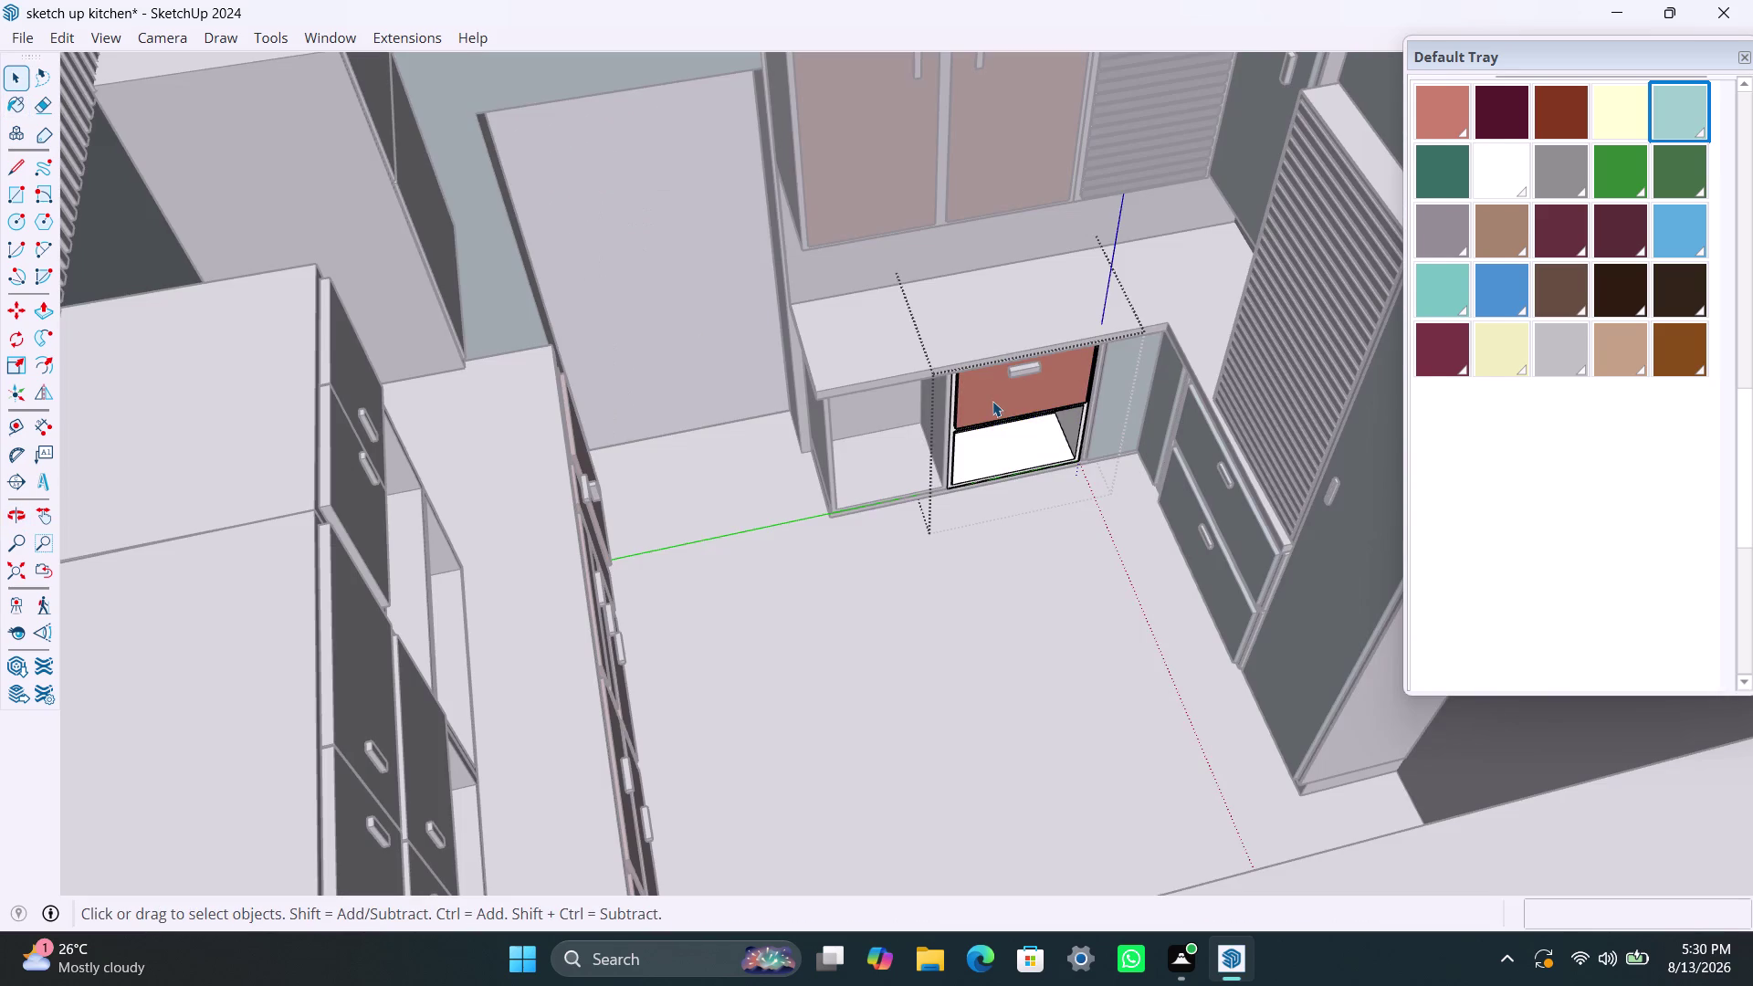
Paint the reddish drawer front below the counter light teal.
triple_click(992, 401)
click(992, 401)
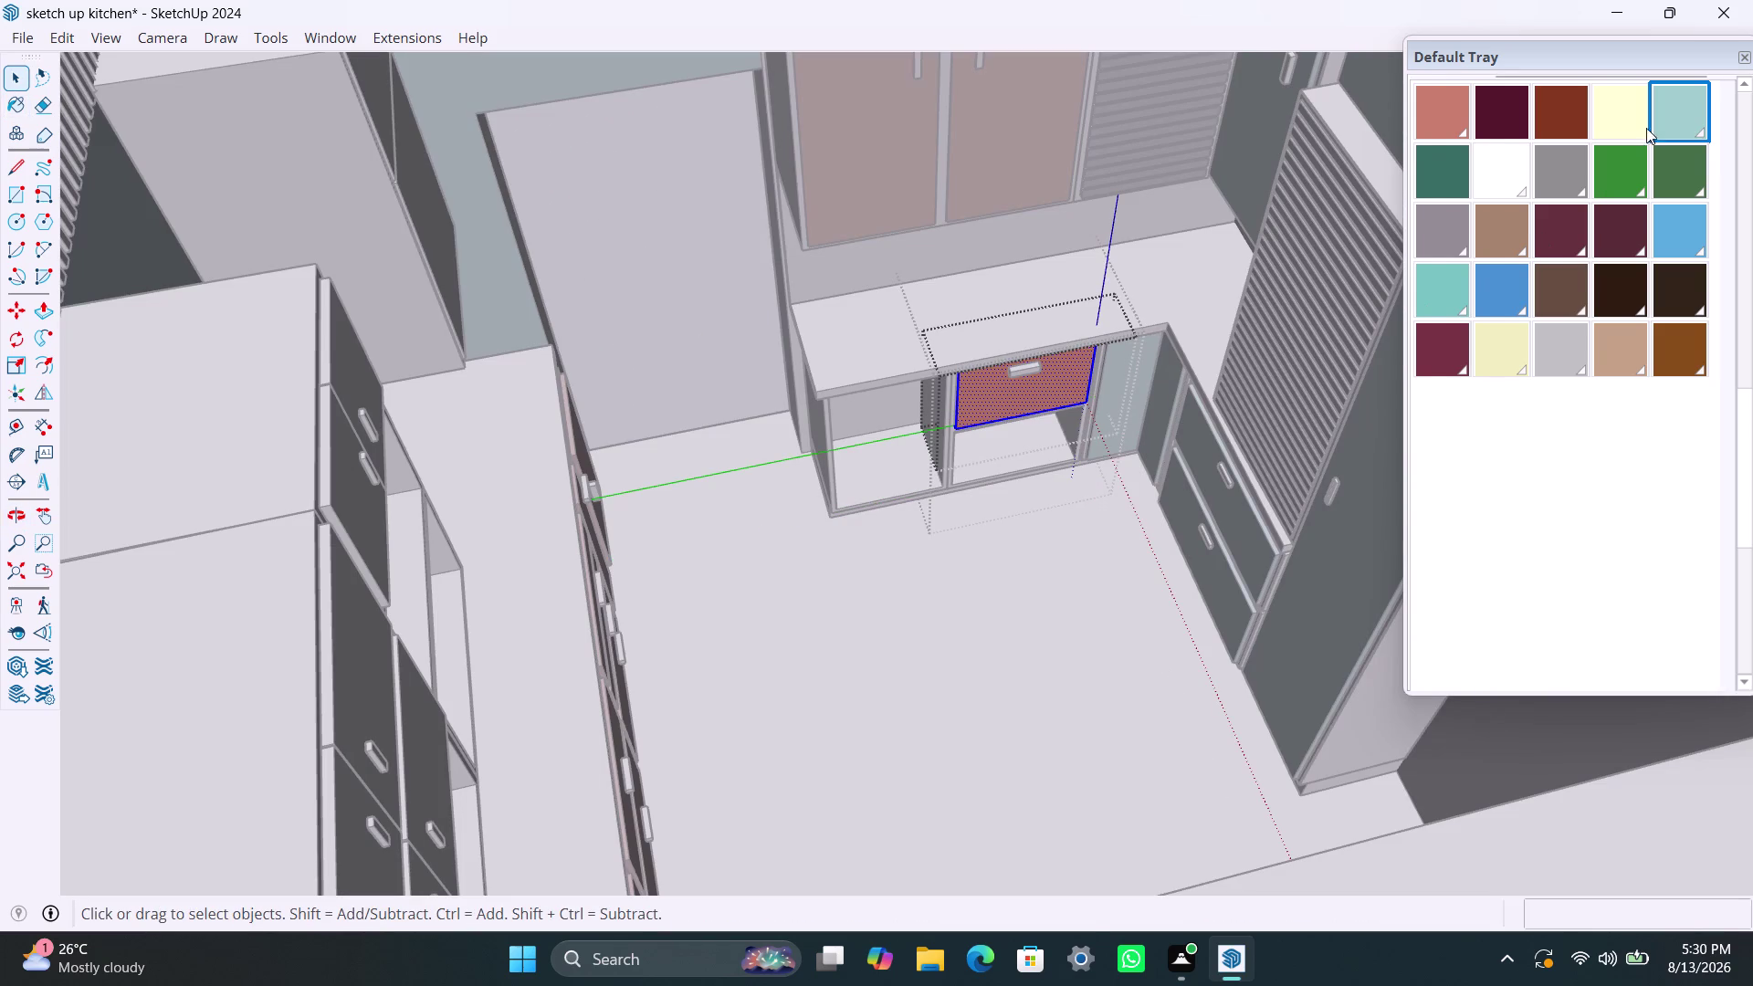
click(1673, 114)
click(1029, 395)
key(space)
scroll(down, 3)
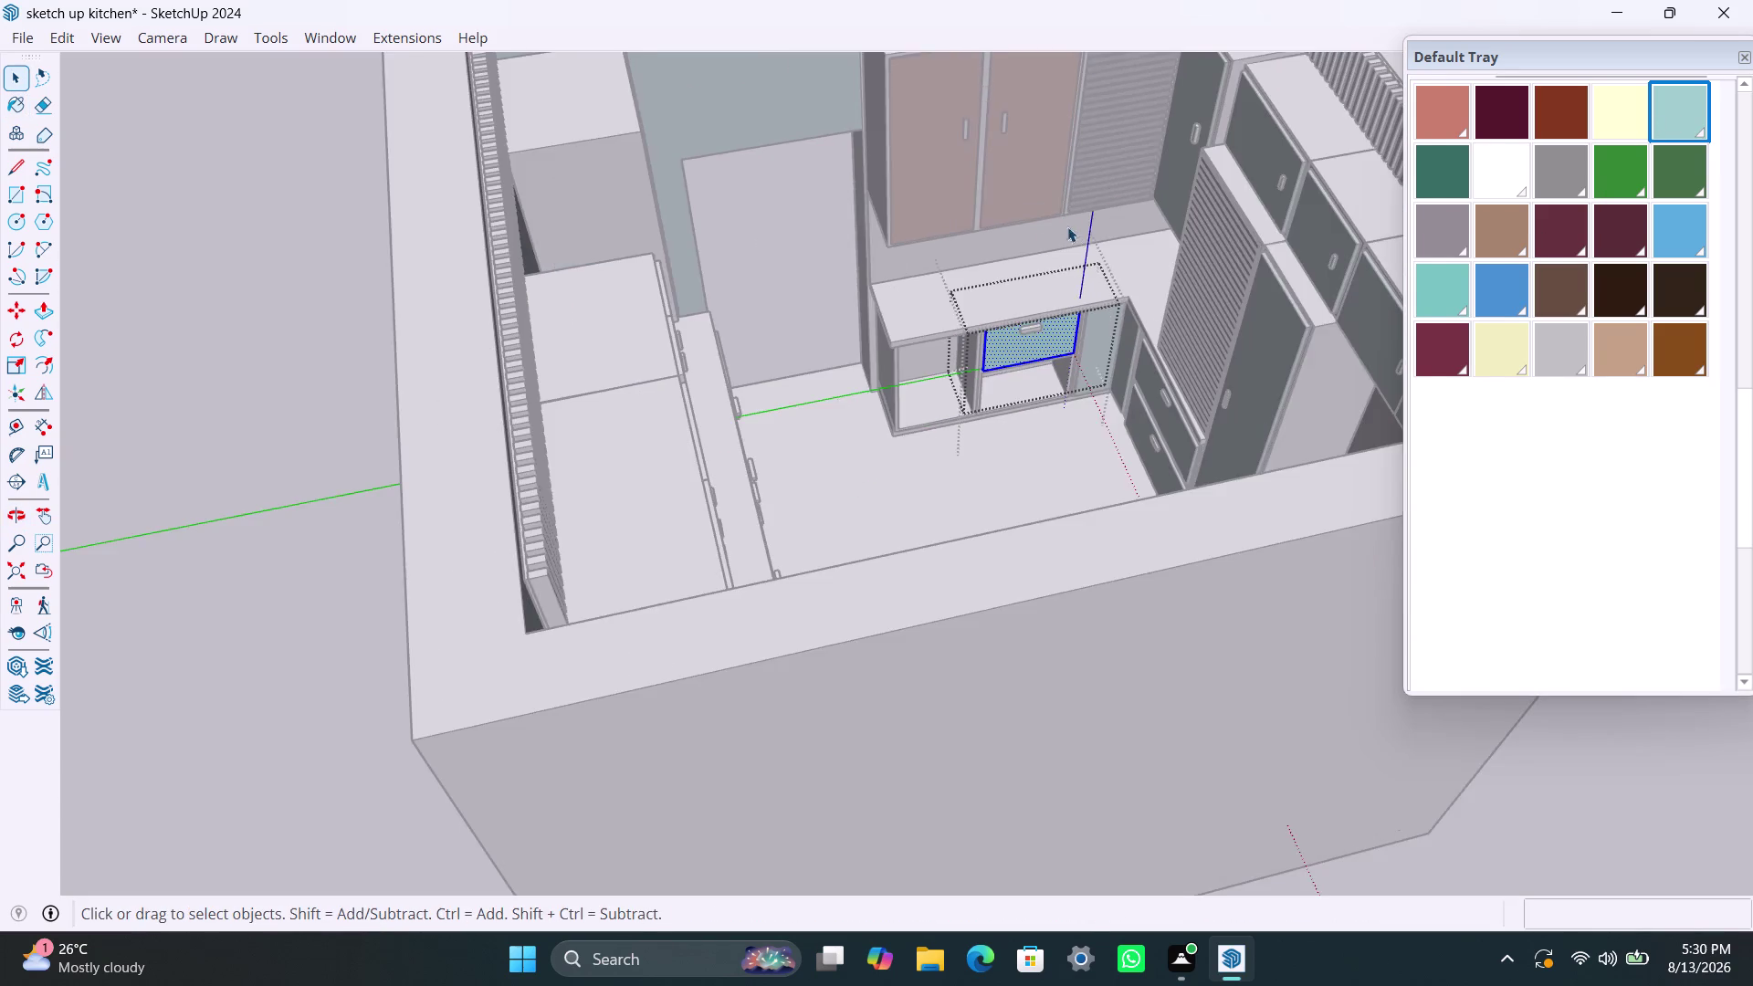
Paint the tall reddish cabinet door teal.
middle_drag(1072, 234, 939, 278)
triple_click(1137, 187)
click(1139, 187)
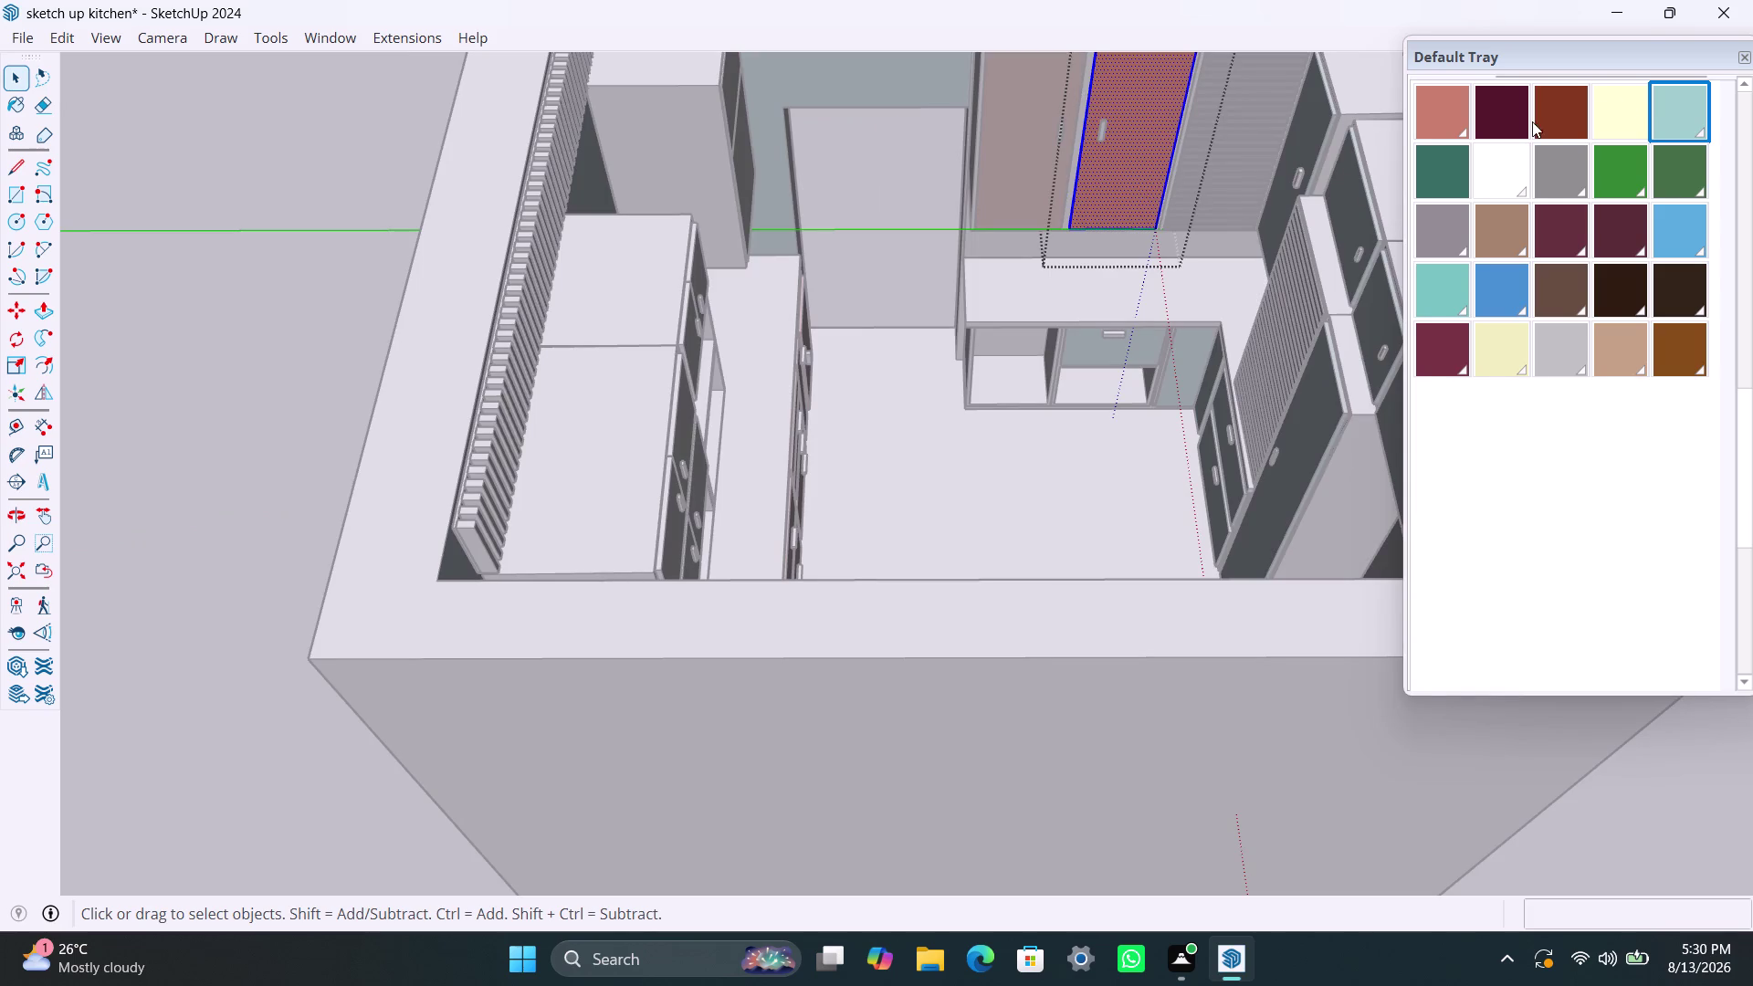
click(1657, 112)
click(1130, 215)
key(space)
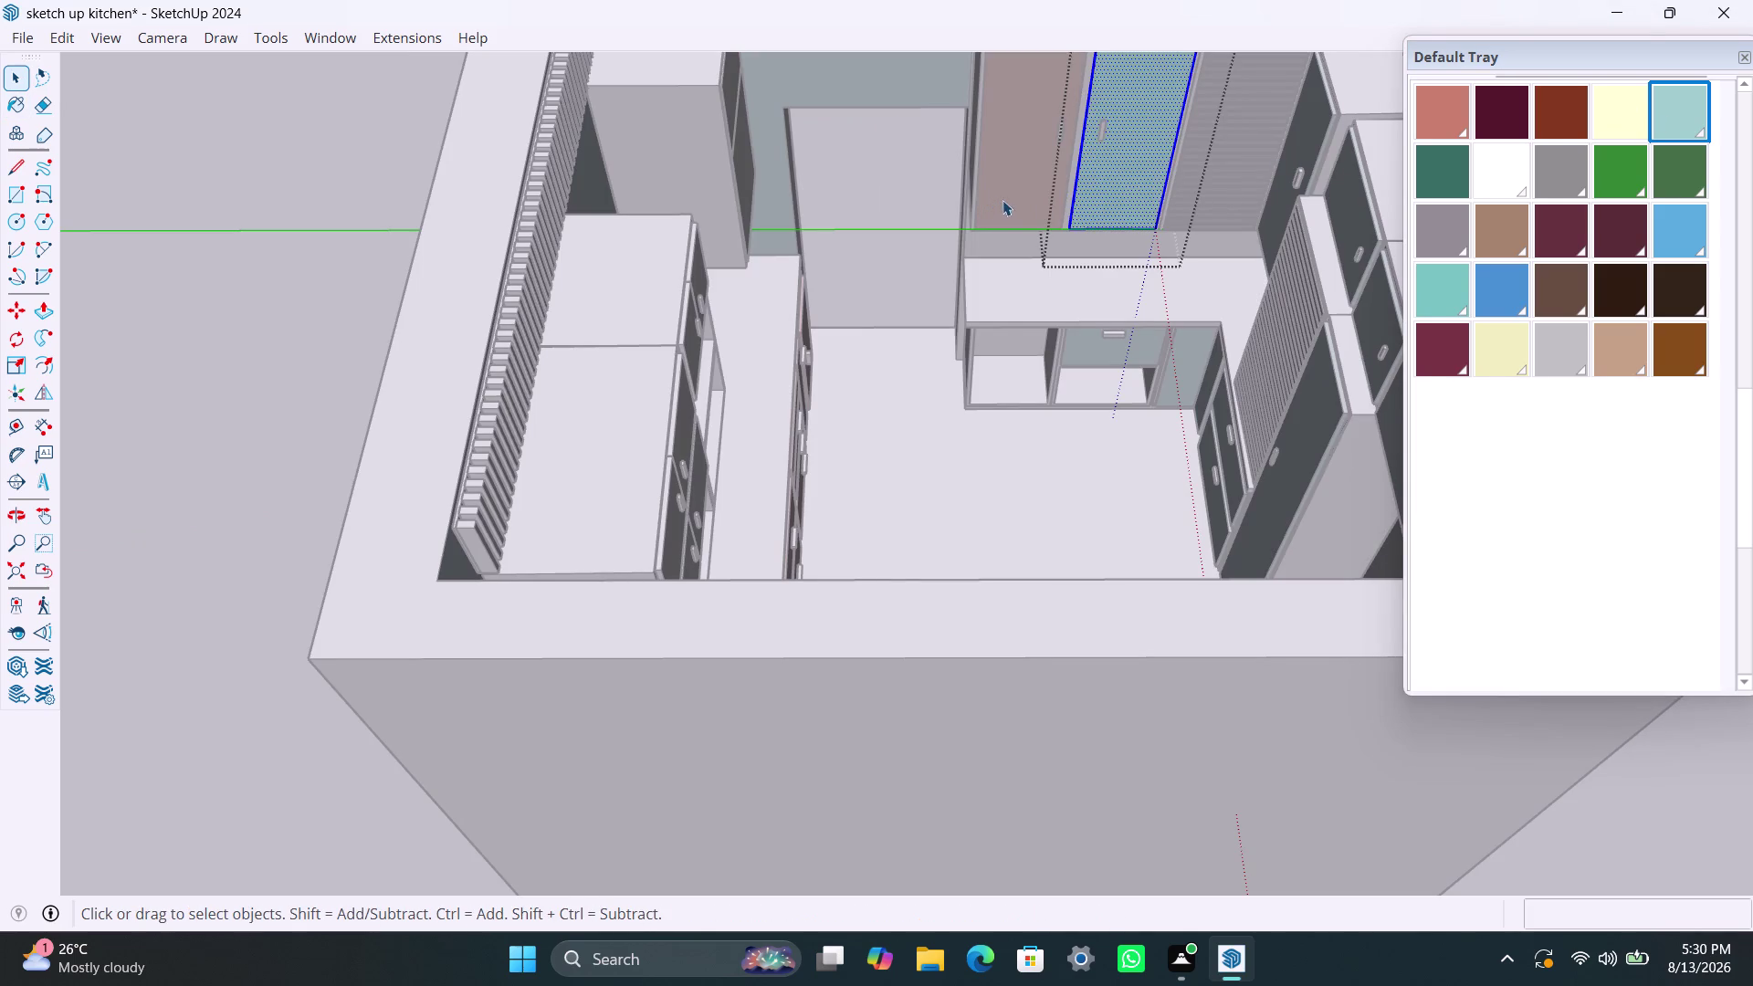
Undo two actions on the neighbouring tall door and leave the cabinet's editing context.
triple_click(1002, 200)
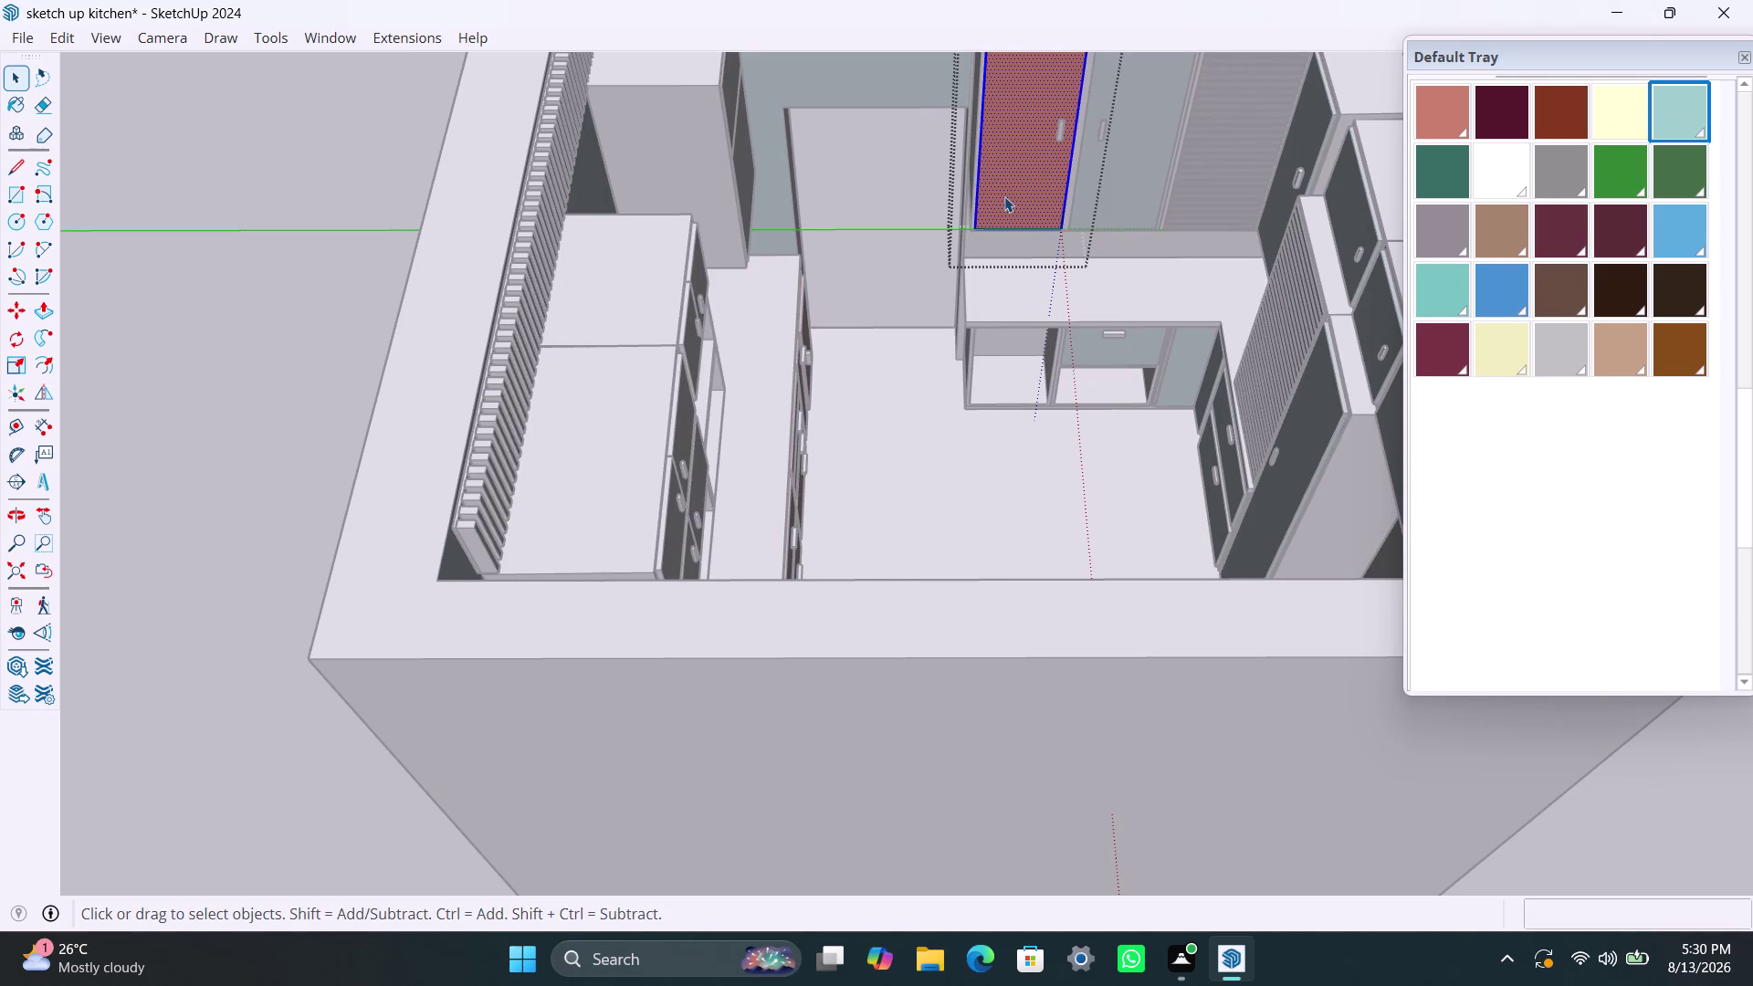
key(ctrl+z)
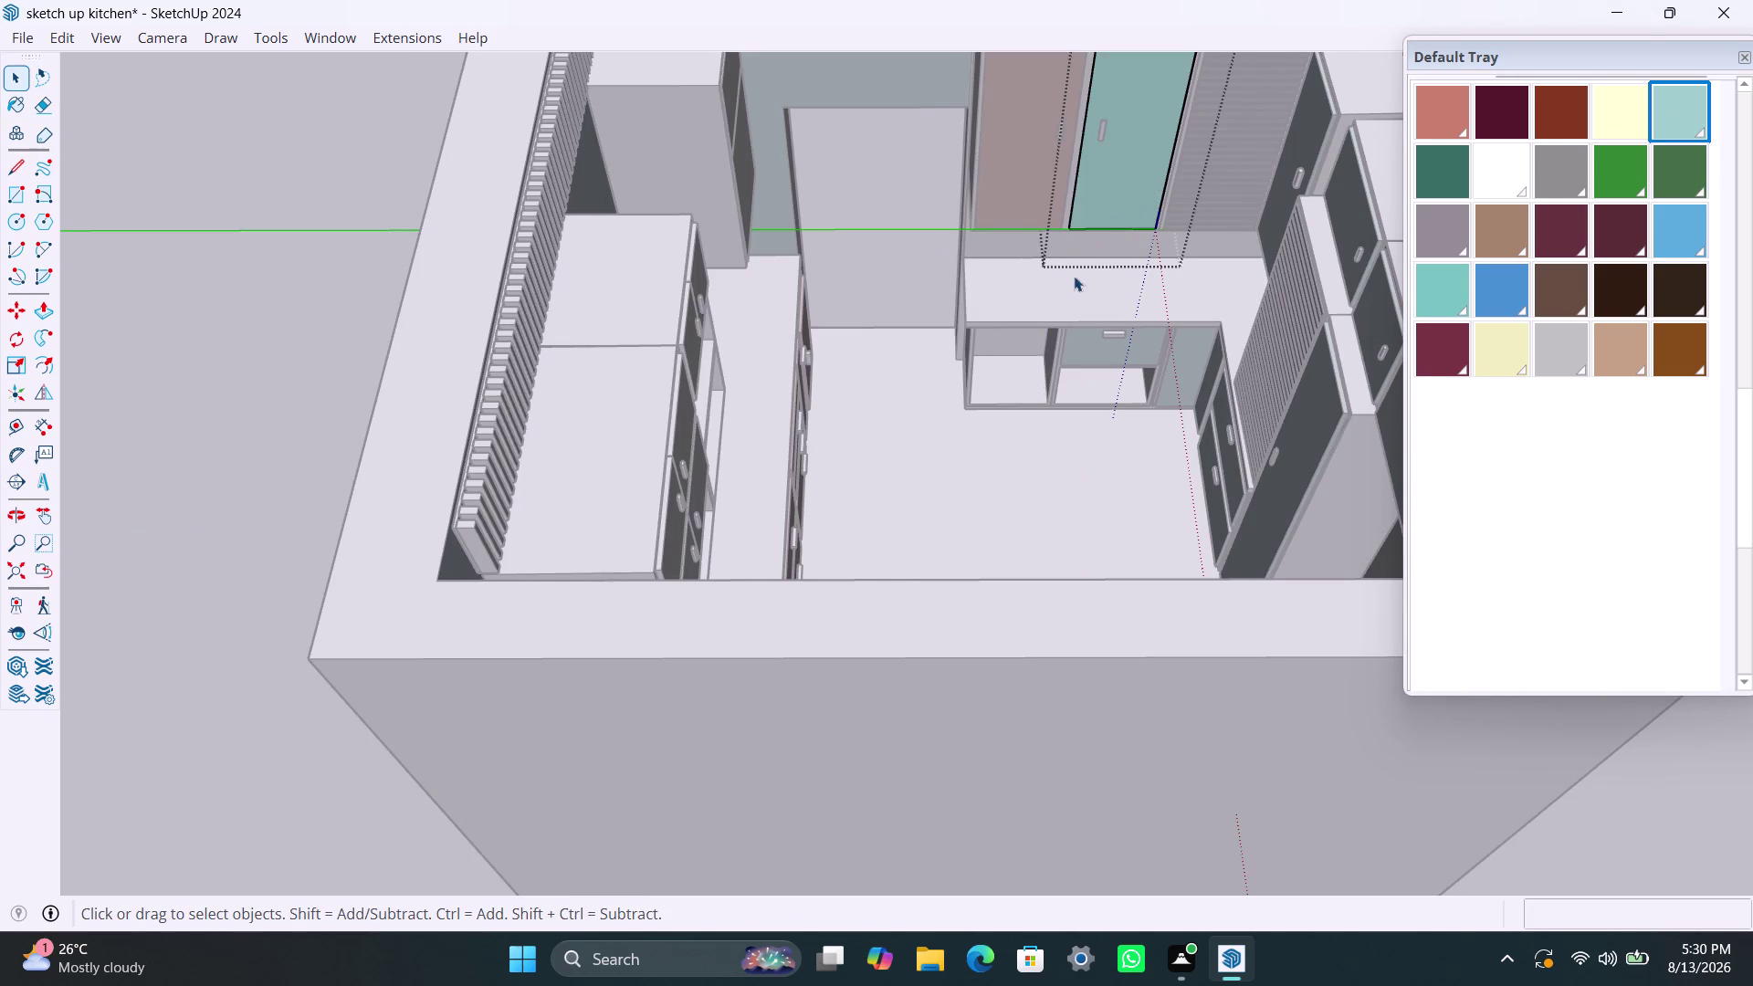
key(ctrl+z)
click(964, 474)
key(space)
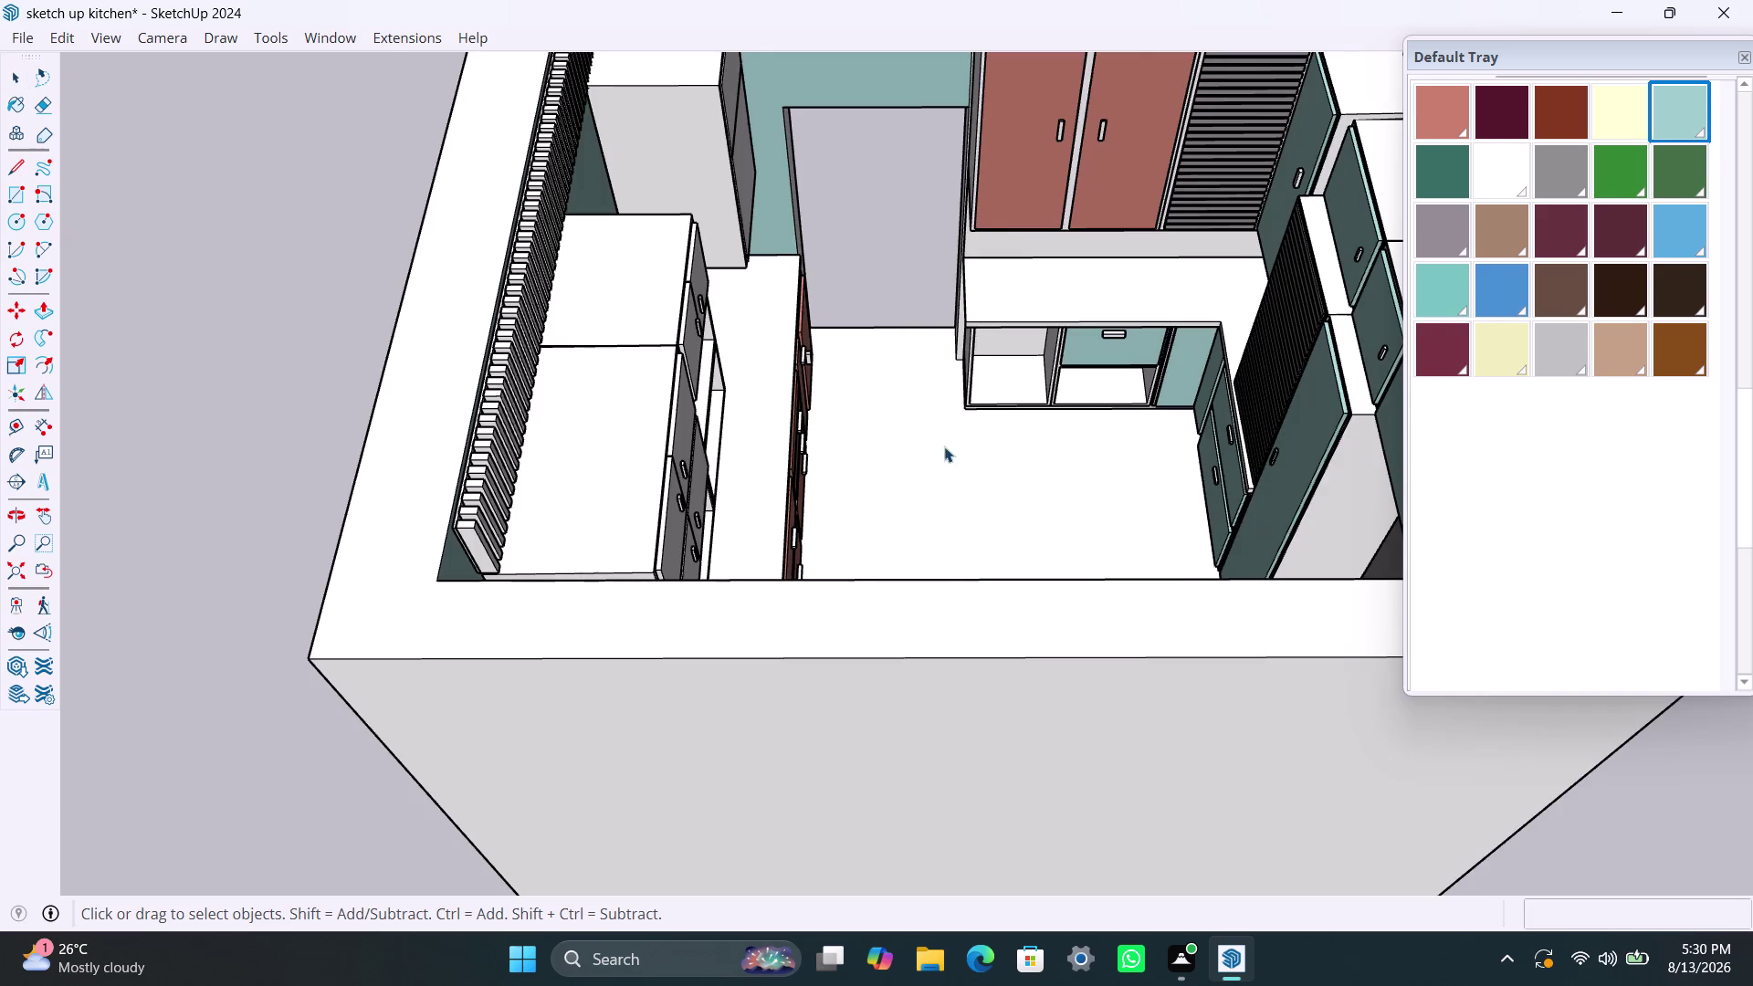
Orbit around the kitchen to view it from above and toward the back walls.
scroll(down, 3)
middle_drag(1048, 413, 1546, 410)
scroll(up, 3)
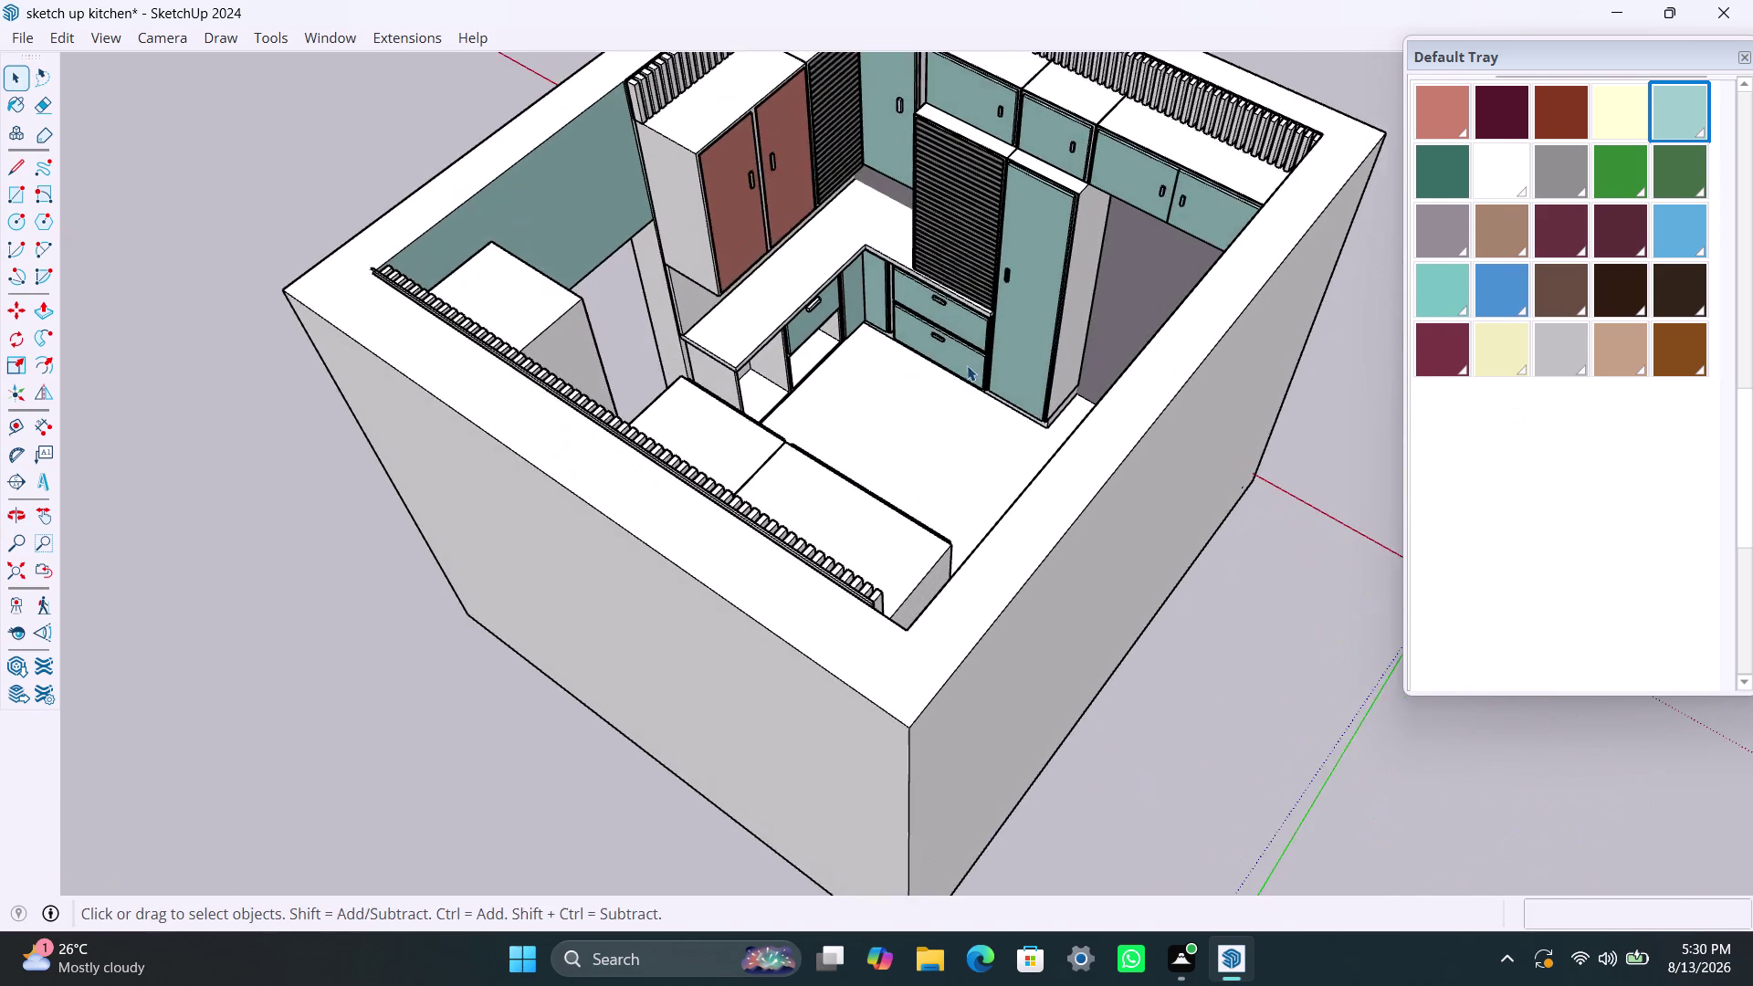
middle_drag(981, 417, 1365, 372)
scroll(up, 3)
middle_drag(970, 363, 944, 367)
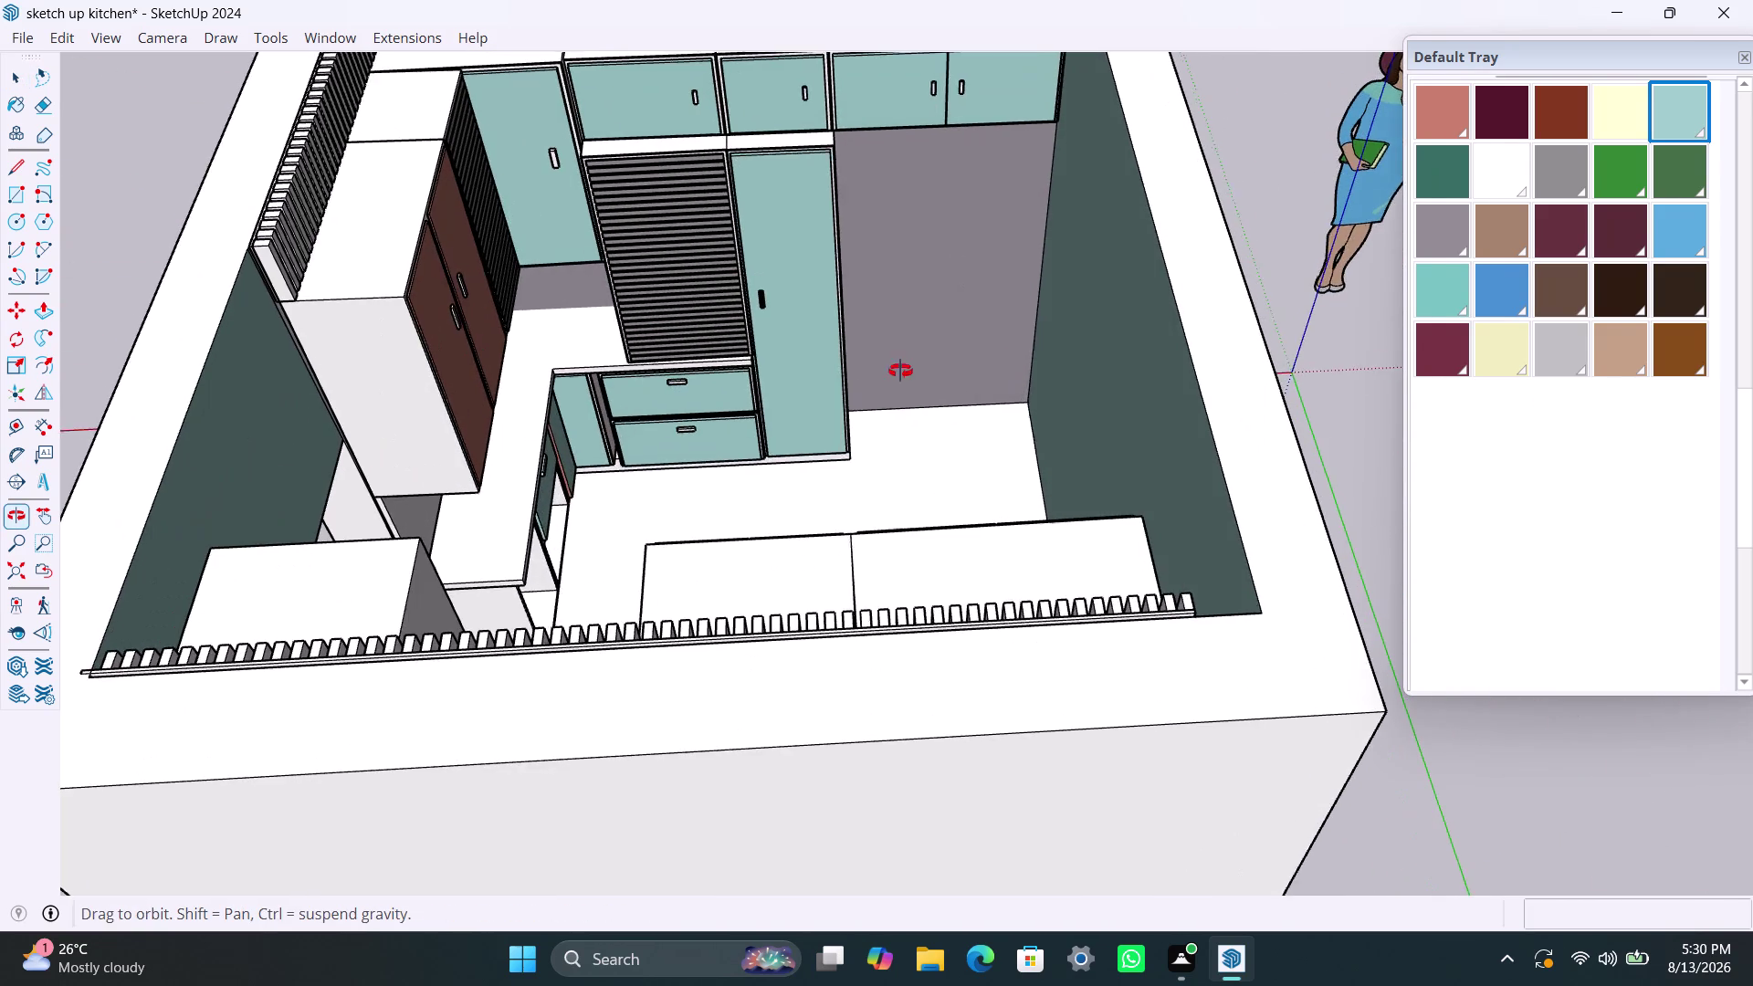
middle_drag(944, 367, 869, 373)
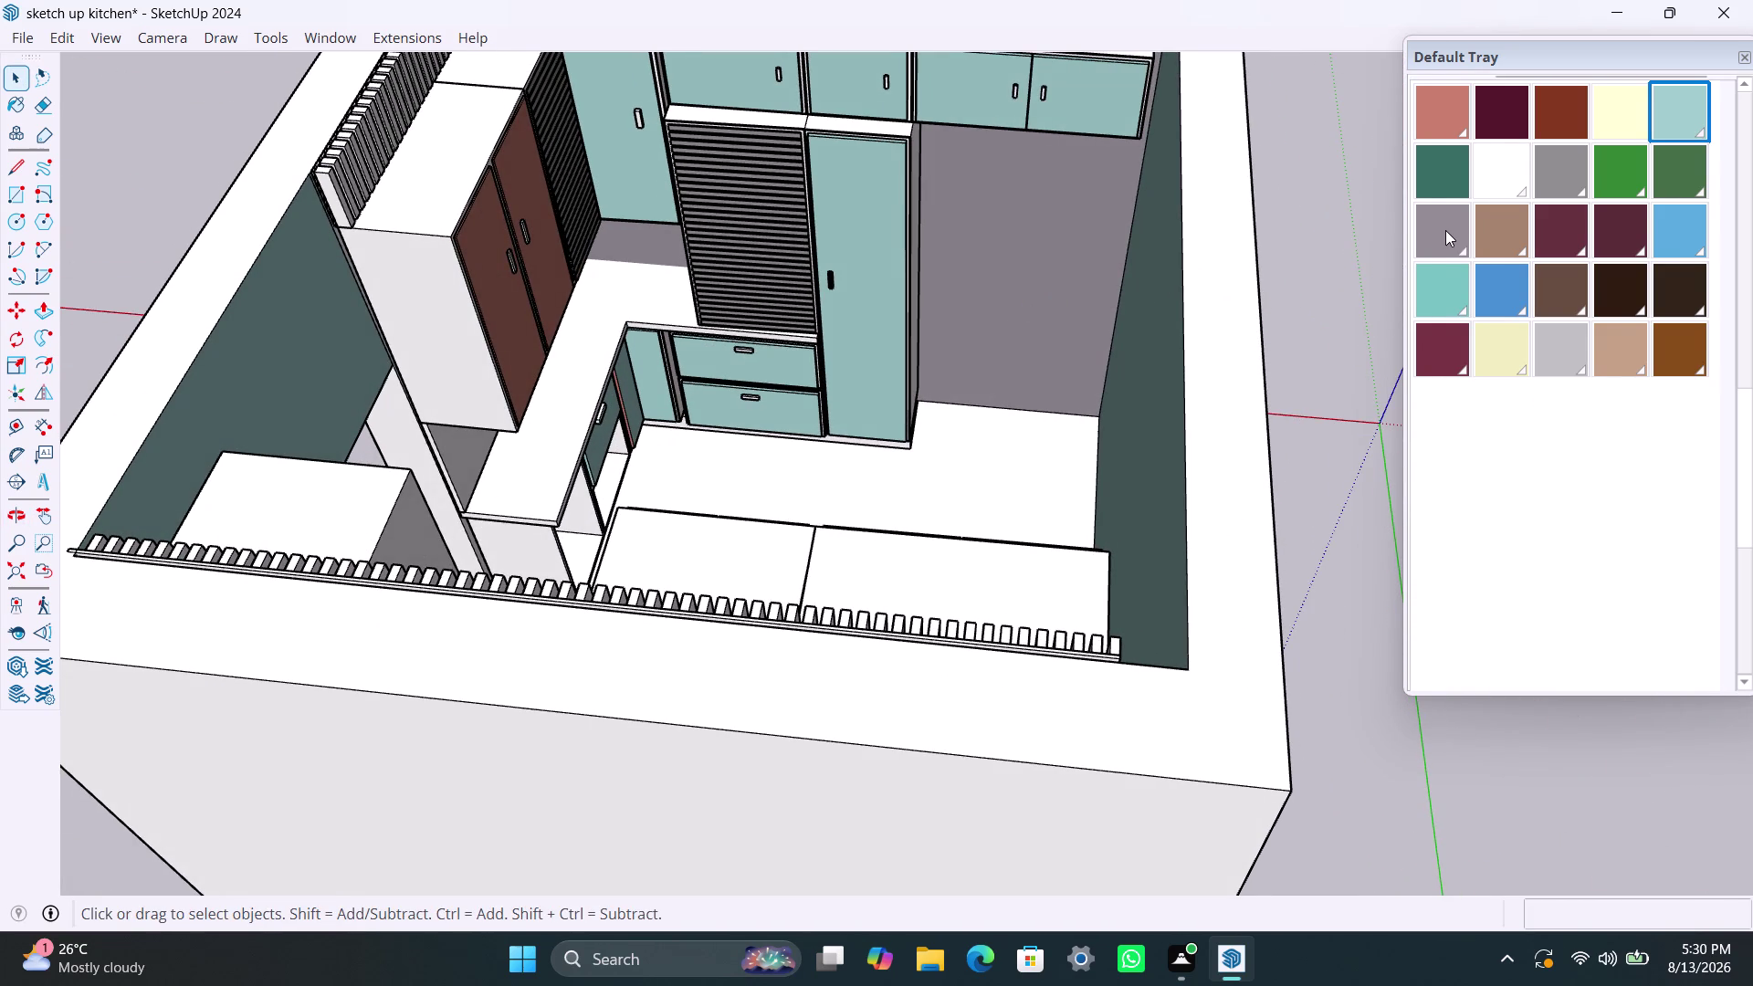
scroll(down, 3)
middle_drag(870, 424, 427, 498)
middle_drag(705, 351, 544, 370)
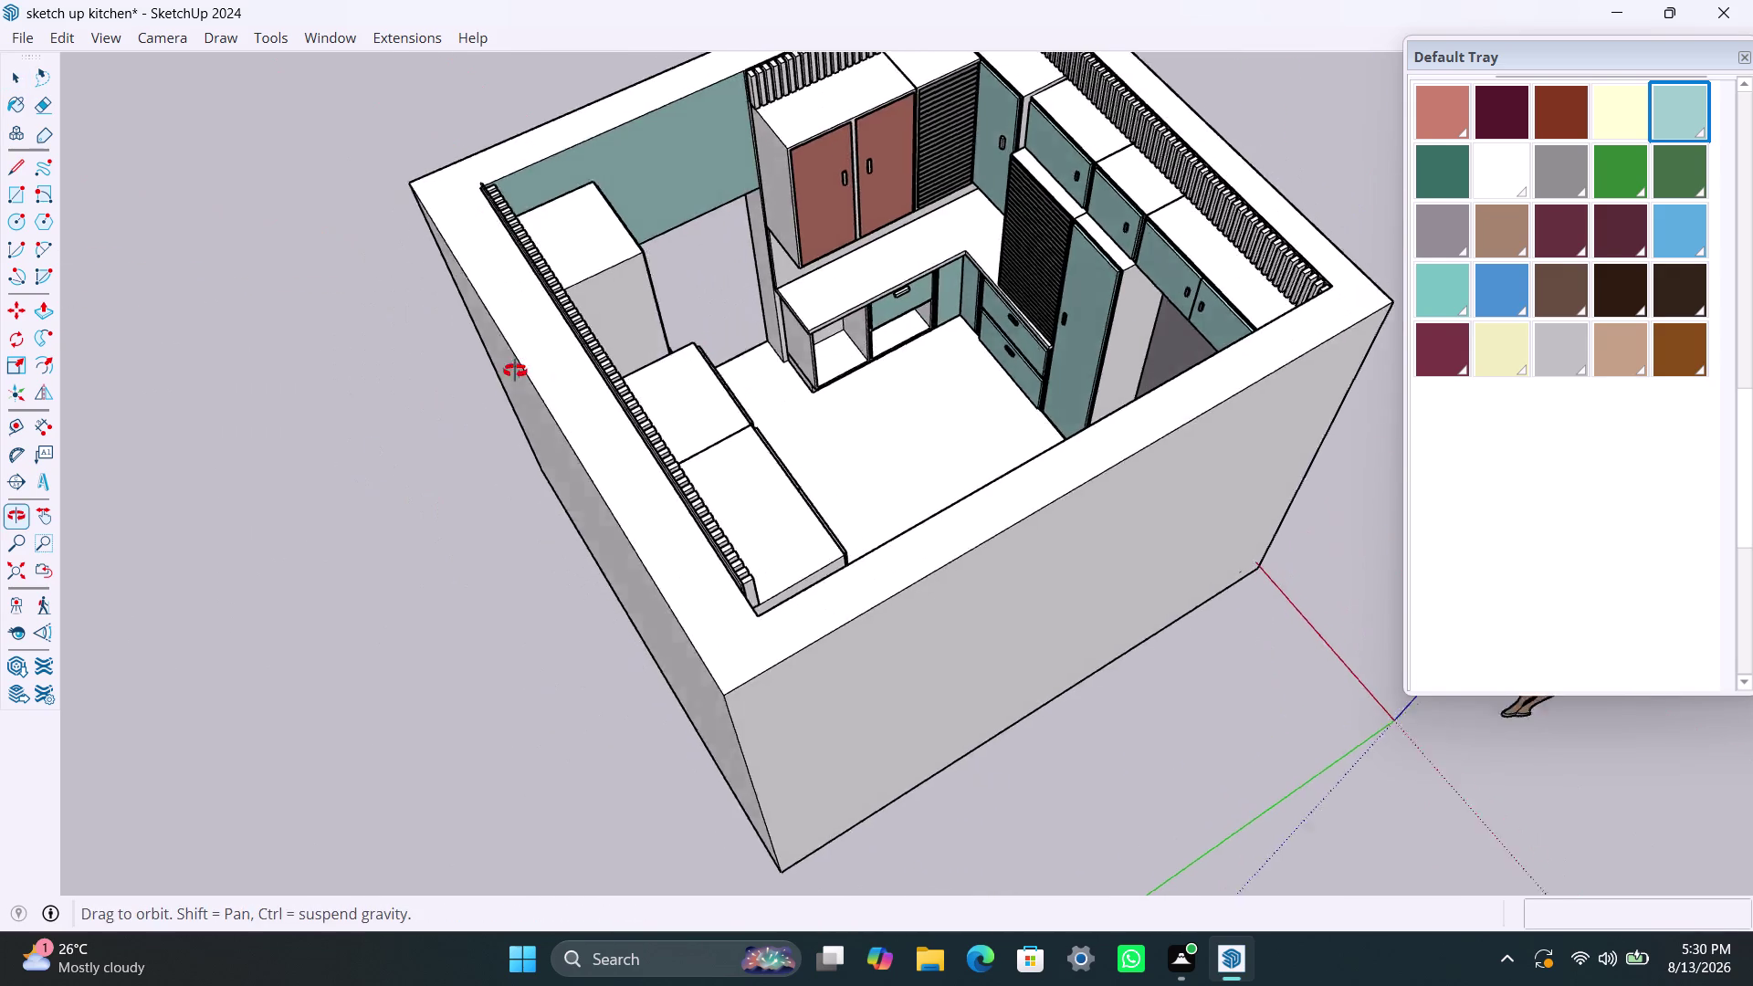
Enter the room and wall groups and select the teal back wall.
middle_drag(544, 370, 464, 369)
double_click(794, 102)
triple_click(801, 106)
triple_click(800, 107)
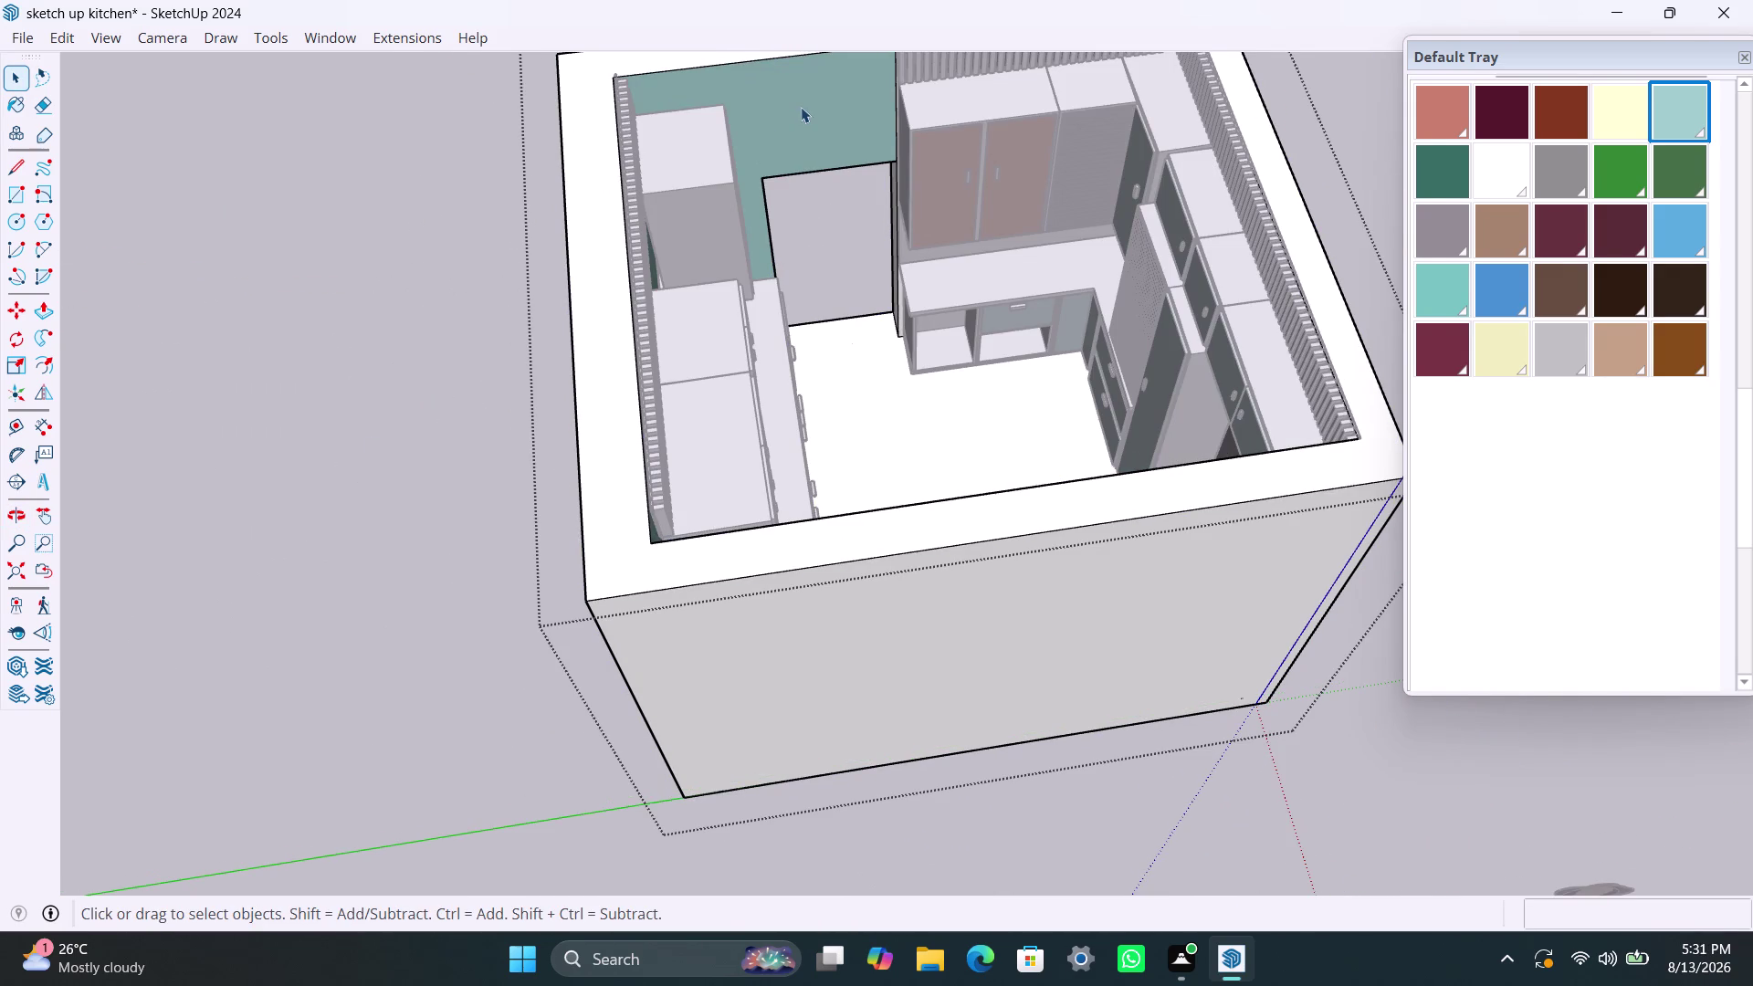
double_click(801, 107)
click(800, 106)
click(811, 125)
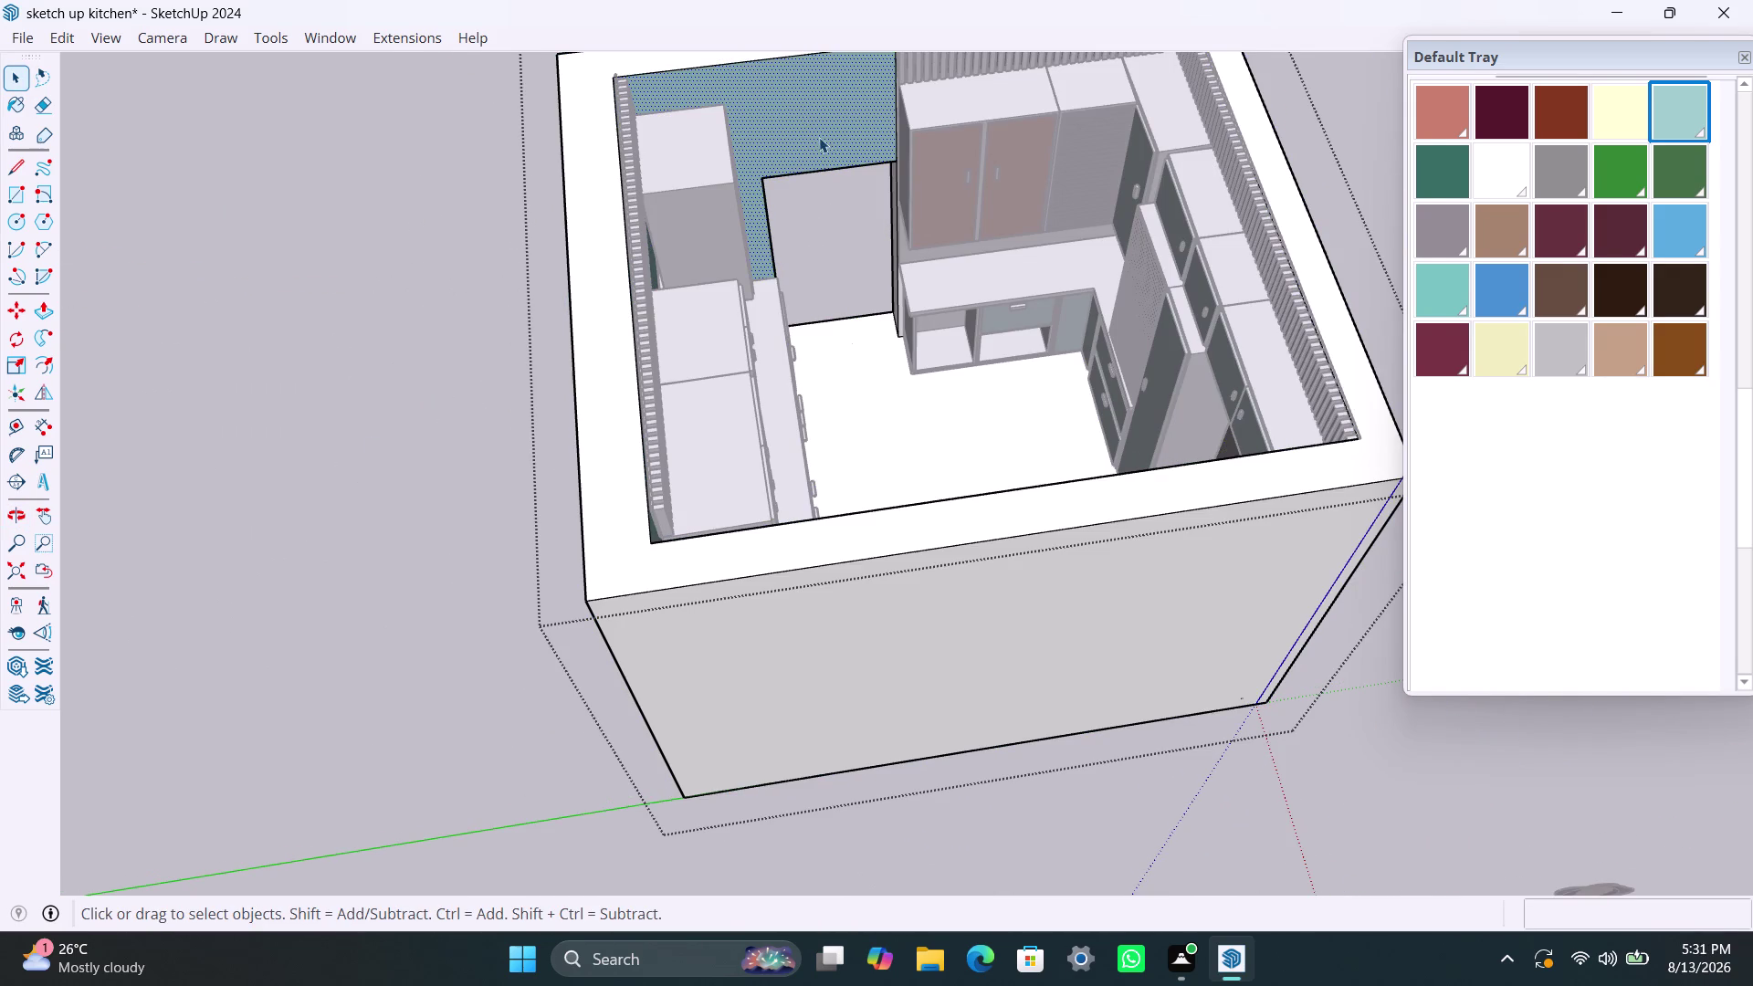
Paint the back wall greyish purple and exit editing.
click(1444, 230)
click(787, 139)
scroll(down, 3)
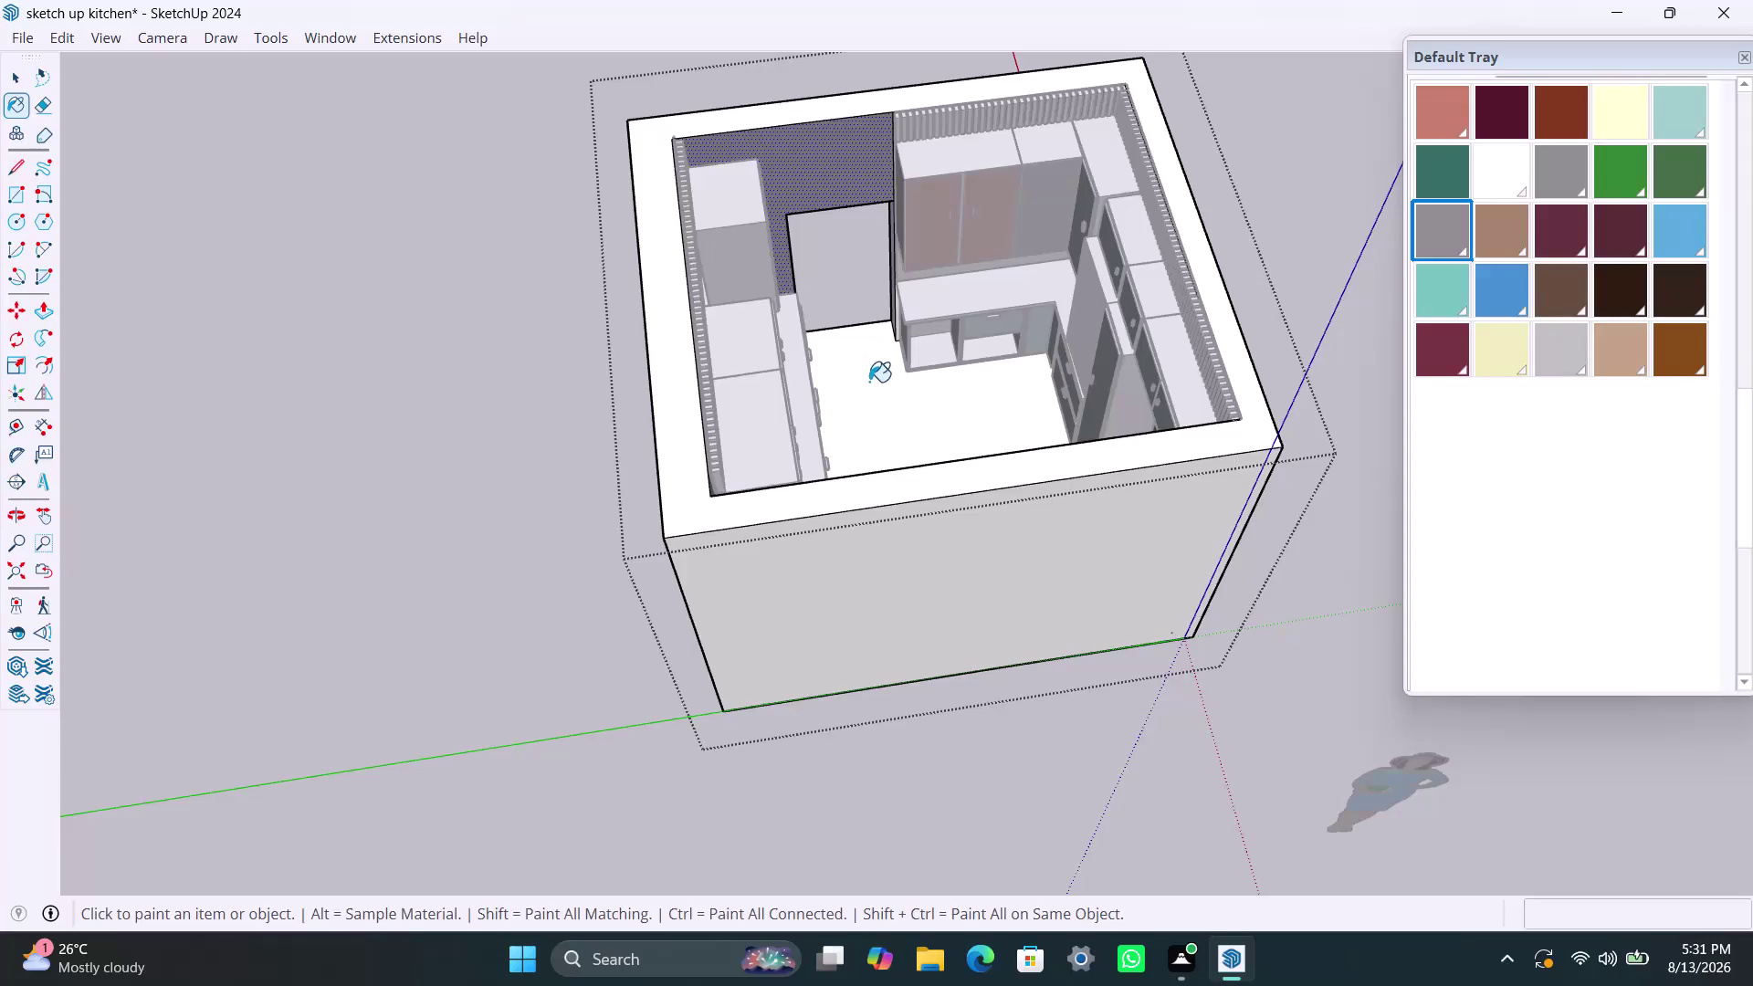
key(space)
double_click(1241, 186)
triple_click(1297, 180)
click(1298, 181)
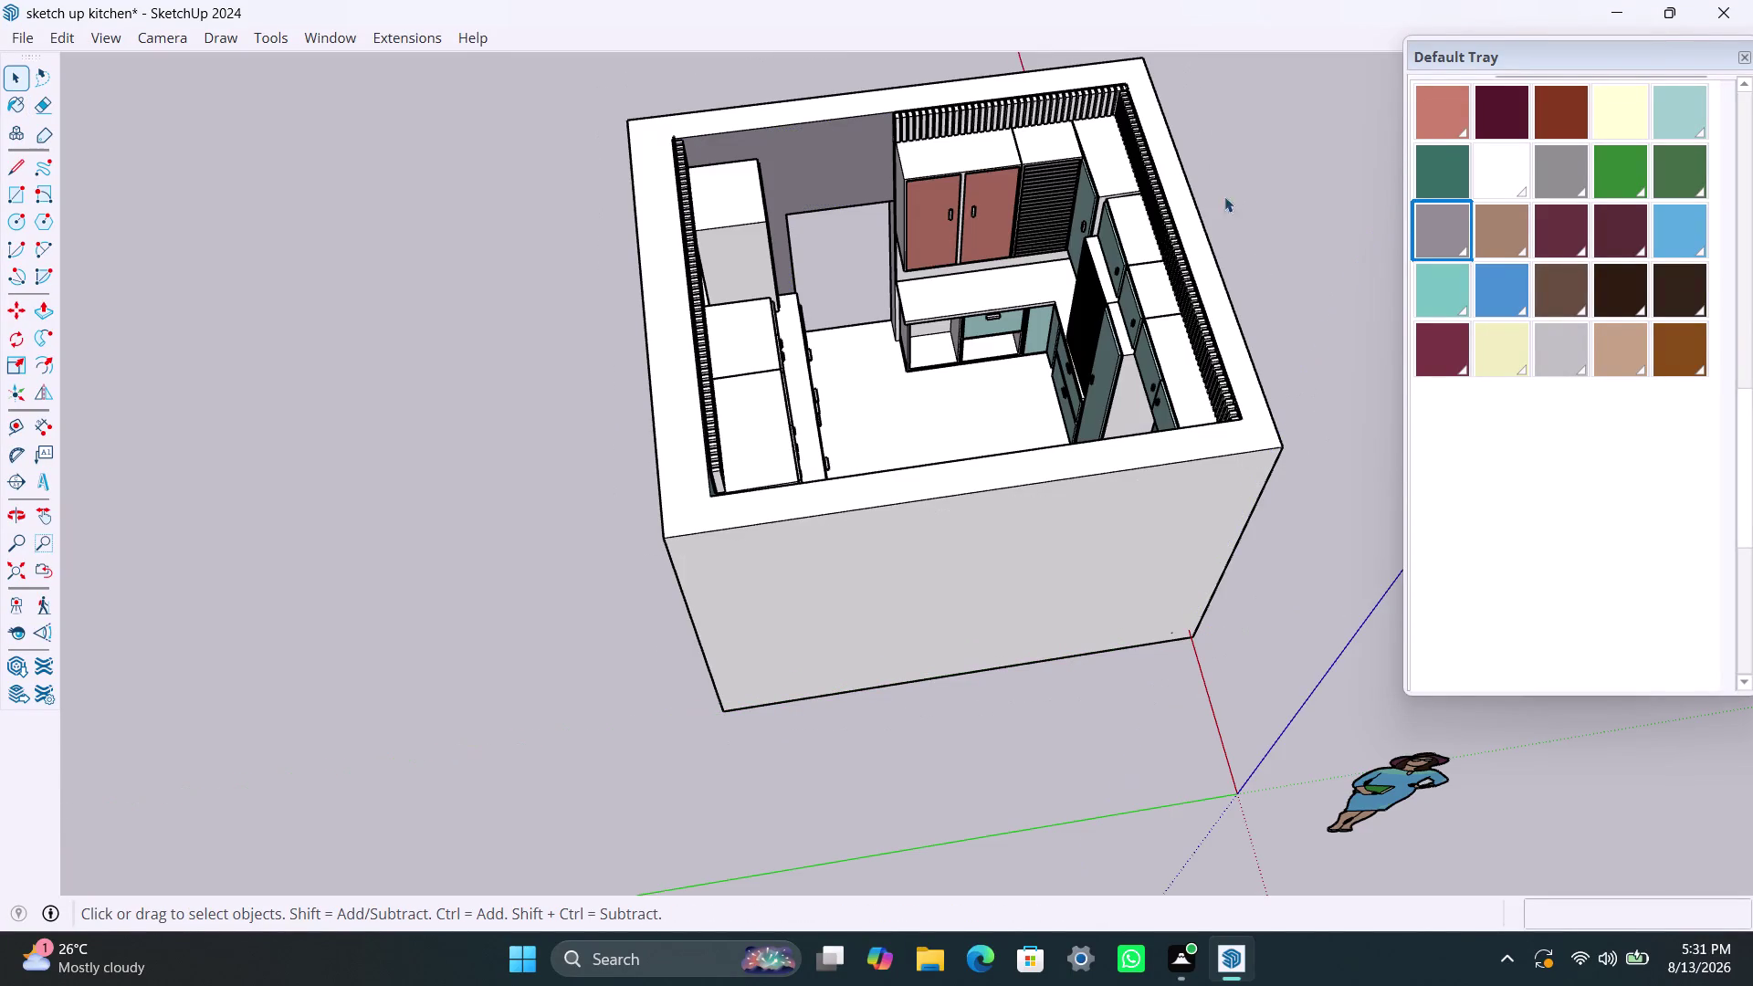
Orbit over the kitchen to bring the second teal wall into view.
scroll(down, 3)
middle_drag(863, 323, 1559, 390)
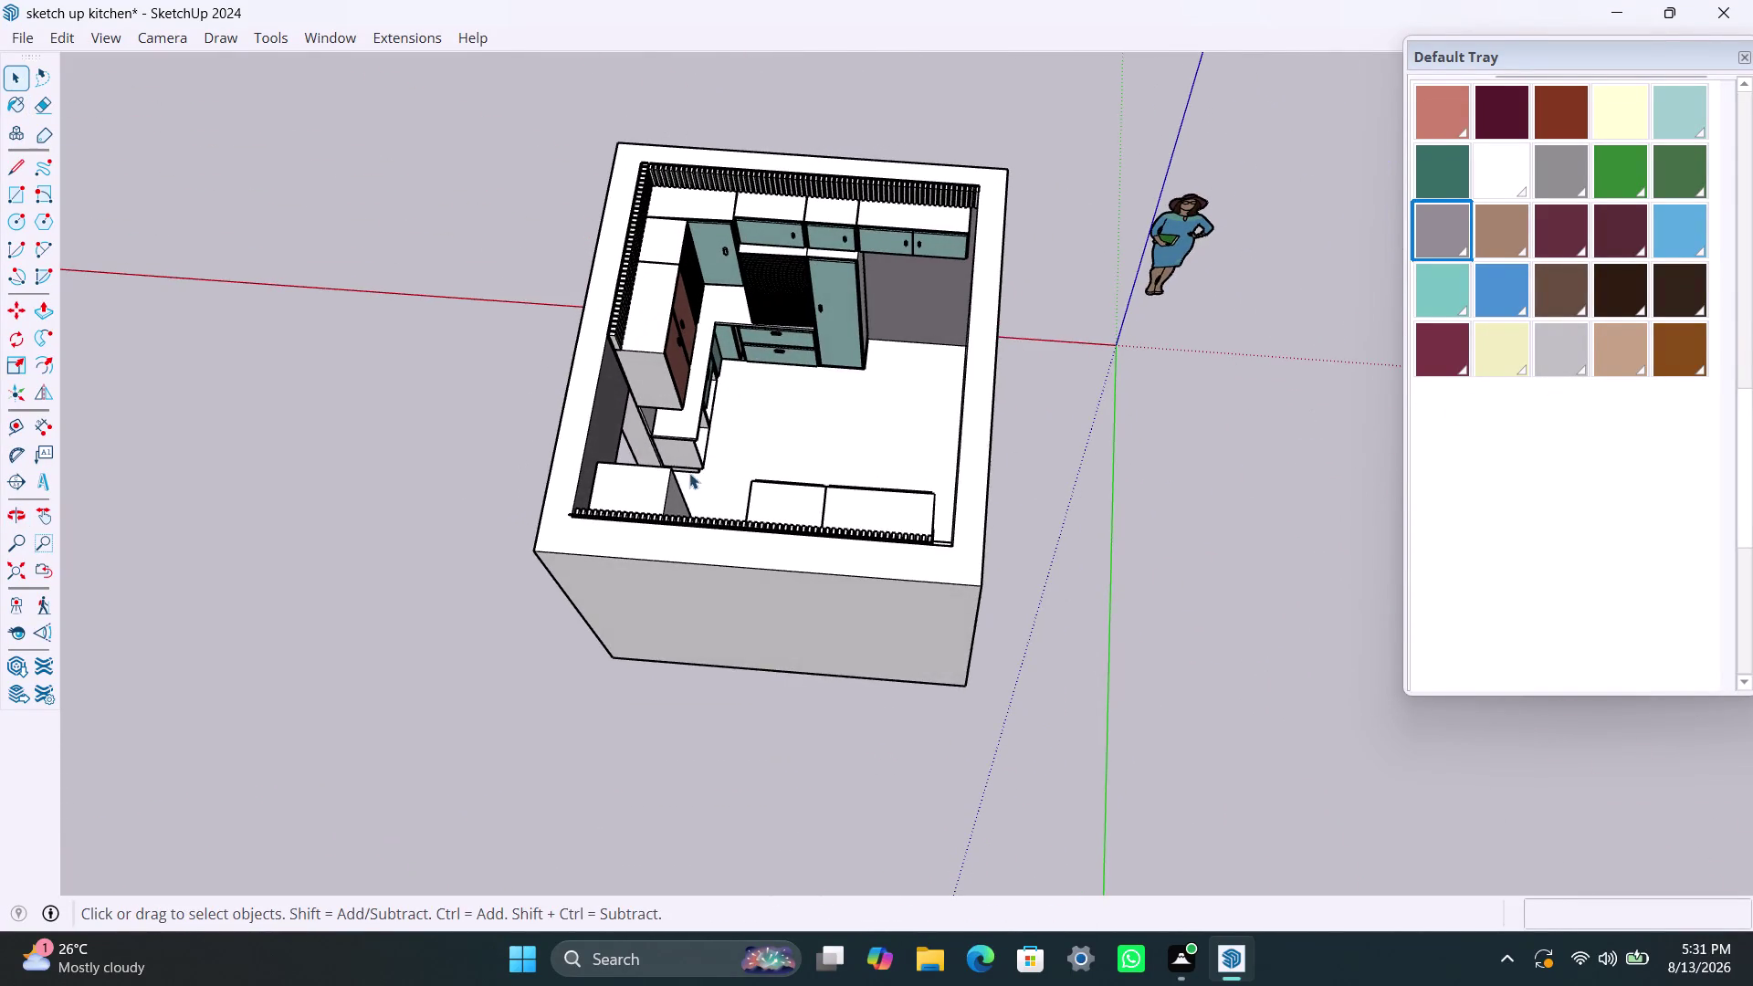
scroll(up, 3)
middle_drag(716, 461, 1255, 415)
scroll(up, 3)
middle_drag(799, 426, 1025, 409)
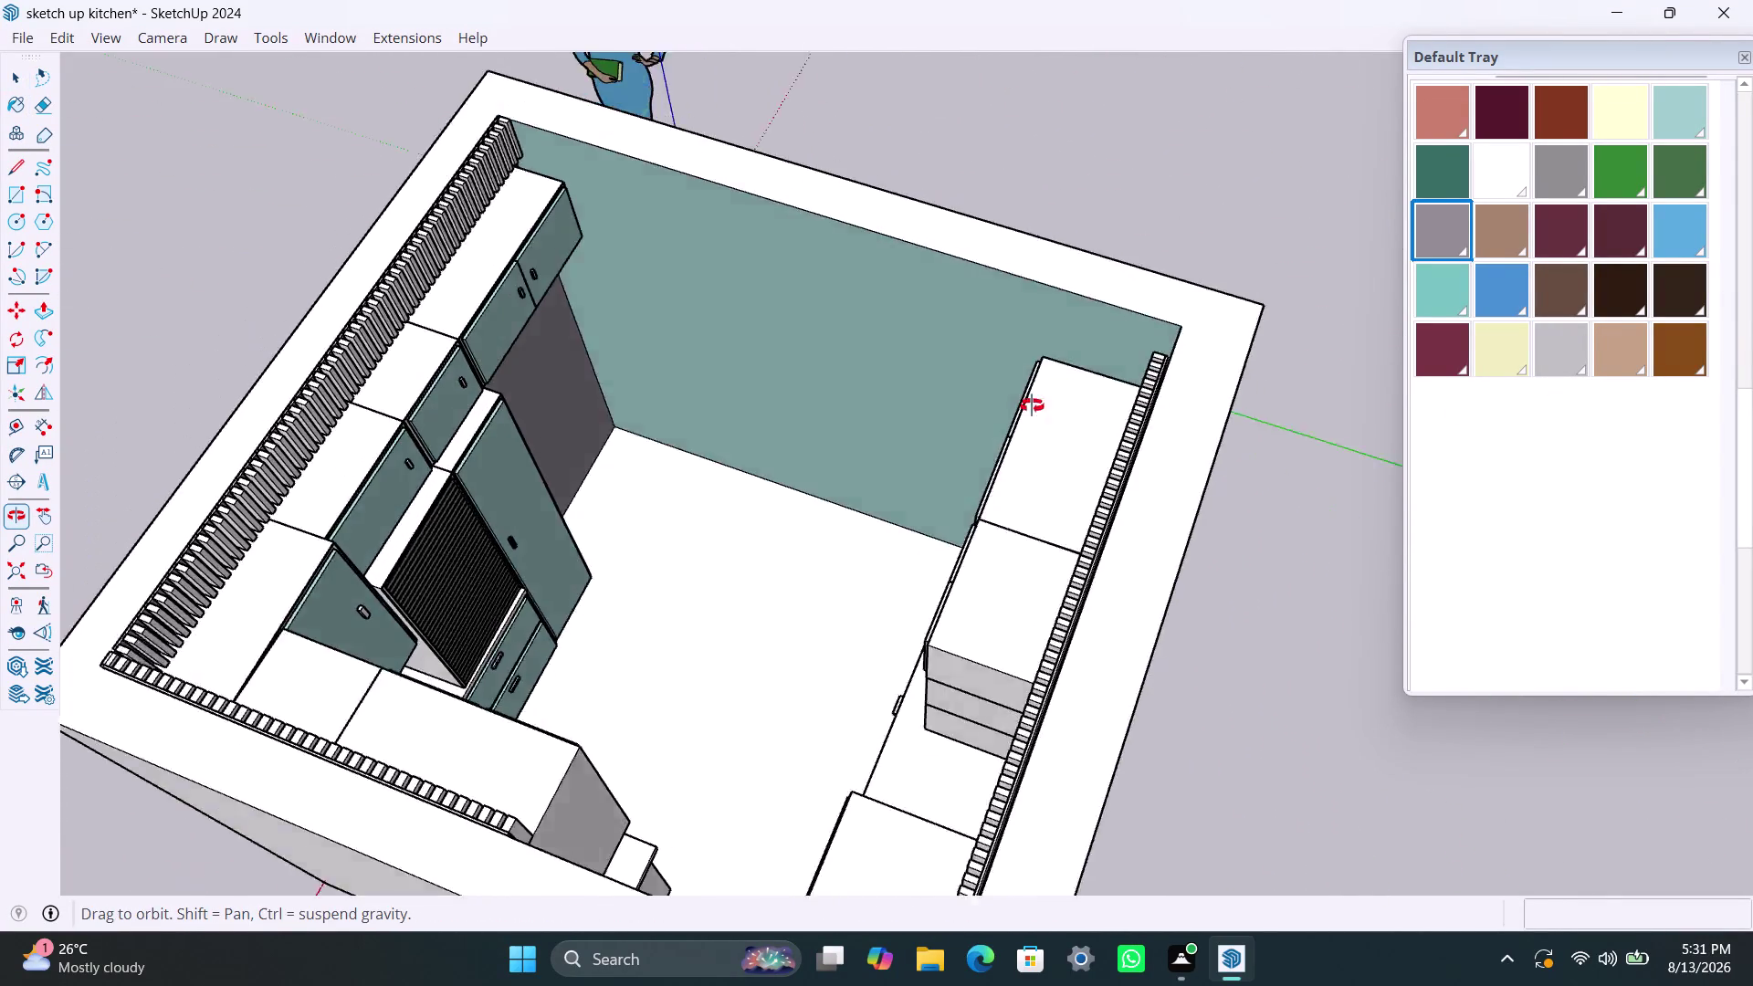
middle_drag(1024, 409, 1087, 363)
scroll(up, 3)
Enter the second wall's group and select the teal wall.
double_click(826, 318)
triple_click(824, 315)
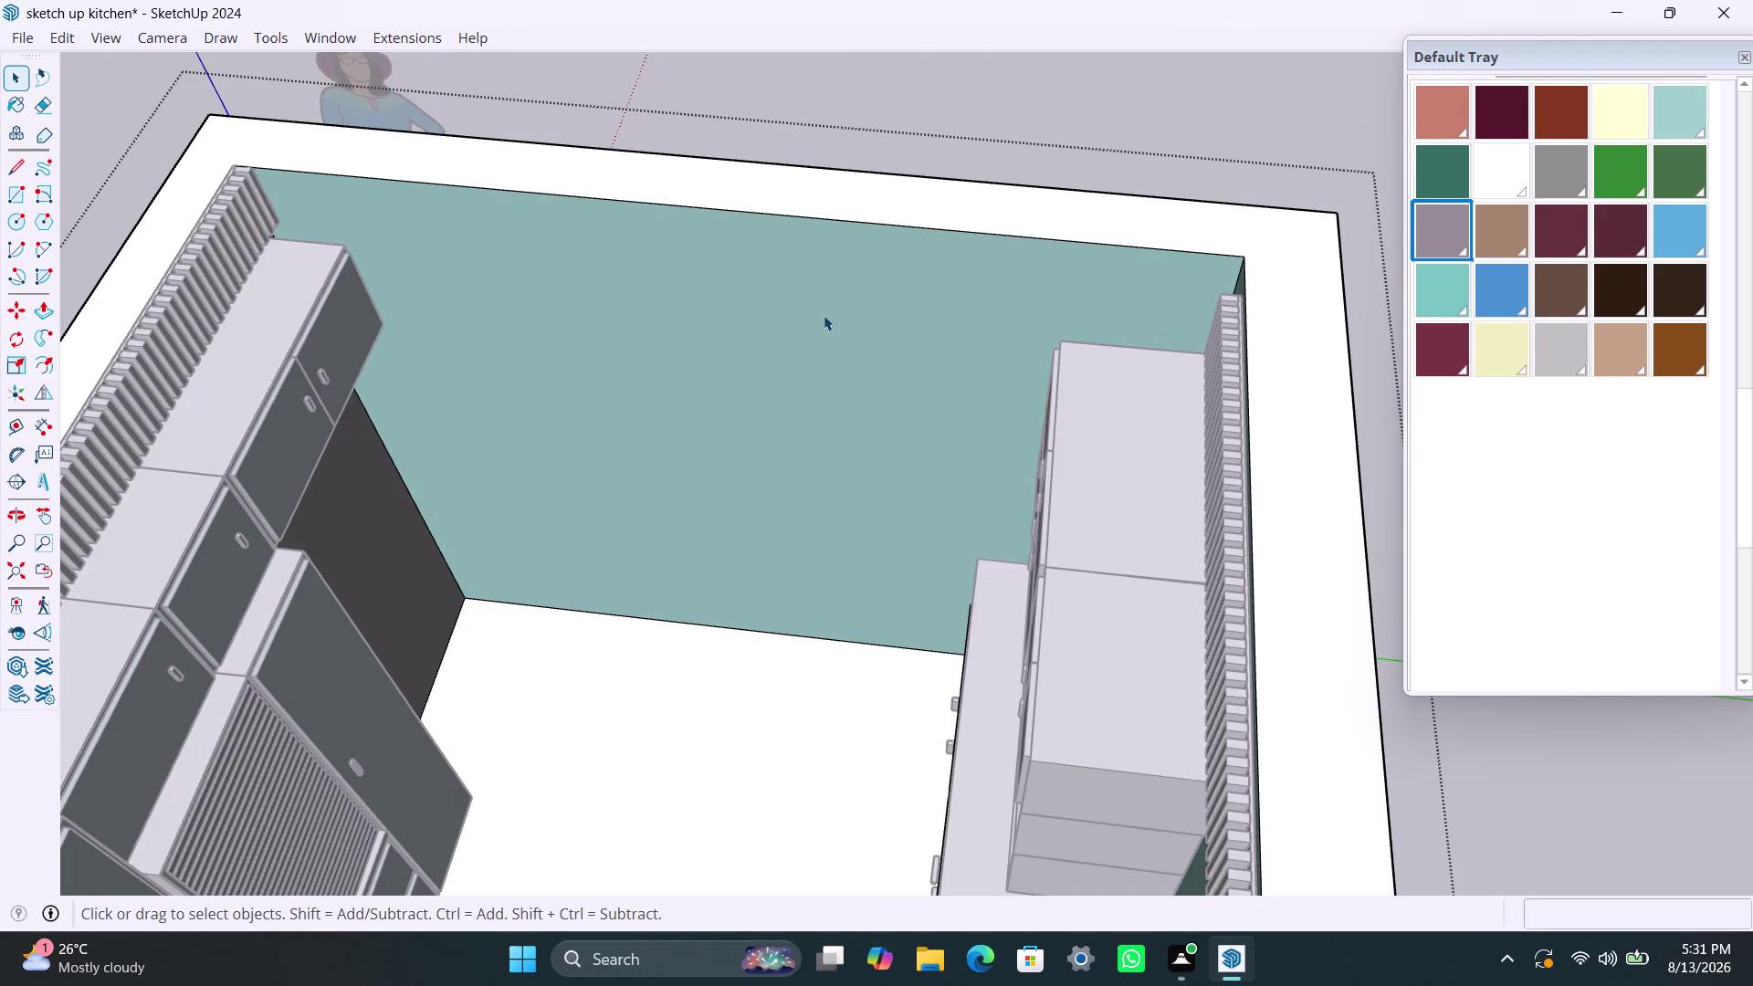
click(824, 315)
click(826, 316)
double_click(826, 316)
click(818, 317)
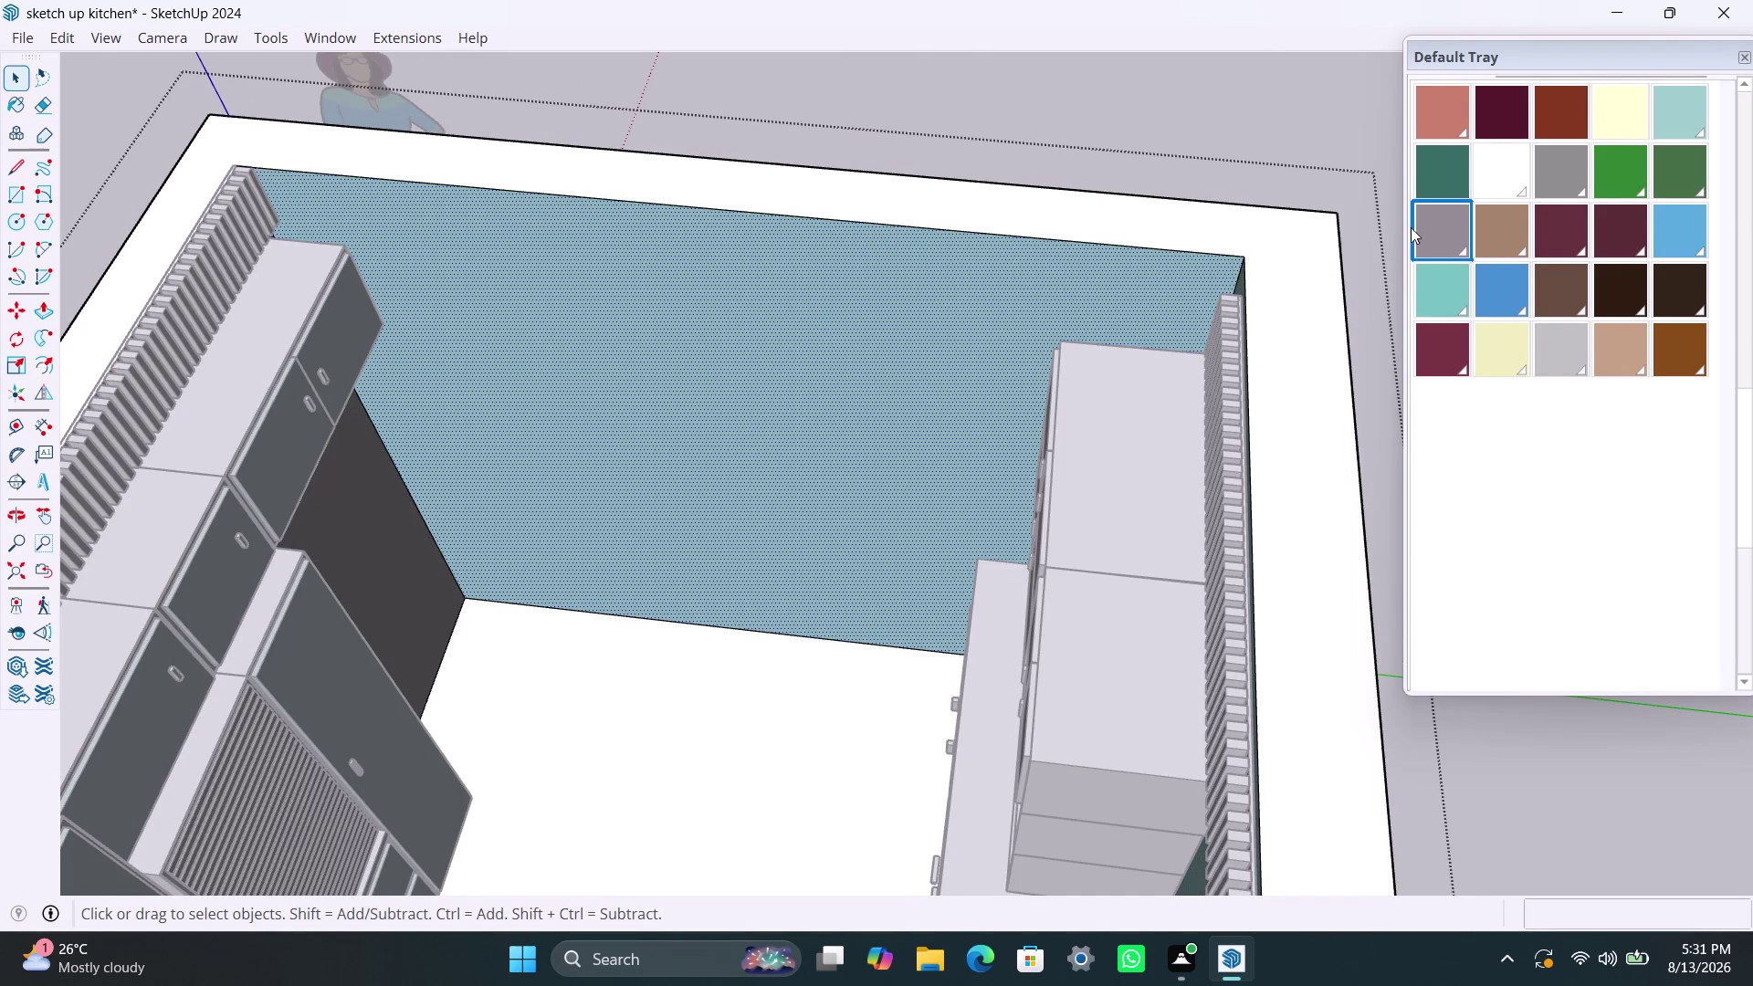
Paint the second teal wall greyish purple and return to the whole model.
click(1446, 222)
click(855, 383)
scroll(down, 3)
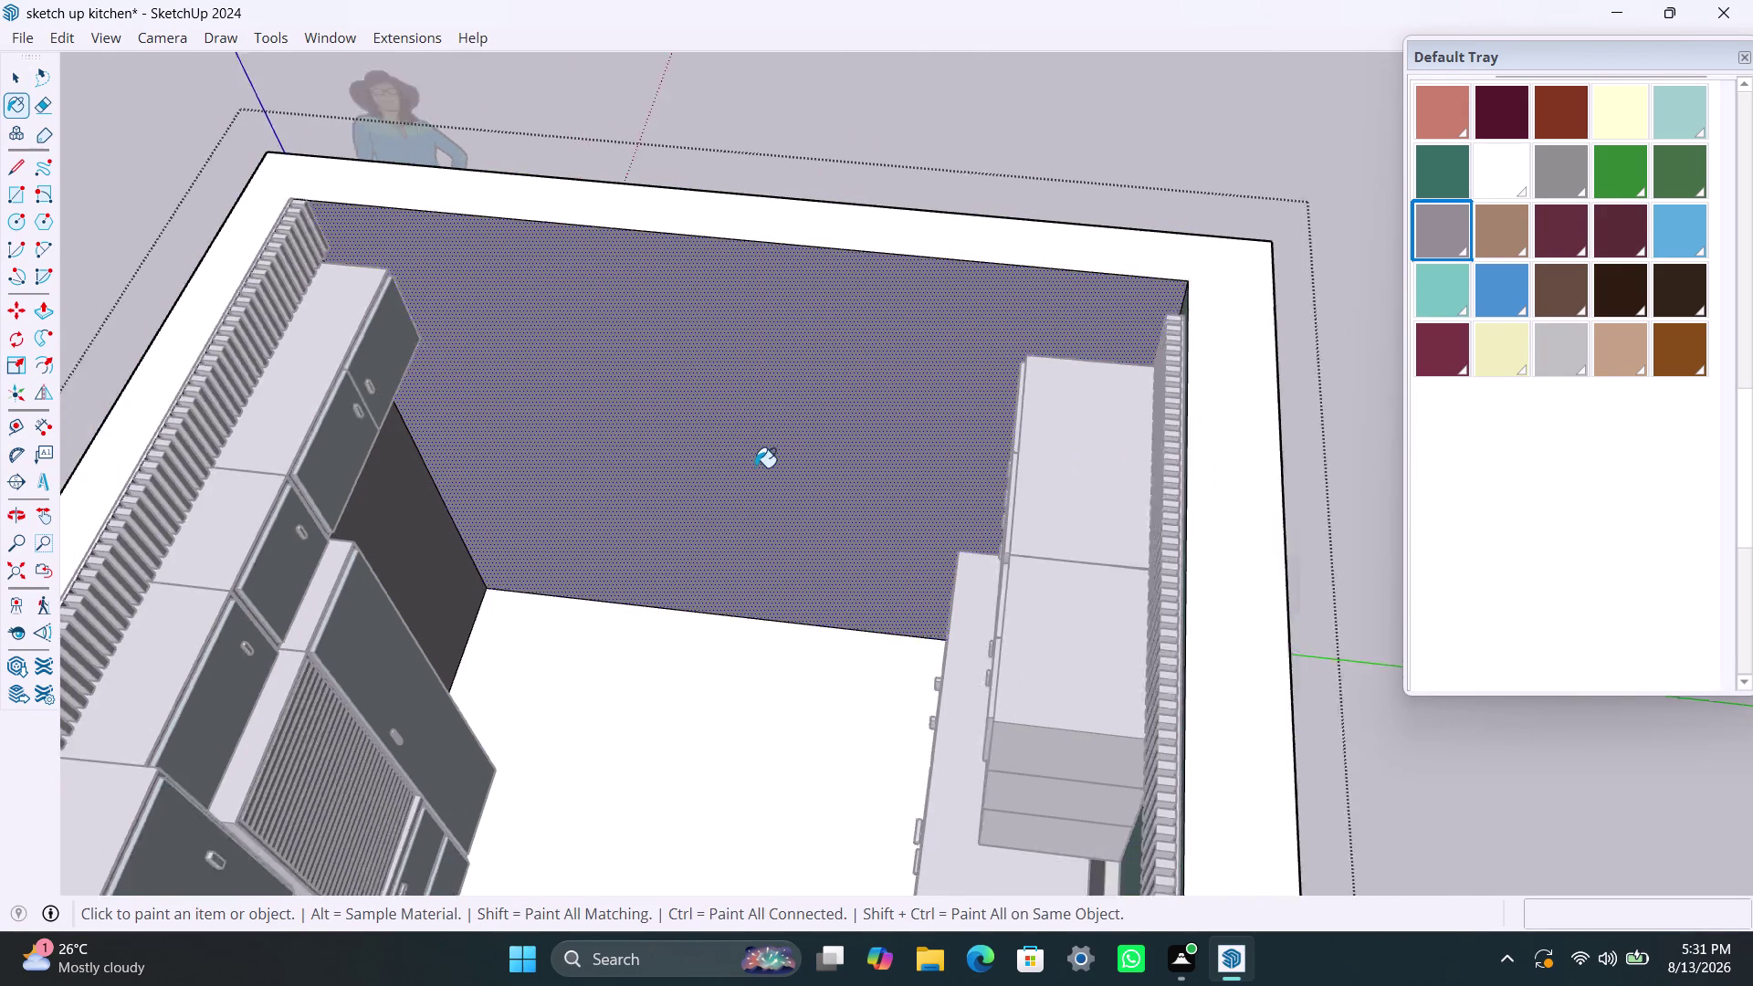
key(space)
double_click(861, 189)
triple_click(871, 194)
double_click(875, 193)
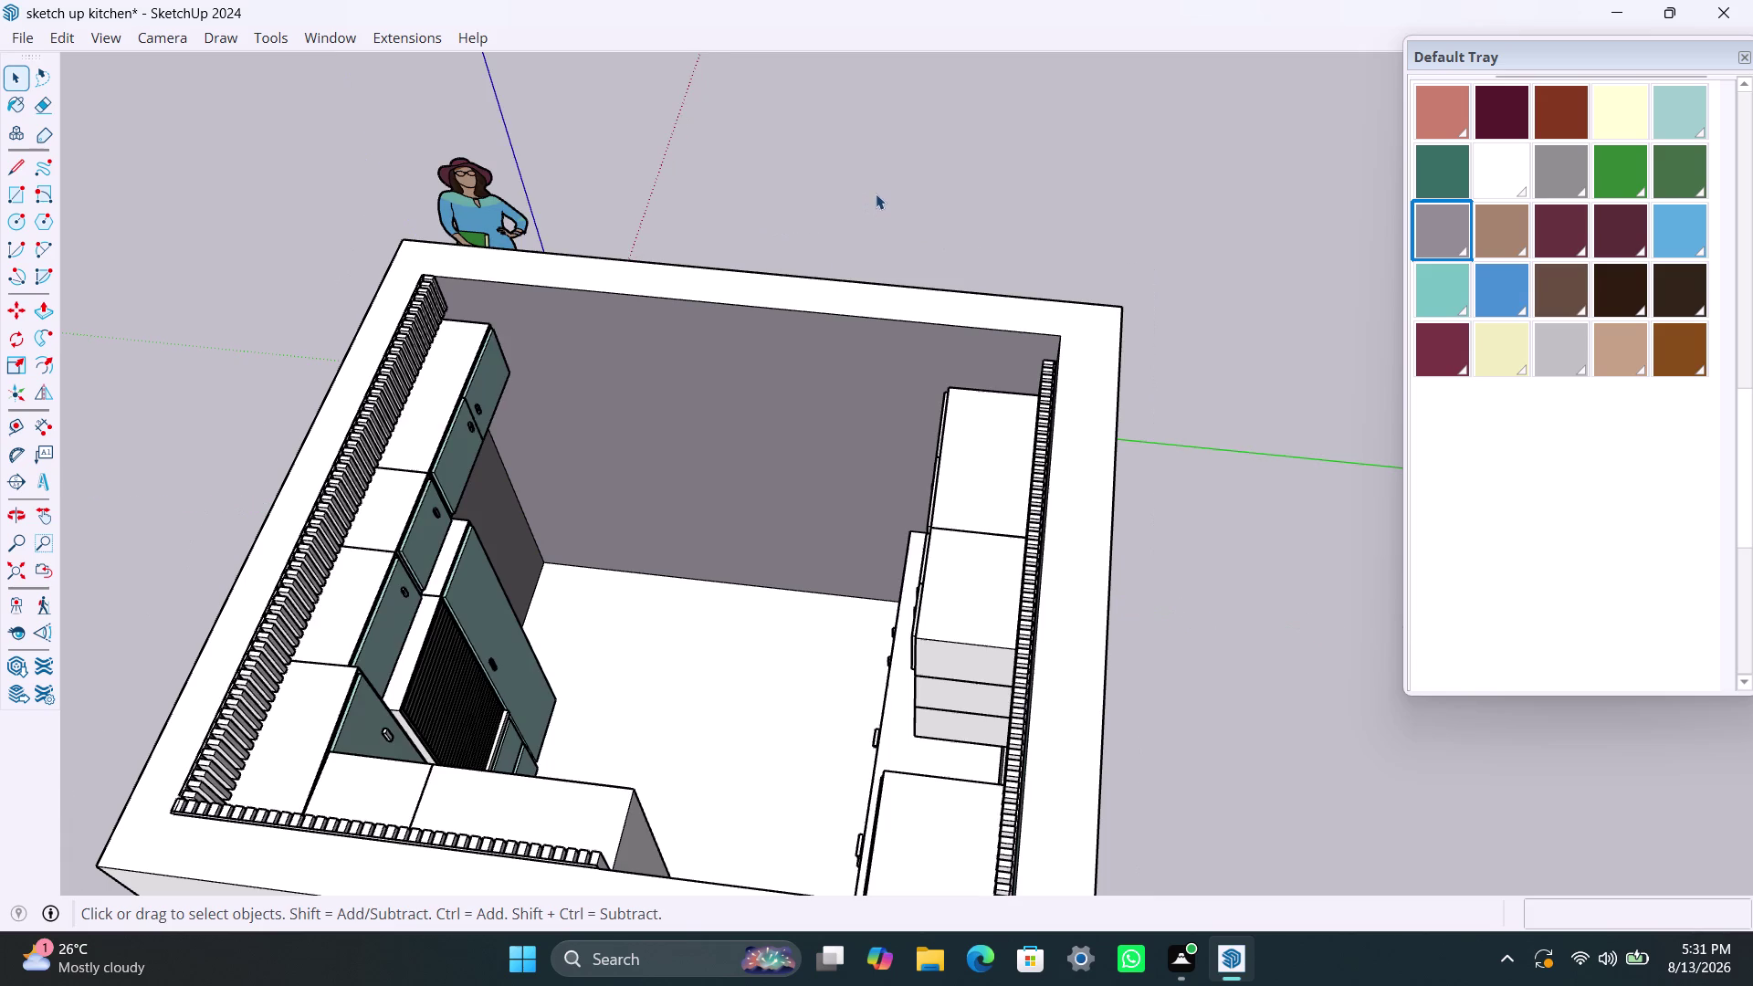
Orbit and zoom toward the repainted grey walls and cabinets.
middle_drag(869, 345, 432, 462)
scroll(down, 3)
scroll(up, 3)
scroll(up, 3)
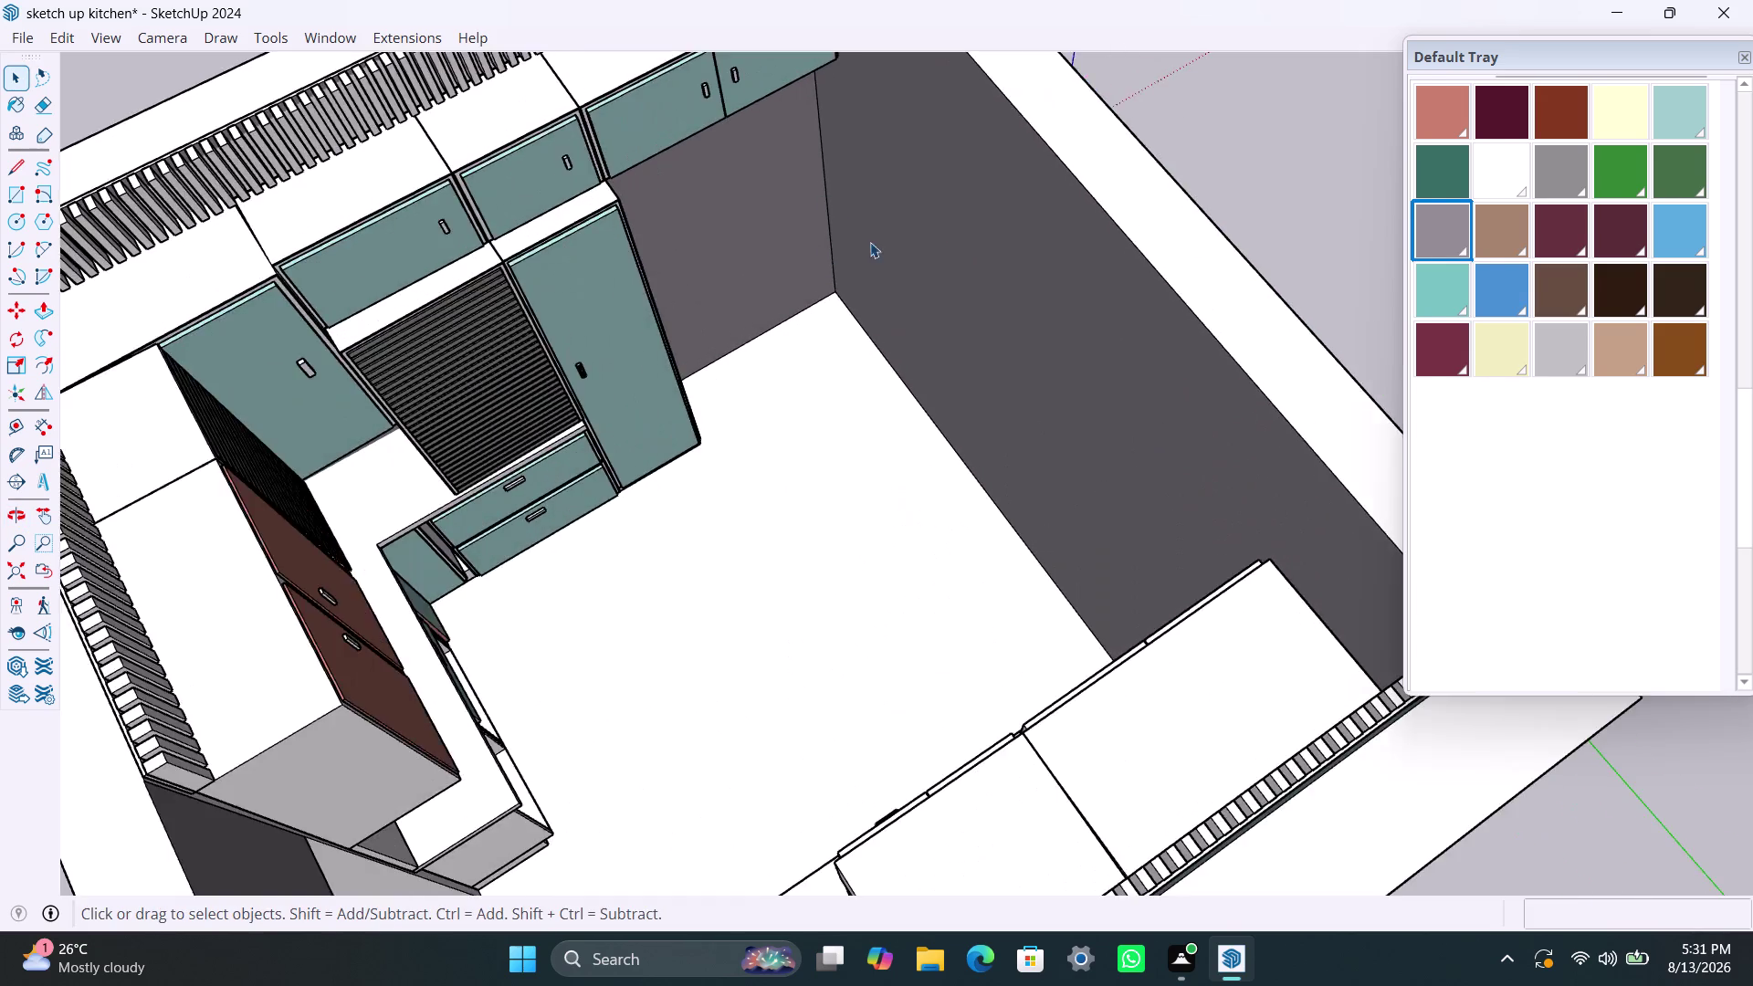
scroll(up, 3)
middle_drag(892, 406, 1019, 308)
scroll(down, 3)
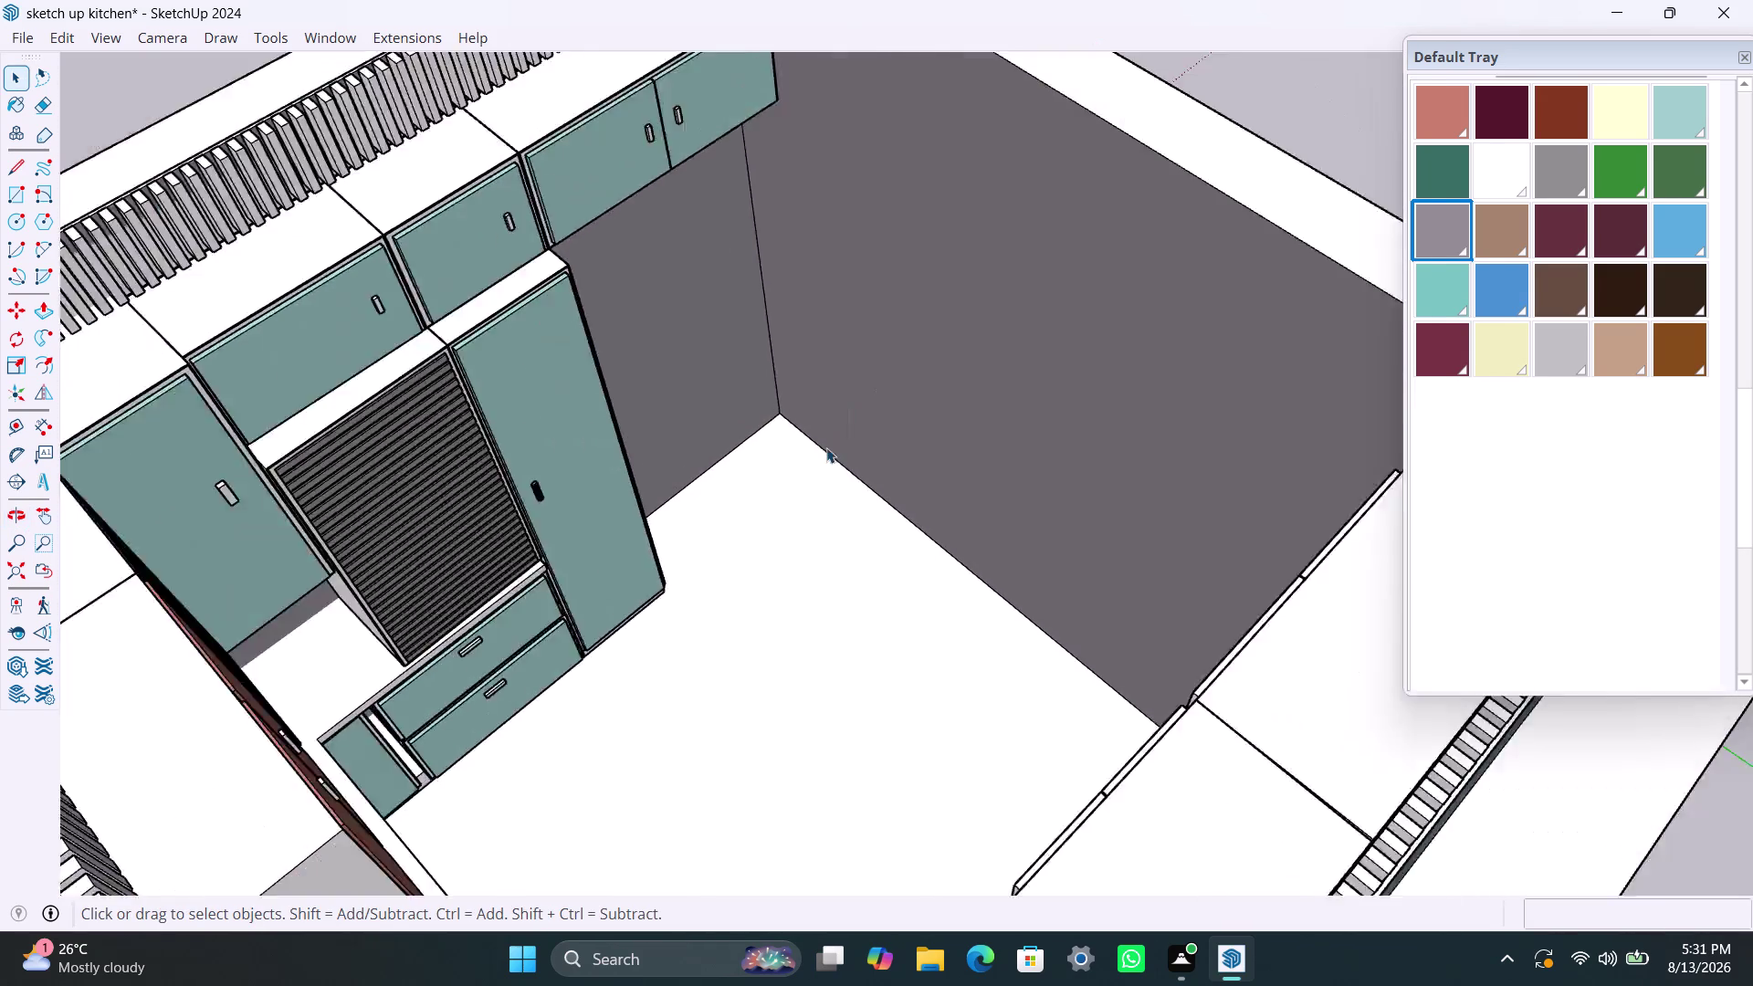
scroll(down, 3)
Orbit around the room to the wall behind the open shelving unit.
middle_drag(742, 521, 1309, 520)
scroll(up, 3)
middle_drag(796, 582, 1249, 580)
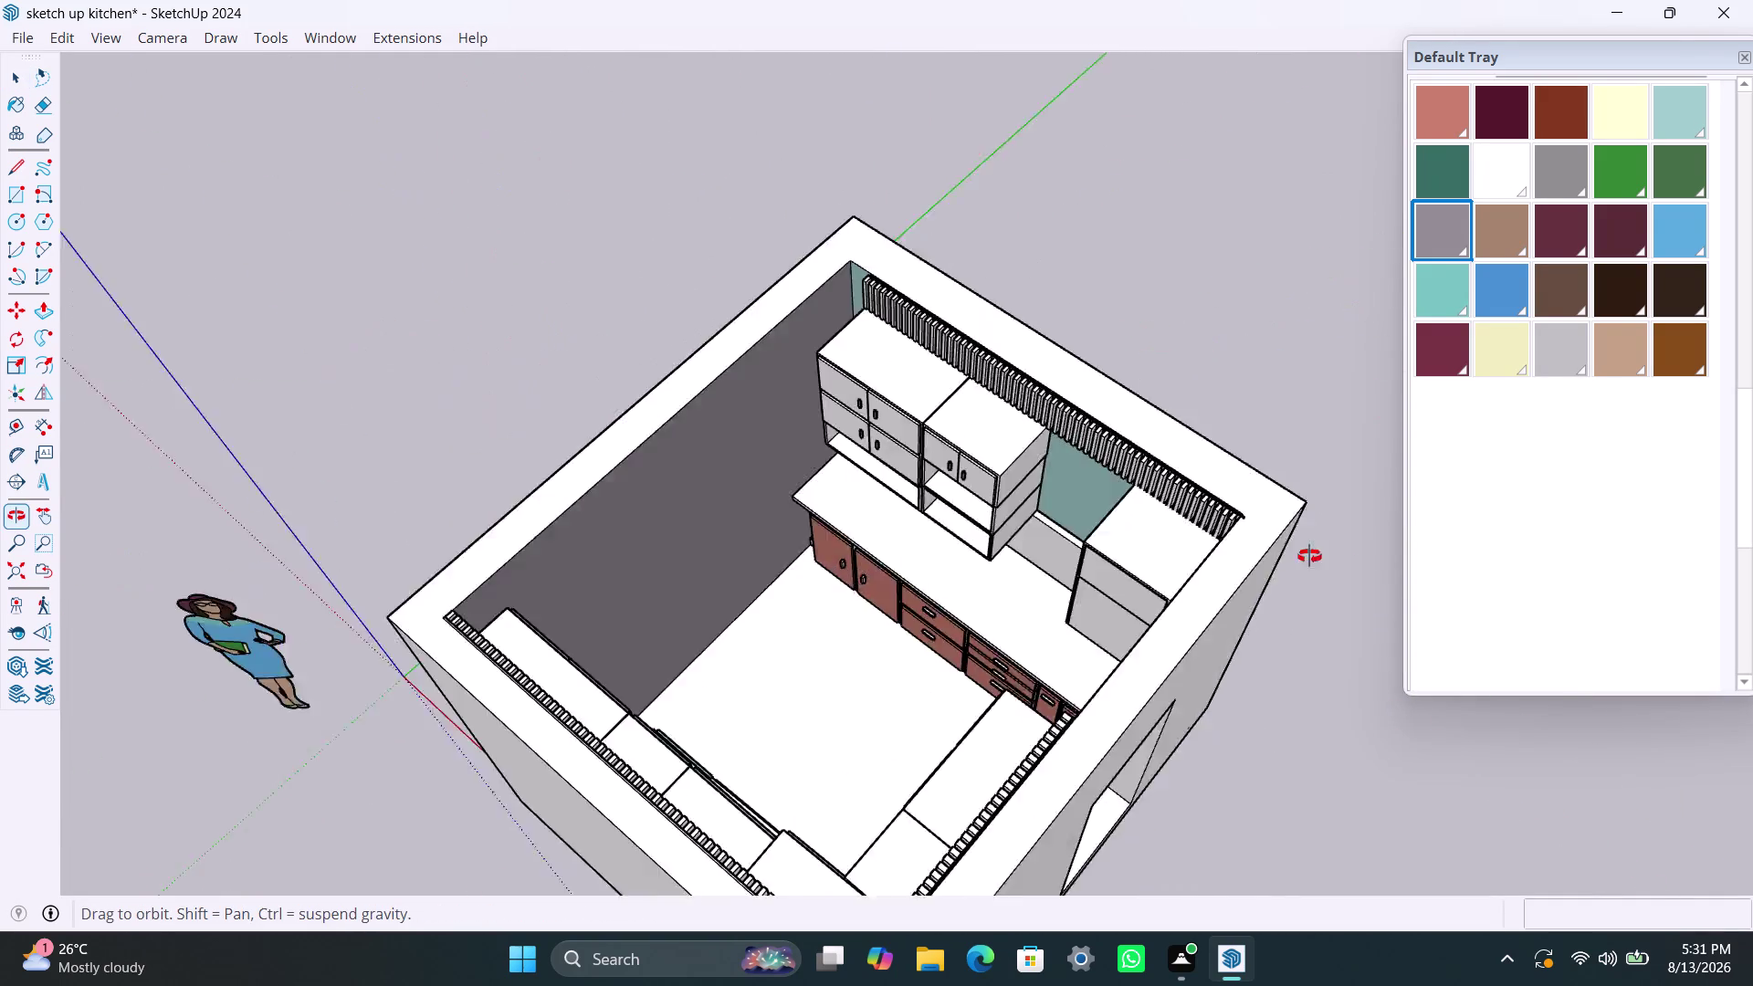
middle_drag(1249, 580, 1330, 536)
scroll(up, 3)
middle_drag(707, 565, 985, 389)
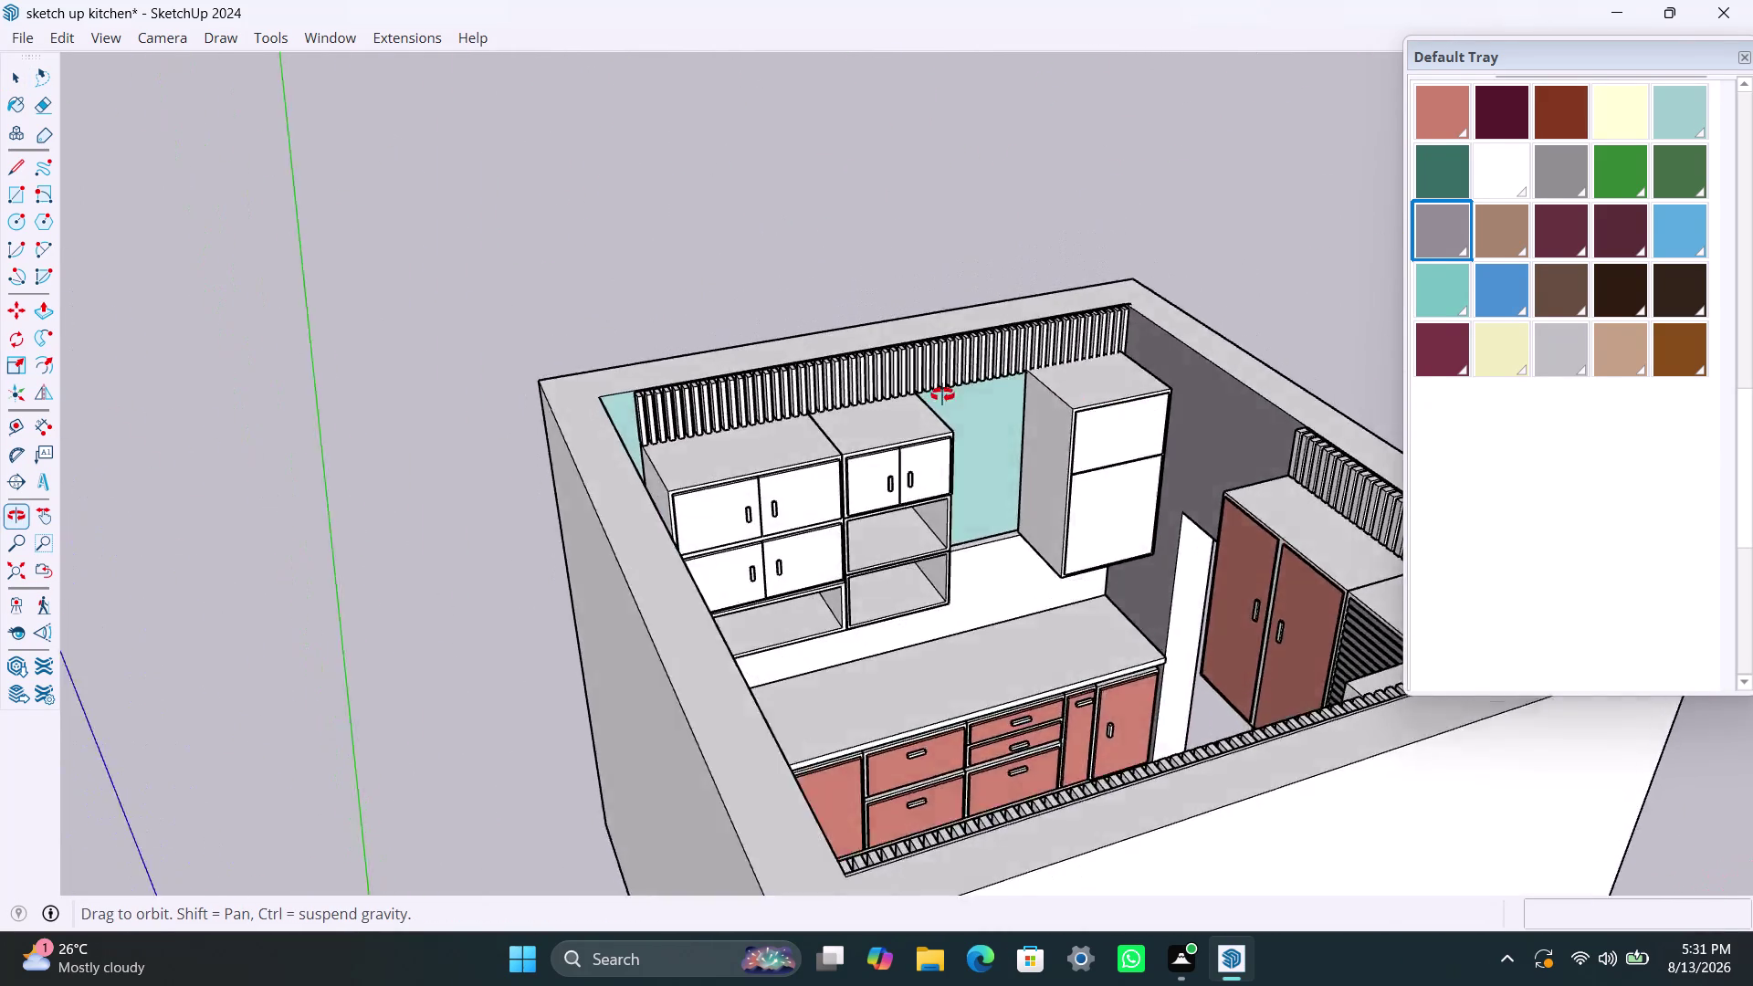
middle_drag(985, 389, 895, 403)
scroll(up, 3)
Paint the teal wall behind the open shelves greyish purple and exit editing.
triple_click(678, 389)
triple_click(678, 388)
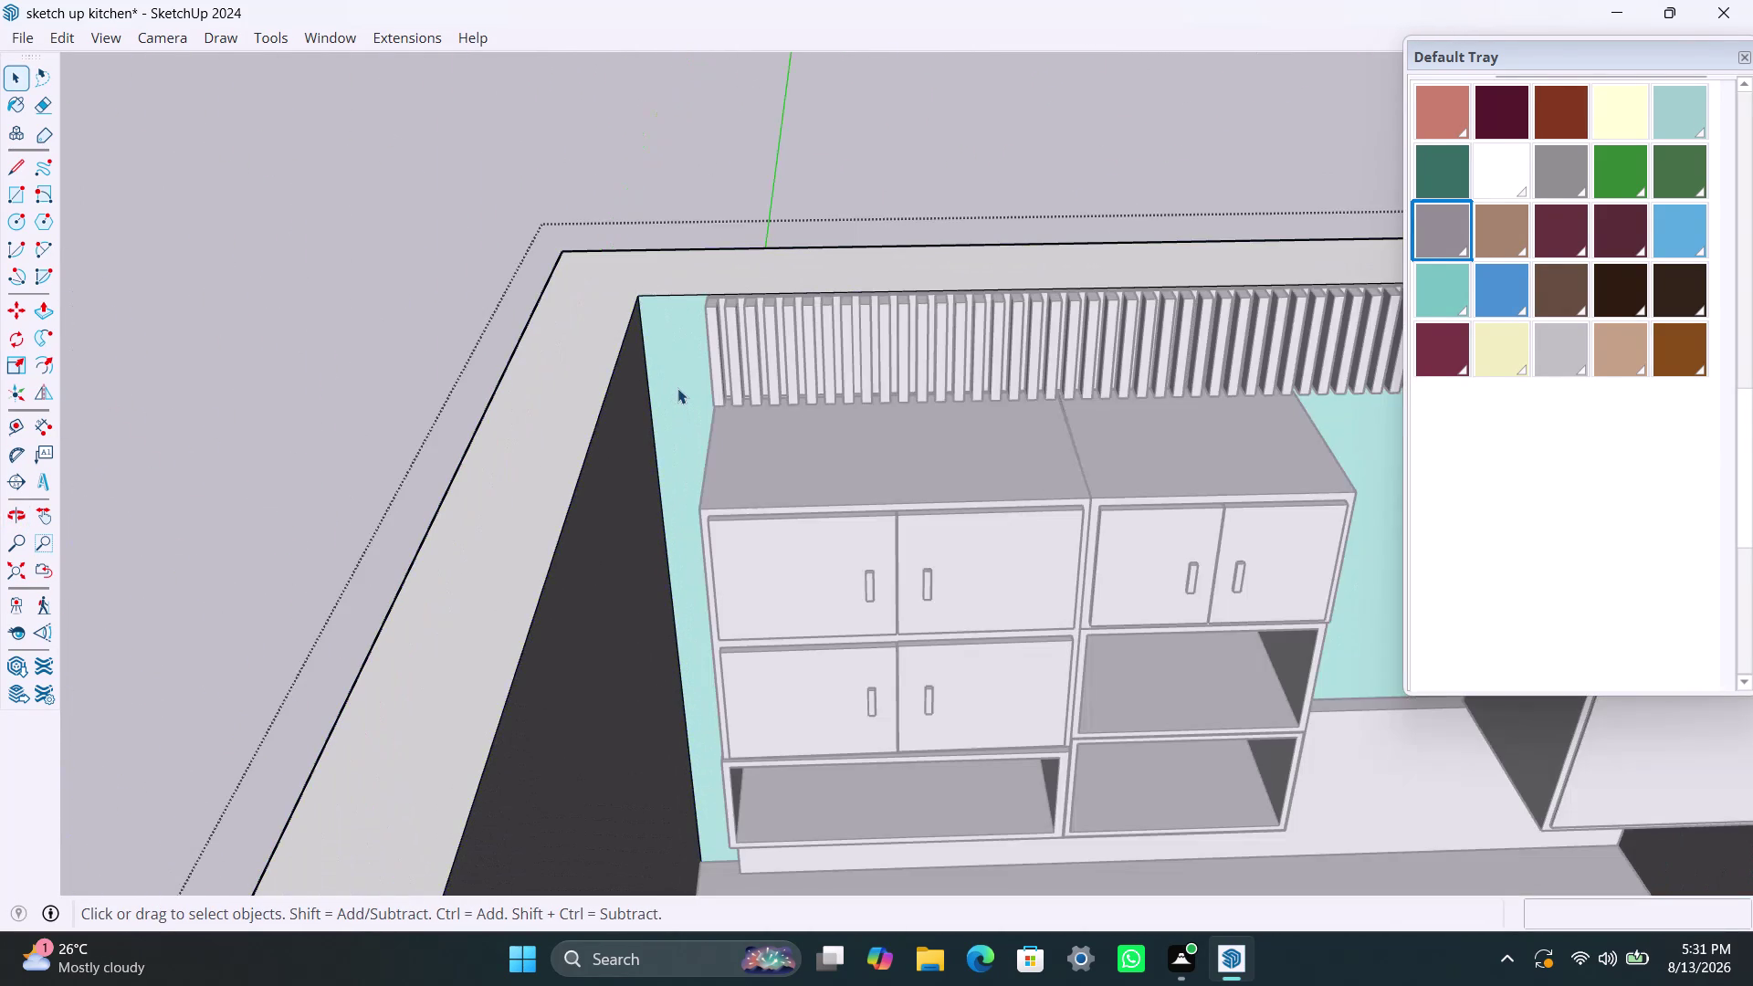
triple_click(676, 388)
click(688, 379)
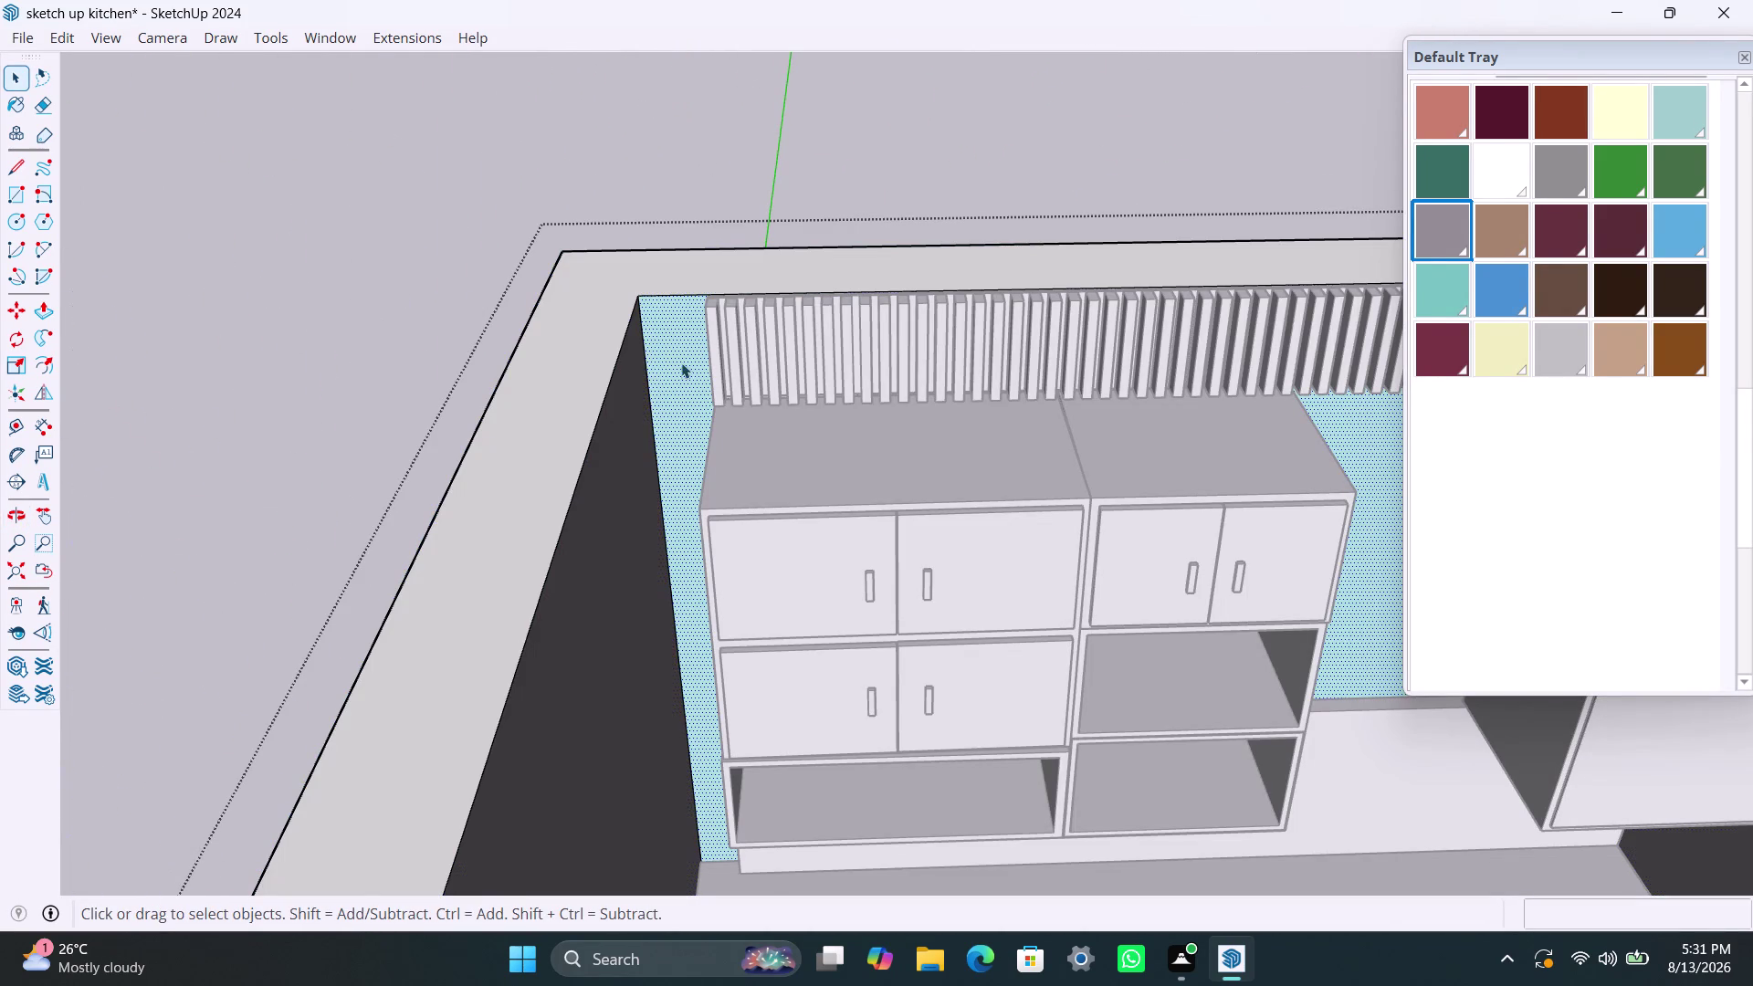
click(1447, 226)
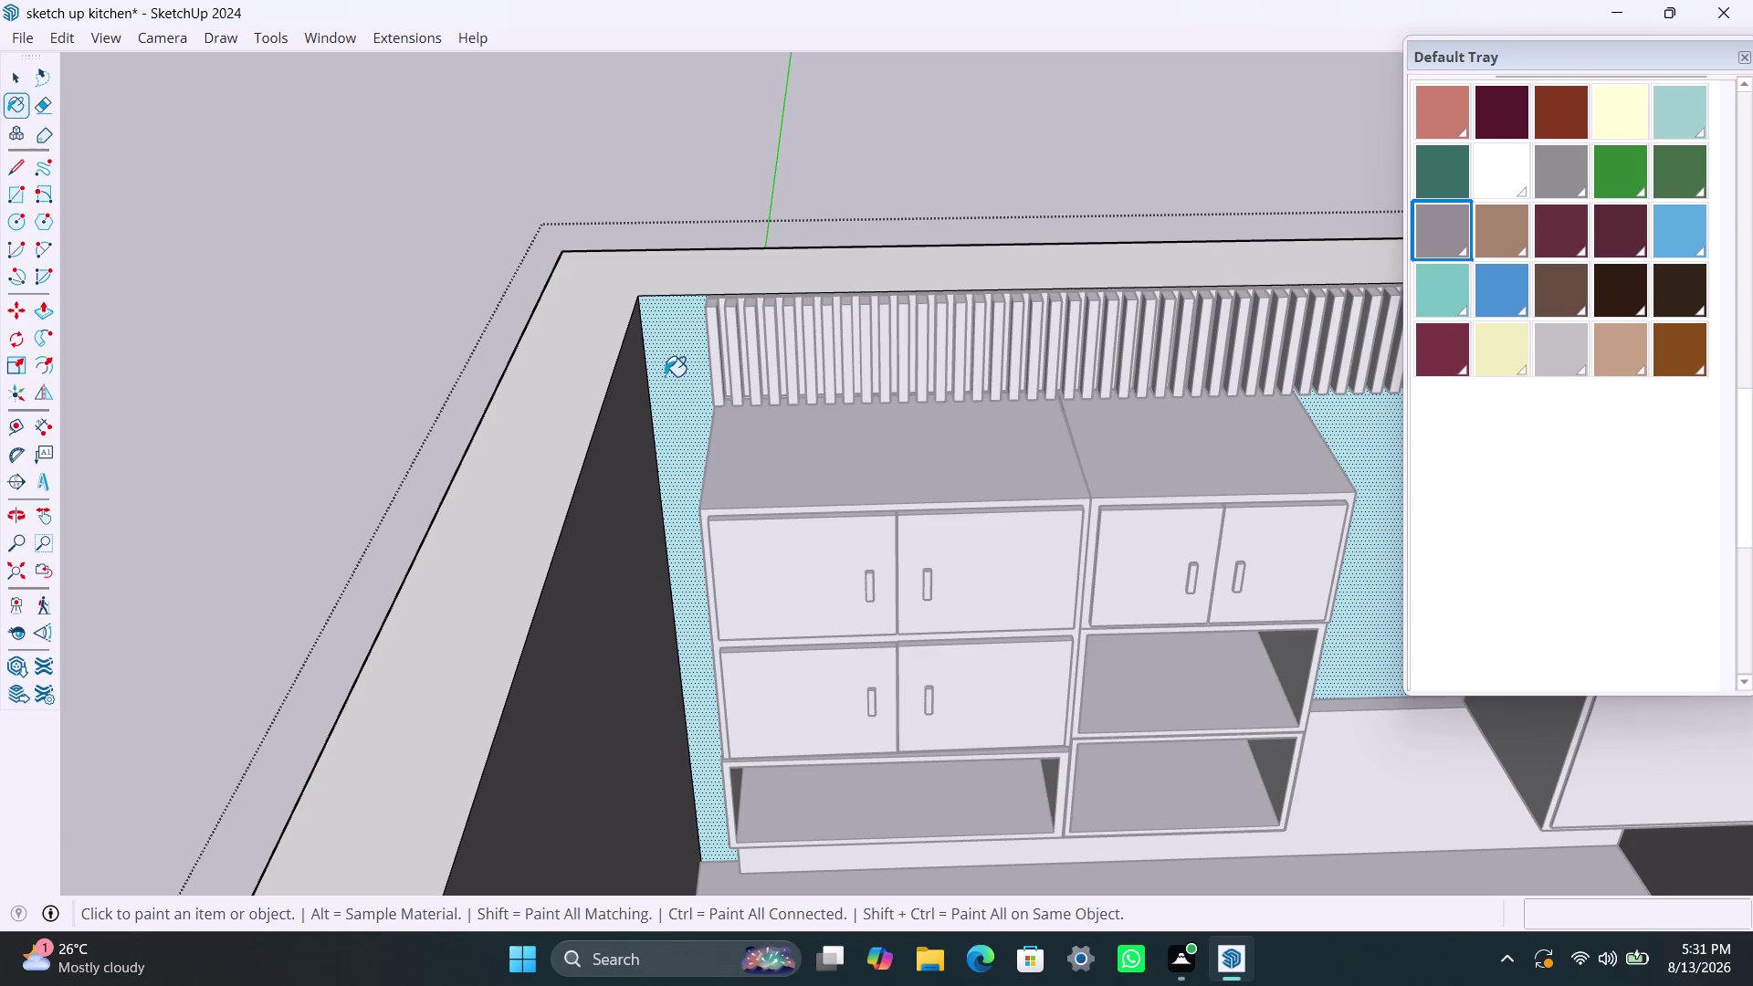
click(671, 372)
key(space)
click(721, 136)
scroll(down, 3)
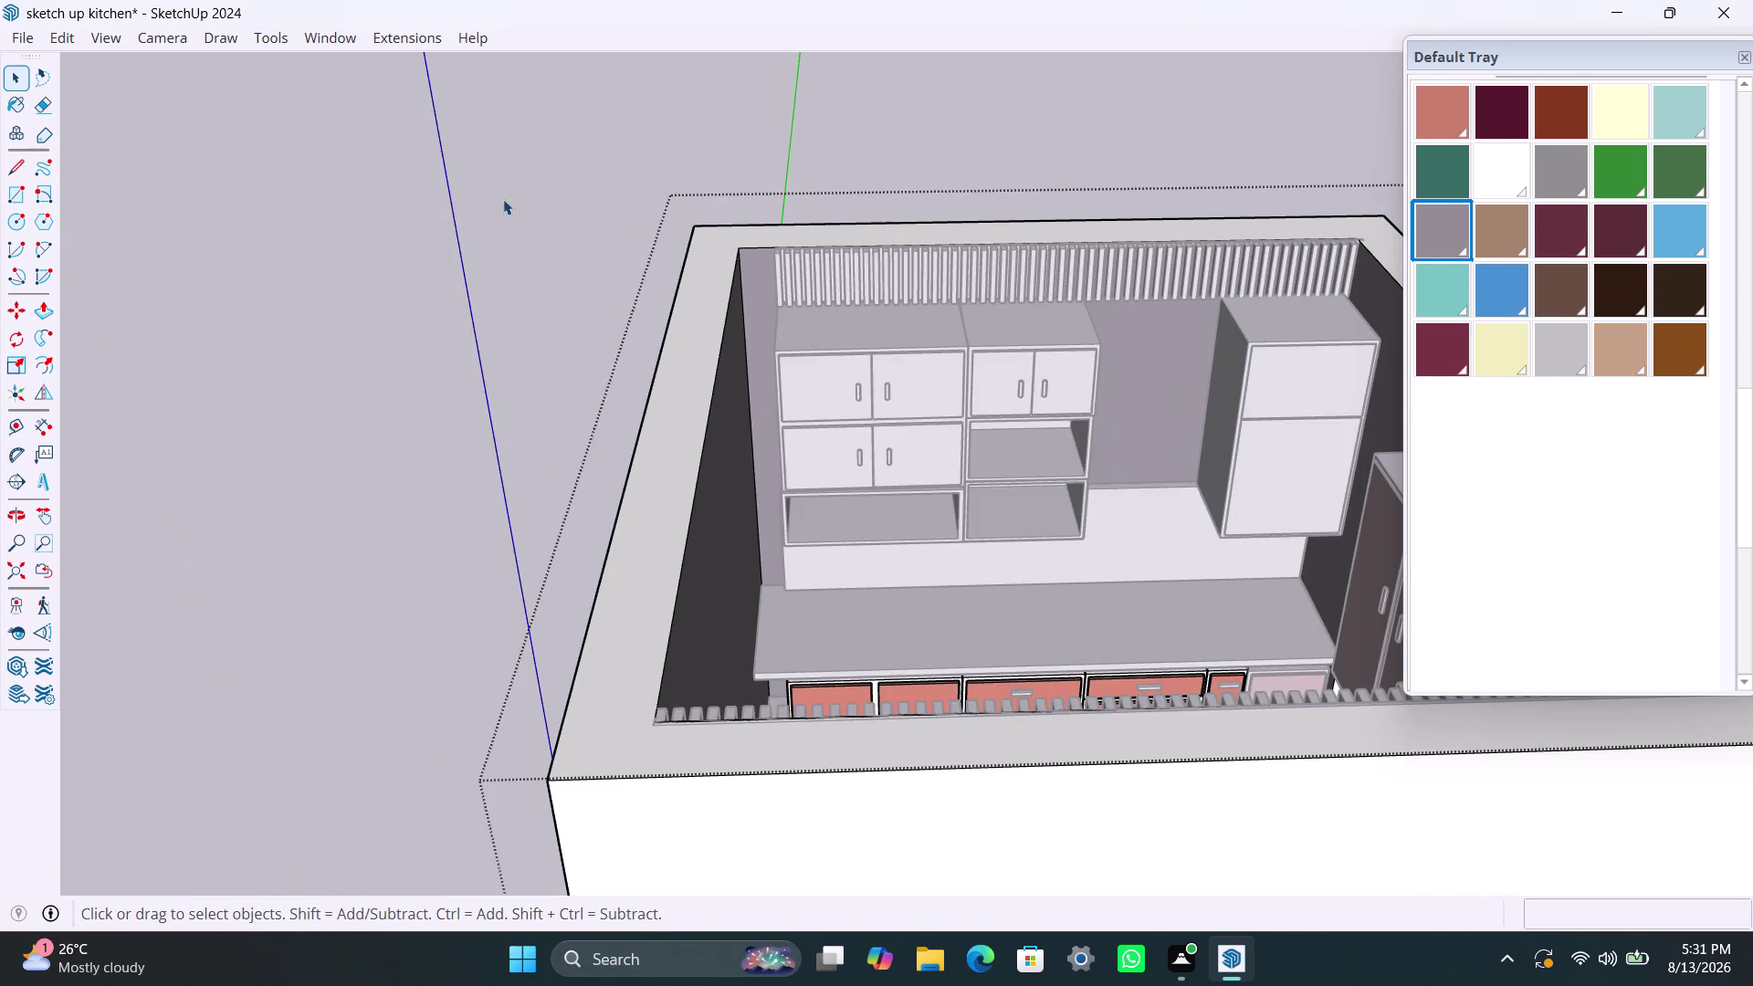
double_click(503, 199)
Orbit and zoom over the kitchen to view the room from above.
scroll(down, 3)
middle_drag(1047, 400, 562, 635)
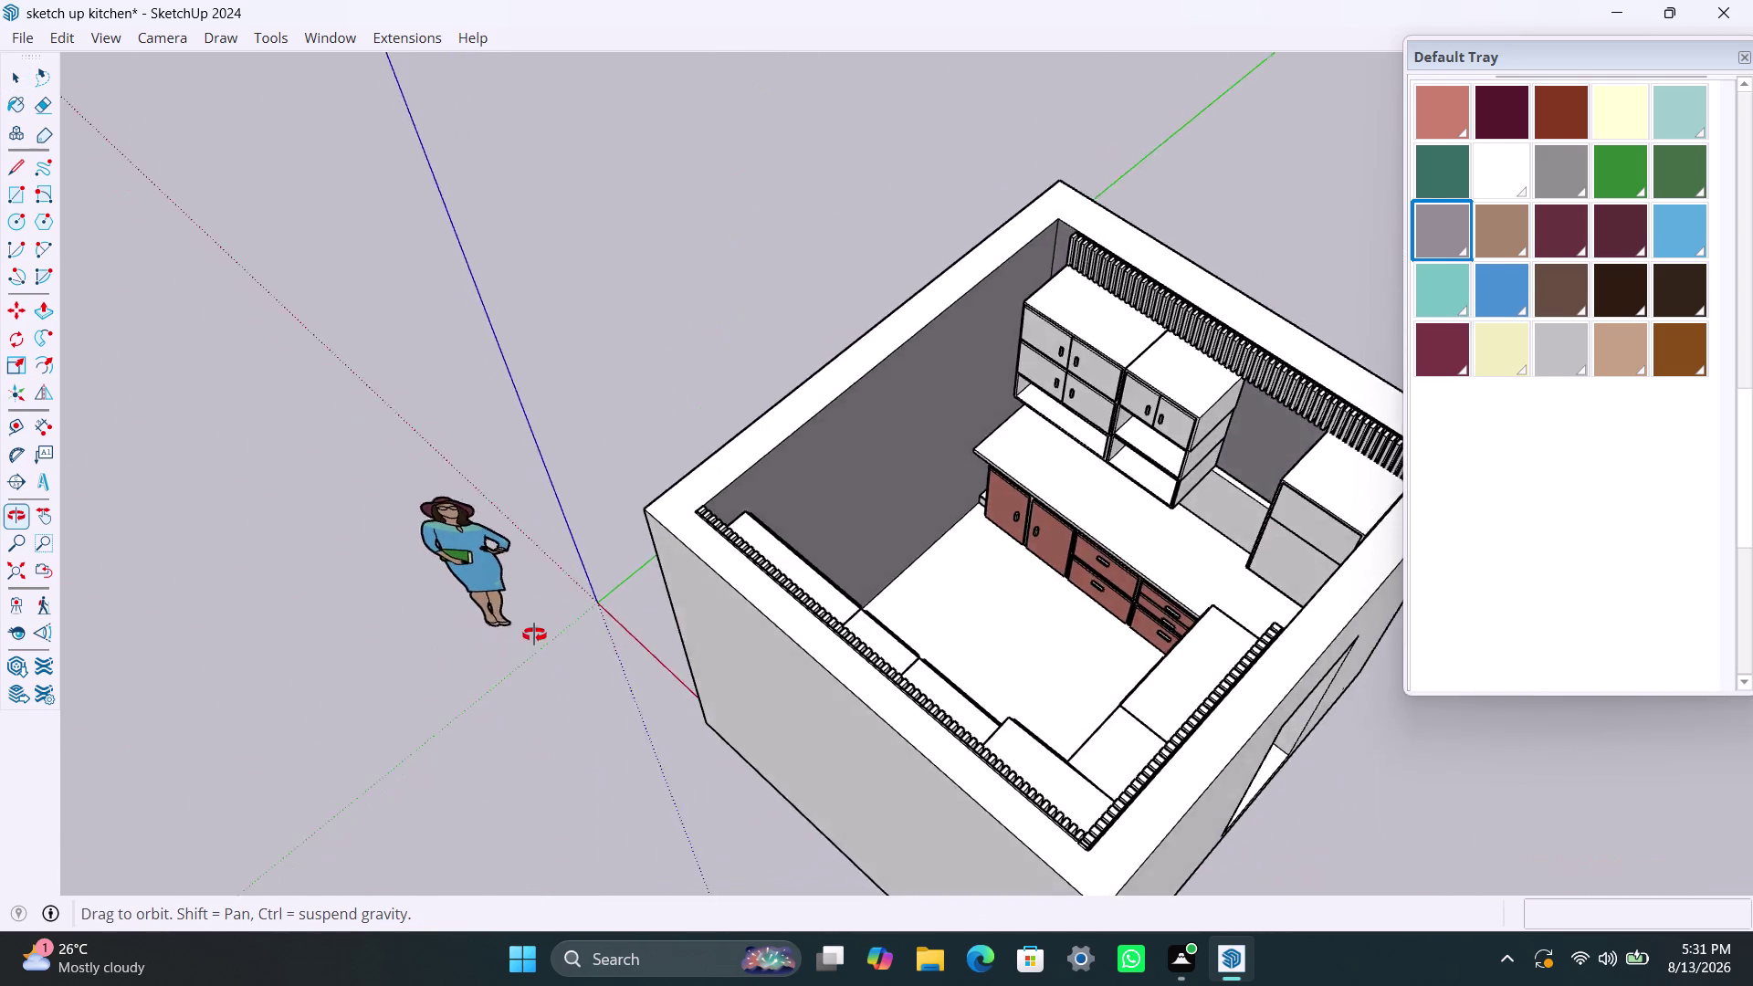
middle_drag(562, 635, 46, 568)
scroll(down, 3)
middle_drag(849, 554, 299, 541)
scroll(up, 3)
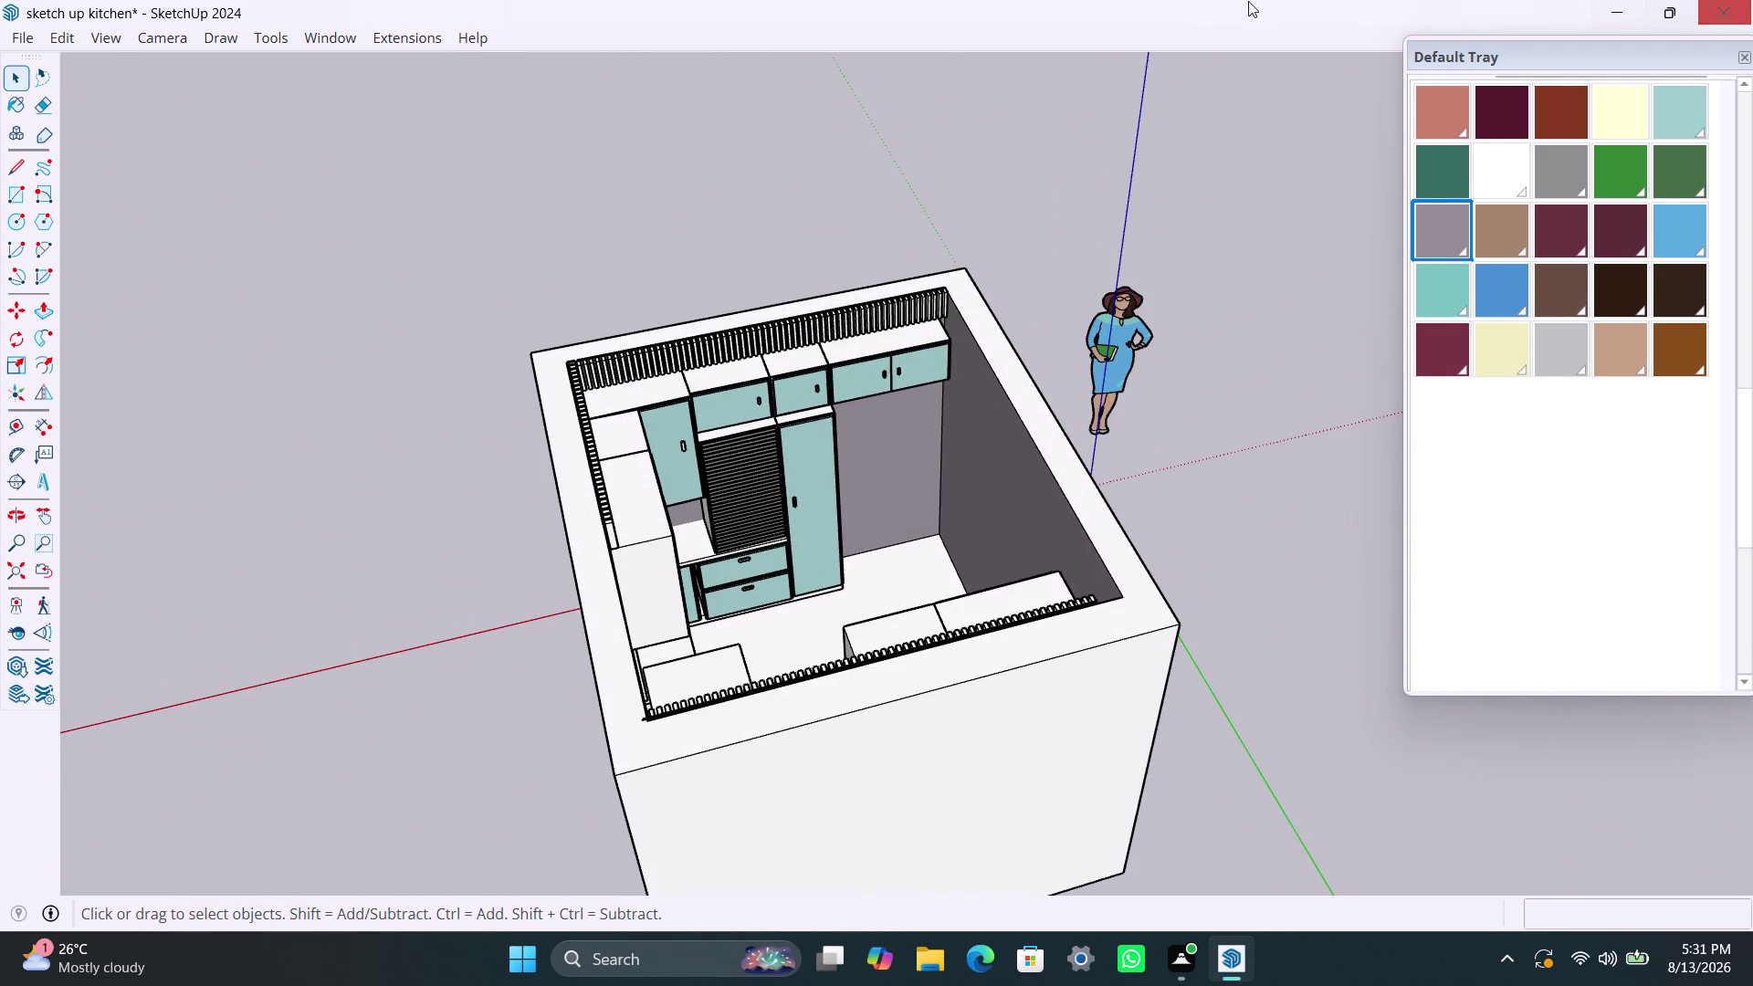
middle_drag(971, 564, 396, 657)
scroll(up, 3)
scroll(up, 3)
middle_drag(855, 578, 539, 608)
scroll(up, 3)
middle_drag(946, 613, 458, 628)
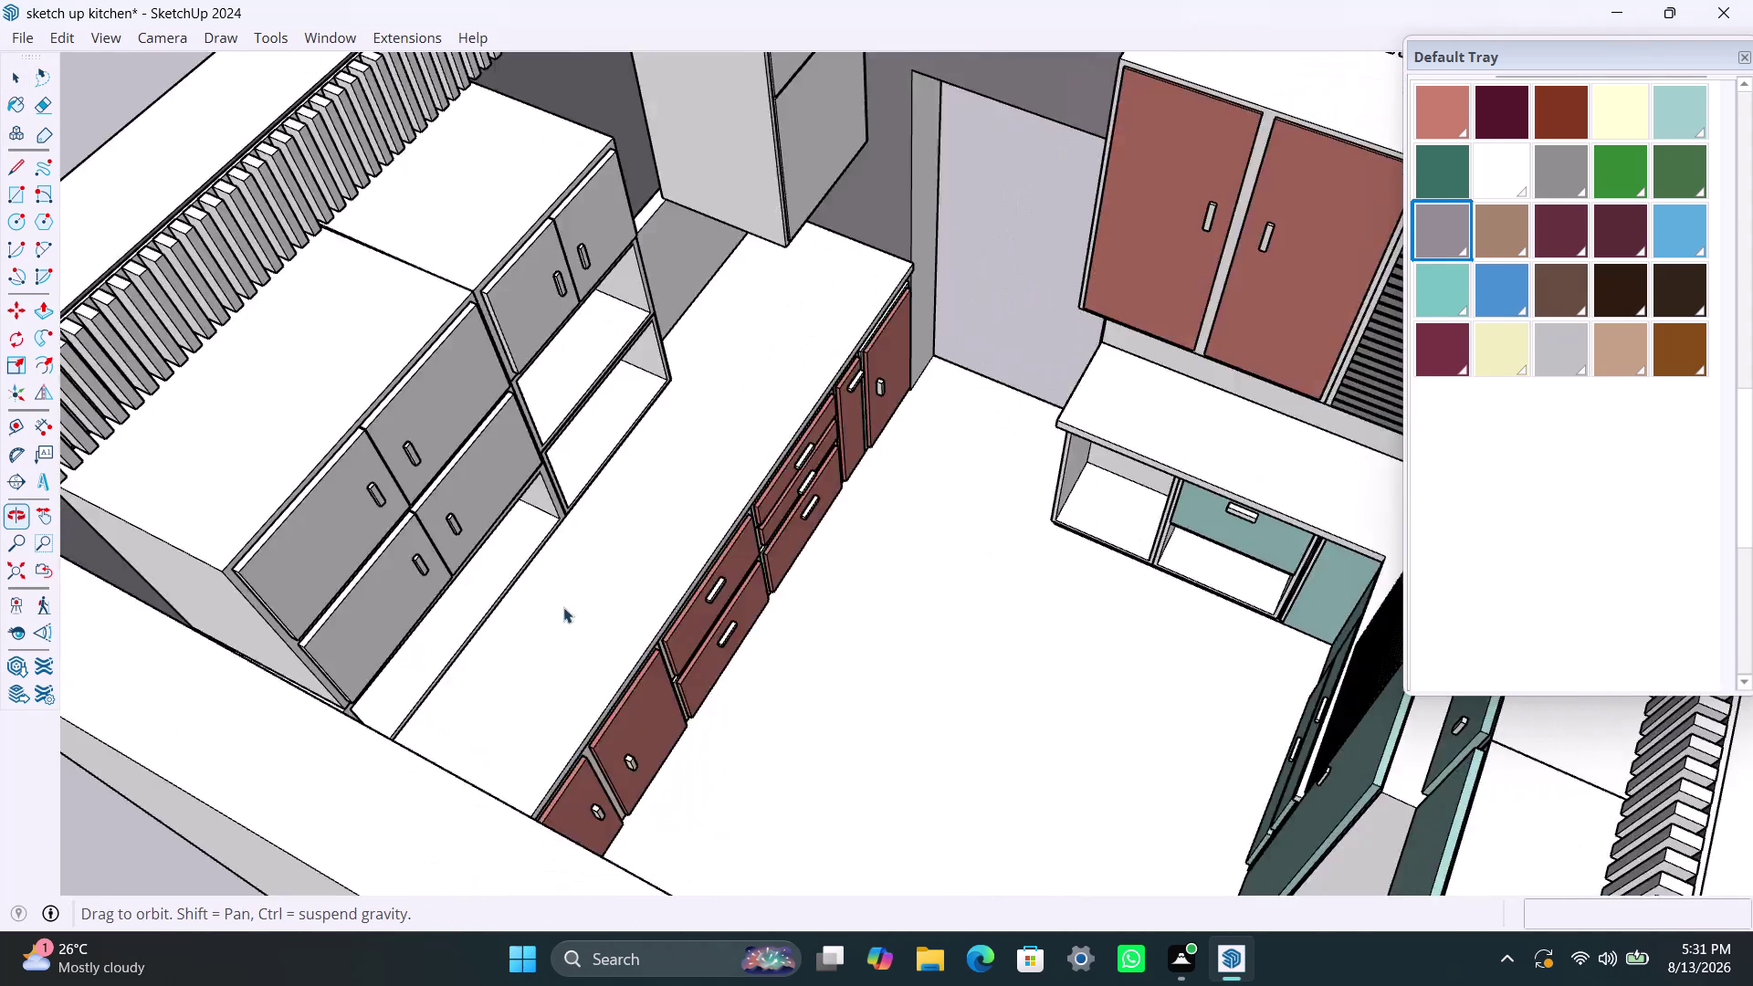
scroll(up, 3)
Face the lower cabinets and paint the leftmost cabinet door pale teal.
middle_drag(1007, 669, 559, 638)
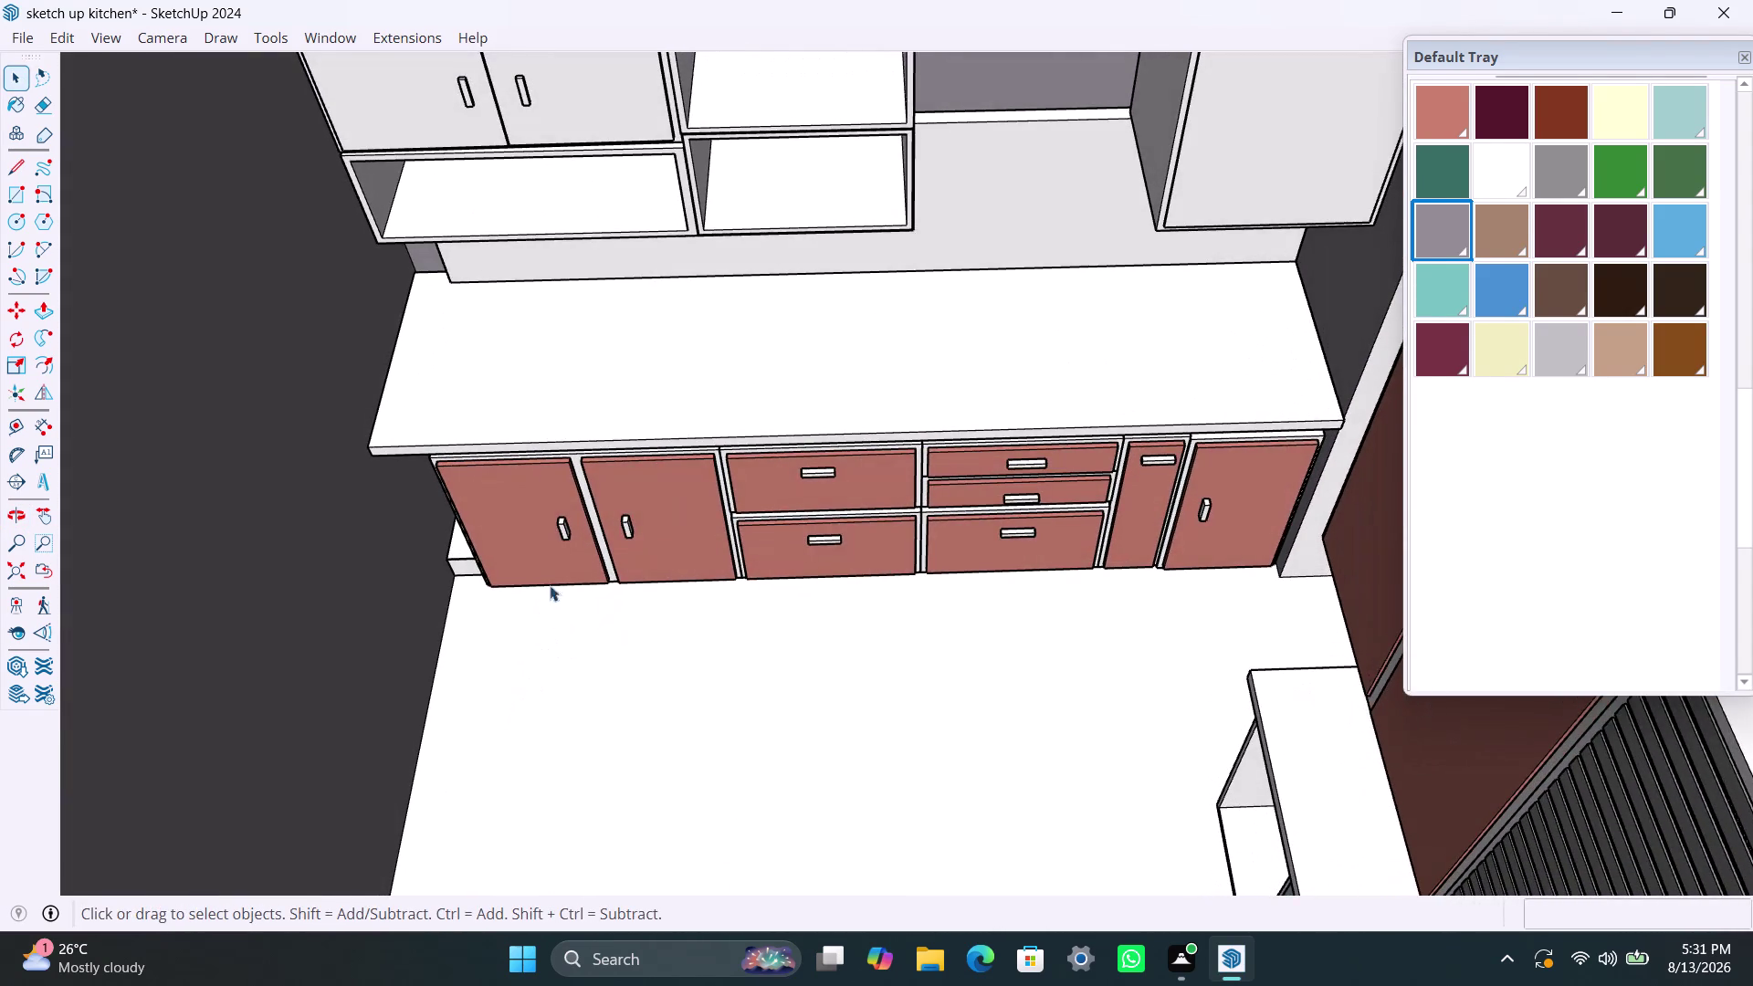
triple_click(528, 529)
triple_click(527, 528)
double_click(527, 528)
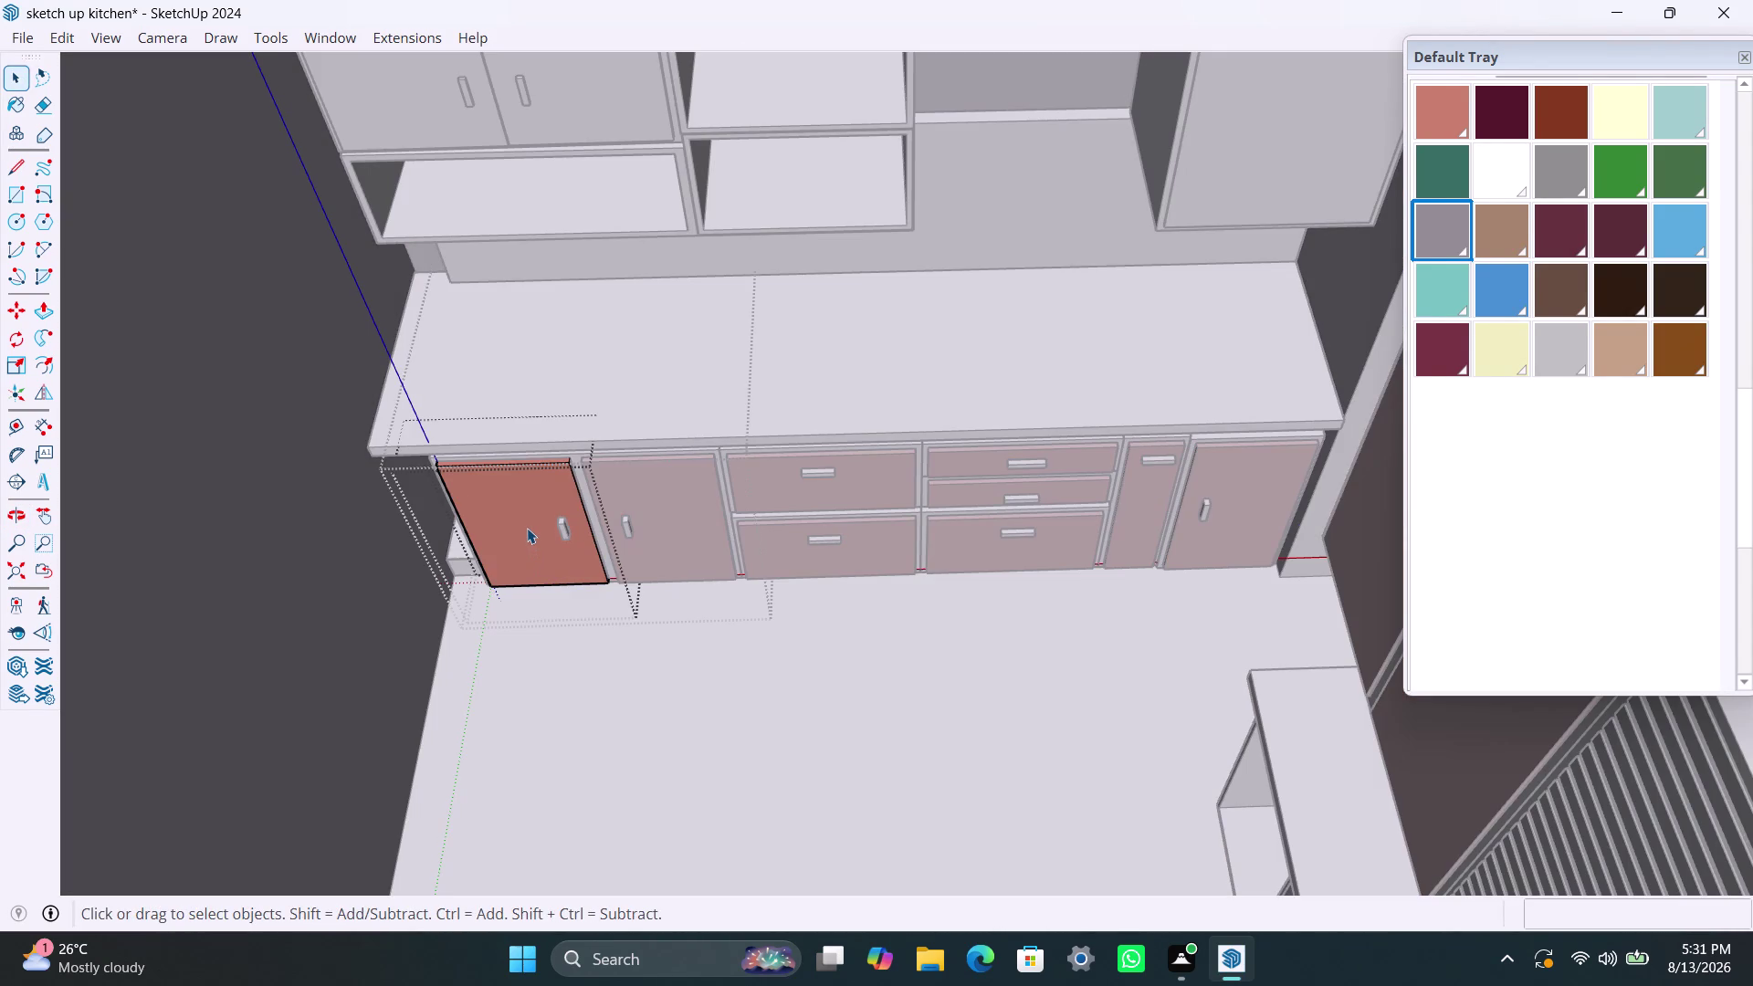
triple_click(526, 528)
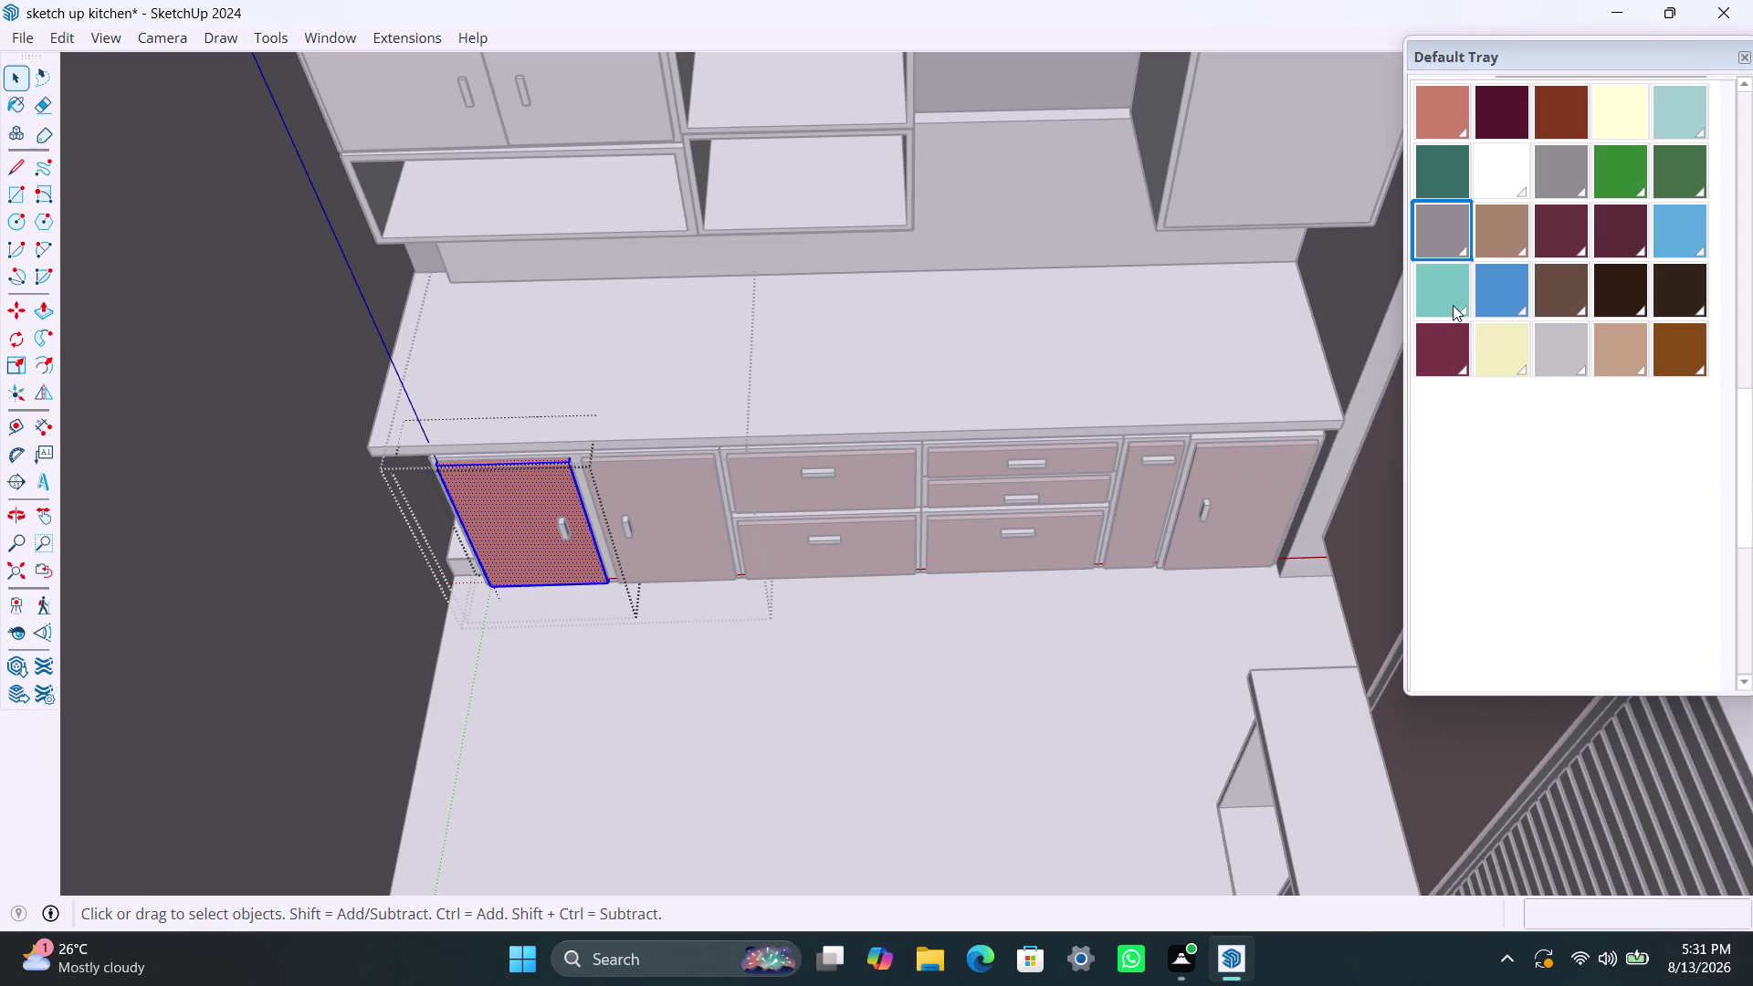
click(1675, 110)
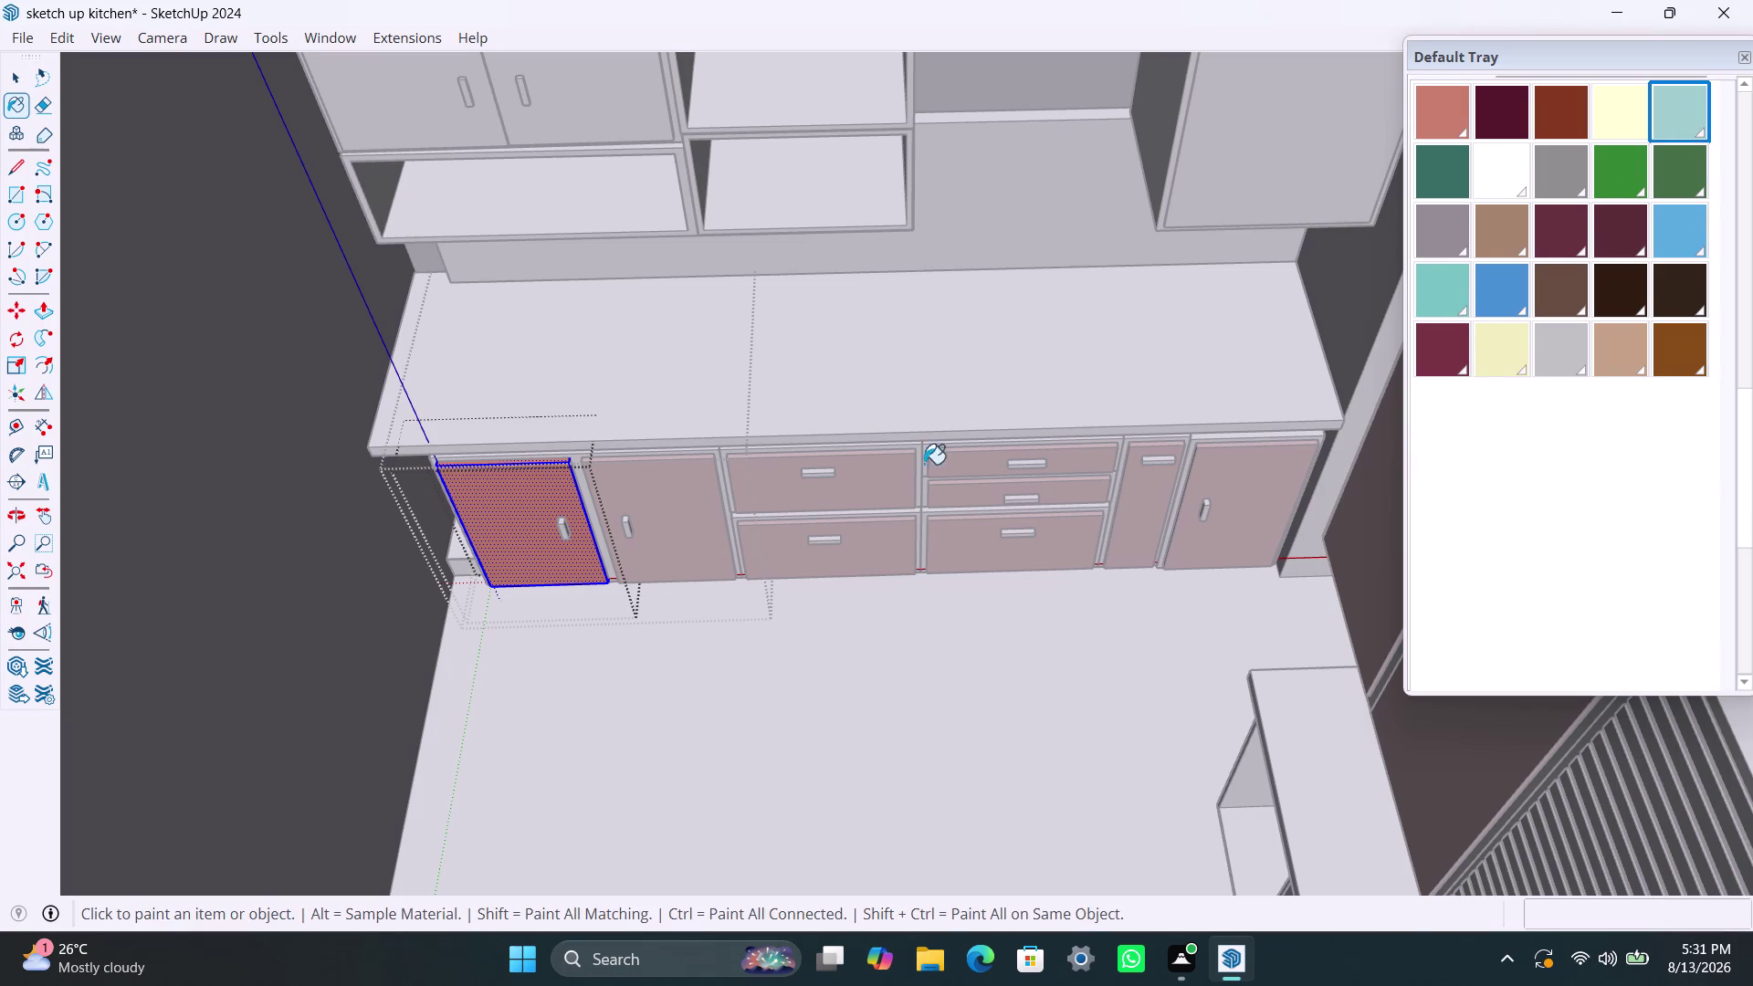
click(496, 525)
click(667, 494)
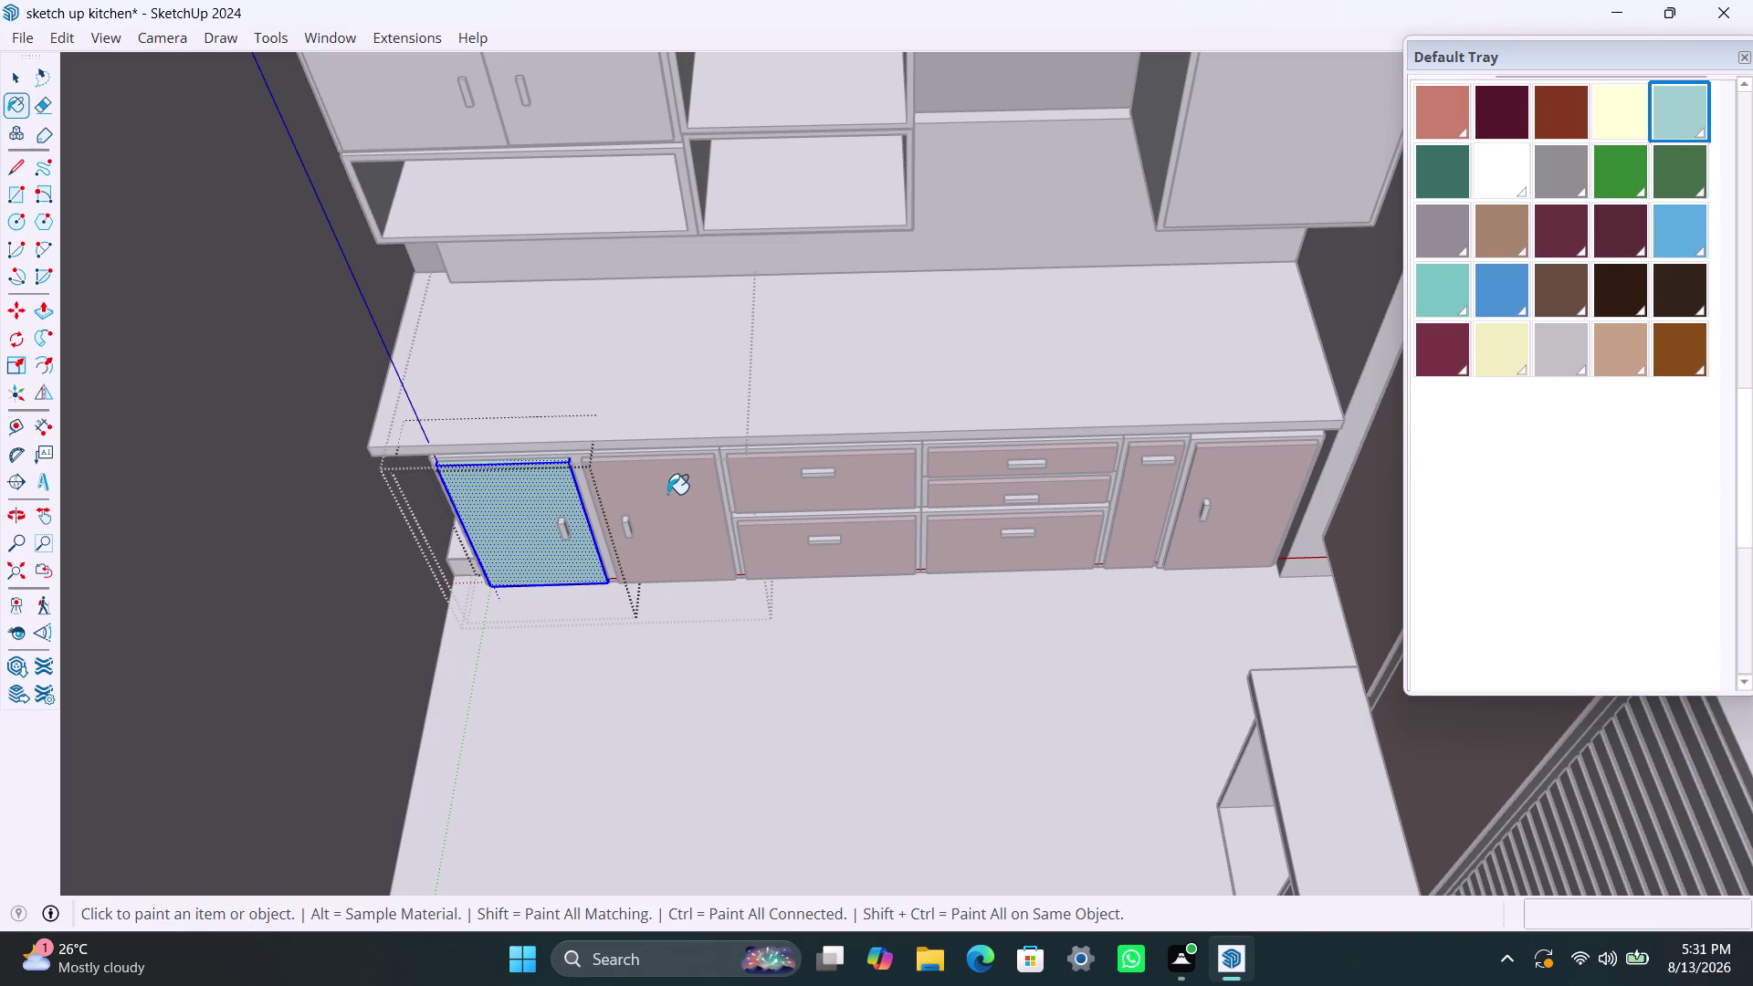
key(space)
Paint the second cabinet door pale teal.
triple_click(671, 494)
click(672, 494)
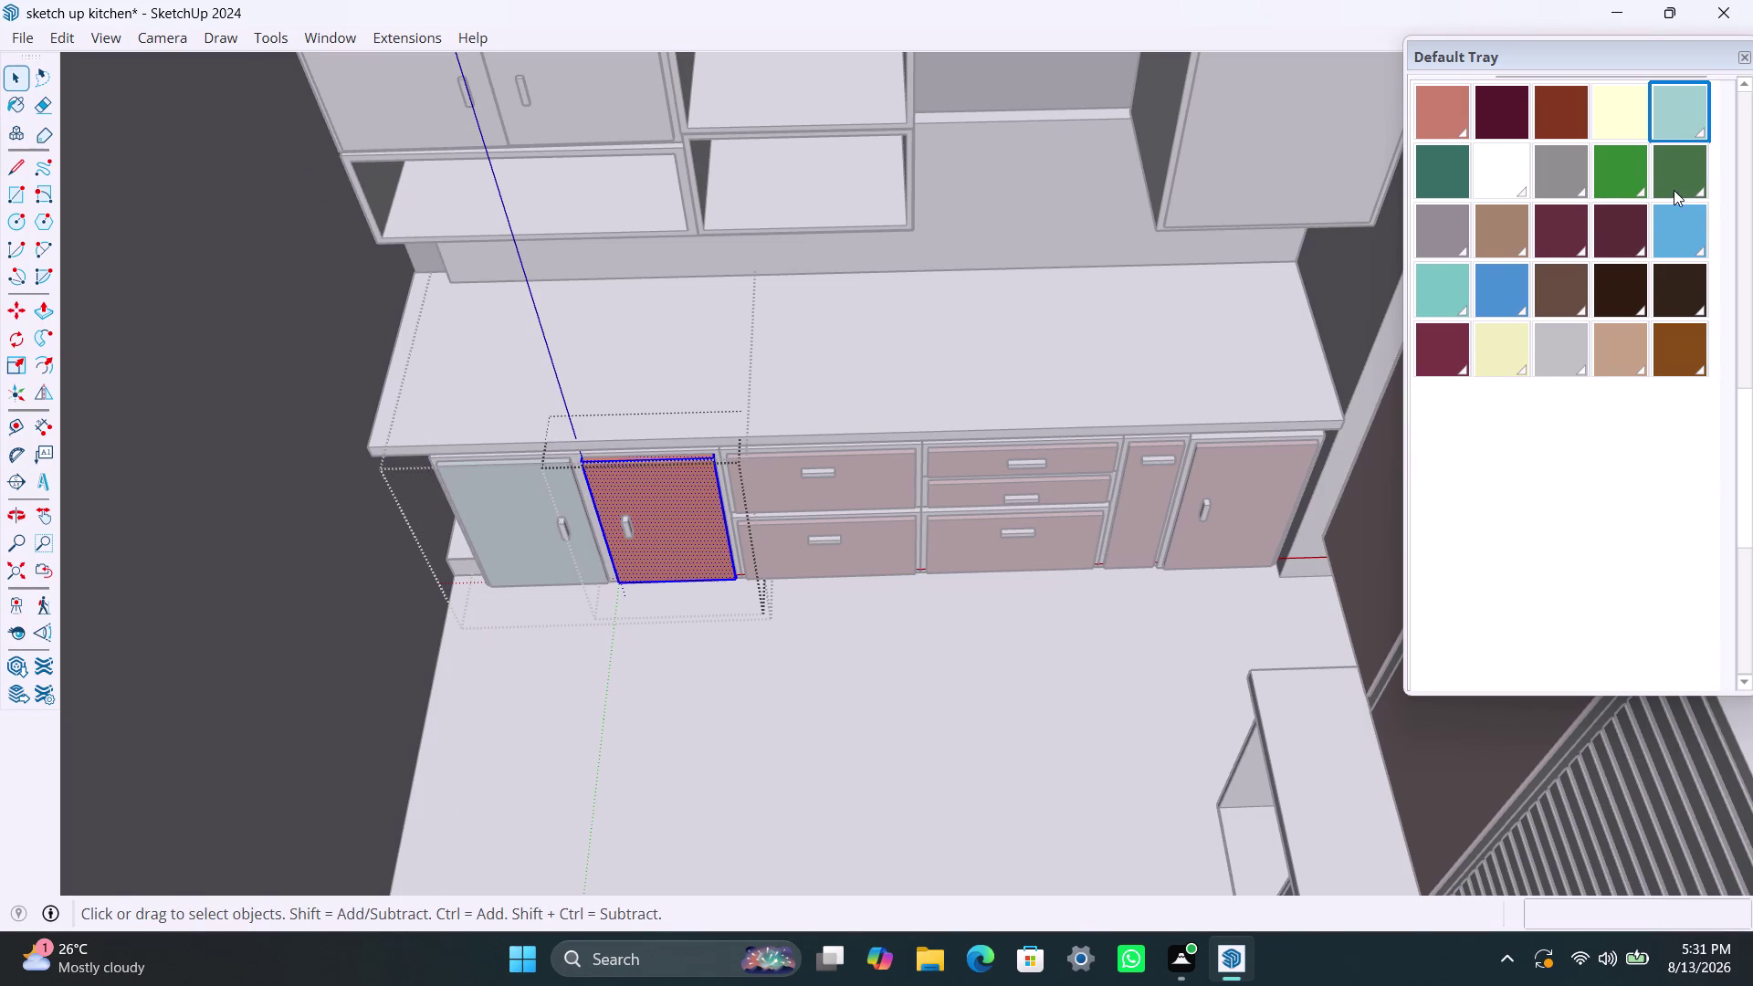
click(1682, 120)
click(659, 505)
key(space)
Paint the upper left drawer front pale teal.
triple_click(894, 483)
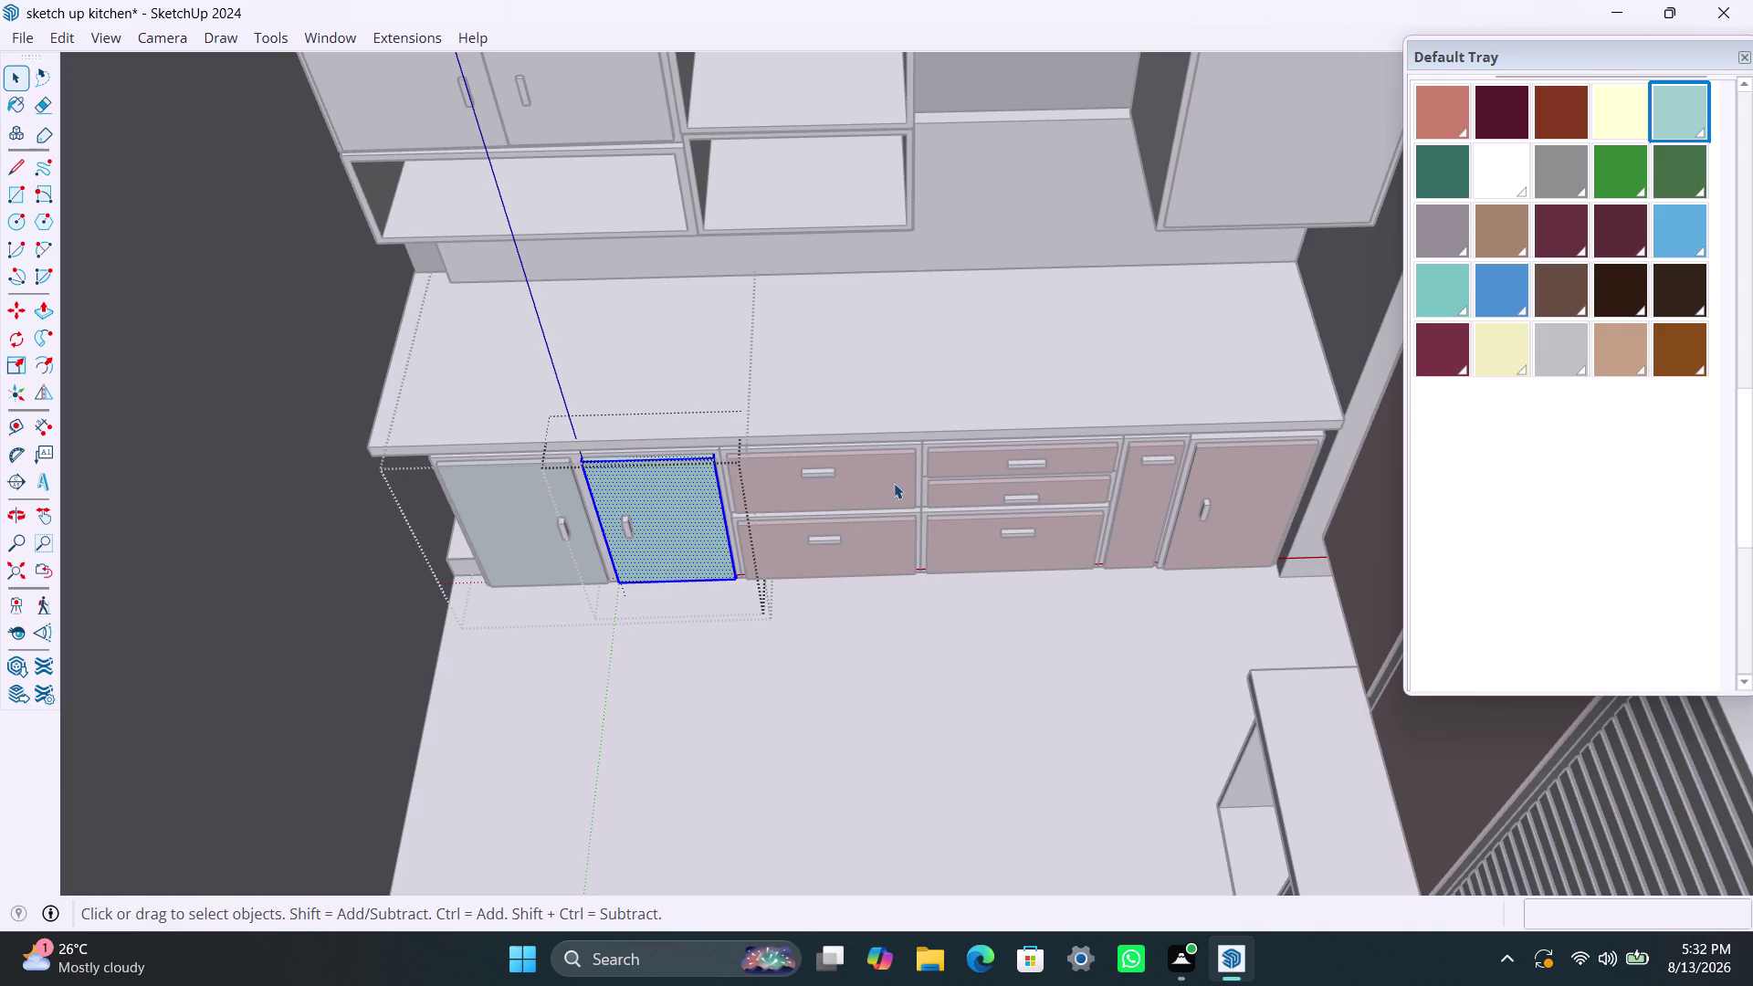
click(894, 483)
double_click(894, 483)
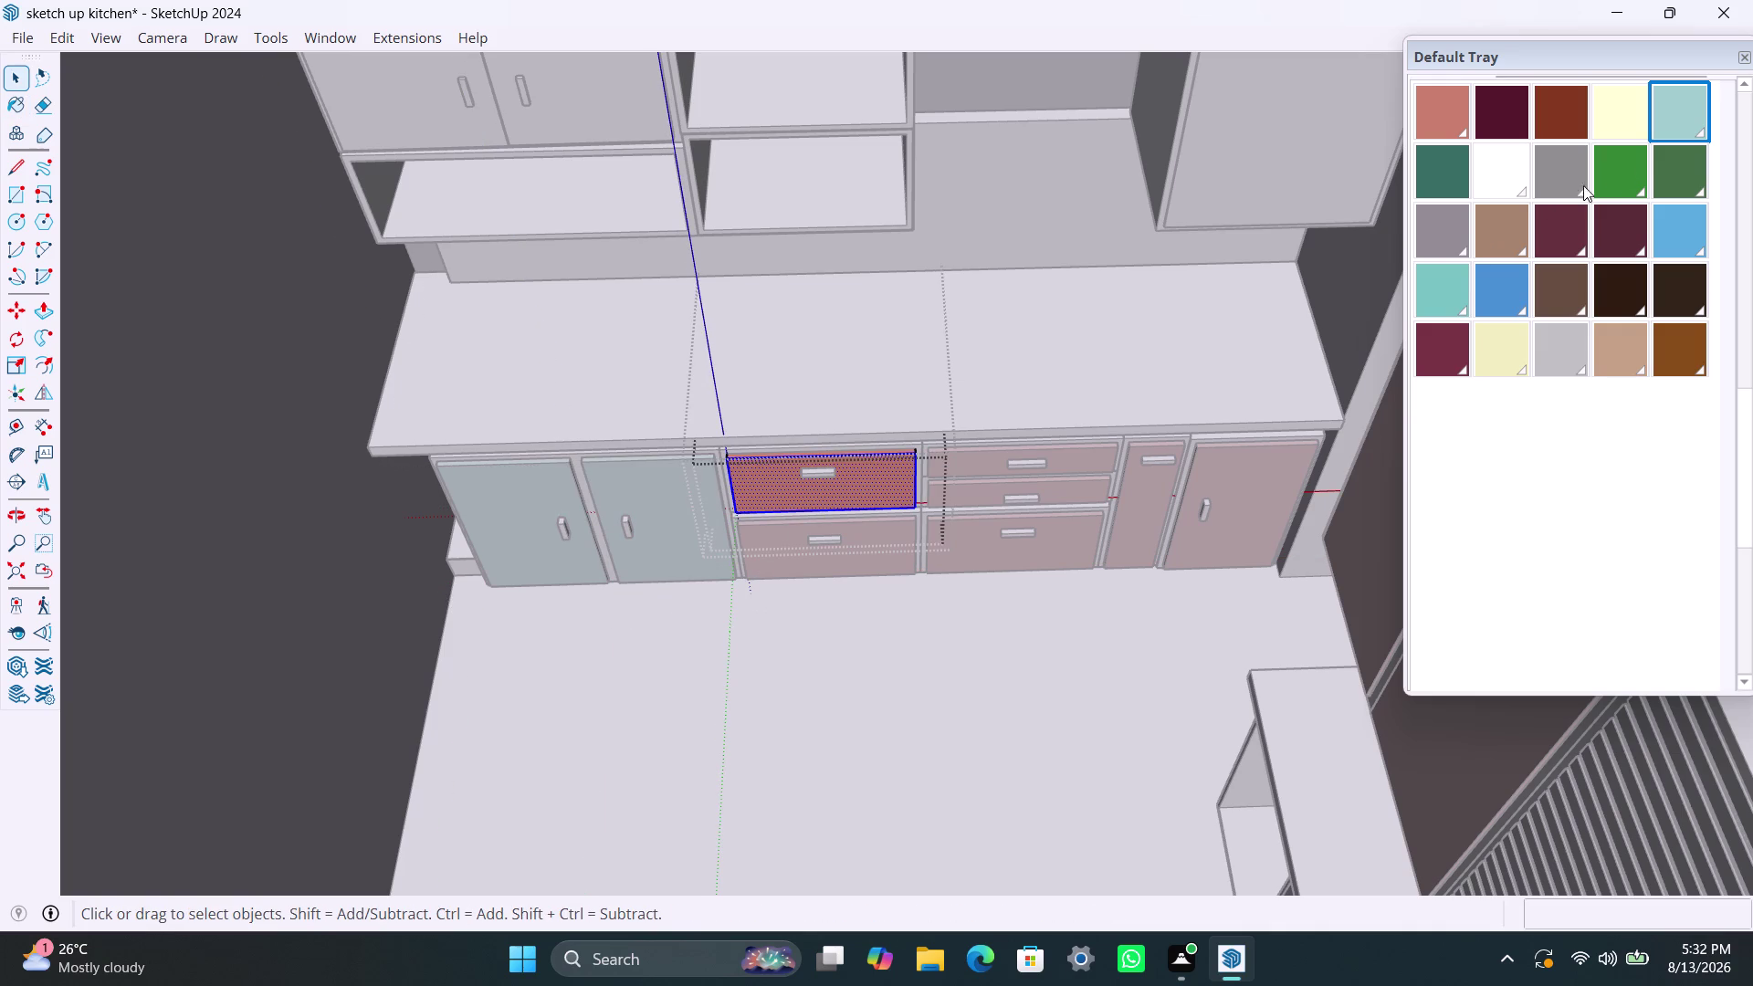
click(1677, 121)
click(865, 503)
key(space)
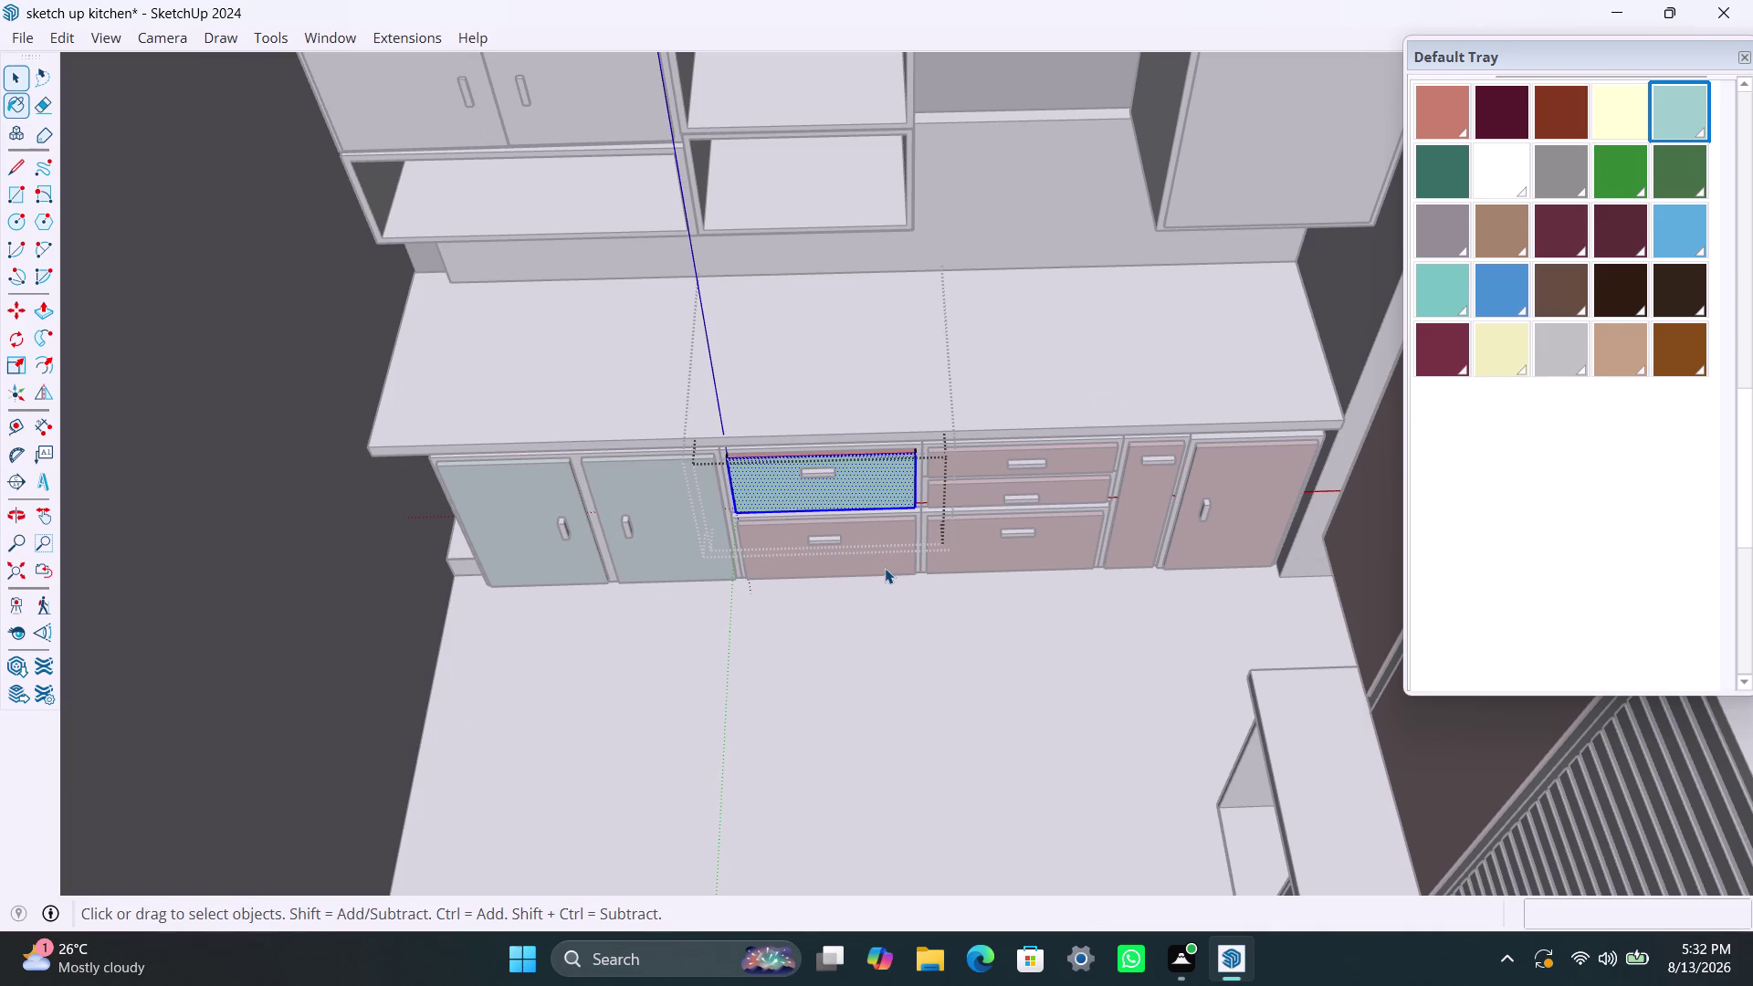
Paint the lower left drawer front pale teal, applying the colour twice.
triple_click(885, 569)
click(885, 569)
double_click(884, 568)
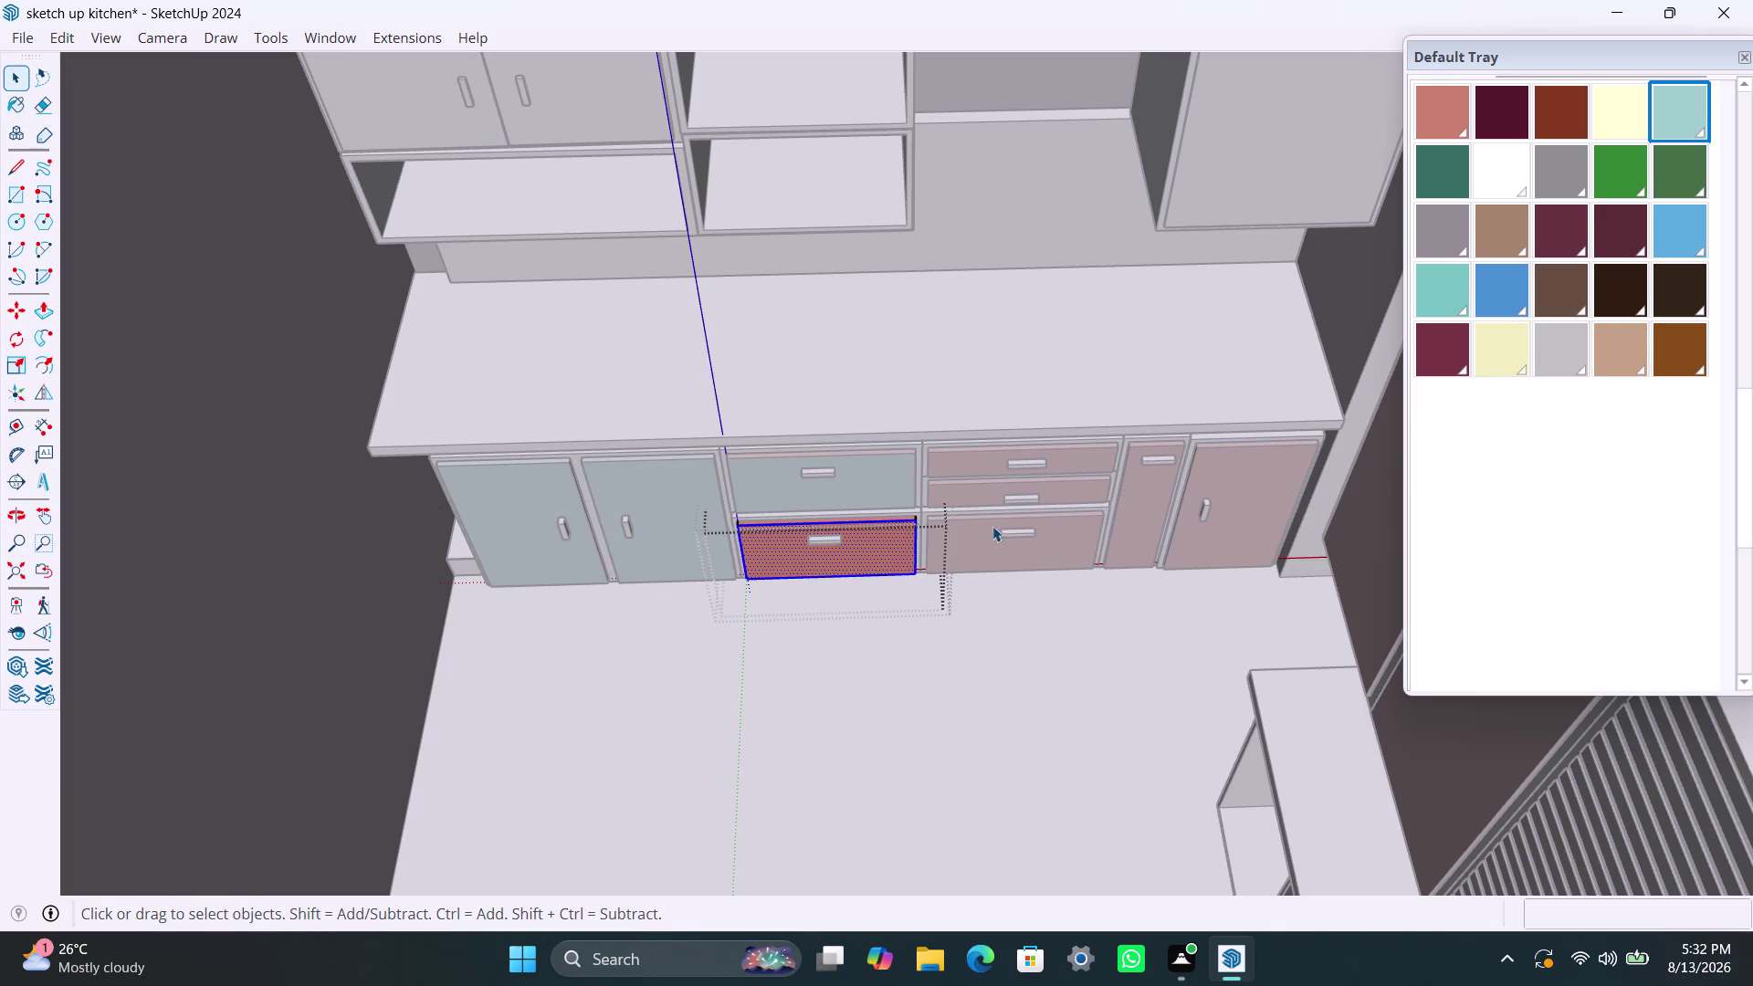
click(1676, 108)
click(879, 554)
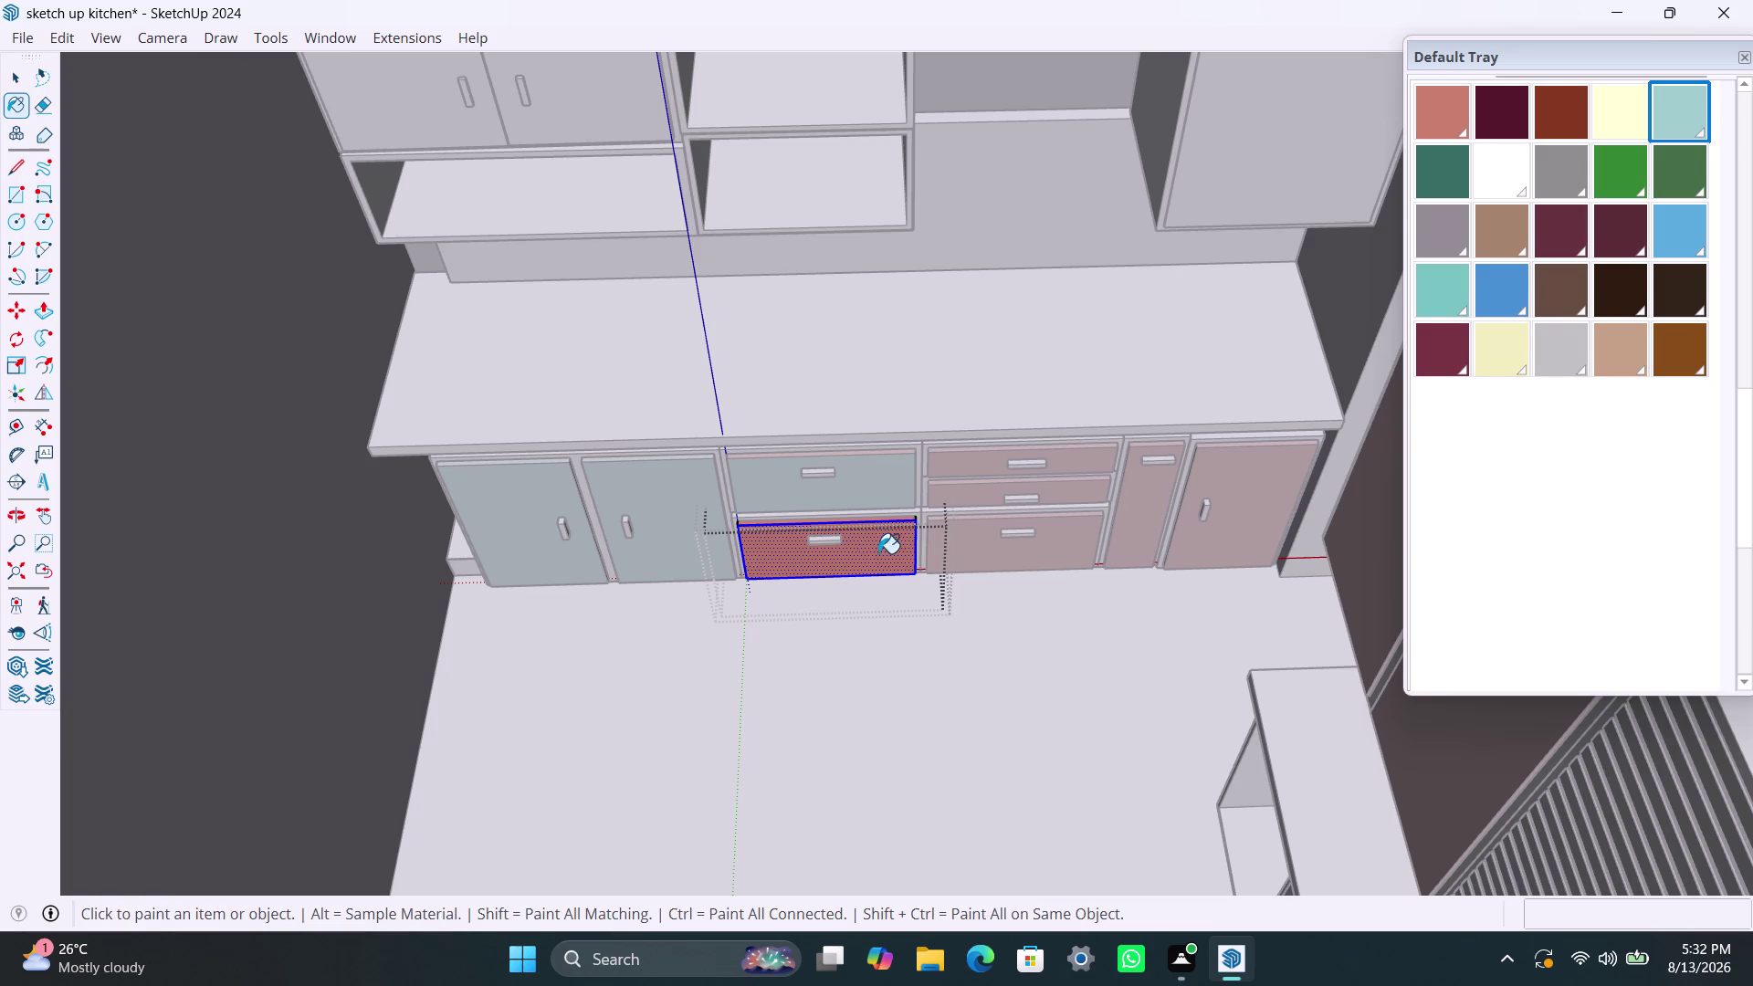
key(space)
triple_click(895, 546)
click(896, 546)
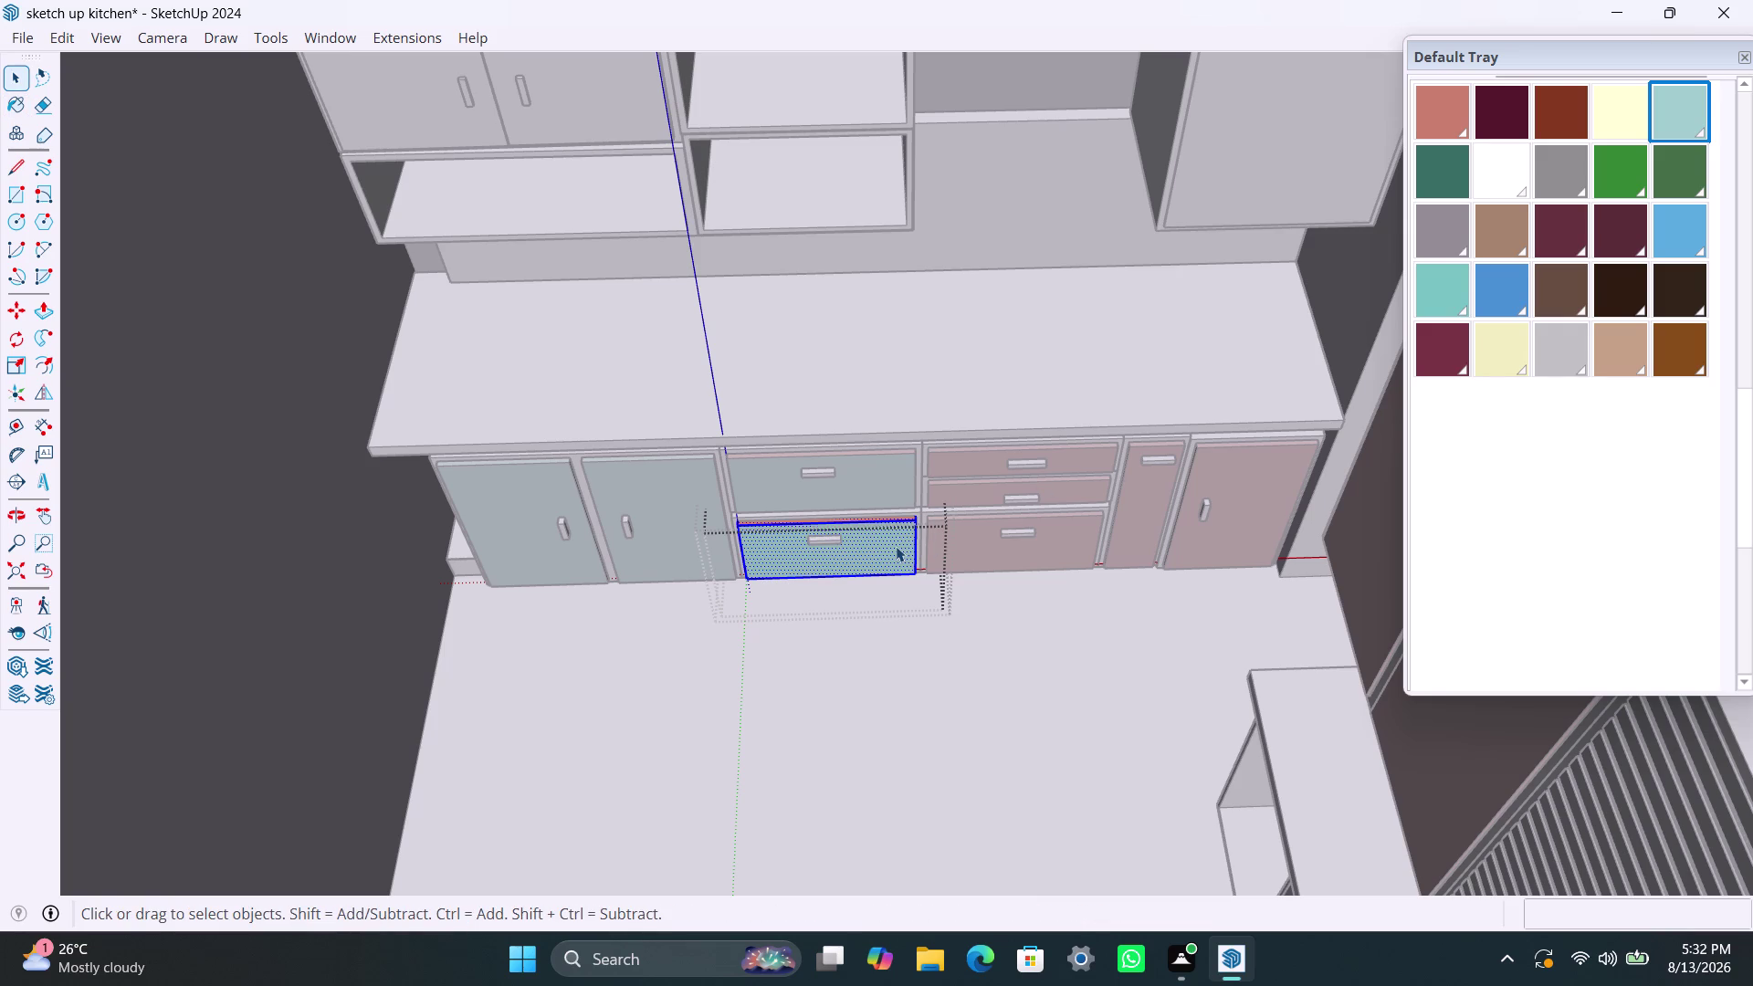
click(1672, 99)
click(882, 544)
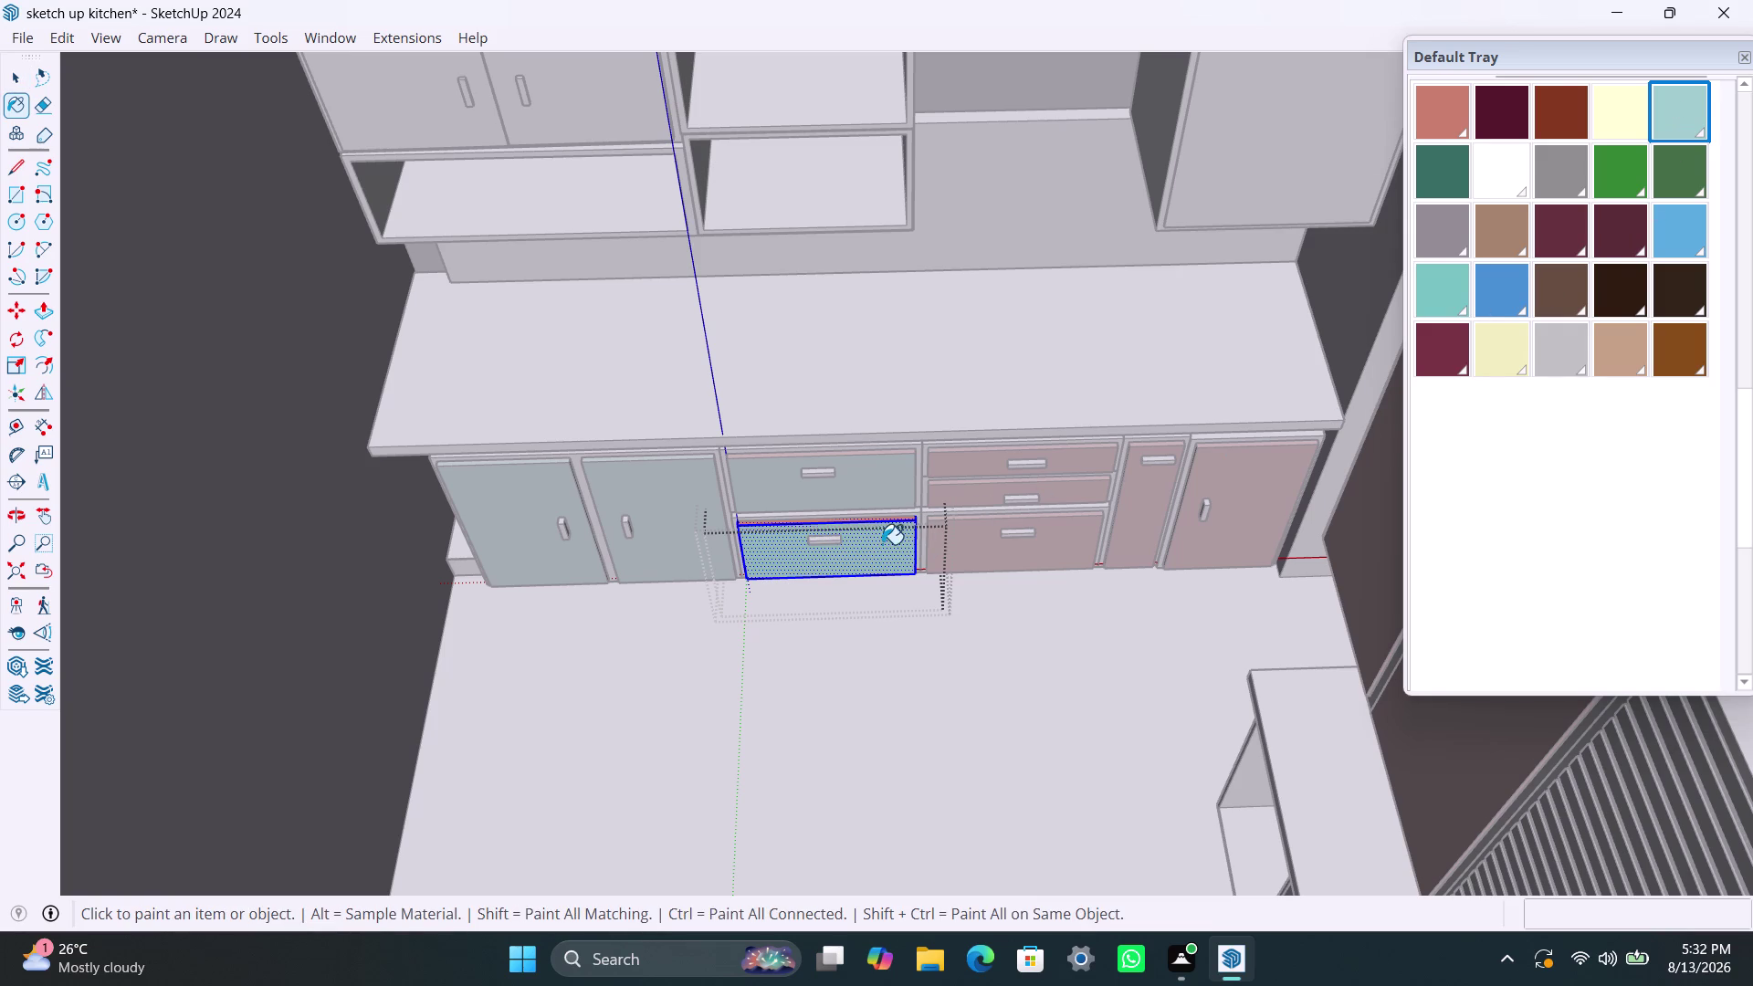
key(space)
Paint the top right and middle right drawer fronts pale teal.
triple_click(1070, 465)
click(1072, 464)
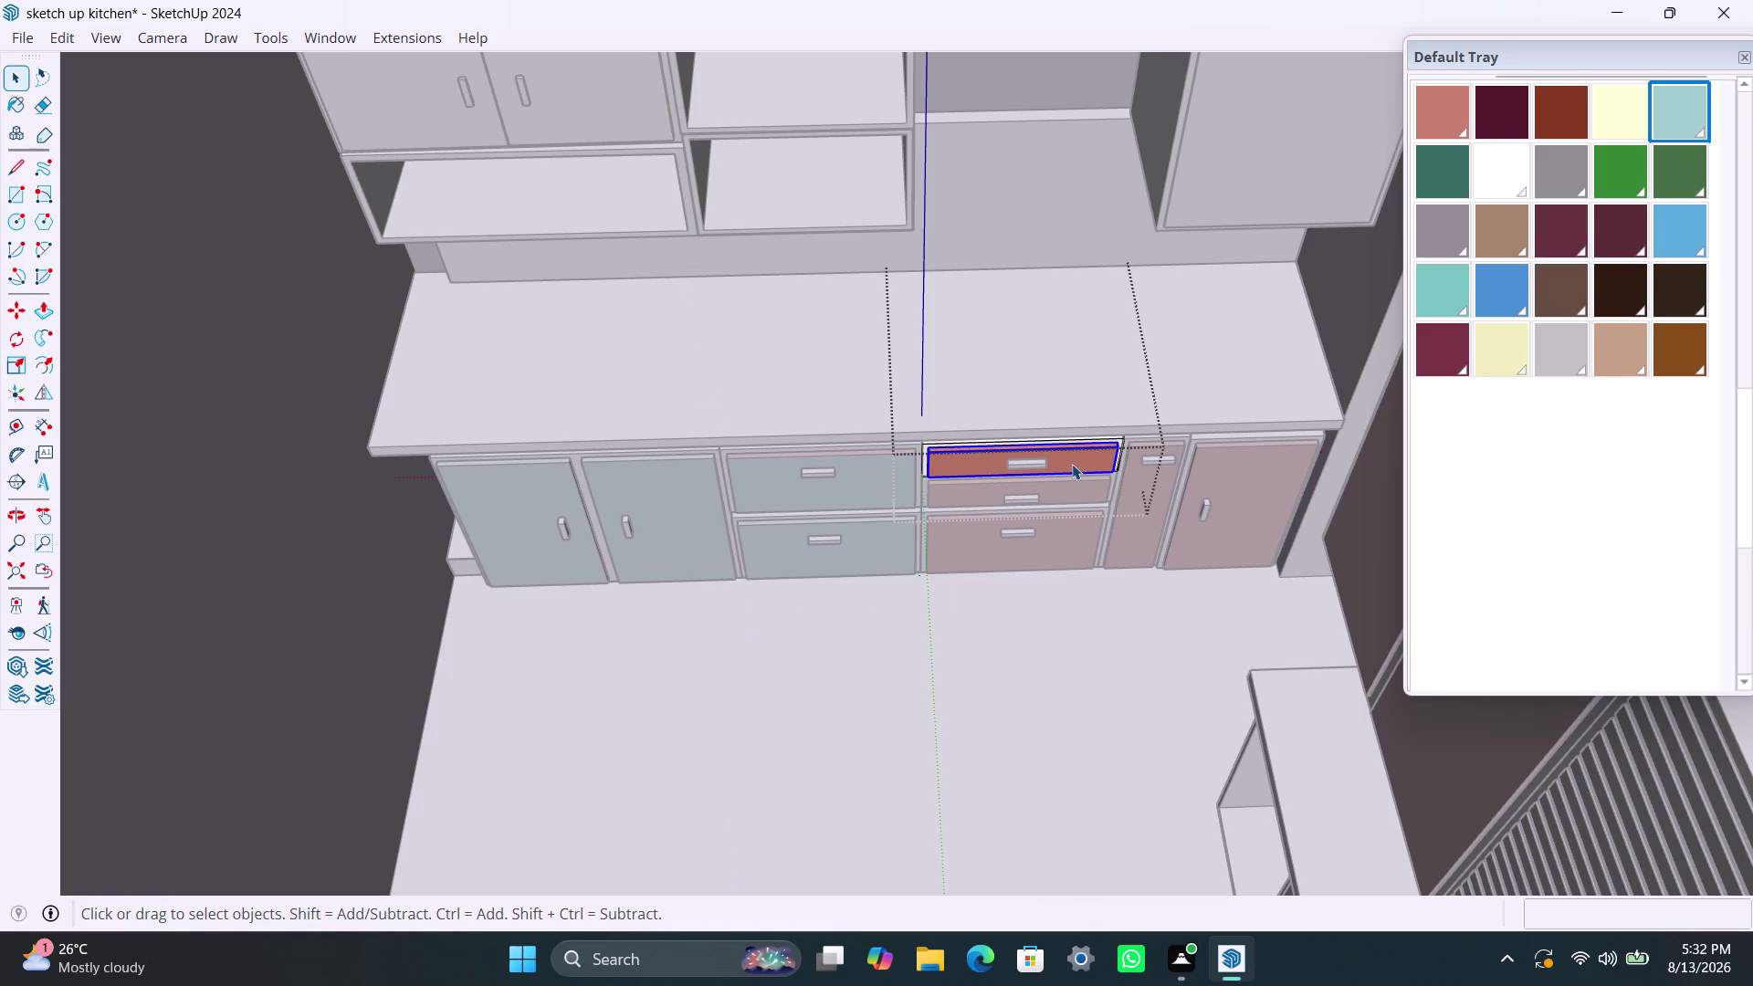
click(1667, 119)
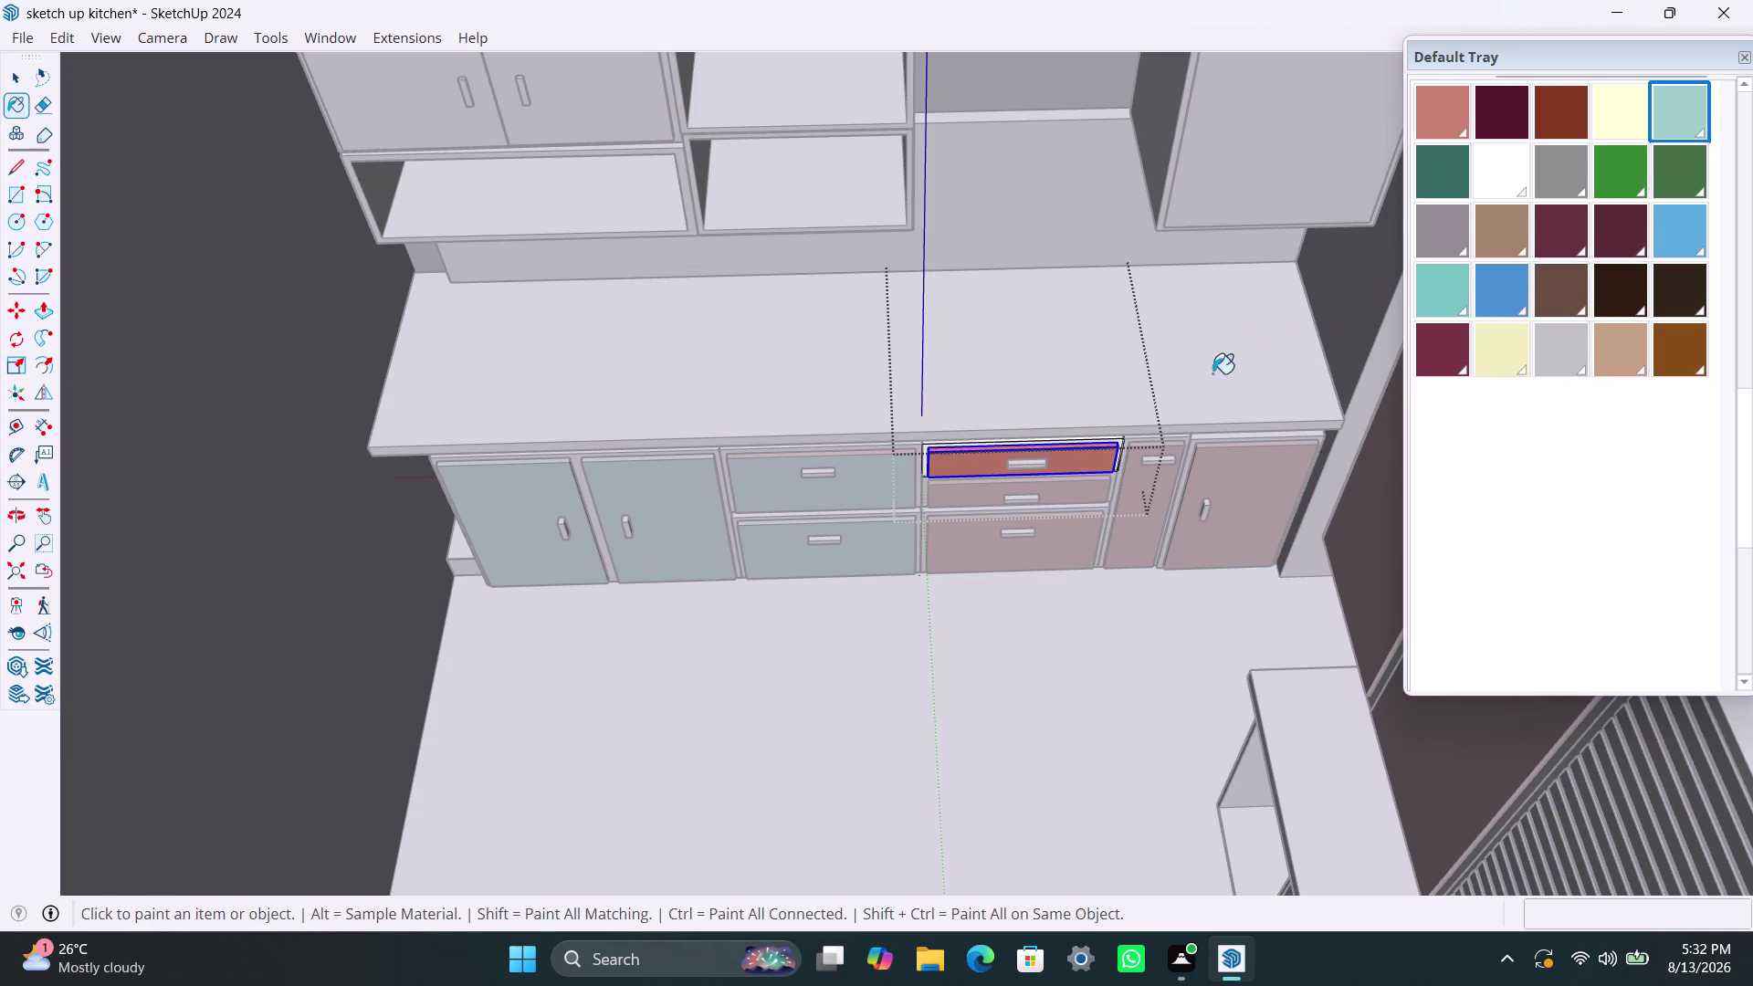
click(1095, 470)
key(space)
triple_click(1065, 499)
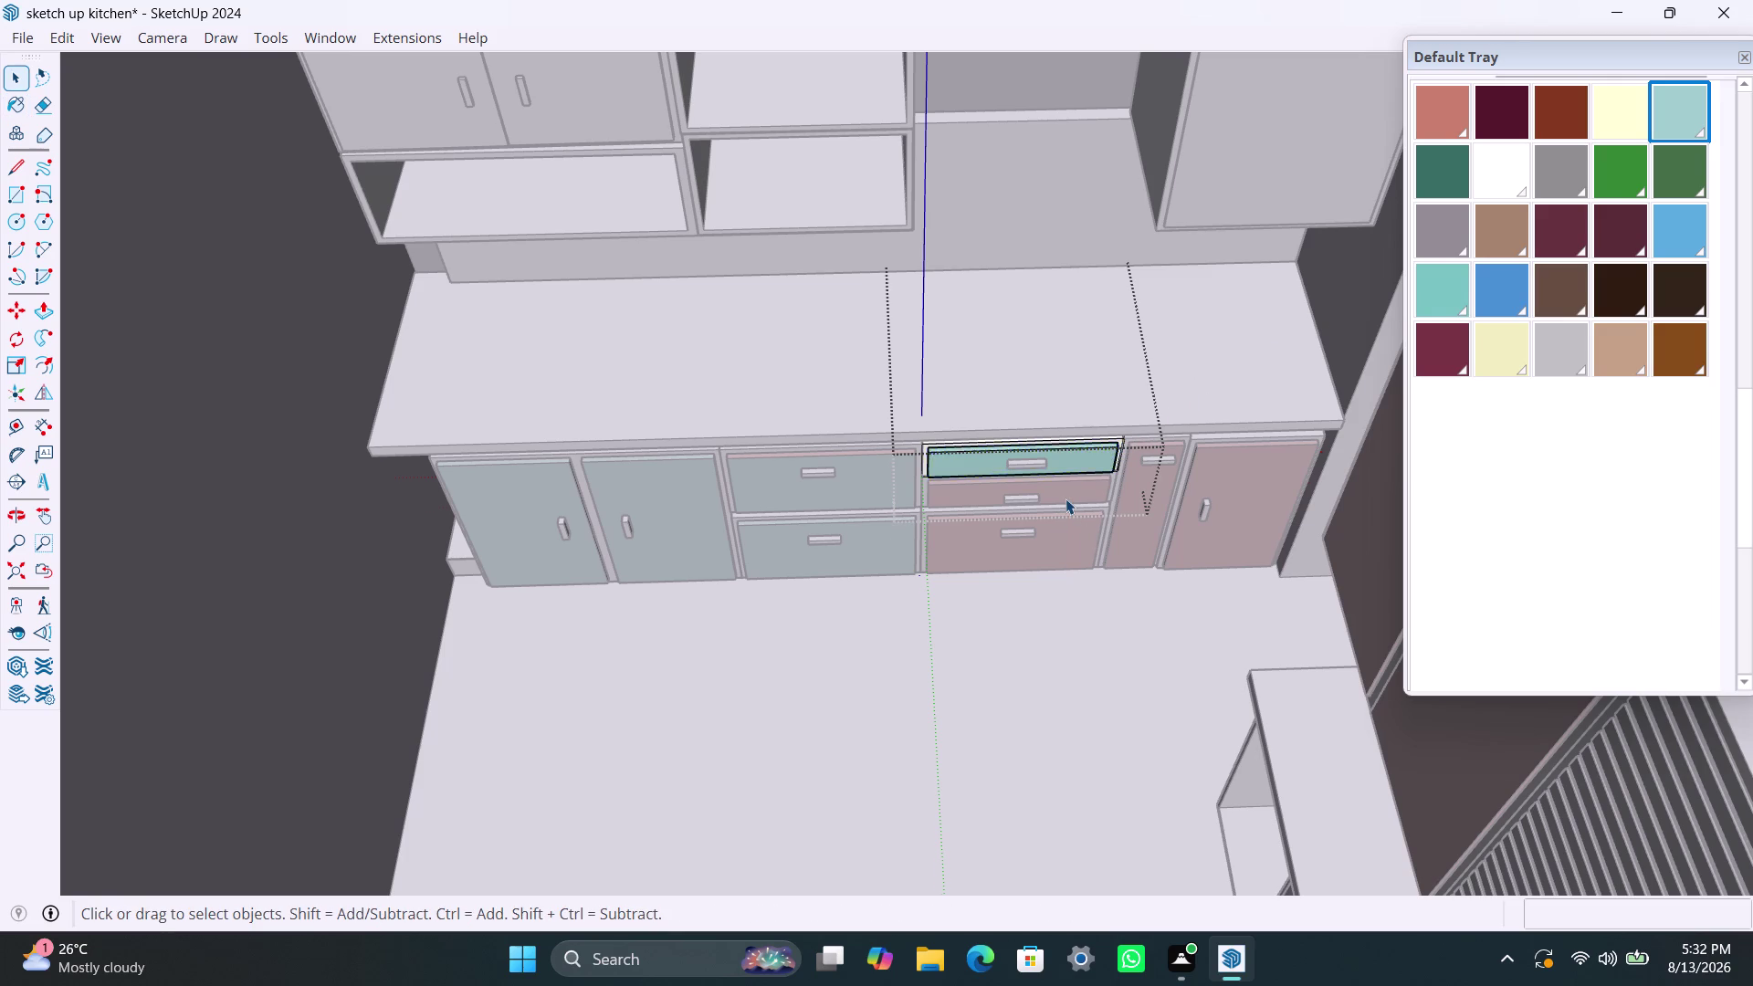
click(1065, 499)
double_click(1065, 498)
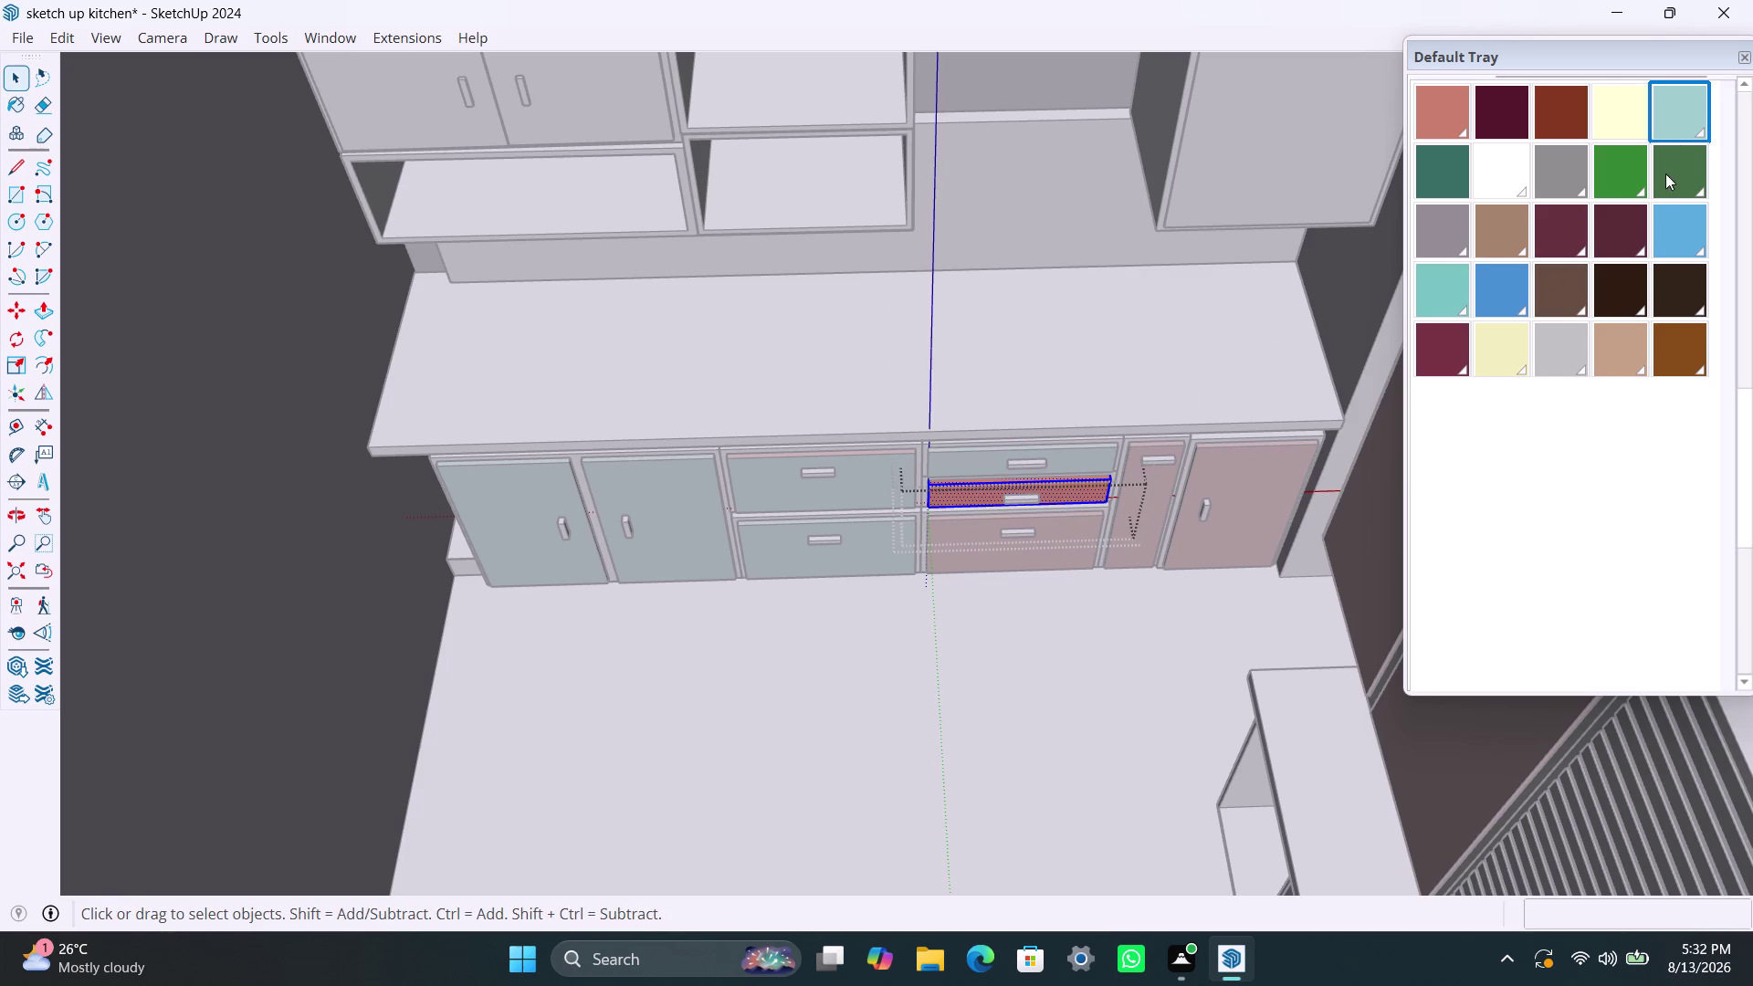
click(1677, 118)
click(1081, 512)
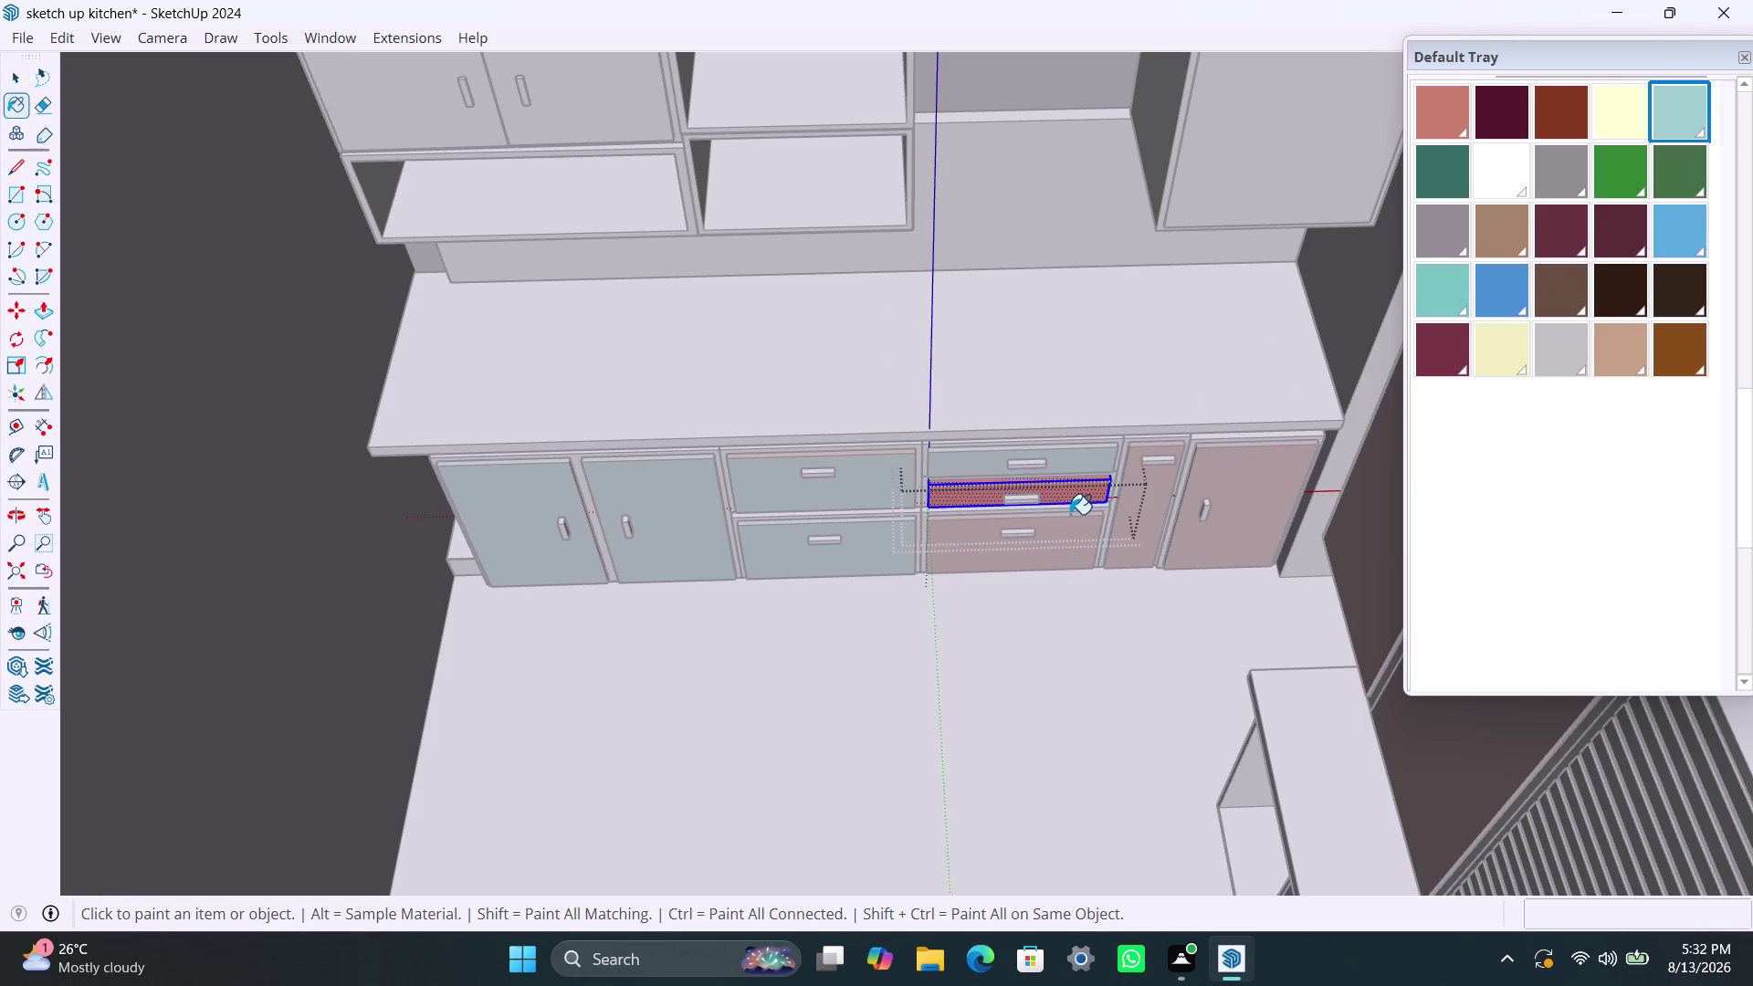
click(1070, 511)
double_click(1070, 510)
key(space)
click(1070, 511)
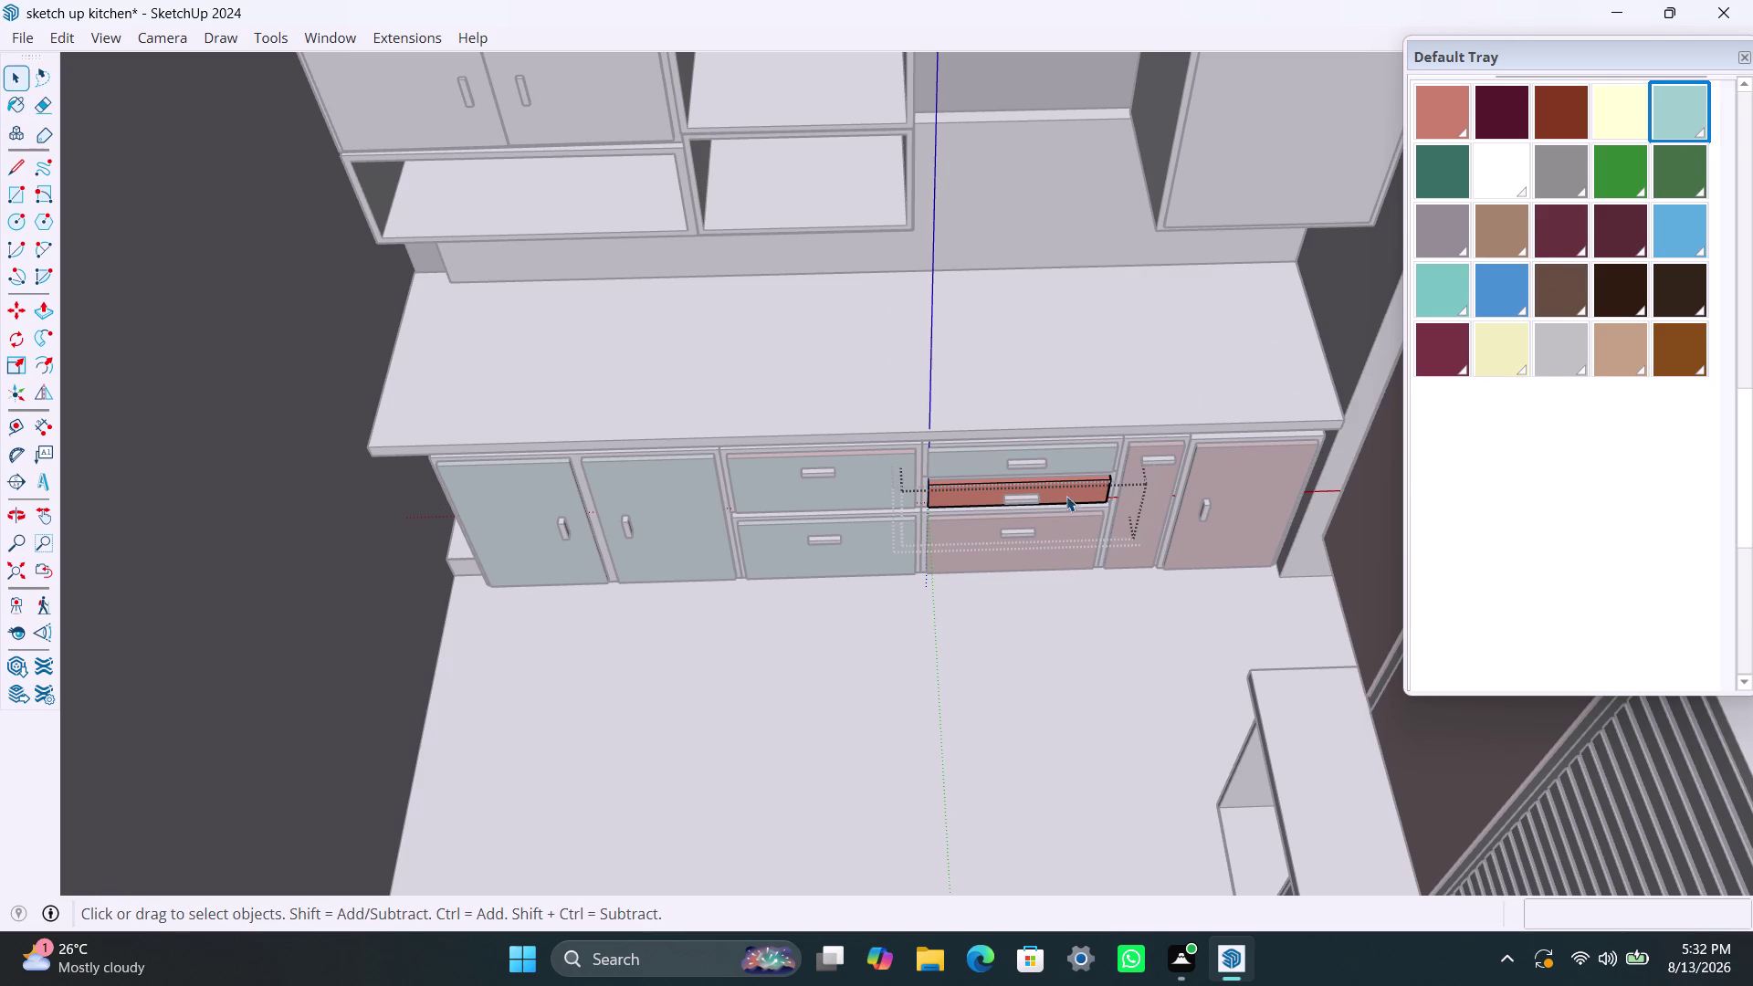
Reapply pale teal to the middle right drawer front.
triple_click(1066, 491)
click(1066, 489)
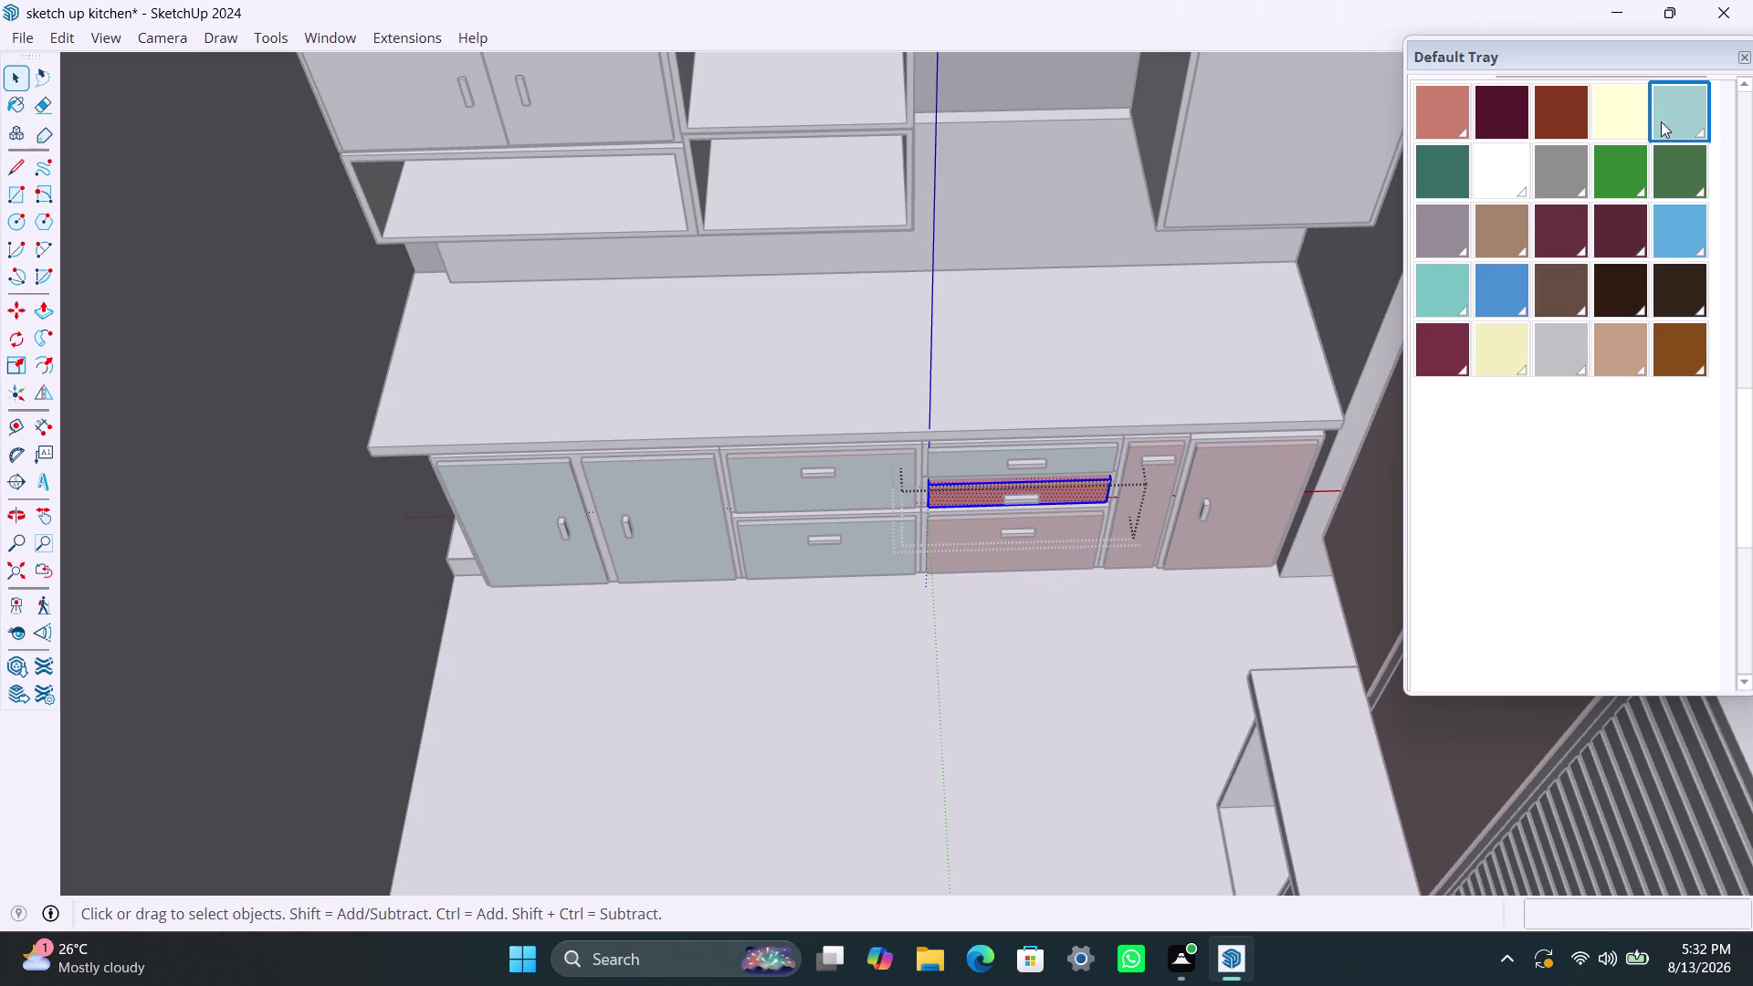
click(1675, 110)
click(1070, 508)
click(1066, 497)
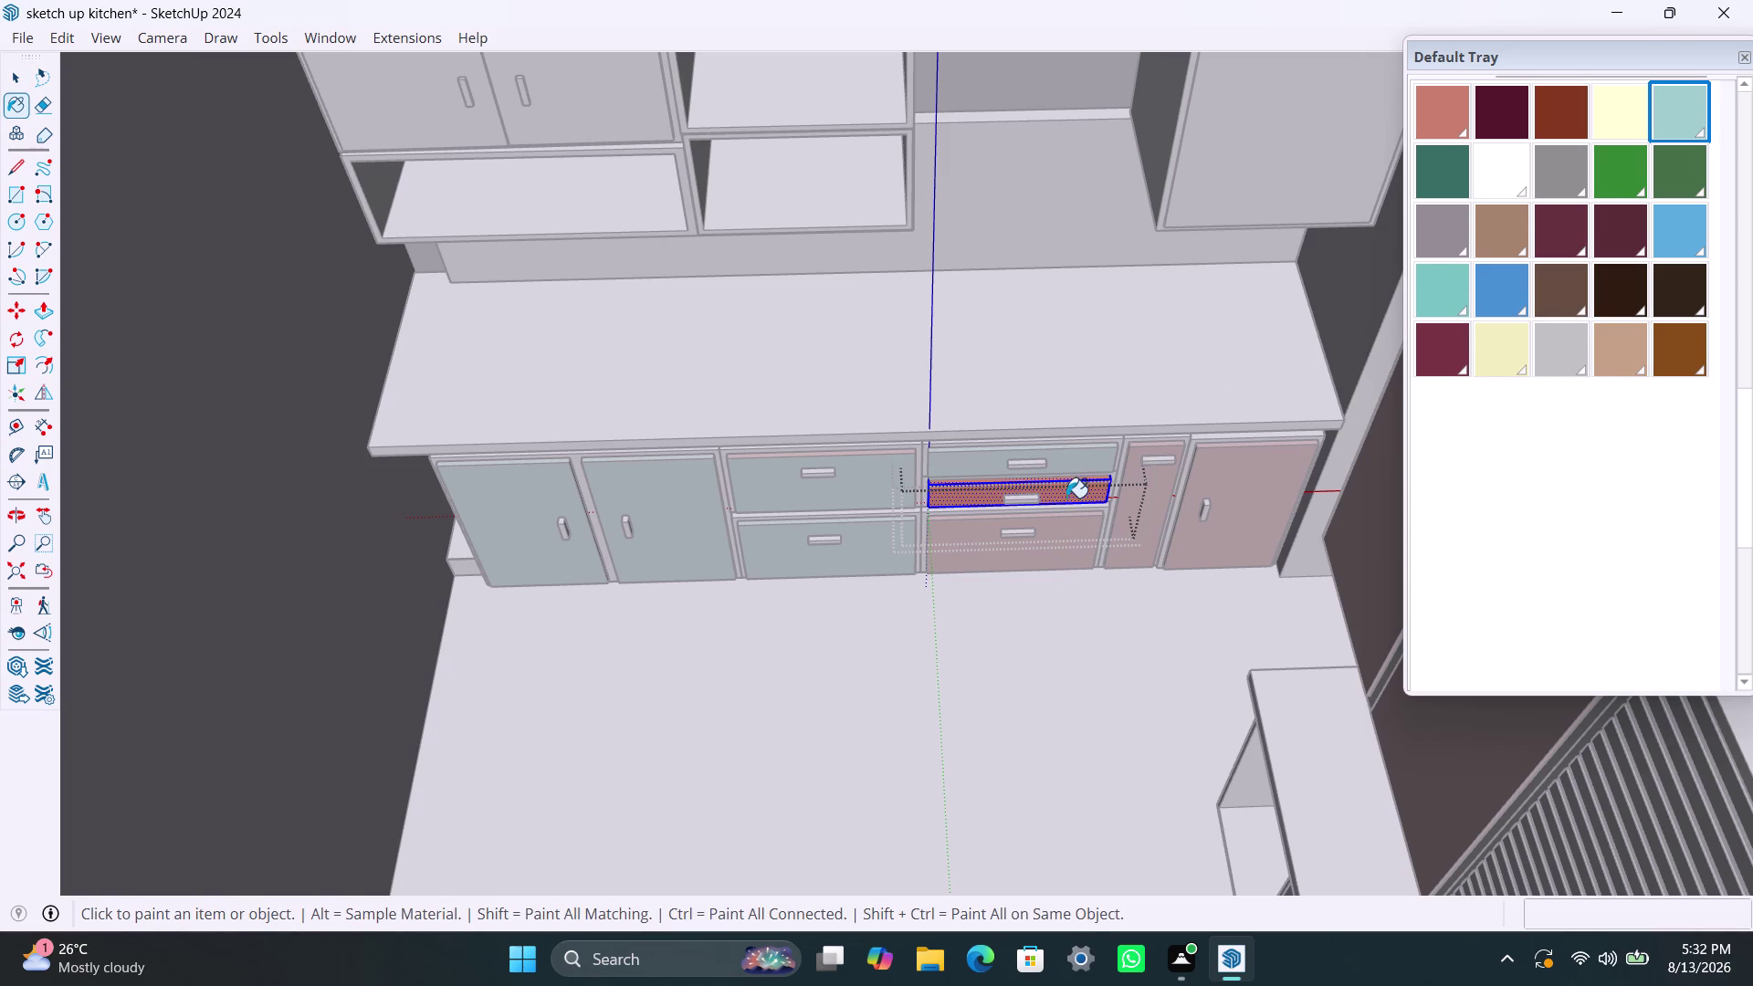
key(space)
Paint the bottom right drawer front pale teal.
double_click(1069, 528)
double_click(1069, 527)
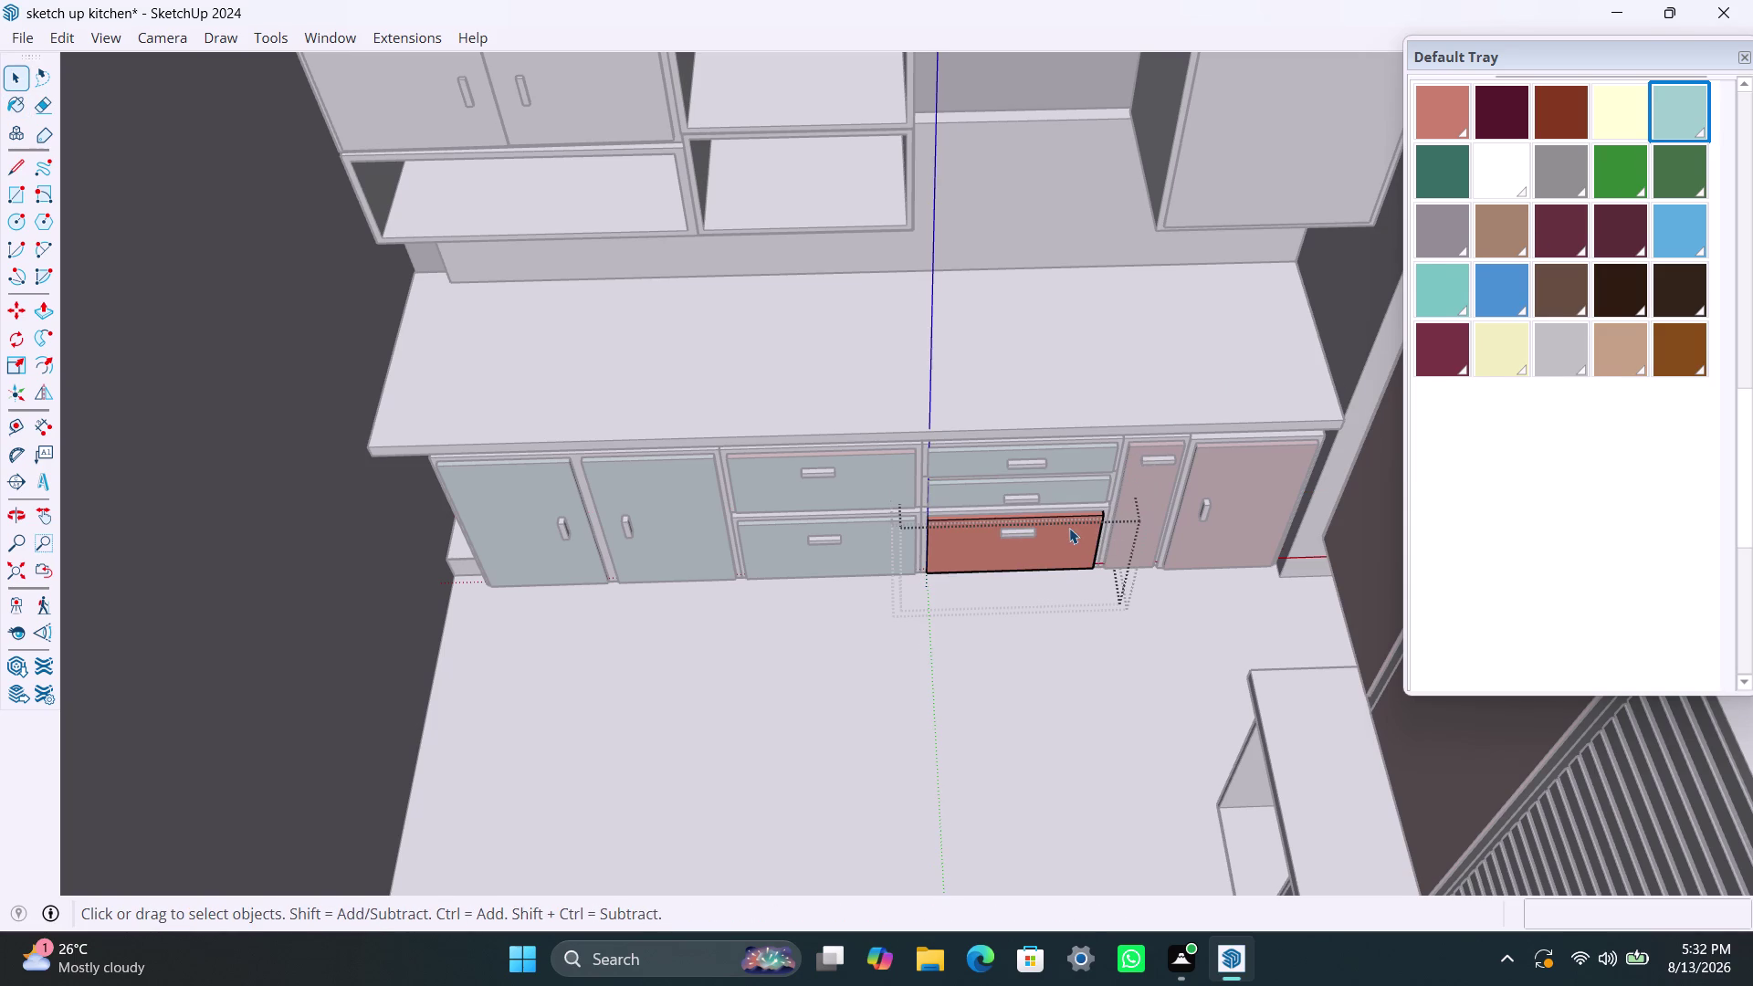
double_click(1069, 528)
click(1677, 109)
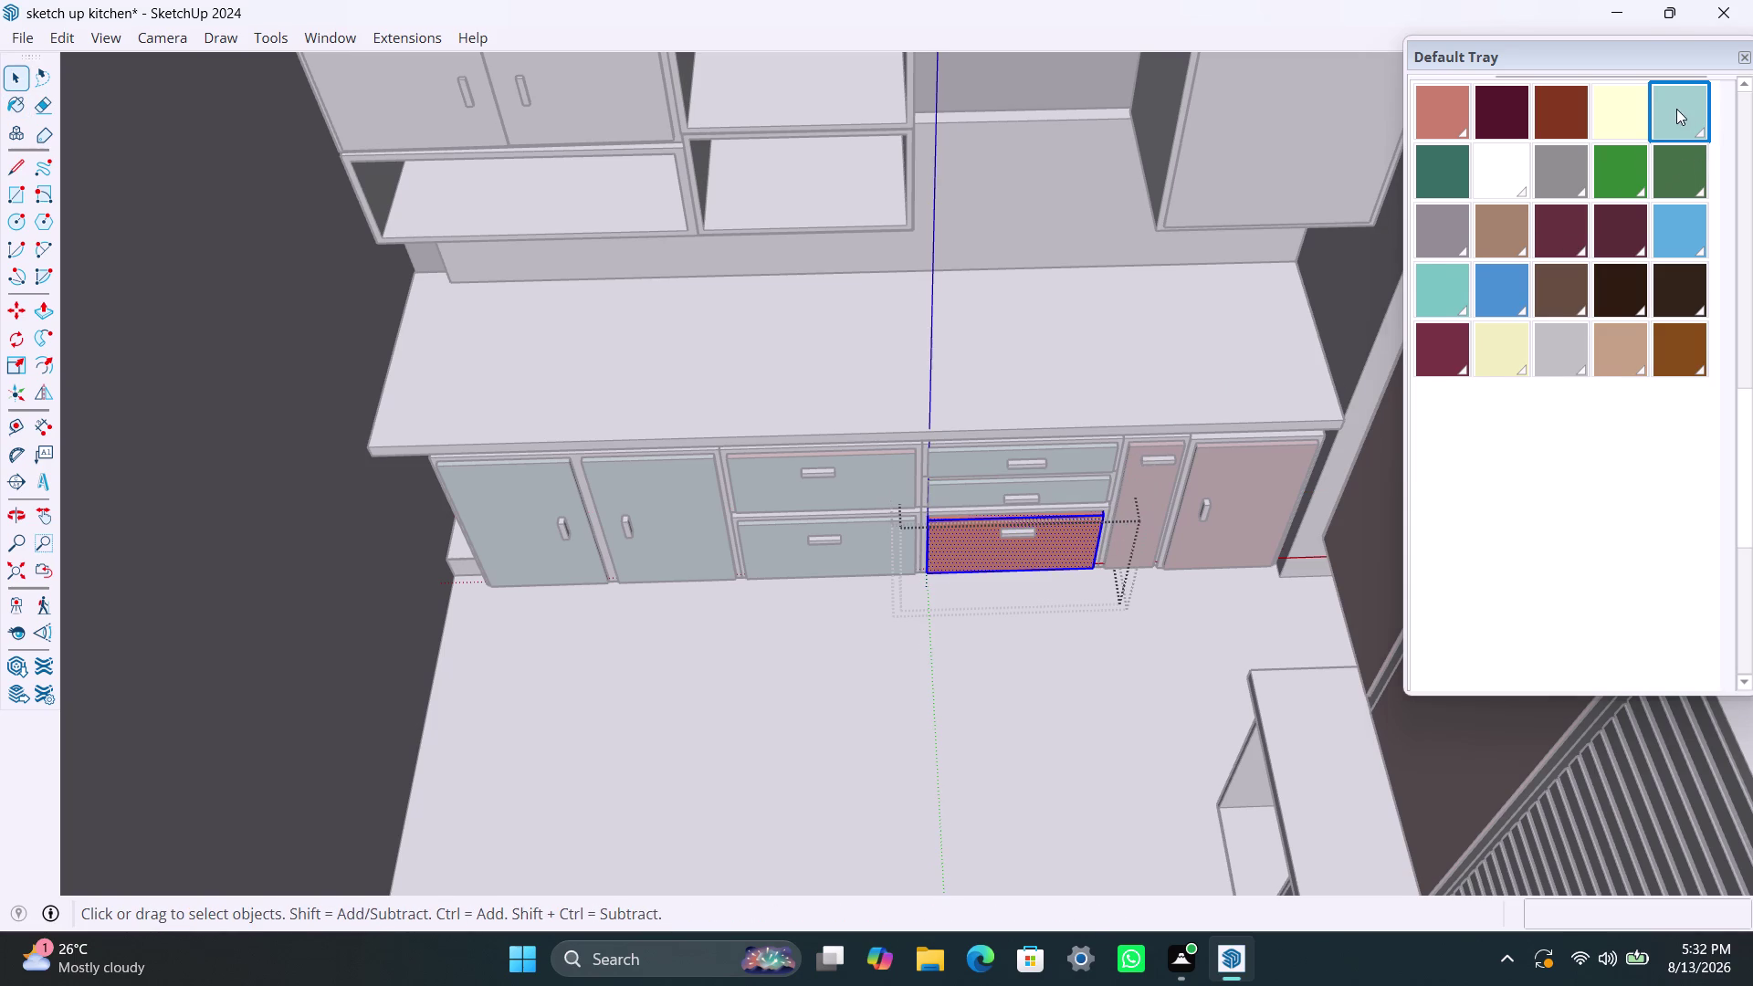
click(1083, 532)
key(space)
triple_click(1166, 482)
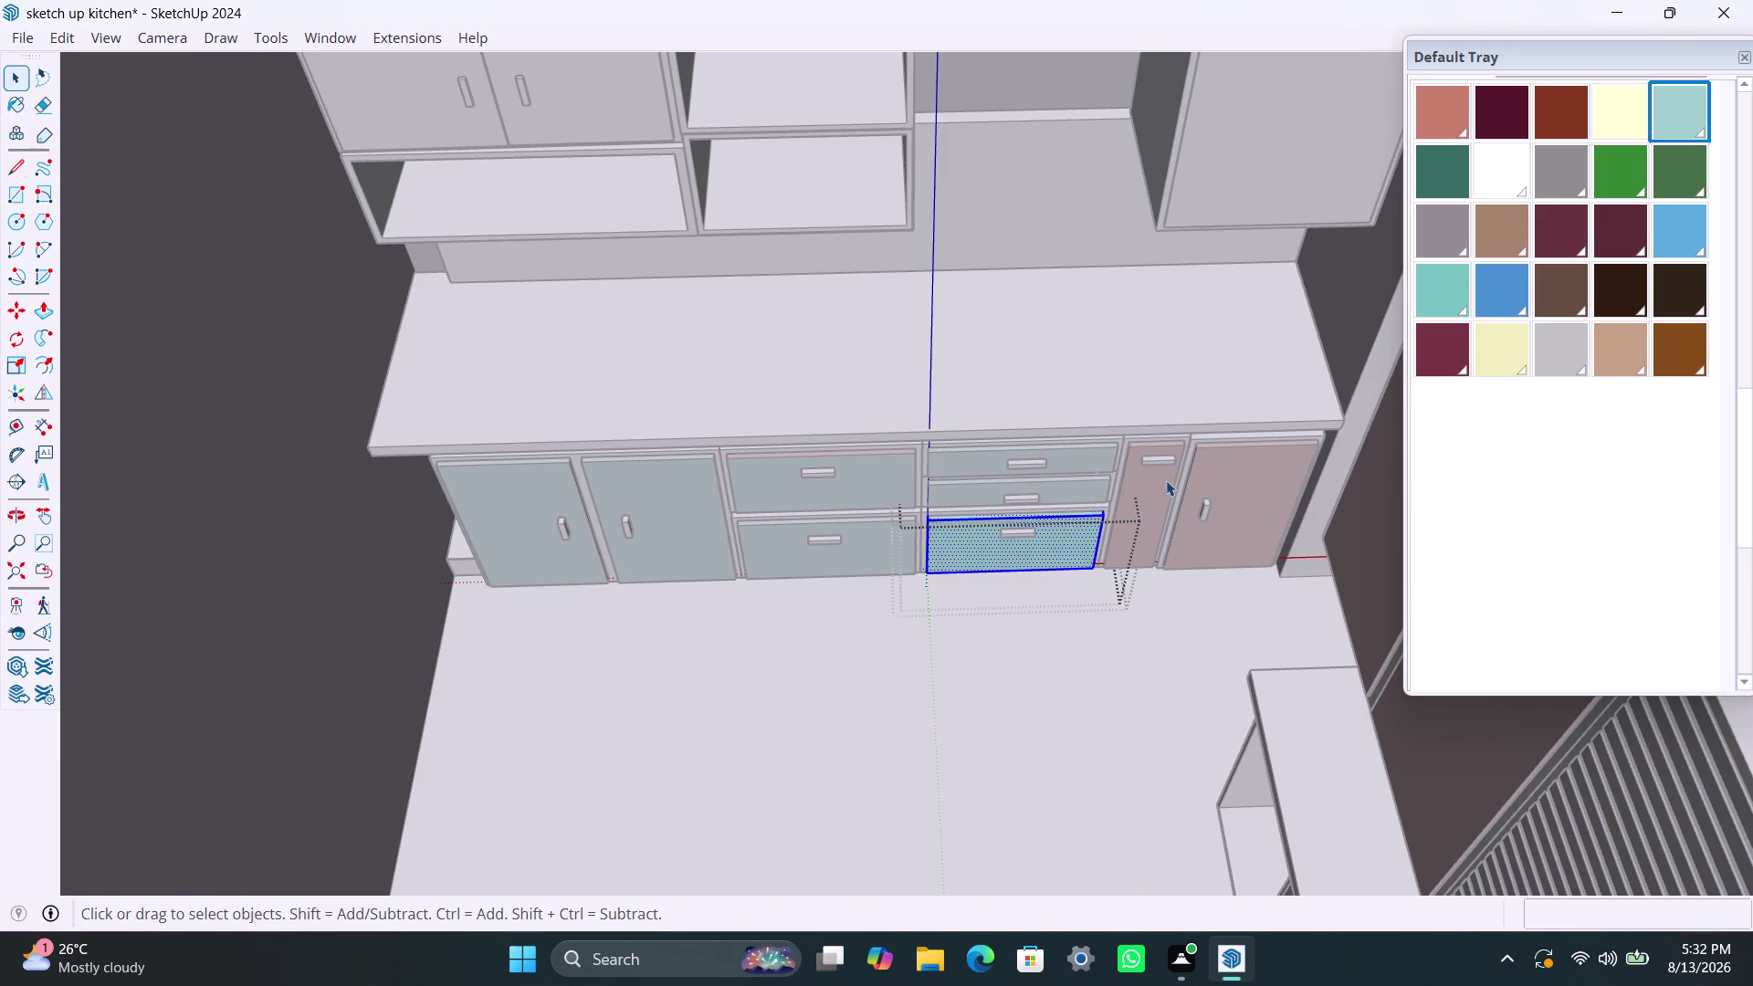
Paint the narrow door pale teal.
double_click(1165, 479)
triple_click(1165, 479)
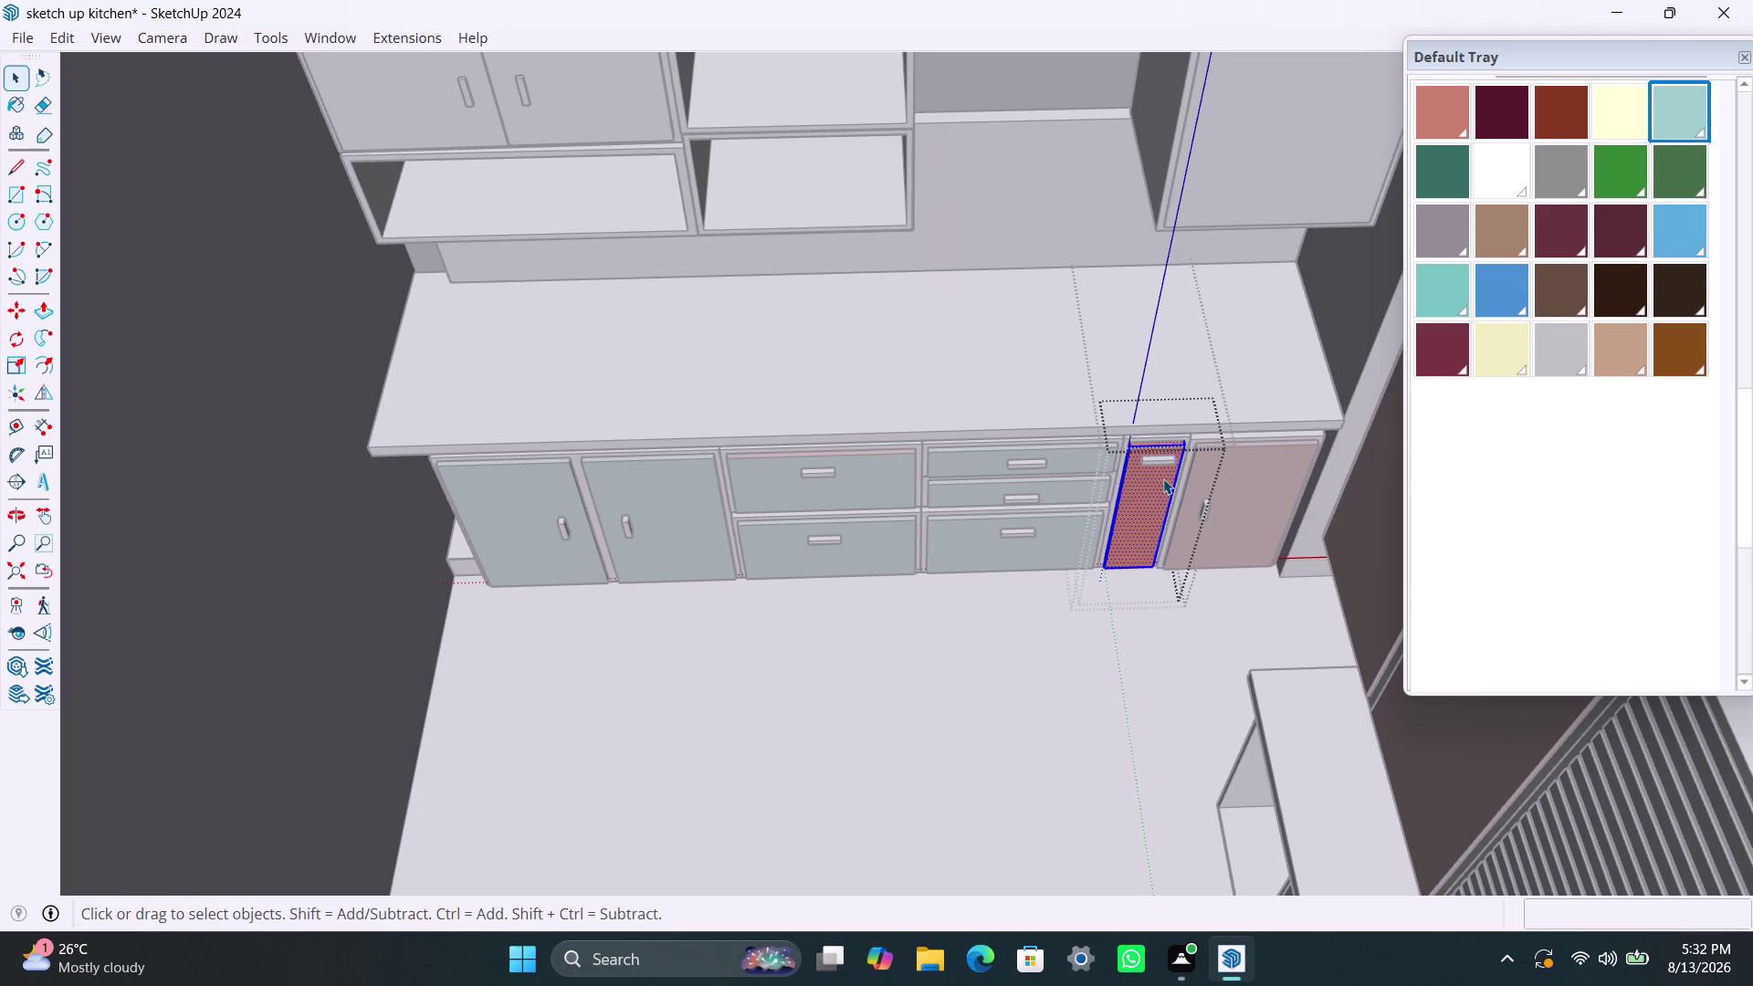
click(1672, 108)
click(1130, 529)
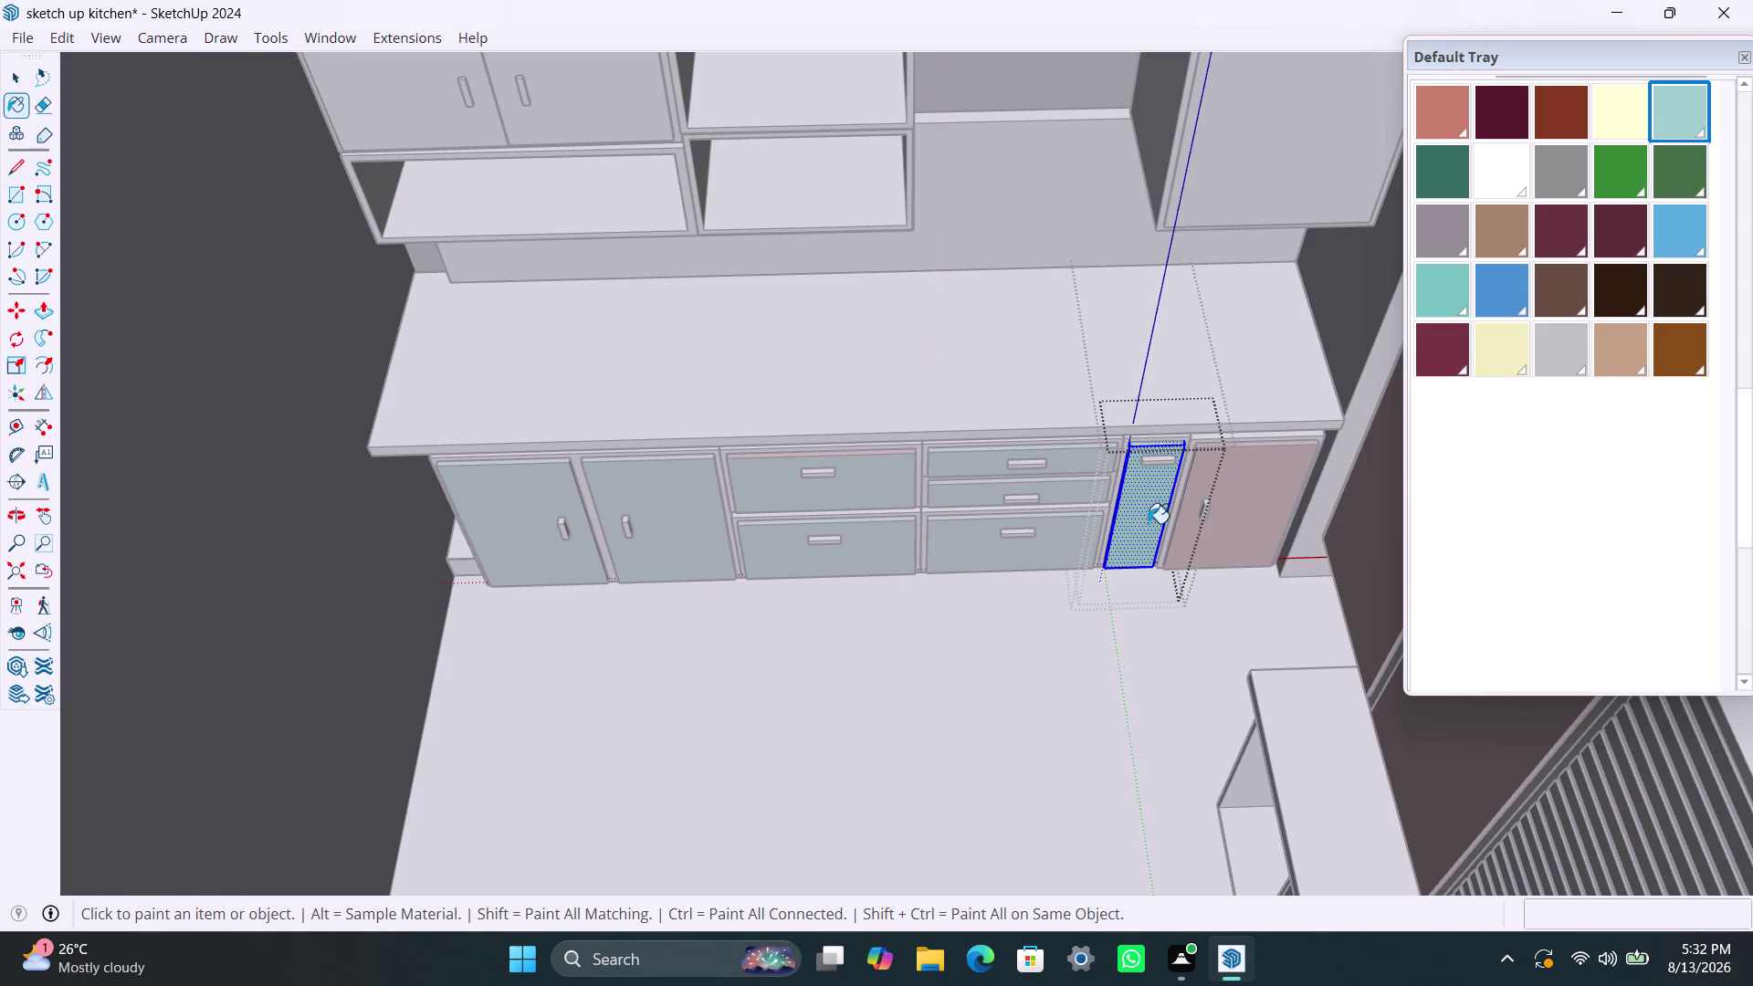
key(space)
Paint the rightmost end cabinet door pale teal.
triple_click(1261, 503)
triple_click(1261, 503)
click(1261, 500)
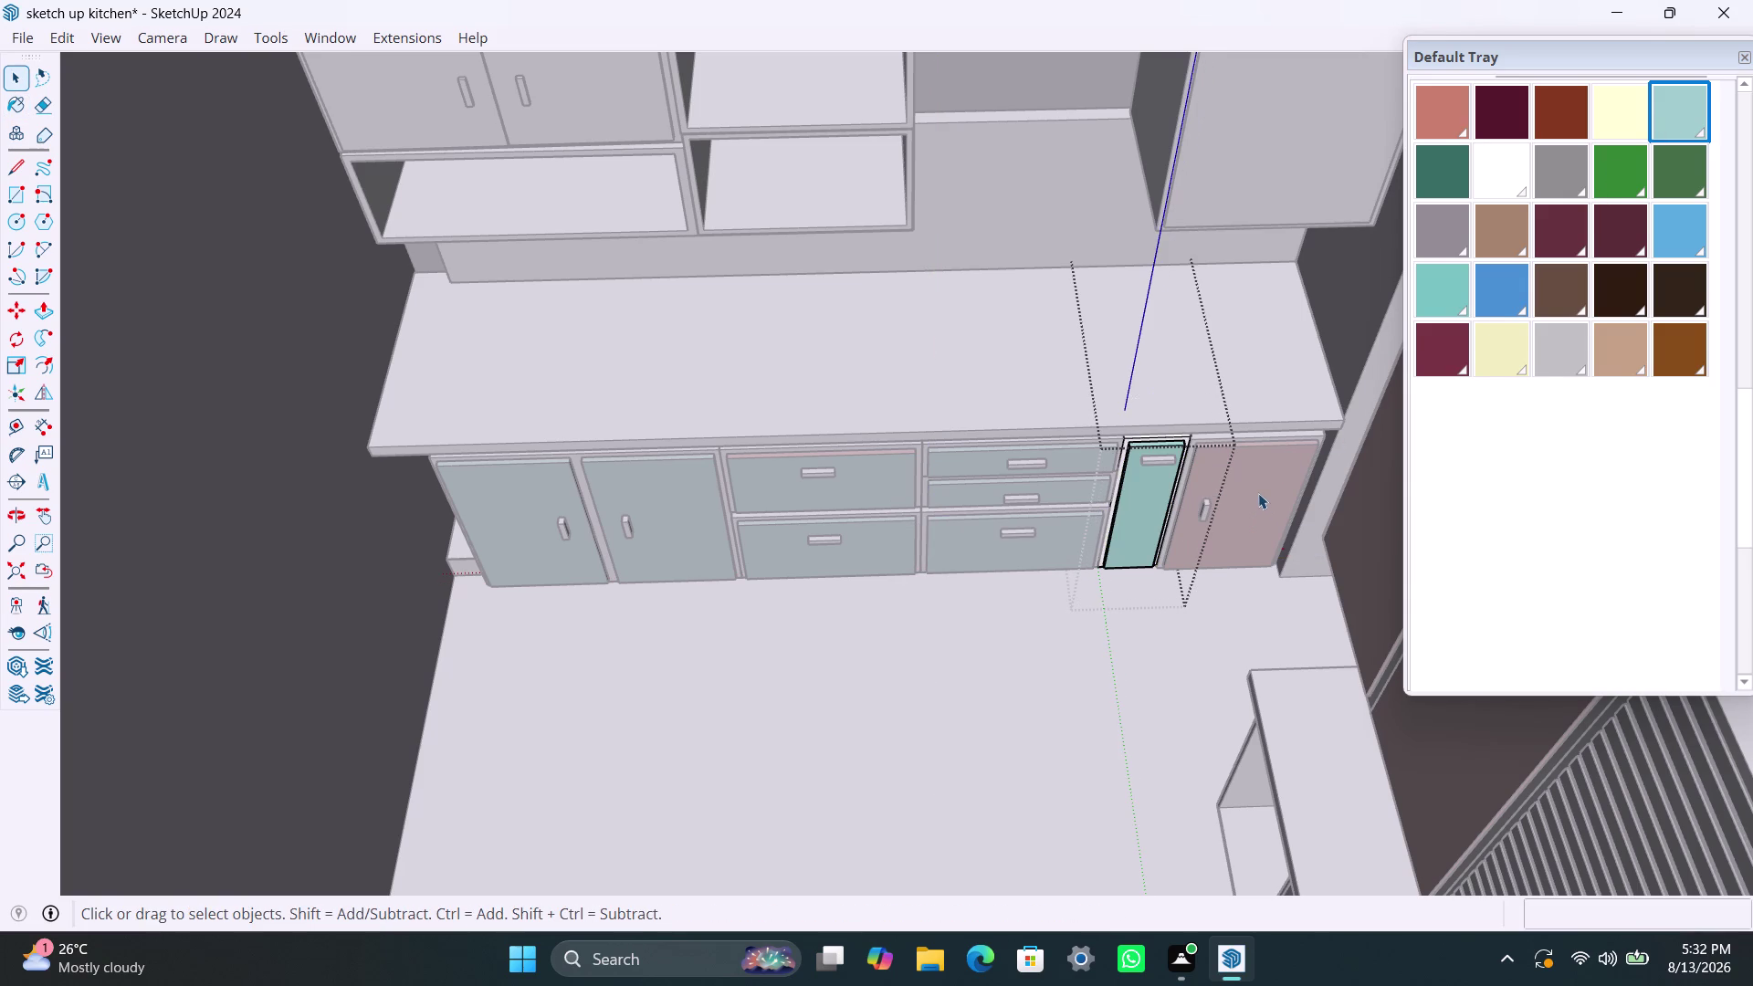
triple_click(1258, 493)
double_click(1258, 493)
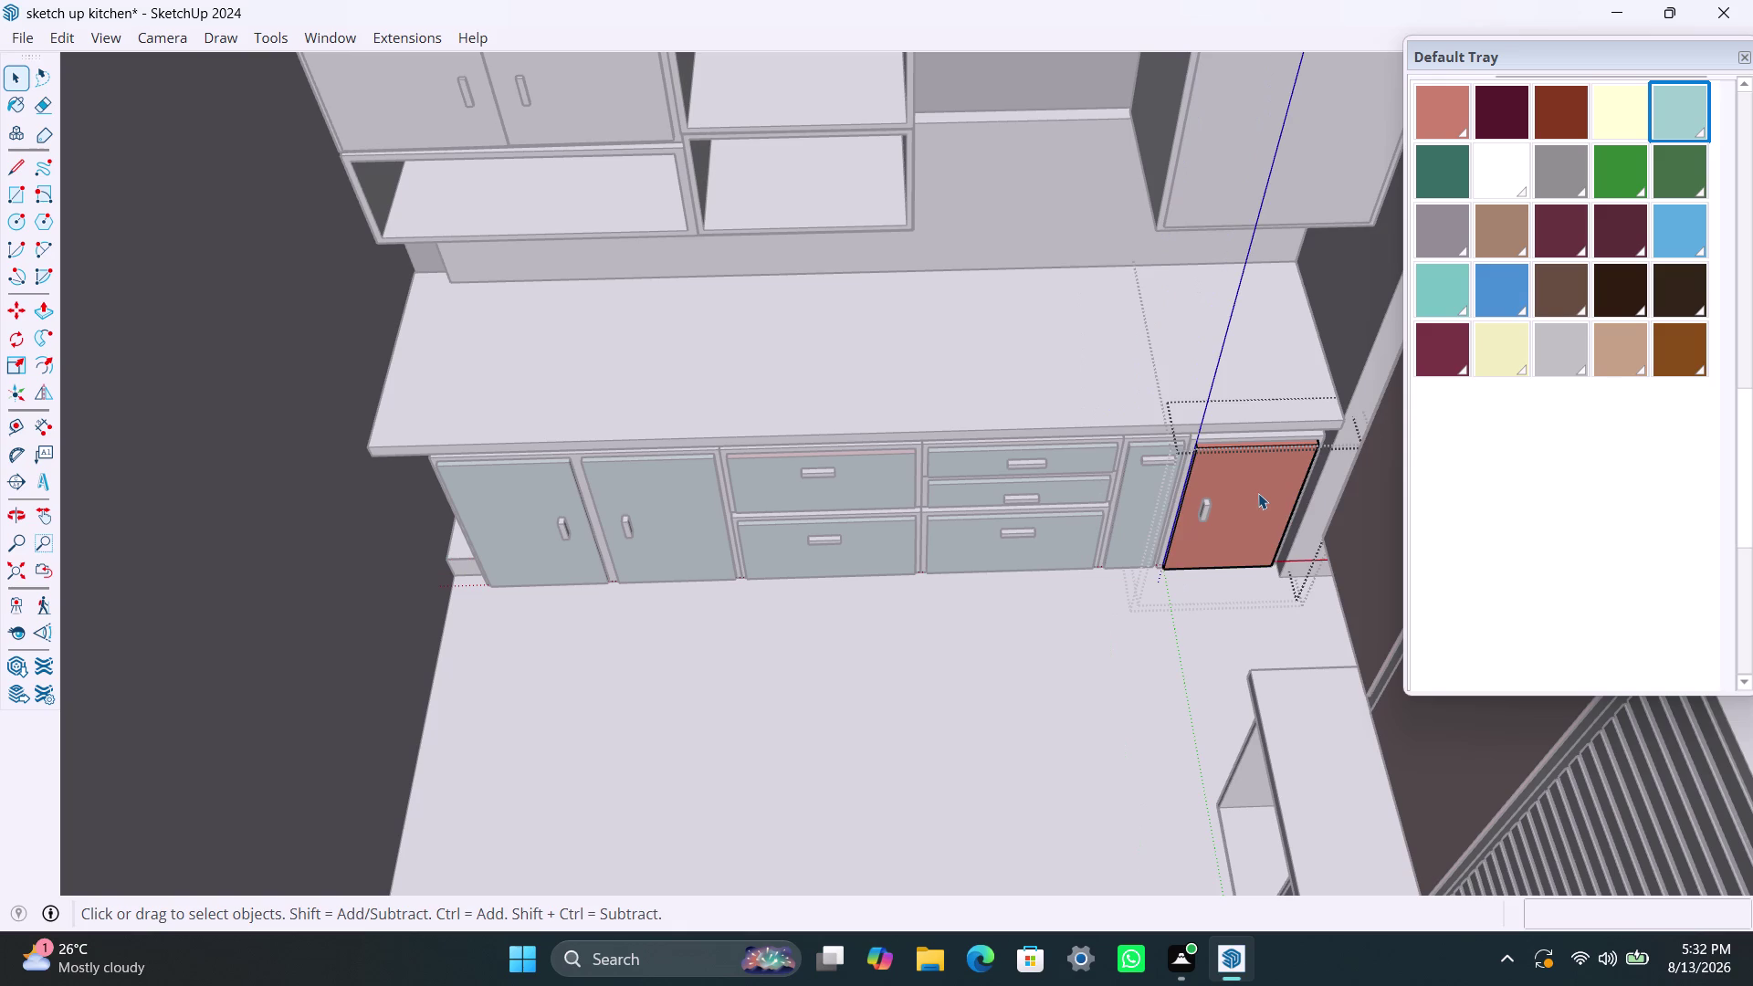
triple_click(1258, 493)
click(1258, 493)
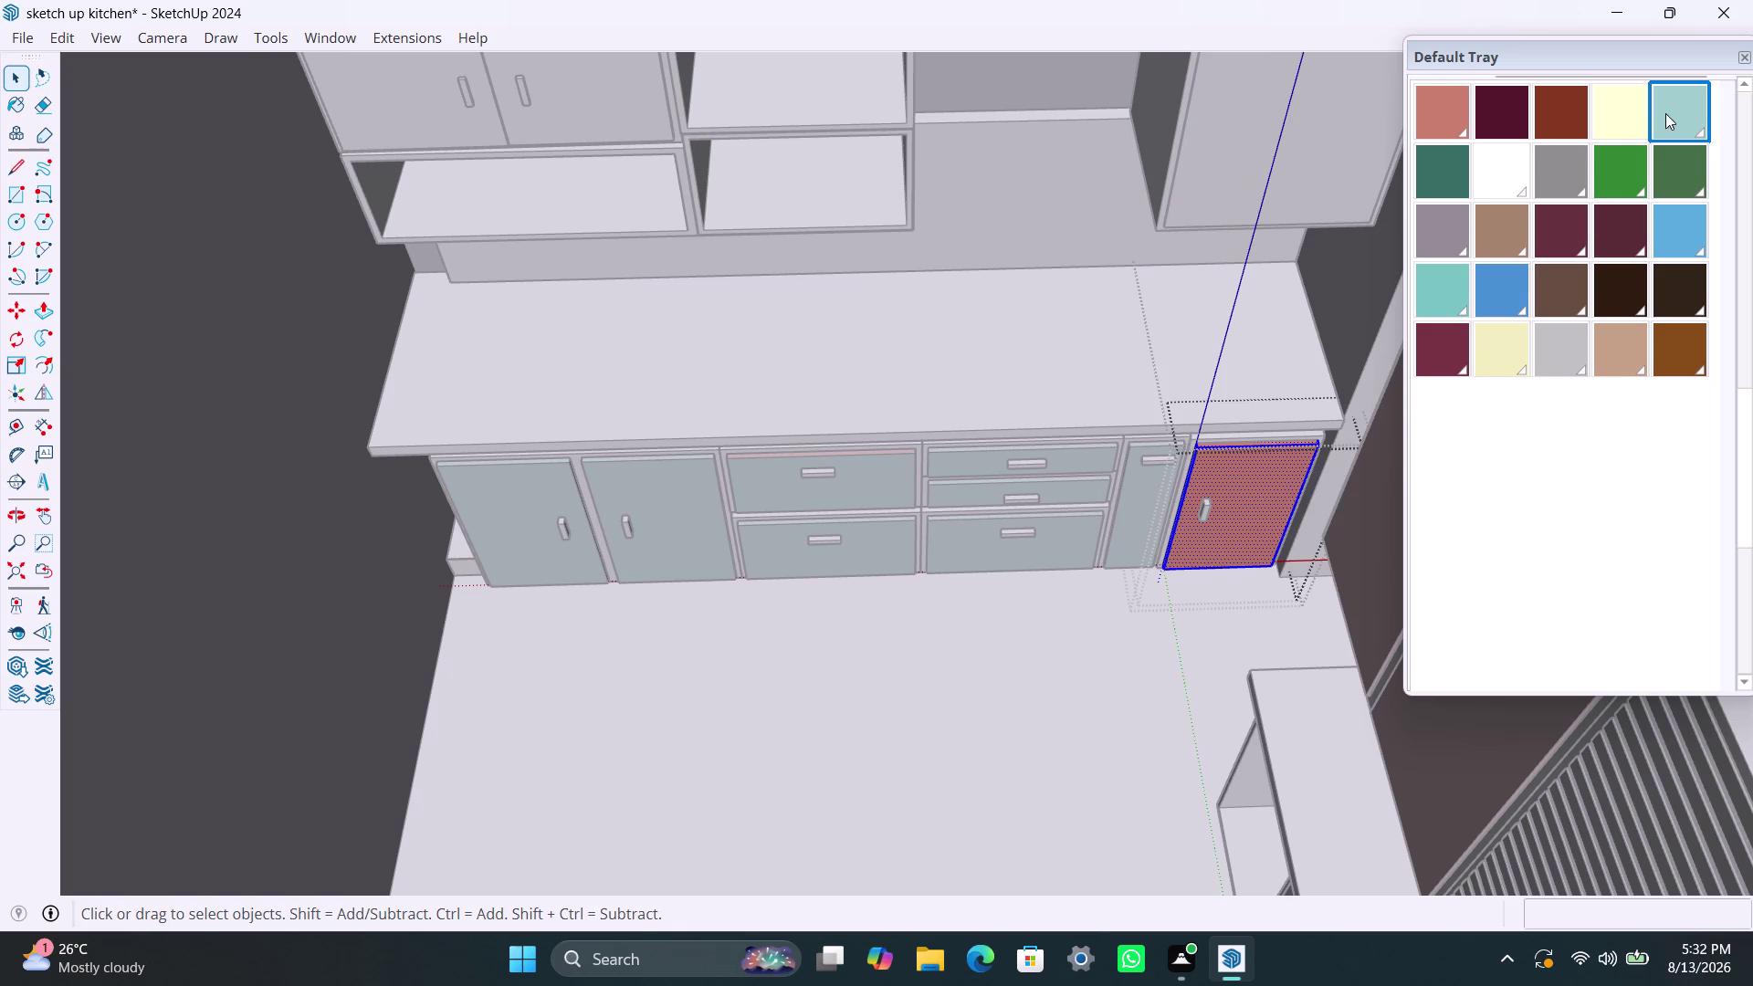
click(1666, 113)
click(1284, 518)
key(space)
click(1051, 705)
click(941, 674)
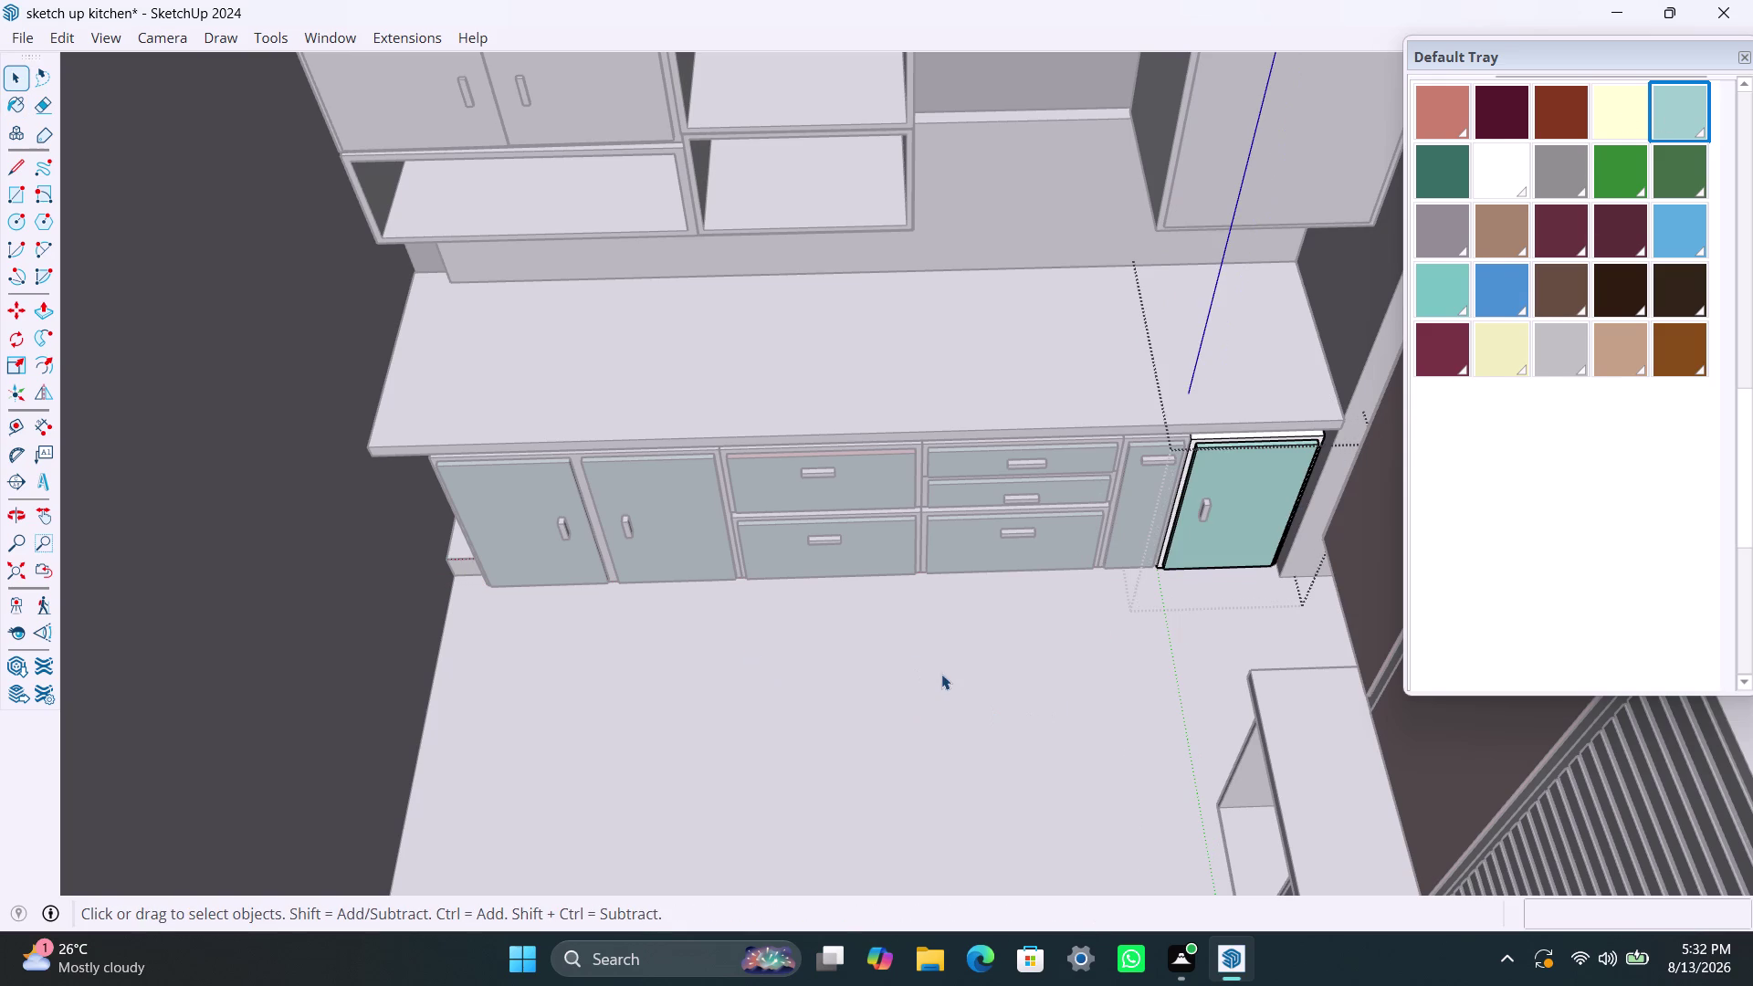
Paint the base cabinet's top drawer front pale teal.
scroll(down, 3)
scroll(up, 3)
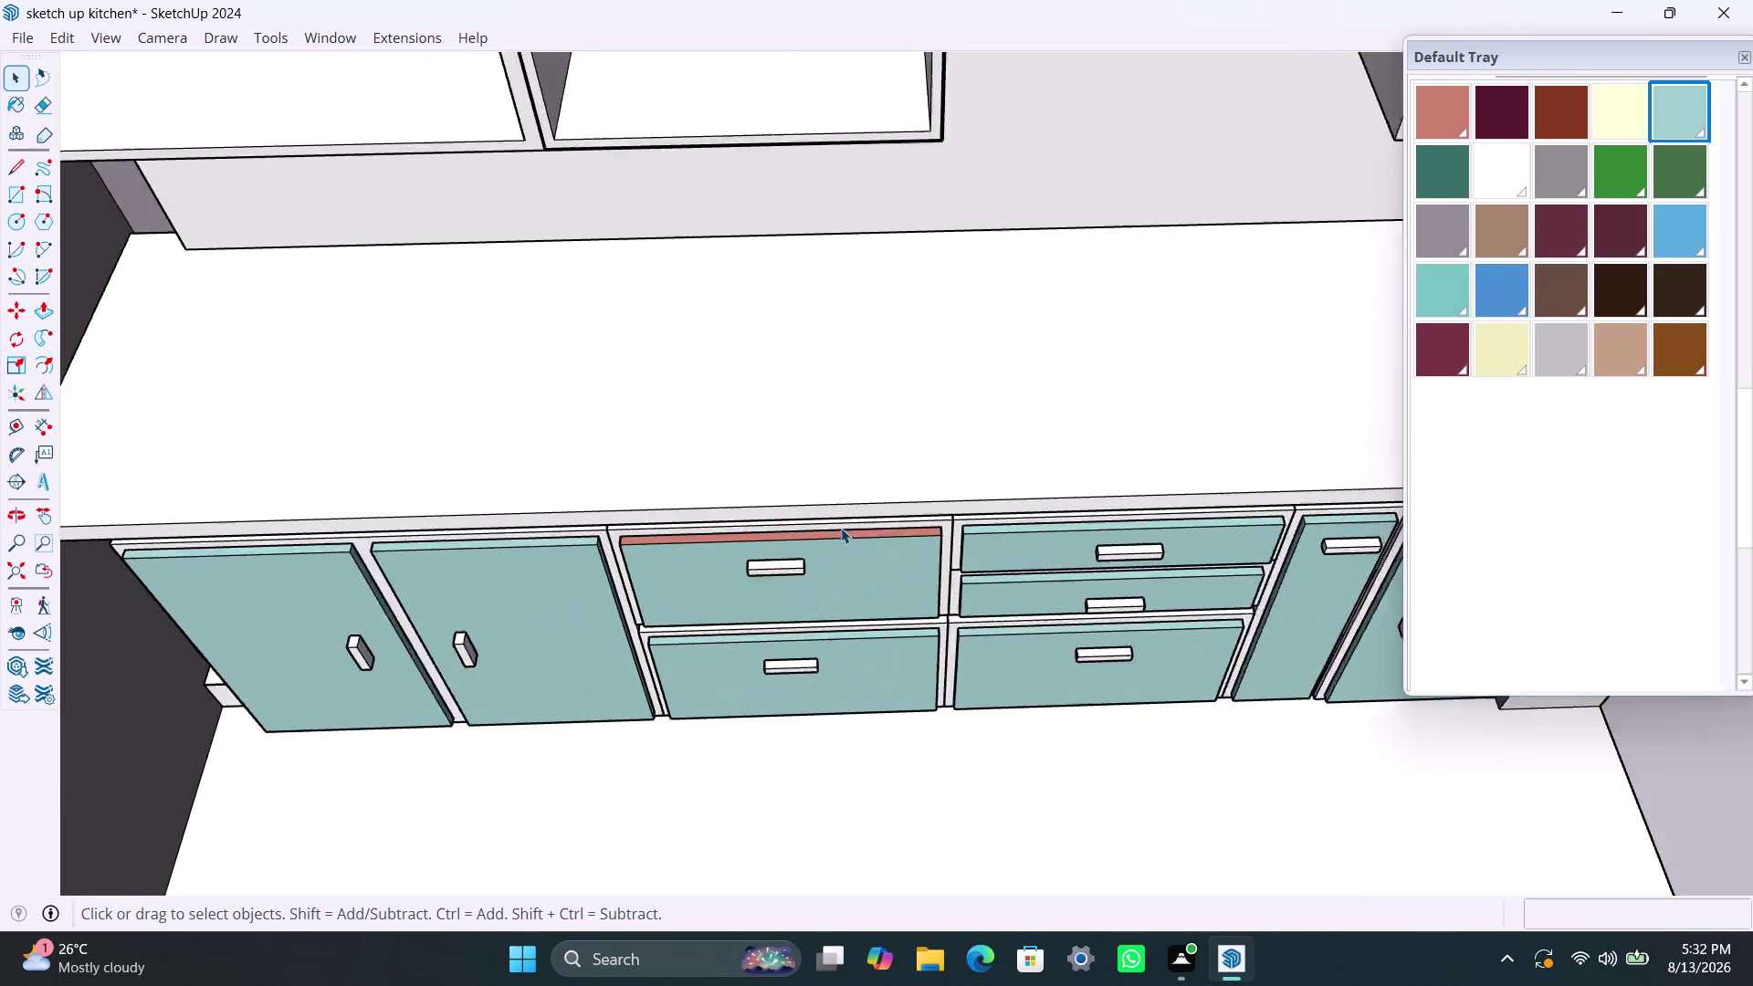
triple_click(856, 556)
triple_click(855, 556)
triple_click(855, 556)
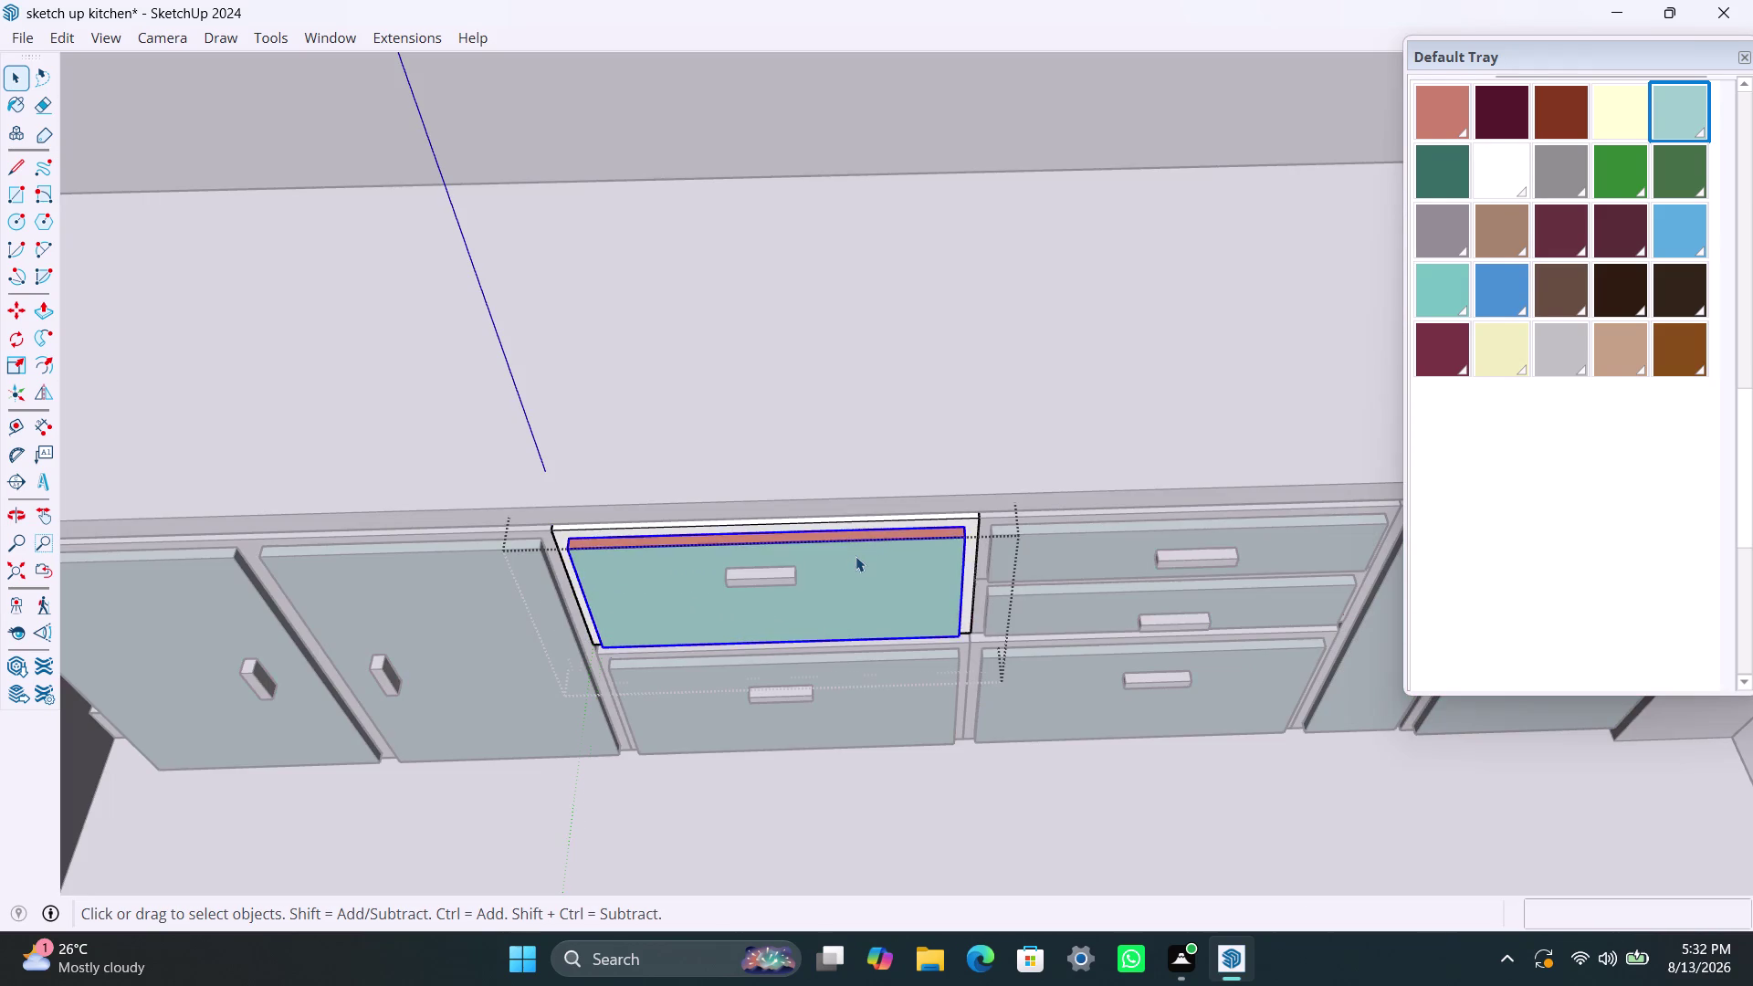
click(856, 556)
double_click(856, 556)
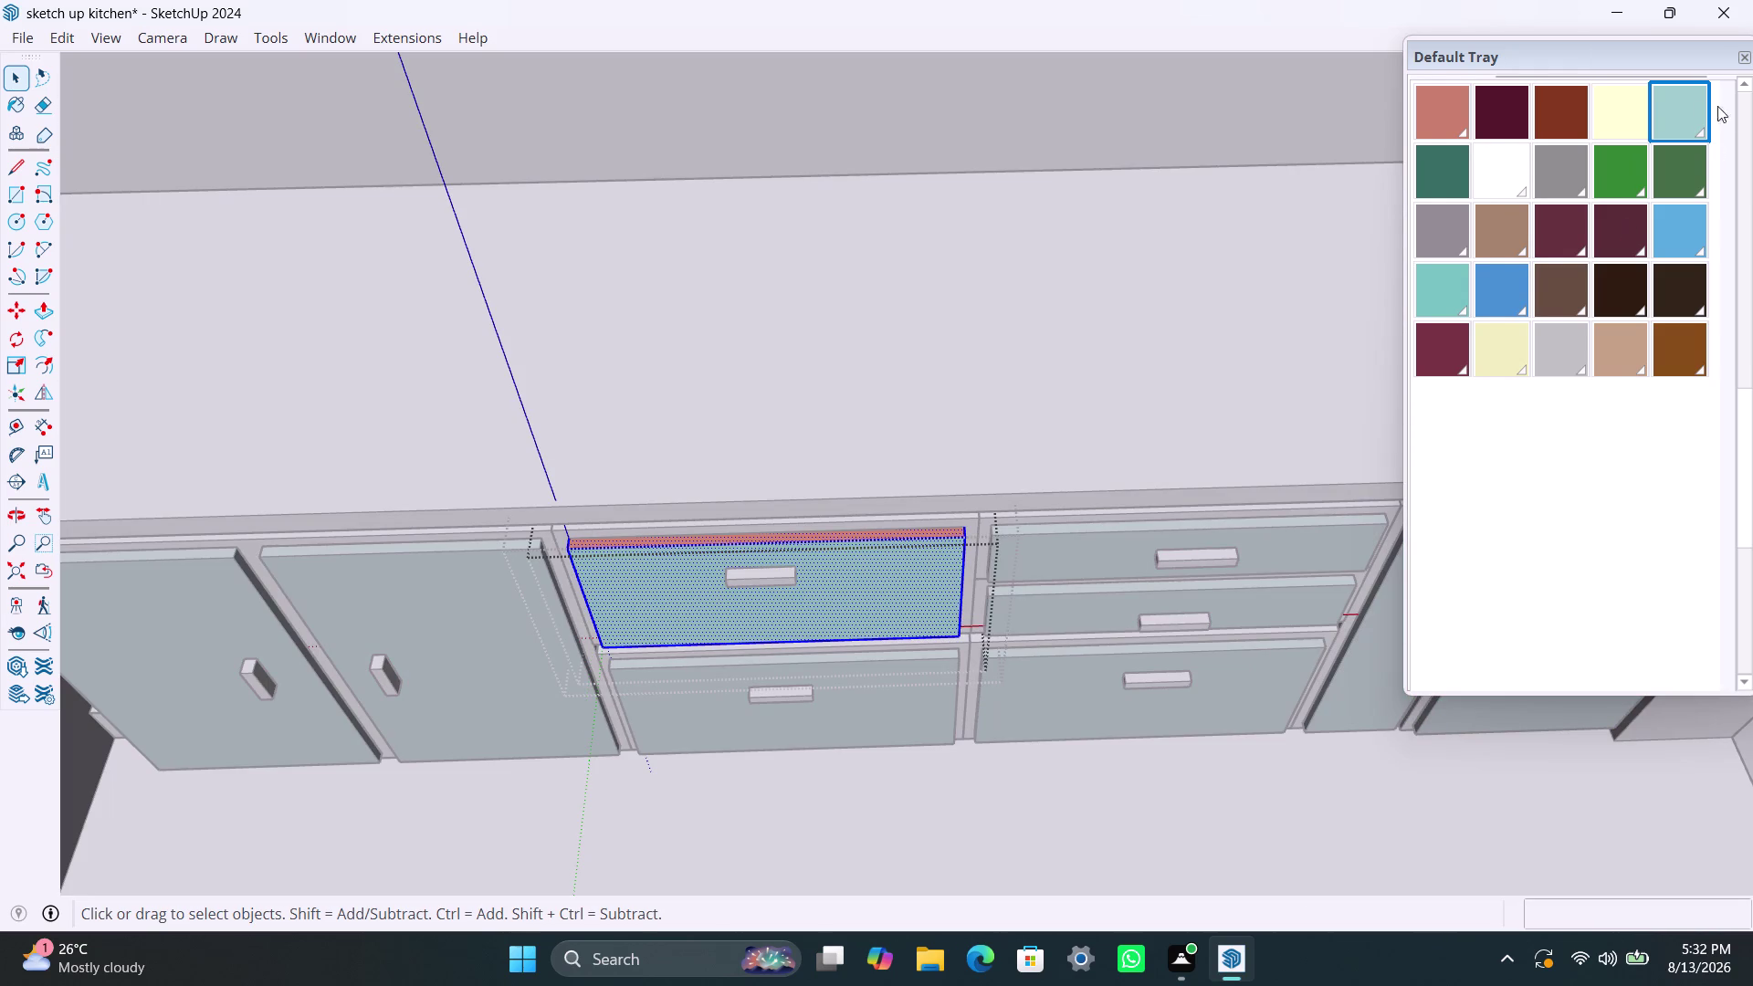
click(1681, 105)
click(945, 568)
key(space)
click(991, 809)
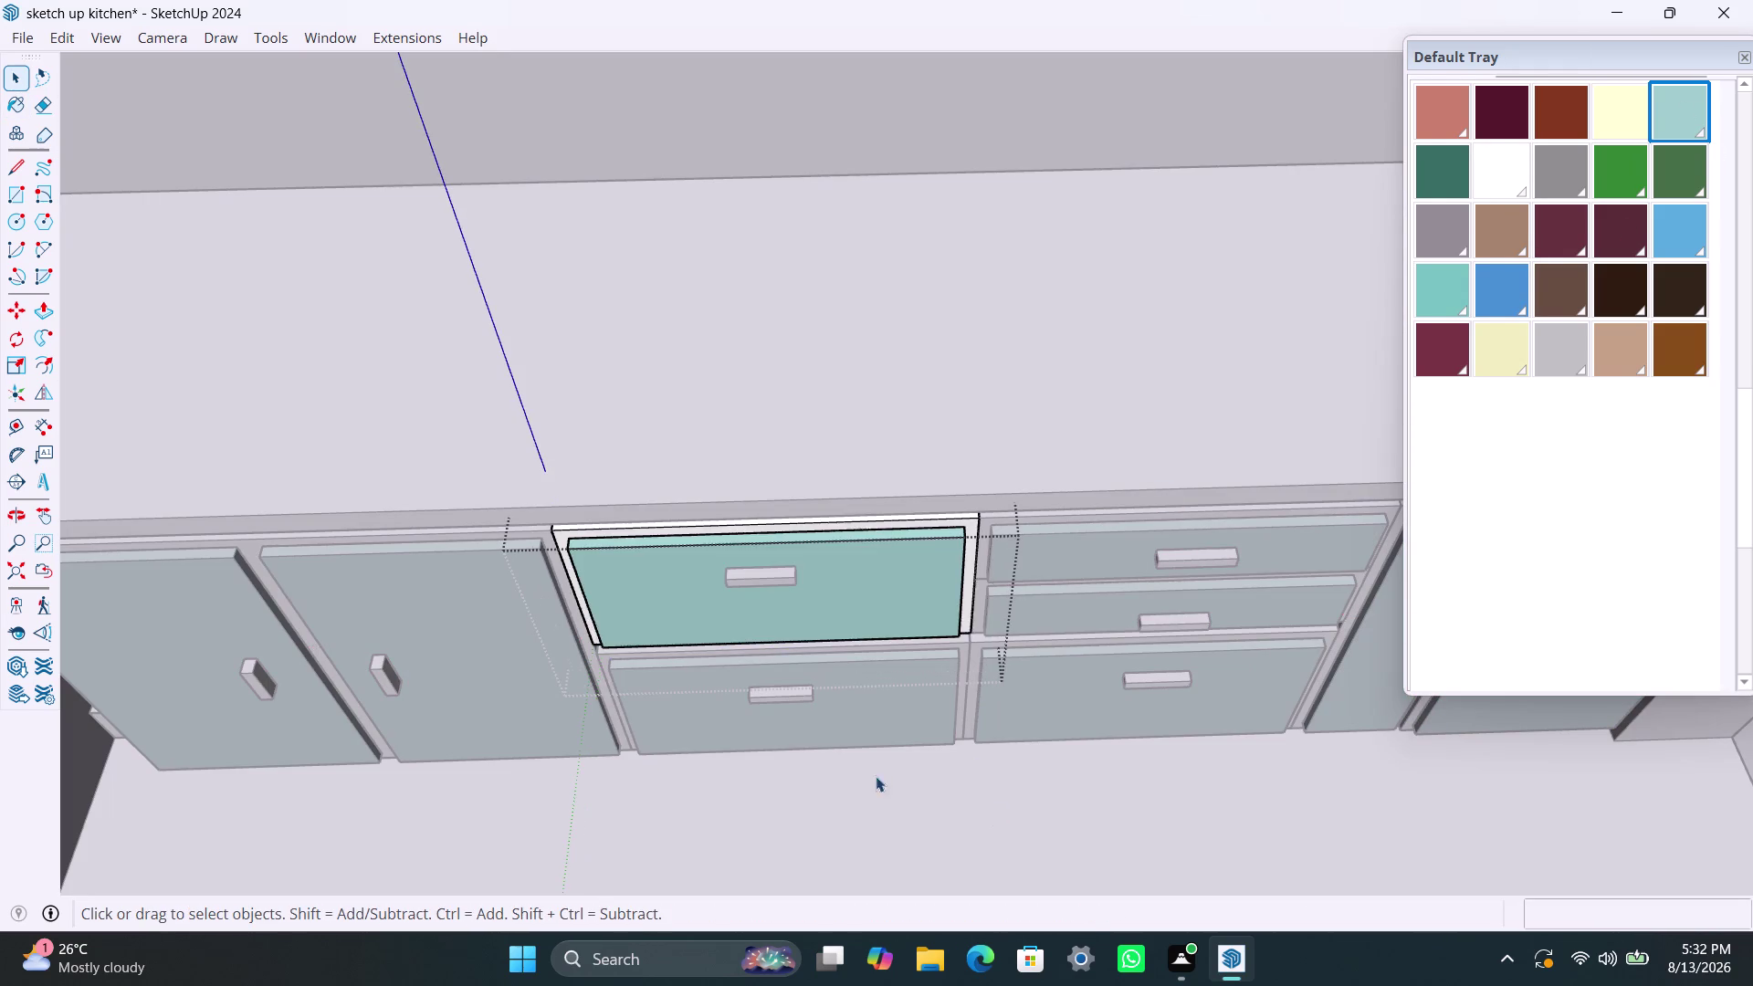
scroll(down, 3)
Exit the drawer's editing context.
click(1304, 412)
double_click(1305, 412)
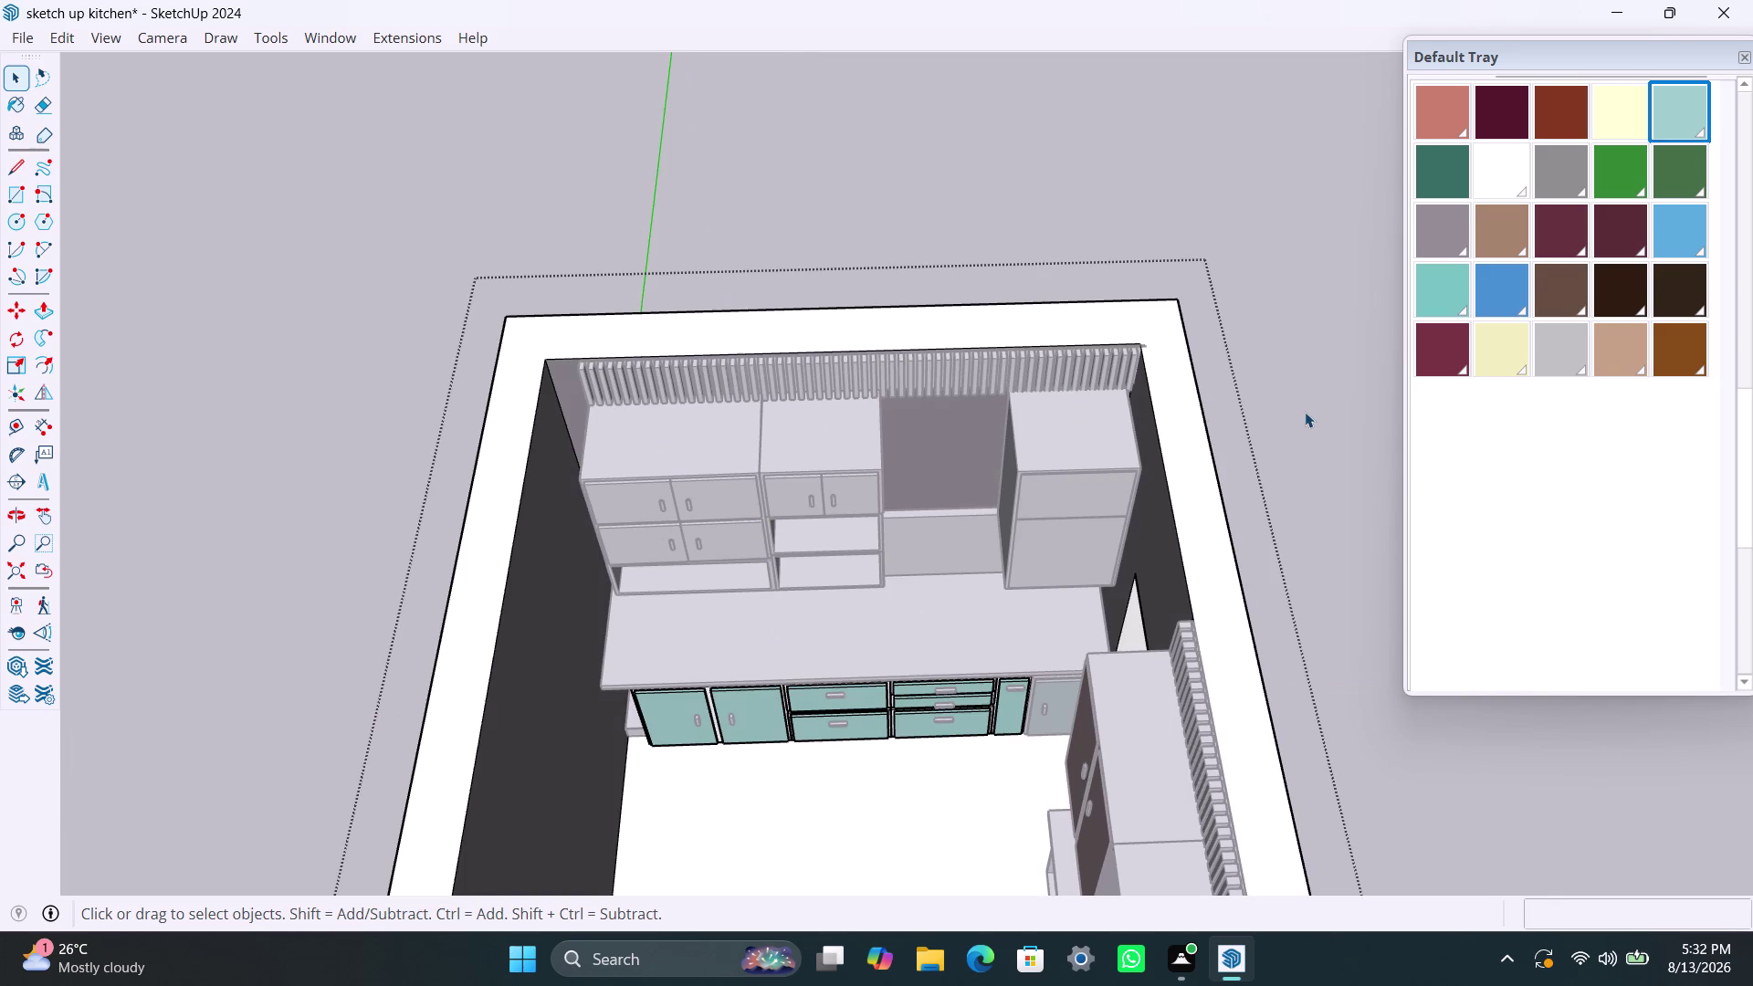
scroll(up, 3)
triple_click(1344, 270)
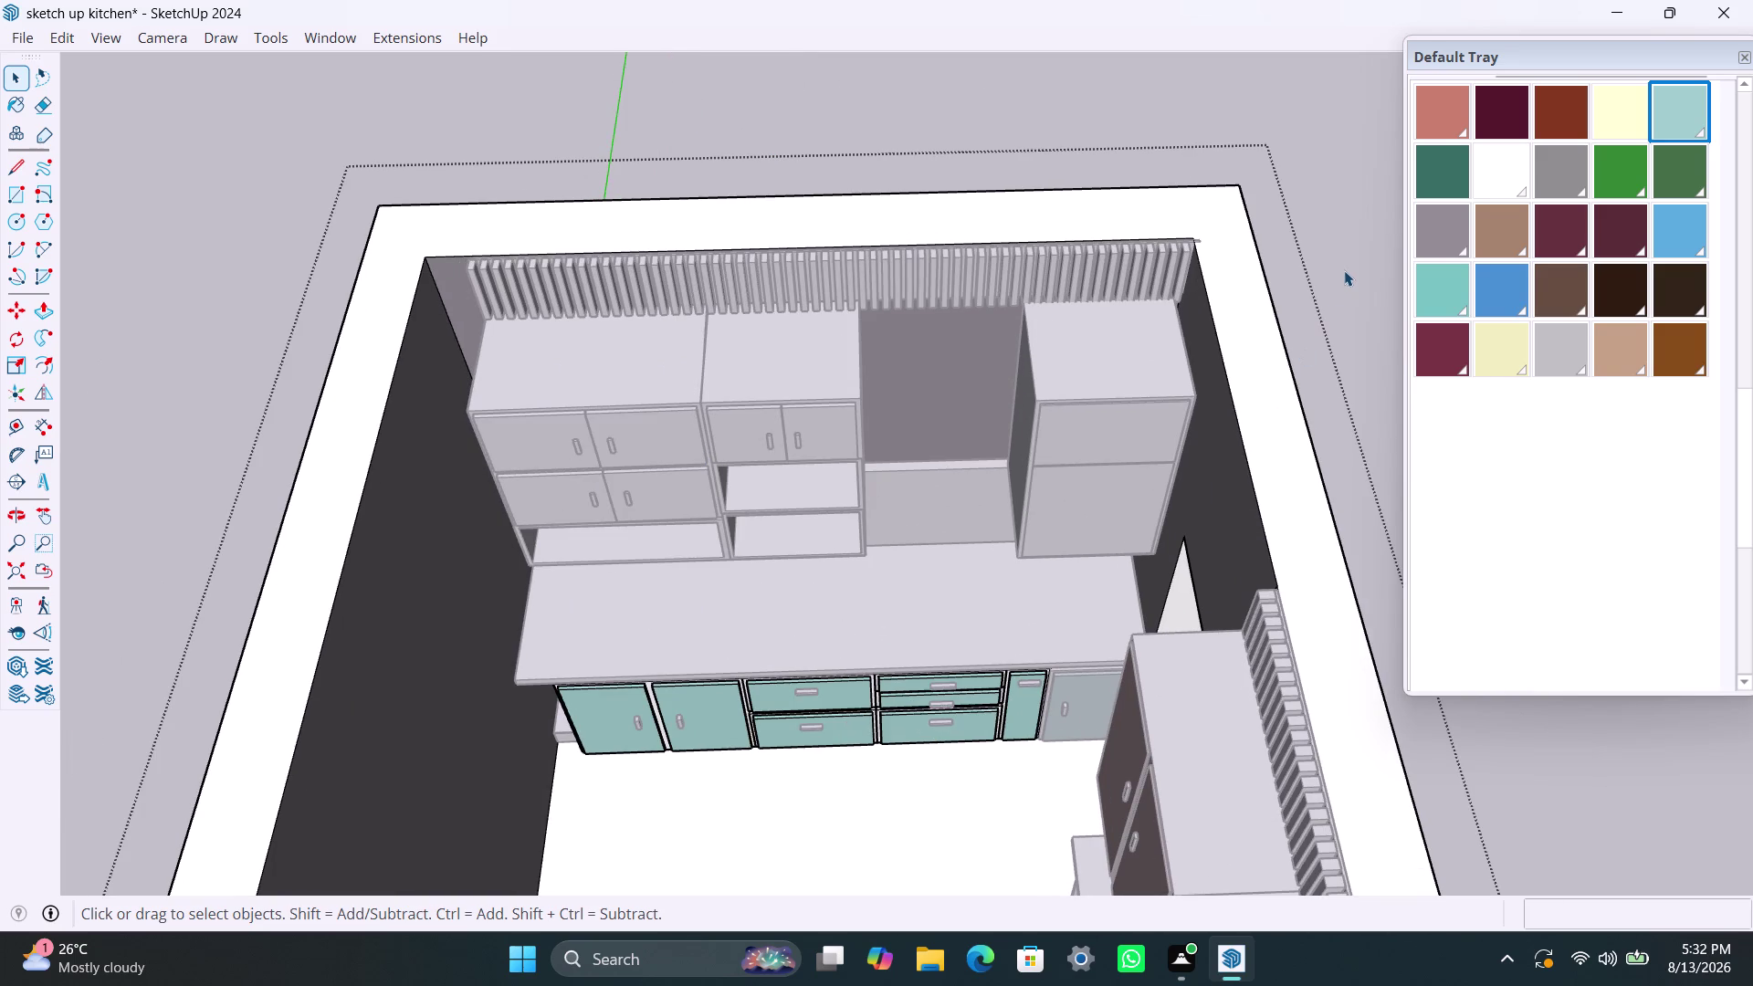
double_click(1344, 270)
scroll(down, 3)
Orbit around the kitchen to face the upper wall cabinets.
middle_drag(876, 760, 968, 777)
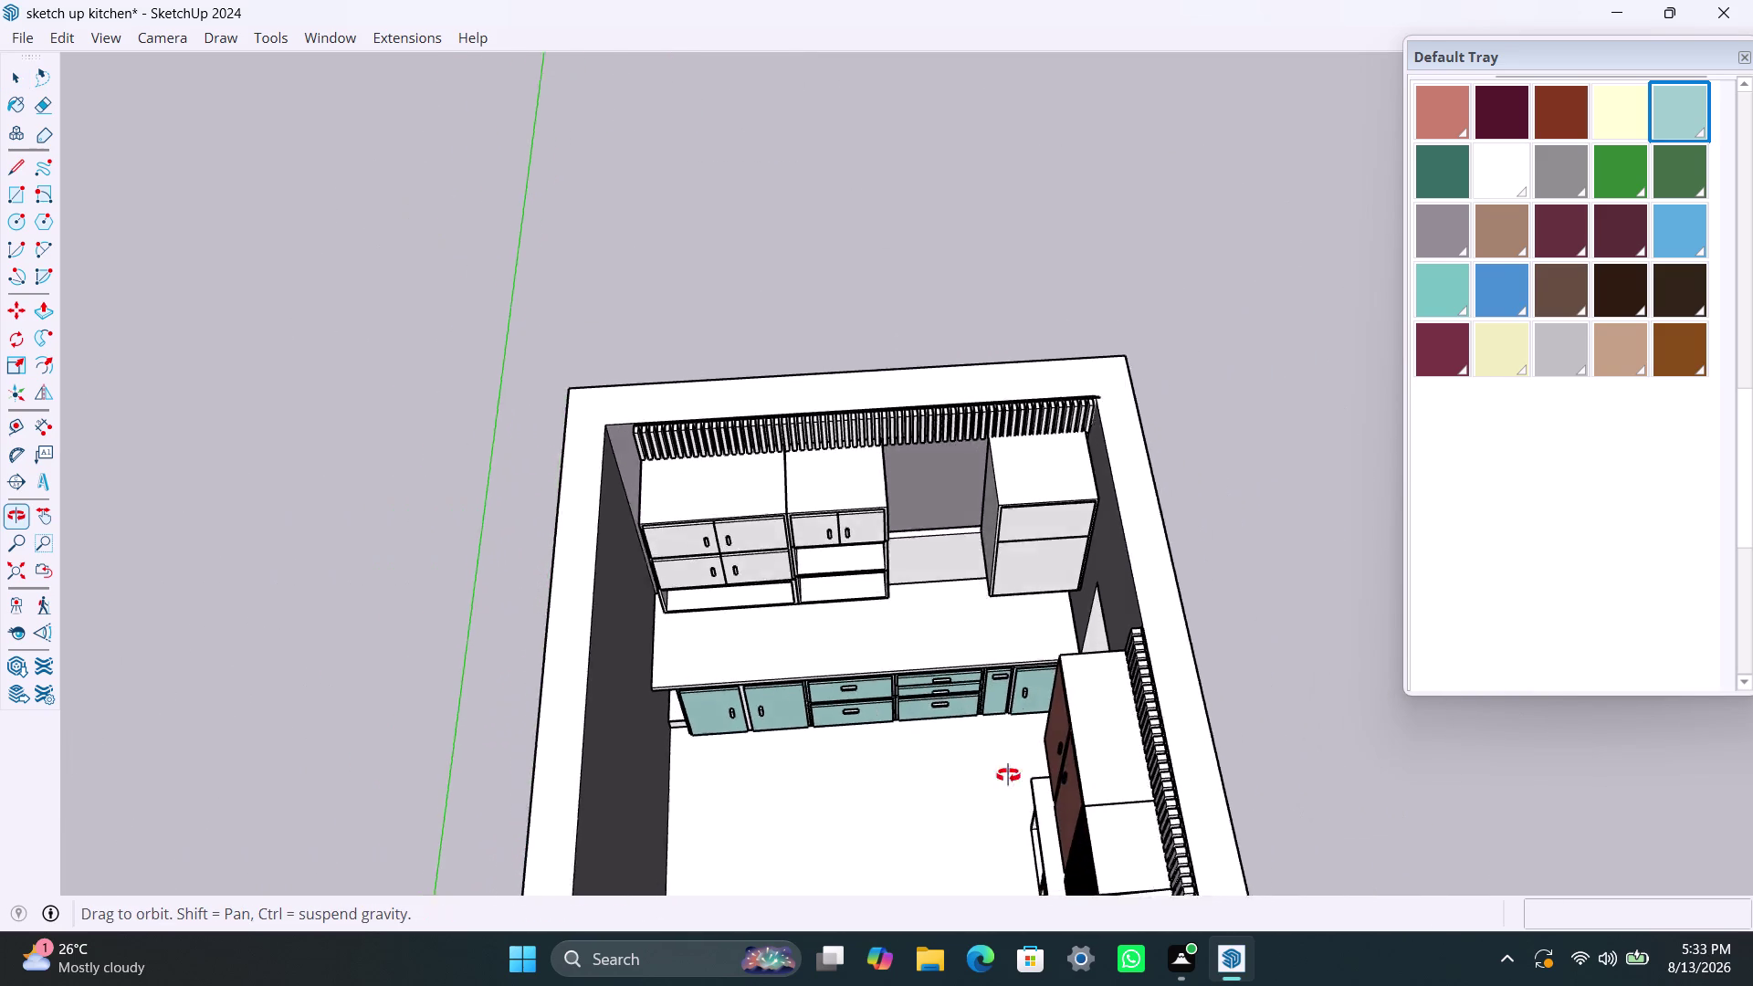
middle_drag(969, 777, 1644, 734)
scroll(up, 3)
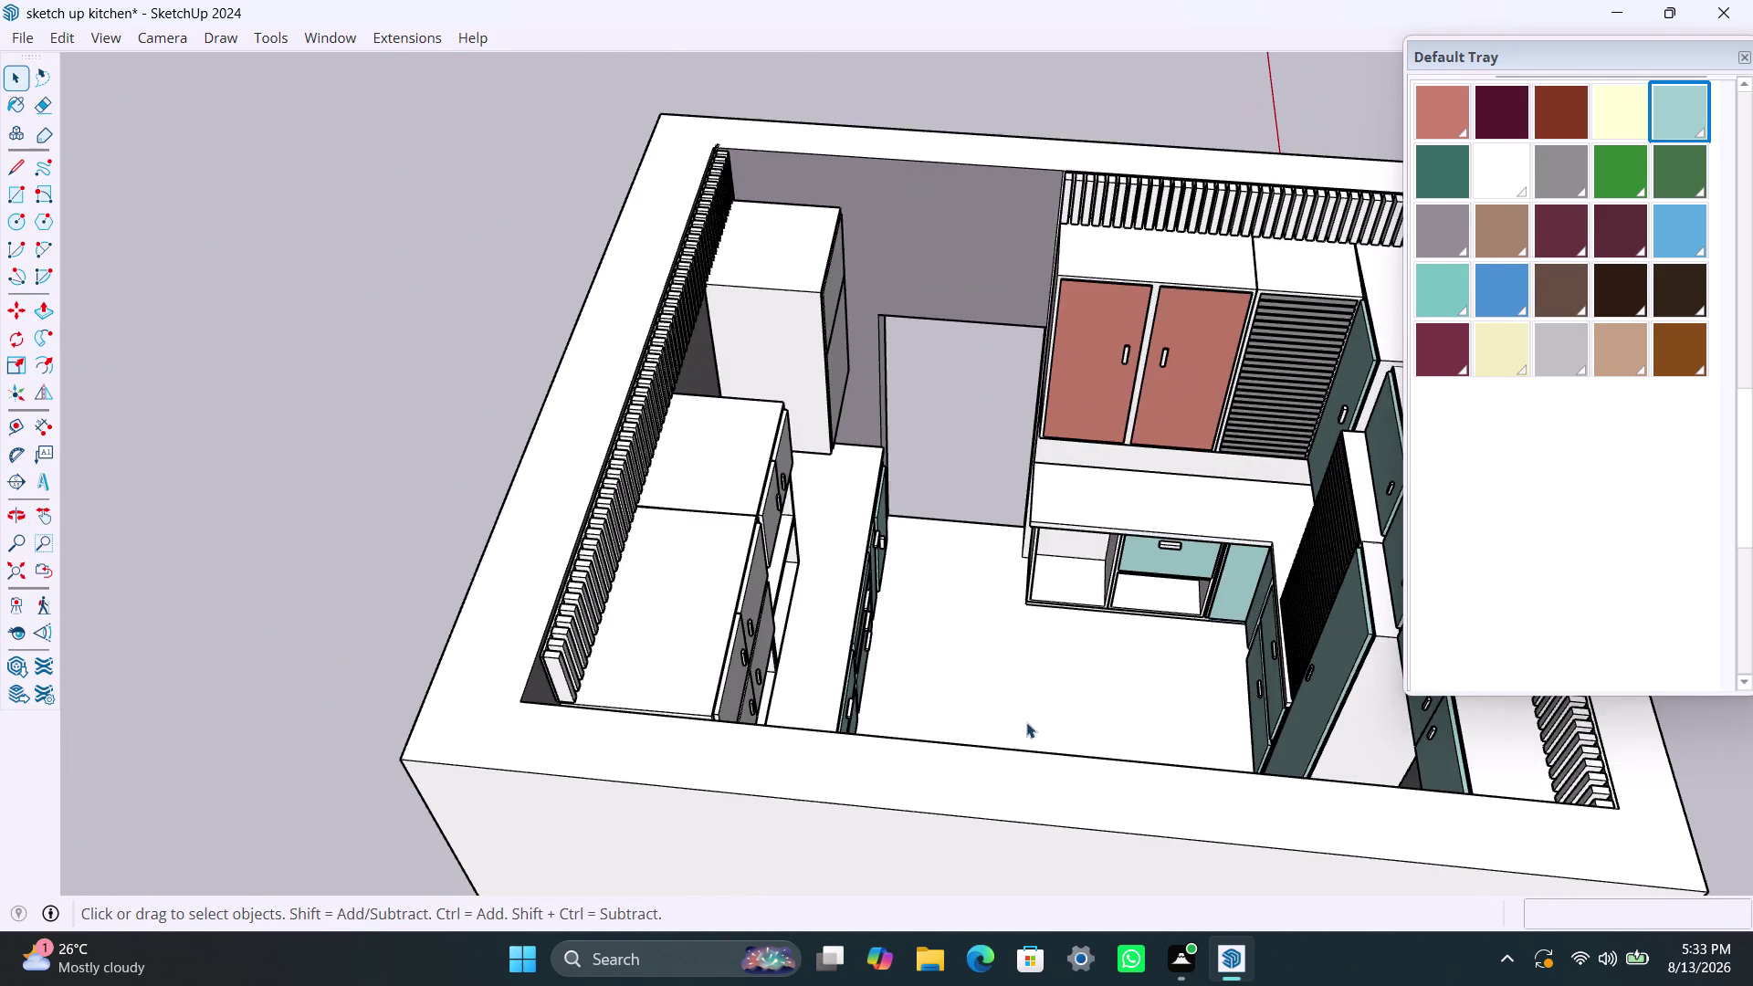
middle_drag(1026, 722, 224, 670)
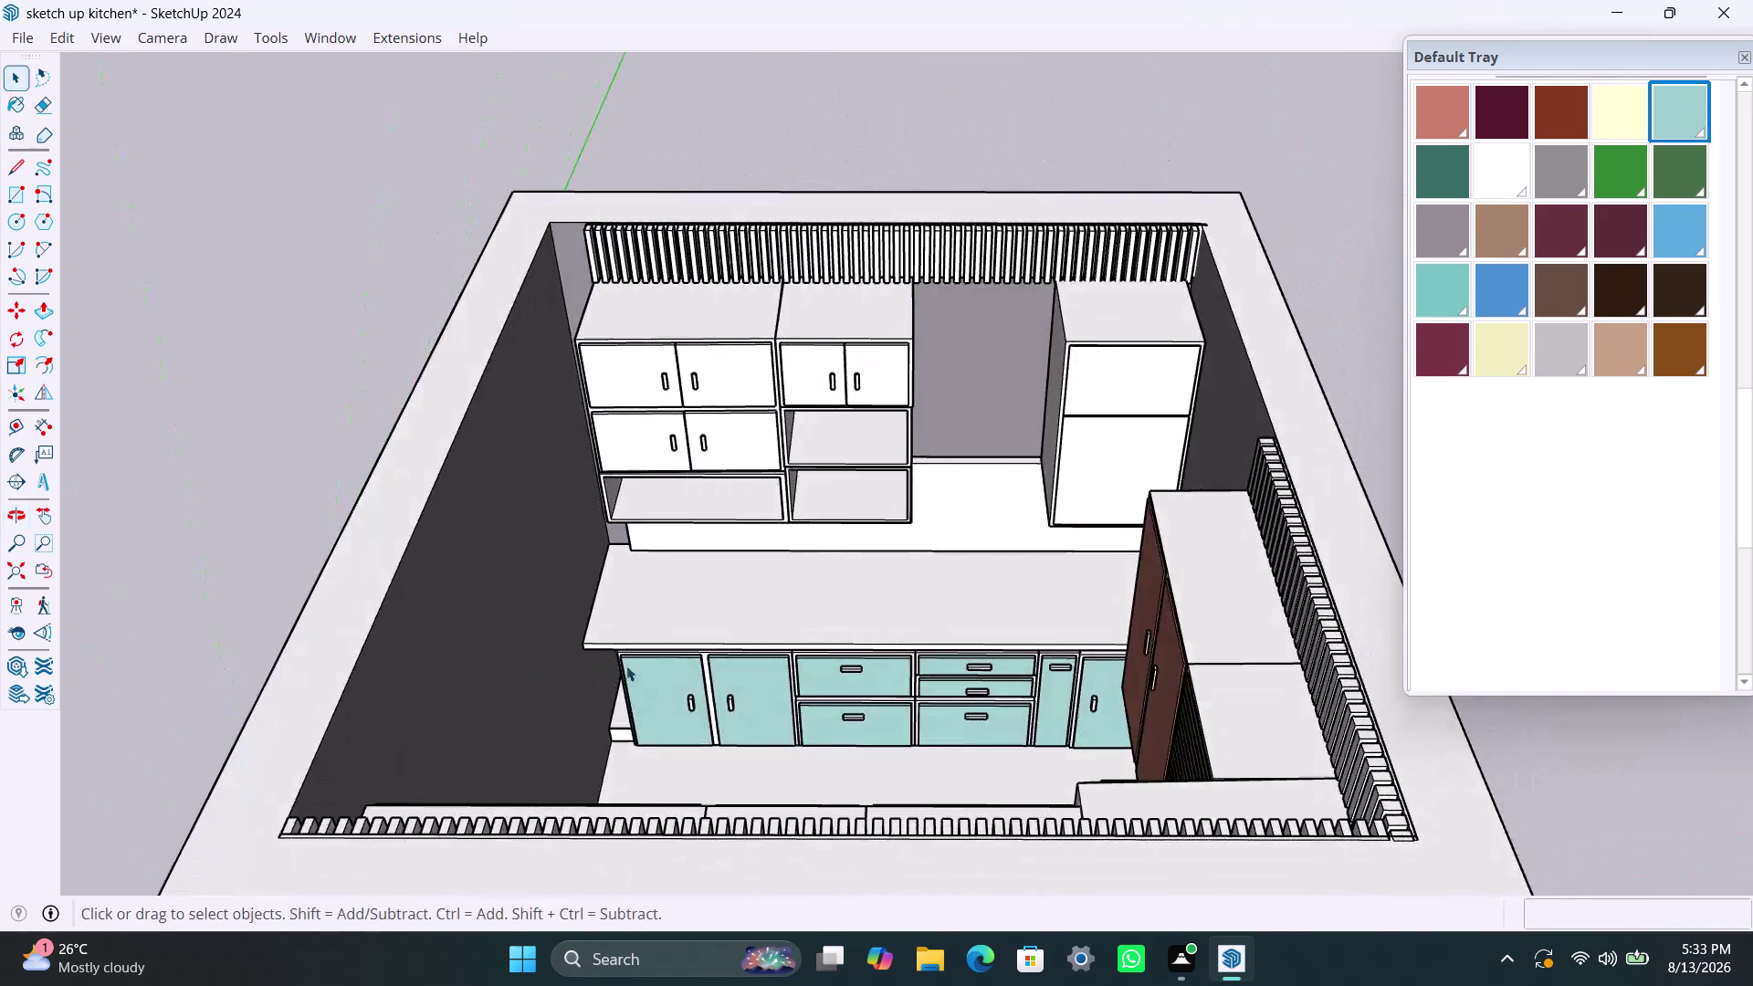
scroll(down, 3)
middle_drag(820, 715, 790, 733)
scroll(up, 3)
scroll(up, 3)
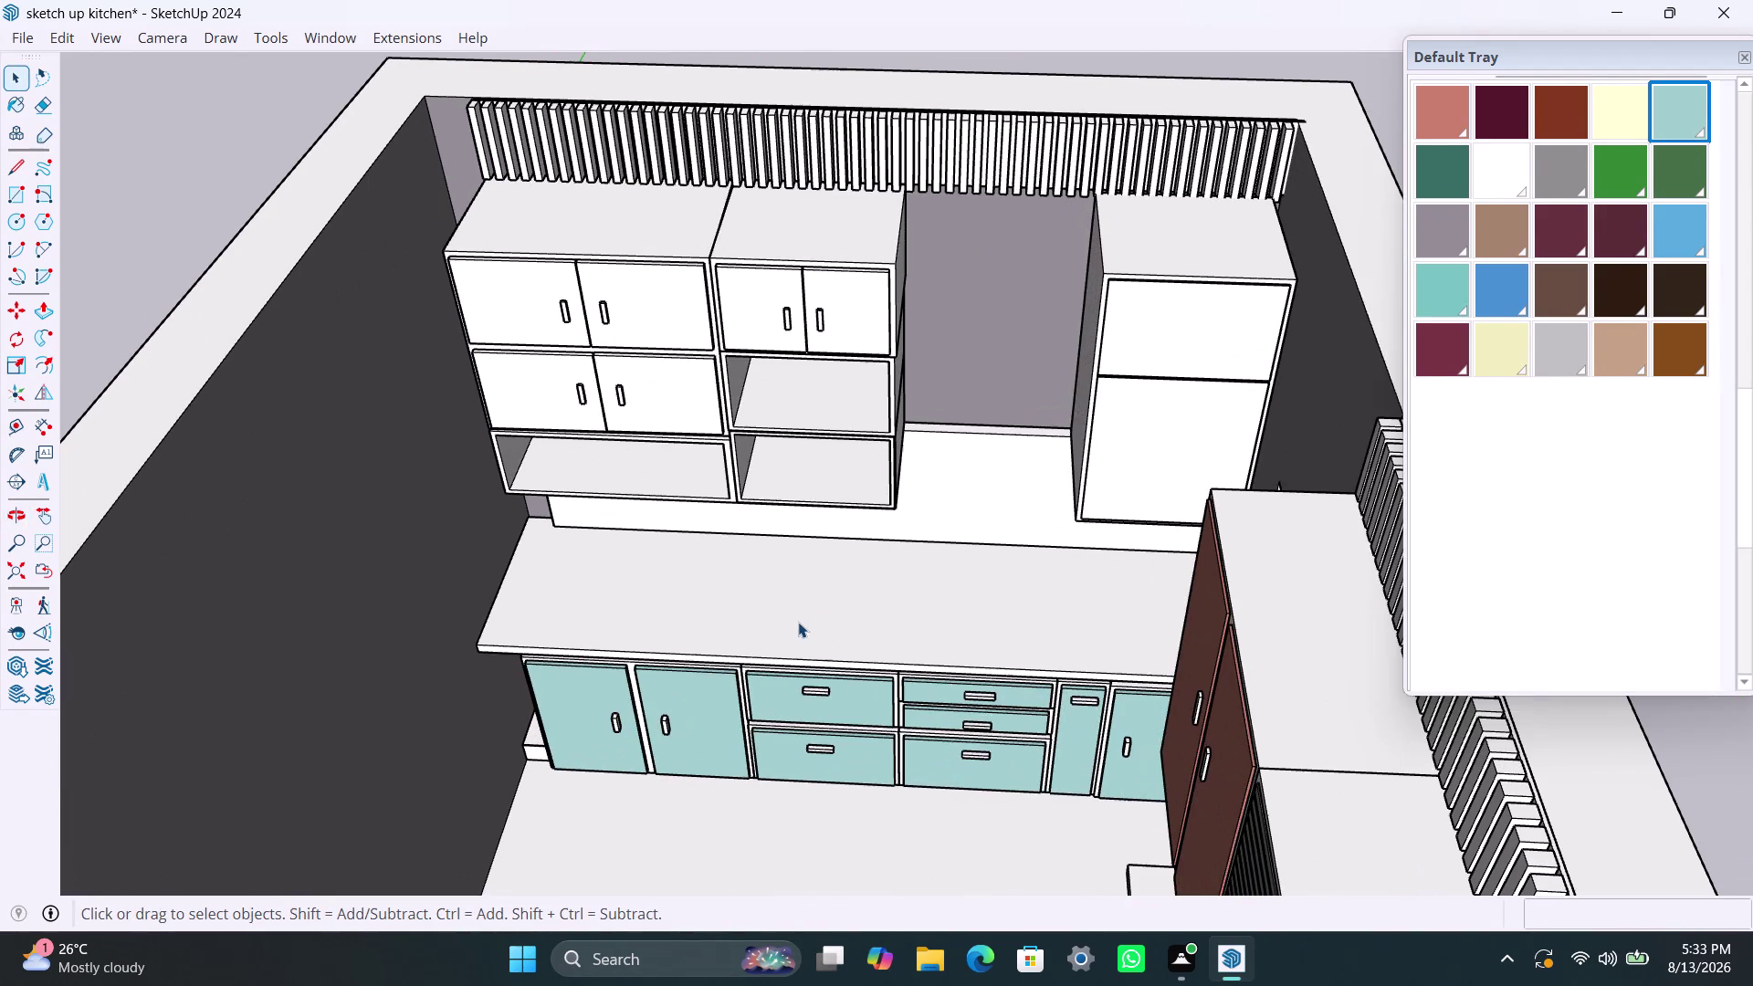
triple_click(541, 286)
Paint the top-left upper cabinet door pale teal.
double_click(540, 286)
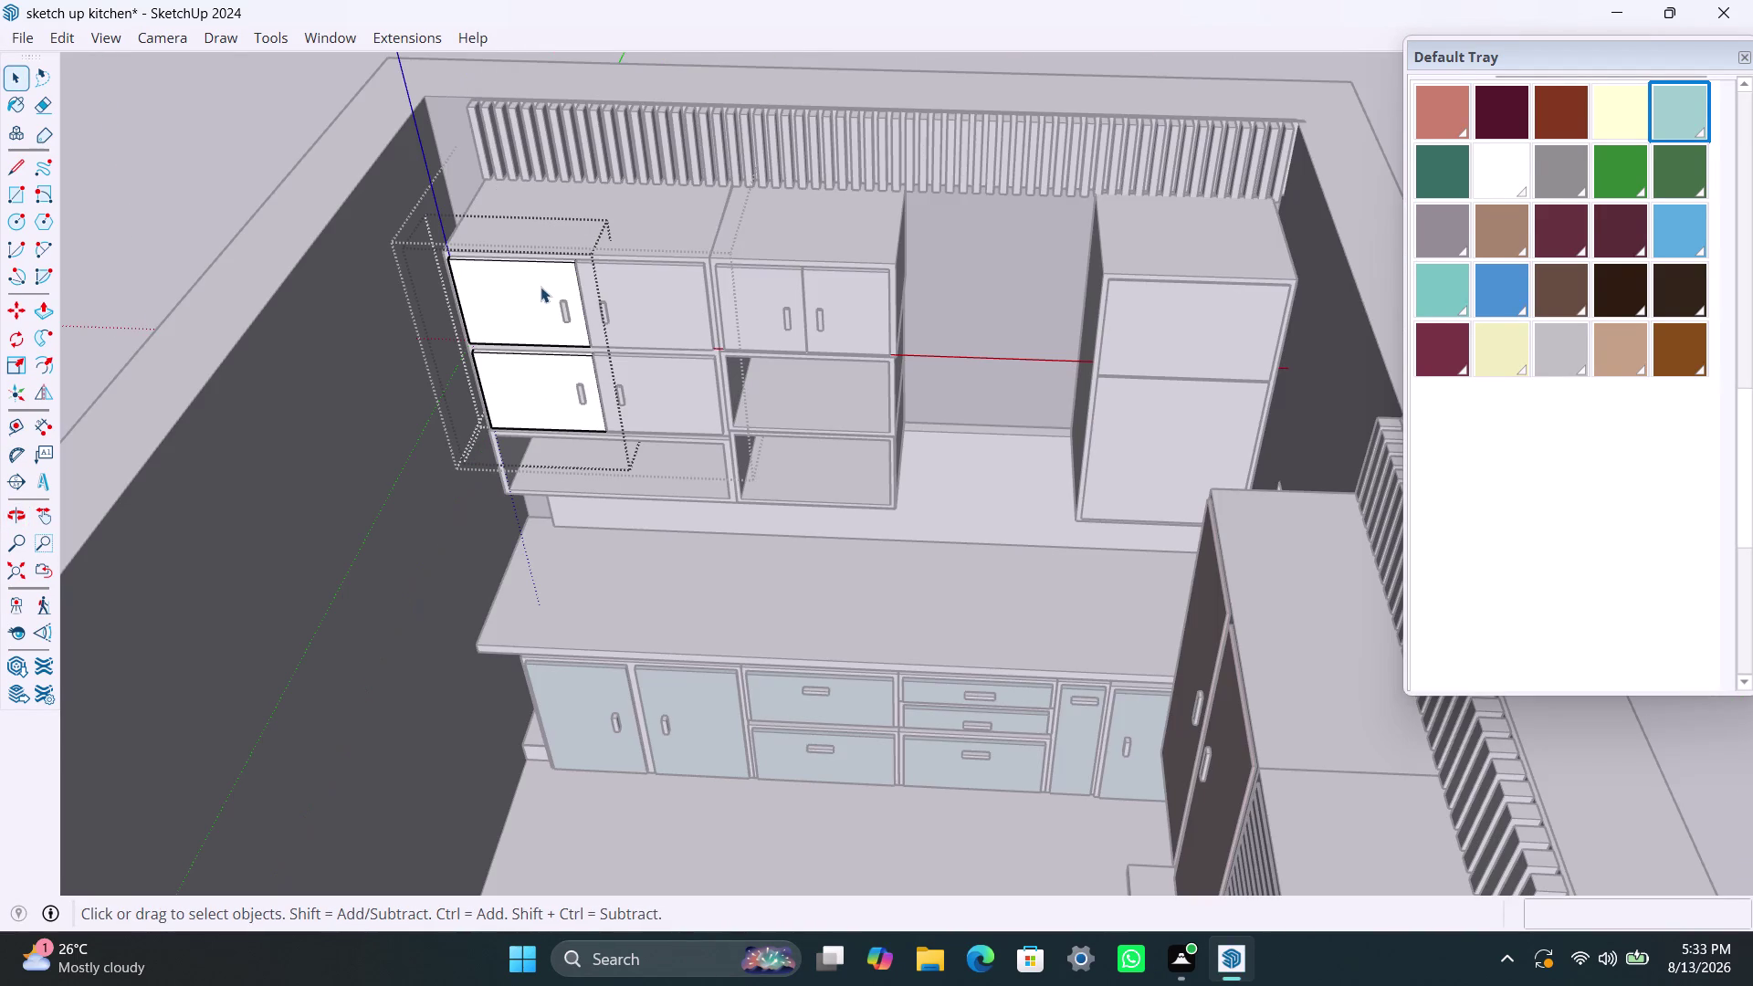
double_click(541, 287)
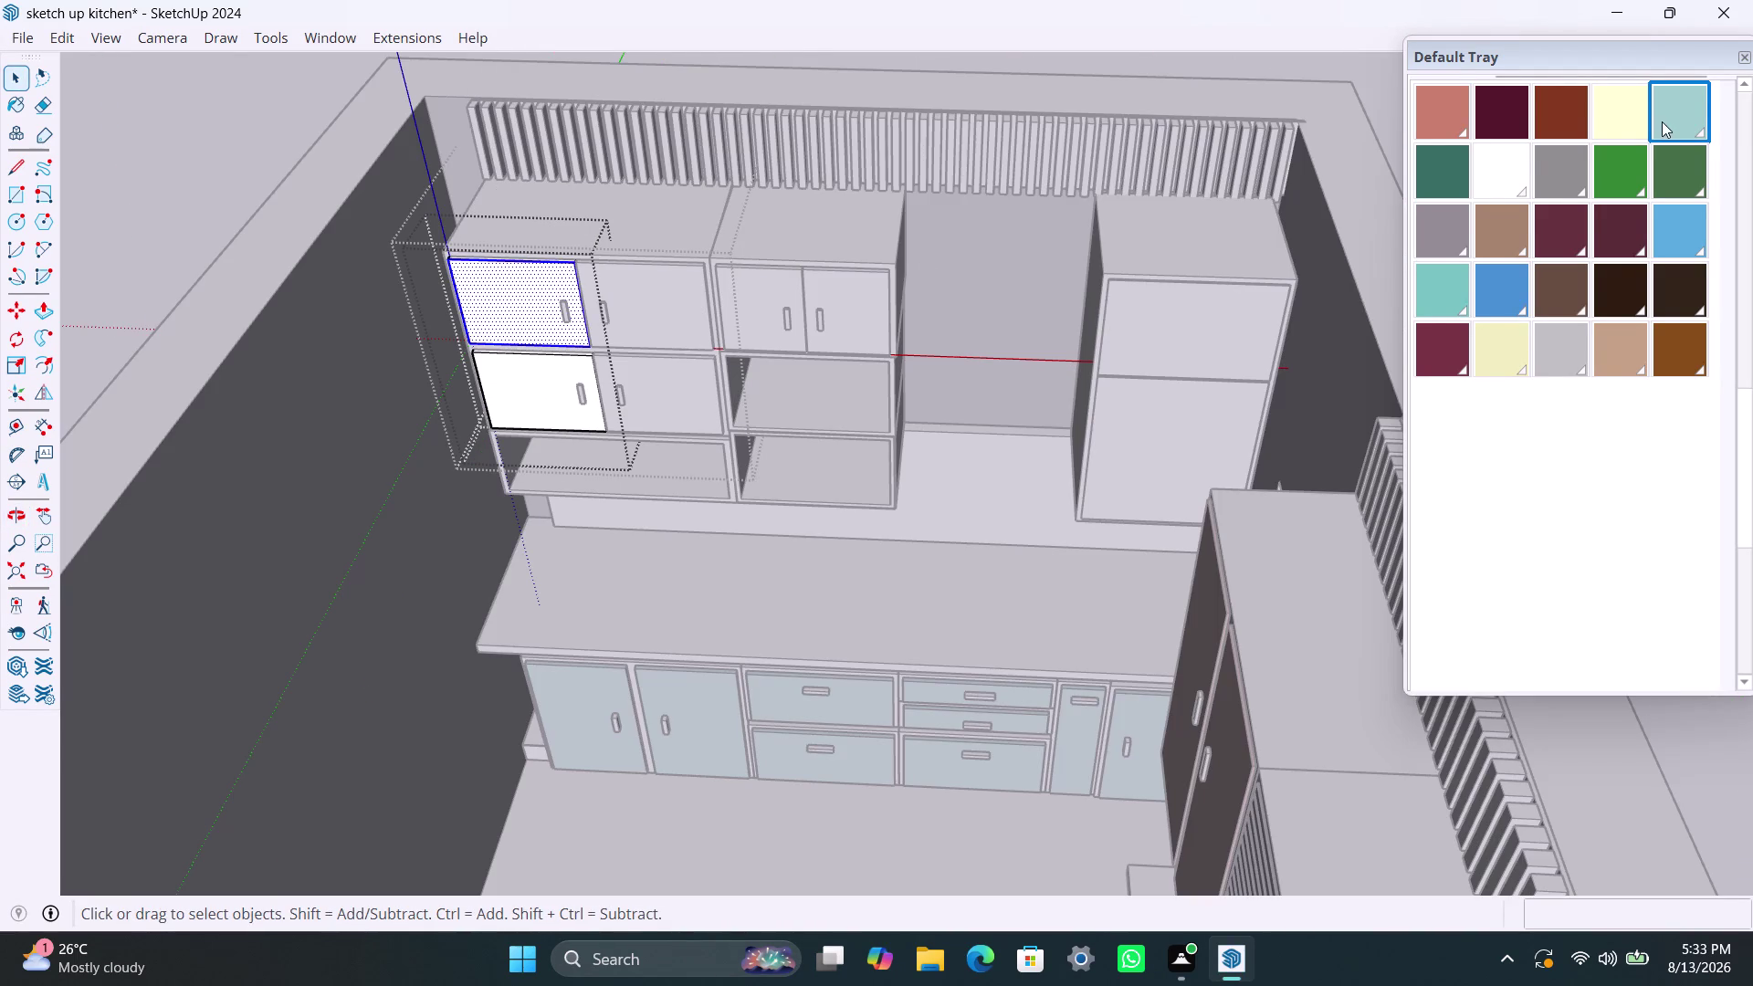
click(1663, 120)
click(523, 315)
key(space)
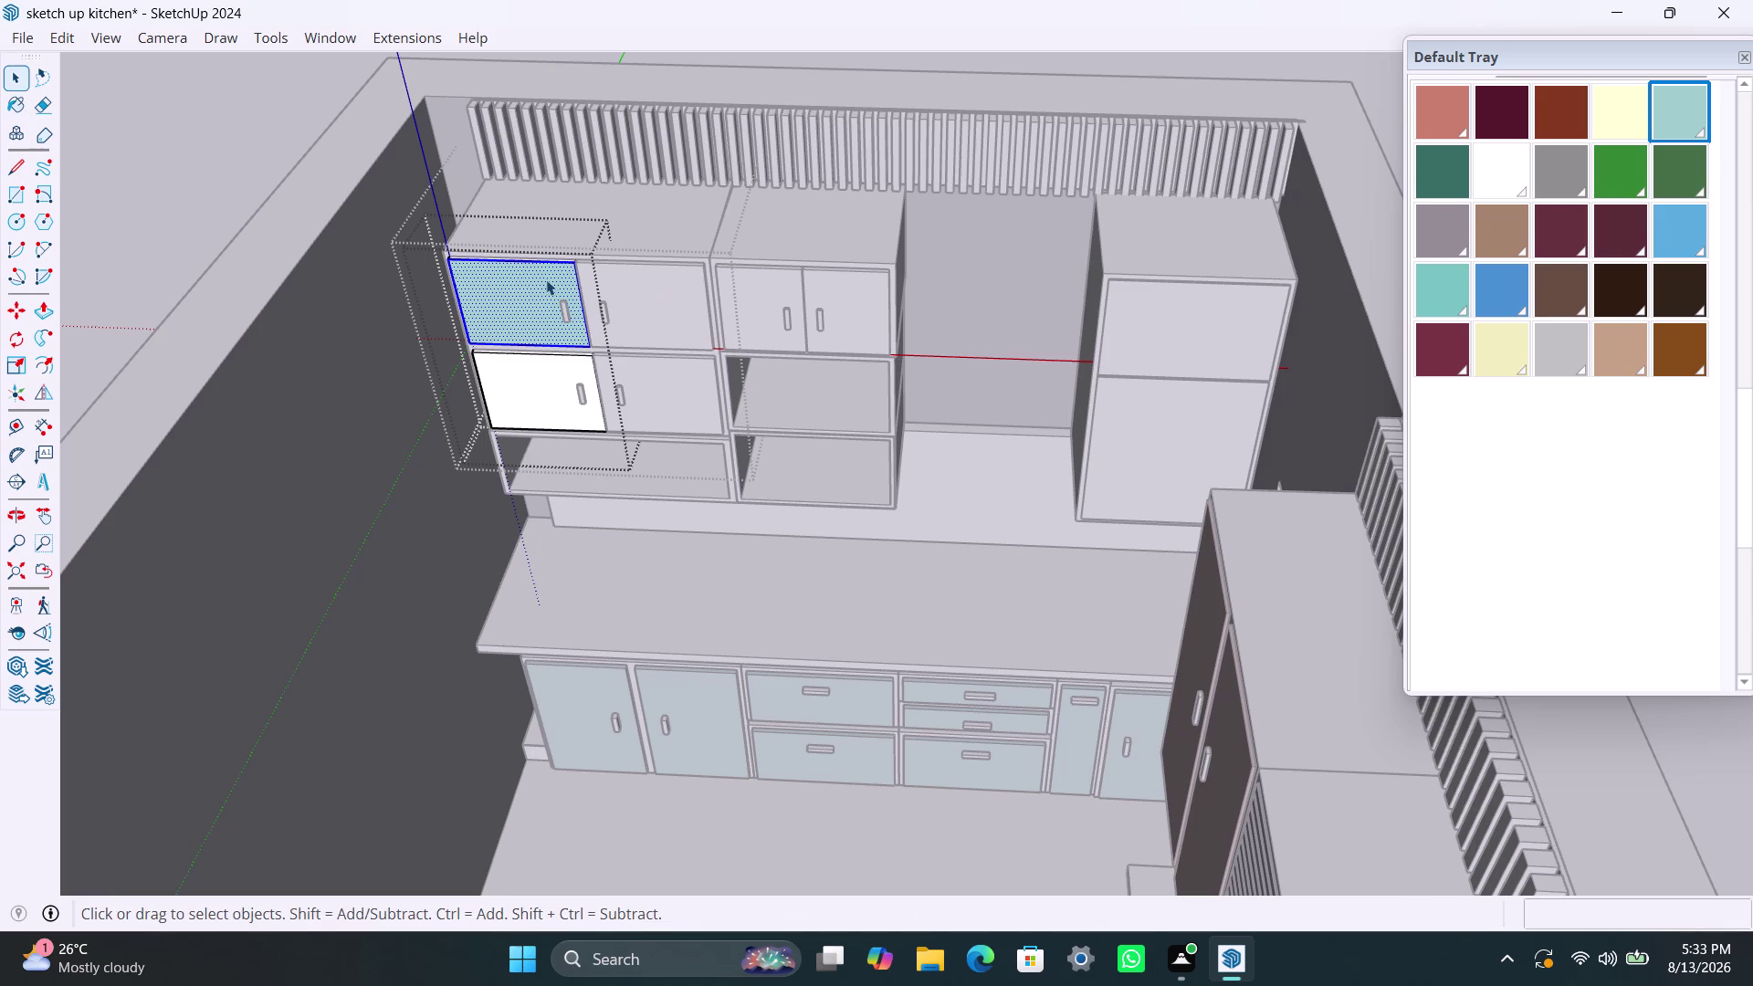
scroll(up, 3)
middle_drag(526, 276, 524, 321)
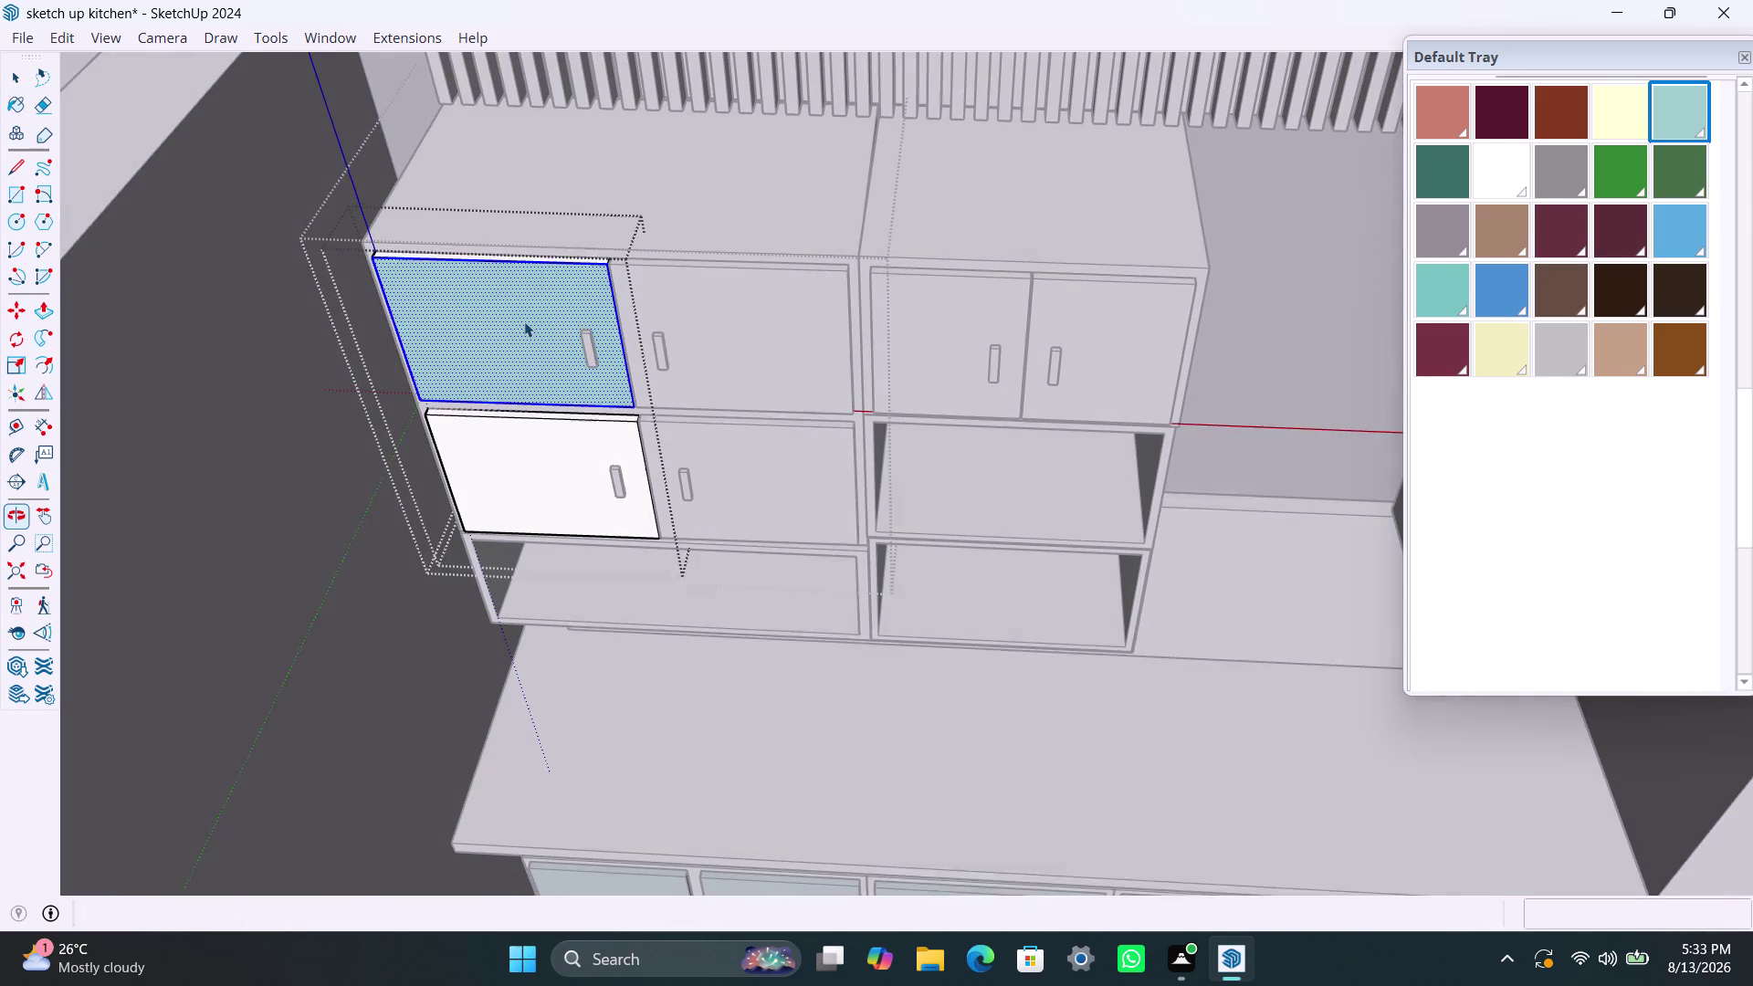
double_click(524, 321)
double_click(524, 321)
double_click(524, 321)
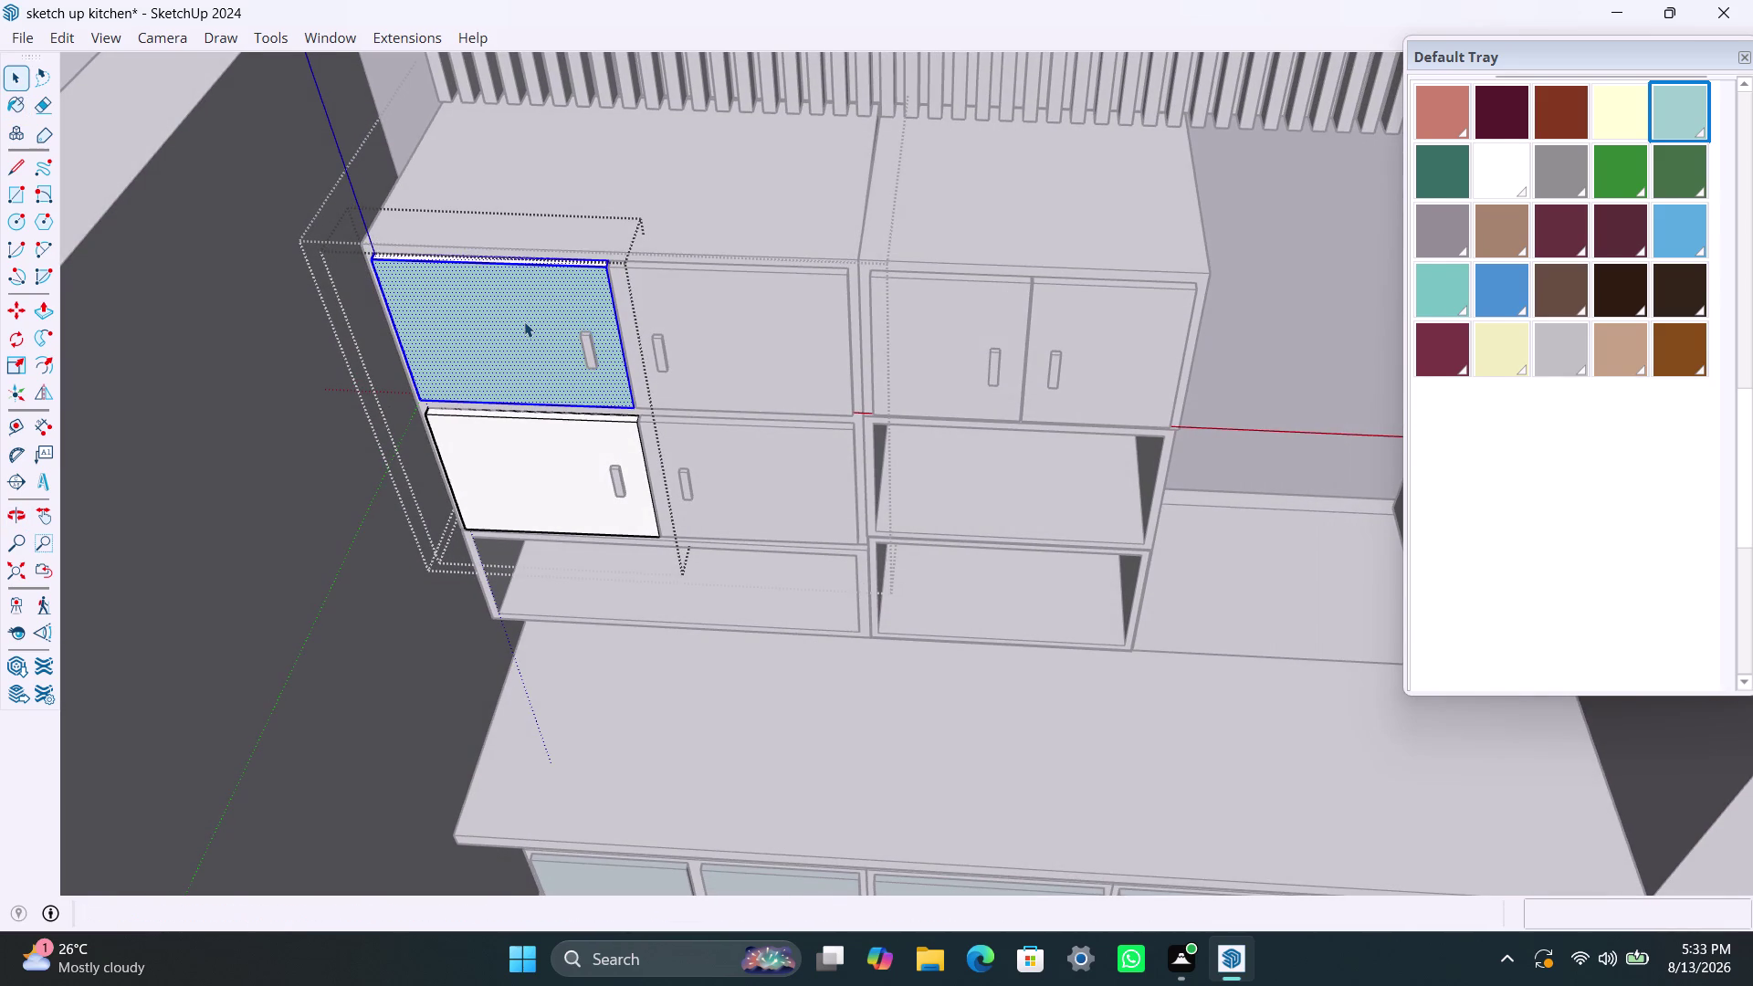
click(1697, 107)
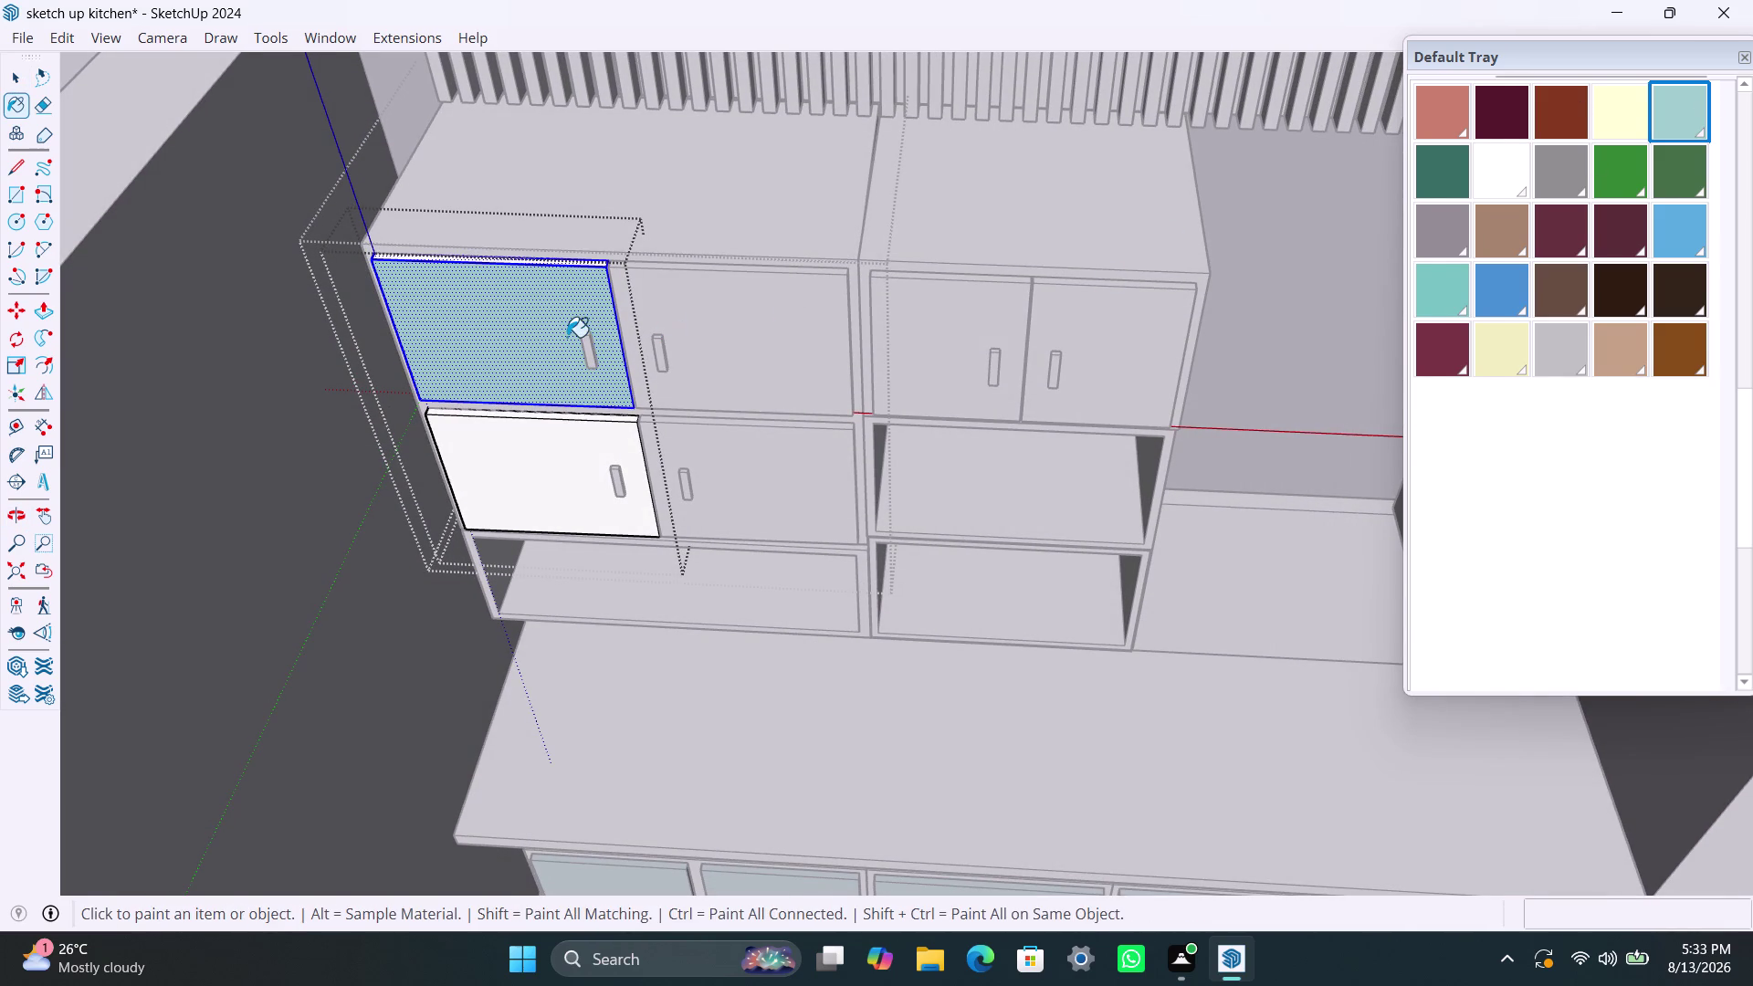
click(567, 337)
key(space)
Paint the second and third upper cabinet doors pale teal.
triple_click(736, 327)
click(734, 327)
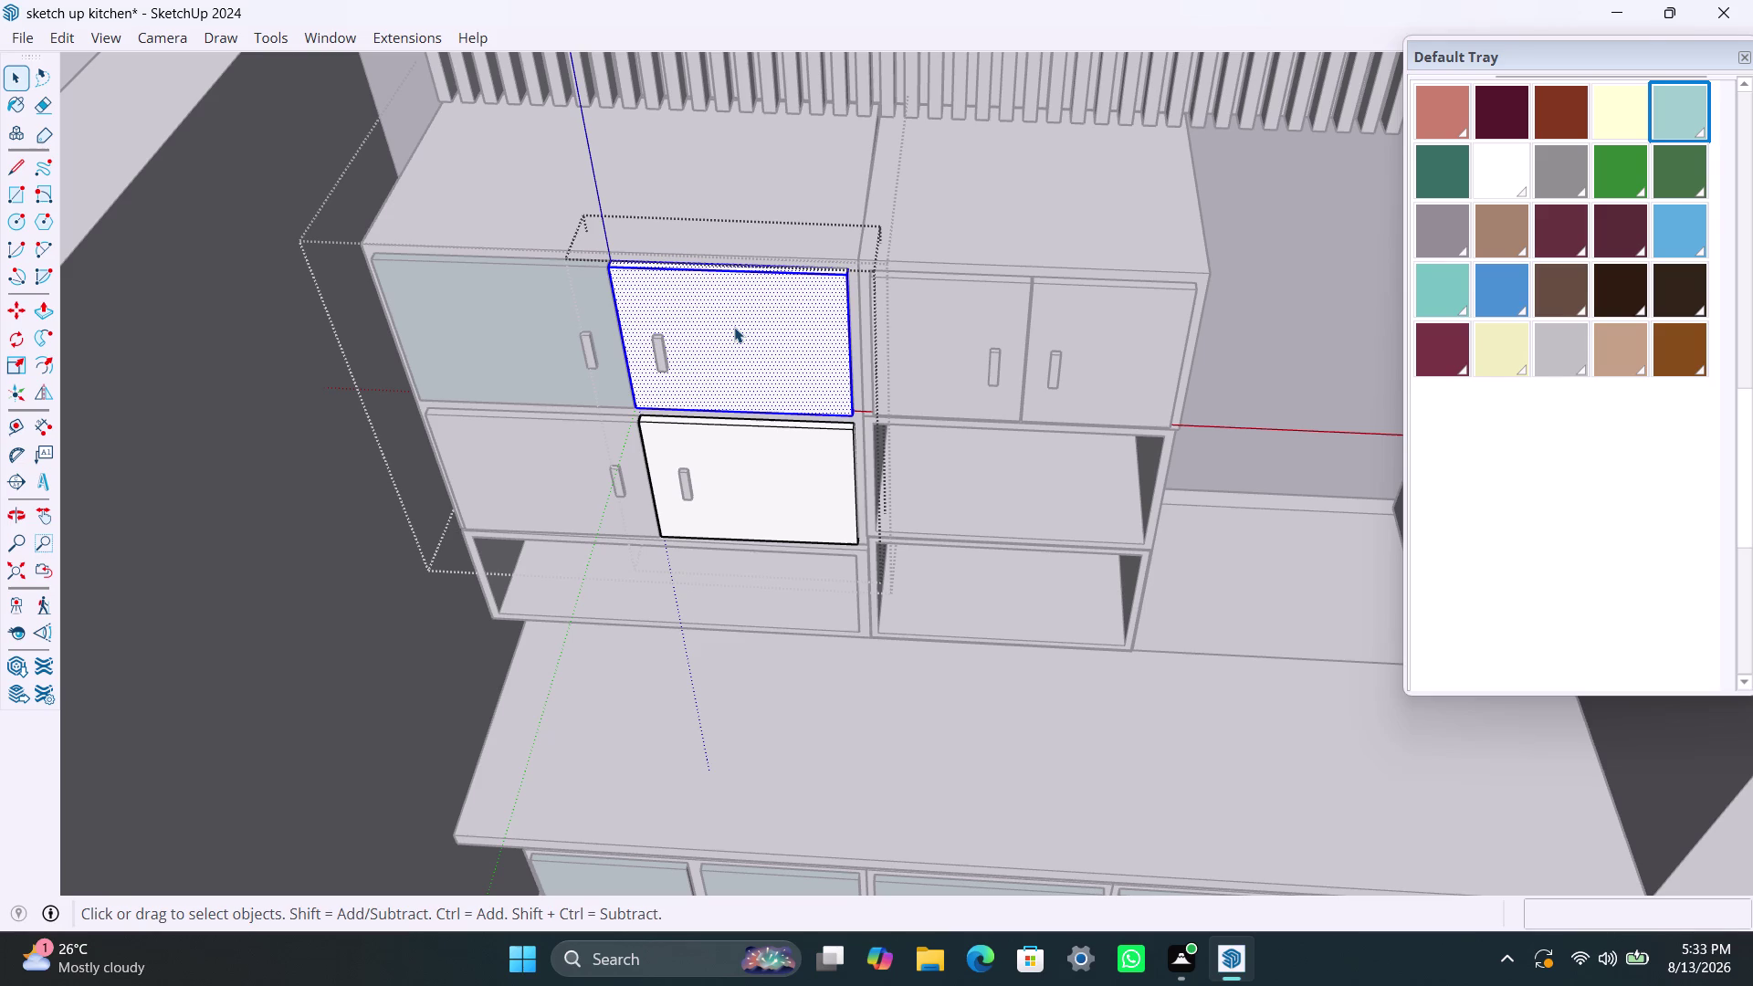
click(1663, 109)
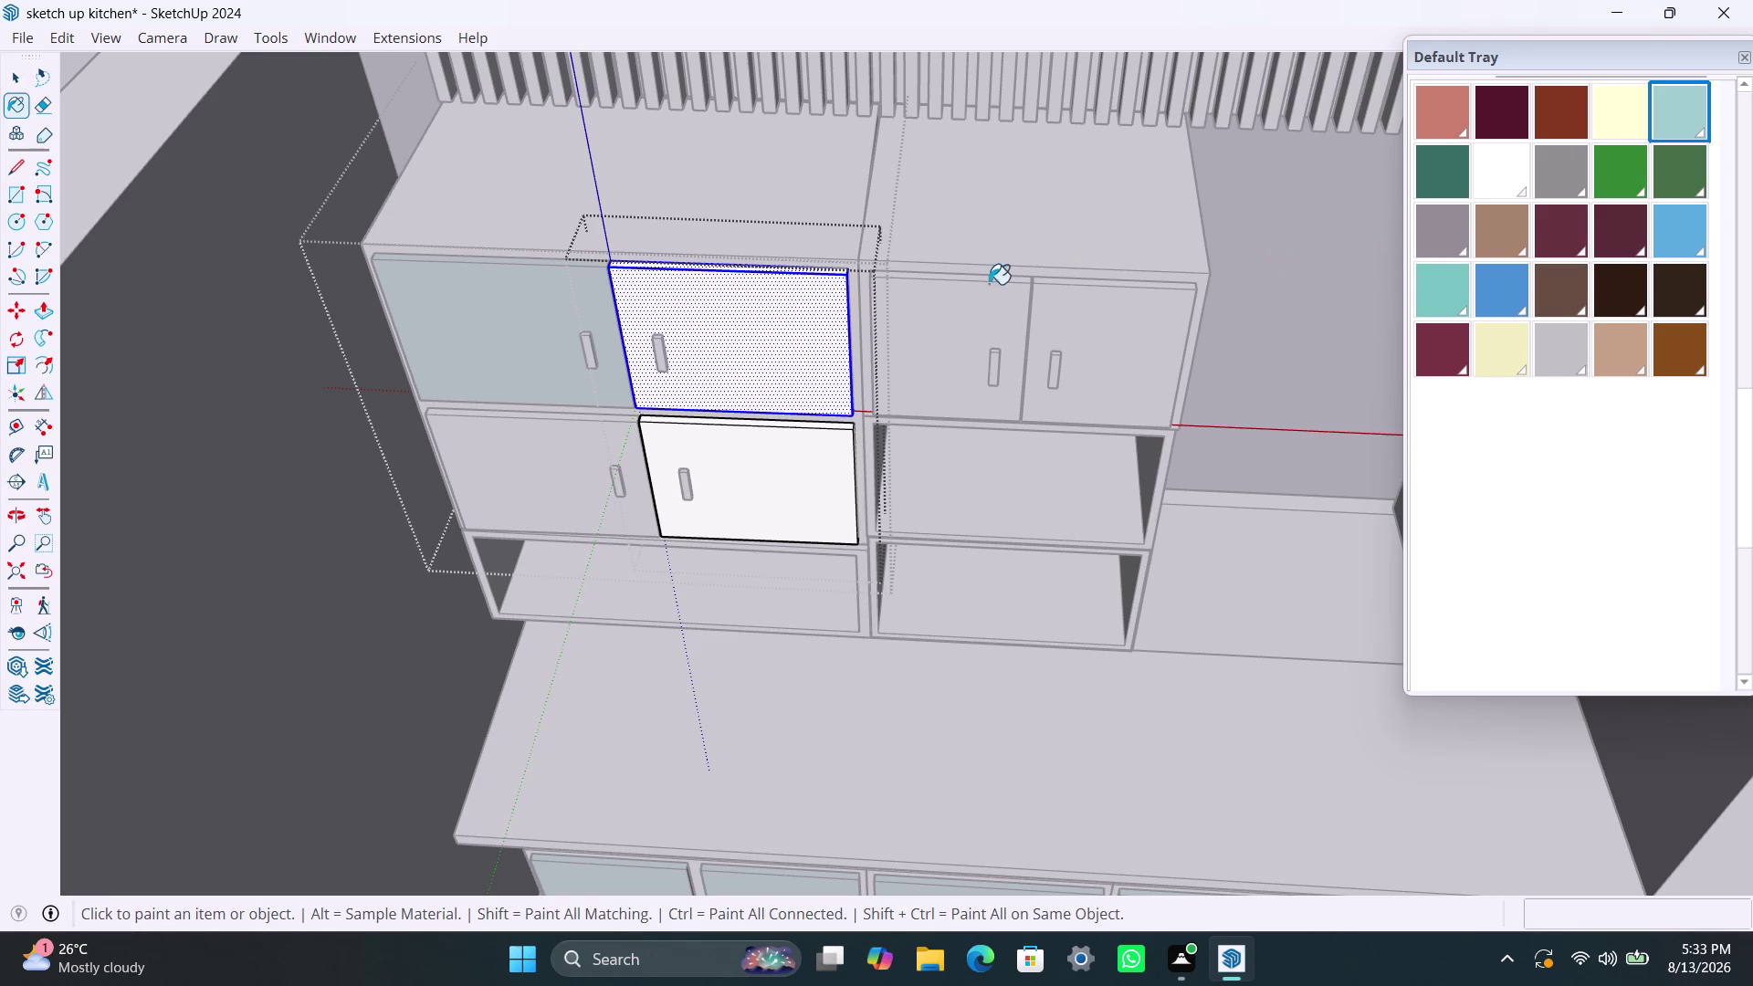
click(789, 337)
key(space)
double_click(952, 333)
double_click(953, 332)
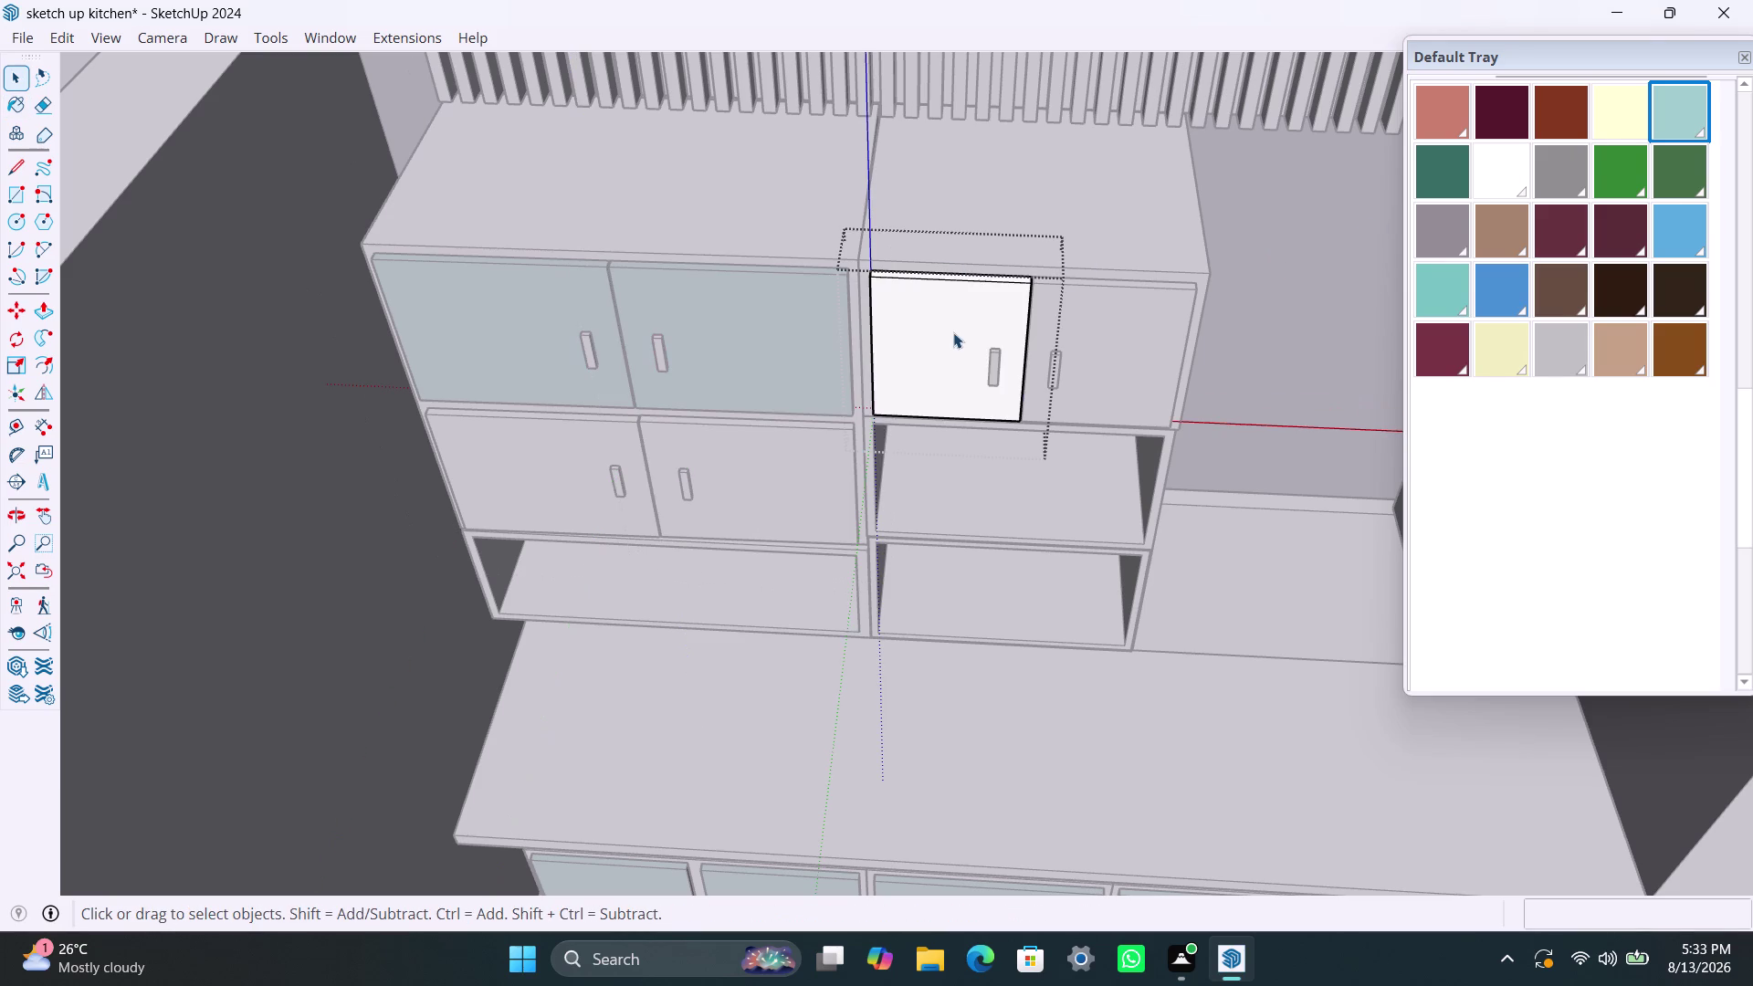
click(1694, 100)
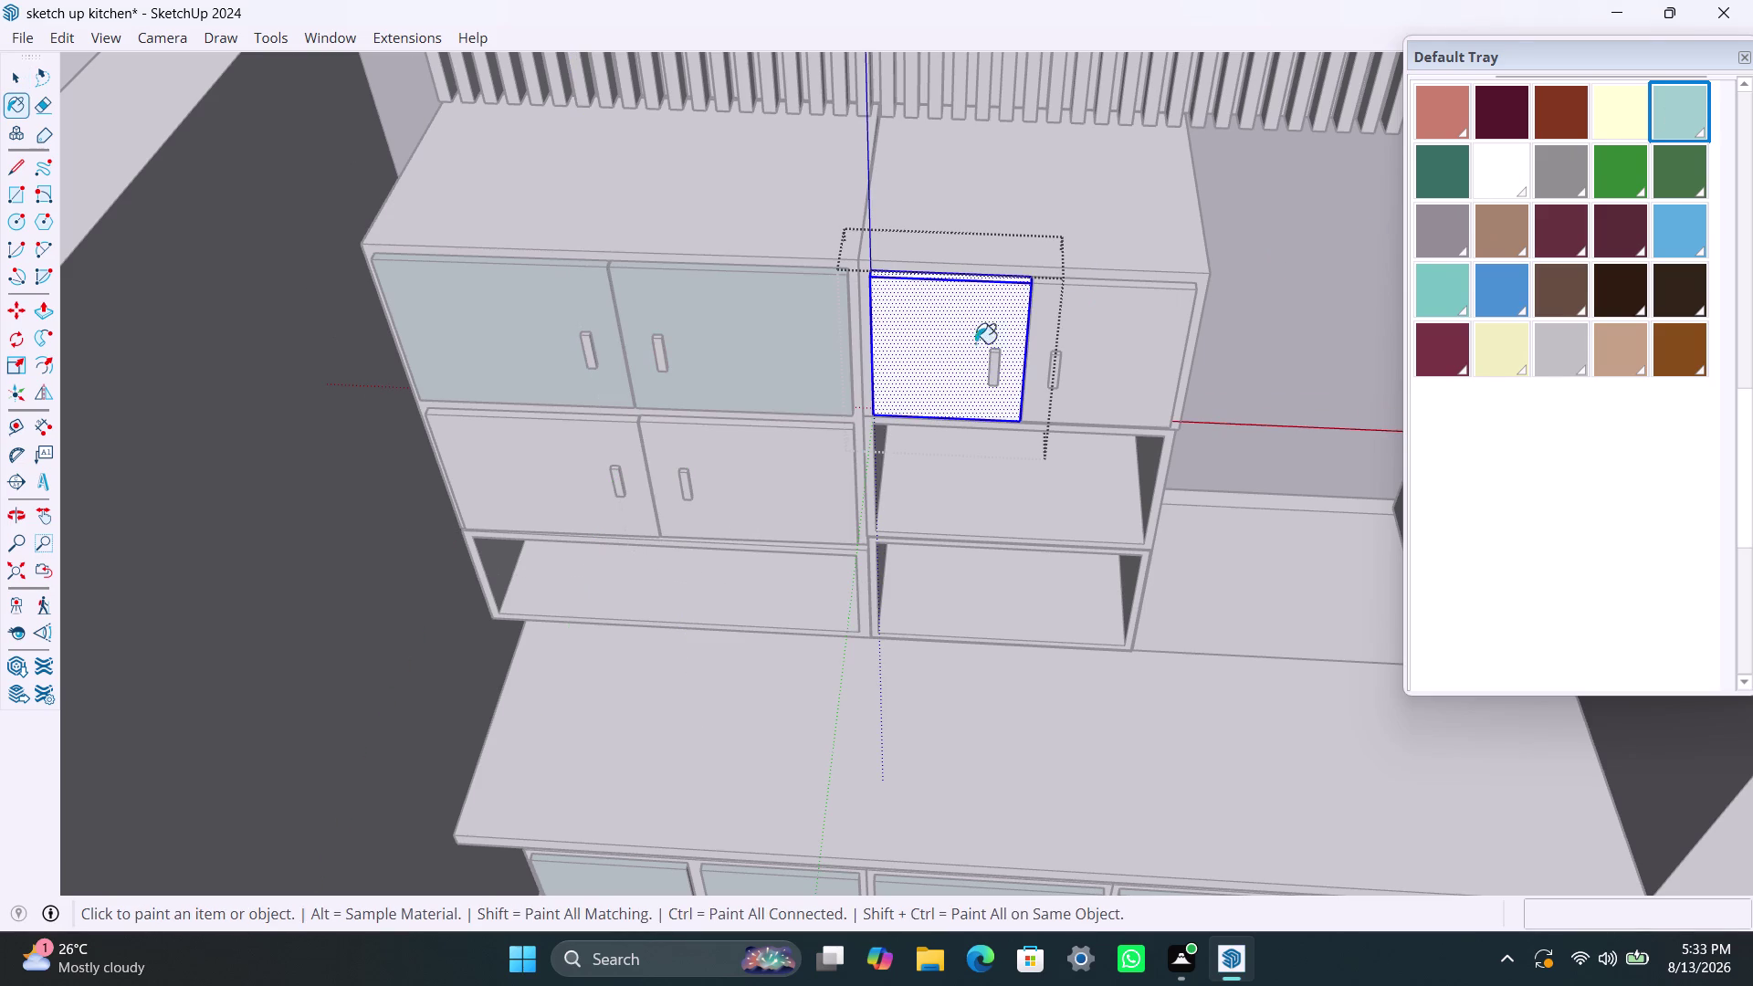
click(965, 345)
key(space)
Paint the fourth upper door and the lower-left upper door pale teal.
triple_click(1097, 325)
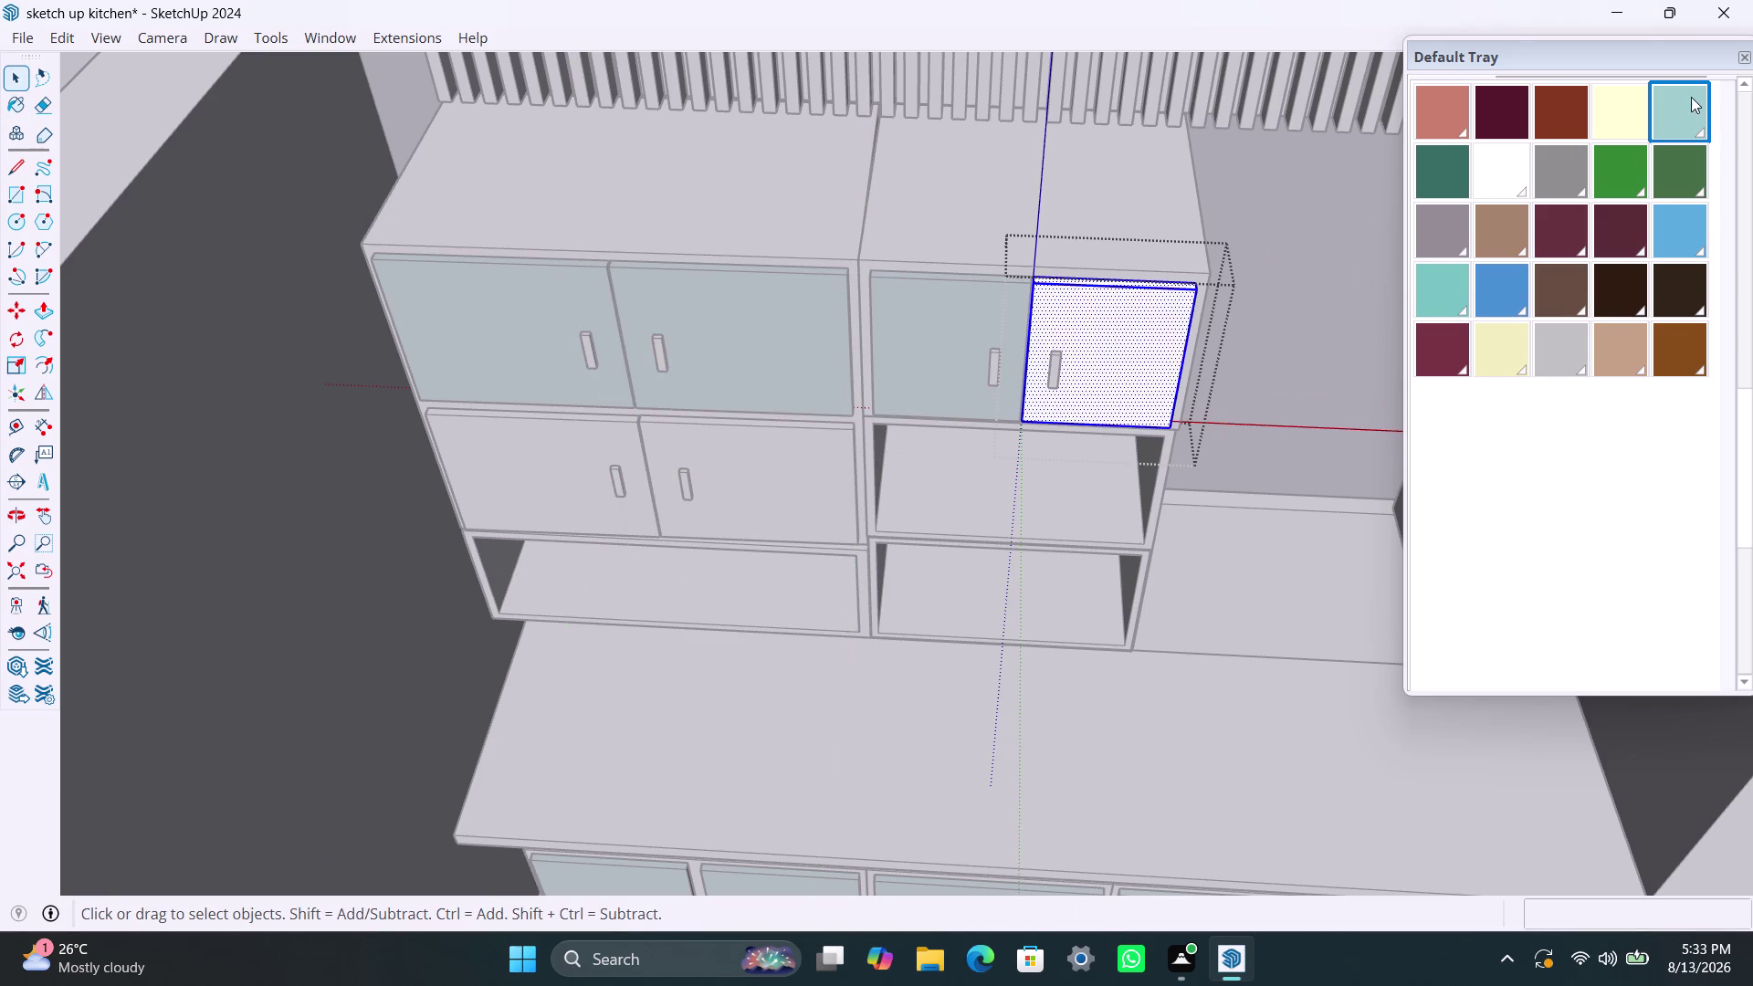
click(1686, 112)
click(1158, 331)
key(space)
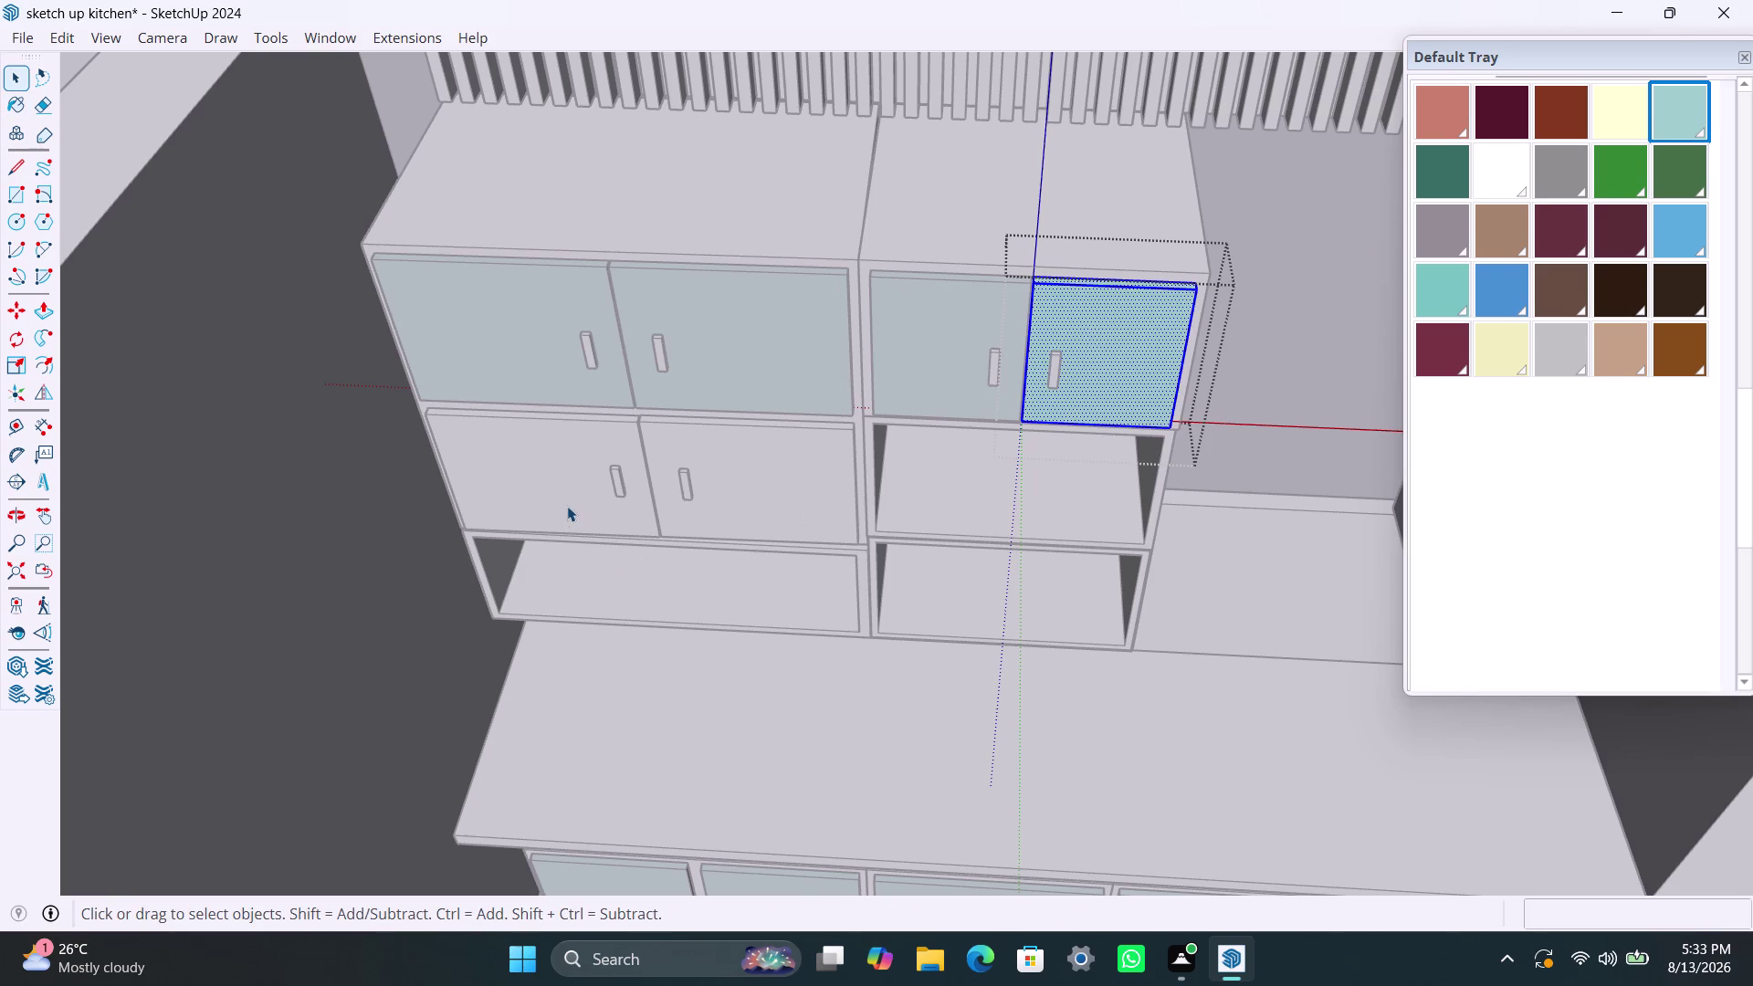
triple_click(567, 505)
triple_click(555, 500)
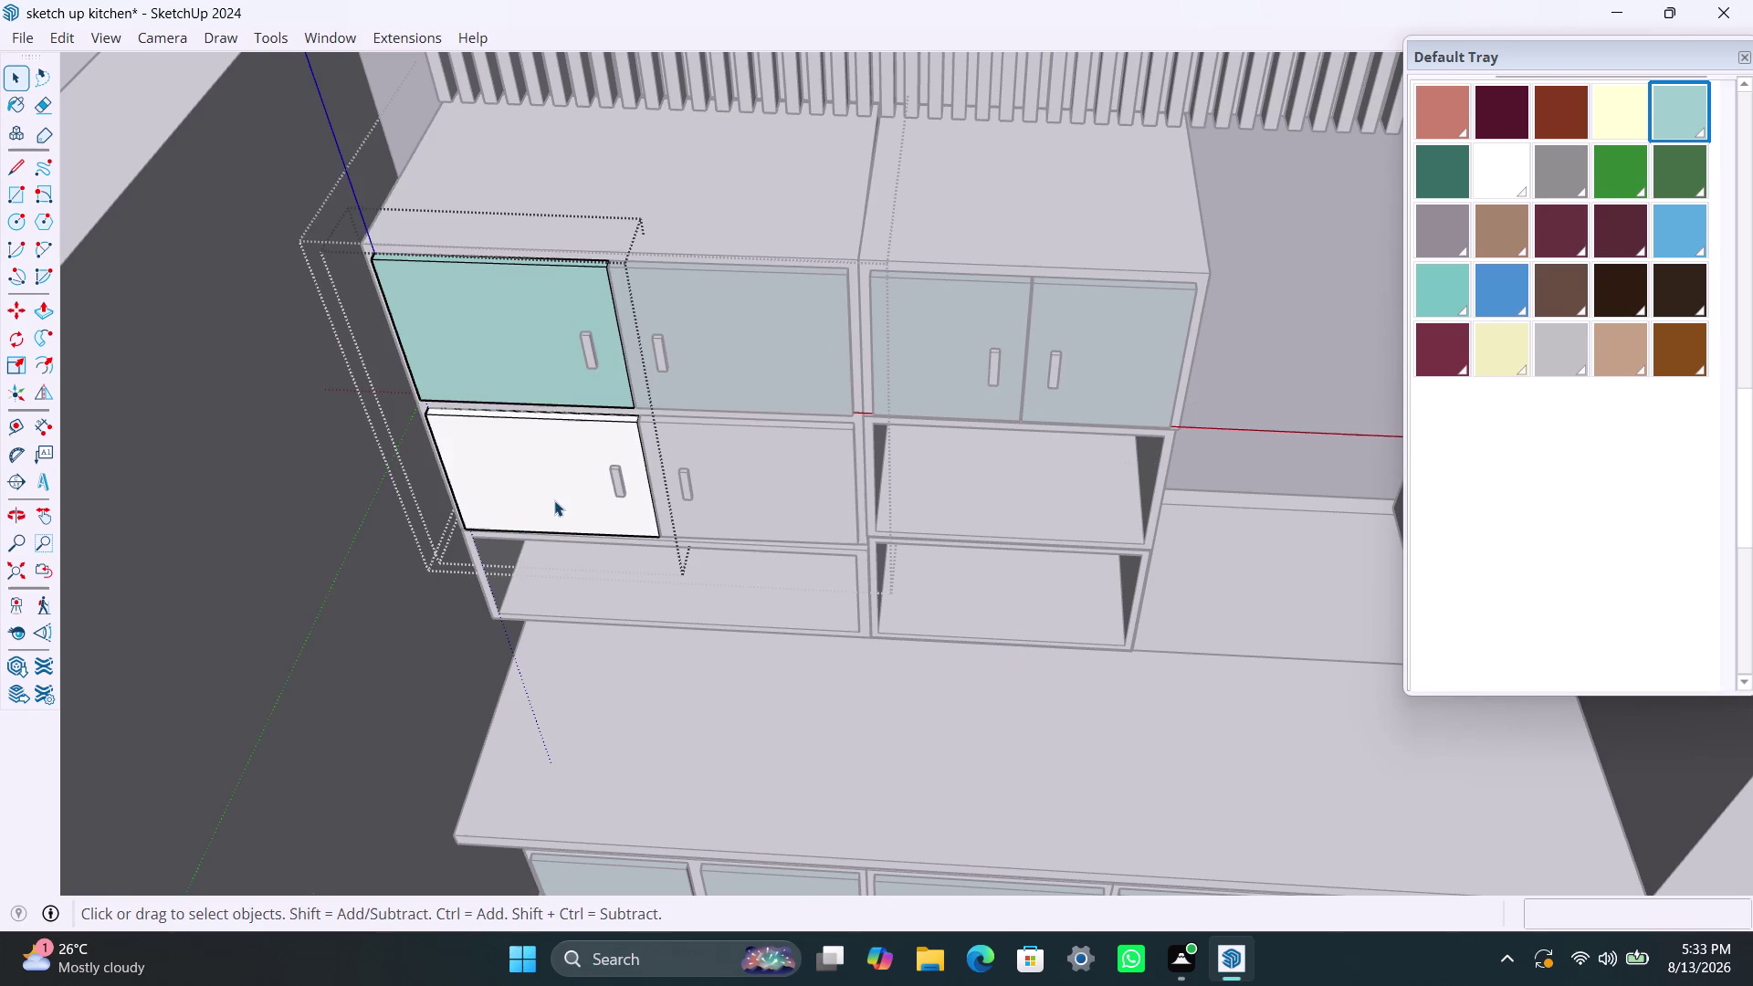
click(554, 501)
click(1663, 123)
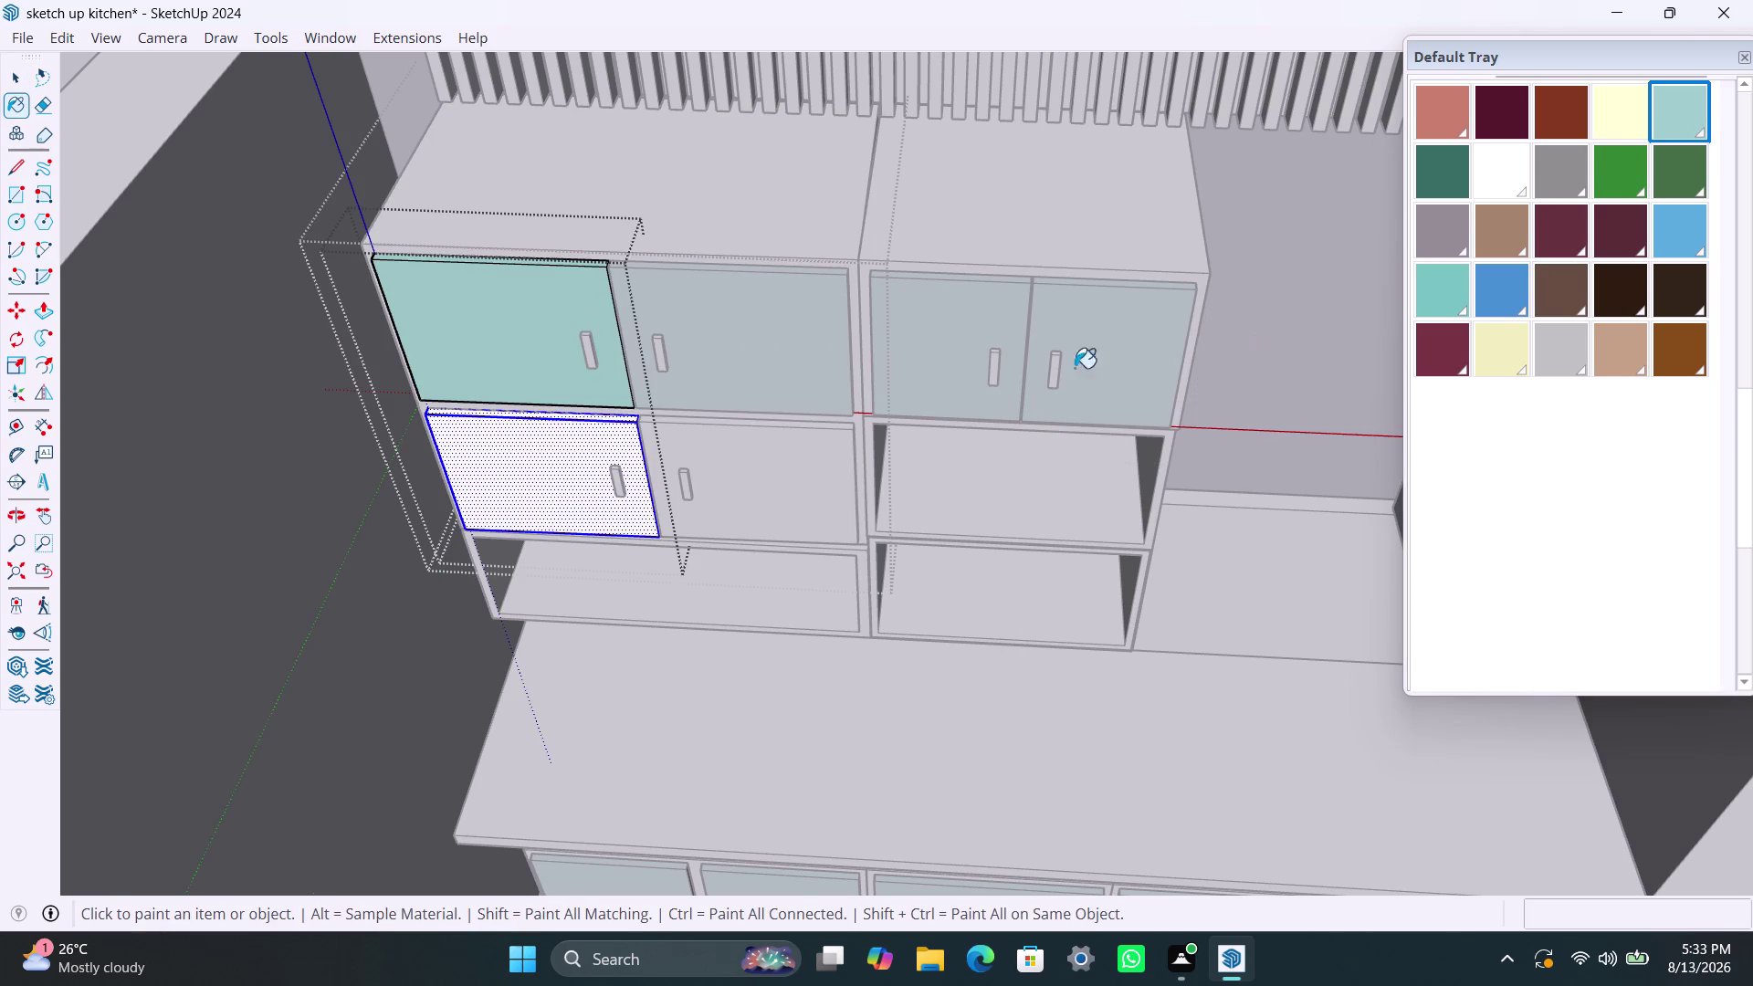
click(530, 440)
key(space)
Paint the lower-right upper door pale teal and leave the cabinet's editing context.
triple_click(766, 458)
click(766, 457)
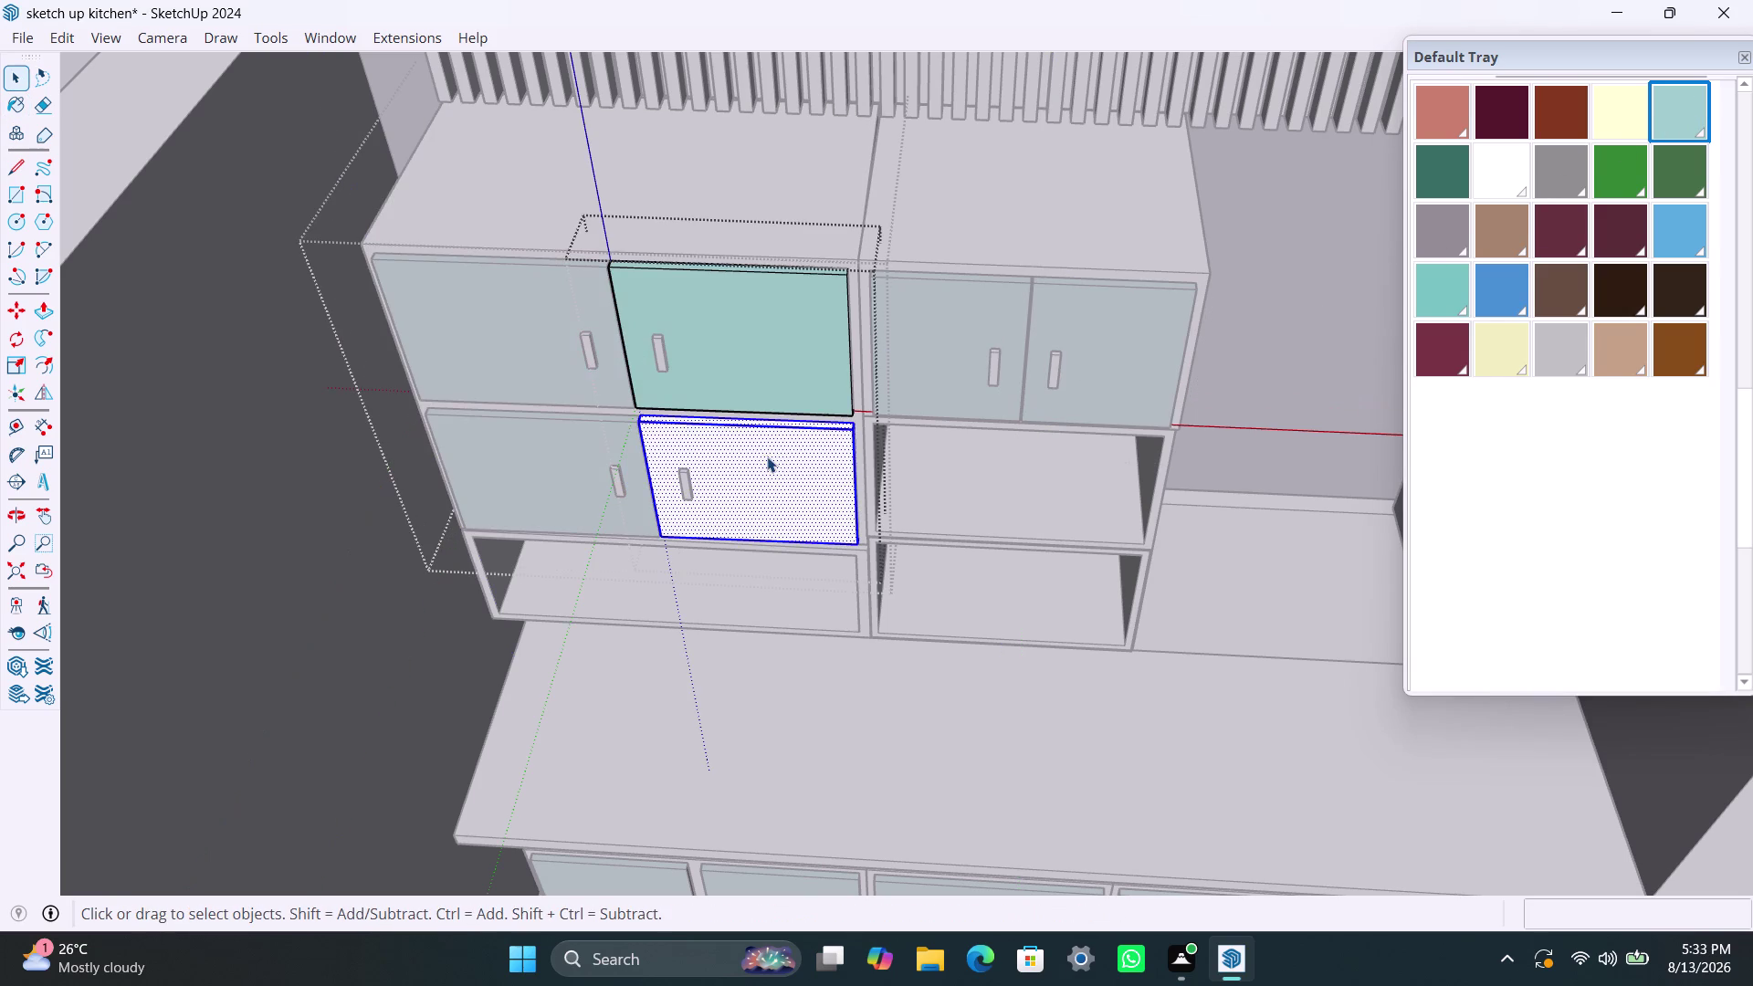
click(1677, 108)
click(788, 483)
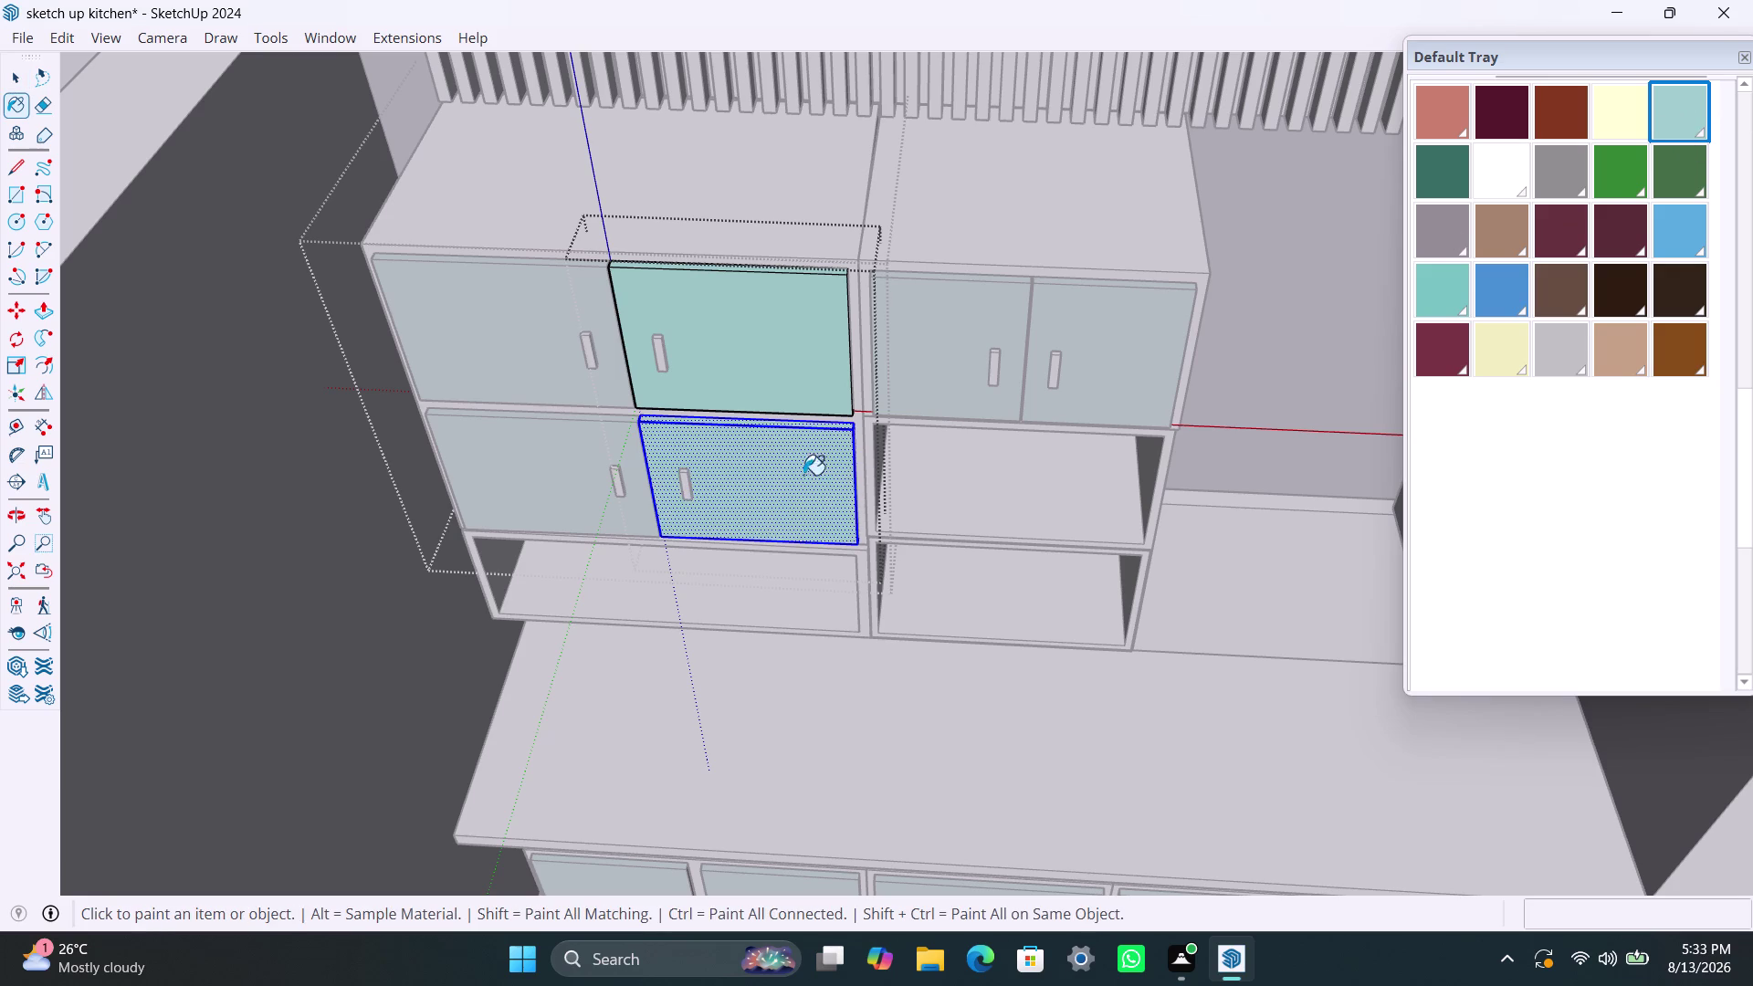
key(space)
scroll(down, 3)
scroll(down, 3)
double_click(289, 292)
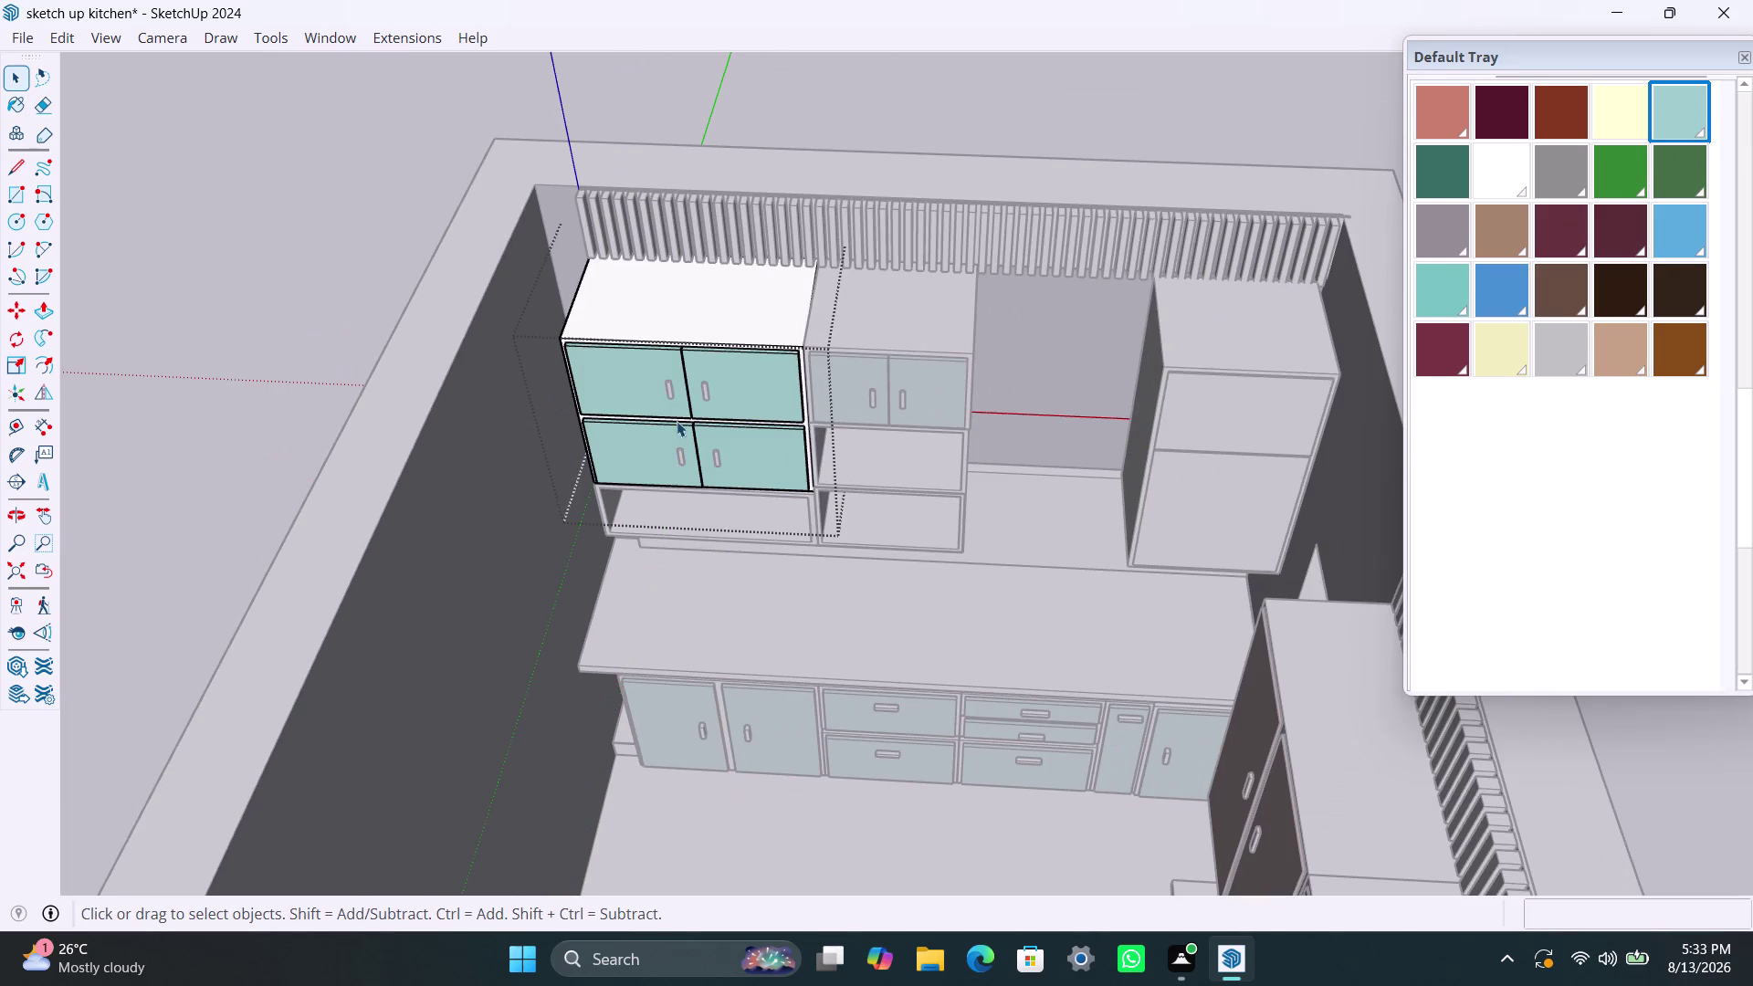
scroll(down, 3)
double_click(1050, 145)
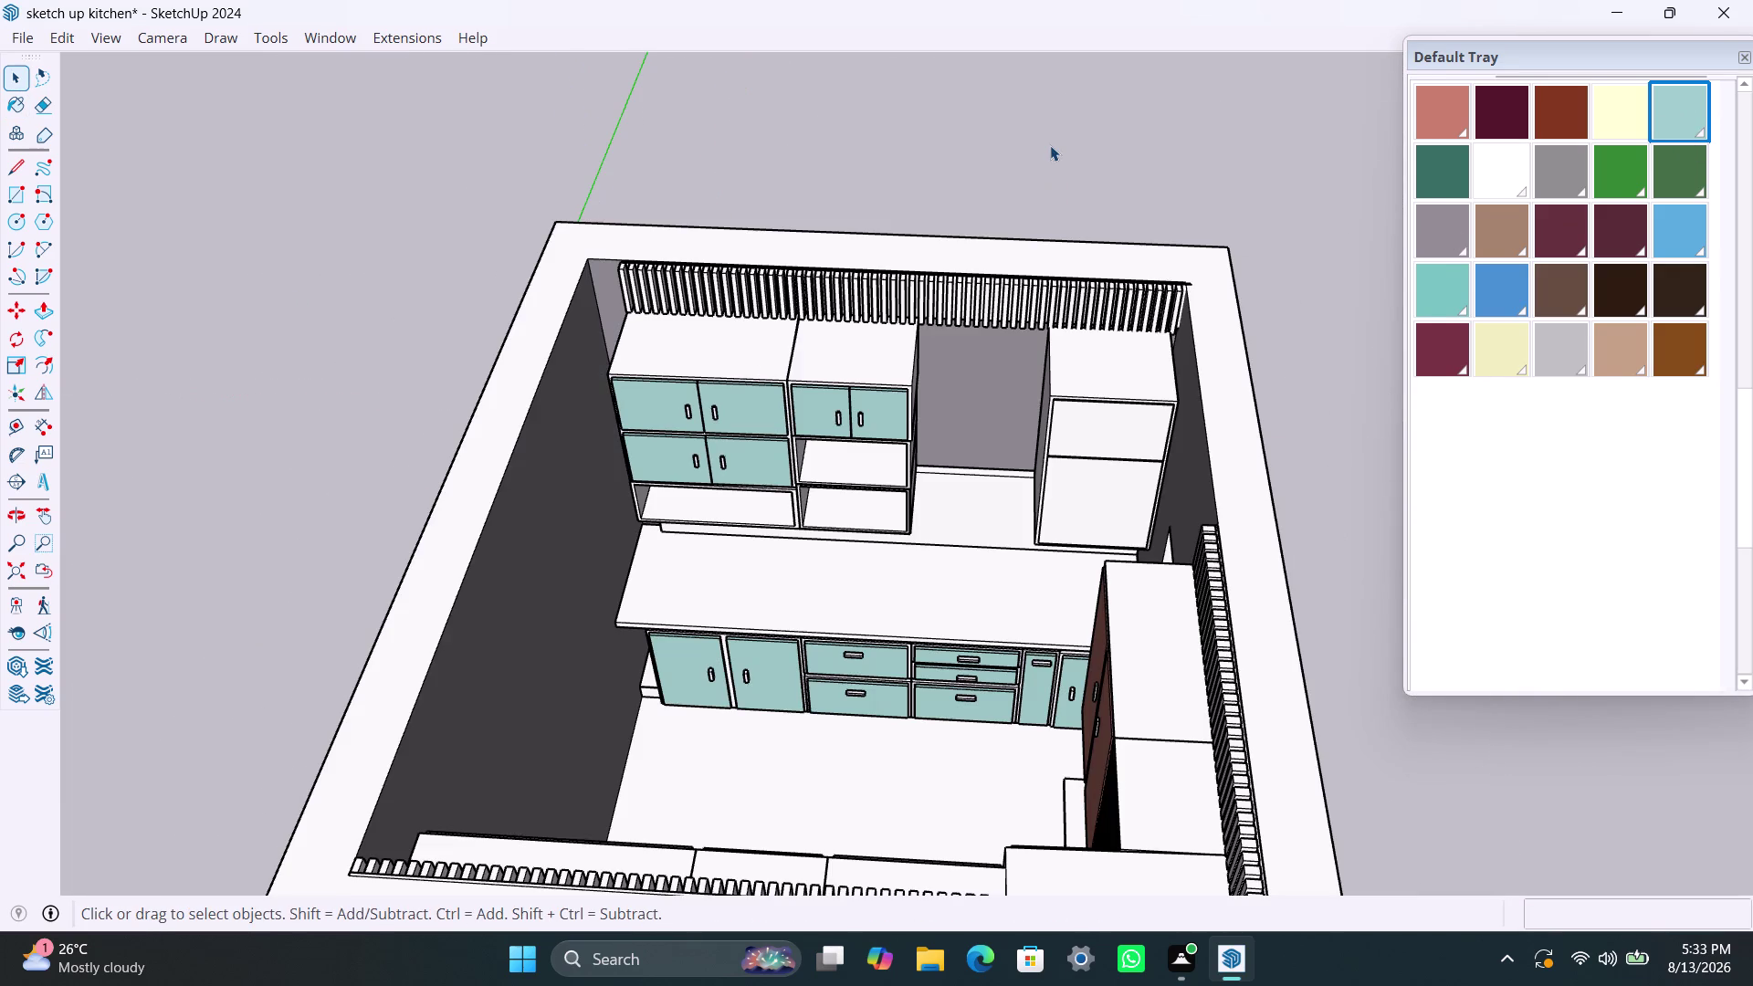
scroll(down, 3)
middle_drag(875, 573, 1319, 545)
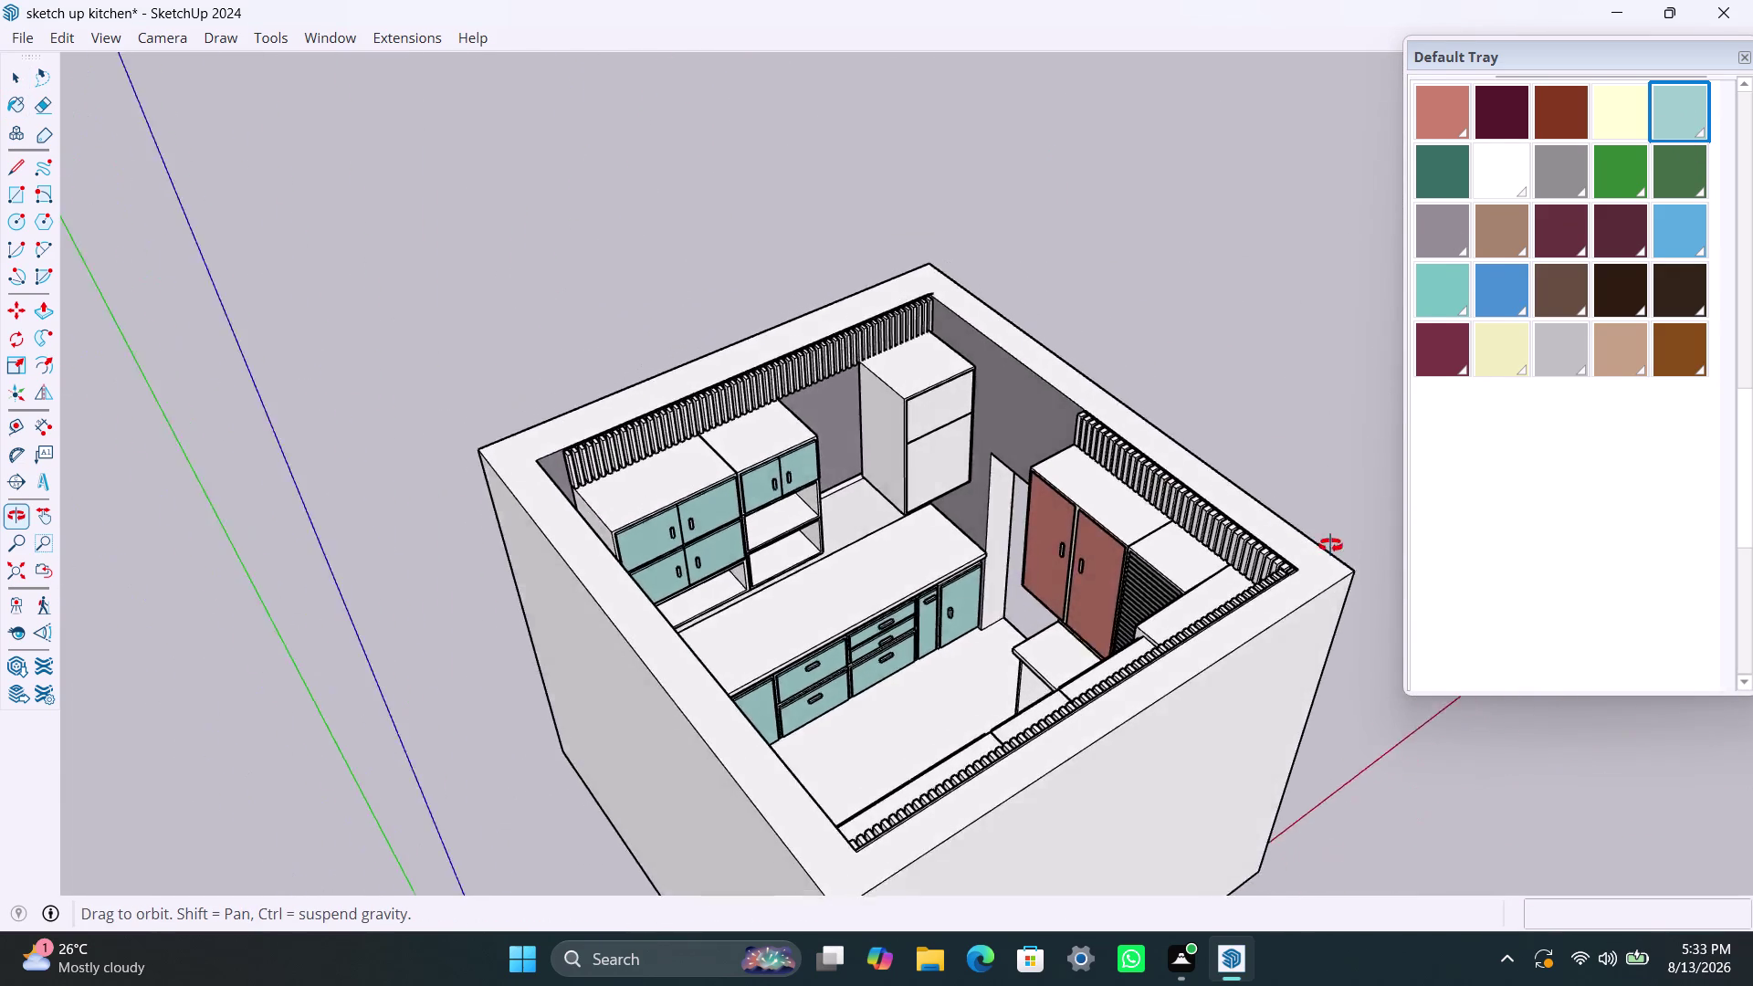
middle_drag(1318, 544, 870, 565)
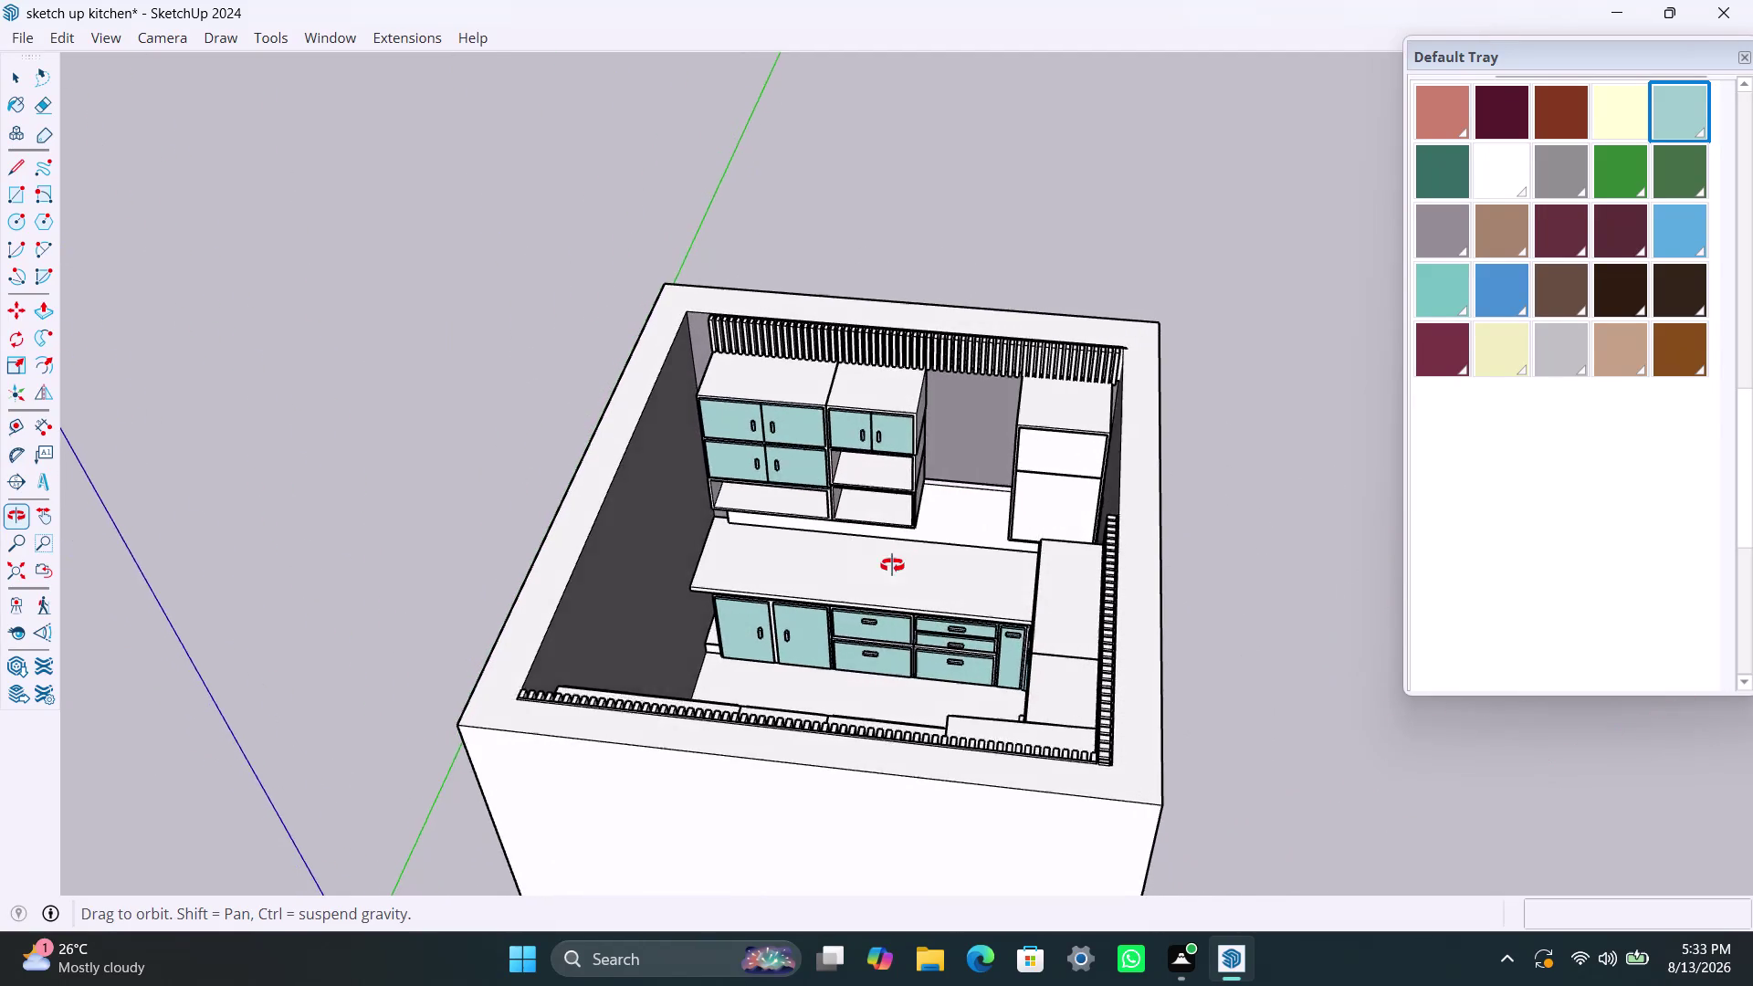
middle_drag(869, 565, 1033, 380)
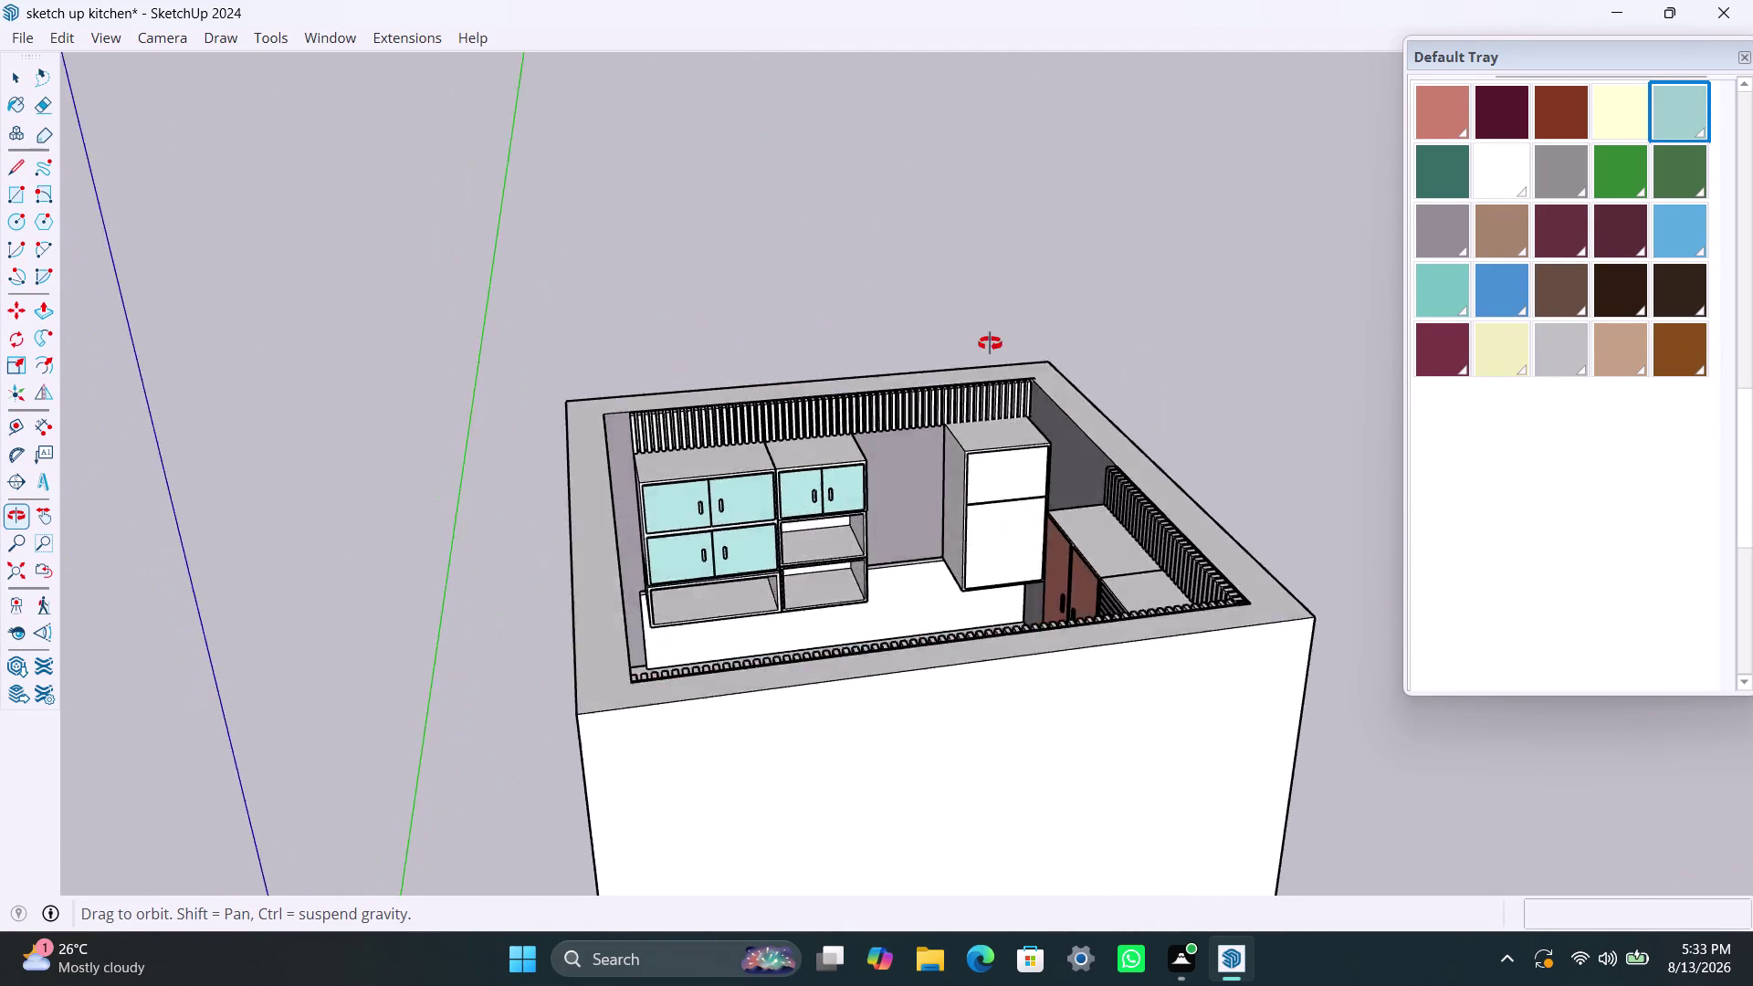
middle_drag(1033, 380, 877, 389)
scroll(up, 3)
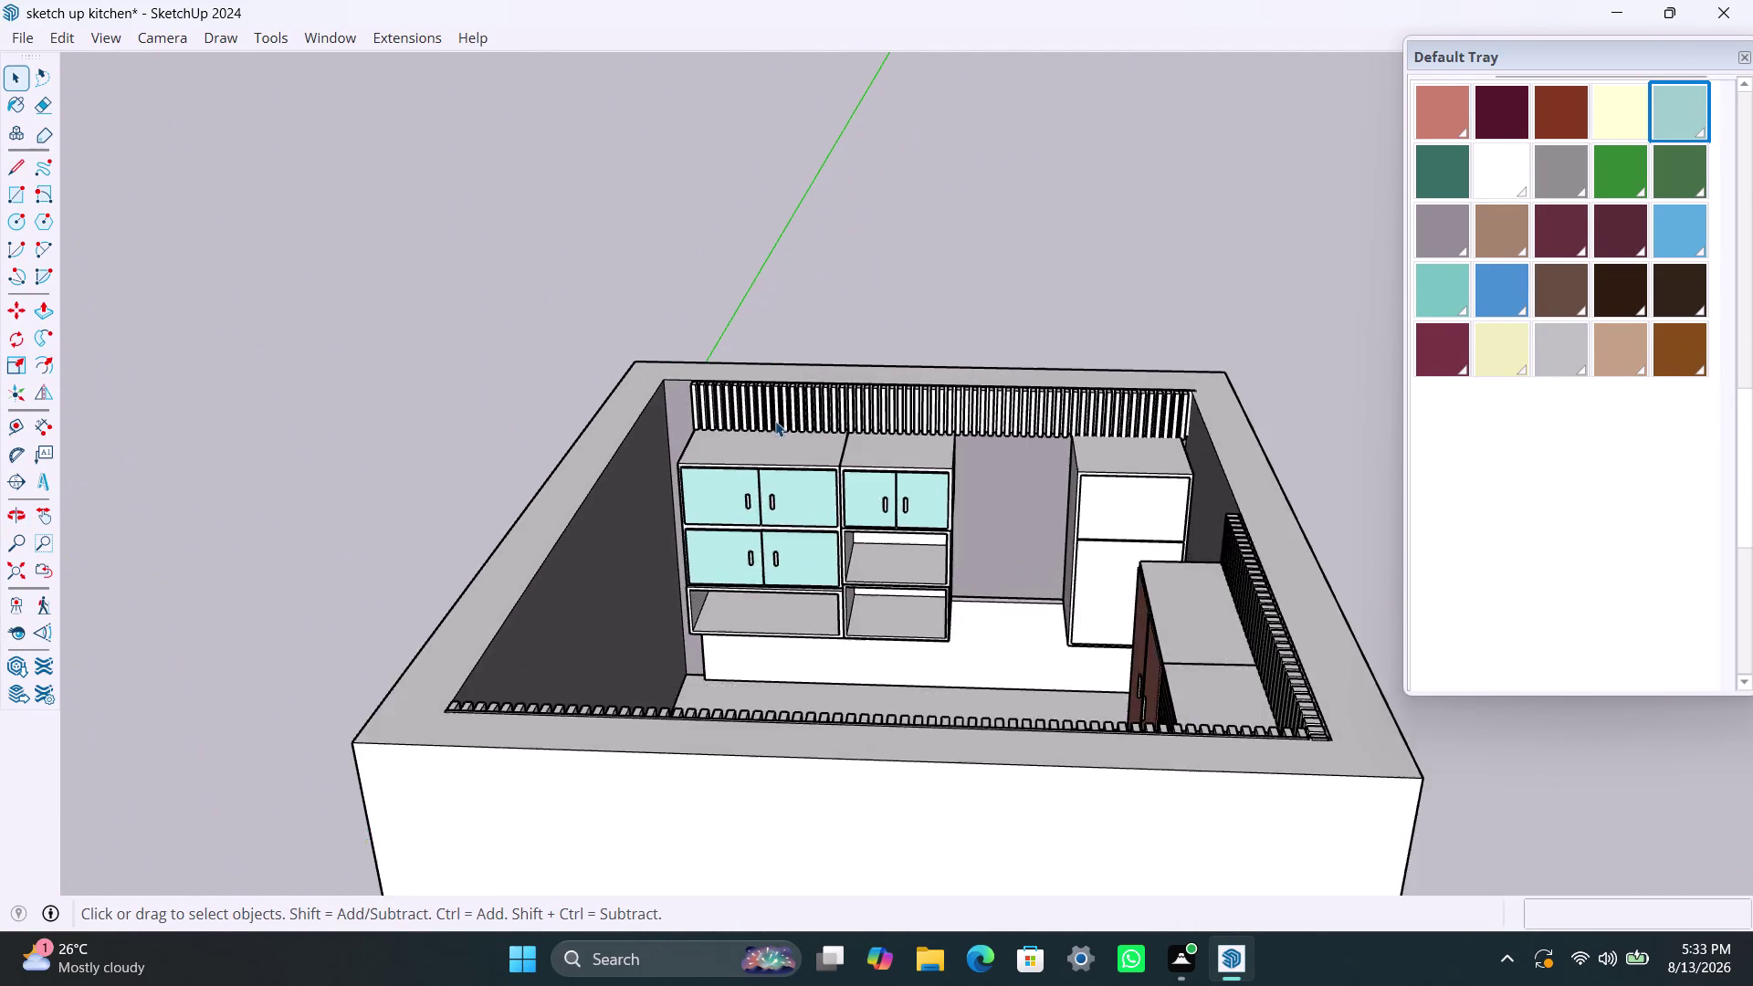
scroll(up, 3)
scroll(up, 3)
scroll(up, 3)
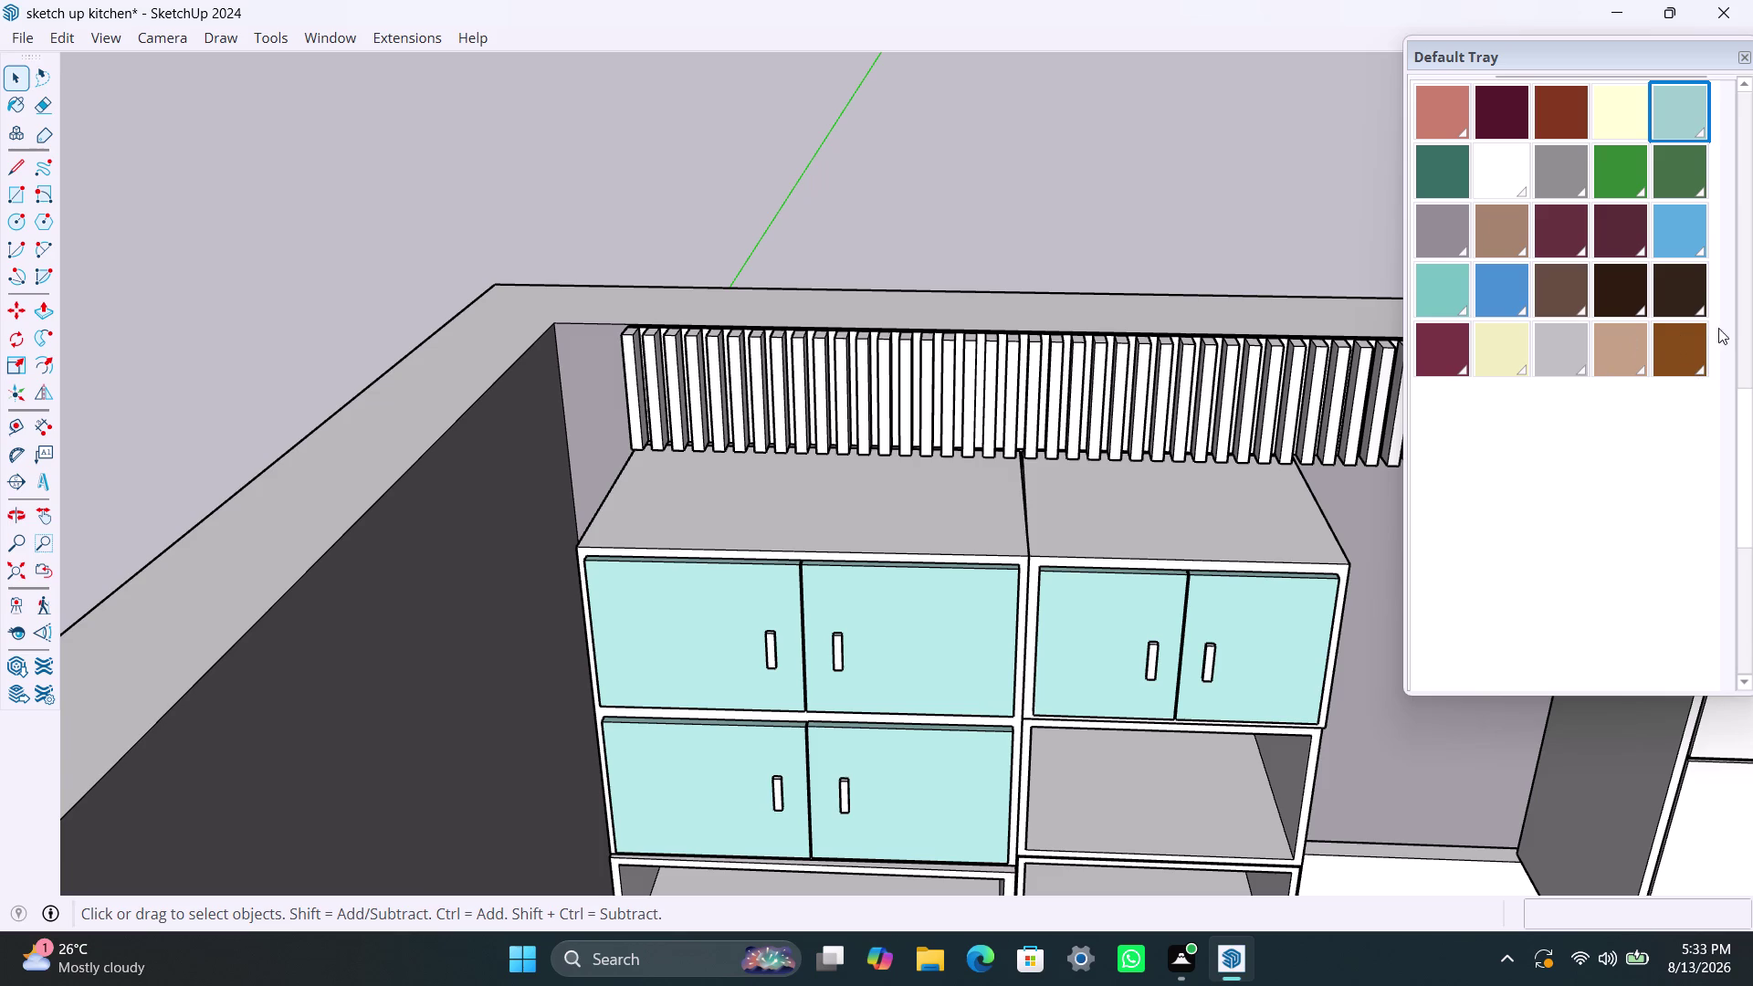
scroll(up, 3)
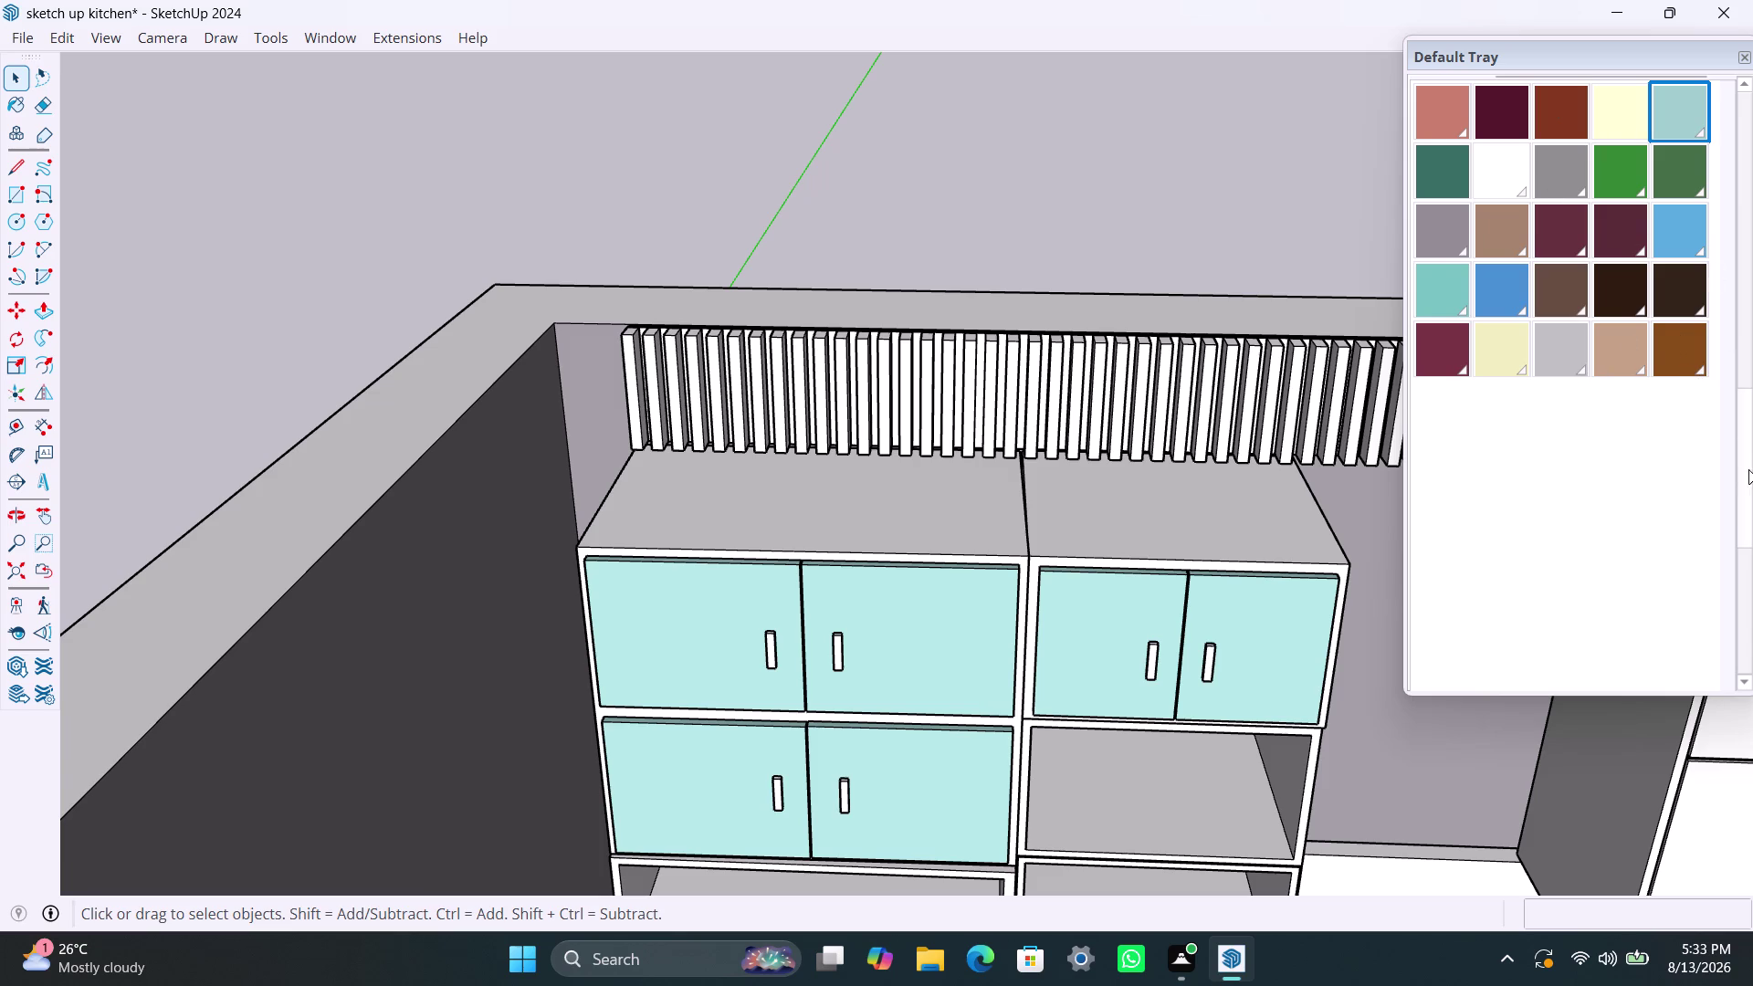
Switch the Materials browser to the Glass and Mirrors library and pick a glass swatch.
click(1736, 472)
drag(1742, 465, 1723, 282)
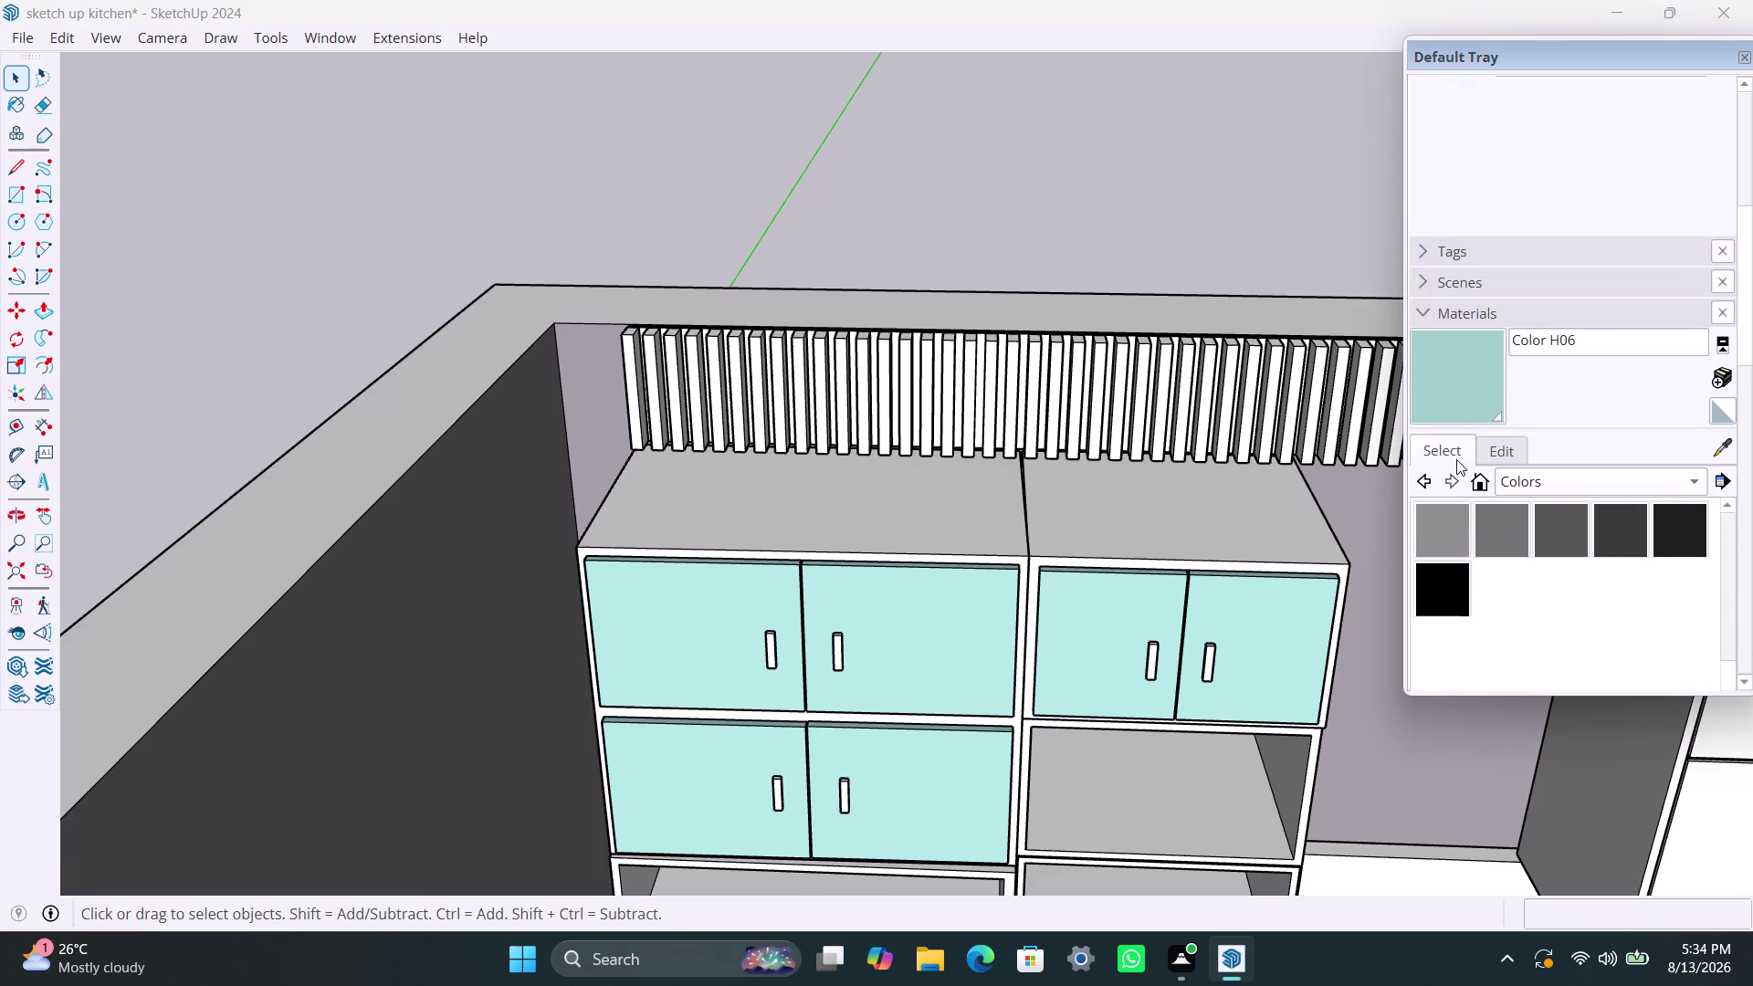
click(1452, 460)
click(1439, 442)
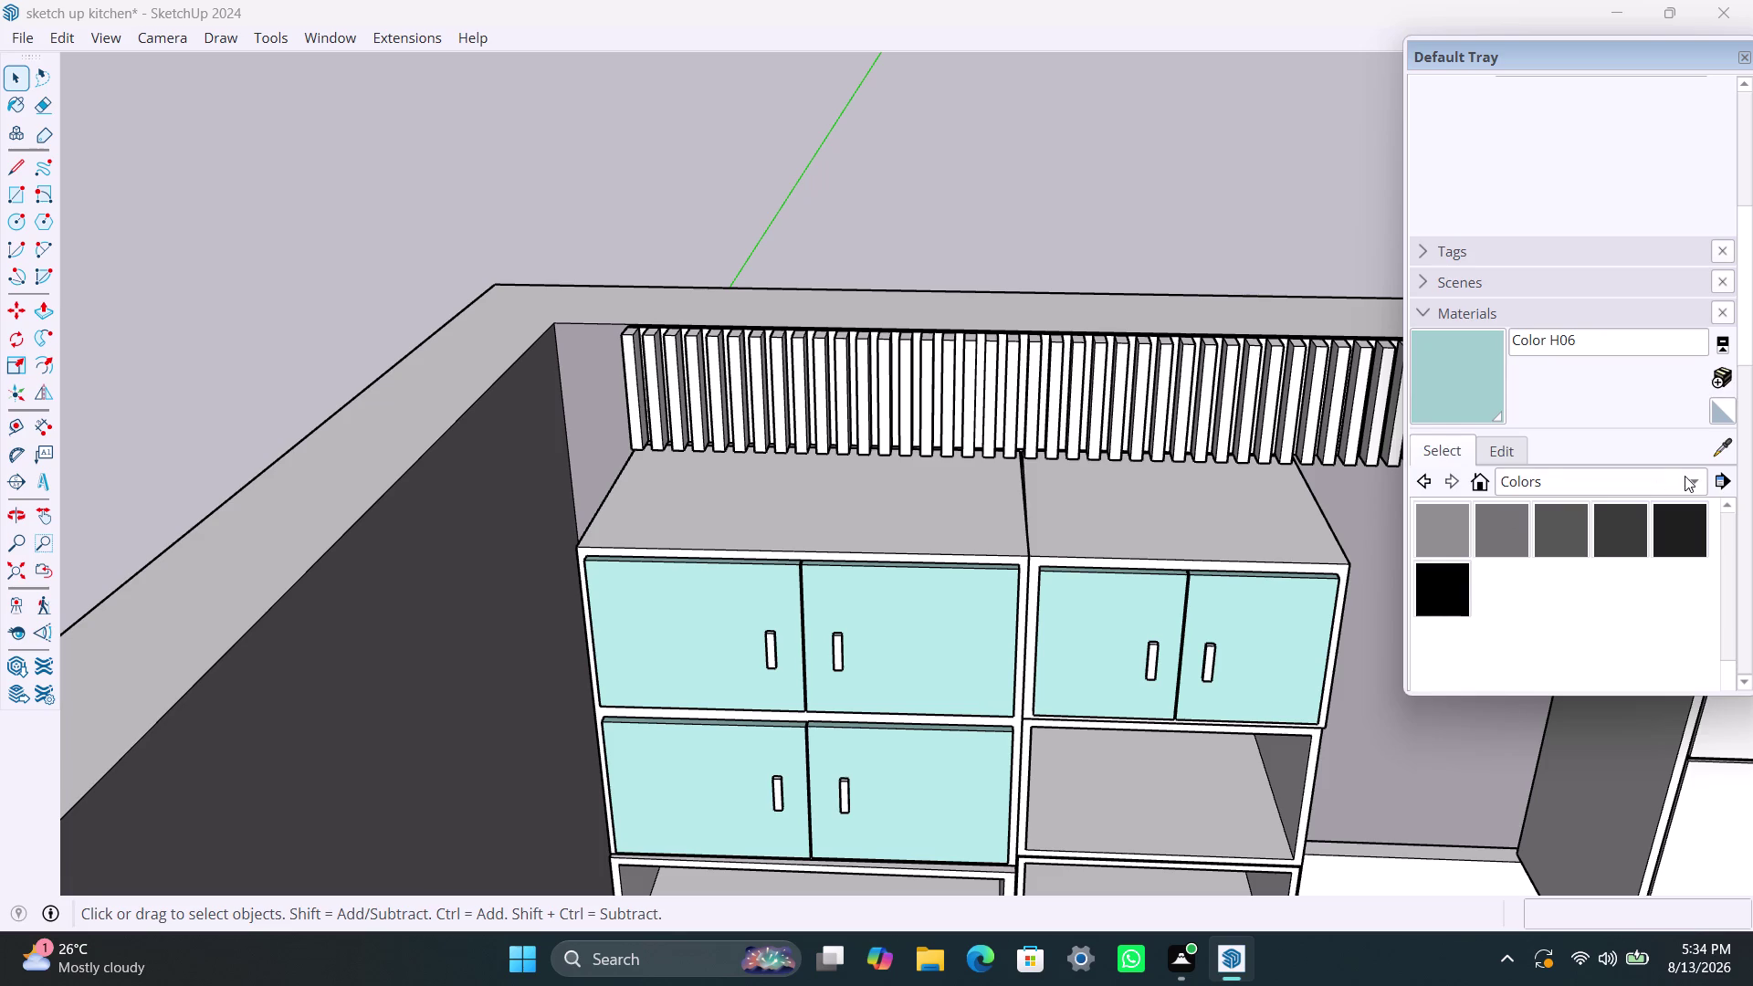
click(1685, 476)
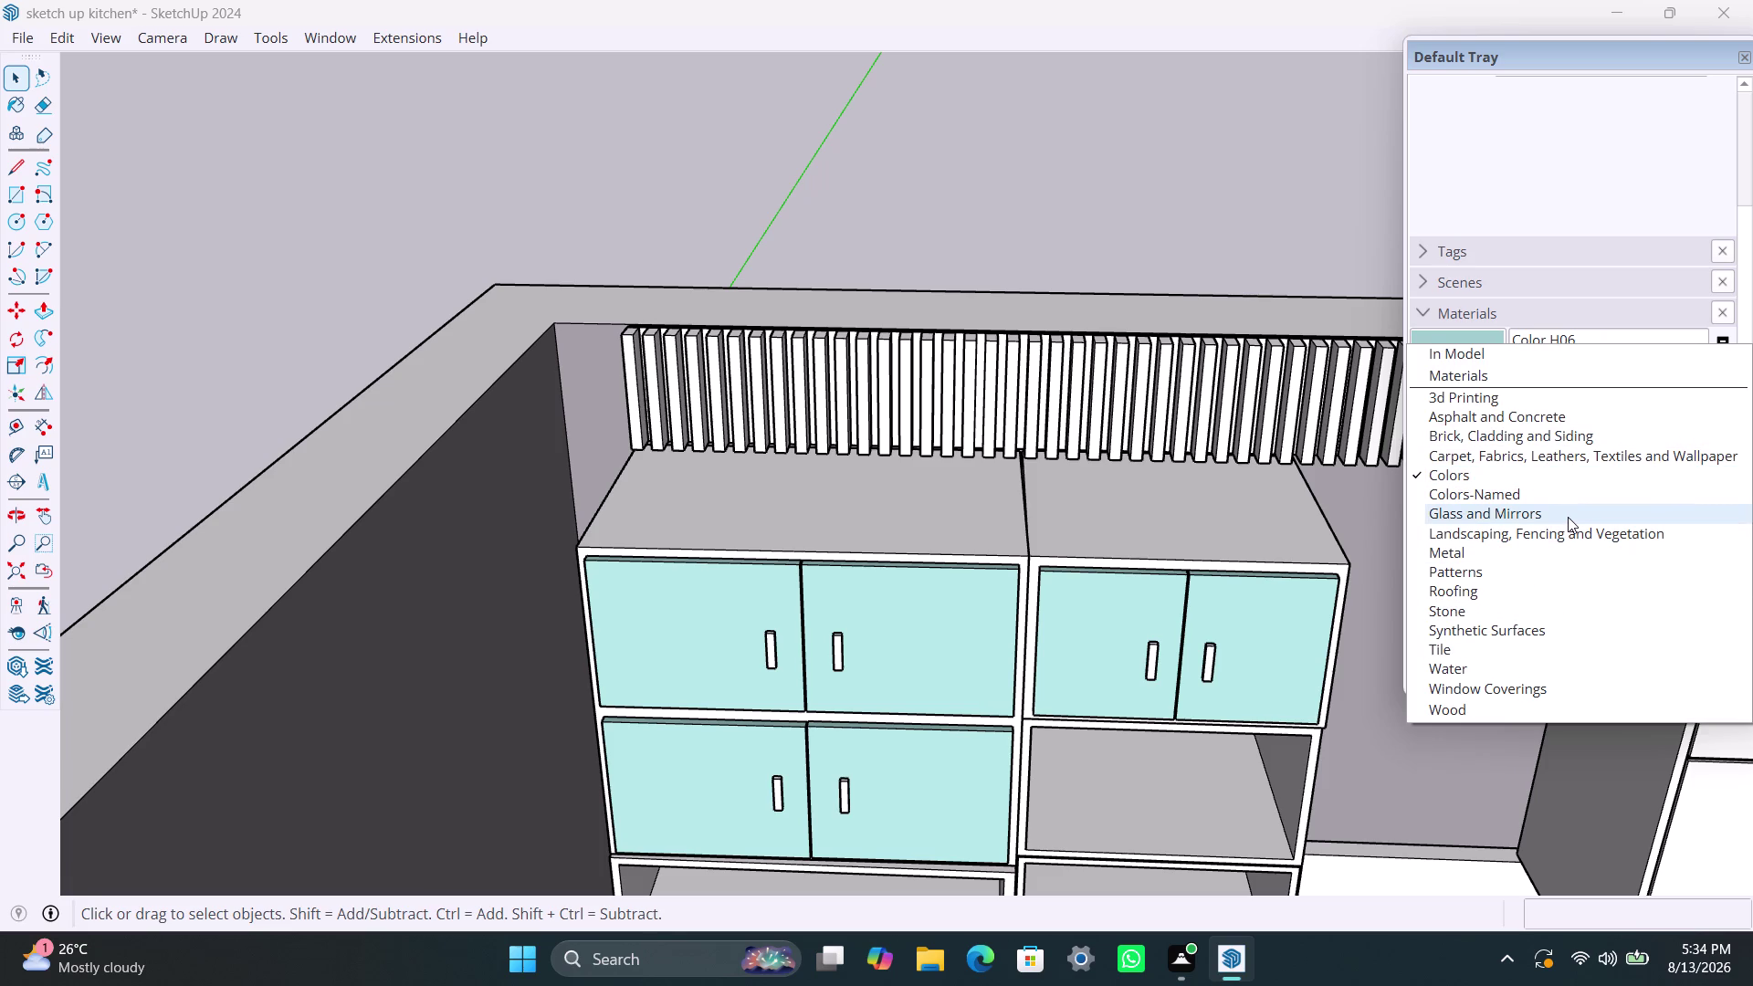
scroll(up, 3)
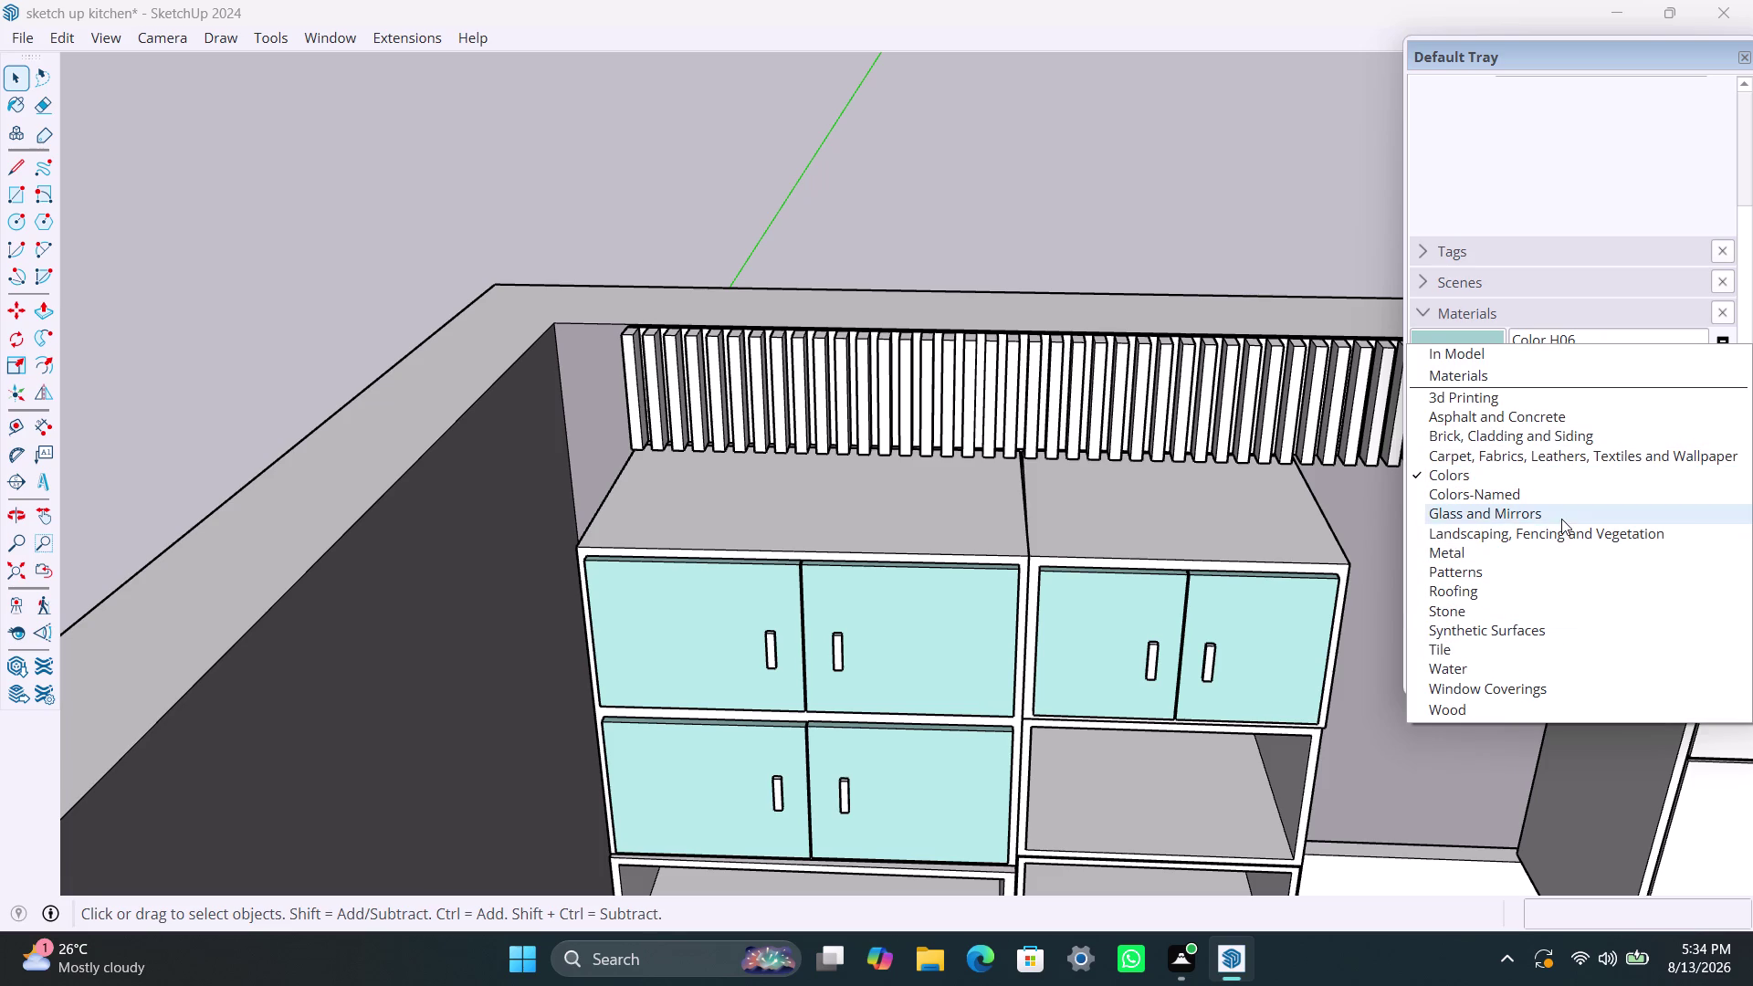
click(1561, 512)
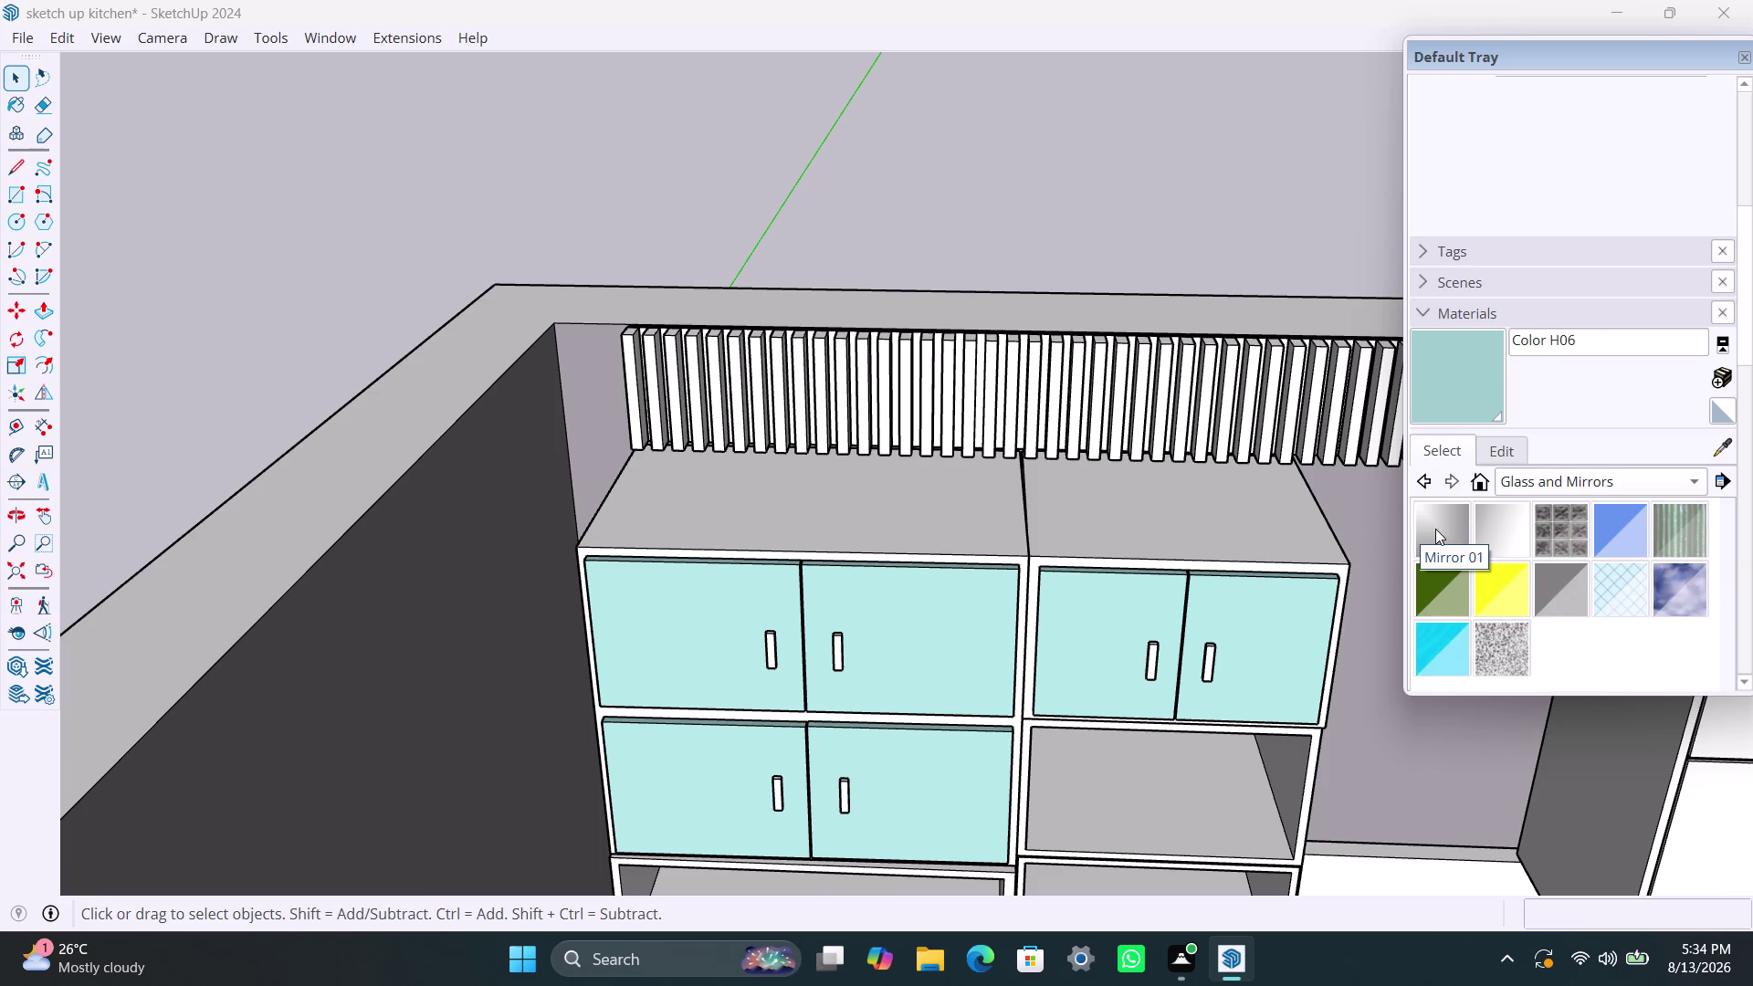
click(1561, 584)
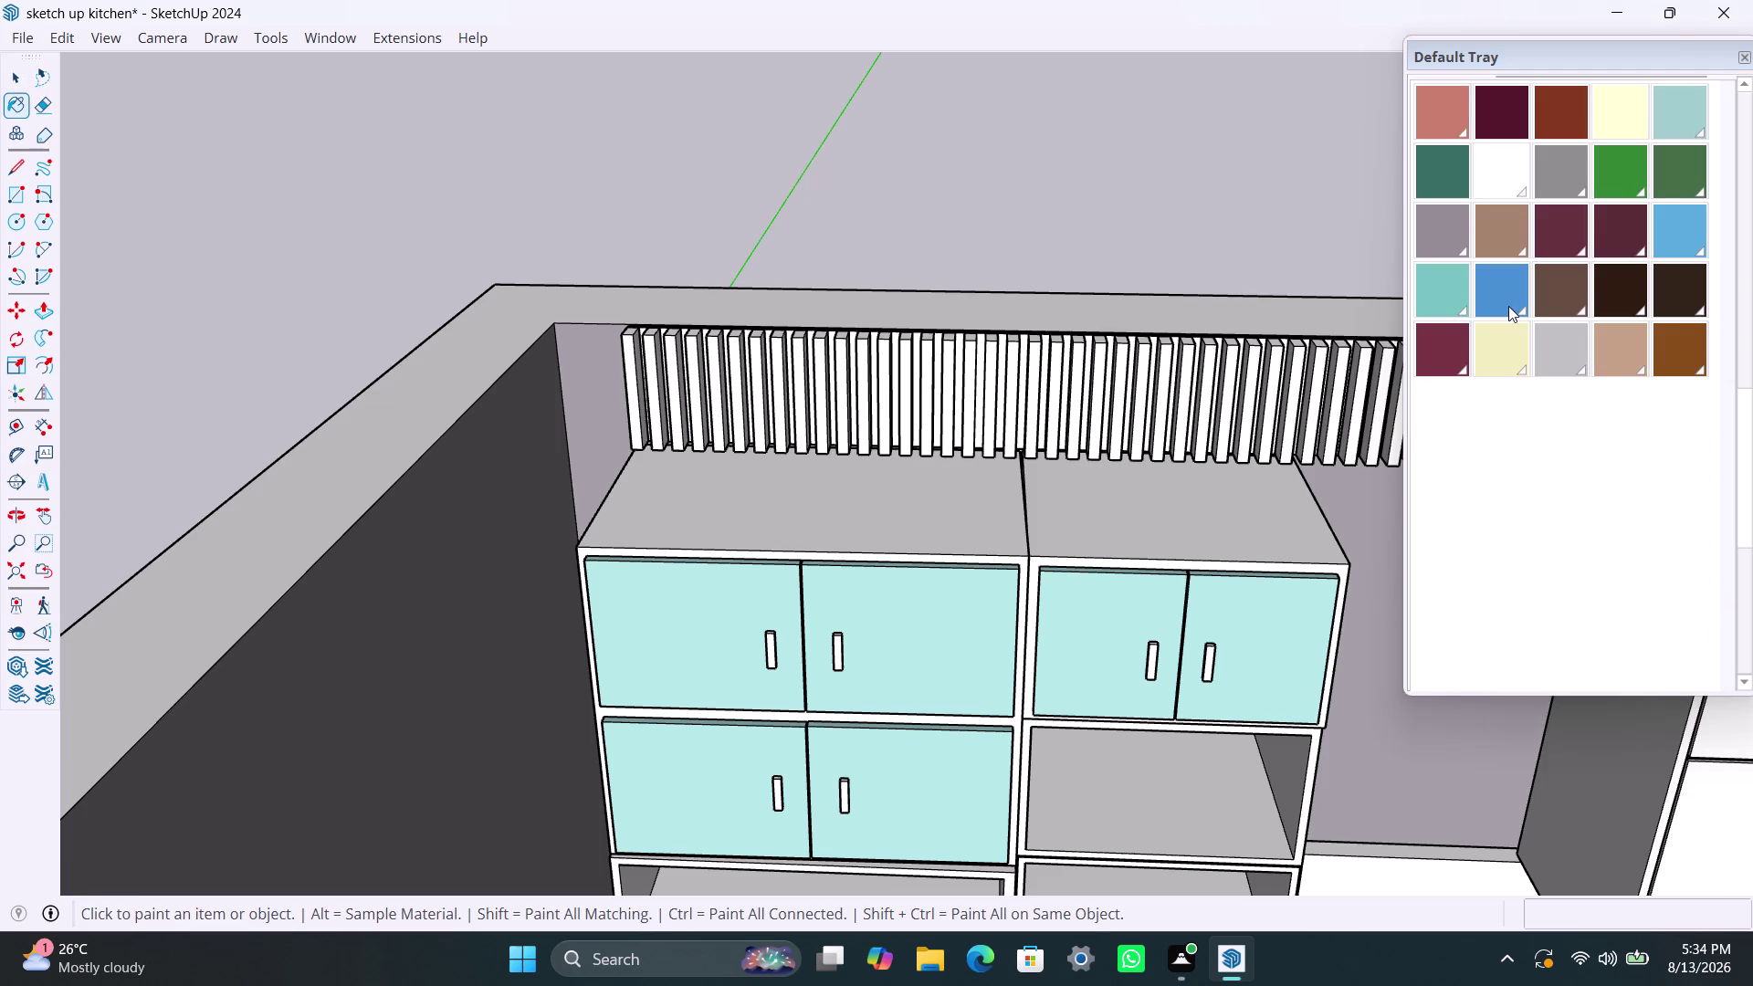
Scroll through the Glass and Mirrors swatches in the Materials panel.
scroll(up, 3)
click(1752, 497)
drag(1747, 497, 1731, 348)
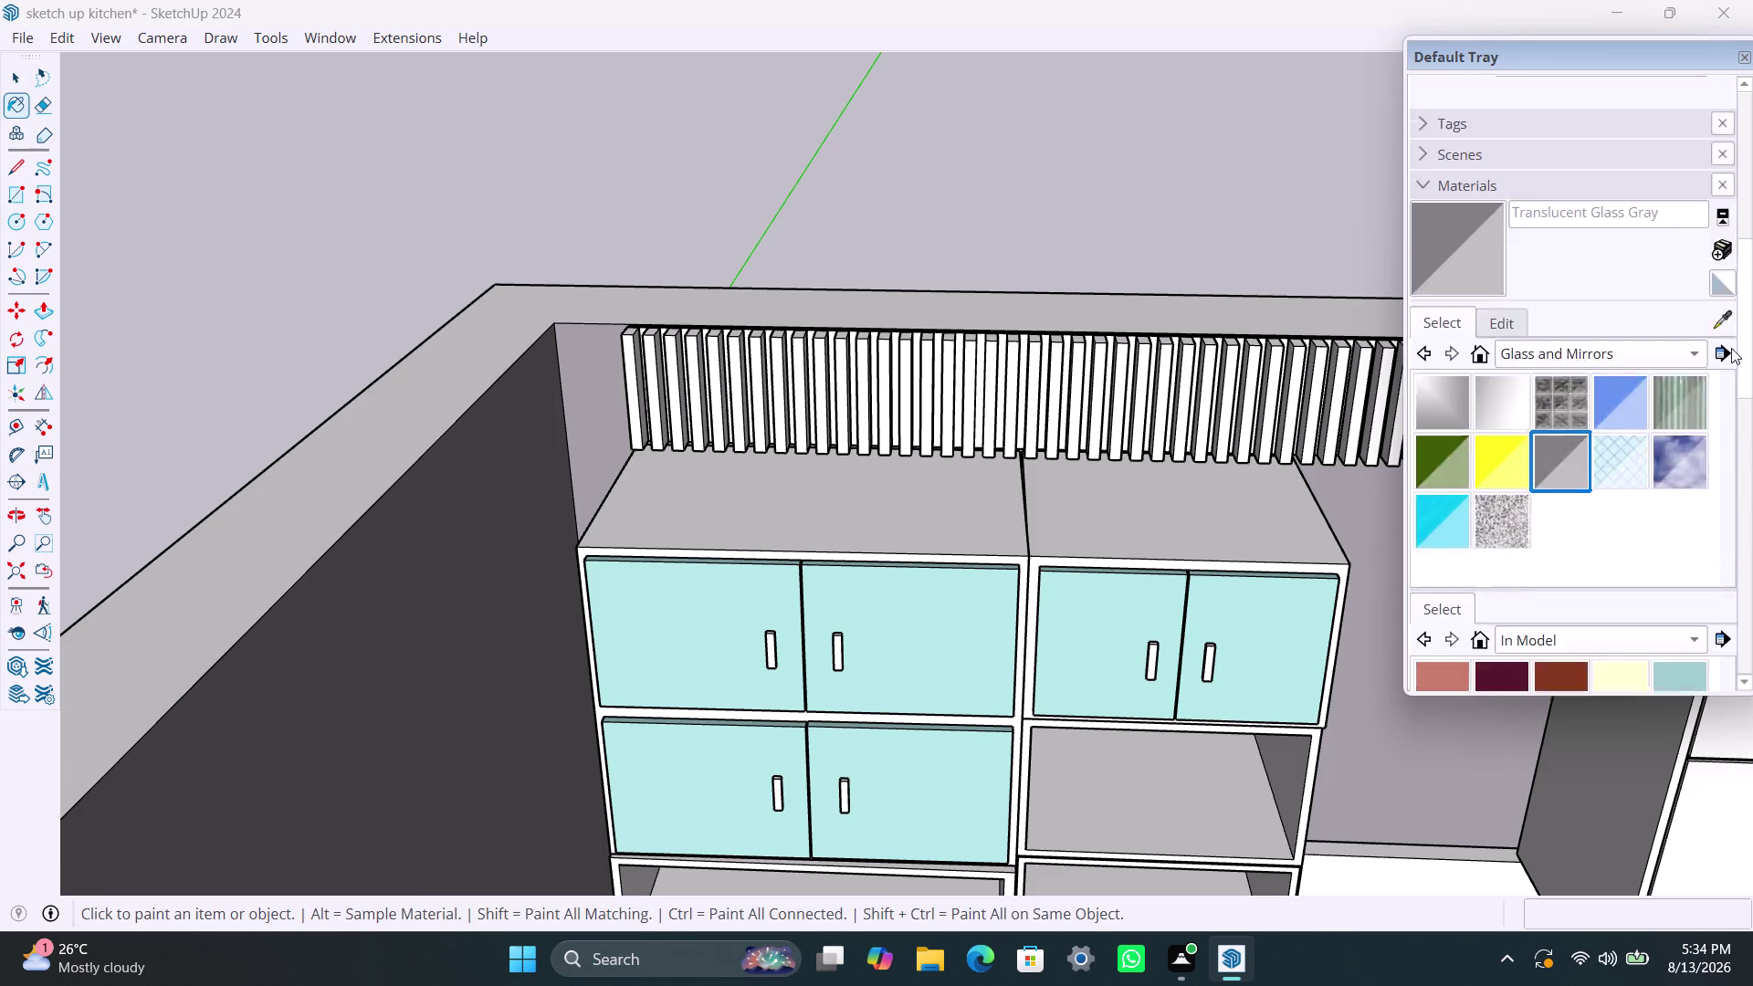
drag(1731, 347, 1732, 266)
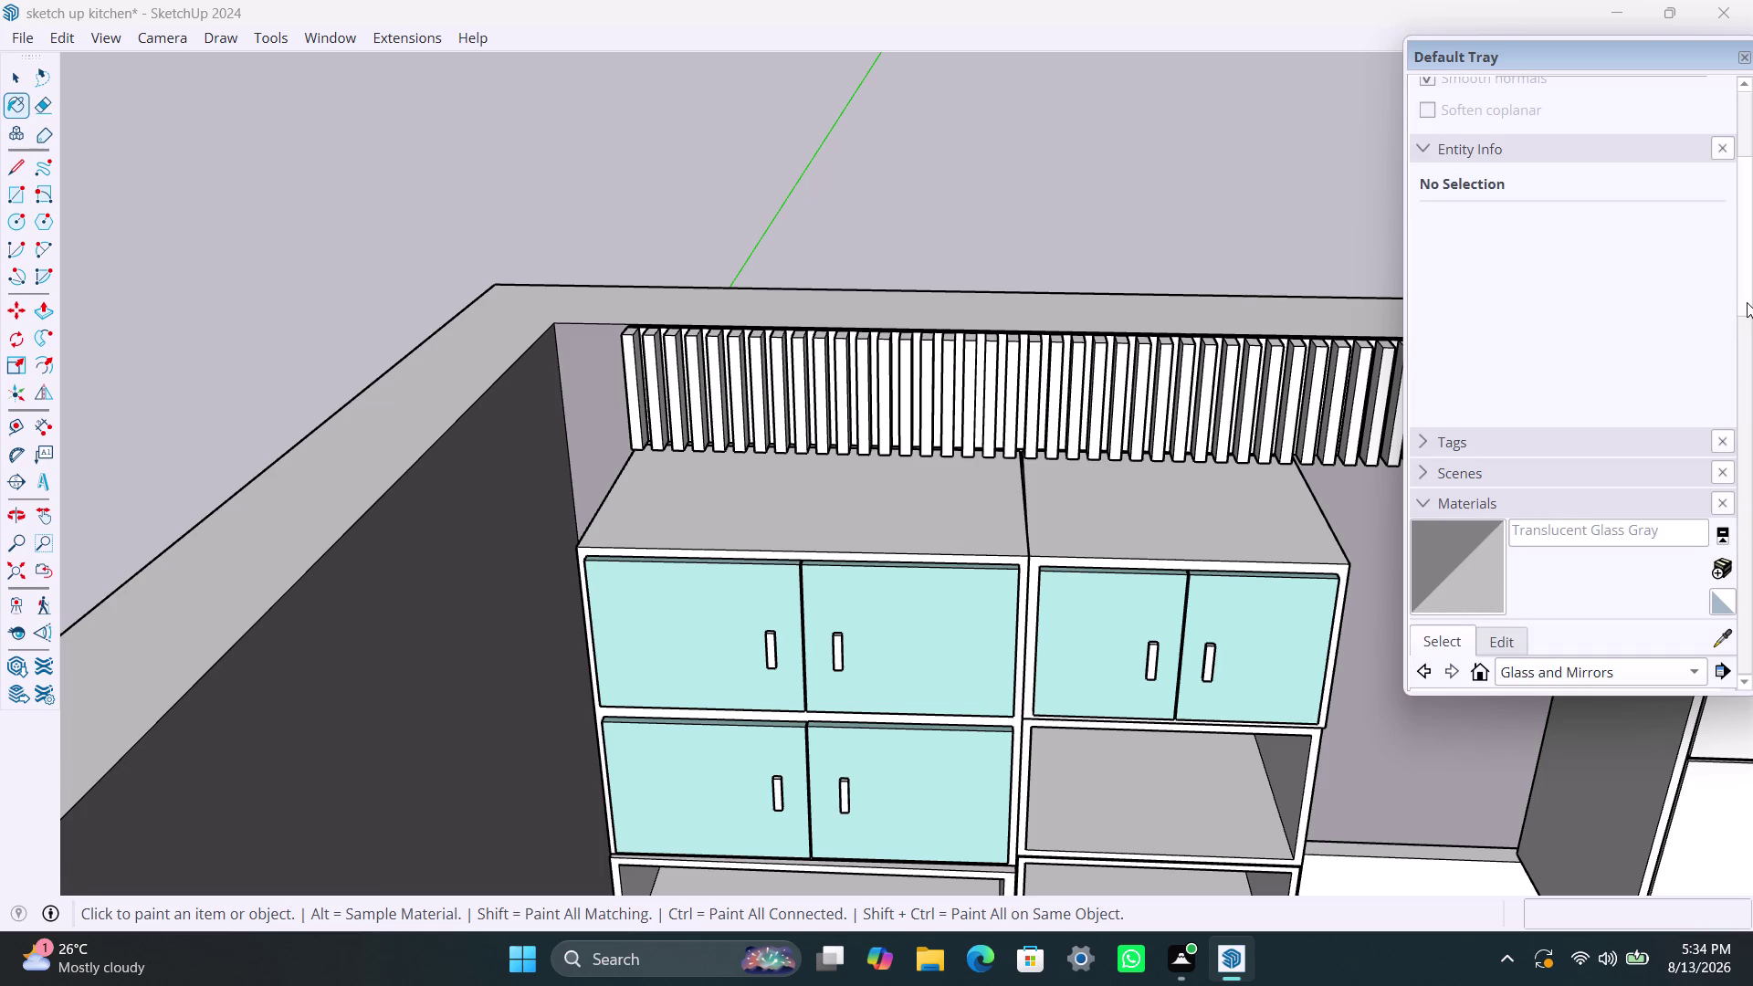
drag(1746, 302, 1752, 399)
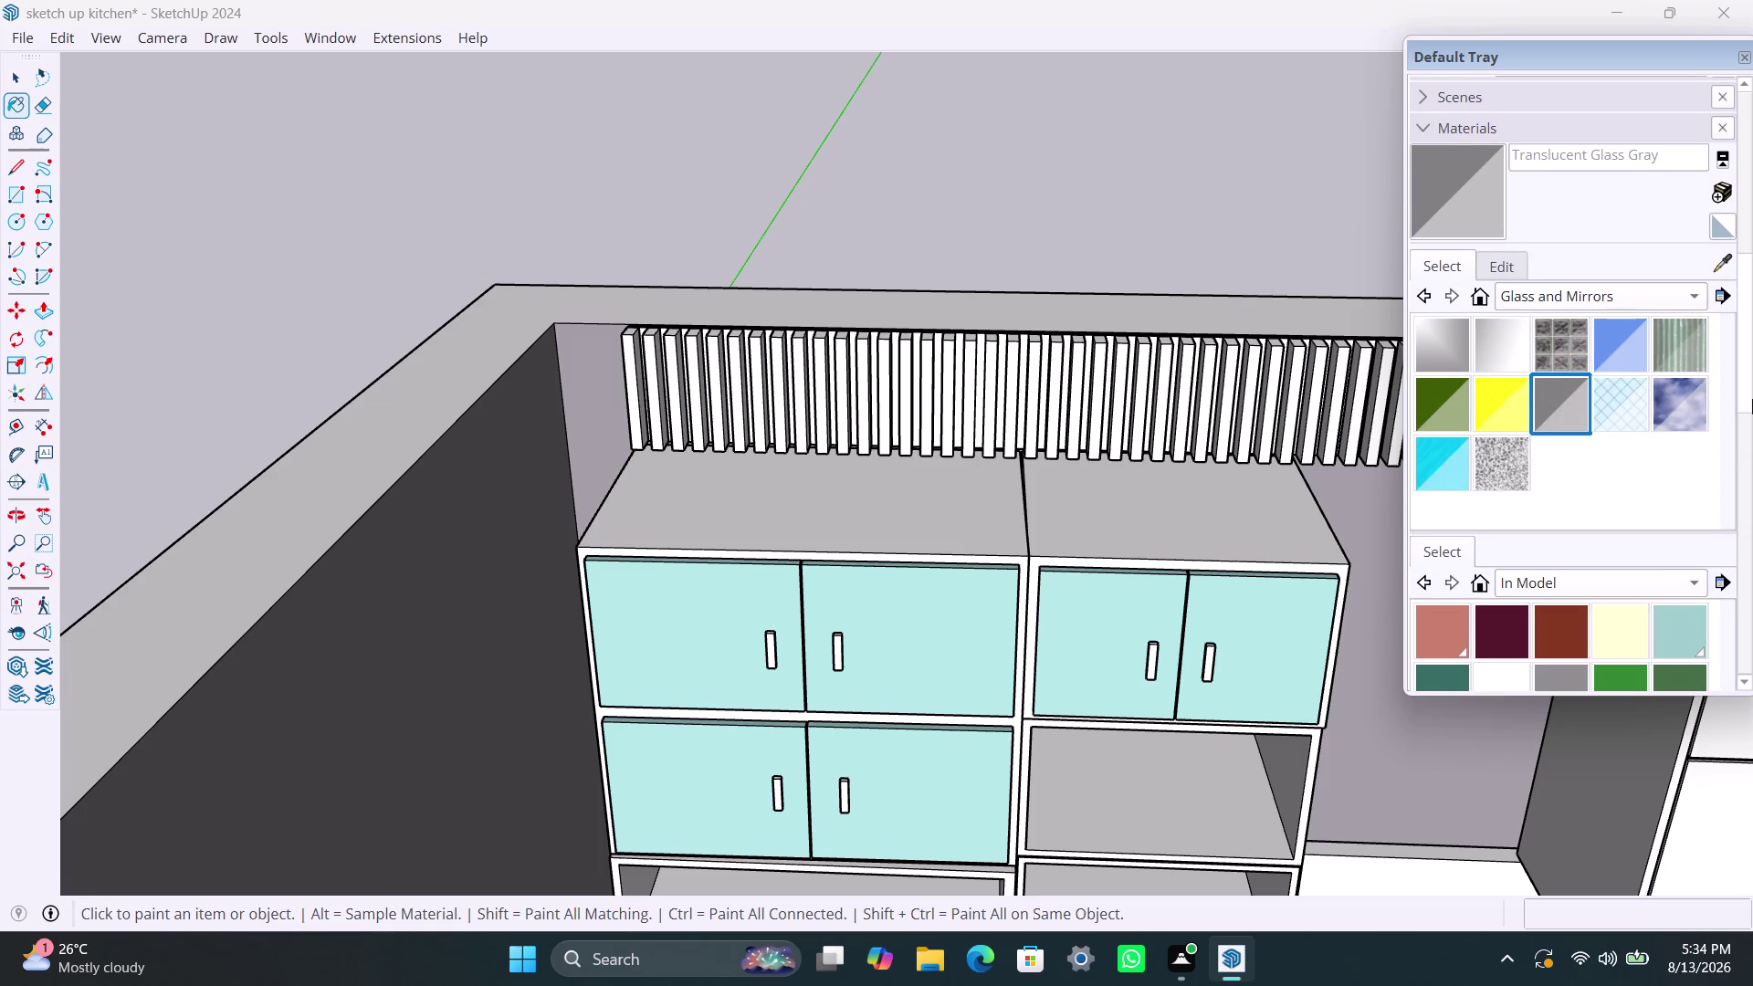
drag(1752, 399, 1752, 431)
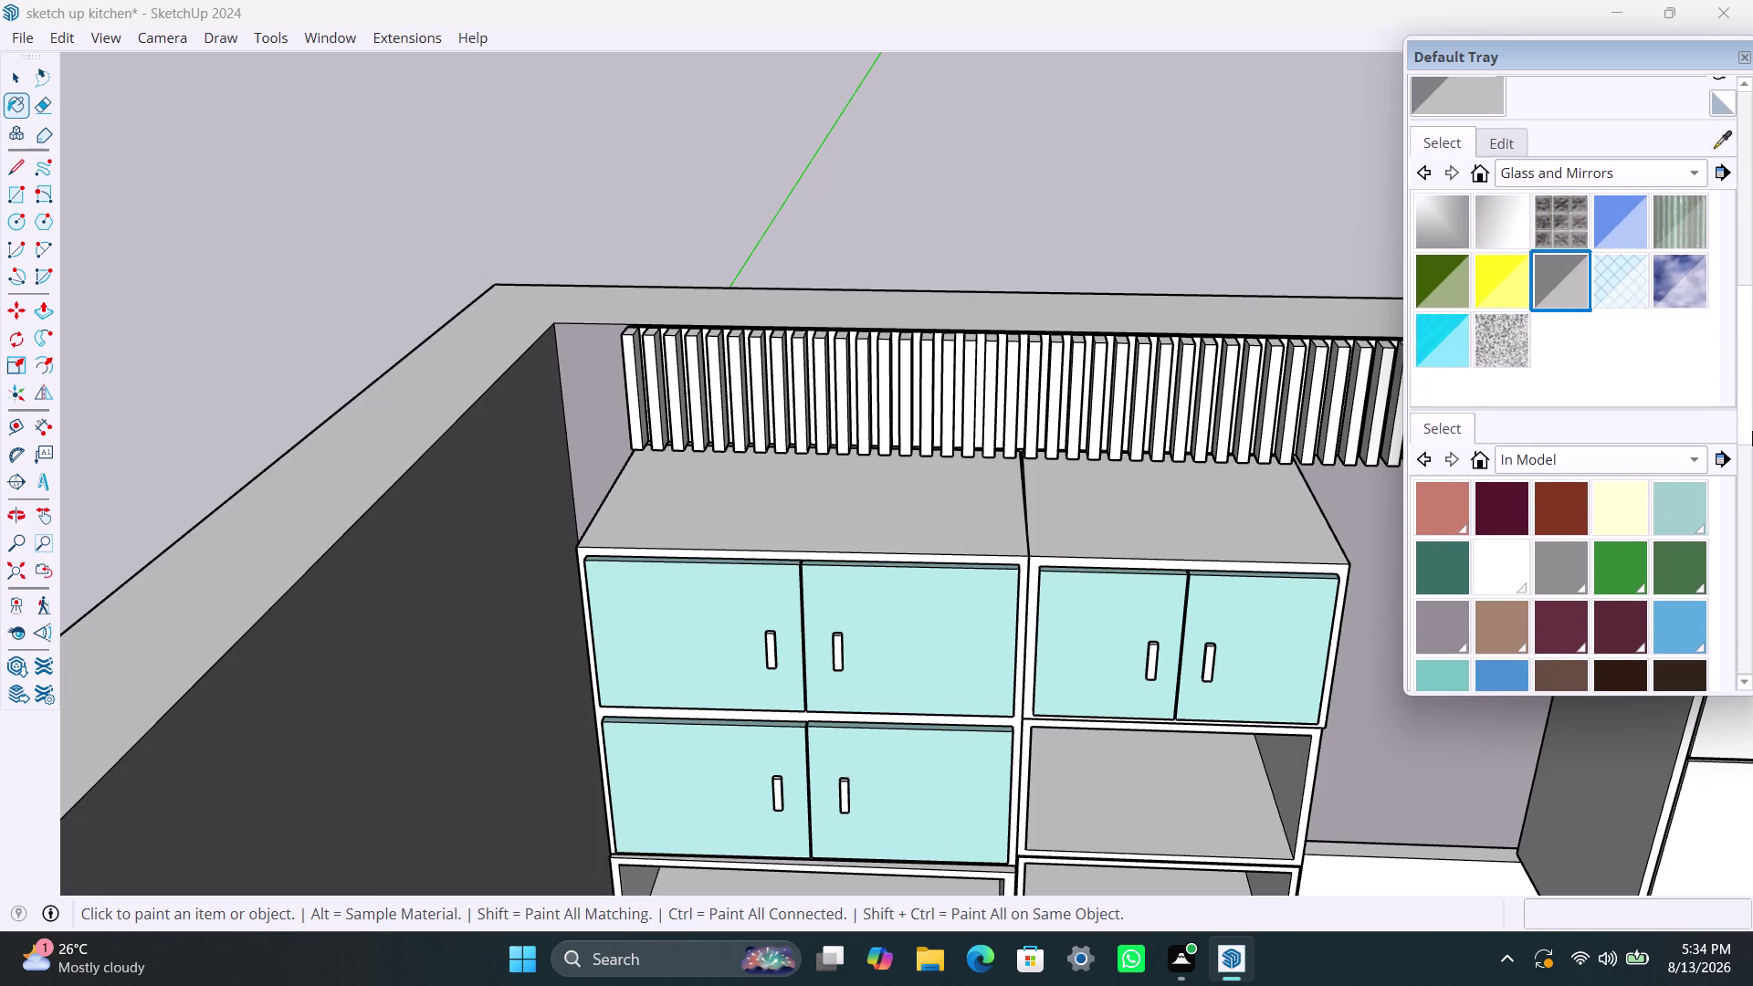
drag(1752, 431, 1752, 485)
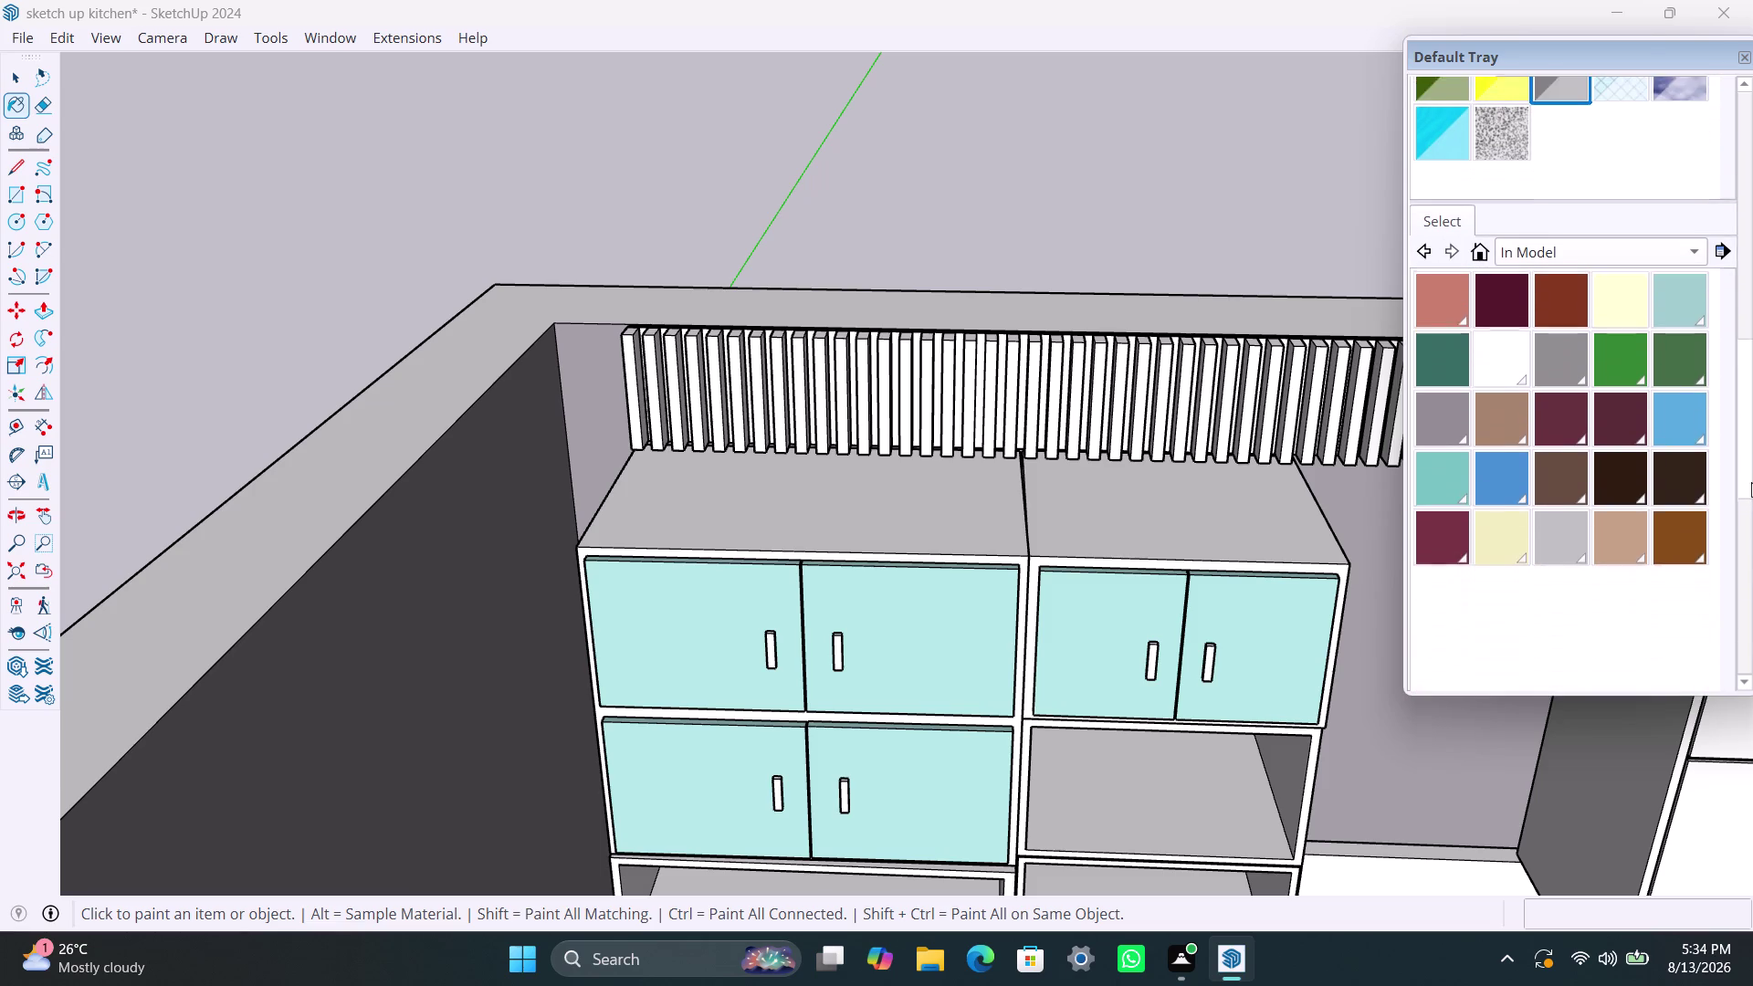
drag(1752, 485, 1738, 412)
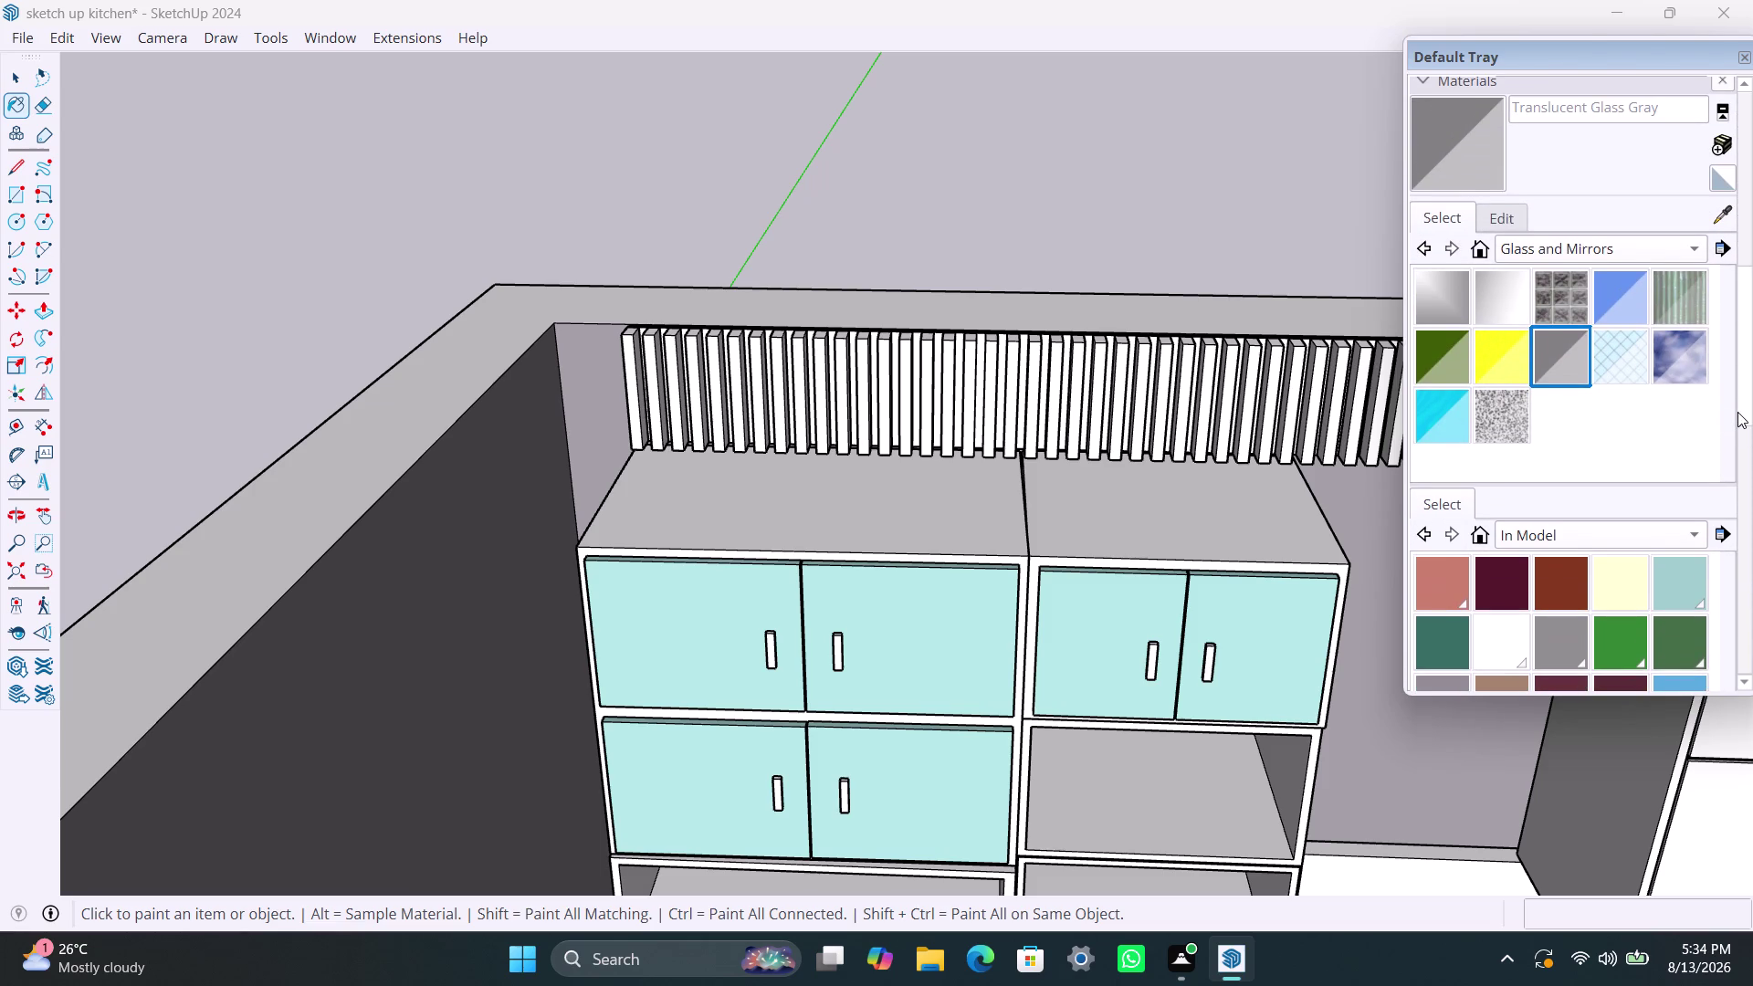
drag(1737, 411, 1752, 528)
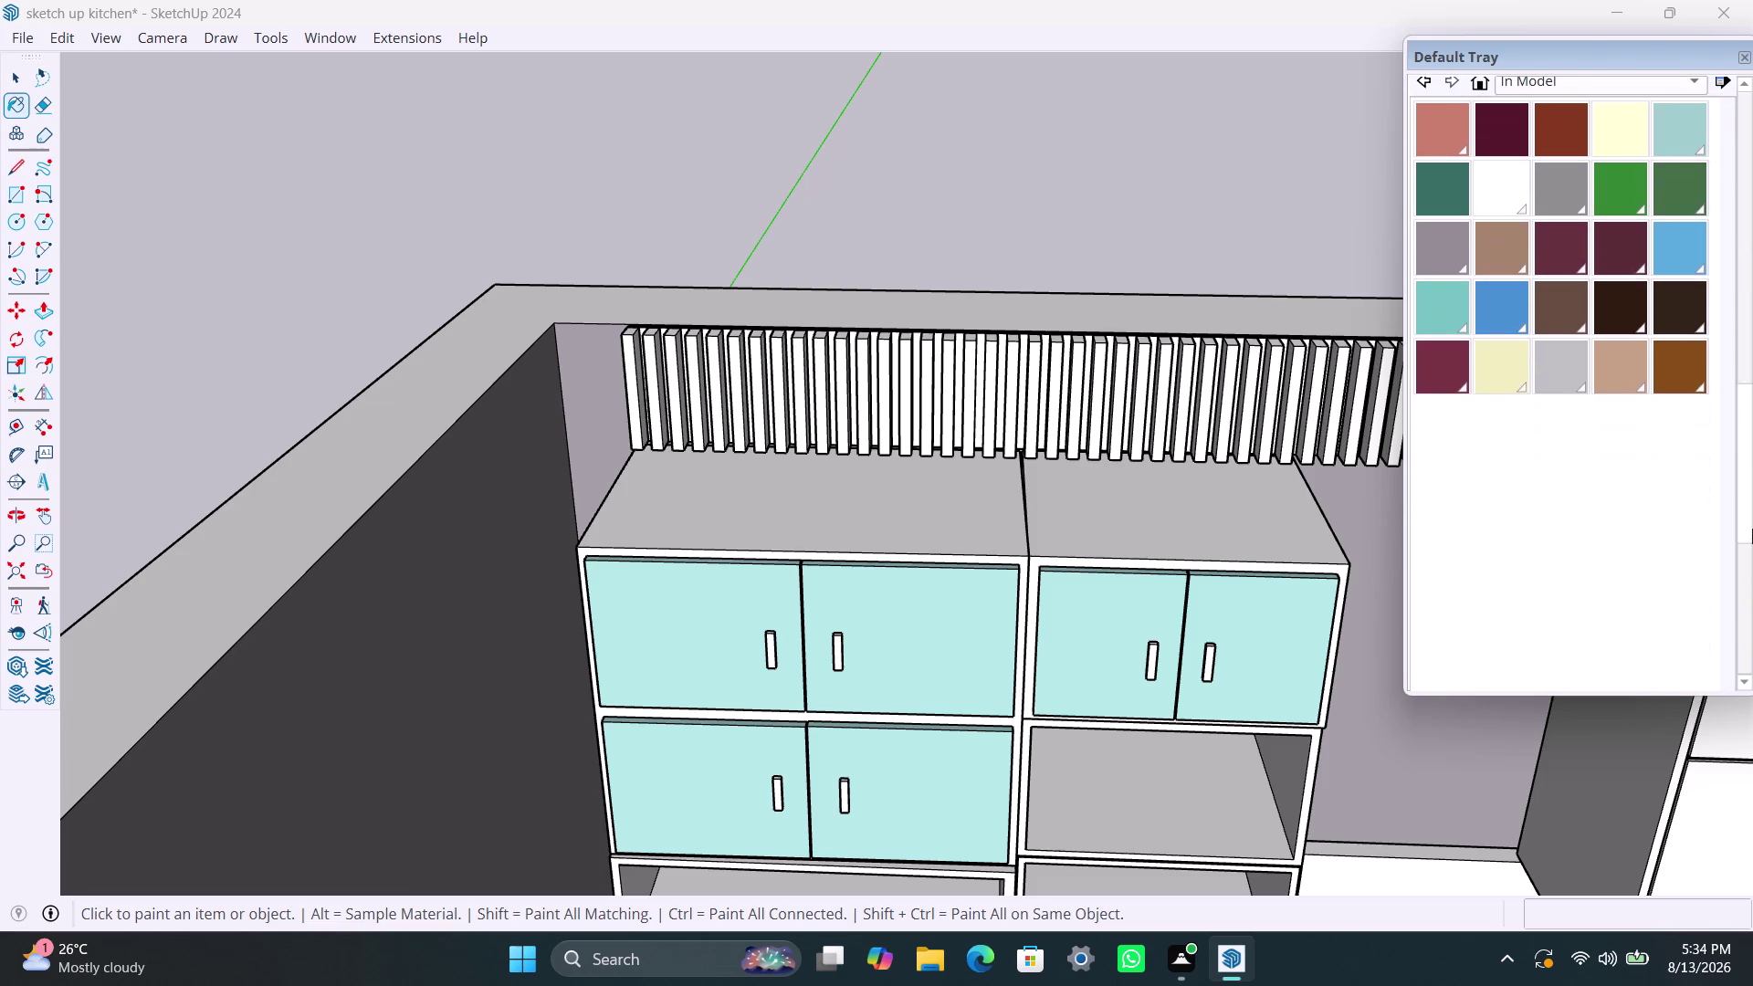
drag(1752, 528, 1721, 387)
Select the Translucent Glass Sky Reflection material.
click(1553, 444)
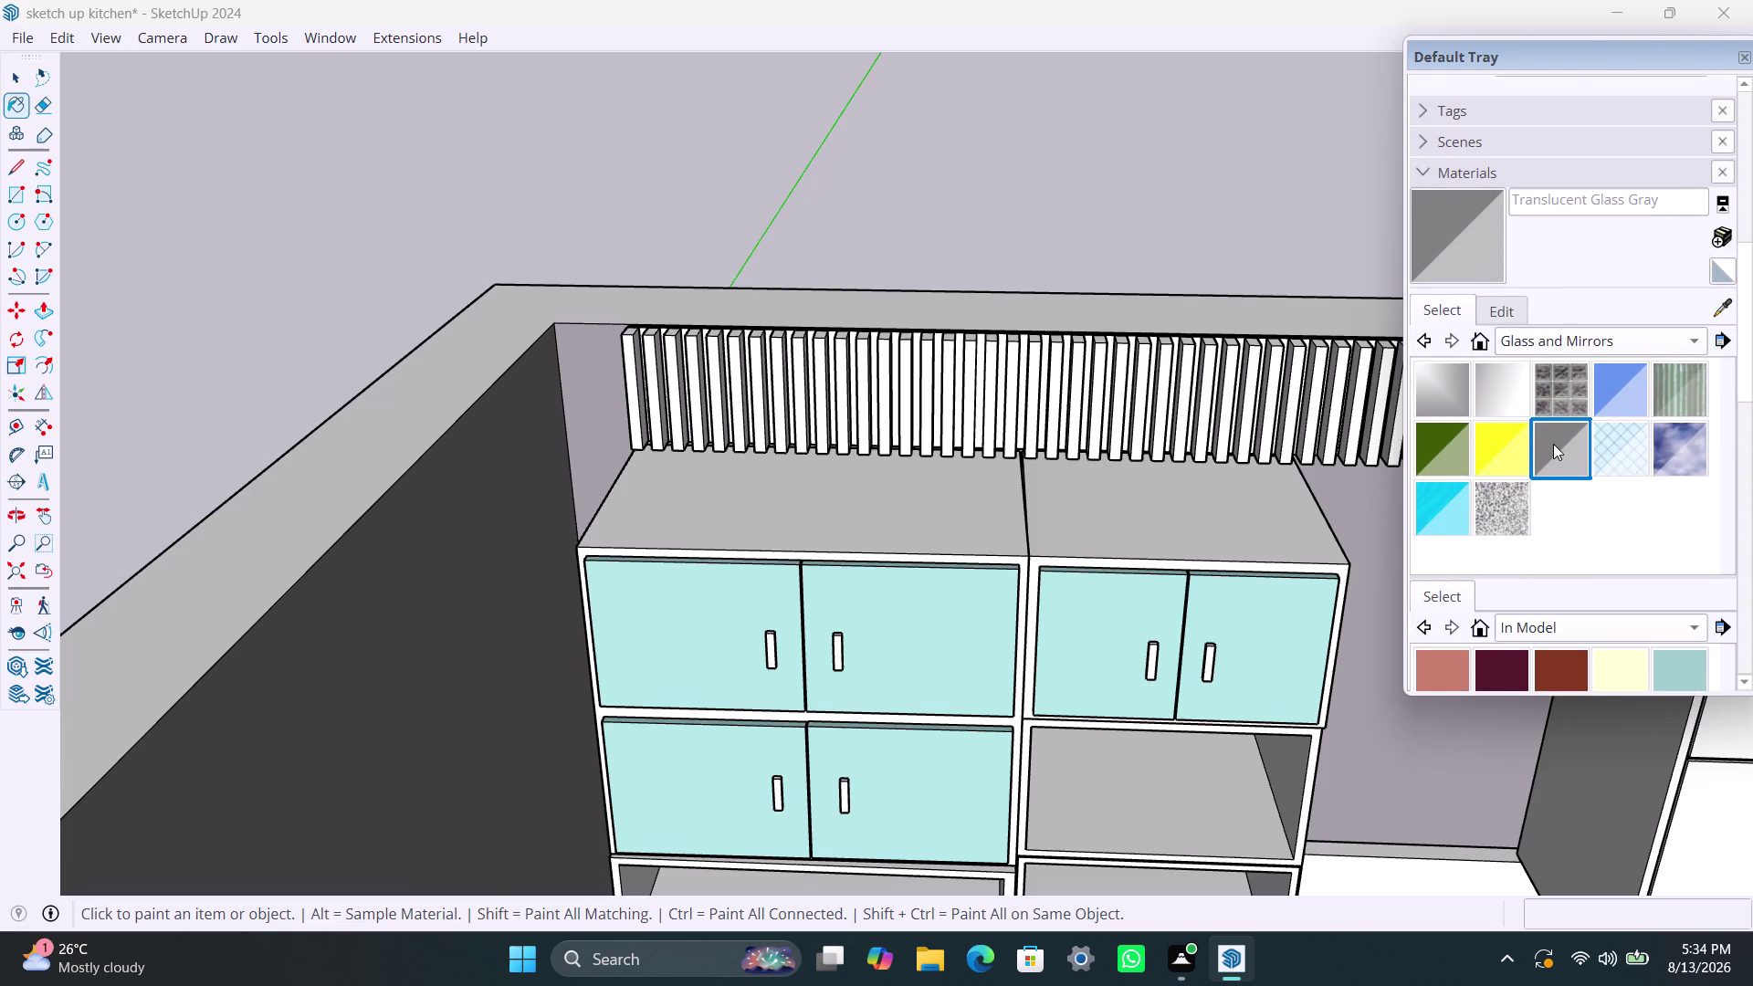
double_click(1553, 443)
click(1427, 243)
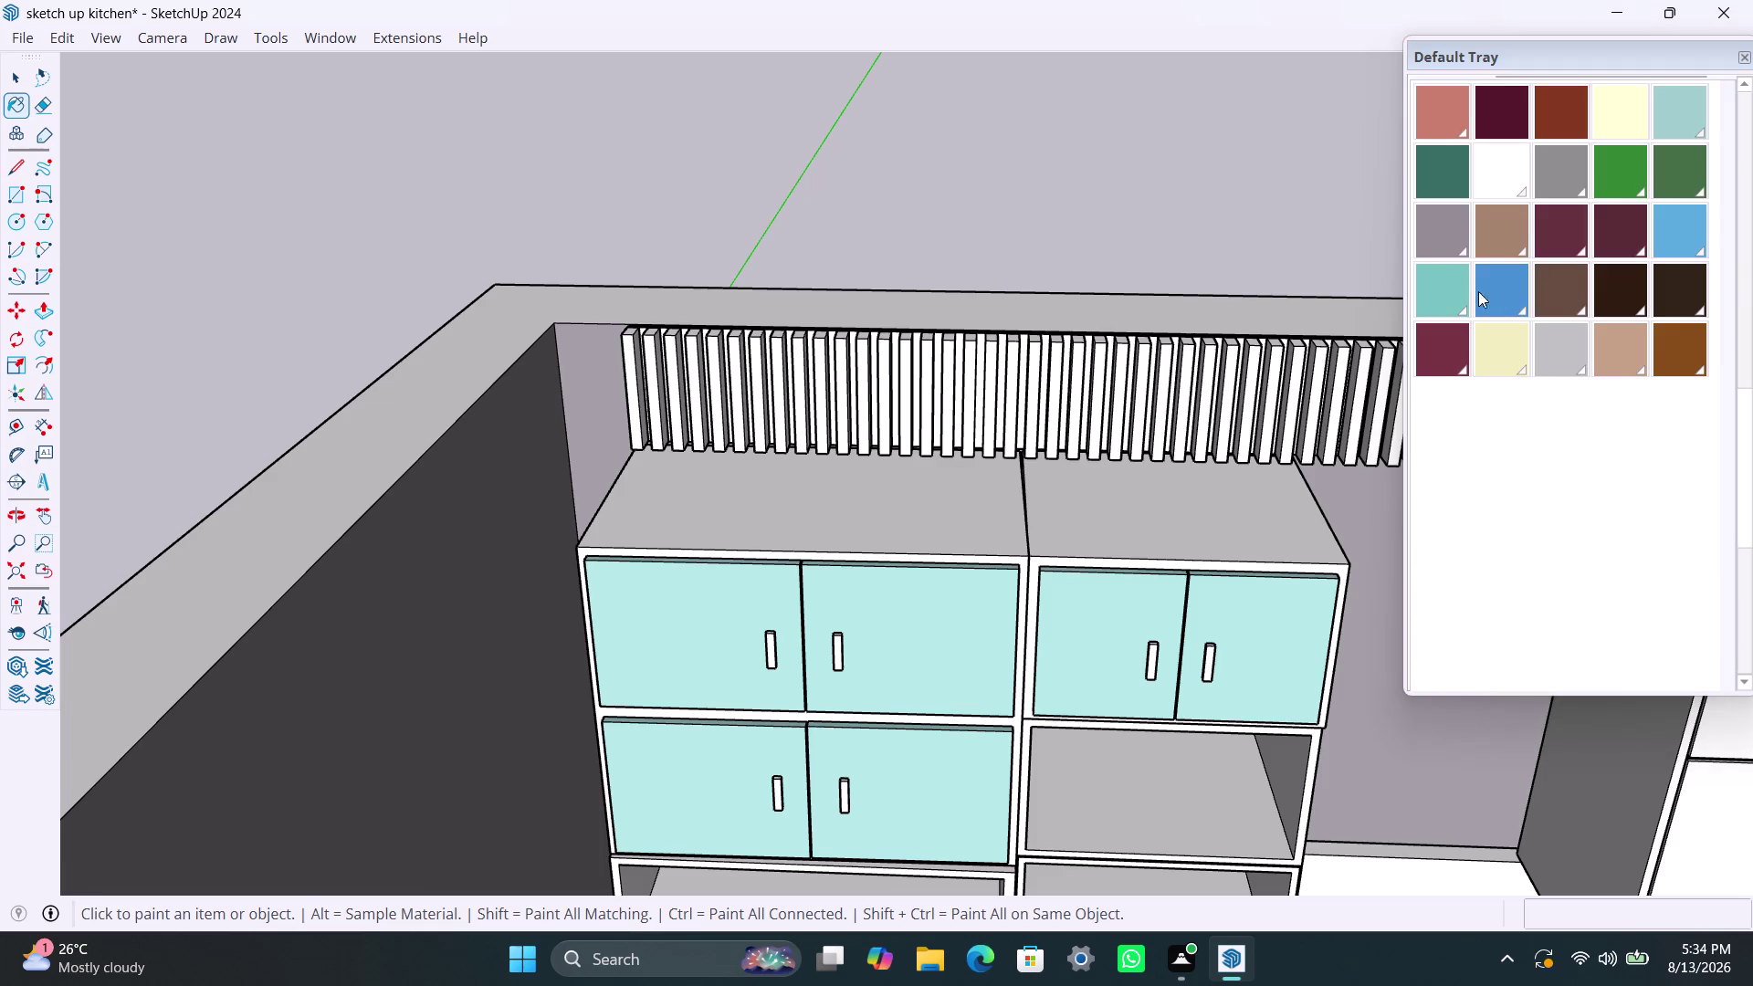
drag(1751, 496, 1728, 323)
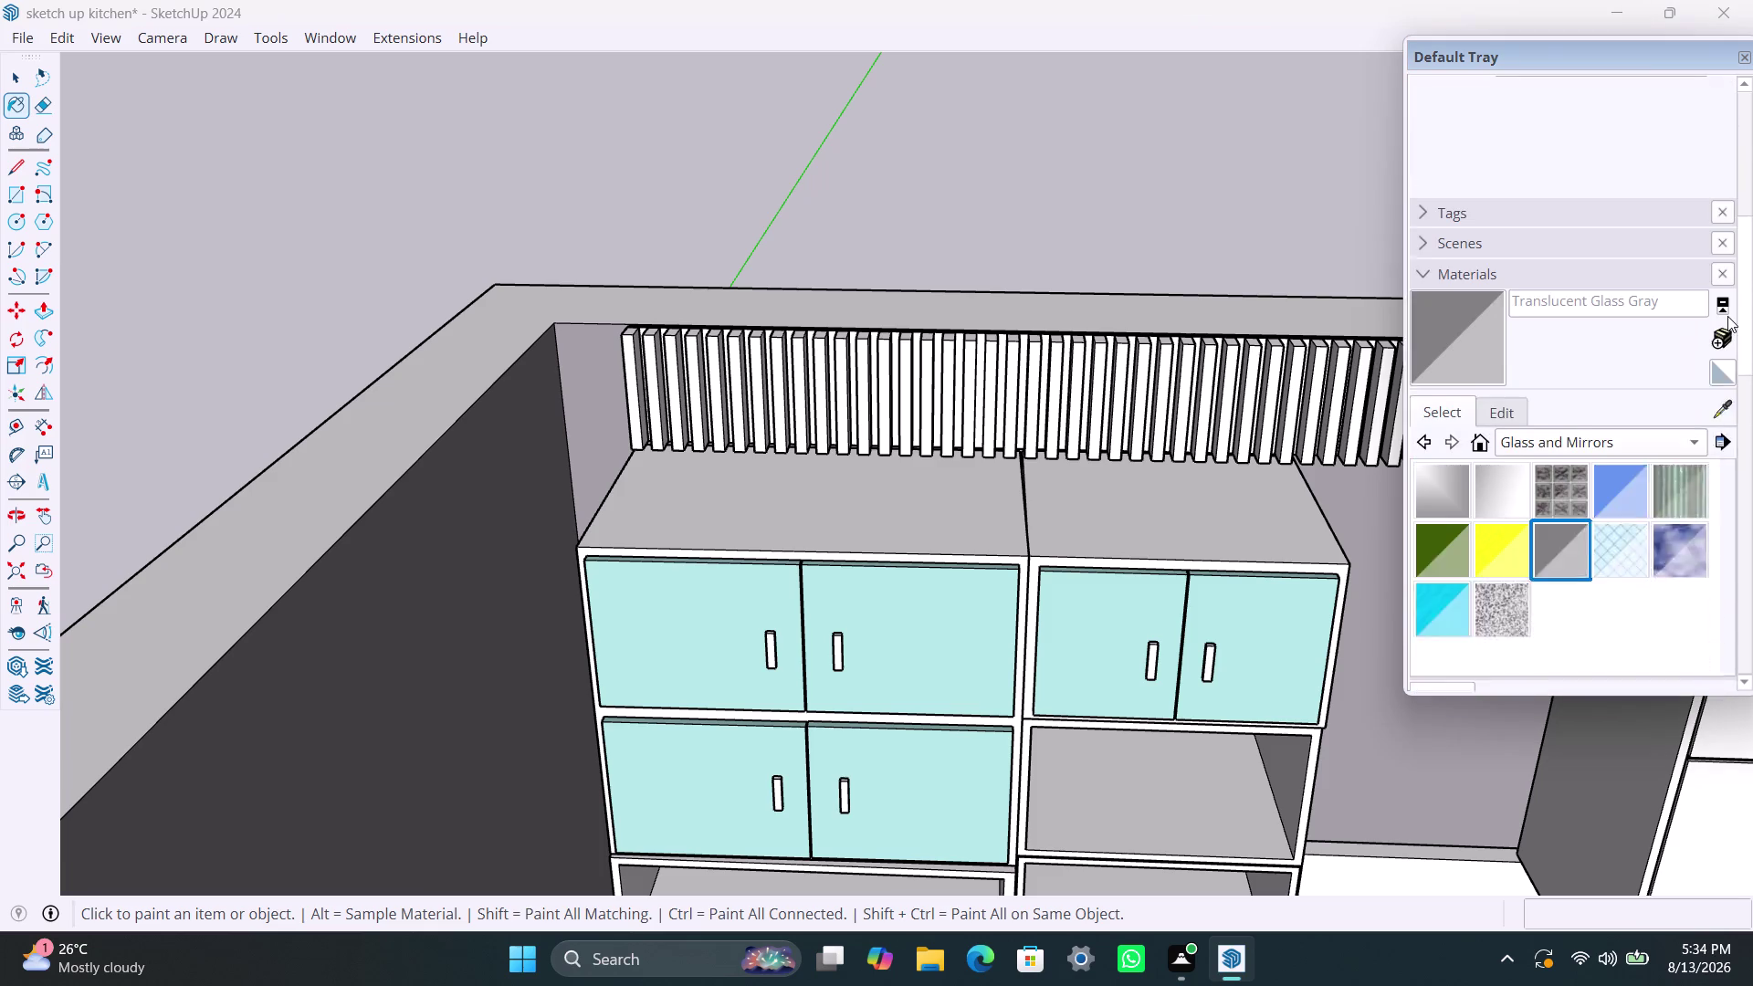
drag(1727, 323, 1726, 305)
click(1458, 424)
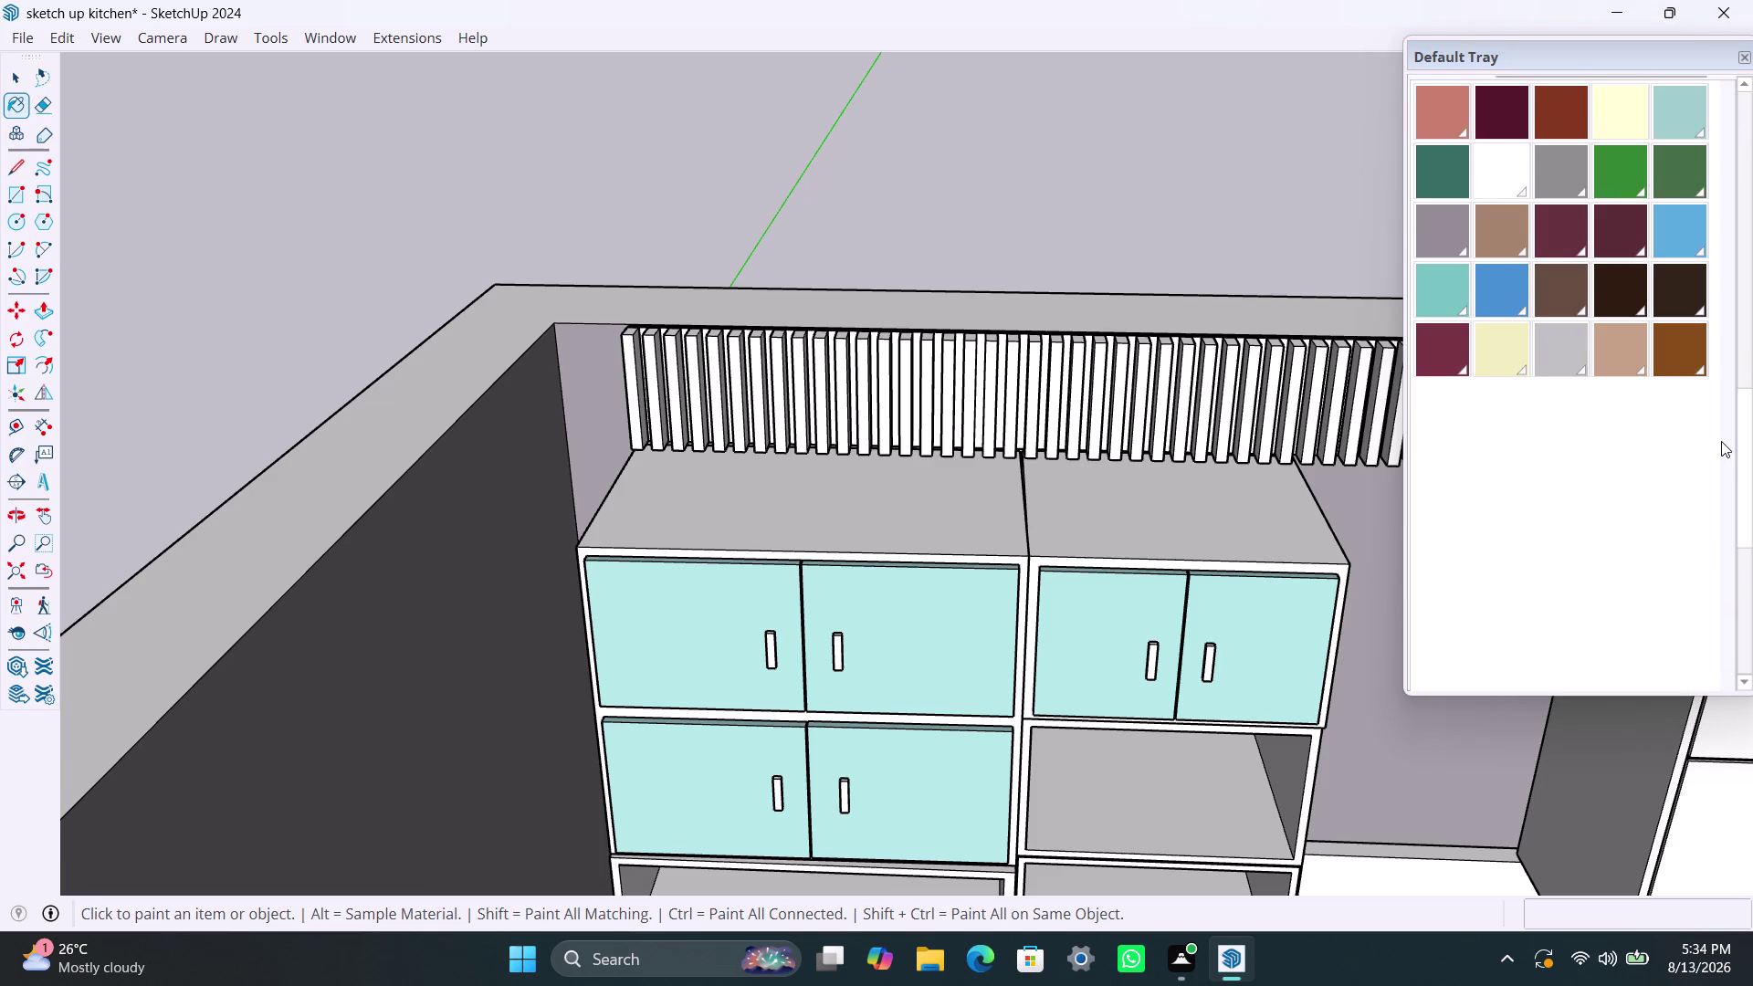
drag(1746, 462, 1726, 284)
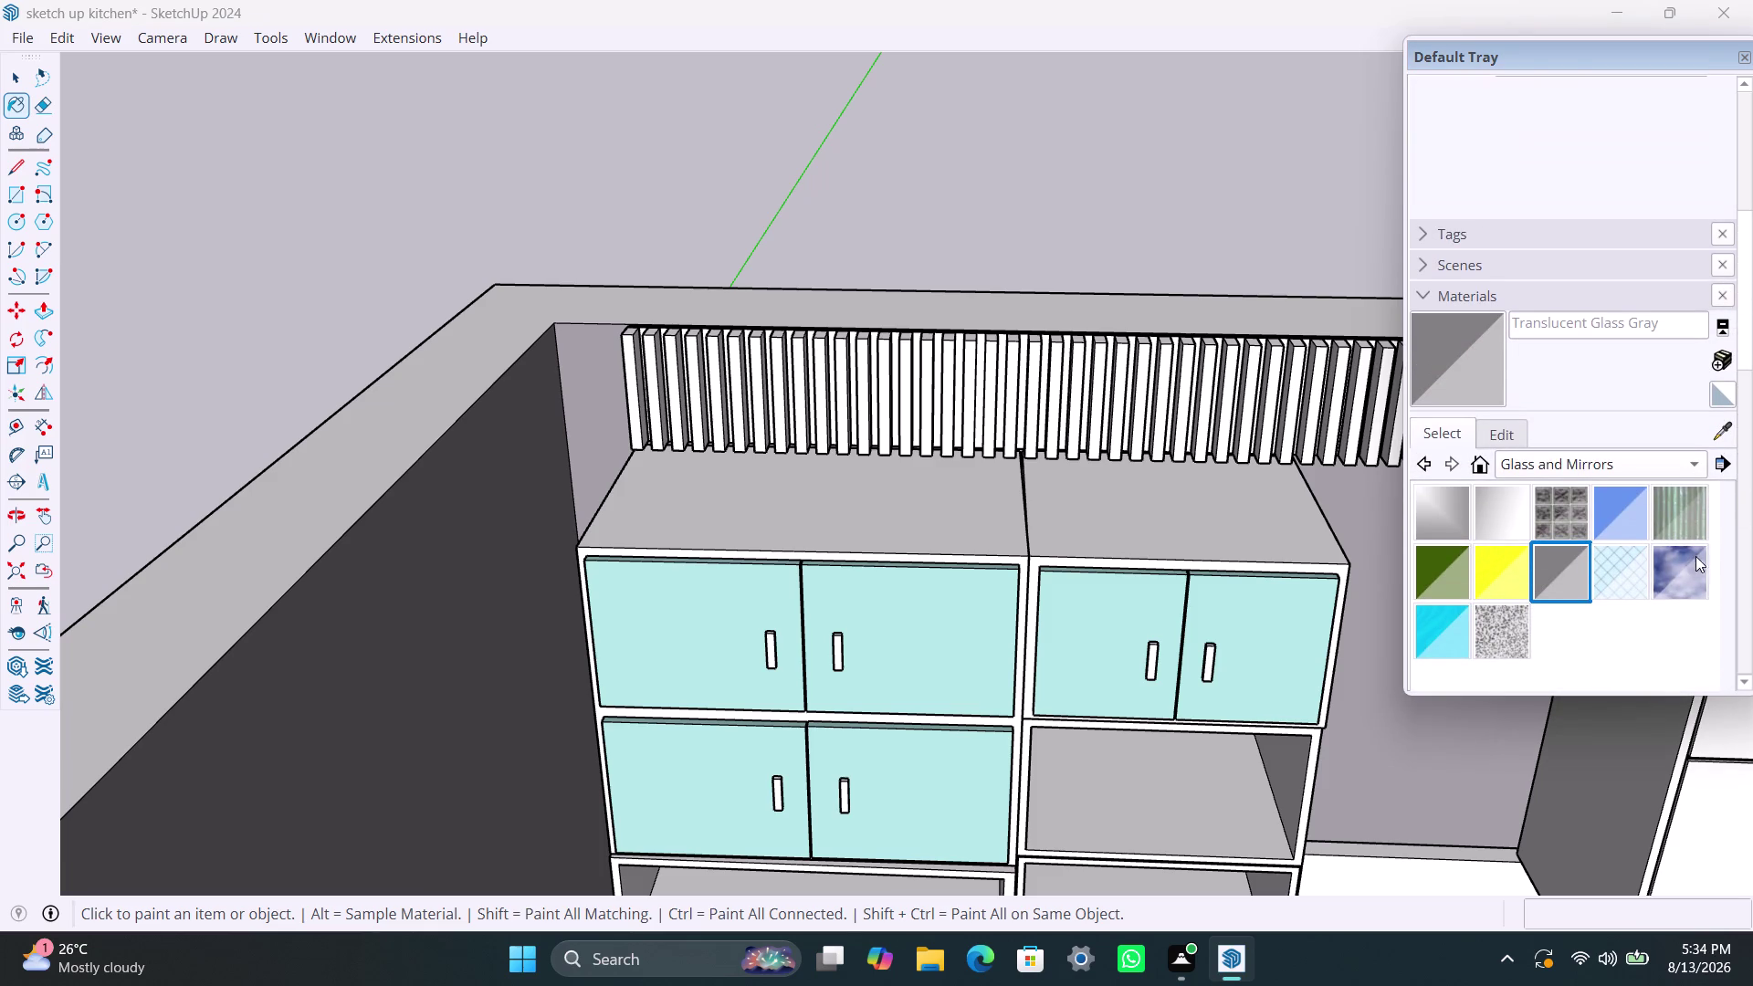
click(1694, 572)
scroll(down, 3)
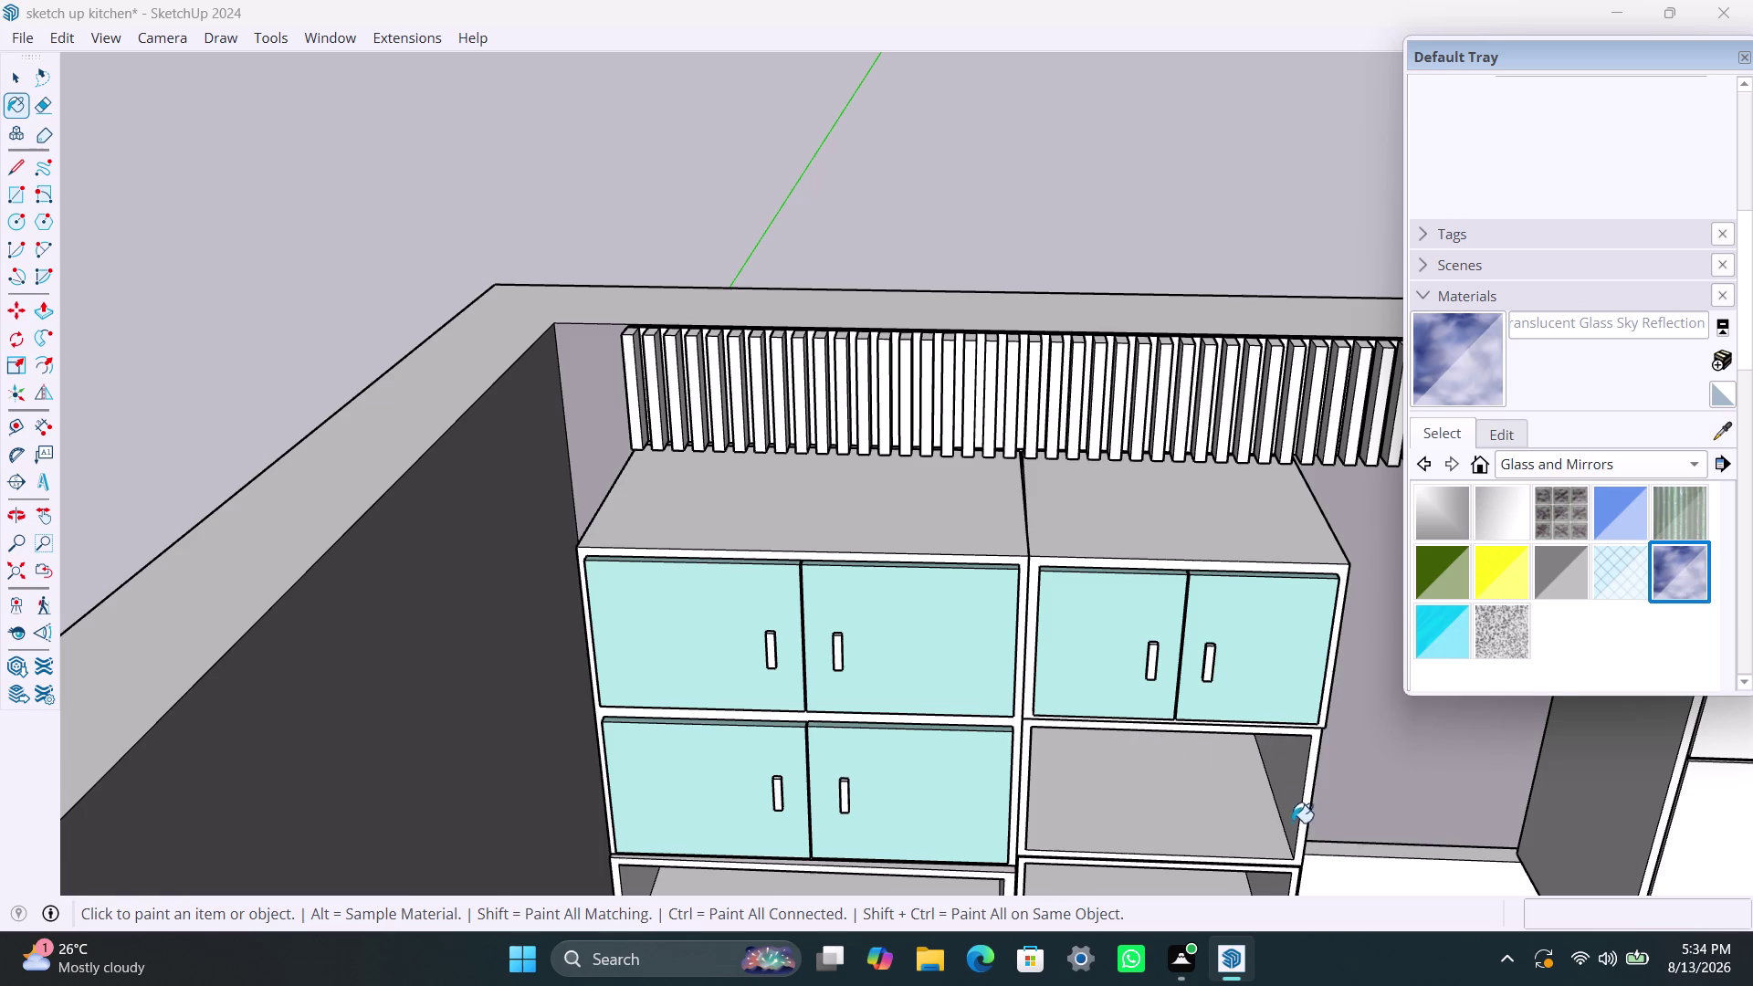
scroll(down, 3)
Apply sky-reflection glass to the tall unit's upper door.
middle_drag(1306, 800, 695, 721)
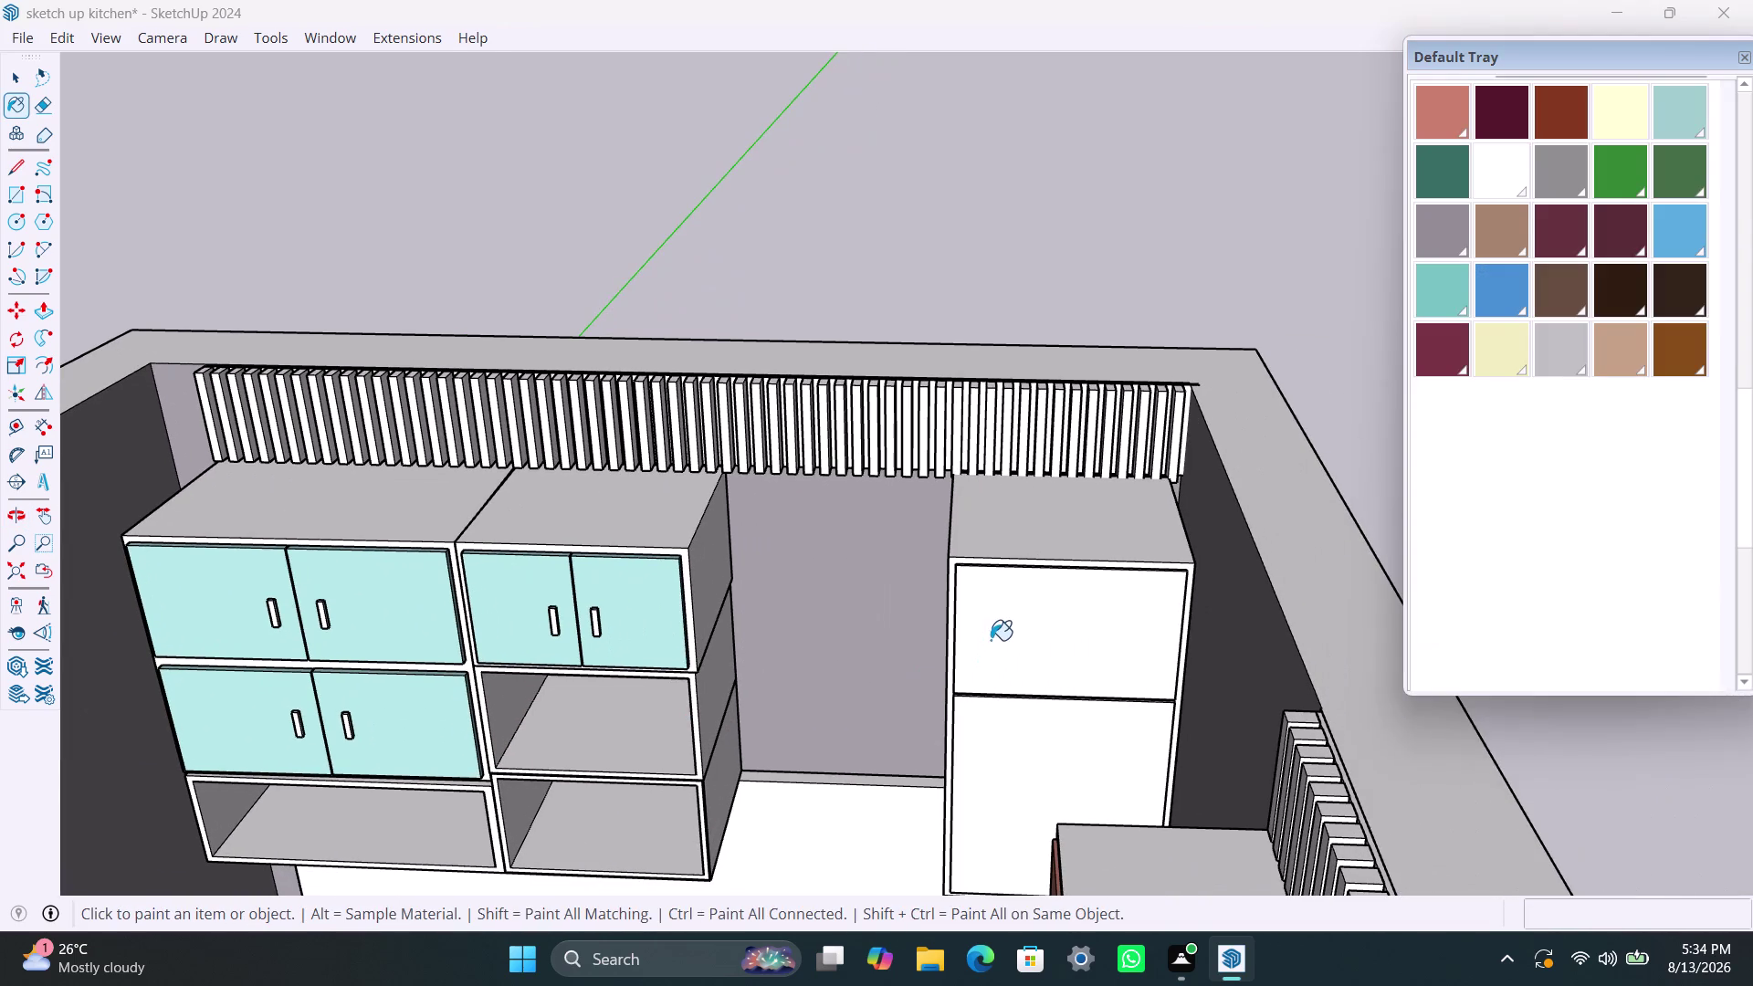
key(space)
triple_click(1006, 634)
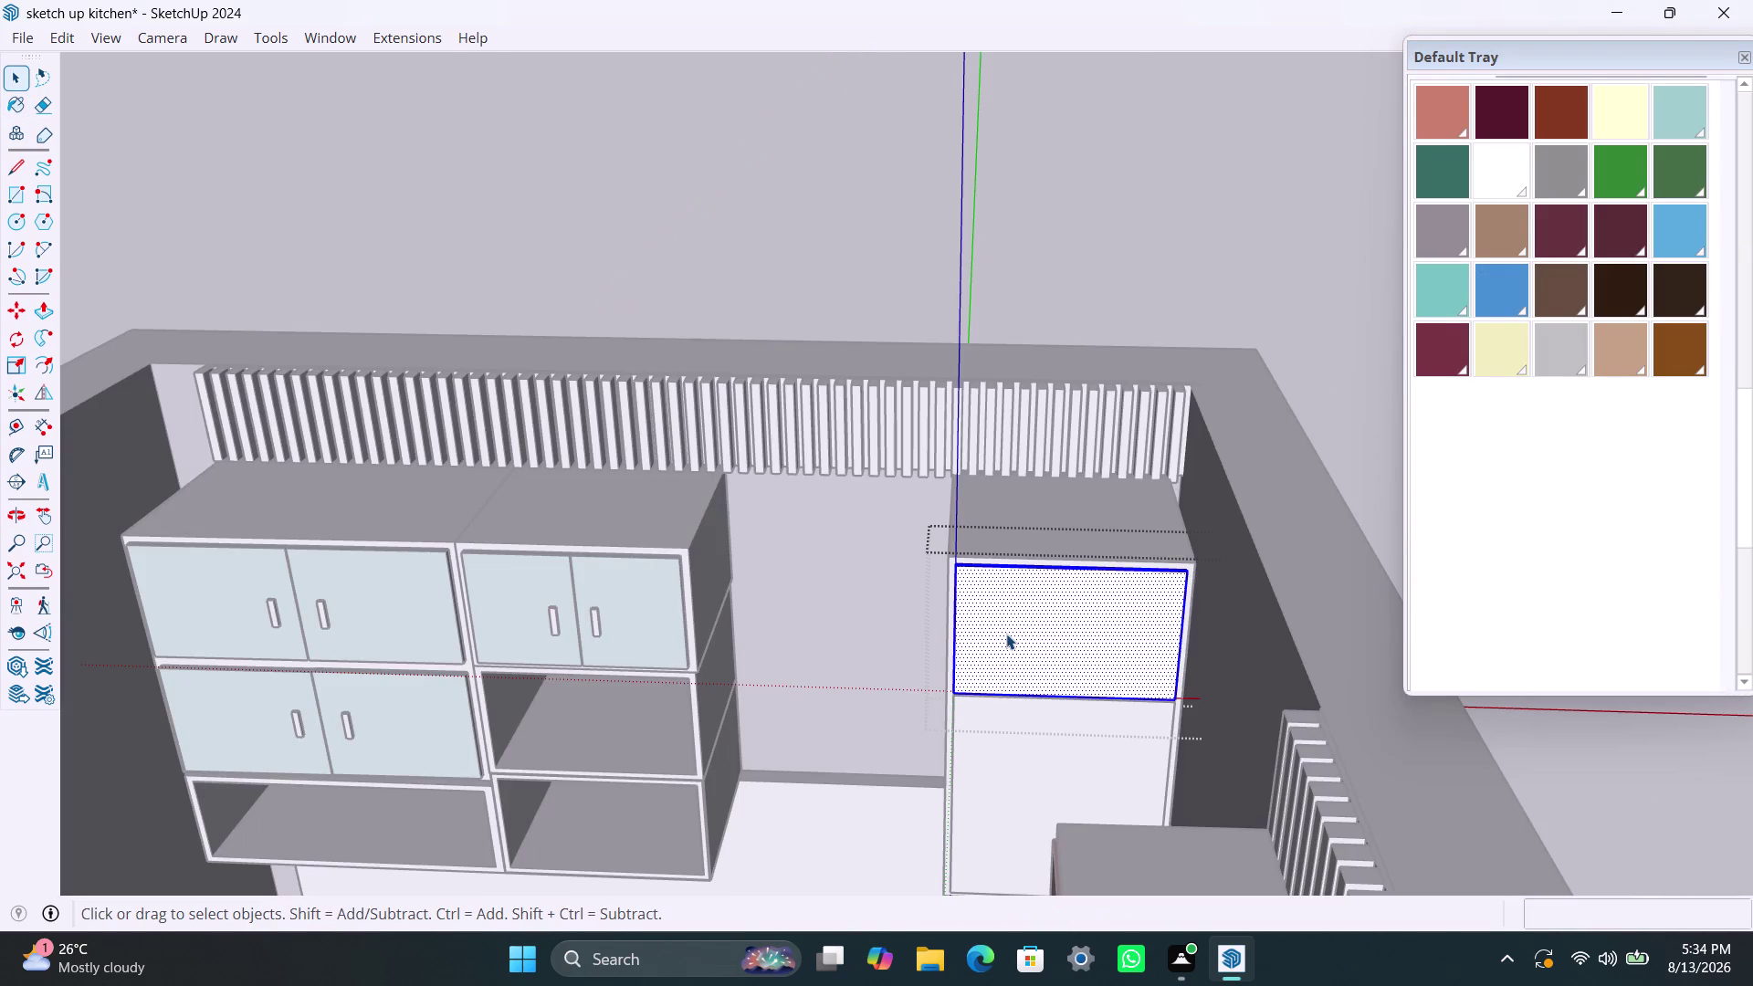
click(1006, 633)
double_click(1006, 633)
drag(1746, 489, 1724, 383)
click(1659, 296)
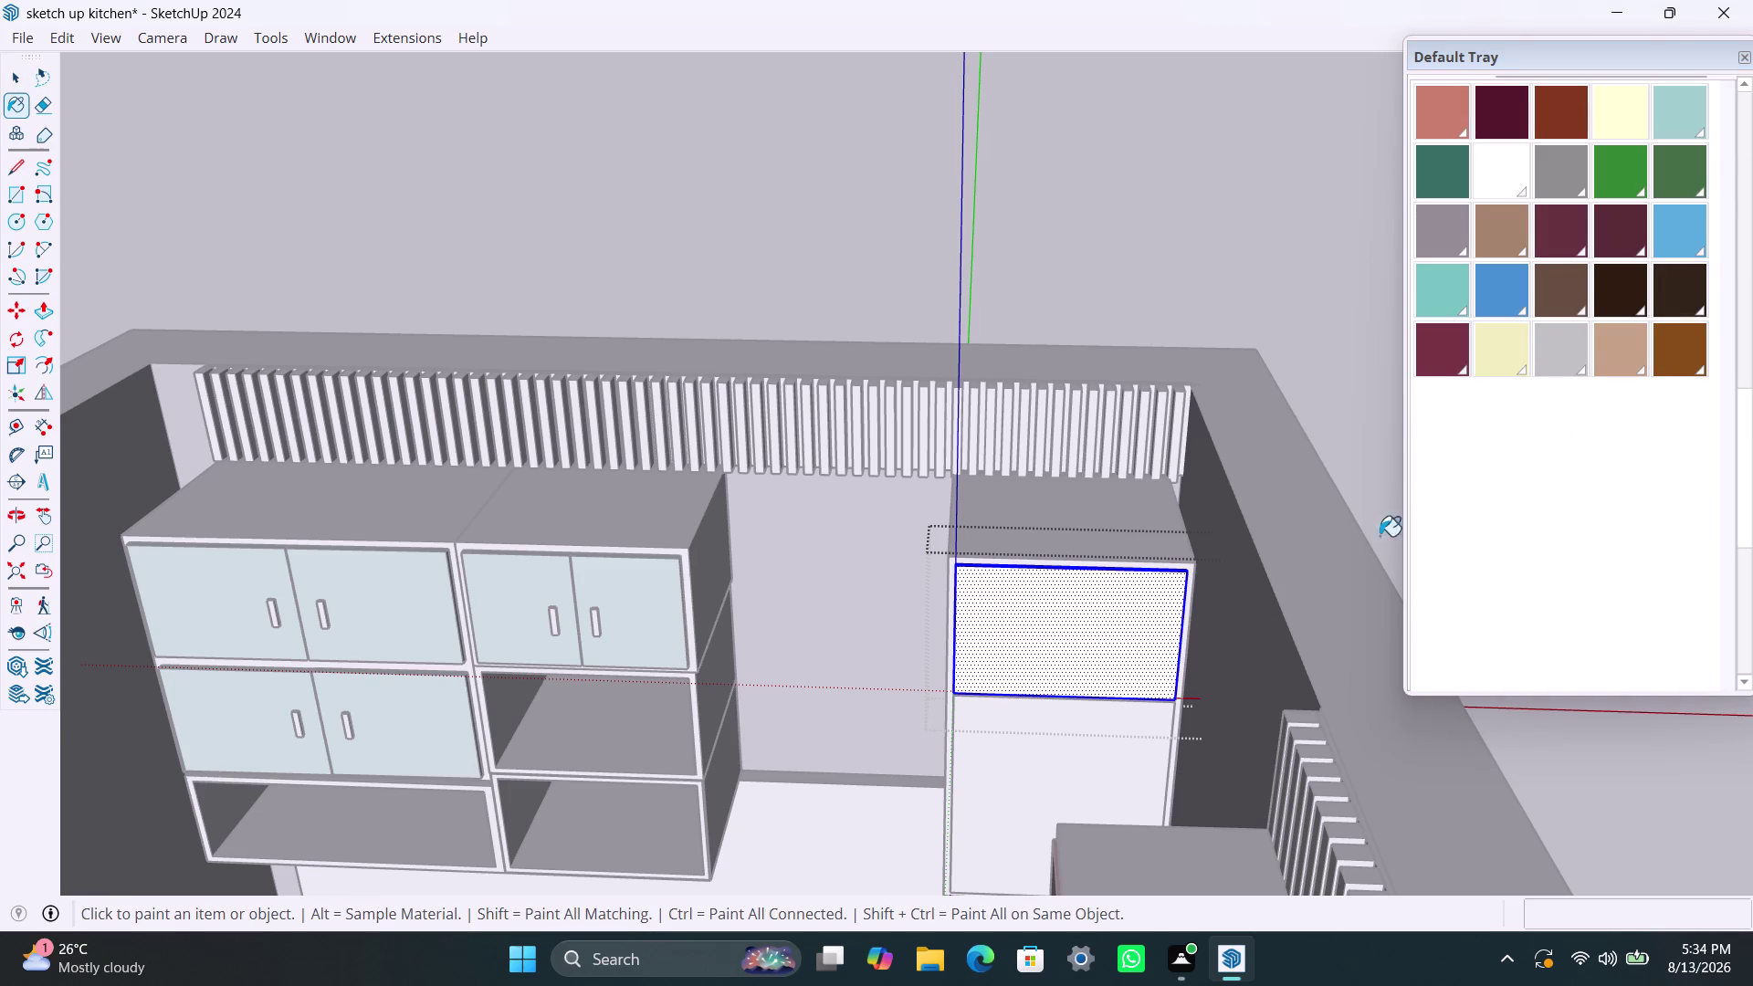
click(1114, 650)
key(space)
Apply sky-reflection glass to the tall unit's lower door and clear the selection.
double_click(1037, 749)
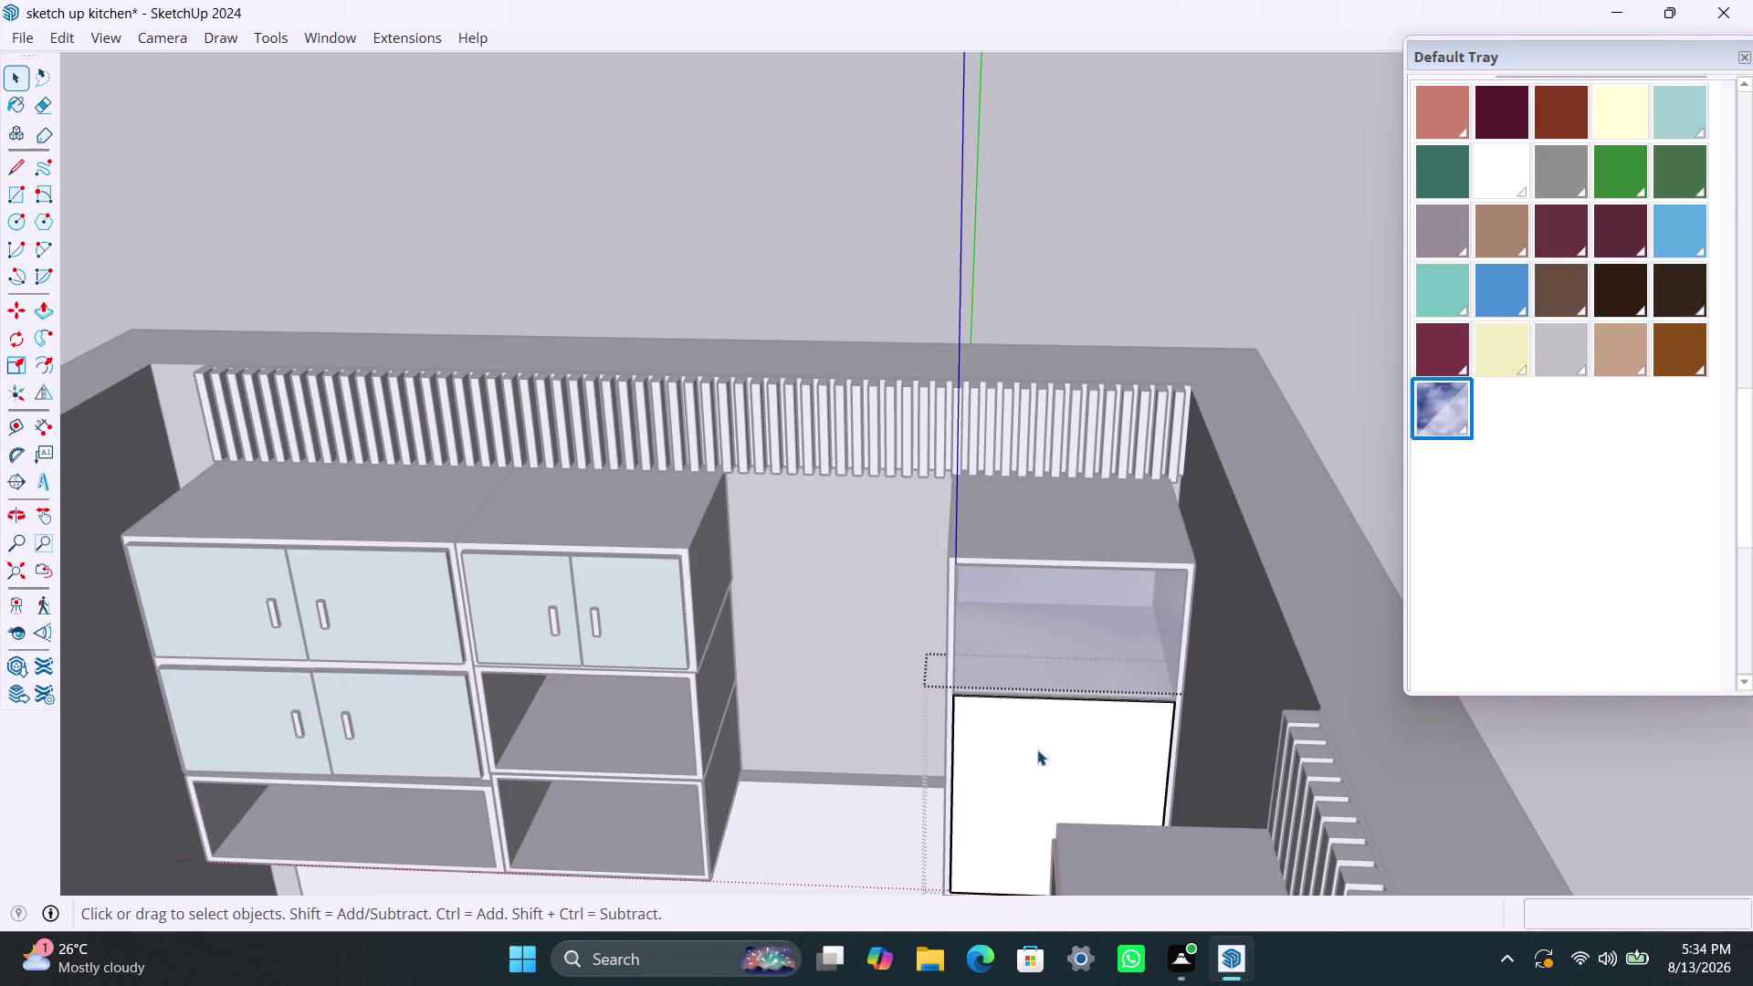
double_click(1037, 749)
triple_click(1037, 750)
click(1038, 749)
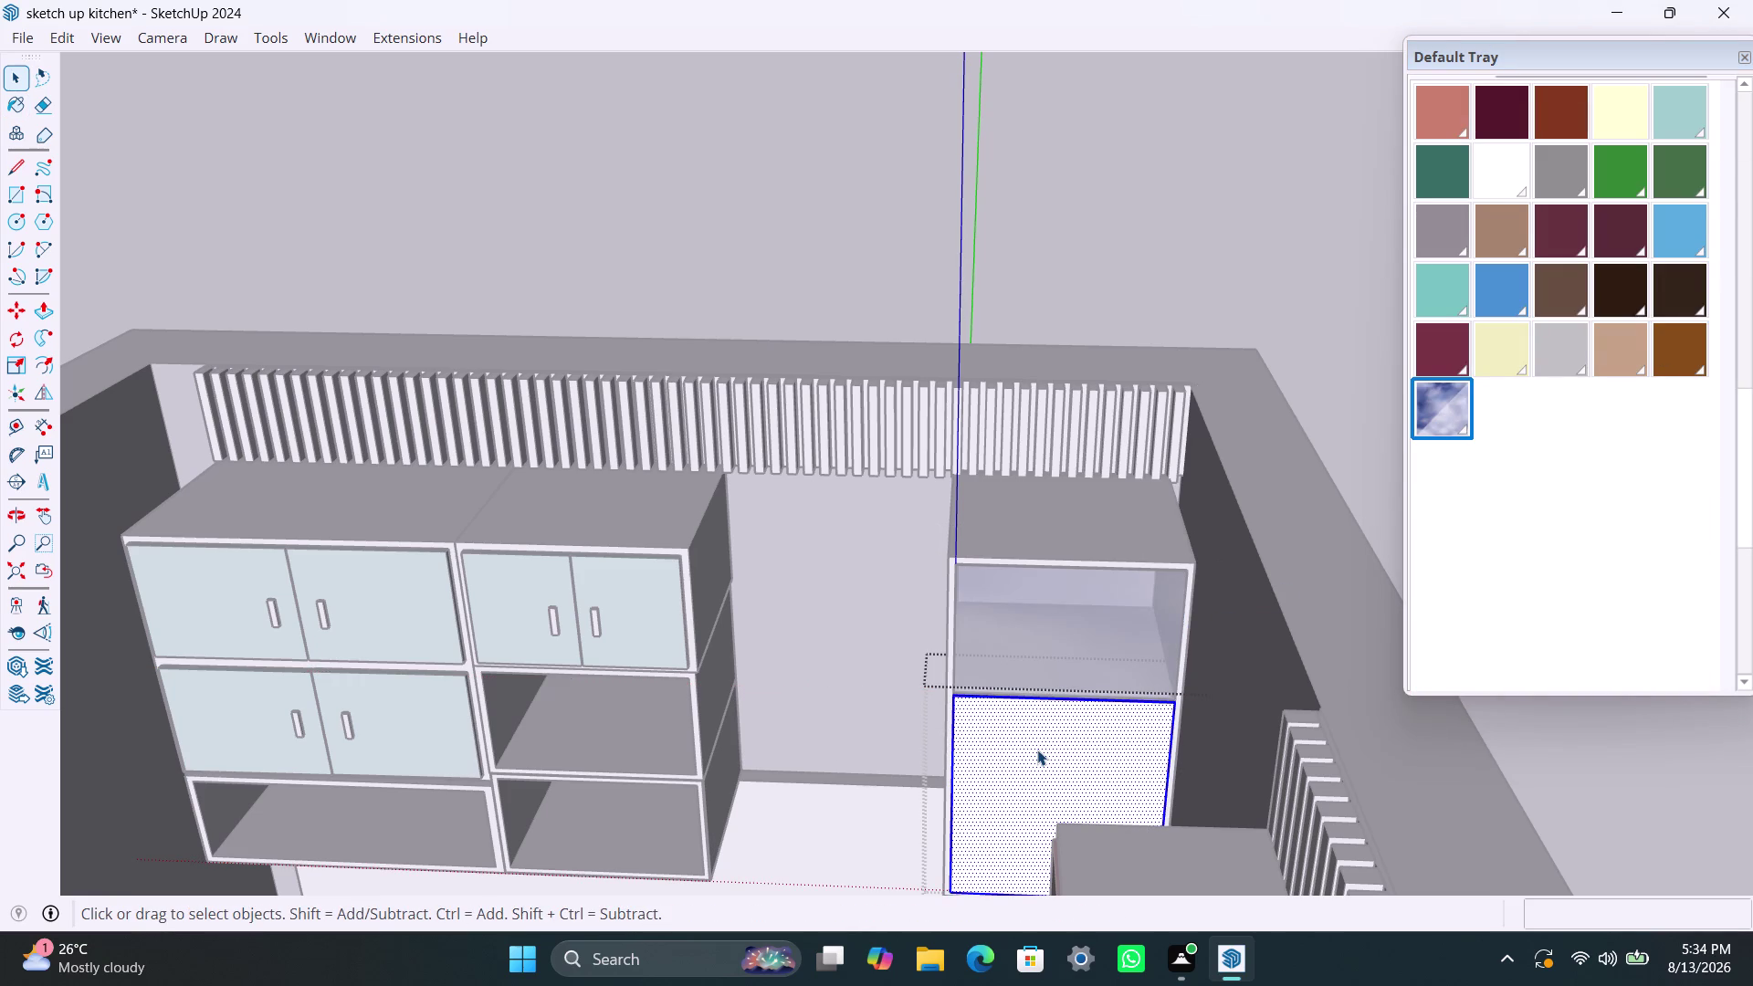
click(1434, 400)
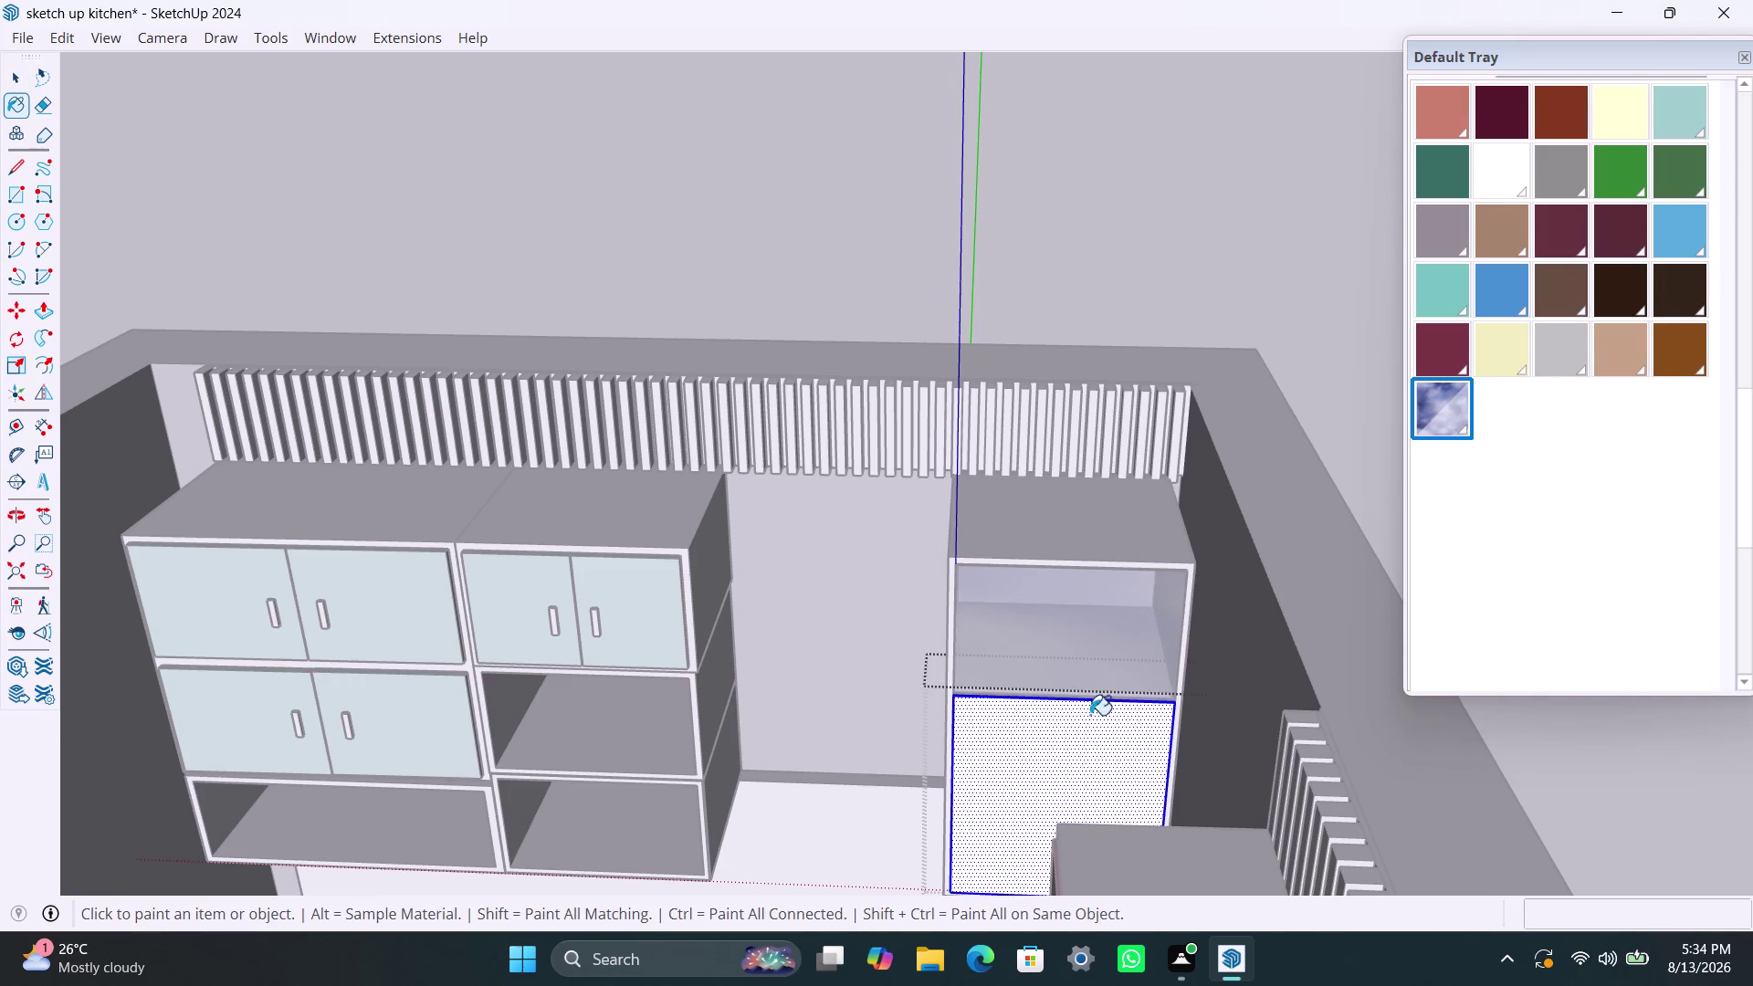
click(1051, 755)
key(space)
click(869, 261)
scroll(down, 3)
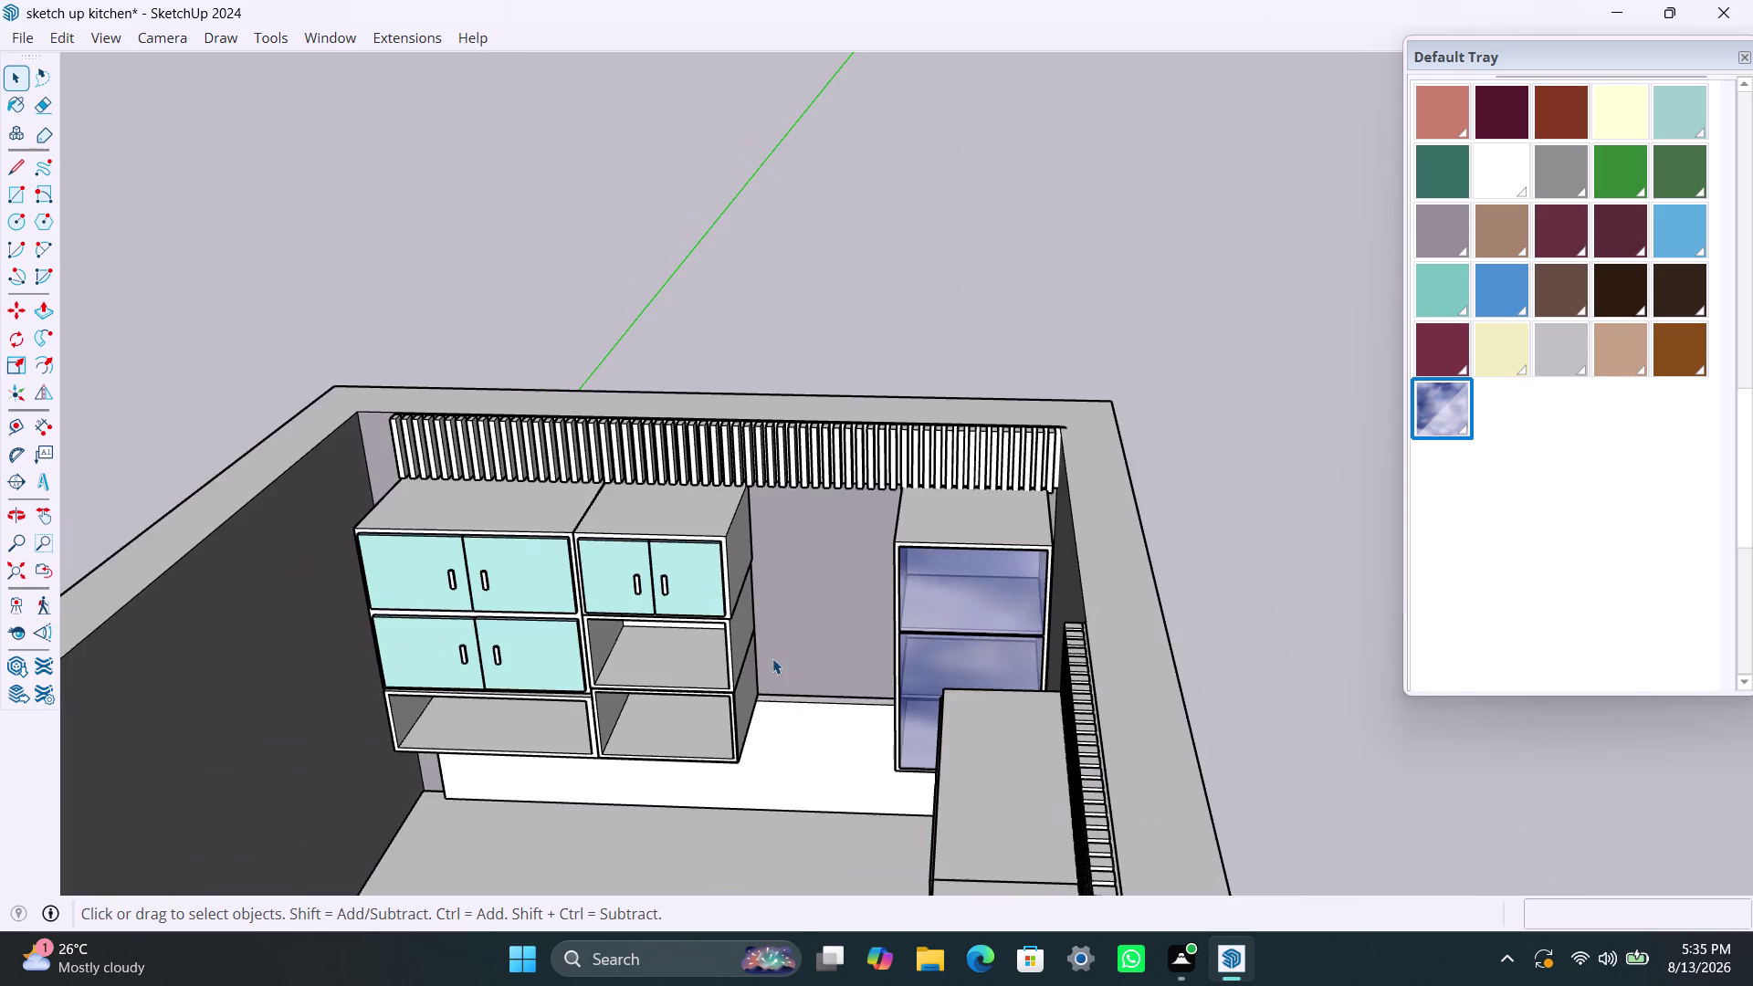
Apply sky-reflection glass to the left and right pink cabinet doors.
middle_drag(774, 673, 1387, 724)
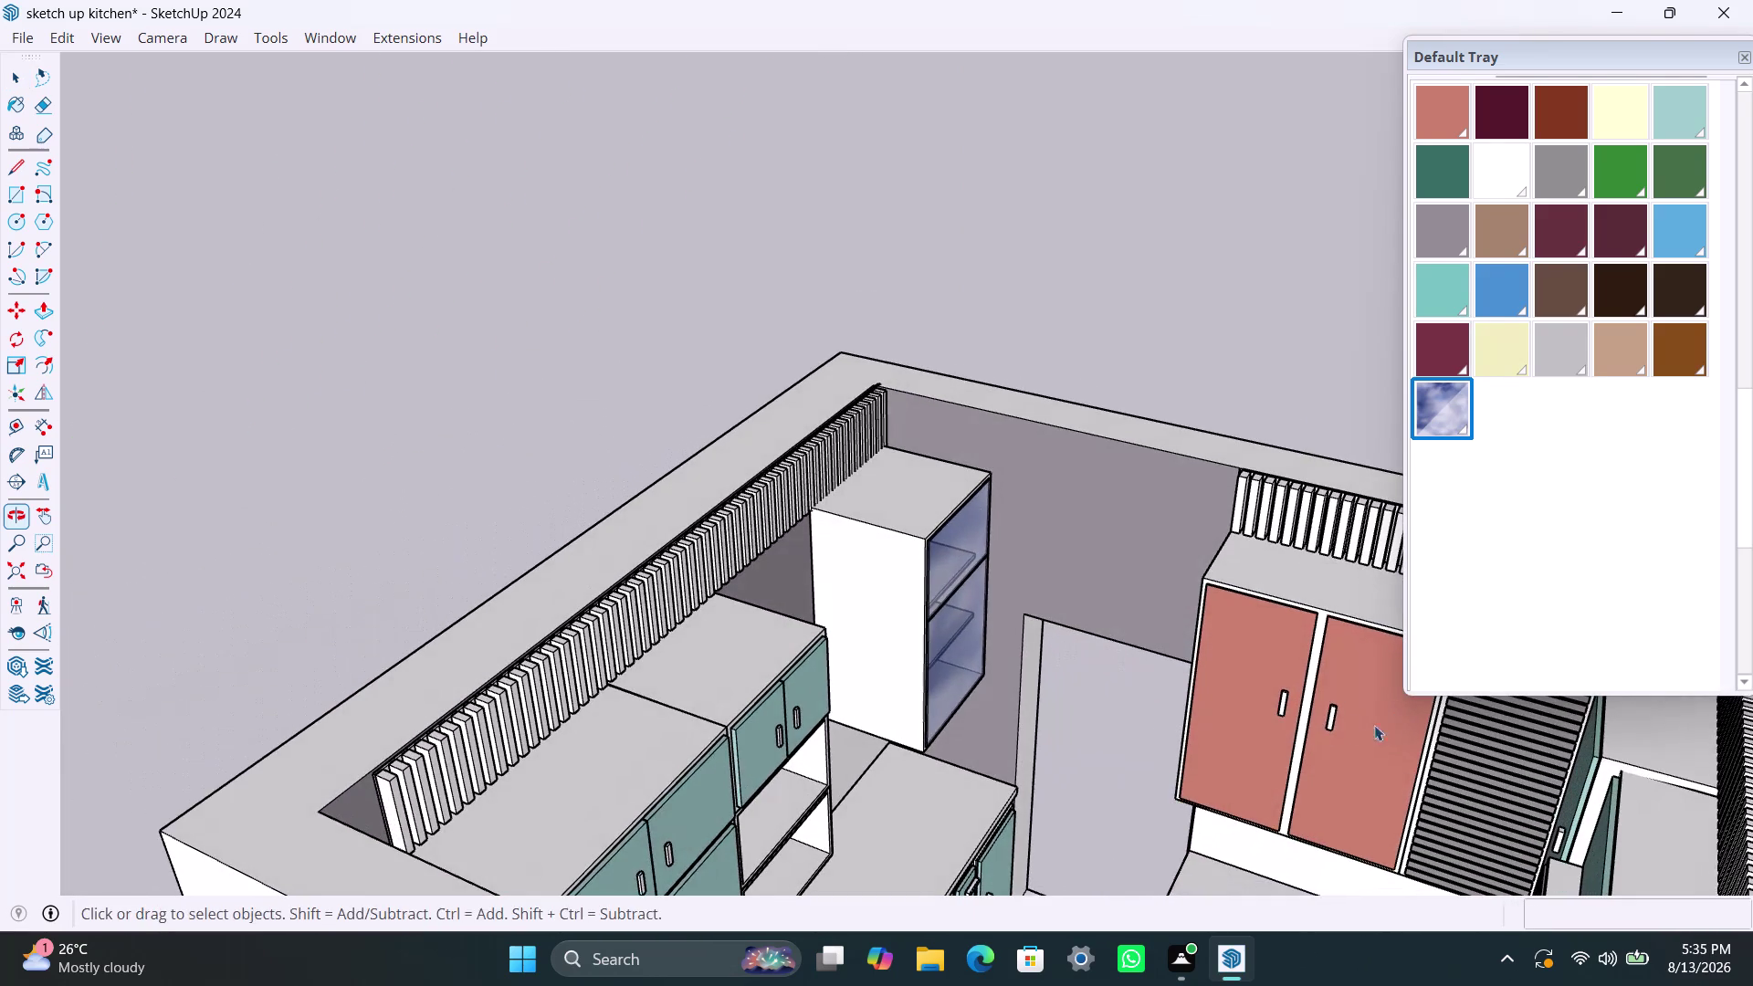
triple_click(1268, 651)
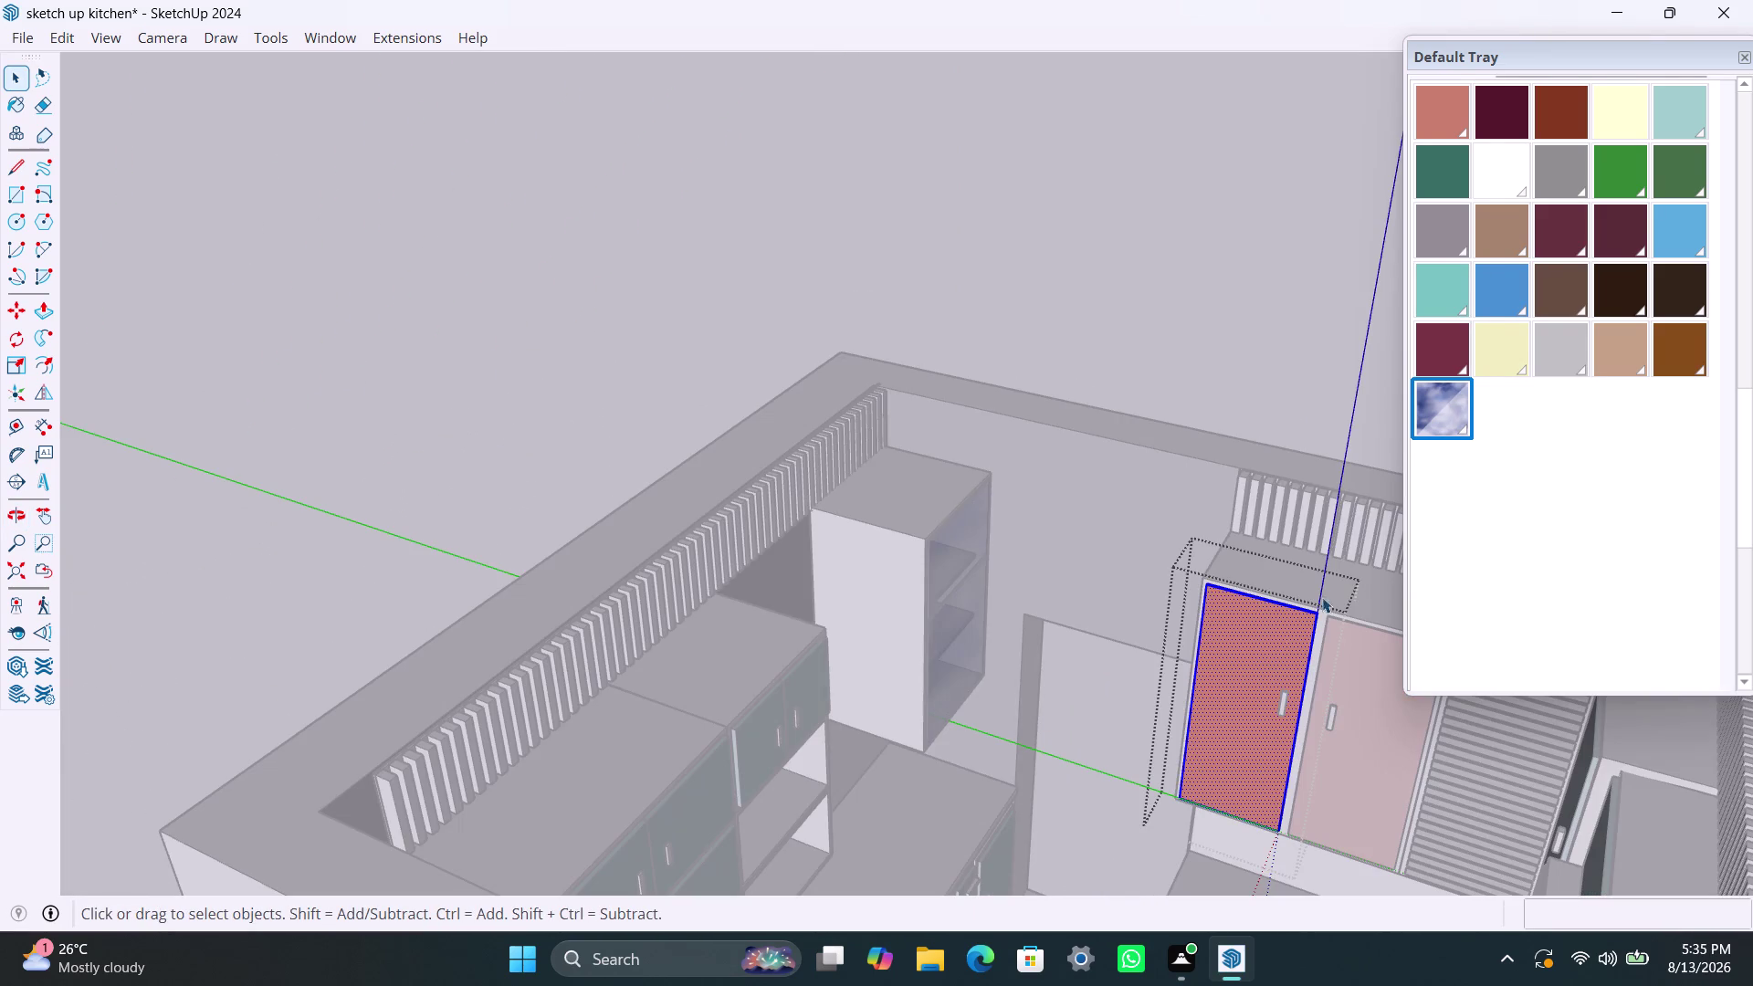
click(1441, 398)
click(1243, 689)
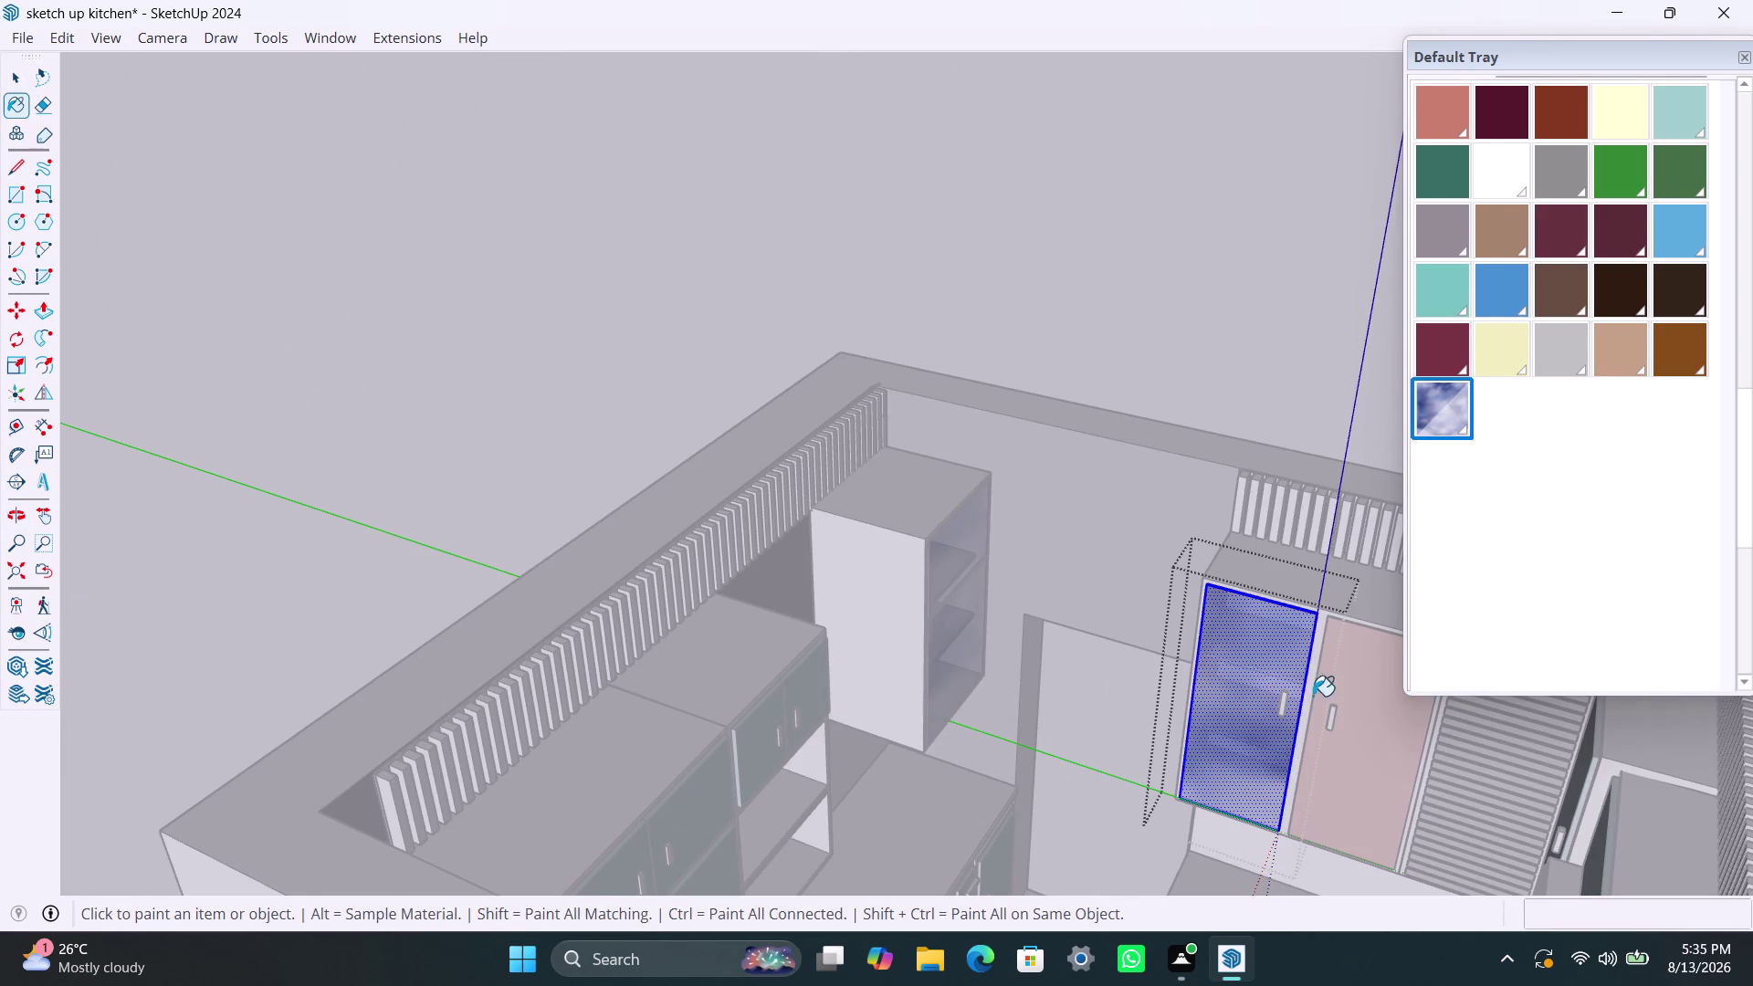
key(space)
triple_click(1355, 681)
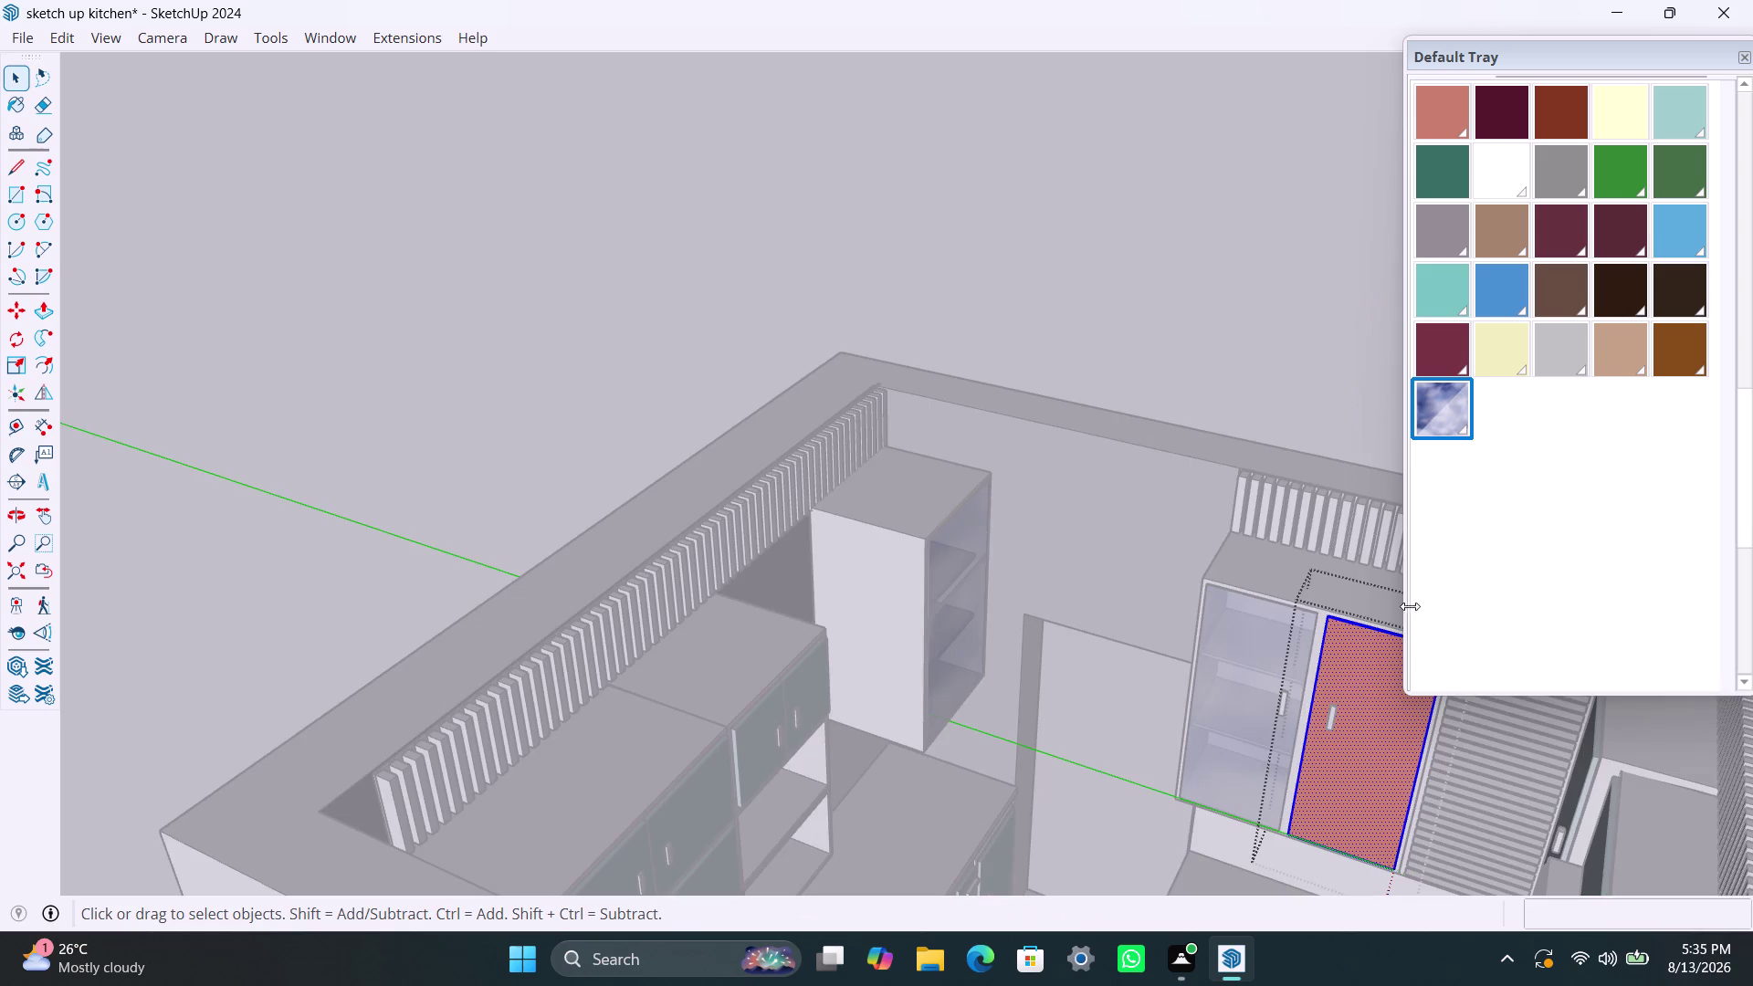
click(1426, 402)
click(1371, 708)
key(space)
click(1193, 319)
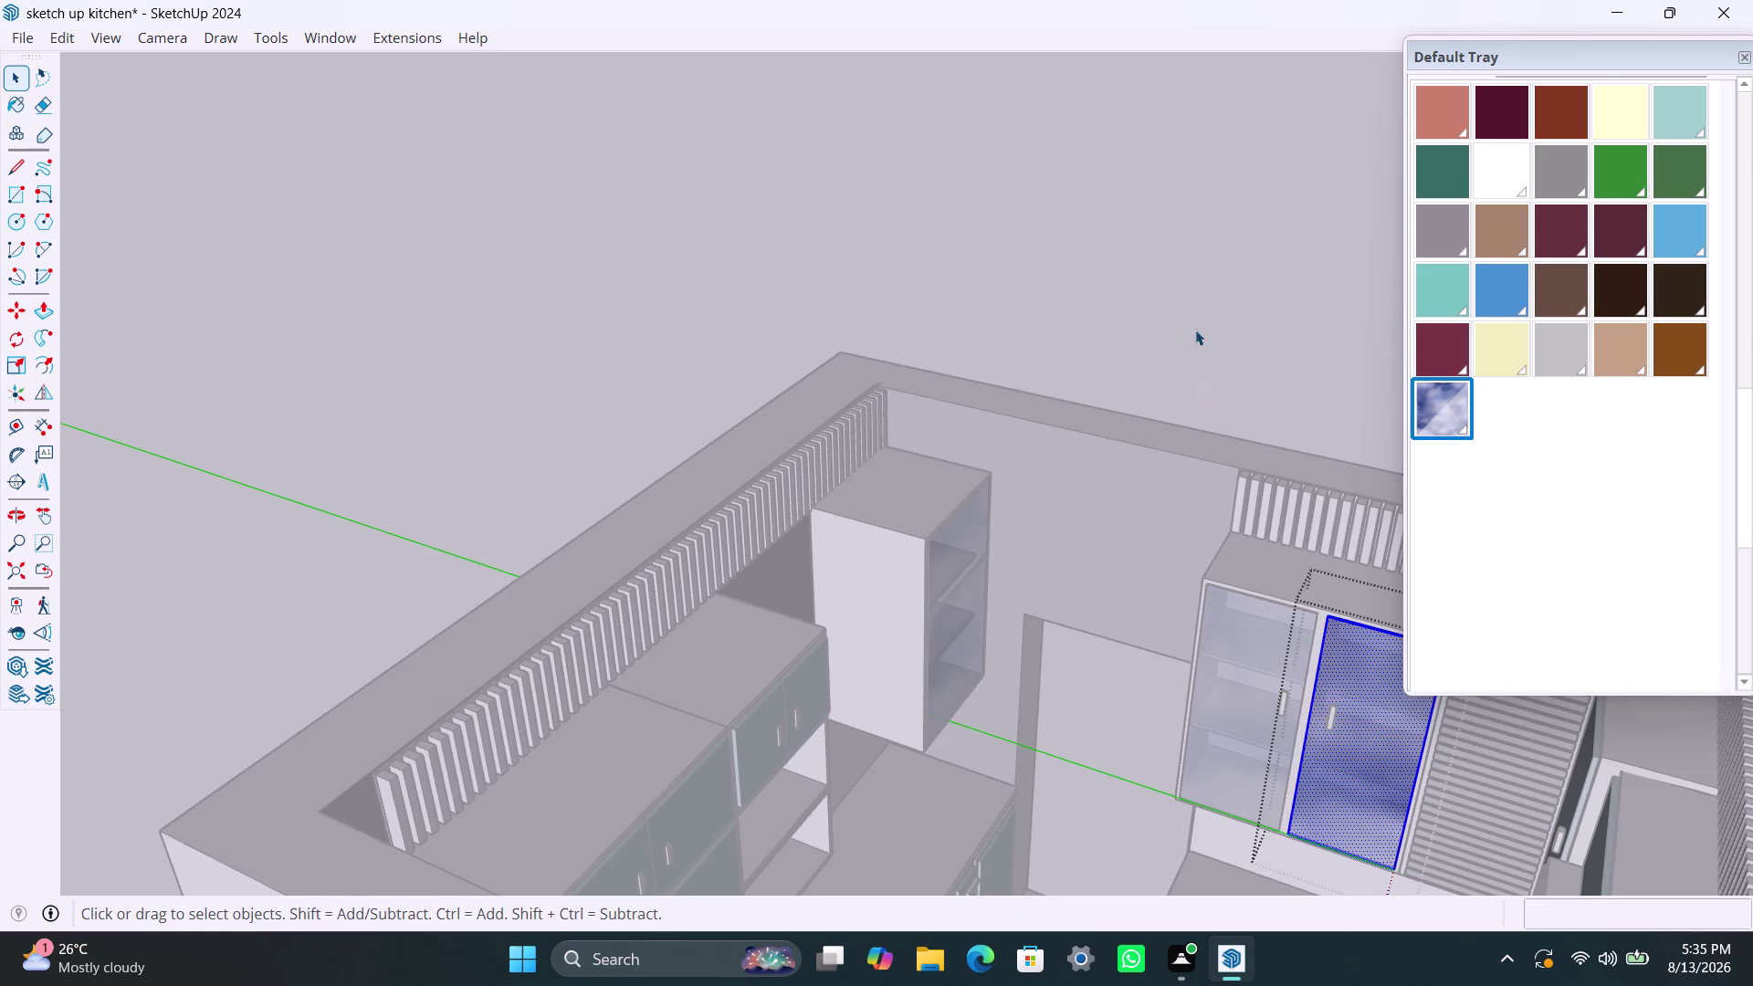
scroll(down, 3)
Orbit the kitchen to review the glass-door cabinets and far wall.
middle_drag(1206, 605, 1004, 631)
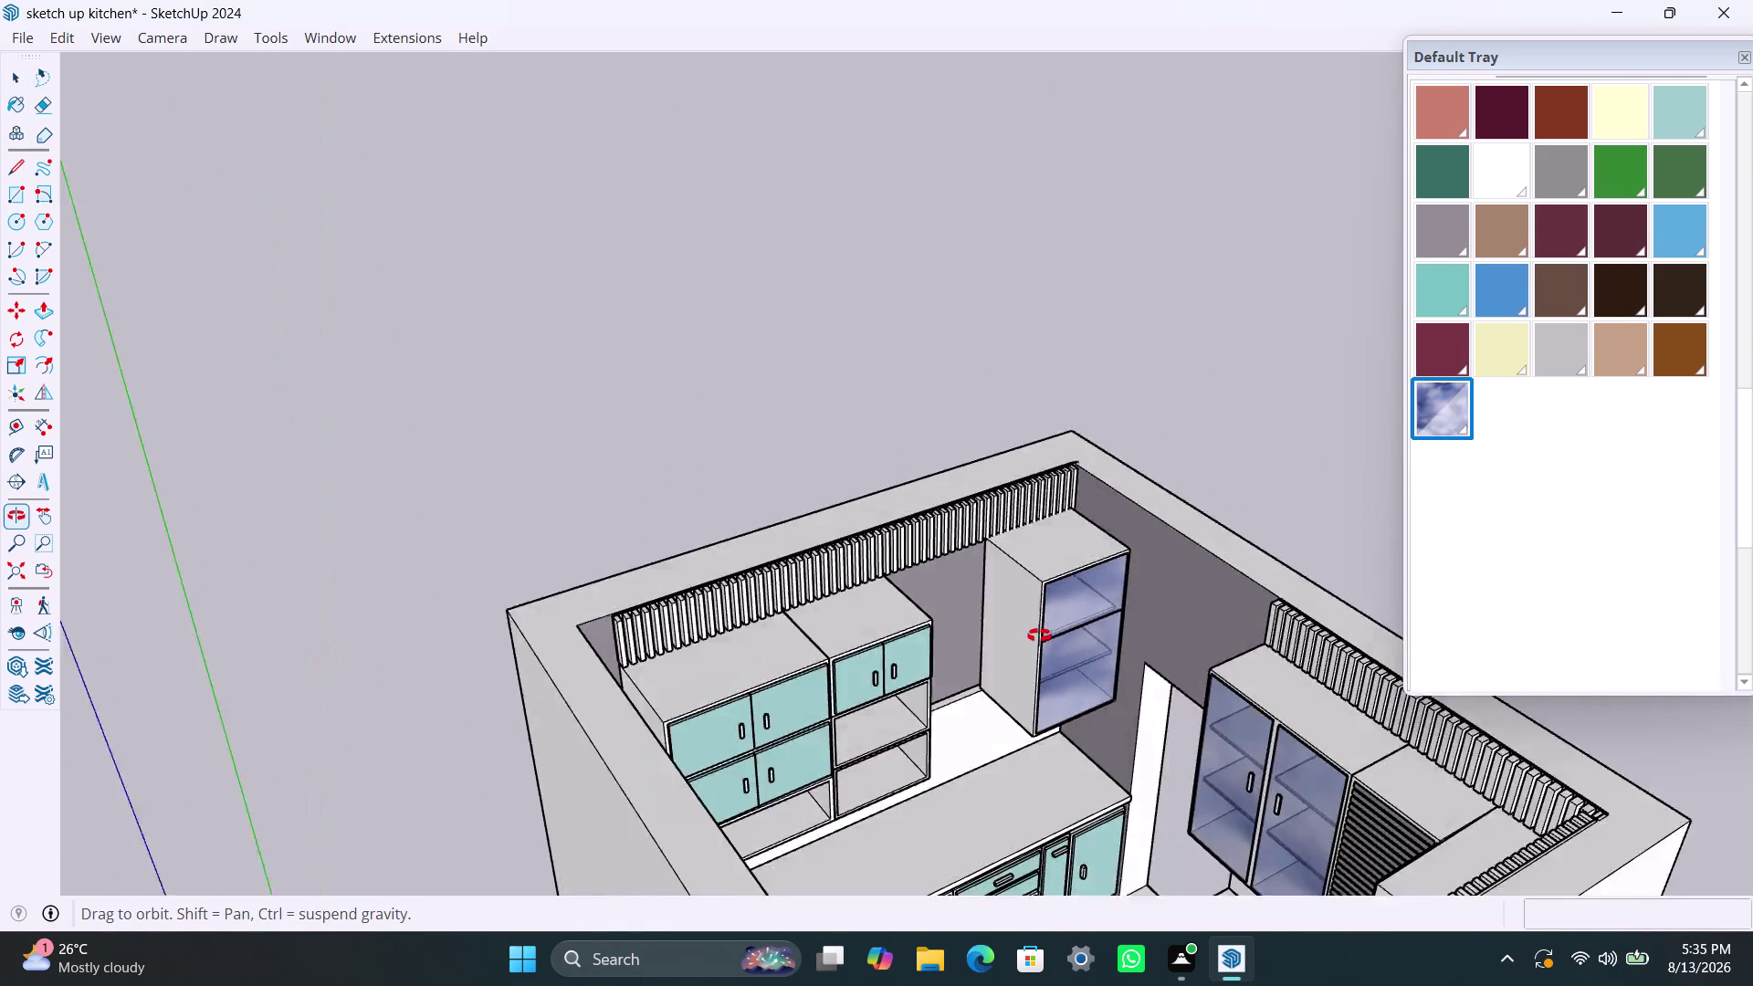
middle_drag(1003, 631, 1752, 729)
scroll(up, 3)
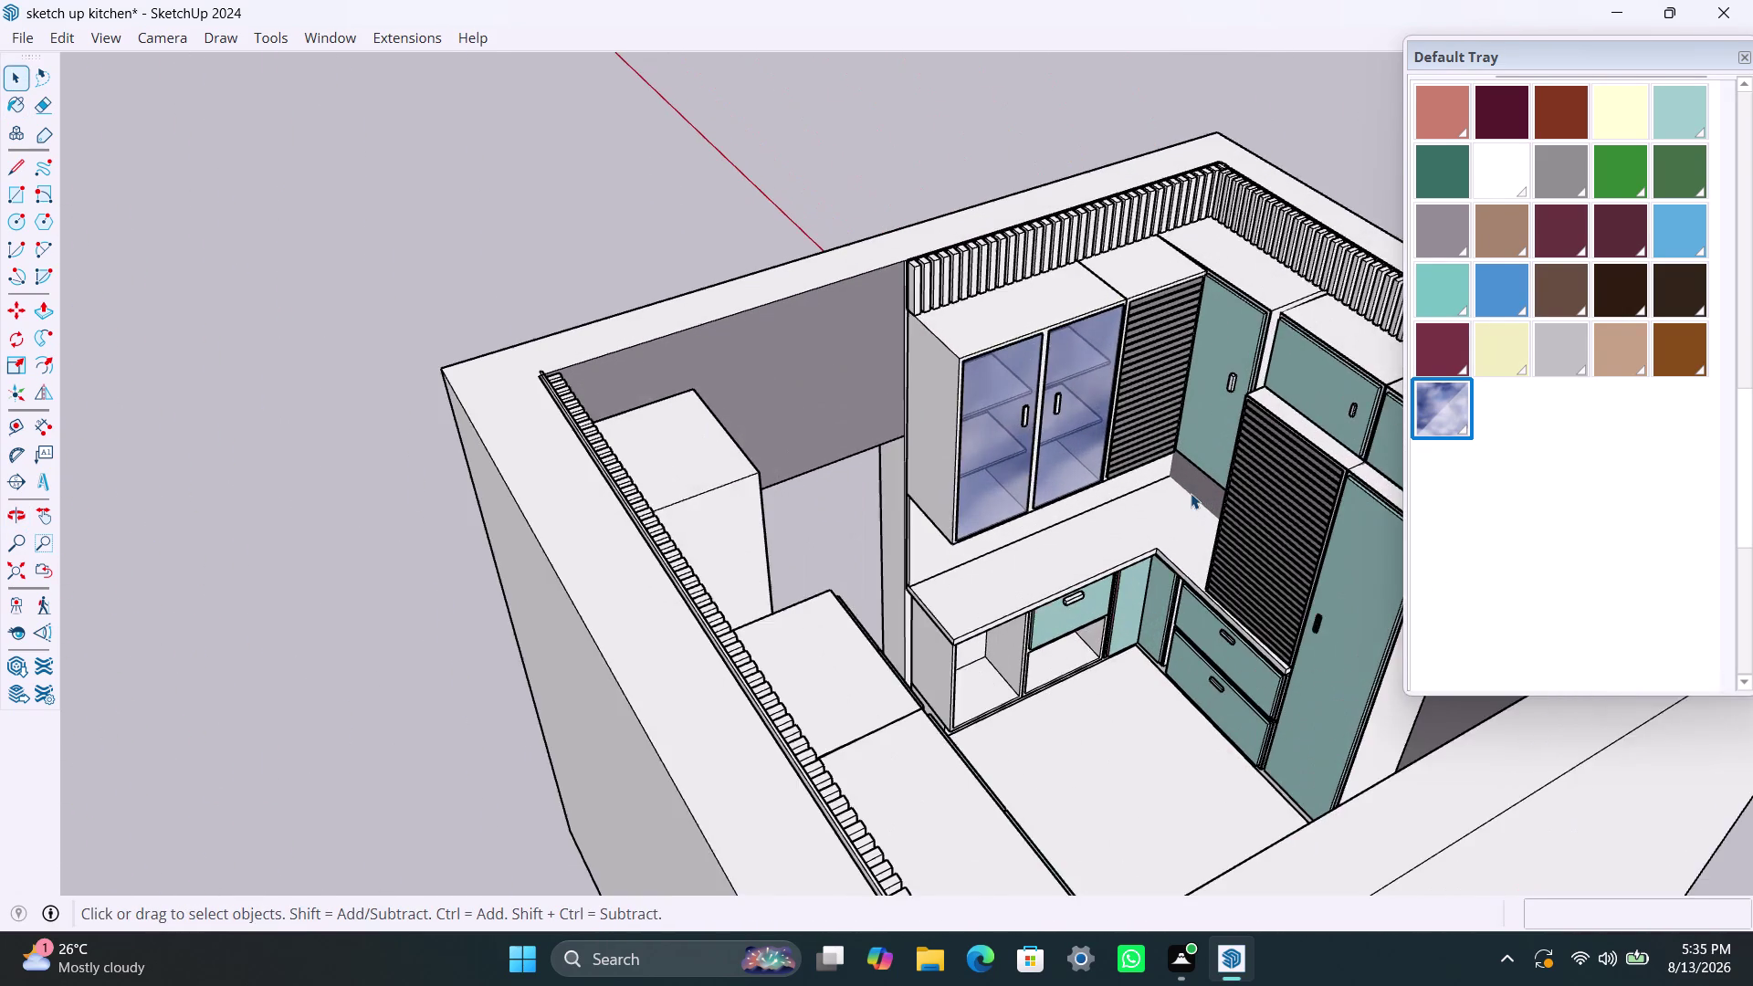
scroll(up, 3)
middle_drag(1163, 409, 996, 418)
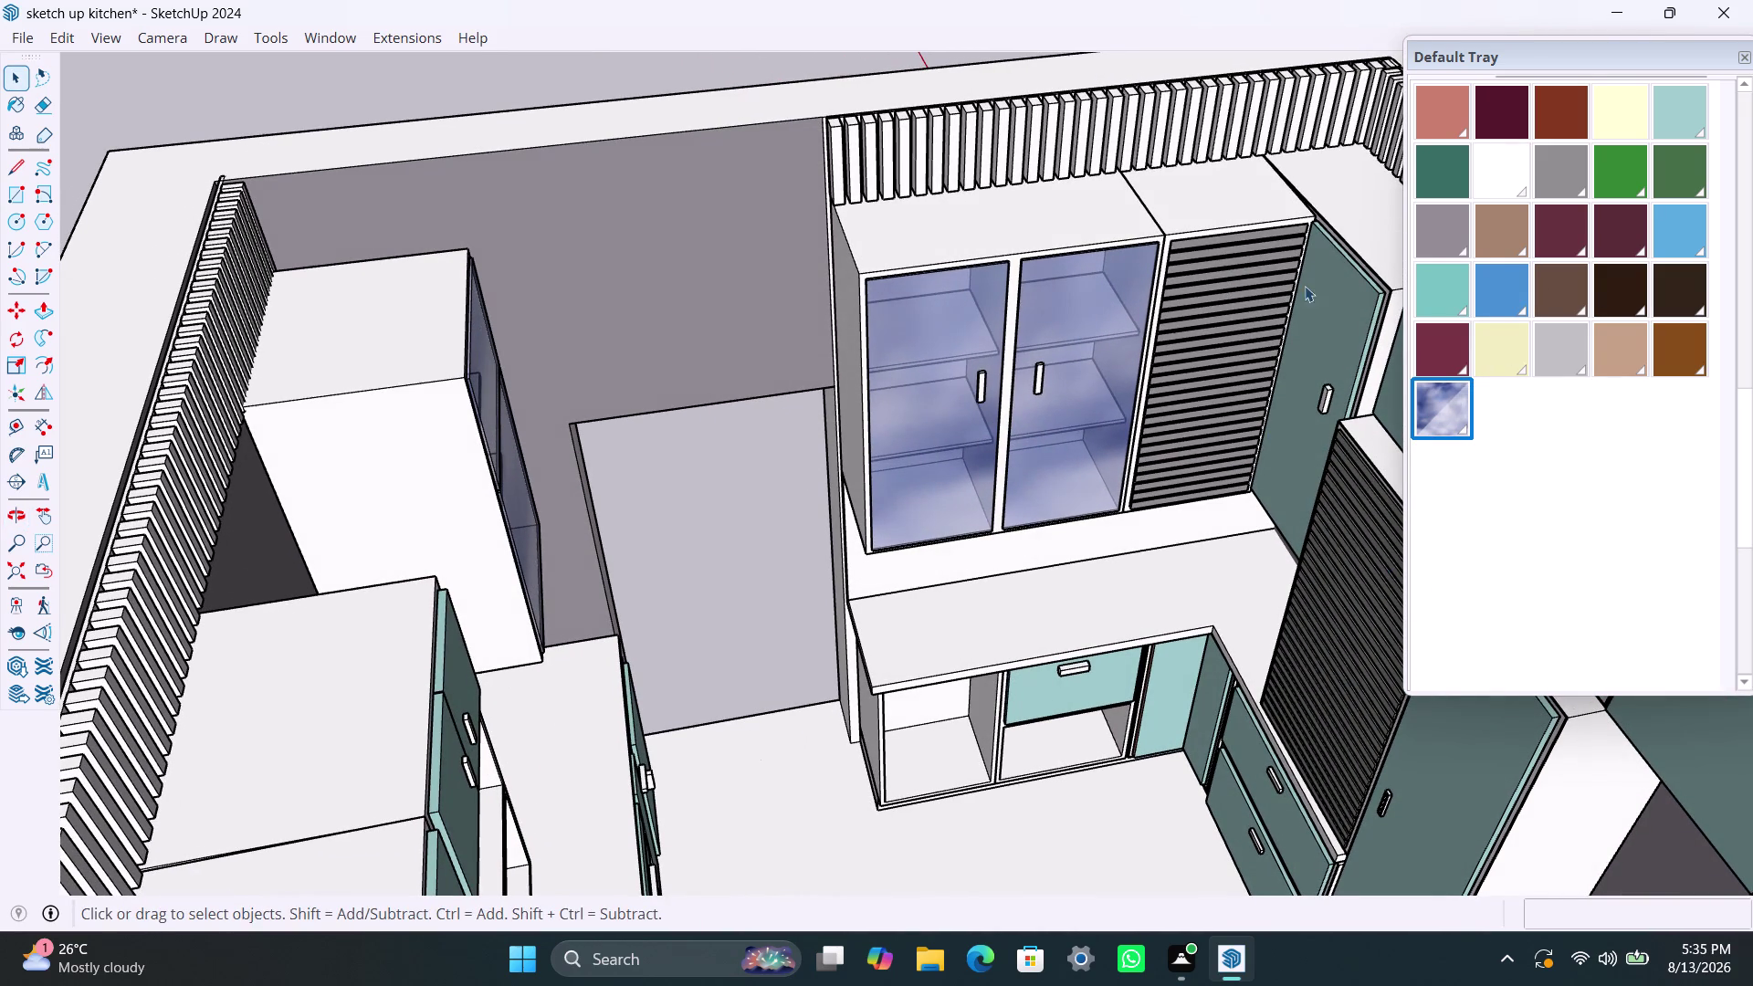
scroll(down, 3)
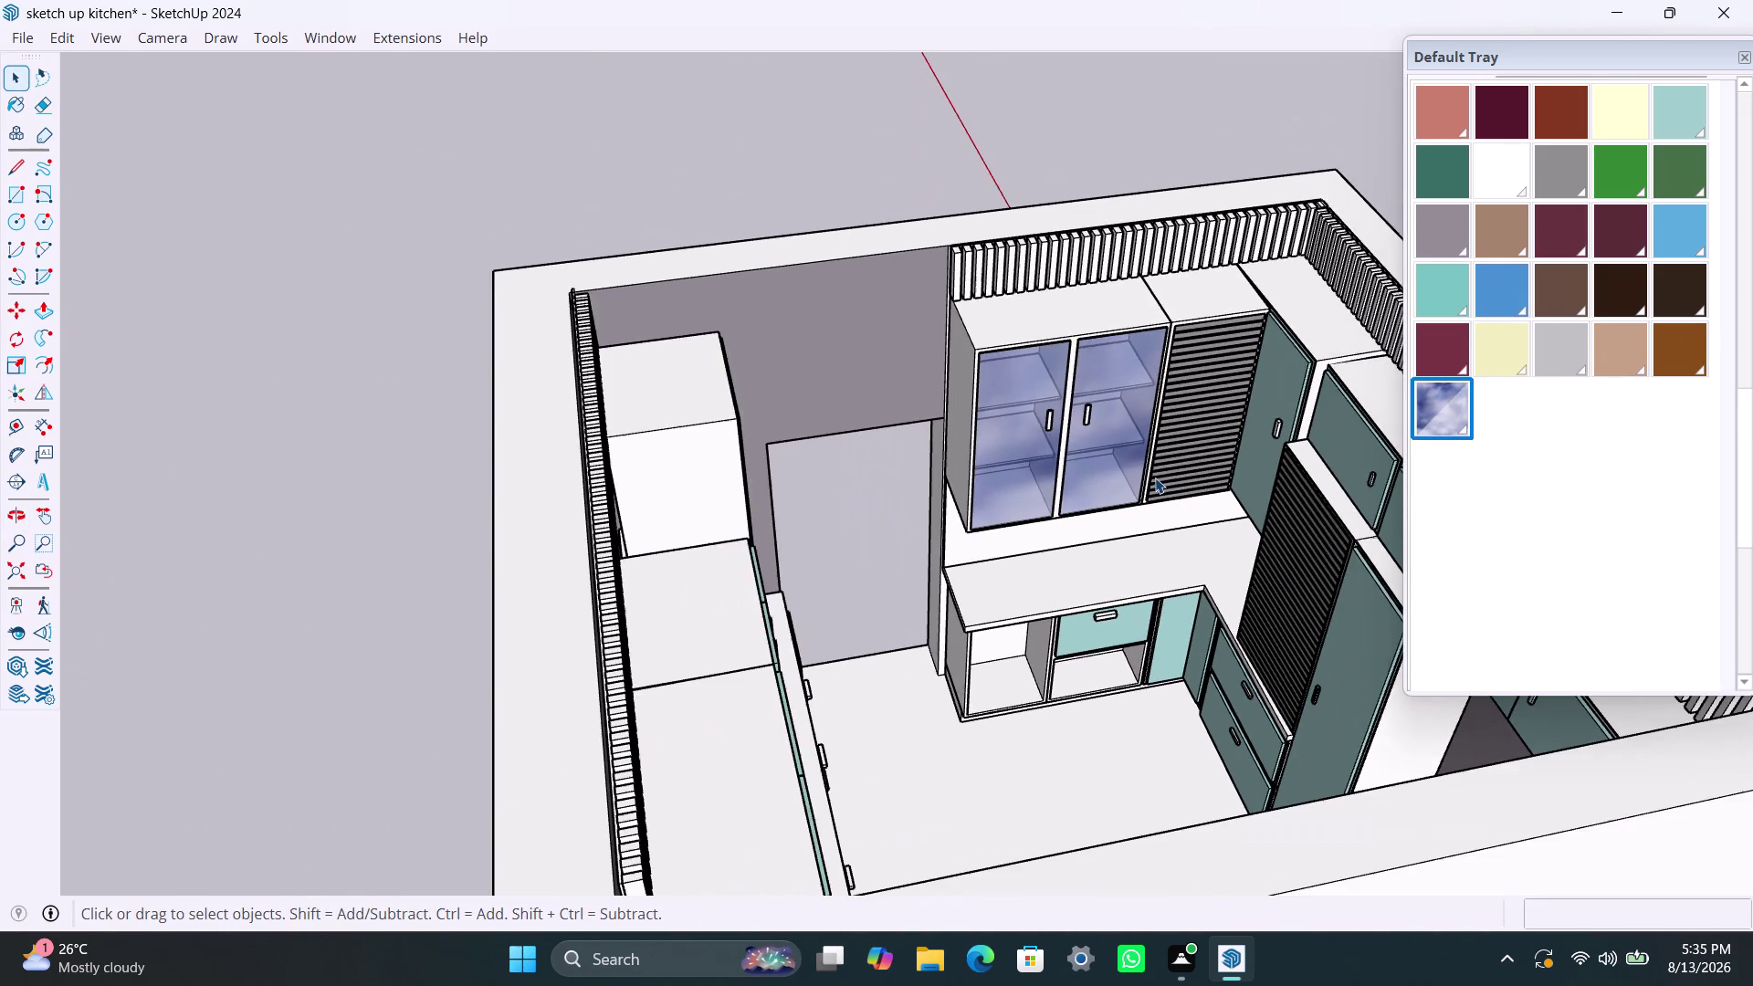
middle_drag(1142, 471, 1288, 457)
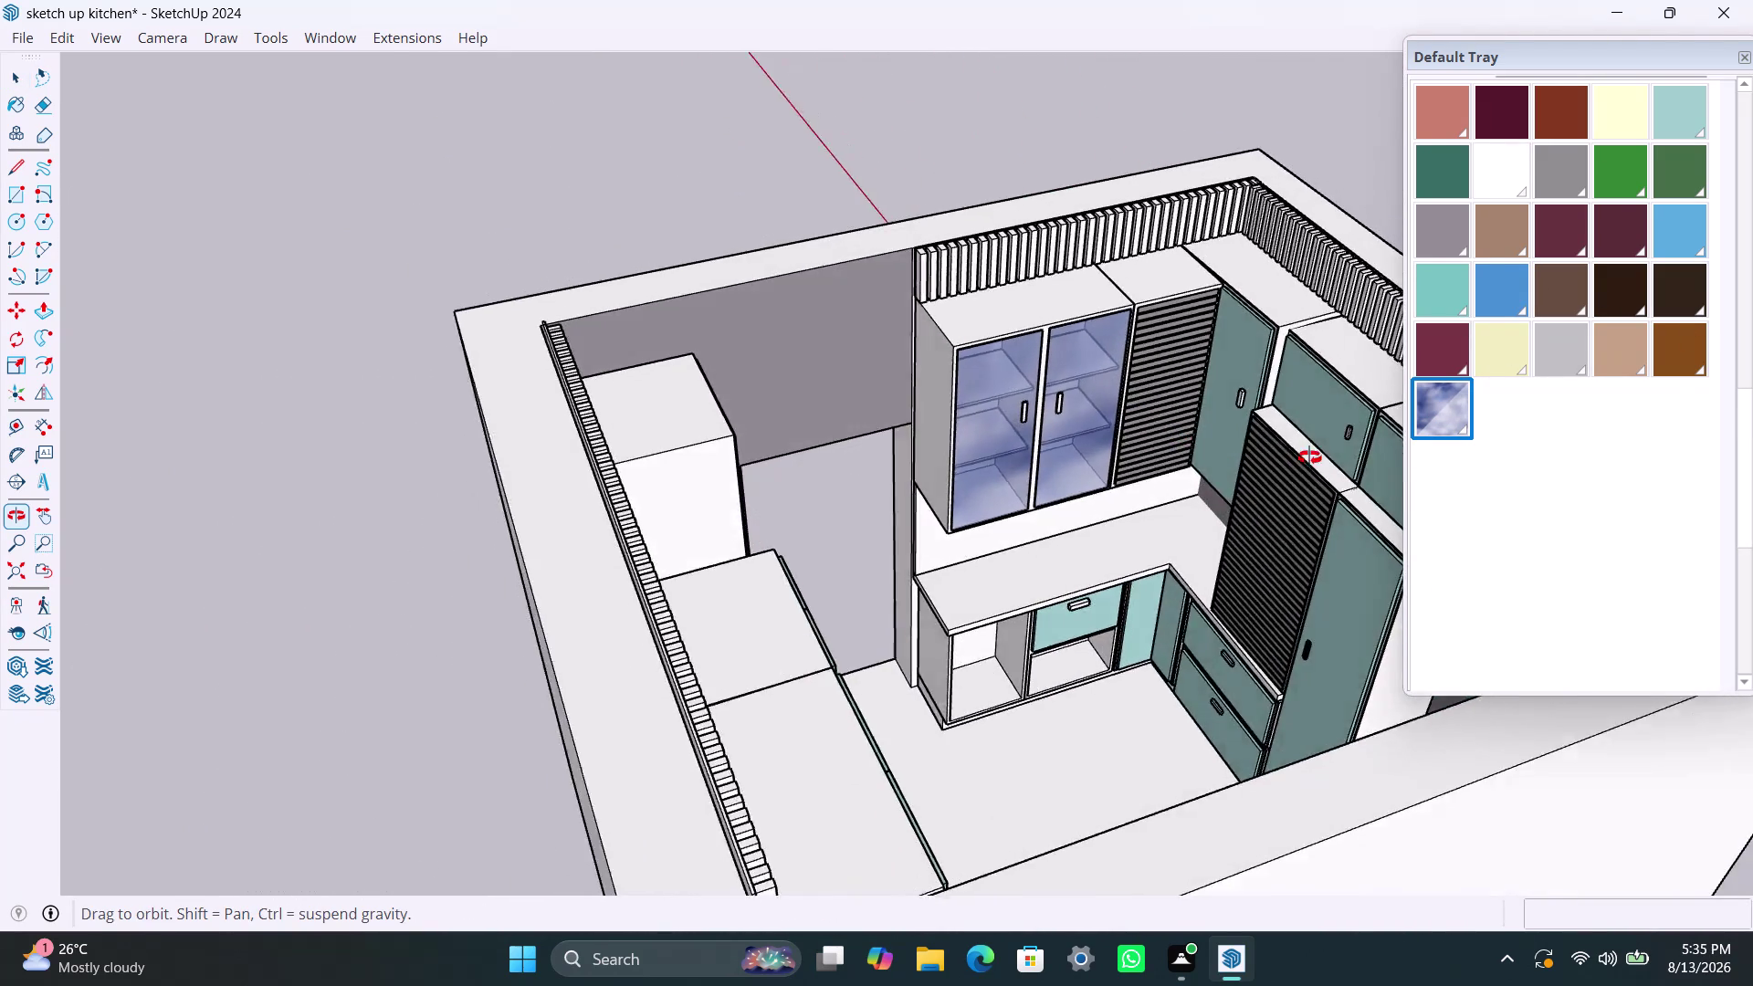
middle_drag(1287, 458, 905, 420)
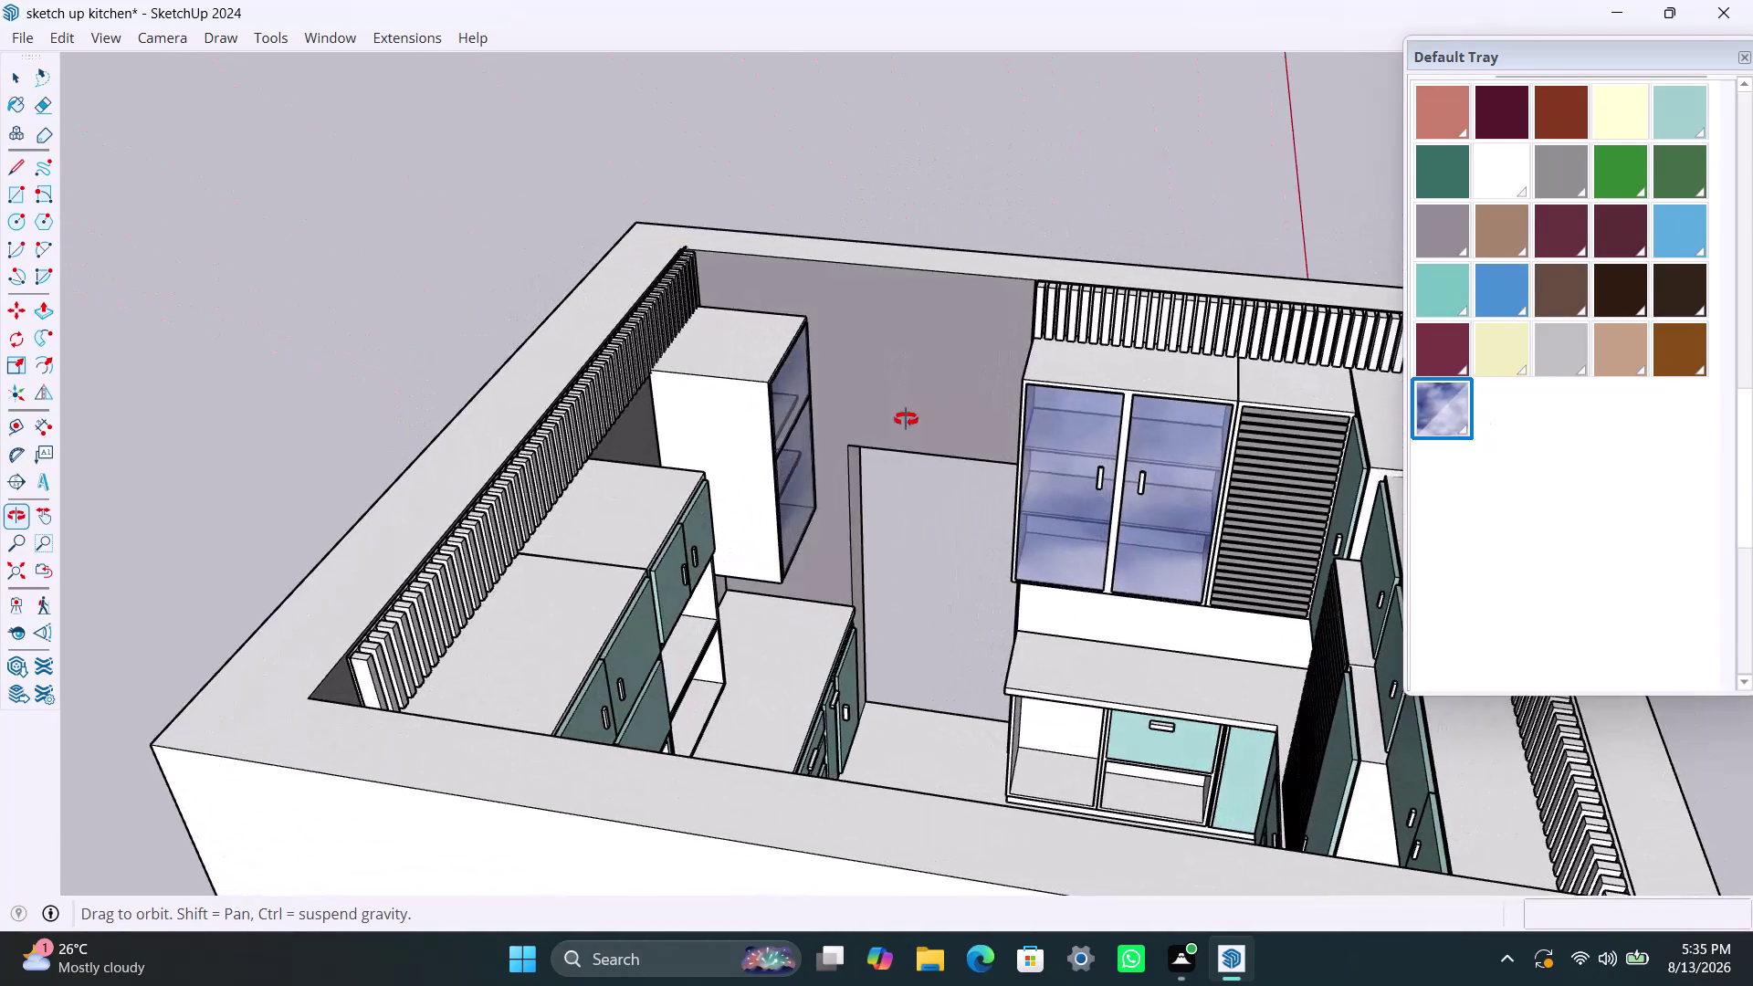
middle_drag(906, 419, 753, 422)
click(1135, 194)
scroll(down, 3)
Paint two open shelf compartments under the upper cabinets pale cream.
middle_drag(986, 496, 594, 519)
scroll(up, 3)
middle_drag(950, 590, 887, 592)
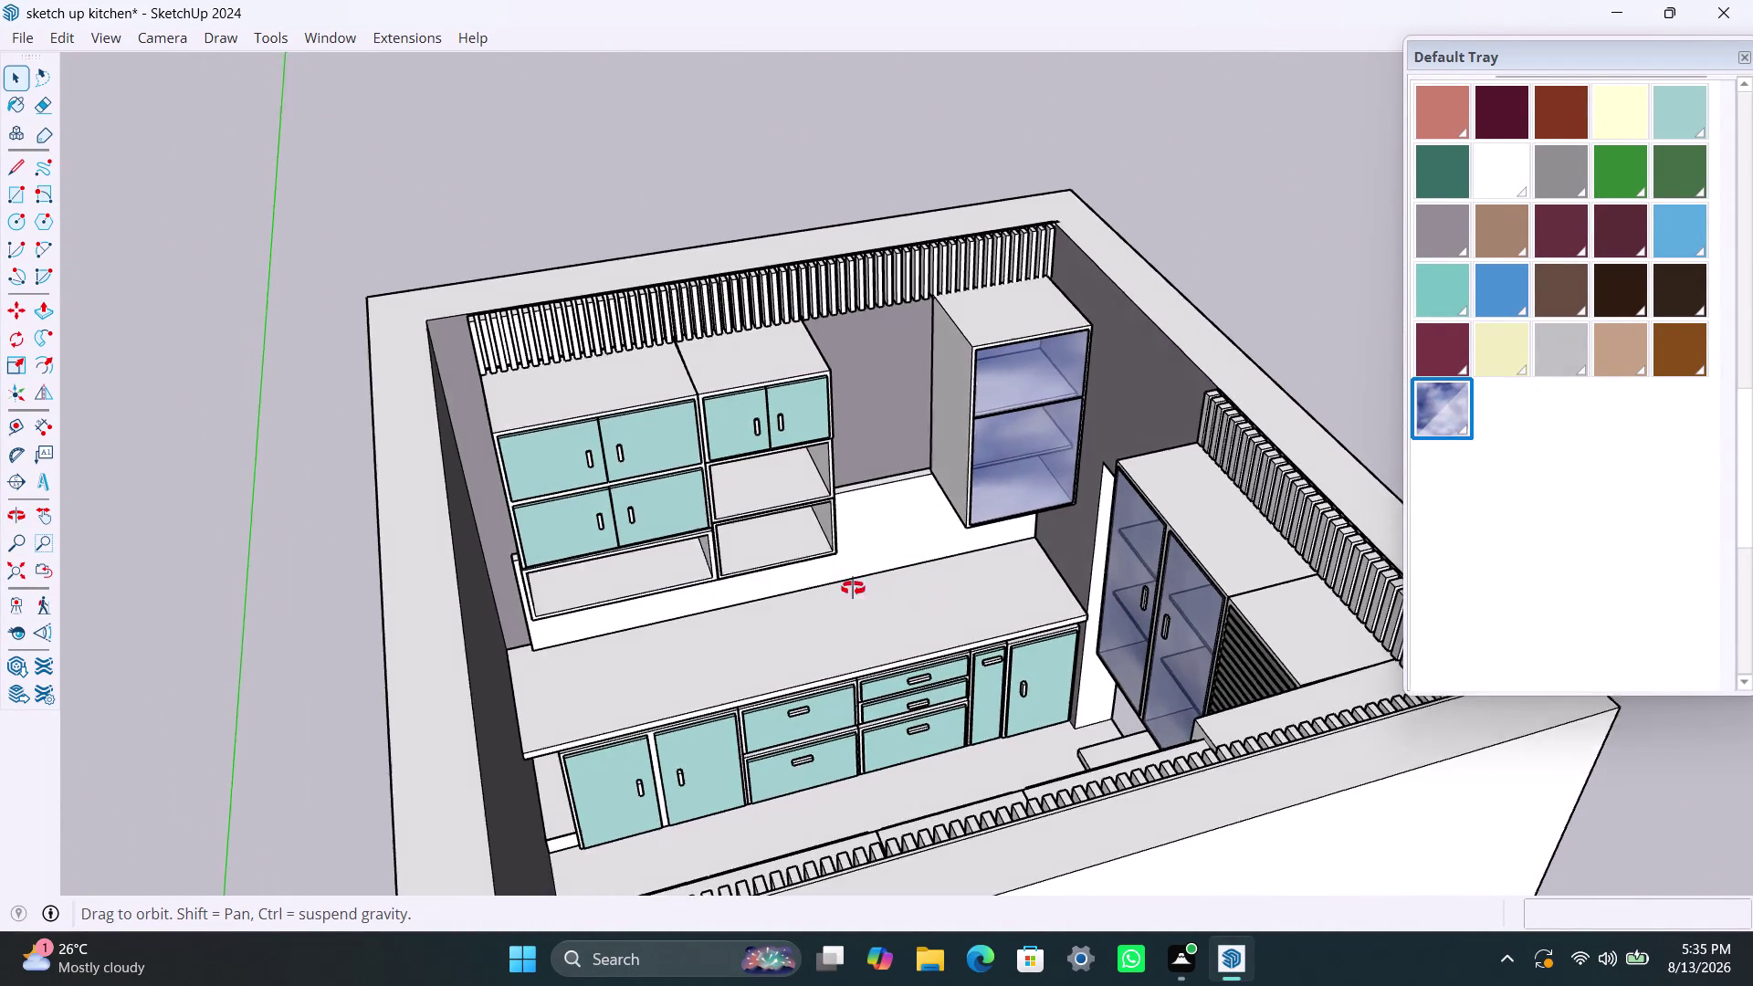
middle_drag(886, 592, 773, 436)
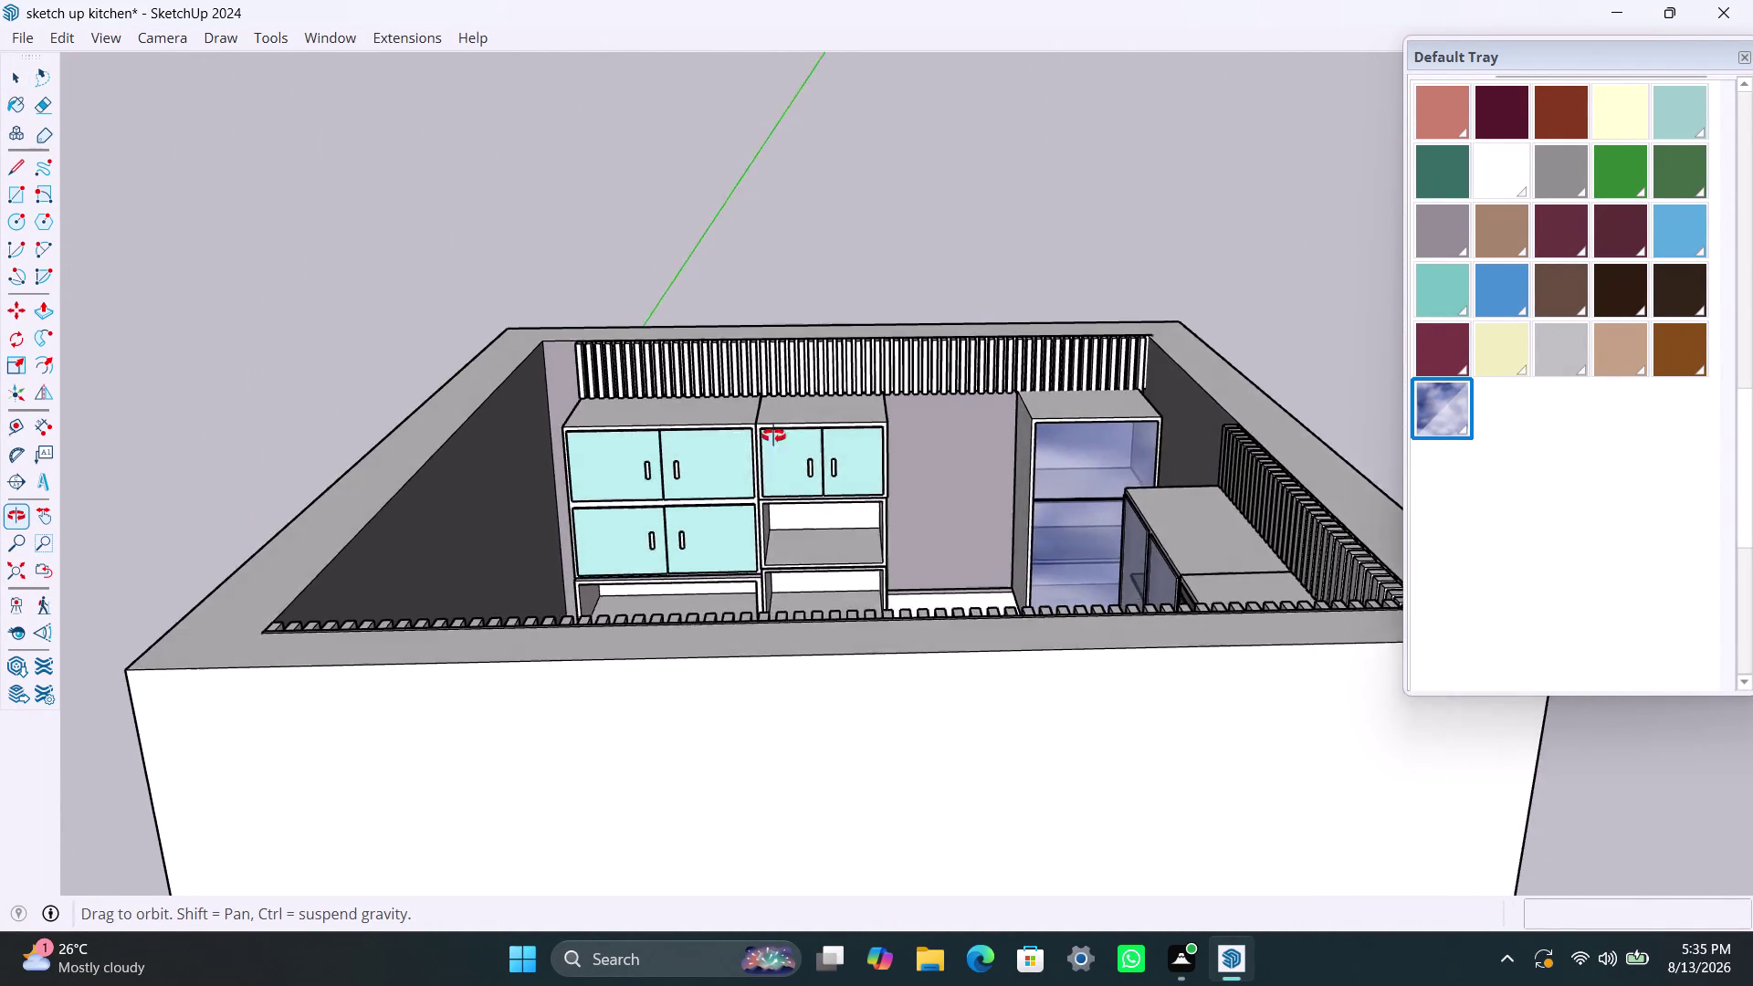
middle_drag(773, 435, 704, 599)
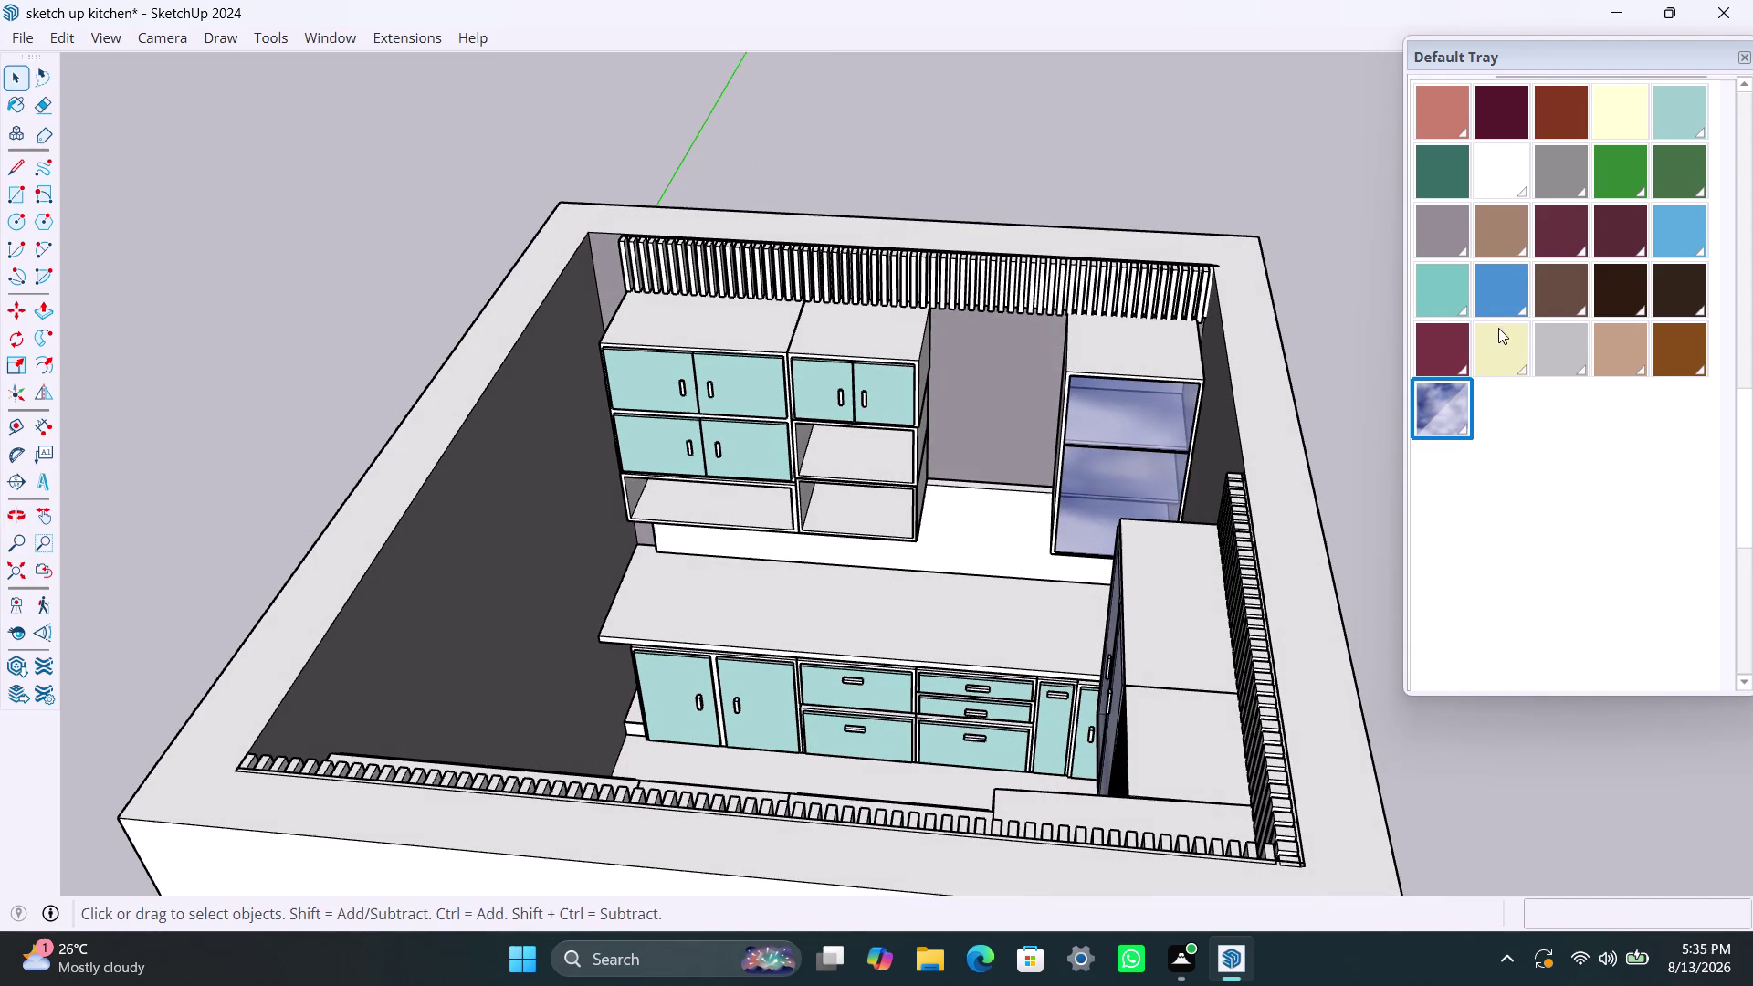
click(1632, 111)
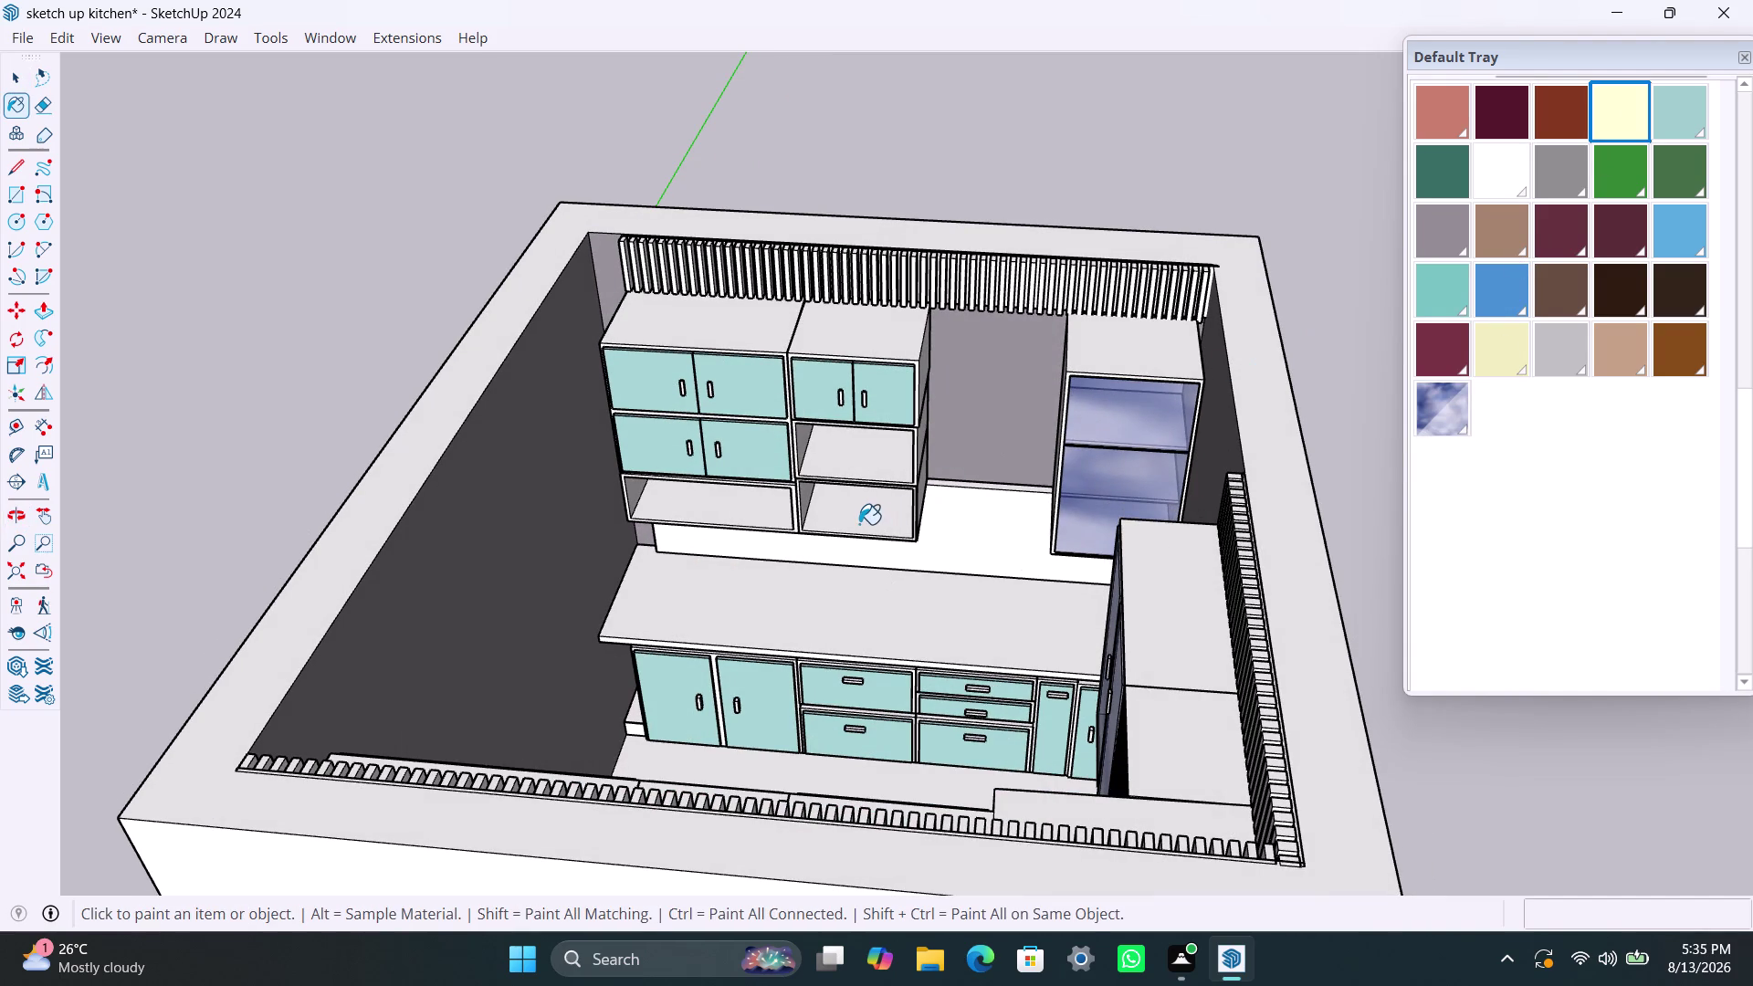
click(859, 524)
click(861, 471)
Paint three more shelf and cabinet-top faces cream, then undo all the cream paint.
click(735, 517)
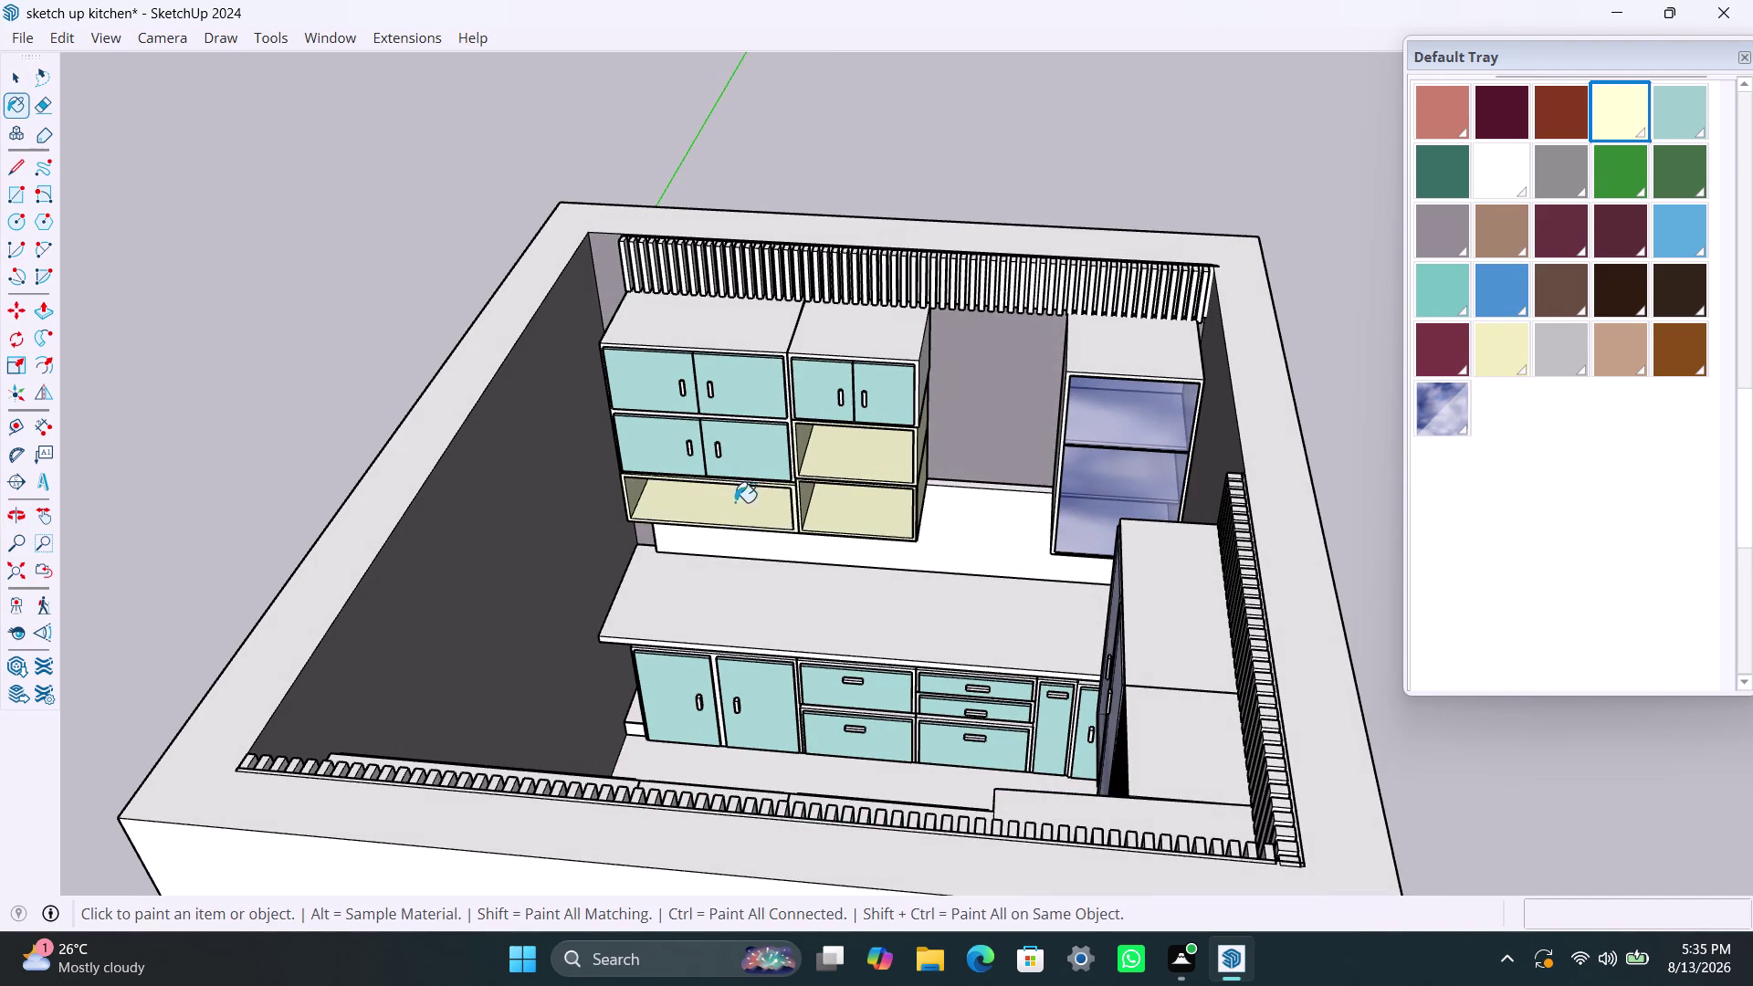
click(728, 347)
click(838, 352)
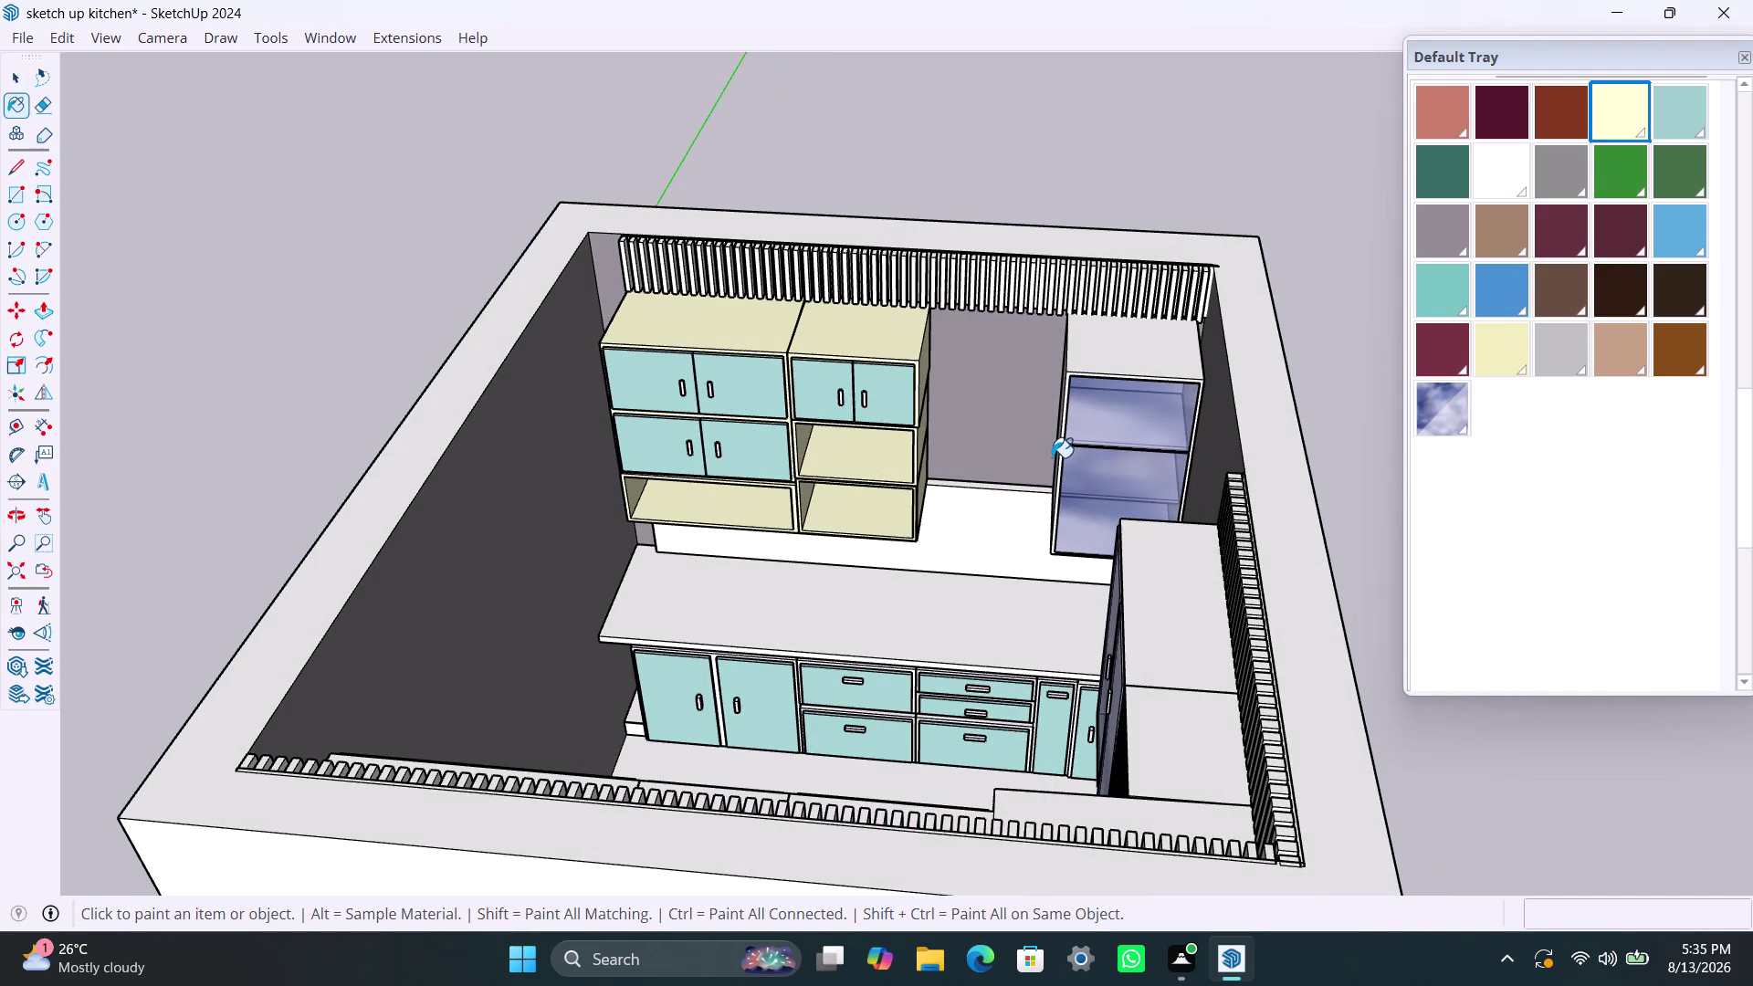
key(ctrl+z)
key(ctrl+z)
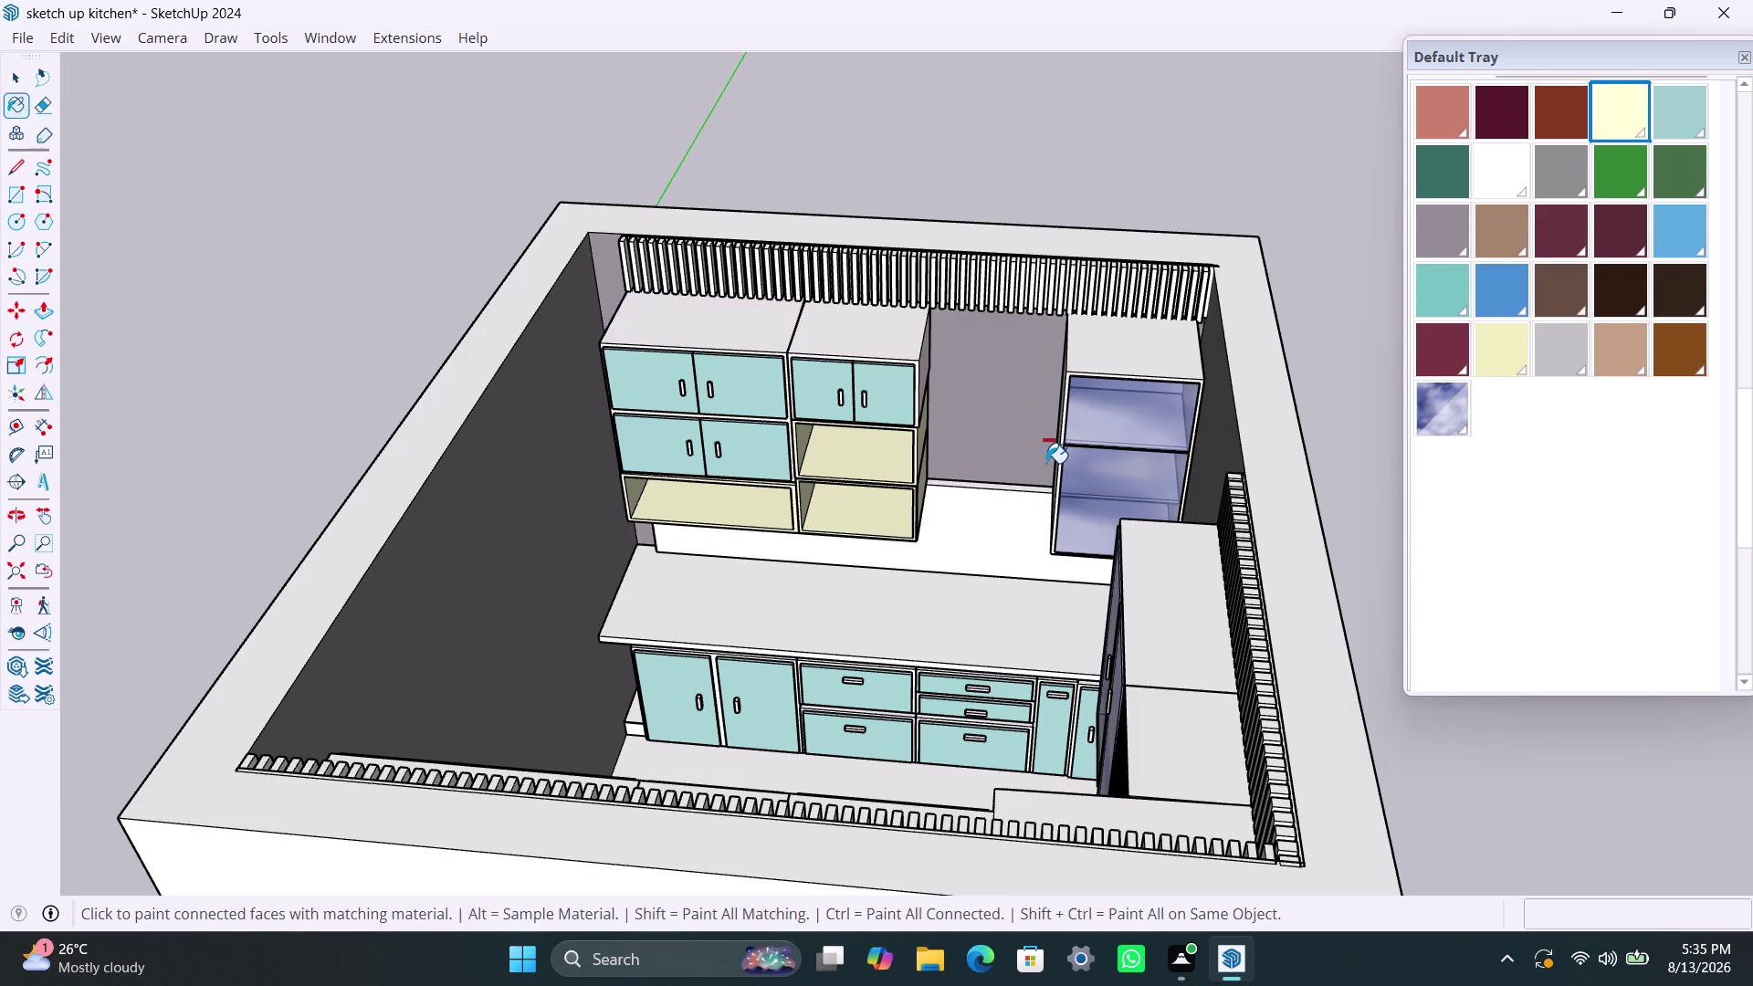
key(ctrl+z)
key(ctrl+z)
key(ctrl+z)
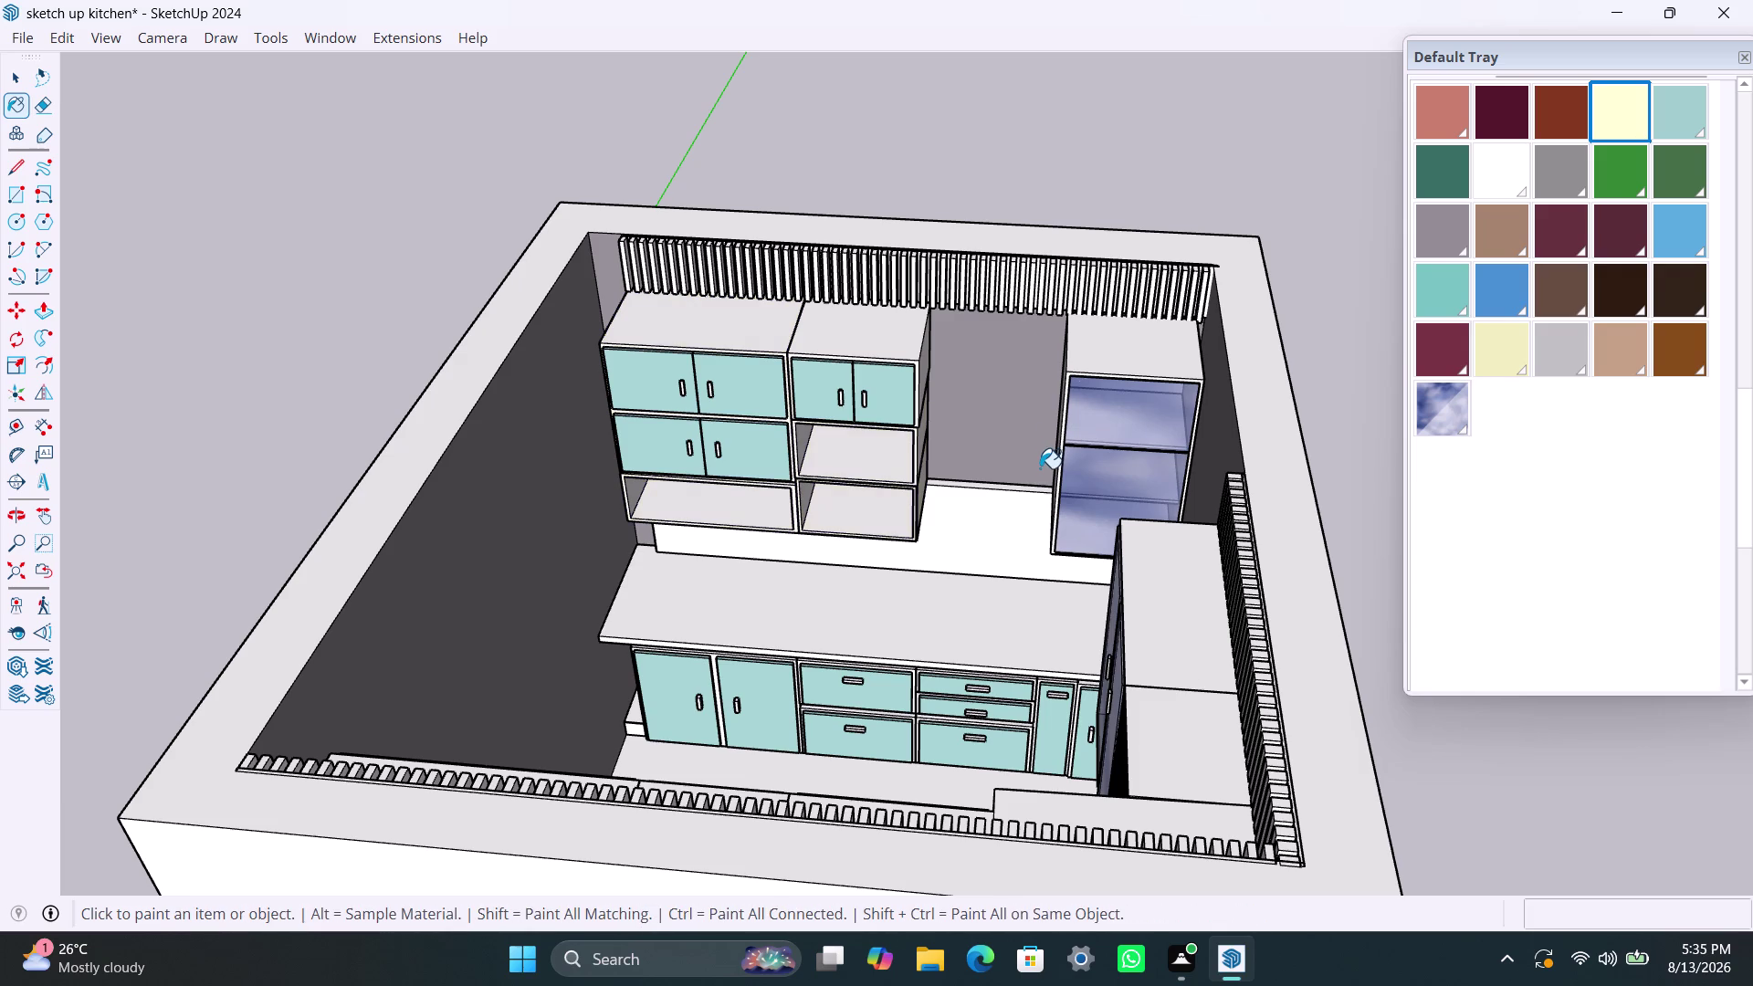
key(space)
Orbit and zoom the view toward the base cabinets.
scroll(down, 3)
middle_drag(772, 556, 925, 960)
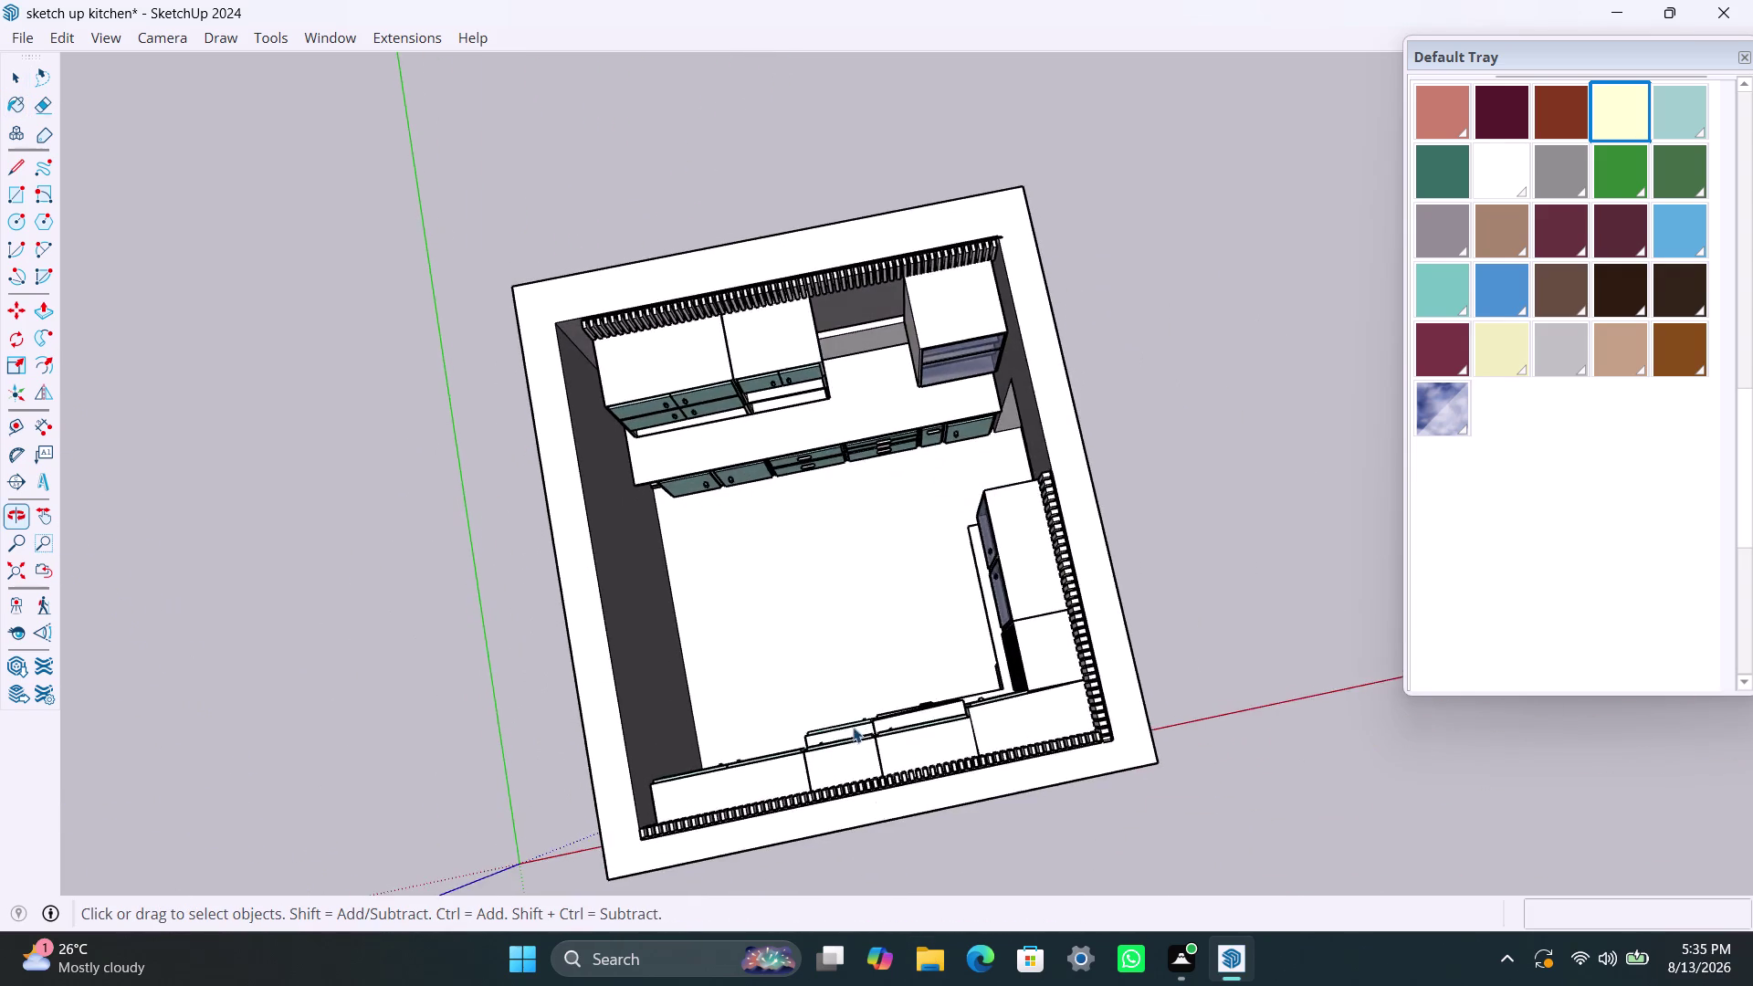
scroll(up, 3)
scroll(up, 3)
middle_drag(857, 545, 736, 373)
scroll(up, 3)
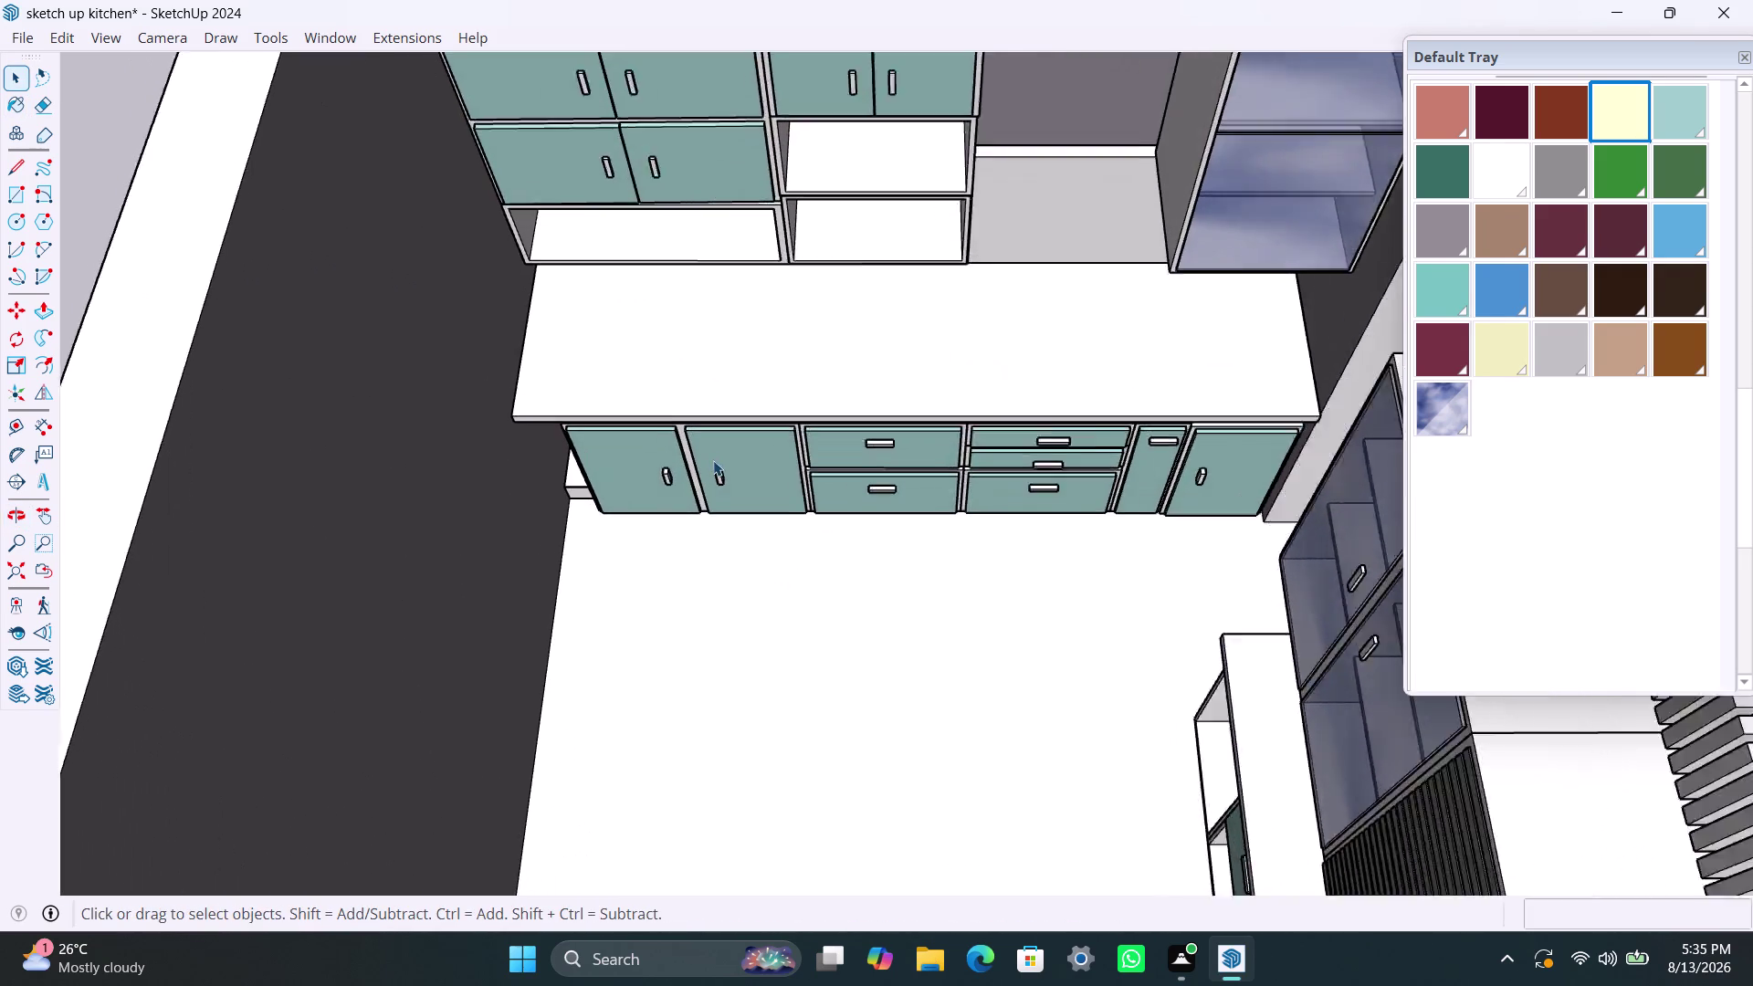
scroll(up, 3)
Paint the two leftmost base door handles and the upper and lower drawer handles dark brown.
click(1629, 286)
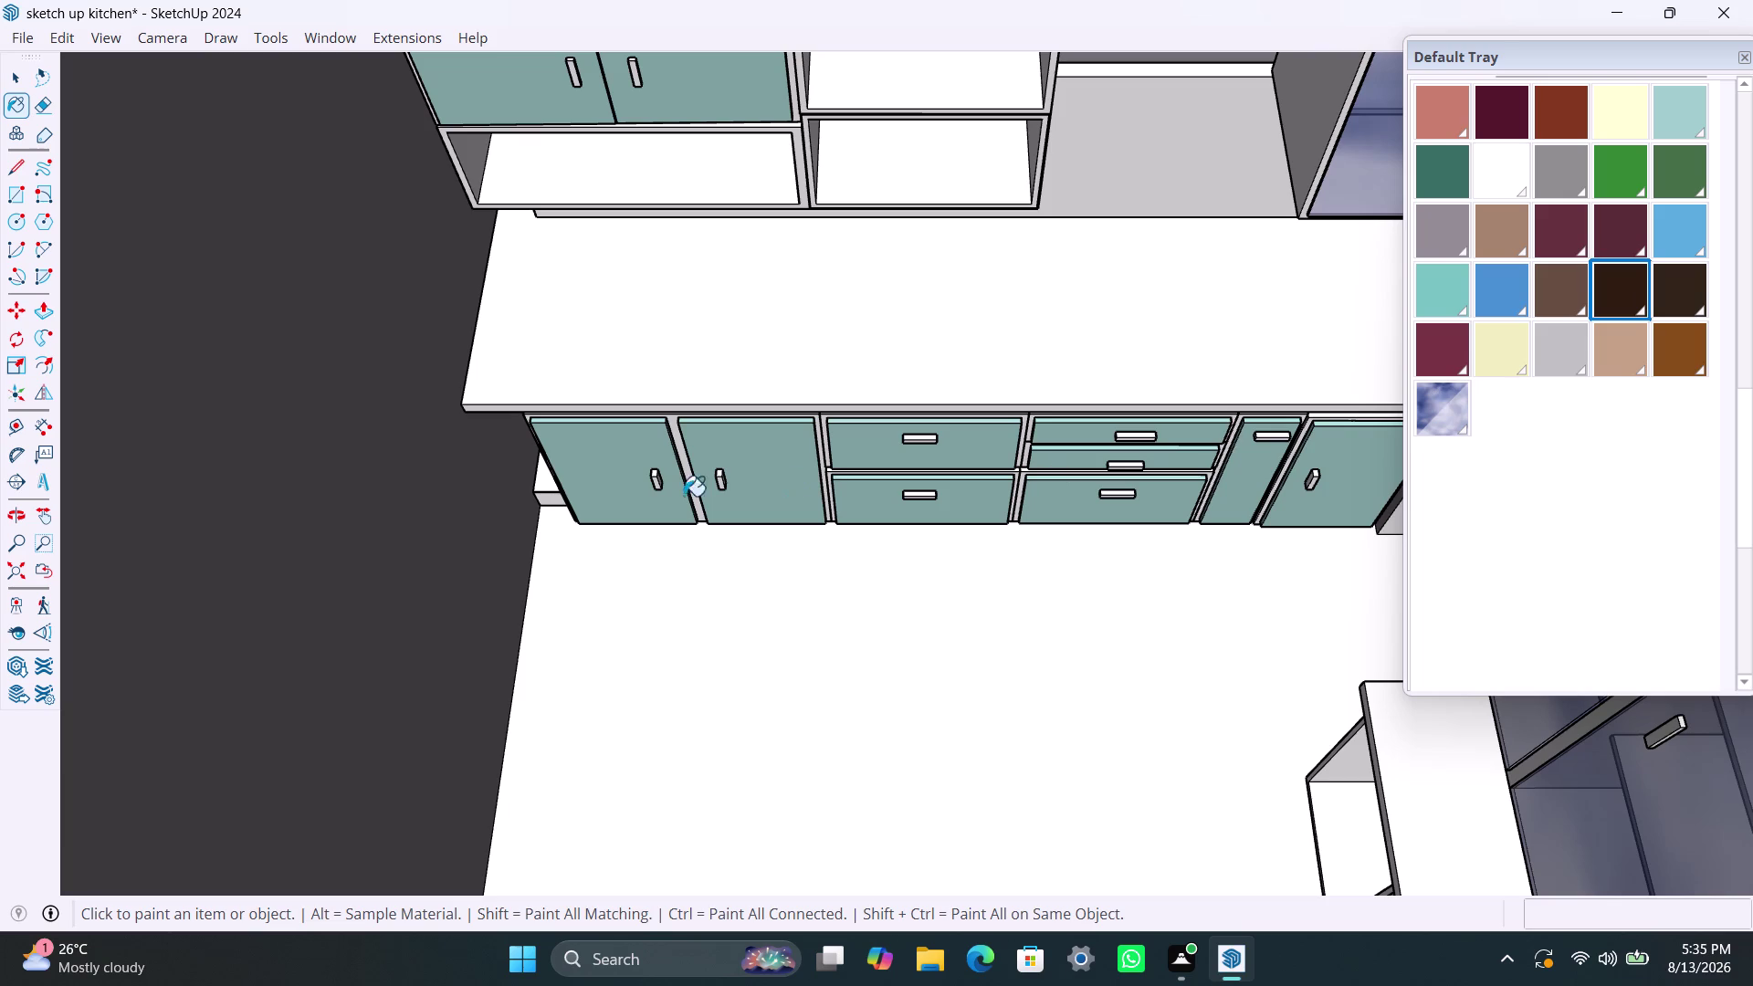
scroll(up, 3)
key(space)
click(664, 470)
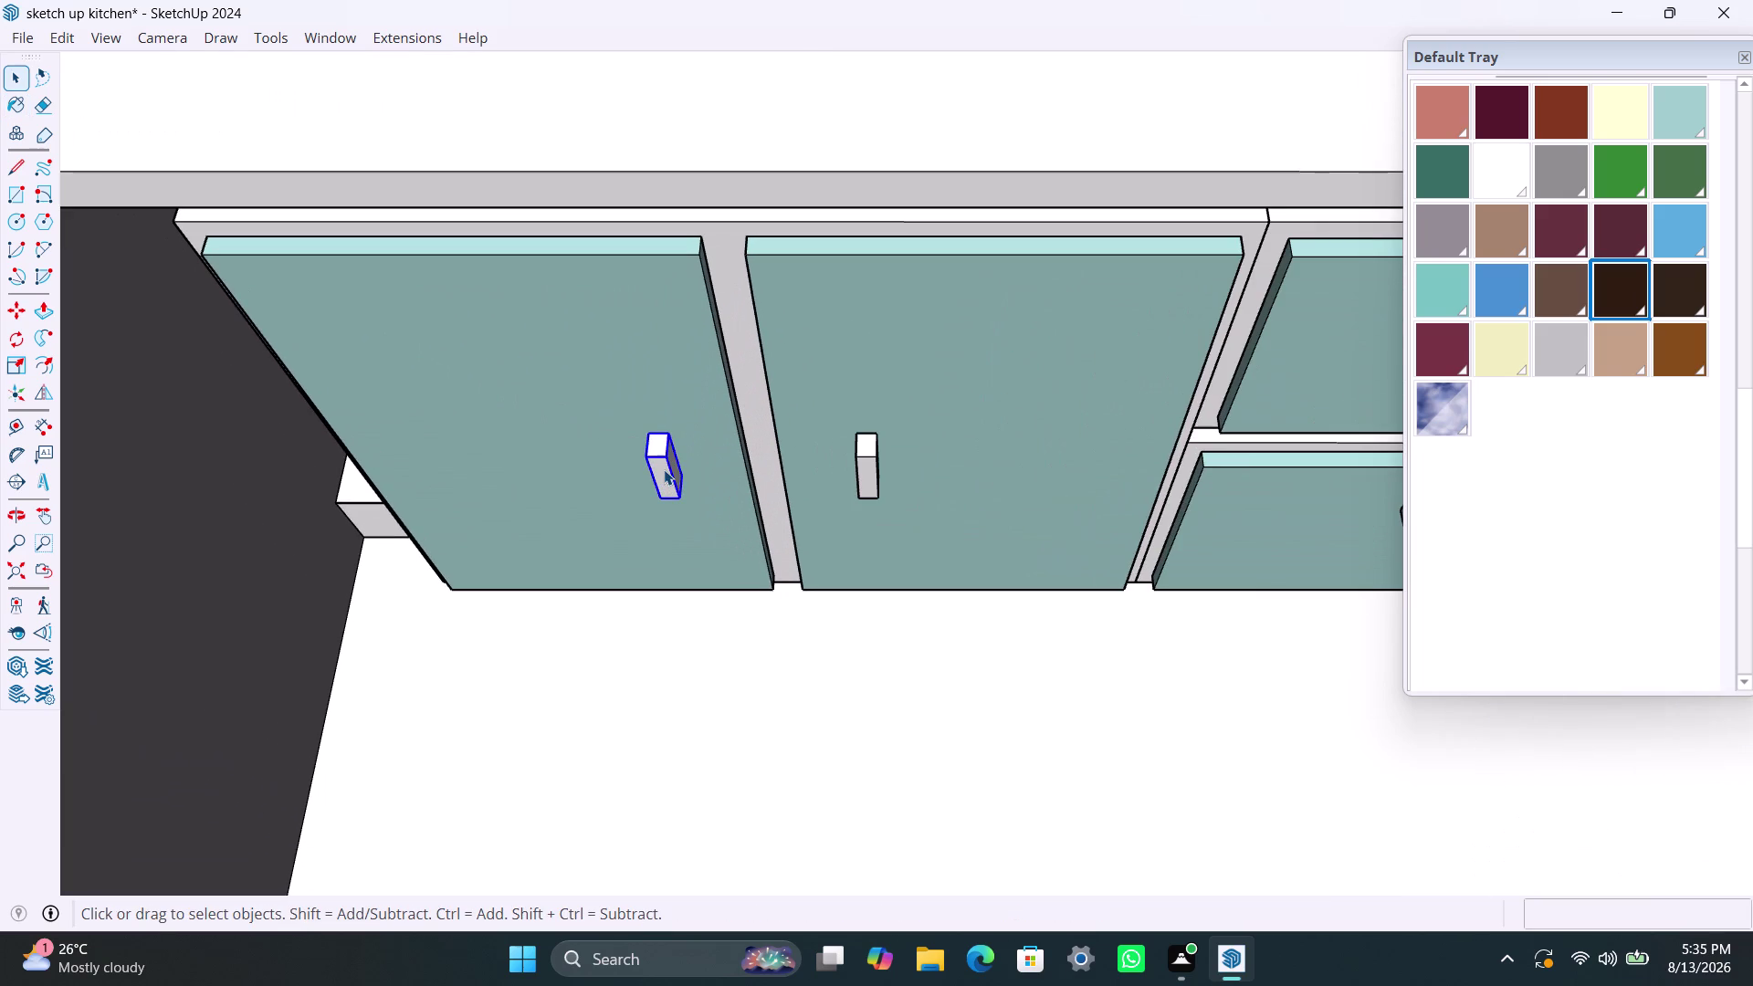
click(1629, 274)
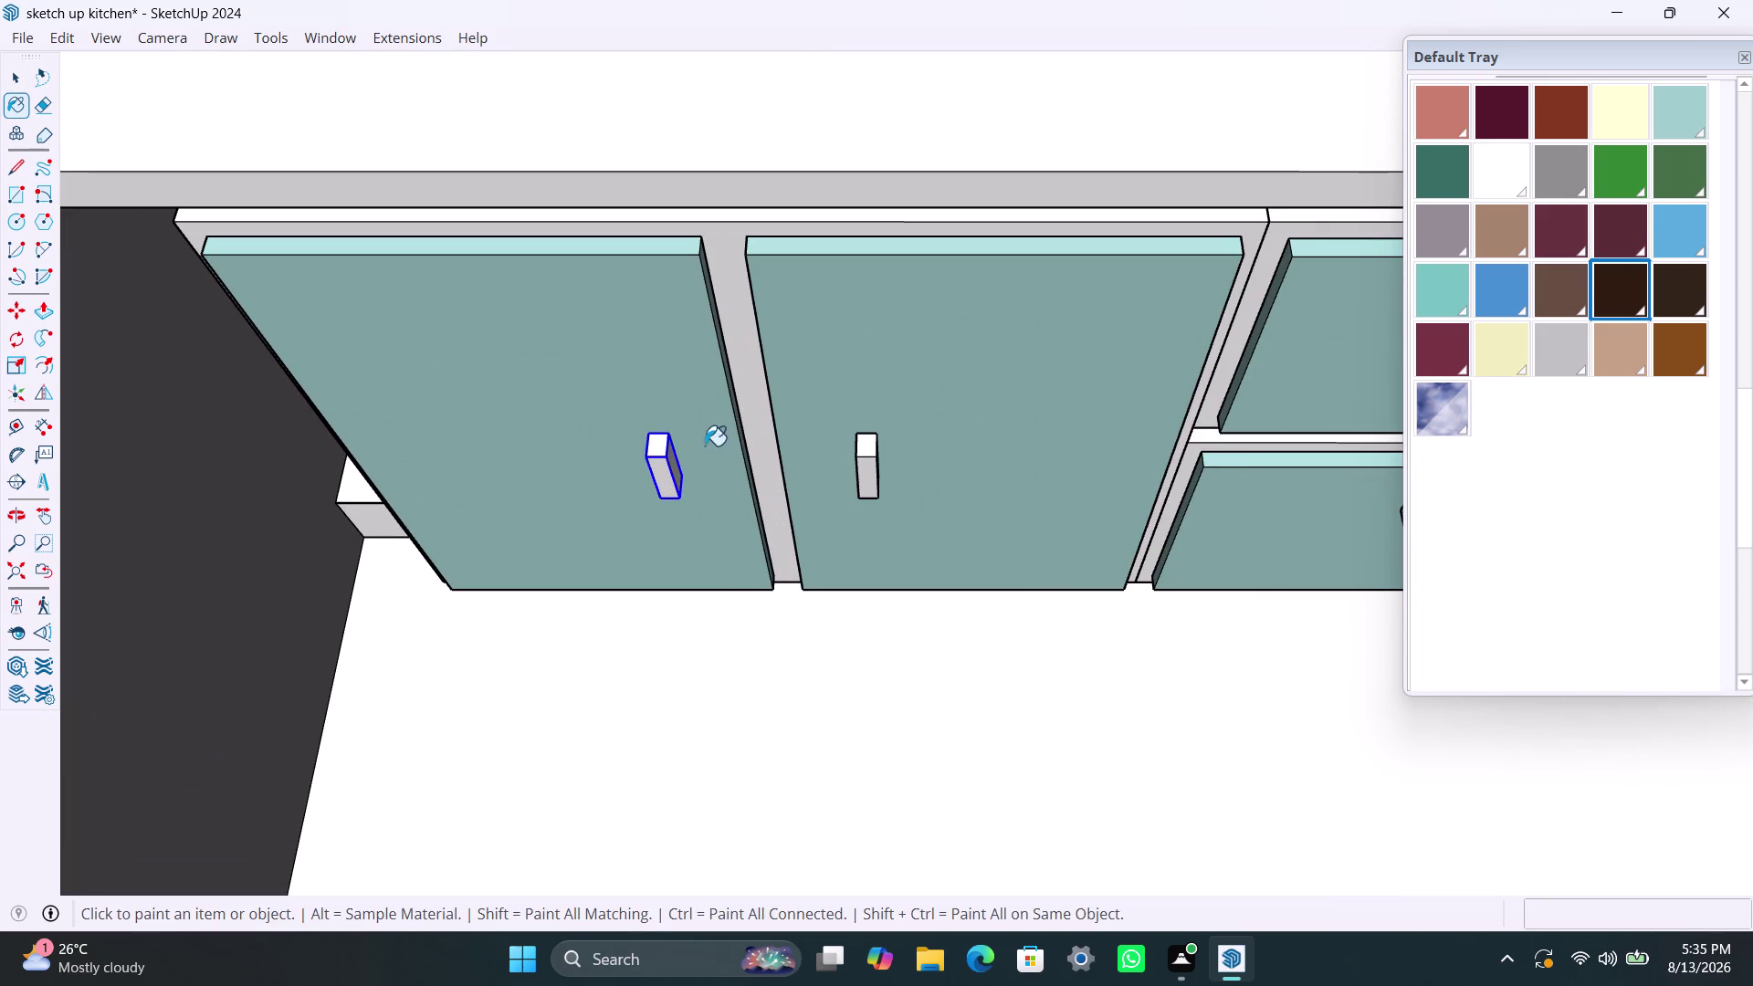
click(650, 466)
click(864, 461)
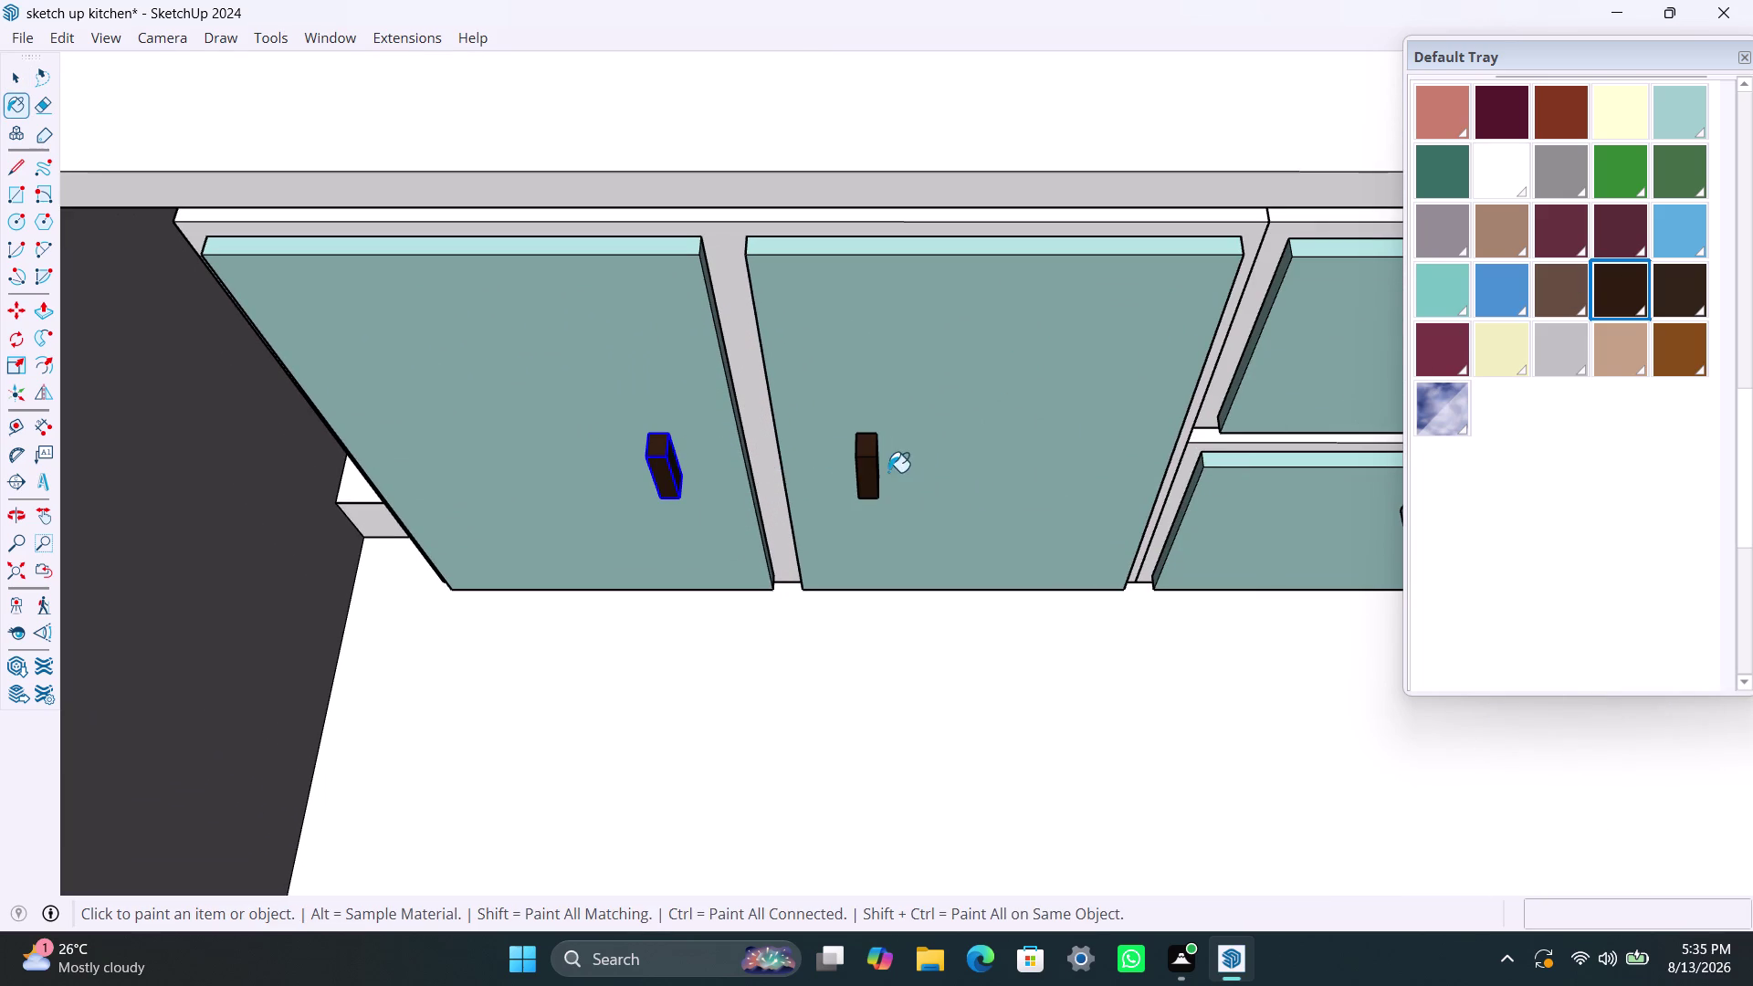
scroll(down, 3)
scroll(up, 3)
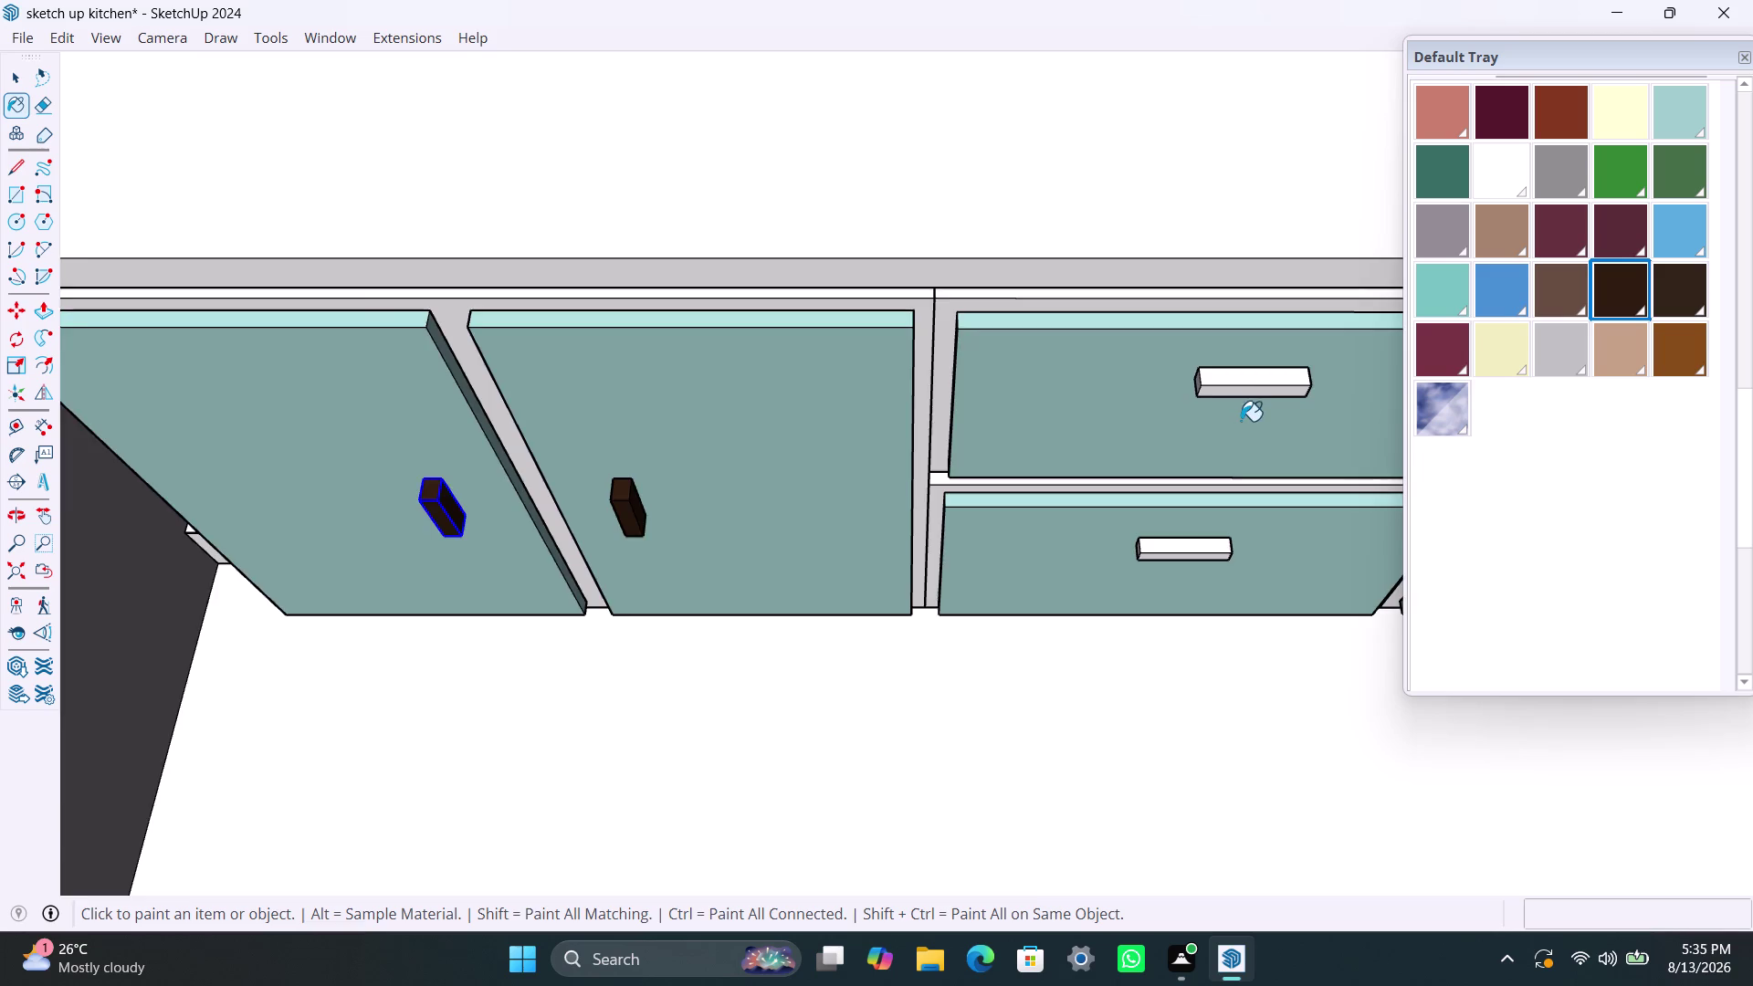
scroll(up, 3)
click(1242, 383)
click(1159, 596)
Paint the small drawer, bottom drawer, narrow cabinet and last base door handles dark brown.
scroll(down, 3)
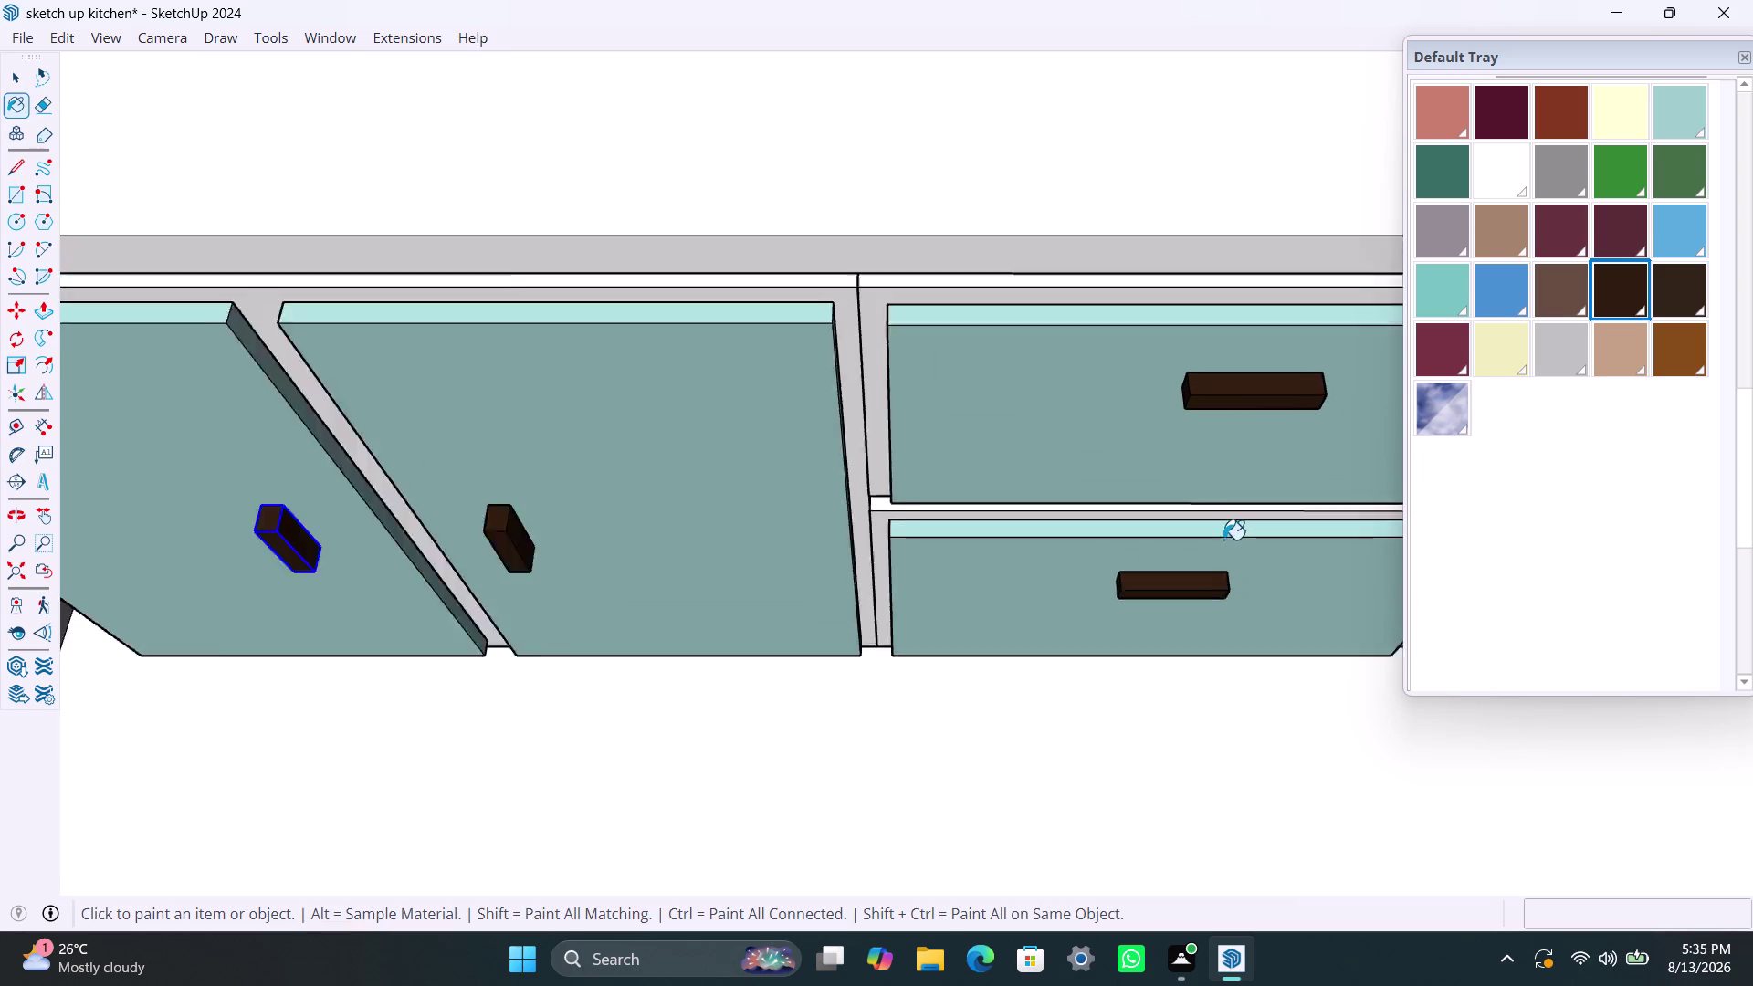
scroll(down, 3)
middle_drag(1225, 573, 682, 568)
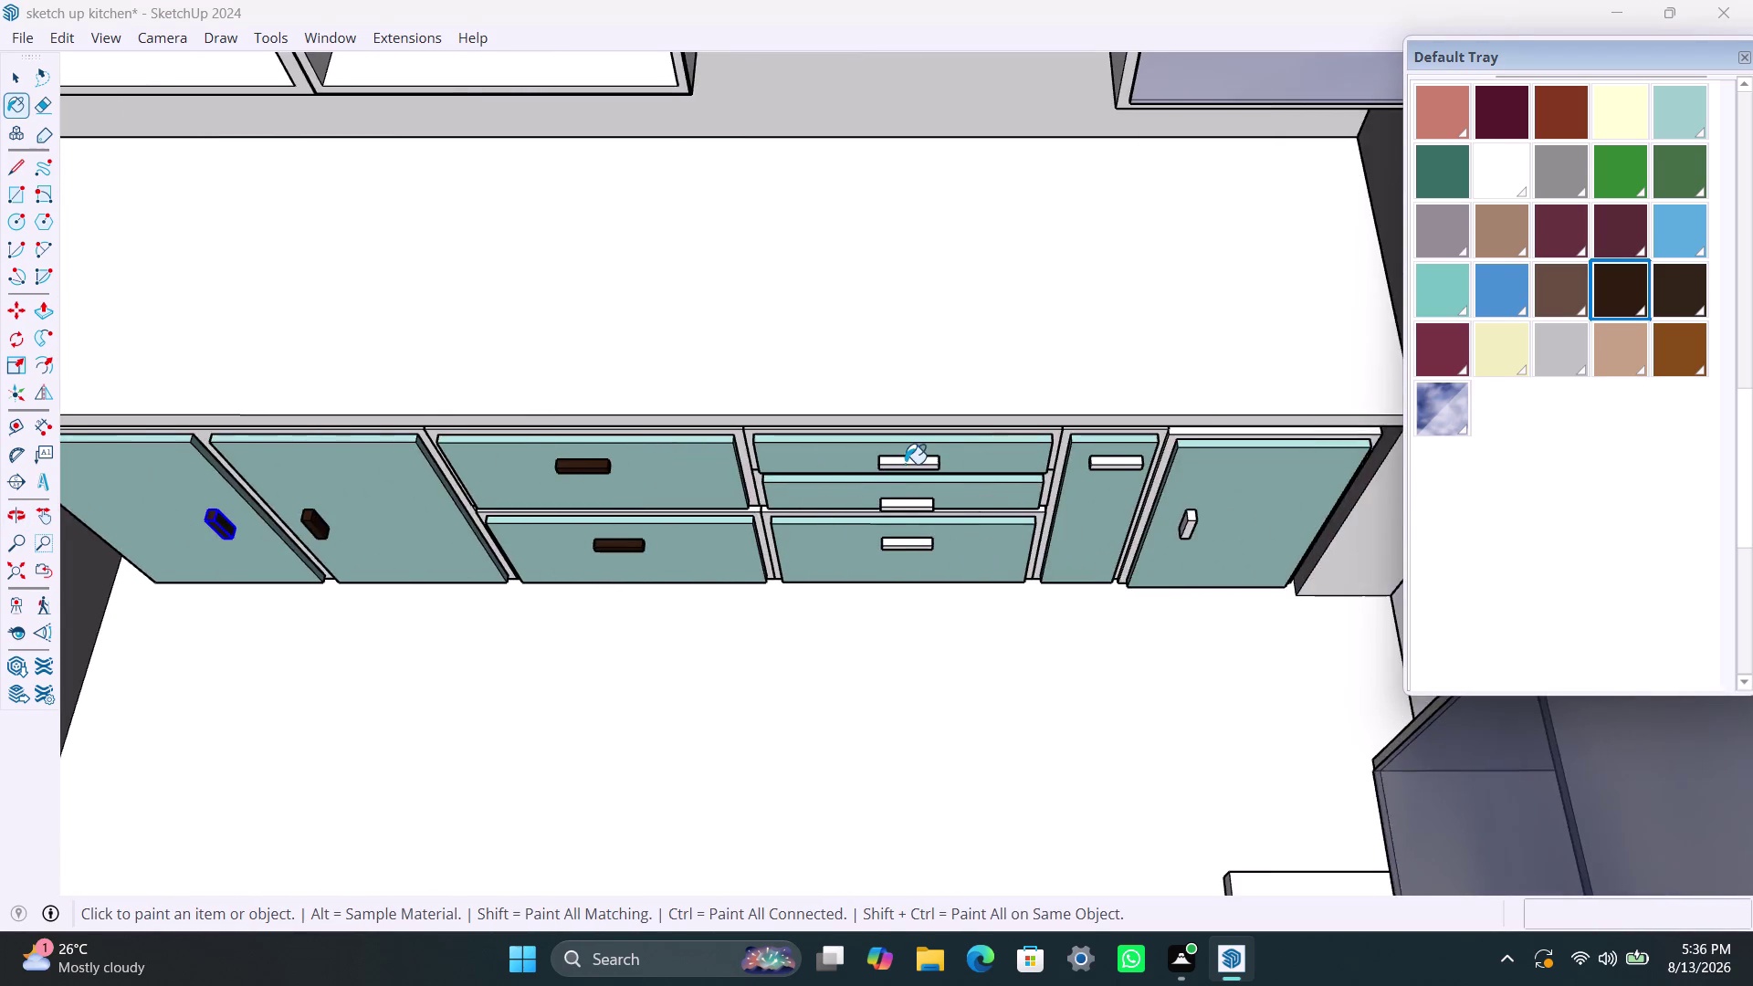
scroll(up, 3)
click(903, 461)
click(913, 546)
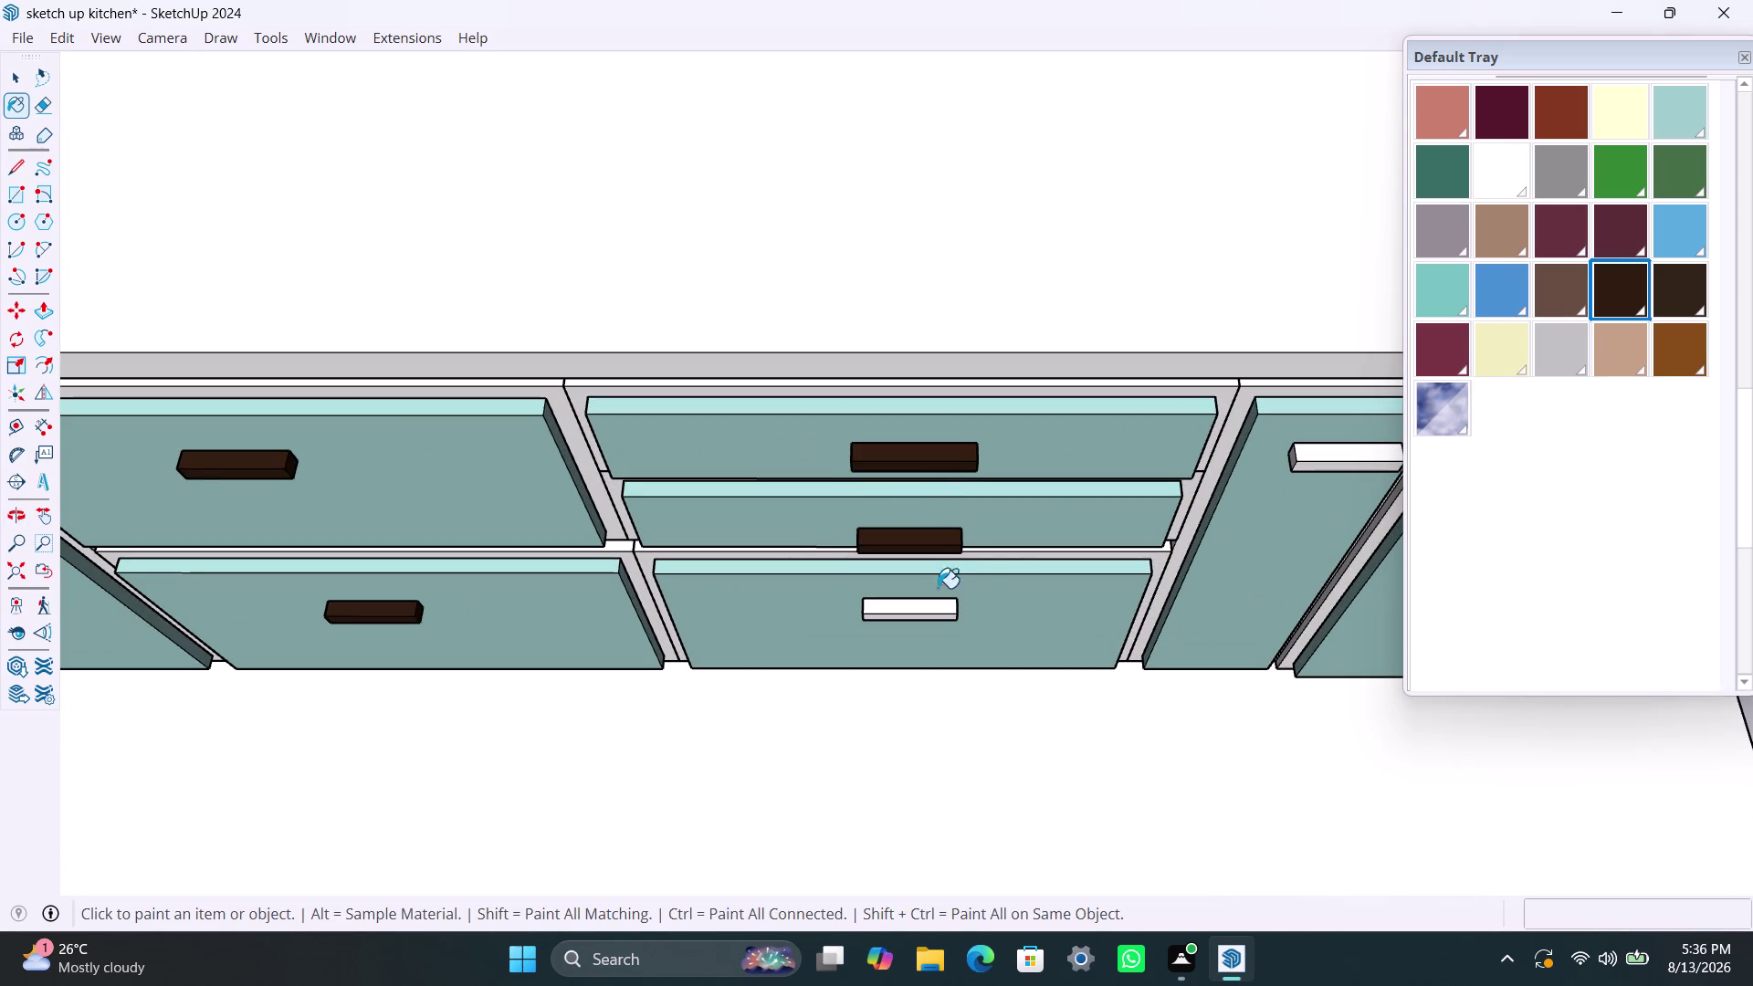
click(933, 613)
scroll(down, 3)
middle_drag(1066, 601, 794, 565)
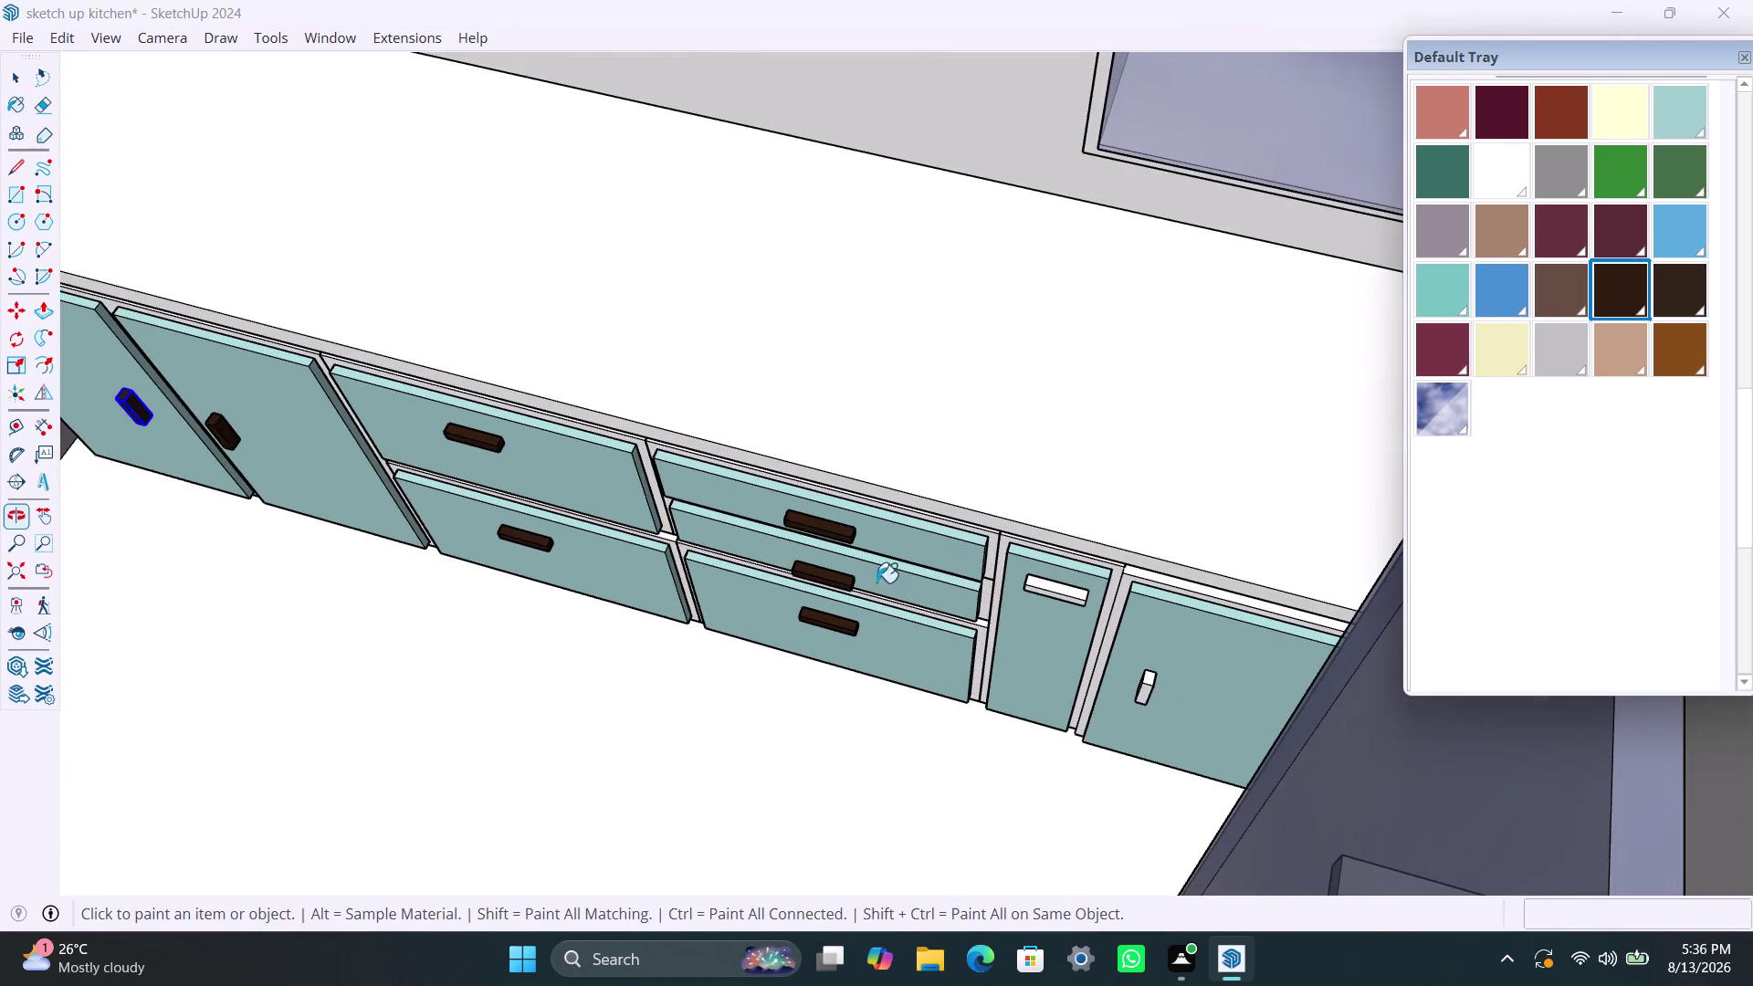
scroll(up, 3)
click(1064, 611)
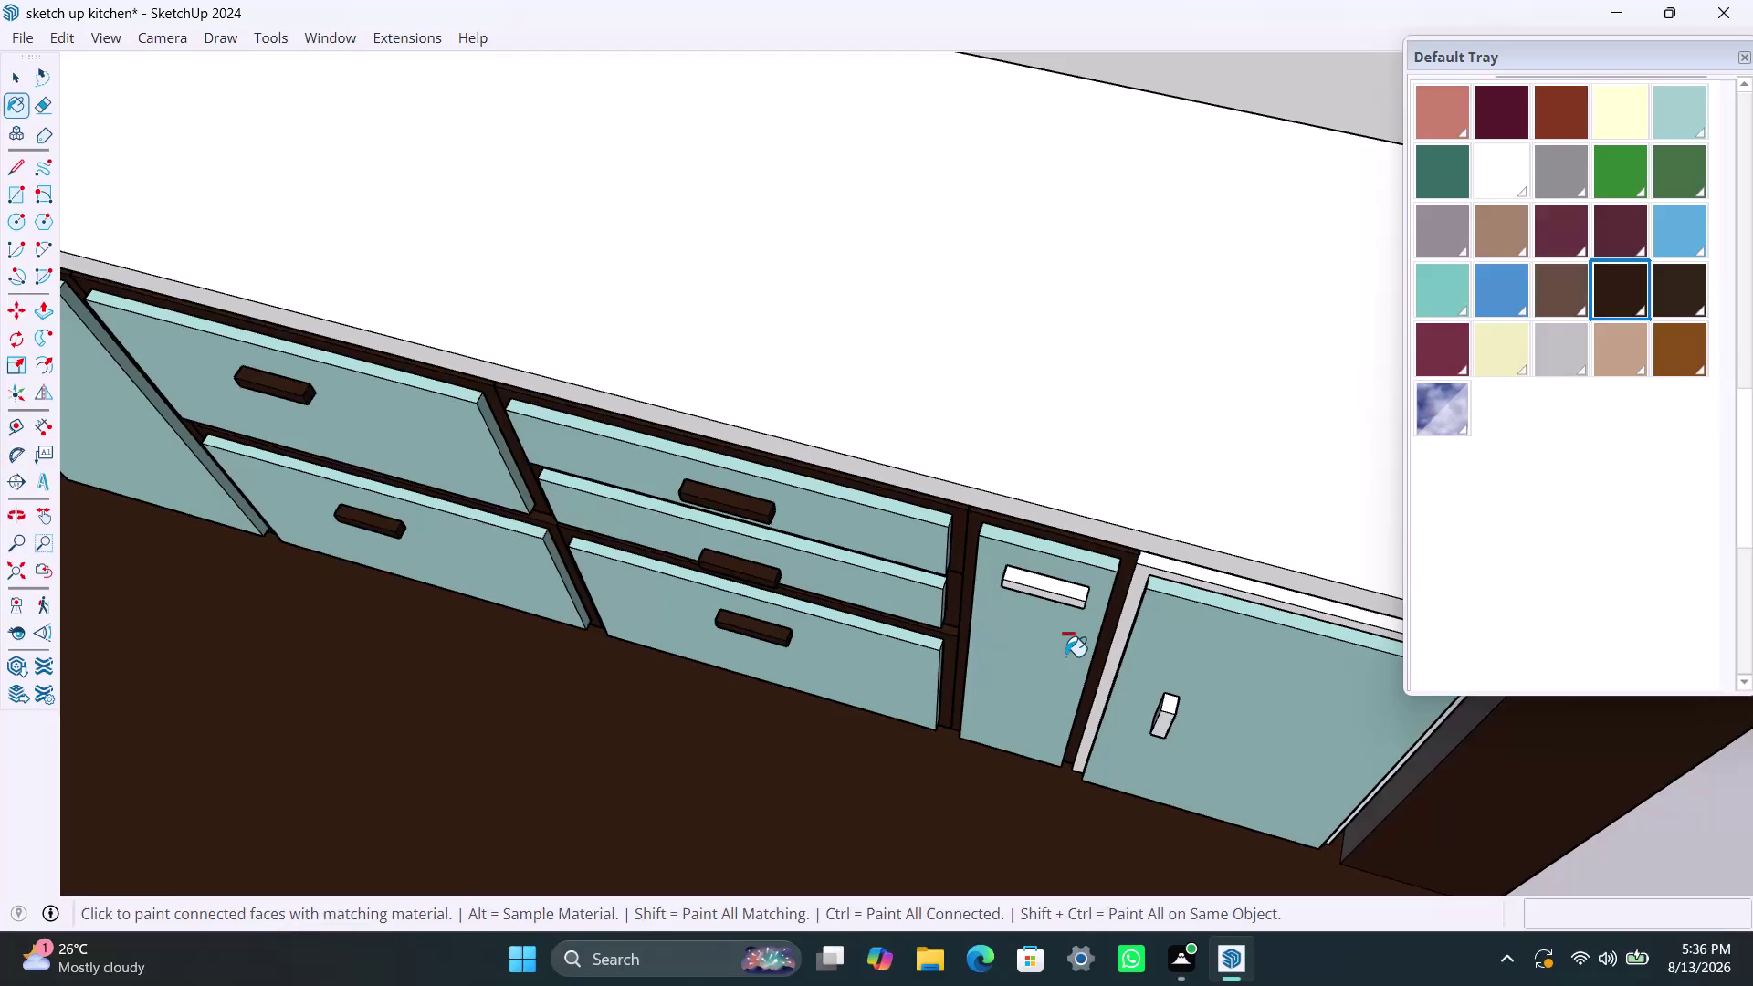
key(ctrl+z)
click(1046, 599)
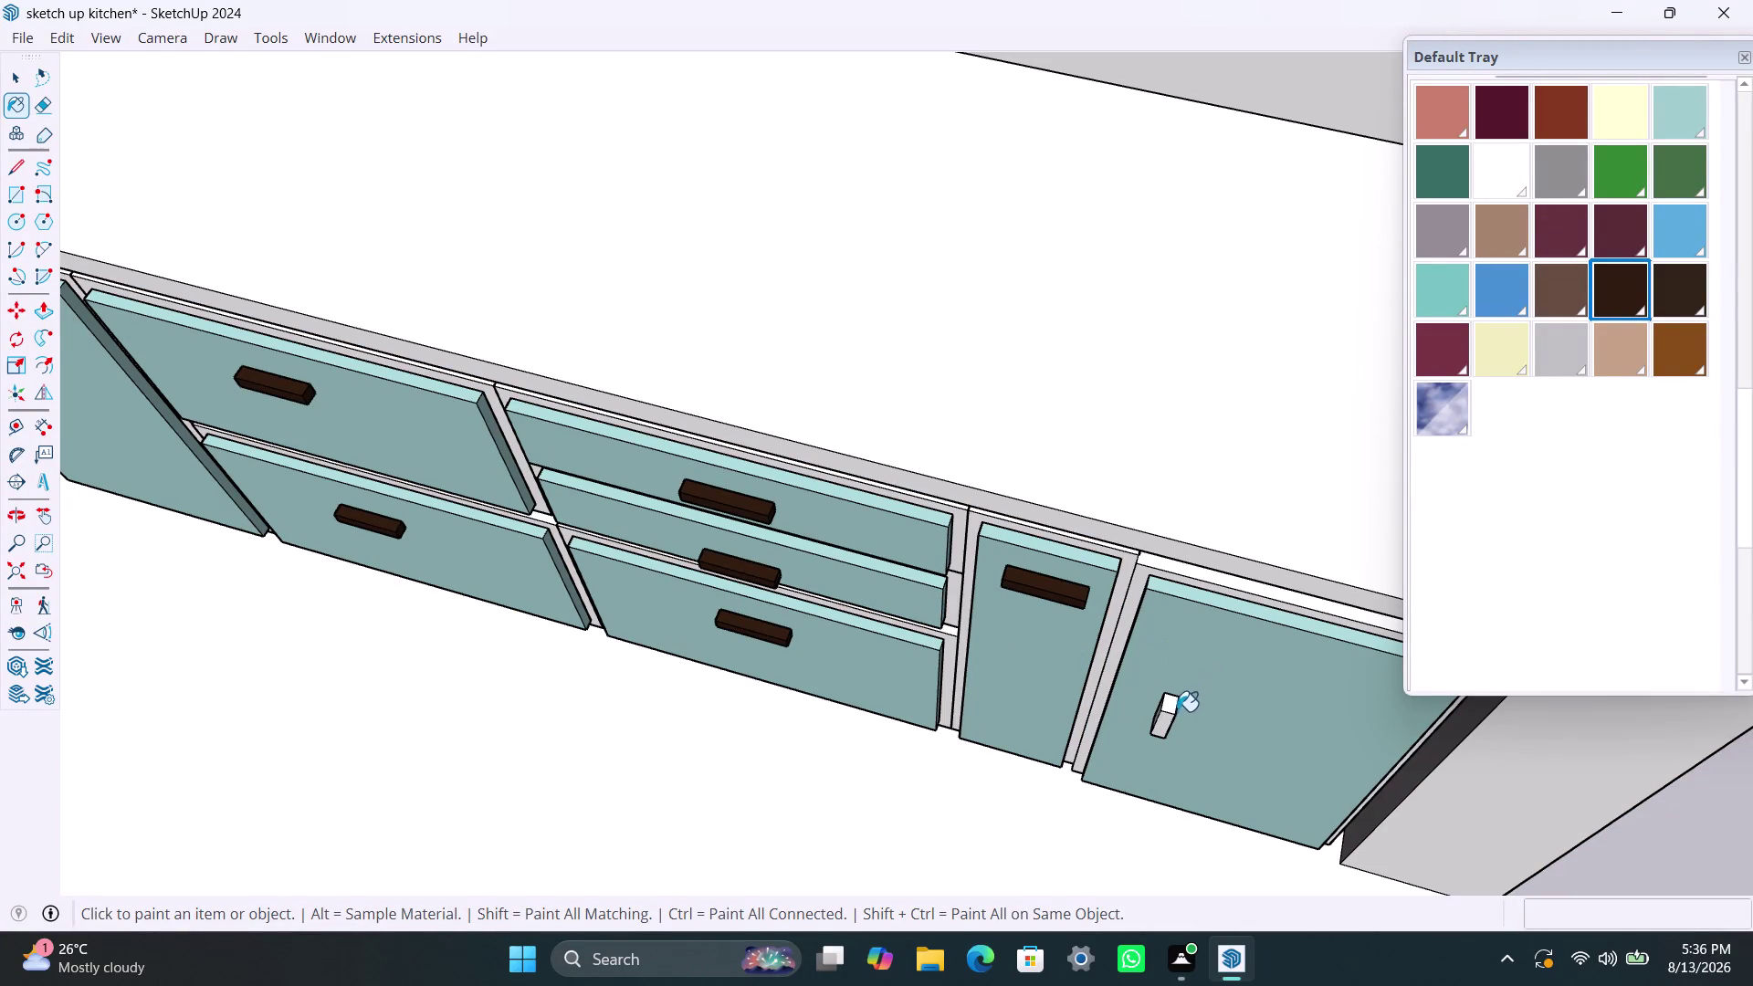
click(1167, 728)
Paint the four upper cabinet door handles and the last remaining cabinet handles dark brown.
scroll(down, 3)
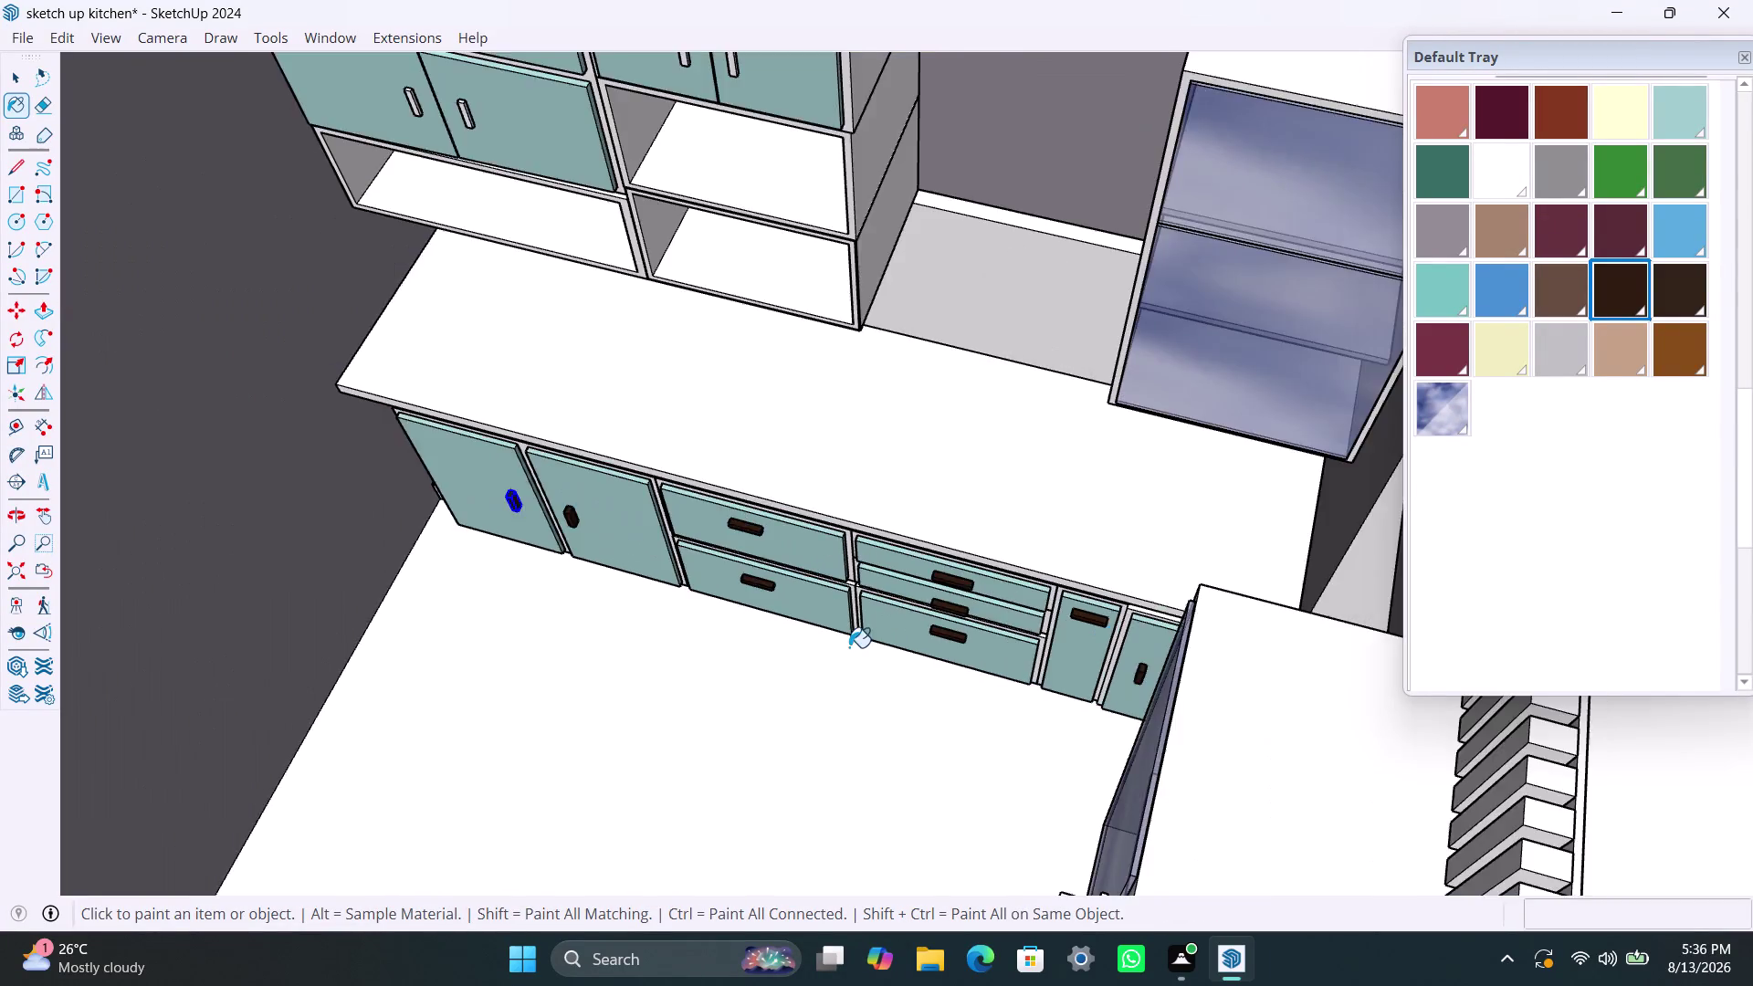
scroll(down, 3)
middle_drag(627, 708, 698, 661)
scroll(up, 3)
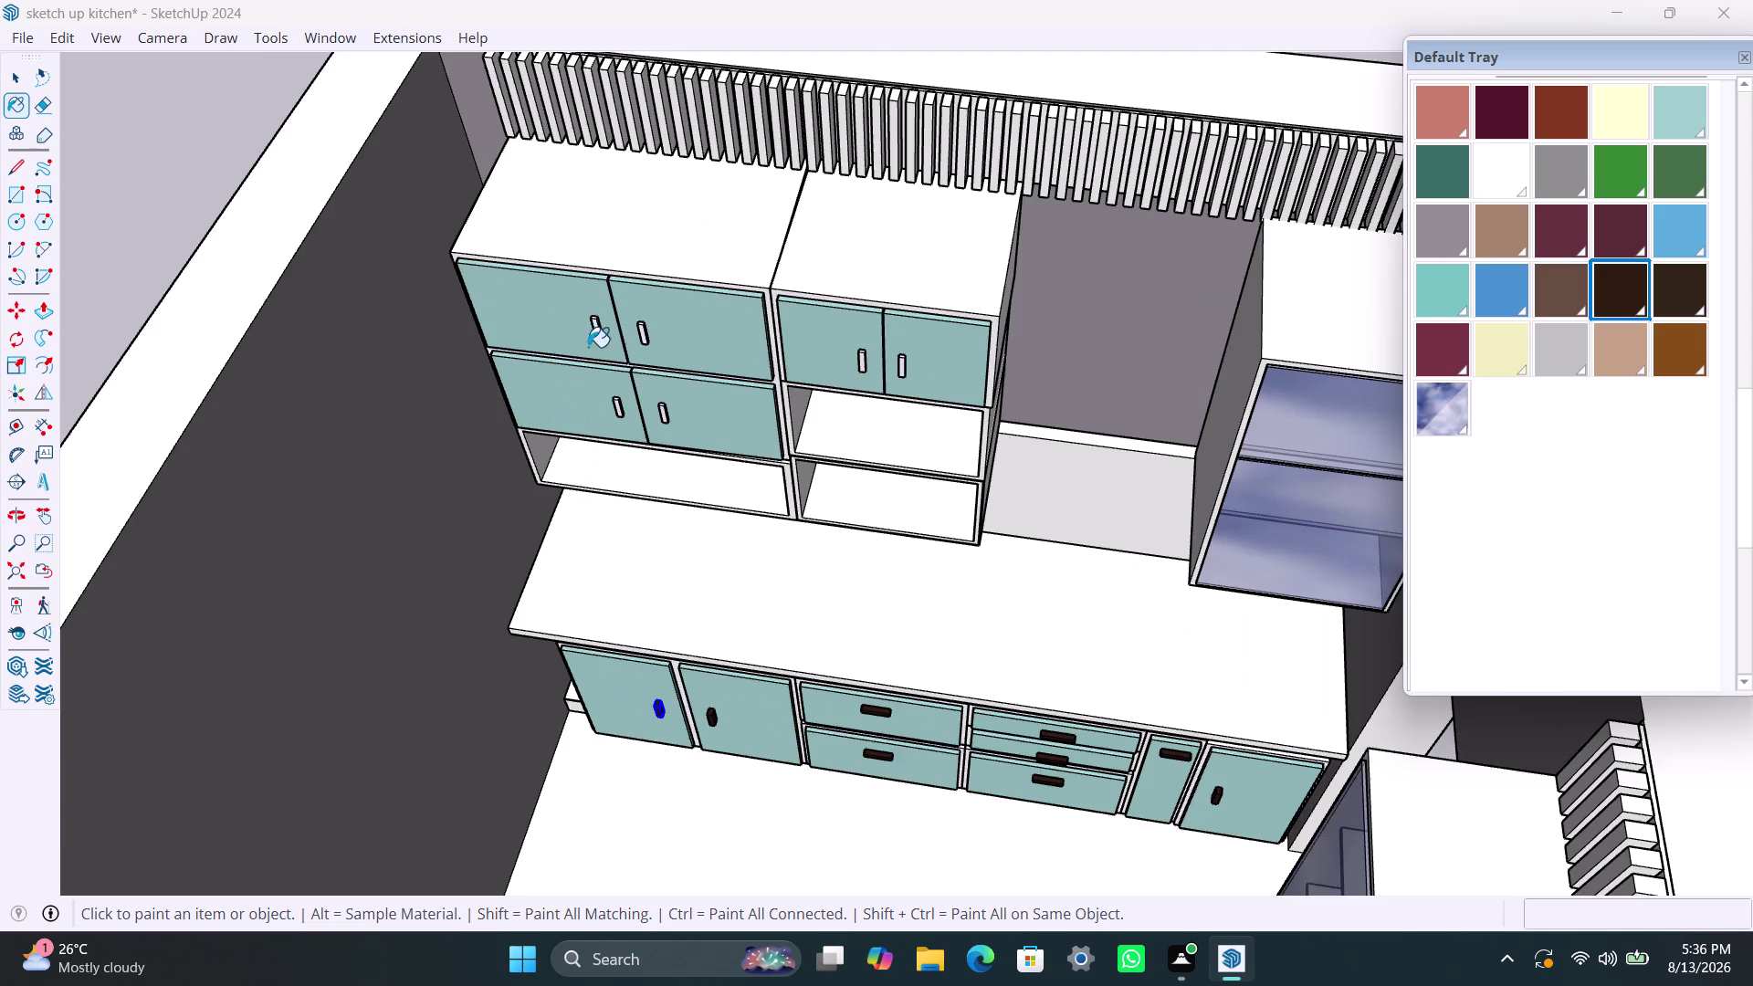
scroll(up, 3)
click(611, 314)
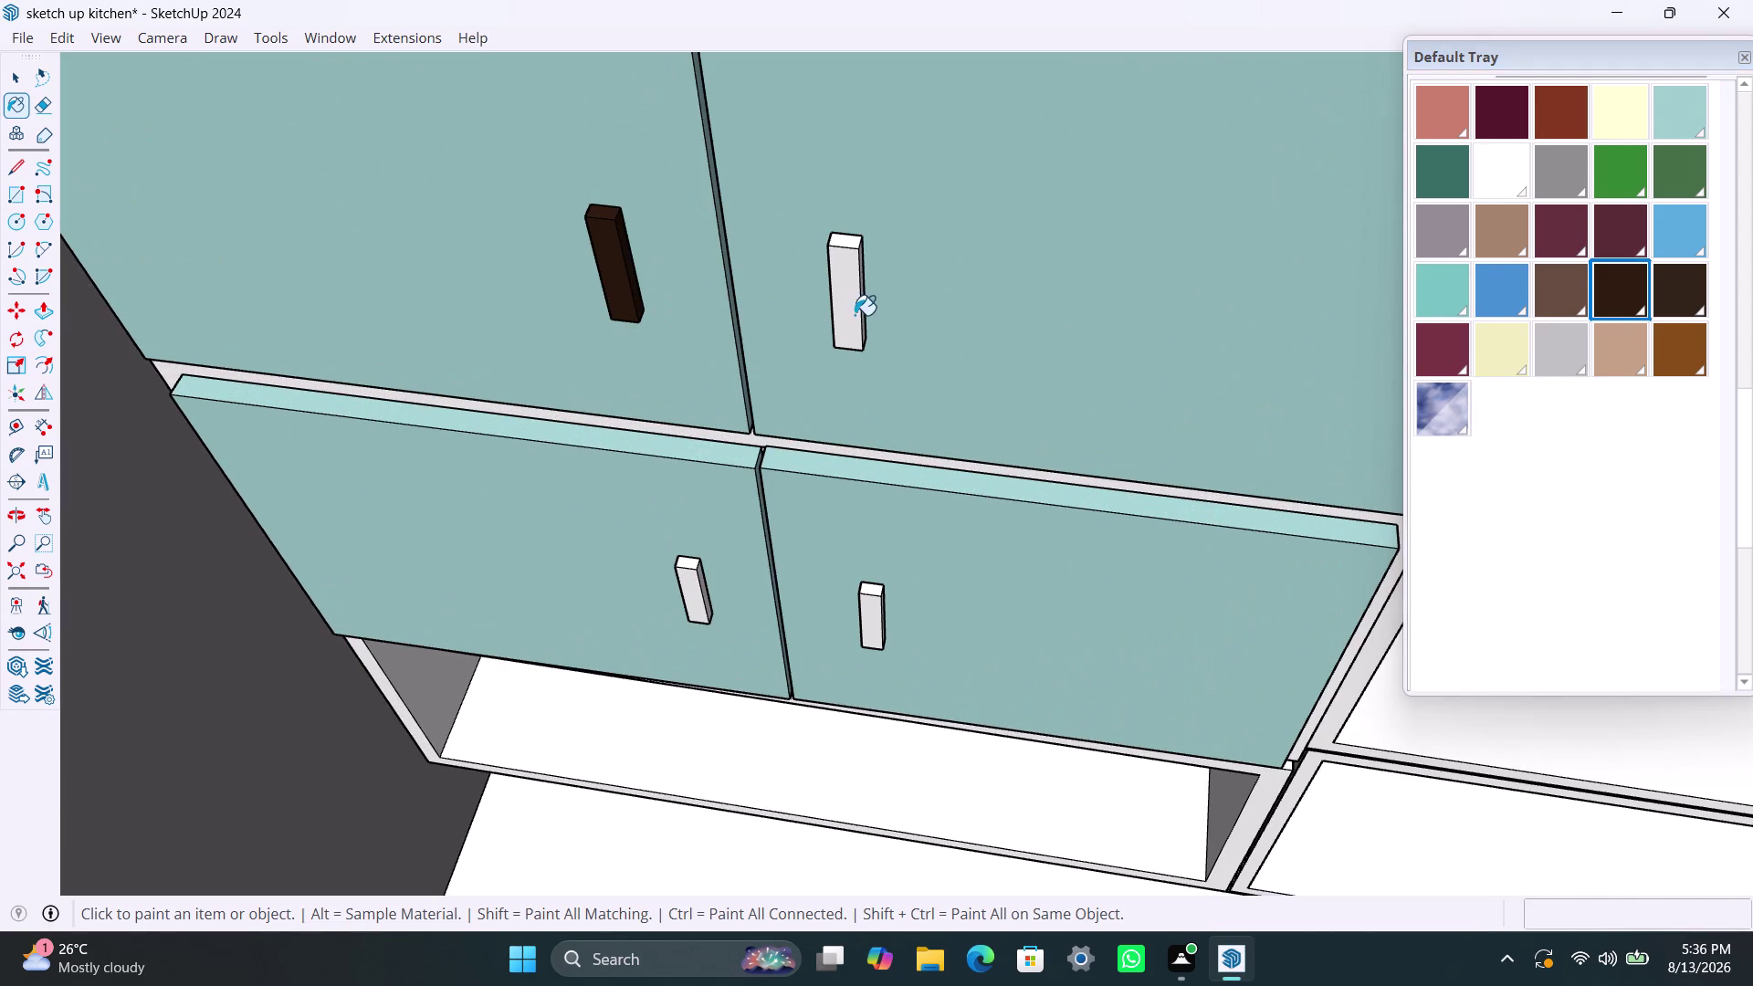
click(853, 315)
click(876, 619)
click(688, 598)
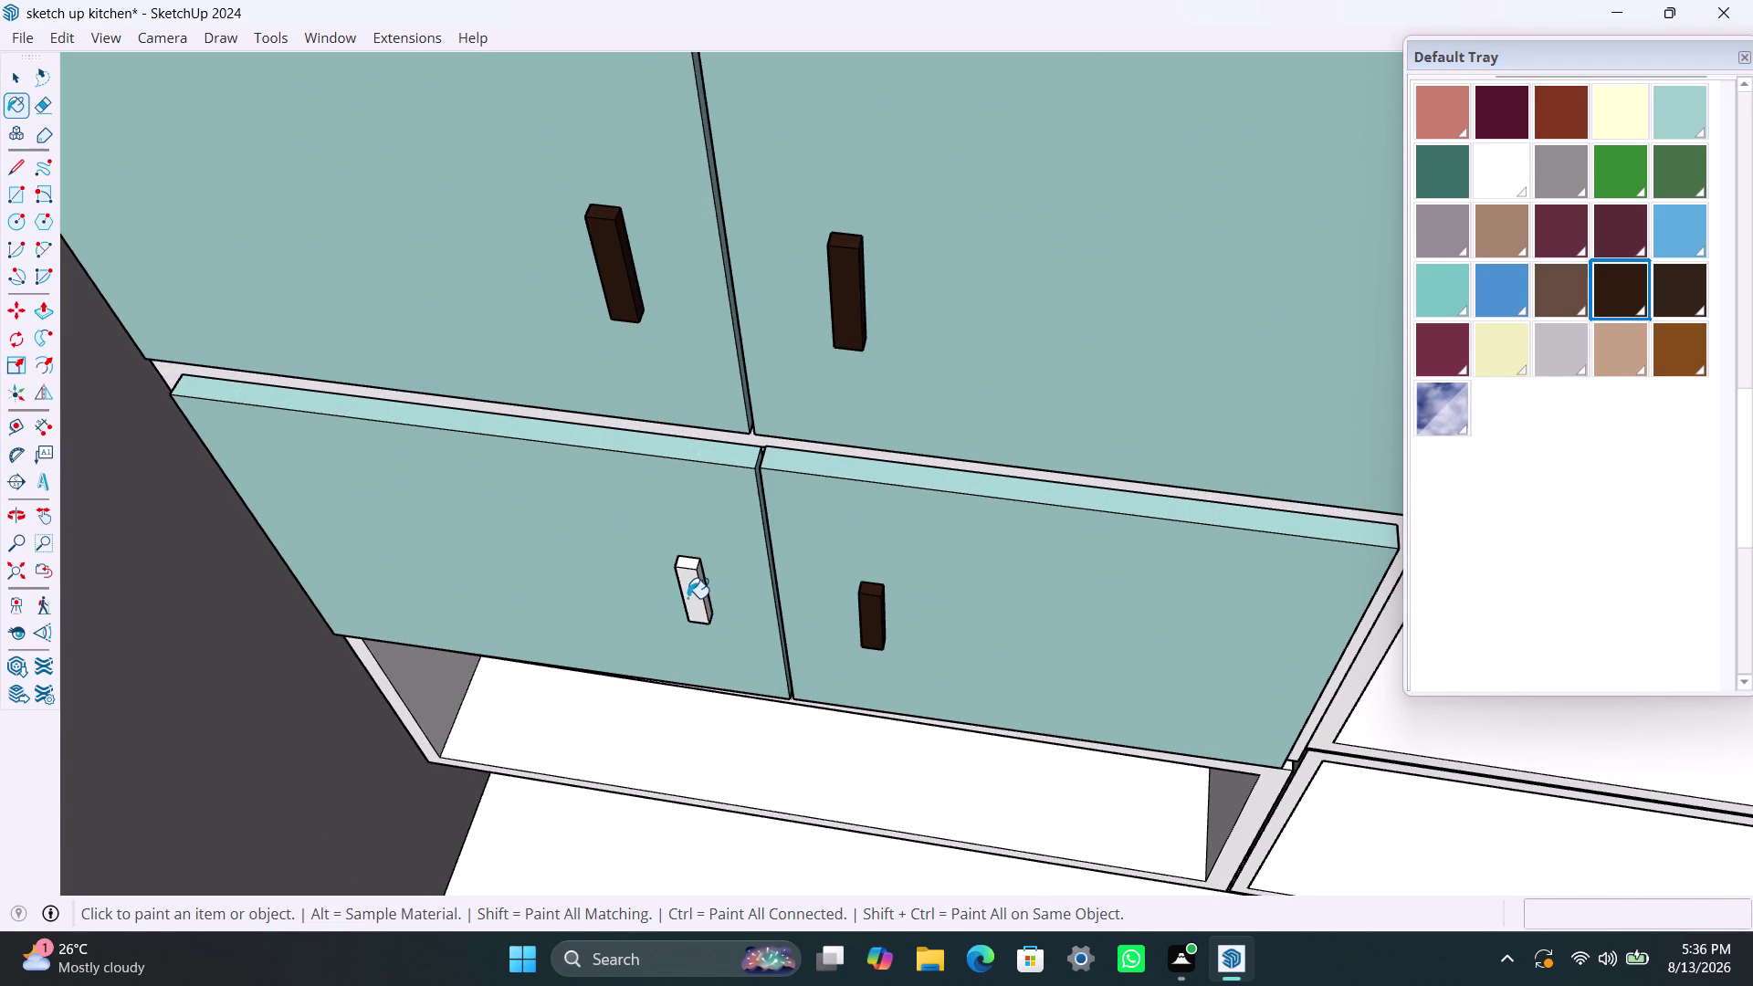
scroll(down, 3)
scroll(down, 3)
scroll(up, 3)
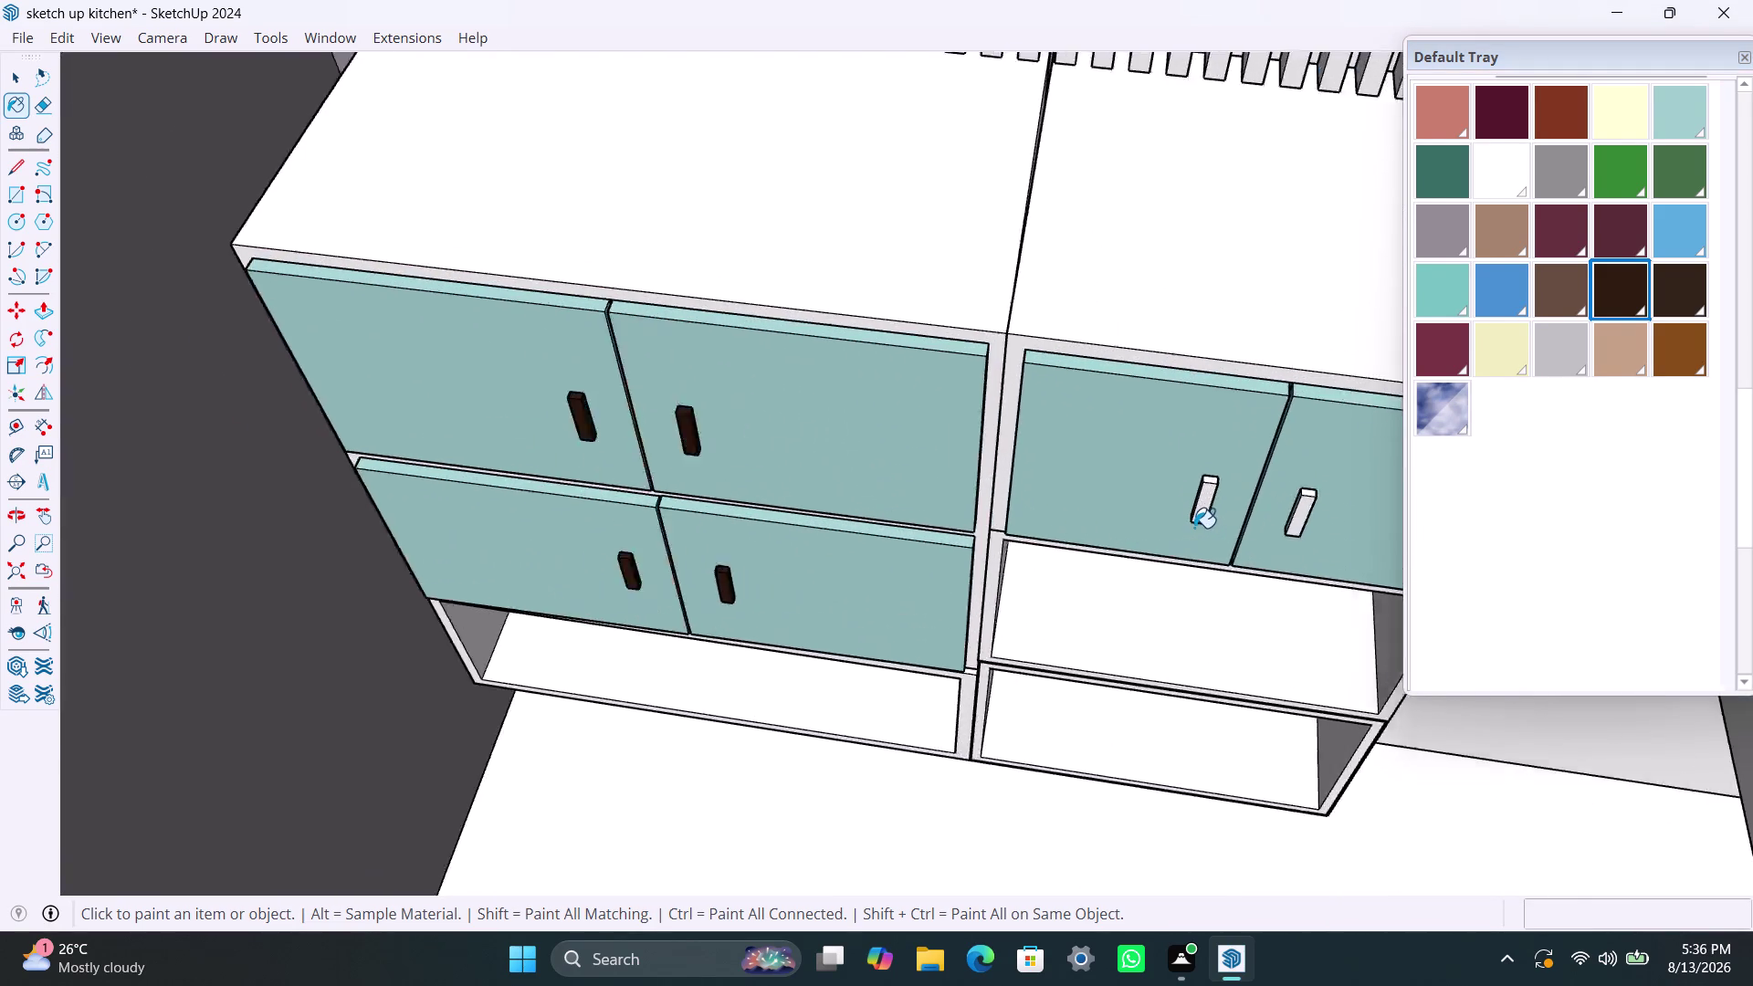
scroll(up, 3)
click(1204, 483)
scroll(down, 3)
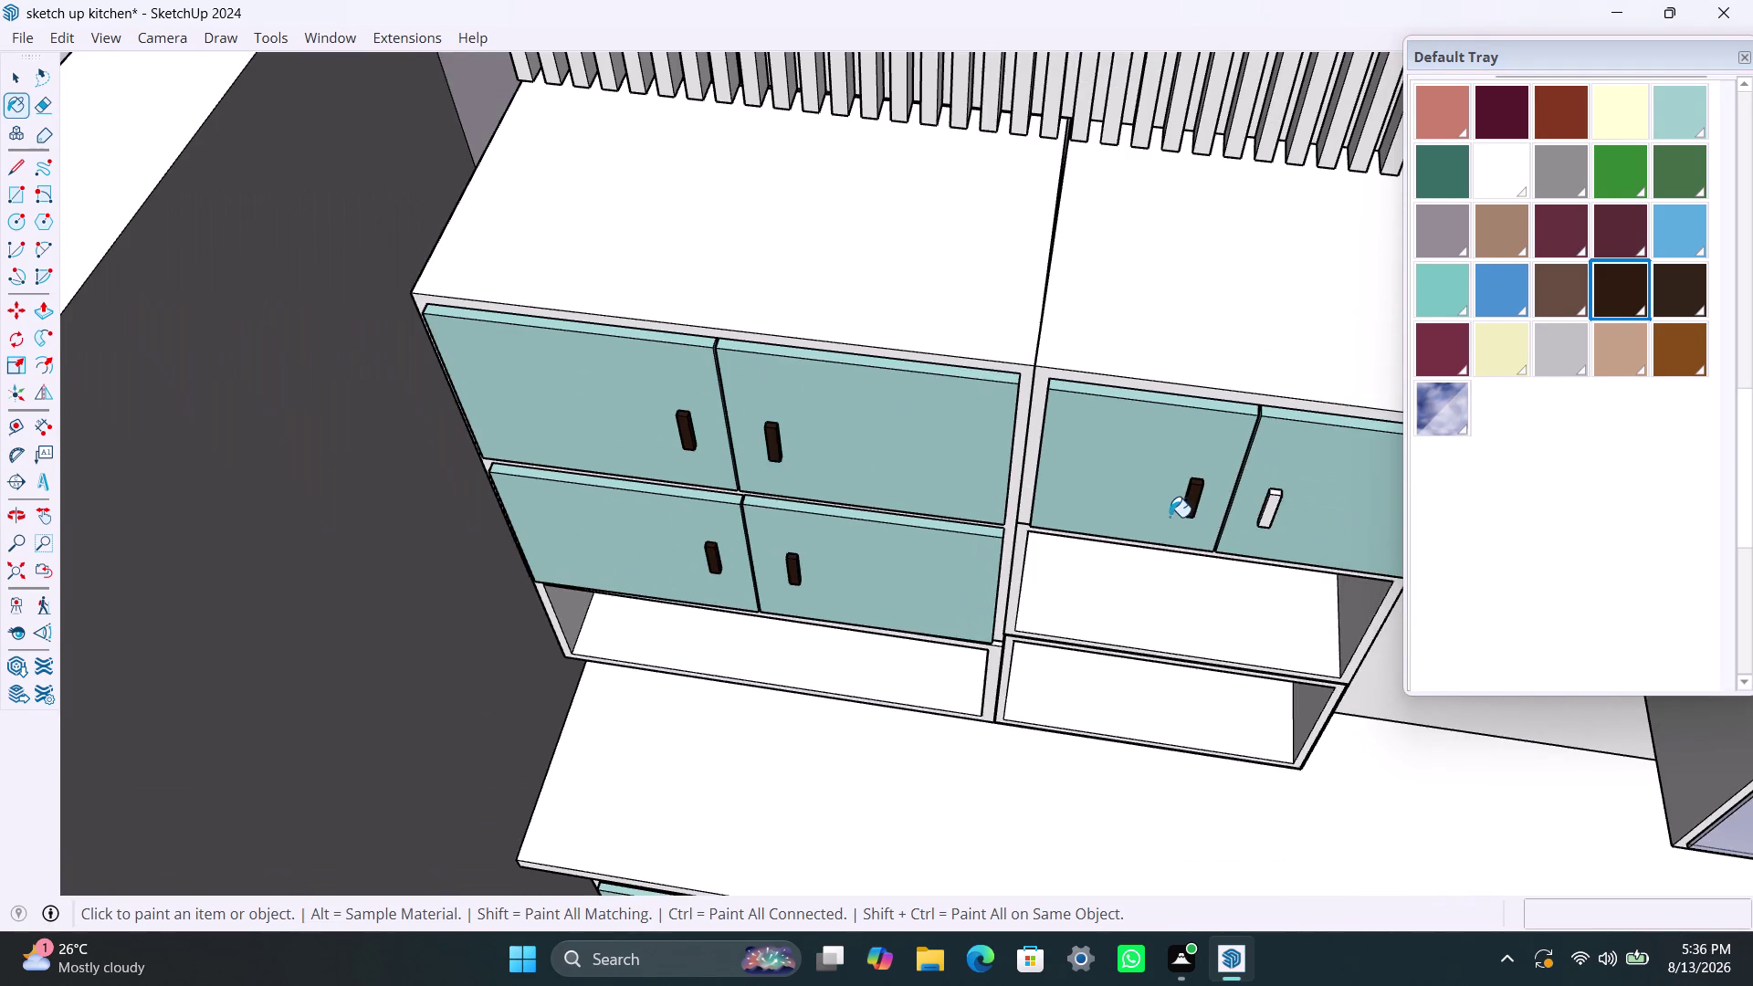
middle_drag(1169, 517, 900, 511)
scroll(up, 3)
click(992, 505)
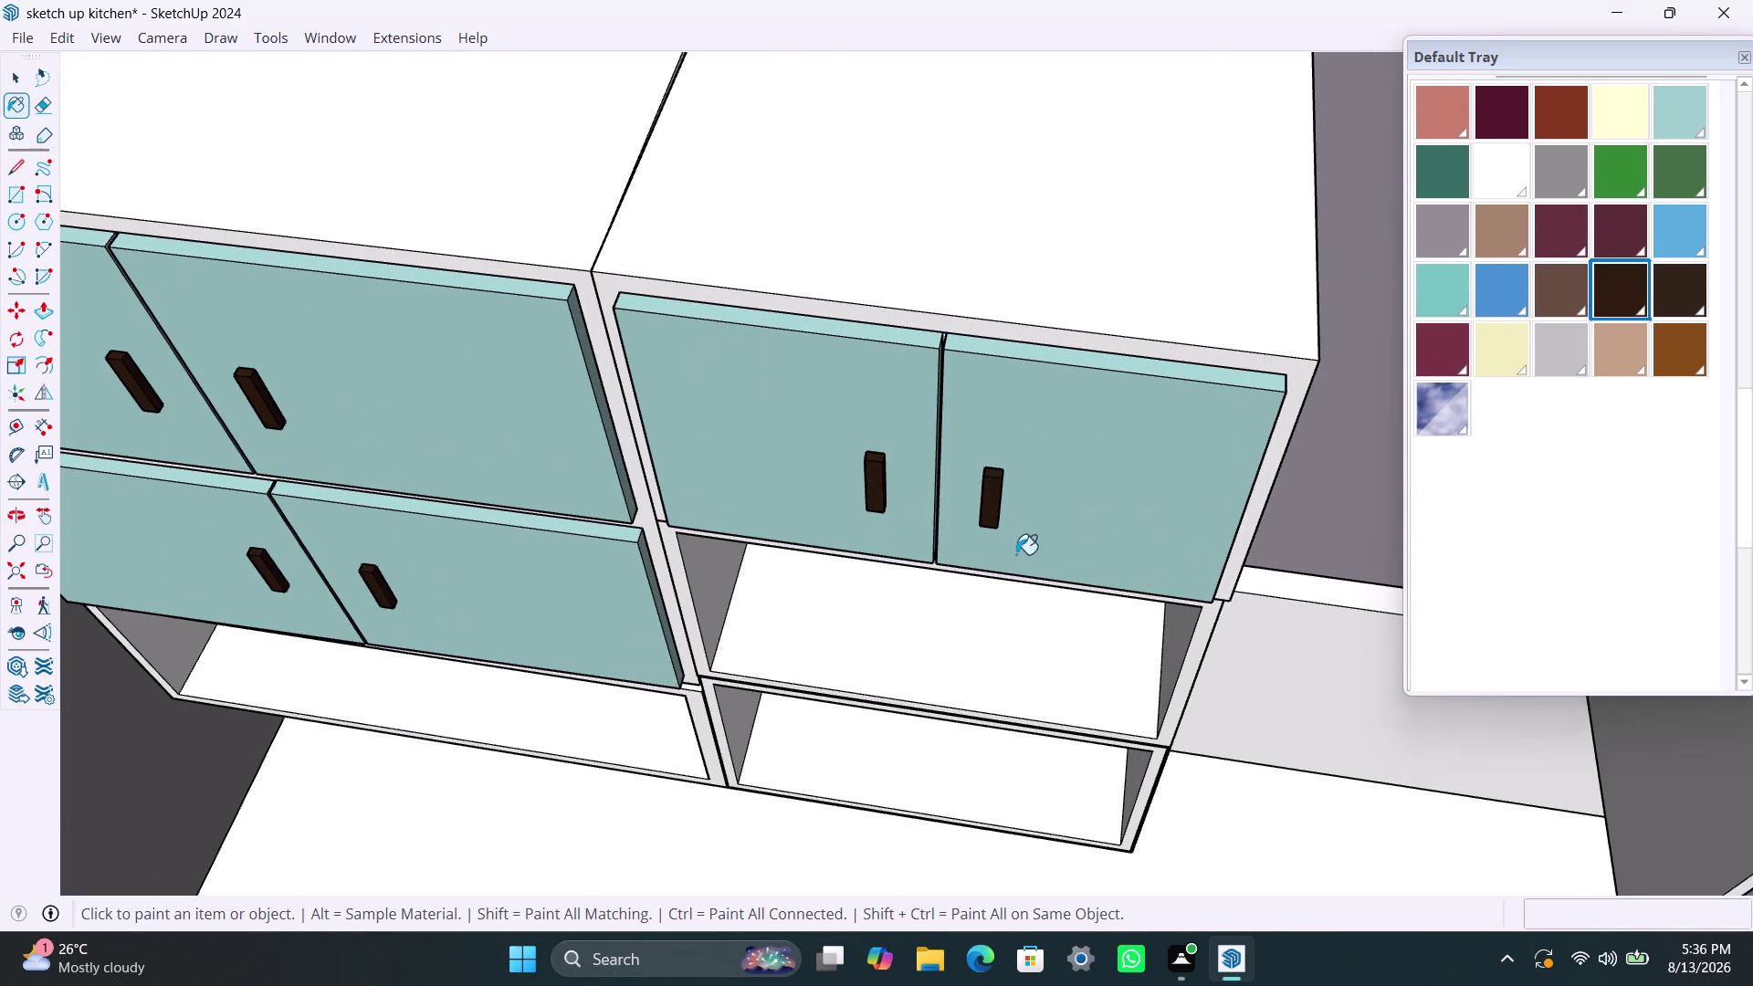
Paint both handles on the glass-door cabinet dark brown.
scroll(down, 3)
scroll(down, 3)
middle_drag(747, 711, 1052, 763)
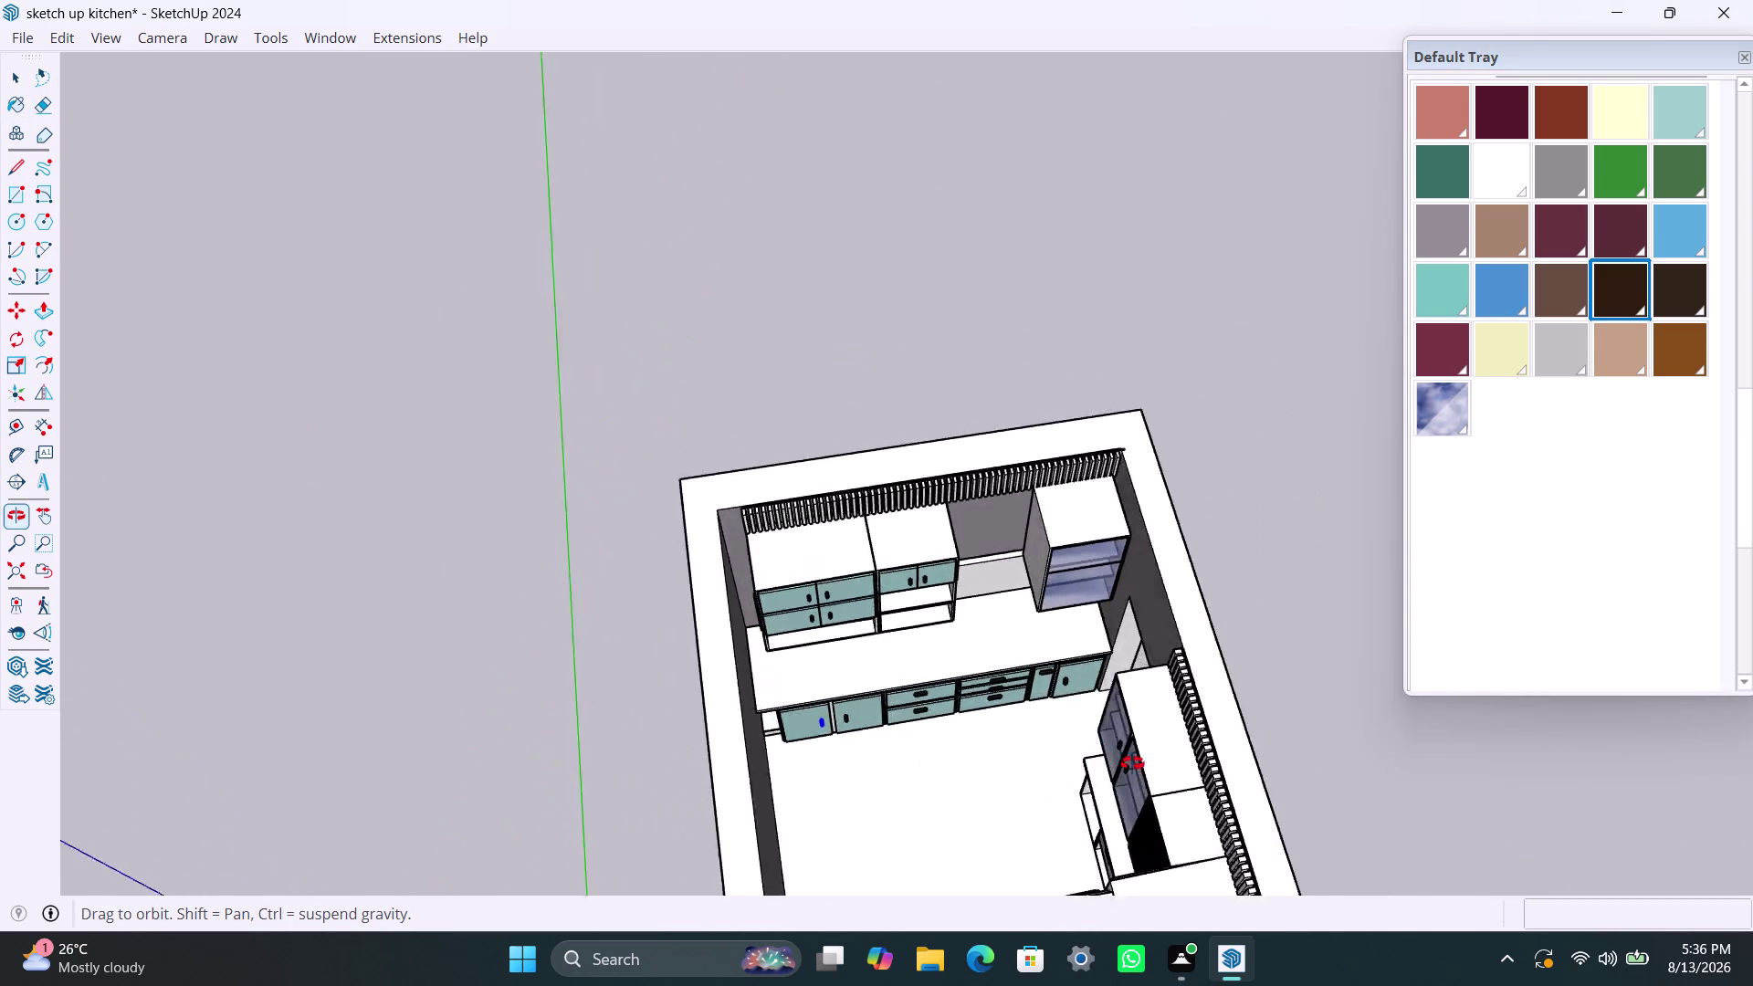
middle_drag(1051, 763, 1550, 675)
scroll(up, 3)
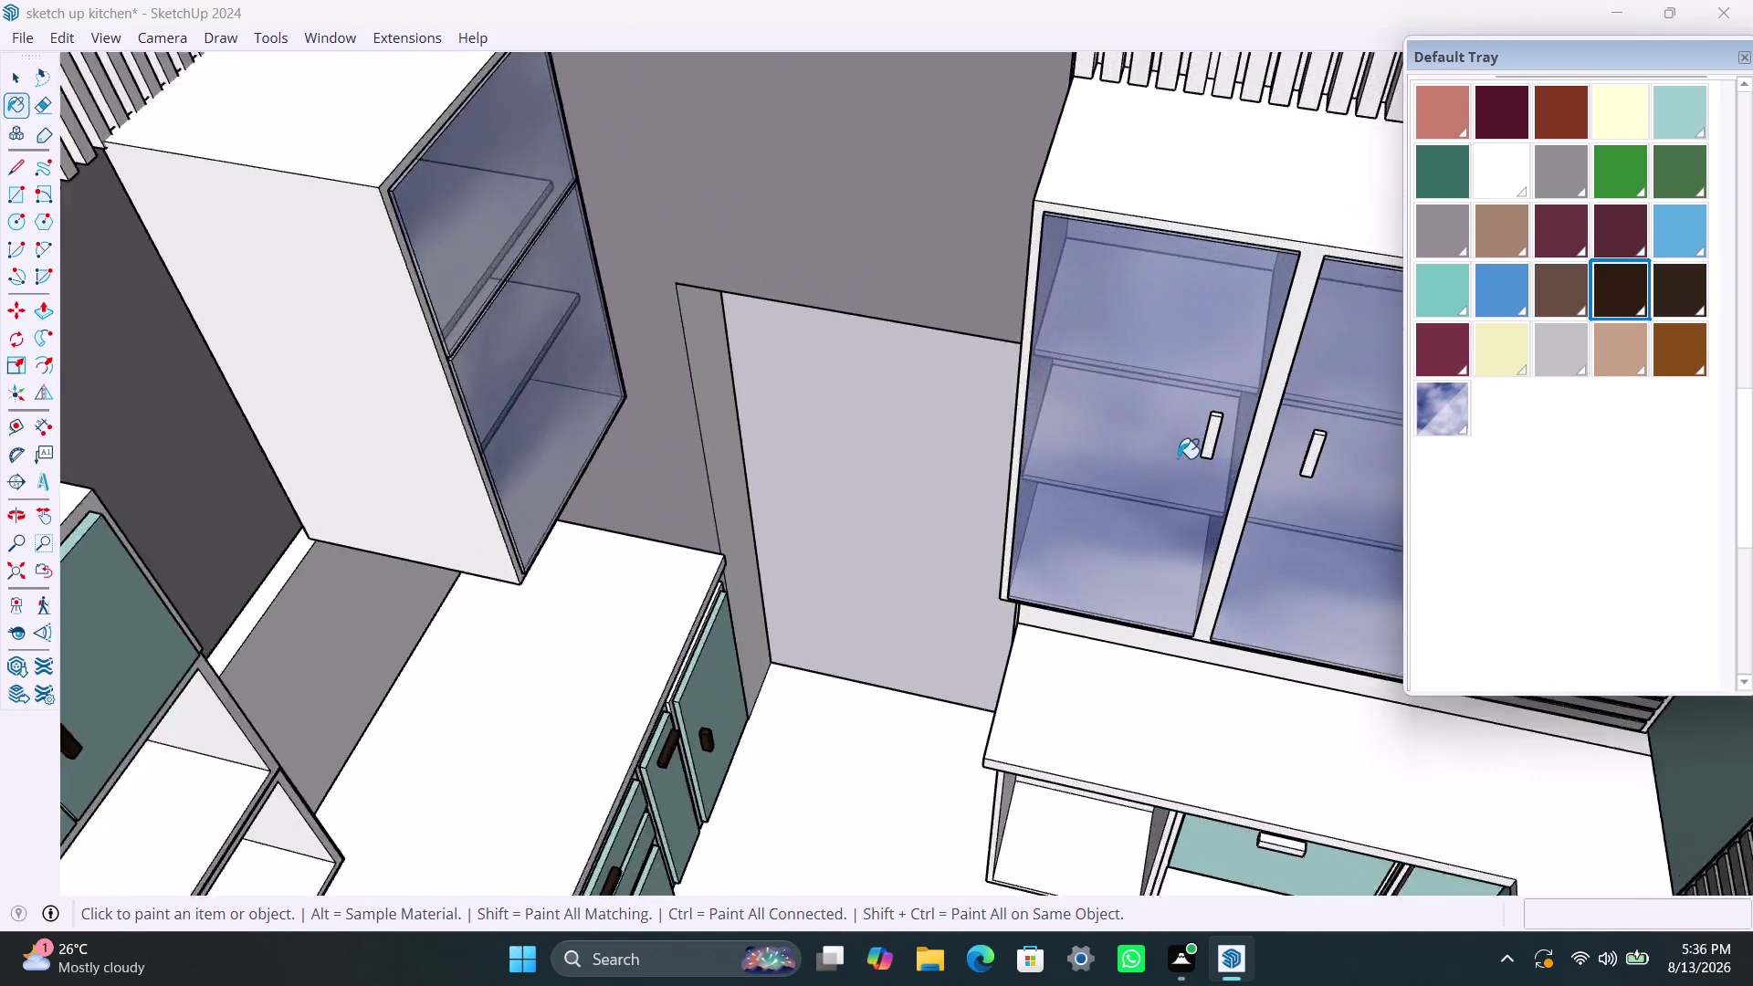
scroll(up, 3)
click(1251, 397)
scroll(down, 3)
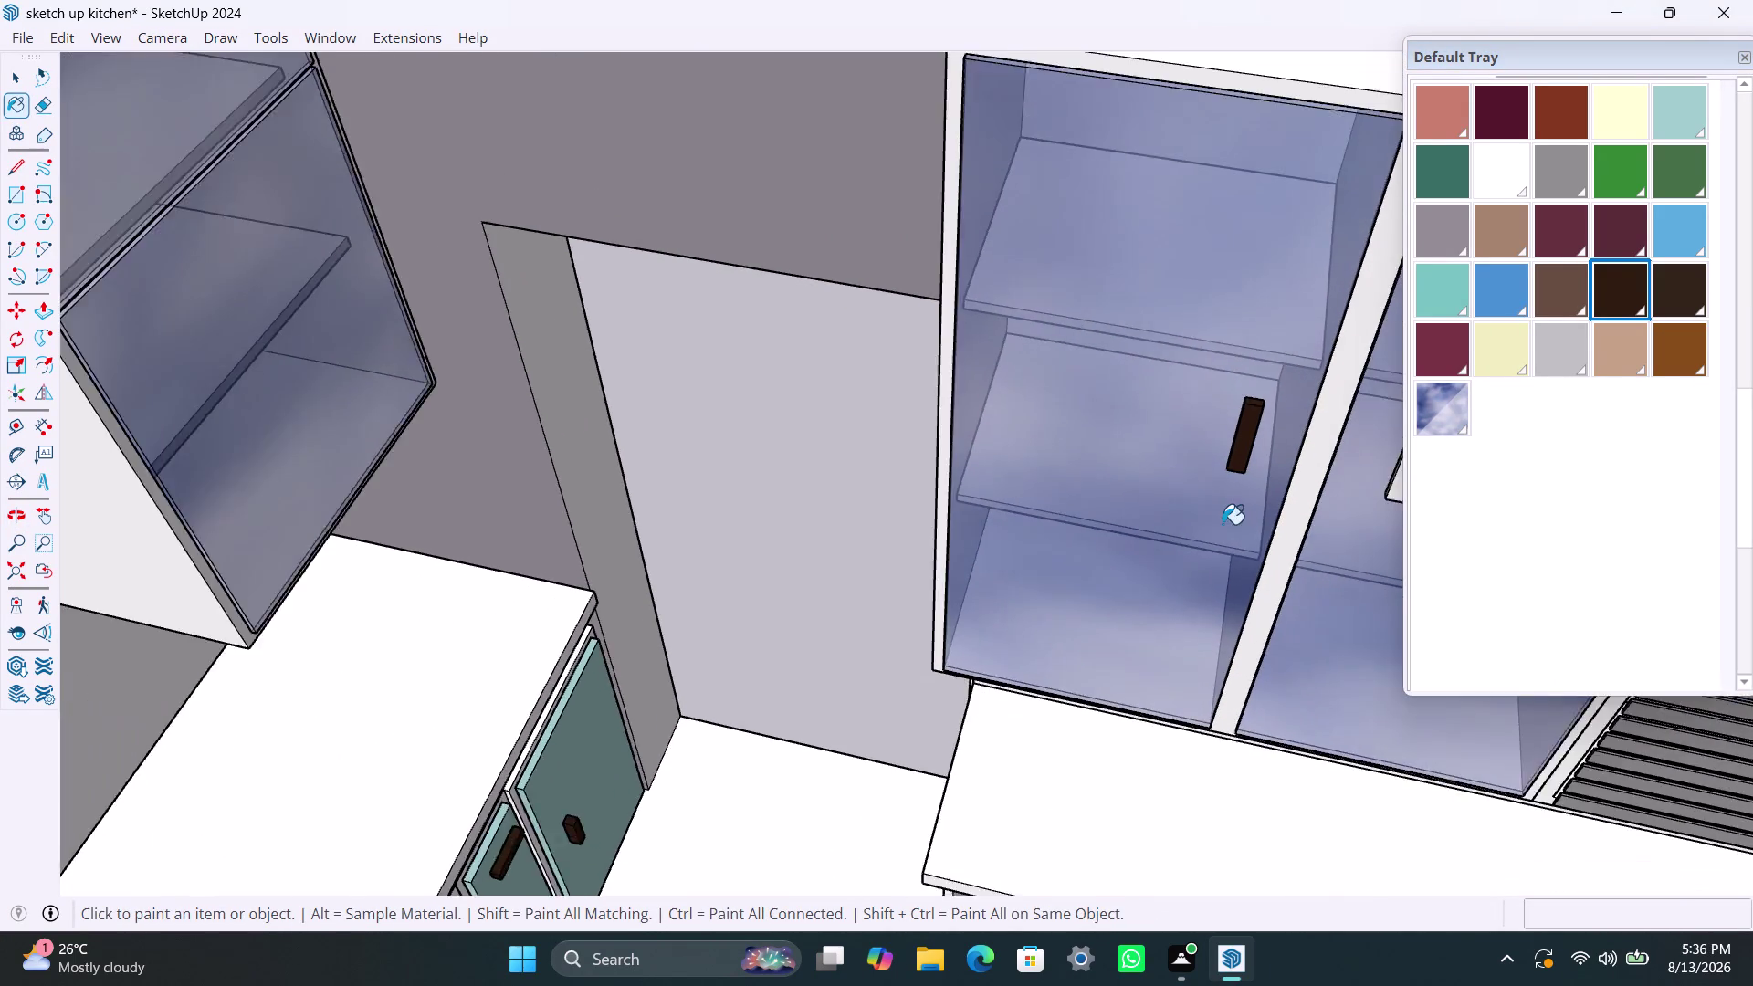
scroll(down, 3)
middle_drag(1260, 519, 987, 506)
scroll(up, 3)
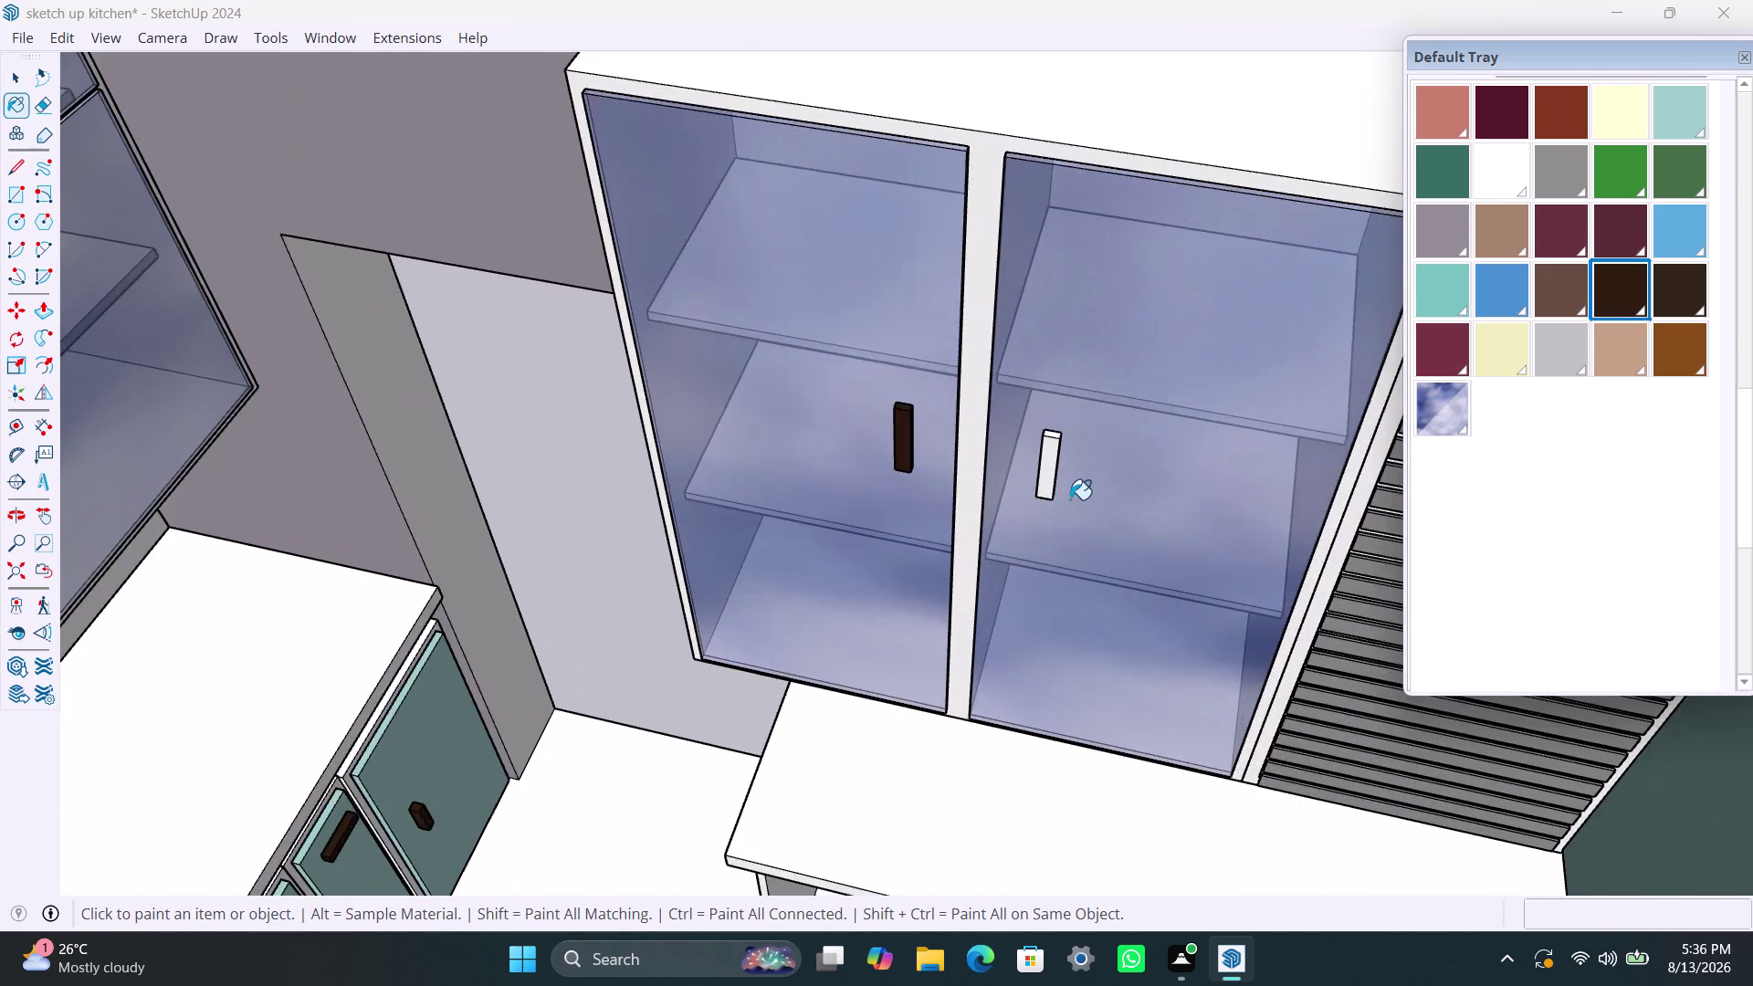
scroll(up, 3)
click(1040, 470)
Select the glass-door cabinet's frame and centre divider.
key(space)
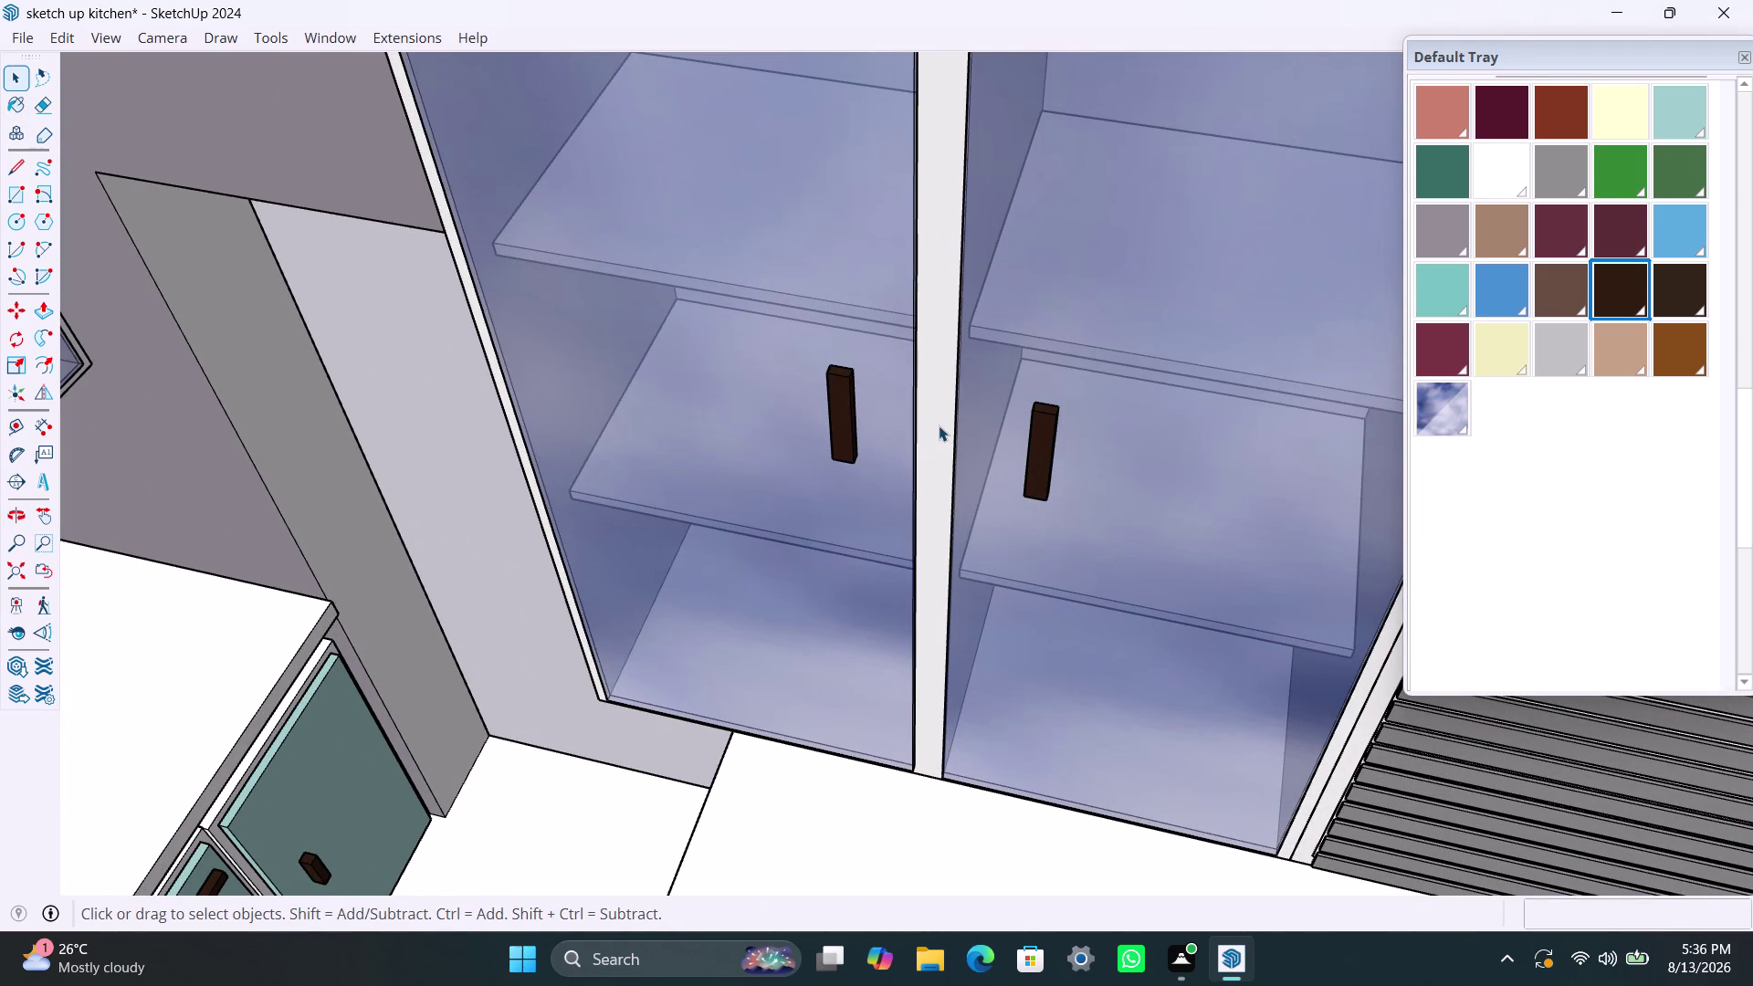
click(939, 426)
triple_click(938, 426)
click(939, 425)
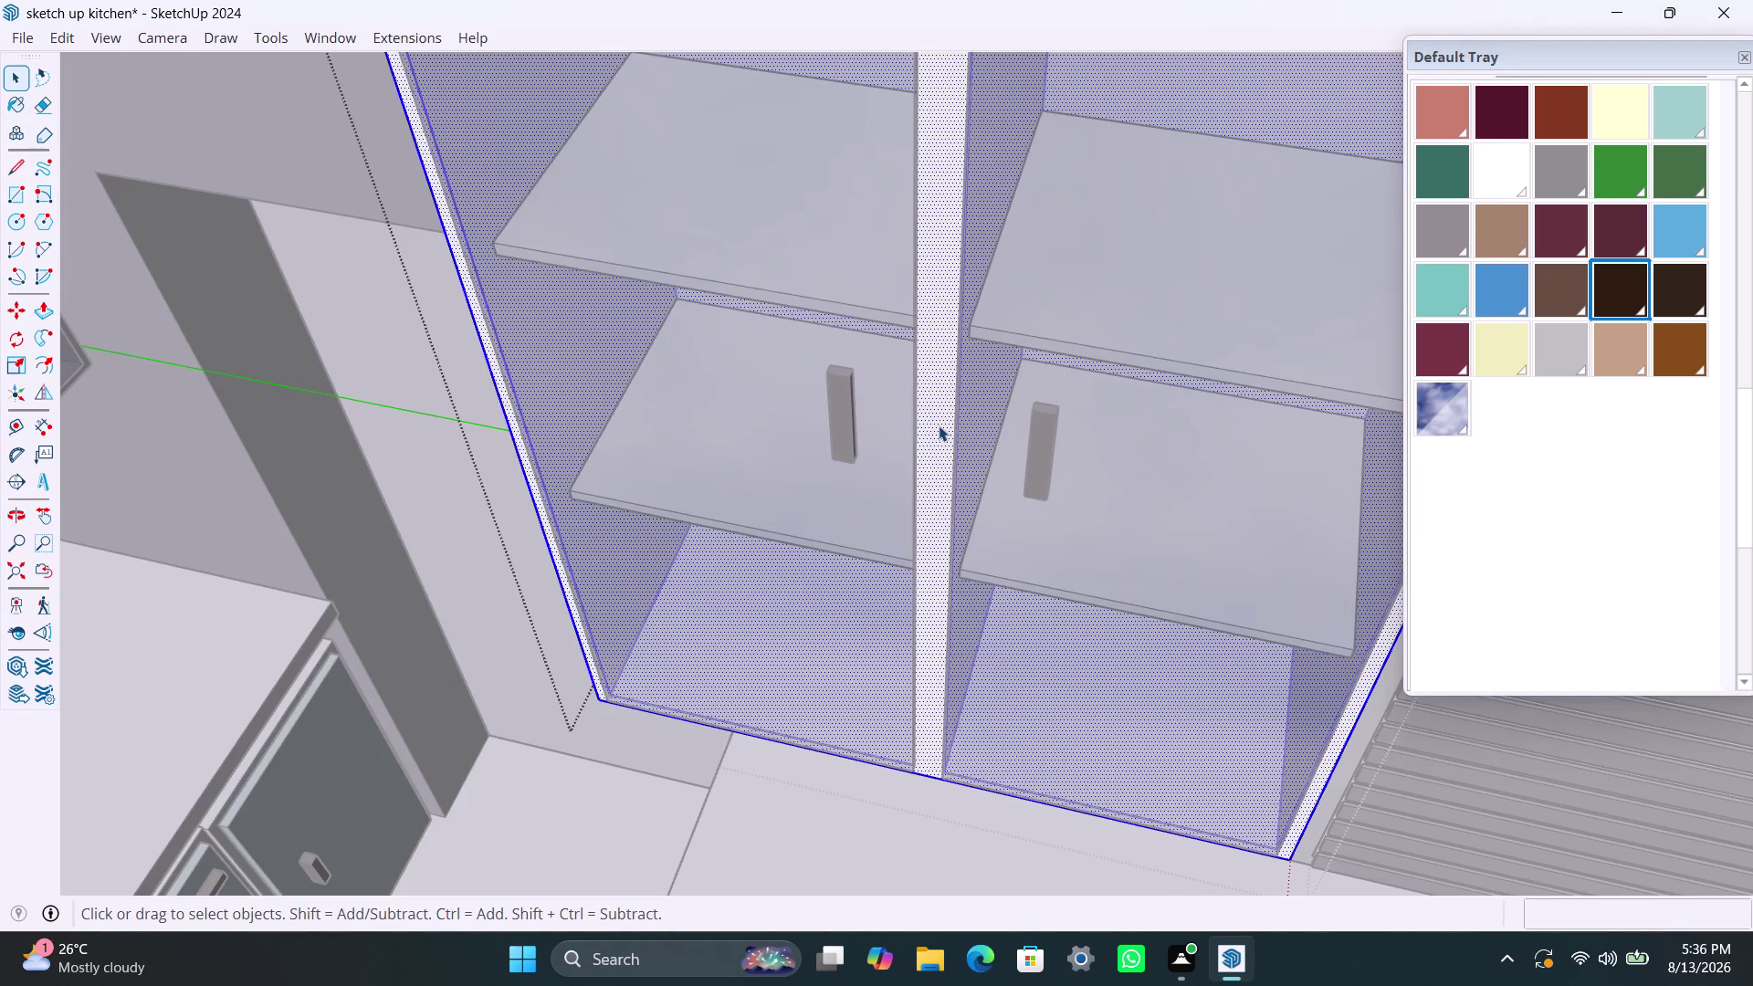
click(938, 425)
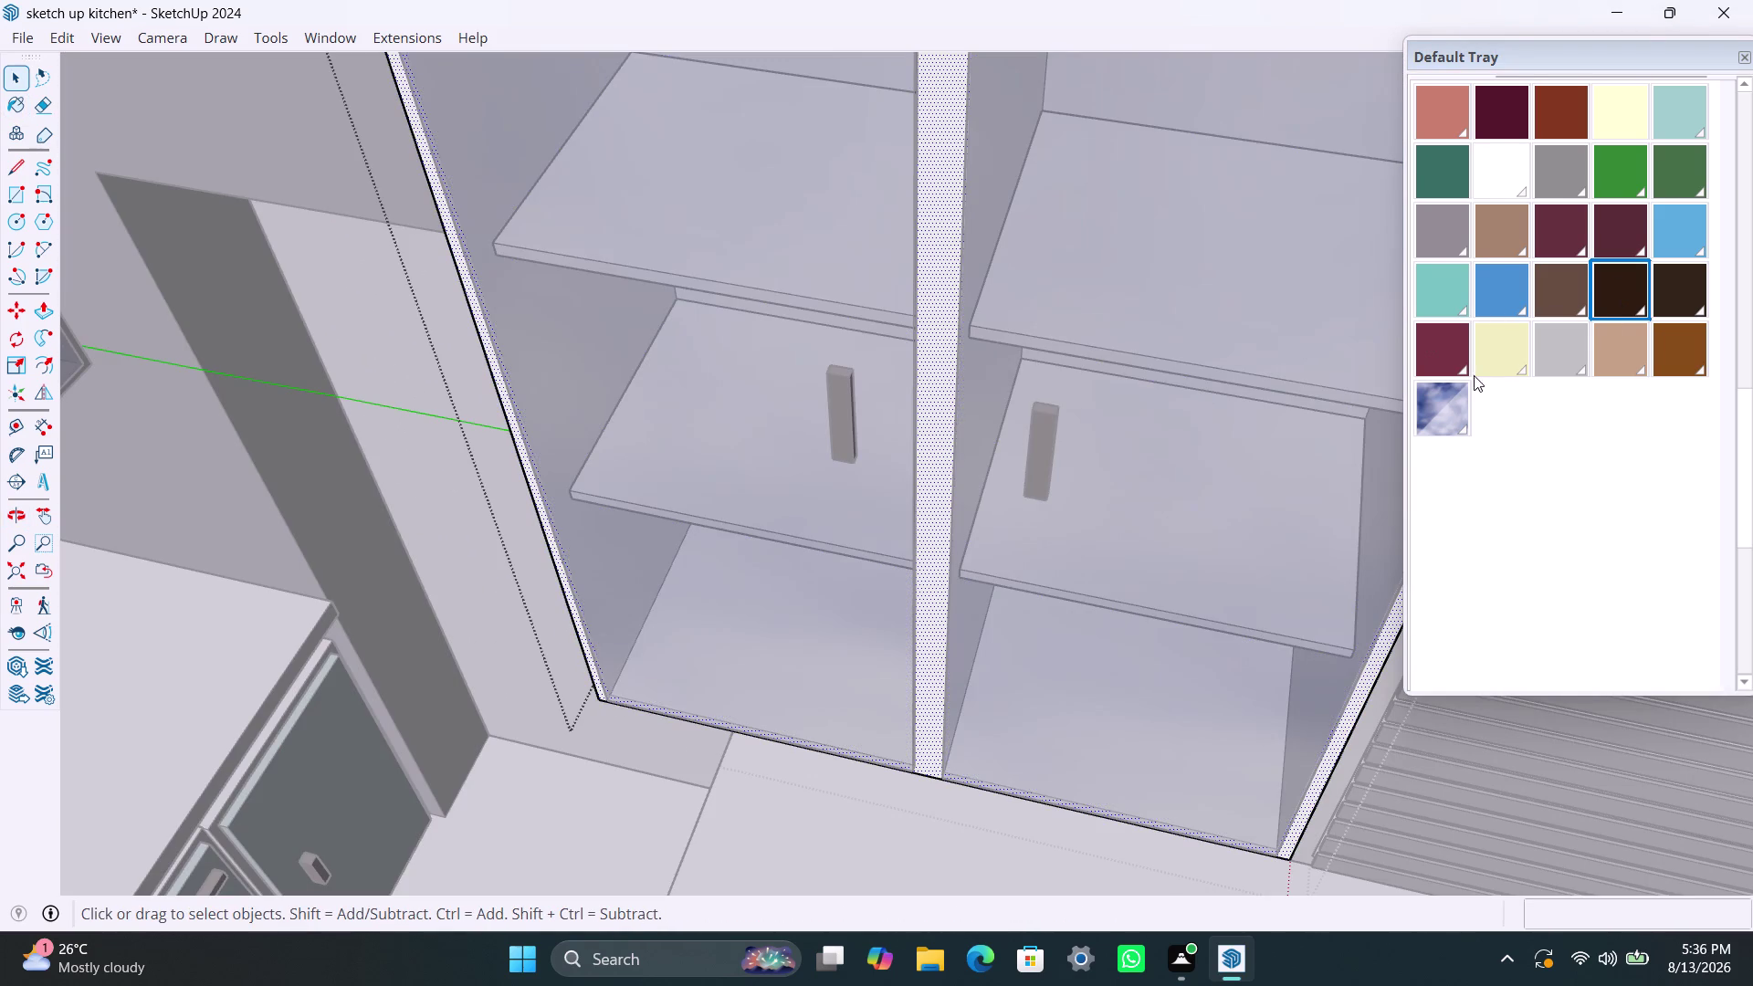
drag(1746, 531, 1745, 370)
Paint the frame and divider with the textured steel material from the Metal collection.
click(1547, 386)
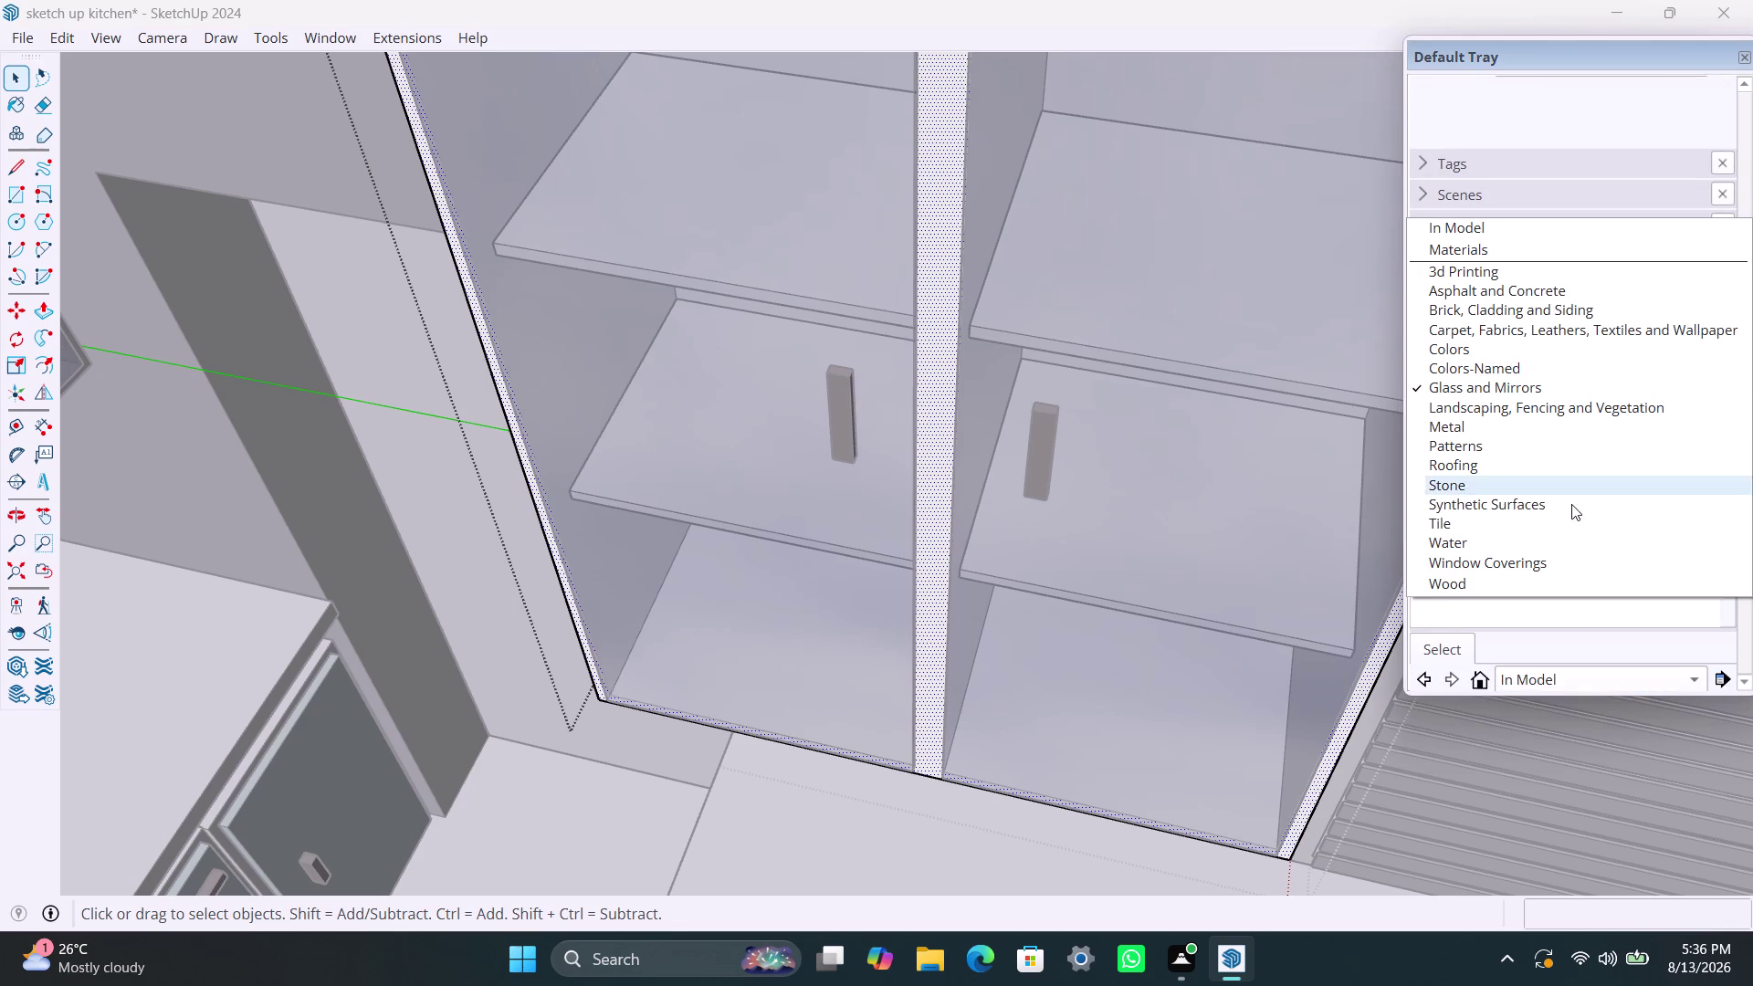
click(1503, 421)
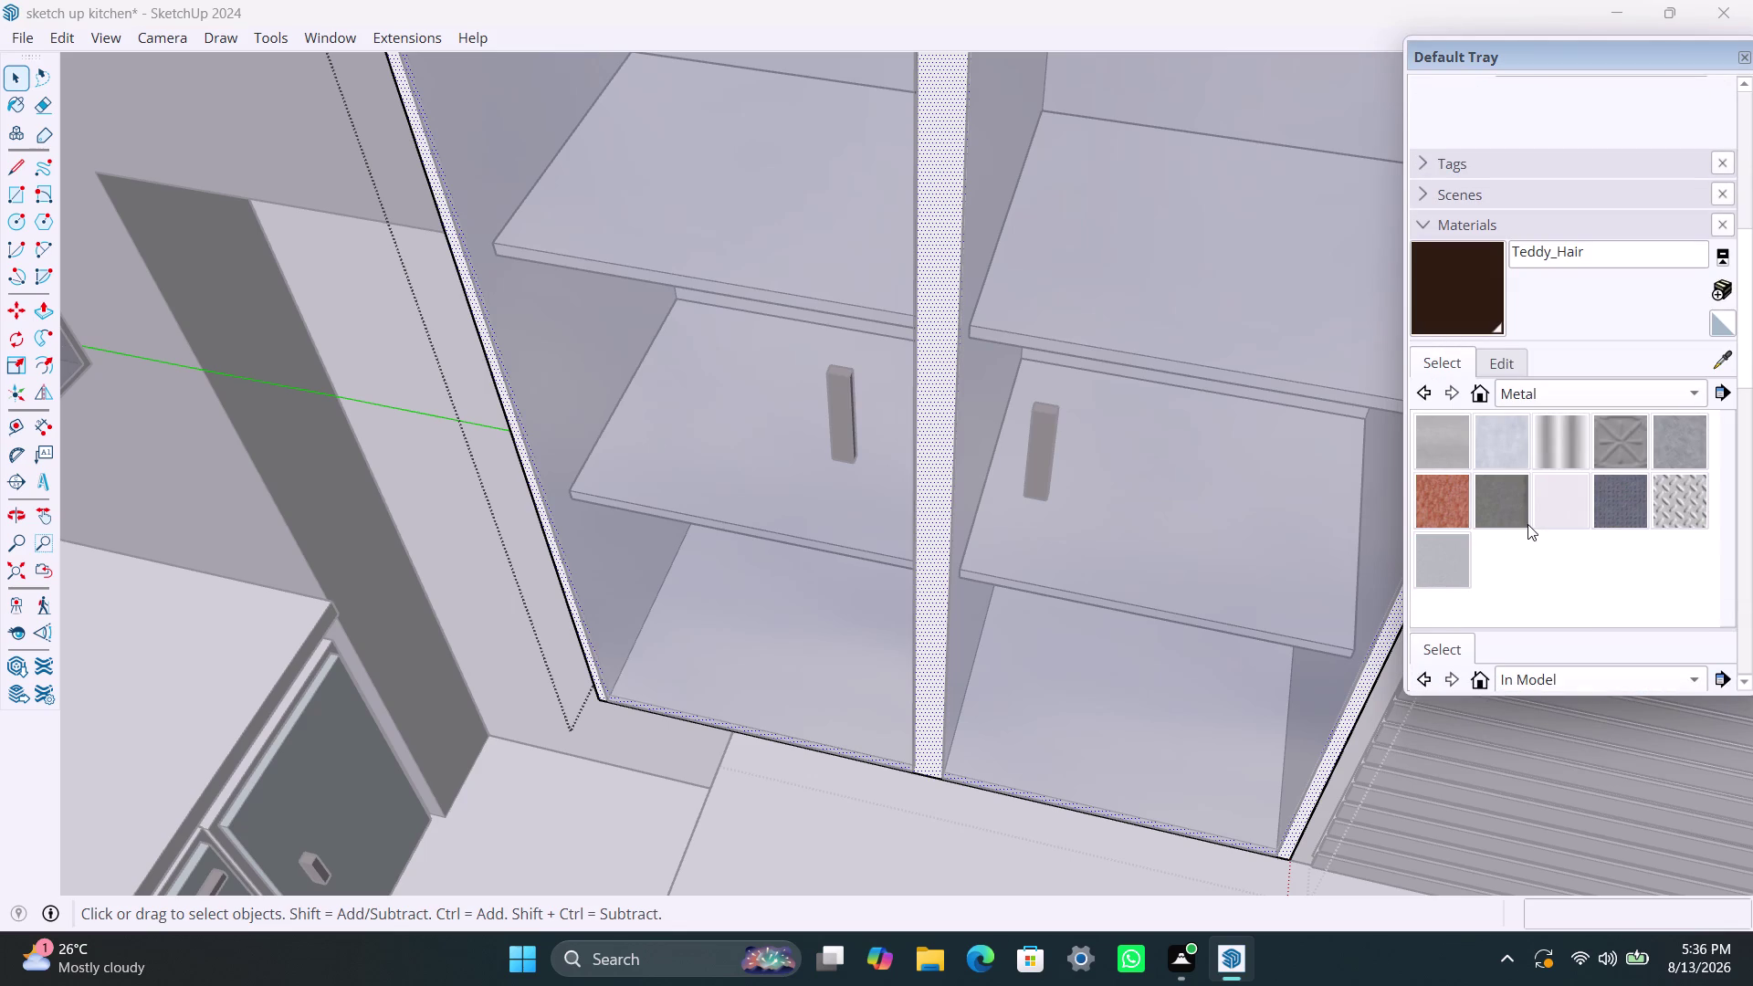
click(1627, 505)
click(932, 476)
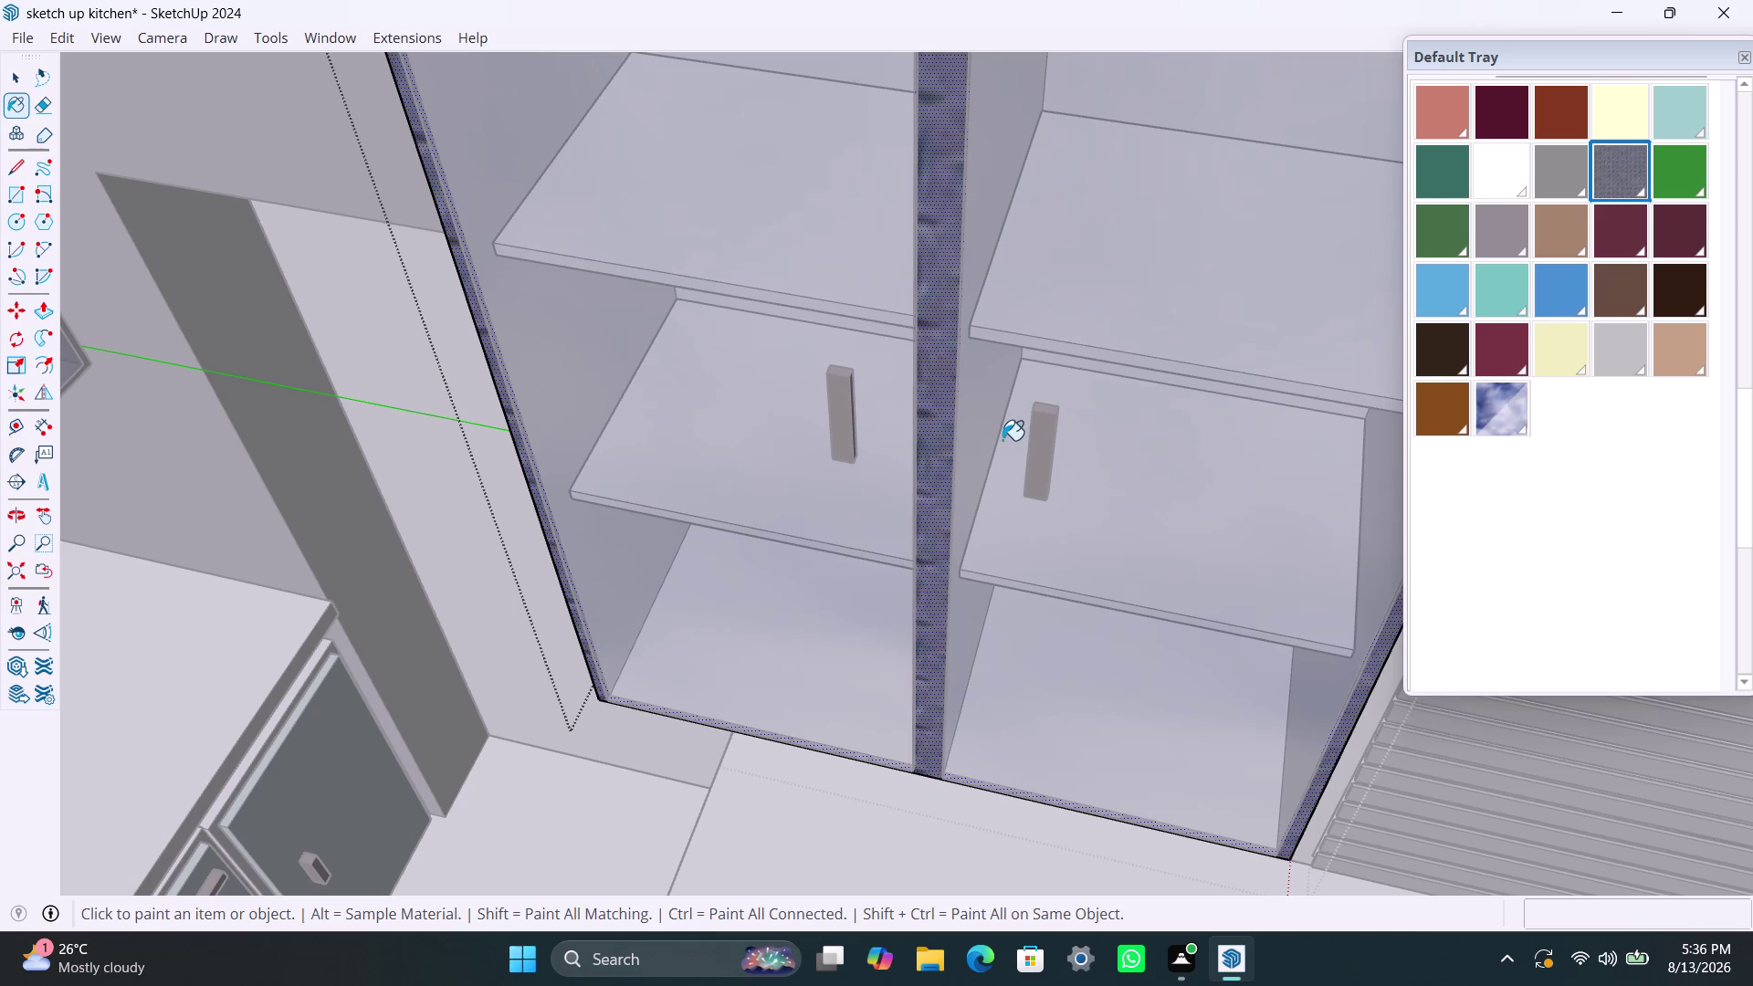
scroll(down, 3)
key(space)
click(648, 520)
click(547, 432)
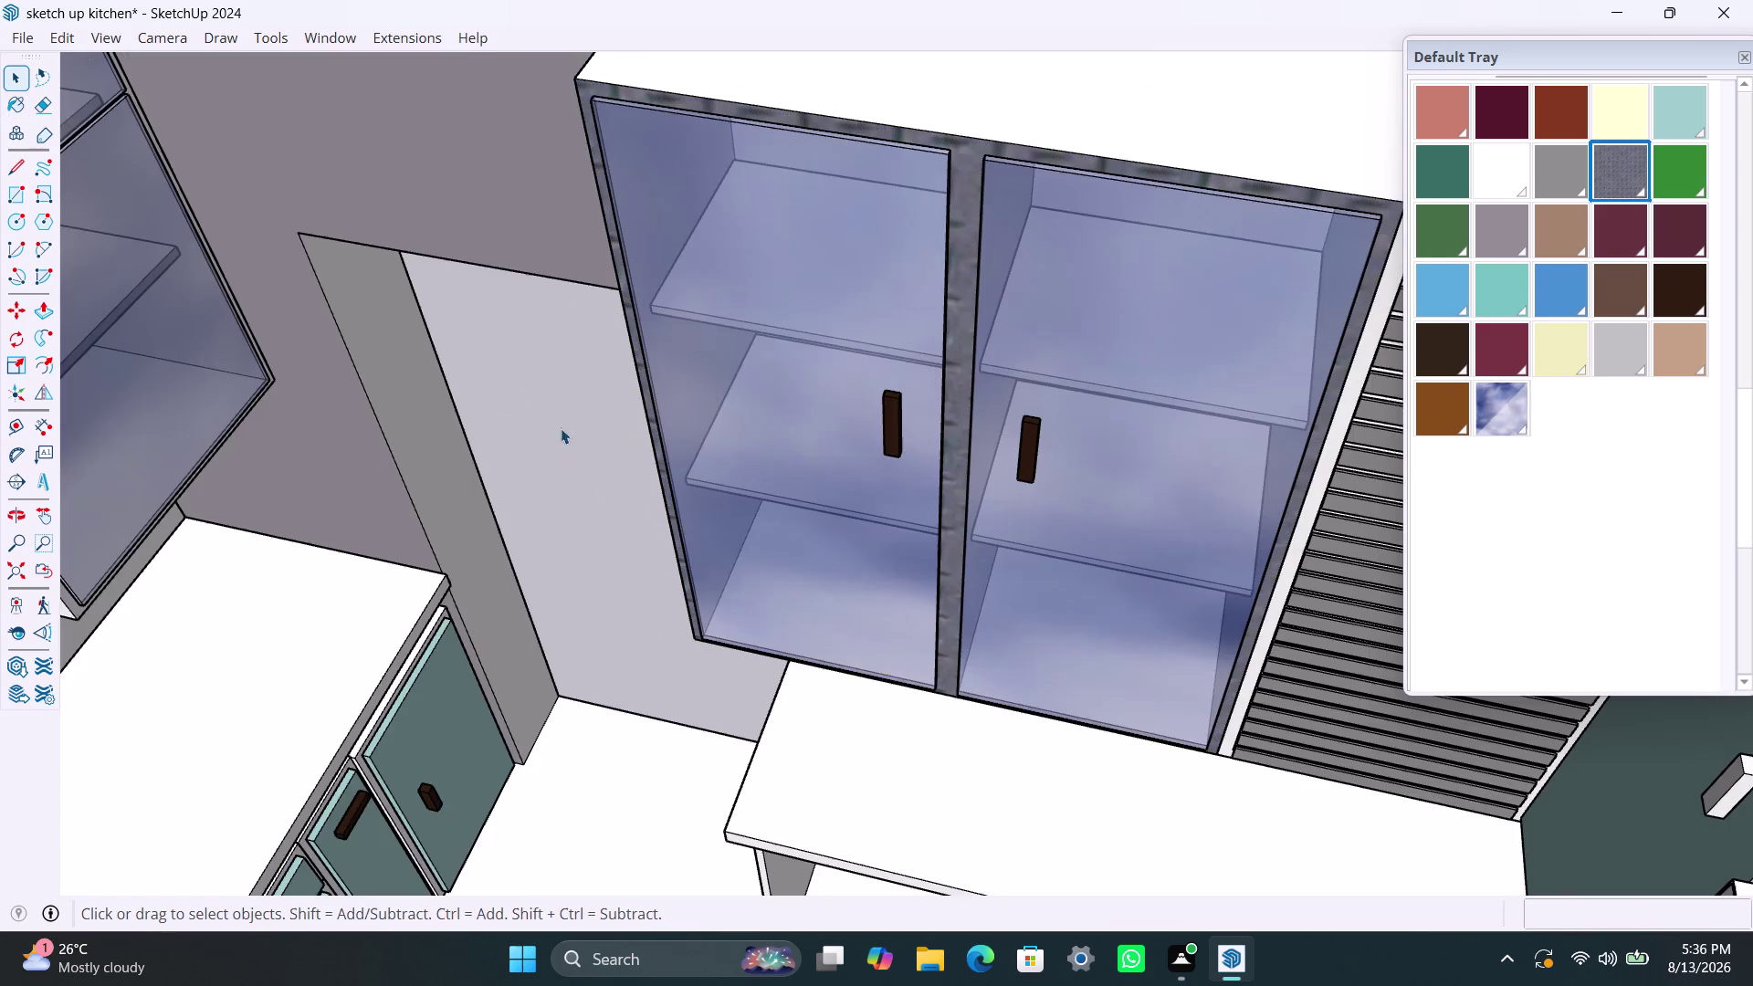
Open the Metal_Steel_Textured edit settings and pick a swatch in the Materials panel.
scroll(down, 3)
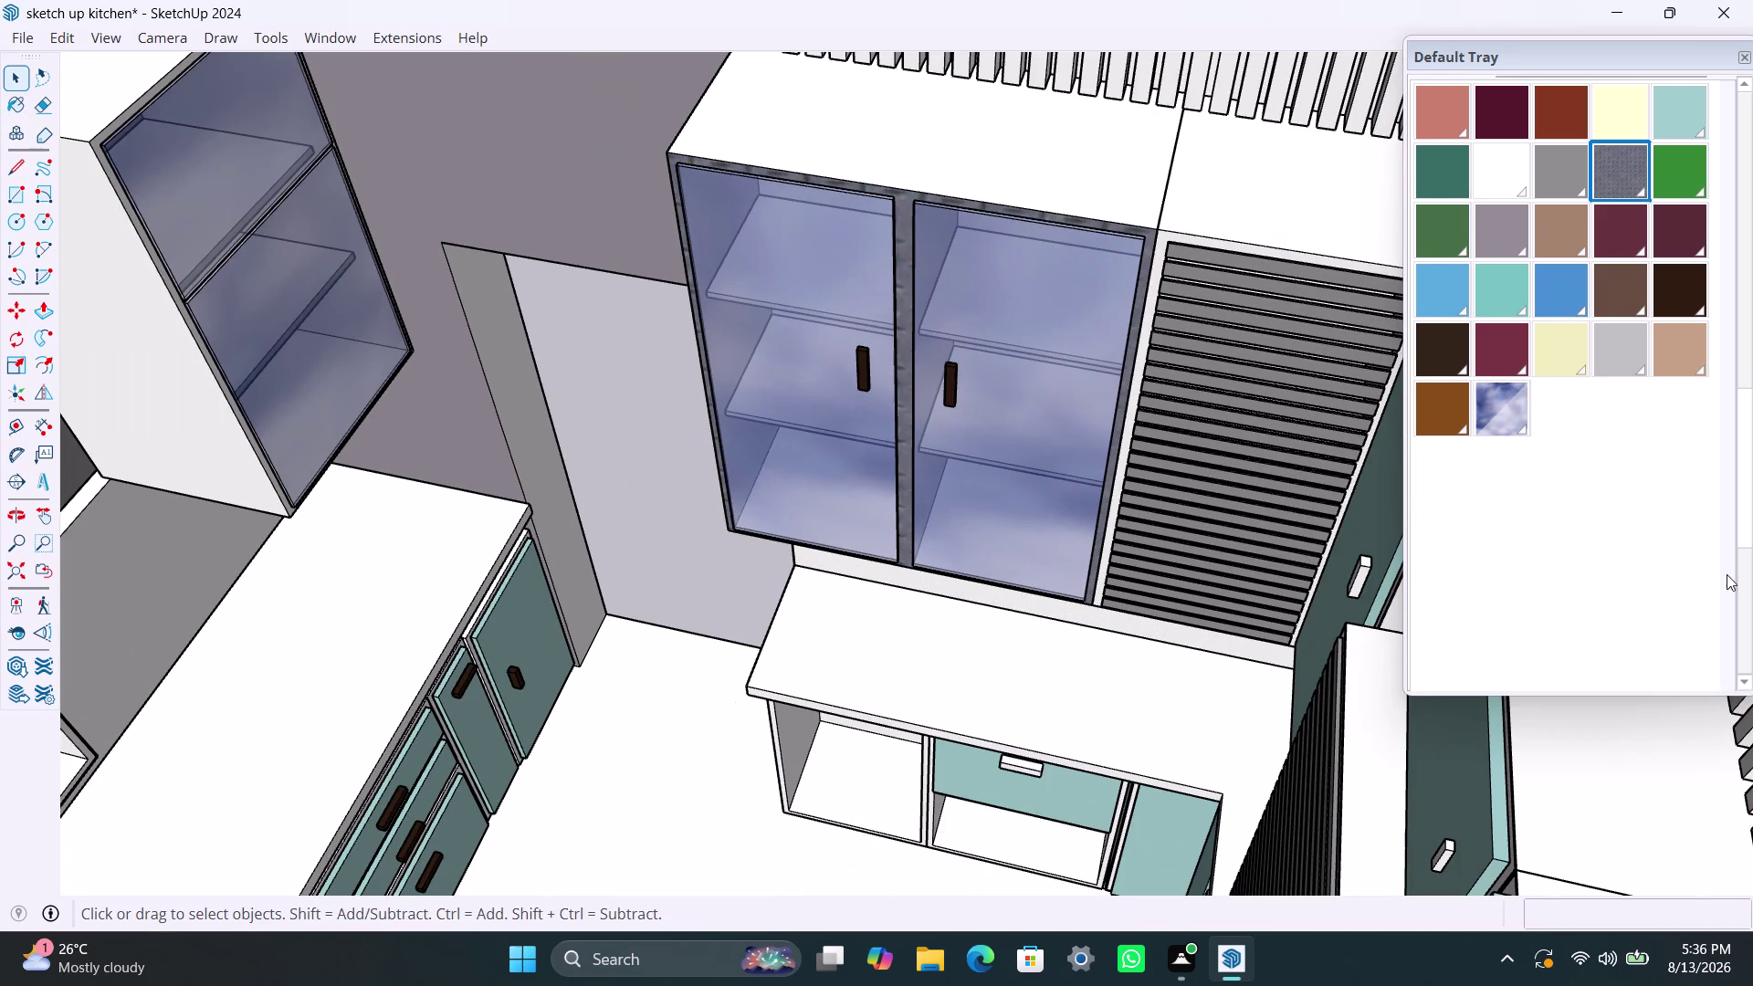
drag(1752, 511, 1751, 380)
drag(1745, 440, 1745, 424)
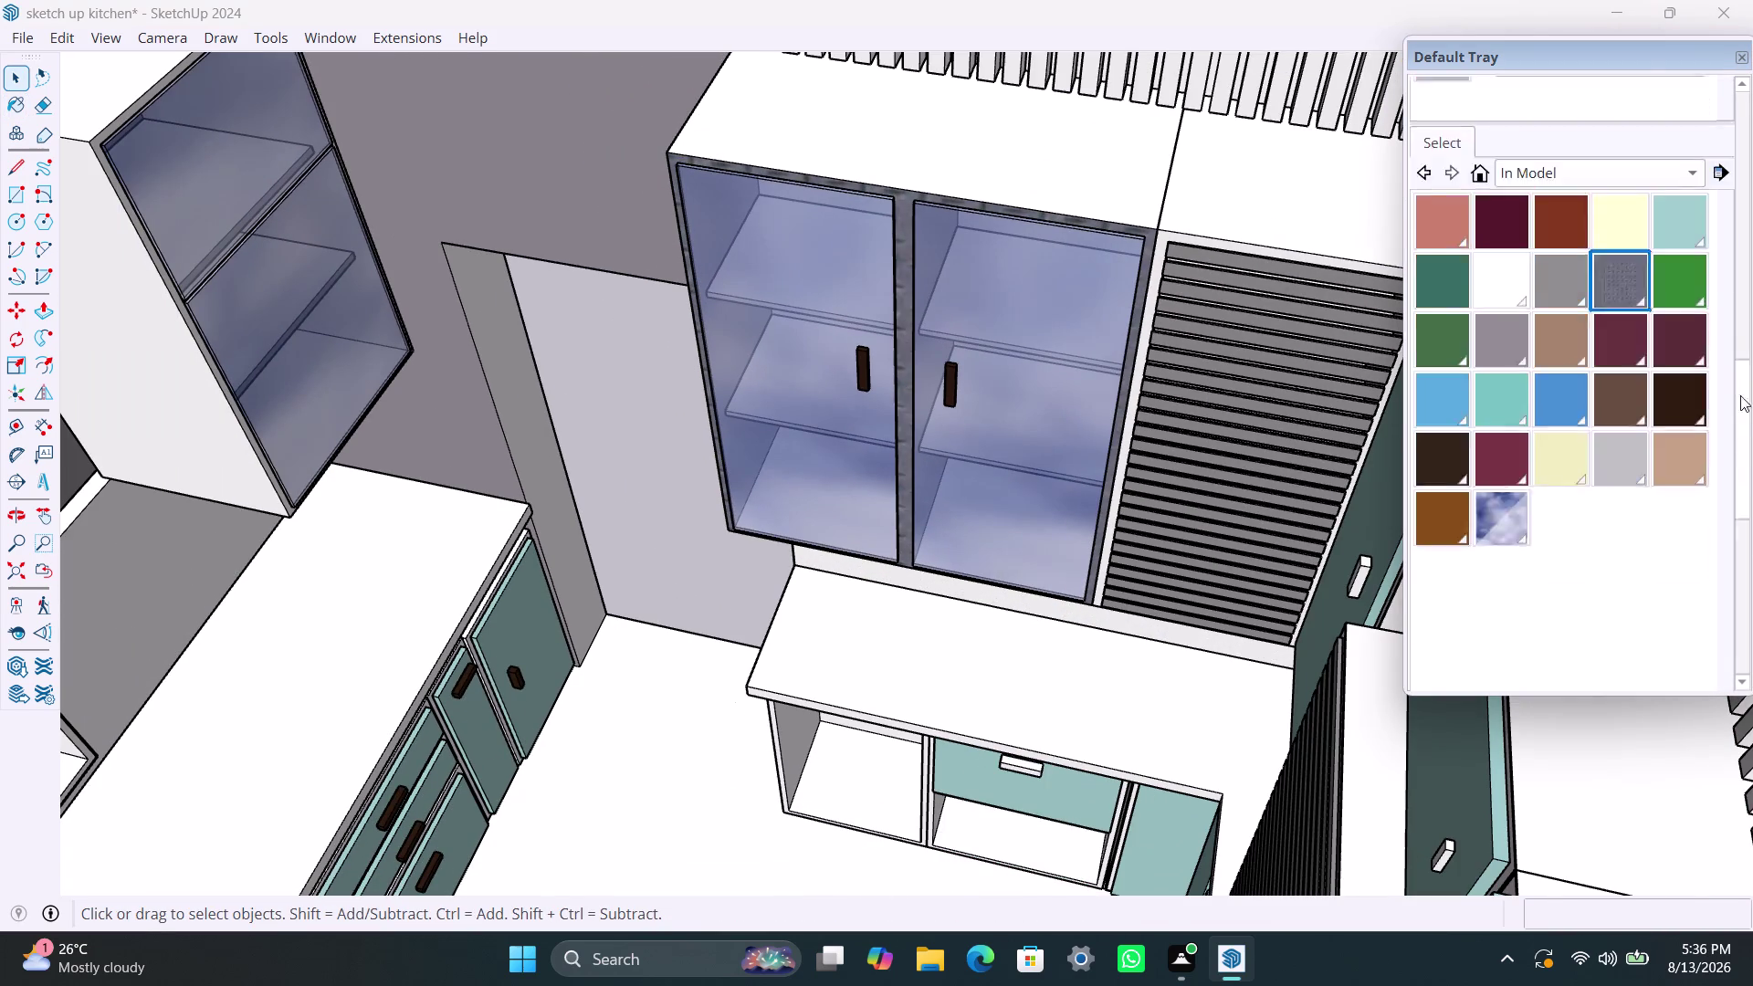
drag(1746, 423, 1723, 282)
click(1510, 360)
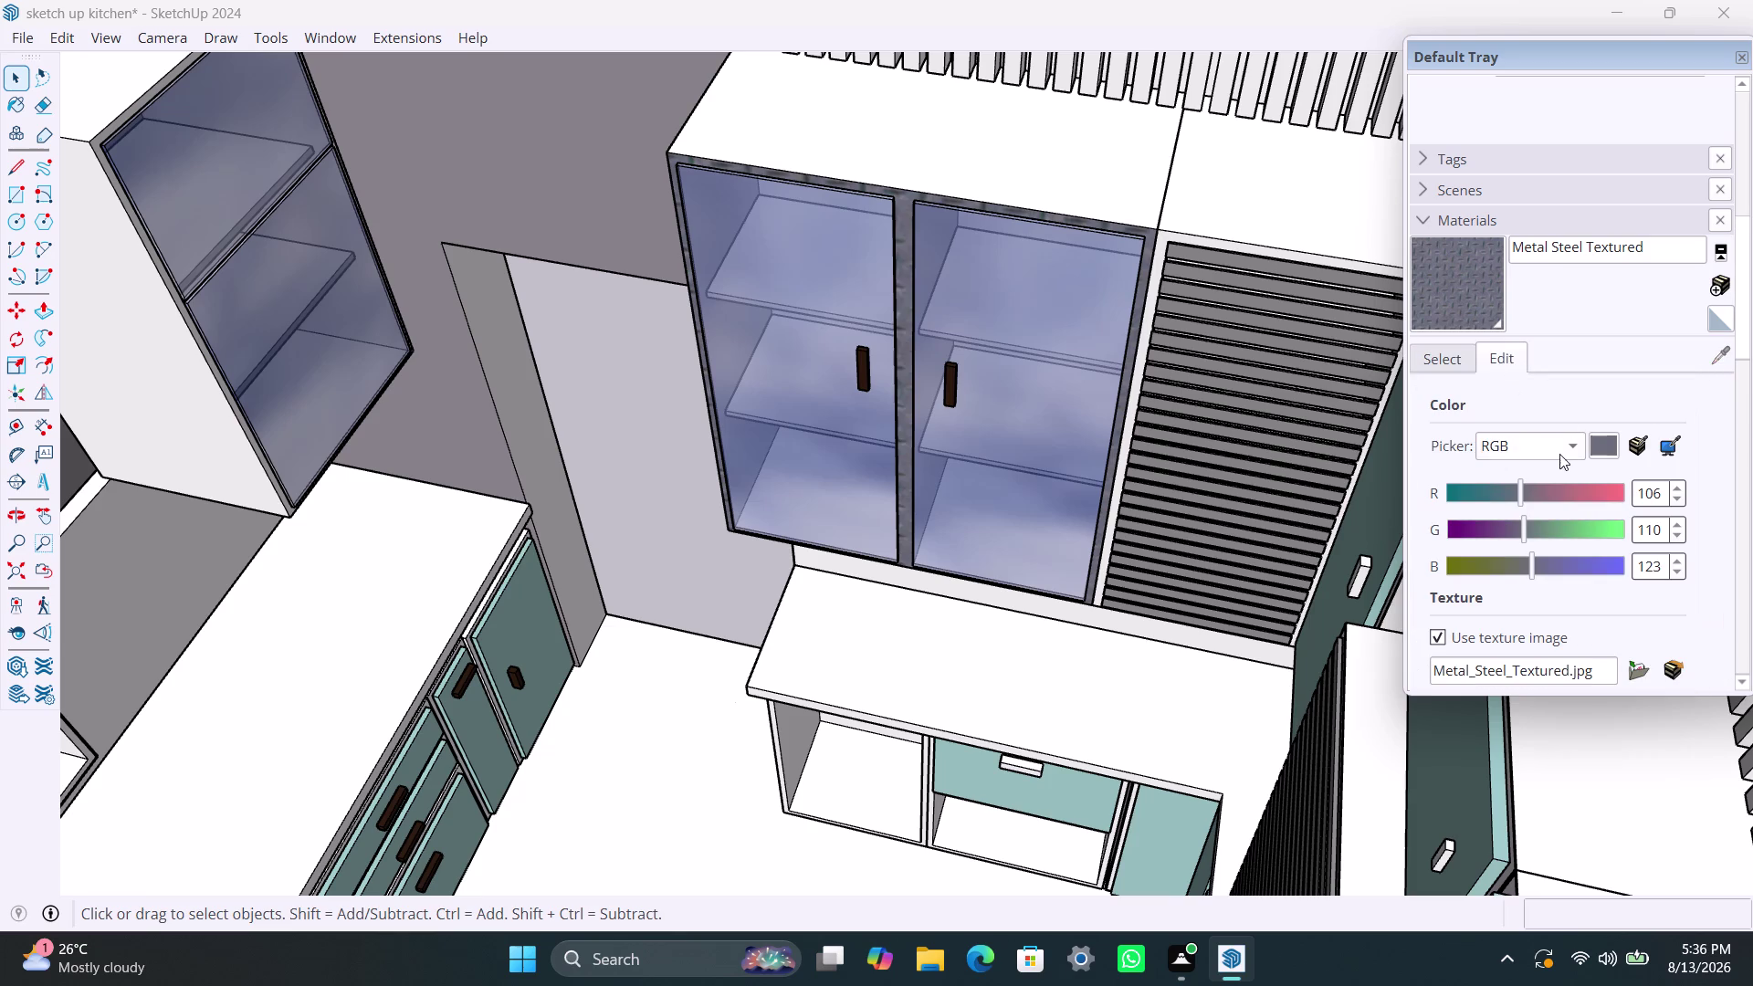
click(1472, 276)
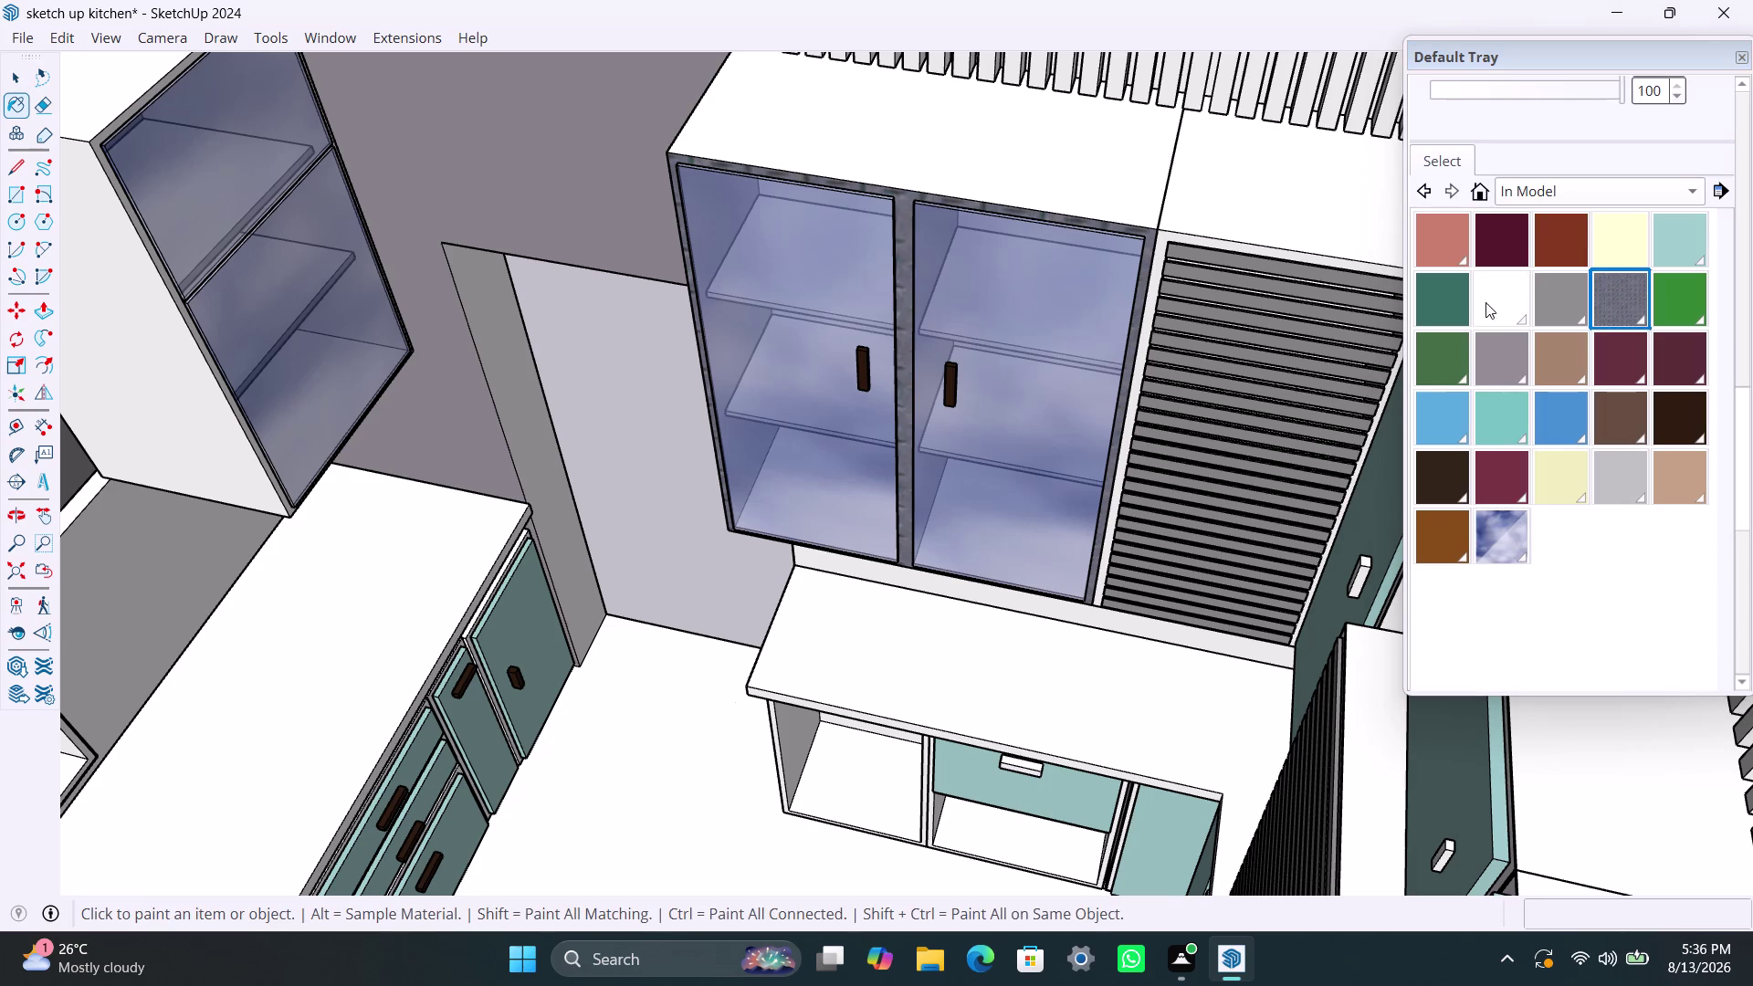
drag(1745, 410, 1736, 259)
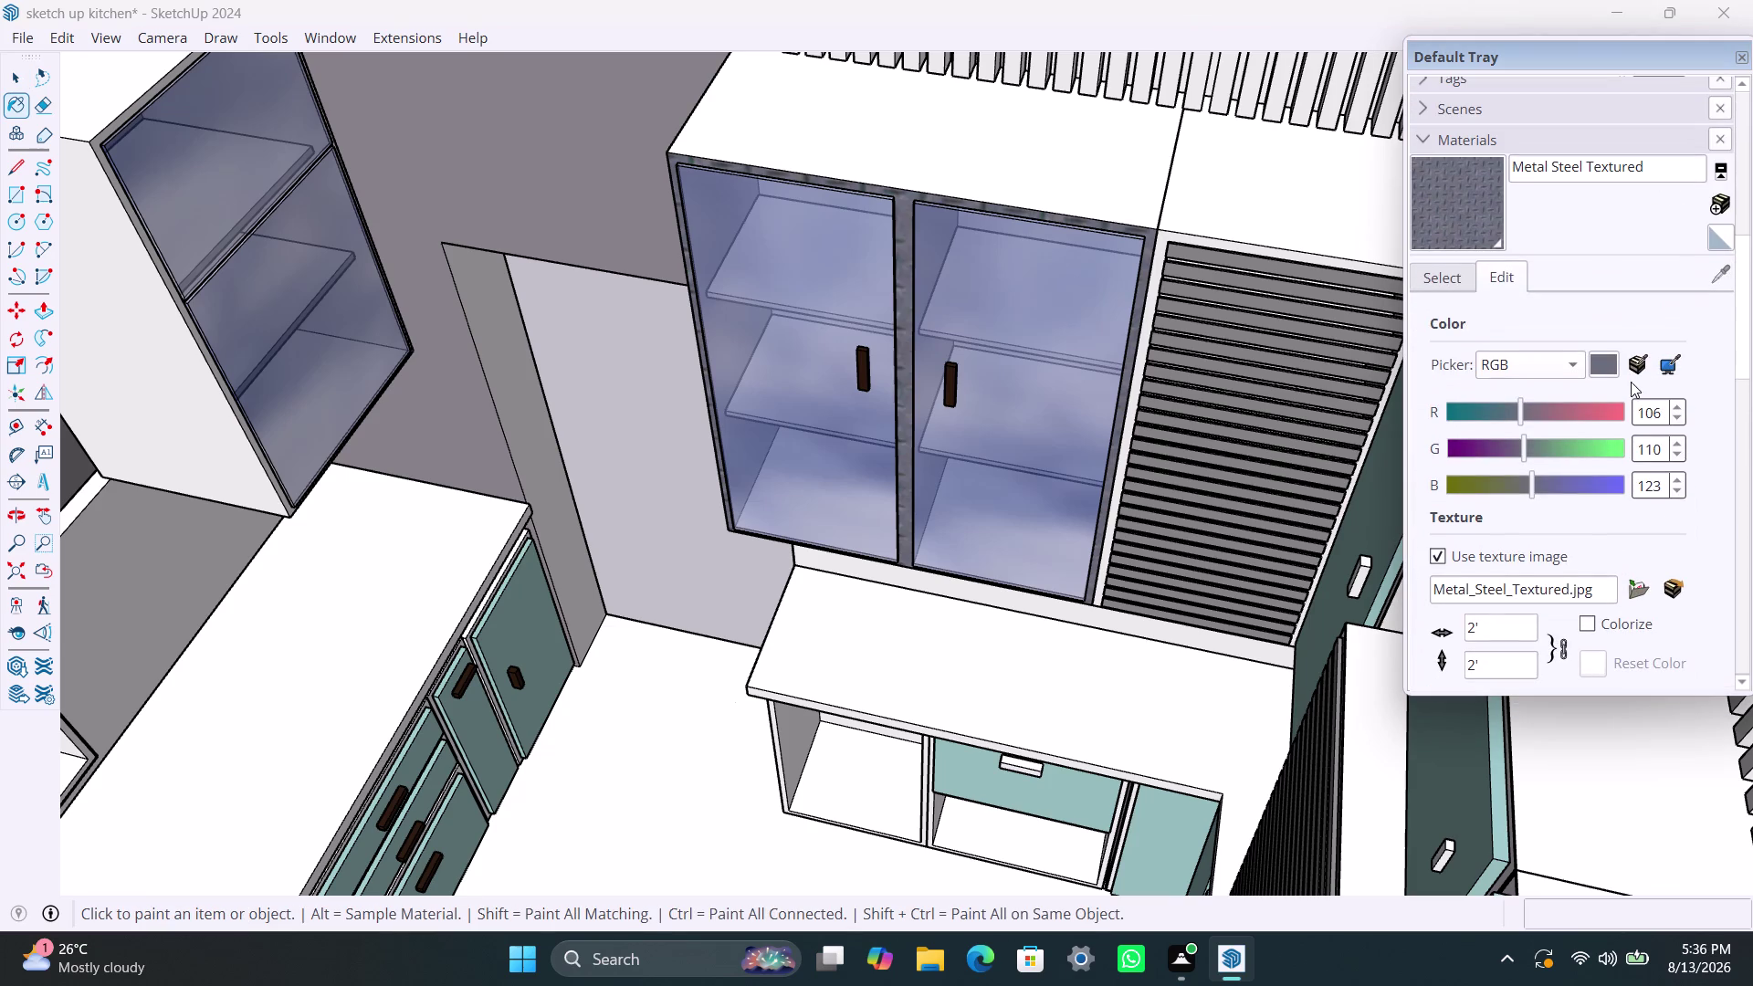
click(1448, 215)
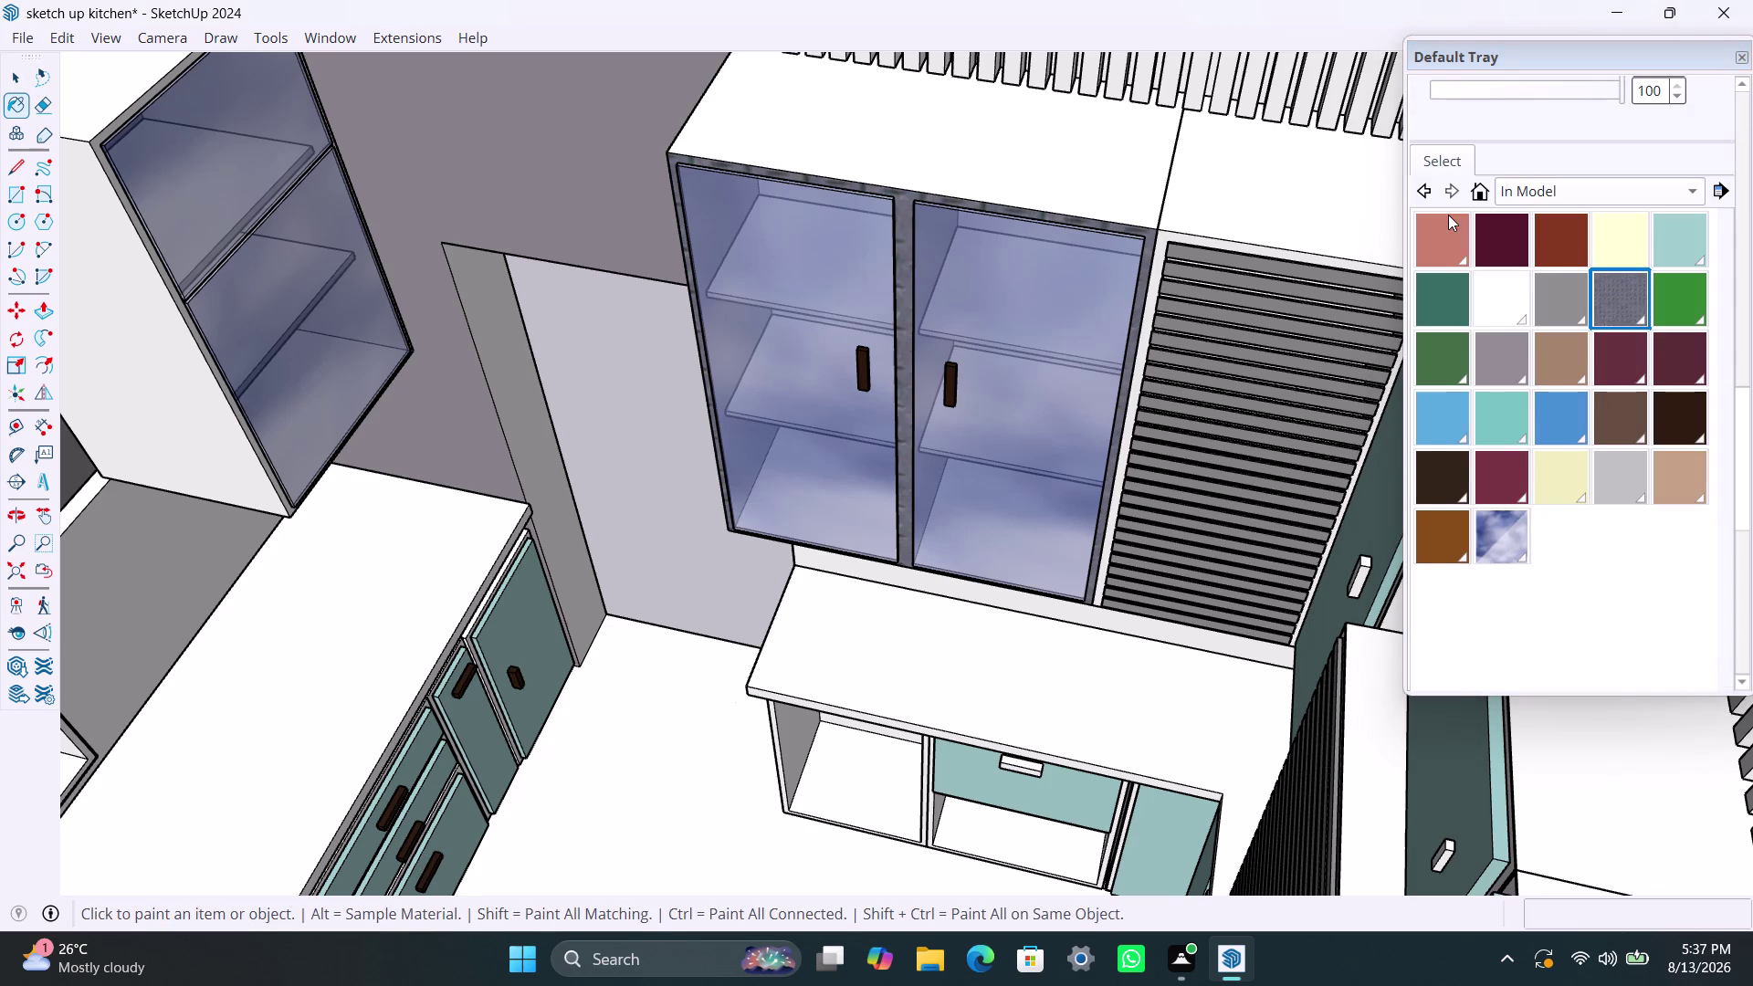
double_click(1448, 215)
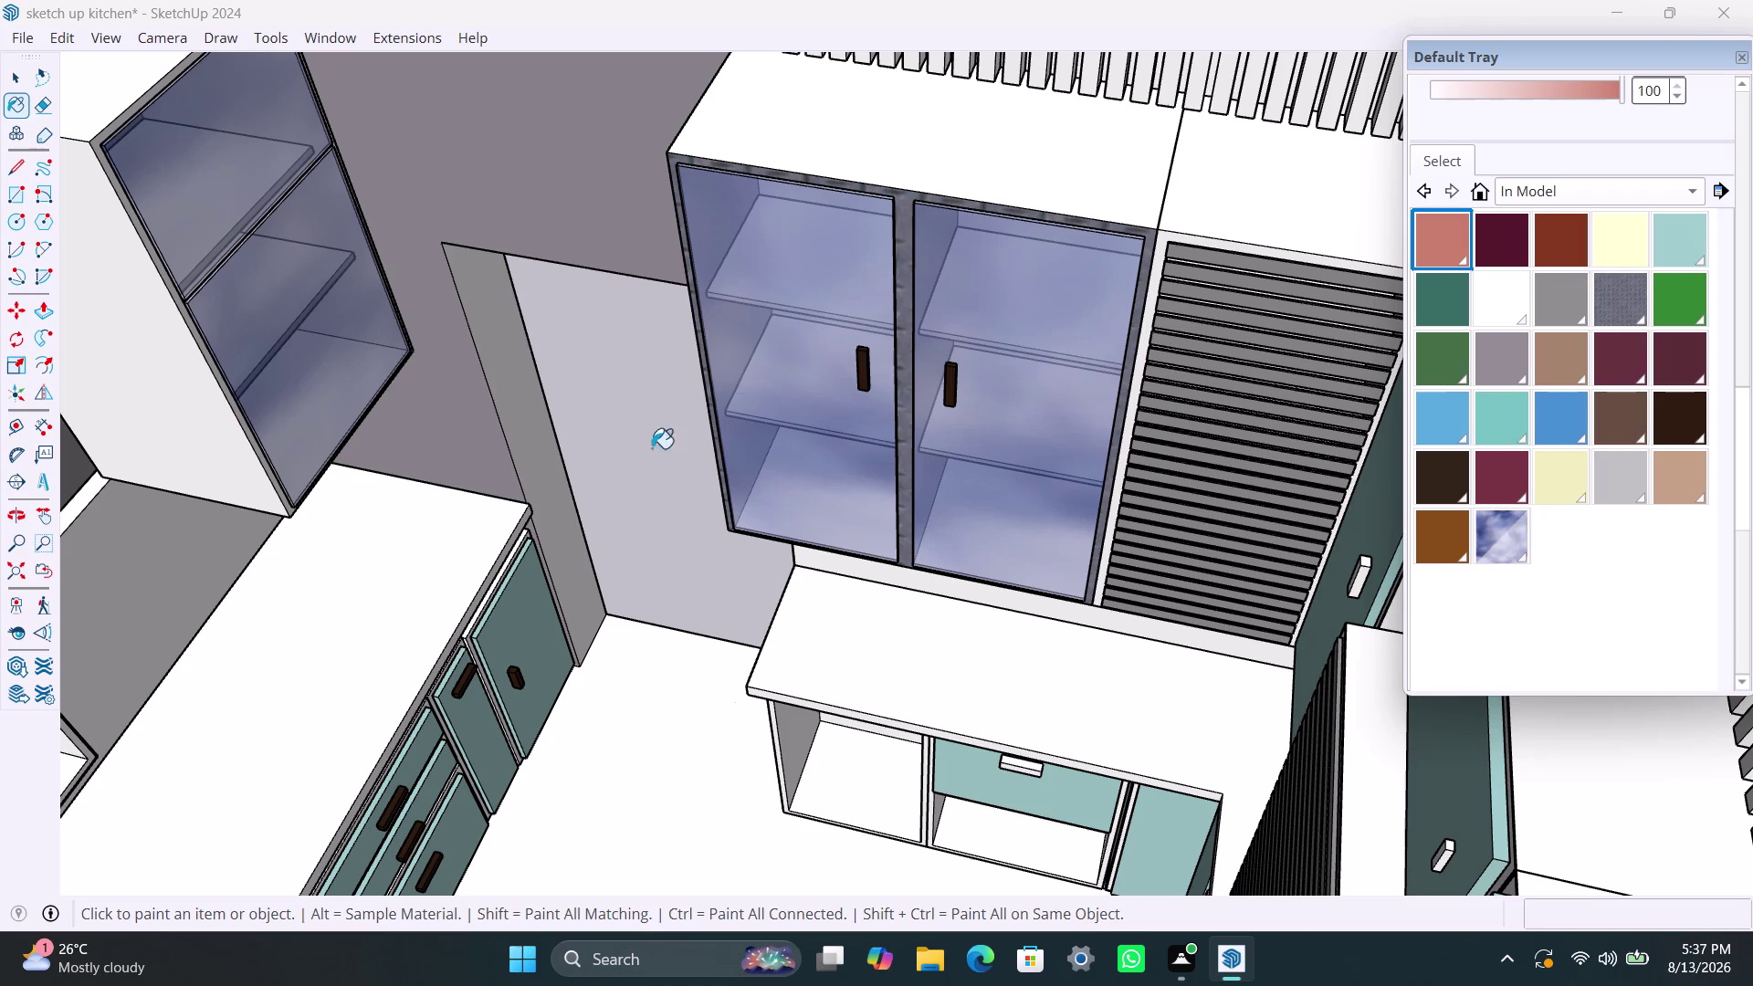
key(space)
Select the shelving unit above the counter.
scroll(down, 3)
middle_drag(504, 440, 506, 441)
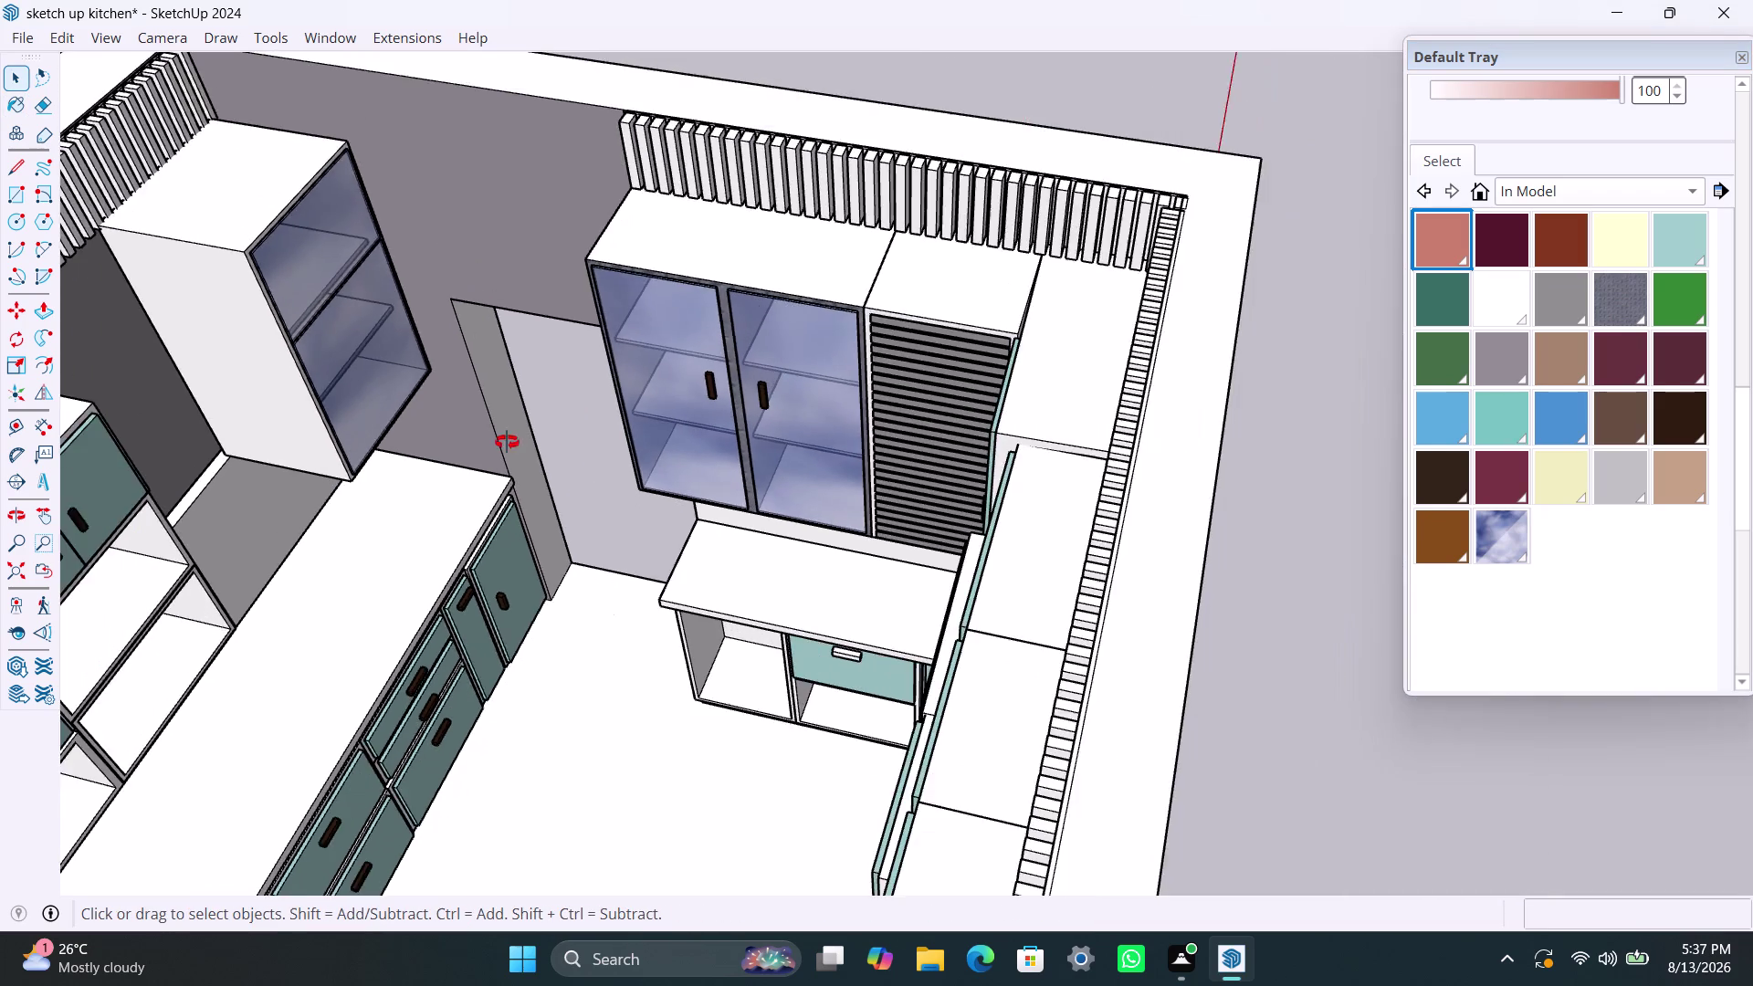
middle_drag(506, 441, 147, 430)
scroll(up, 3)
middle_drag(705, 217, 559, 271)
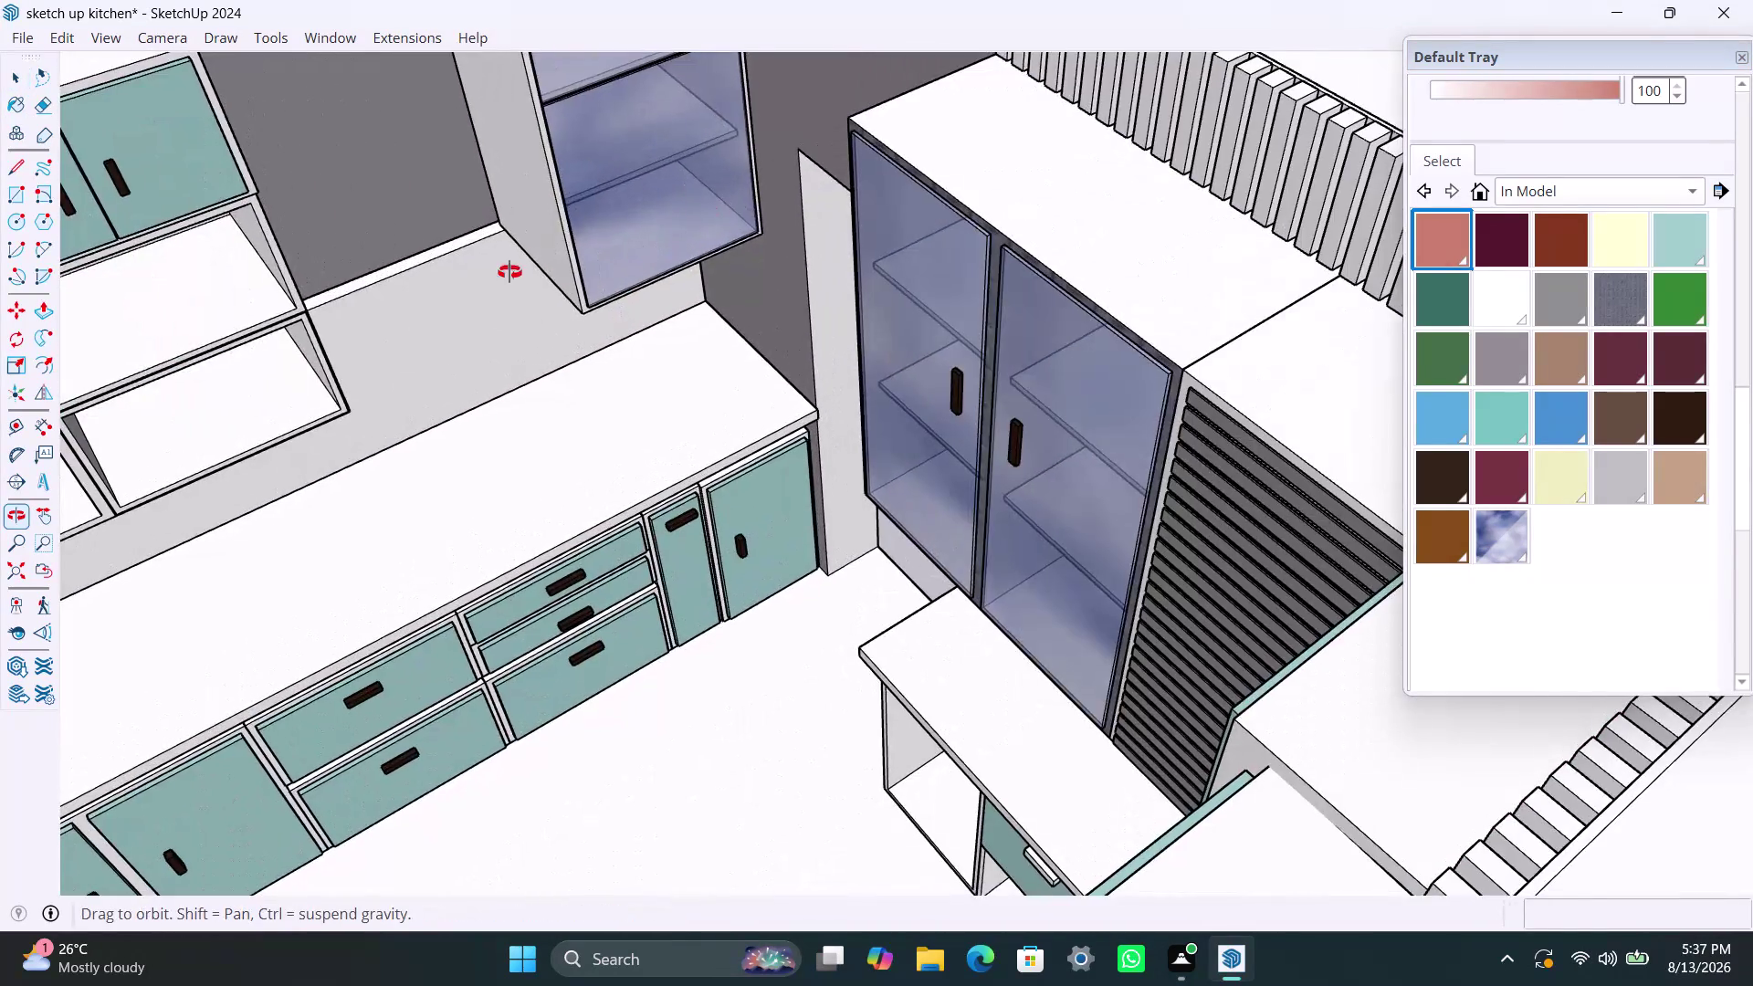
middle_drag(559, 272, 434, 270)
scroll(up, 3)
scroll(up, 3)
scroll(up, 3)
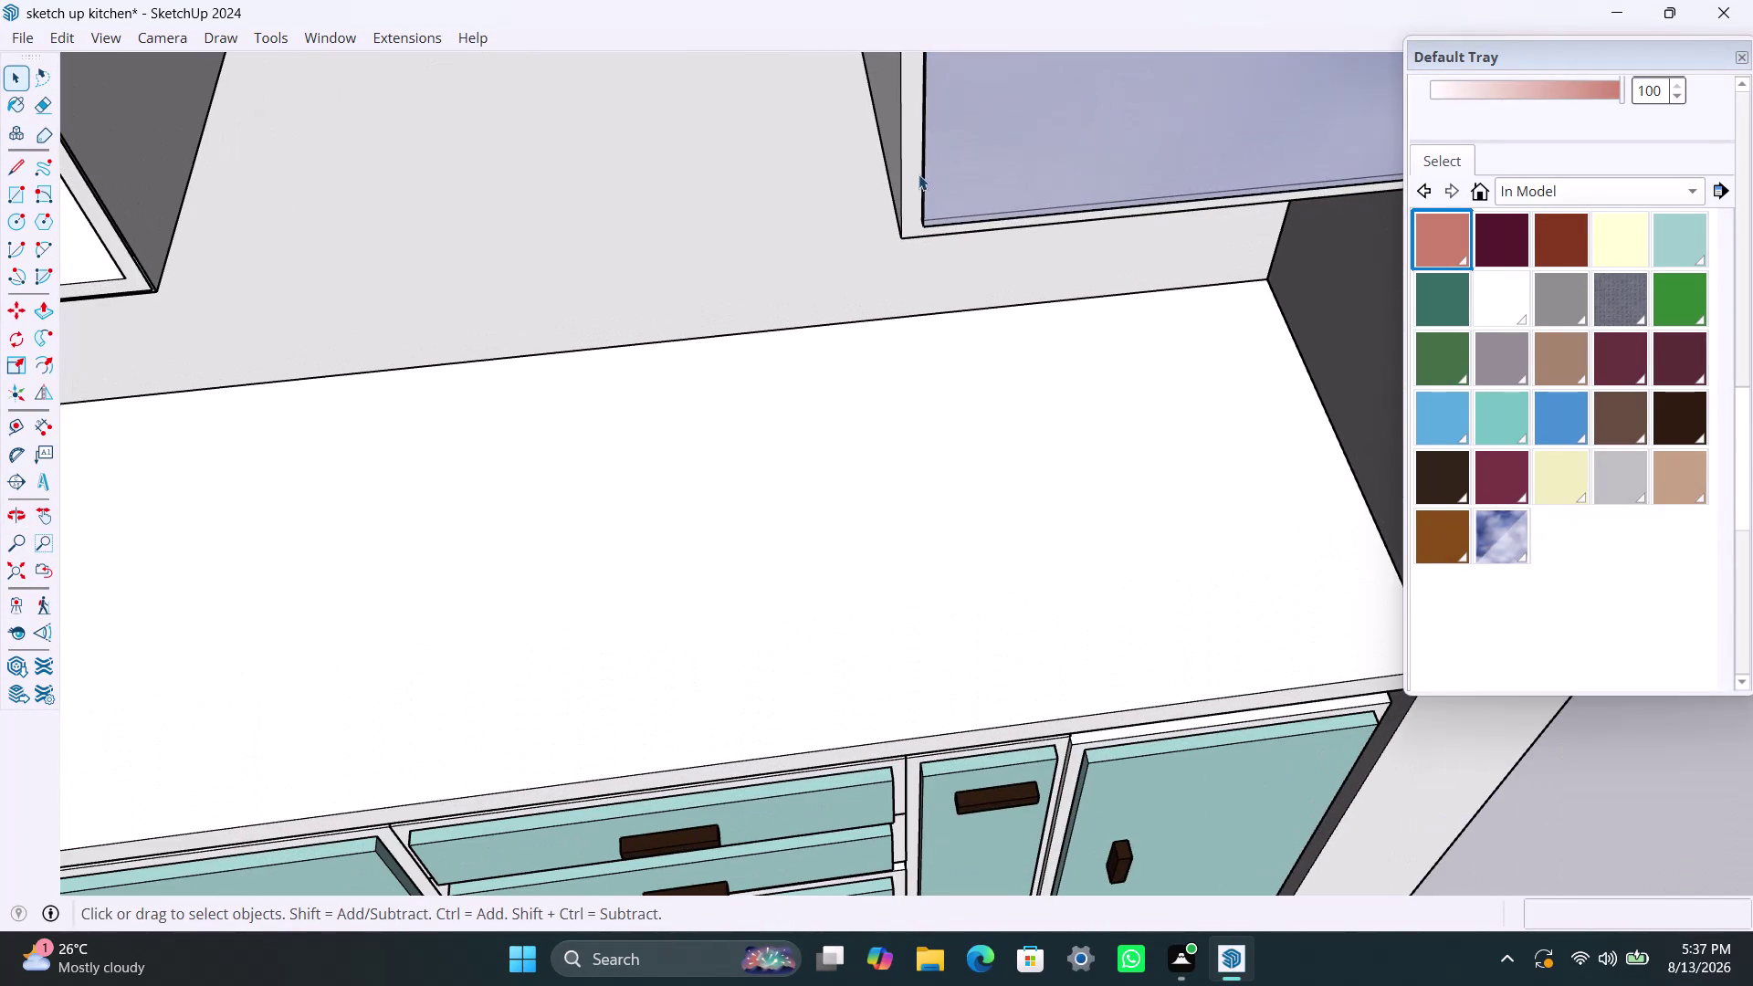
triple_click(912, 160)
click(912, 160)
double_click(913, 172)
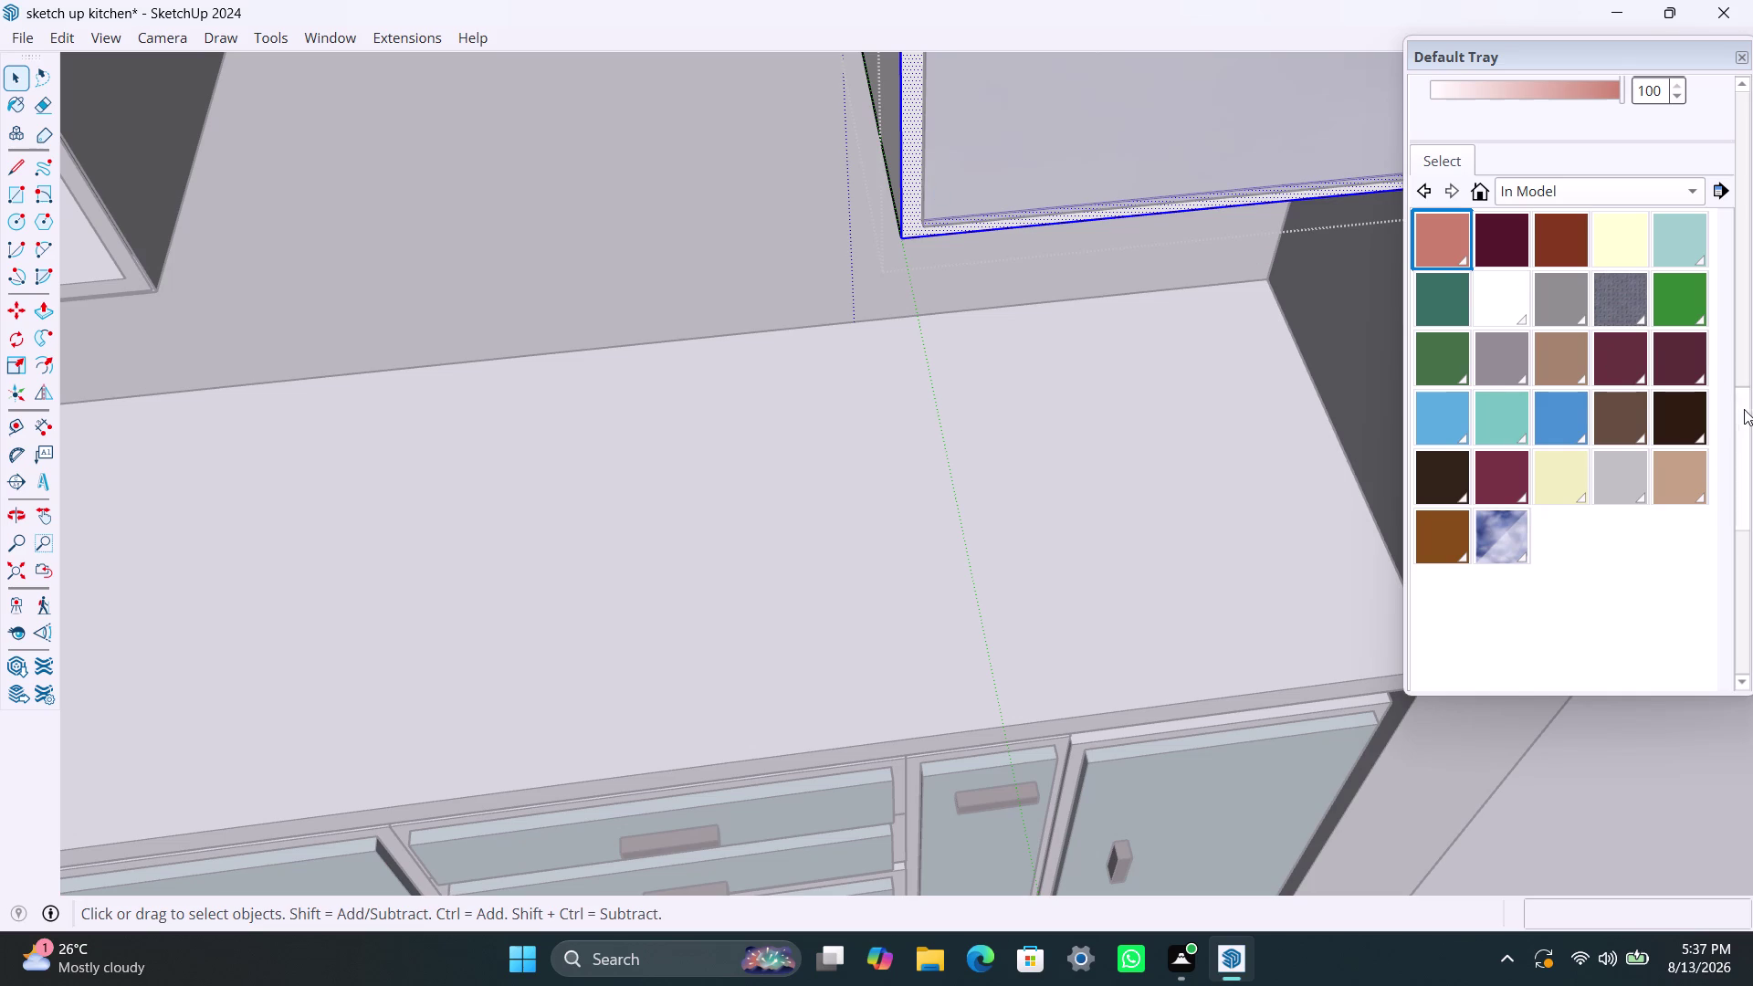
Paint the shelving unit's frame with Metal_Steel_Textured.
drag(1744, 409, 1747, 282)
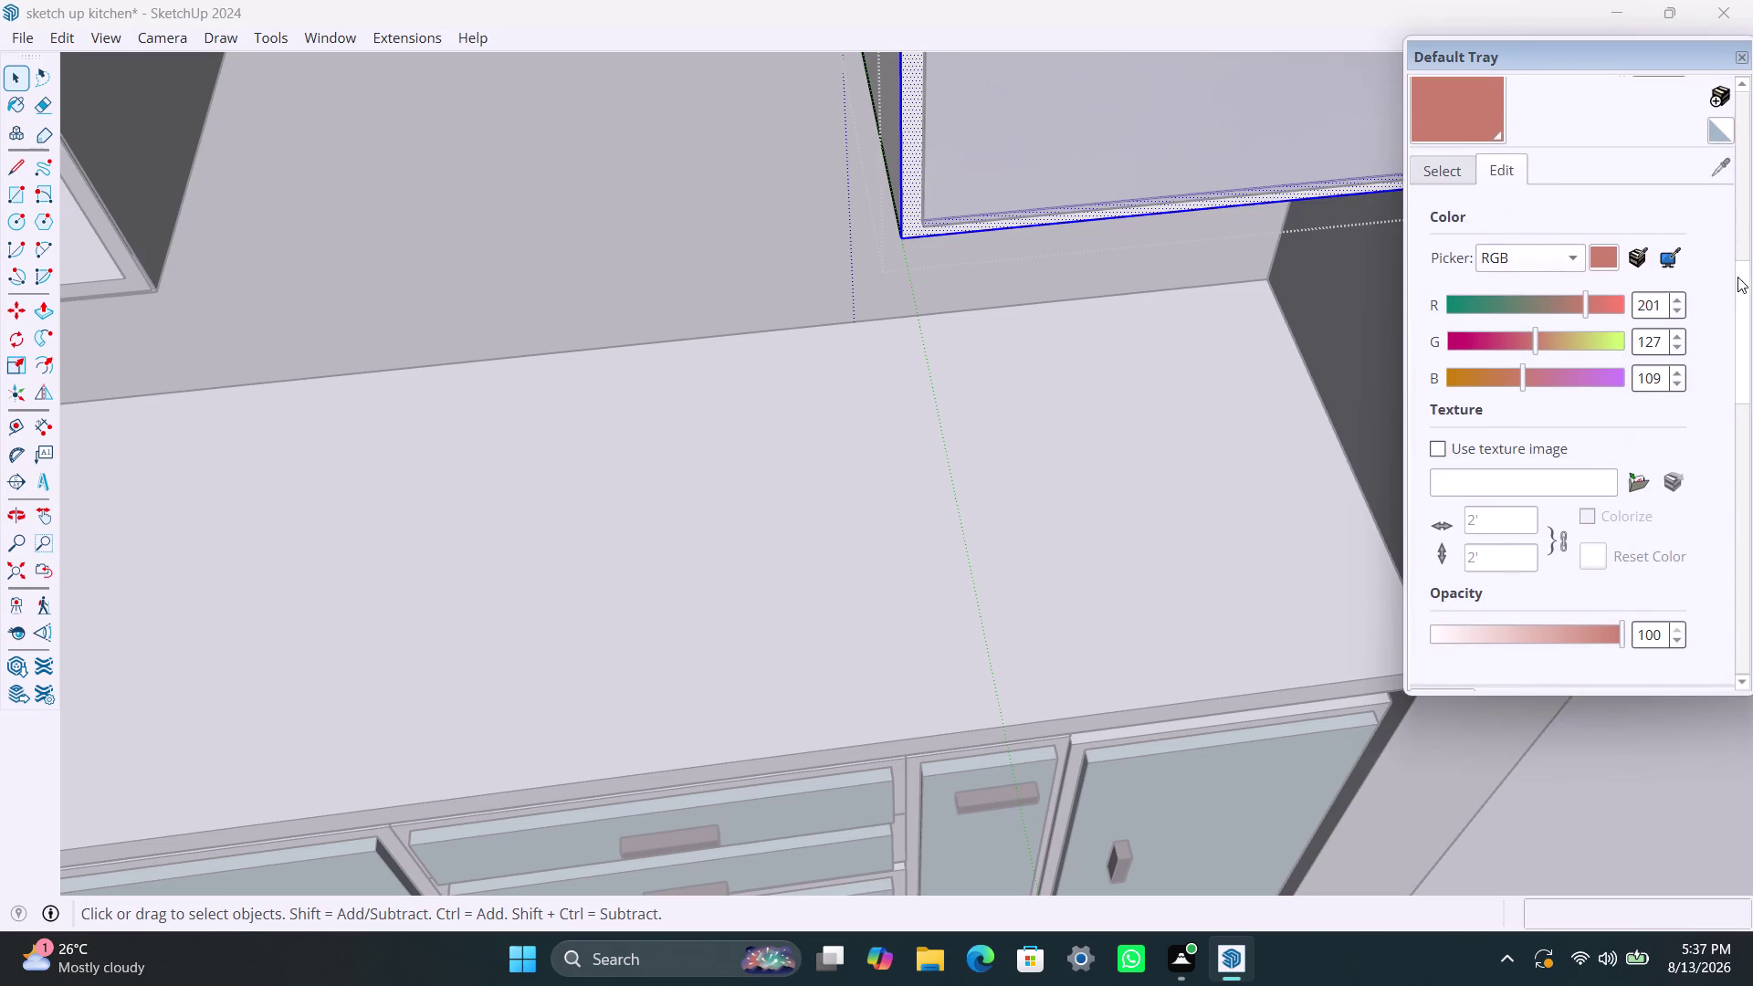
click(1752, 334)
drag(1748, 339, 1736, 250)
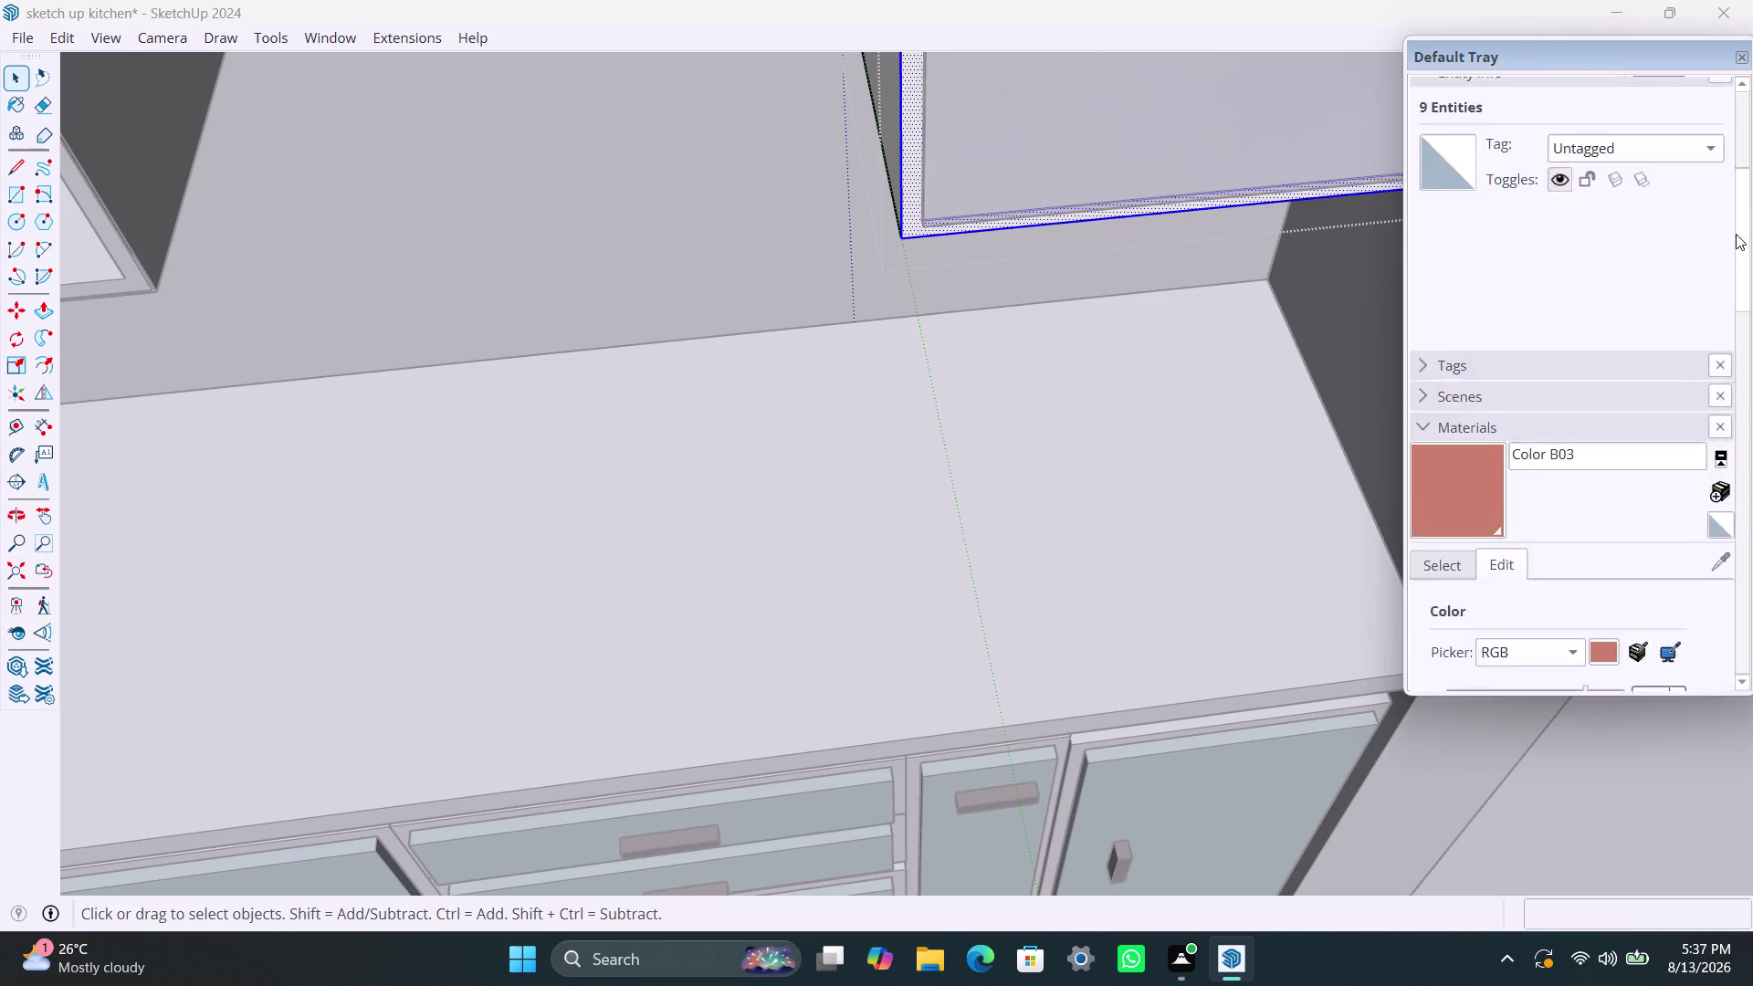
drag(1736, 250, 1732, 182)
drag(1741, 231, 1752, 418)
click(1484, 614)
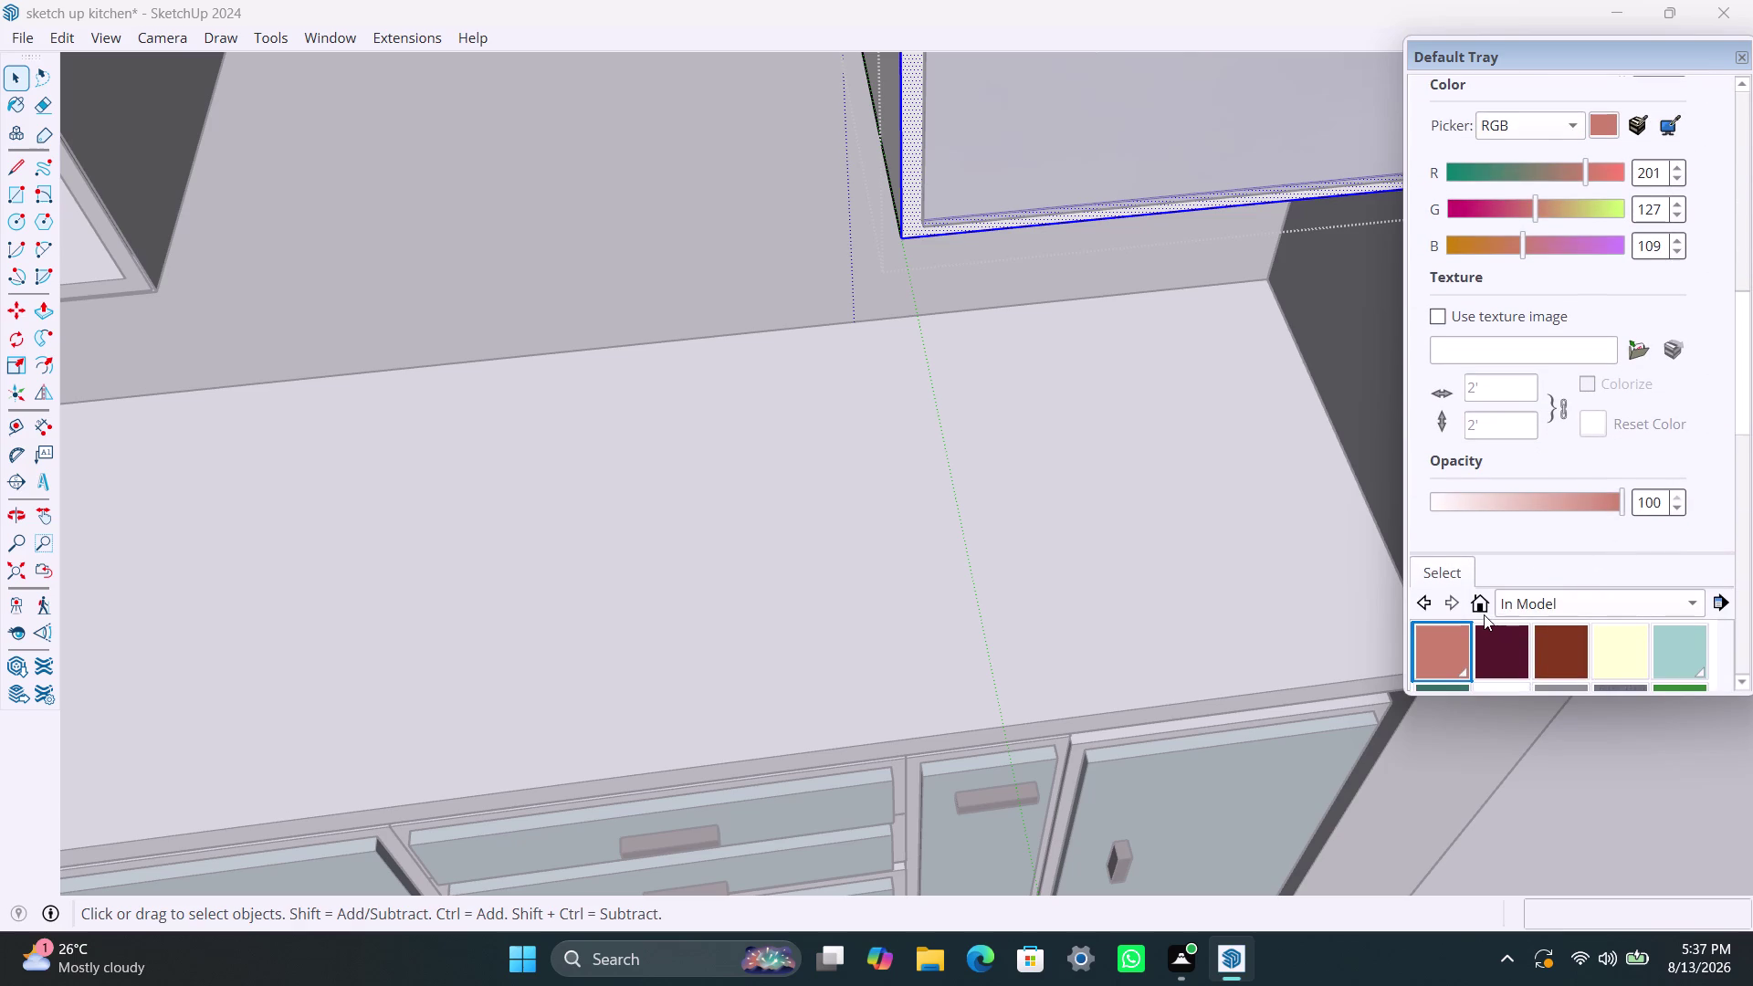
click(1482, 599)
click(1482, 594)
scroll(down, 3)
scroll(down, 3)
click(1614, 518)
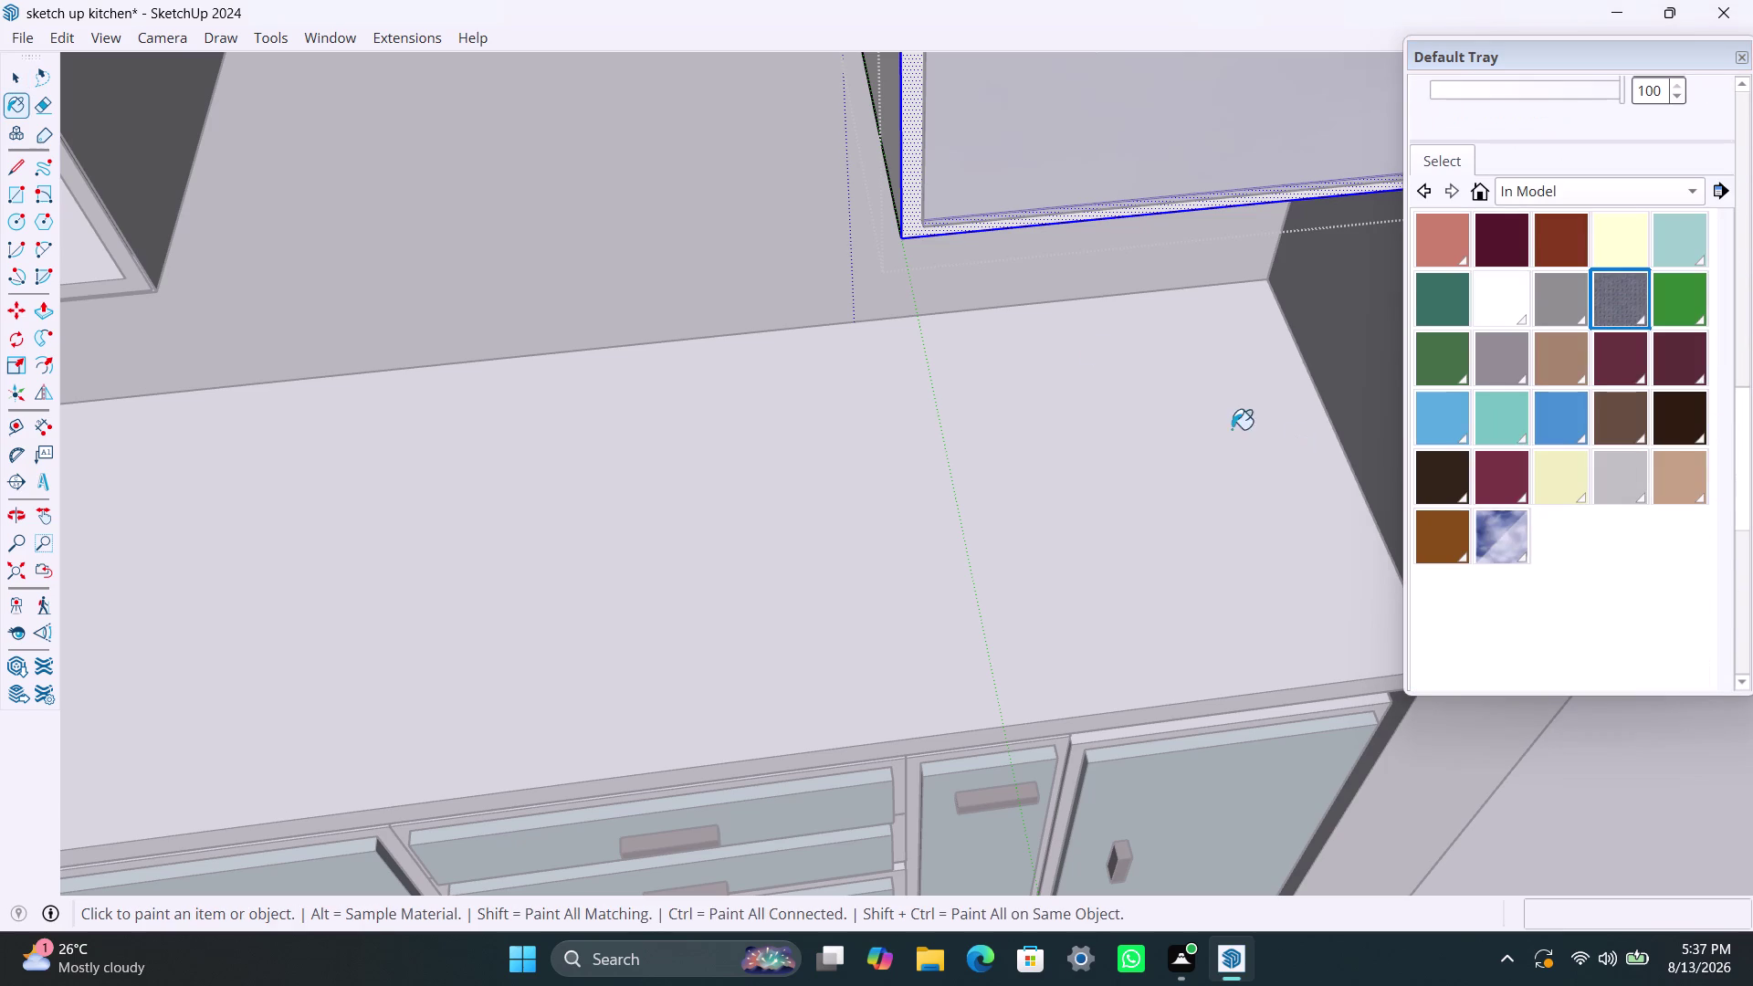
click(915, 227)
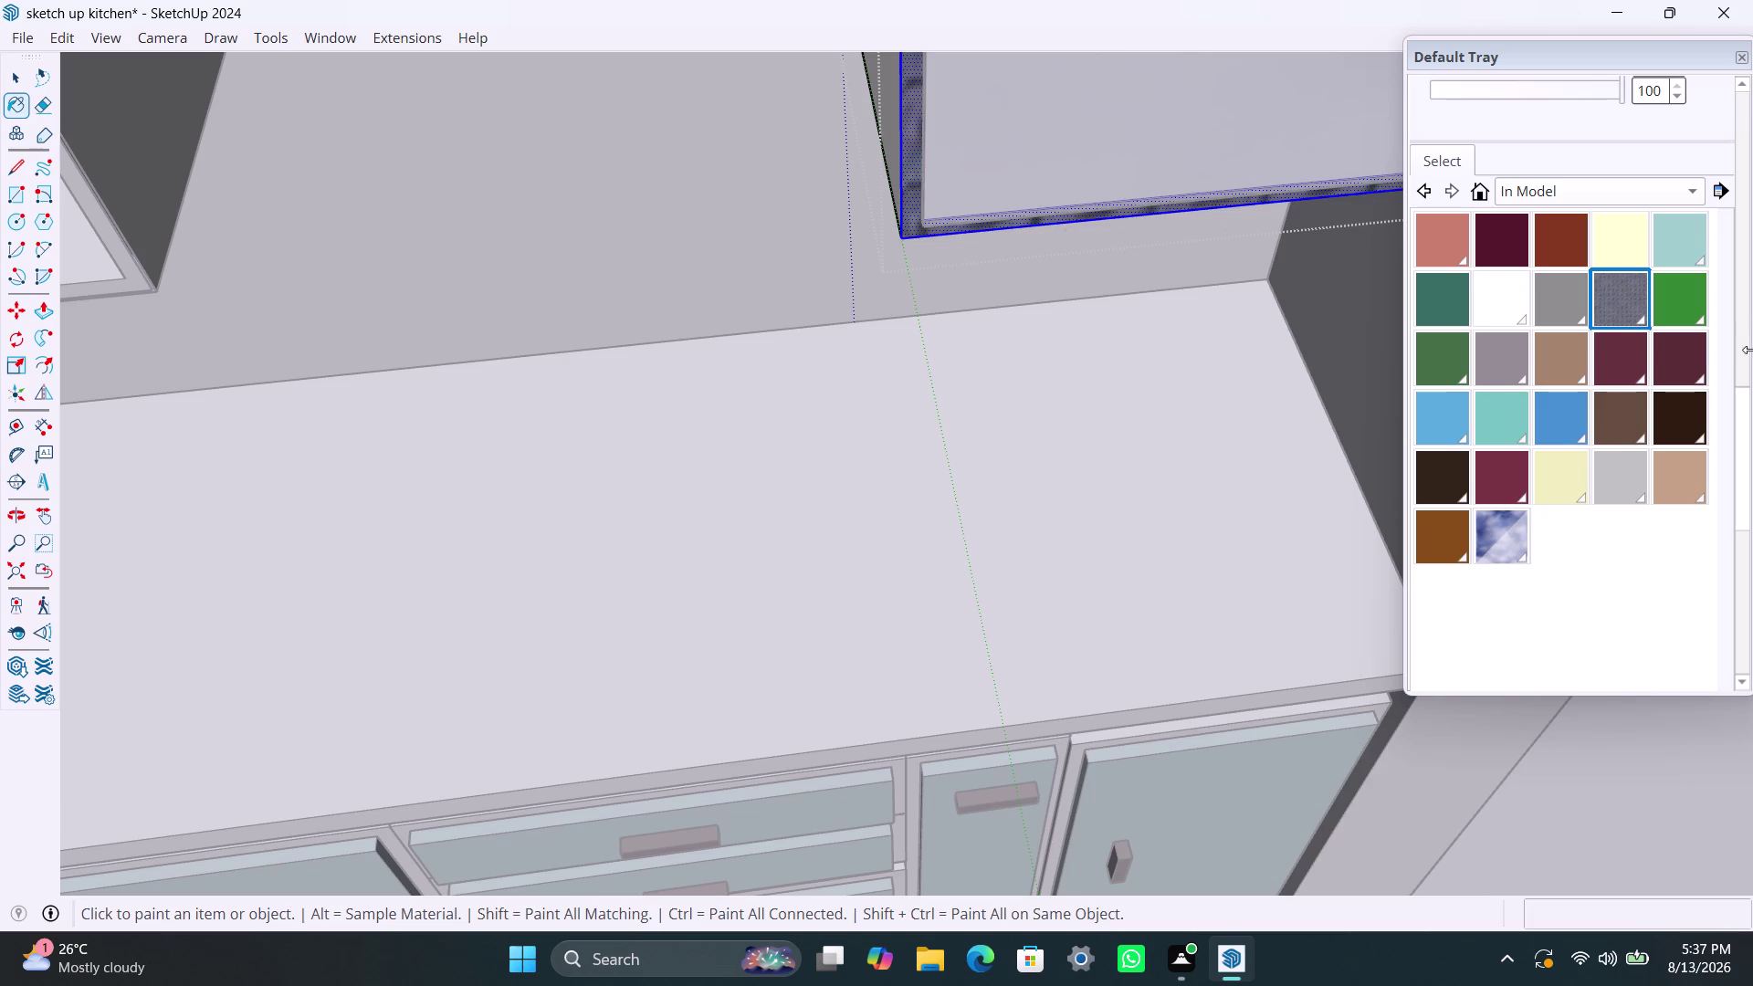
Turn on Colorize for Metal_Steel_Textured and return to selecting objects.
drag(1745, 404, 1731, 295)
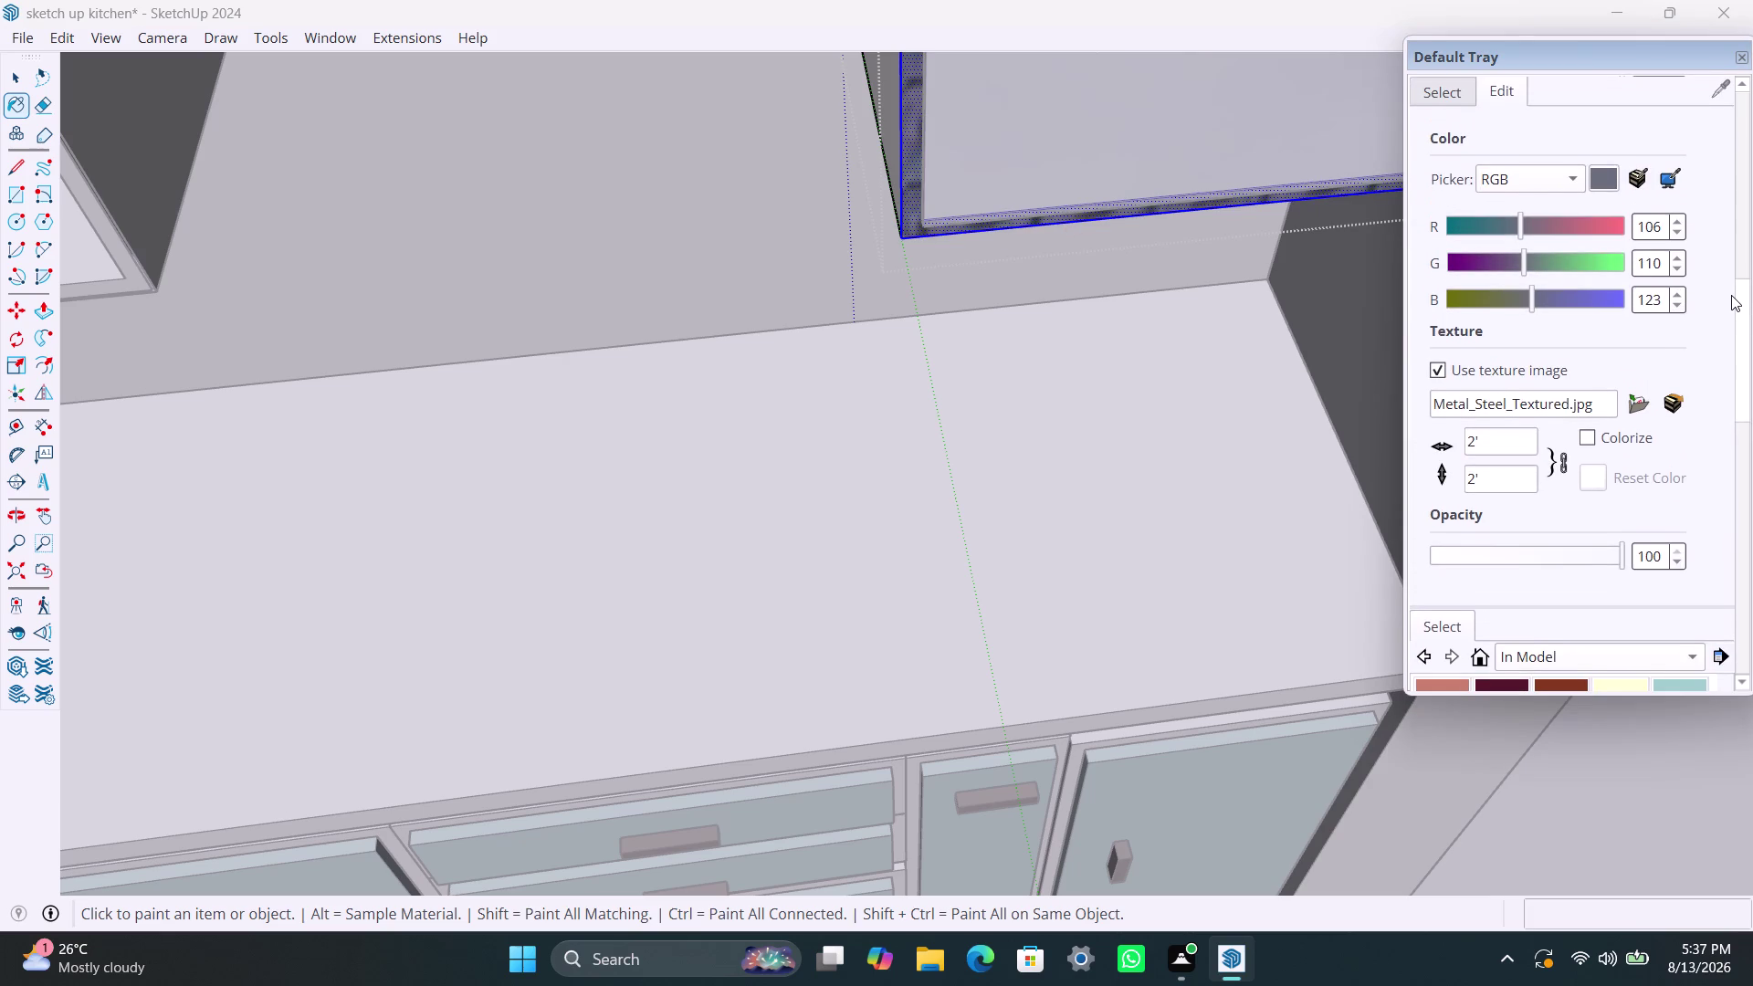
drag(1731, 295, 1727, 257)
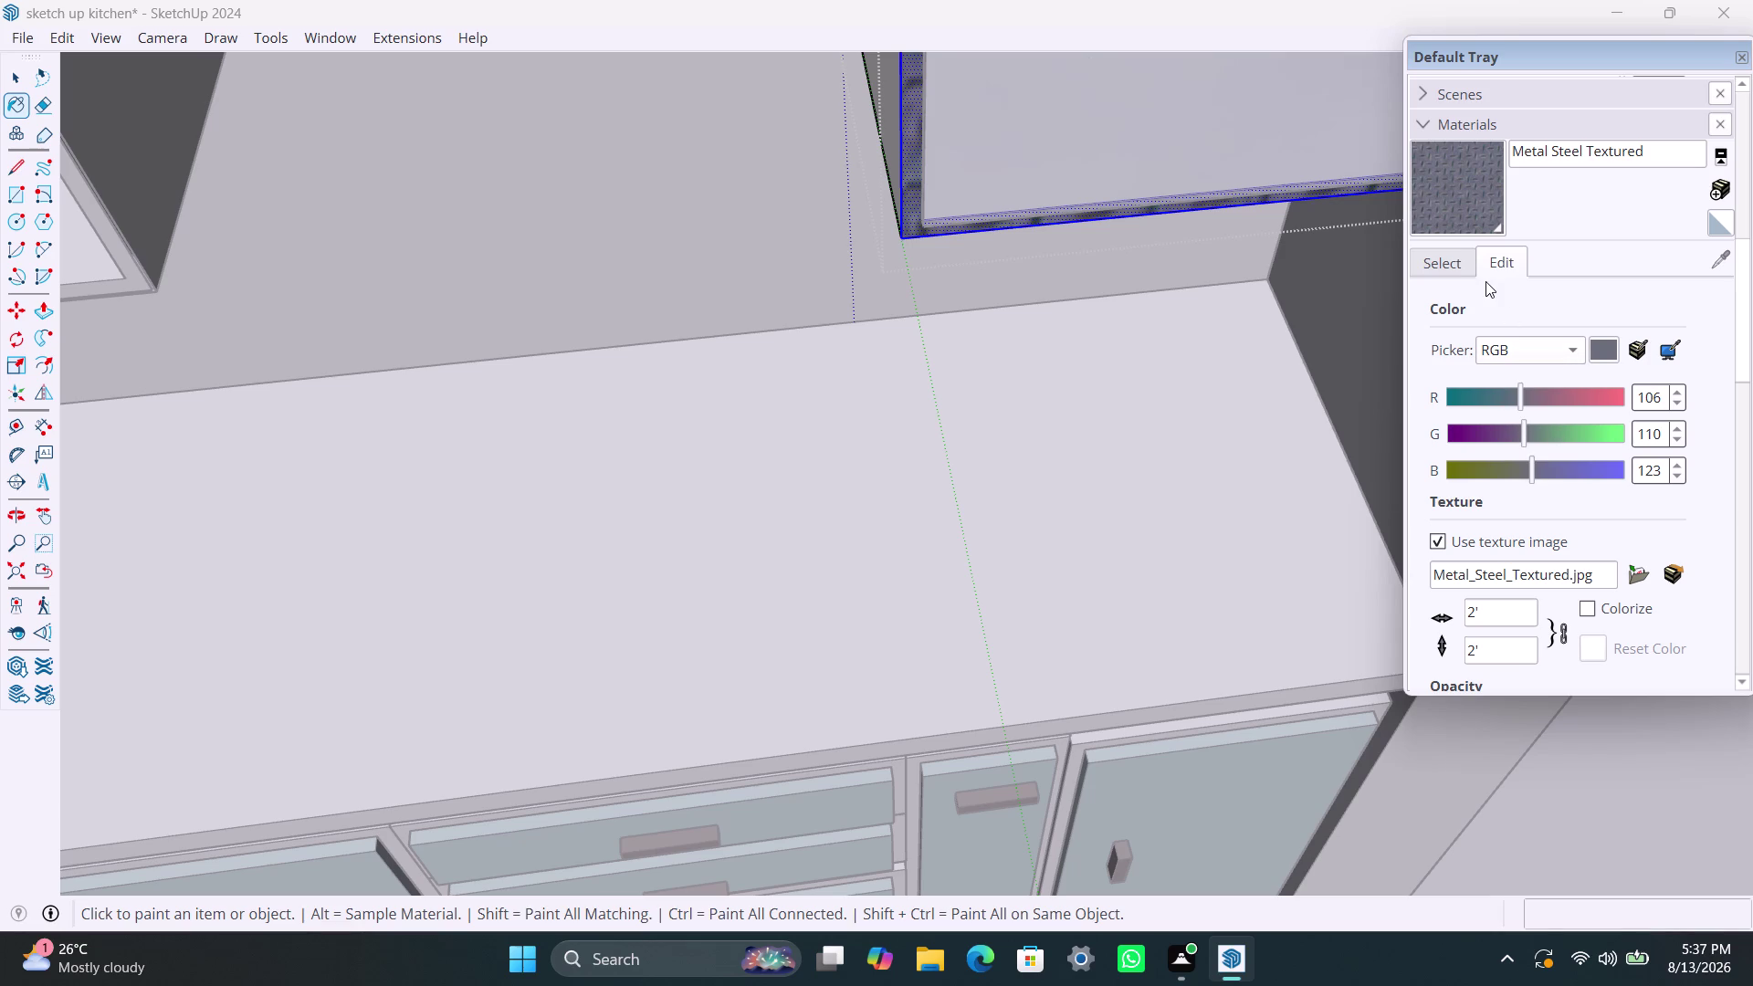
click(1504, 254)
click(1471, 220)
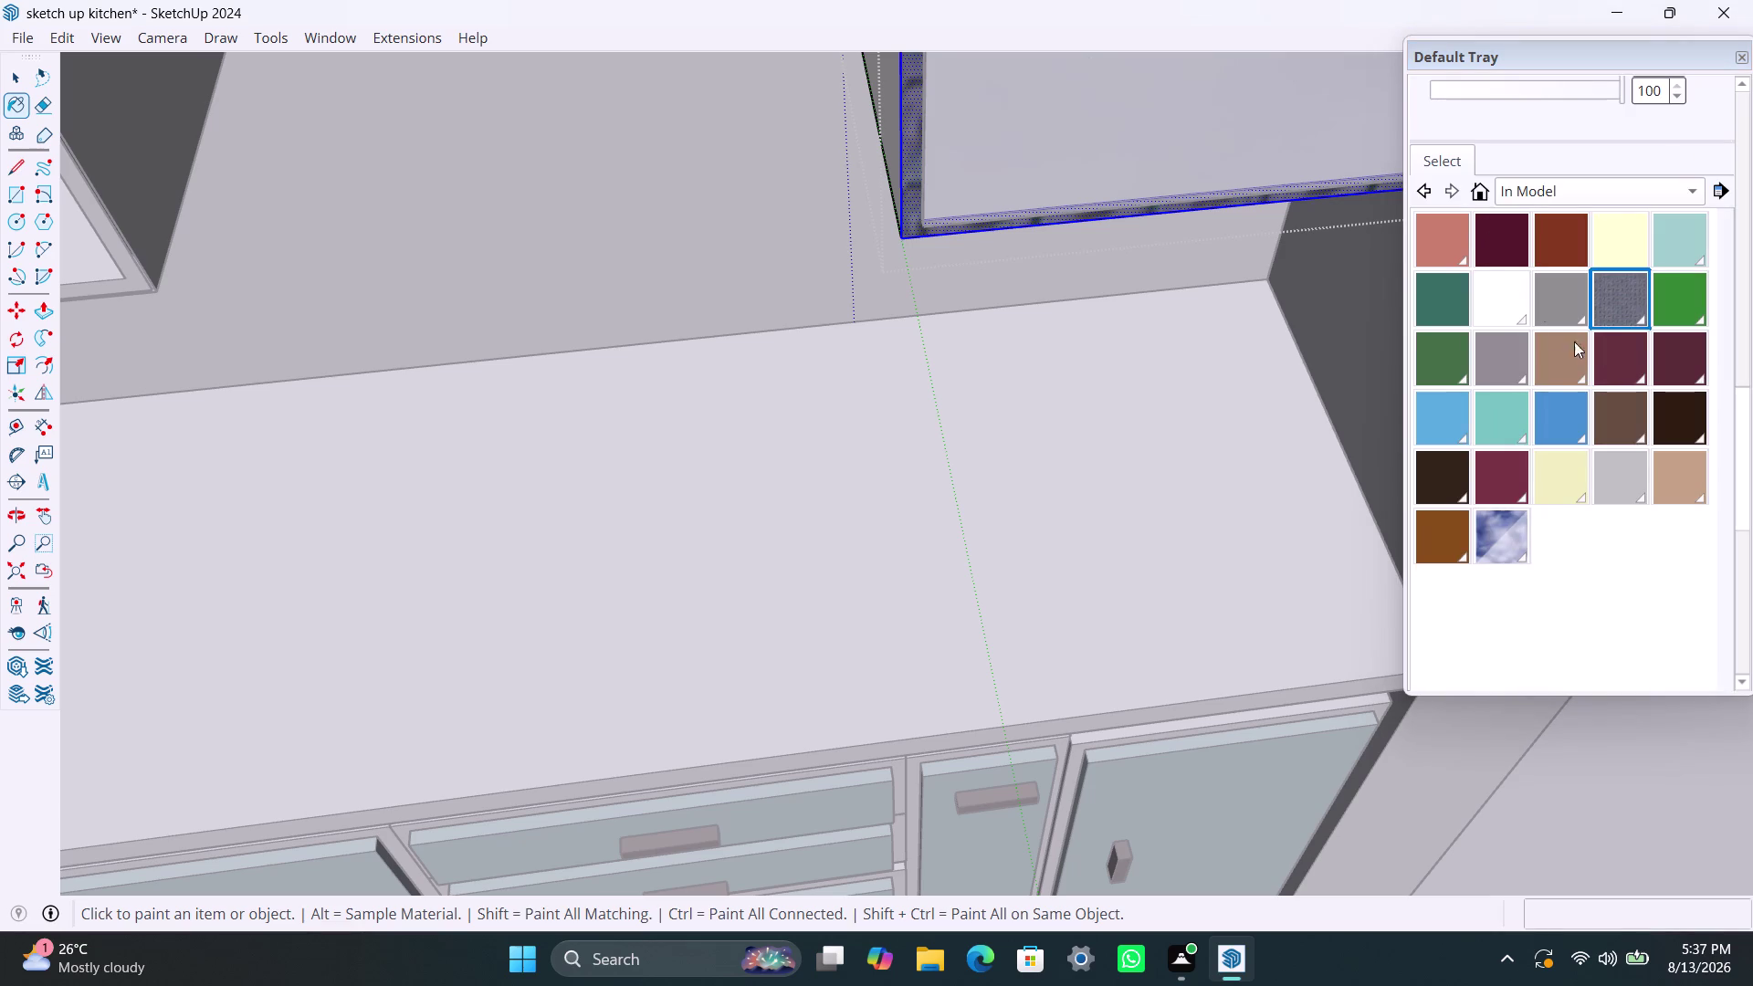
drag(1745, 415, 1730, 324)
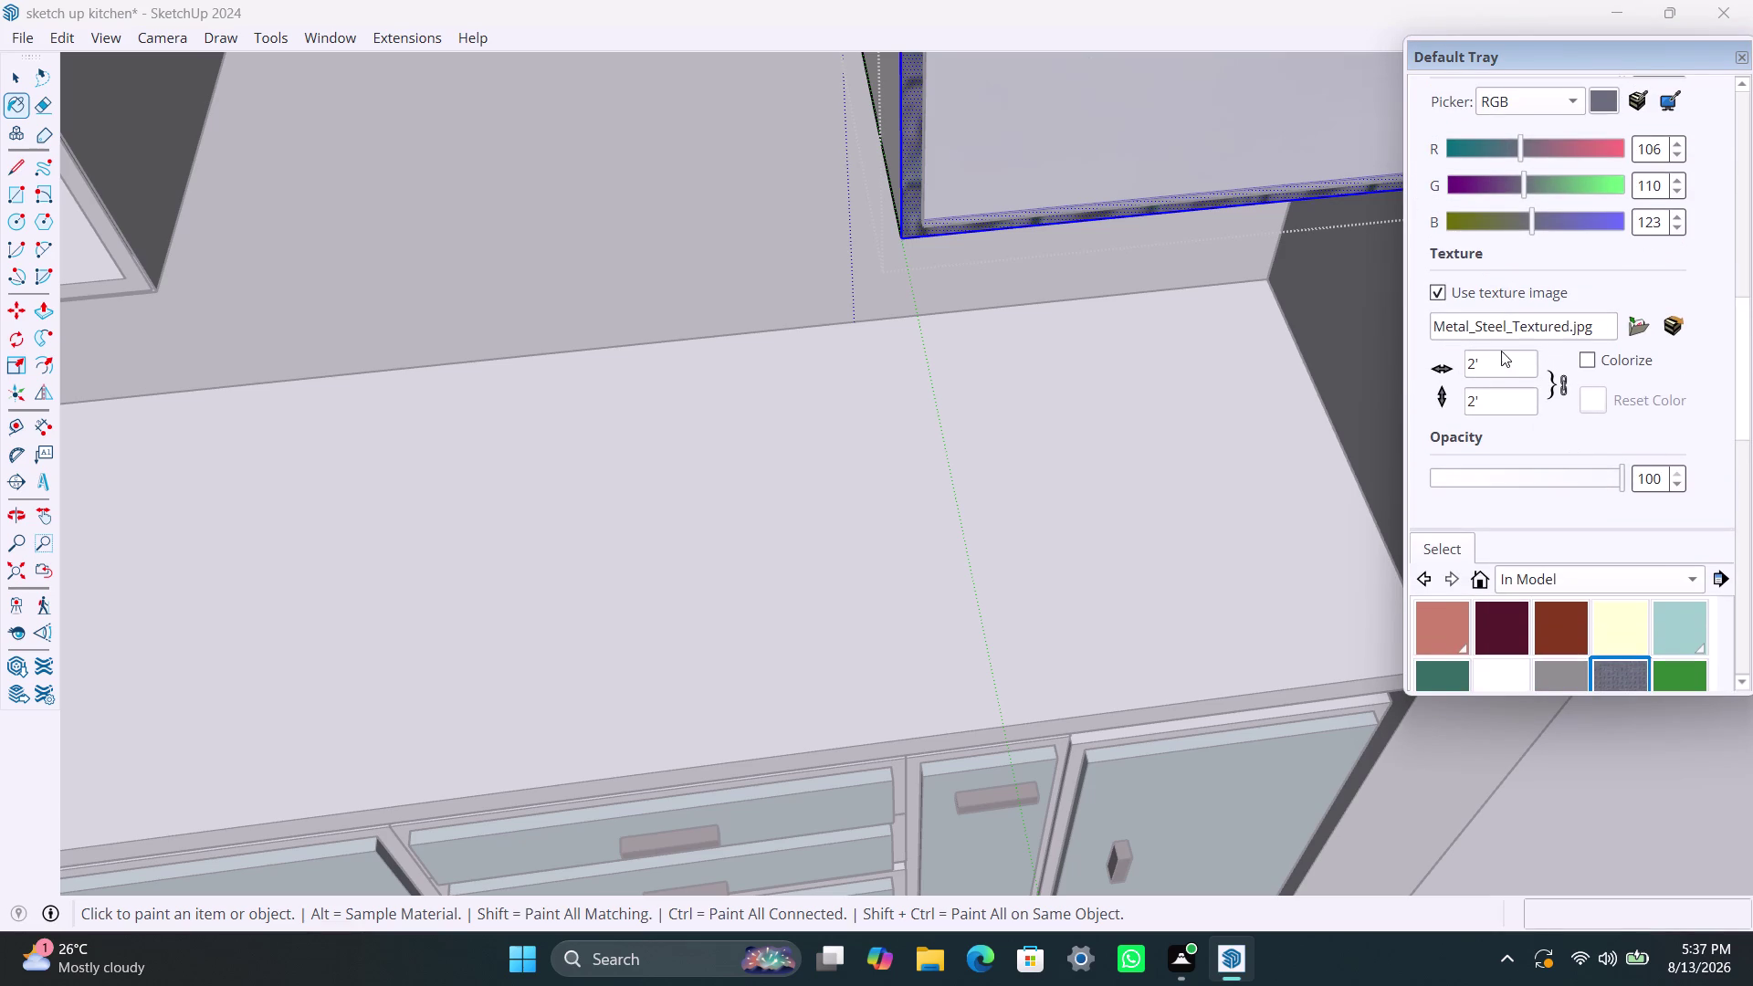
click(1616, 358)
click(1073, 400)
key(Escape)
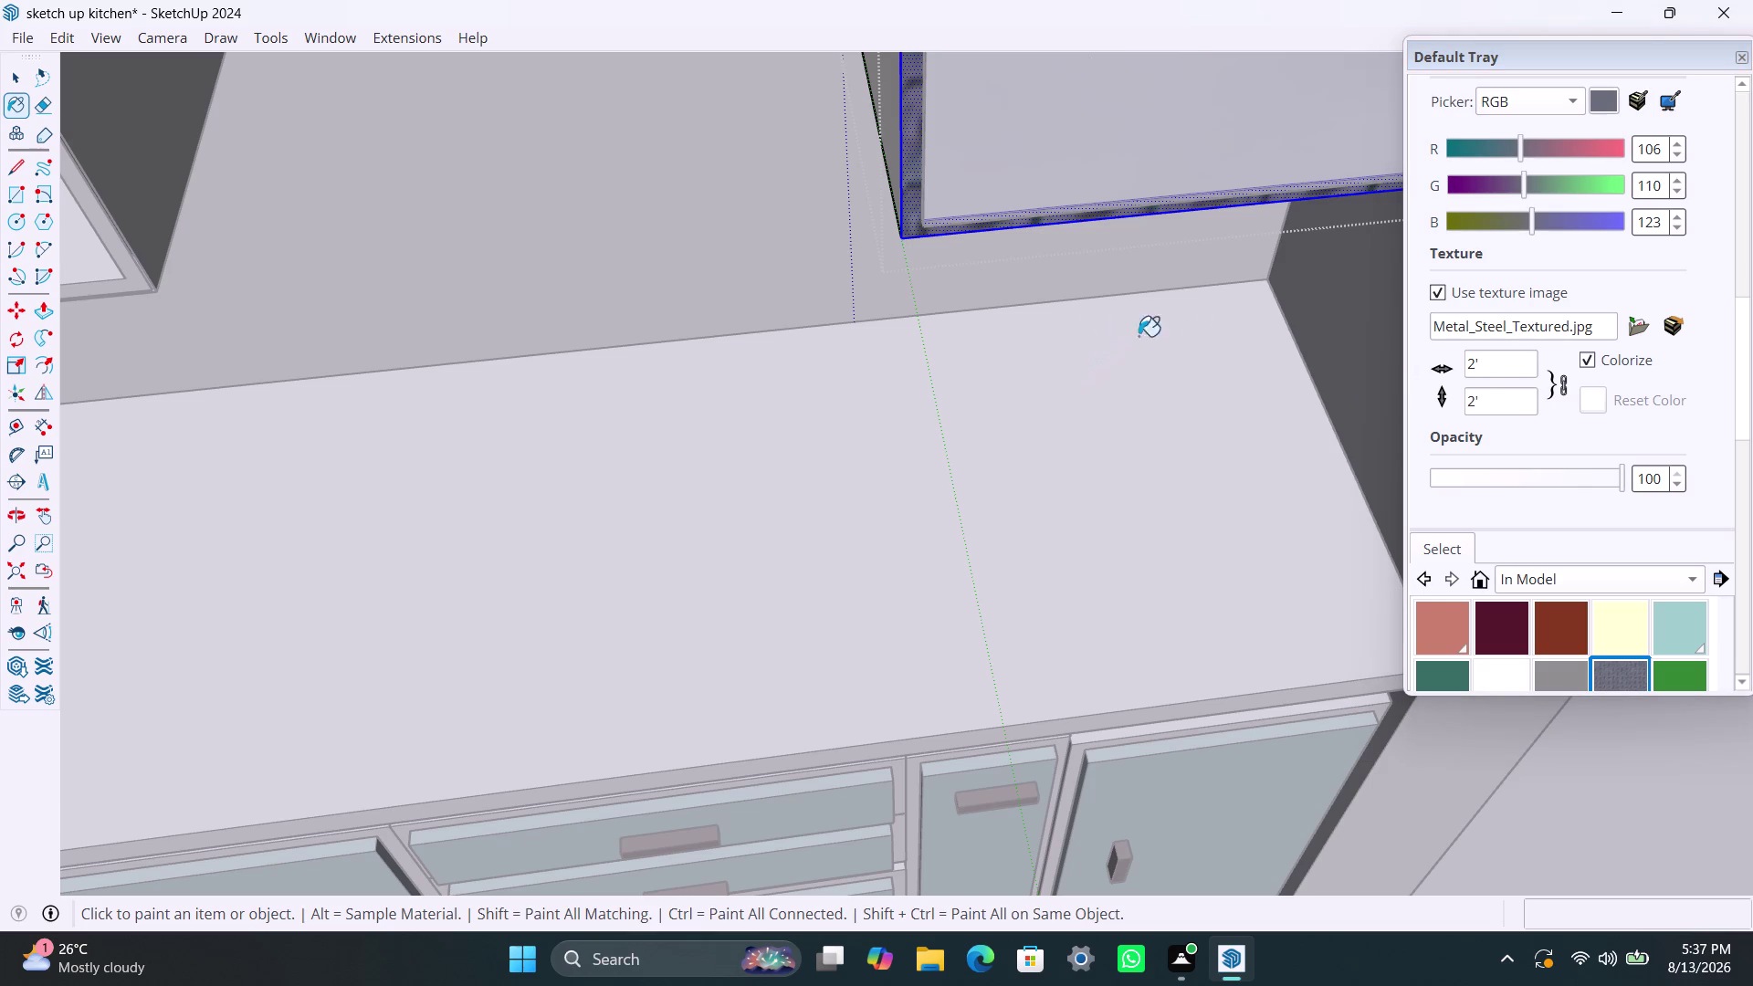
key(Escape)
key(Escape)
key(Escape)
scroll(down, 3)
key(space)
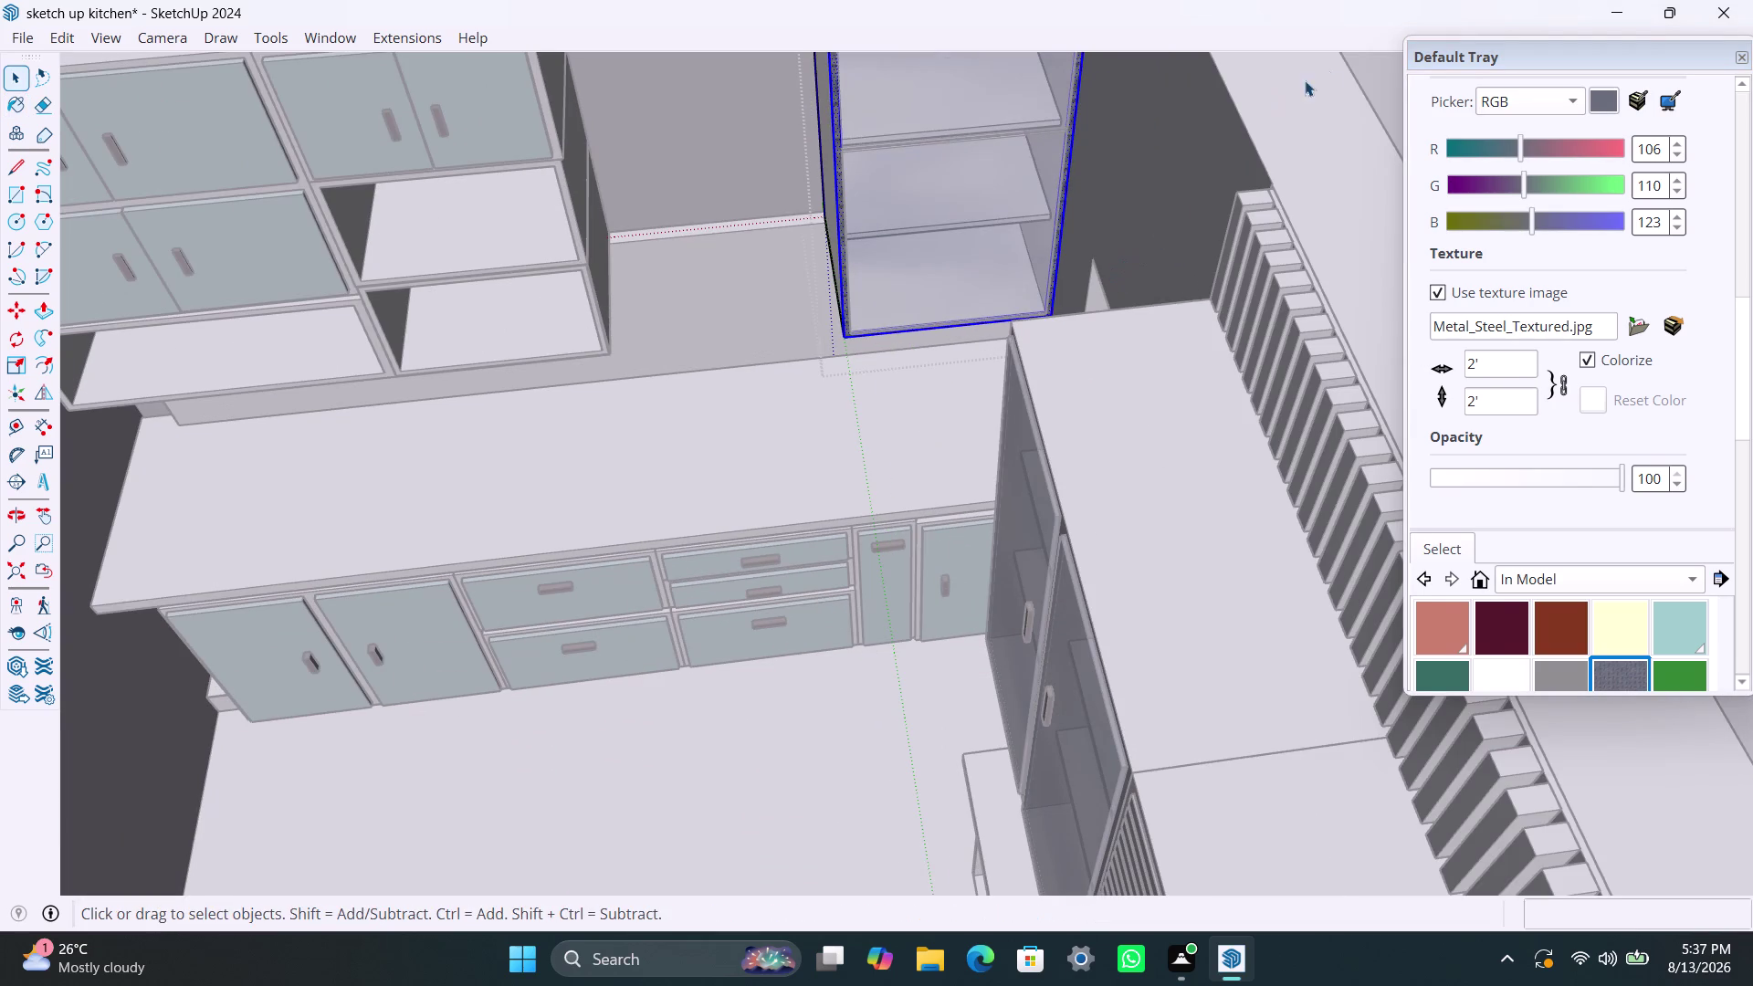
click(1398, 75)
scroll(down, 3)
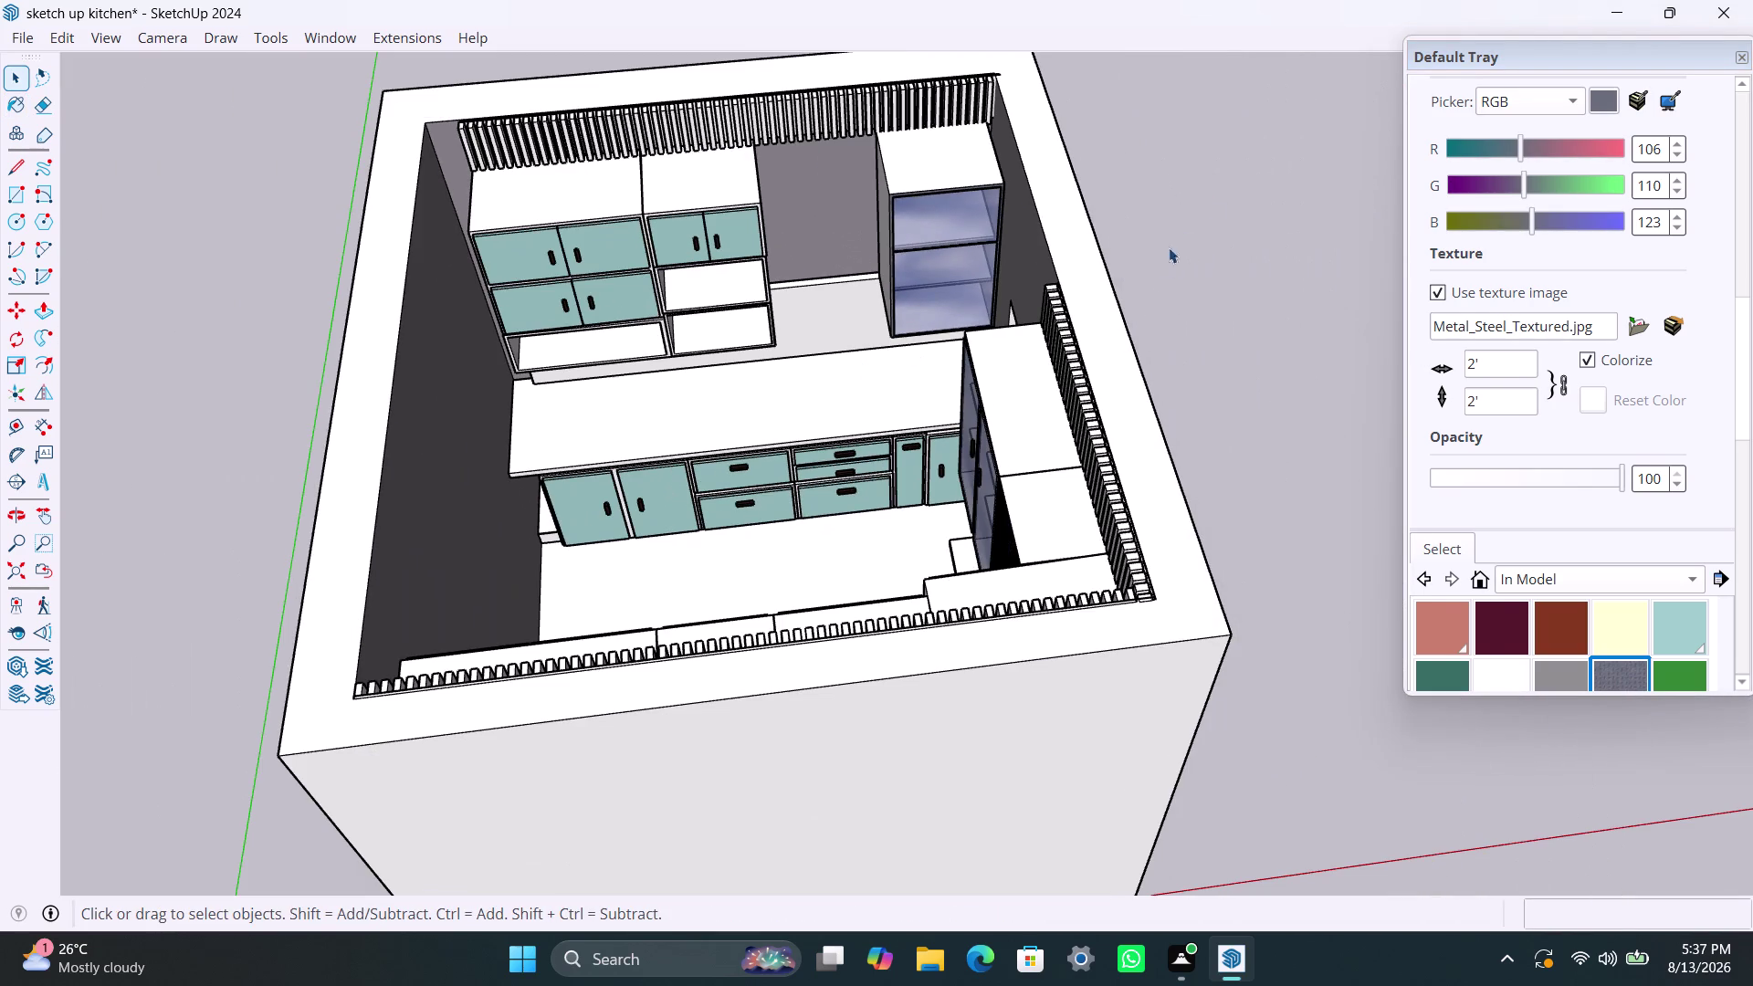
click(1214, 195)
middle_drag(715, 397, 1515, 302)
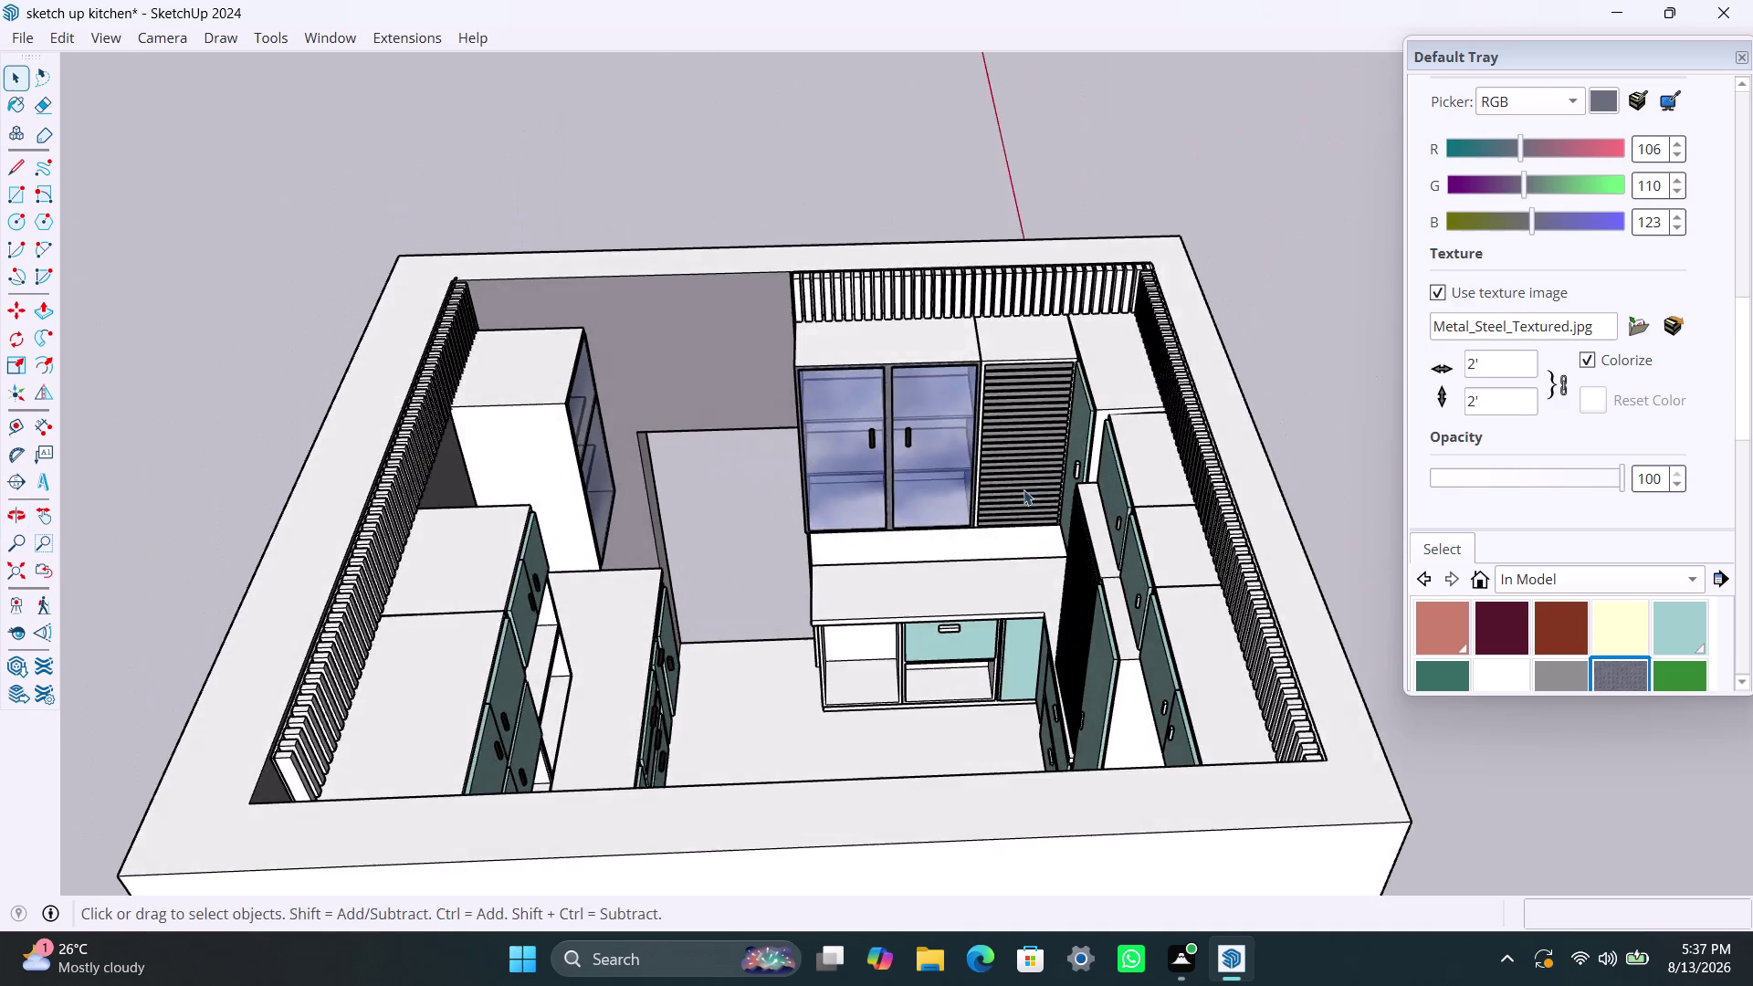
scroll(up, 3)
middle_drag(862, 571, 957, 478)
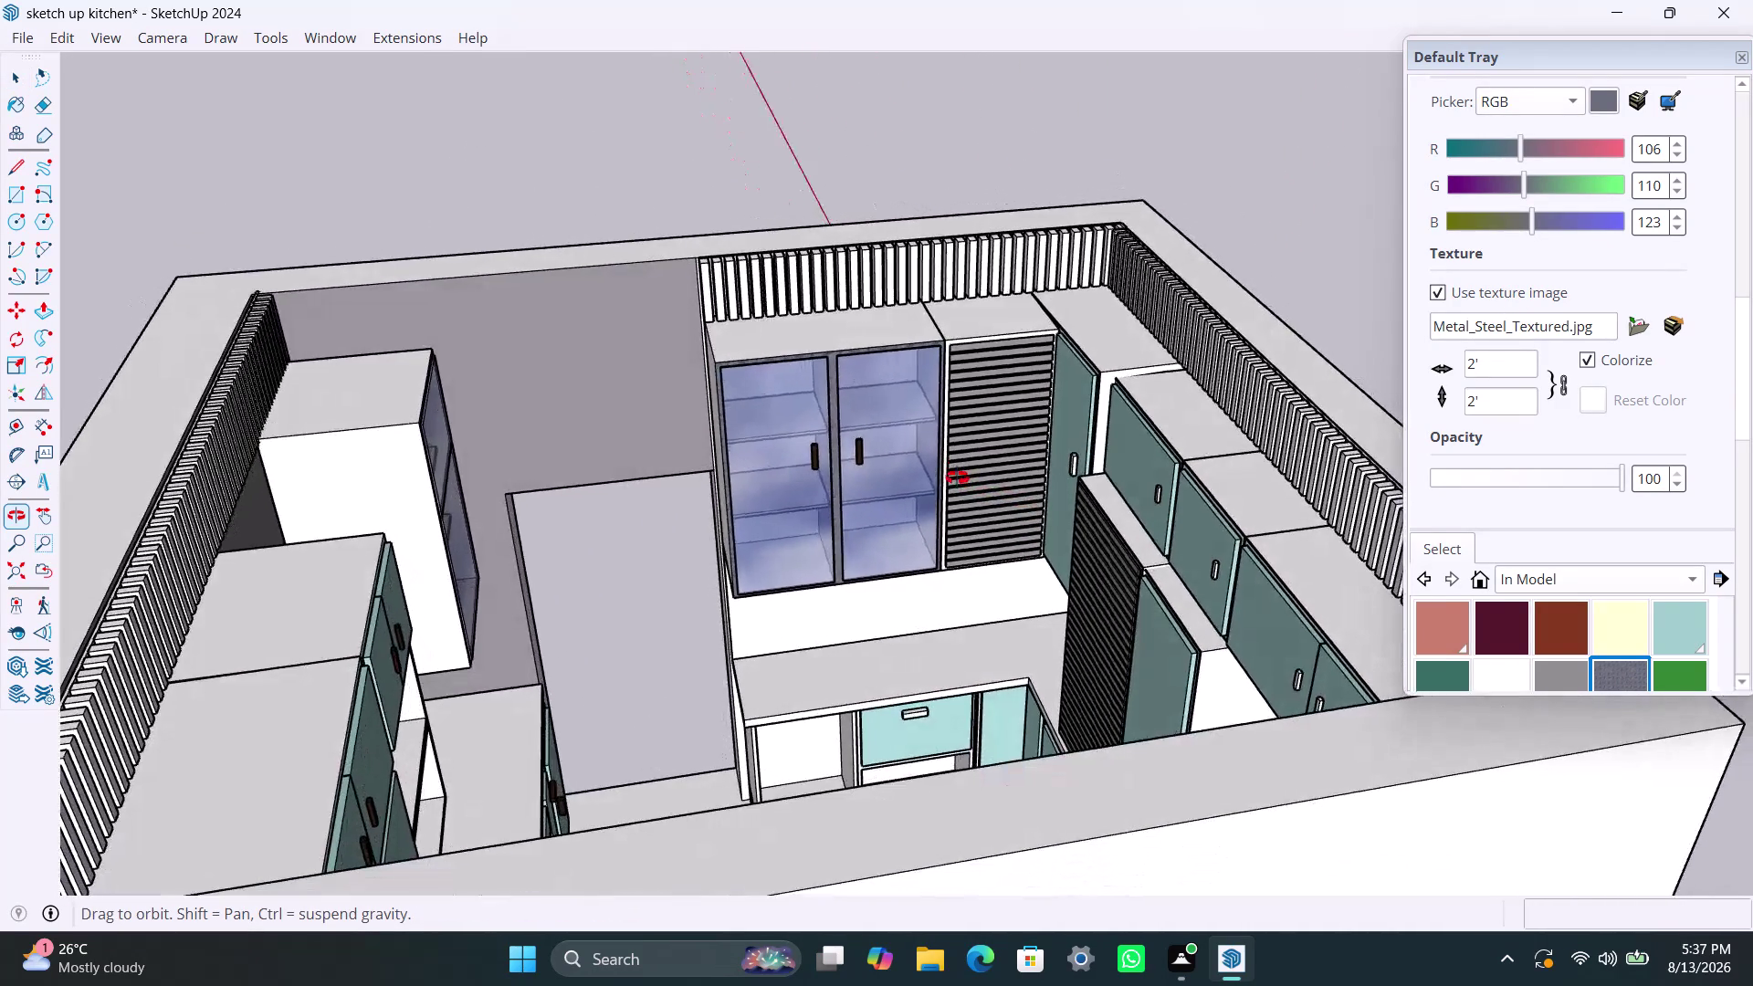
middle_drag(957, 478, 1653, 501)
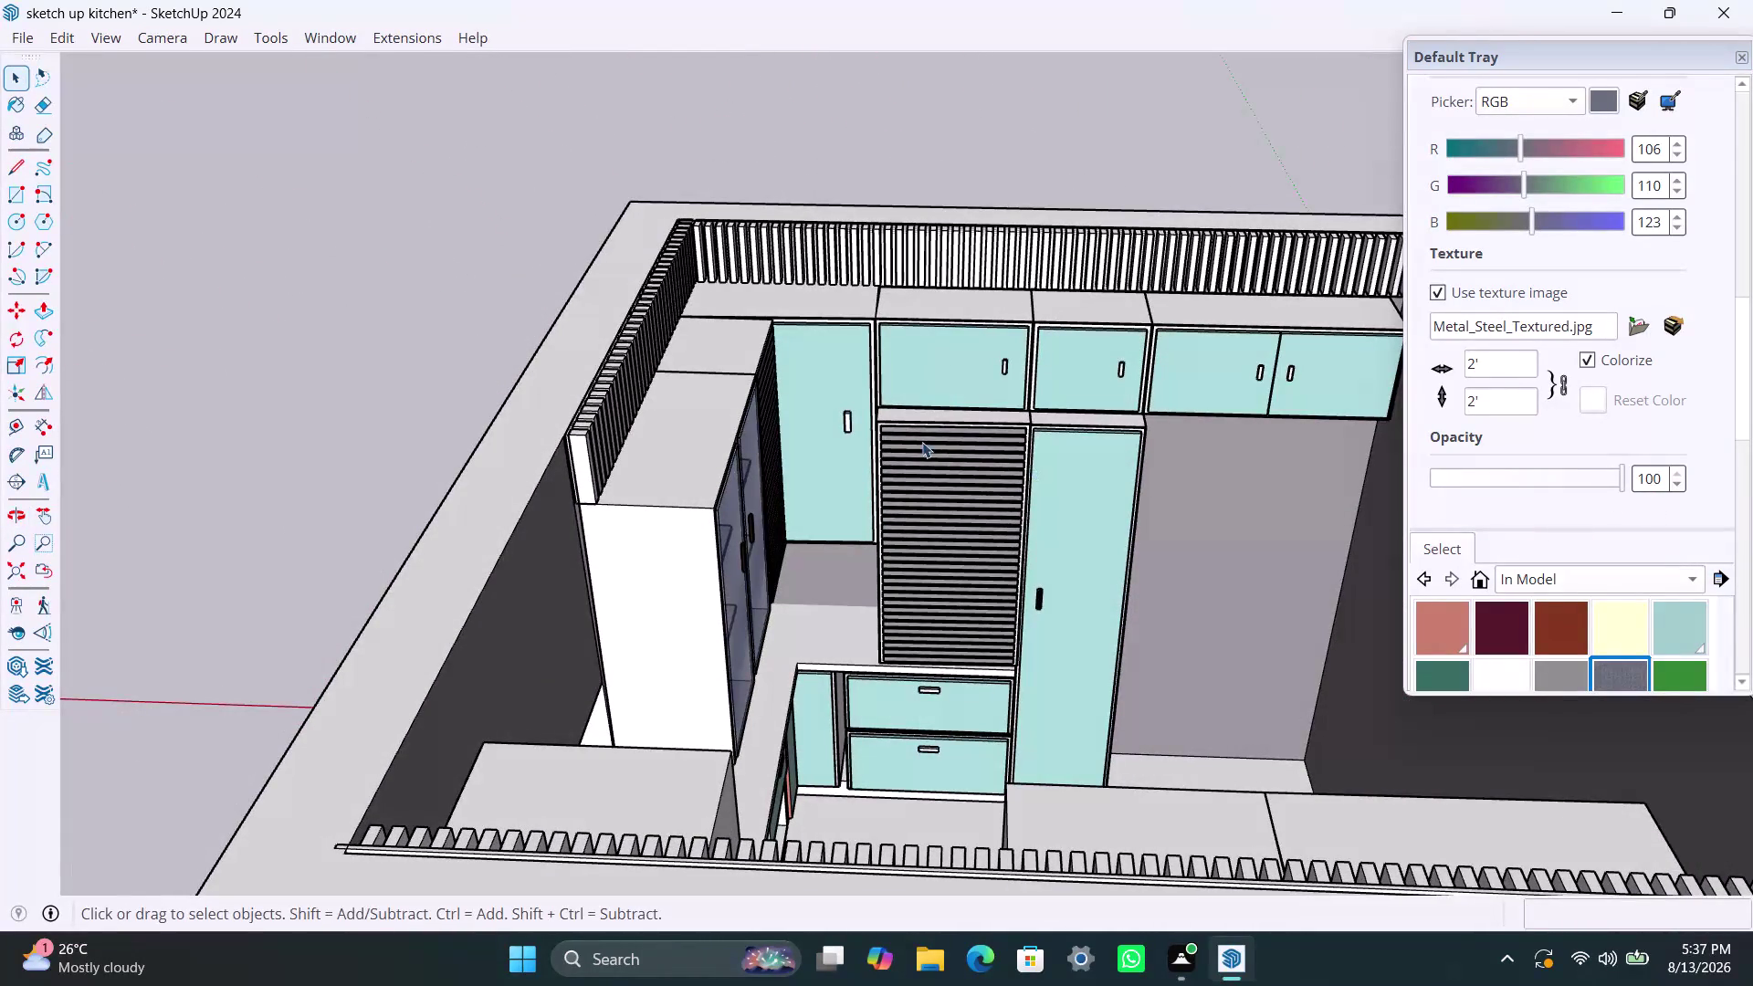
scroll(down, 3)
middle_drag(1085, 577, 362, 525)
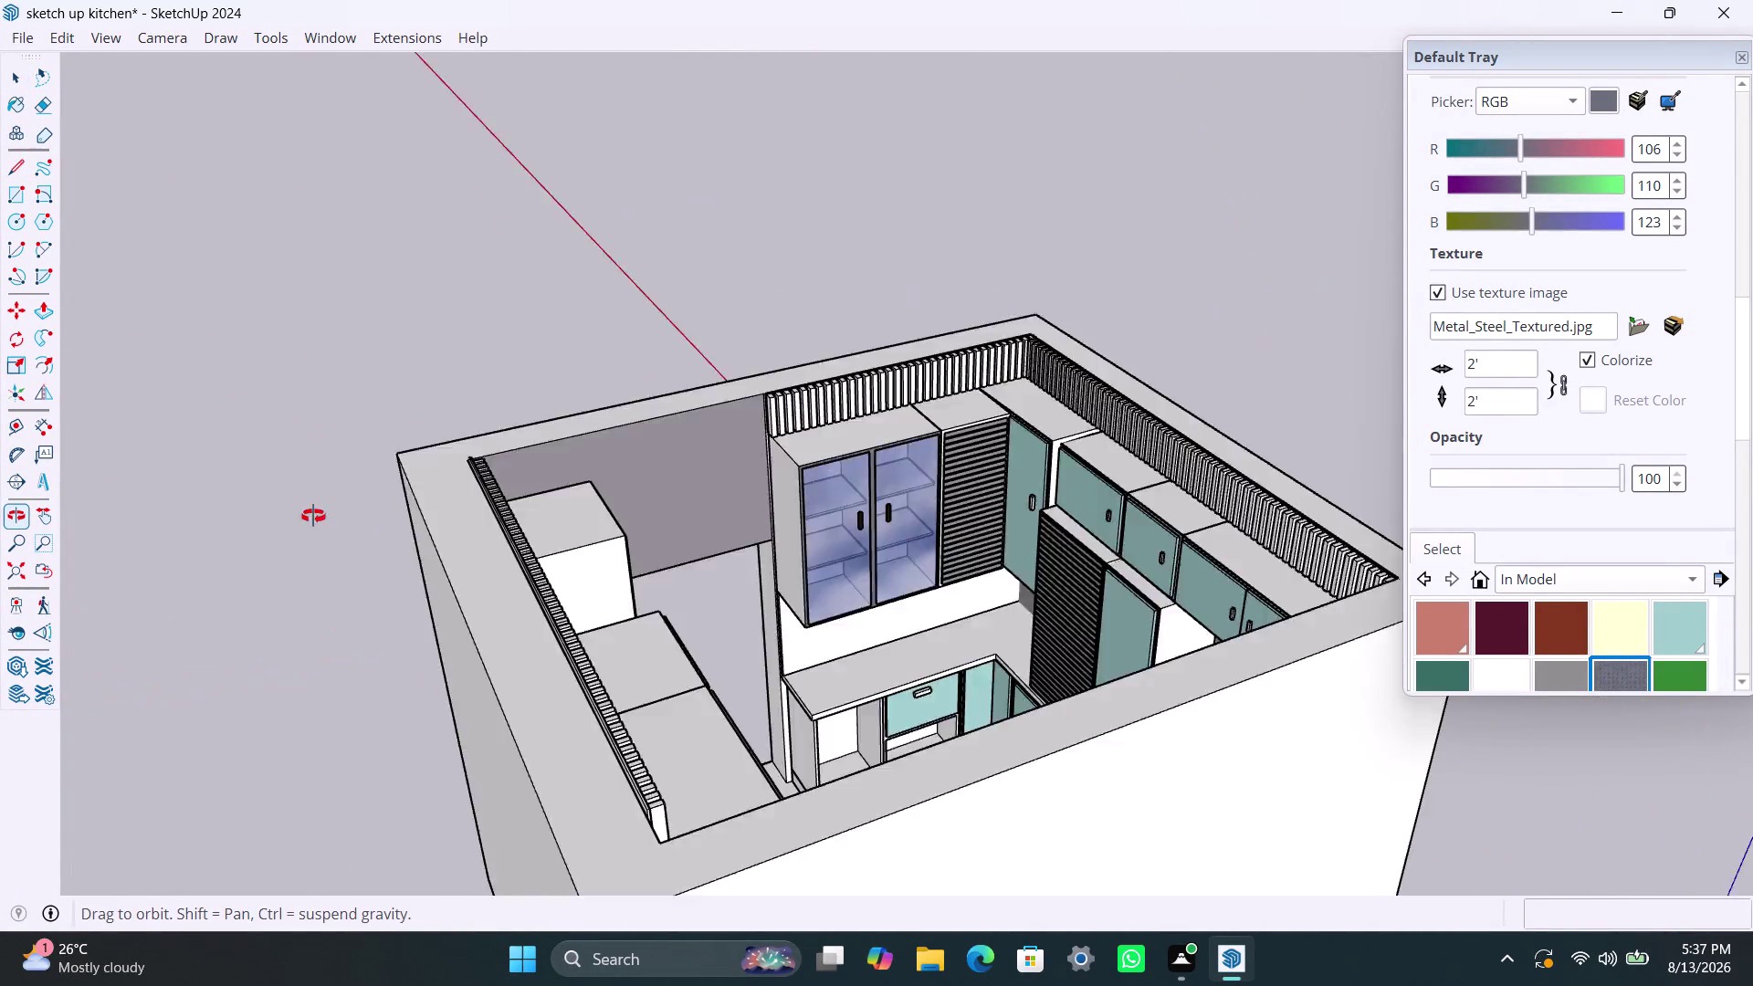
middle_drag(362, 525, 313, 516)
scroll(down, 3)
middle_drag(826, 520, 147, 613)
scroll(up, 3)
middle_drag(851, 493, 617, 533)
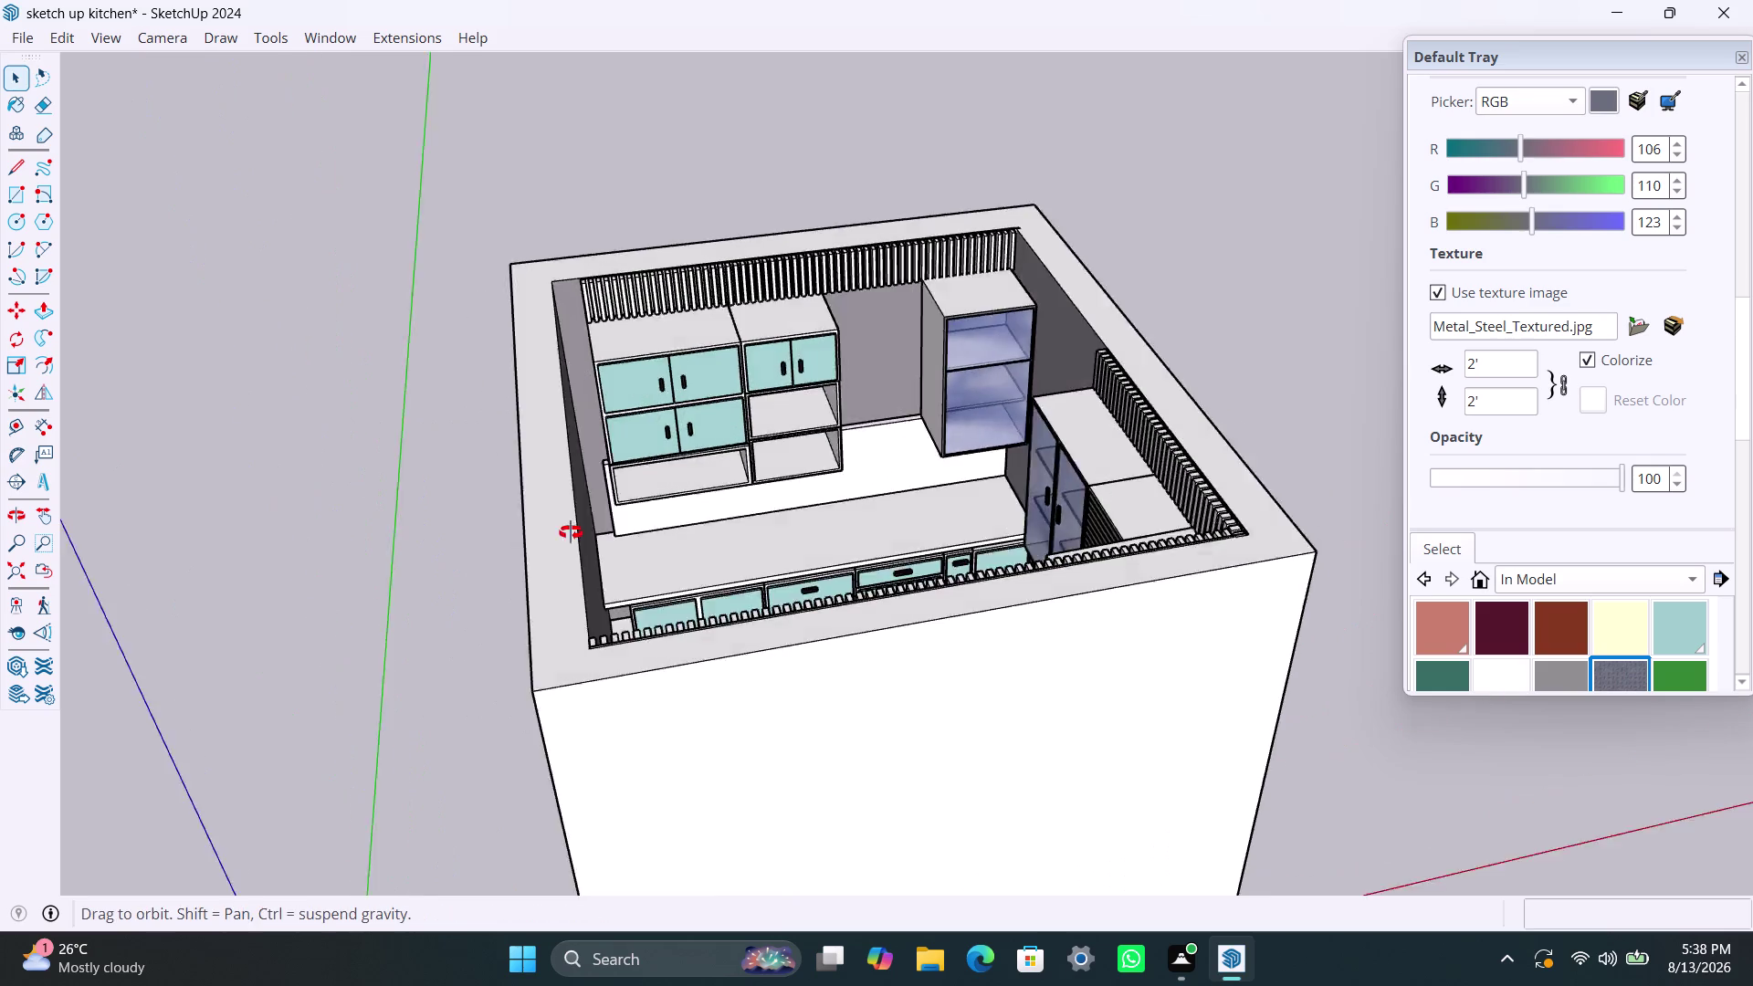
middle_drag(616, 533, 675, 534)
scroll(up, 3)
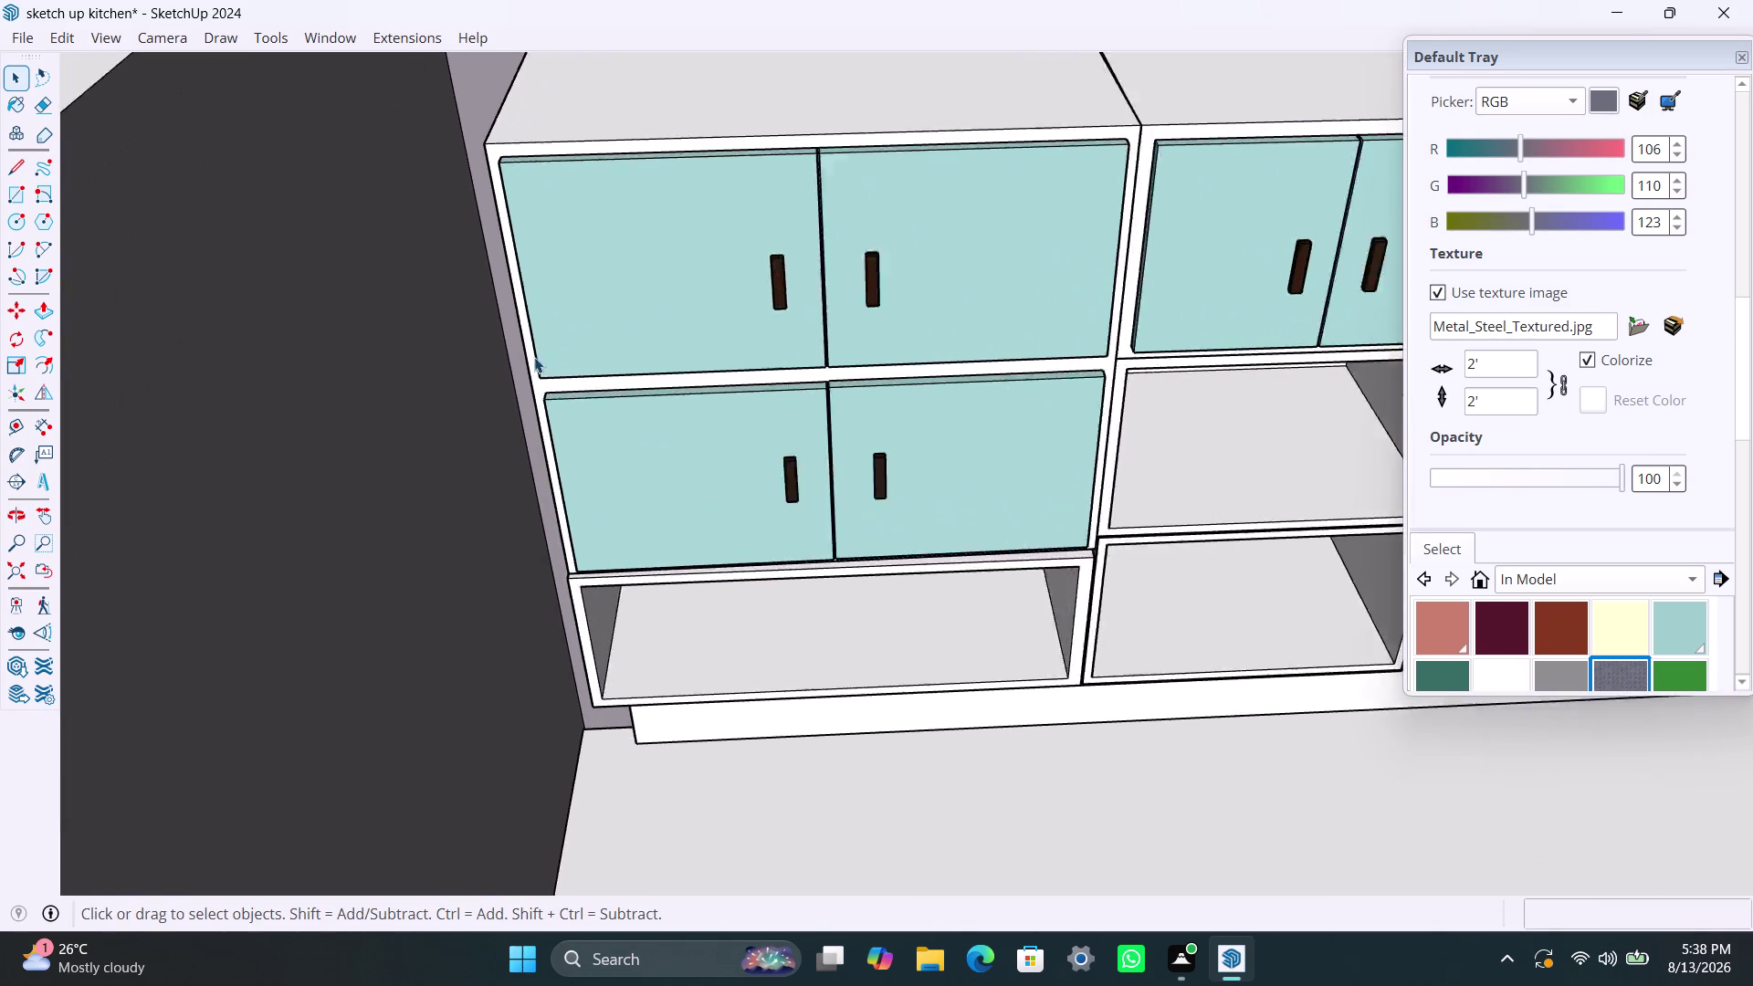
Select the wall cabinet frame and paint it dark brown, which also colours the cabinet top.
scroll(up, 3)
triple_click(524, 351)
click(525, 348)
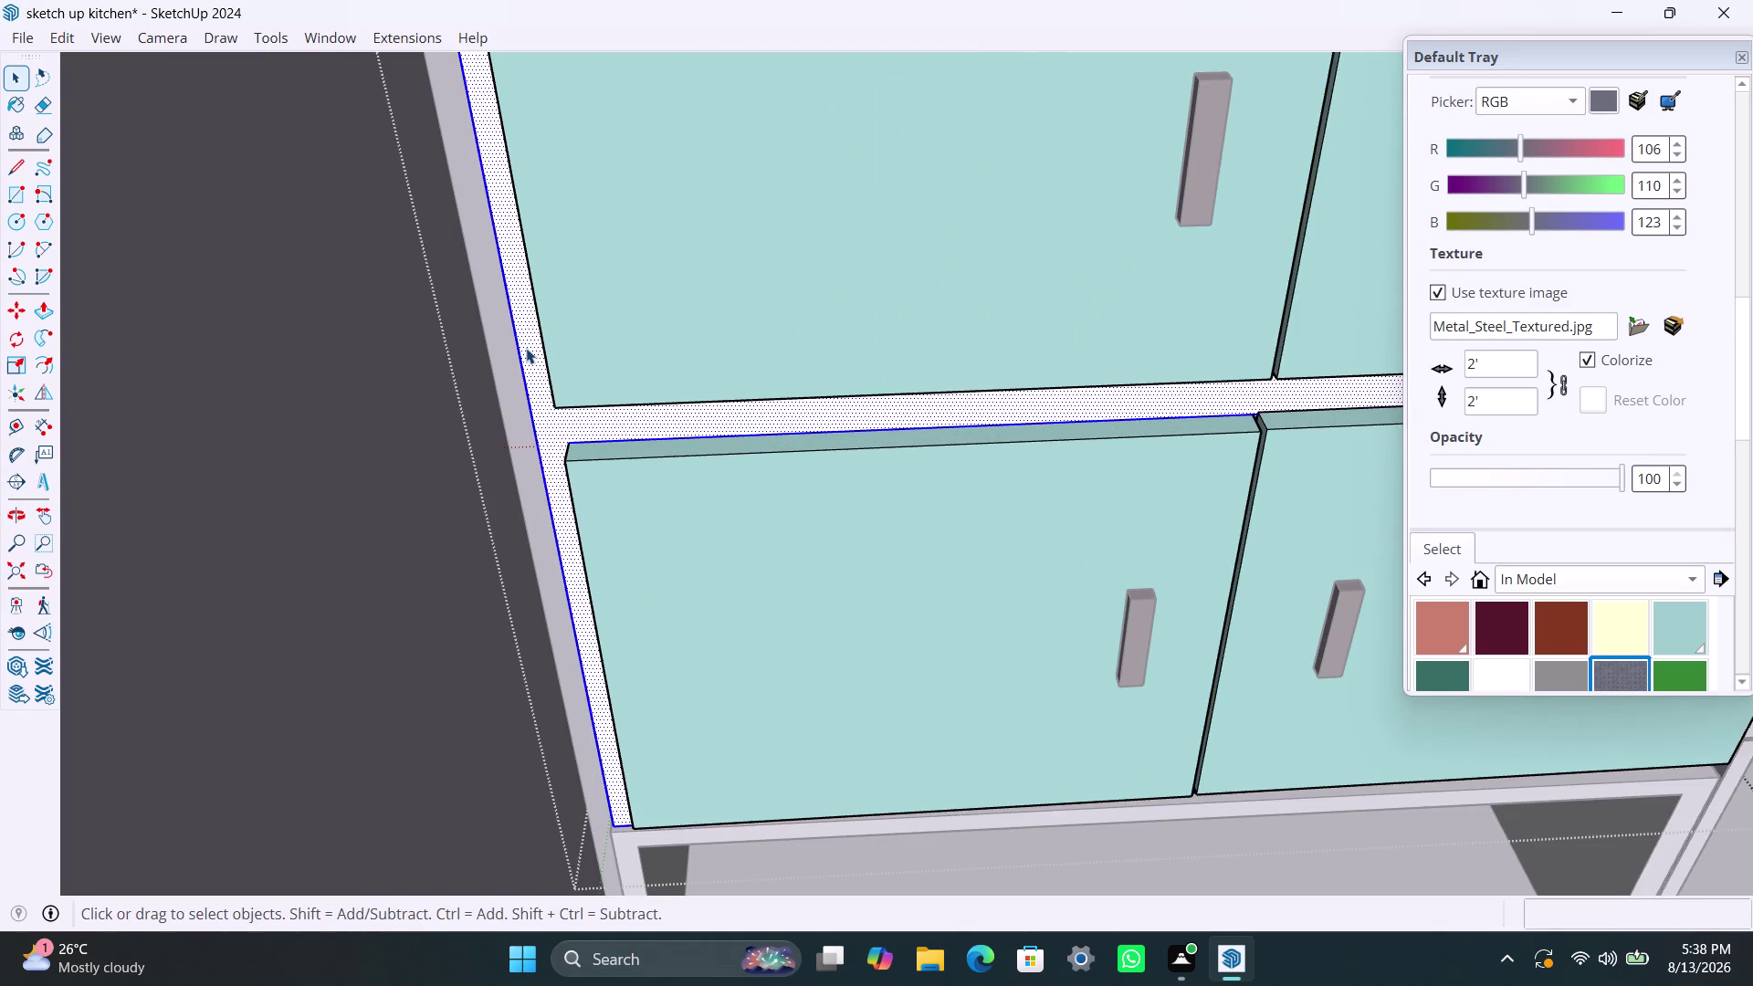
scroll(down, 3)
scroll(down, 3)
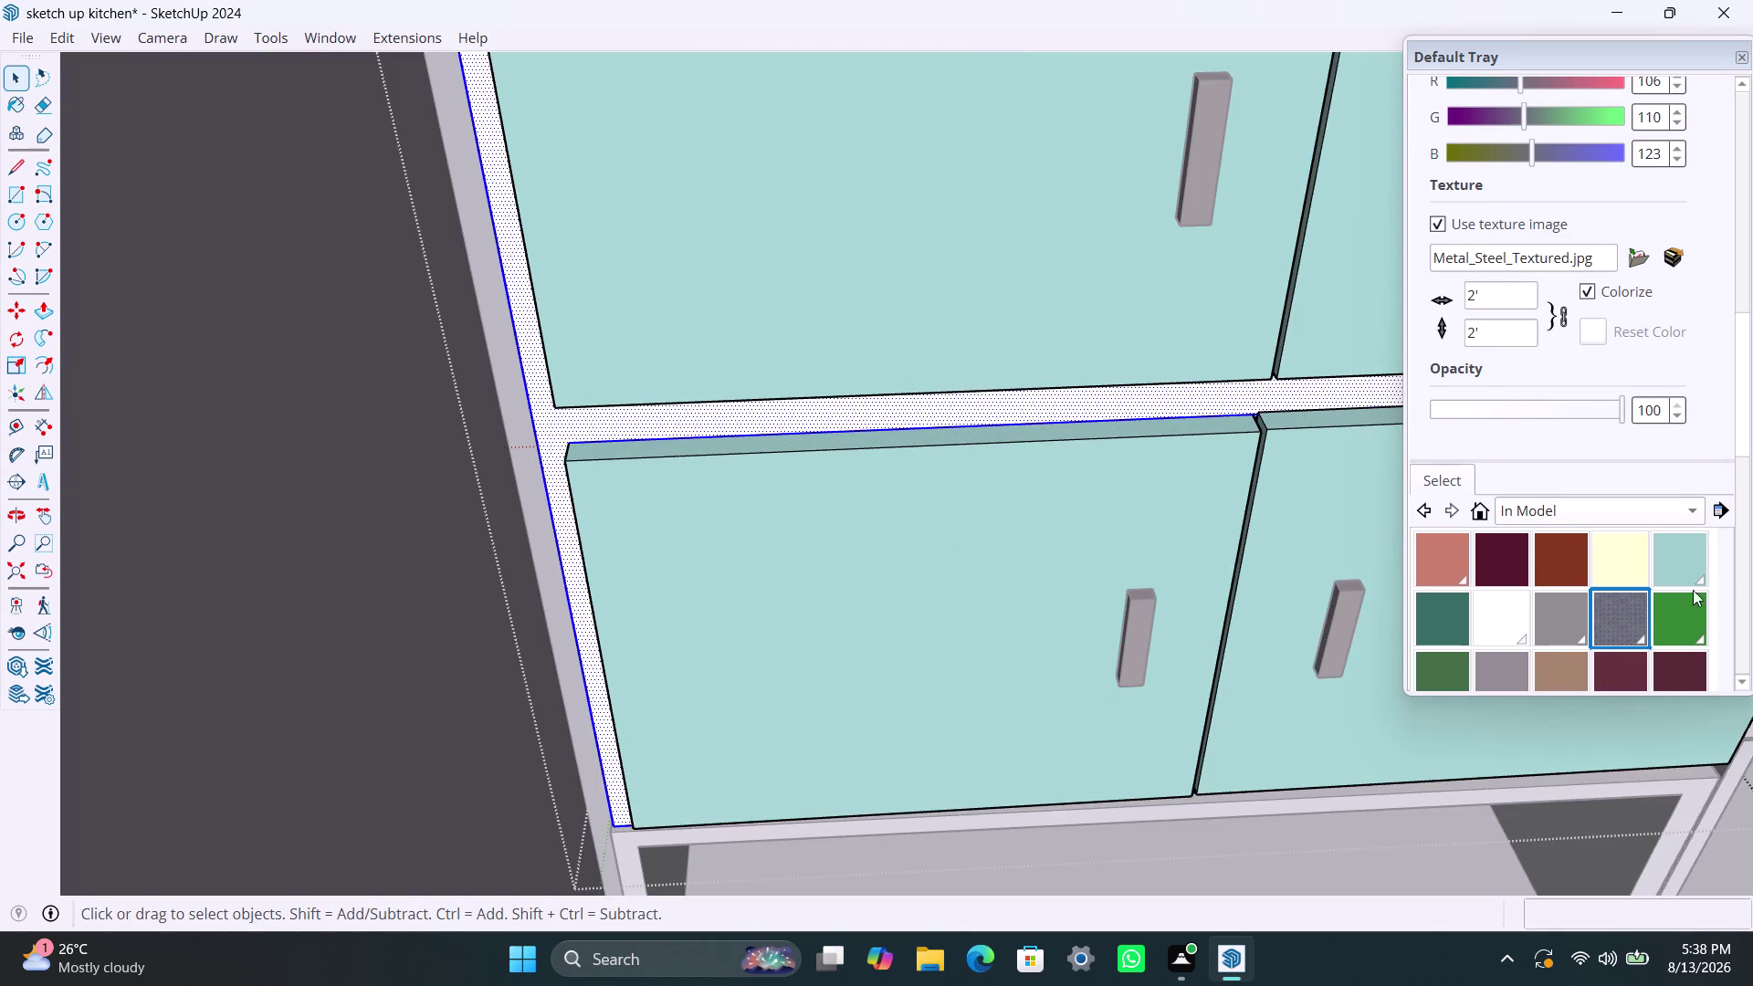
drag(1745, 352, 1752, 466)
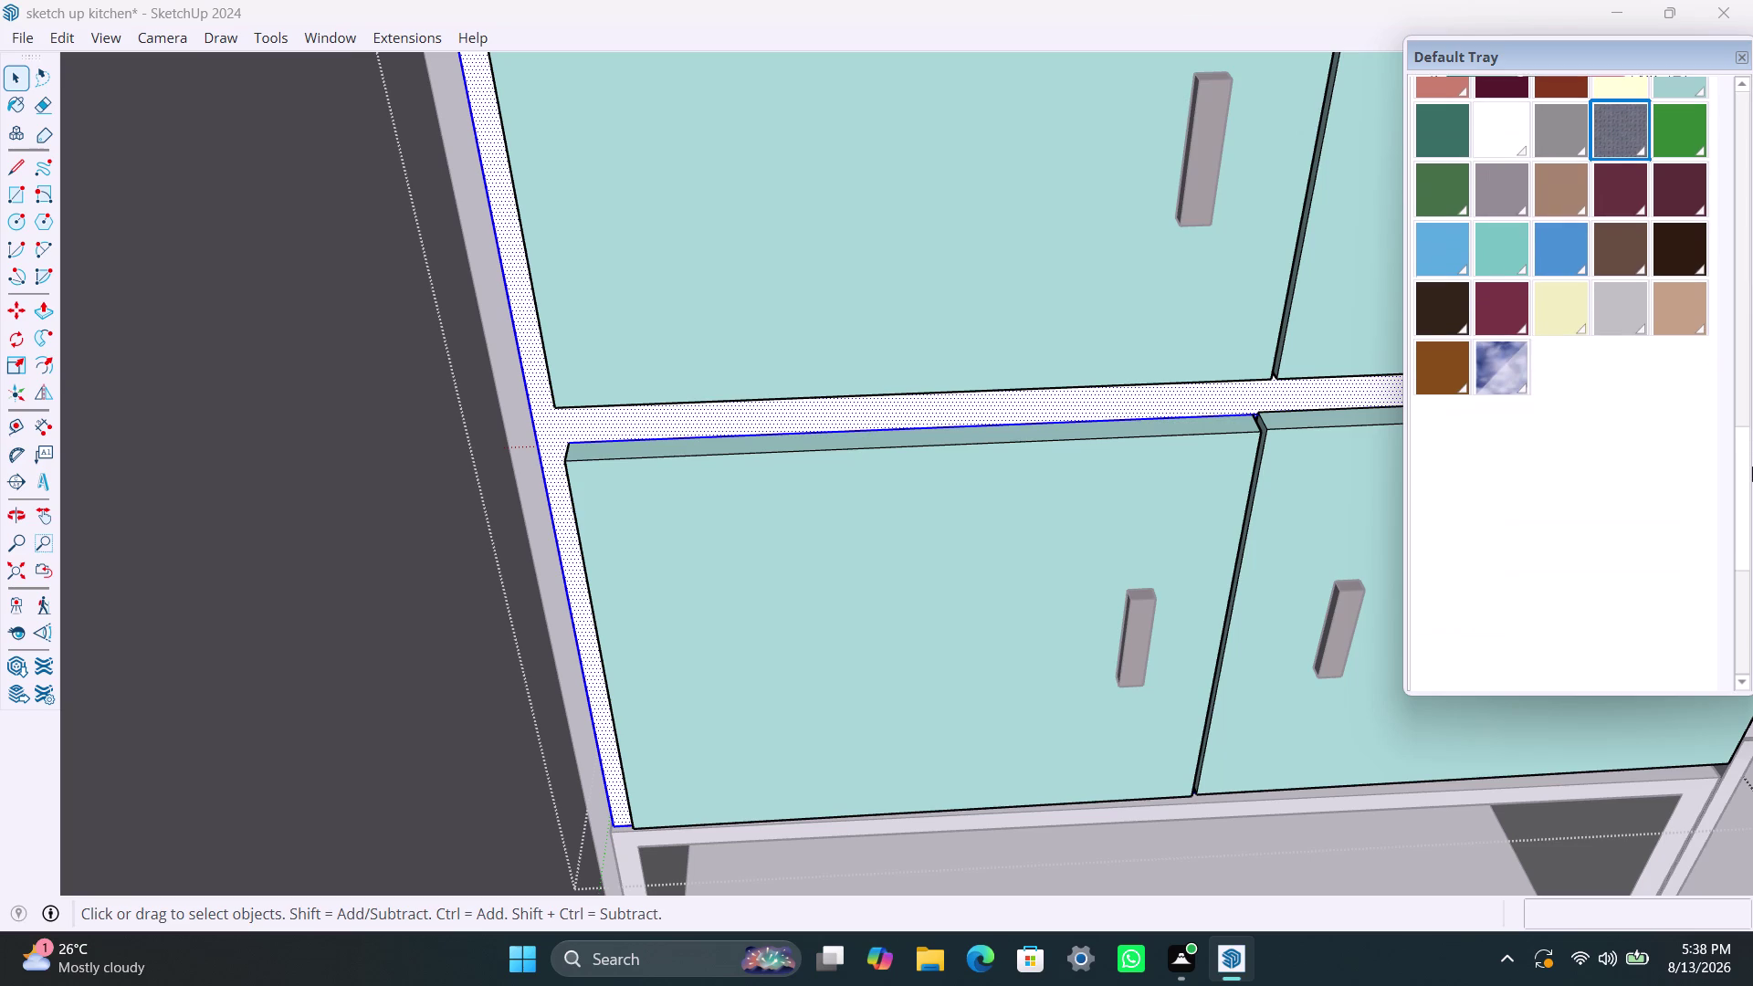
drag(1752, 467, 1750, 467)
click(1446, 311)
click(599, 434)
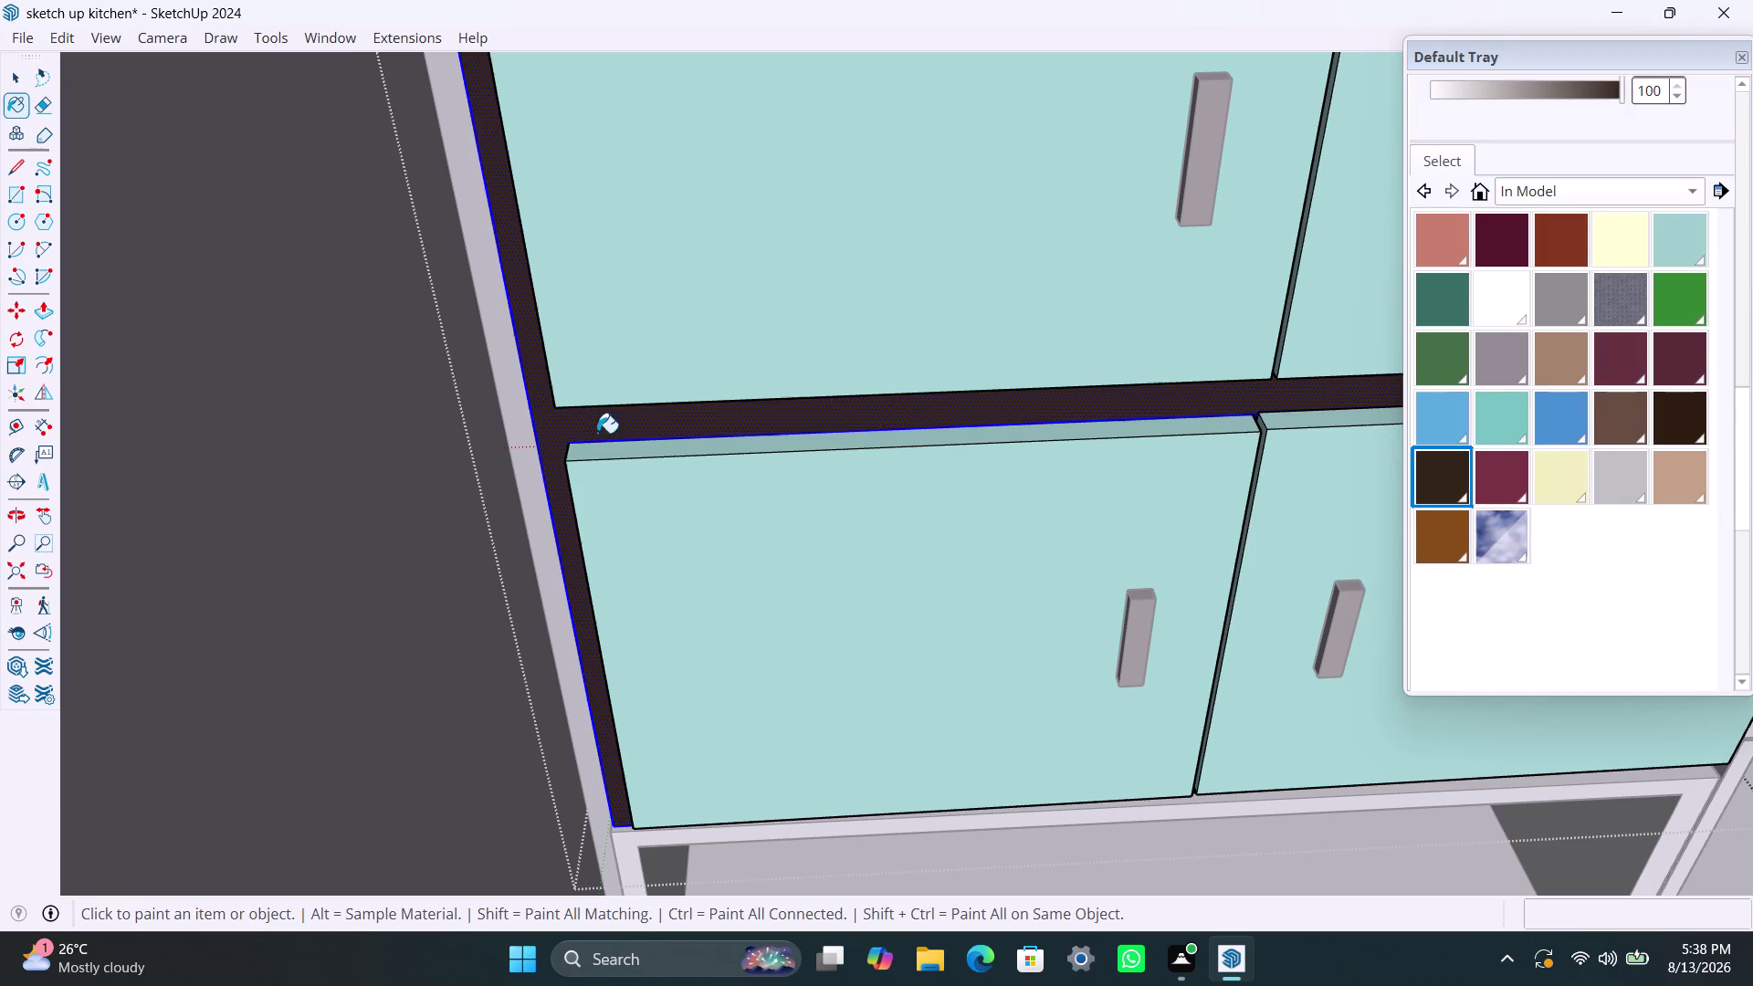
scroll(down, 3)
key(space)
Undo the stray dark brown paint on the cabinet top and frame.
click(270, 277)
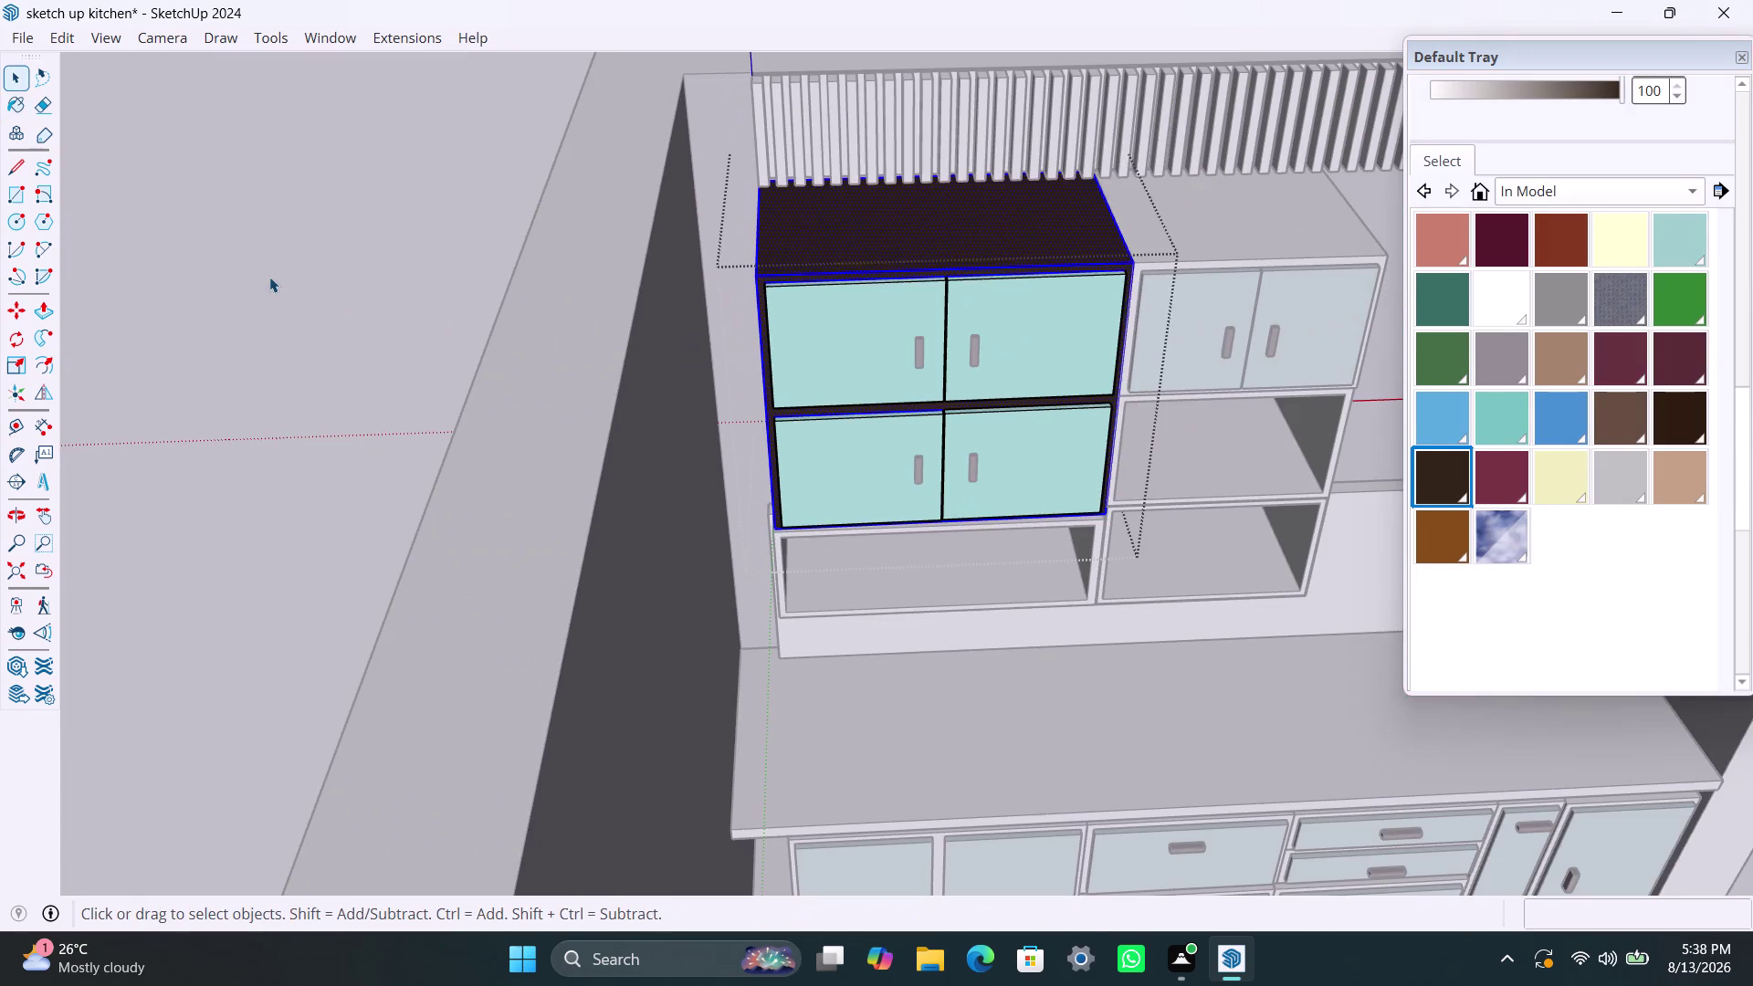
scroll(down, 3)
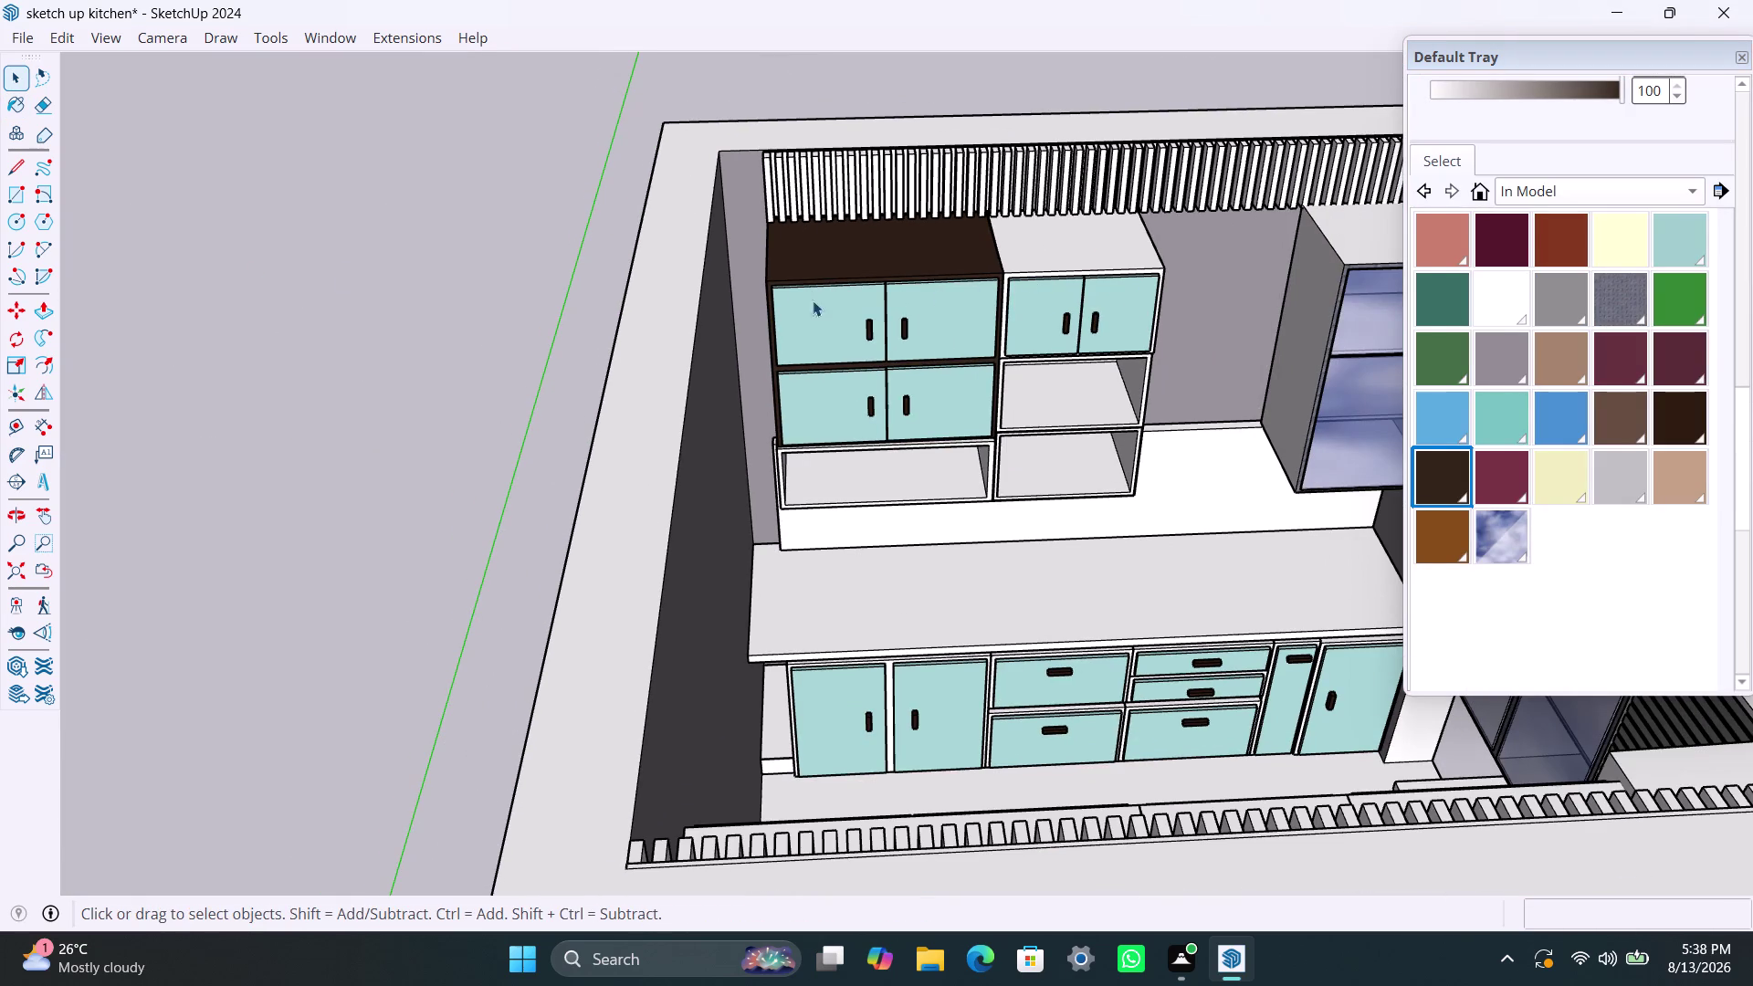
key(ctrl+z)
key(ctrl+z)
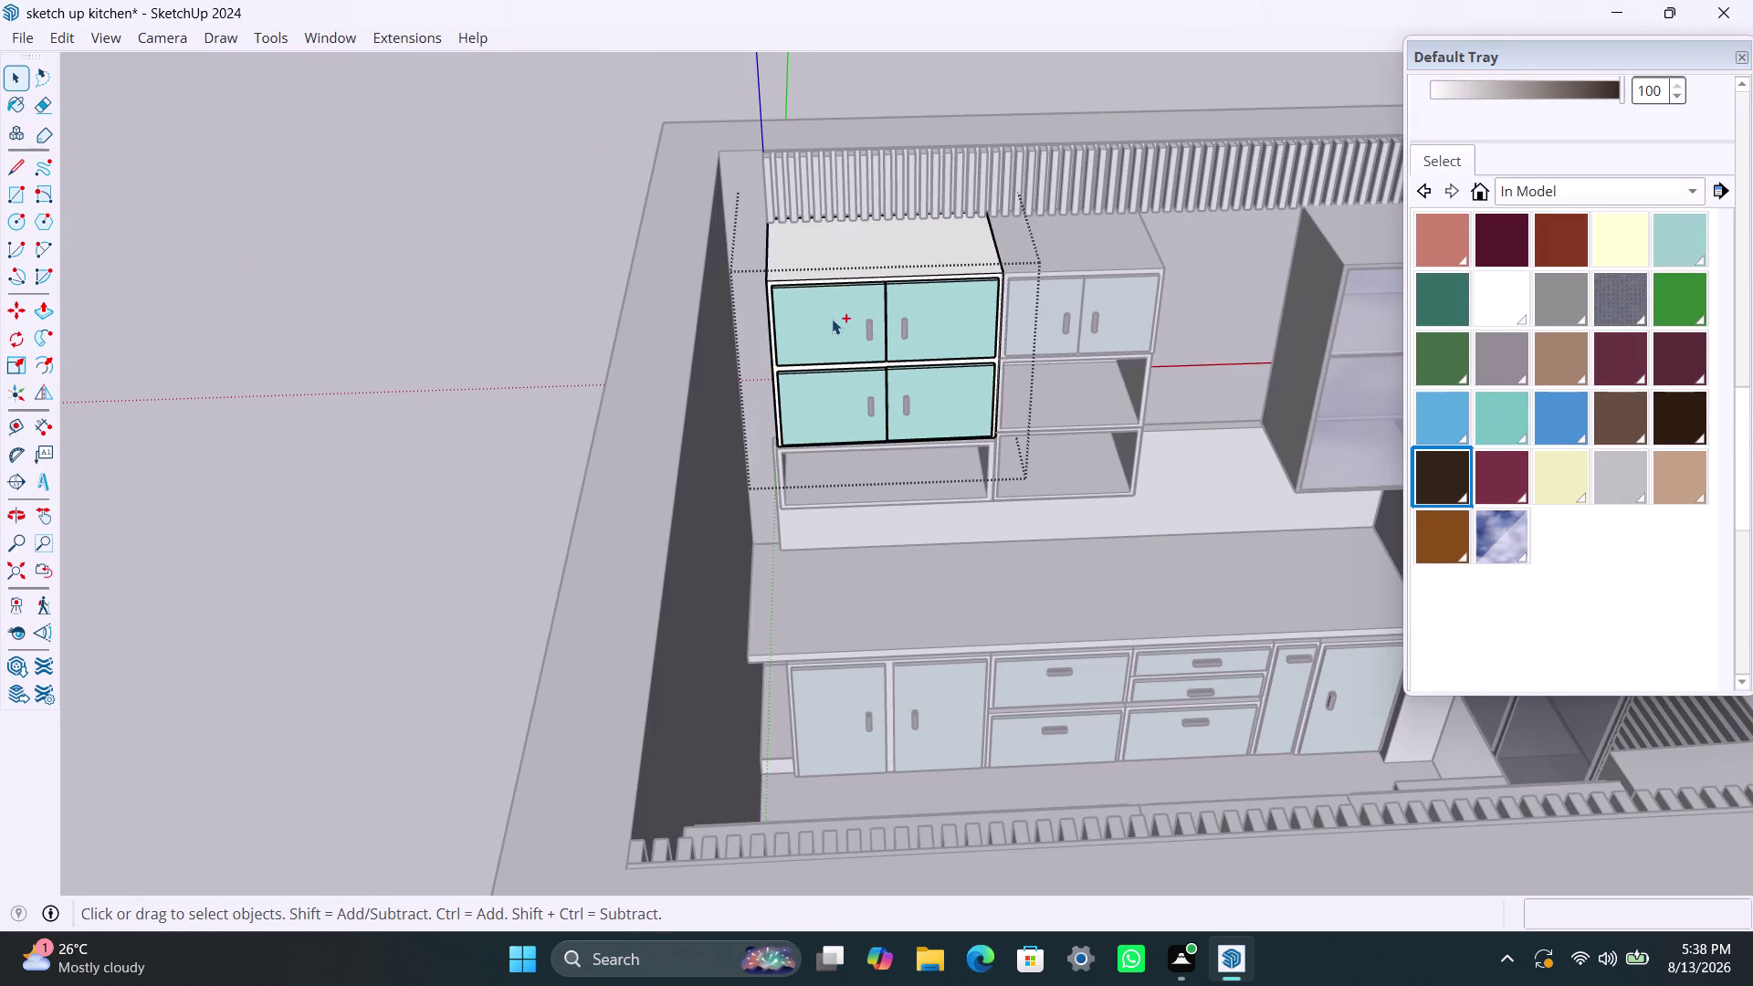
scroll(up, 3)
Reselect the upper left cabinet's frame, repaint it dark brown, and clear the selection.
triple_click(772, 249)
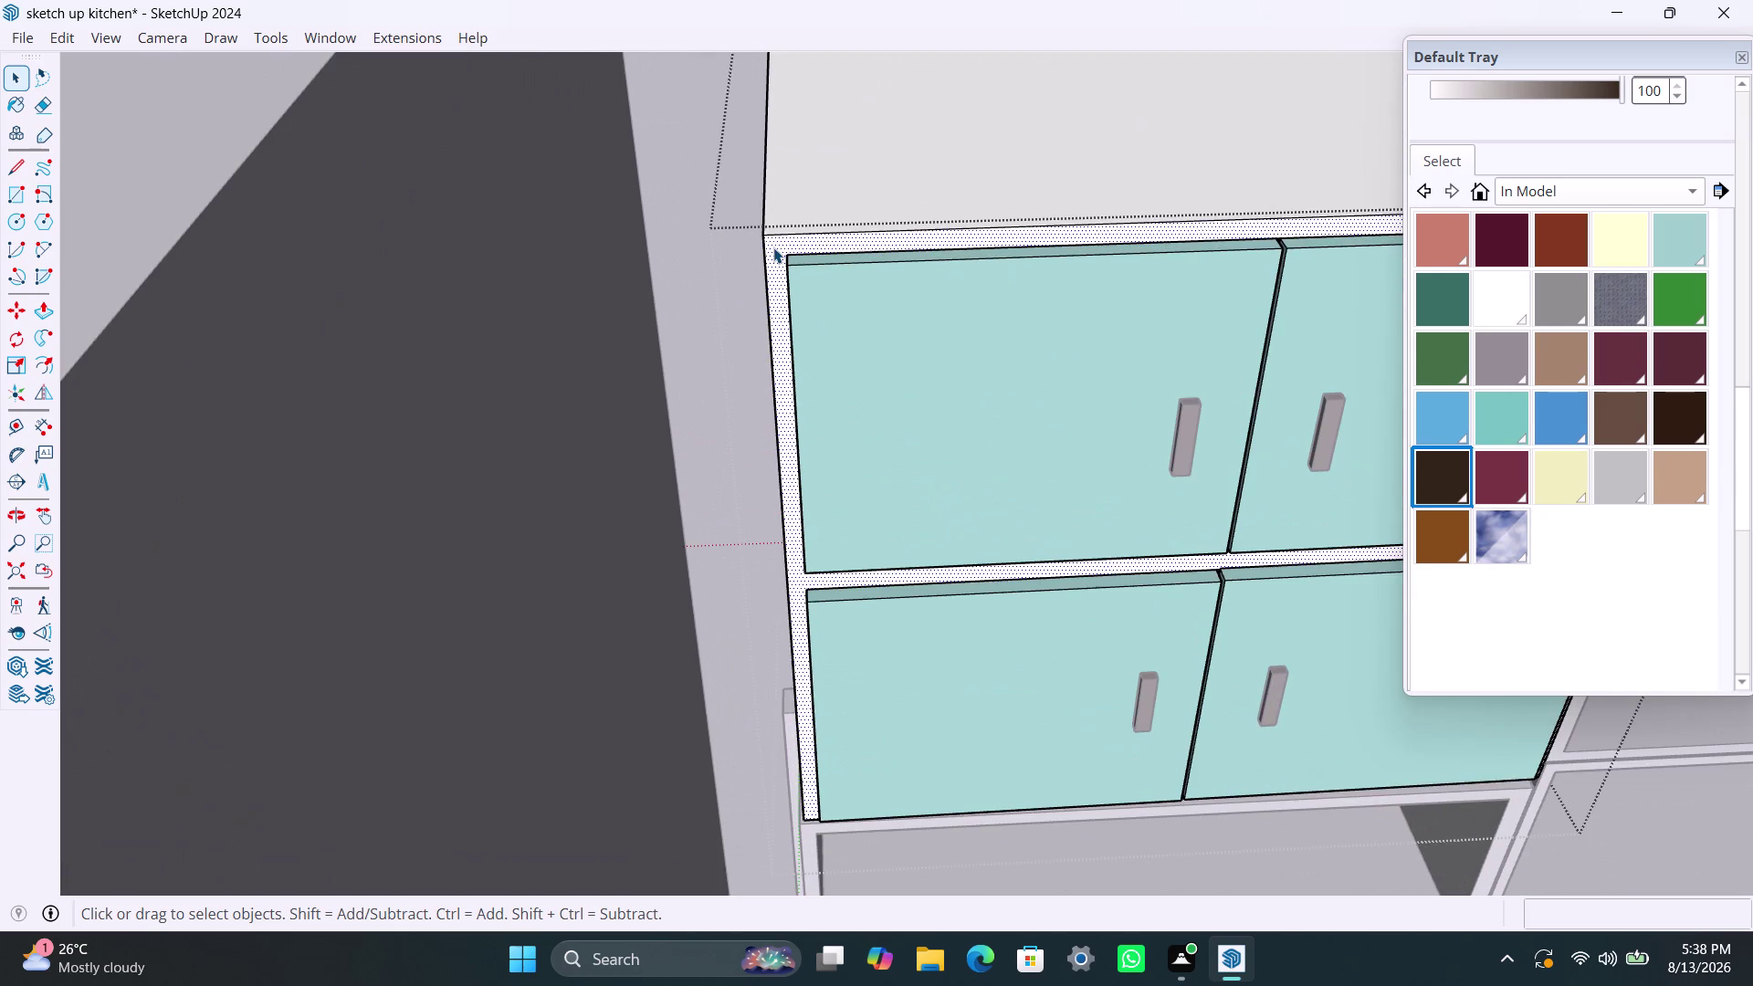
click(773, 248)
triple_click(773, 248)
triple_click(776, 247)
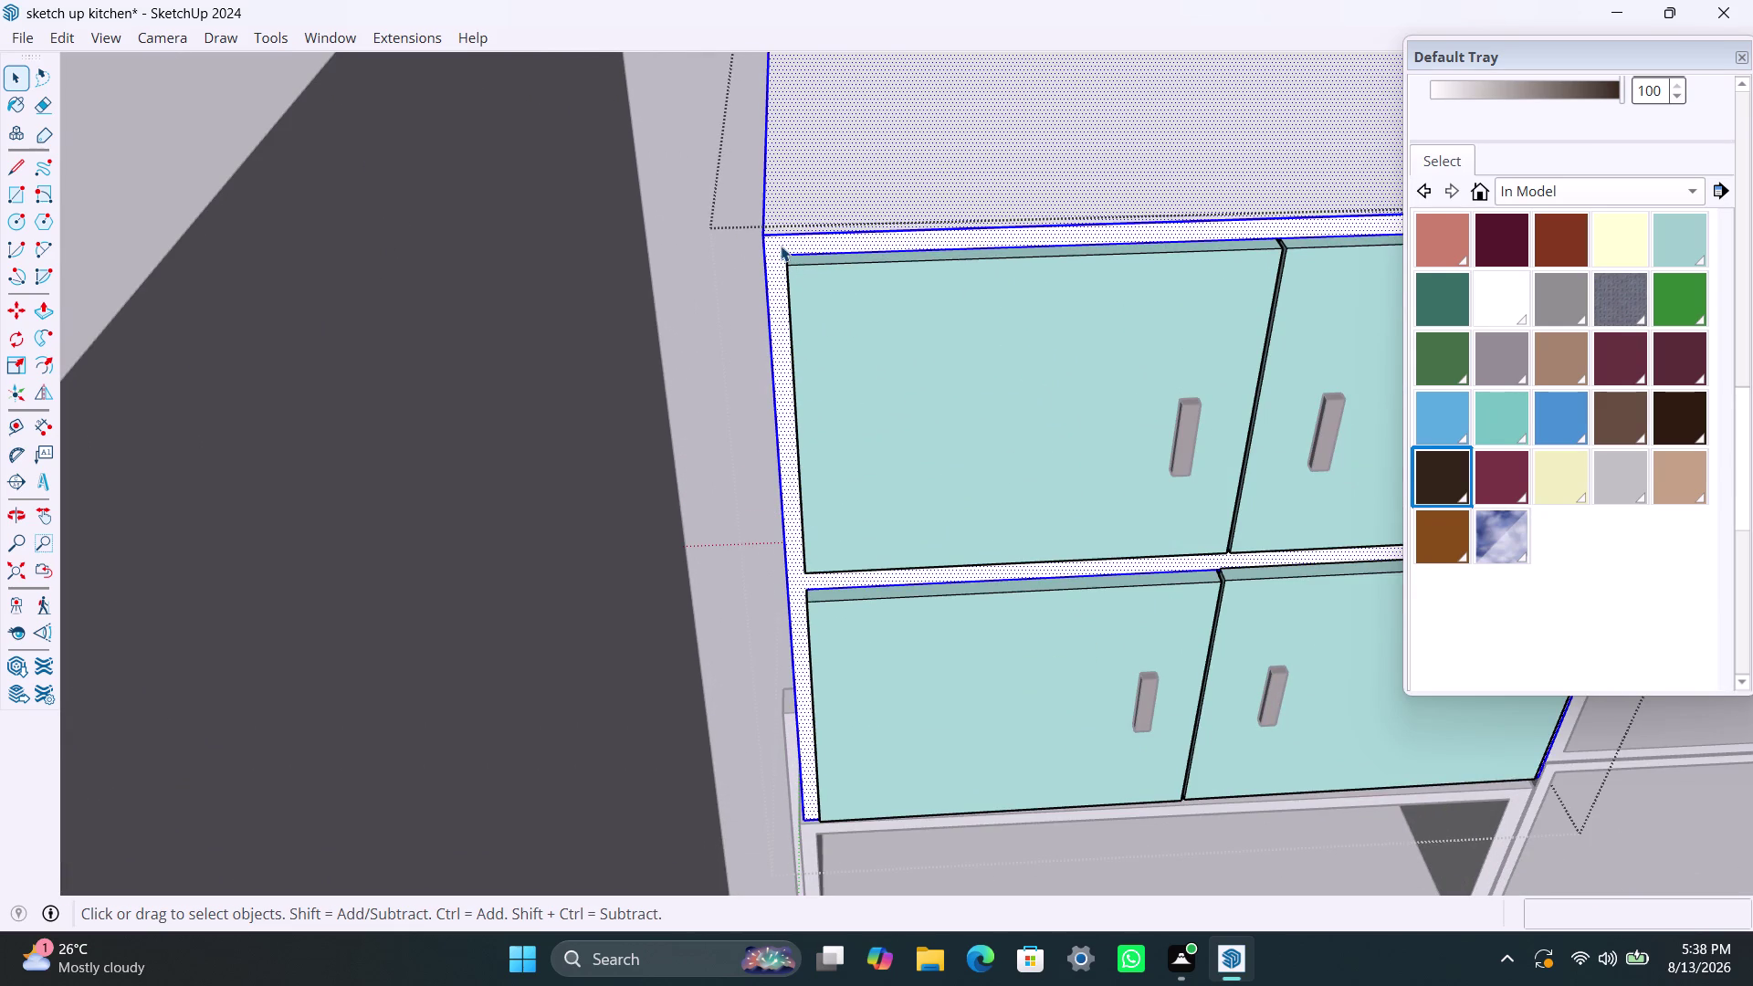
triple_click(783, 246)
double_click(785, 245)
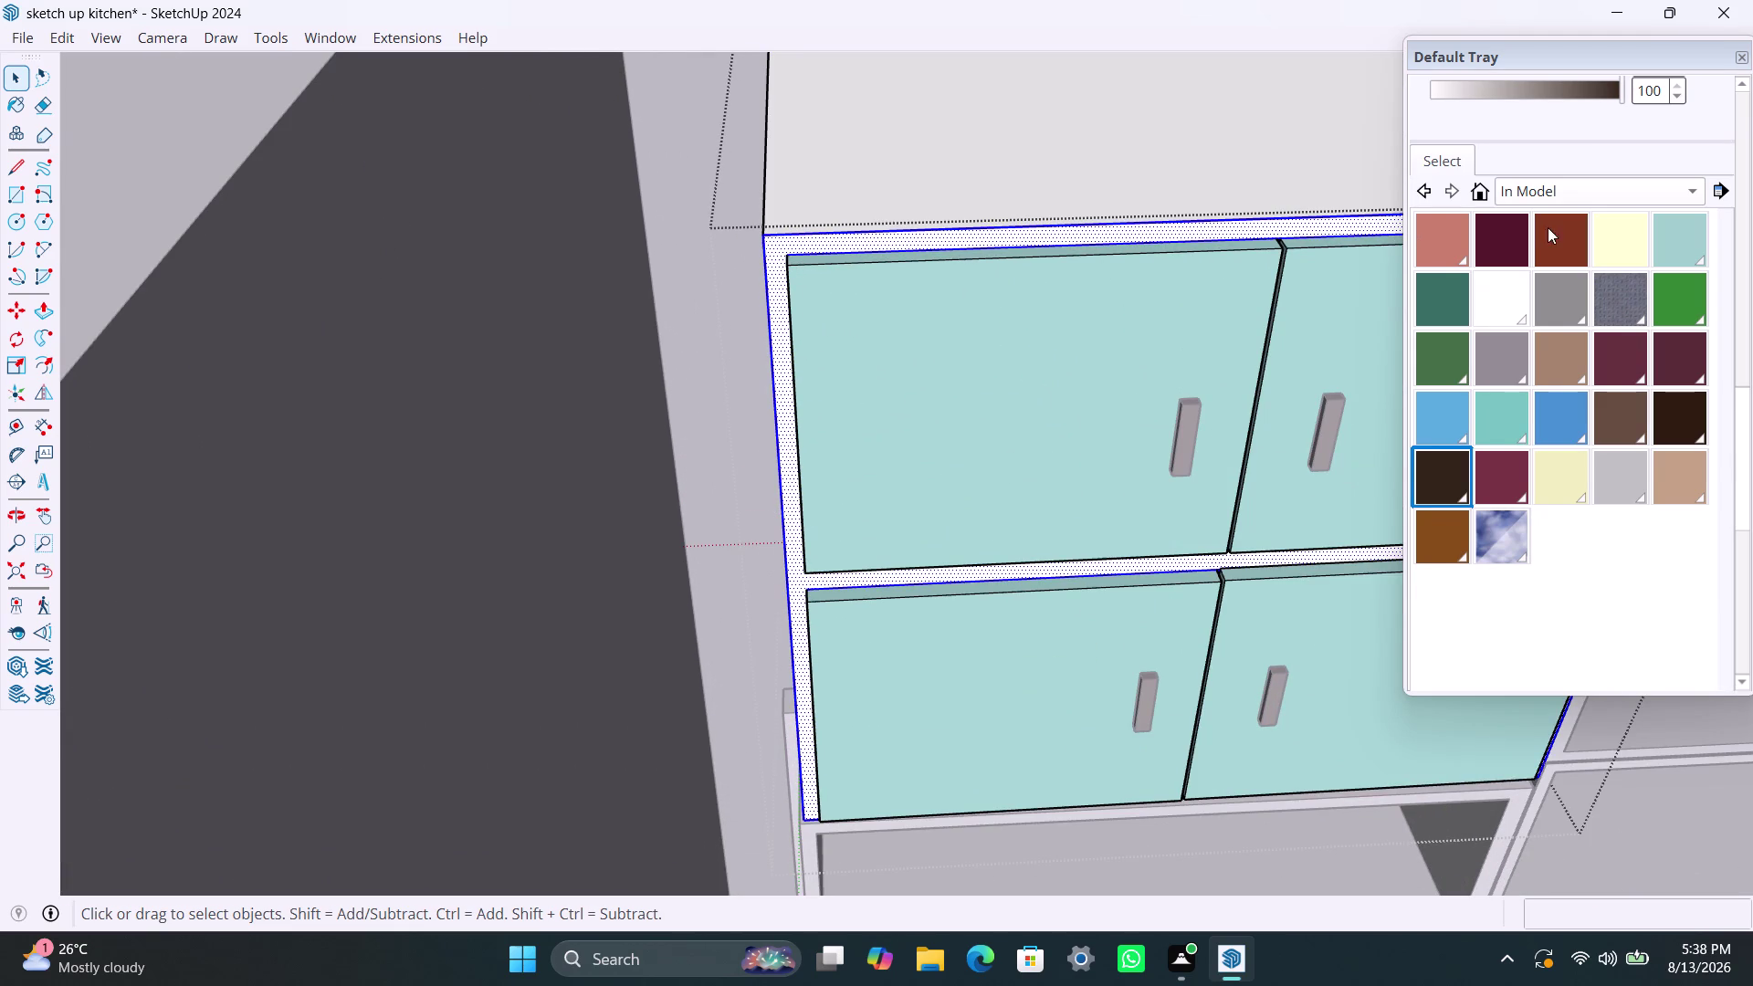
click(1435, 470)
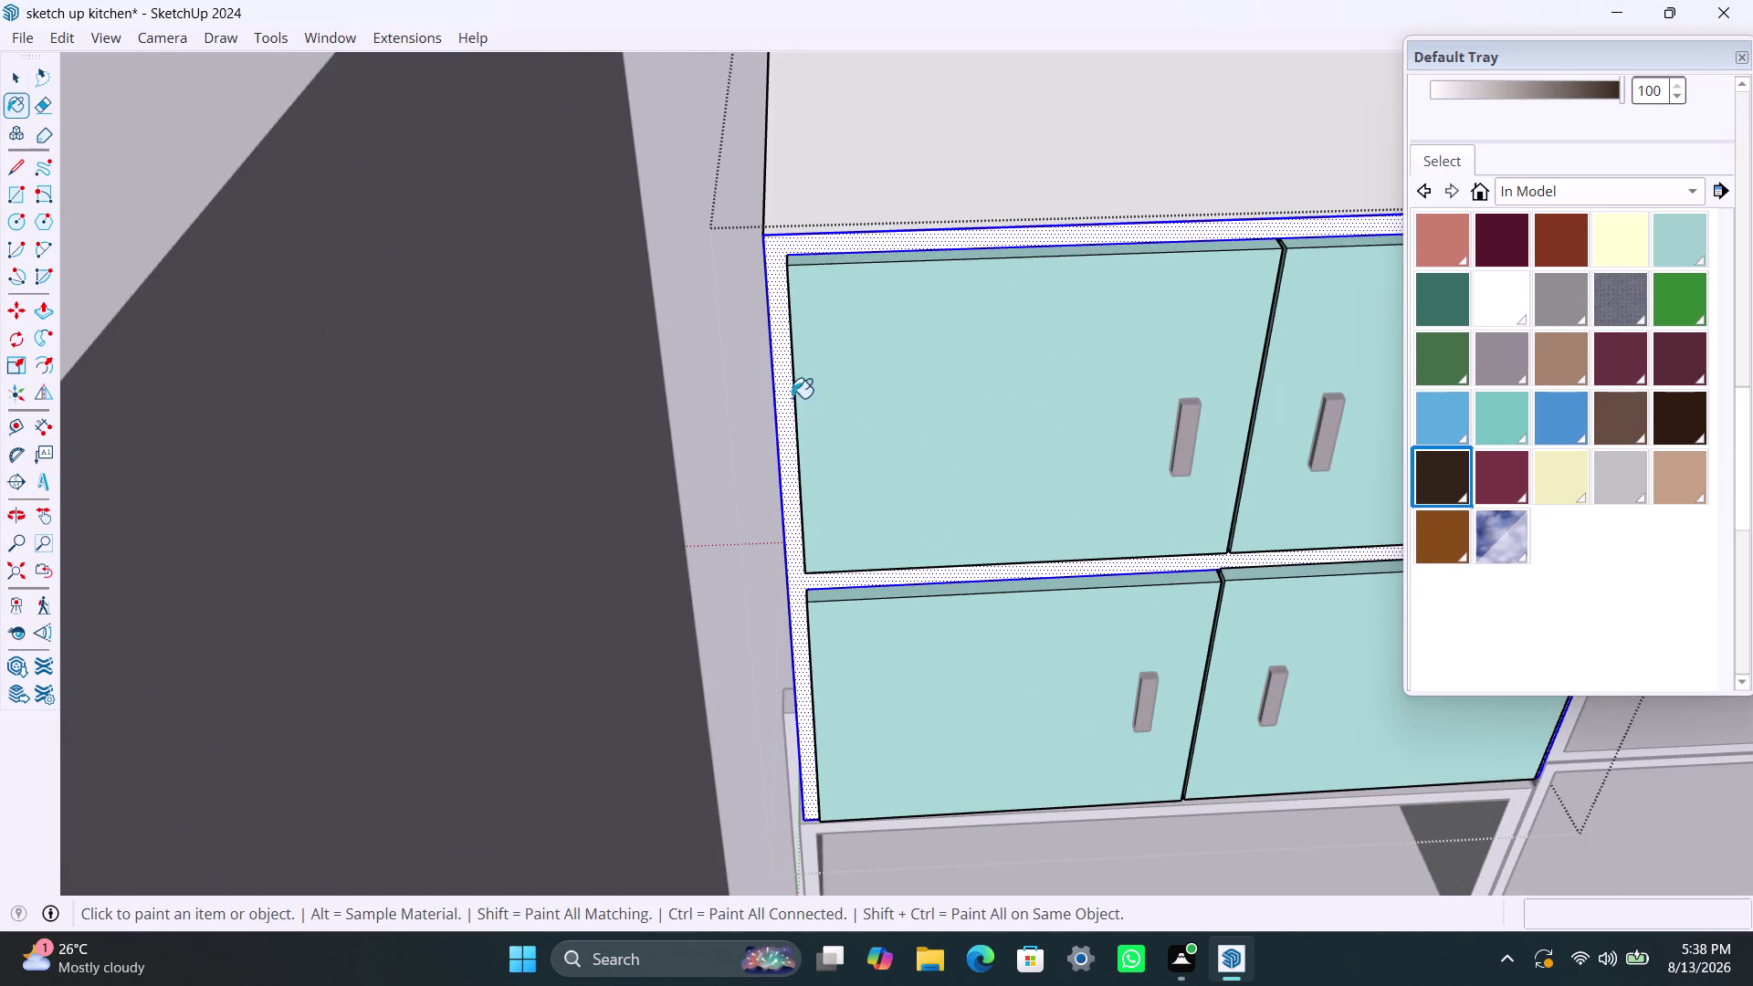
click(787, 375)
key(space)
click(197, 135)
scroll(down, 3)
scroll(down, 3)
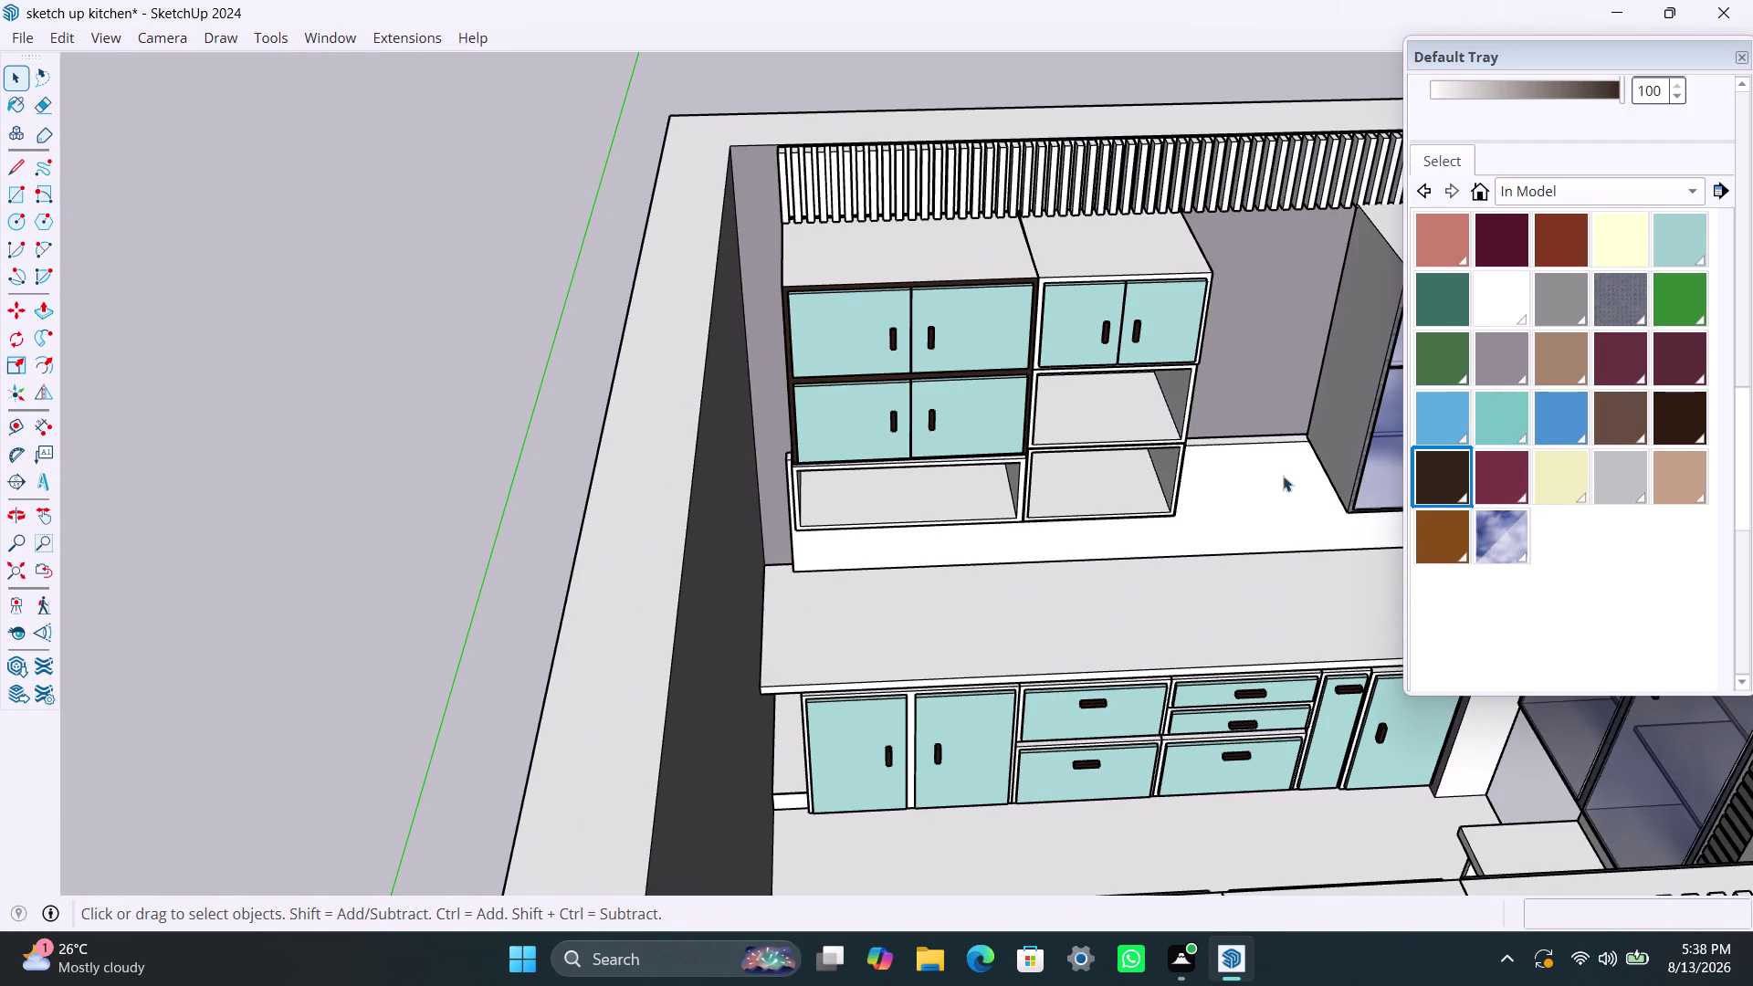
Select the right upper cabinet's frame and check the dark brown material's settings.
scroll(up, 3)
scroll(up, 3)
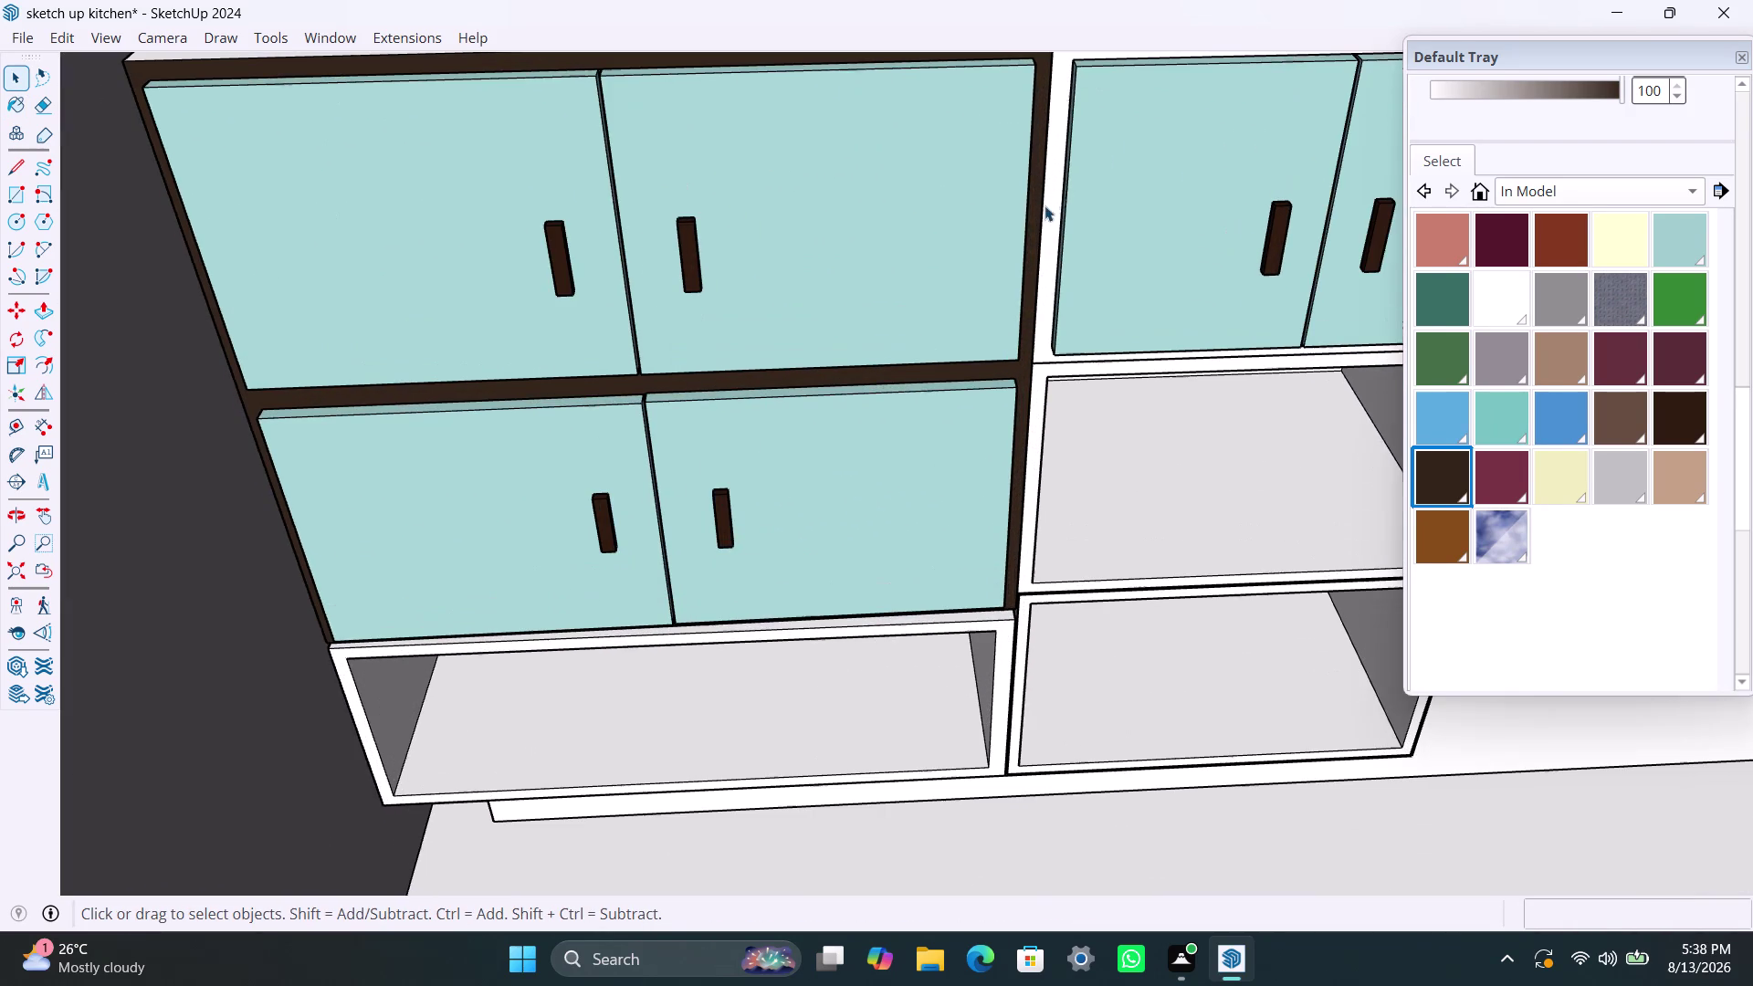
click(1057, 178)
triple_click(1057, 178)
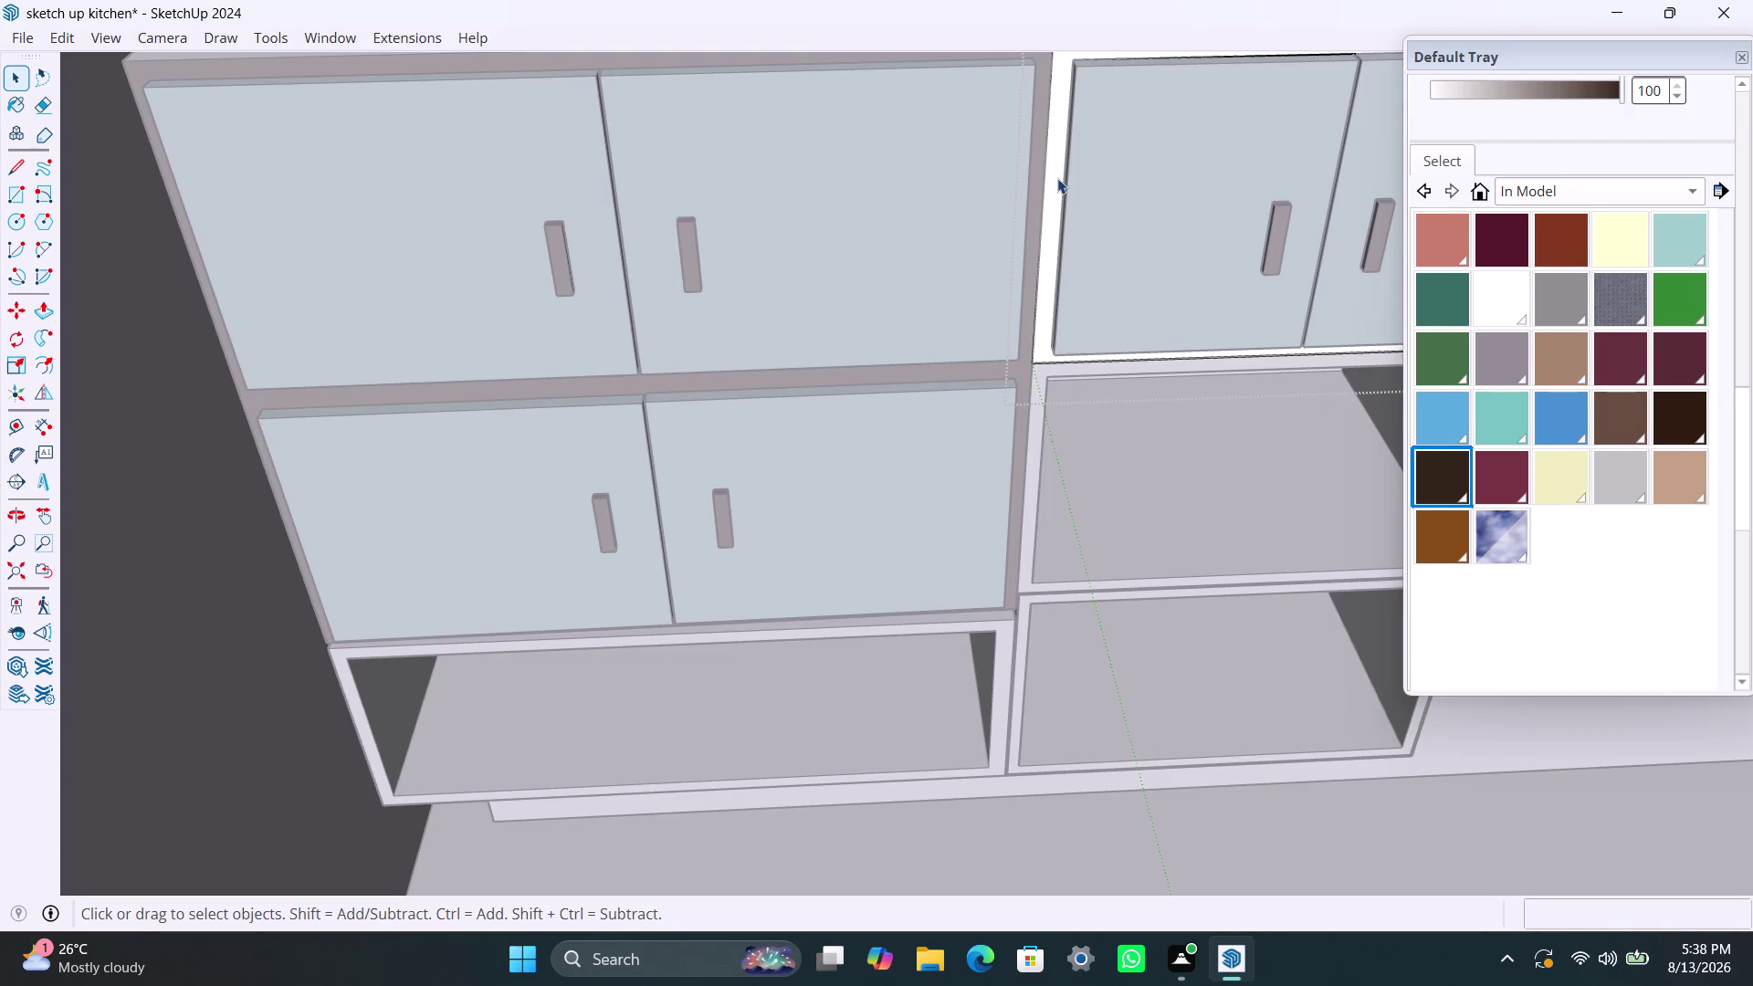
click(1057, 179)
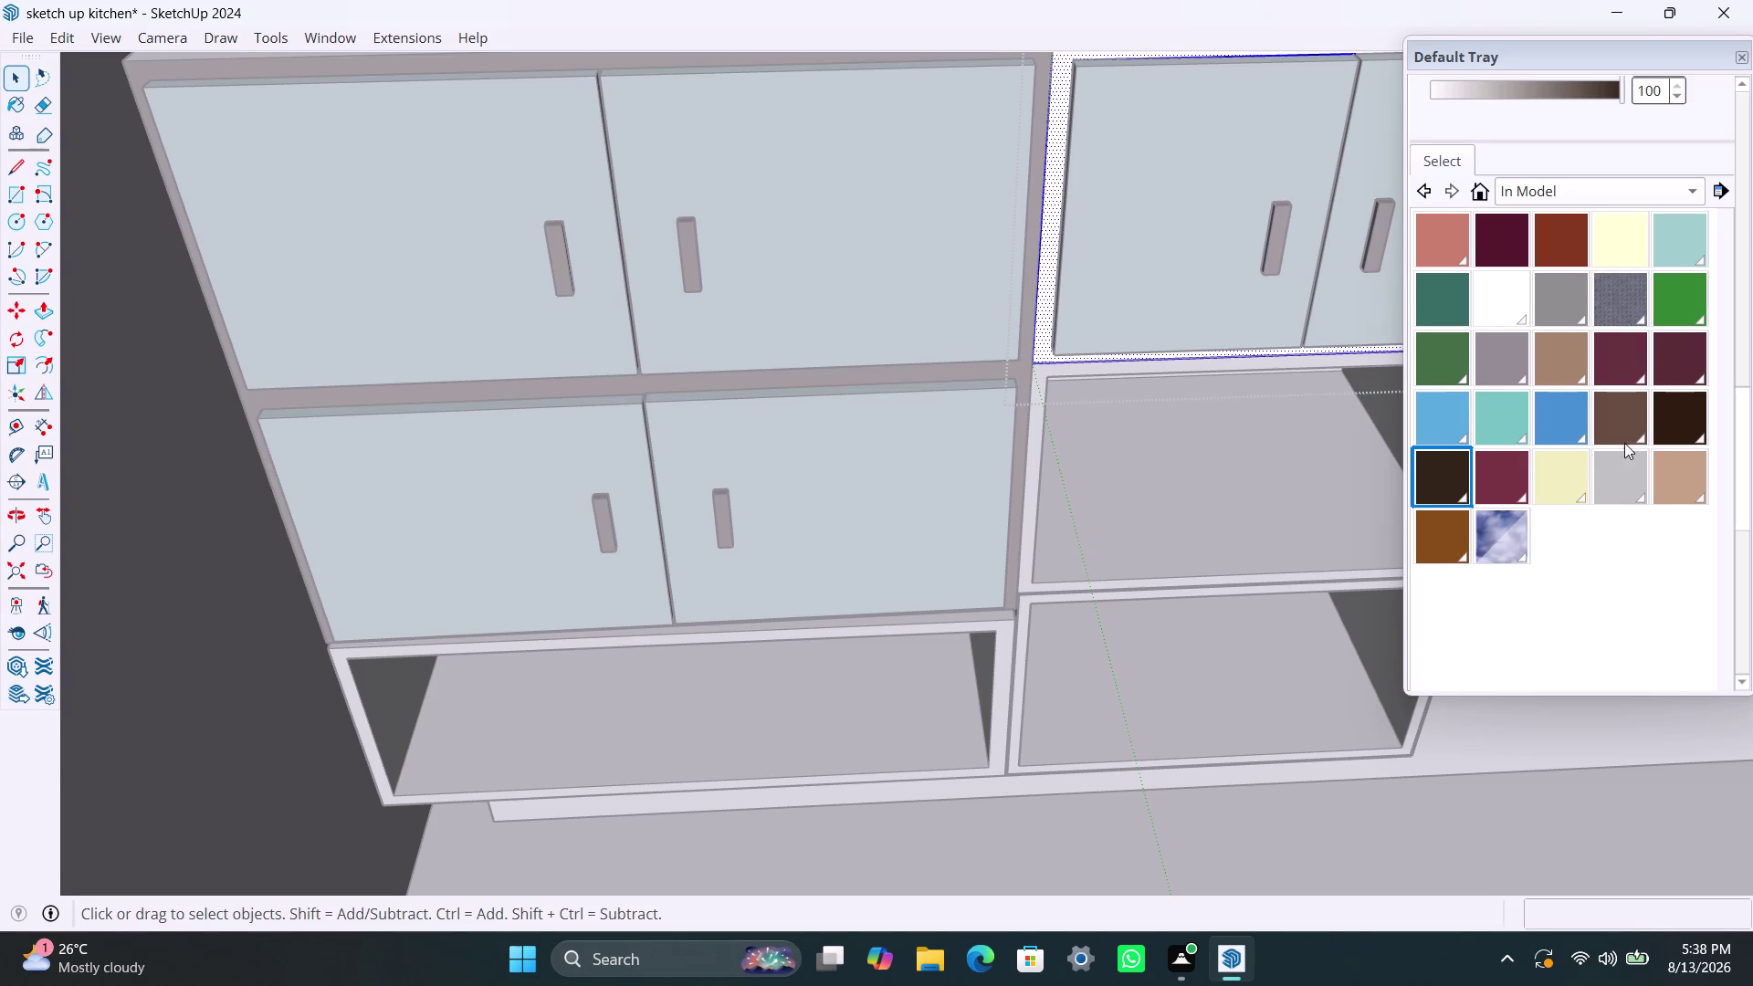
scroll(up, 3)
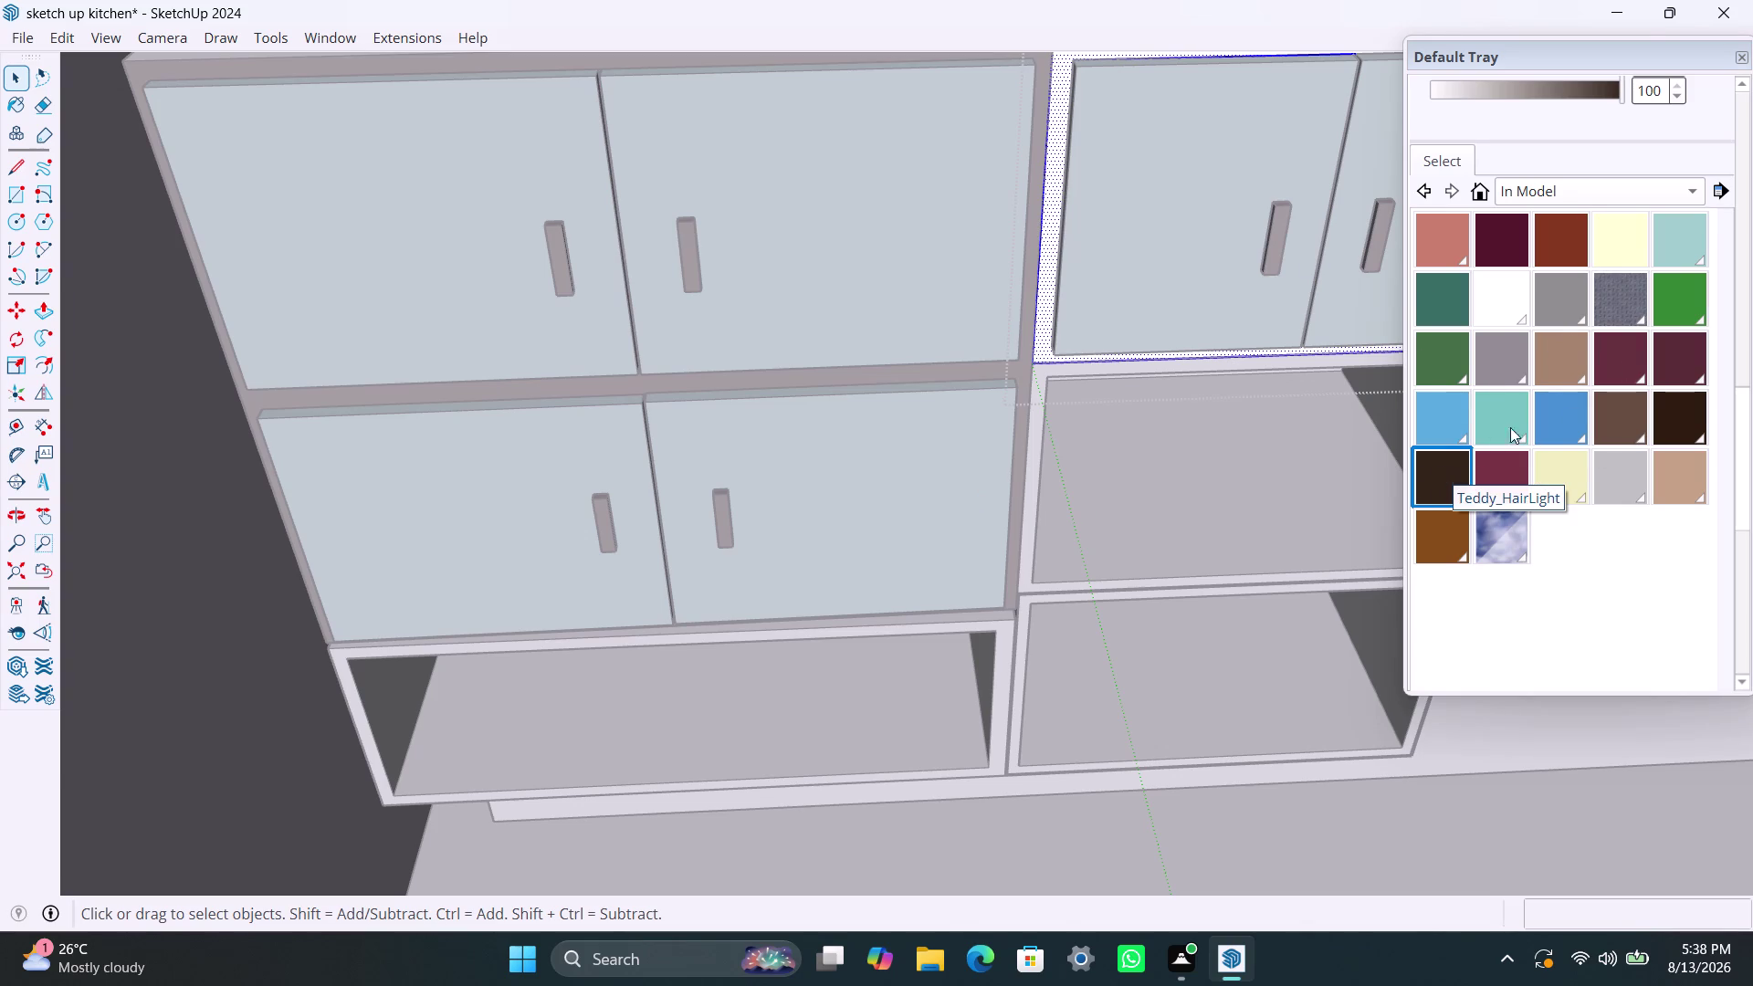
scroll(up, 3)
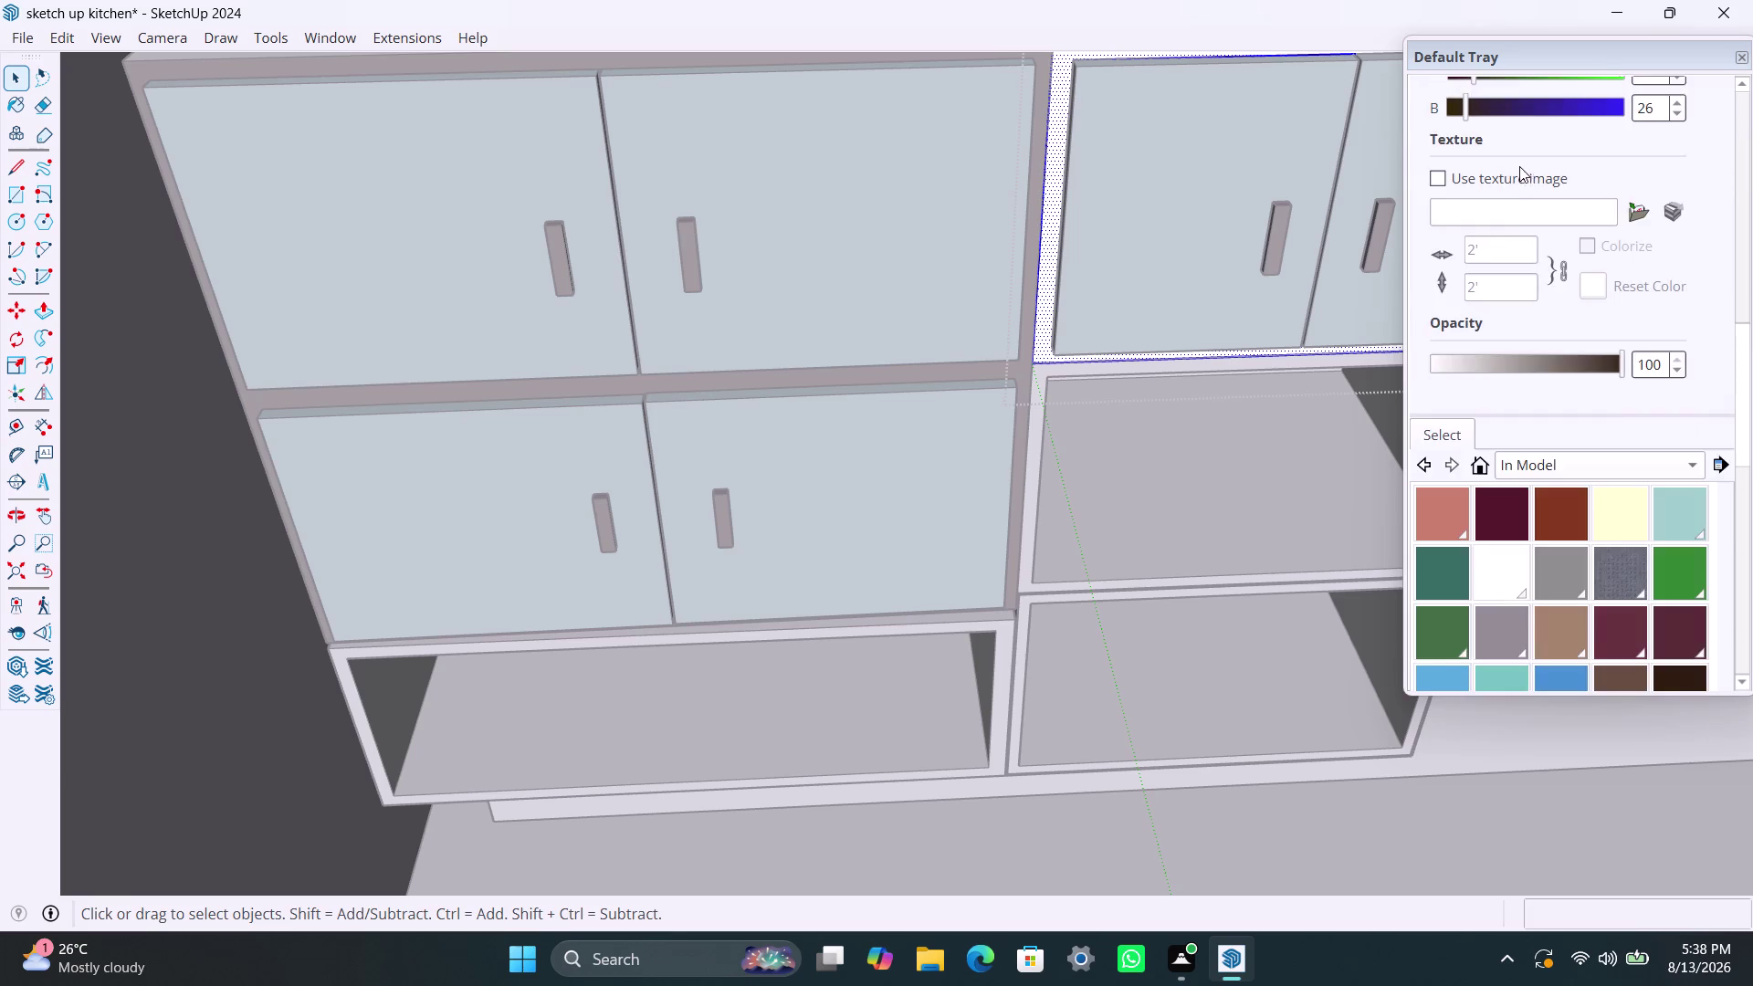
scroll(up, 3)
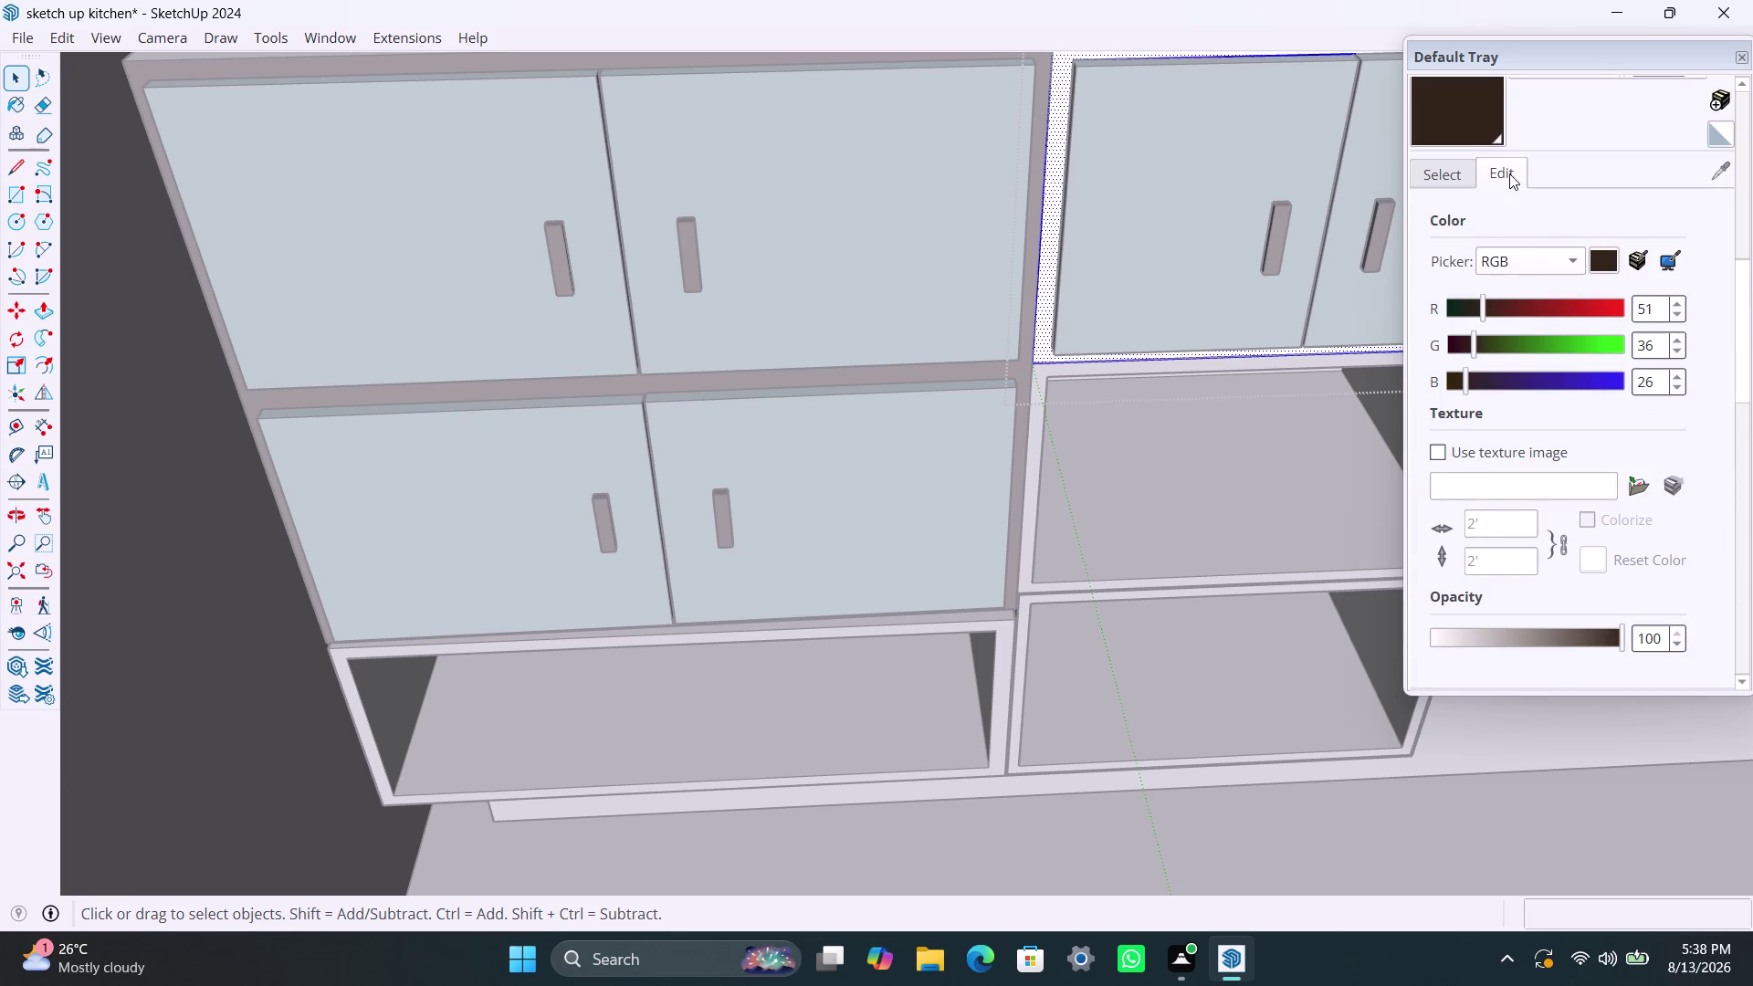
click(1510, 174)
click(1451, 181)
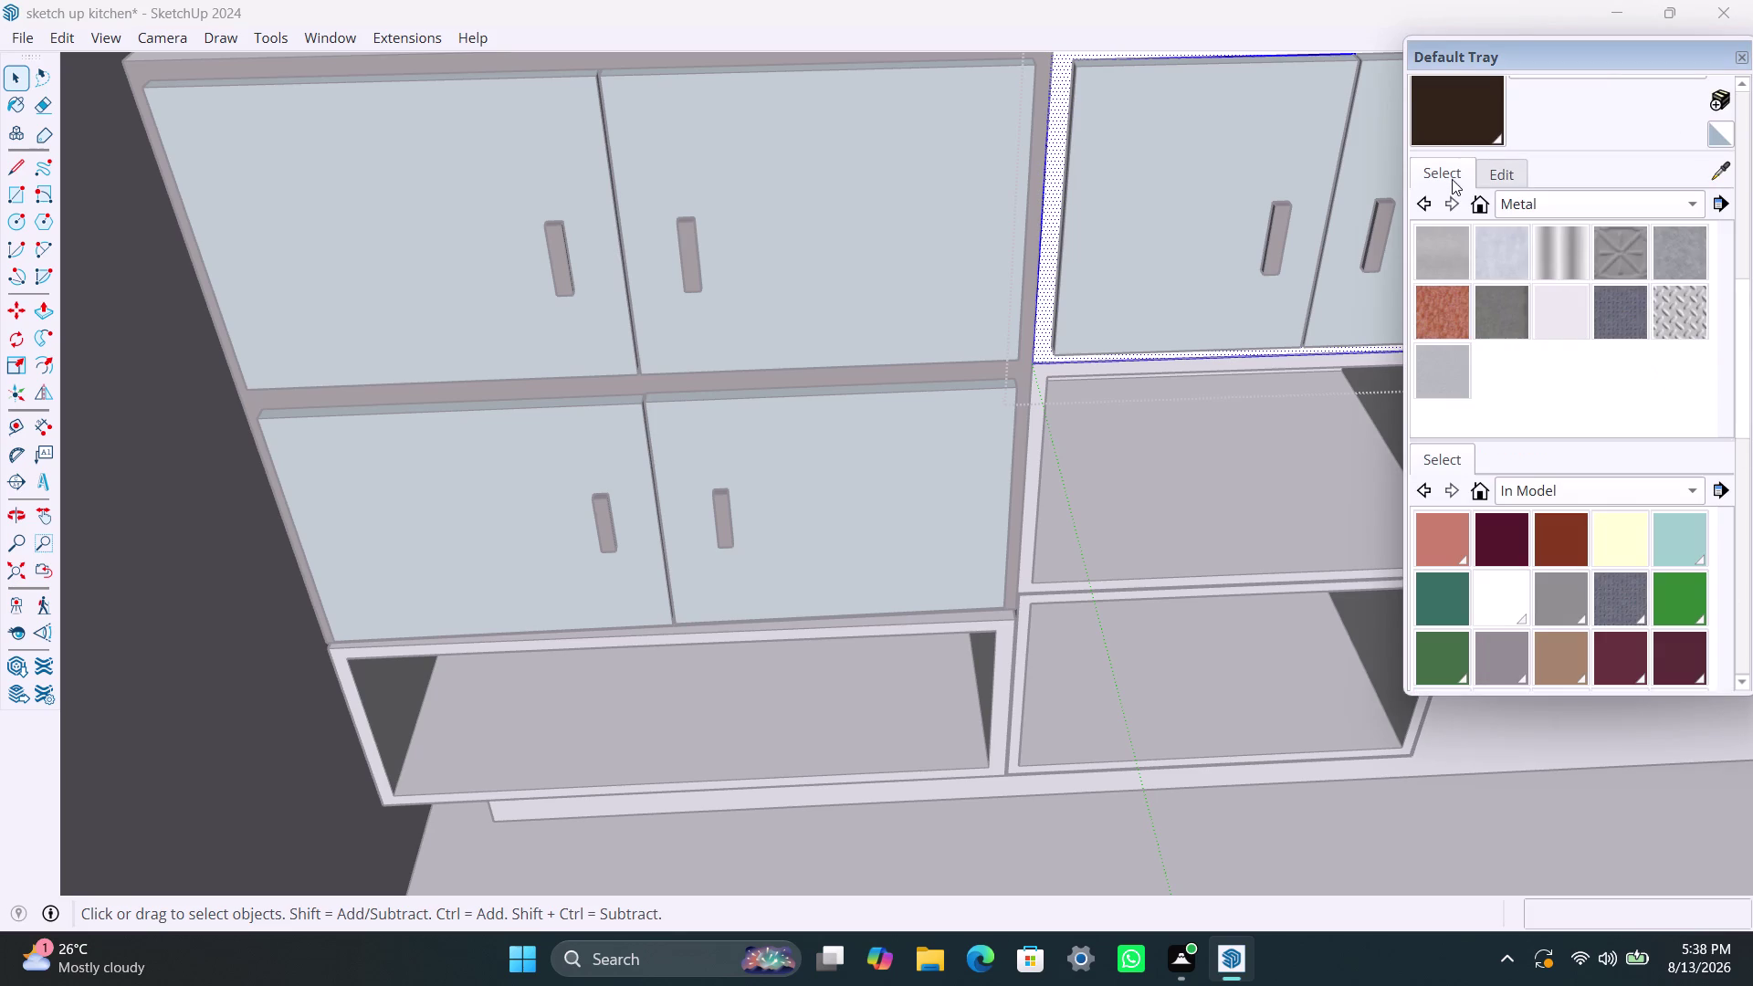
scroll(down, 3)
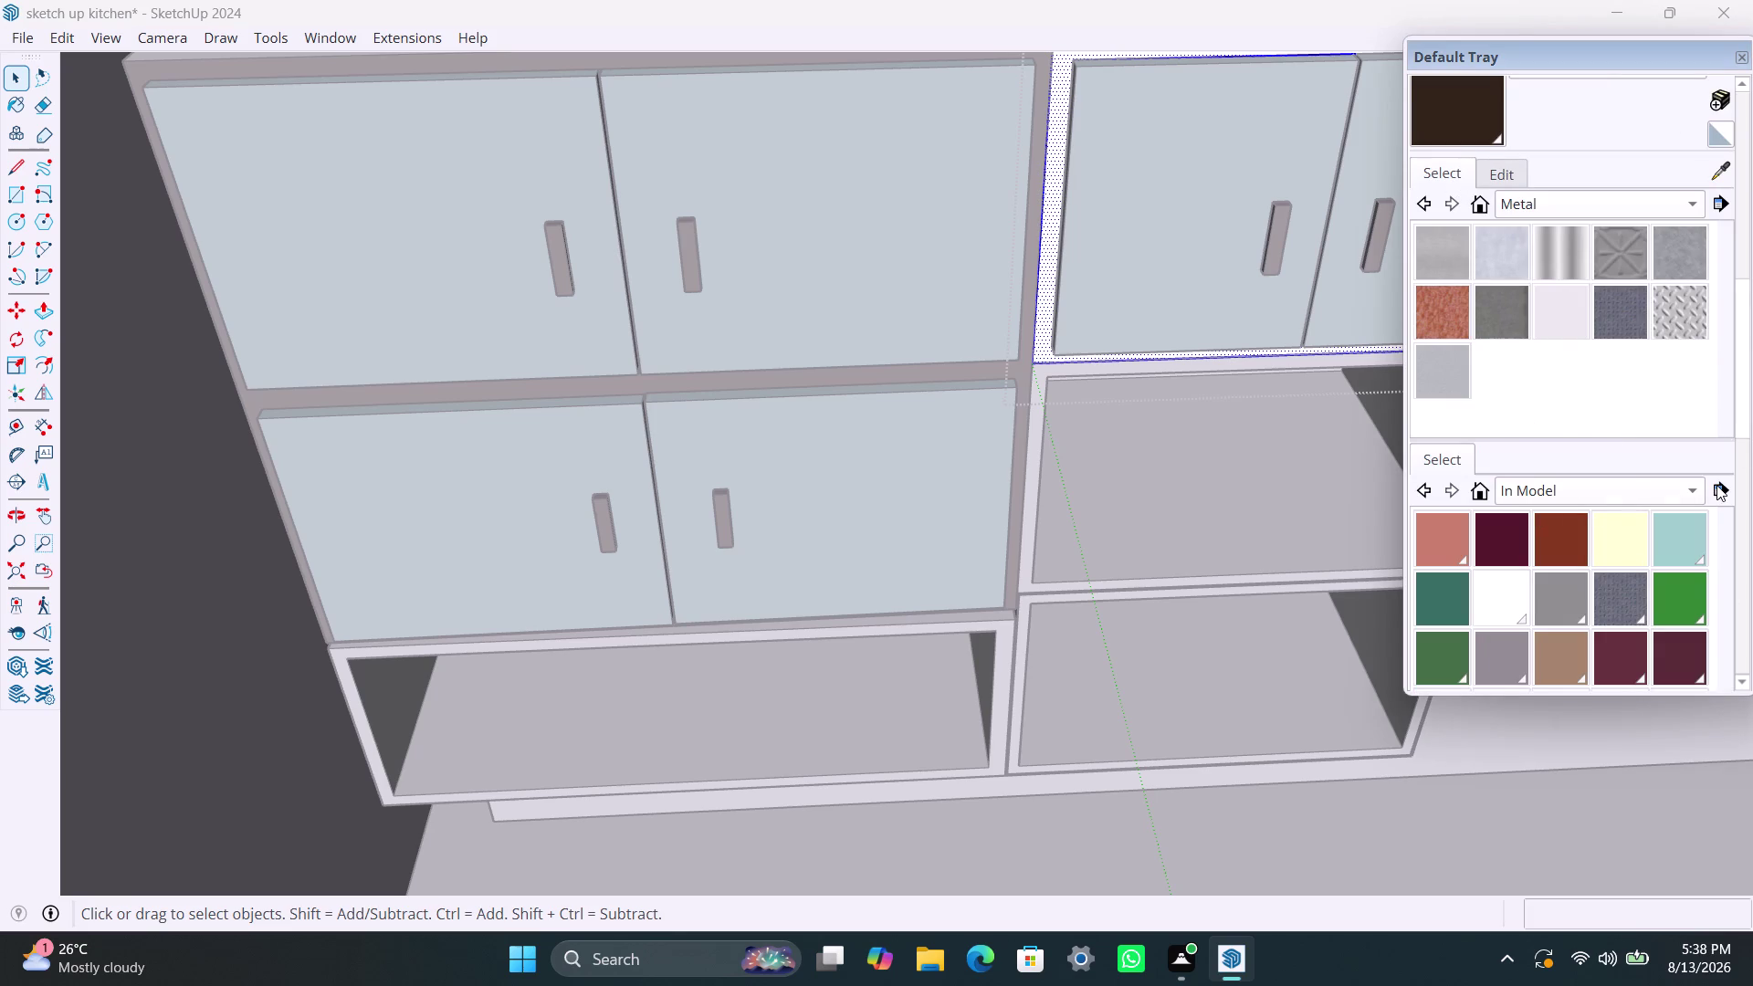
Switch material collections, choose black, and paint the right upper cabinet frame black.
click(1697, 491)
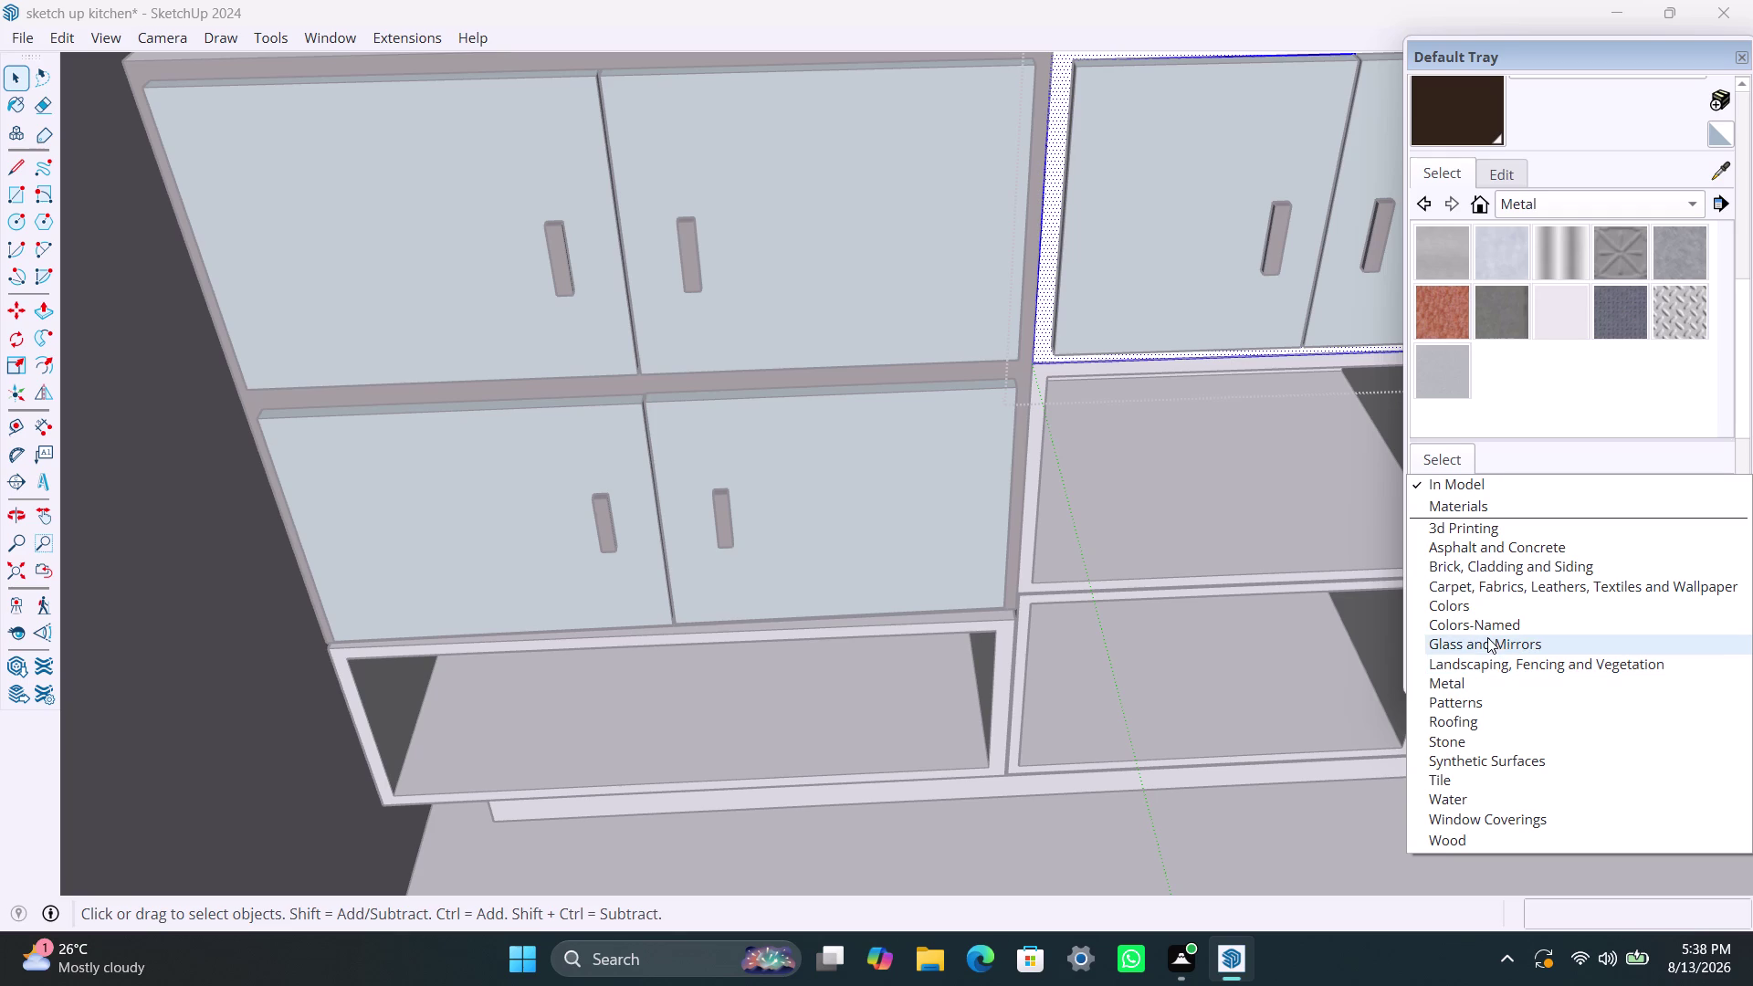
click(1473, 602)
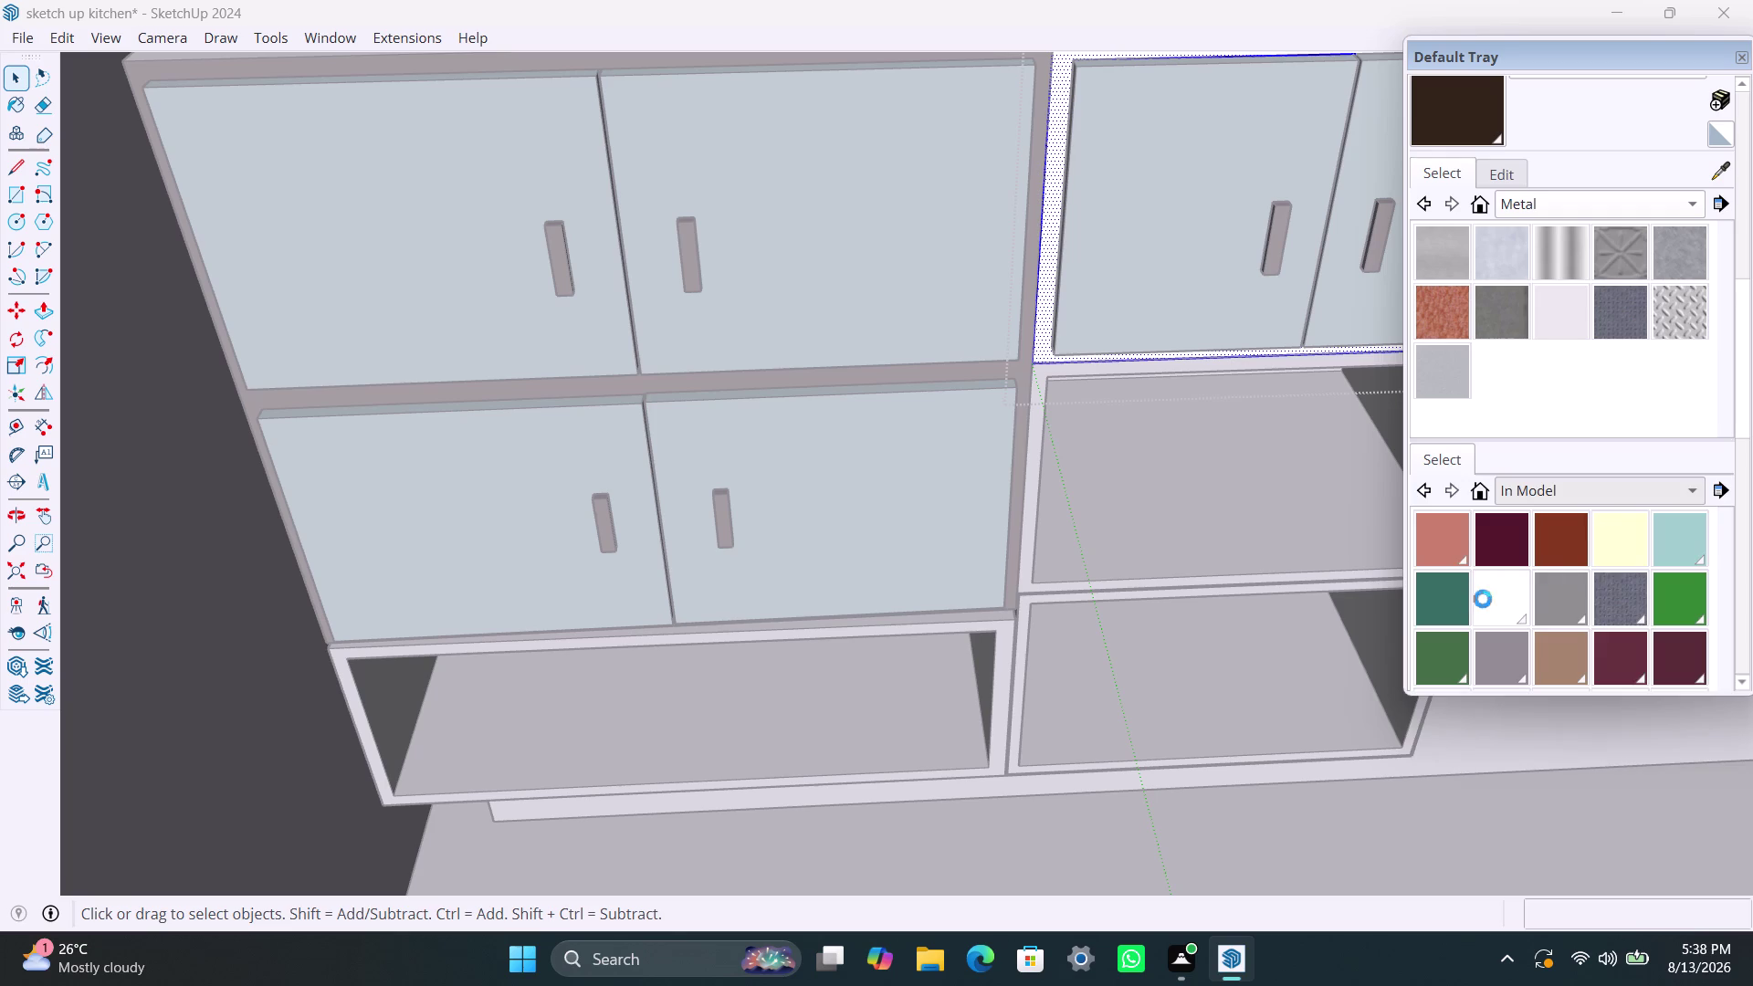
scroll(down, 3)
scroll(down, 3)
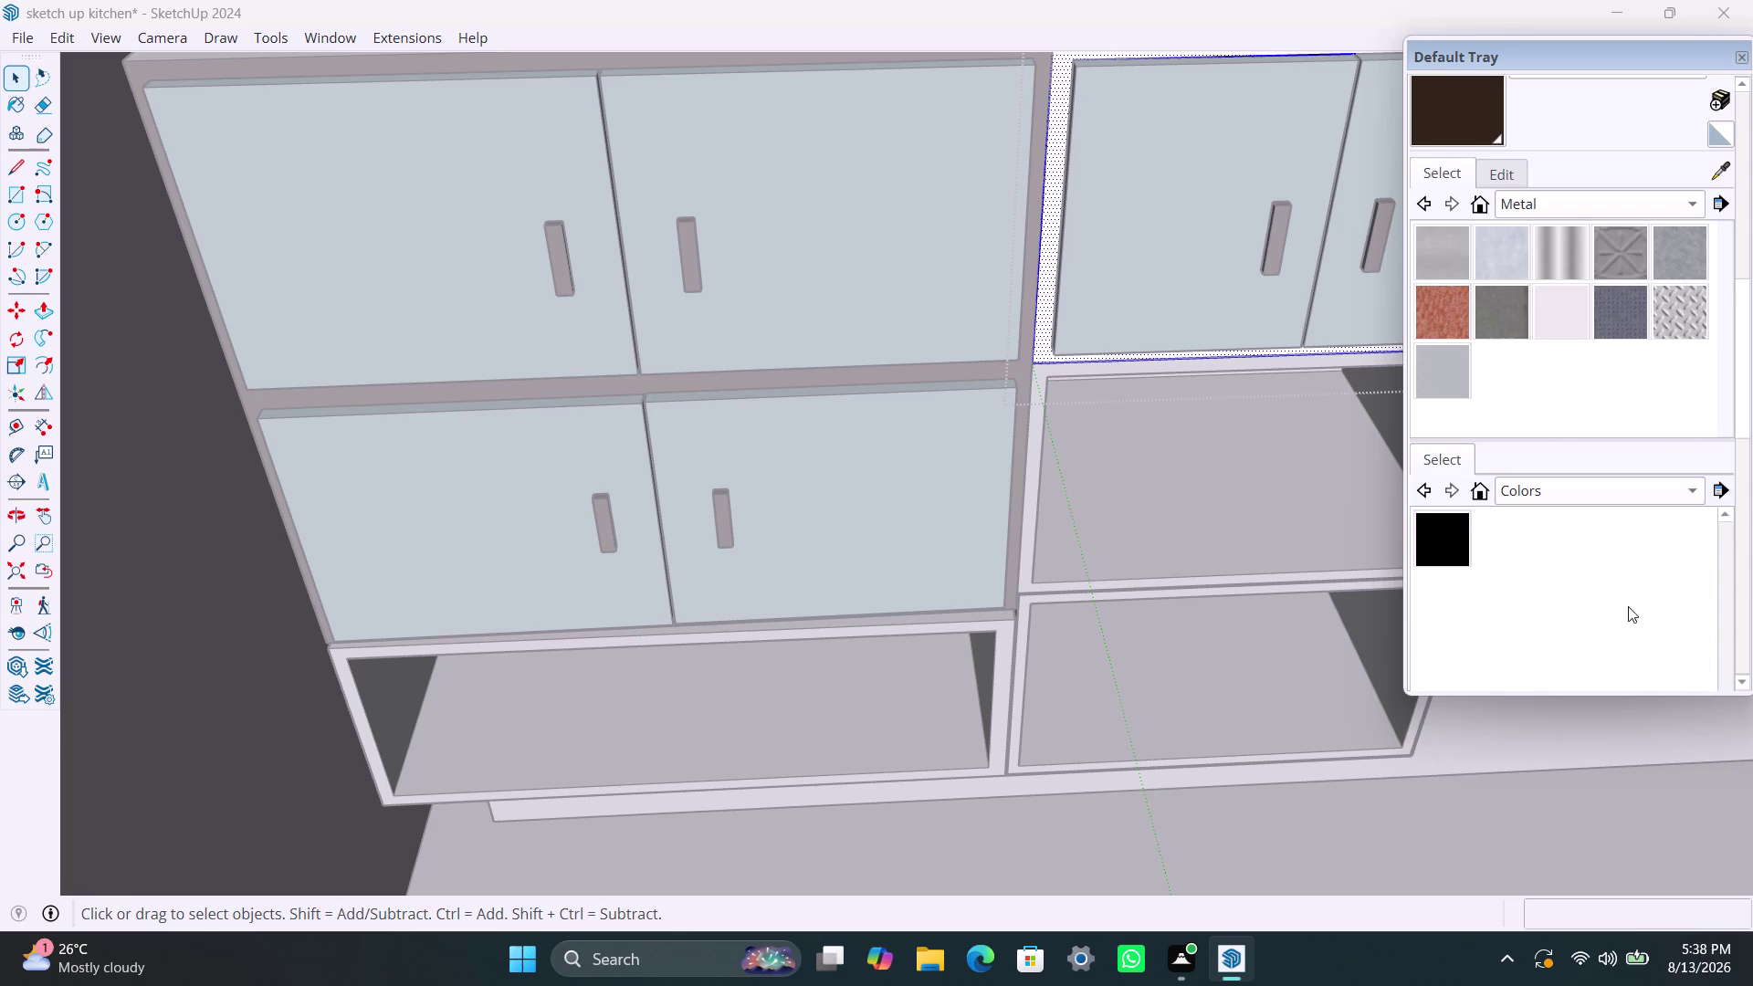
click(1459, 553)
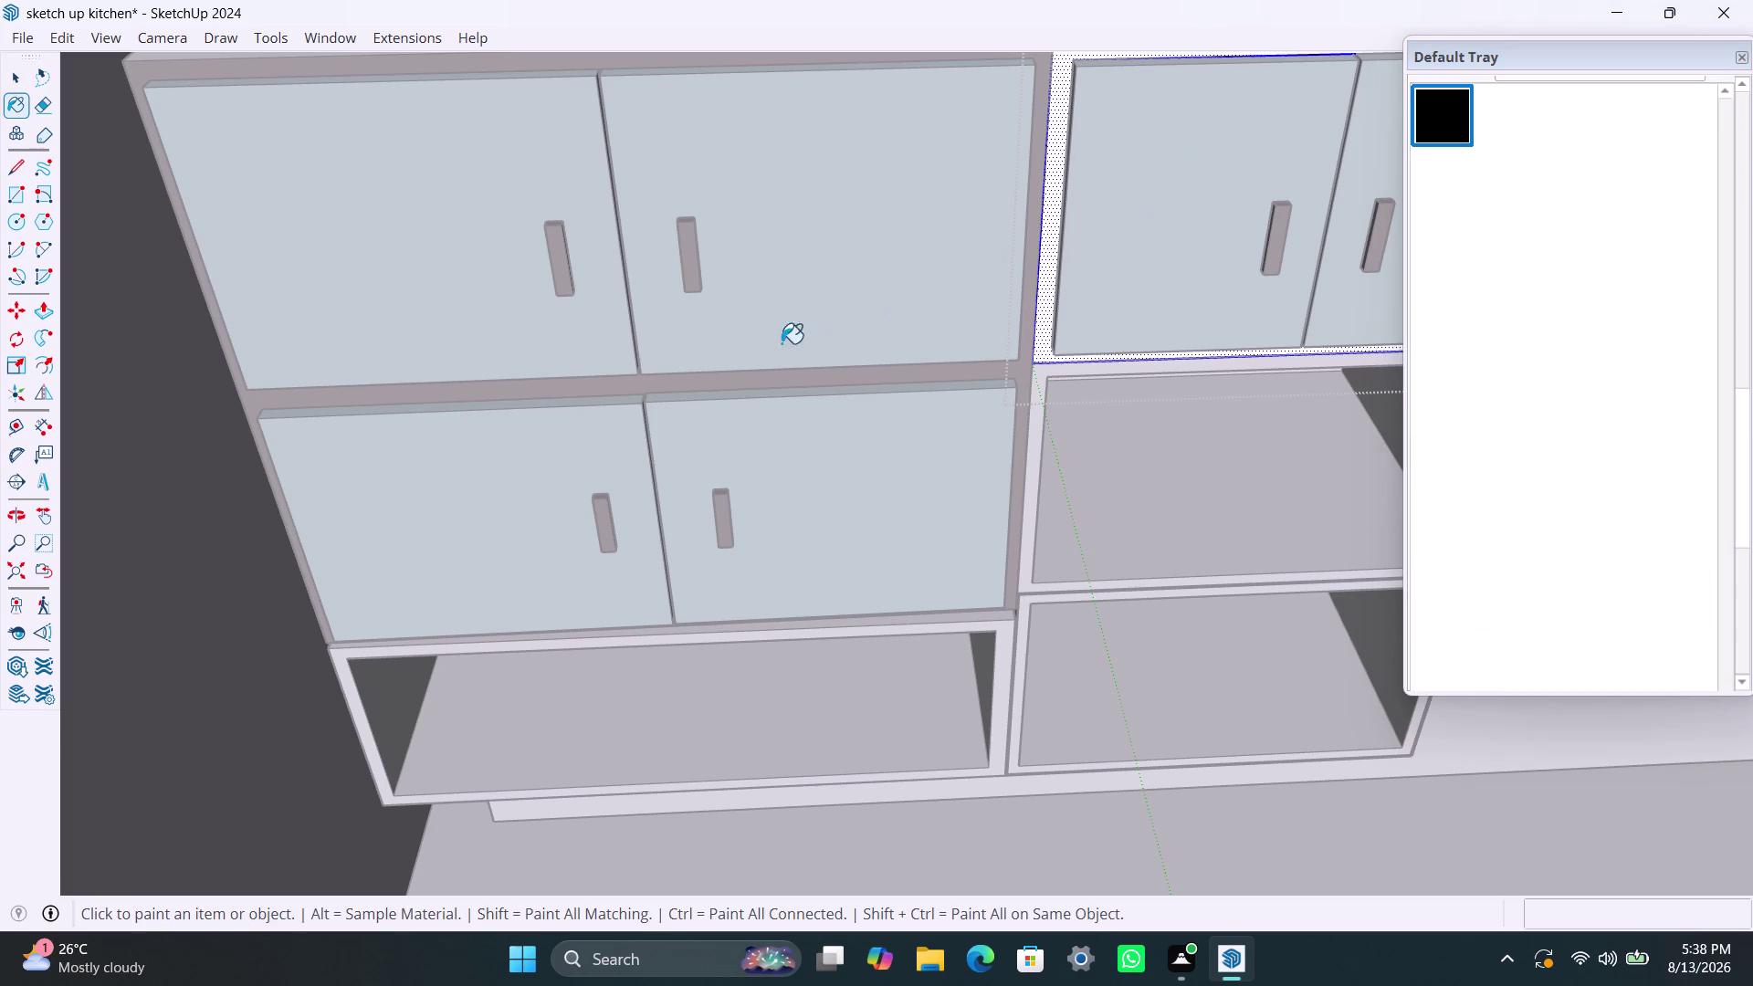
click(1045, 275)
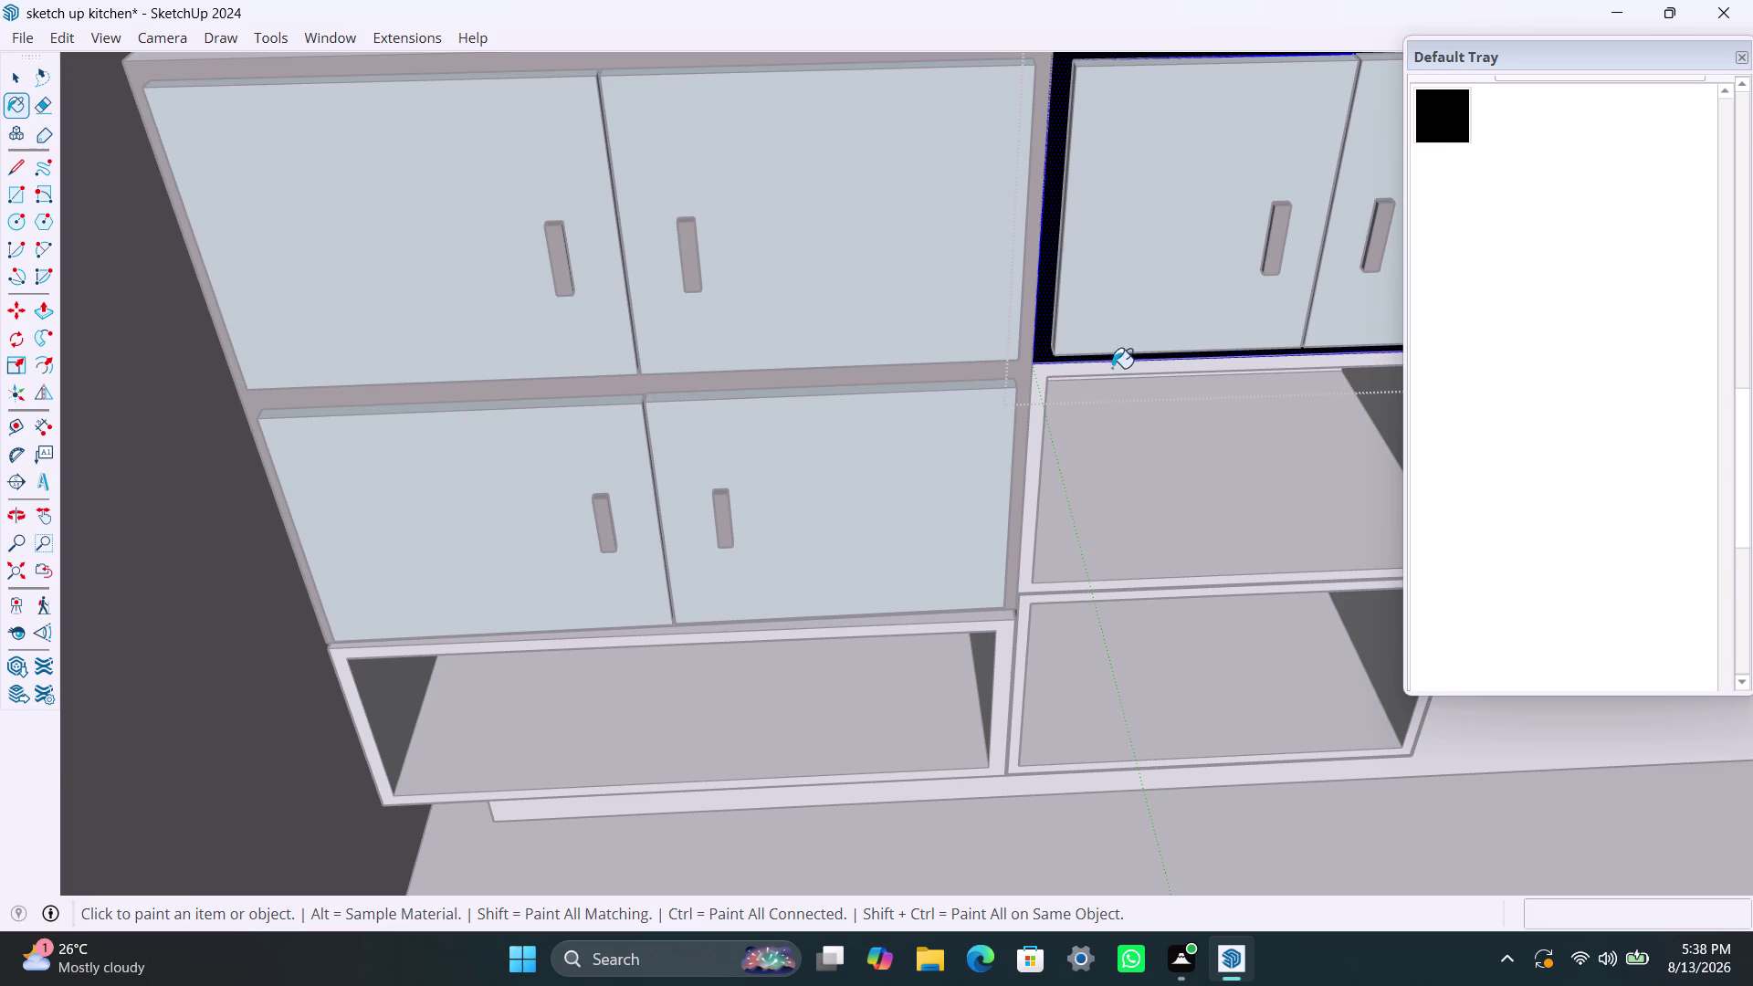
key(Escape)
key(space)
key(space)
key(space)
key(space)
click(1112, 499)
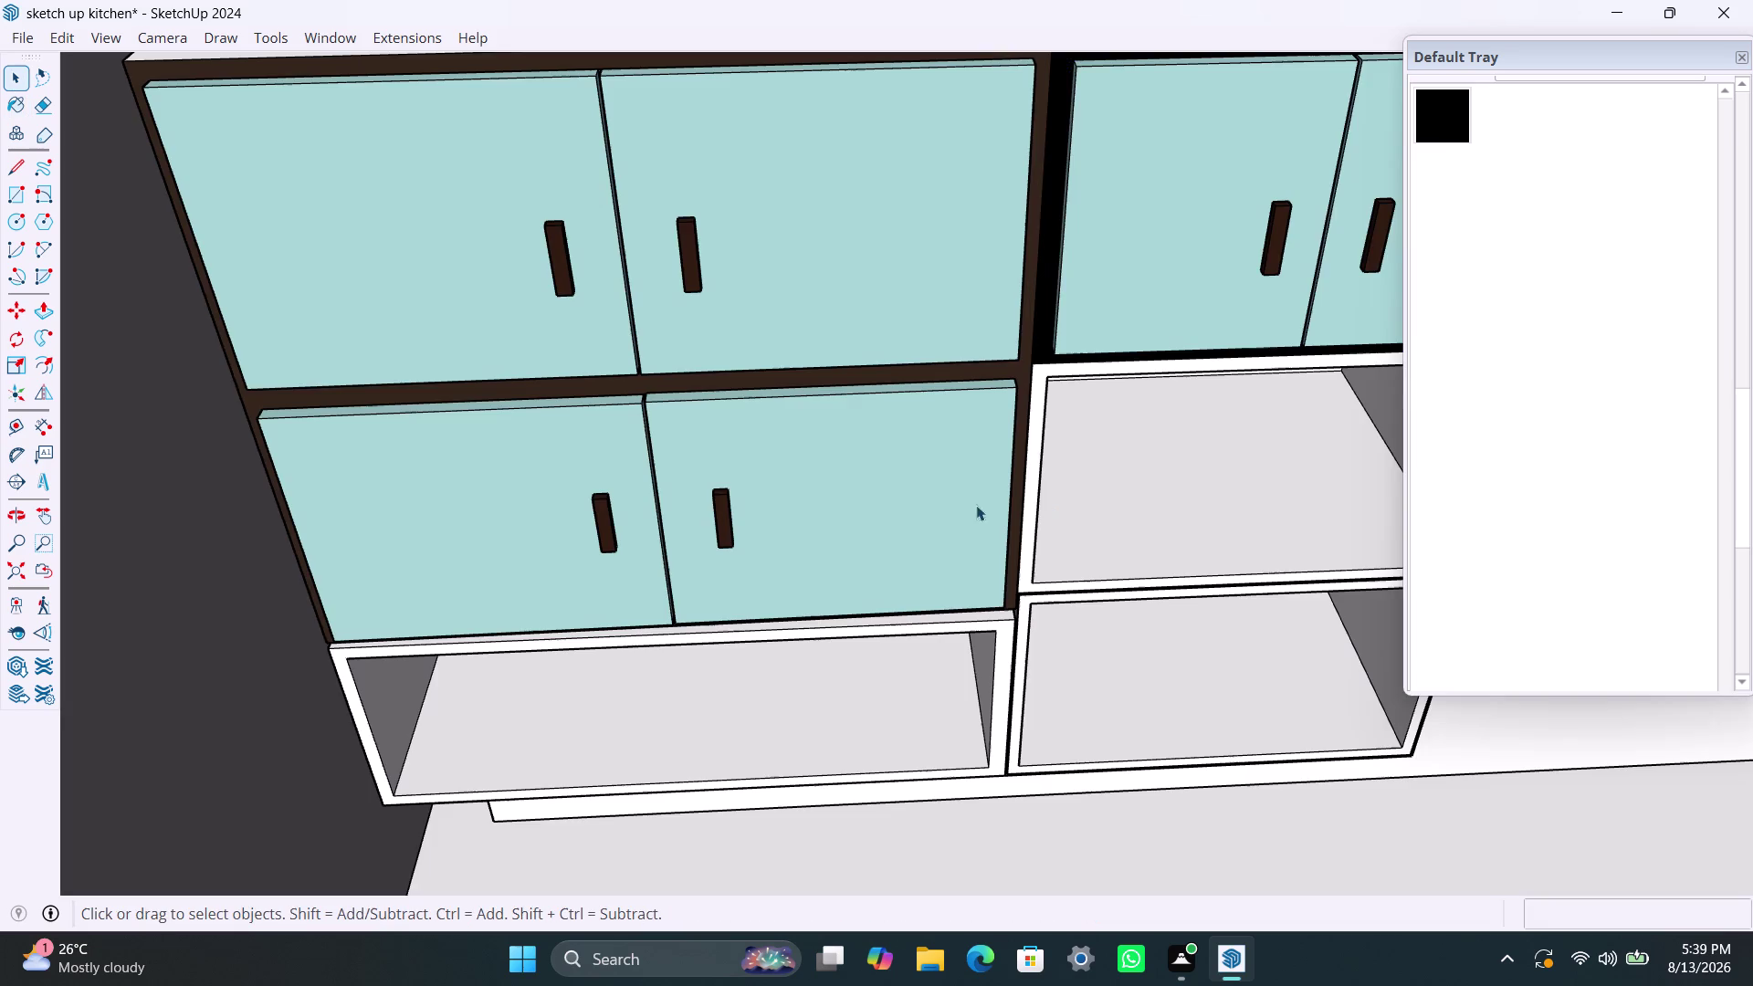
Orbit back to view both upper cabinets and undo the last two changes.
scroll(up, 3)
scroll(up, 3)
scroll(up, 3)
scroll(up, 3)
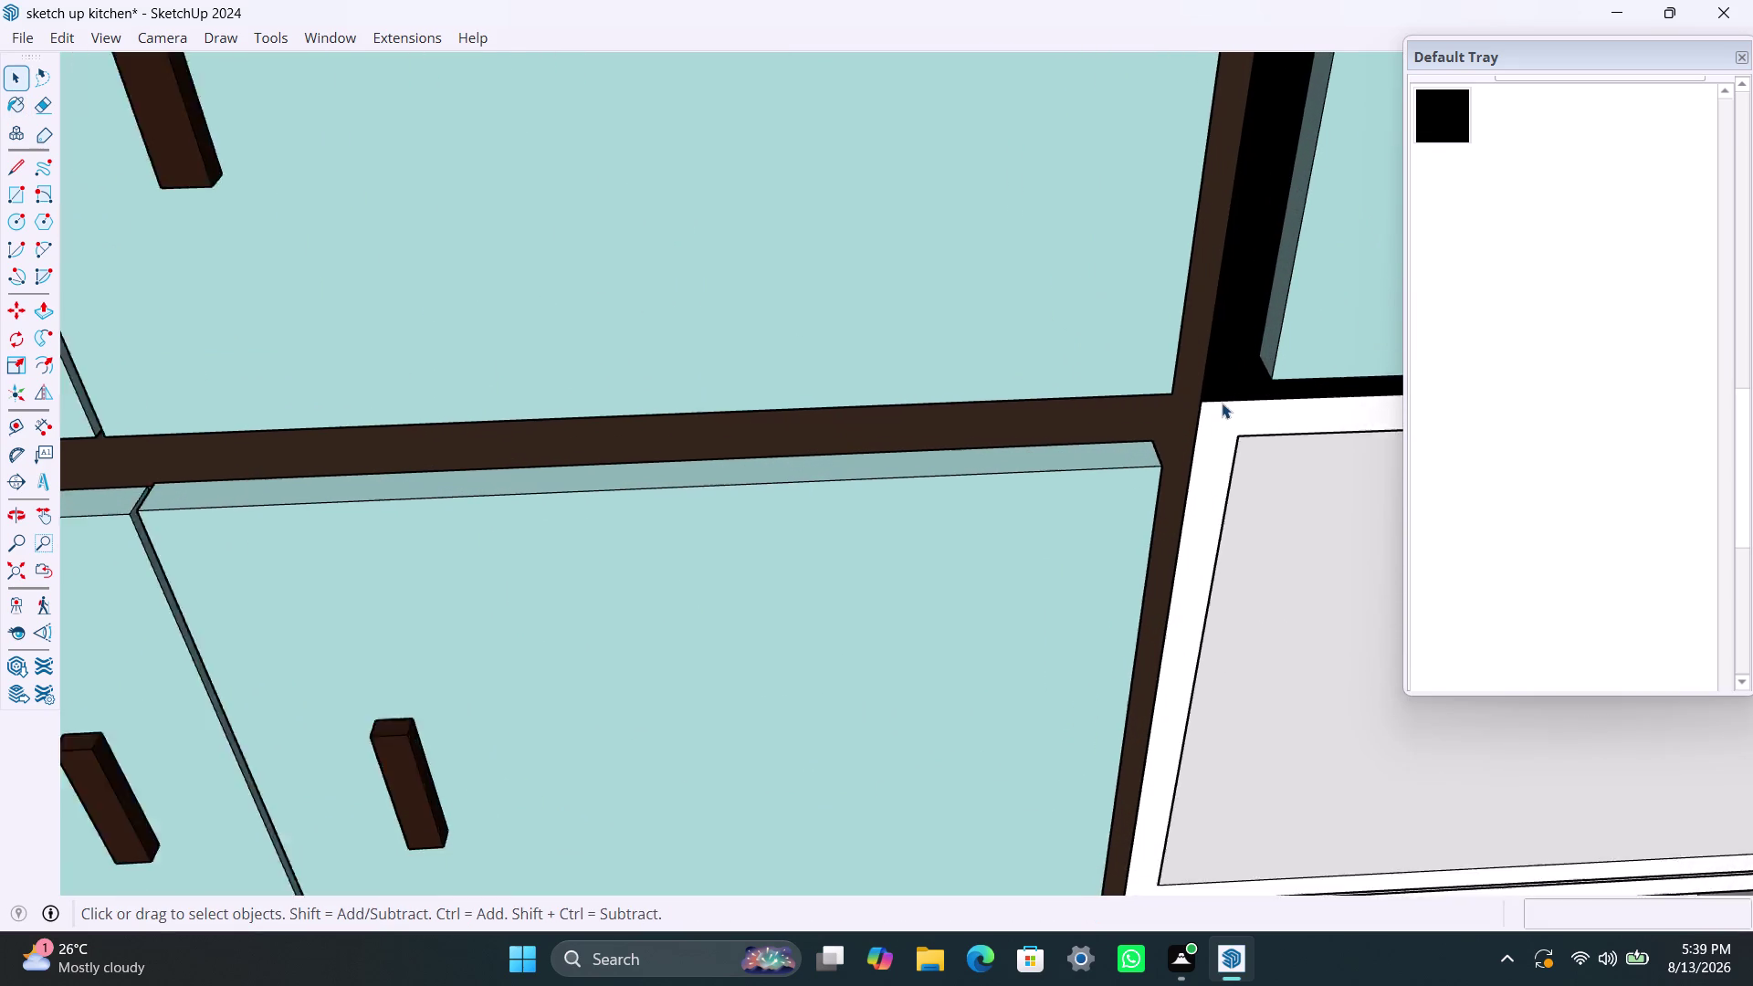
scroll(up, 3)
scroll(up, 3)
scroll(down, 3)
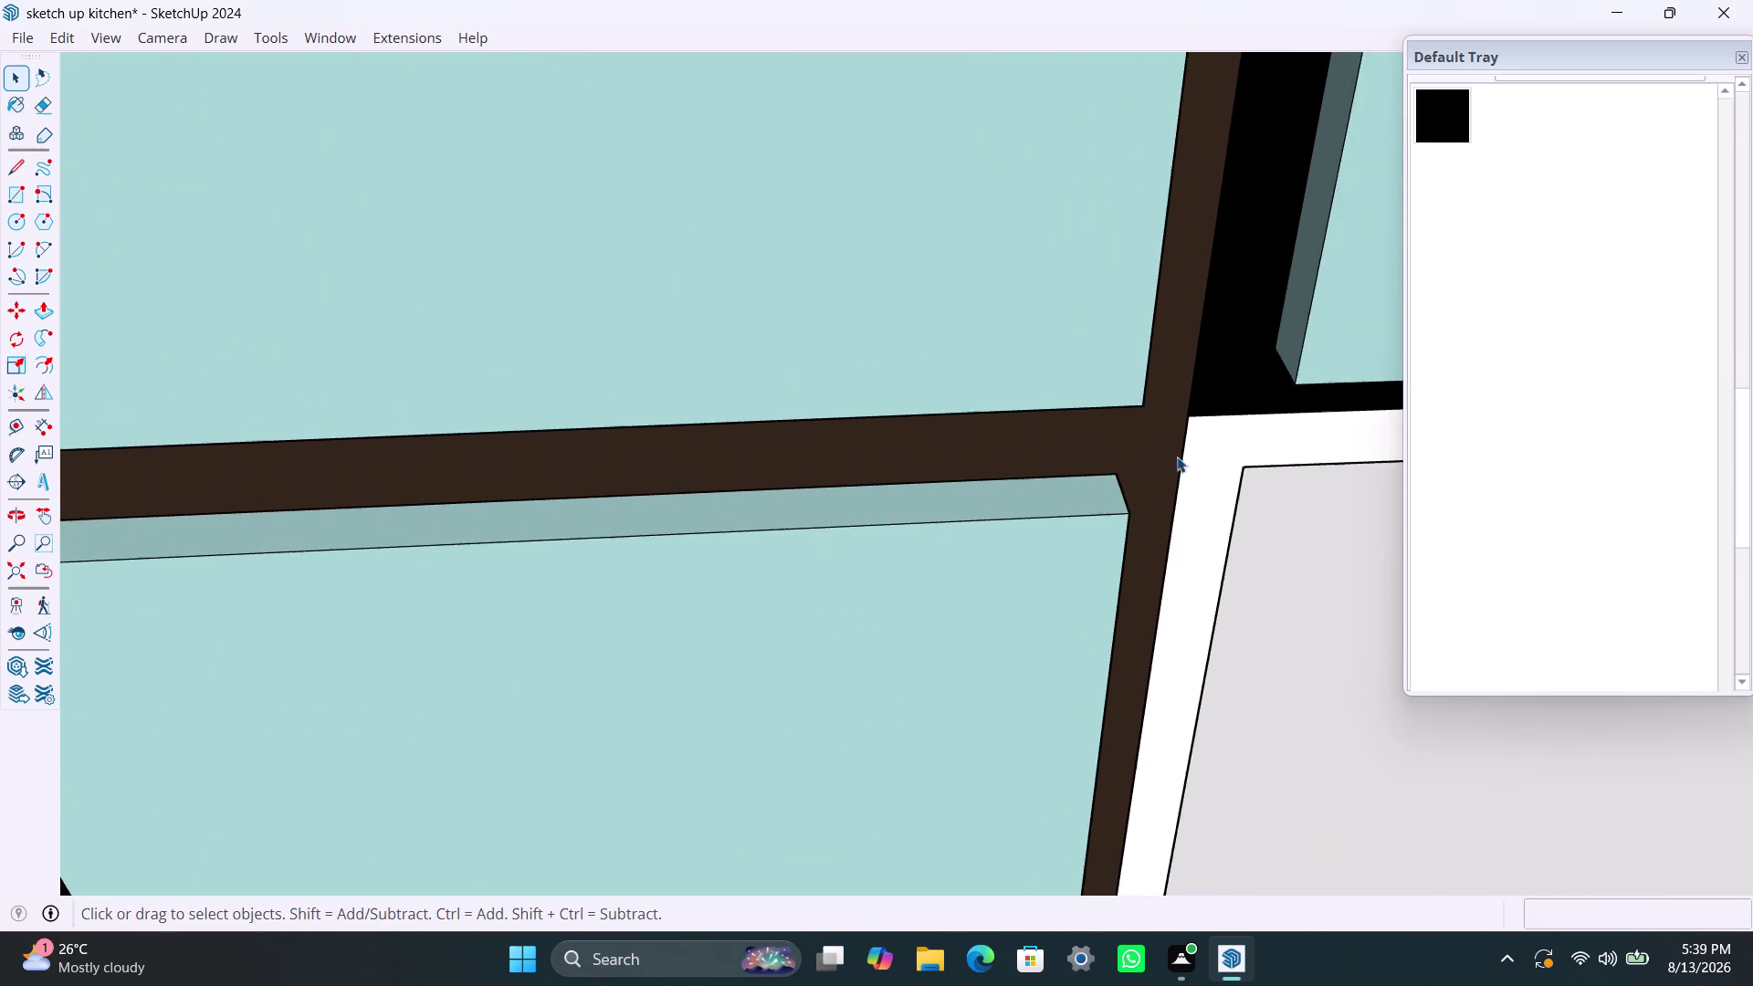
scroll(down, 3)
middle_drag(861, 518, 785, 462)
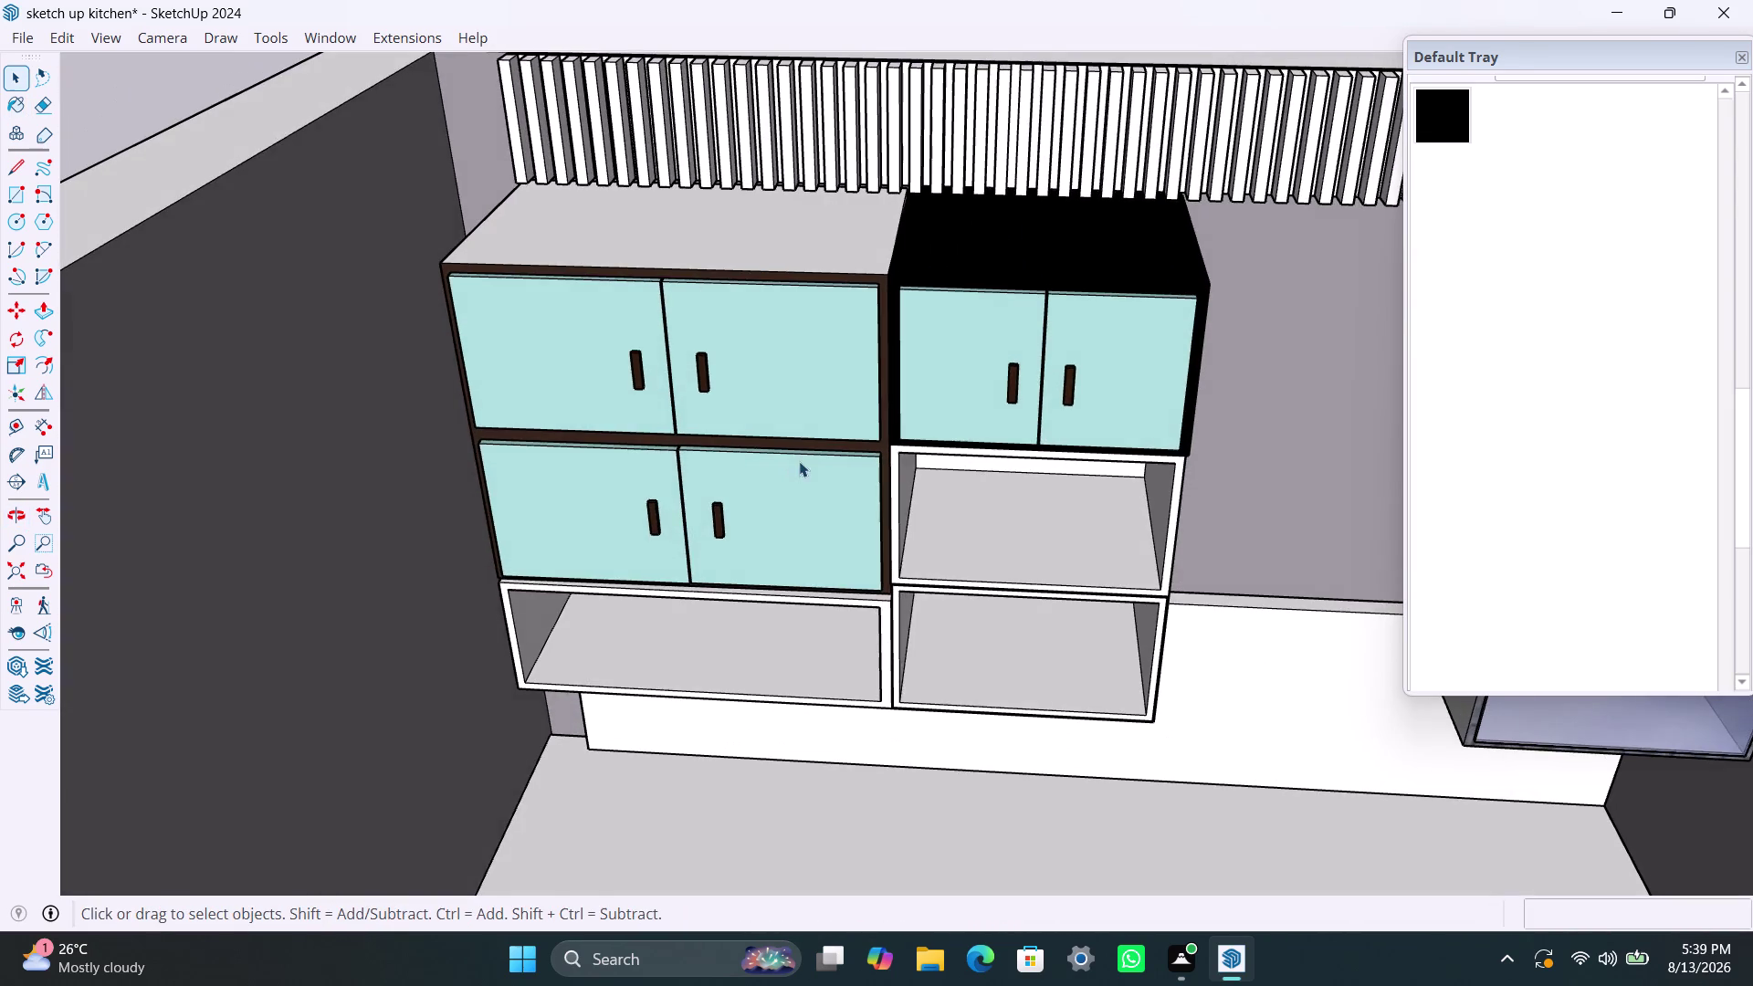
key(ctrl+z)
key(ctrl+z)
scroll(up, 3)
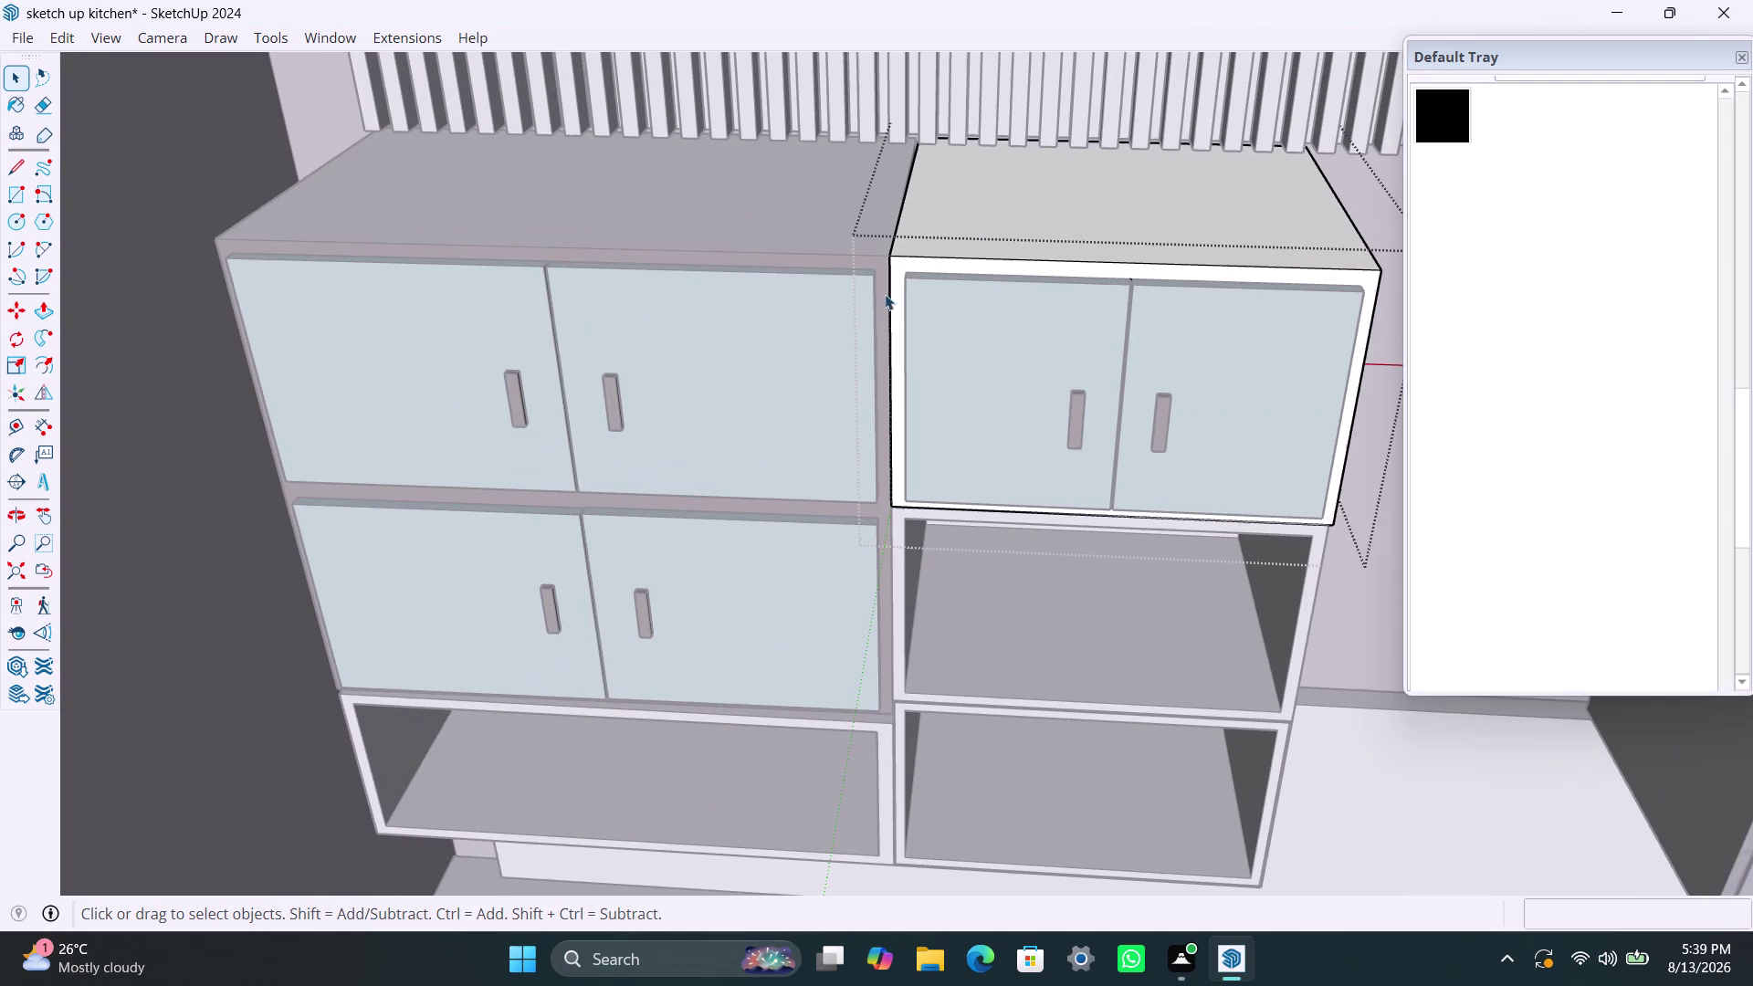
Repaint the right upper cabinet's frame black inside its group.
double_click(899, 275)
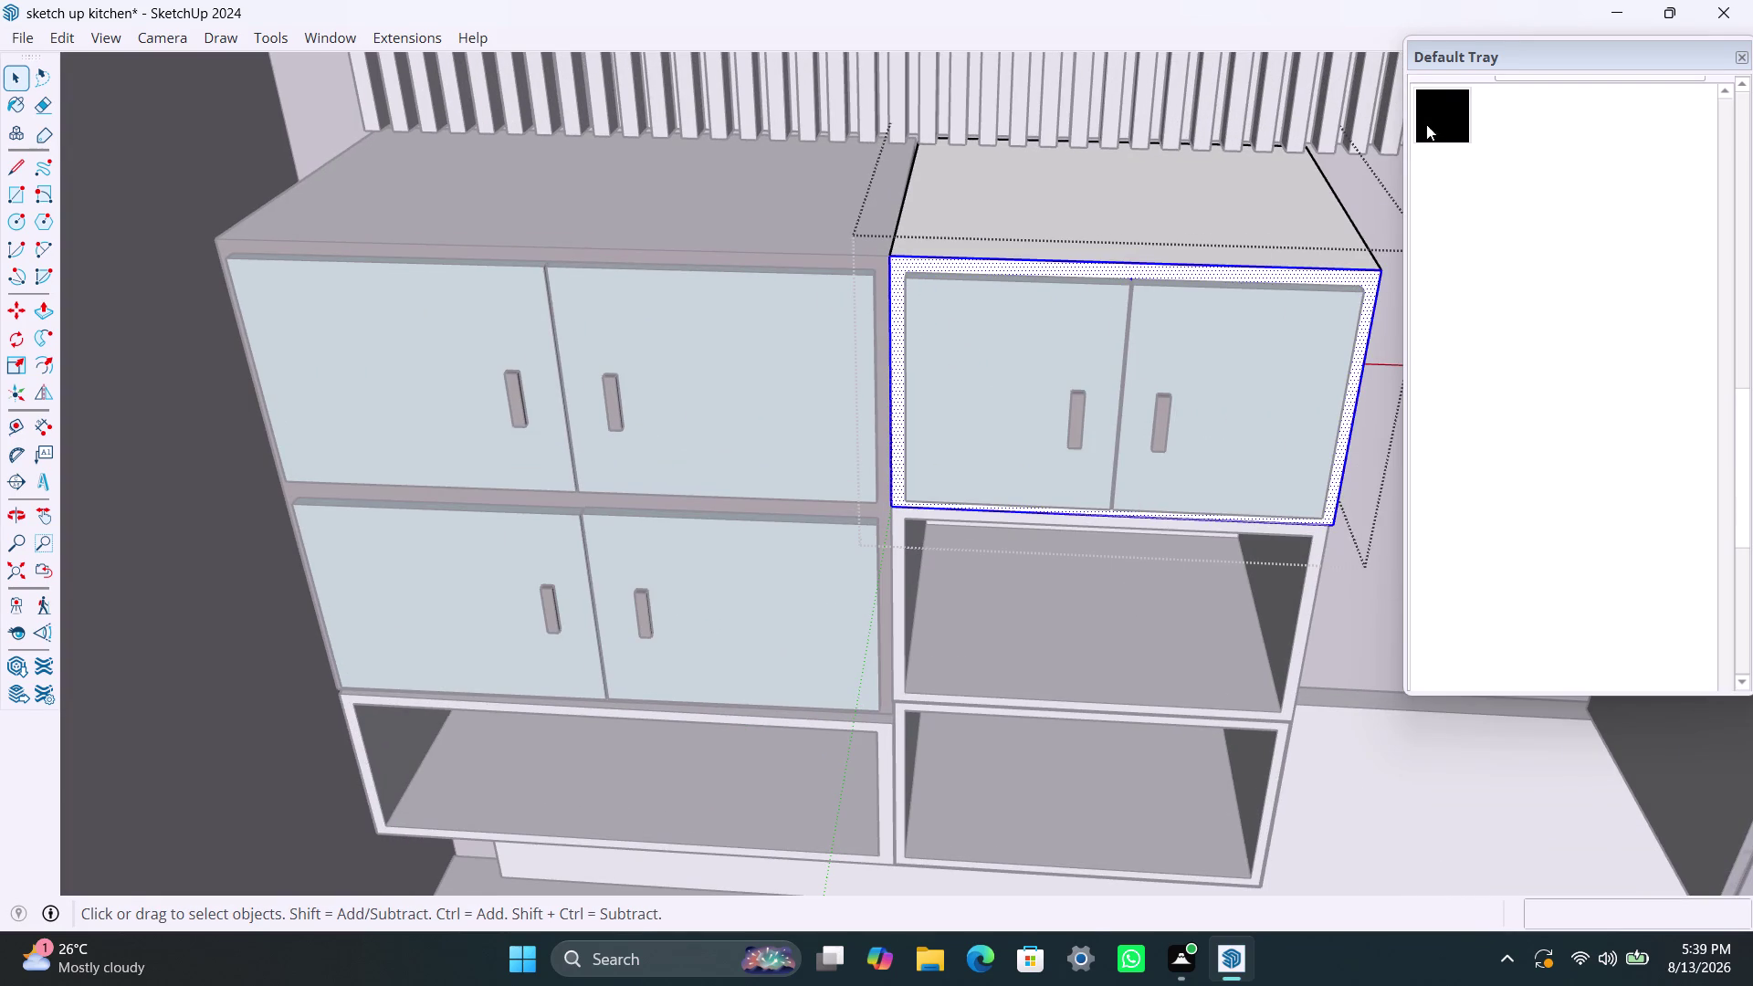
click(1427, 122)
click(898, 276)
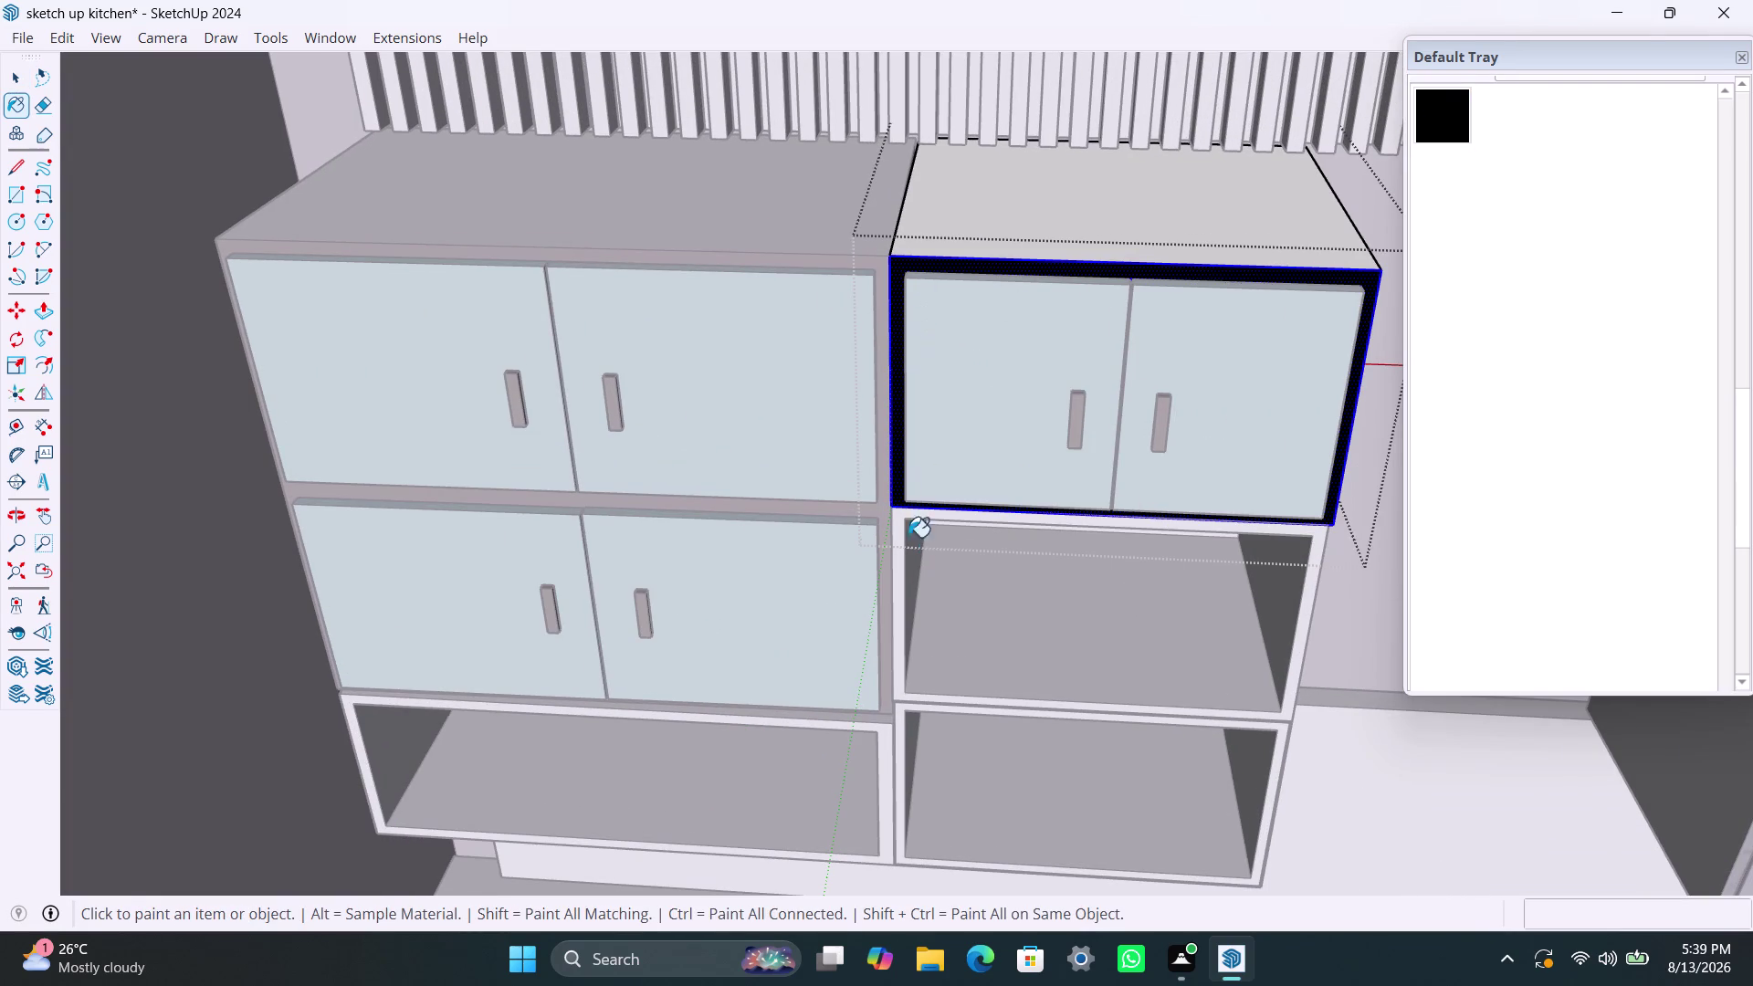
key(space)
click(916, 553)
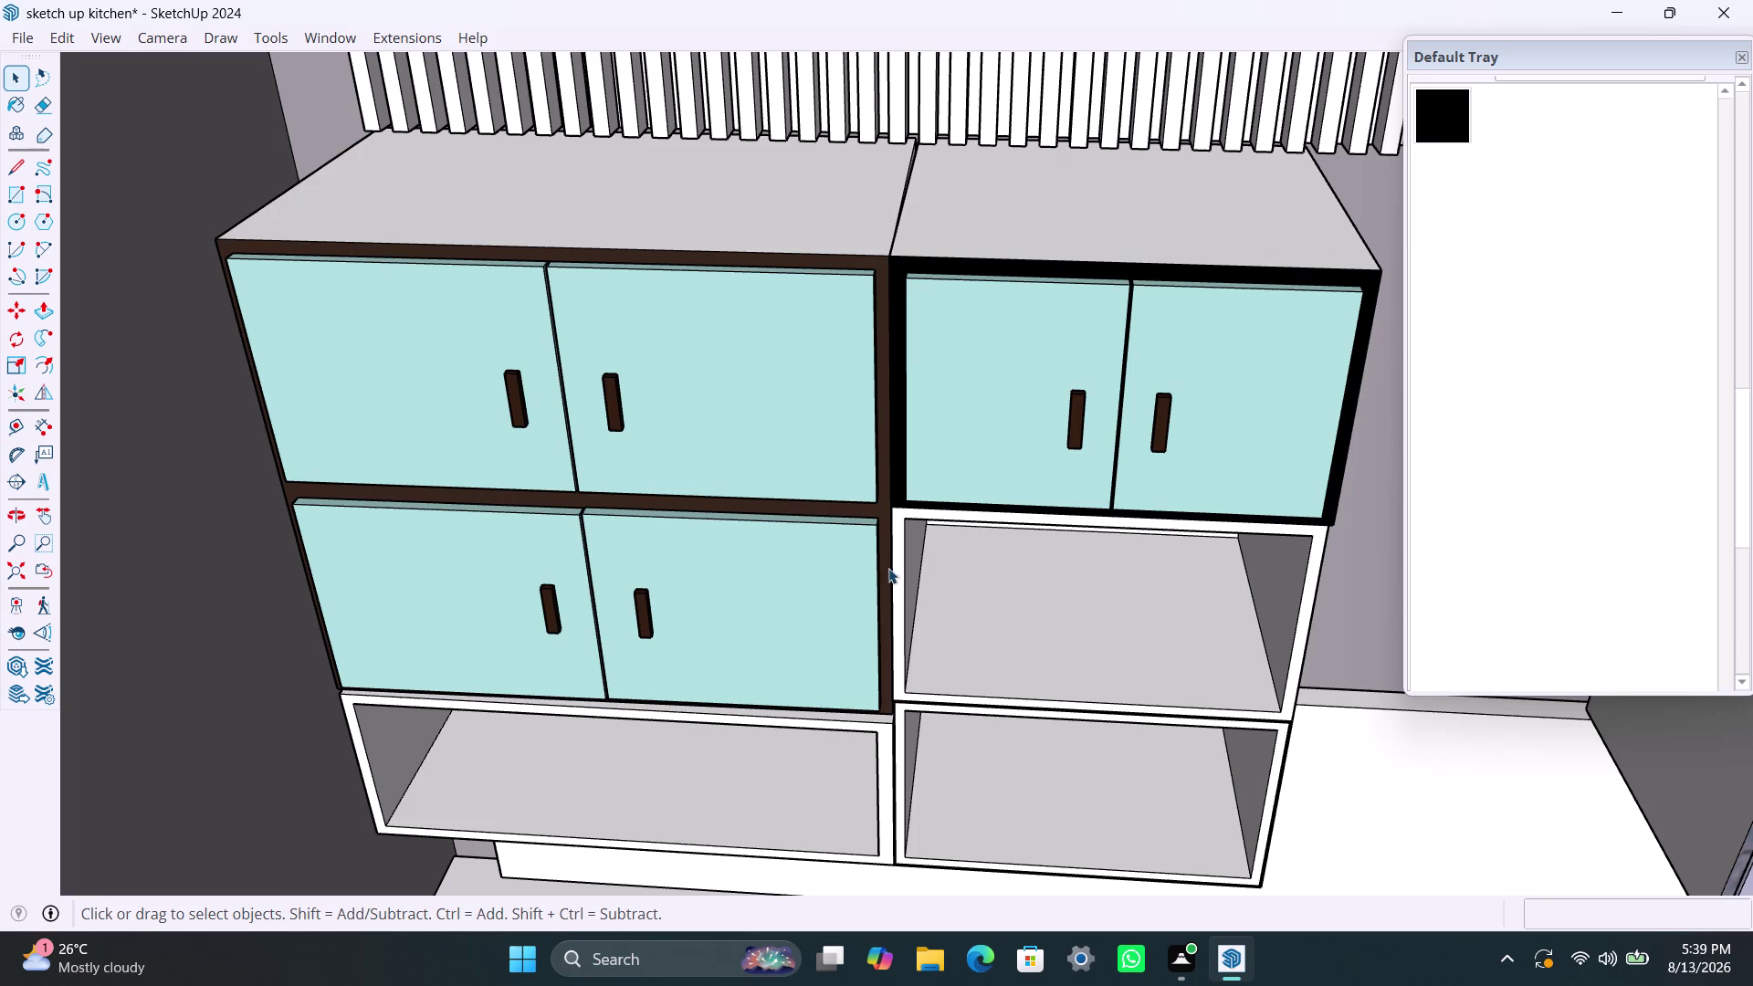
click(881, 294)
Paint the left upper cabinet's frame black inside its group.
triple_click(881, 294)
double_click(881, 294)
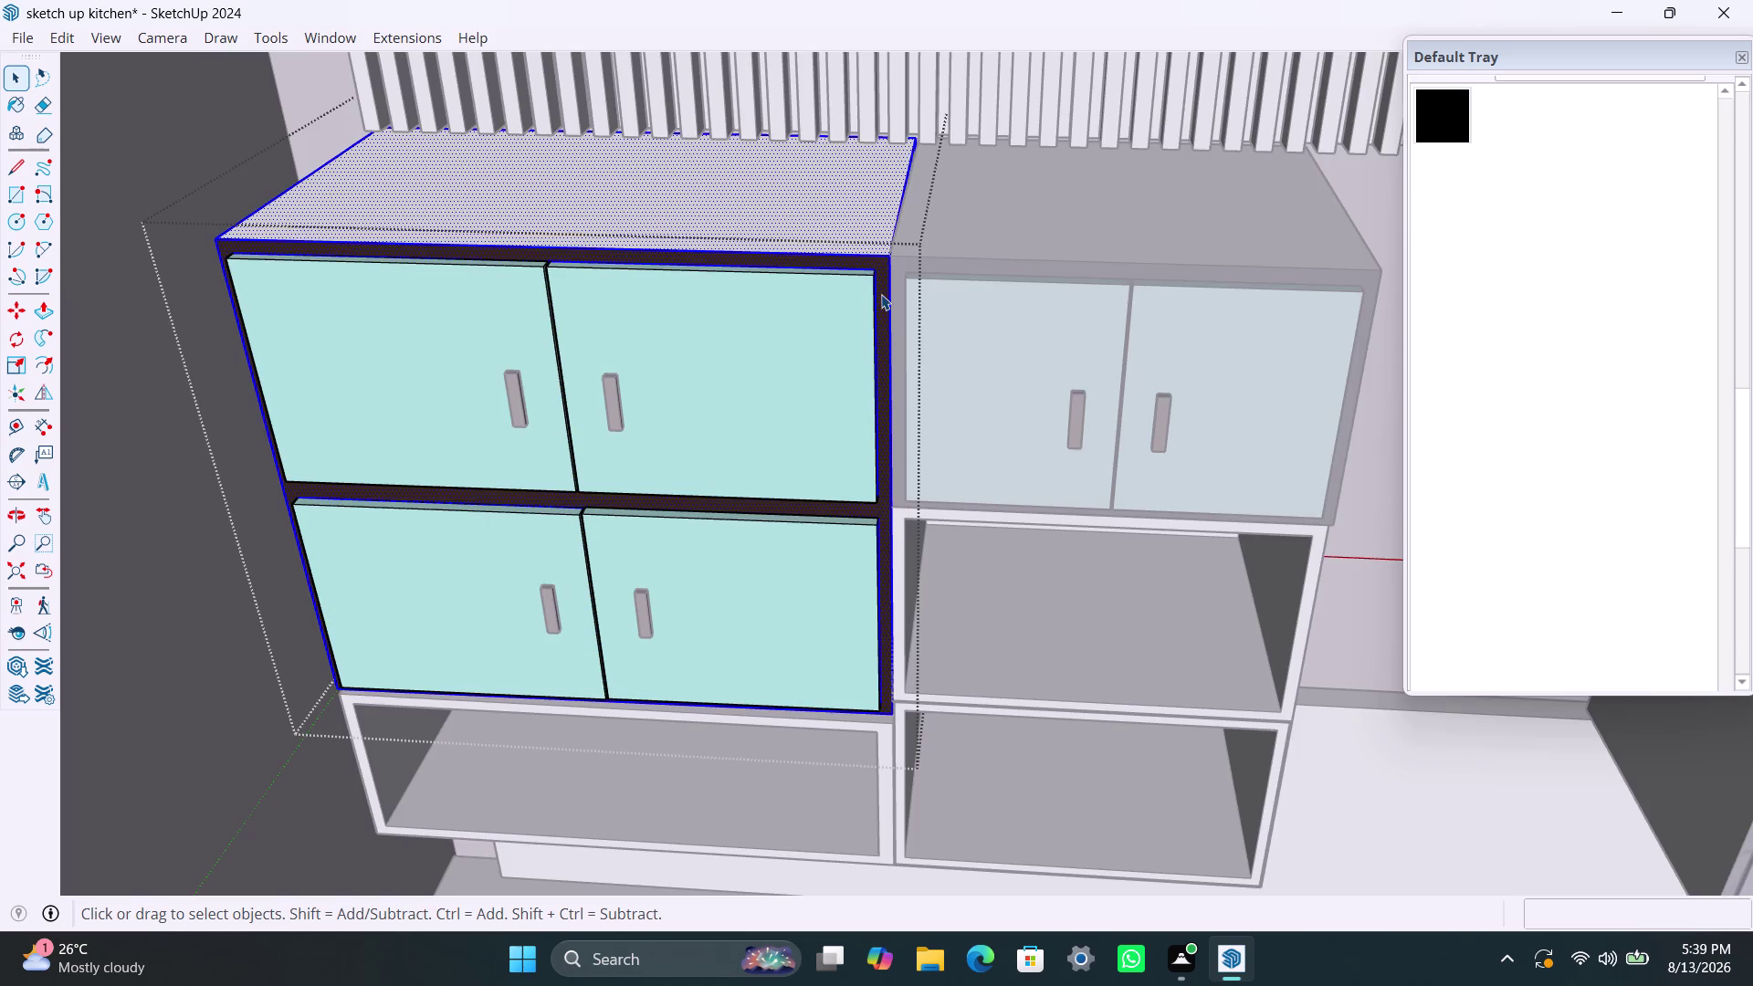
click(1453, 118)
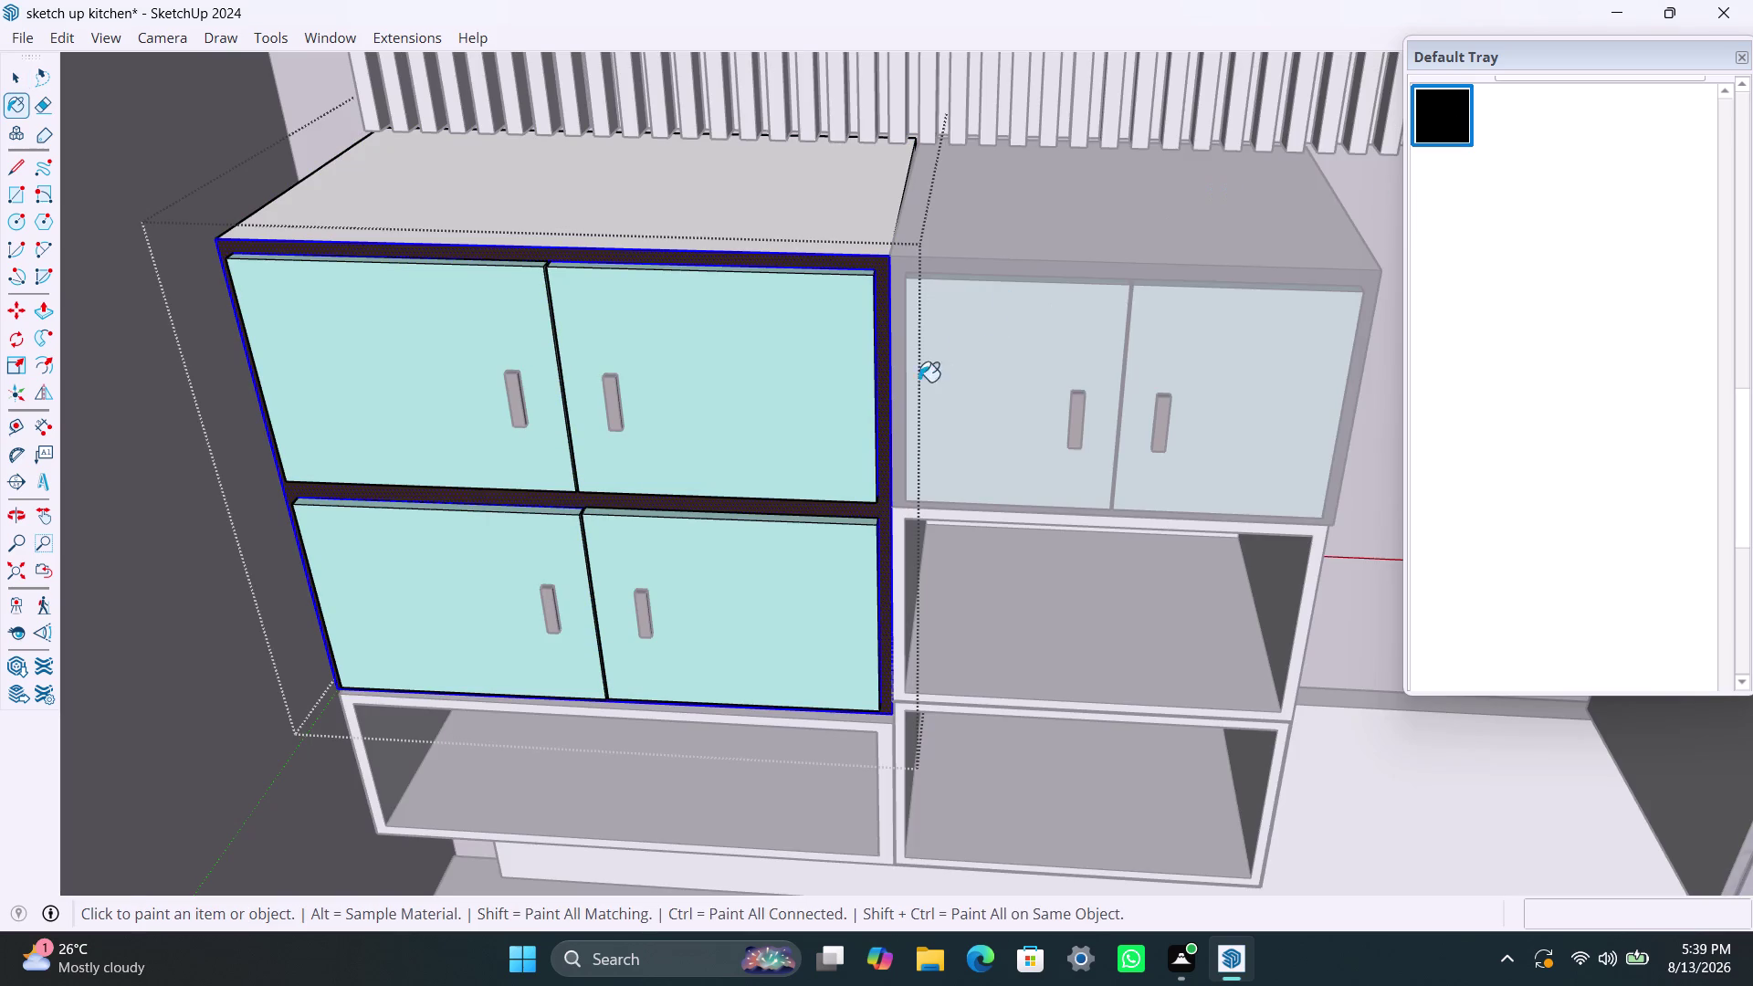
click(882, 361)
key(space)
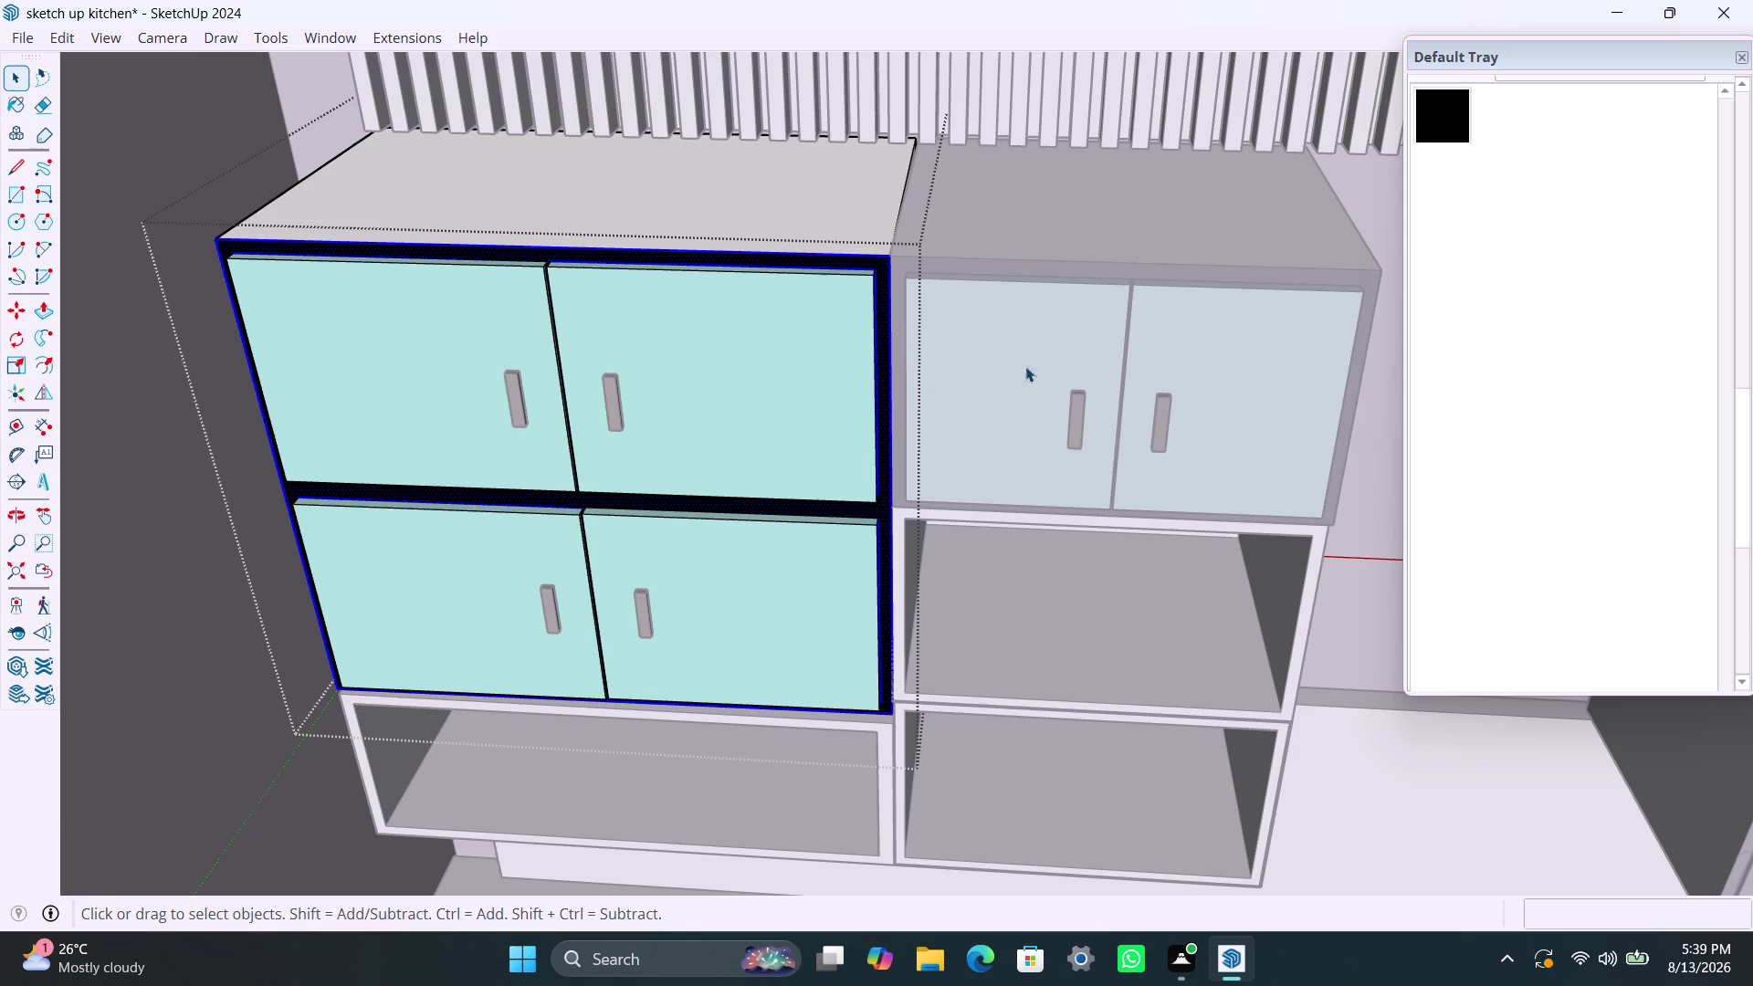
click(1031, 221)
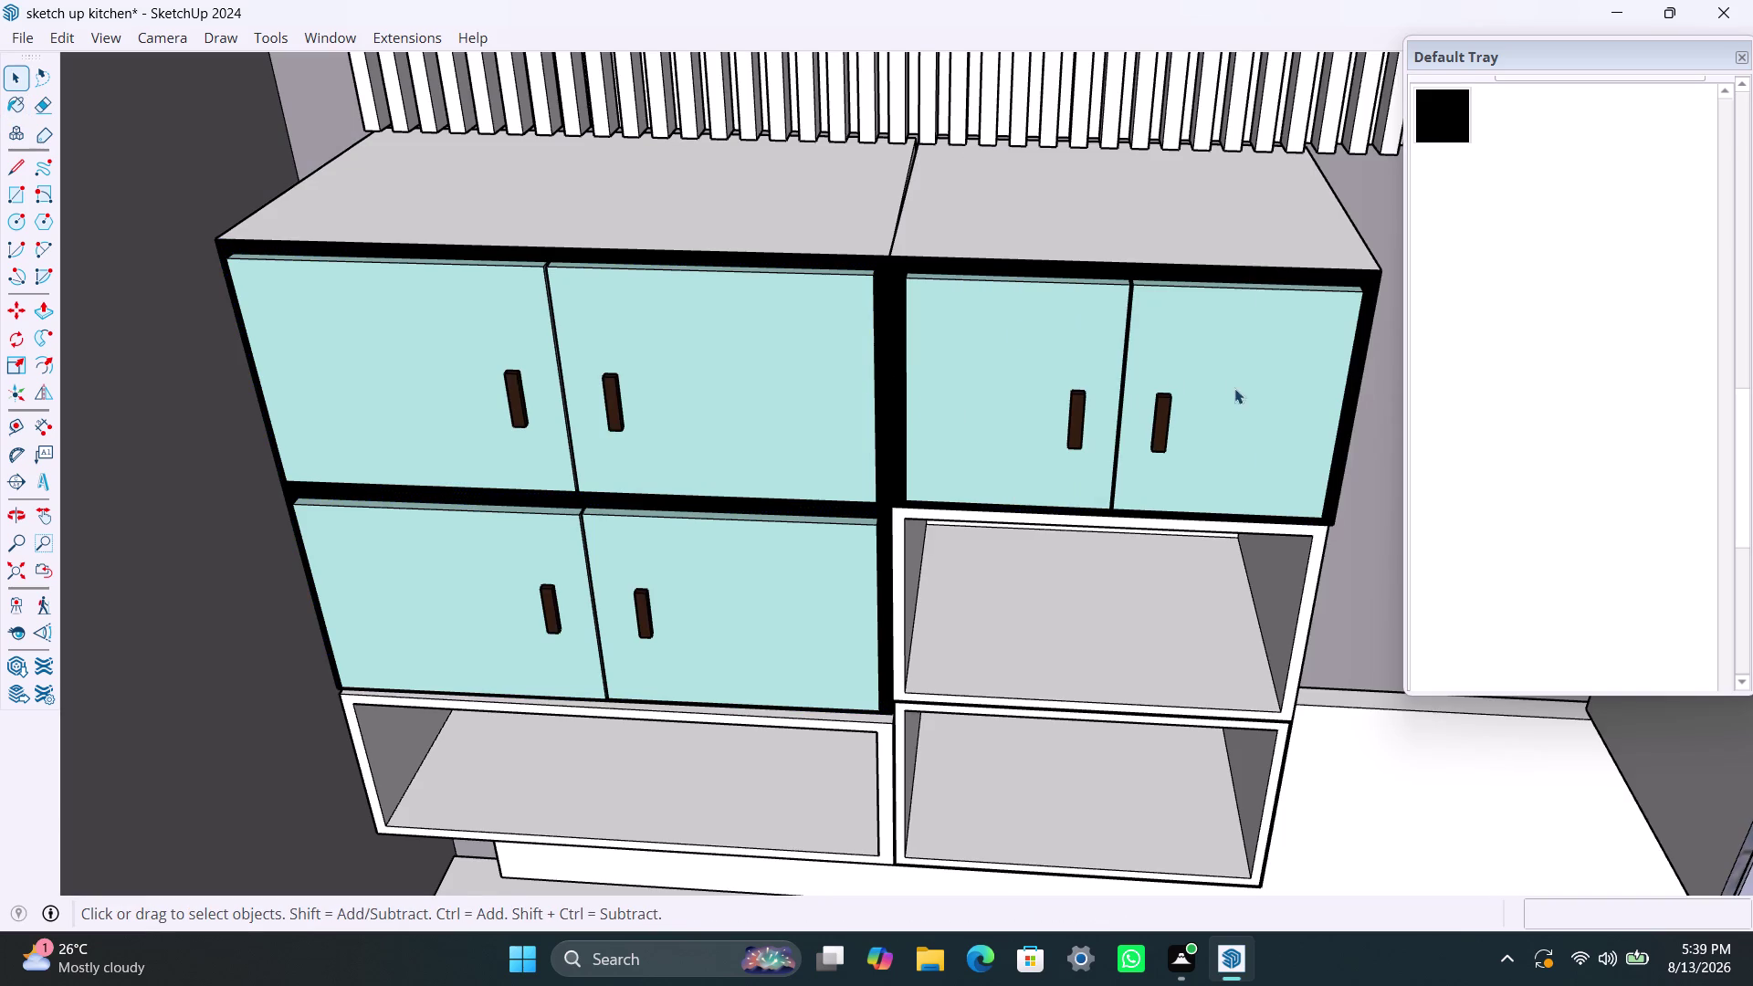
scroll(up, 3)
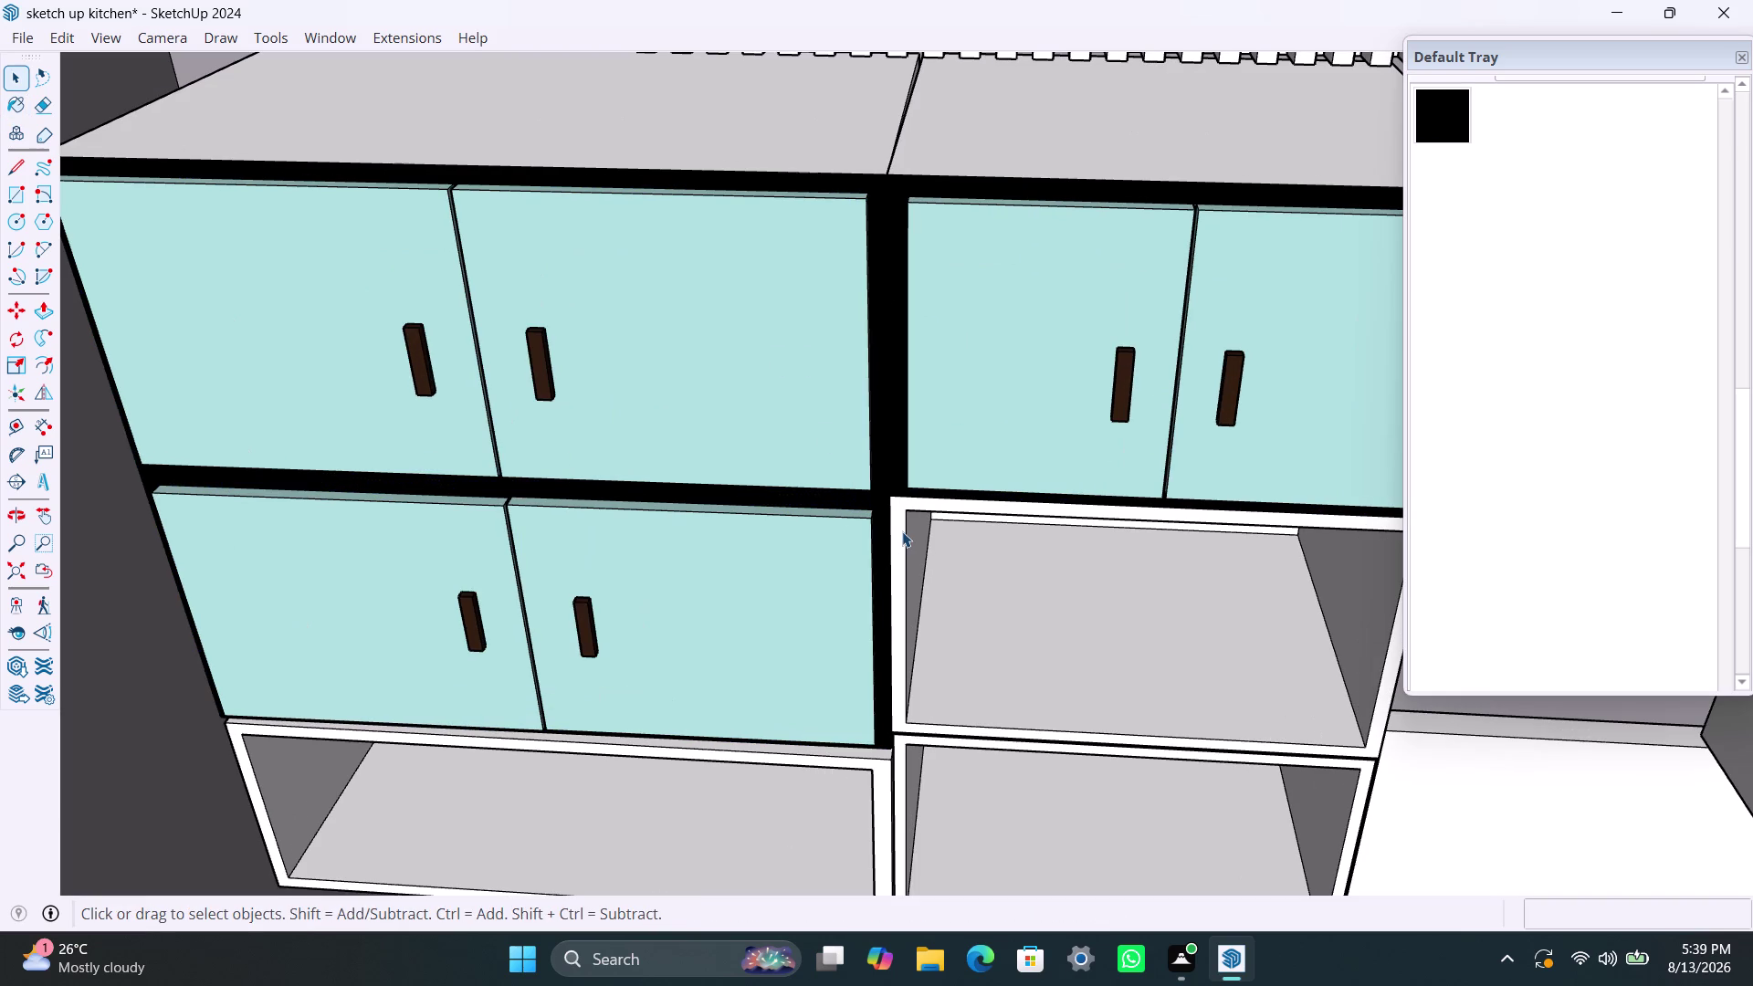
Paint the open shelf box frame under the right cabinet black.
click(902, 531)
triple_click(897, 513)
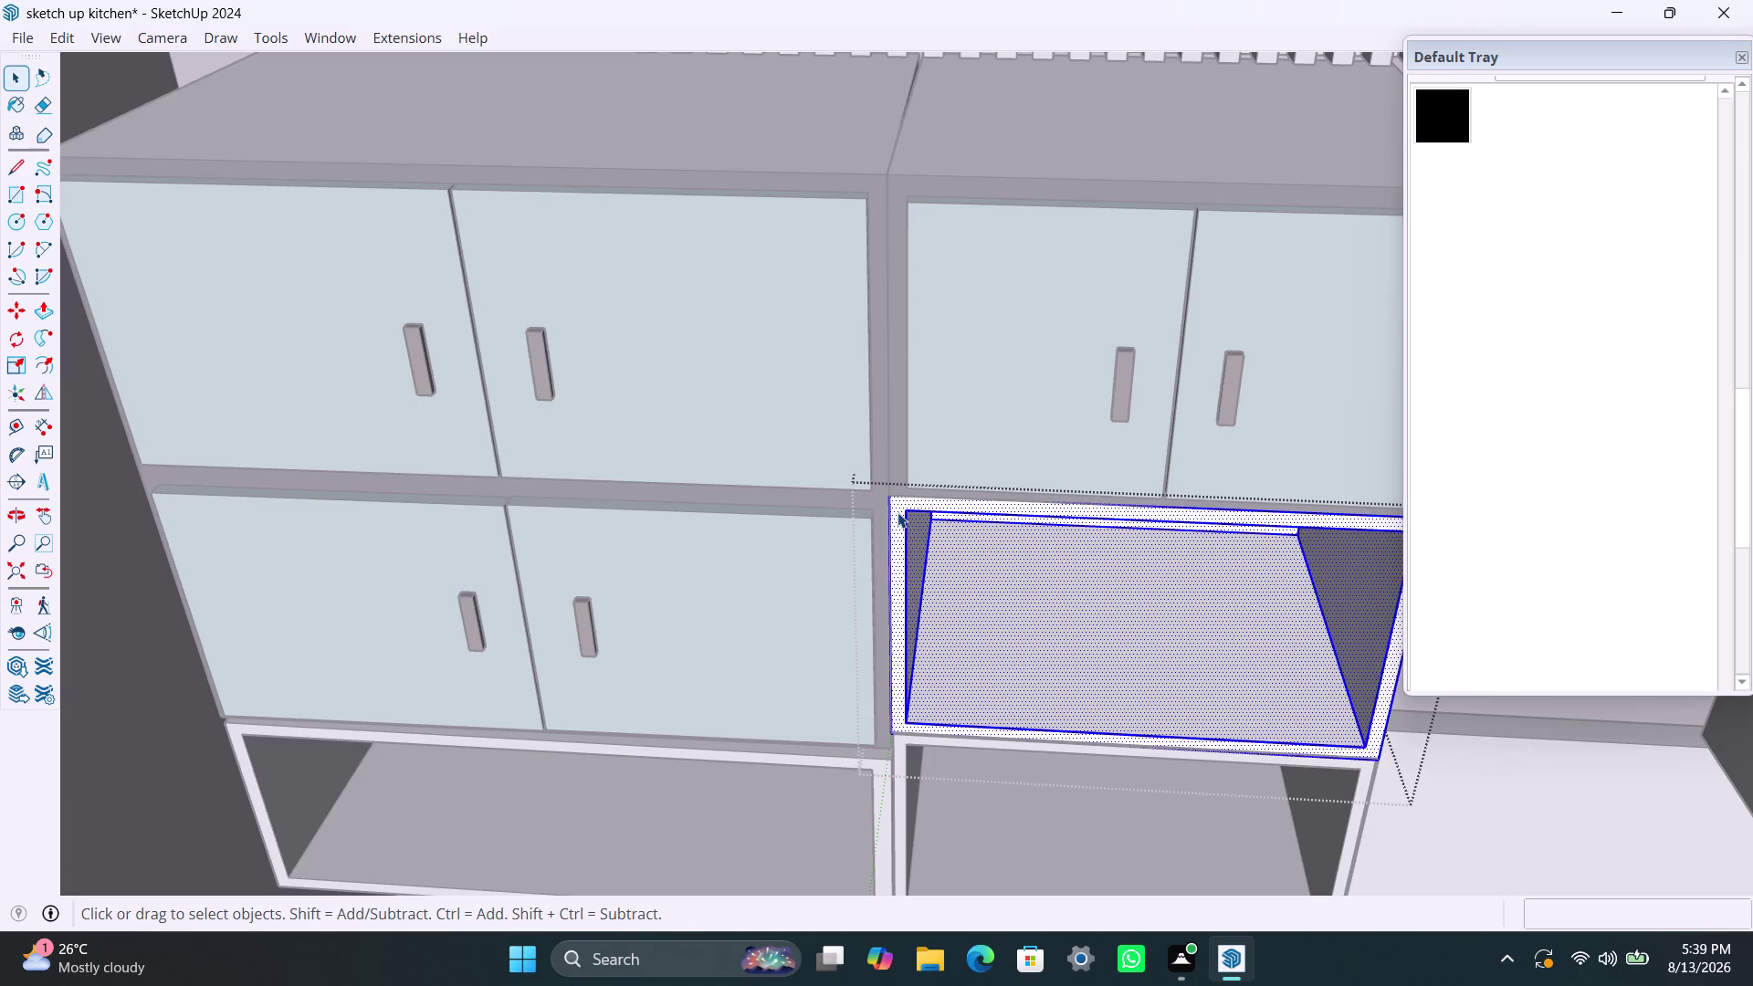
click(897, 513)
click(898, 512)
click(899, 516)
double_click(899, 530)
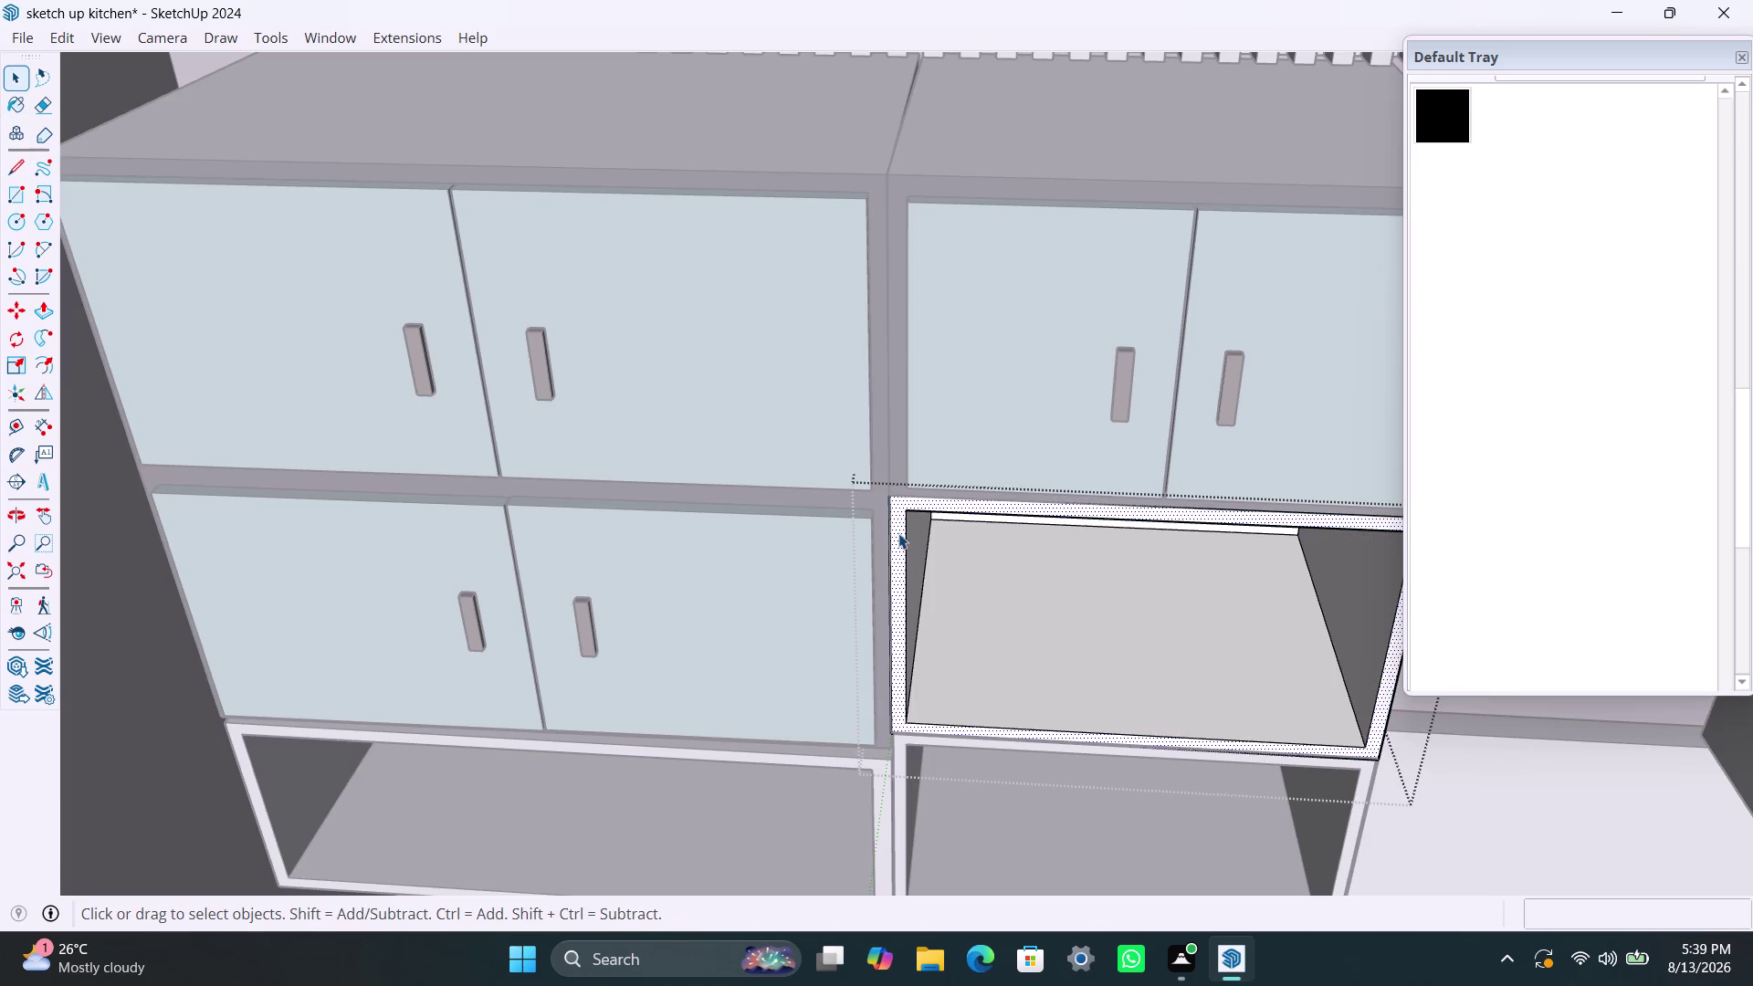
click(1441, 115)
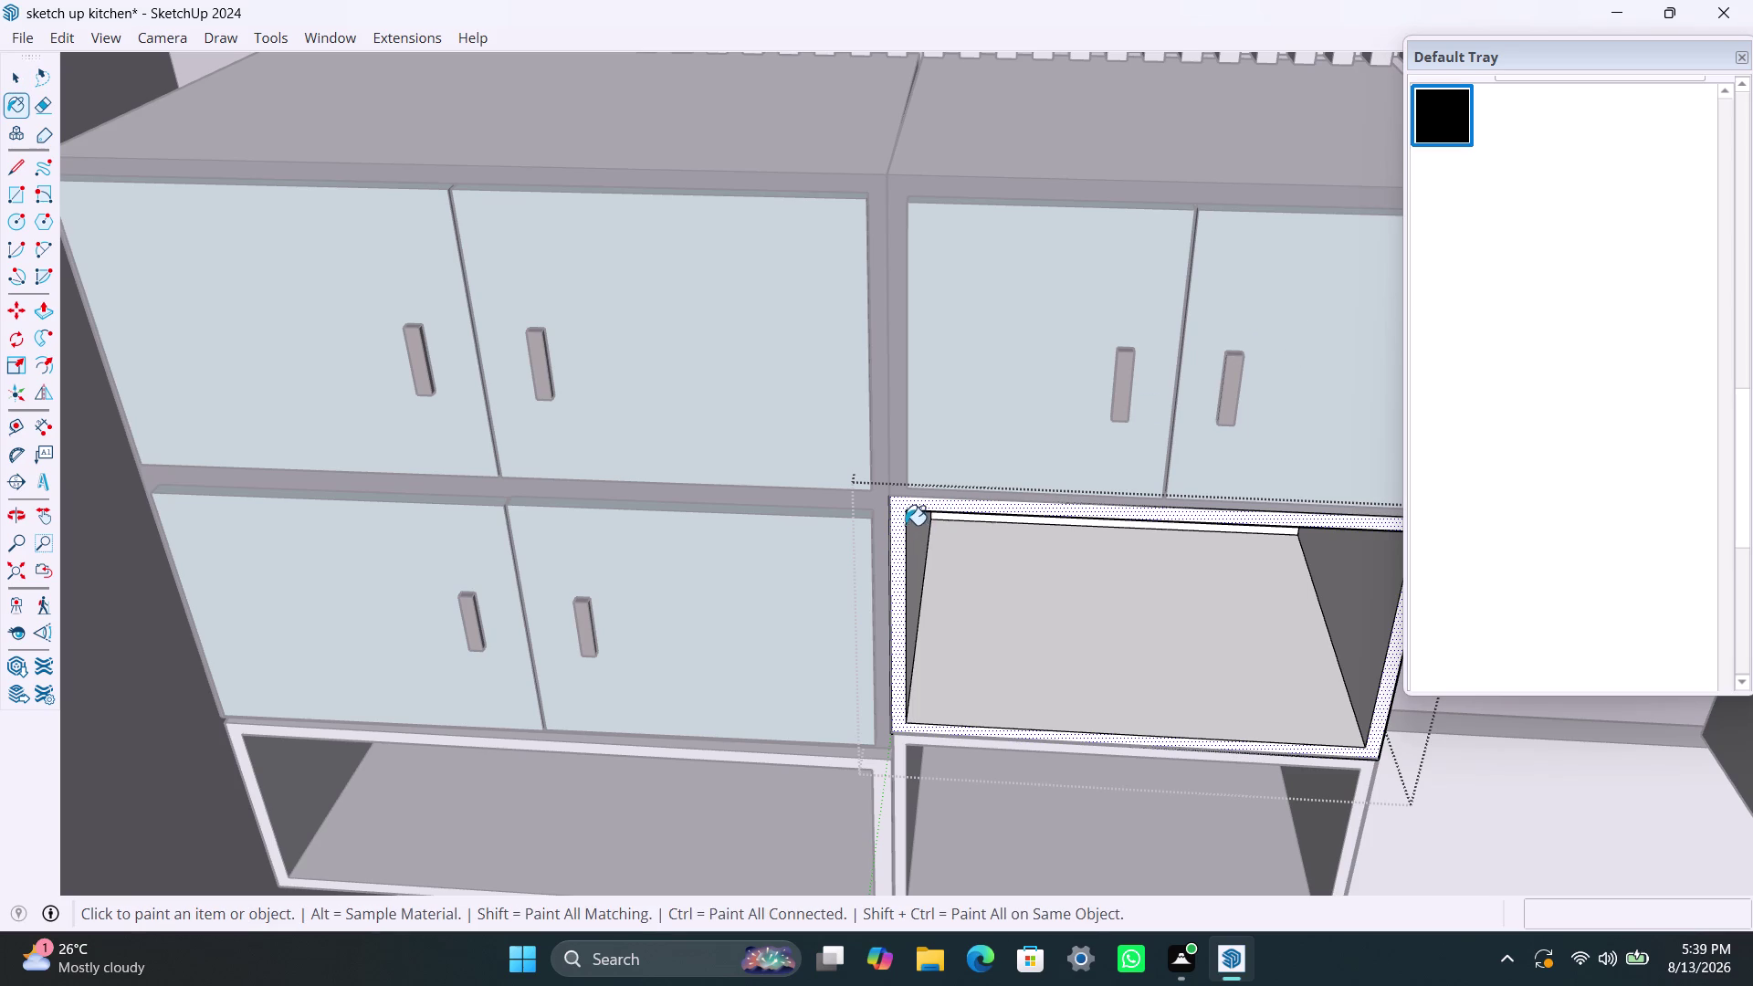
click(900, 517)
key(Escape)
key(space)
scroll(down, 3)
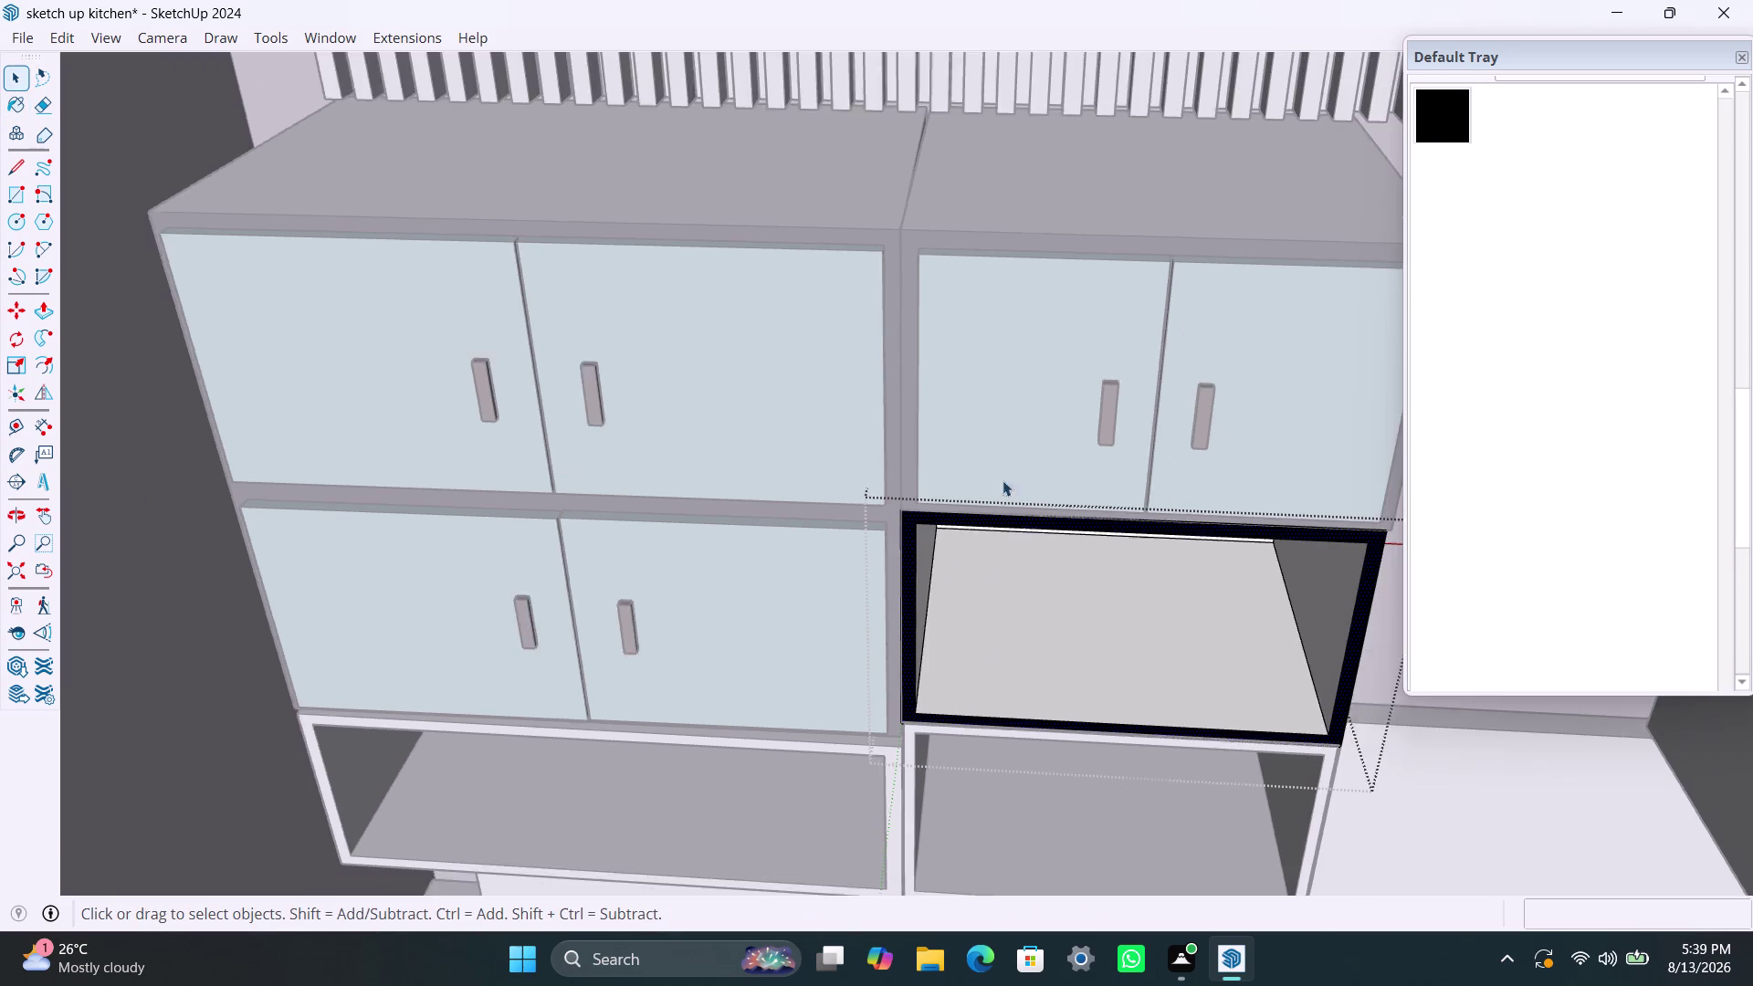
scroll(down, 3)
click(1044, 557)
click(1266, 554)
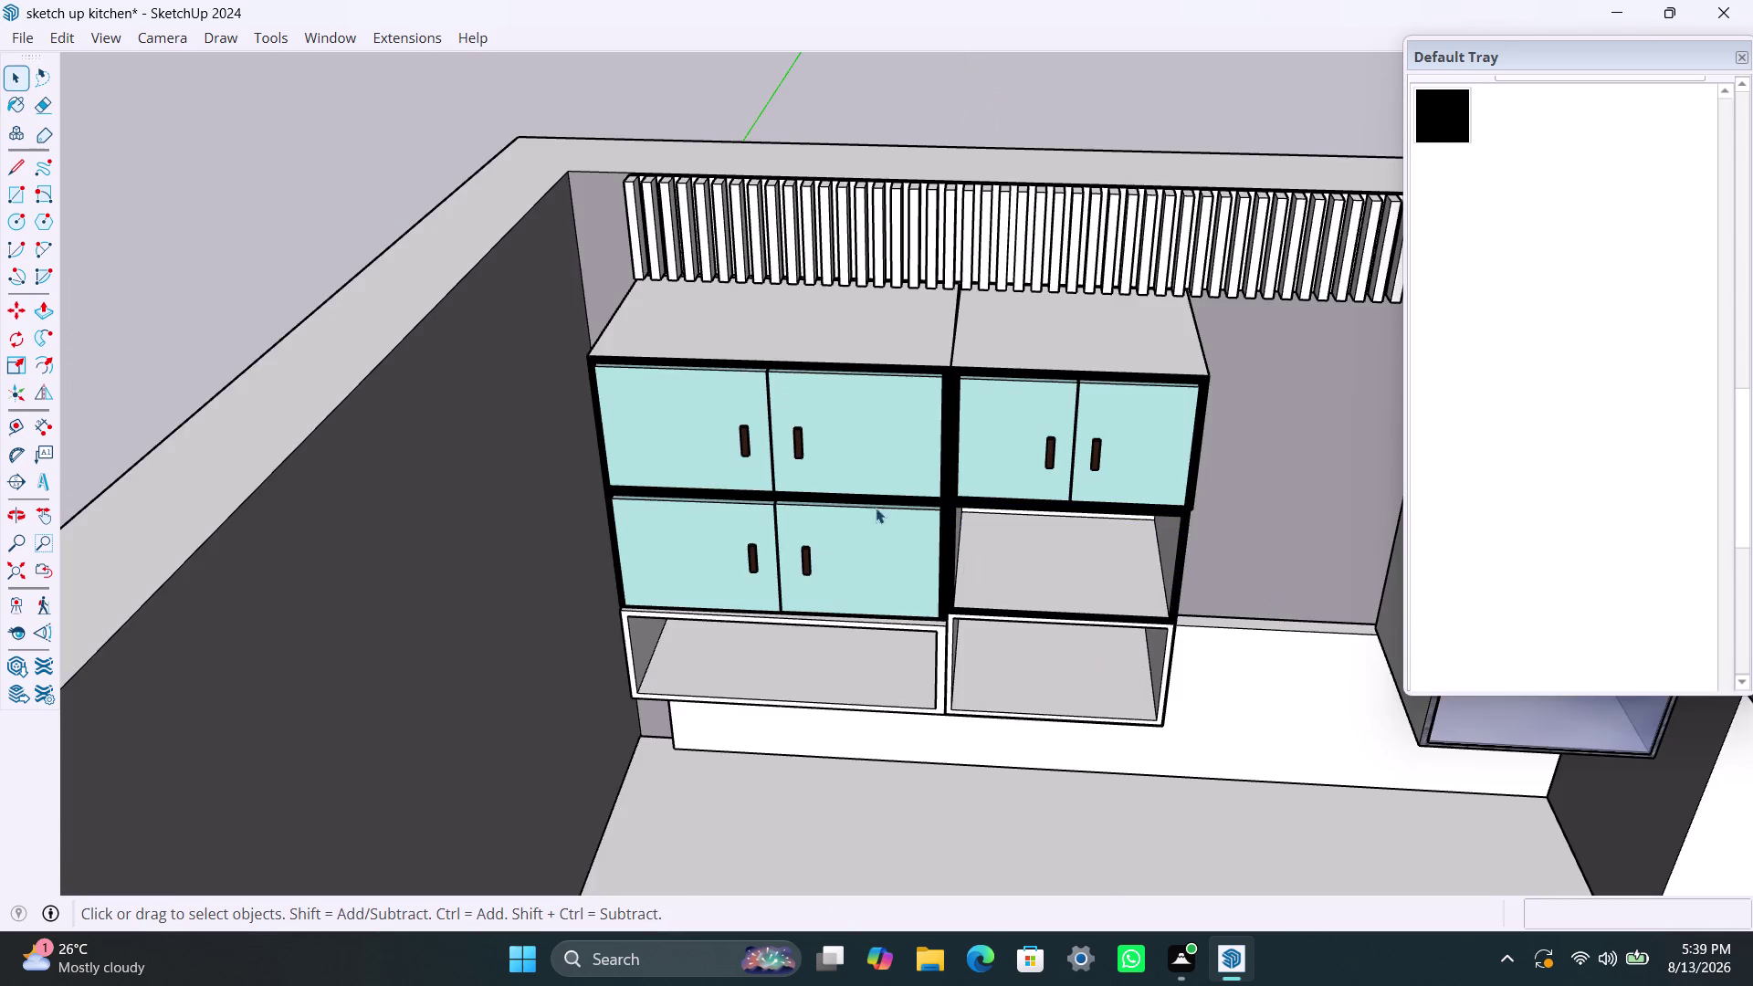
Orbit to the bottom shelf boxes and paint the lower right box frame black.
scroll(down, 3)
middle_drag(941, 635, 904, 512)
middle_drag(918, 631, 996, 692)
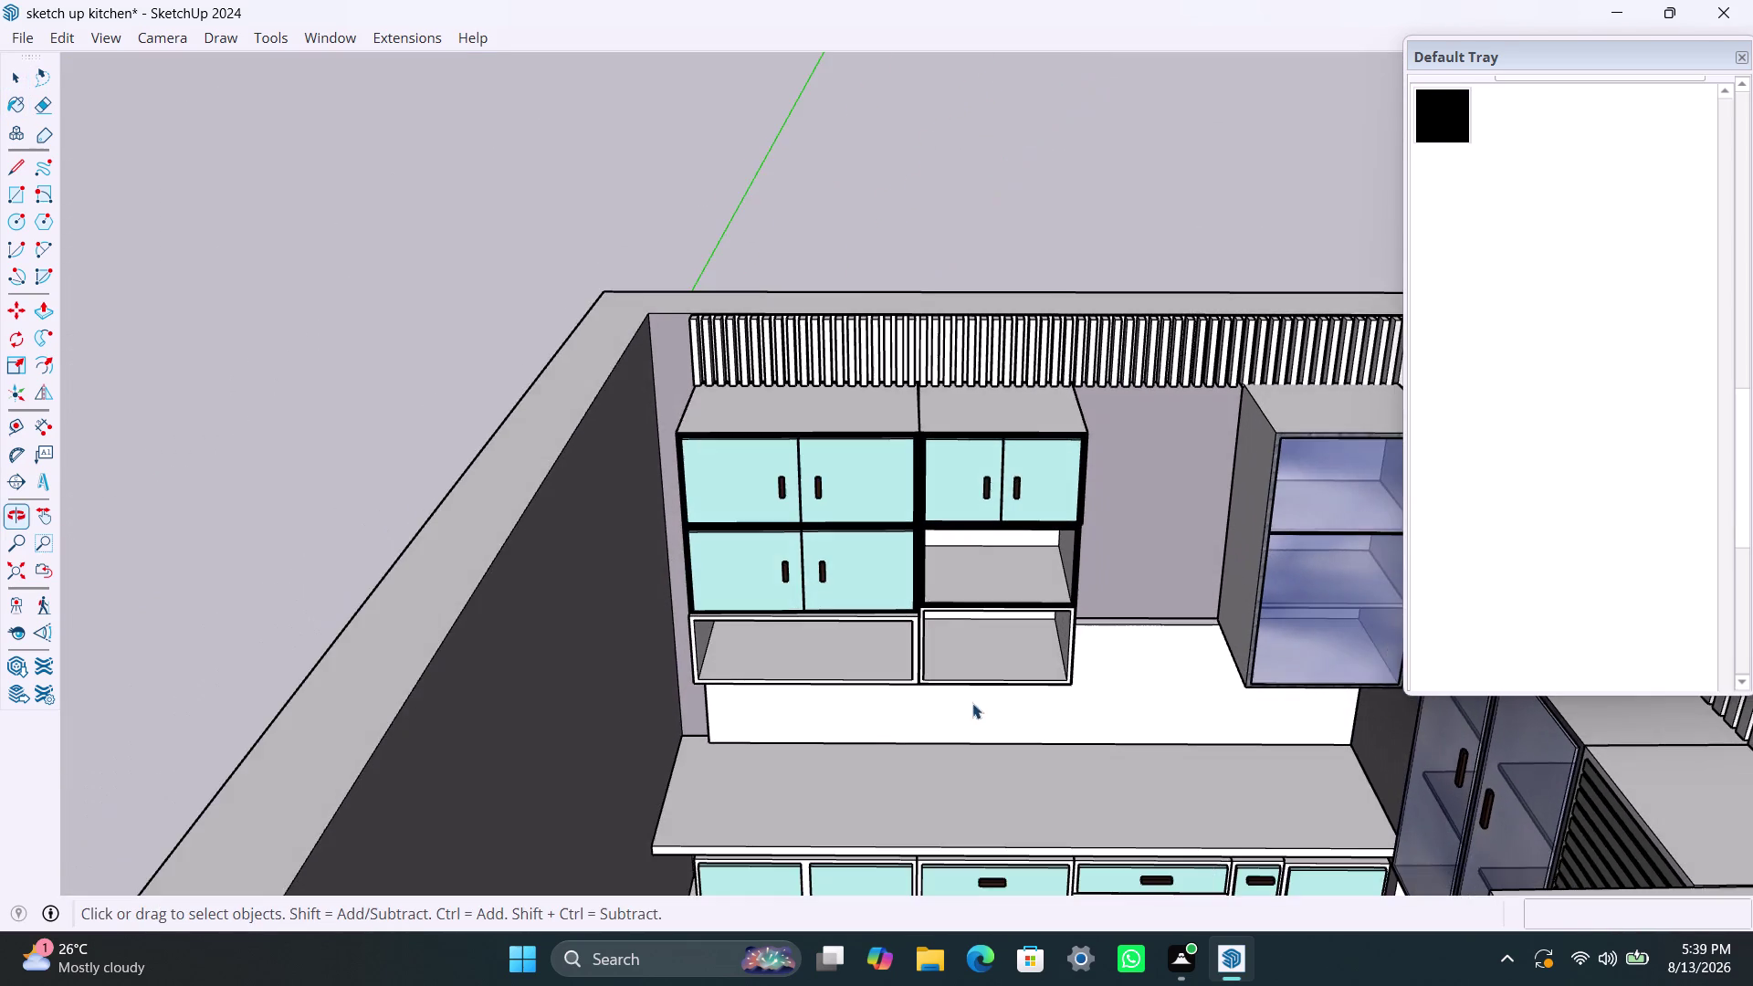
scroll(up, 3)
scroll(up, 3)
click(922, 614)
triple_click(924, 614)
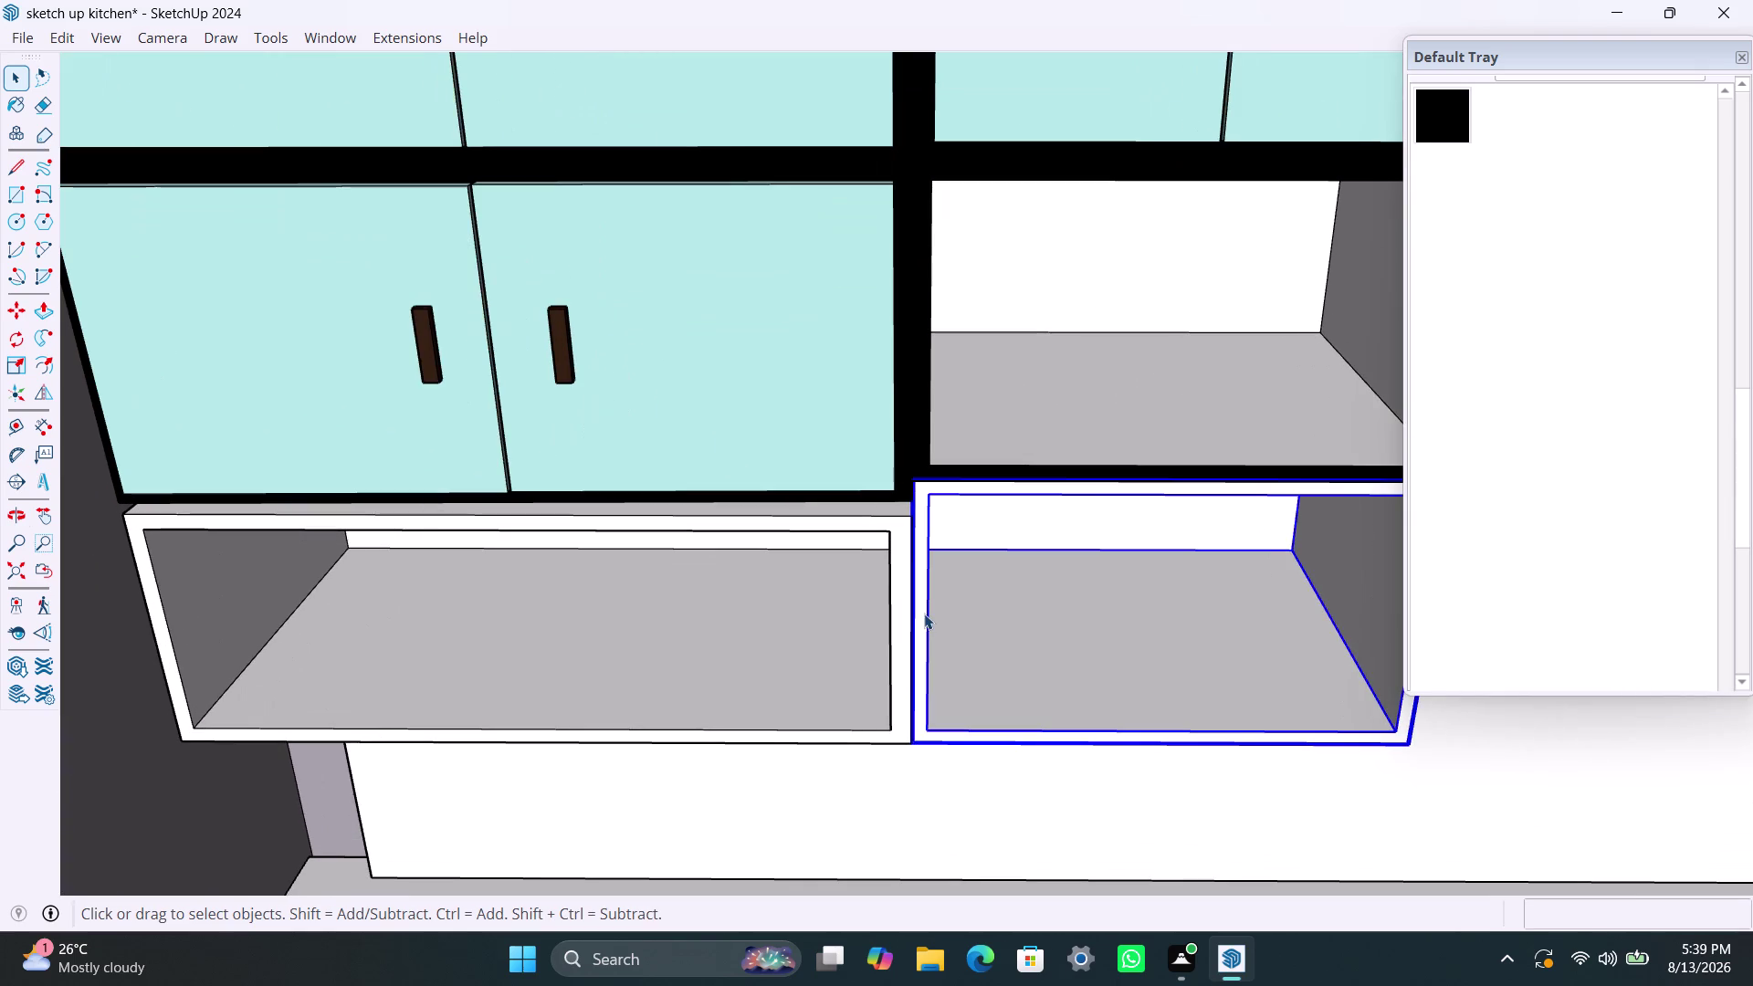
click(924, 608)
click(922, 596)
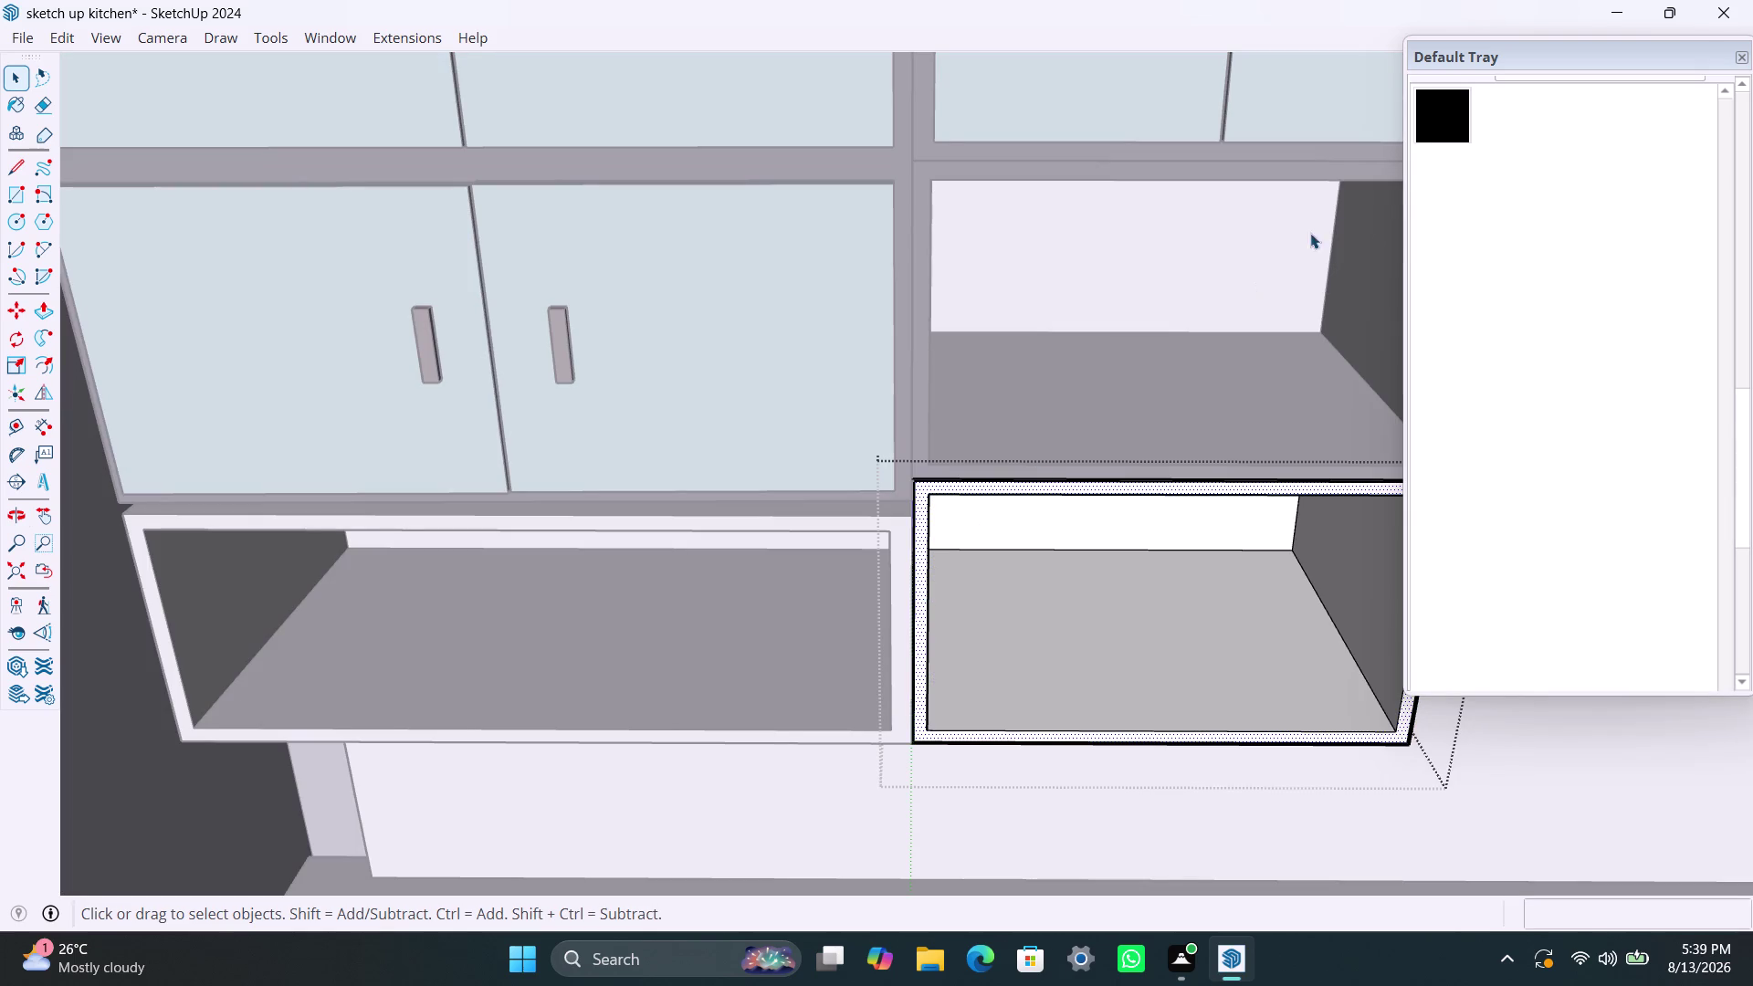
click(1432, 114)
click(923, 512)
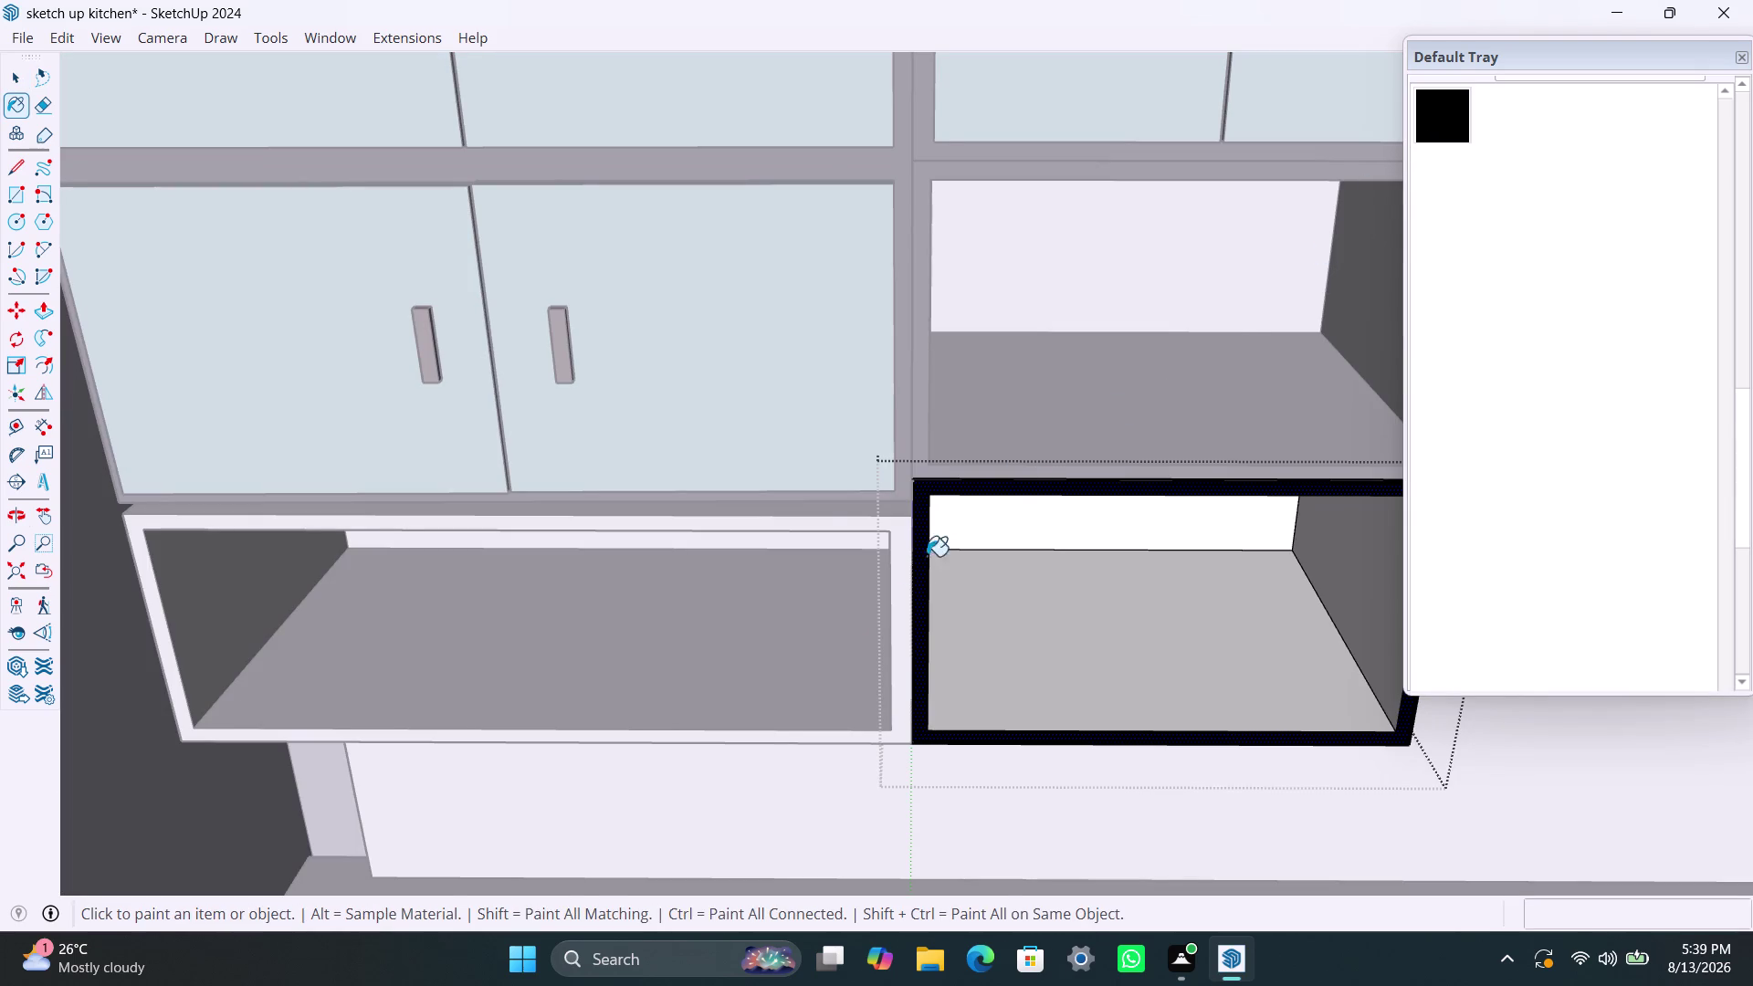
key(space)
Paint the lower left shelf box frame black, then orbit out to the whole kitchen.
triple_click(846, 521)
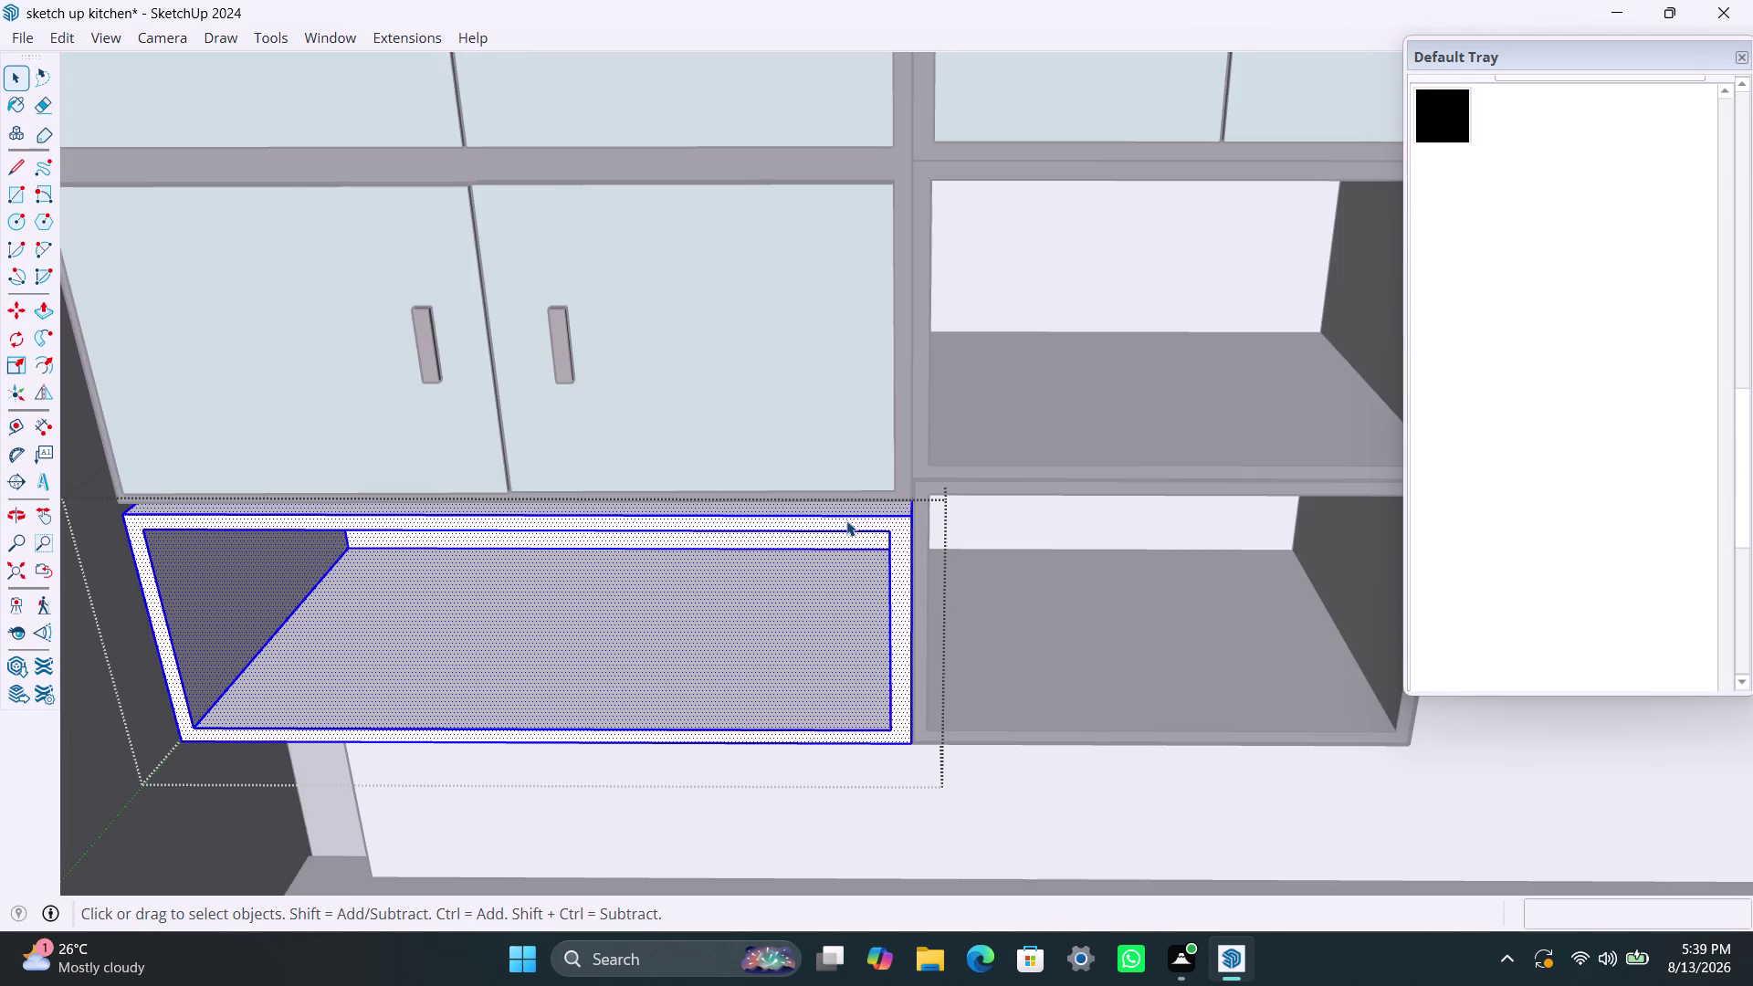
double_click(846, 521)
click(859, 521)
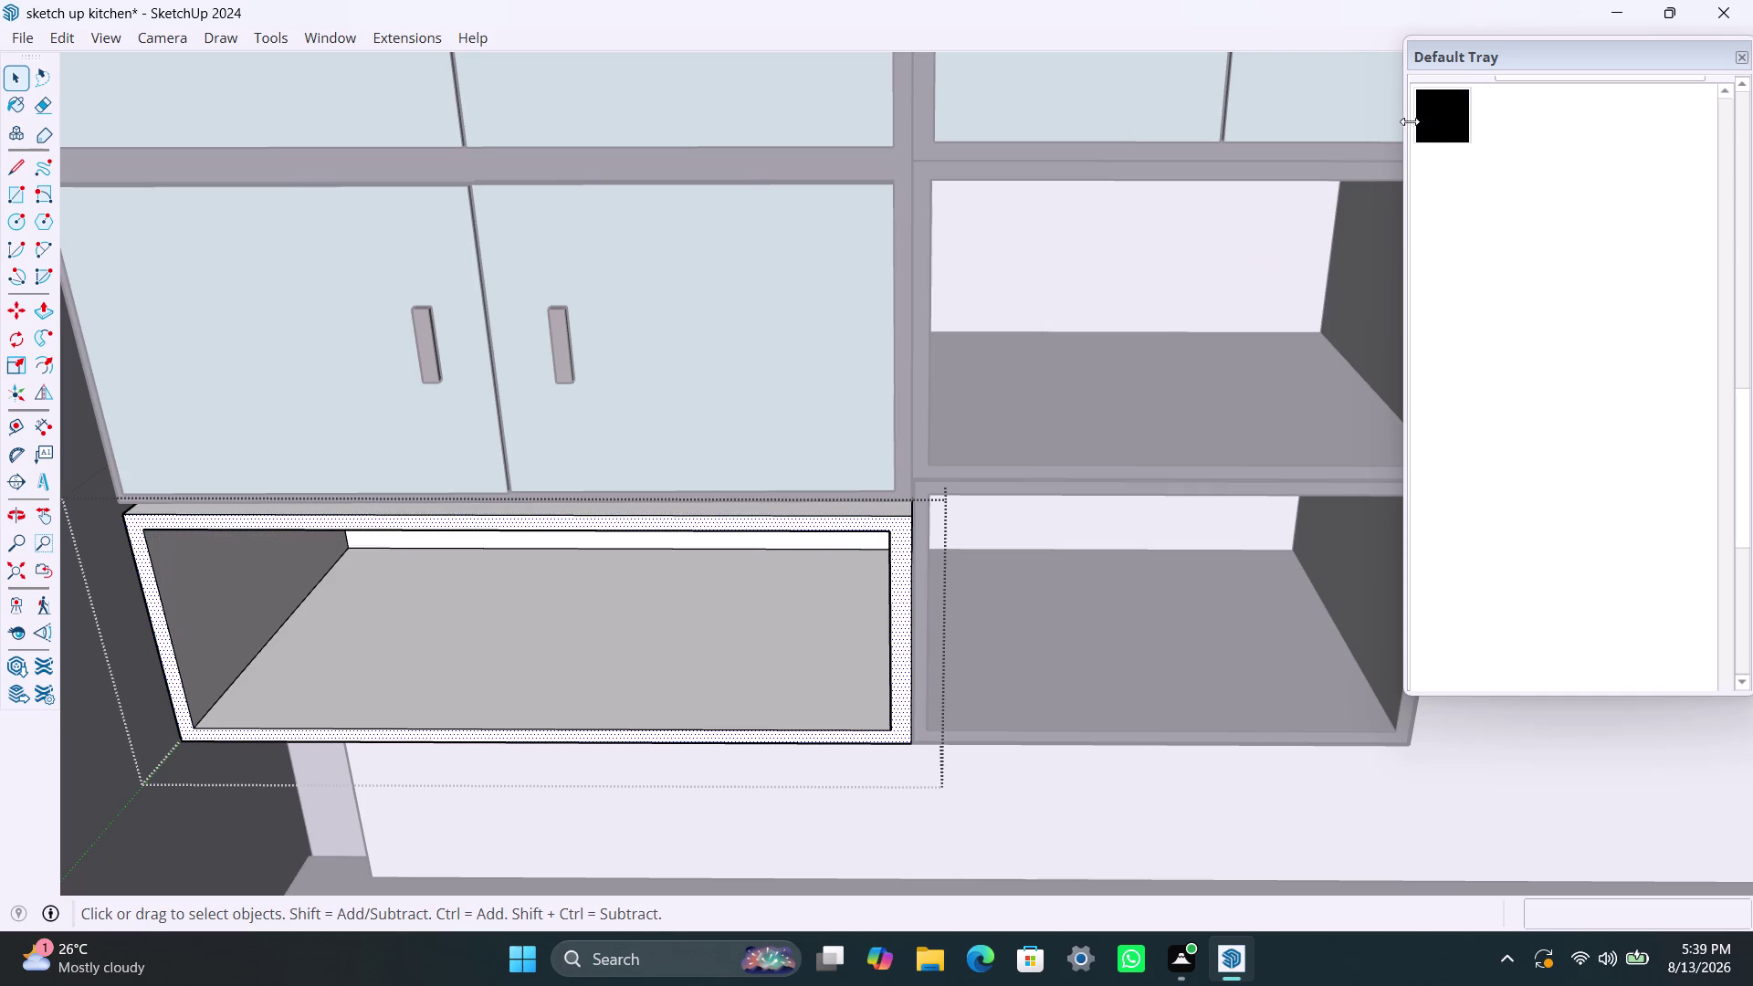
click(1427, 115)
click(894, 536)
key(space)
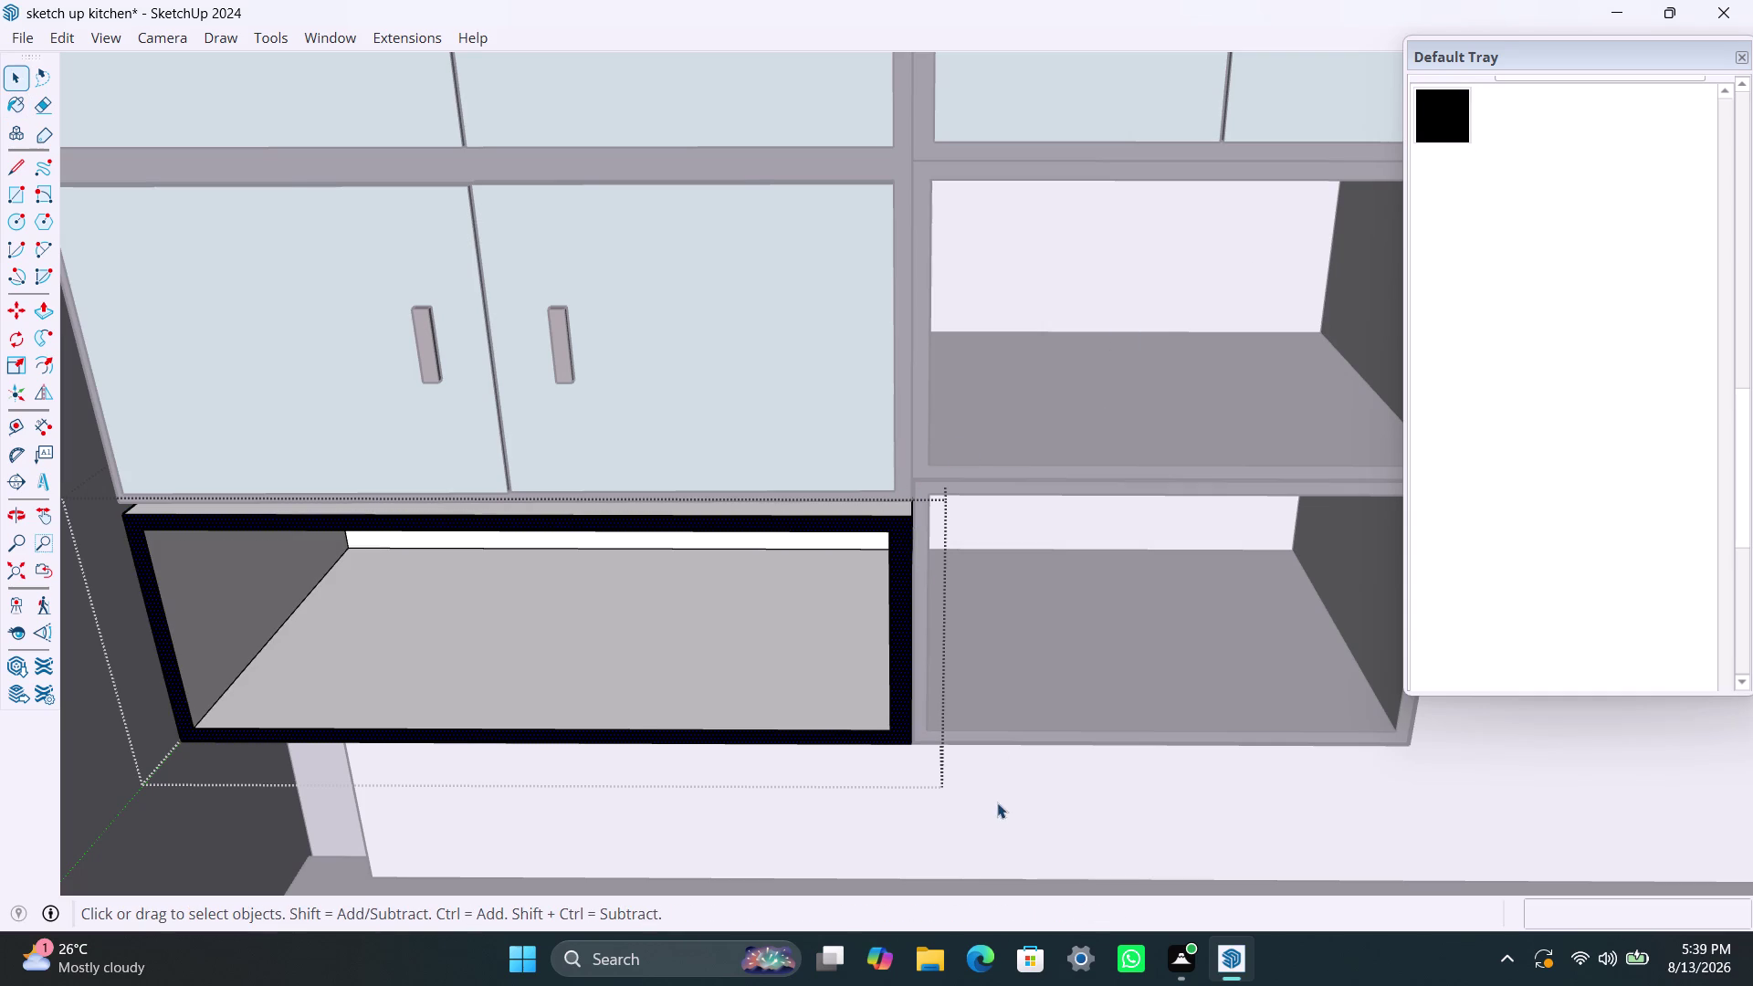
click(995, 811)
scroll(down, 3)
scroll(down, 3)
scroll(down, 3)
click(237, 298)
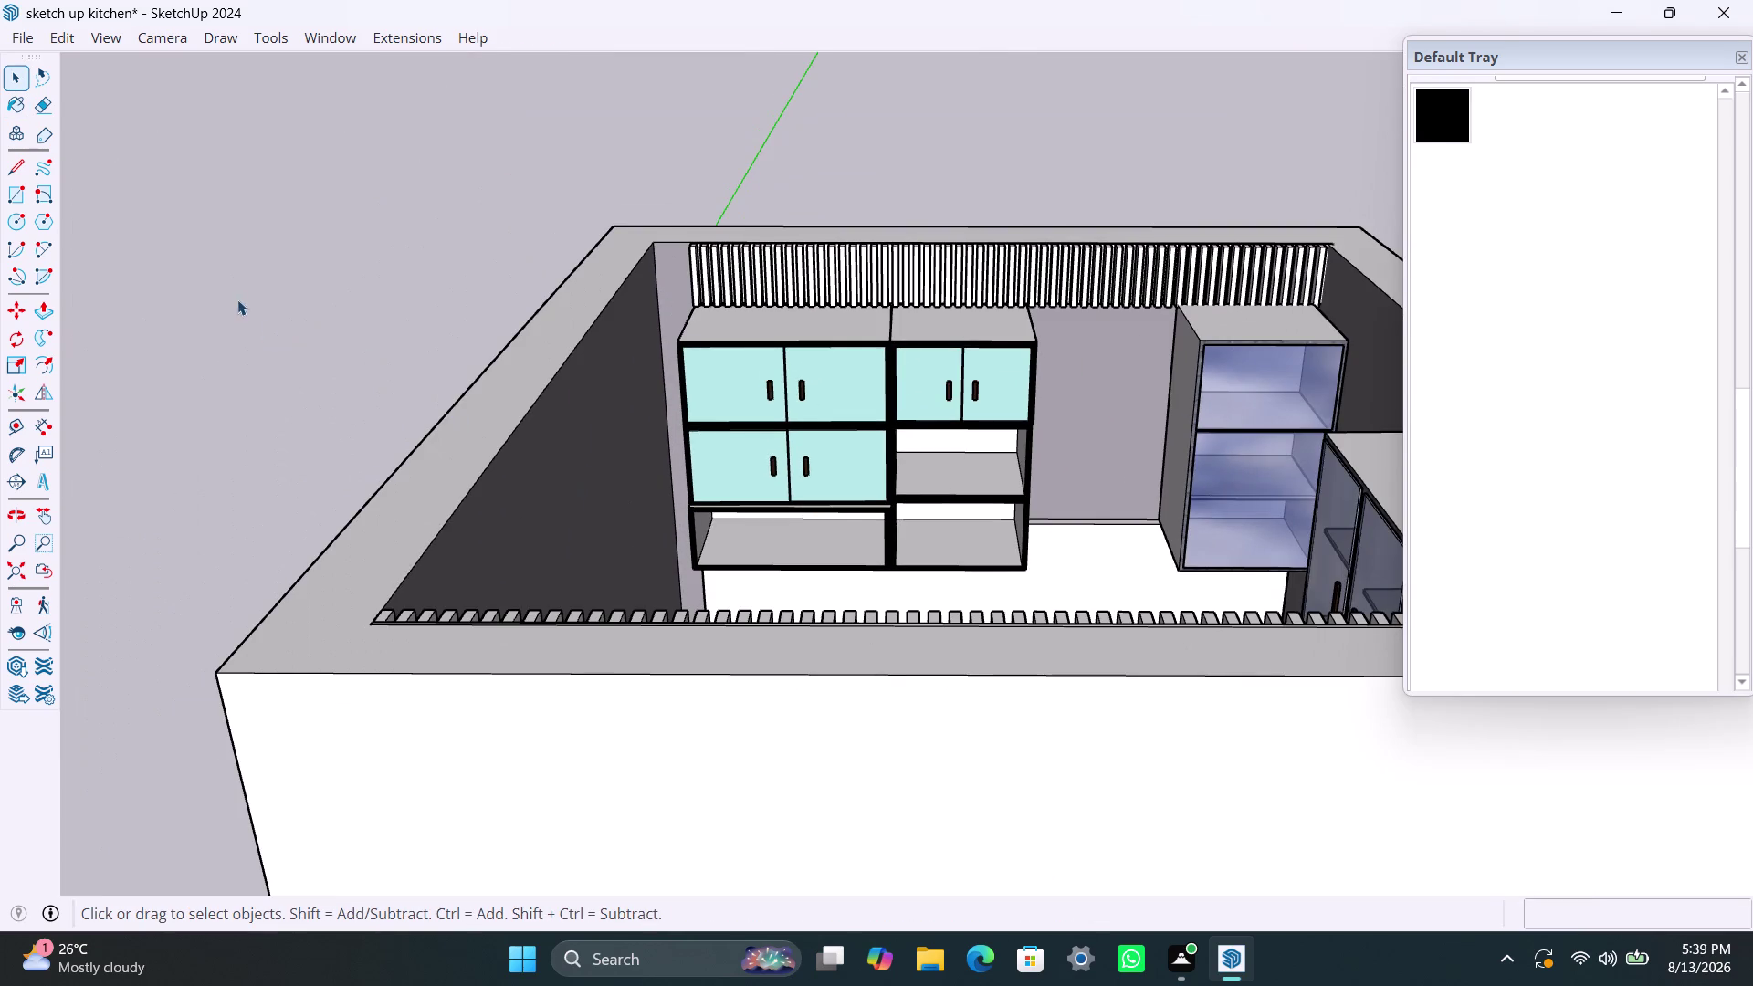
scroll(down, 3)
middle_drag(701, 491, 590, 683)
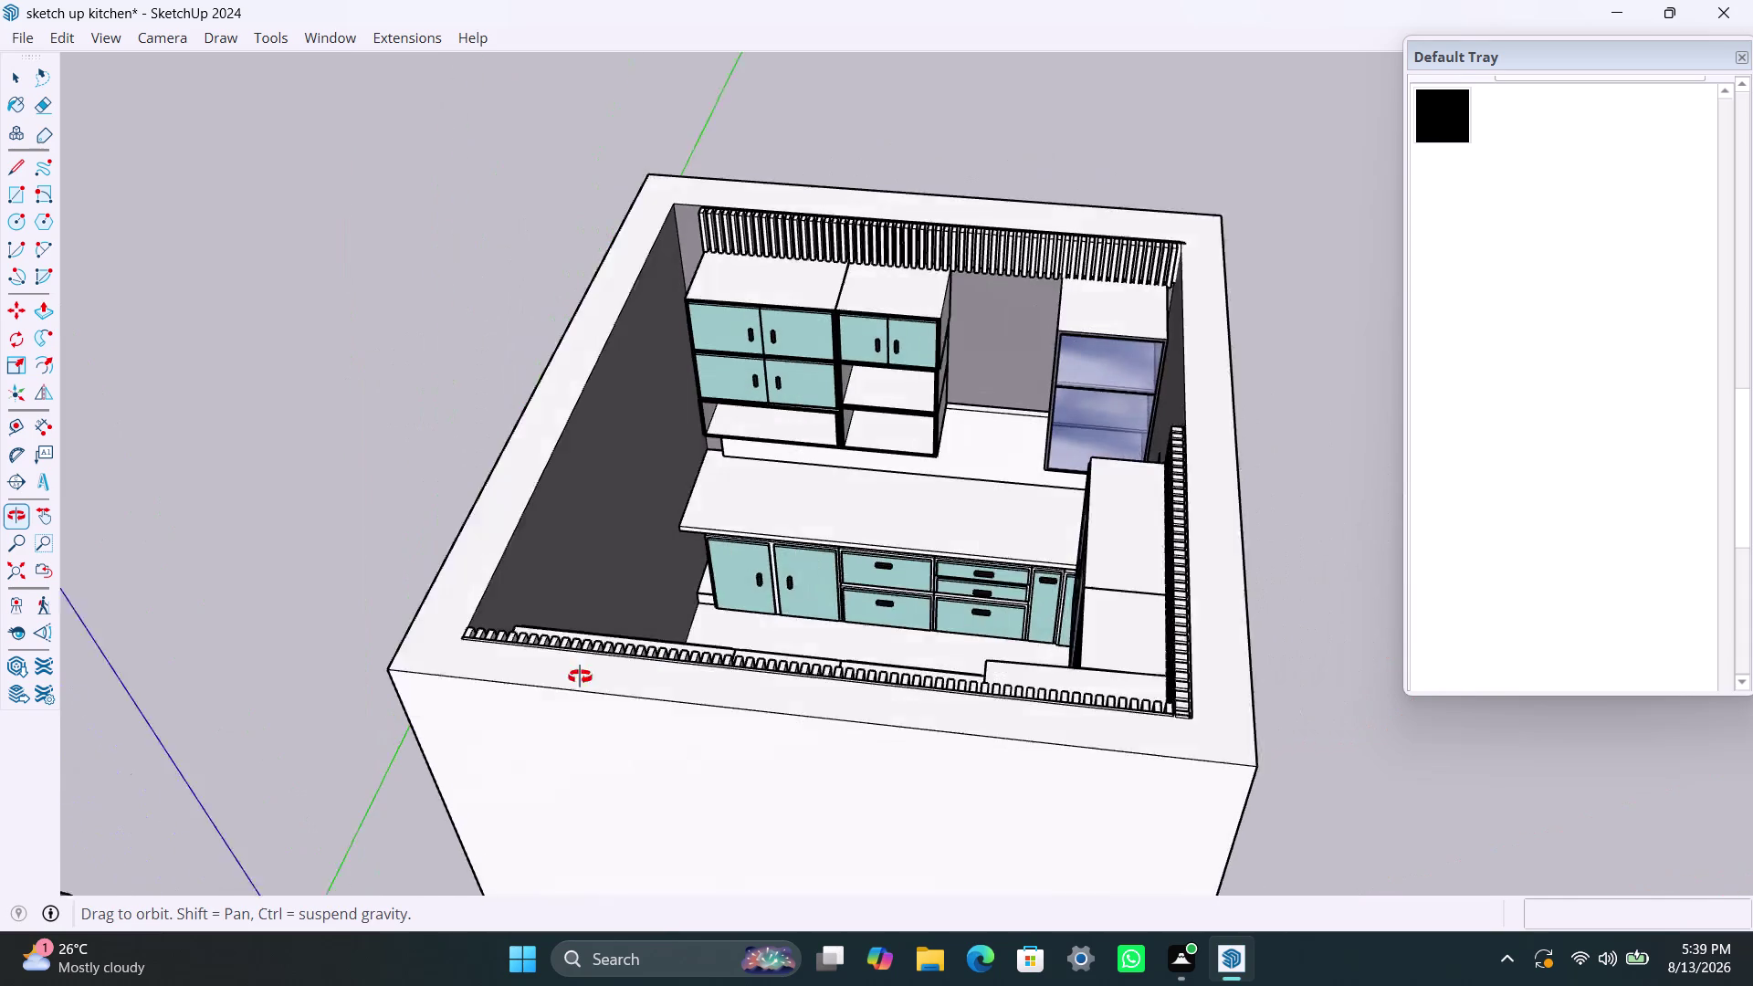
Paint the frame around the double-door base cabinet black.
middle_drag(590, 682, 577, 676)
scroll(up, 3)
middle_drag(787, 628, 808, 506)
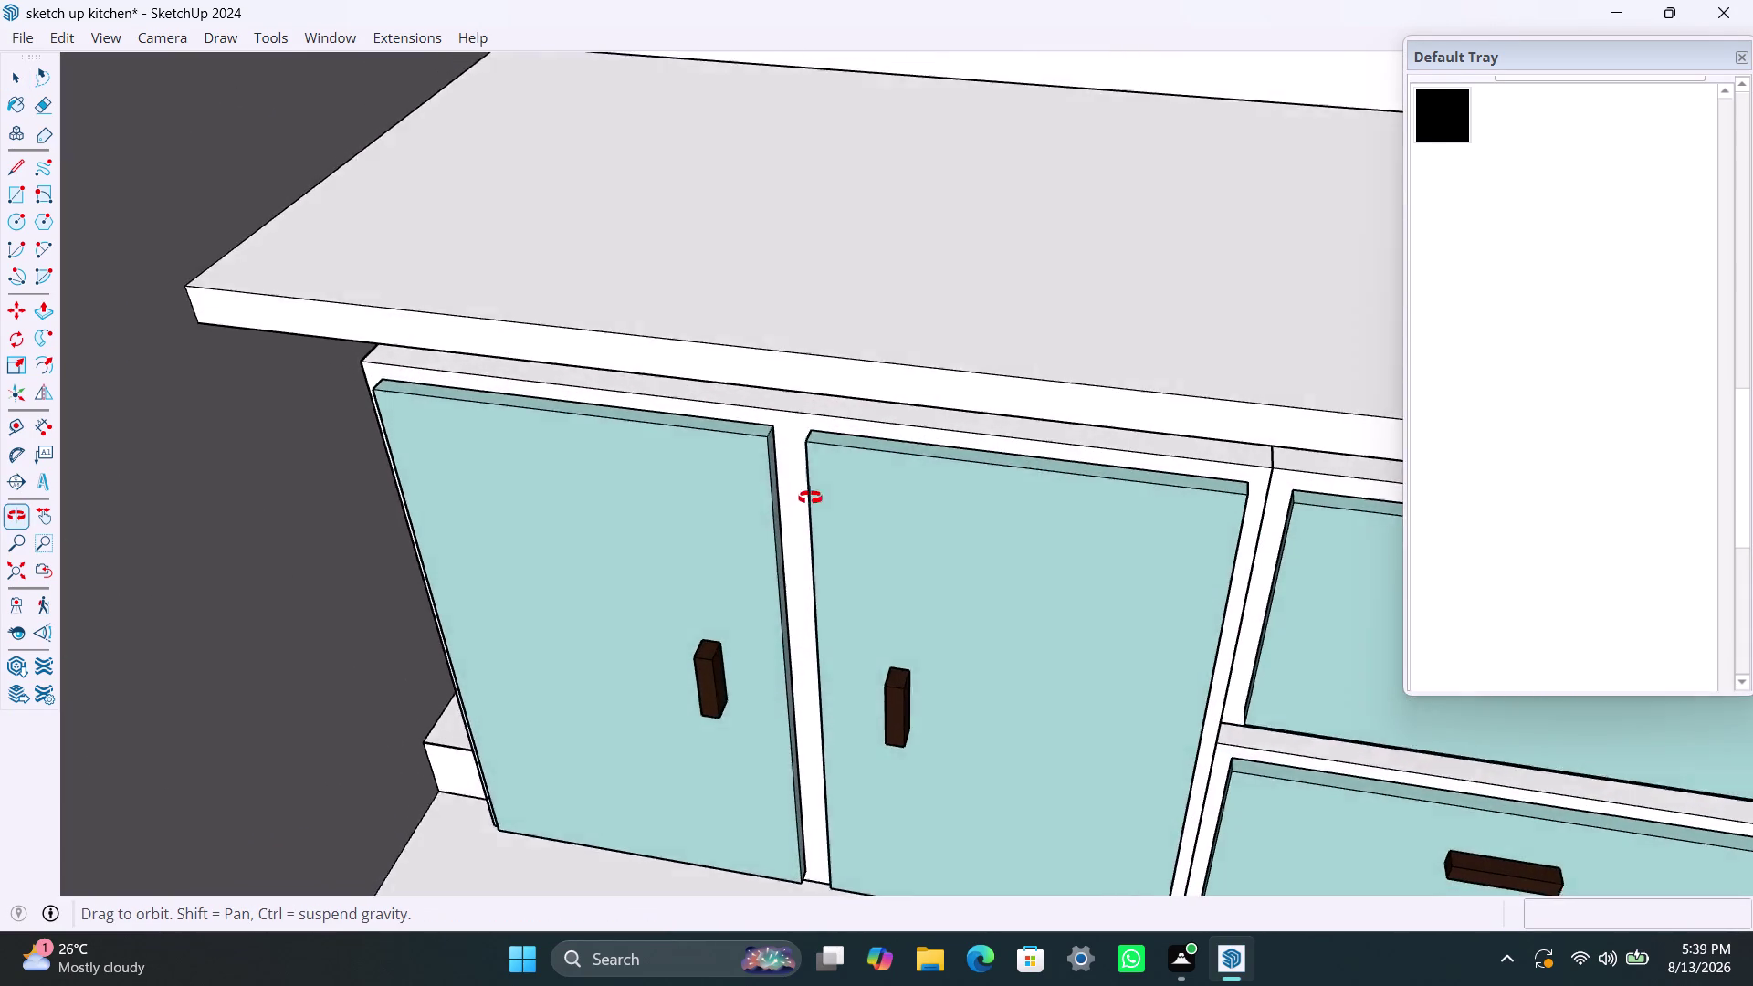
middle_drag(808, 507, 814, 457)
click(801, 336)
triple_click(801, 343)
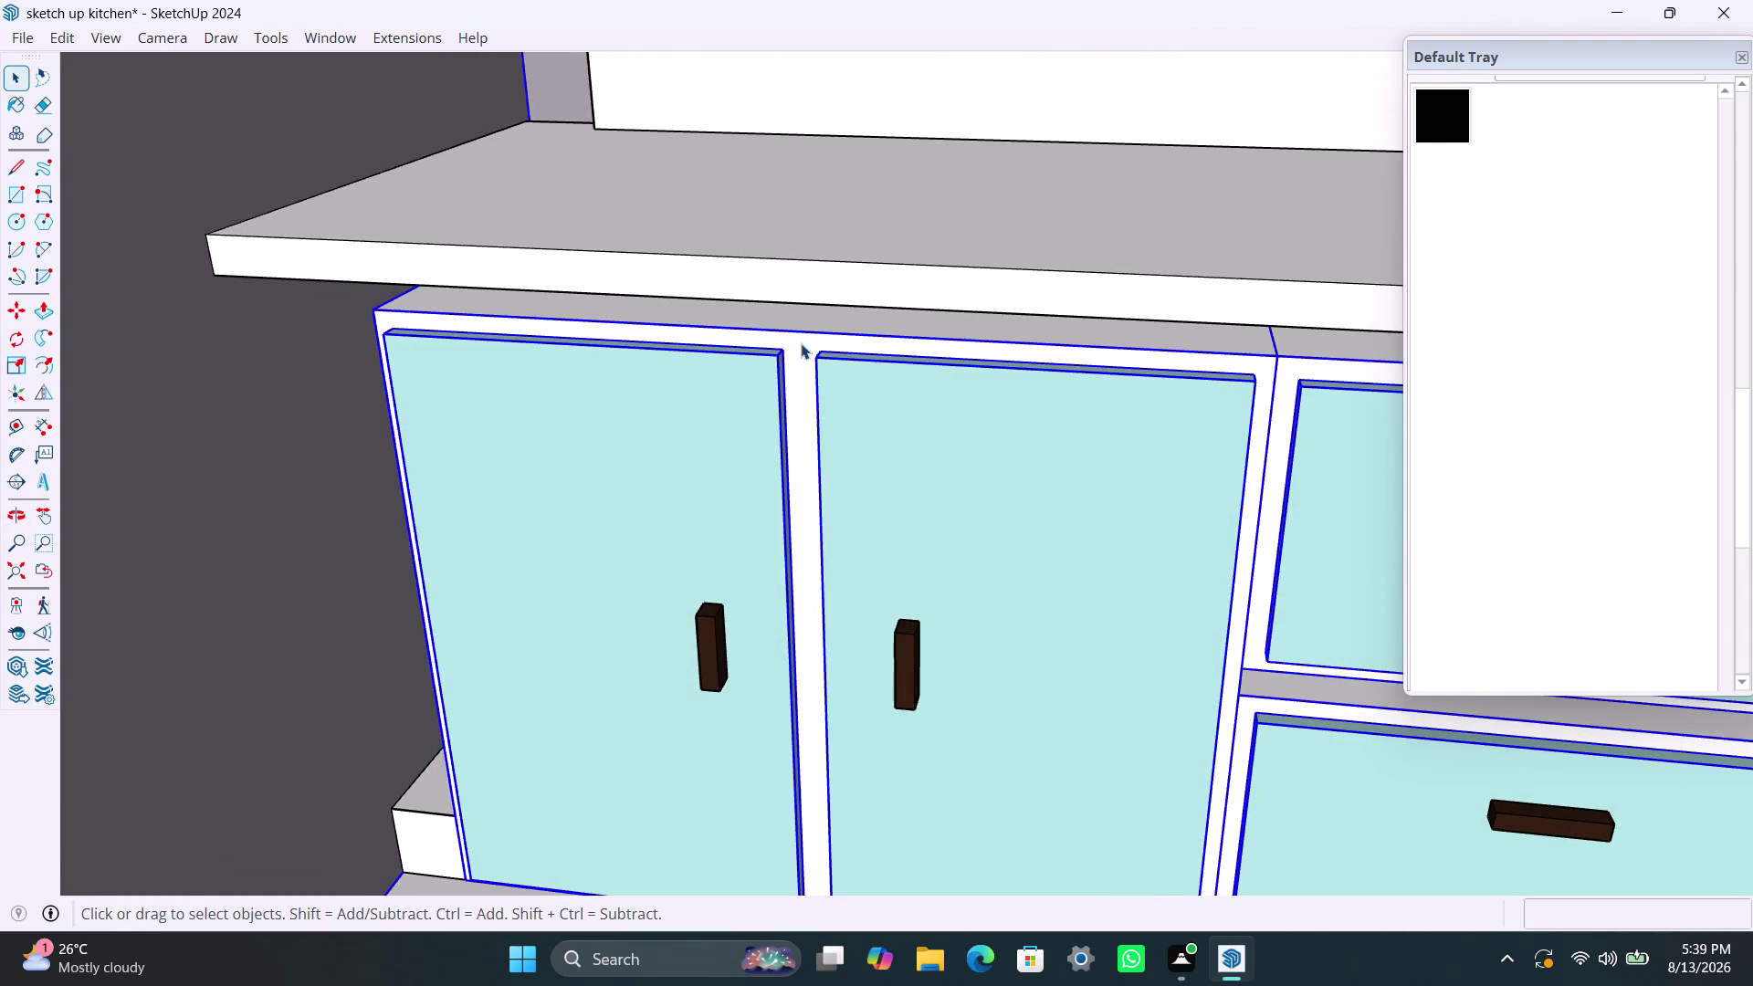
triple_click(802, 352)
click(803, 356)
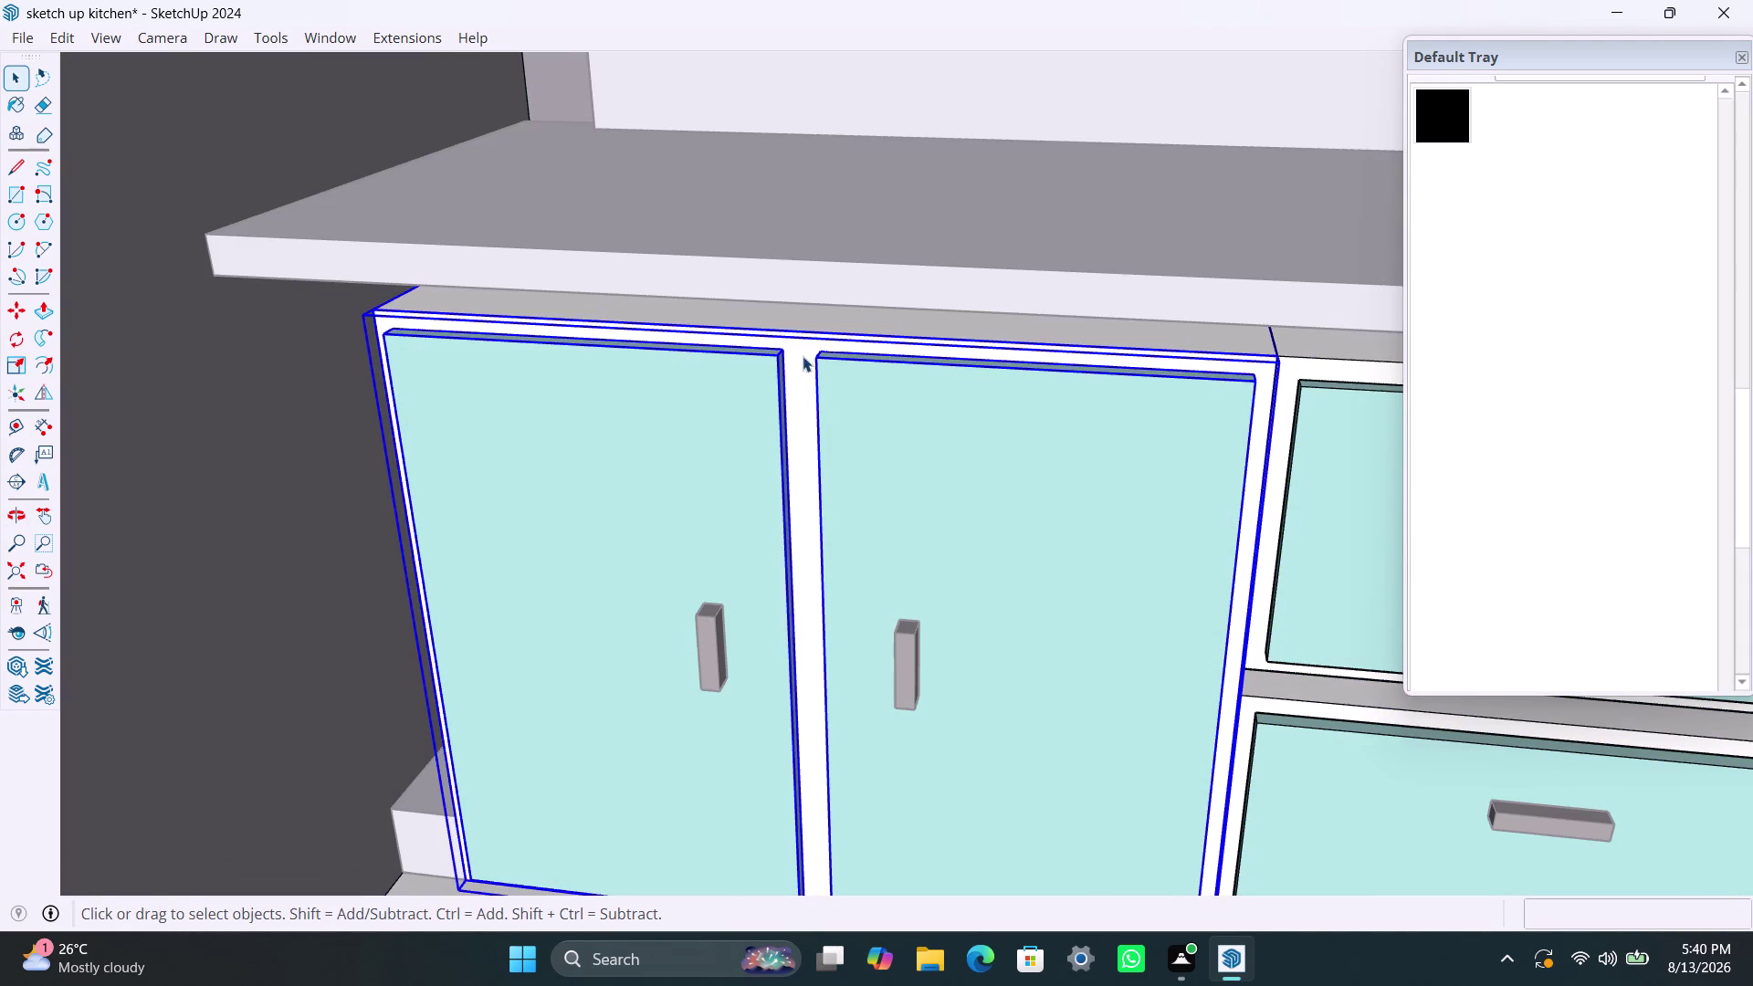
double_click(803, 357)
click(802, 356)
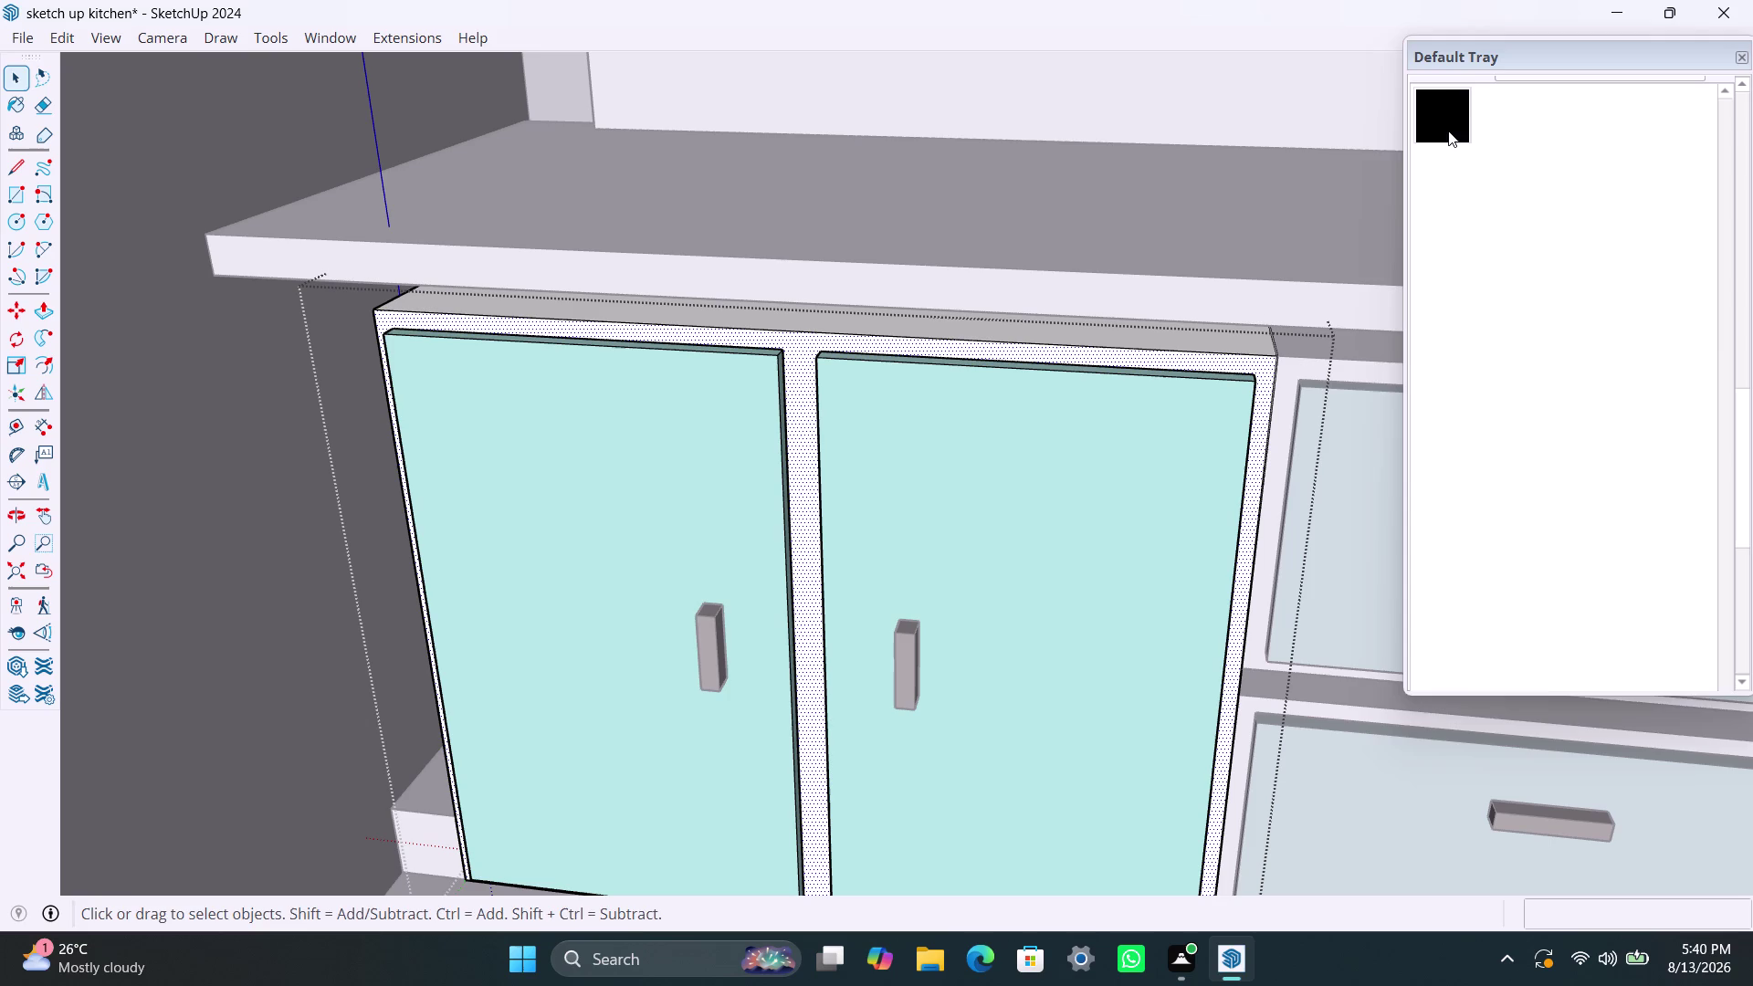
click(1446, 129)
click(803, 398)
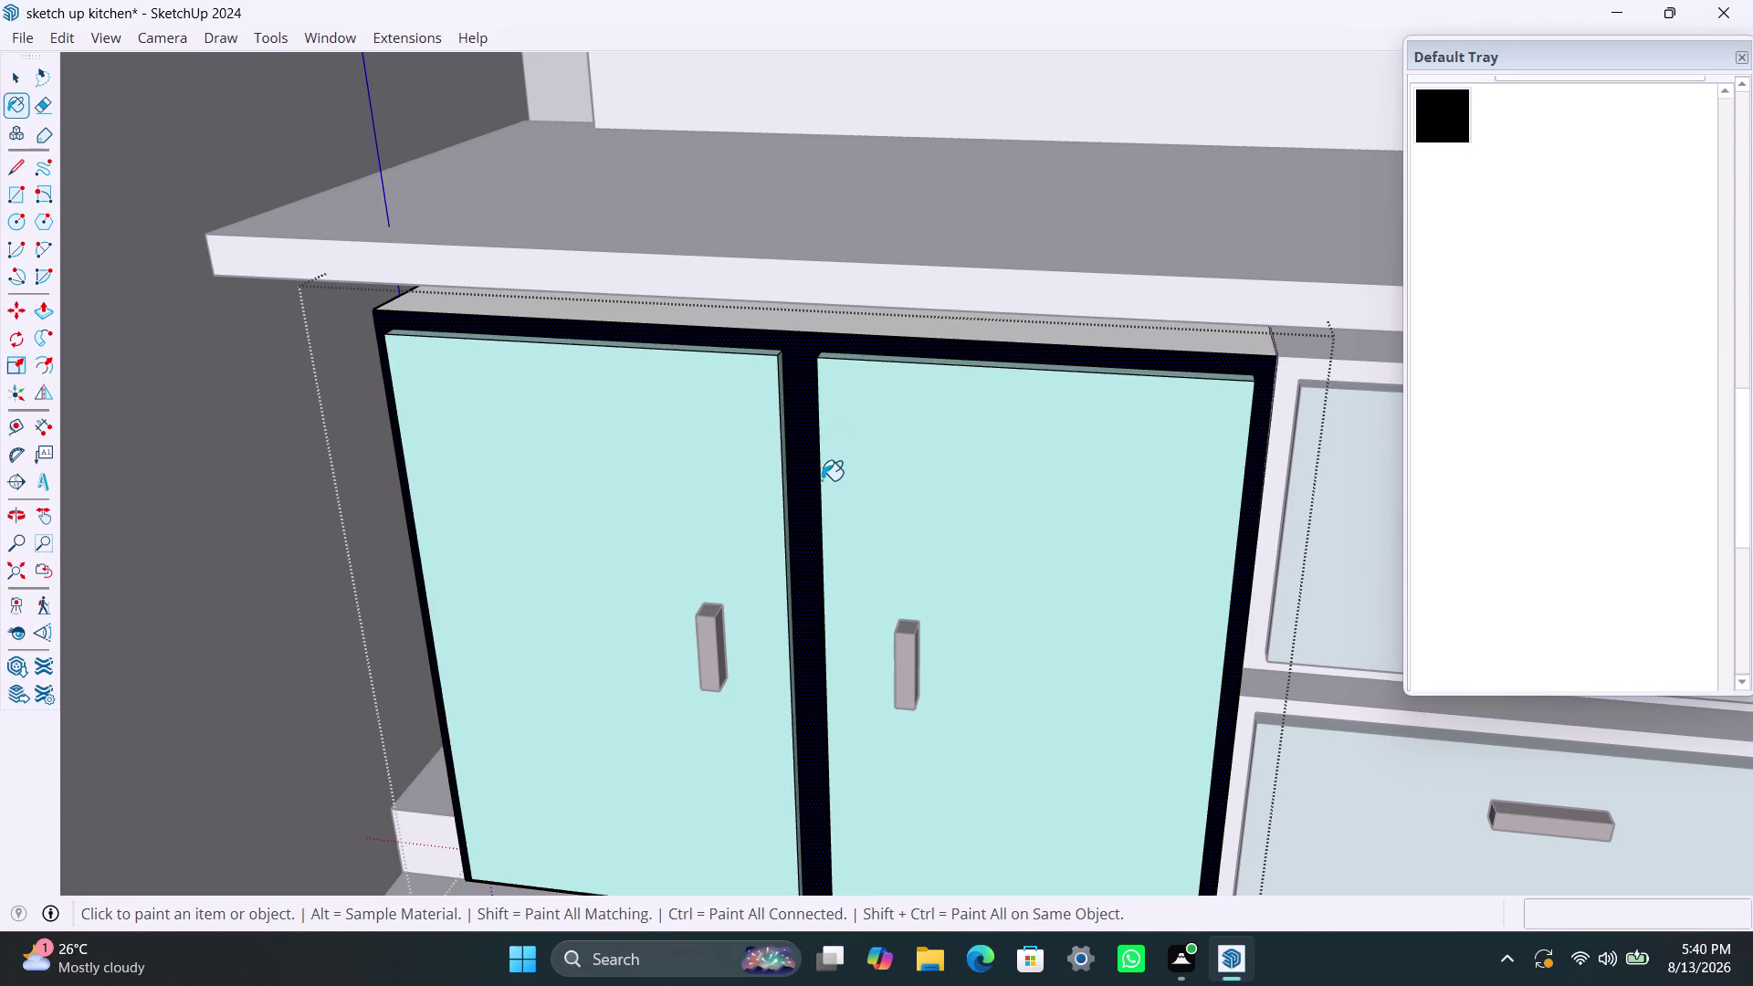
key(Escape)
key(space)
key(space)
key(space)
Paint the frame of the neighbouring upper drawer black.
scroll(down, 3)
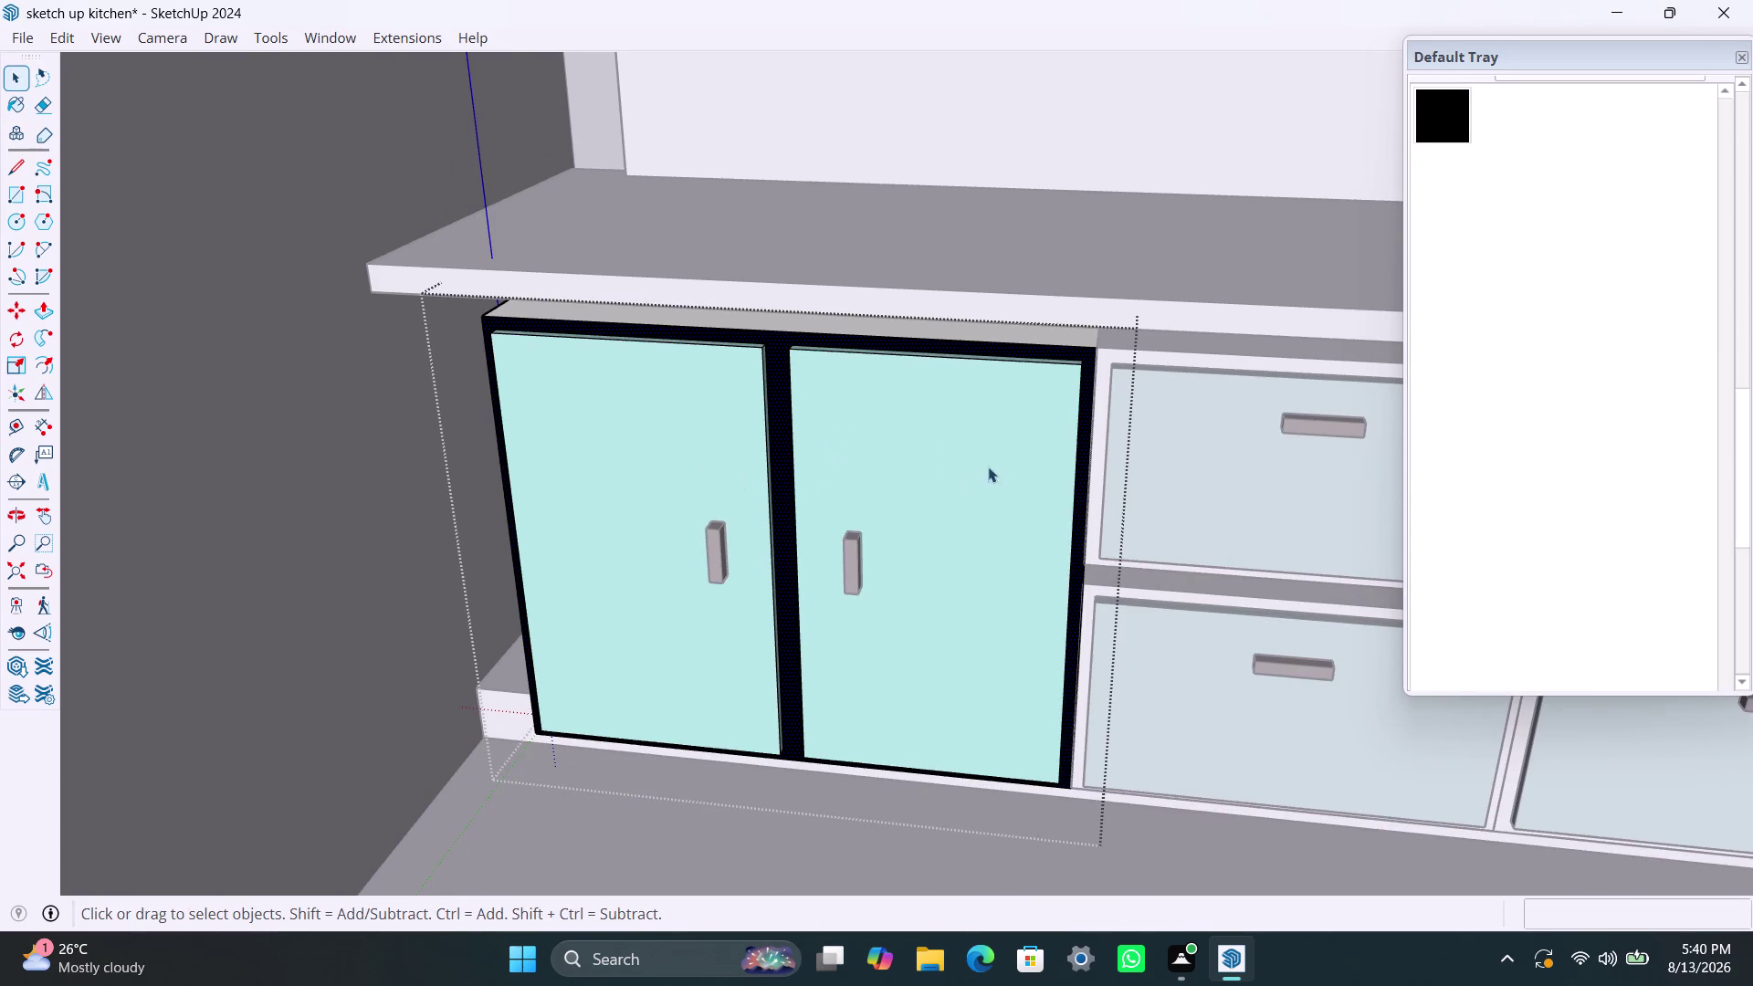
scroll(up, 3)
click(1101, 416)
double_click(1104, 409)
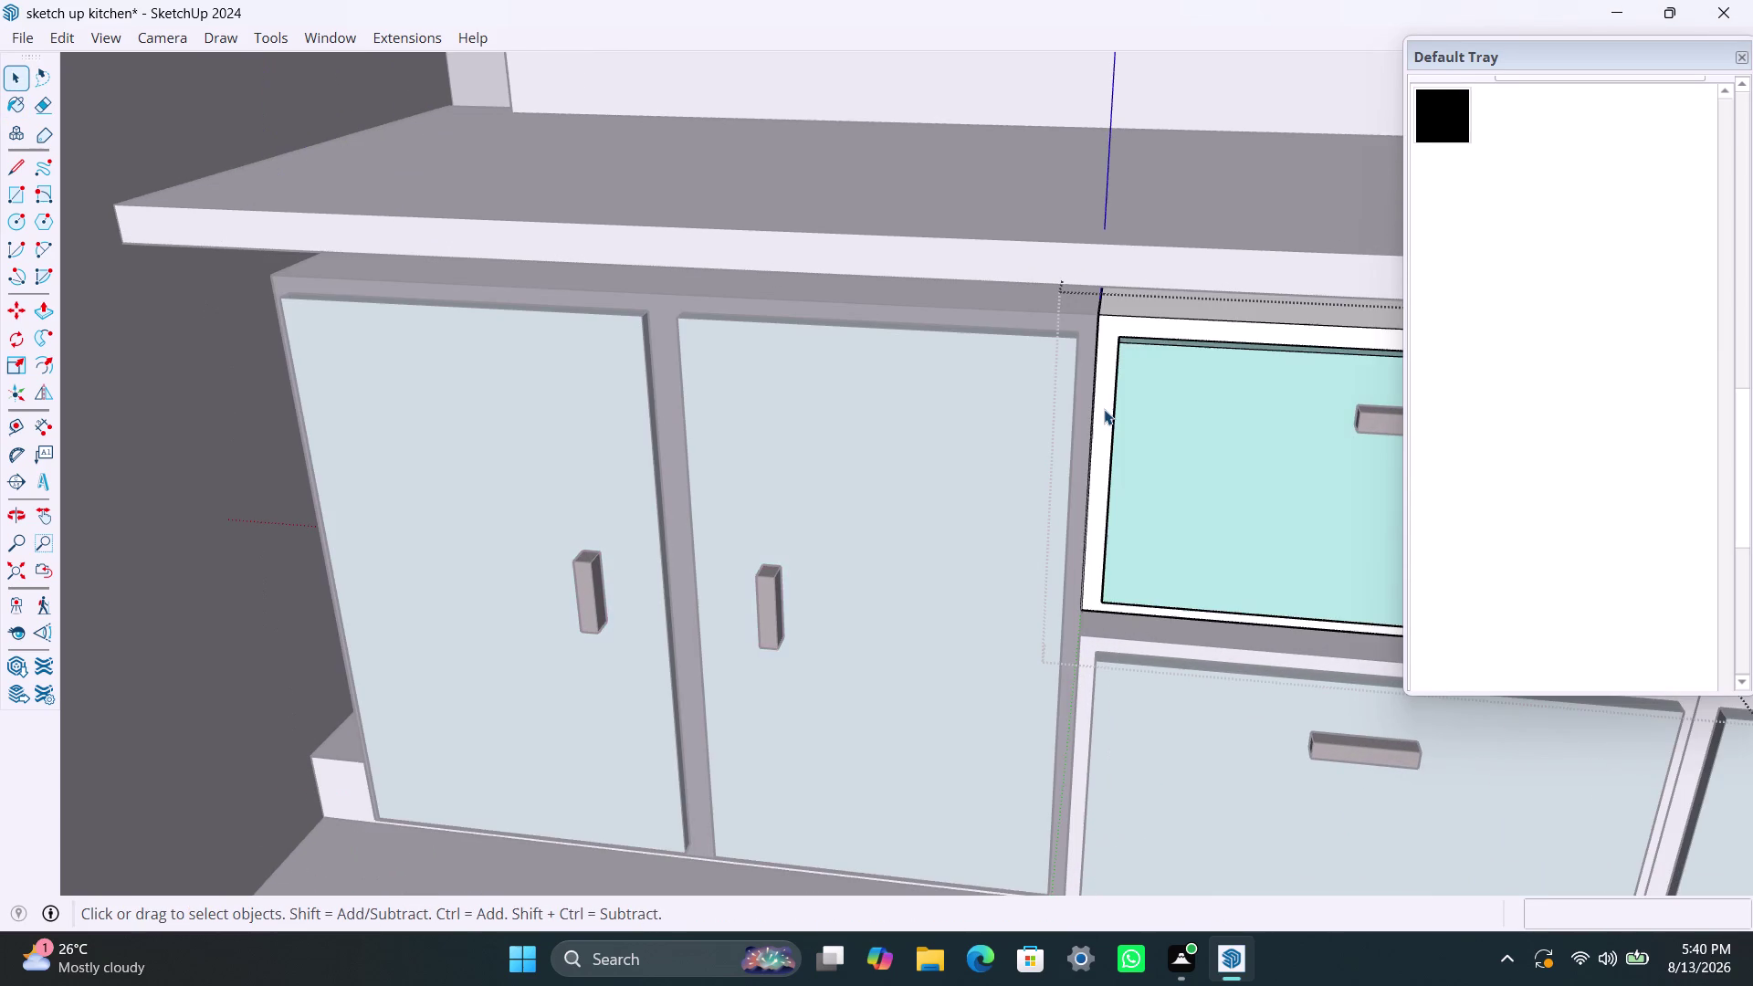
double_click(1103, 409)
double_click(1105, 407)
click(1107, 404)
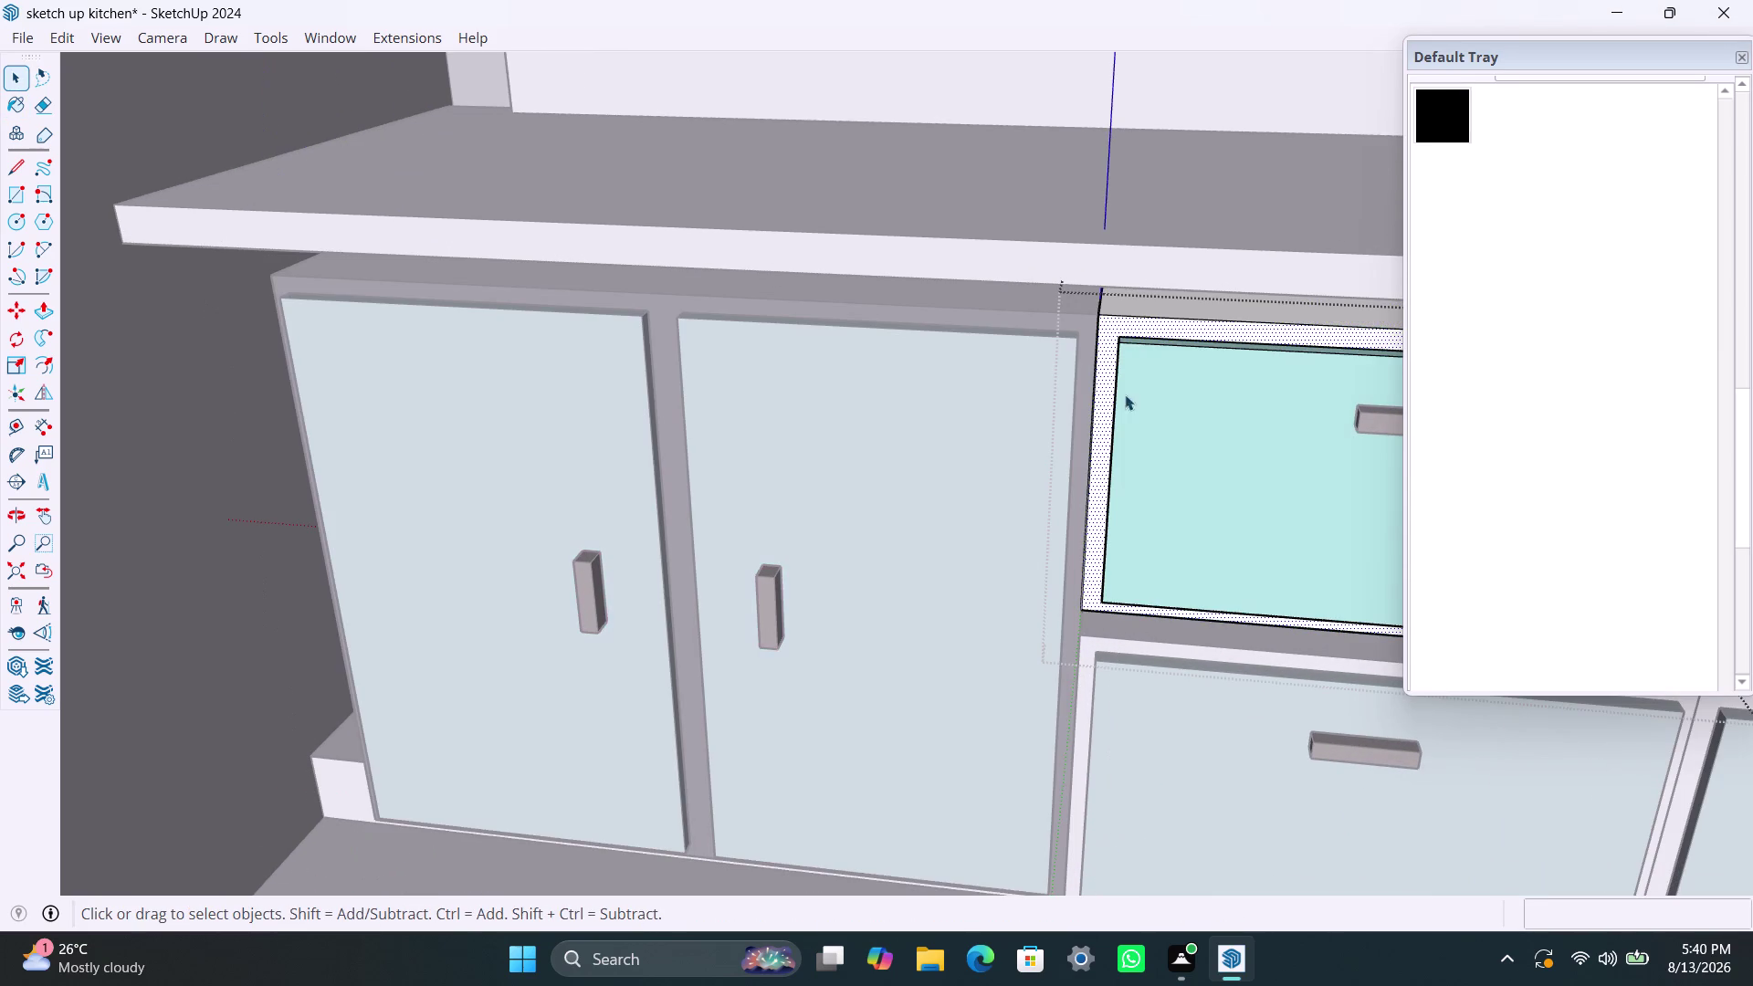
click(1437, 120)
click(1098, 437)
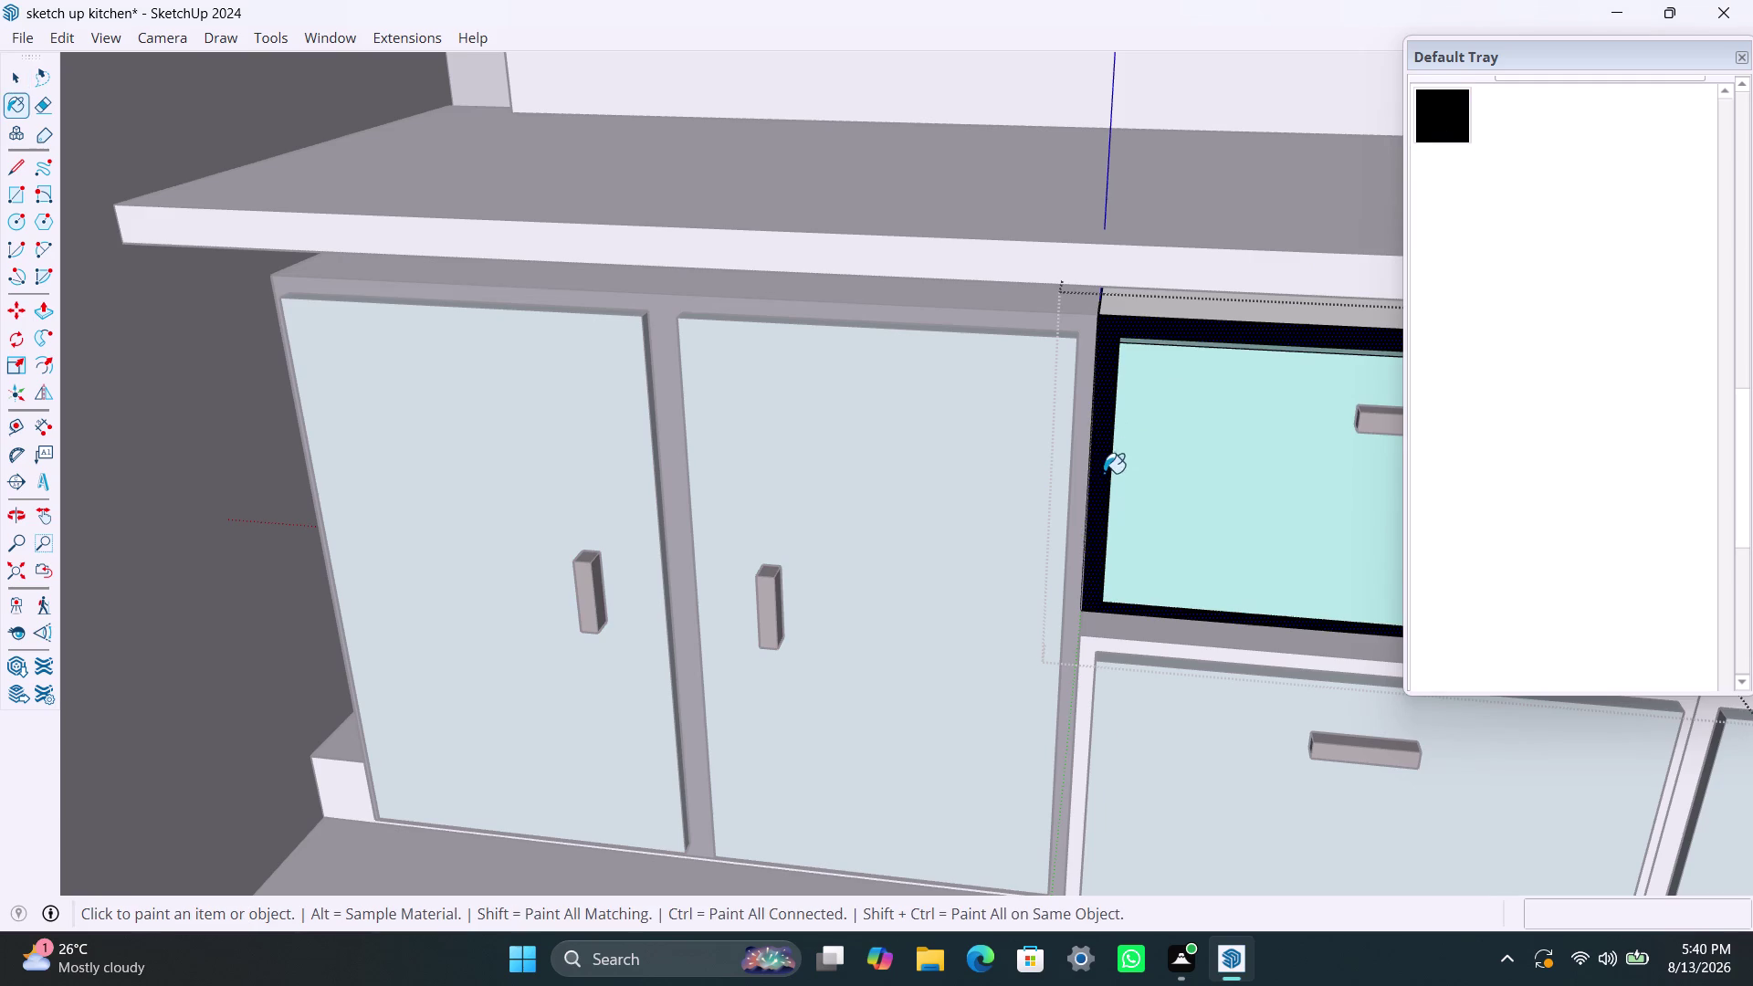
key(space)
Paint the lower drawer unit's frame black.
click(1088, 682)
triple_click(1087, 682)
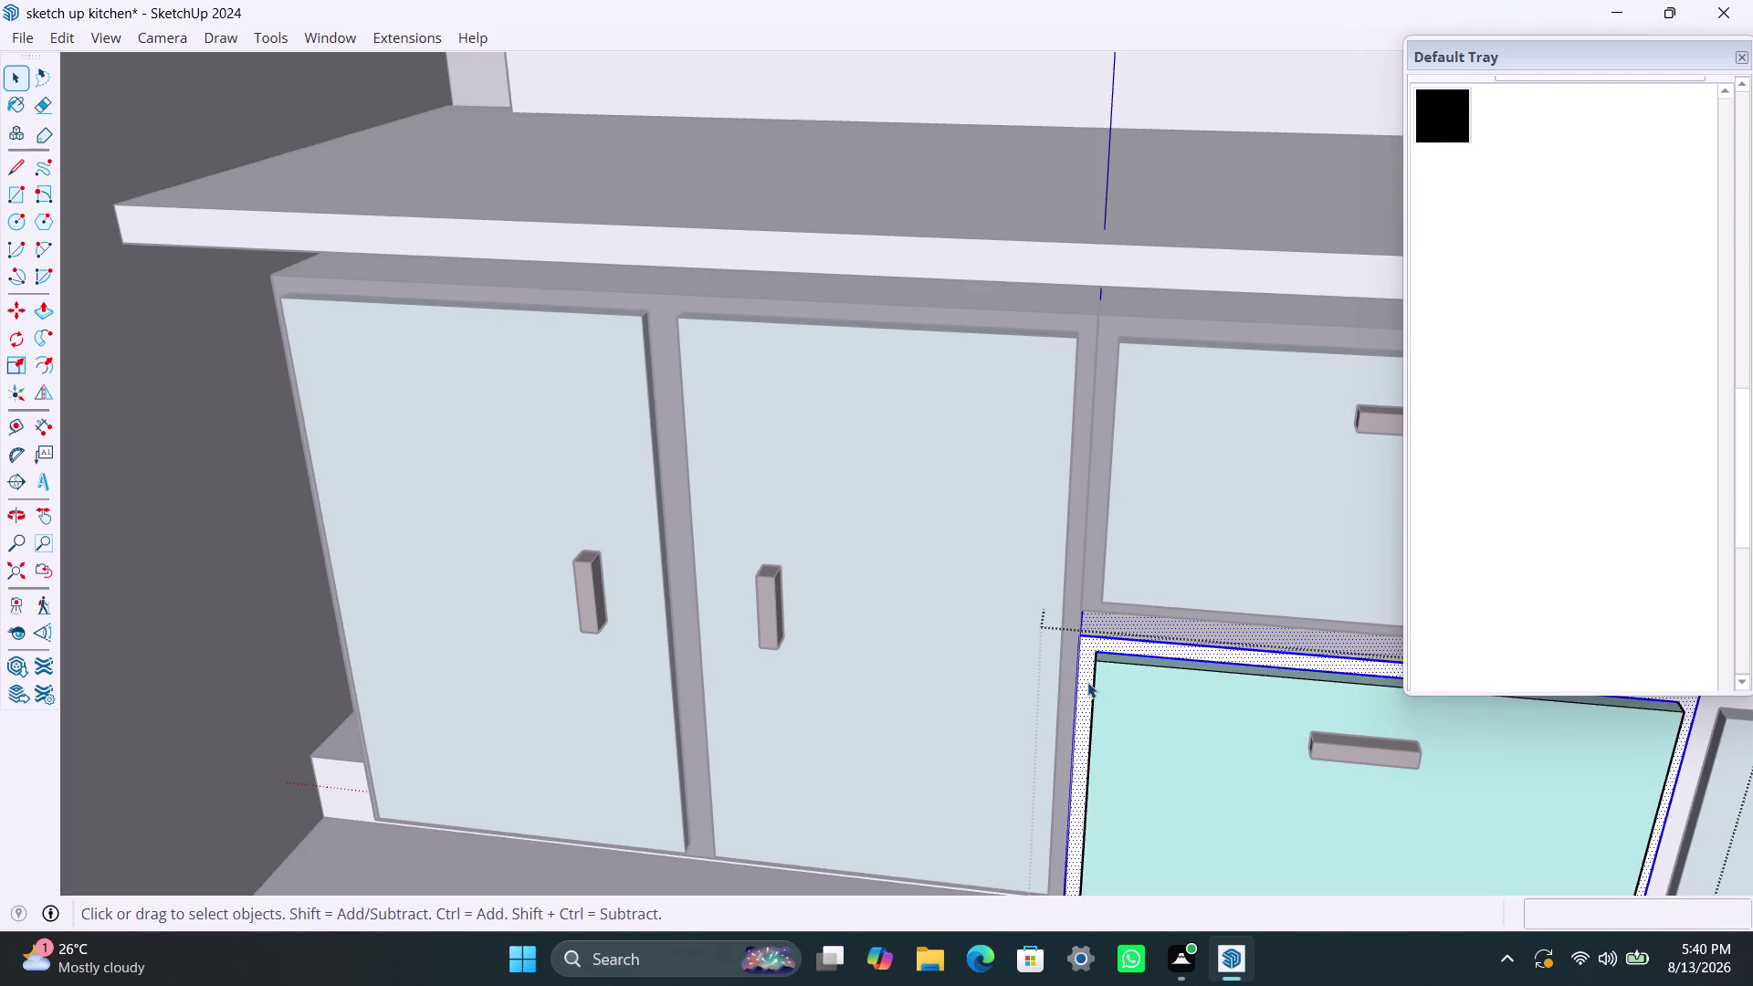
double_click(1087, 682)
click(1088, 660)
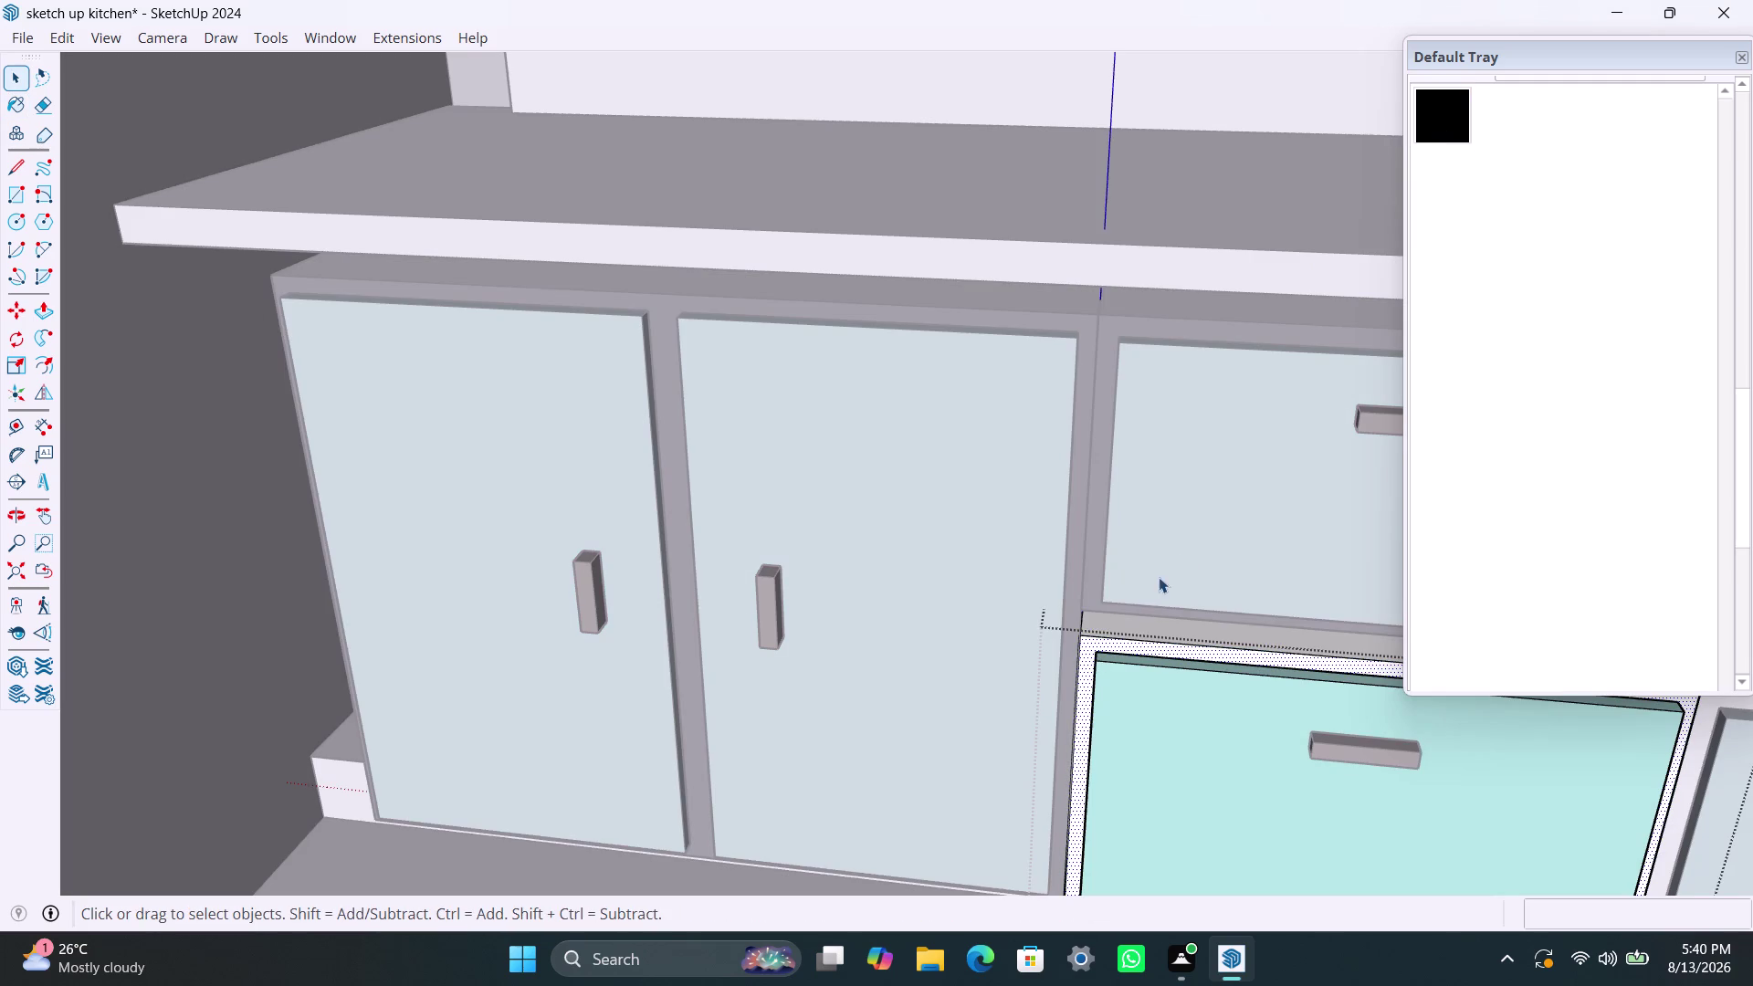
click(1430, 127)
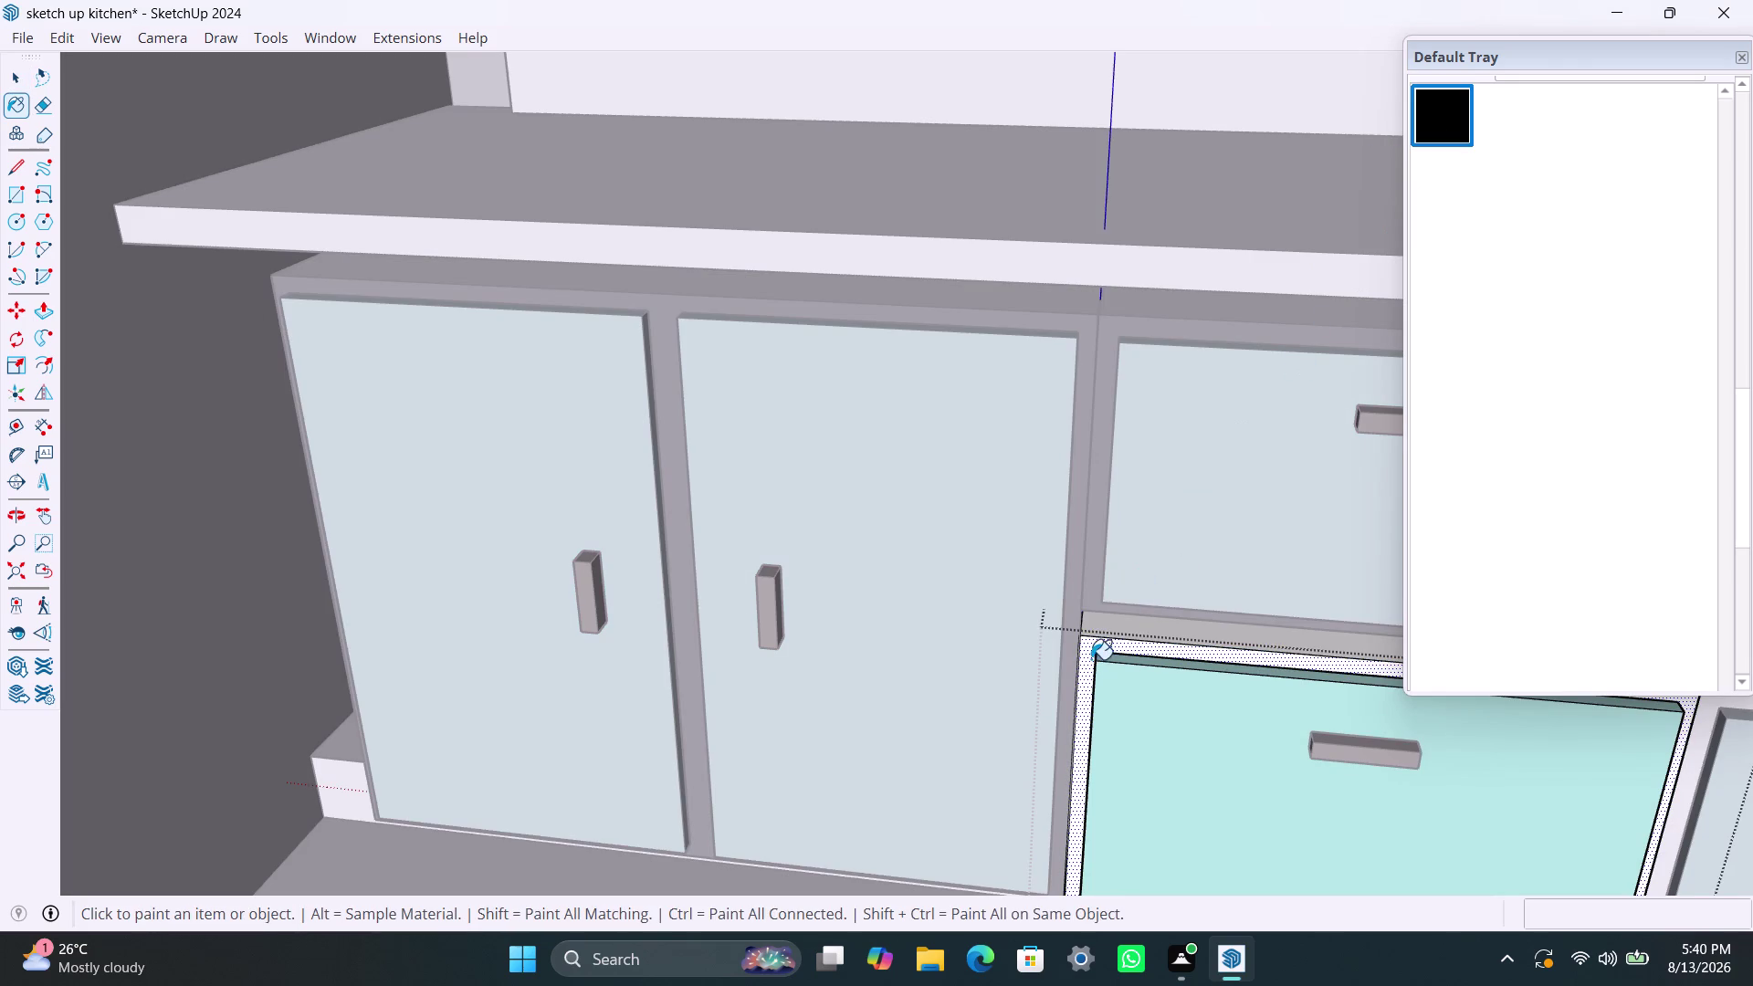
click(1091, 660)
key(space)
scroll(down, 3)
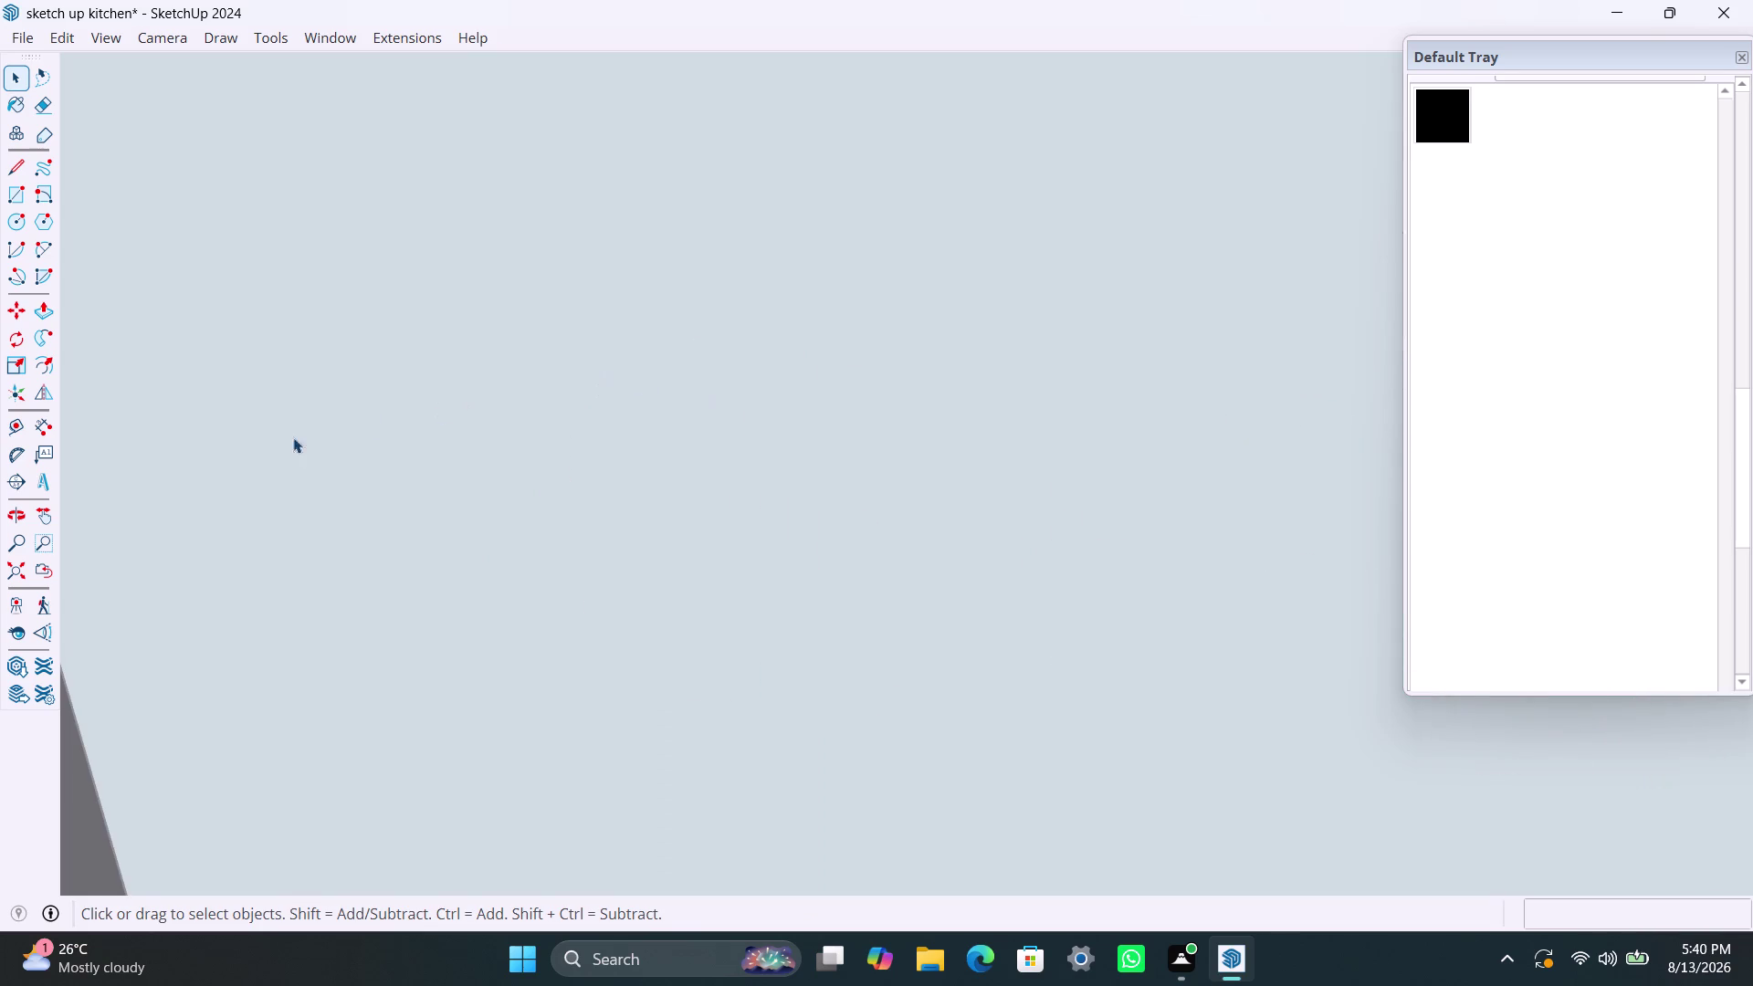
Paint the upper right drawer's frame black.
click(6, 573)
scroll(down, 3)
middle_drag(825, 352, 856, 553)
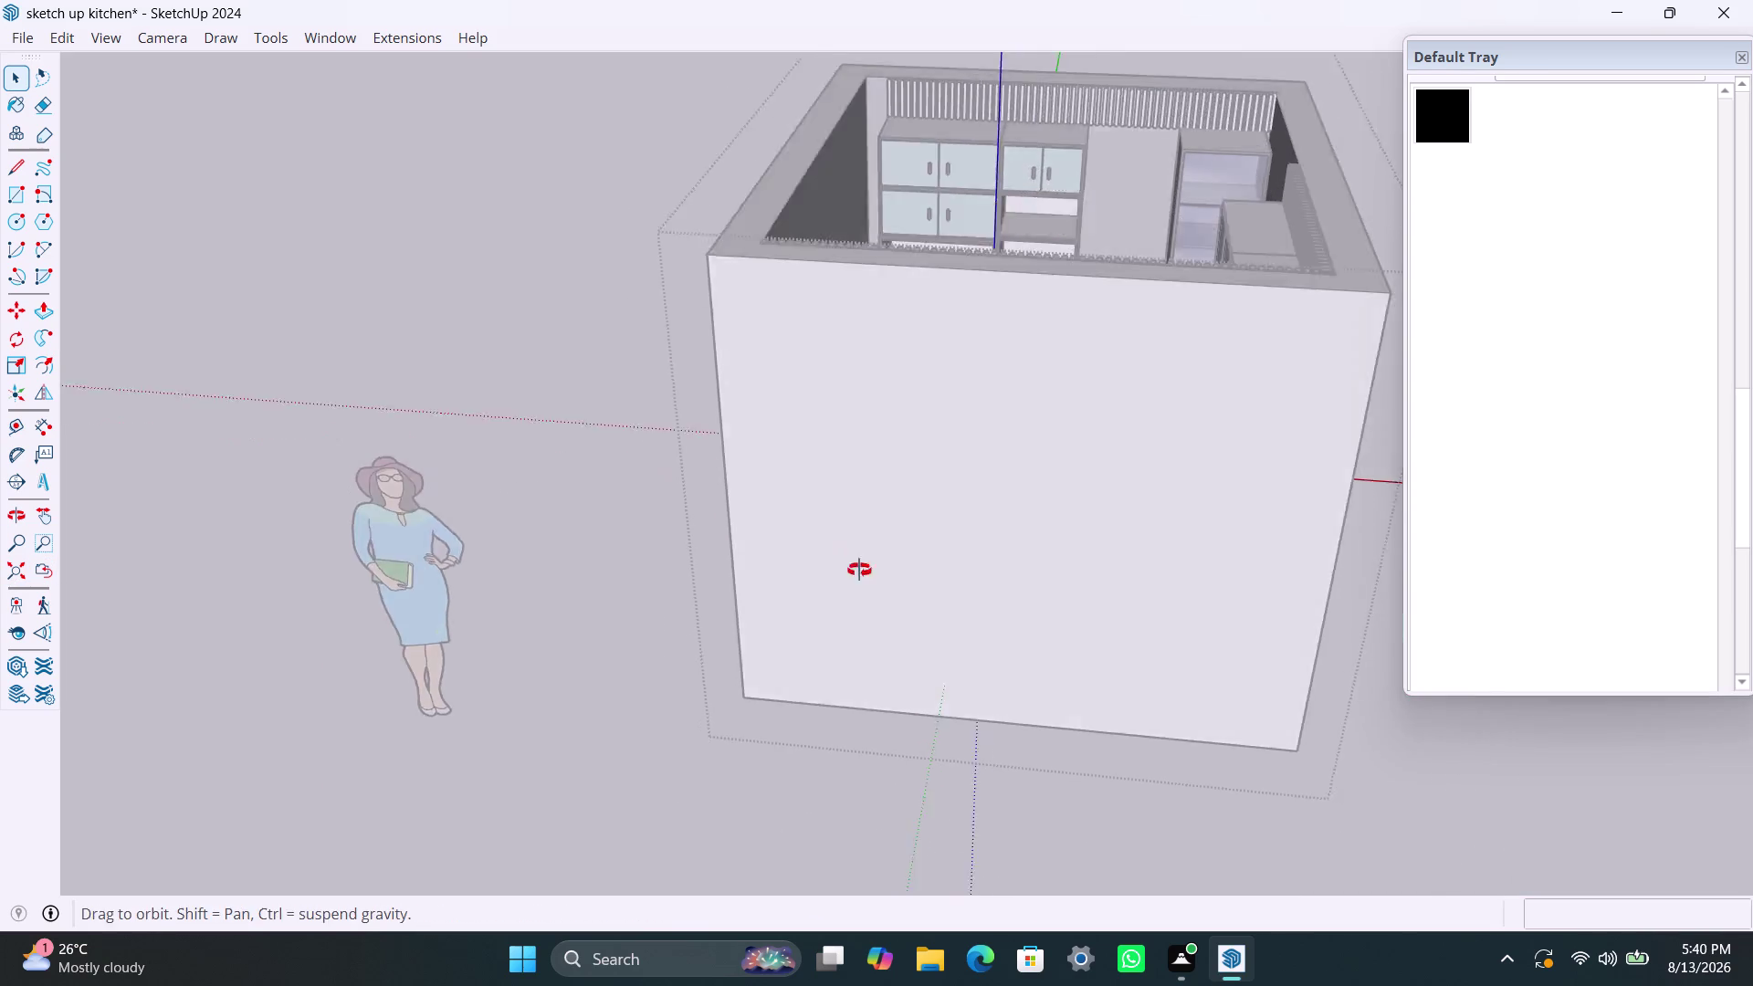
middle_drag(857, 552, 863, 604)
scroll(up, 3)
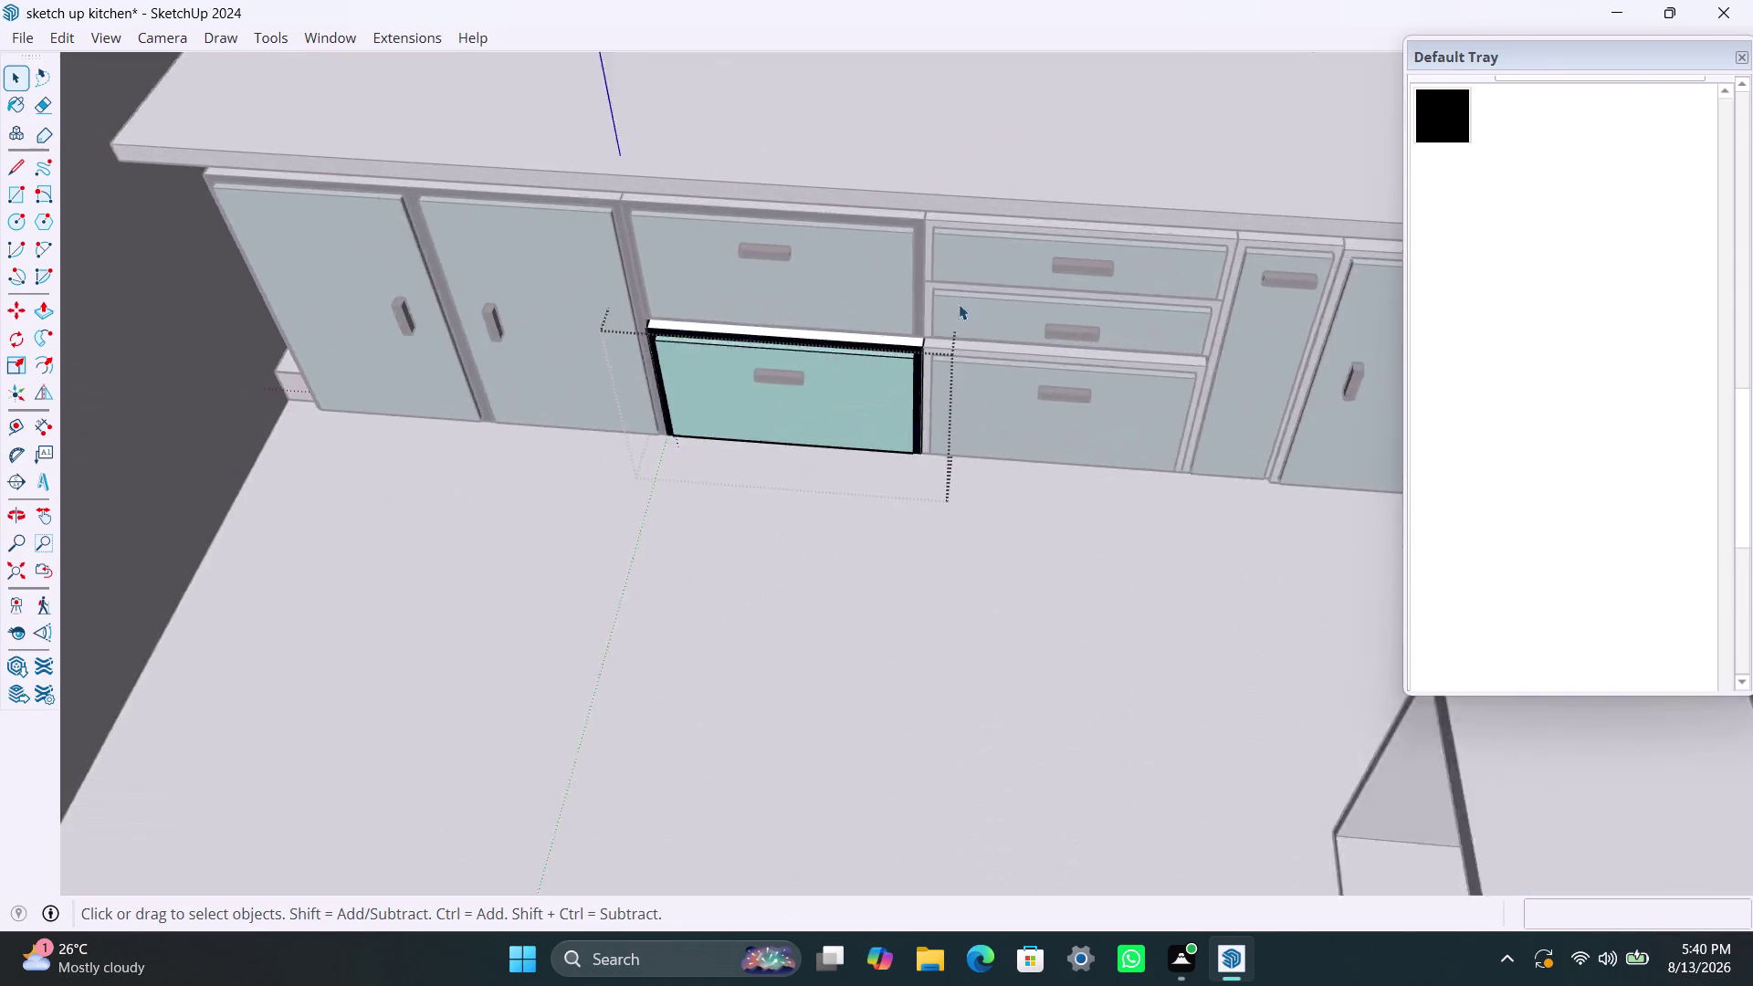
scroll(up, 3)
scroll(up, 3)
triple_click(919, 248)
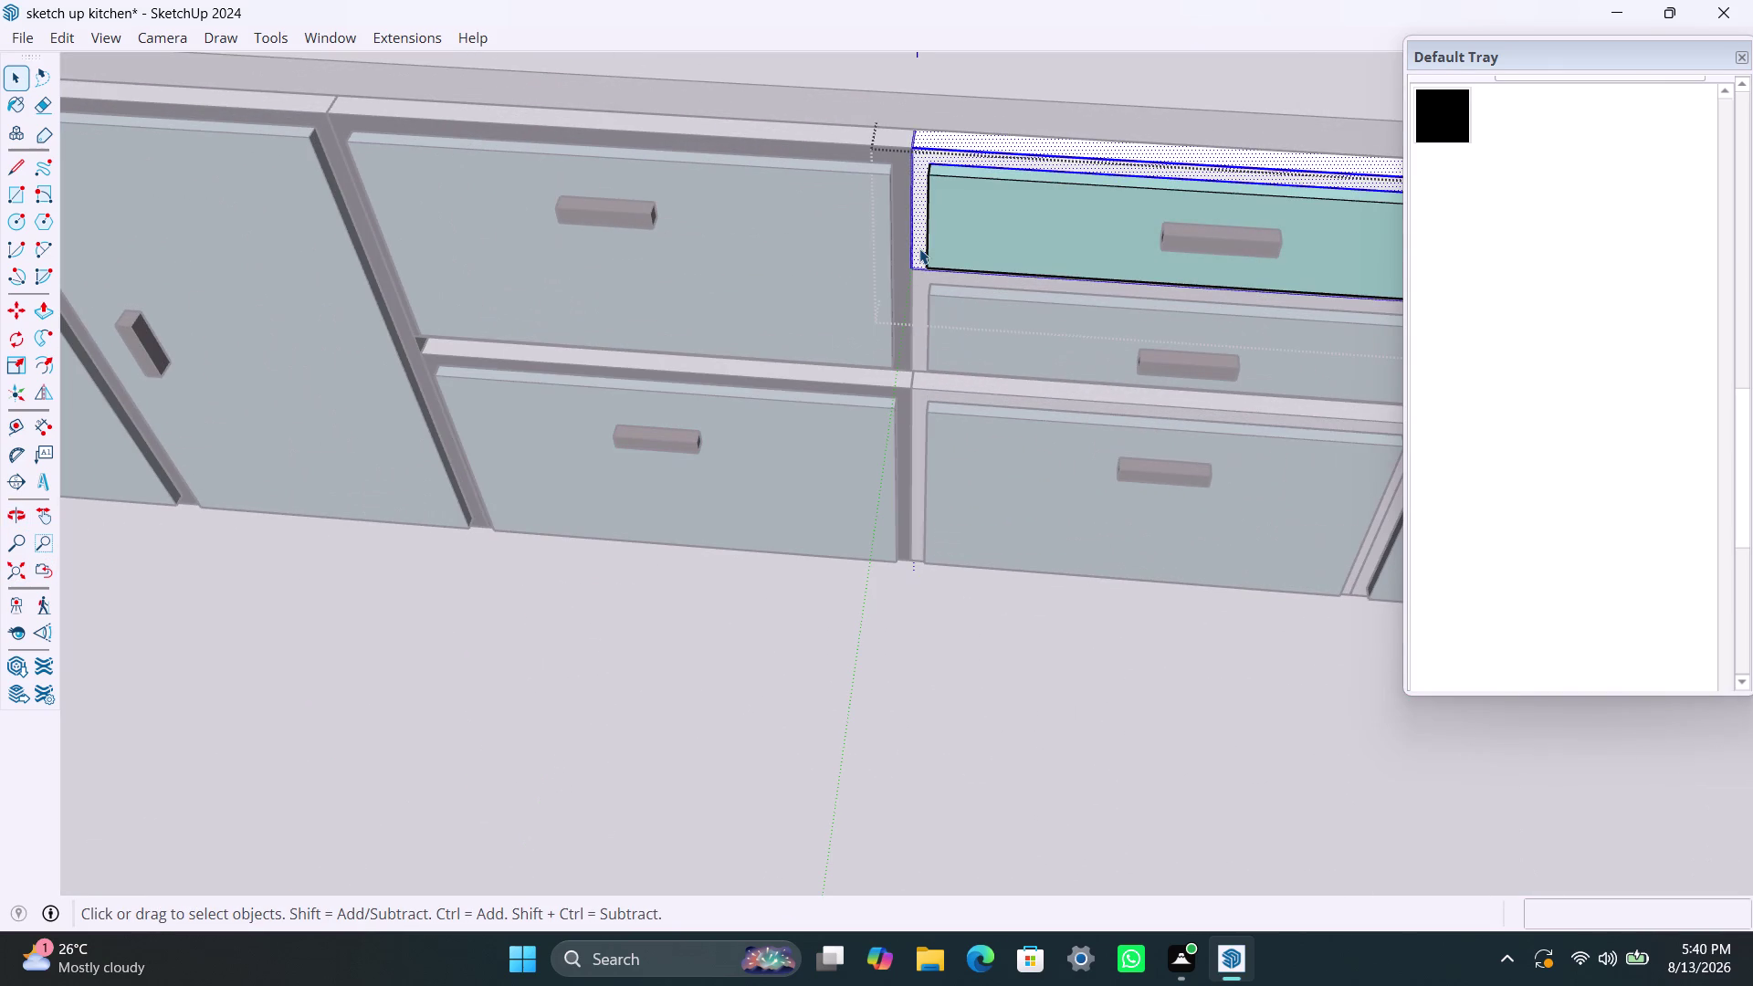
double_click(919, 248)
click(1443, 113)
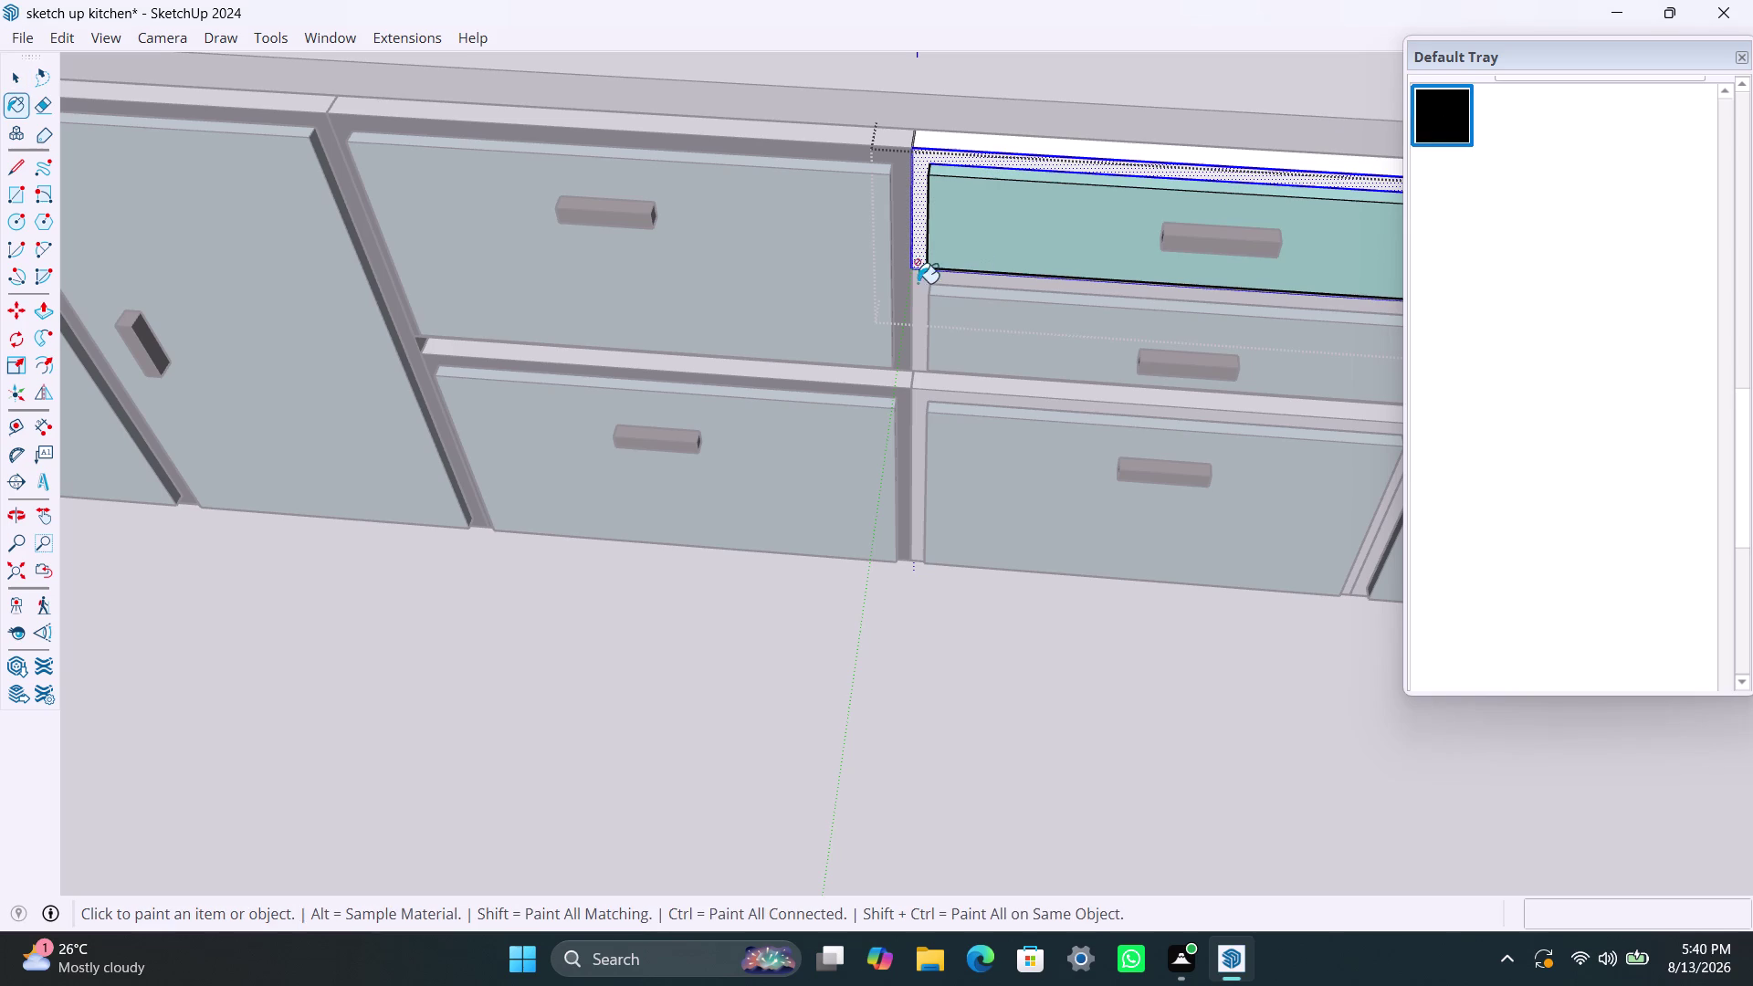
click(922, 243)
triple_click(919, 333)
triple_click(920, 334)
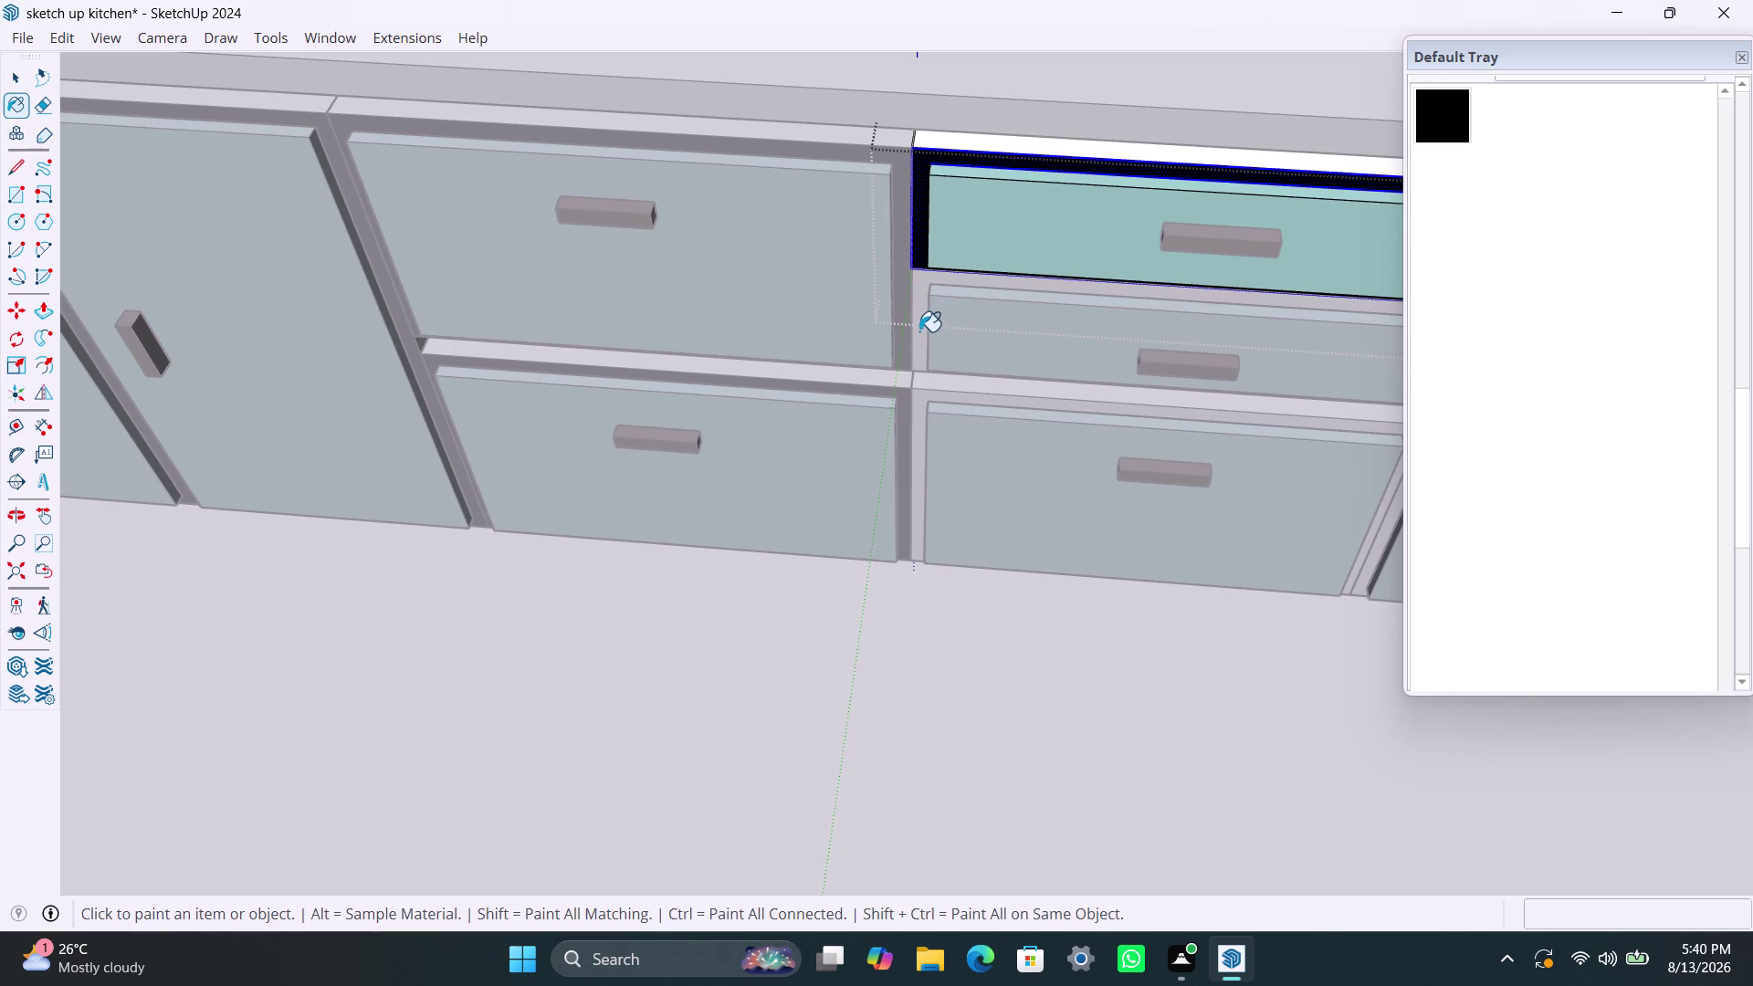
click(916, 330)
text(v)
key(space)
Paint the middle drawer's frame black.
triple_click(917, 330)
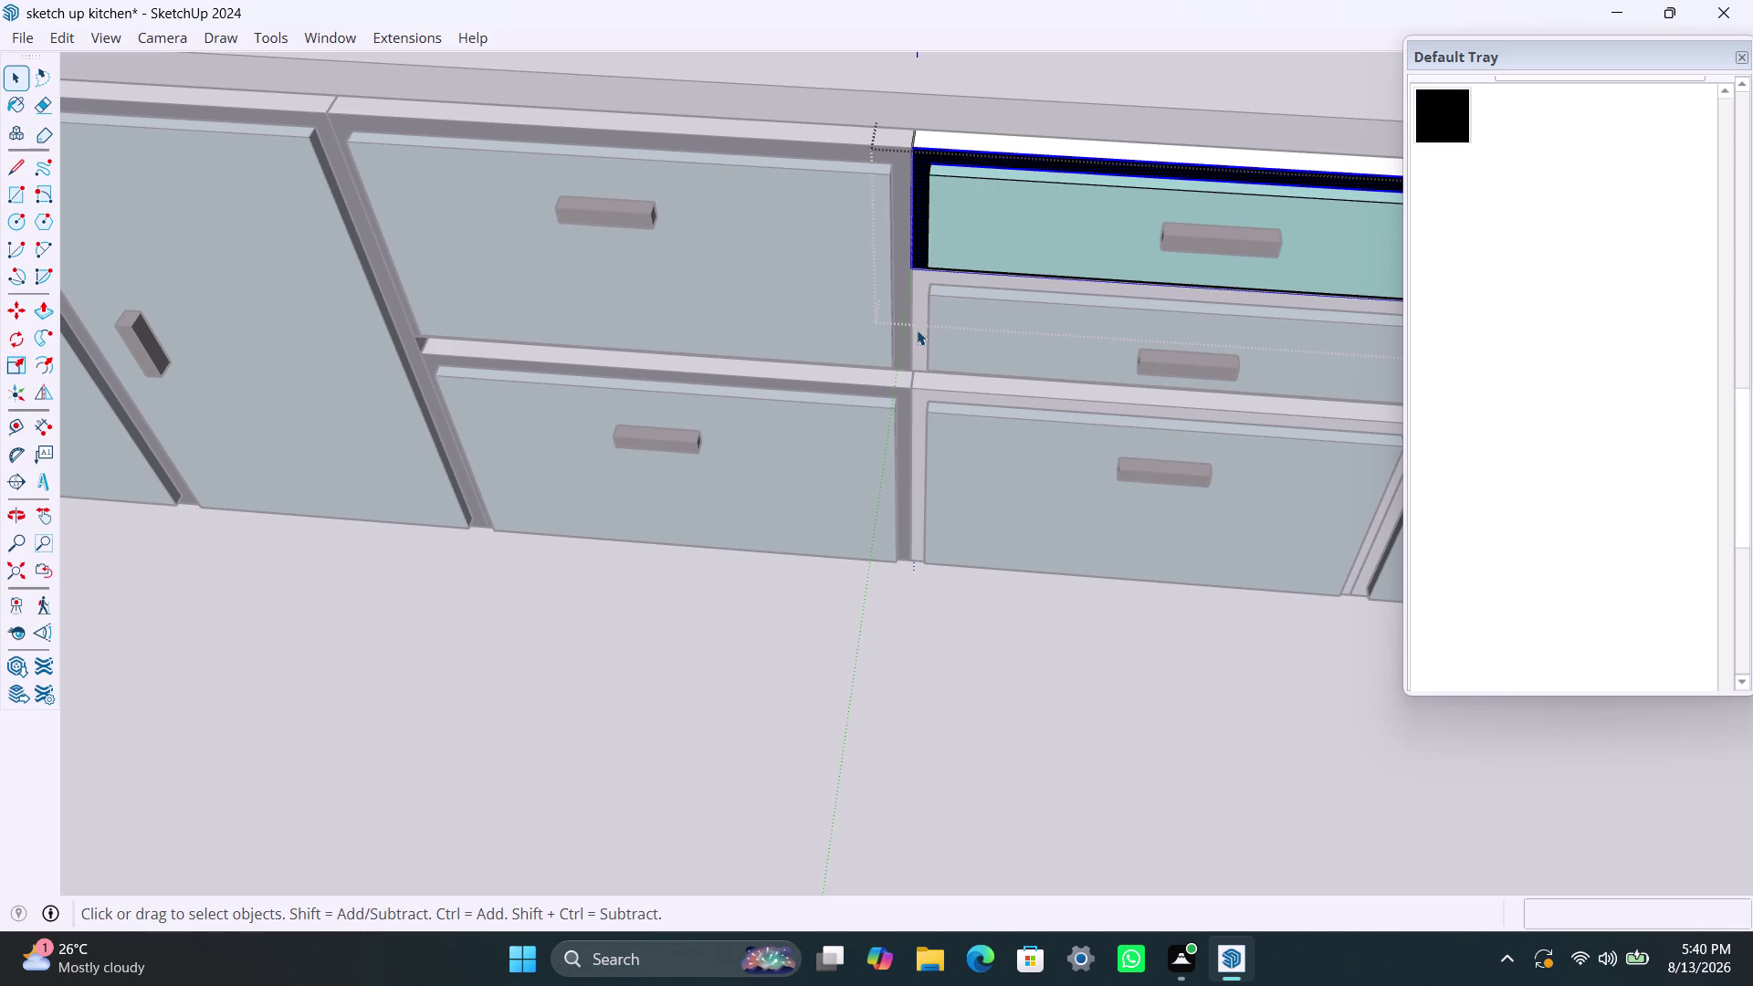
click(916, 328)
click(917, 327)
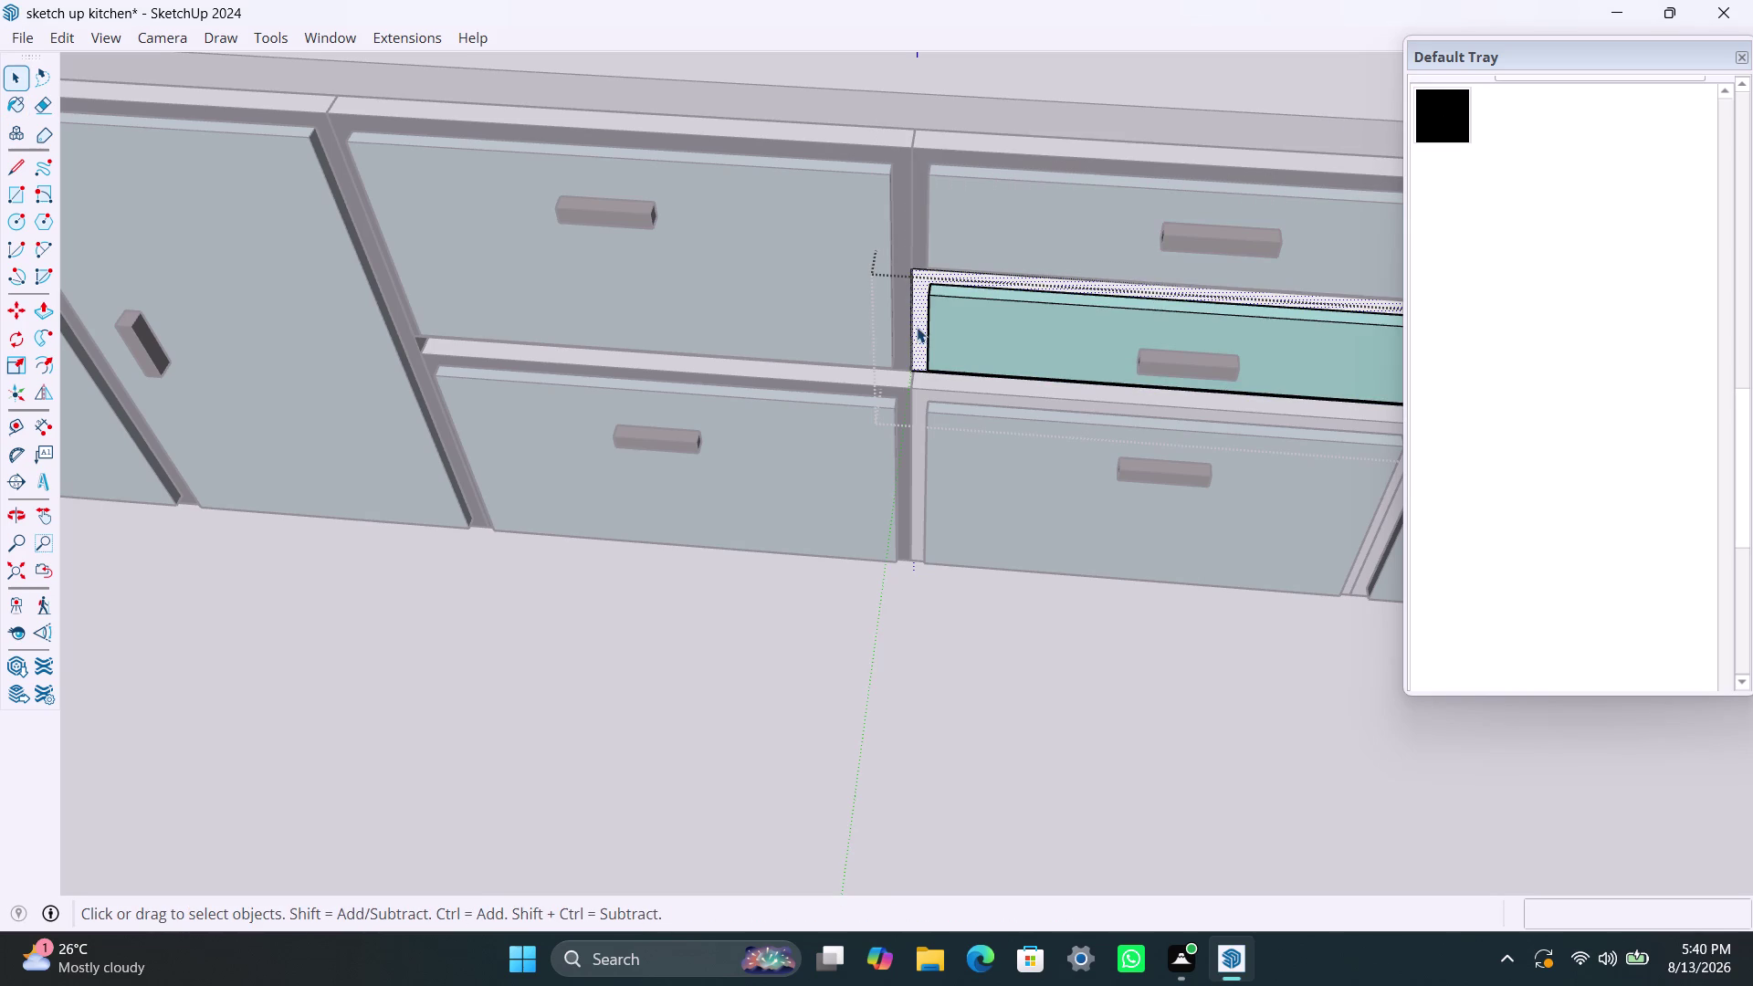
click(1454, 137)
click(918, 349)
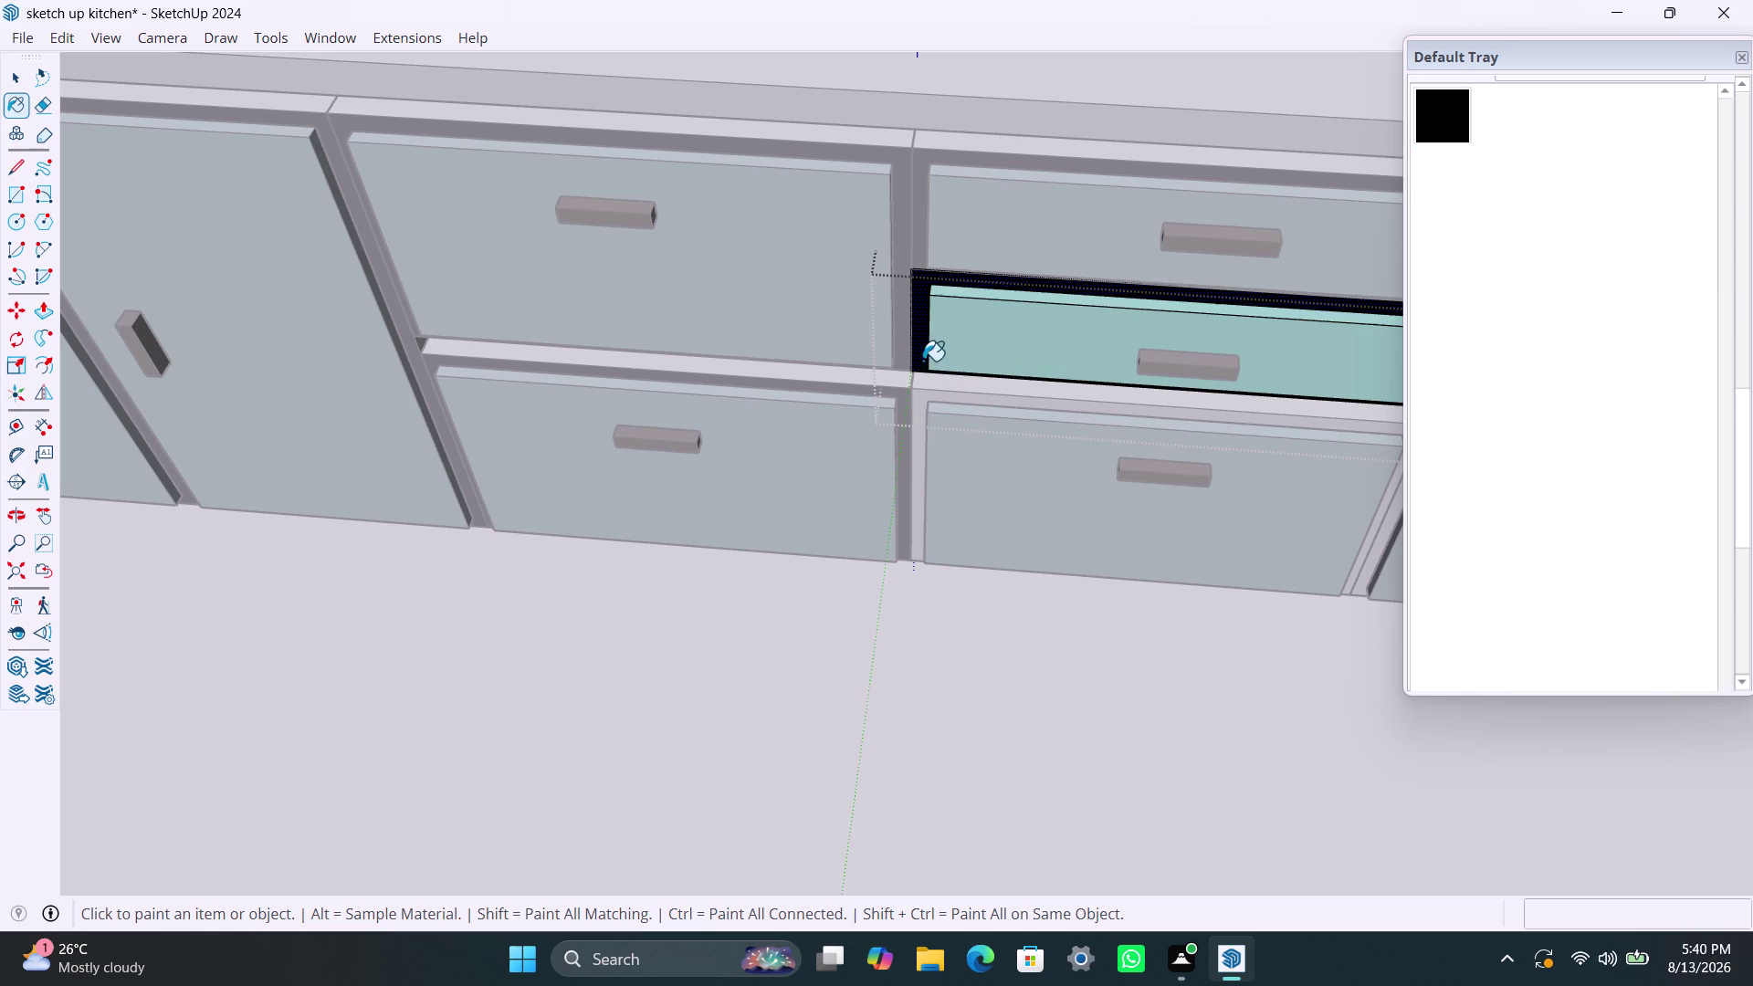
key(space)
Paint the bottom drawer's frame black.
triple_click(923, 418)
click(923, 418)
triple_click(922, 418)
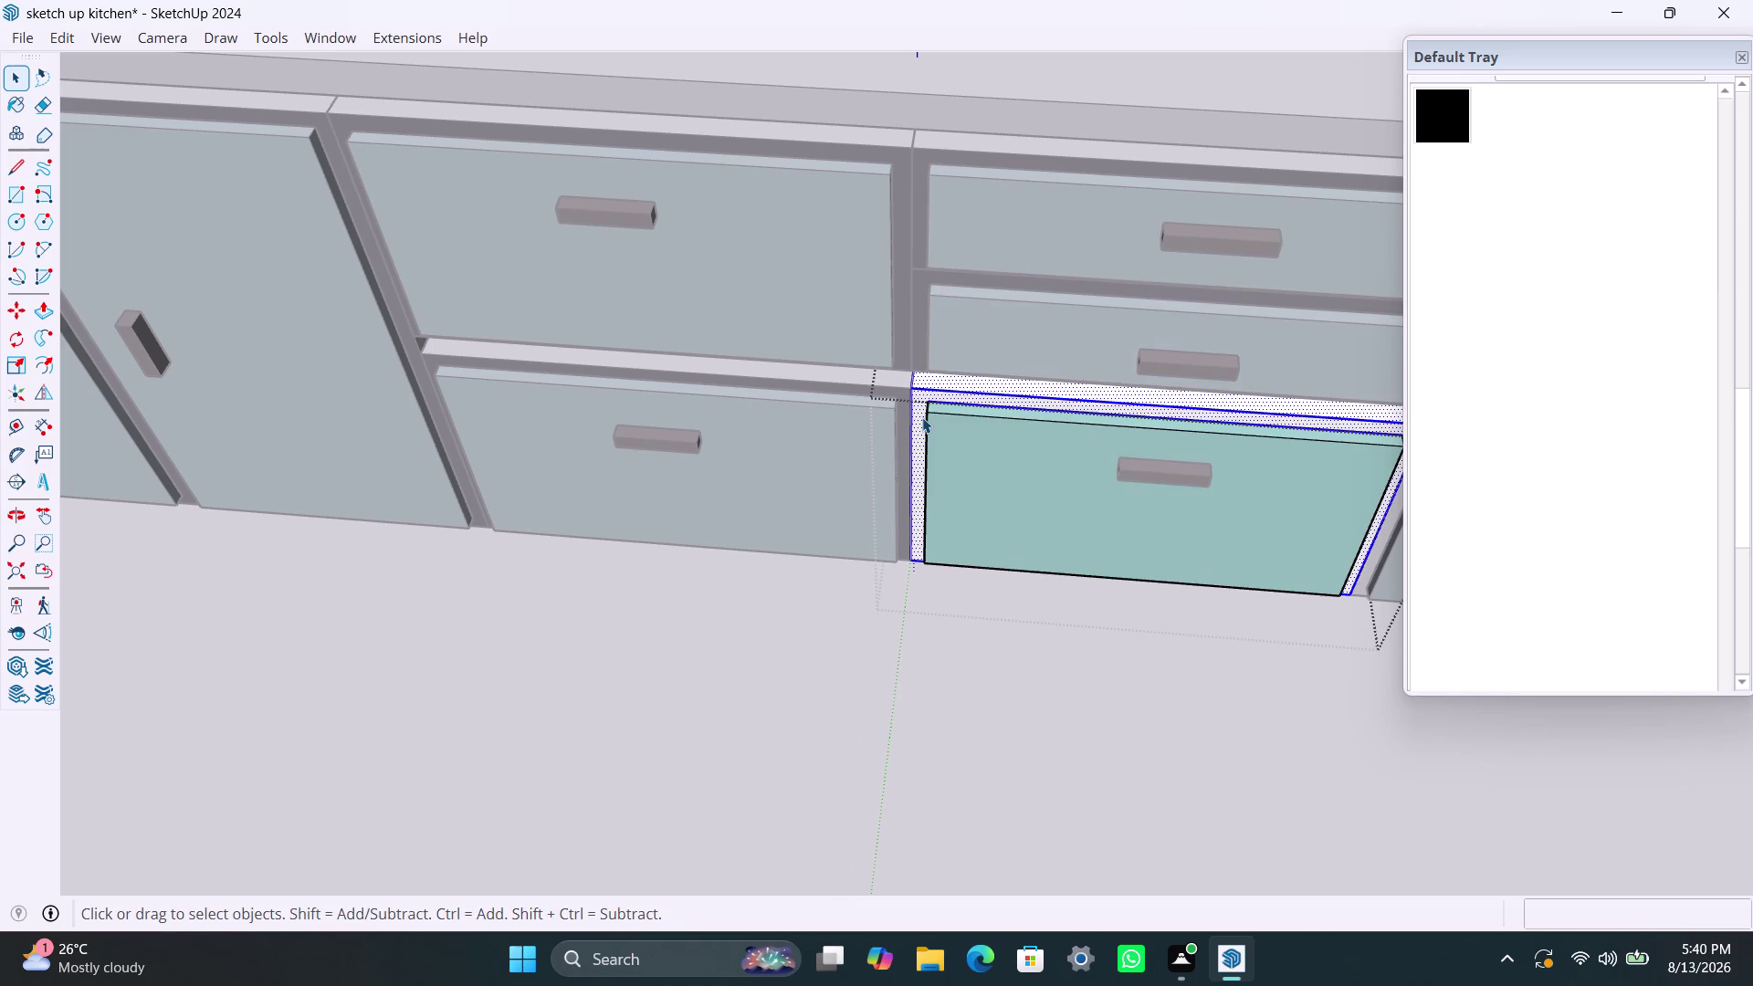
click(921, 408)
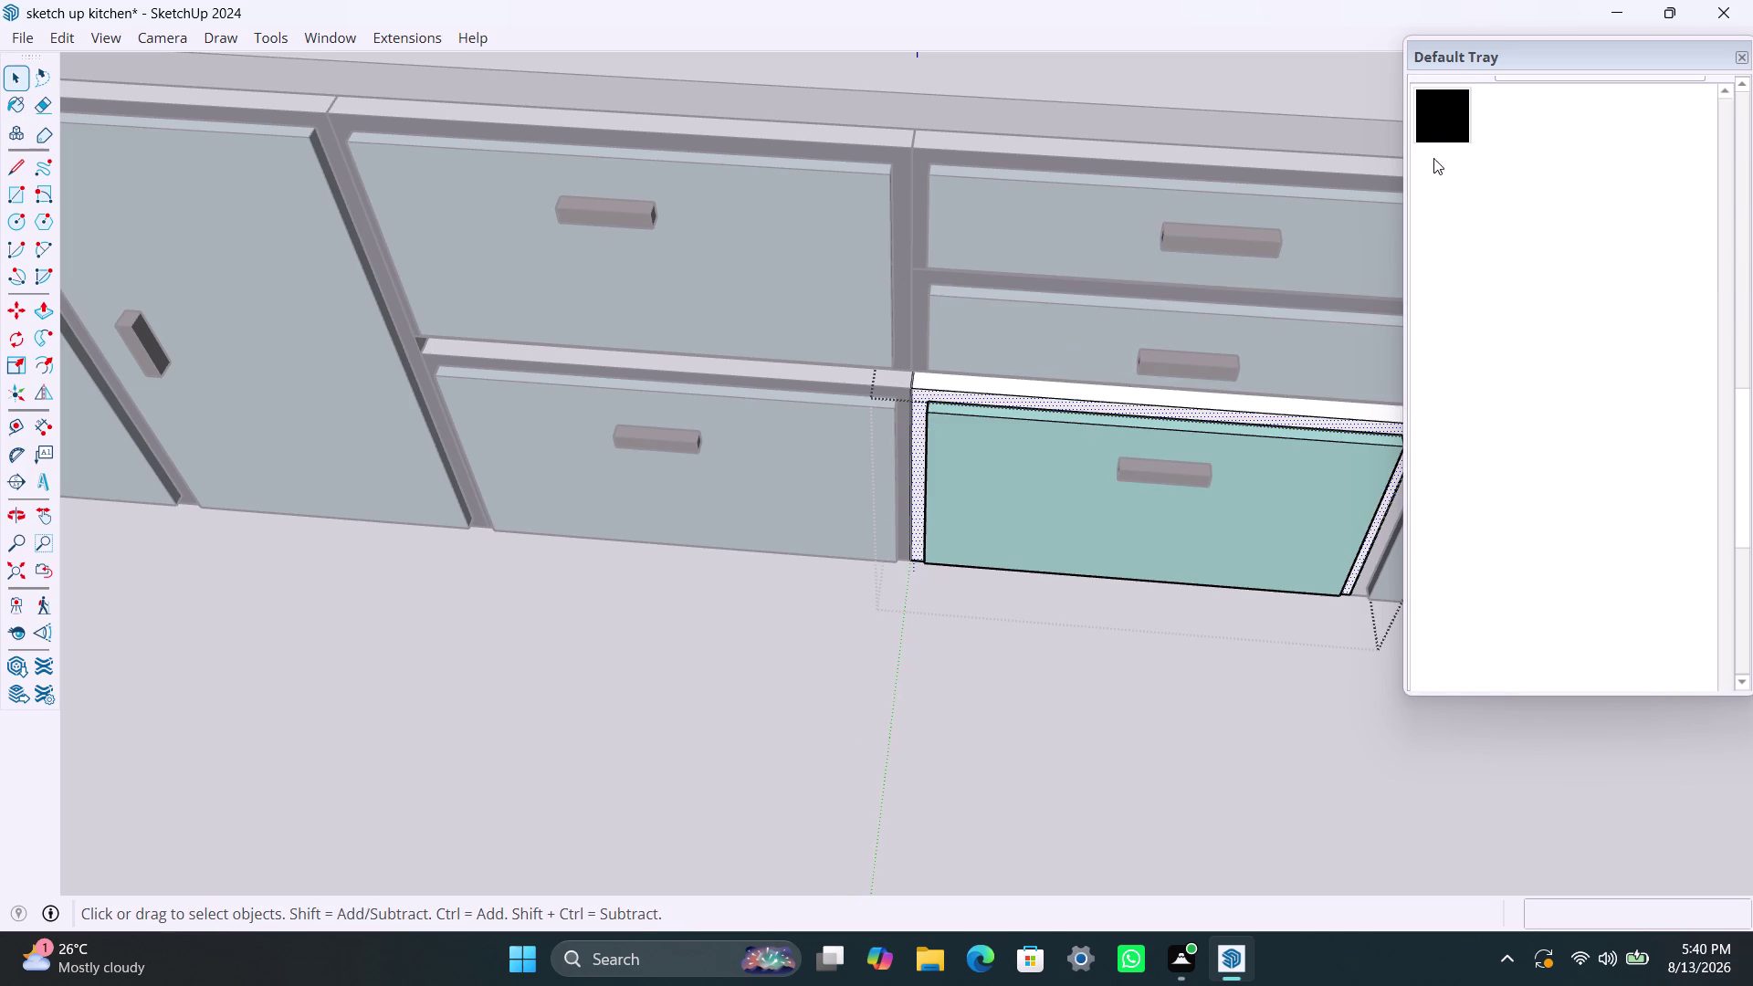
click(1427, 128)
click(918, 417)
key(space)
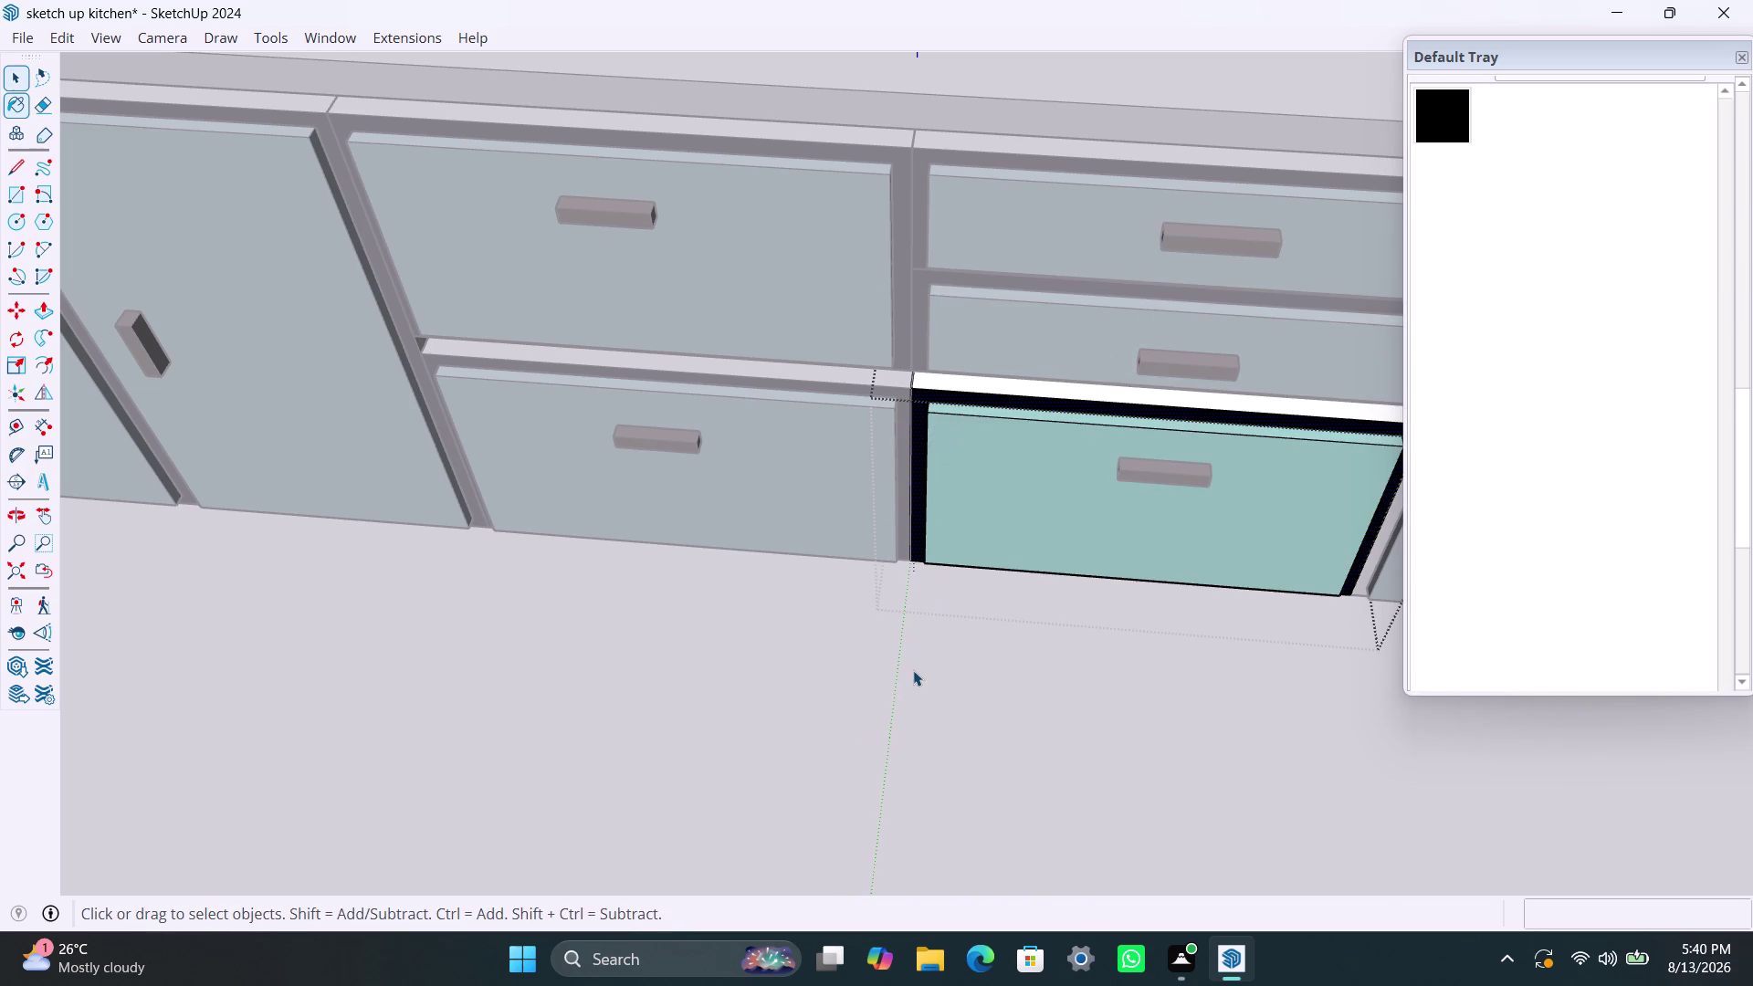
Paint the narrow tall door's frame black.
click(913, 670)
scroll(down, 3)
middle_drag(897, 528, 1073, 539)
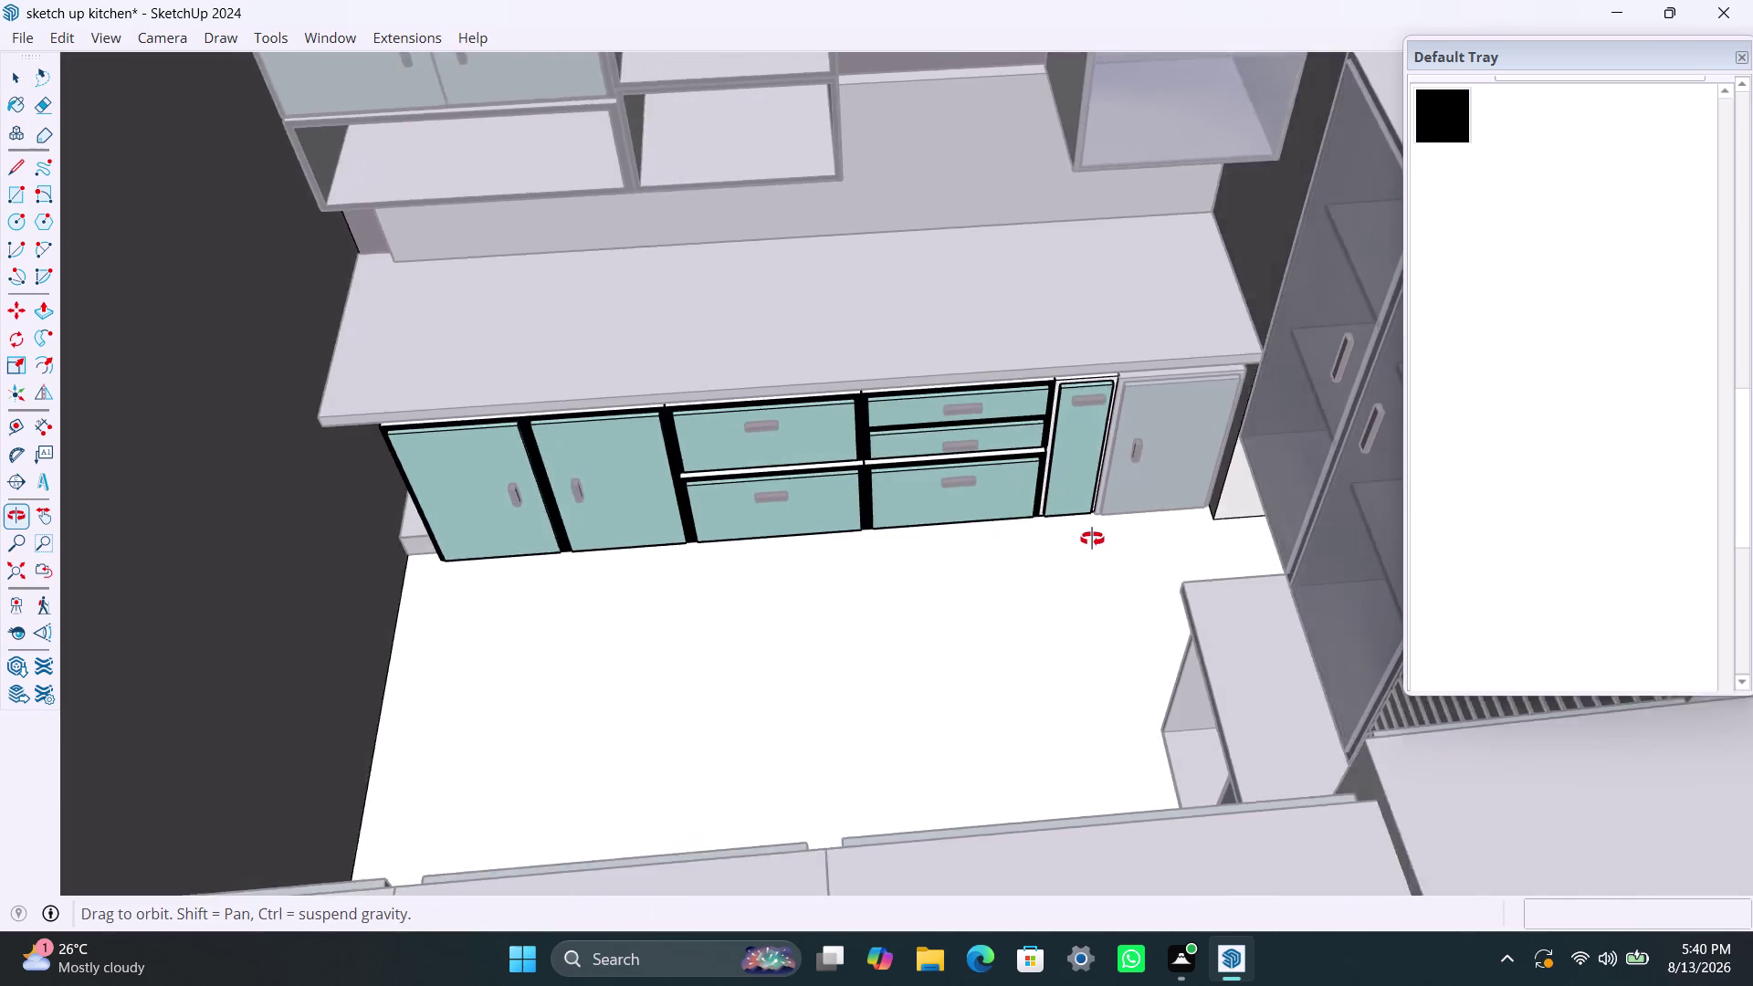
middle_drag(1073, 539, 1161, 528)
scroll(up, 3)
scroll(up, 3)
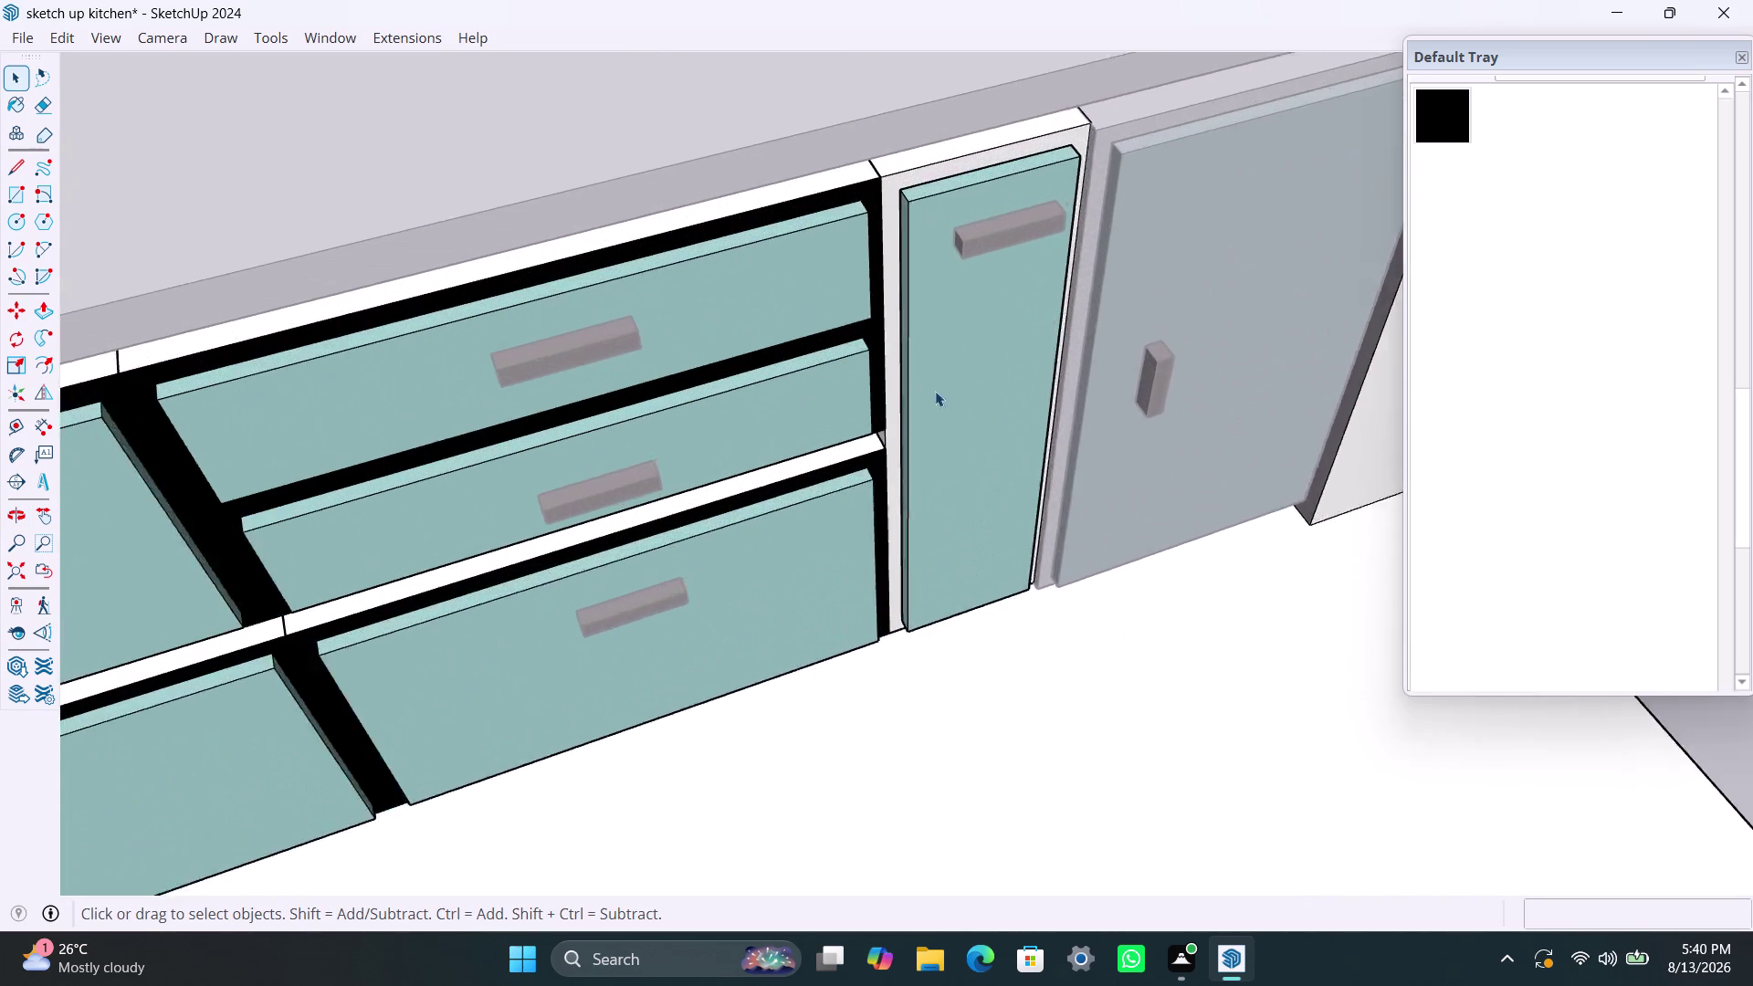
scroll(up, 3)
click(854, 391)
triple_click(864, 389)
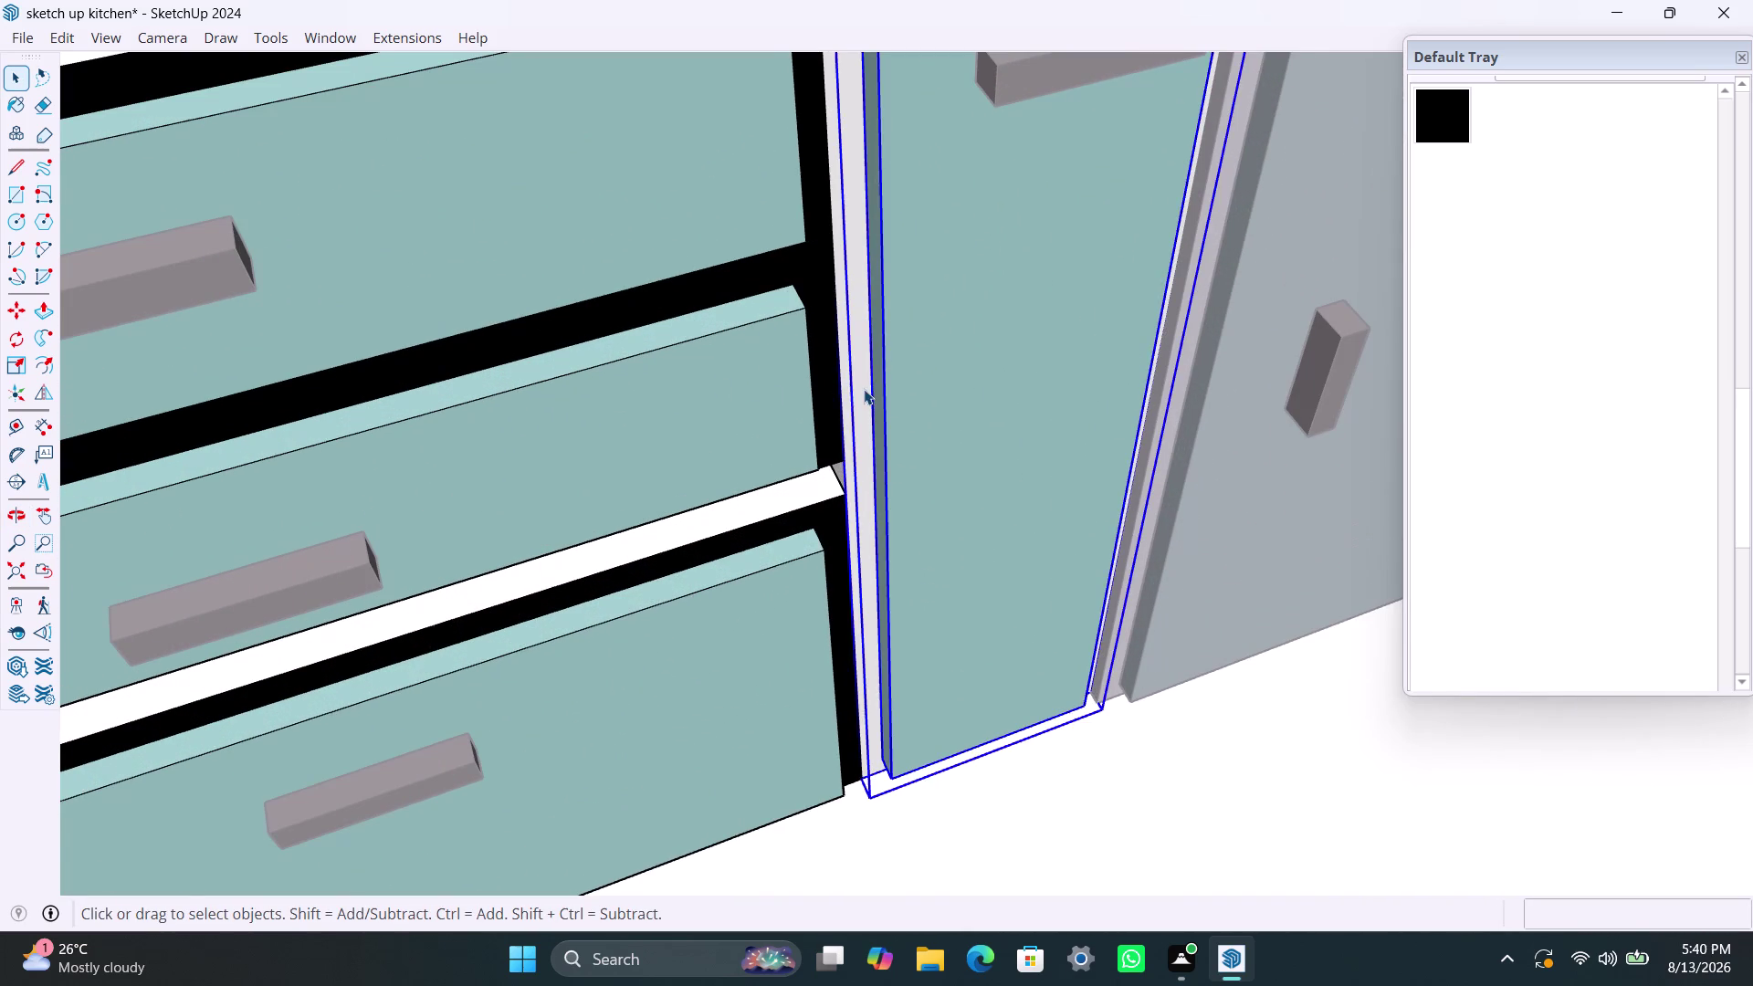
click(863, 389)
click(864, 389)
click(865, 389)
click(861, 393)
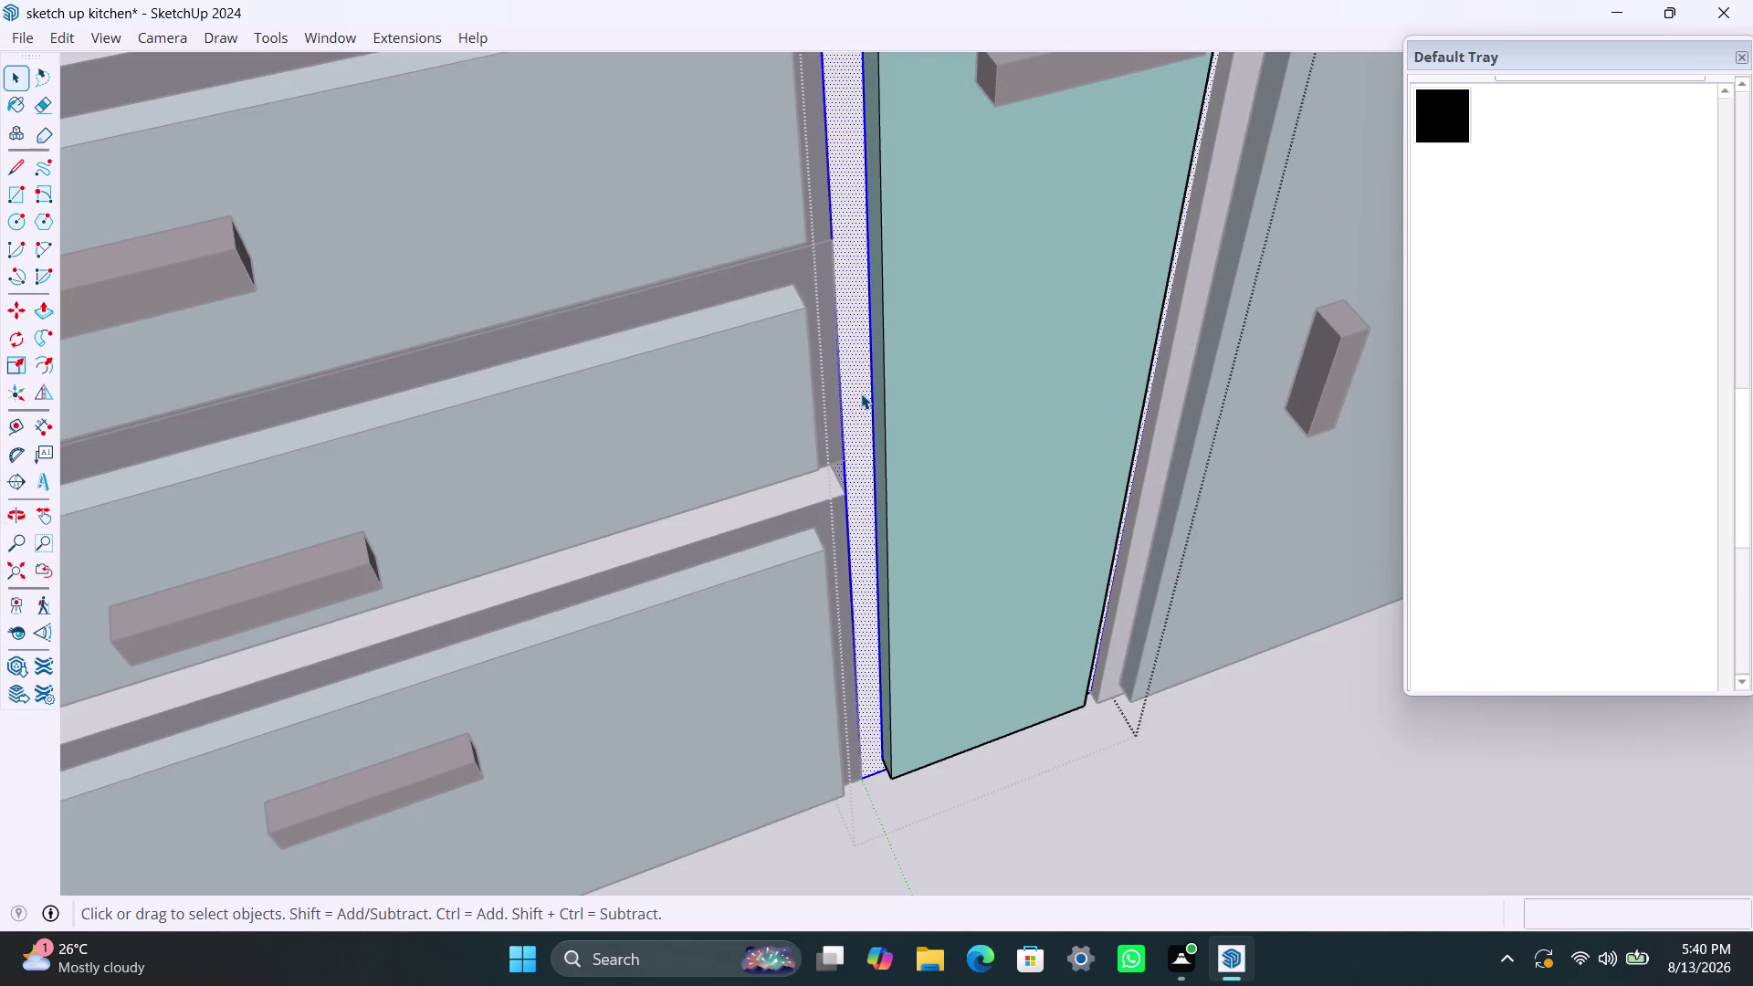
click(856, 402)
click(1429, 112)
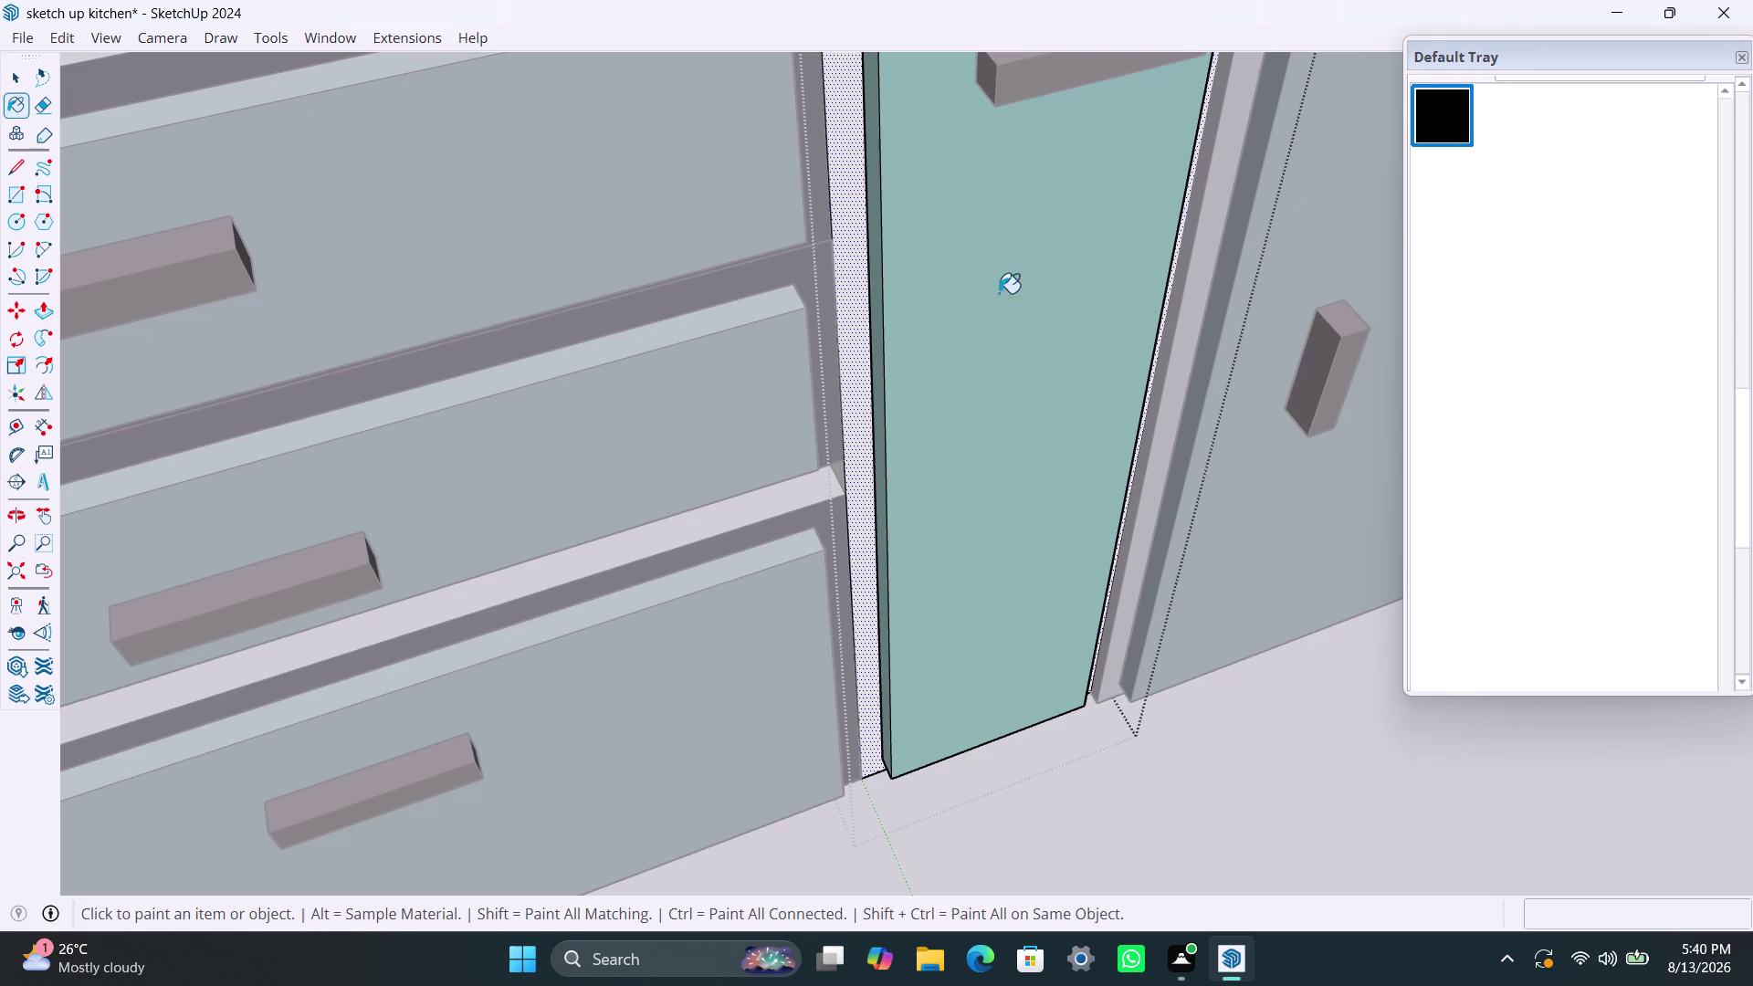
click(846, 285)
key(space)
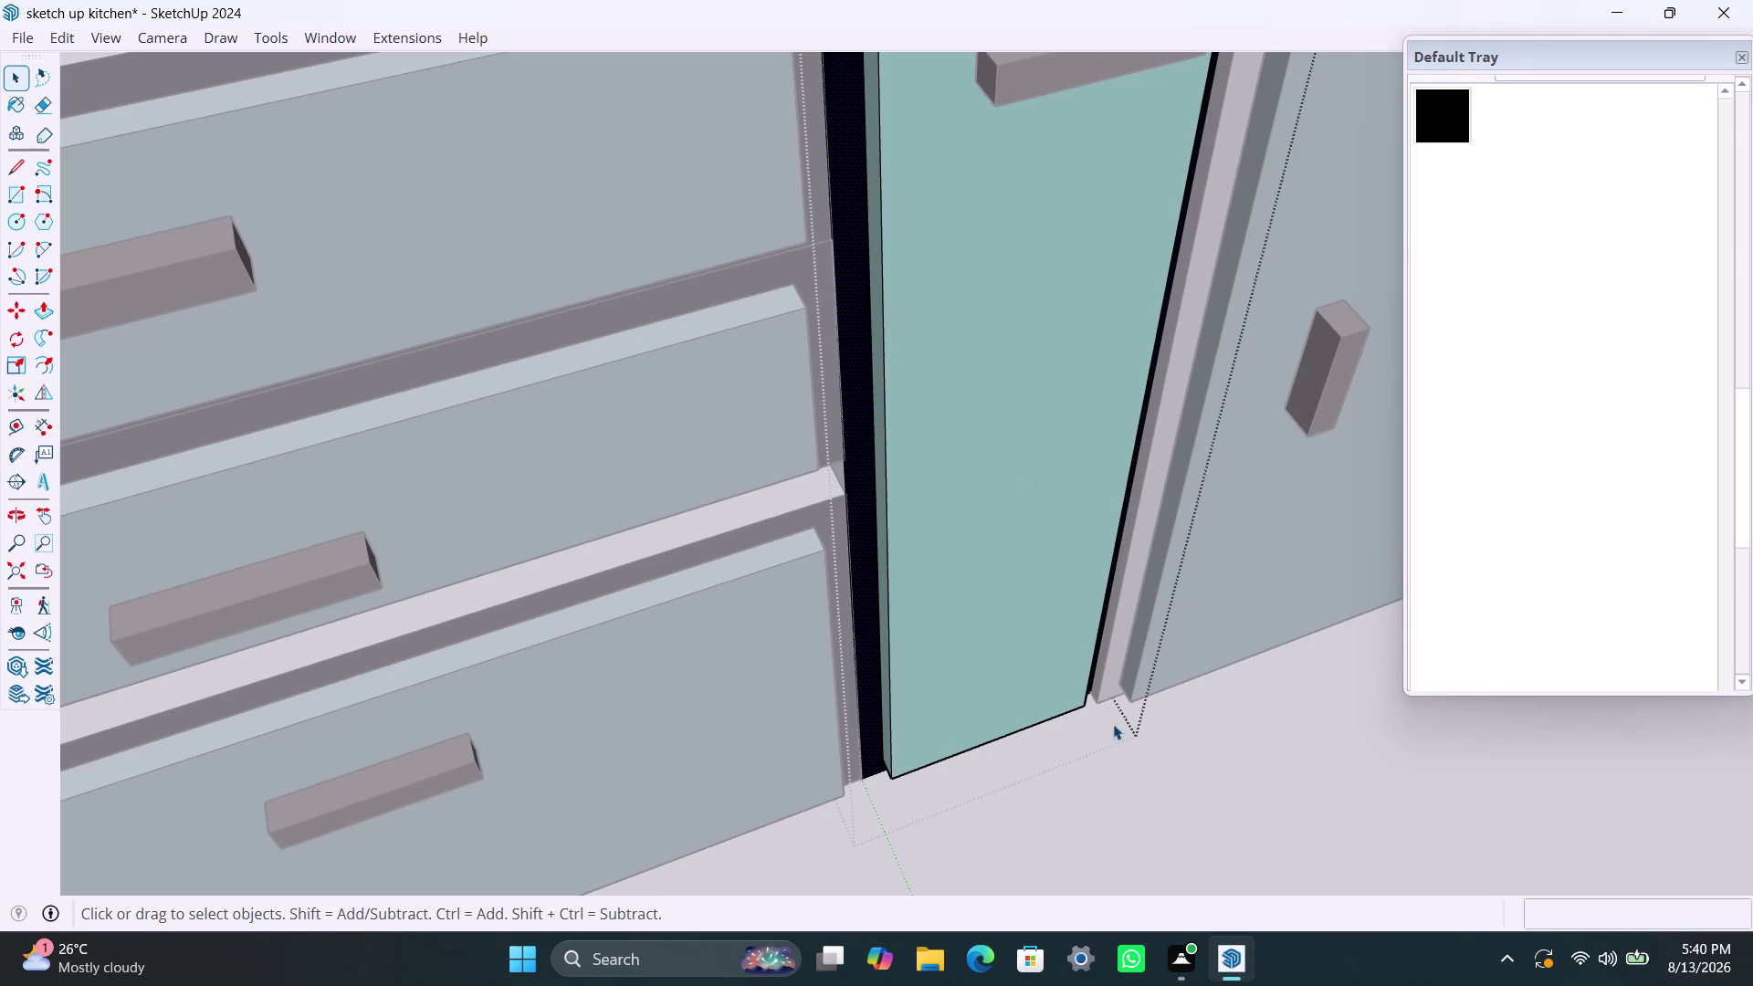
Select the narrow divider strip between the drawer stack and the neighbouring door.
triple_click(1110, 668)
click(1111, 664)
triple_click(1114, 656)
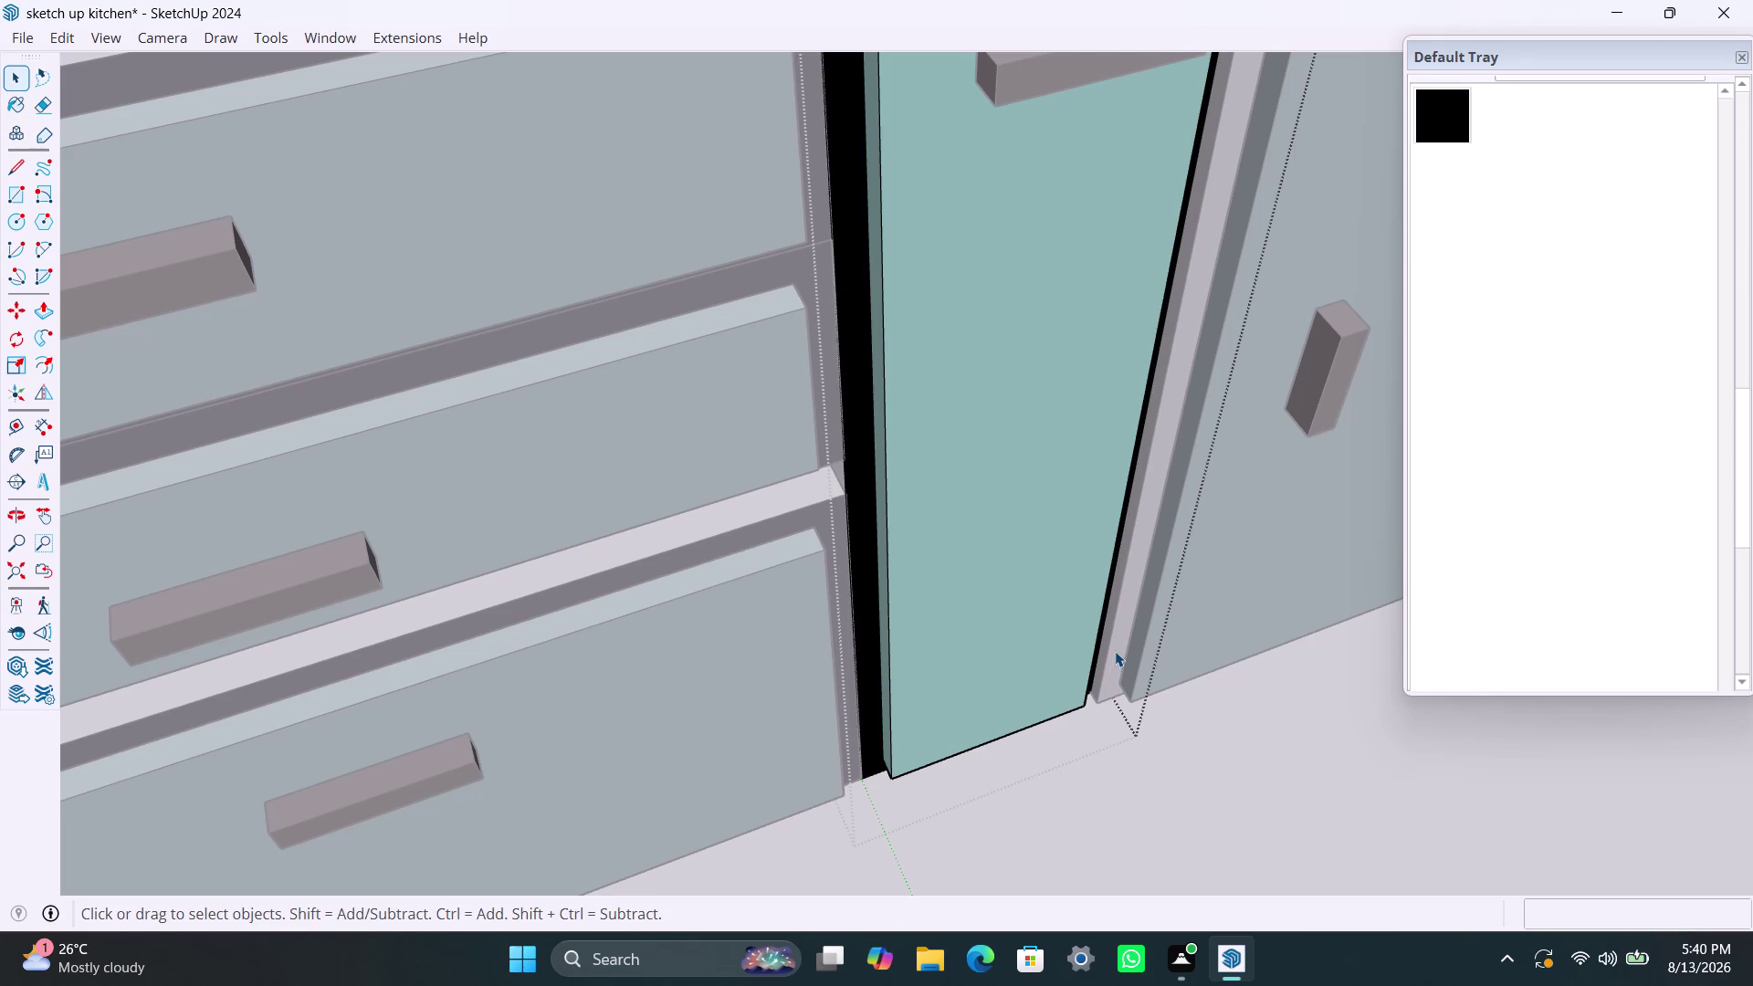
triple_click(1115, 651)
click(1117, 646)
key(space)
click(1201, 745)
triple_click(1119, 645)
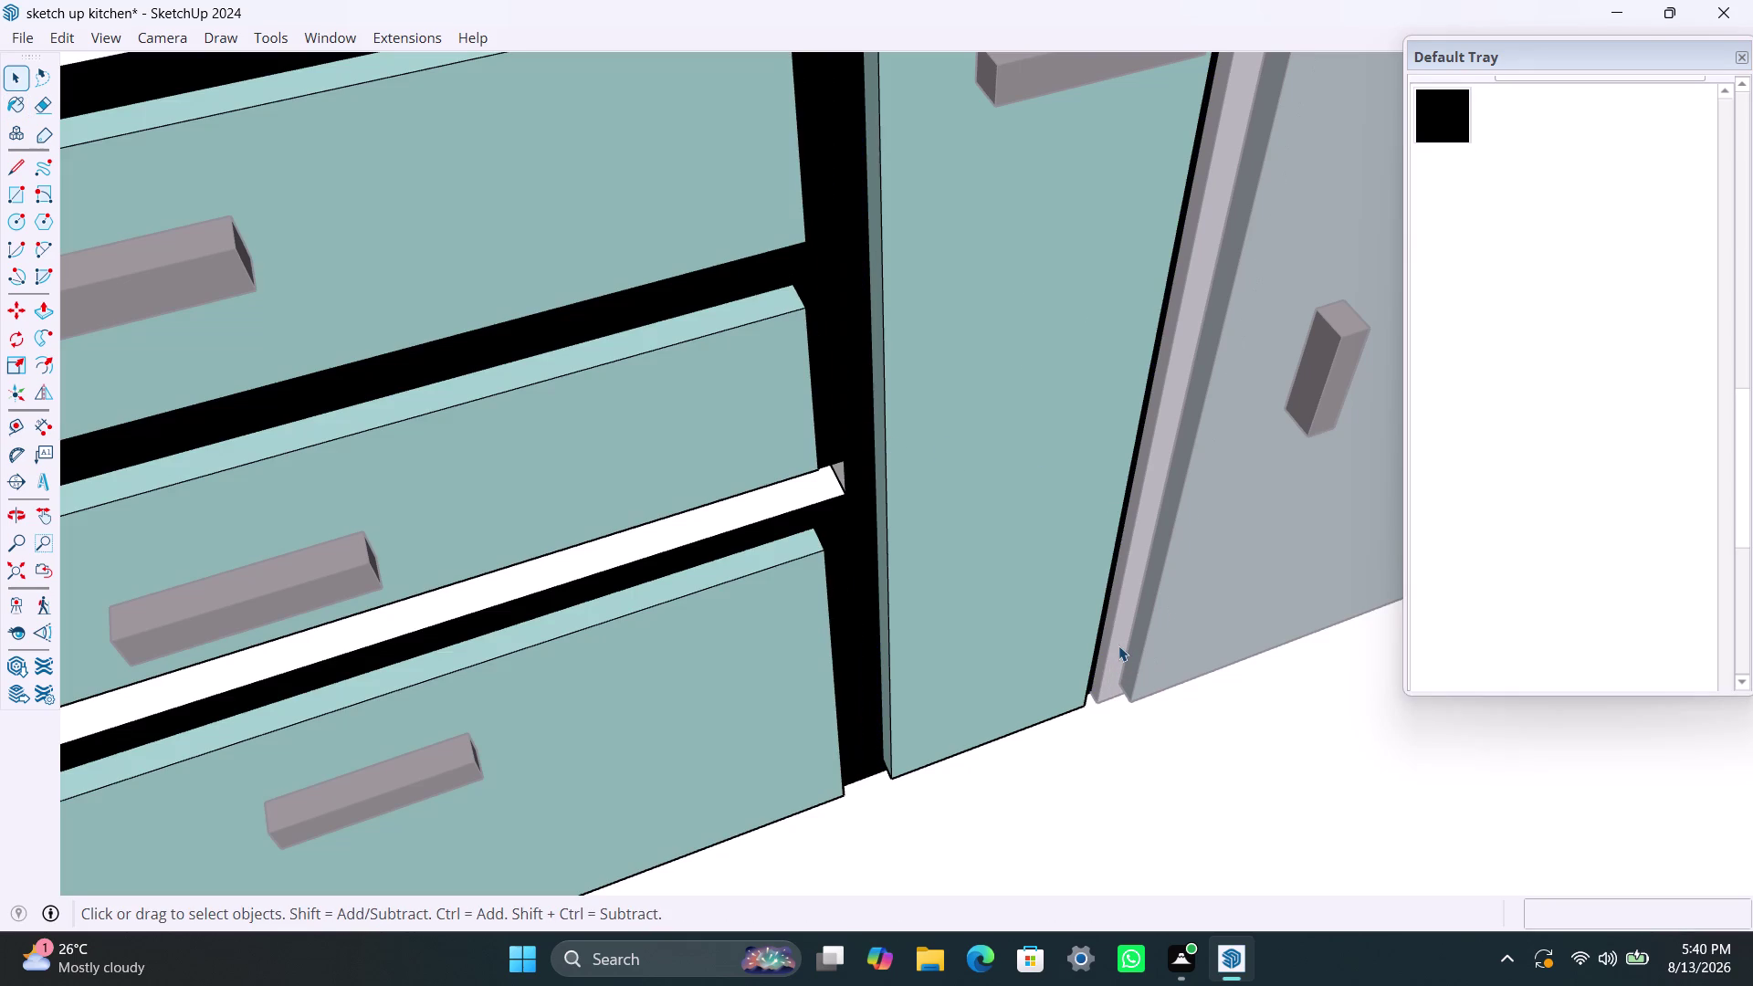
double_click(1119, 645)
triple_click(1173, 729)
click(1174, 730)
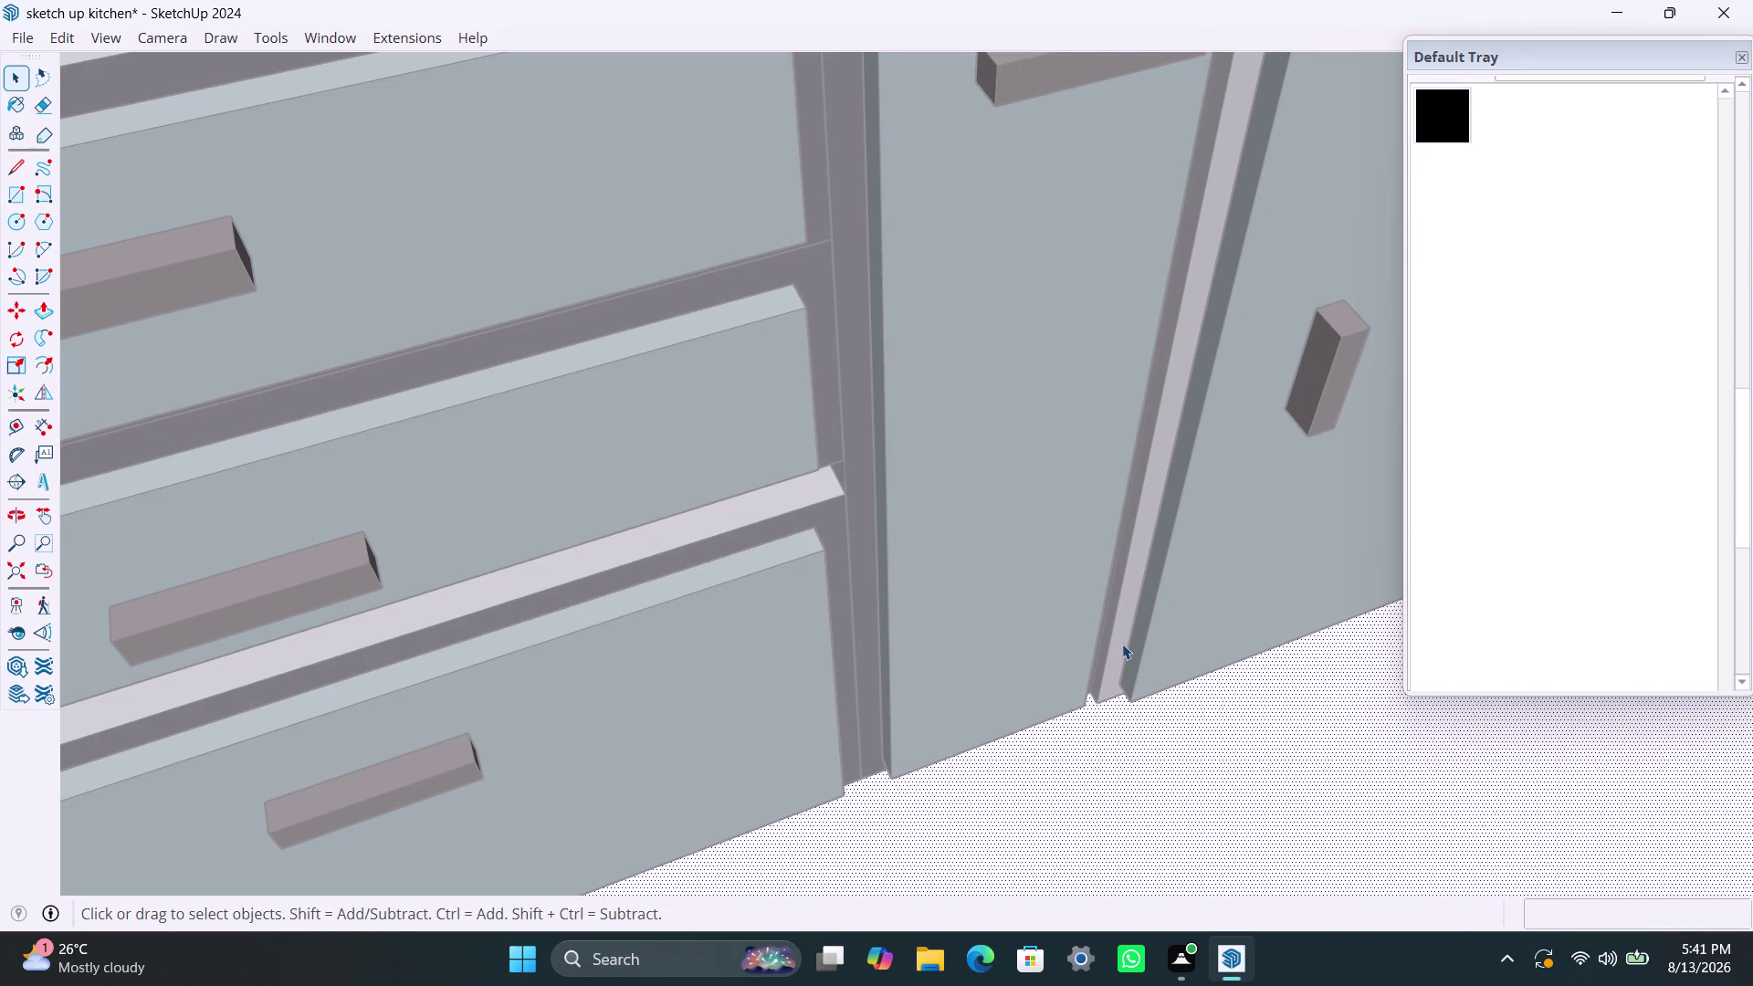
triple_click(1122, 642)
triple_click(1122, 641)
Open the base cabinet group and its tall end door component for editing.
click(1122, 639)
scroll(down, 3)
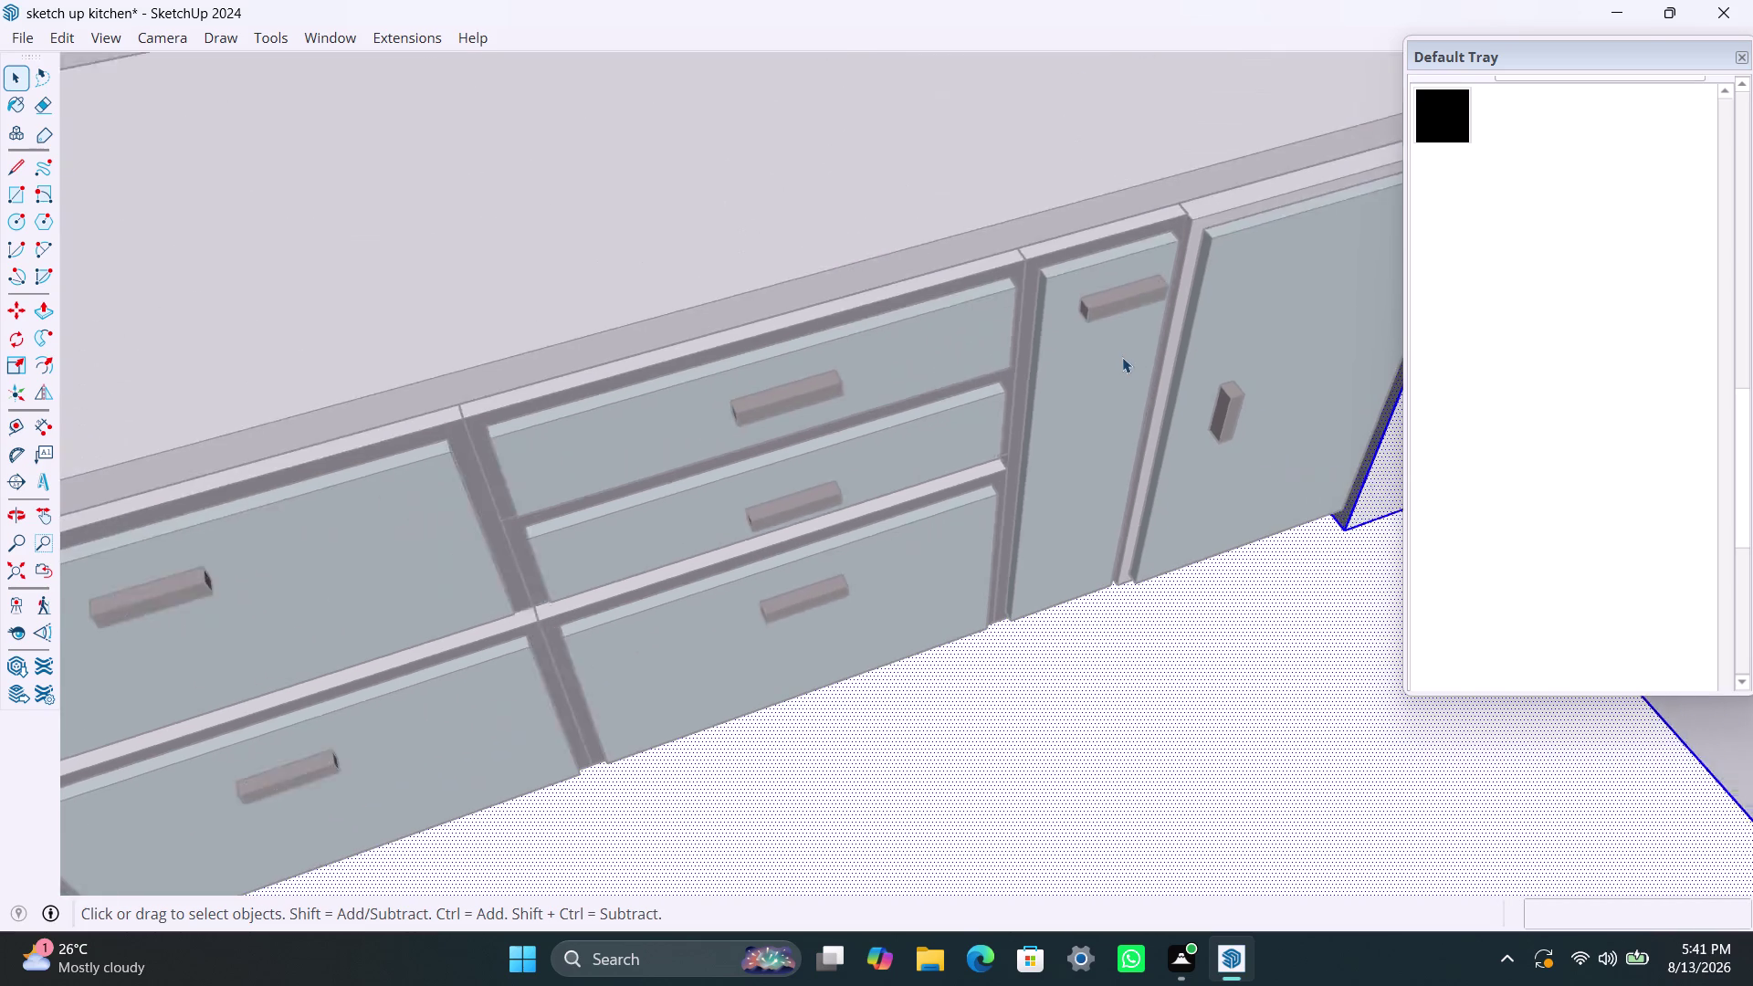
scroll(down, 3)
scroll(down, 3)
click(600, 460)
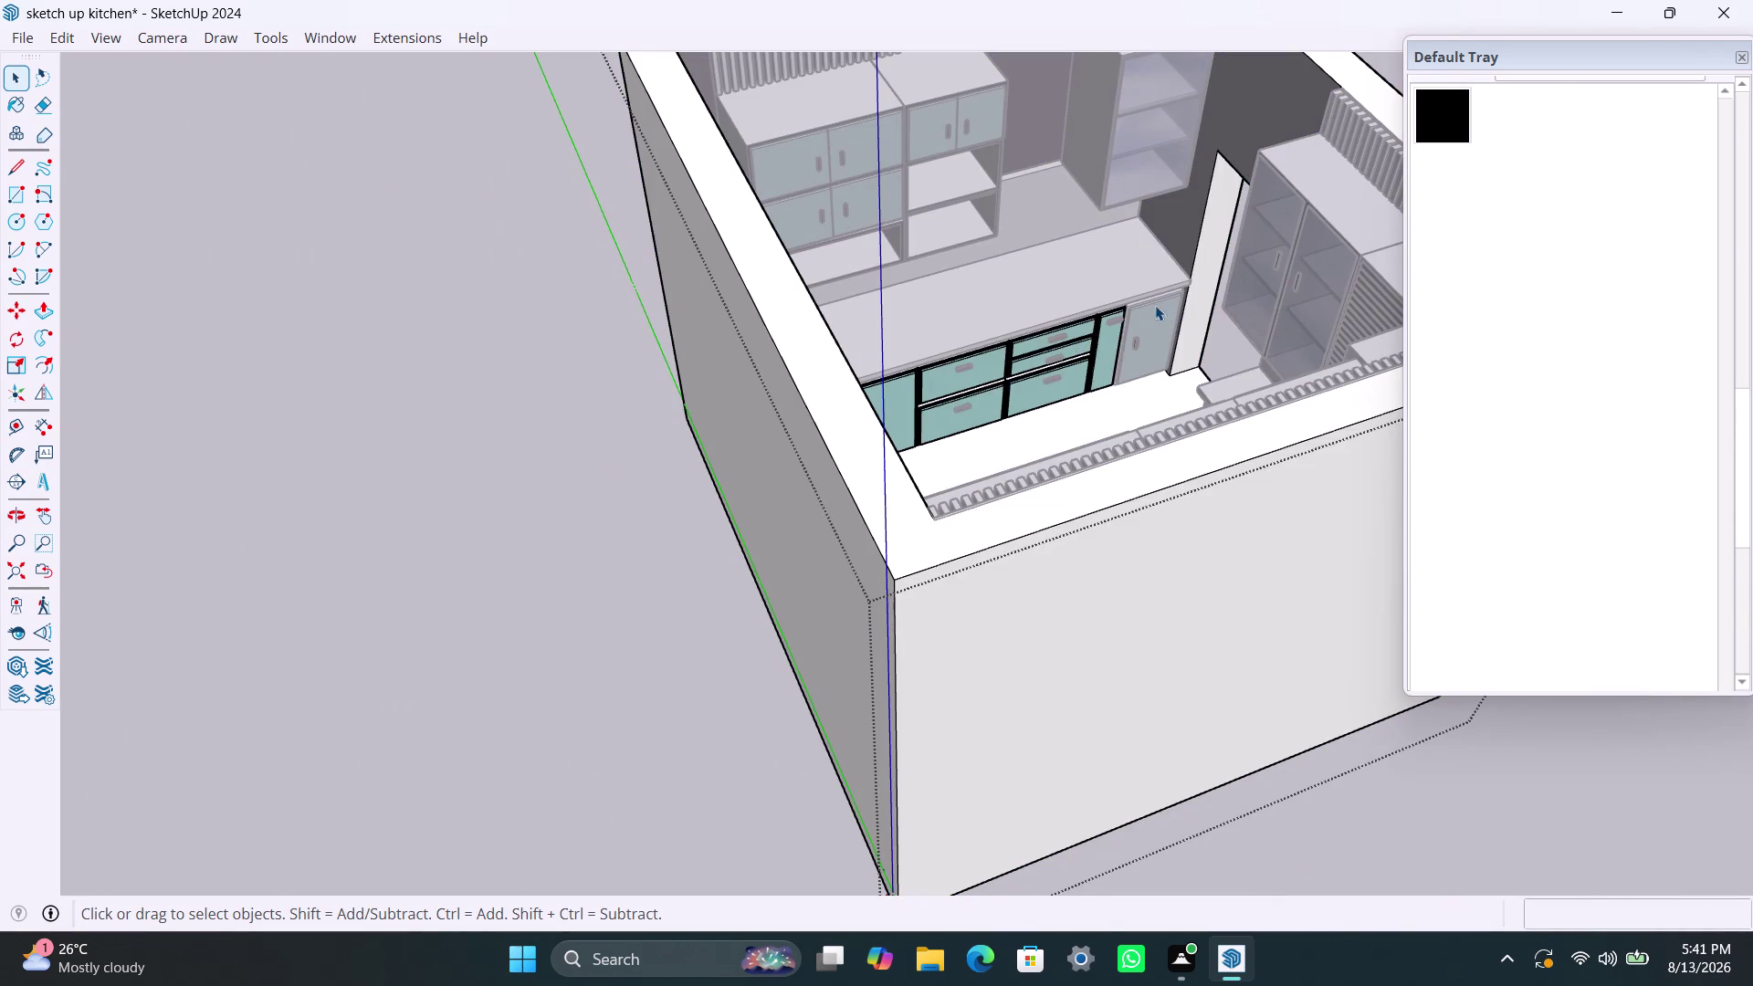
triple_click(525, 443)
double_click(525, 443)
scroll(up, 3)
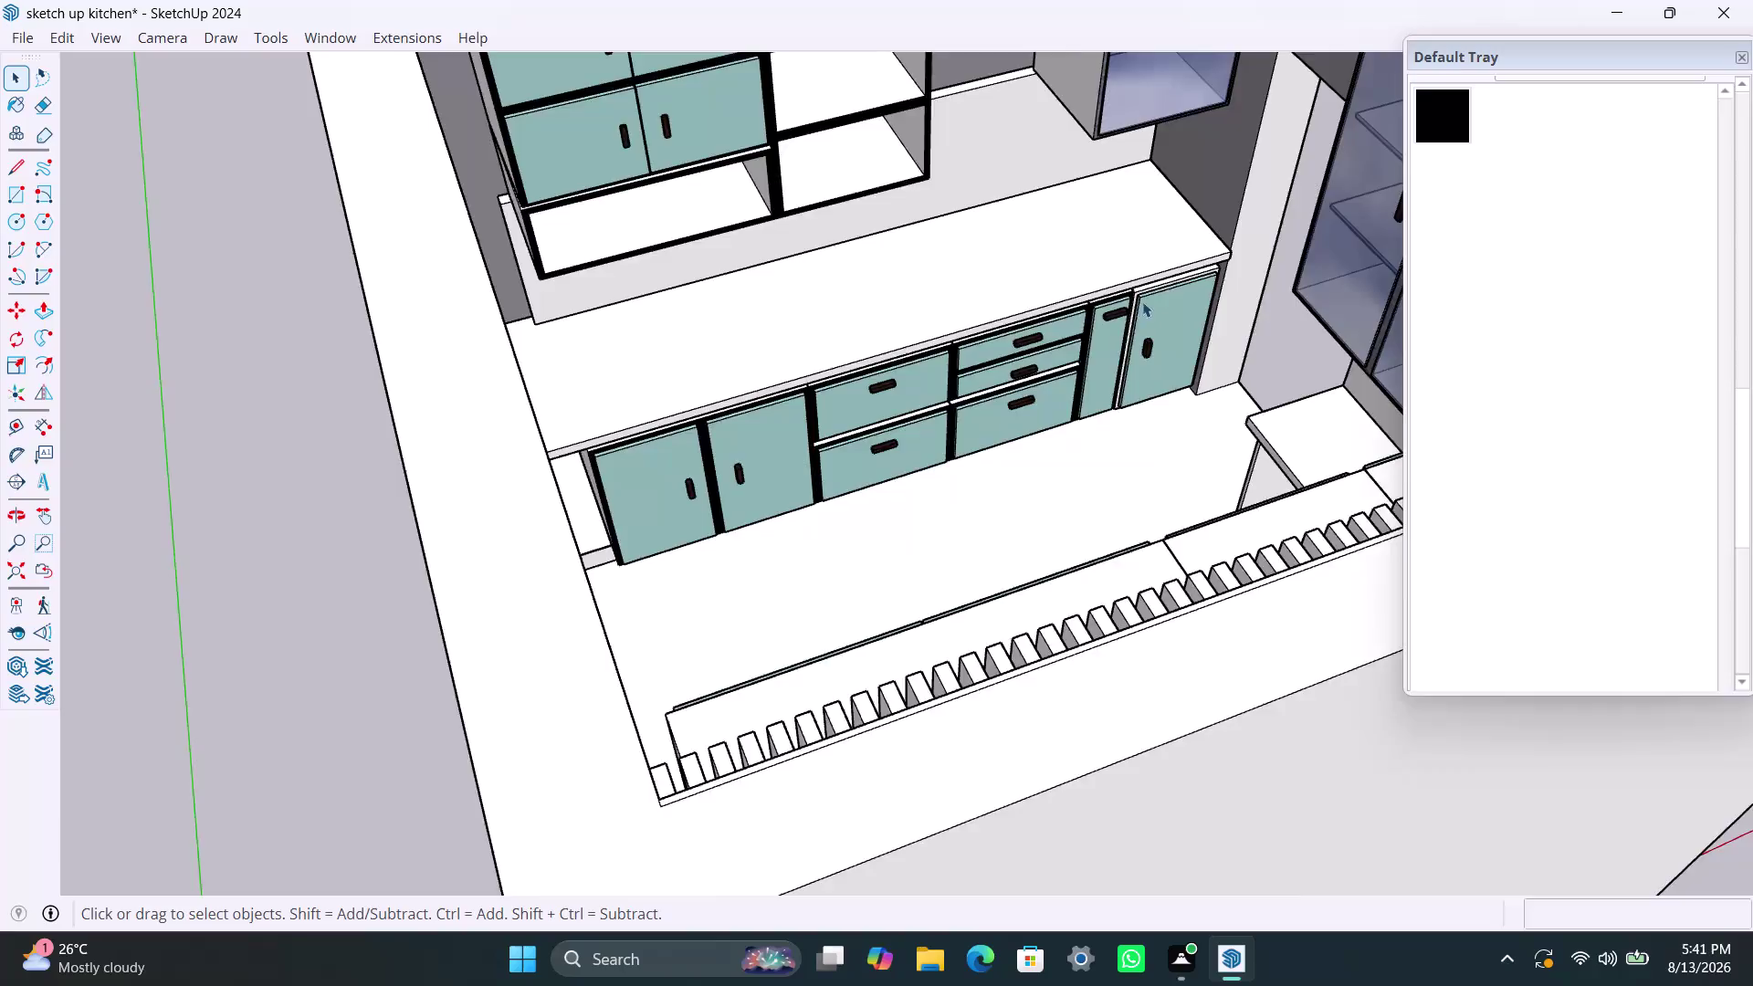
scroll(up, 3)
click(1095, 316)
double_click(1095, 316)
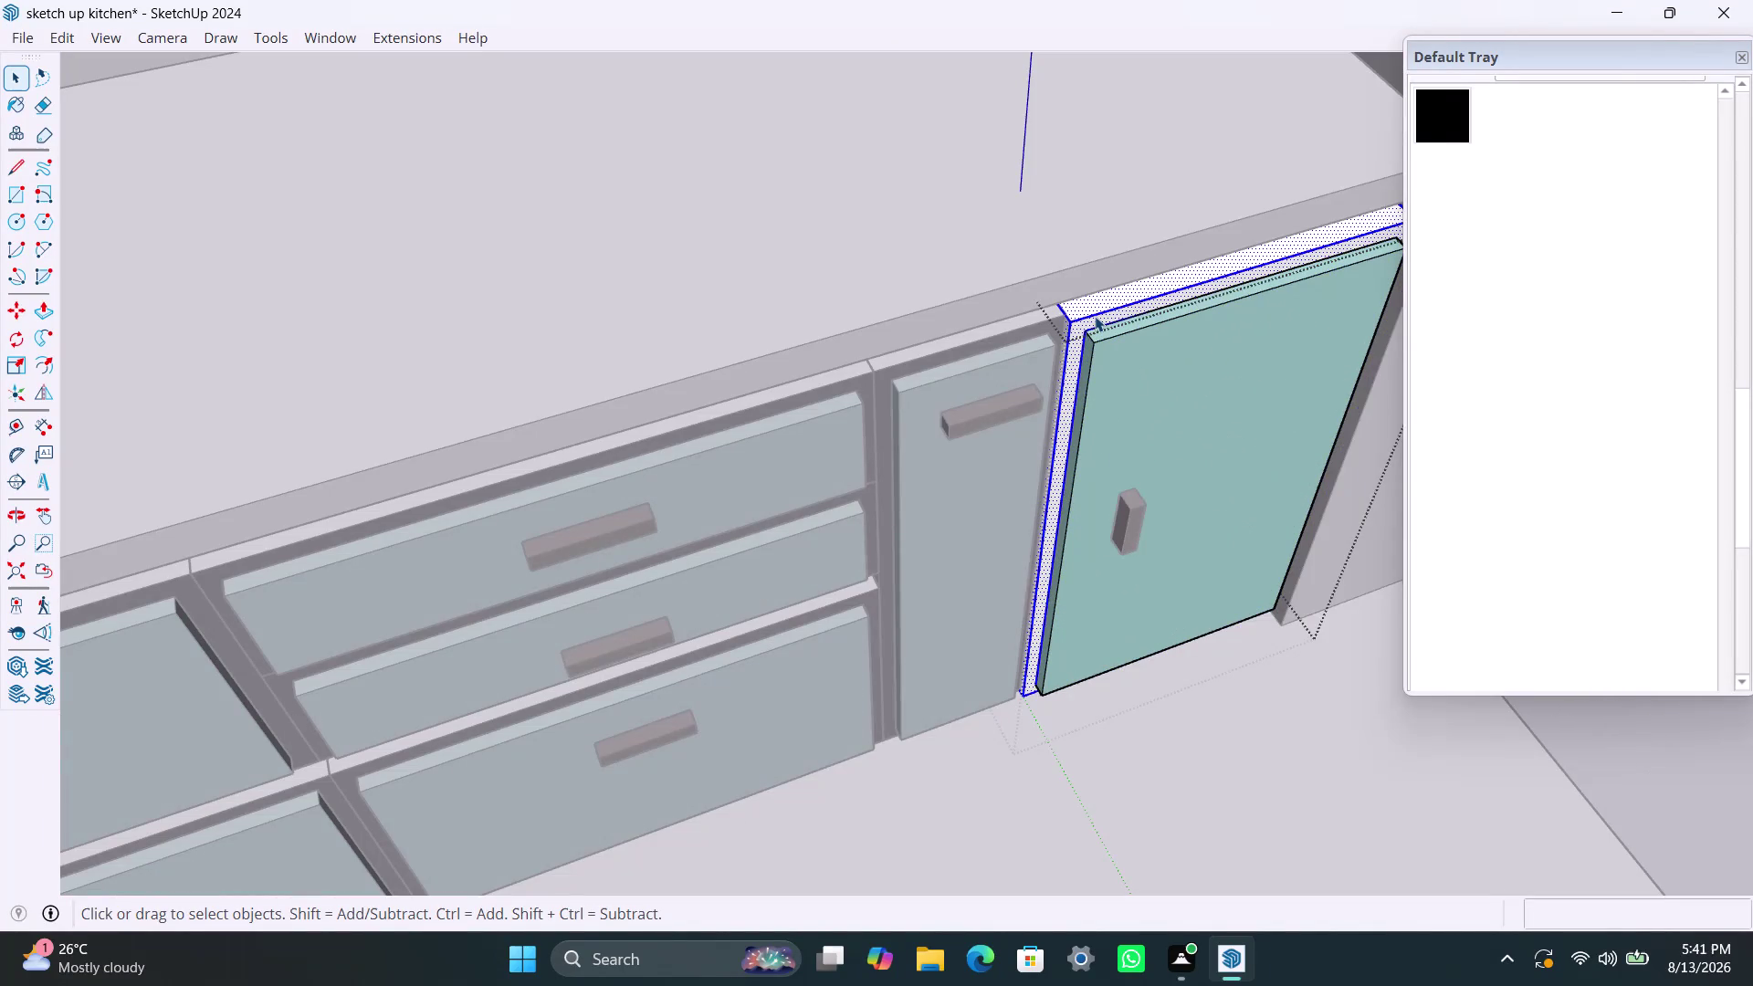
triple_click(1095, 316)
click(1099, 317)
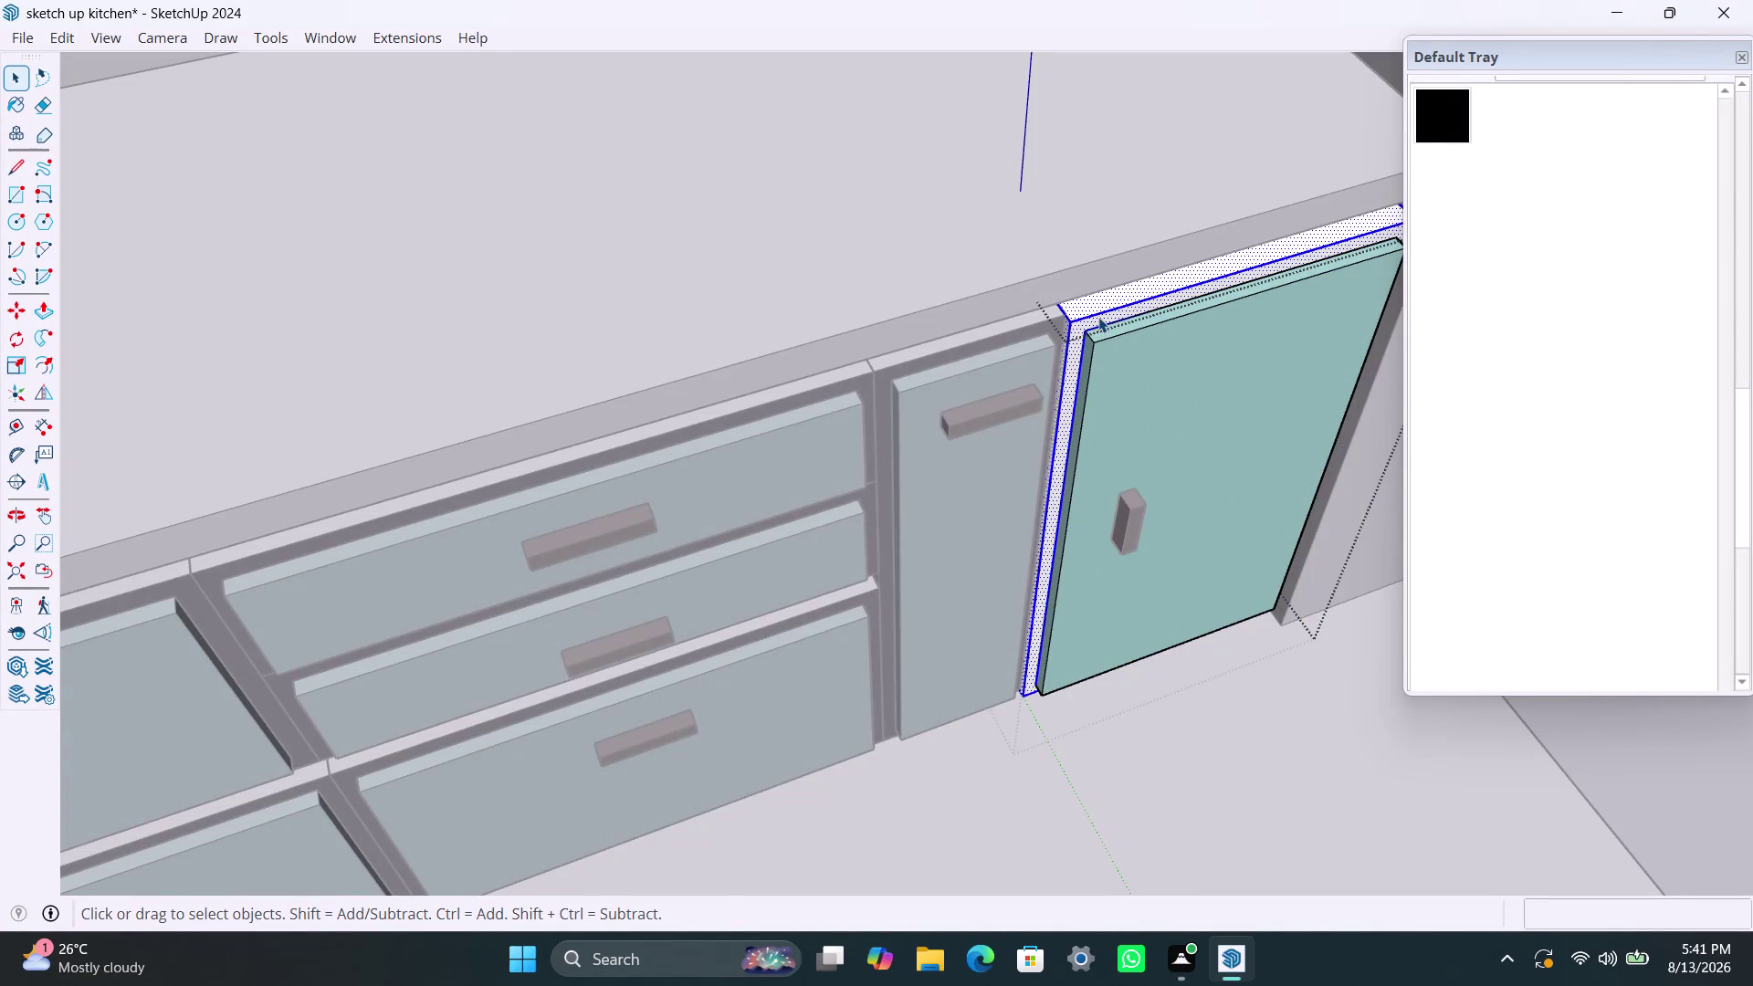
Paint the tall teal end door's frame with the black material.
scroll(up, 3)
click(1098, 316)
click(1182, 299)
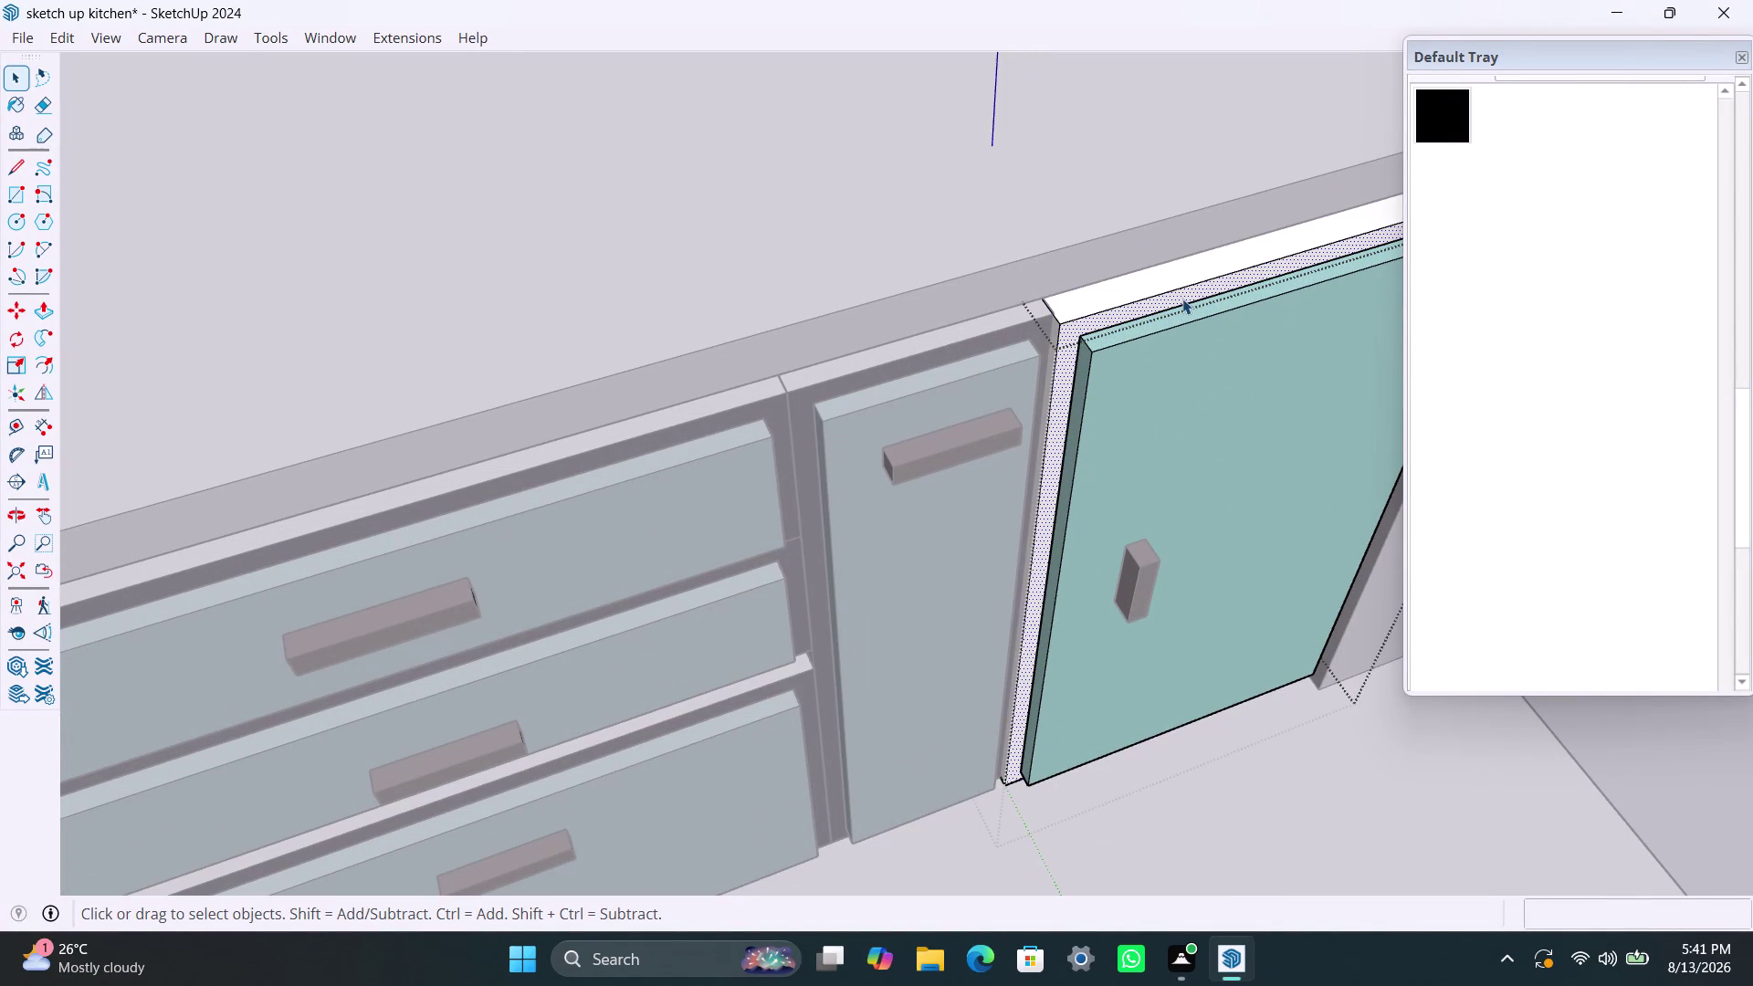
click(1443, 116)
click(1231, 296)
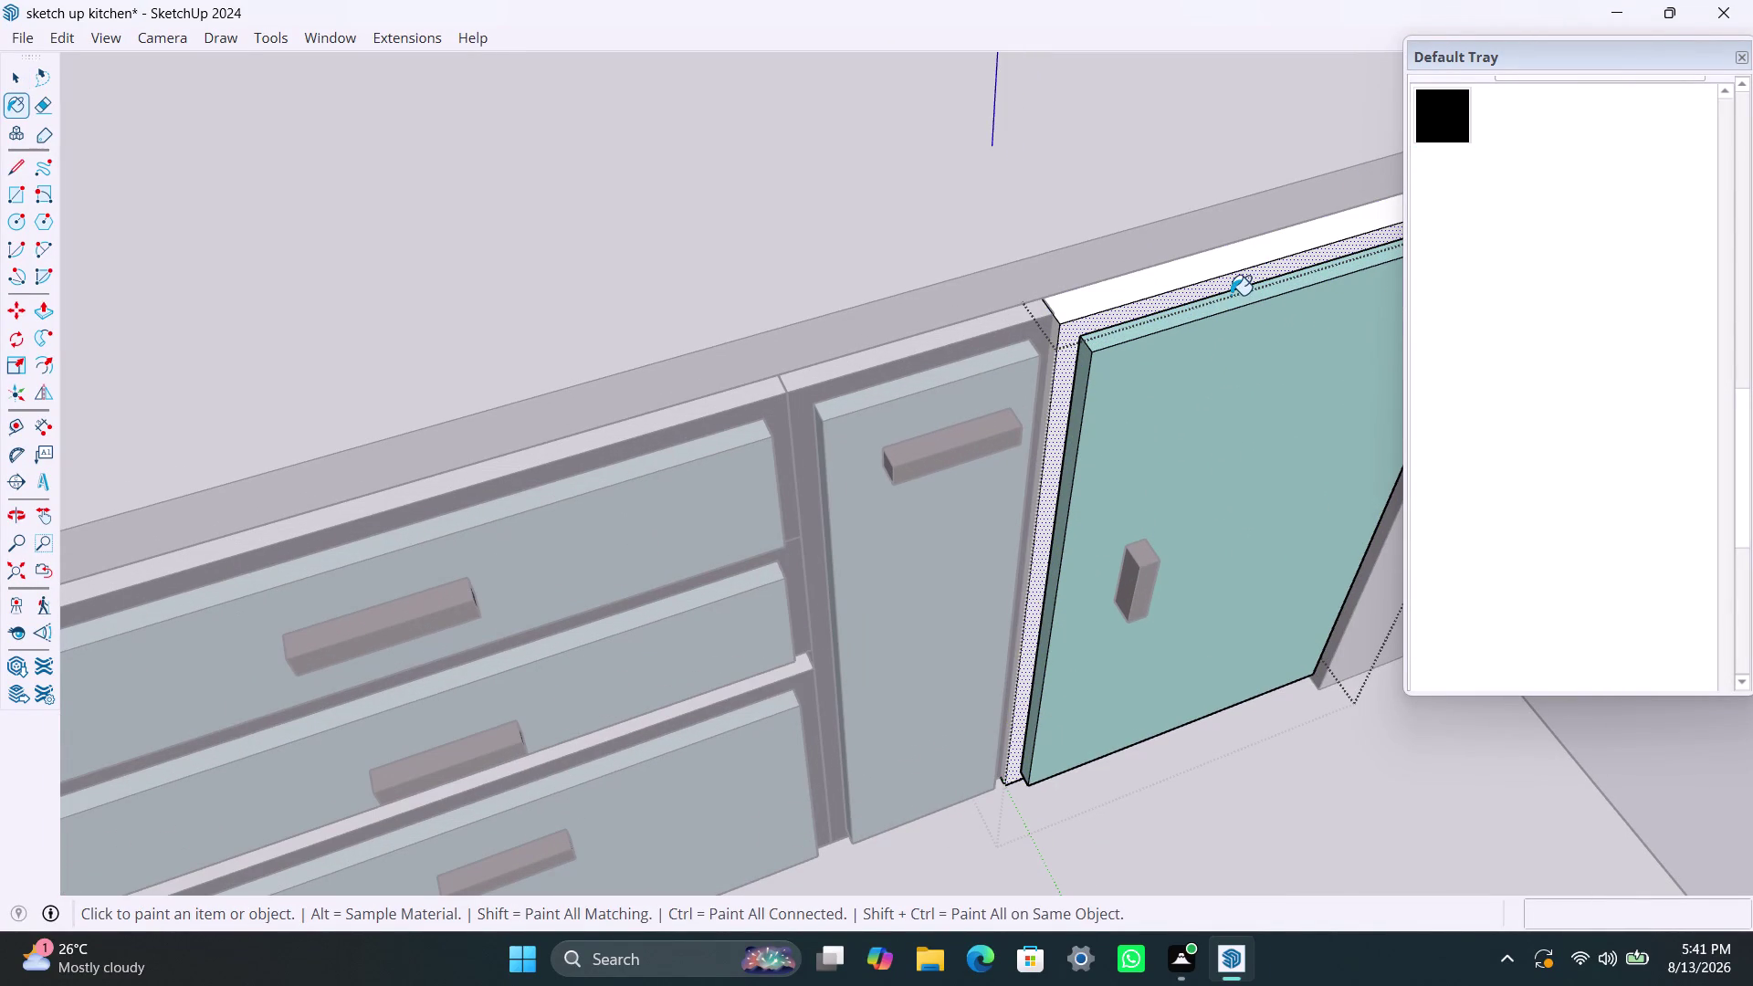
click(1227, 293)
click(1227, 292)
scroll(up, 3)
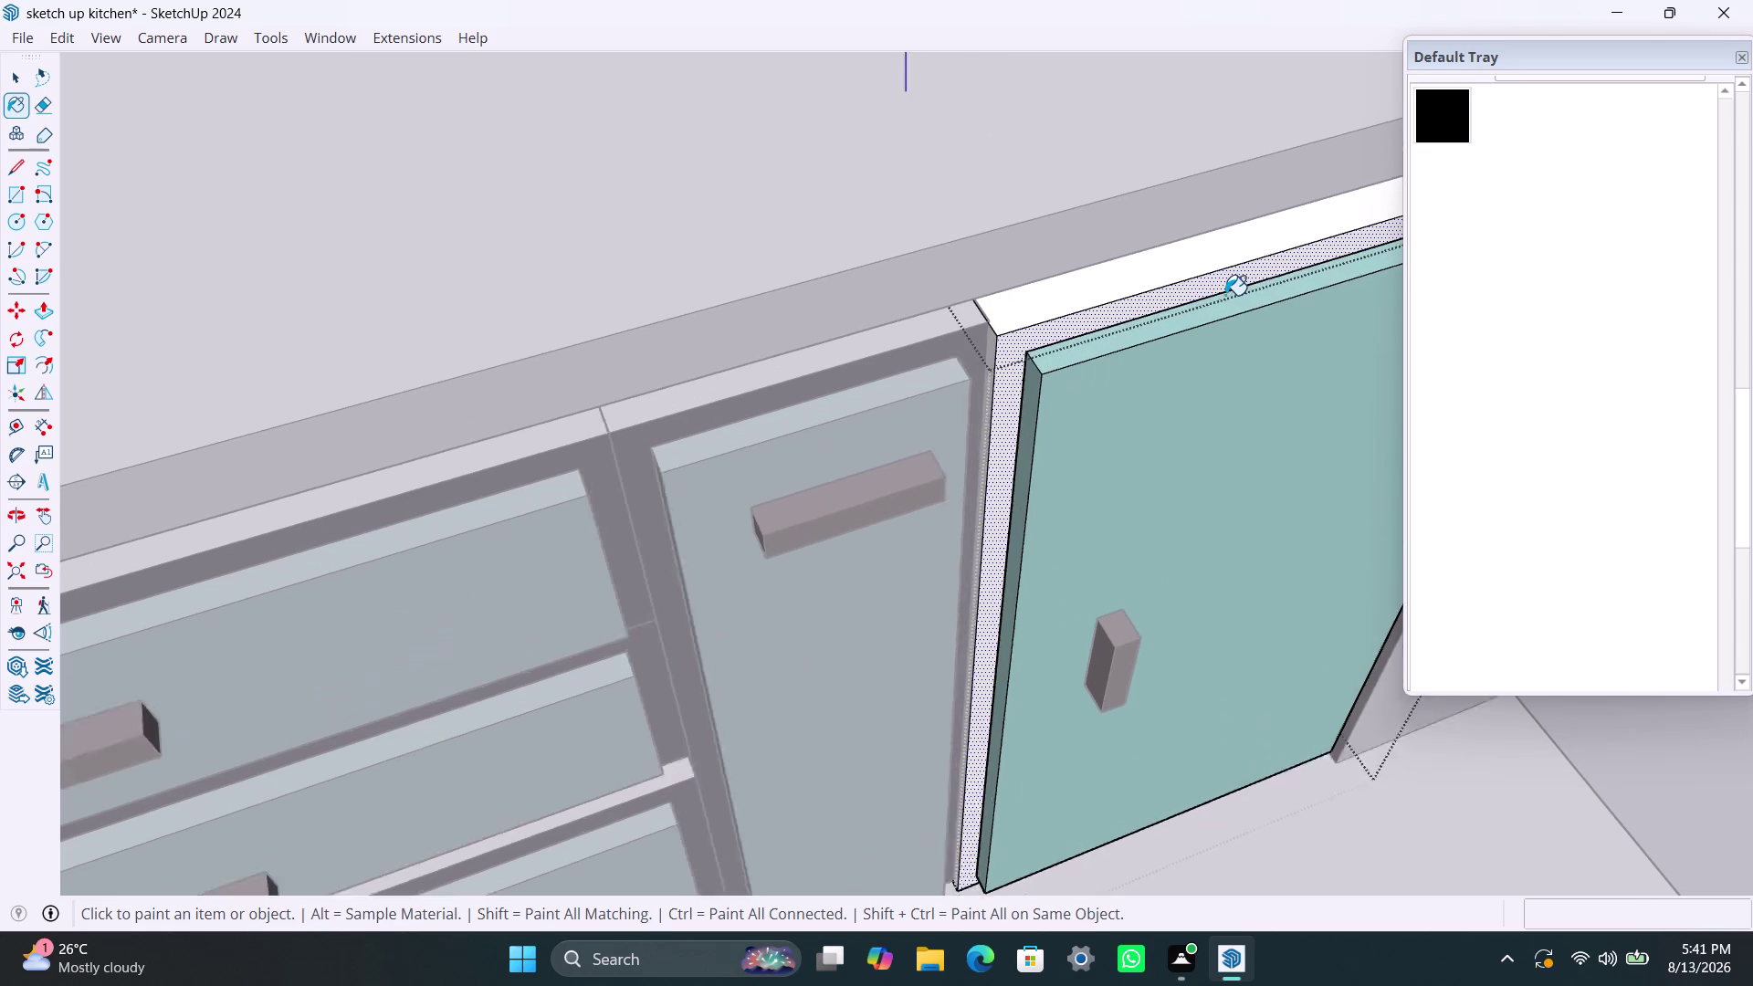
scroll(up, 3)
click(1200, 290)
key(space)
scroll(down, 3)
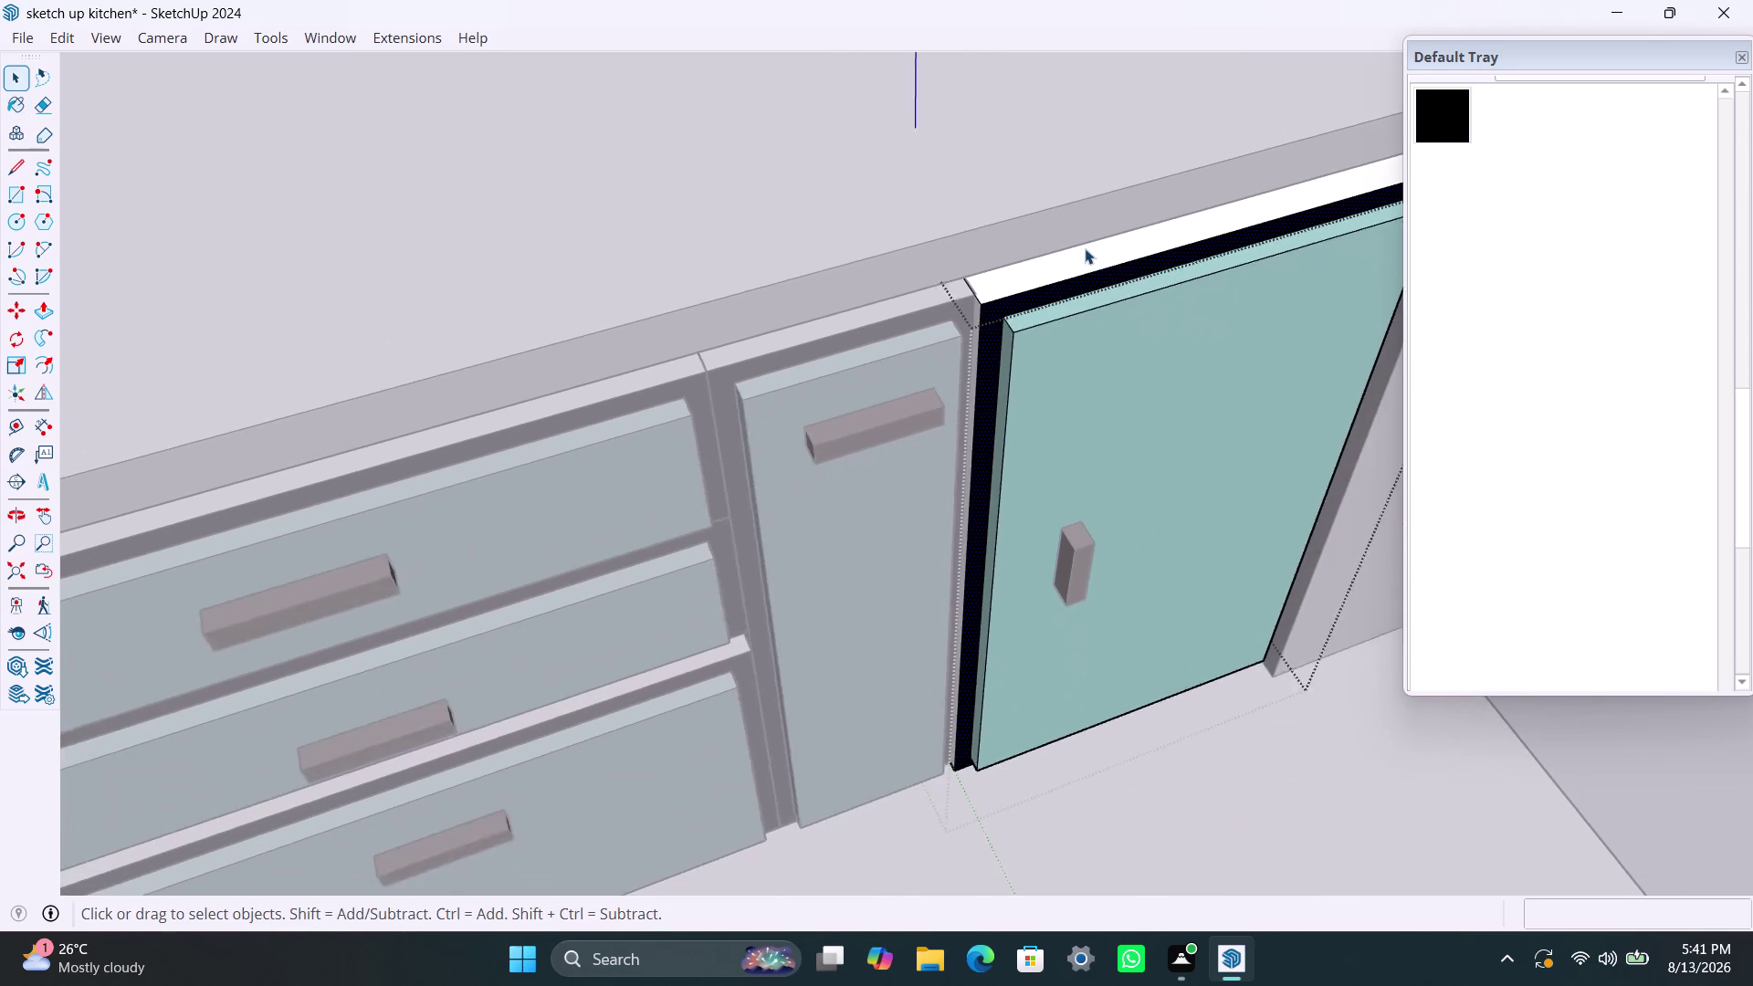
scroll(down, 3)
scroll(down, 3)
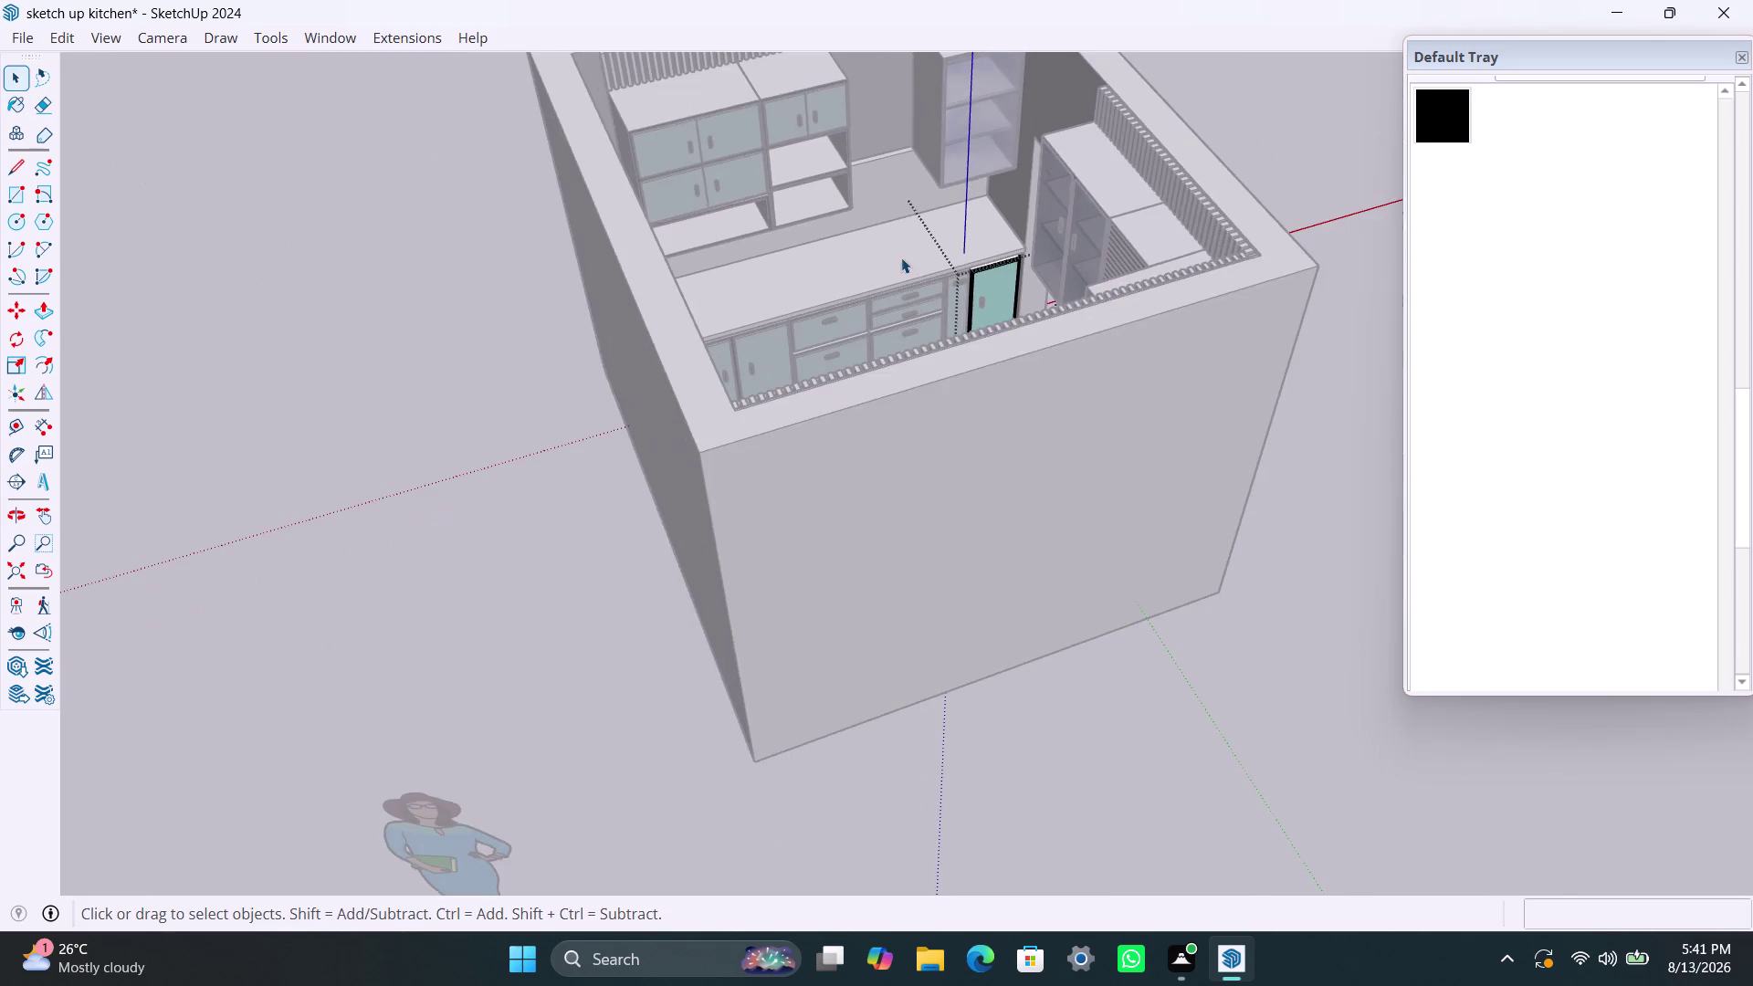
click(309, 311)
scroll(up, 3)
middle_drag(484, 433, 973, 514)
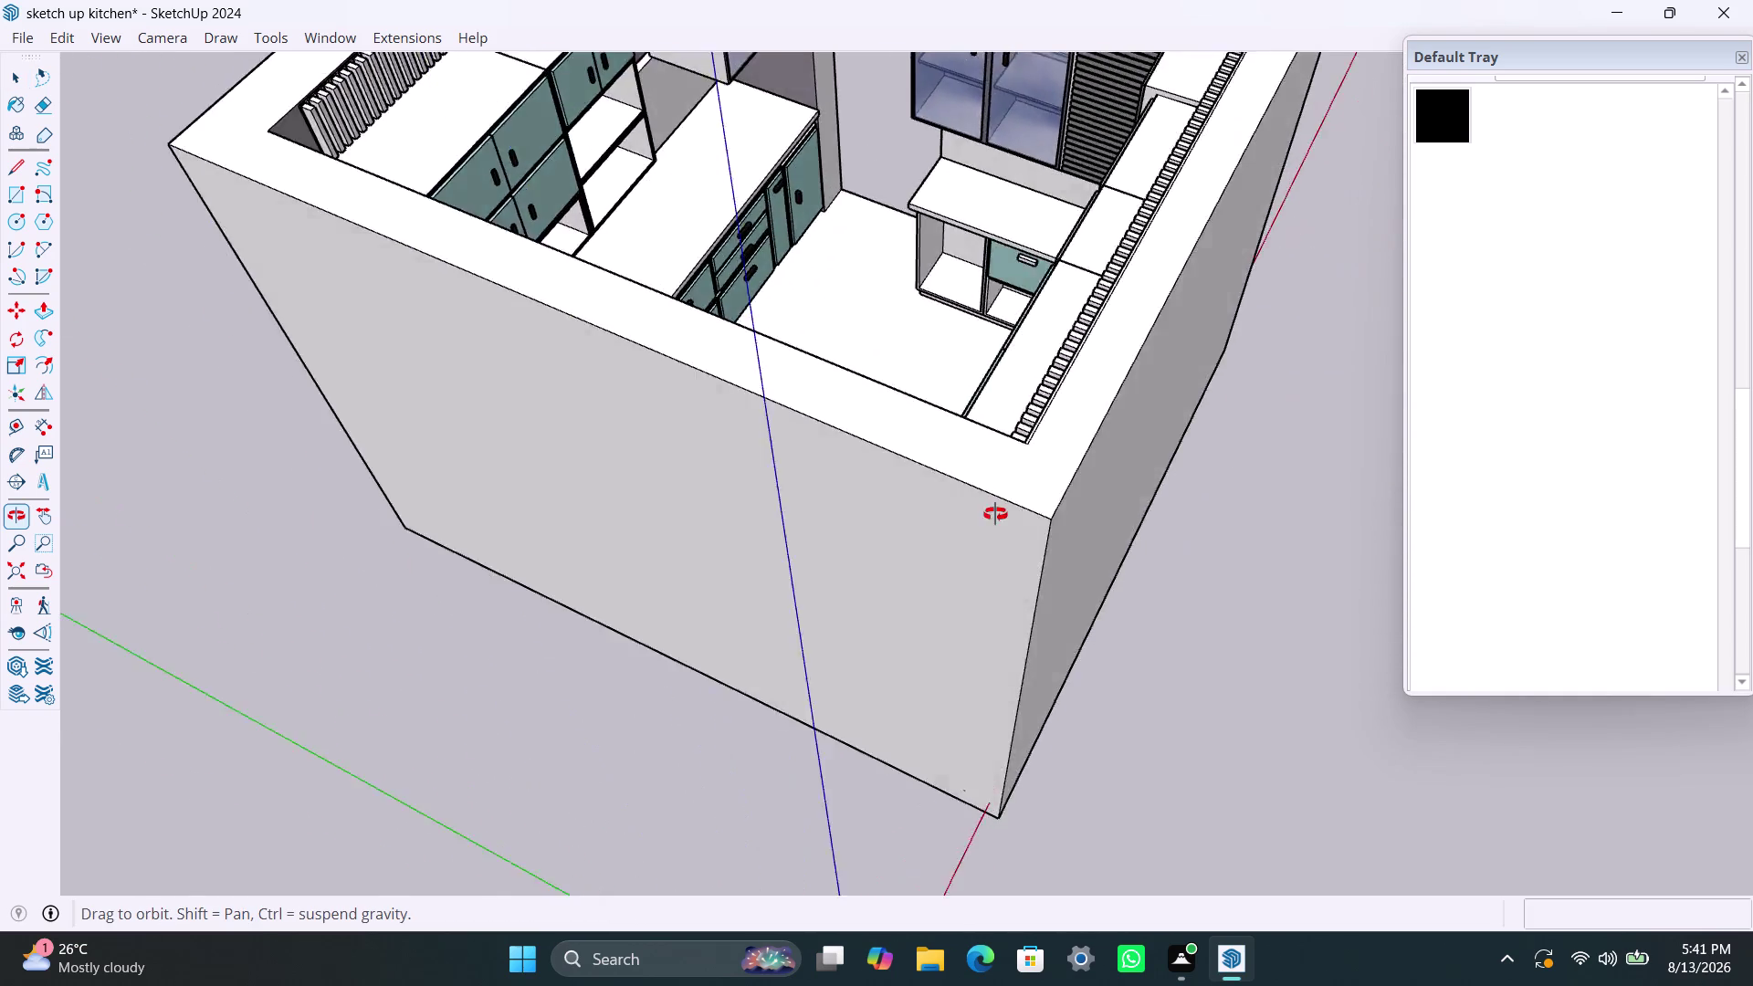
middle_drag(973, 514, 1164, 516)
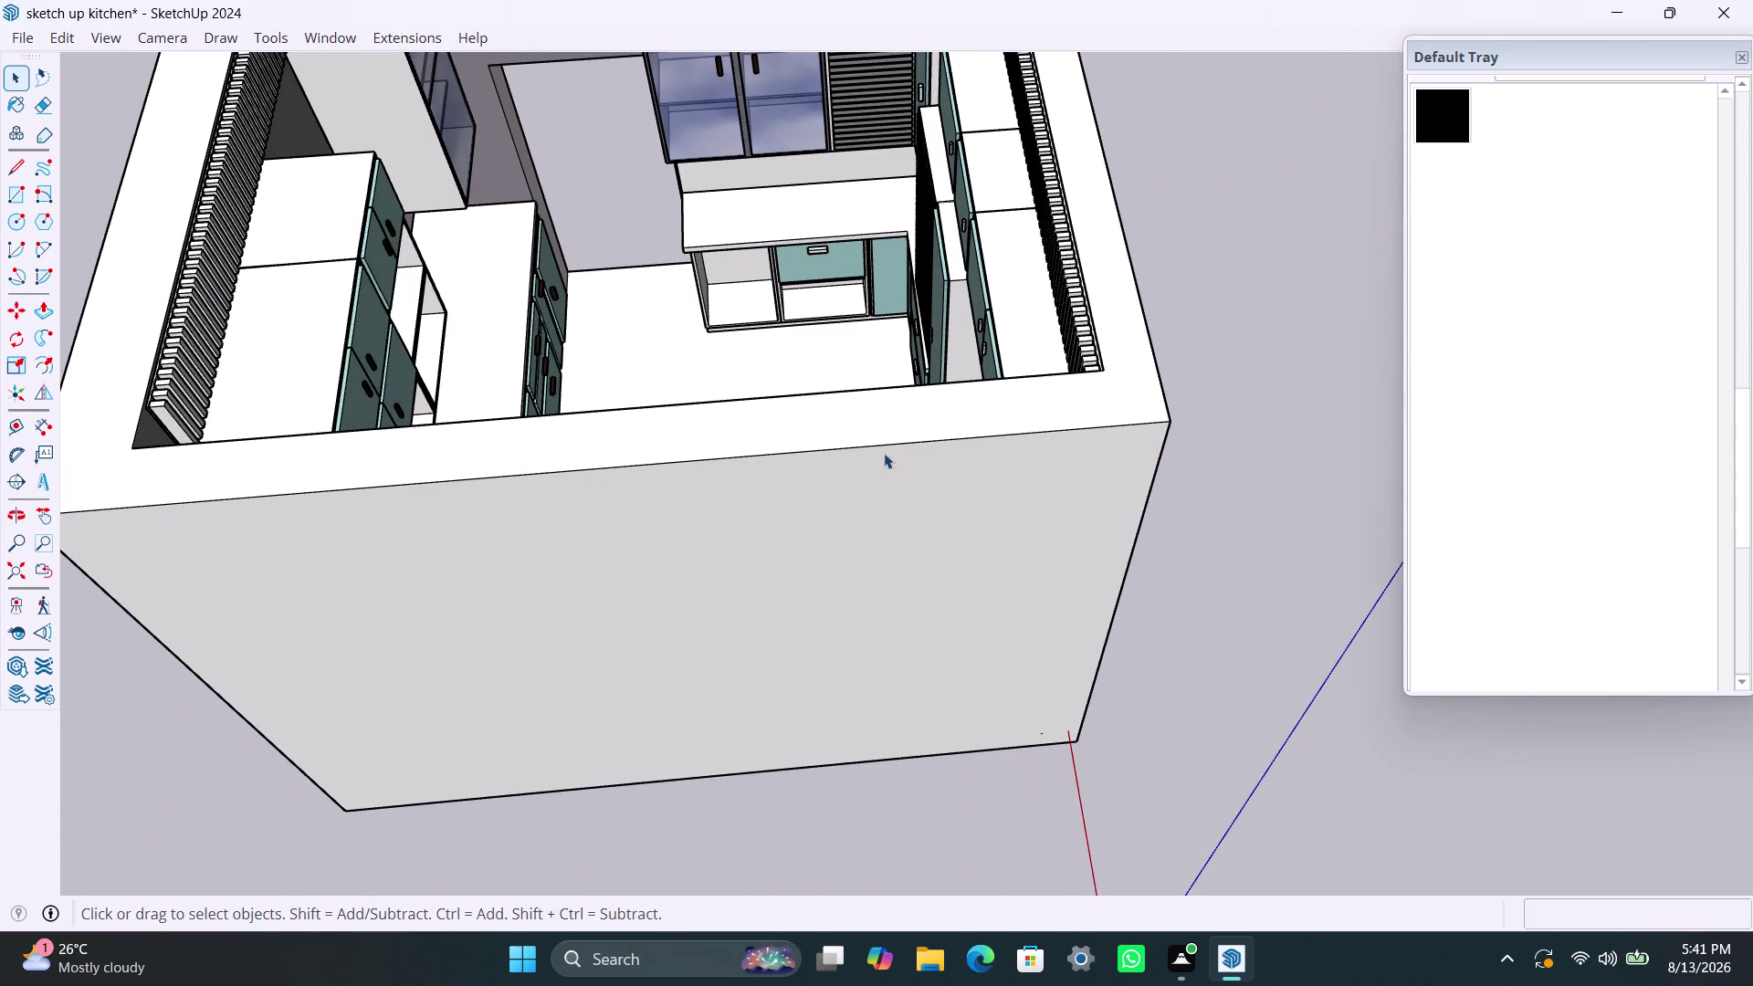
scroll(up, 3)
middle_drag(744, 285, 1310, 253)
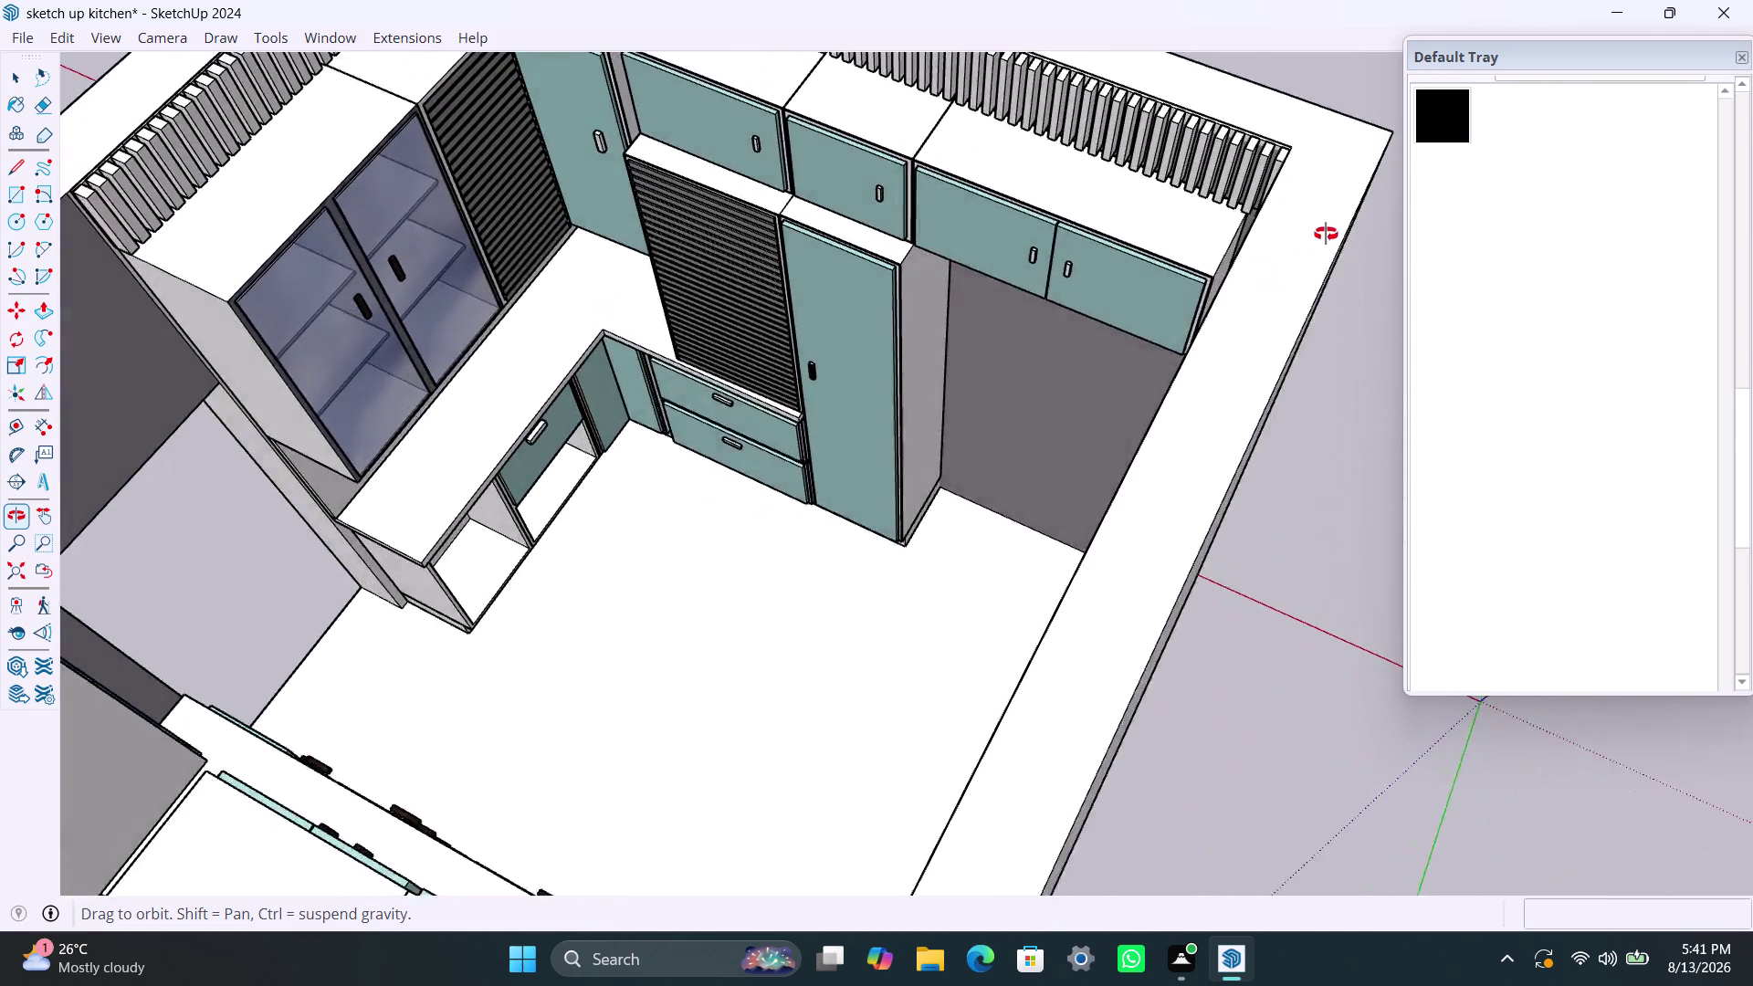
middle_drag(1310, 253, 1363, 189)
scroll(down, 3)
middle_drag(829, 379, 1037, 204)
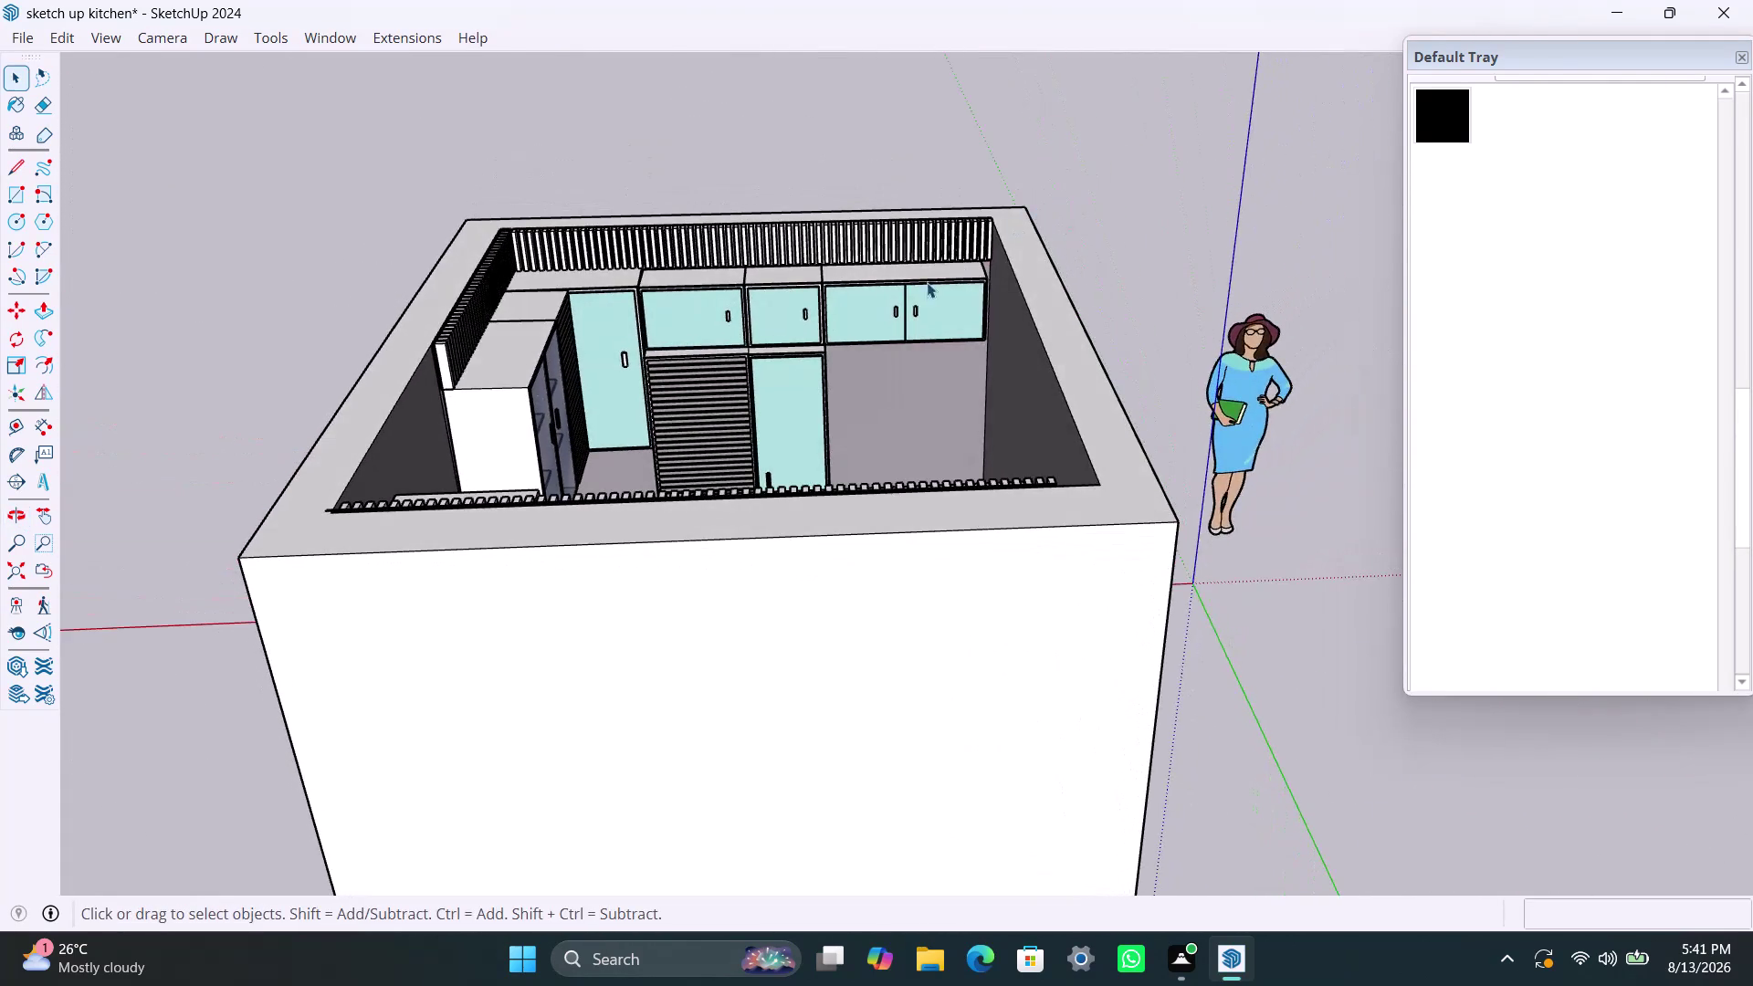
scroll(up, 3)
scroll(down, 3)
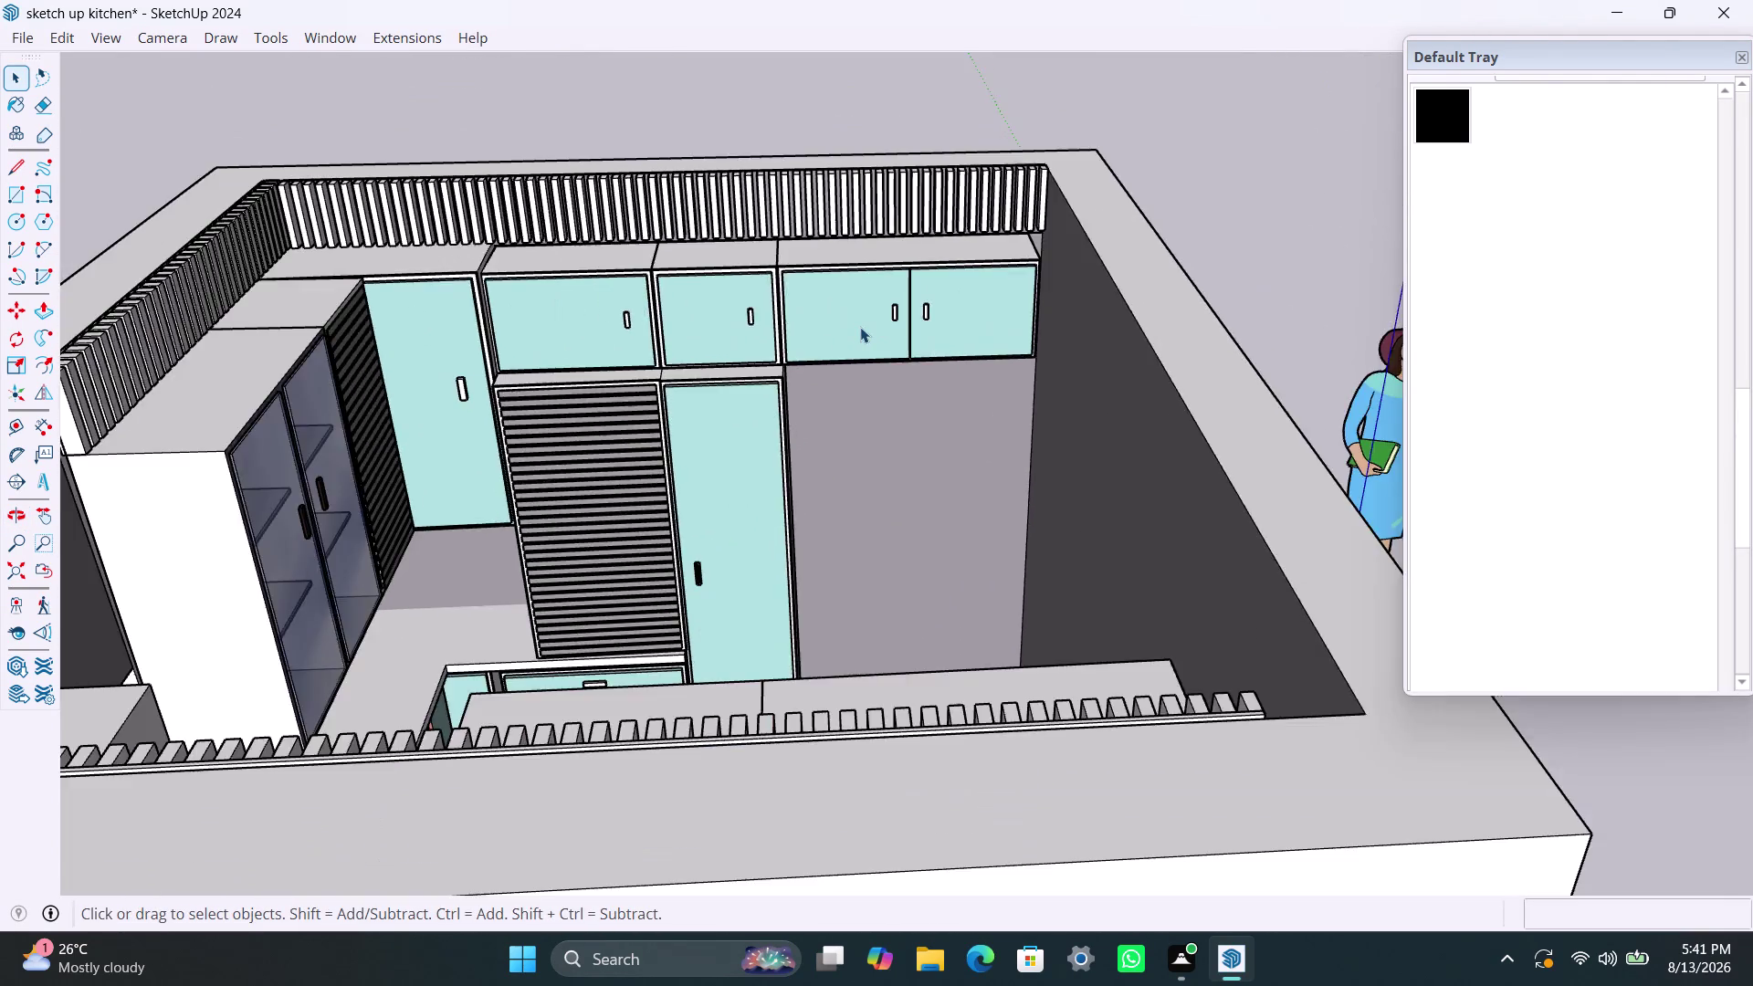
scroll(down, 3)
middle_drag(844, 382, 185, 414)
scroll(down, 3)
middle_drag(799, 308, 659, 361)
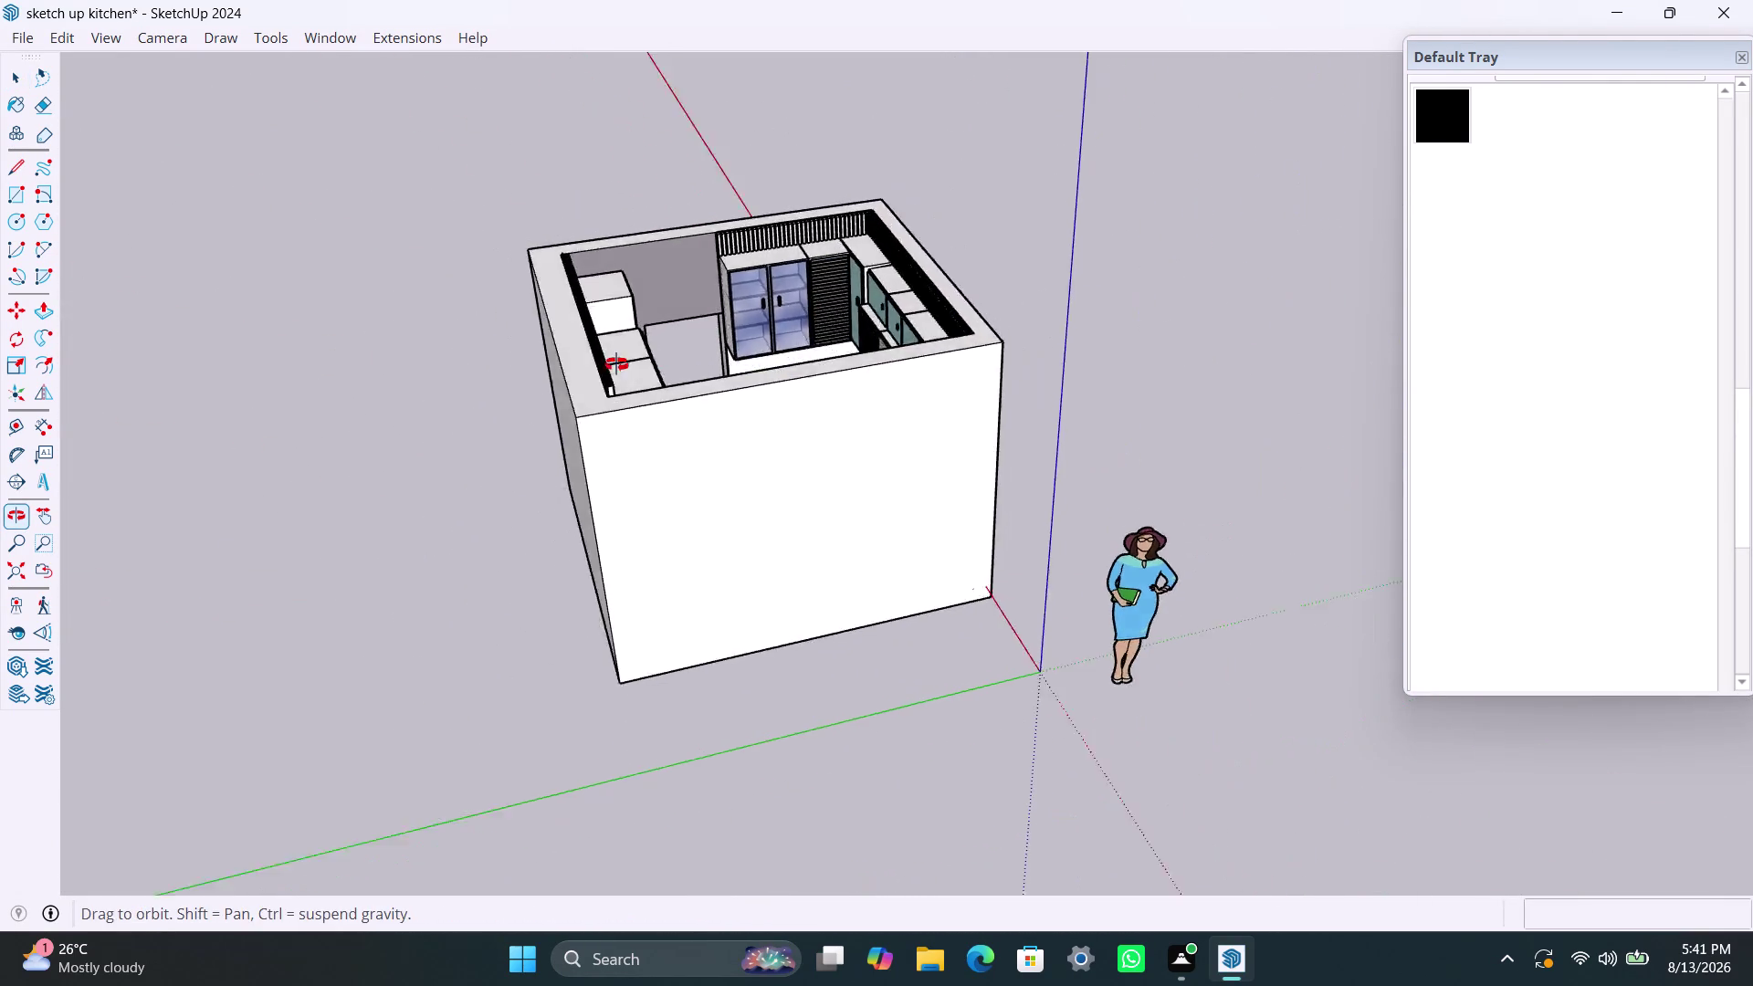
middle_drag(659, 362, 277, 343)
scroll(up, 3)
middle_drag(945, 199, 429, 261)
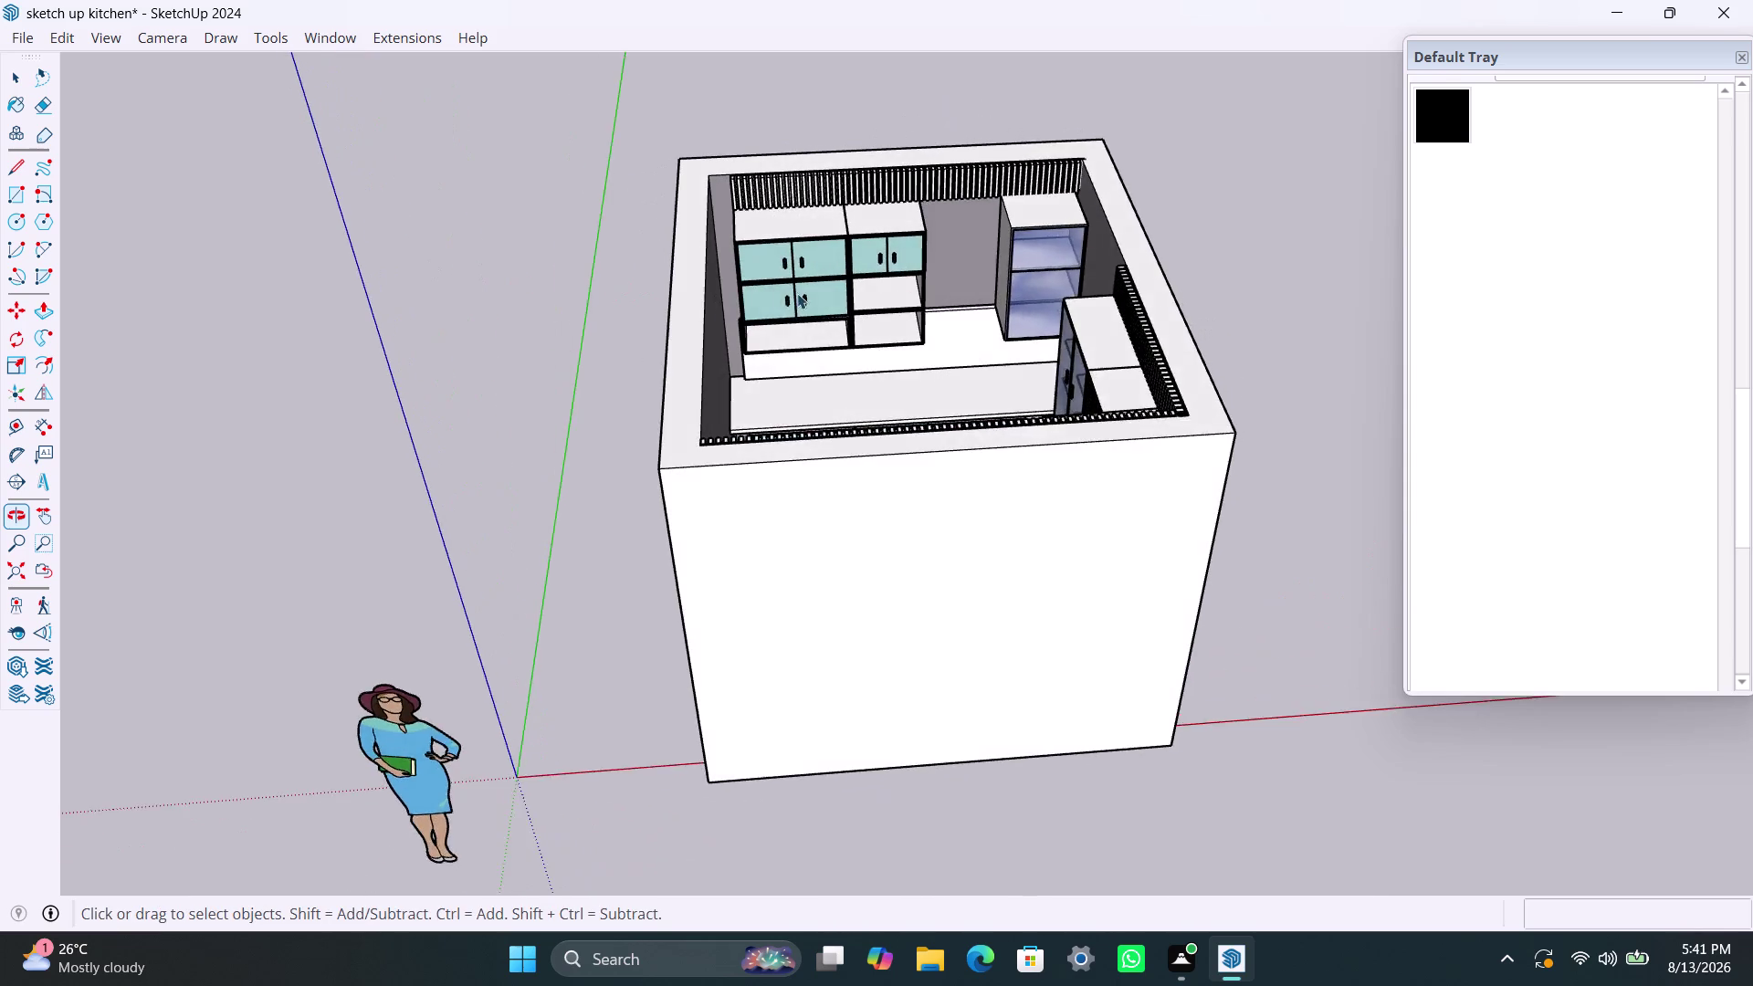
scroll(up, 3)
middle_drag(880, 339, 916, 436)
scroll(up, 3)
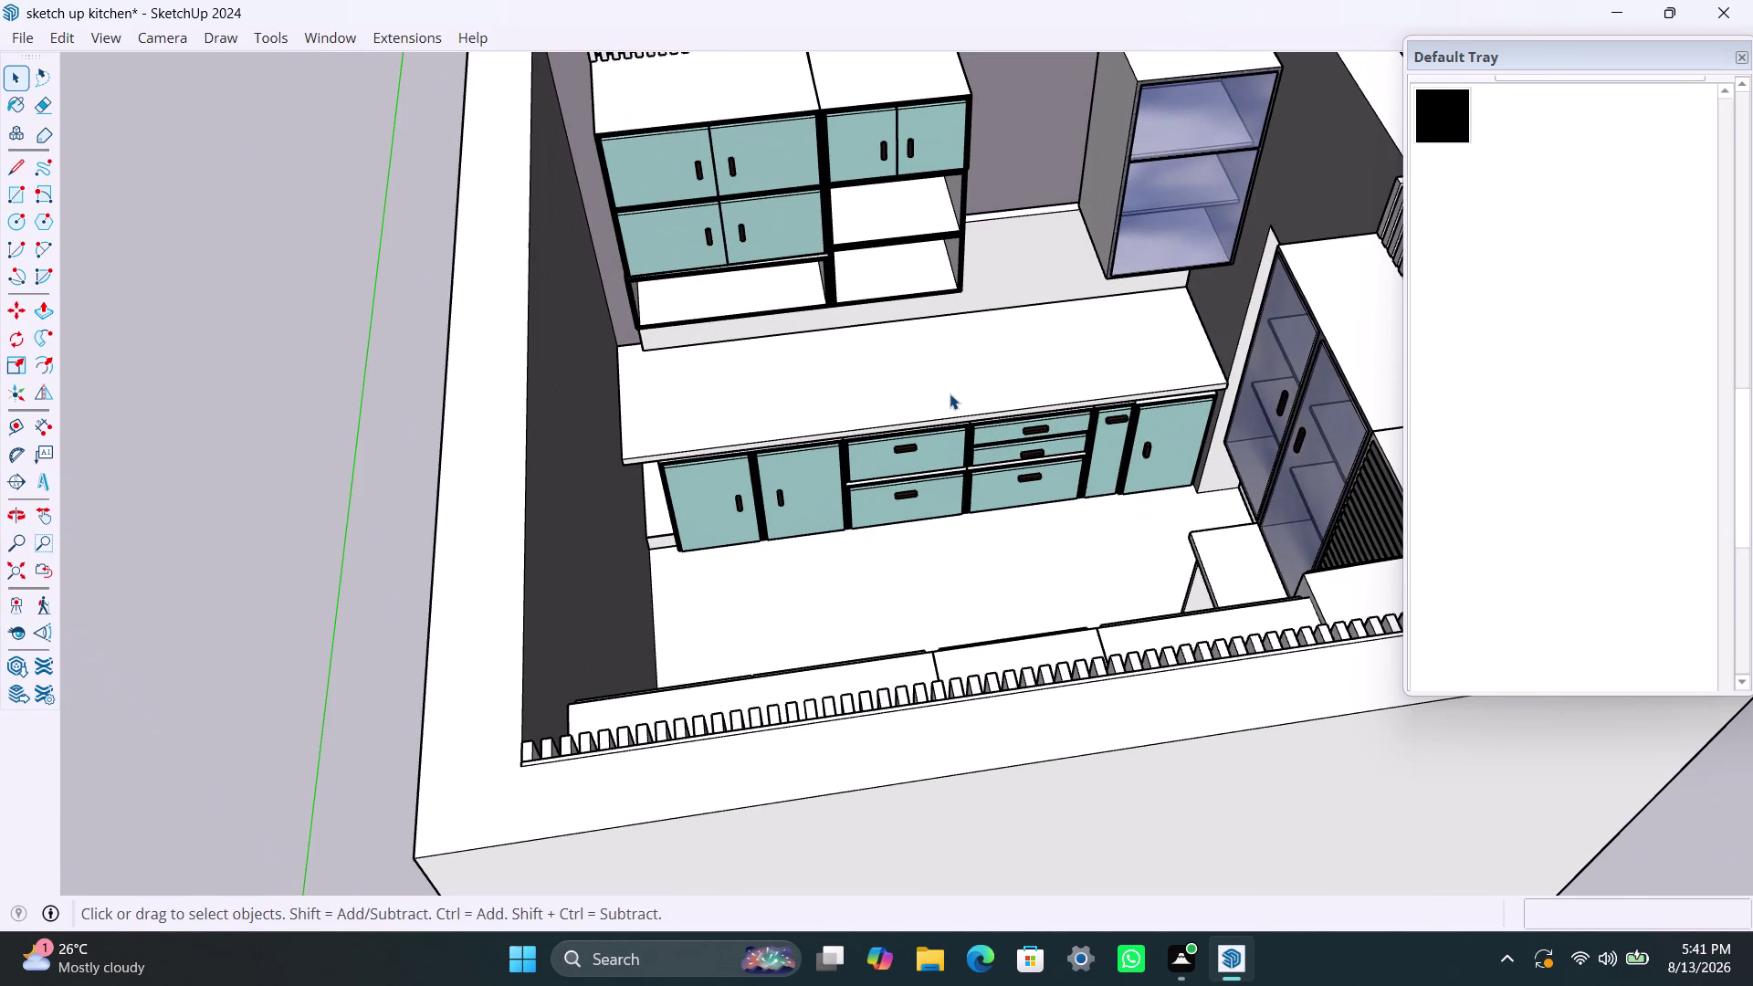
key(ctrl+z)
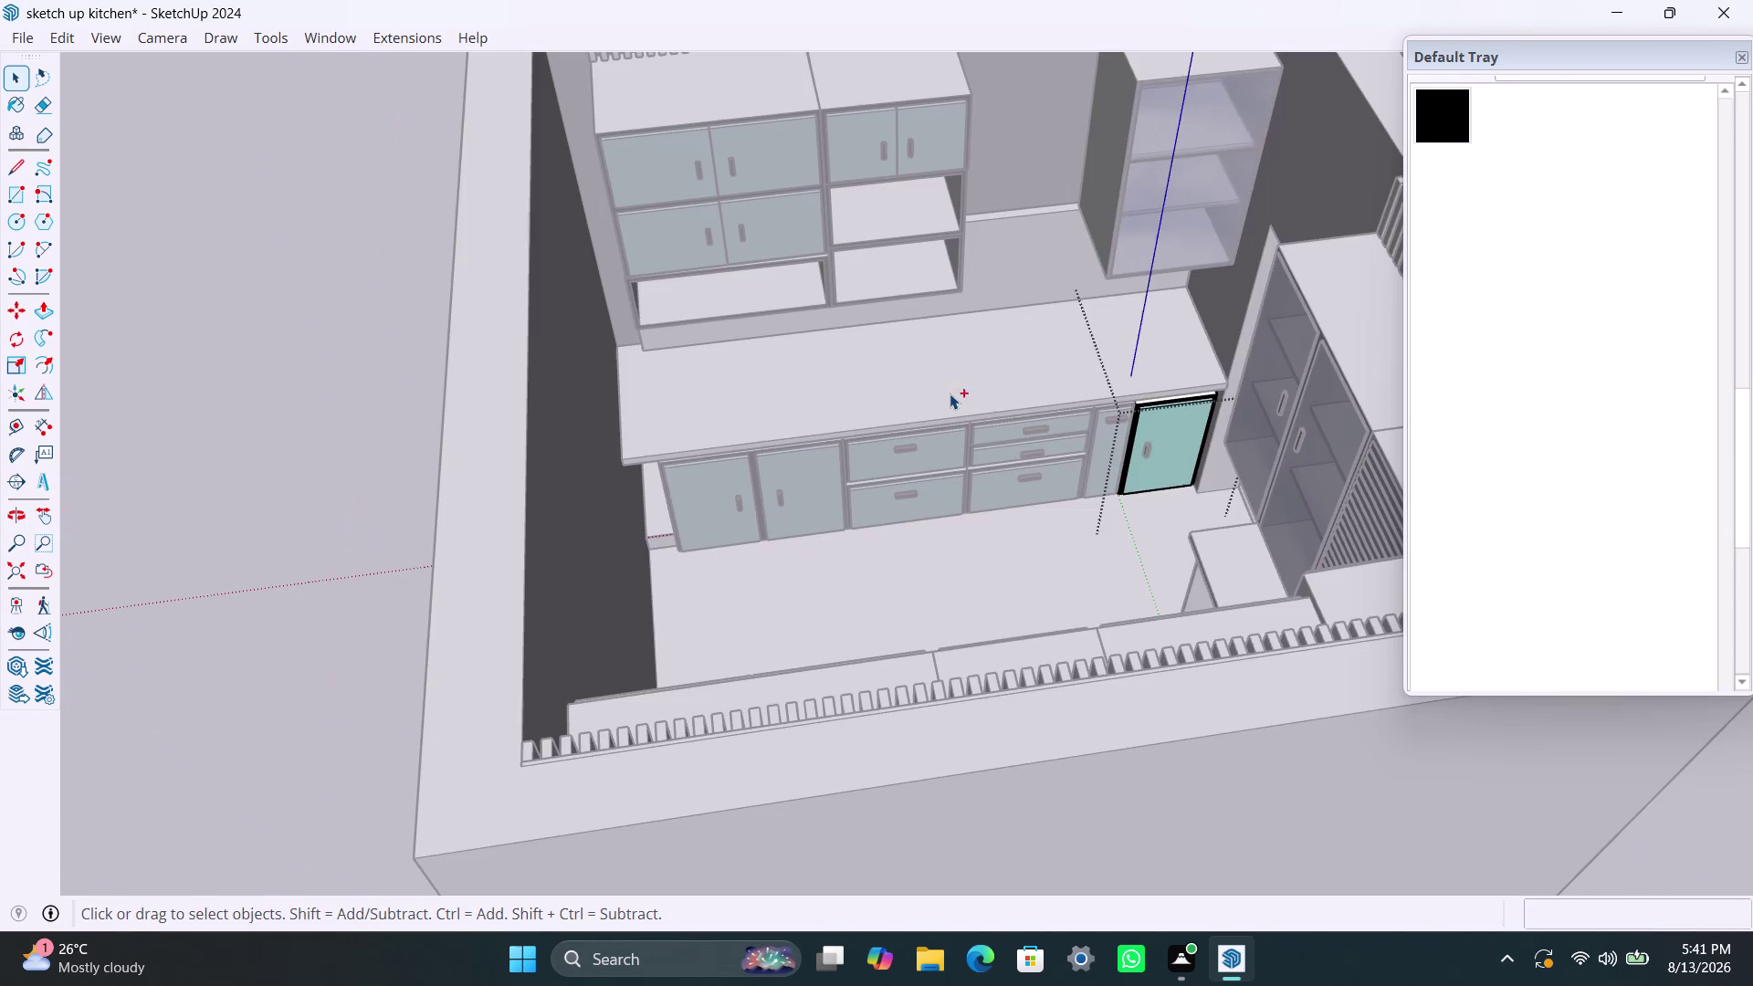
key(ctrl+z)
key(ctrl+z)
key(ctrl+z)
key(ctrl+z)
key(ctrl+z)
key(ctrl+z)
key(ctrl+z)
key(ctrl+z)
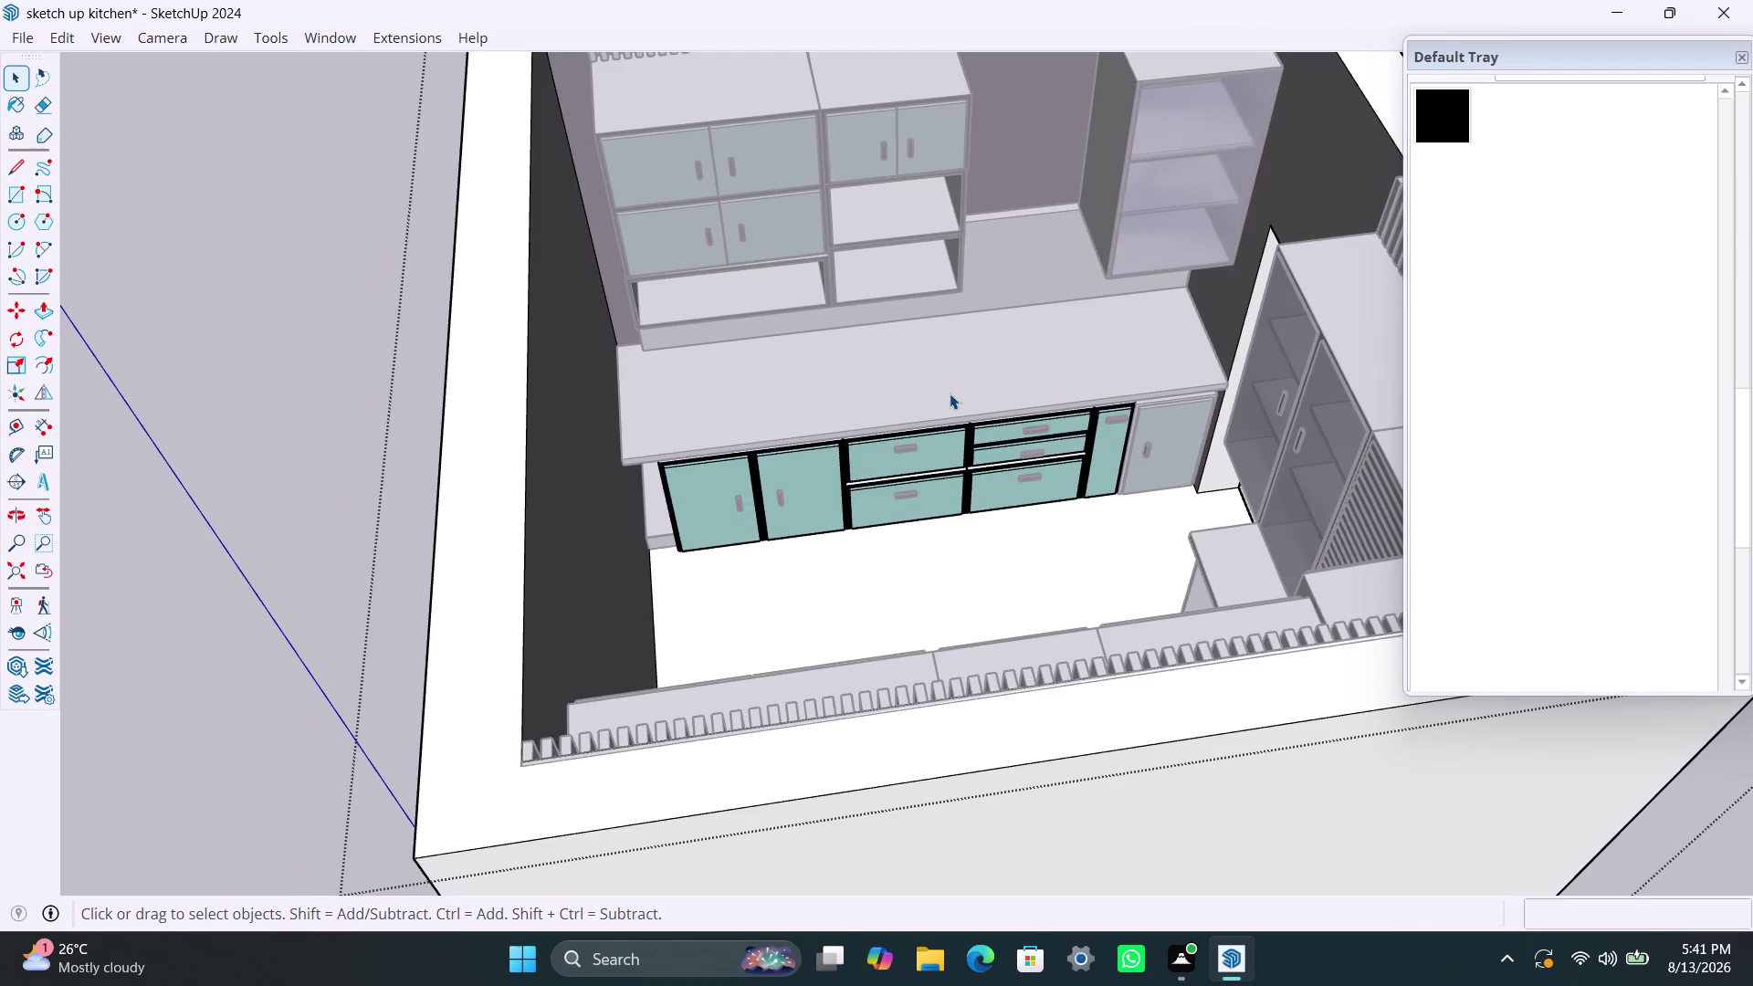
key(ctrl+z)
key(ctrl+z)
key(ctrl+z)
key(ctrl+z)
key(ctrl+z)
key(ctrl+z)
key(ctrl+z)
key(ctrl+z)
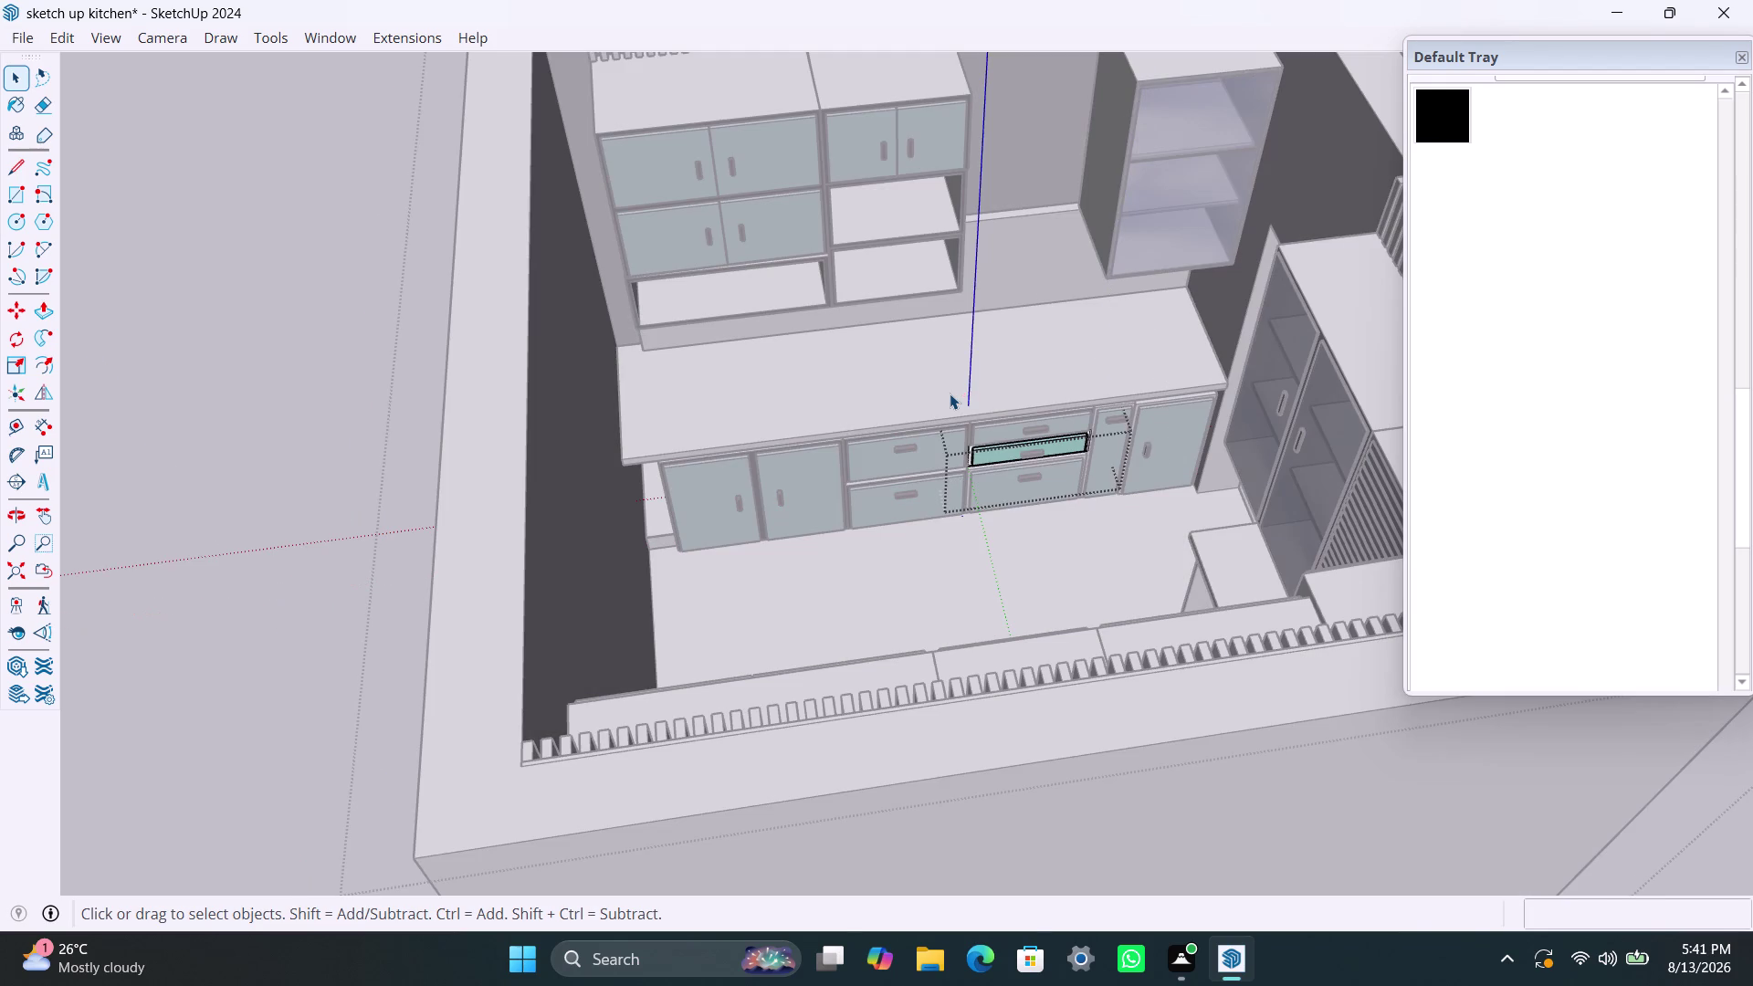
key(ctrl+z)
key(ctrl+z)
key(ctrl+z)
key(ctrl+z)
key(ctrl+z)
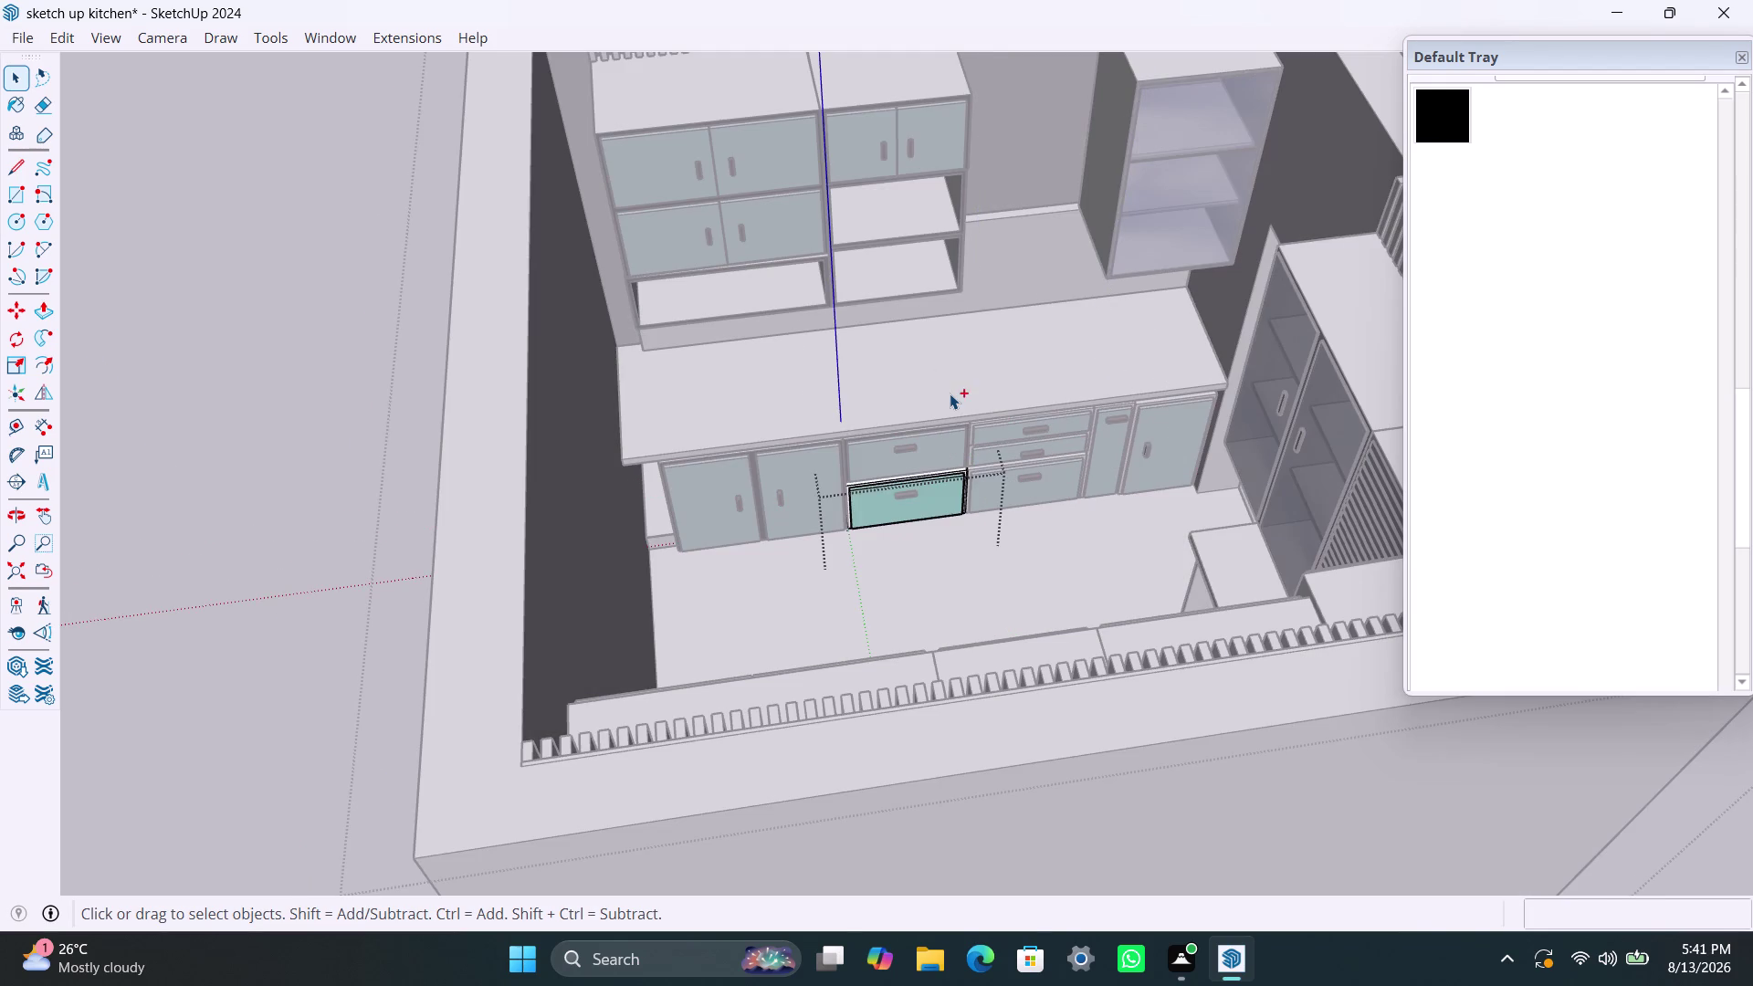
key(ctrl+z)
key(ctrl+z)
key(ctrl+z)
key(ctrl+z)
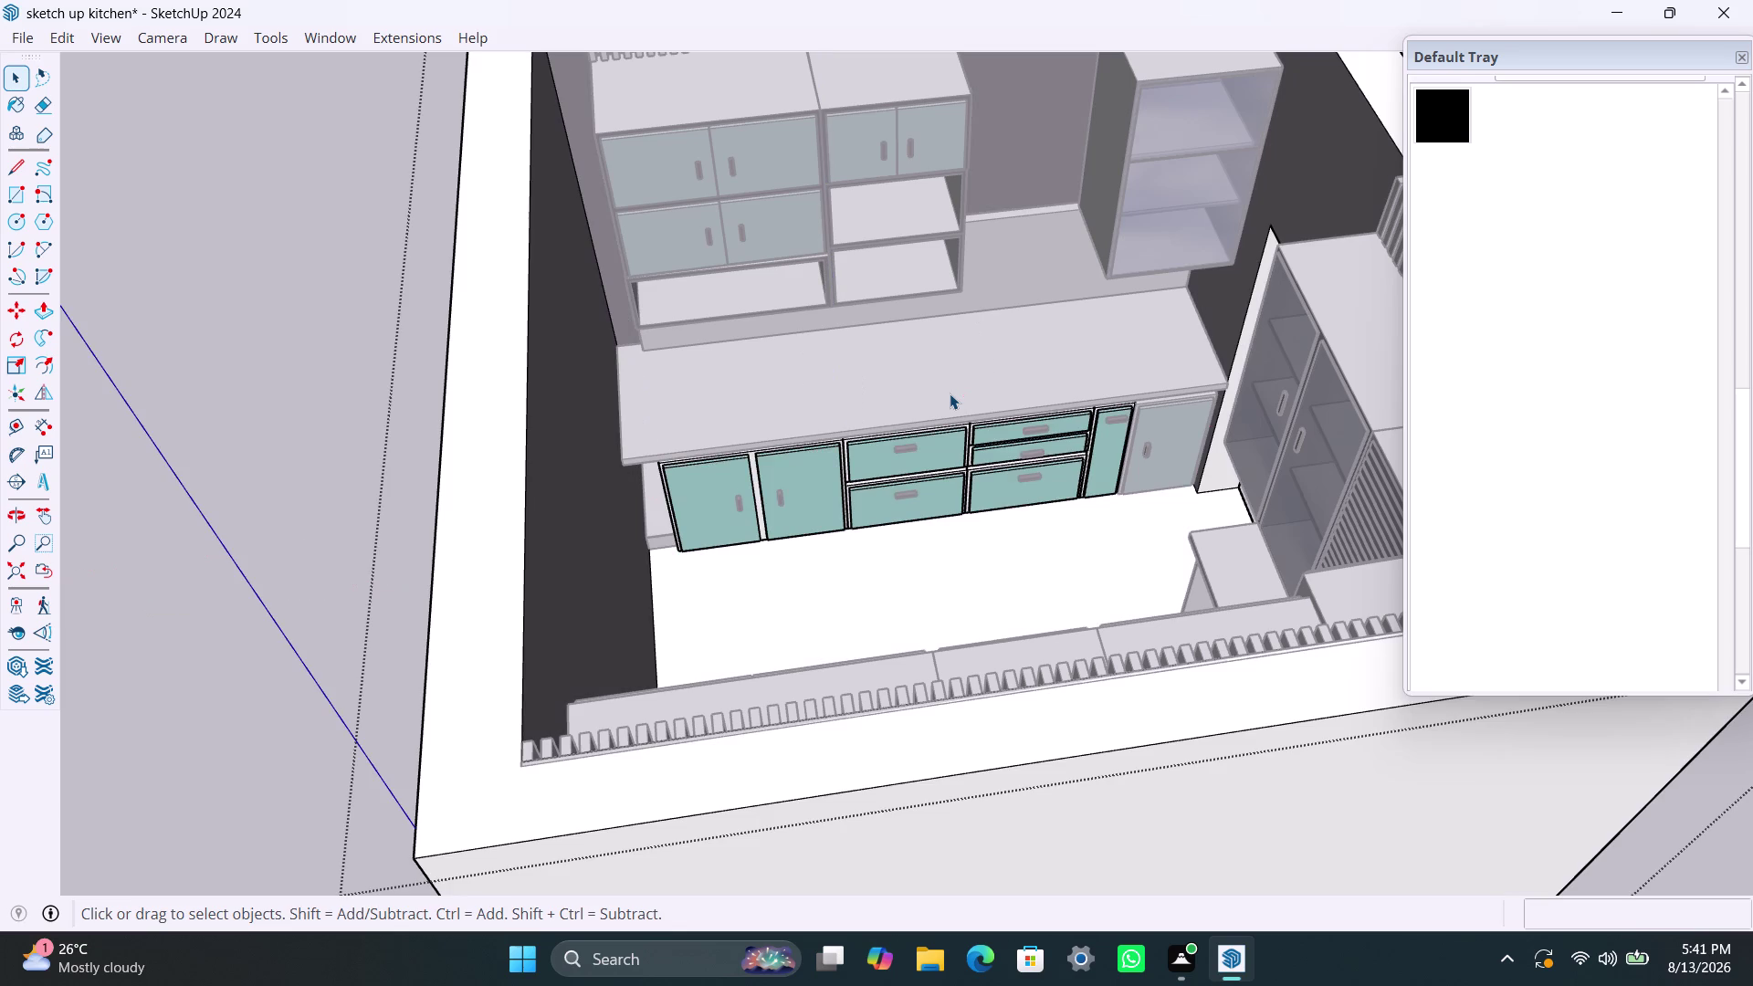
key(ctrl+z)
key(ctrl+z)
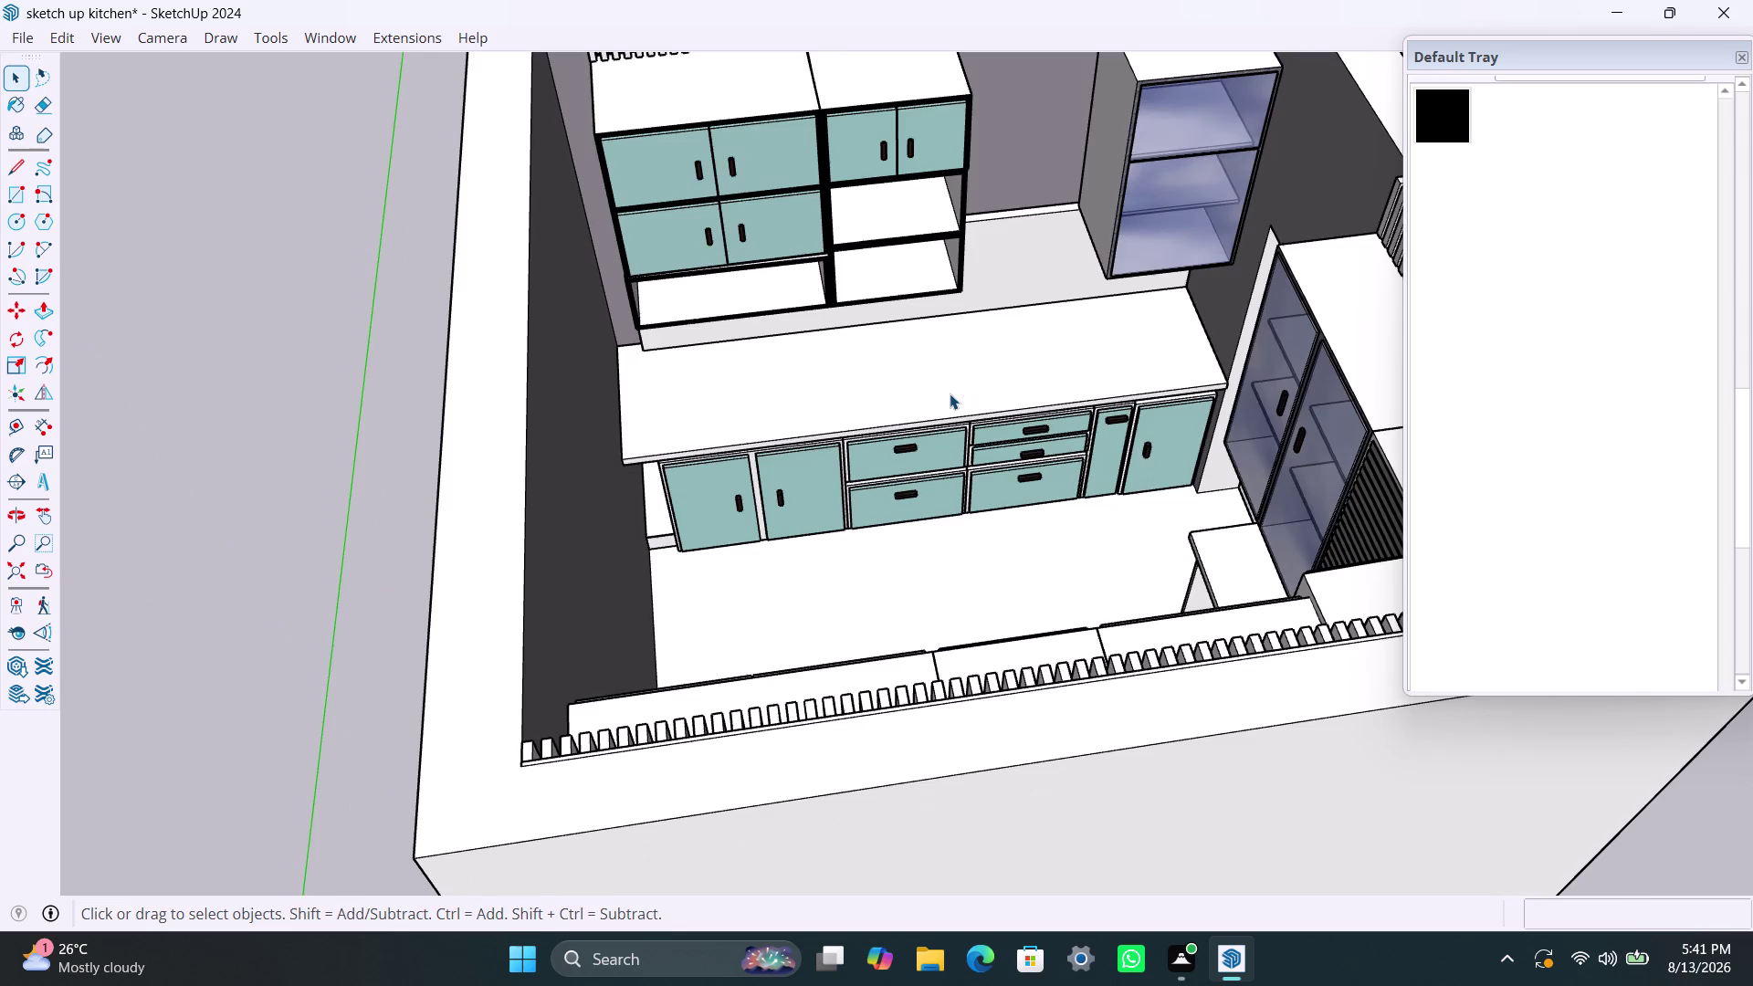
key(ctrl+z)
key(ctrl+z)
key(ctrl+z)
key(ctrl+z)
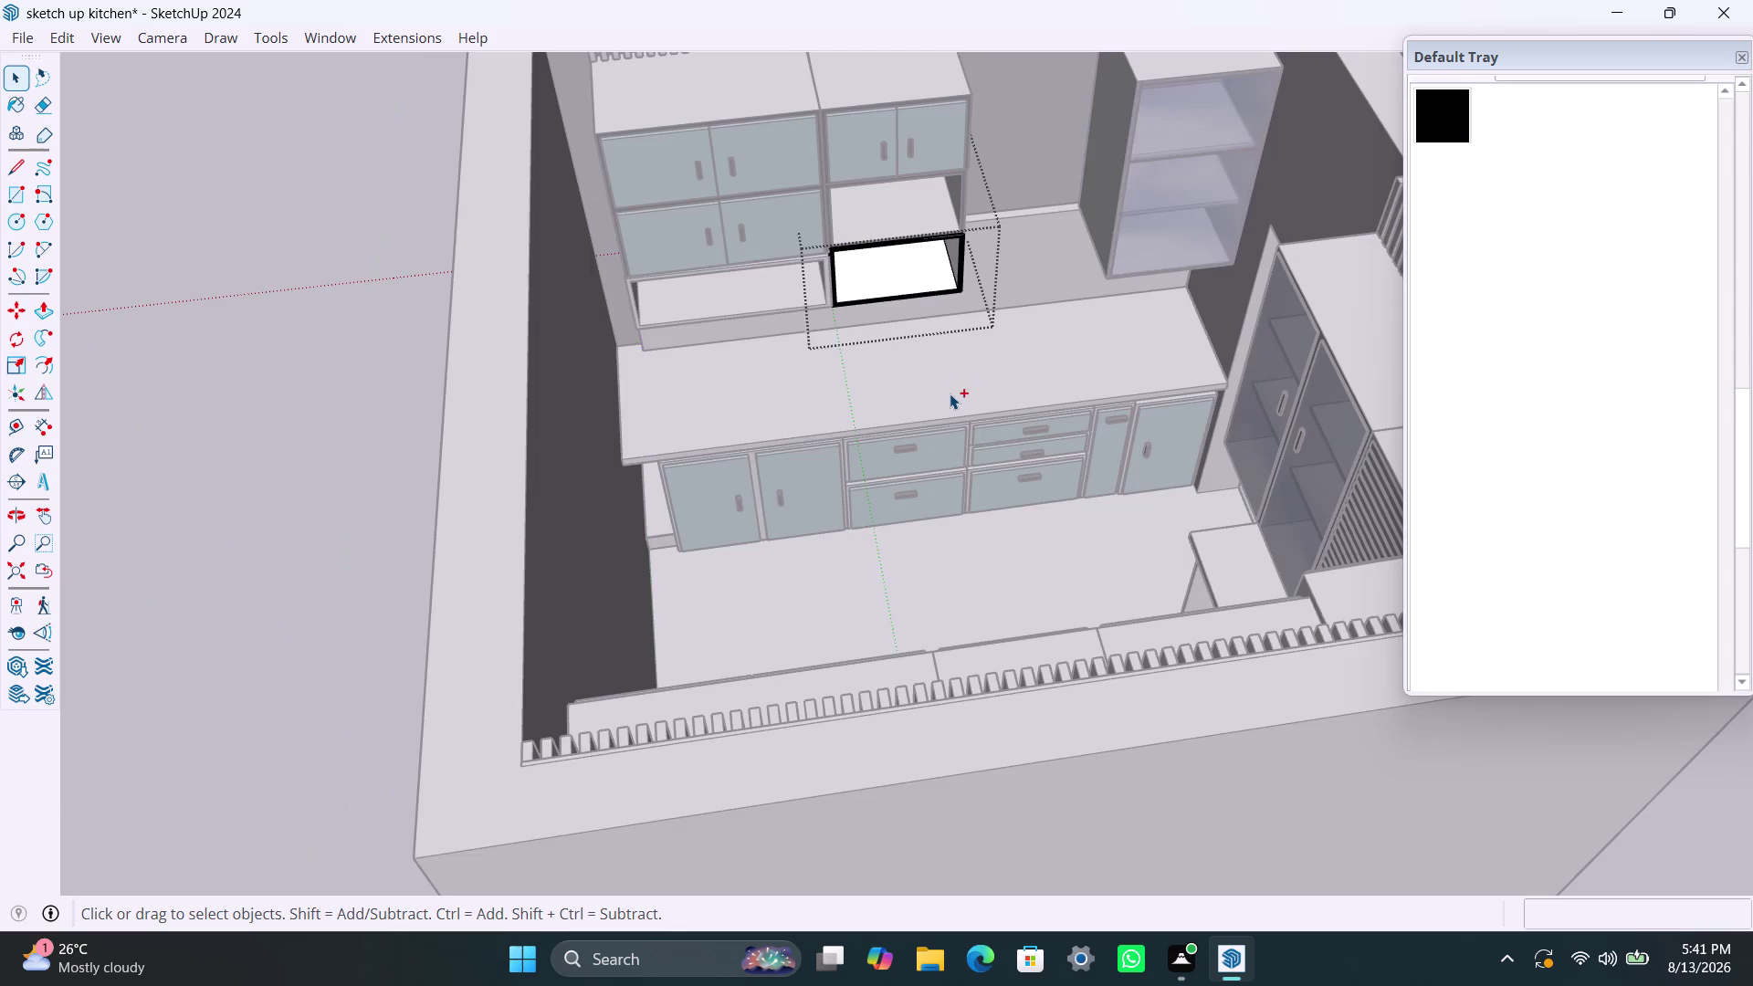
key(ctrl+z)
key(ctrl+z)
key(ctrl+z)
key(ctrl+z)
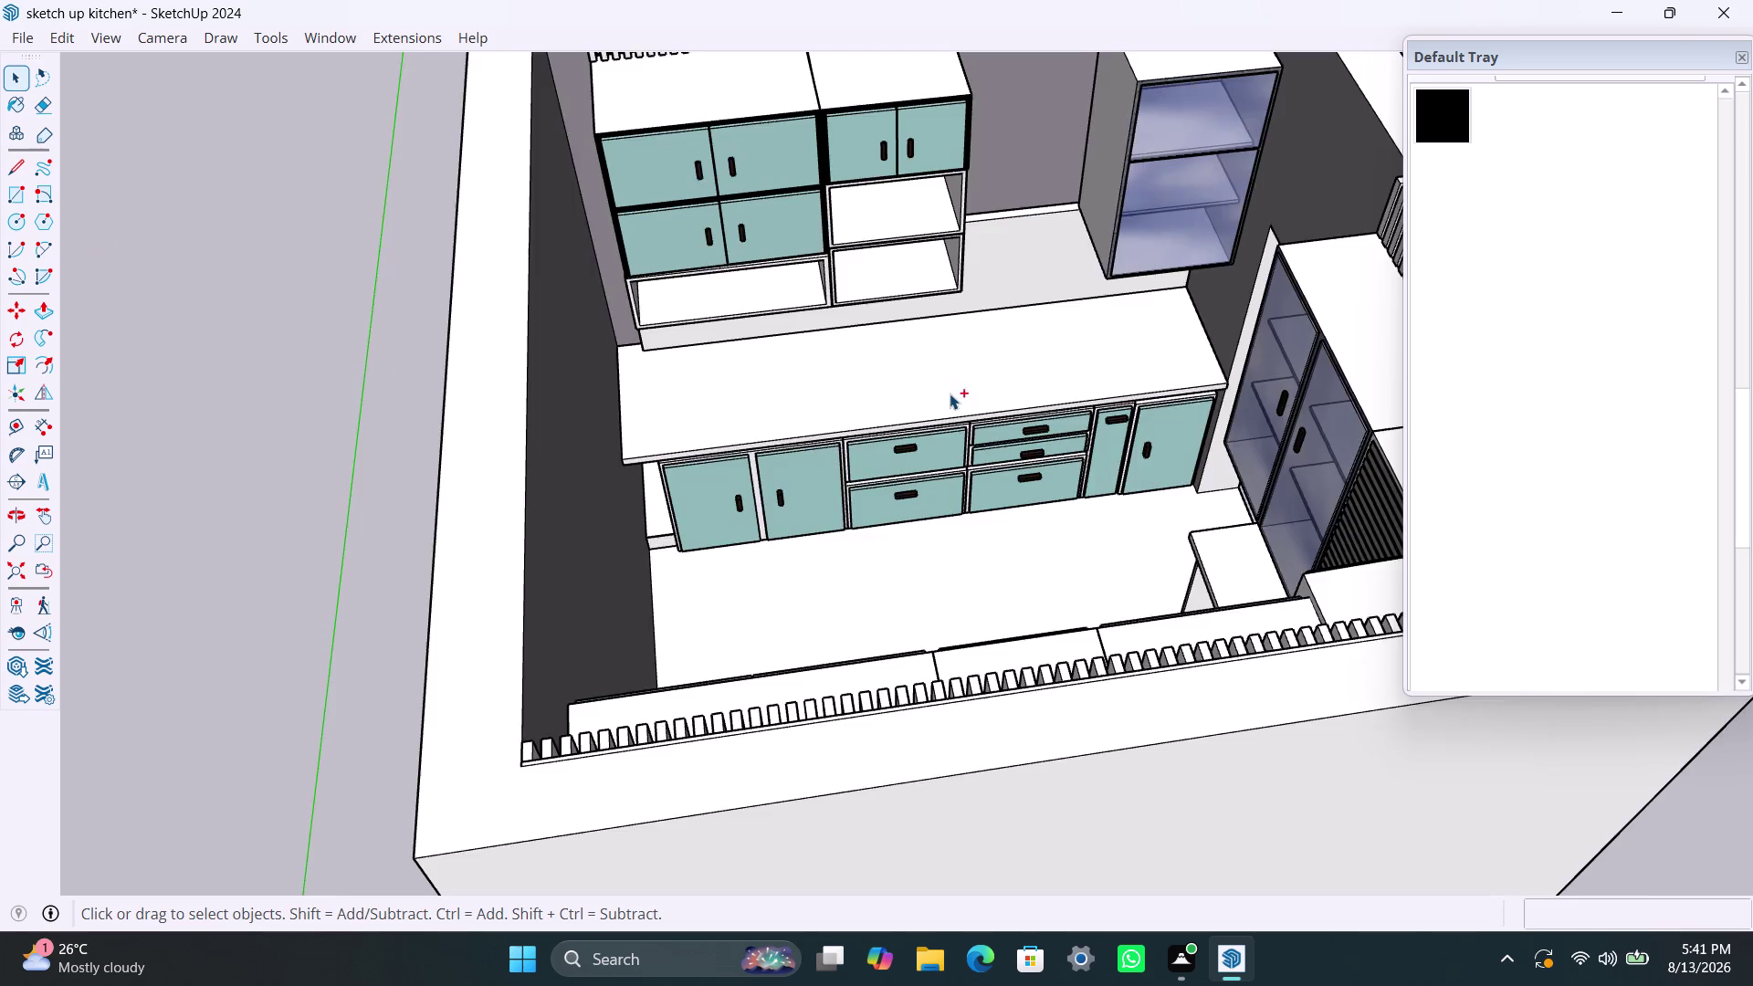
key(ctrl+z)
key(ctrl+z)
key(ctrl+z)
key(ctrl+z)
key(ctrl+z)
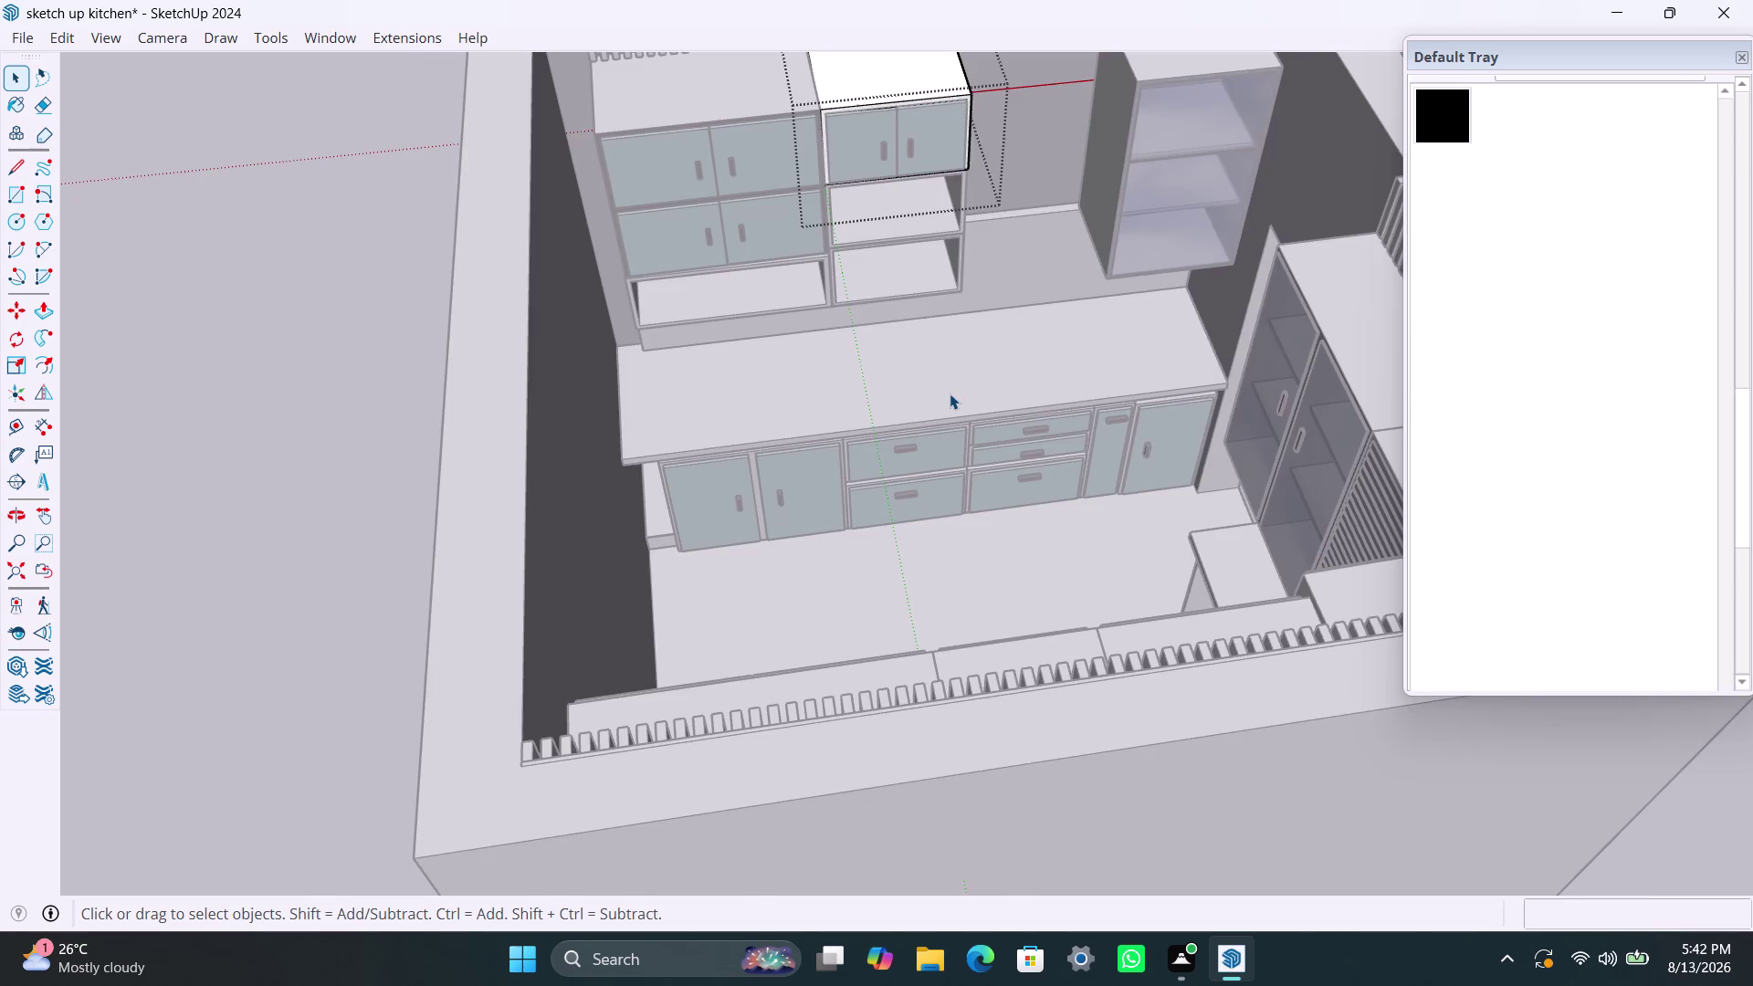
key(ctrl+z)
key(ctrl+z)
key(ctrl+z)
key(ctrl+z)
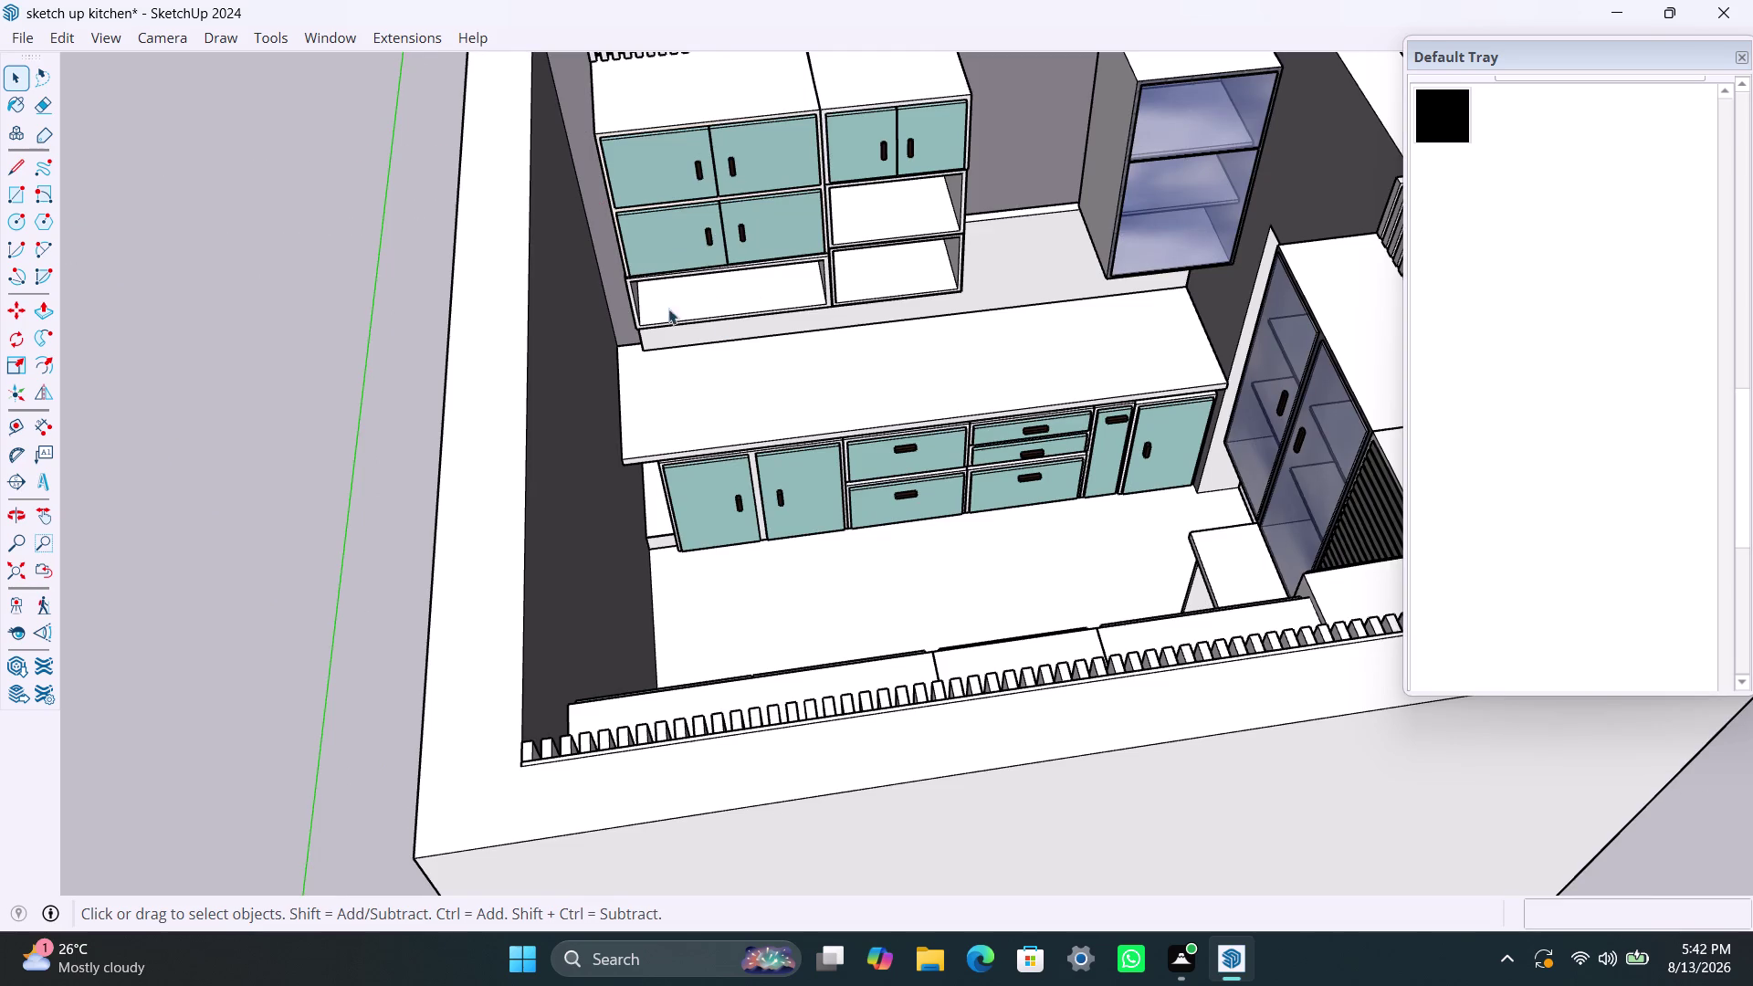
Choose black as the Paint Bucket material.
scroll(up, 3)
scroll(down, 3)
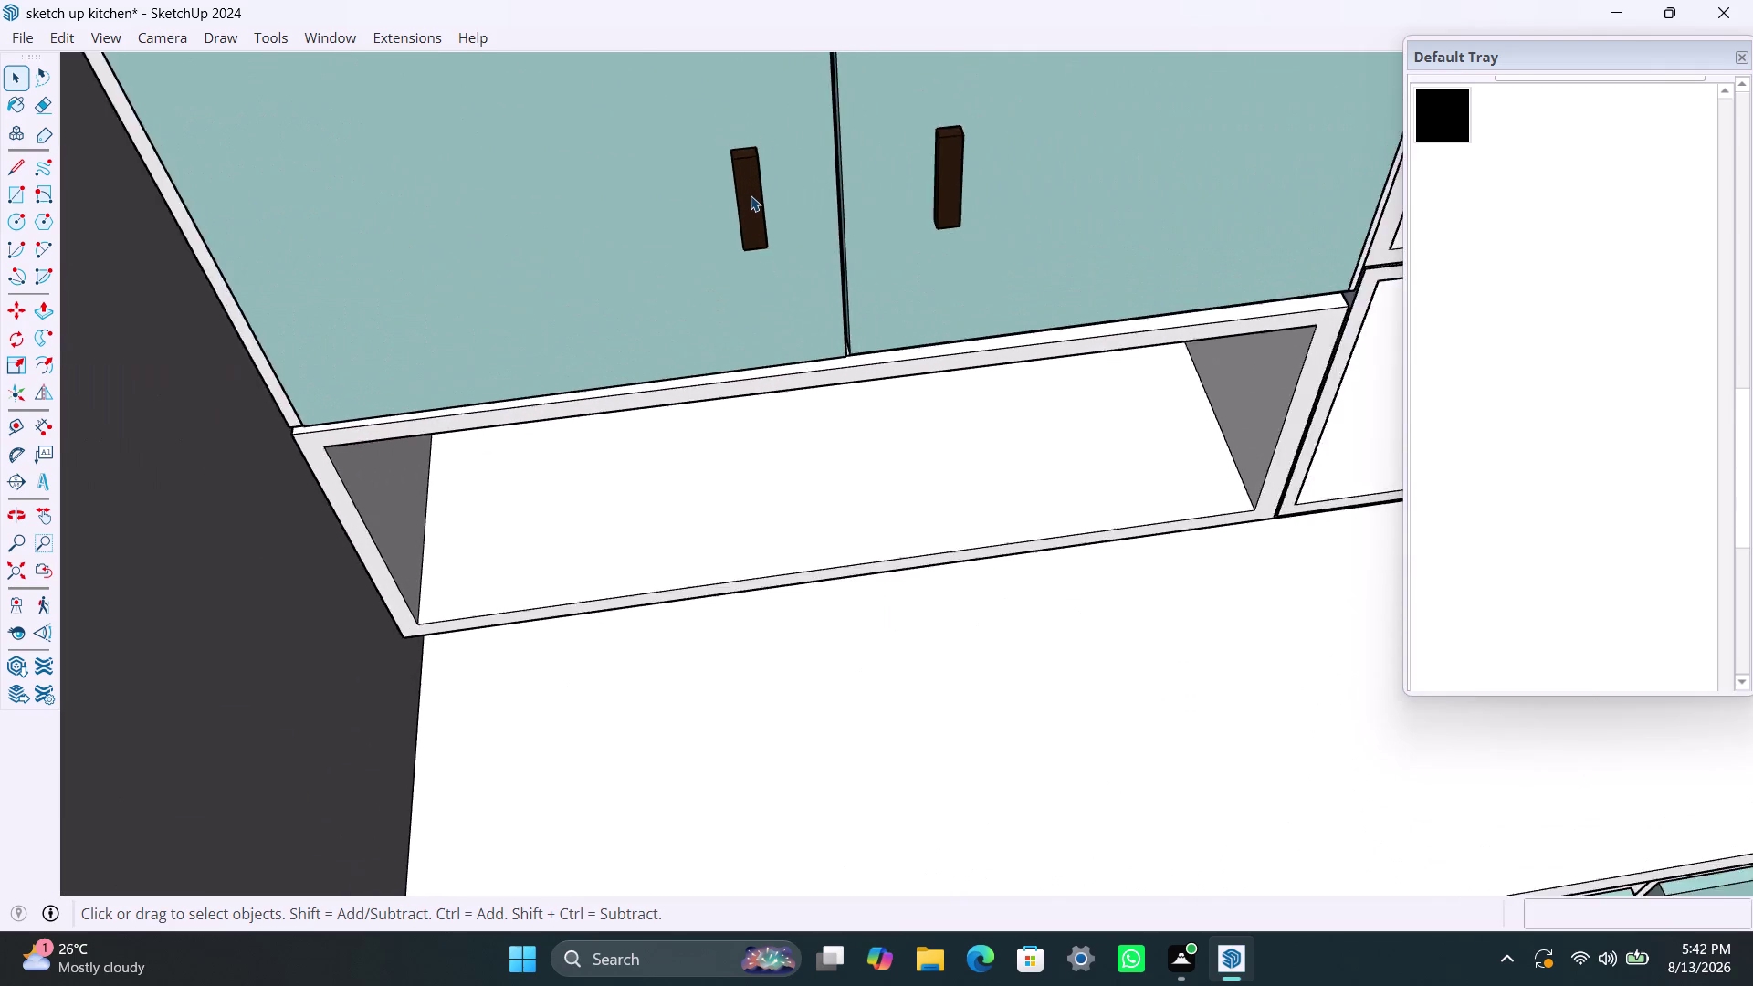
scroll(down, 3)
scroll(up, 3)
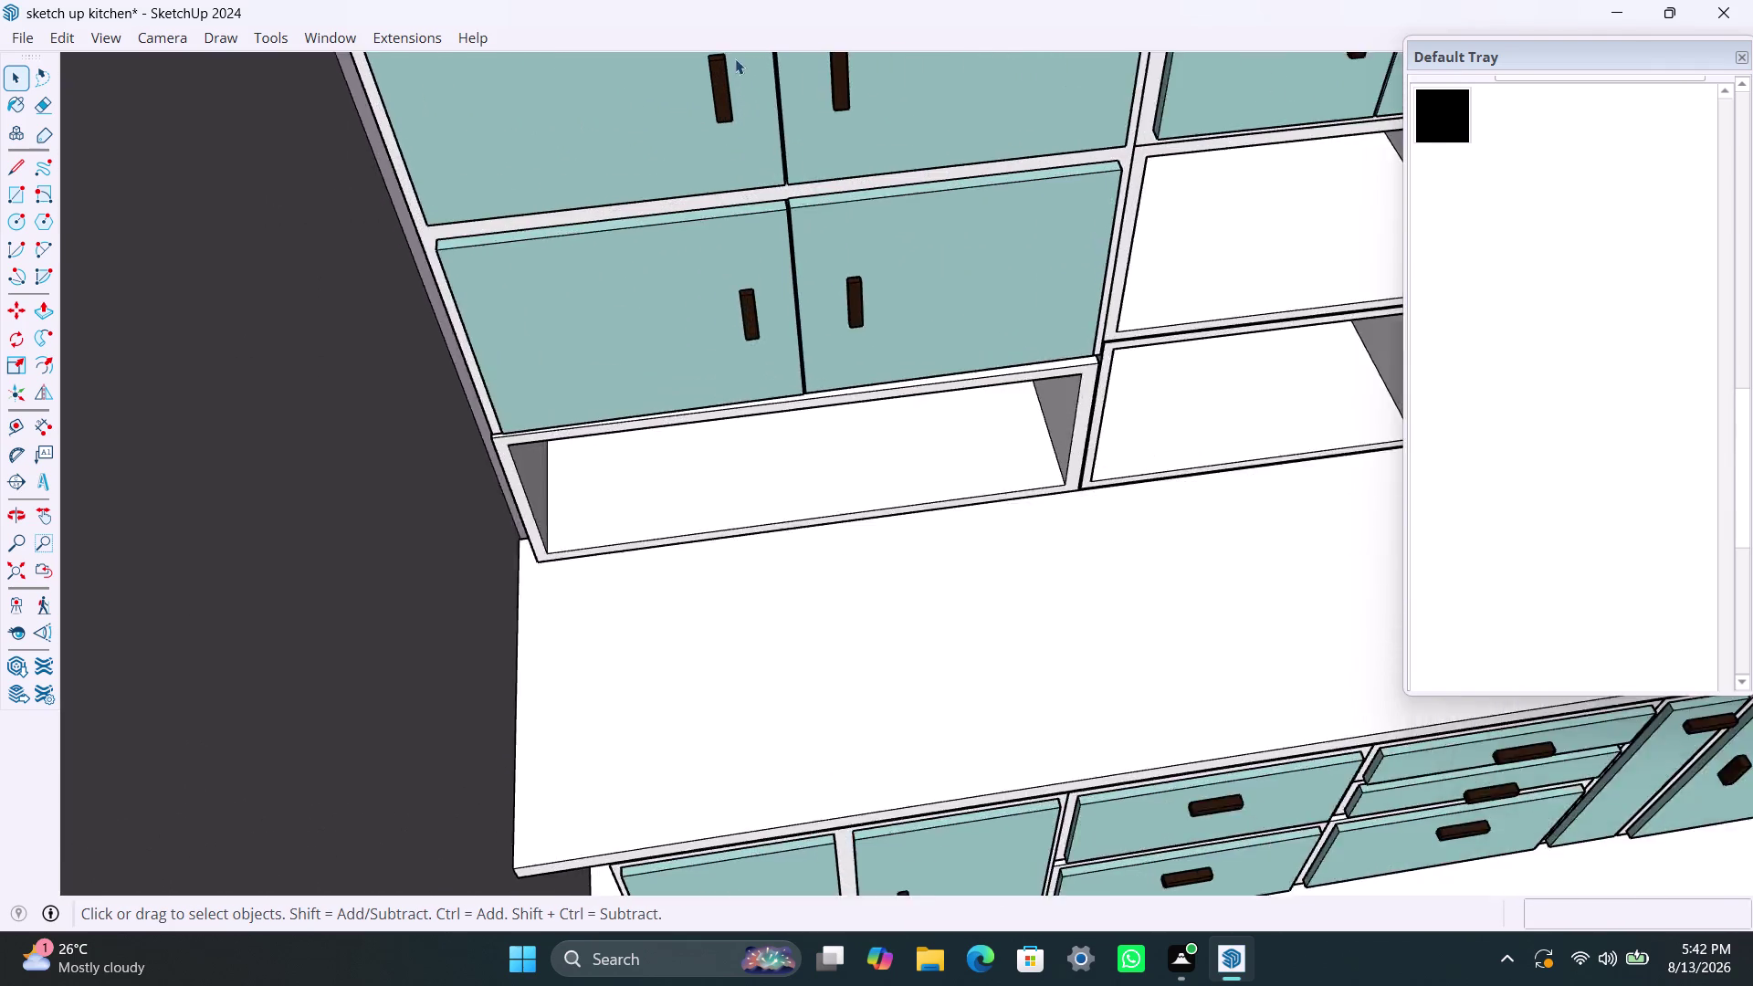
scroll(up, 3)
click(723, 117)
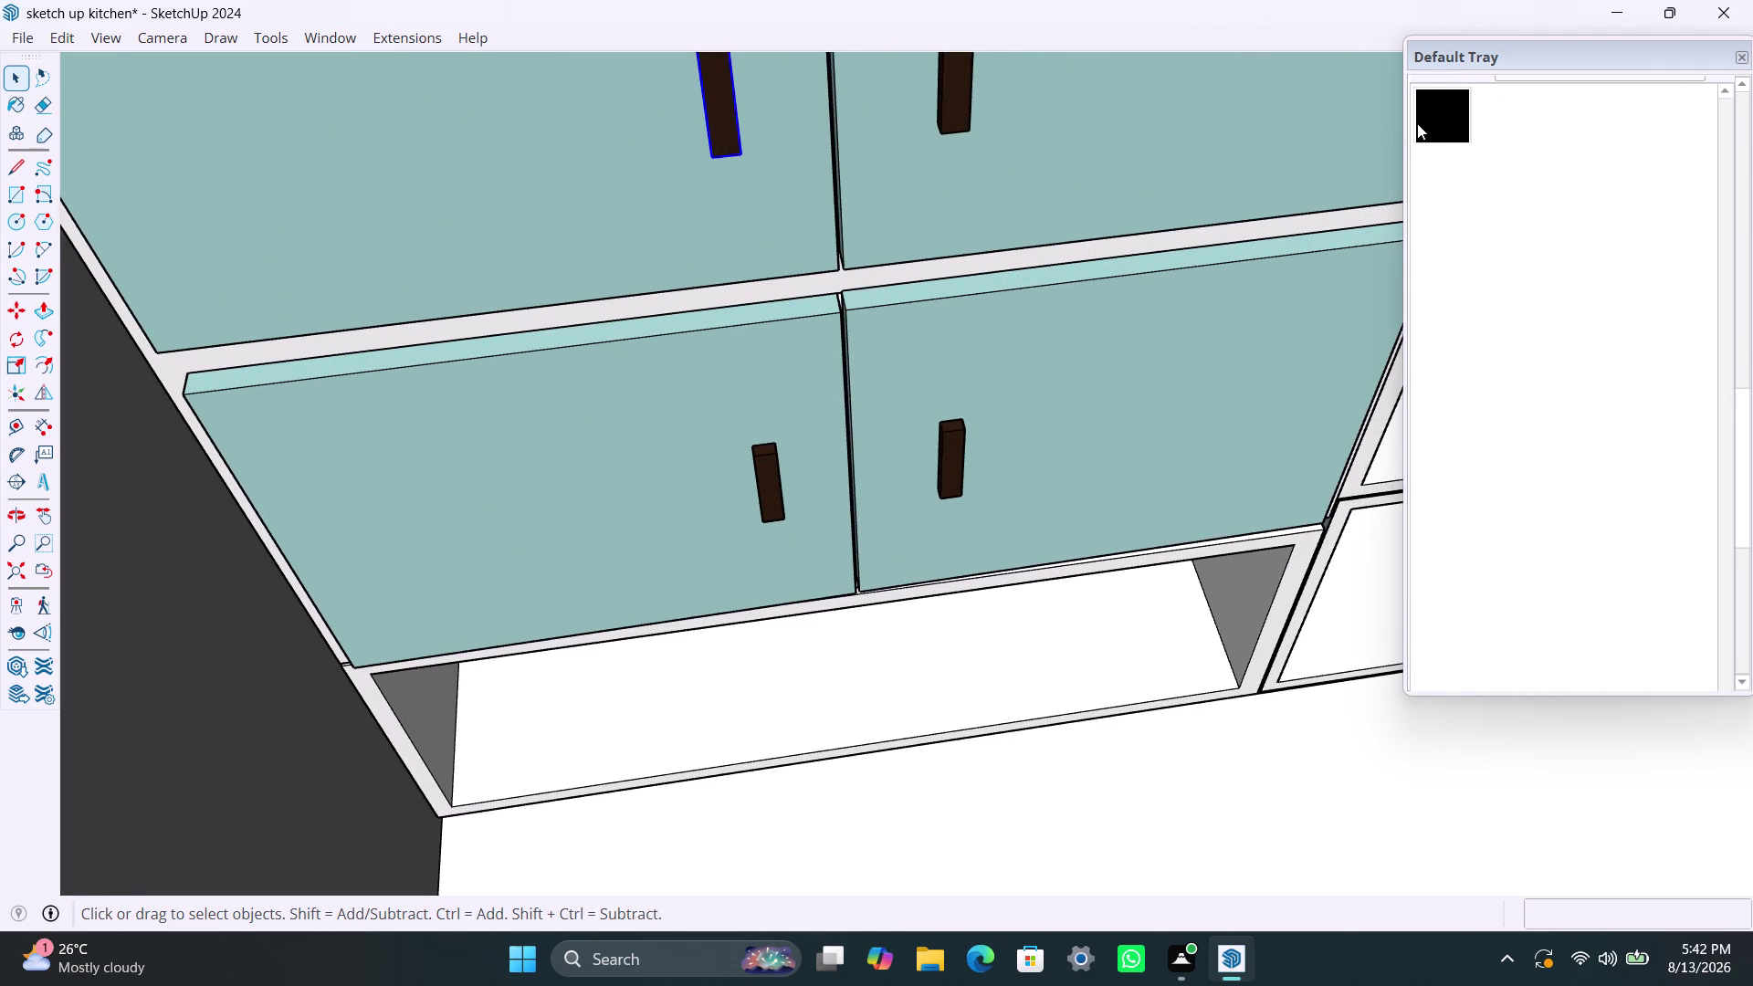
click(1436, 117)
click(720, 147)
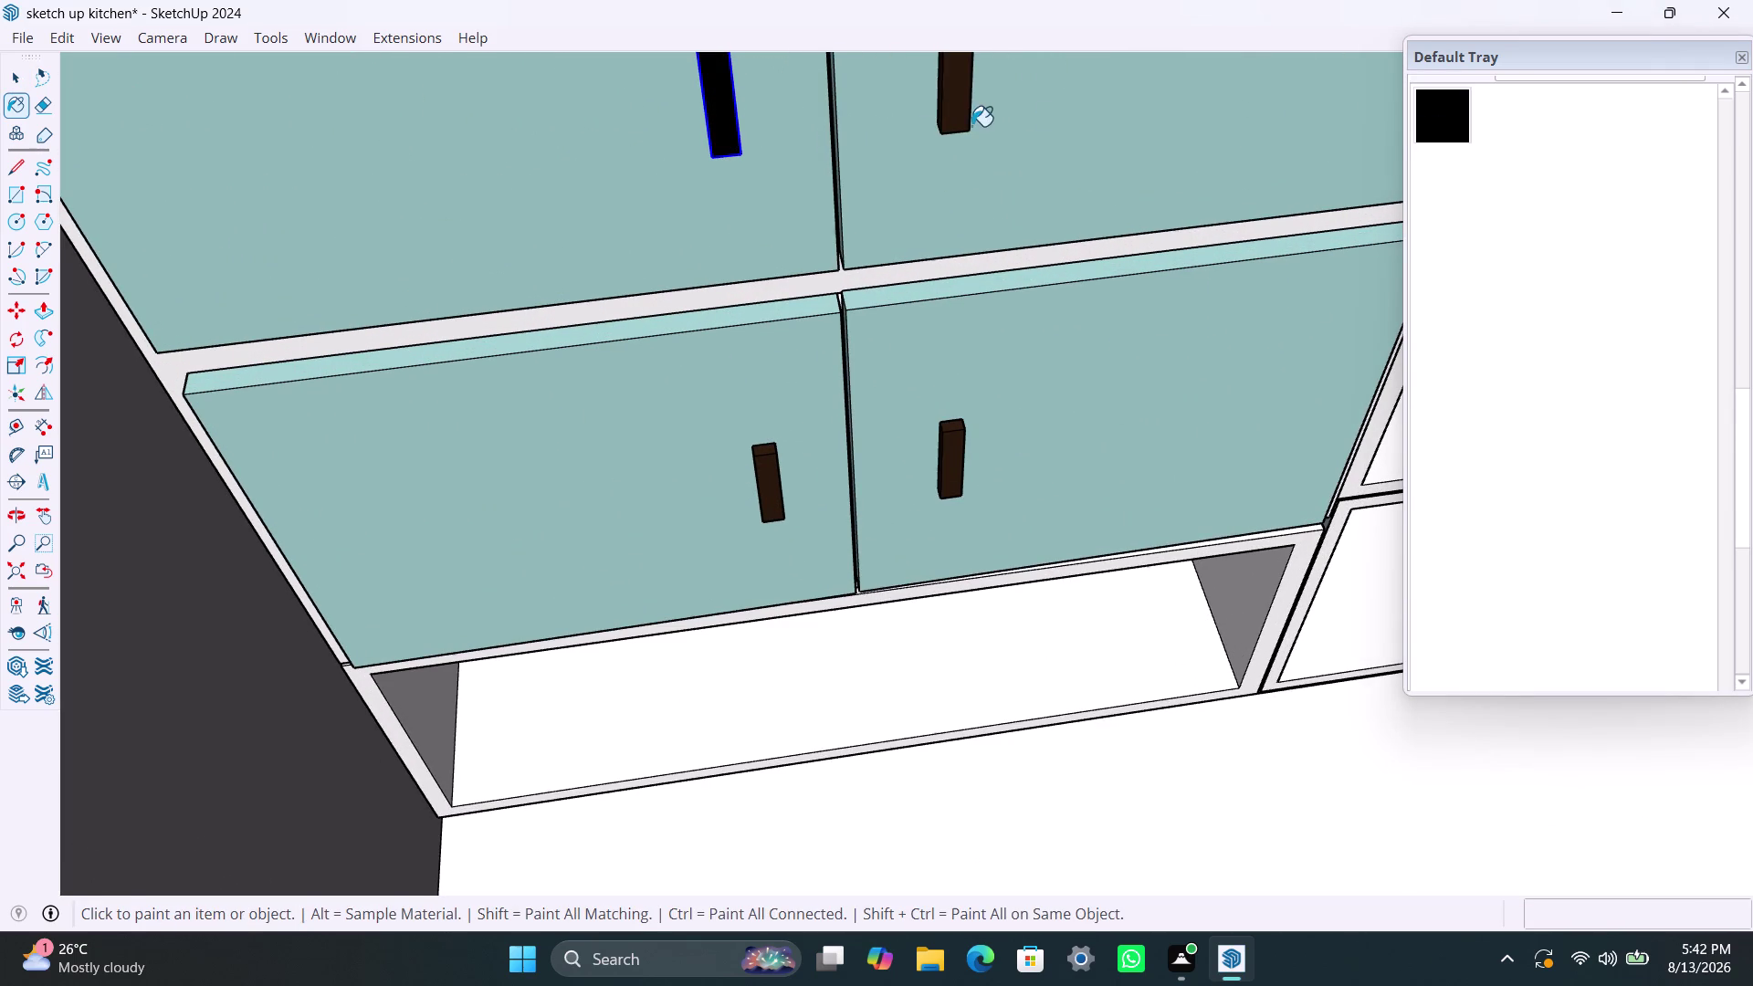
Paint the upper-right, lower-left and three other visible cabinet door handles black.
click(953, 125)
triple_click(765, 510)
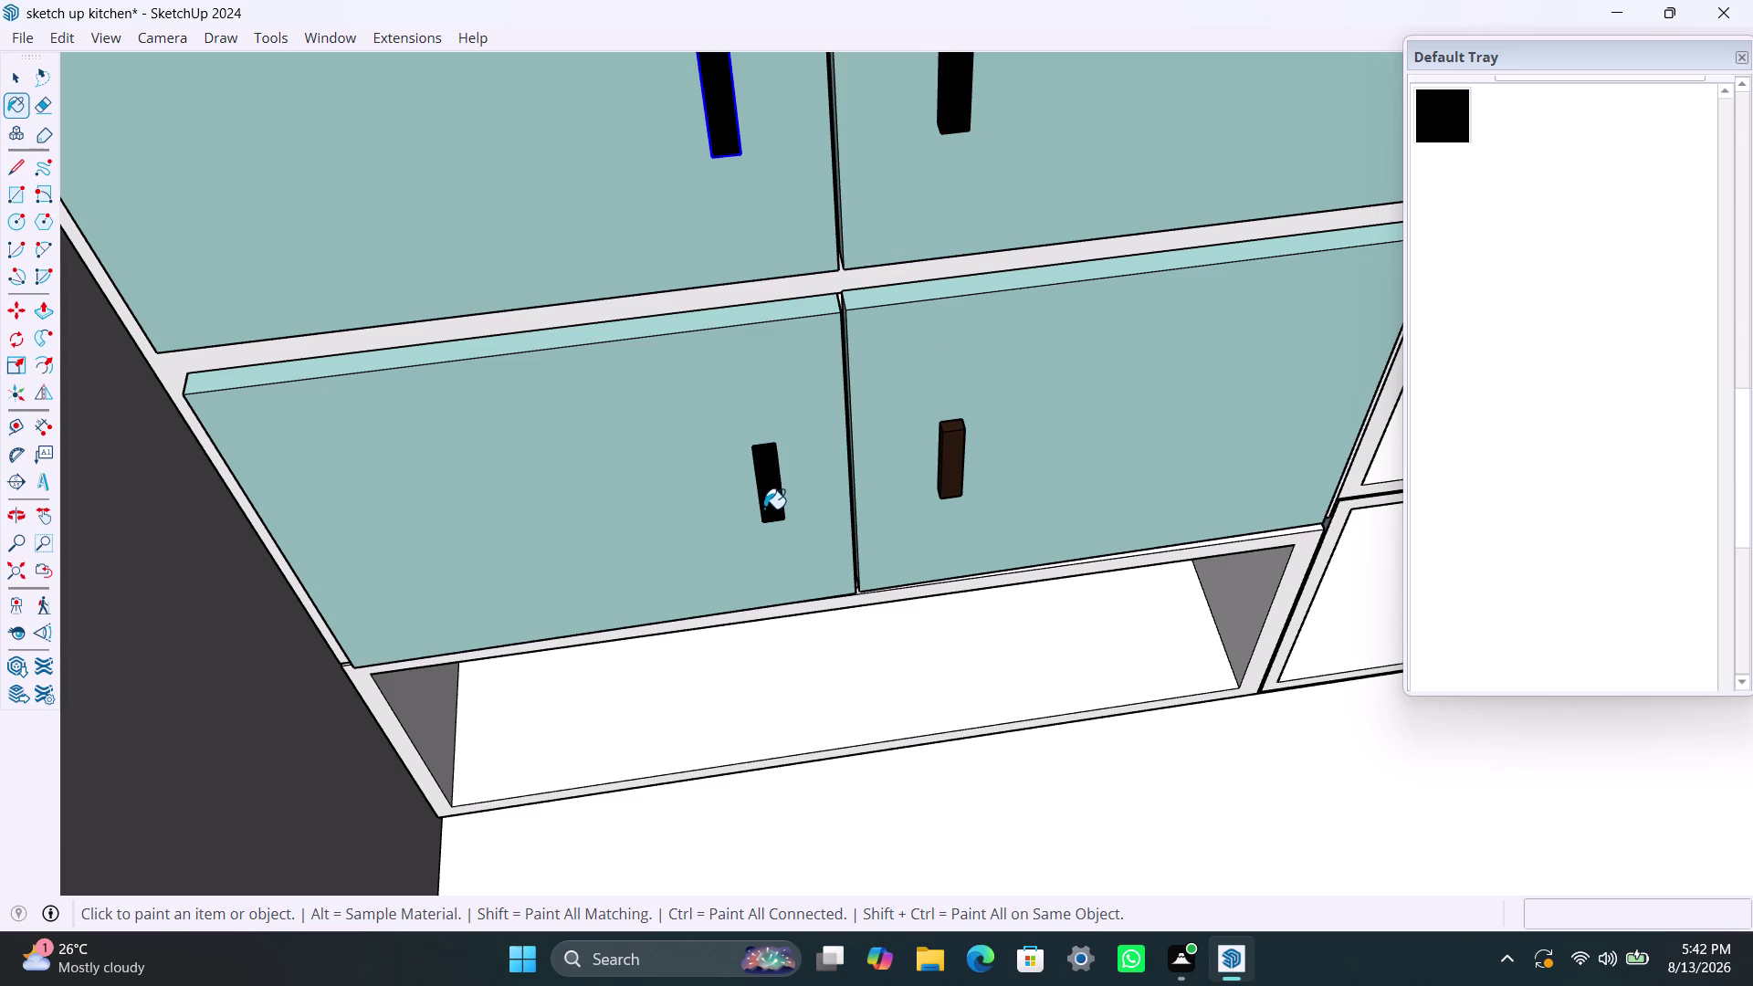
double_click(957, 477)
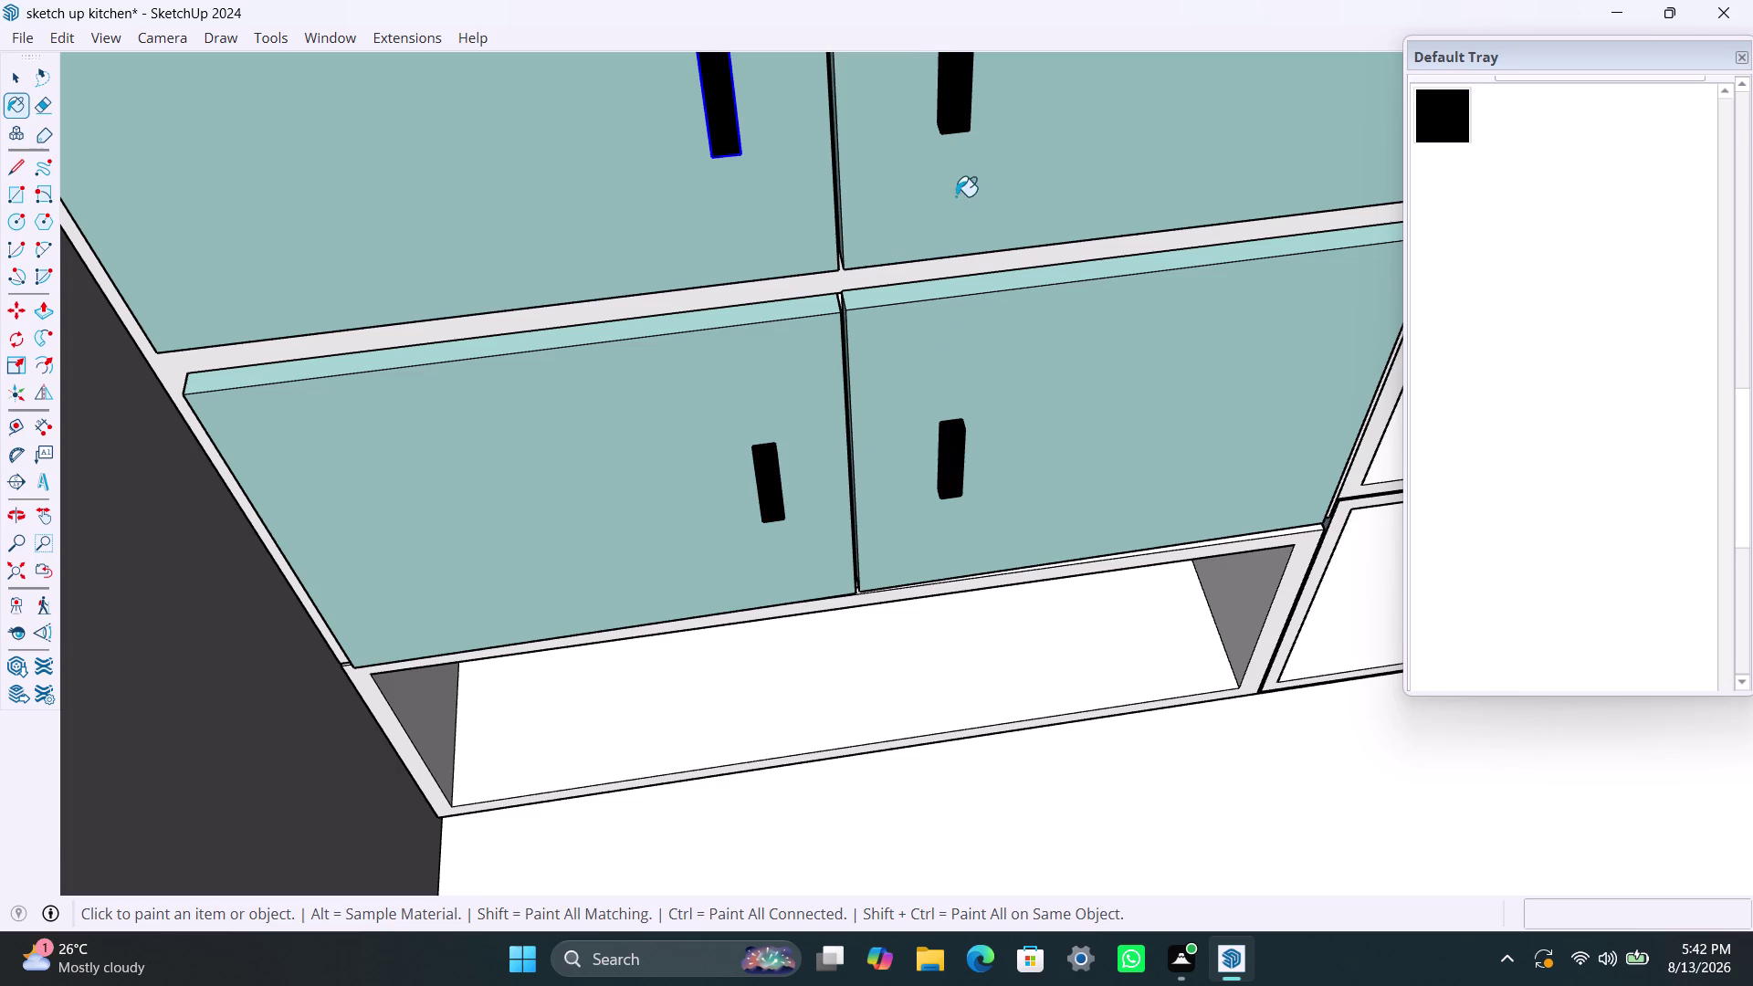
double_click(951, 107)
double_click(715, 127)
Orbit to the upper cabinets and paint three brown door handles black.
scroll(down, 3)
middle_drag(1175, 401, 988, 432)
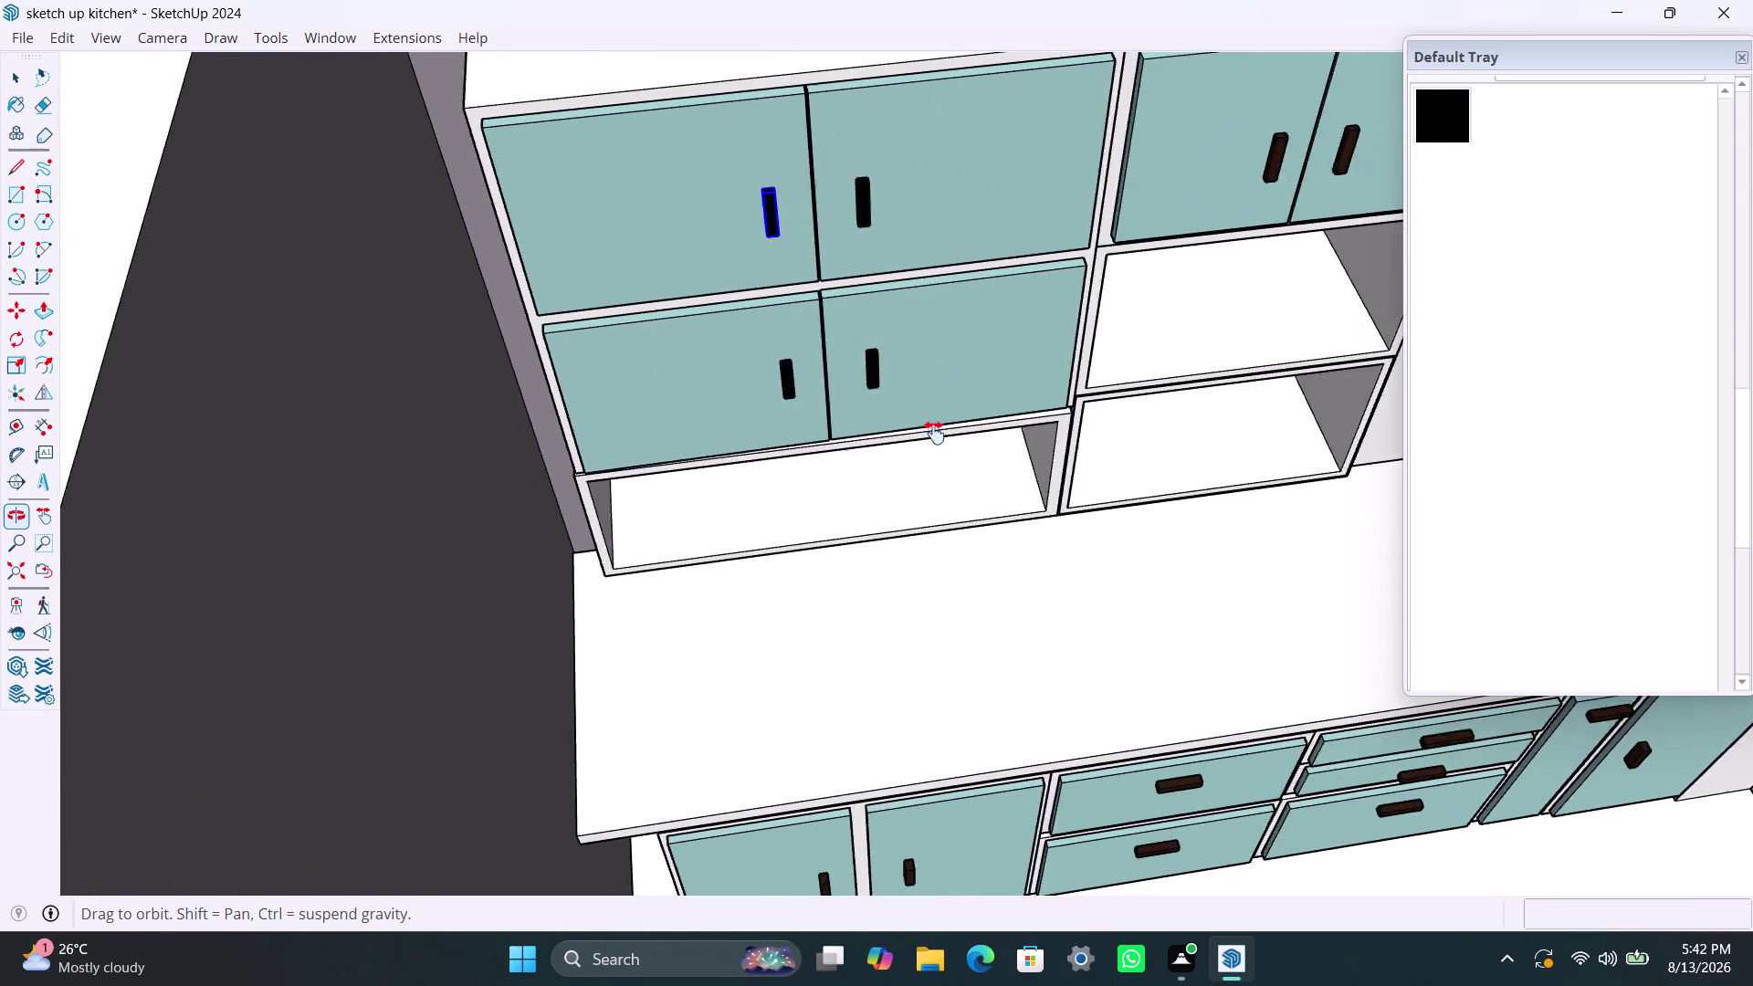
middle_drag(988, 432, 857, 433)
scroll(up, 3)
double_click(999, 169)
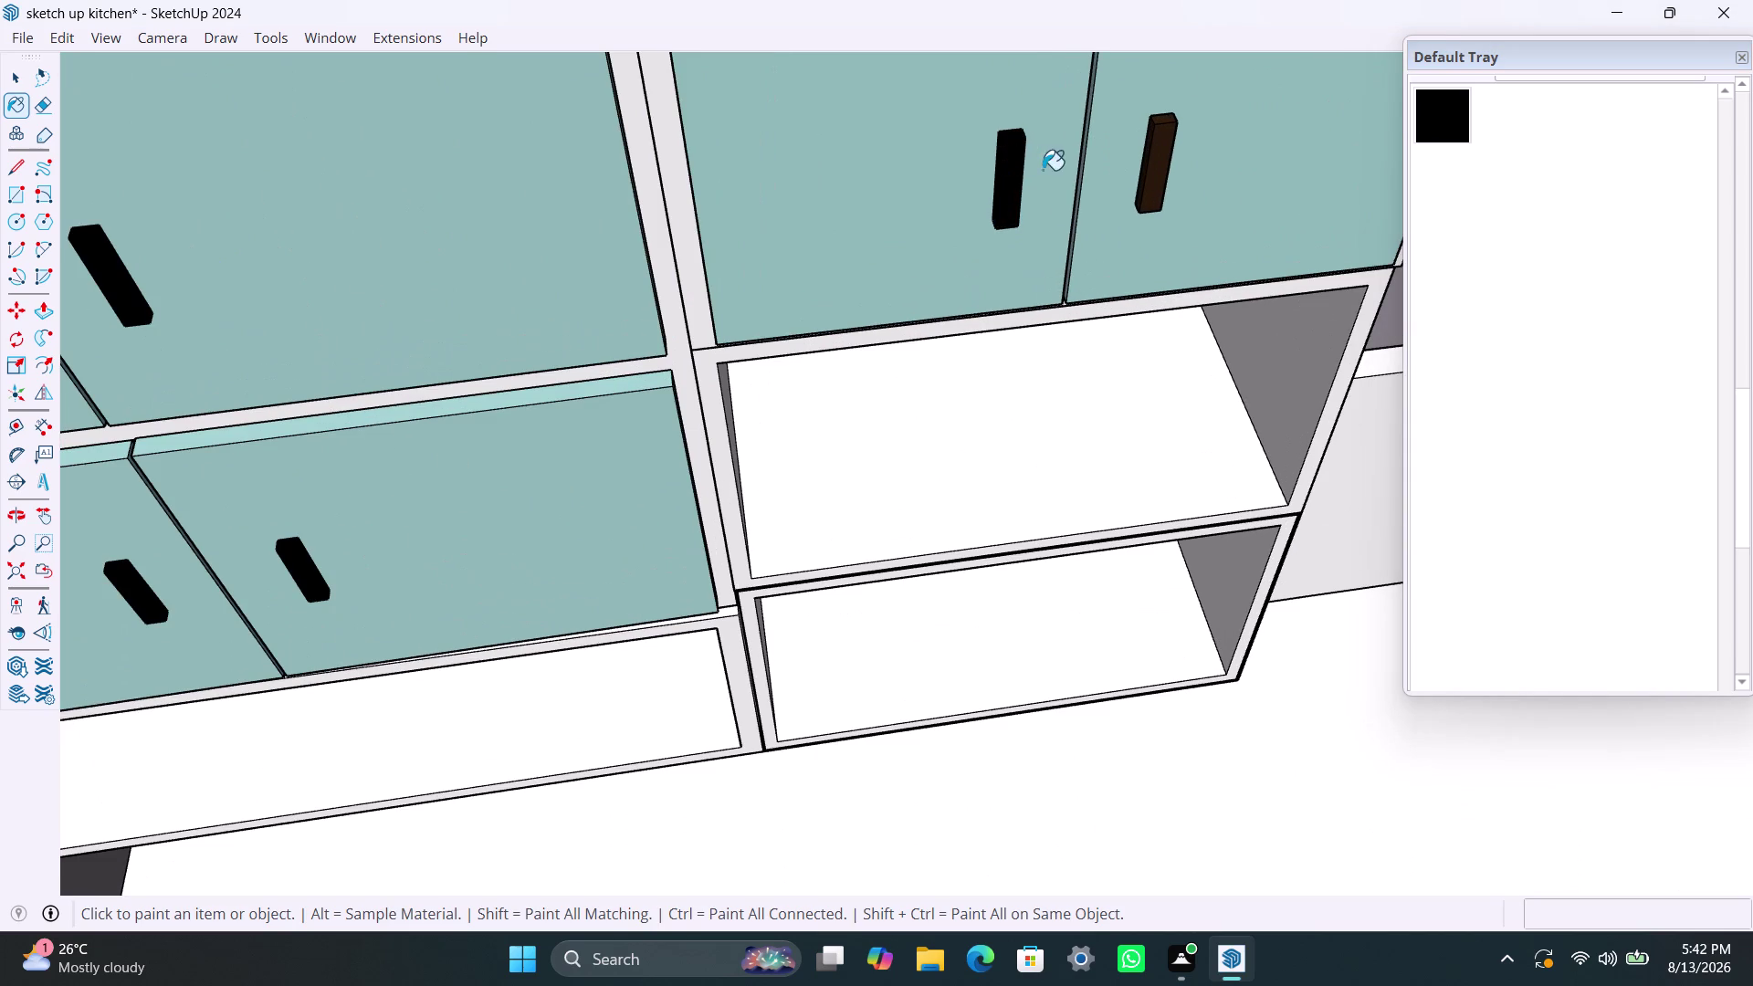
double_click(1012, 178)
double_click(1160, 159)
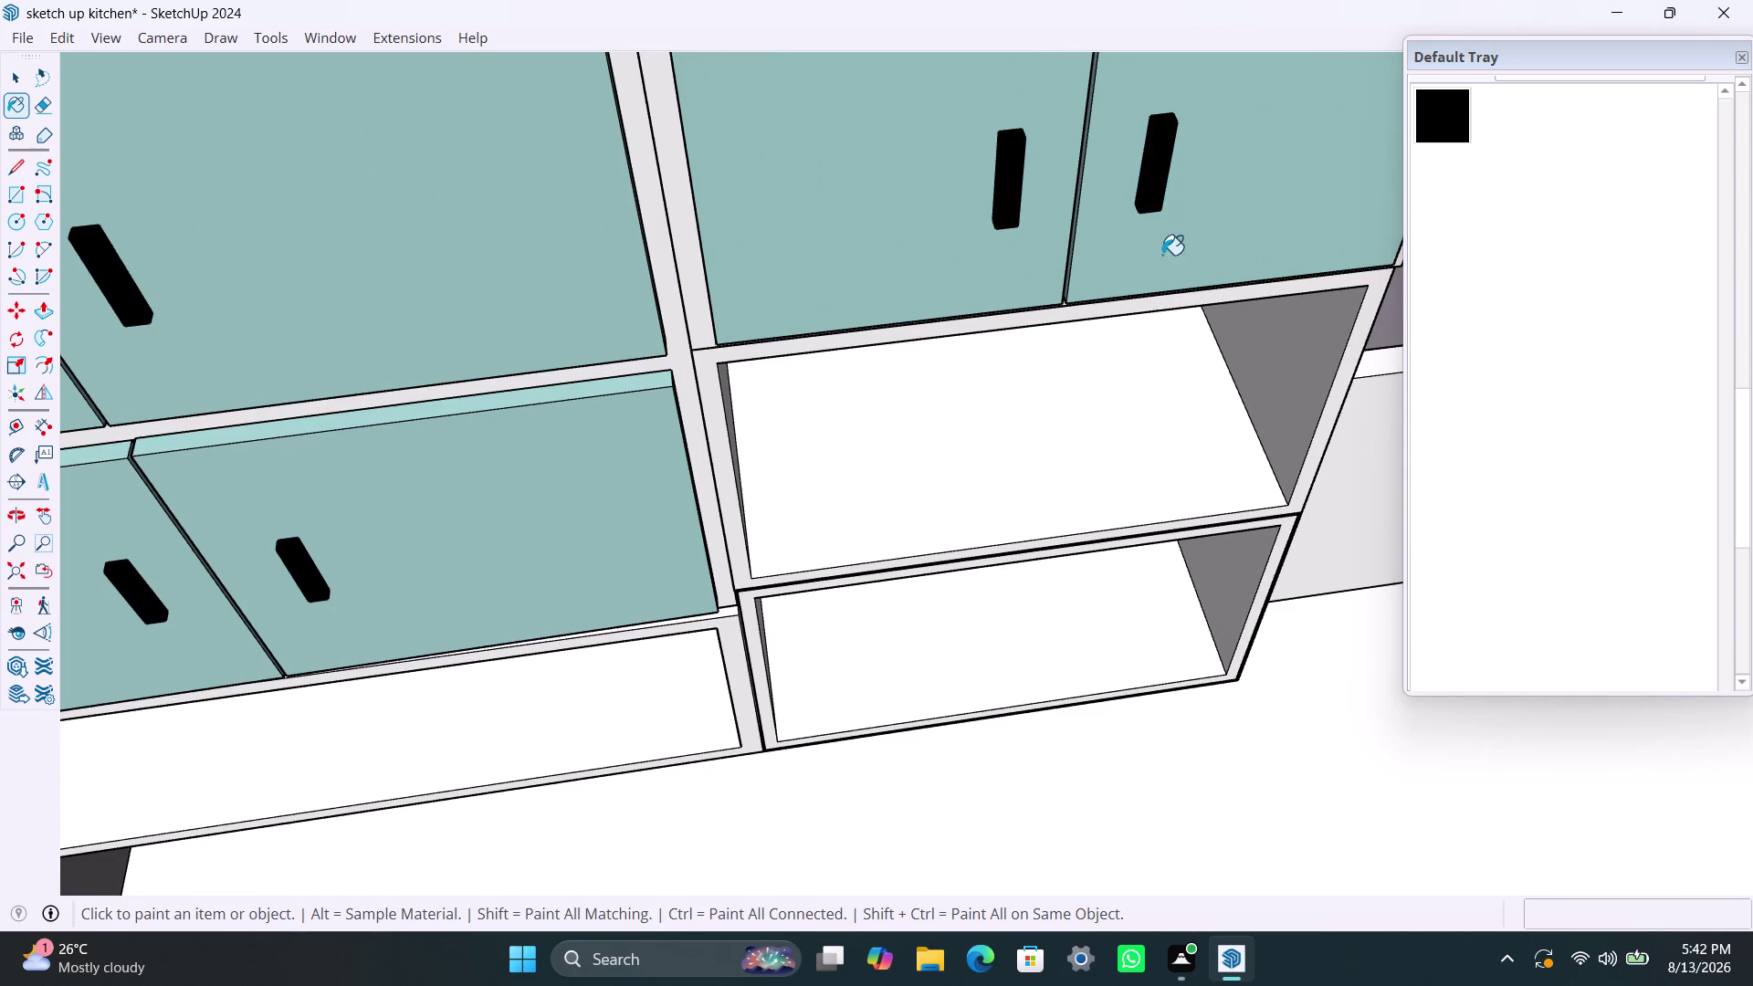
Orbit to the upper cabinet block and paint two more brown handles black.
scroll(down, 3)
middle_drag(1195, 420, 1061, 335)
scroll(down, 3)
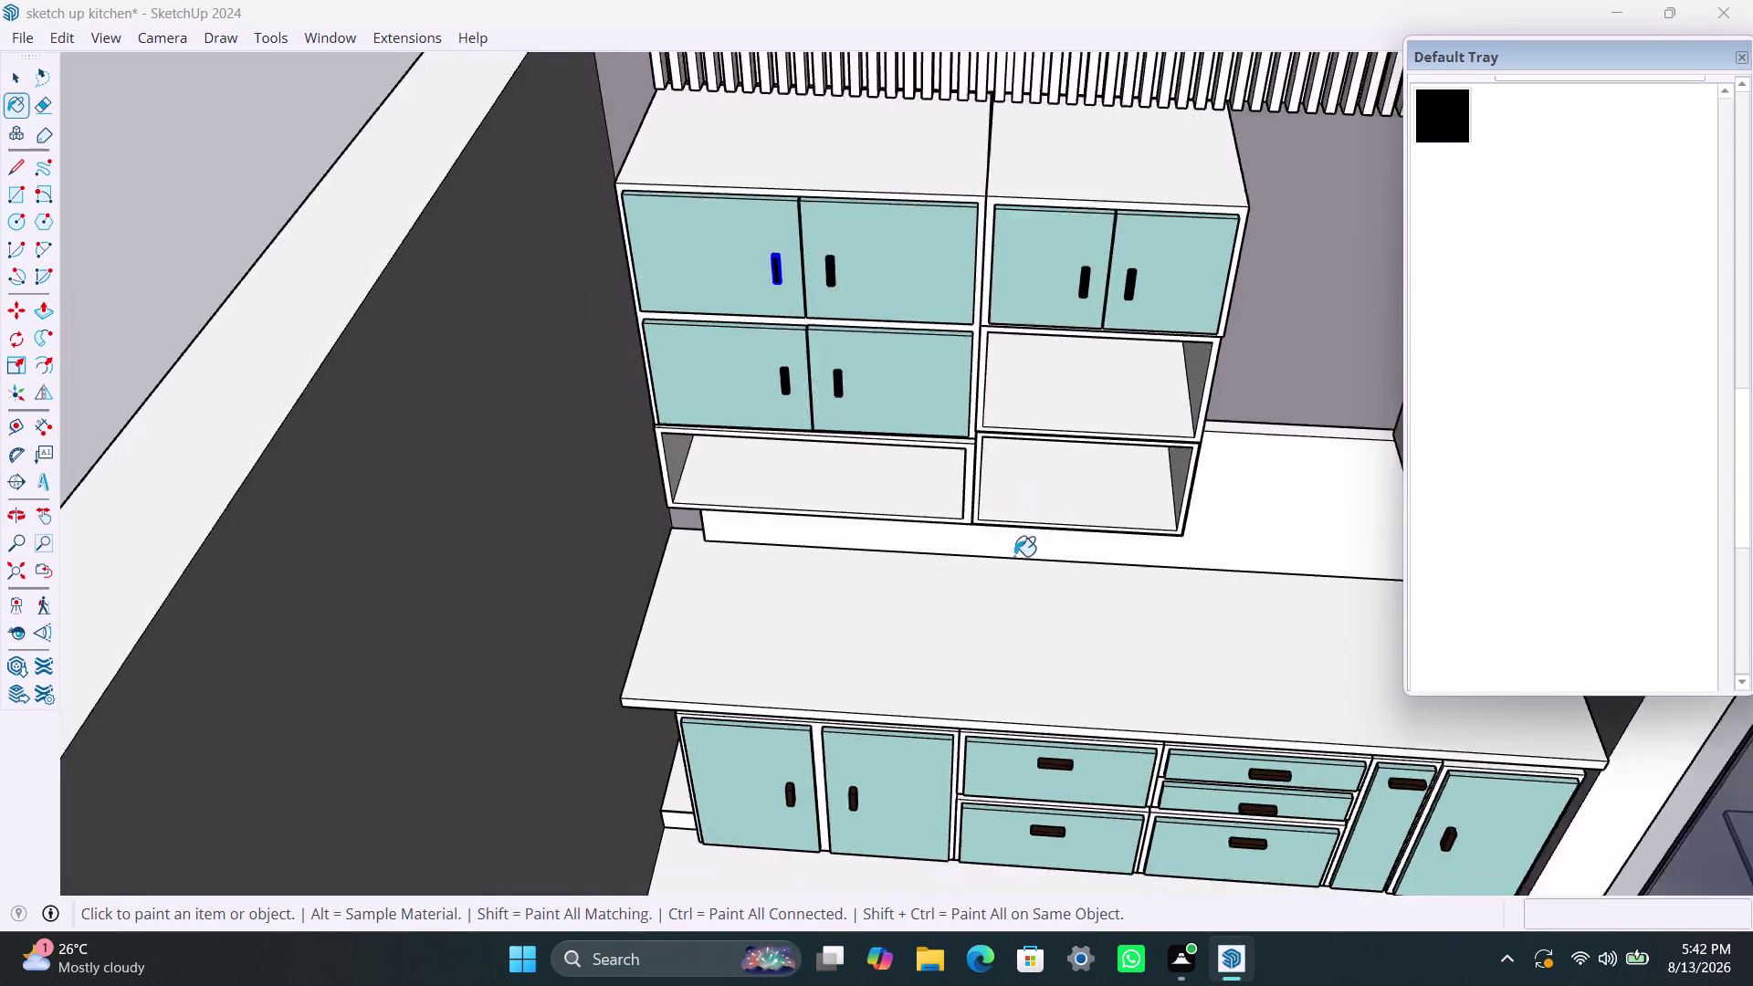
scroll(down, 3)
scroll(up, 3)
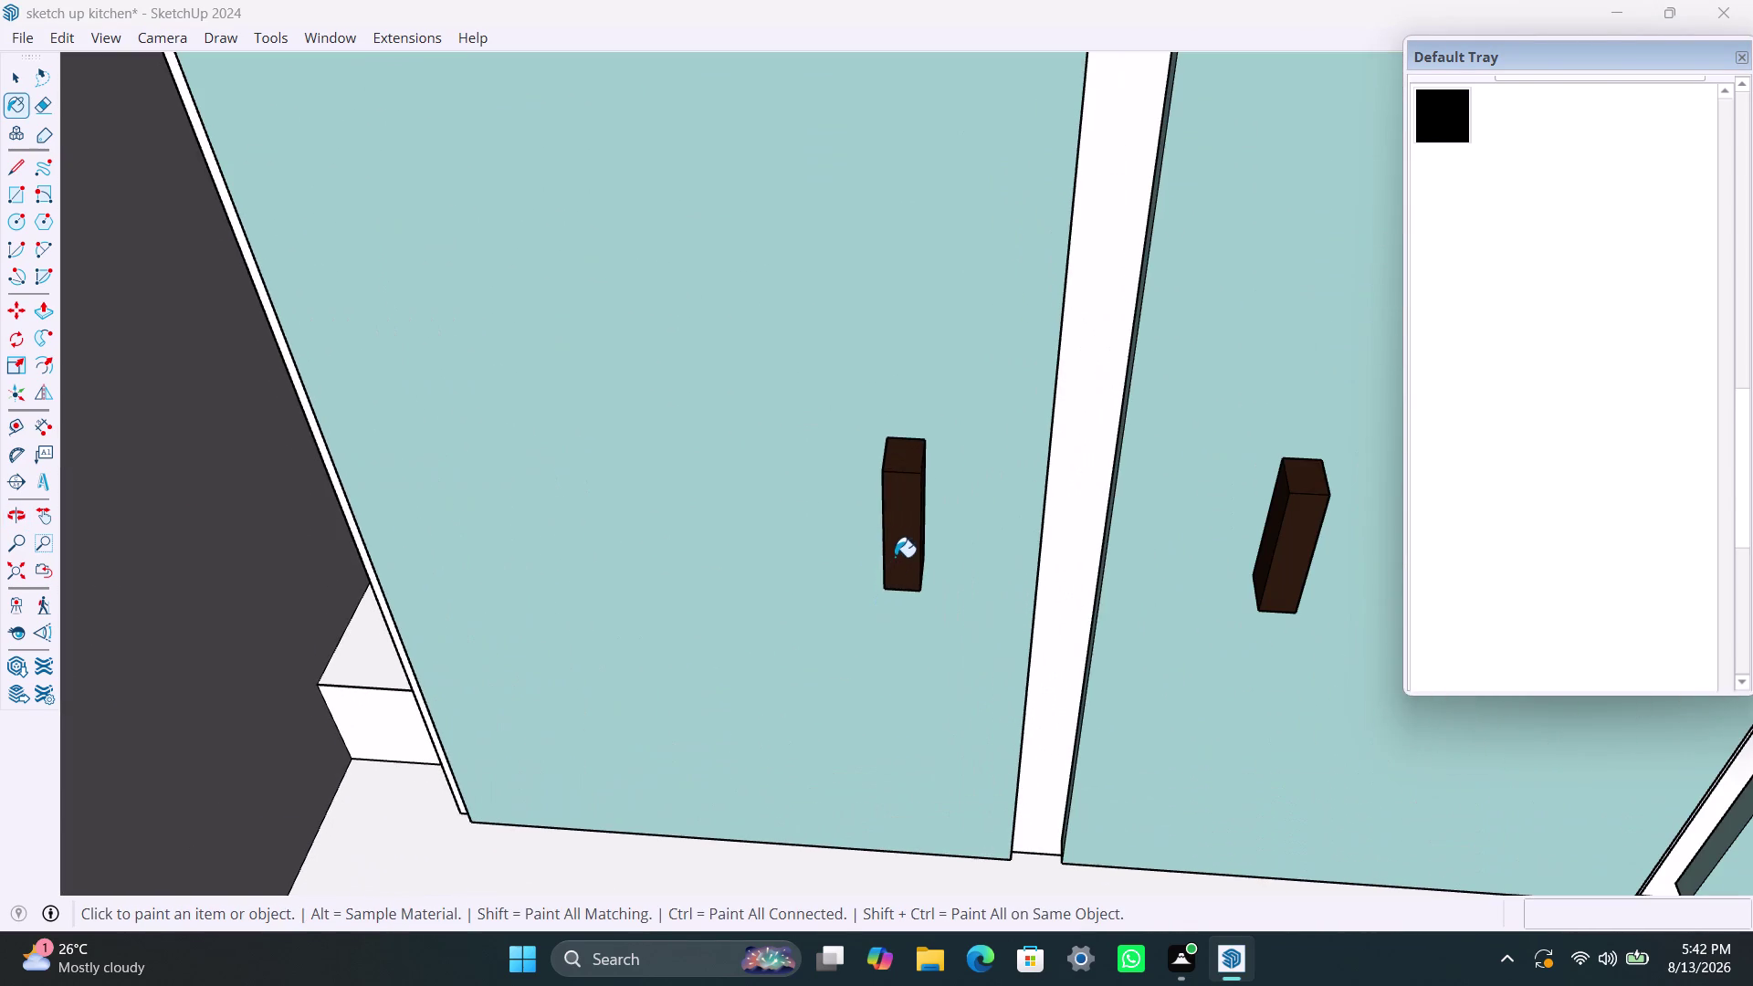
double_click(895, 555)
double_click(1294, 535)
Orbit toward the lower cabinets and paint two lower door handles black.
scroll(down, 3)
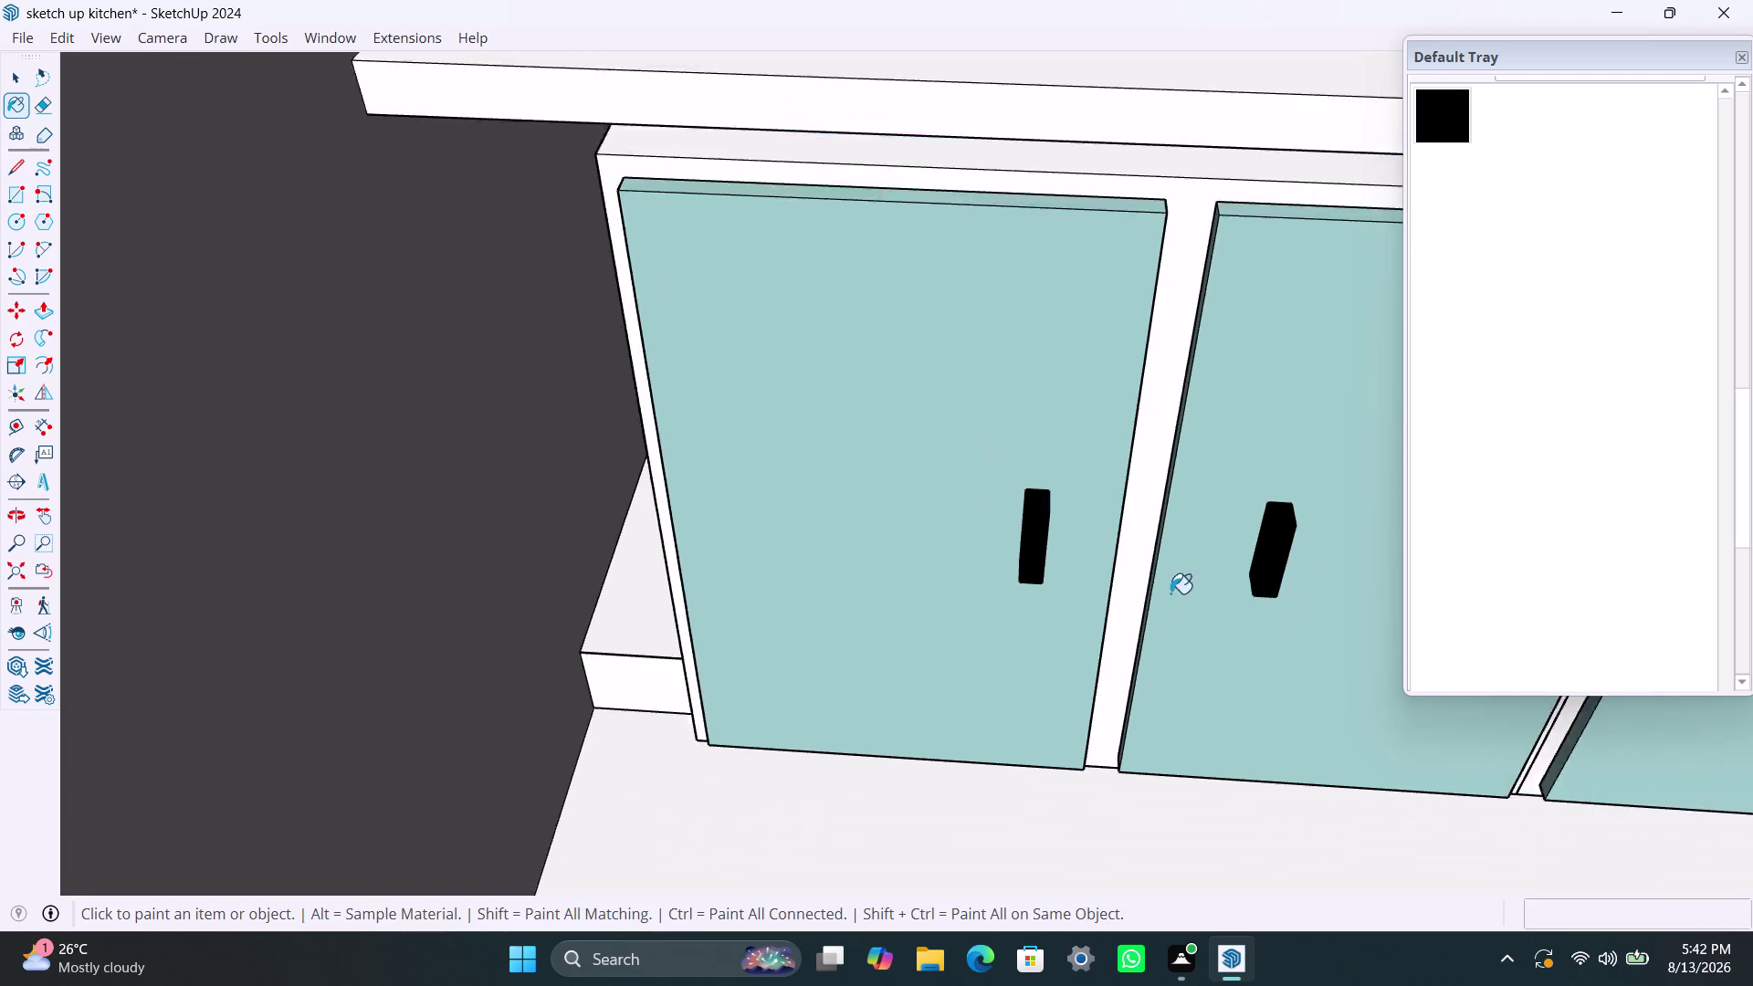
scroll(down, 3)
middle_drag(1242, 571, 757, 570)
scroll(up, 3)
double_click(956, 480)
double_click(972, 715)
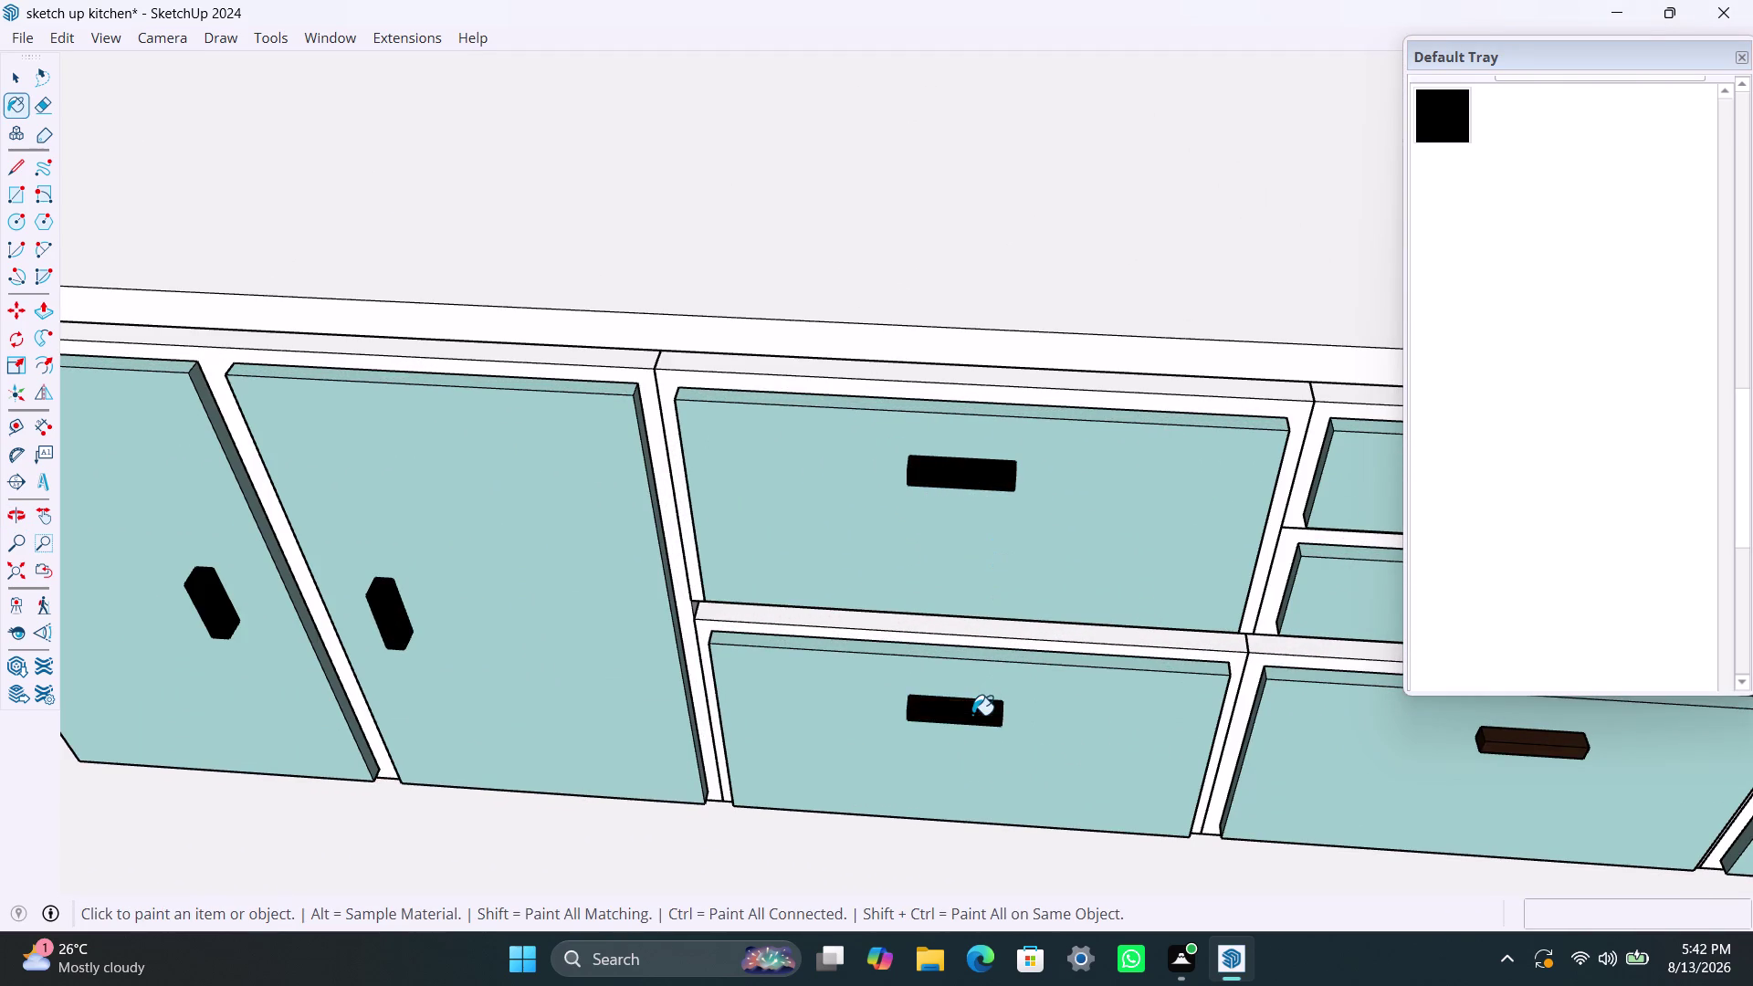
Paint the lower drawer handles black, undoing one stray paint, then Zoom Extents.
scroll(down, 3)
middle_drag(1171, 639, 928, 633)
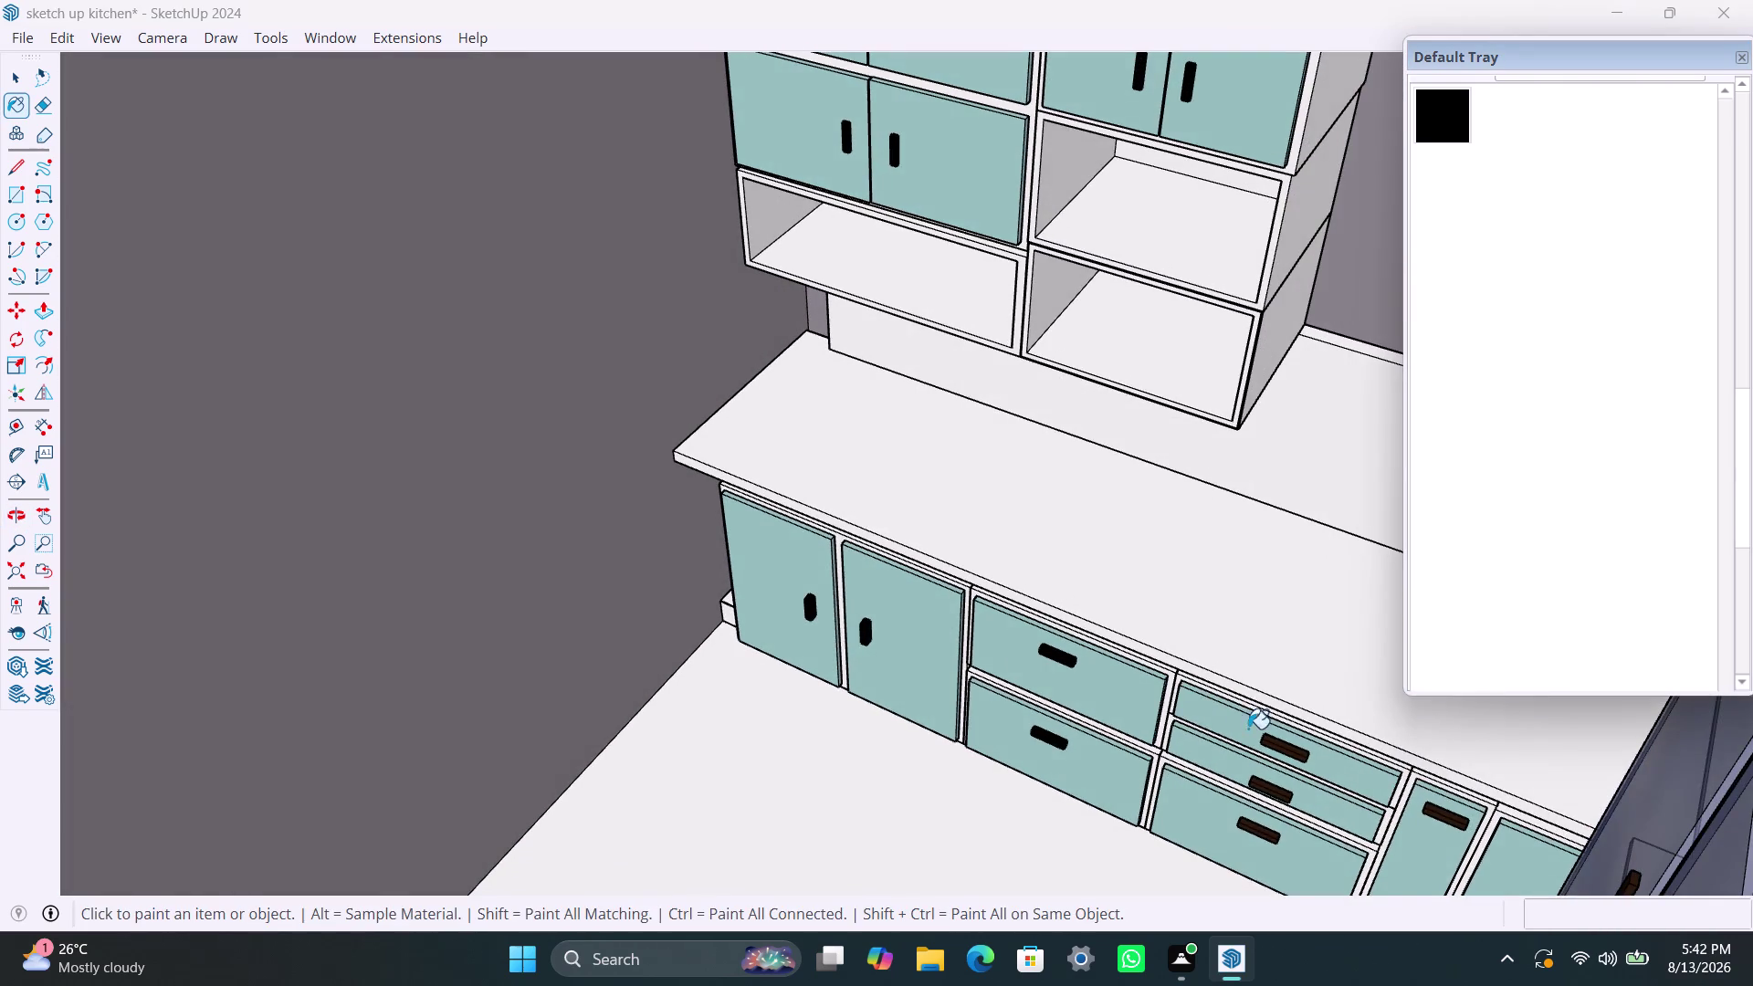
scroll(up, 3)
double_click(1280, 756)
key(ctrl+z)
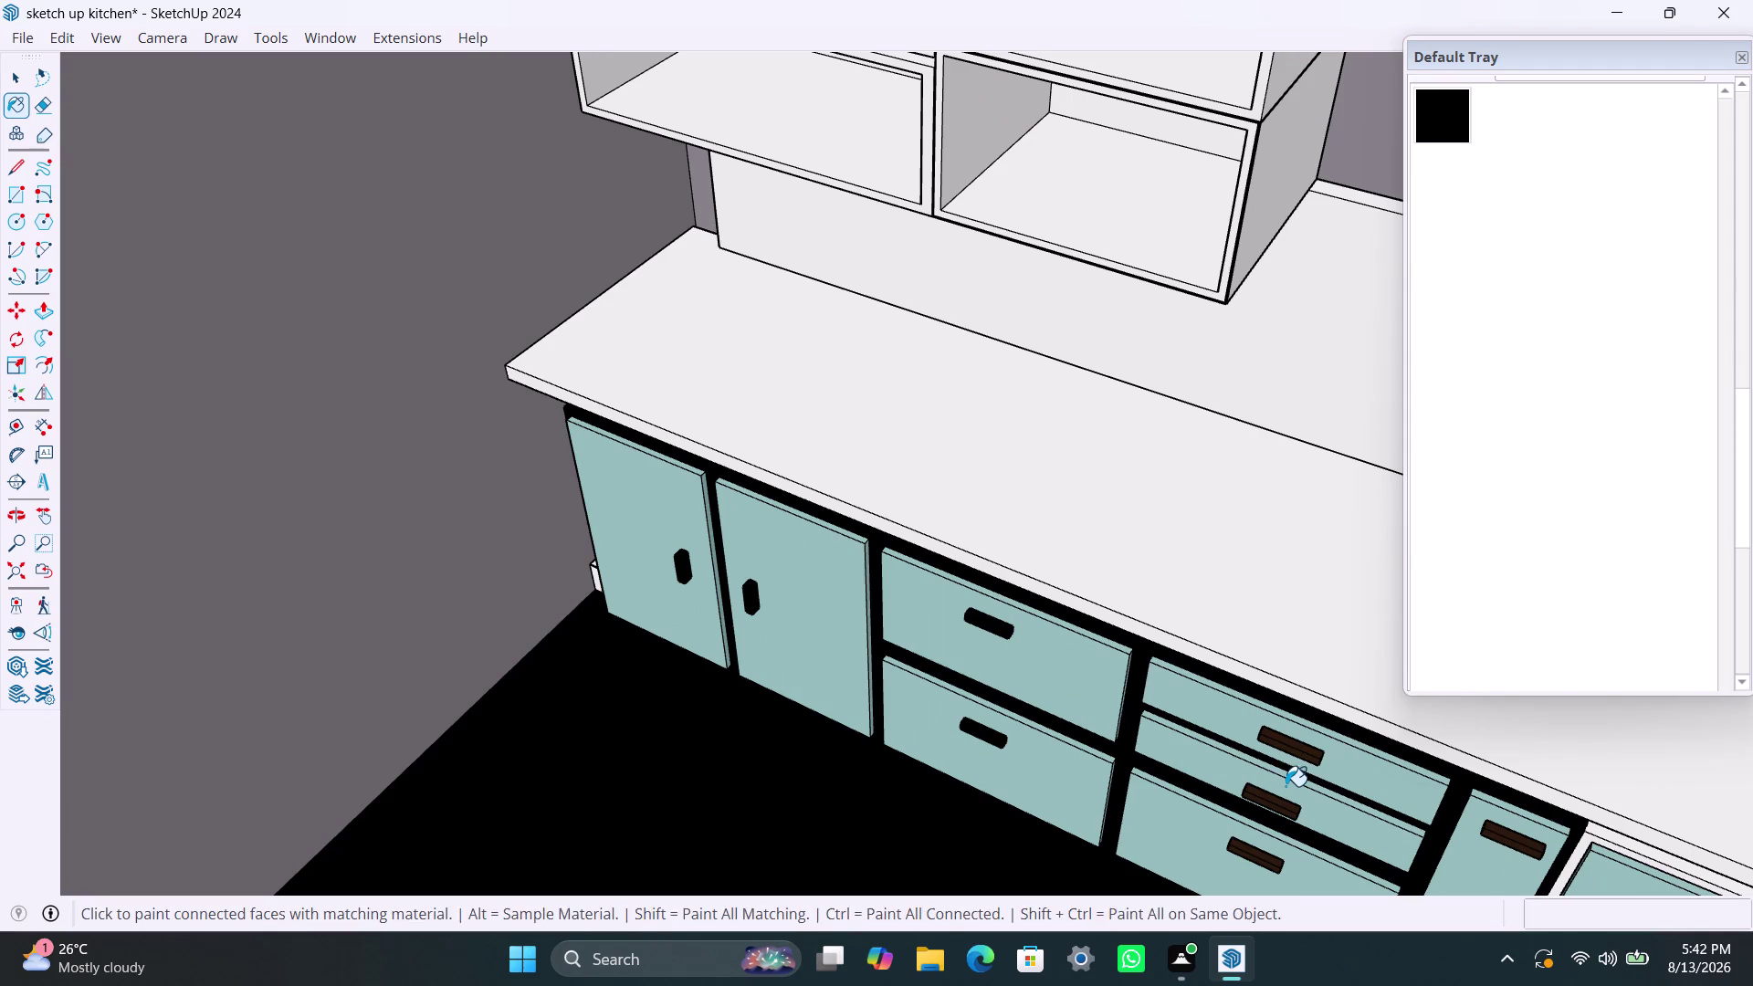
scroll(up, 3)
double_click(1283, 742)
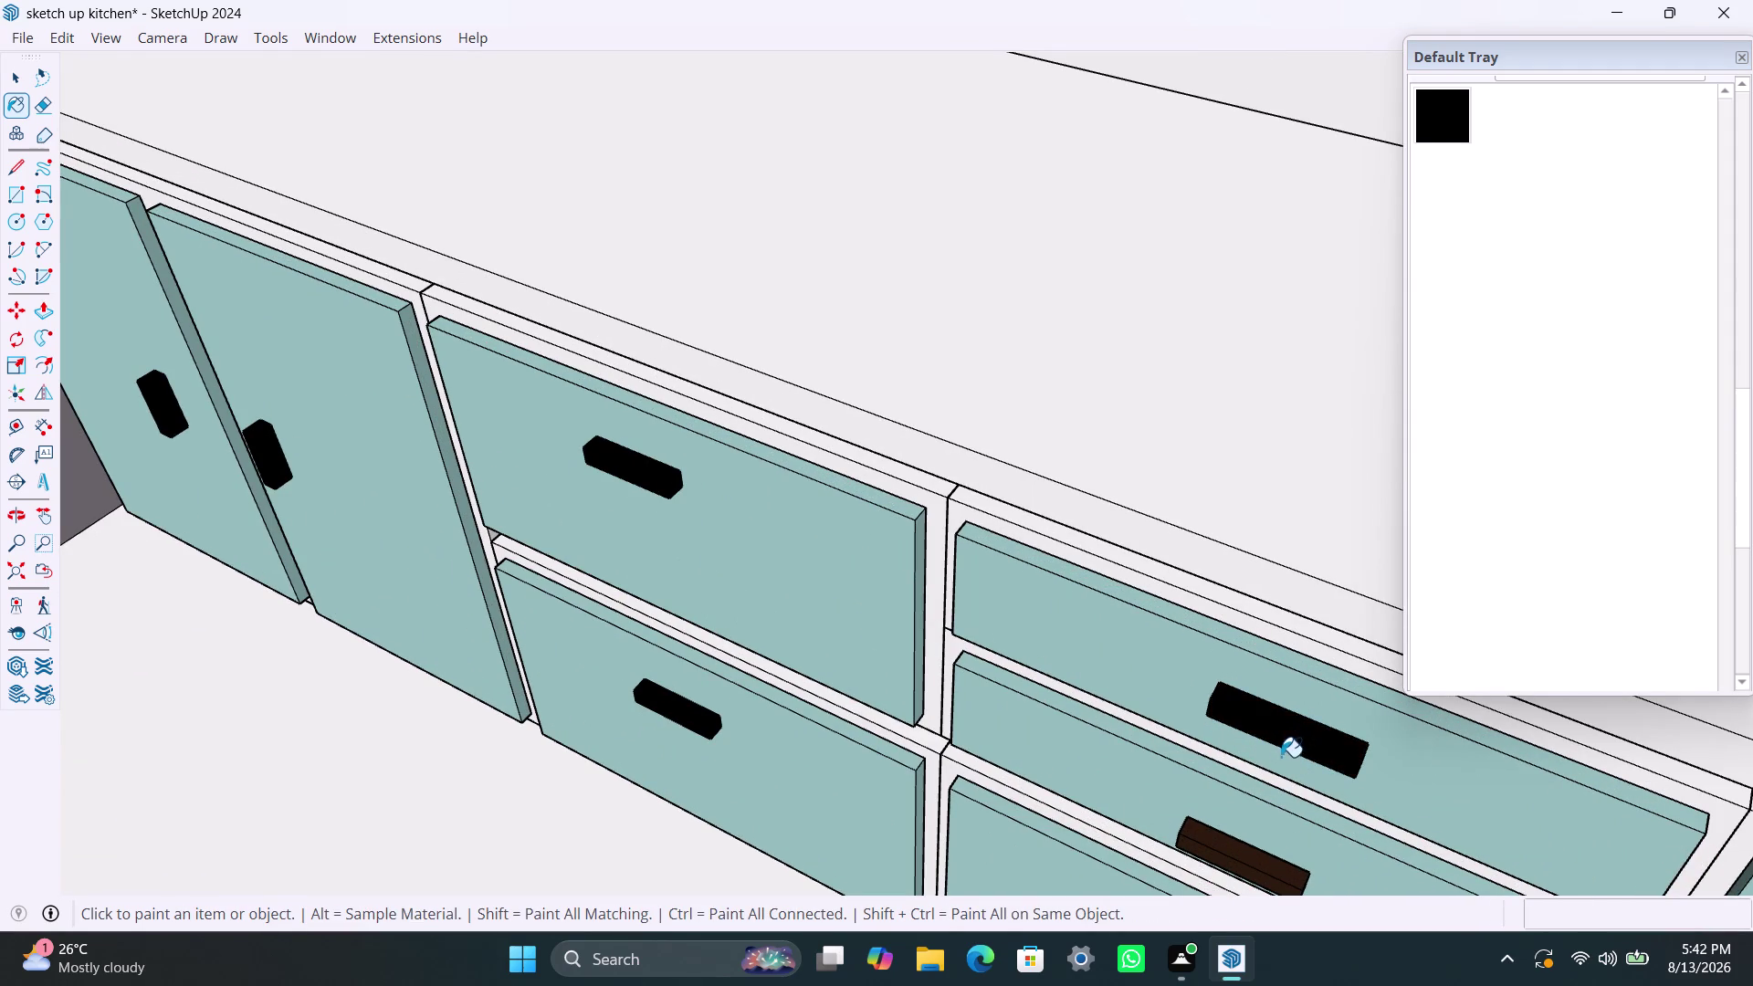
double_click(1239, 866)
scroll(down, 3)
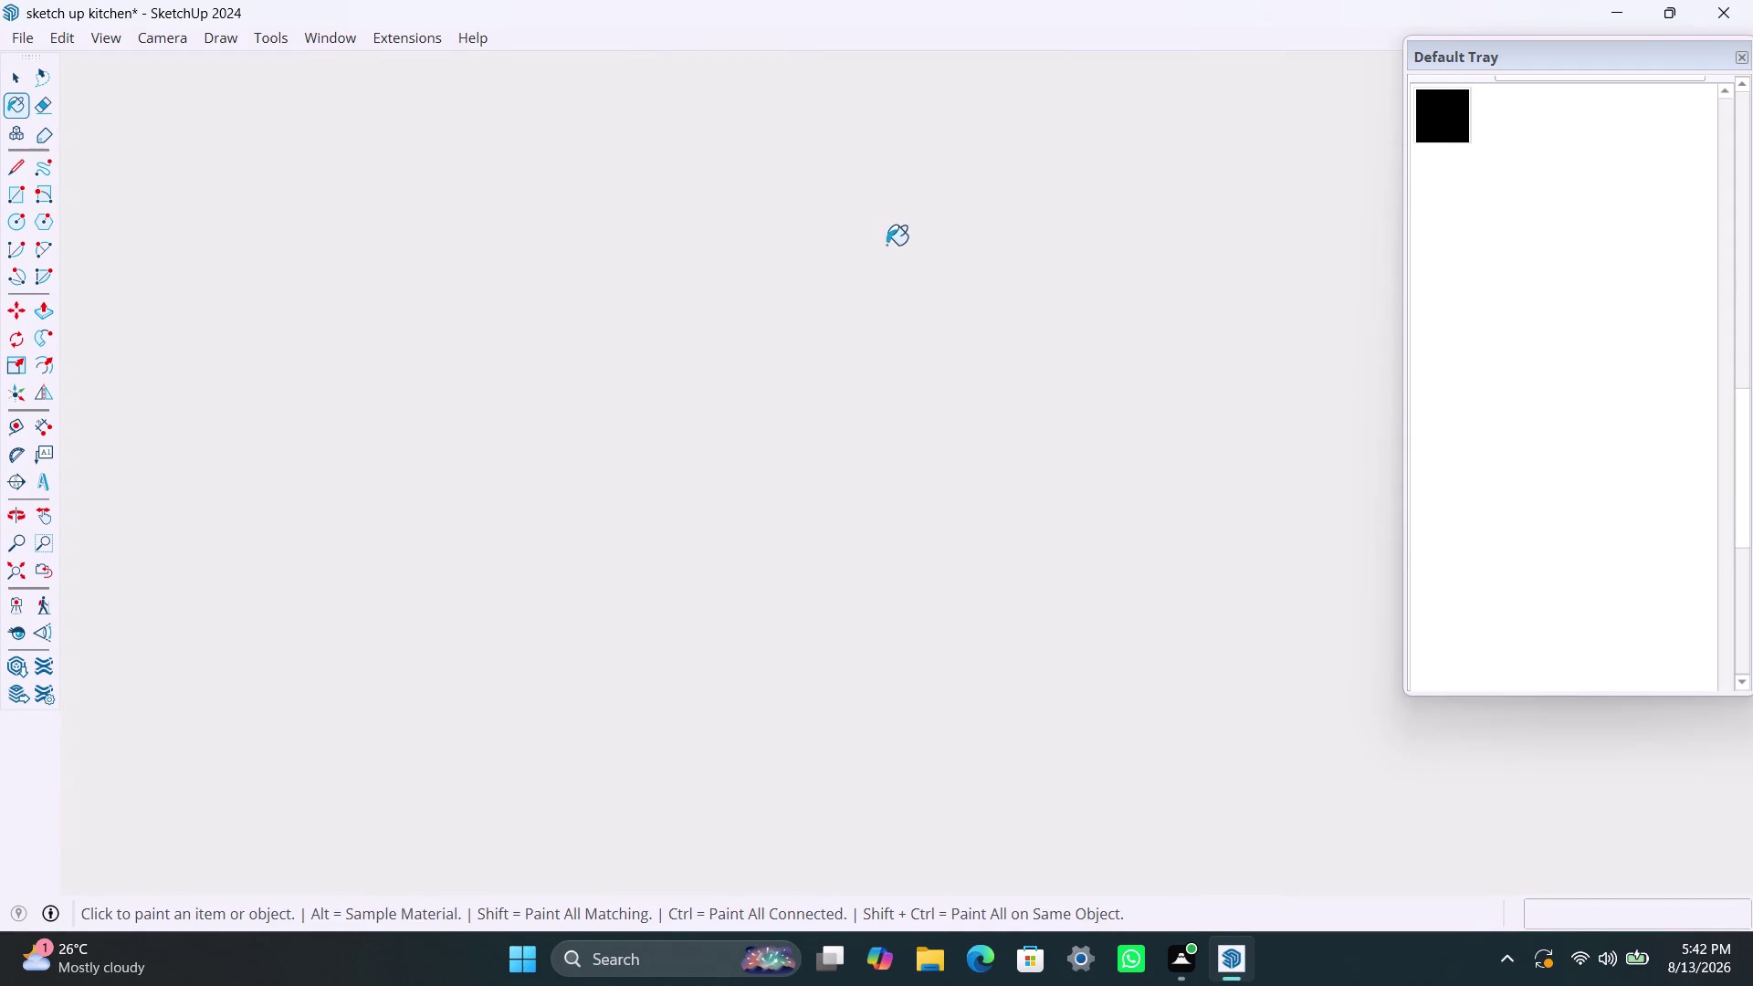
click(15, 560)
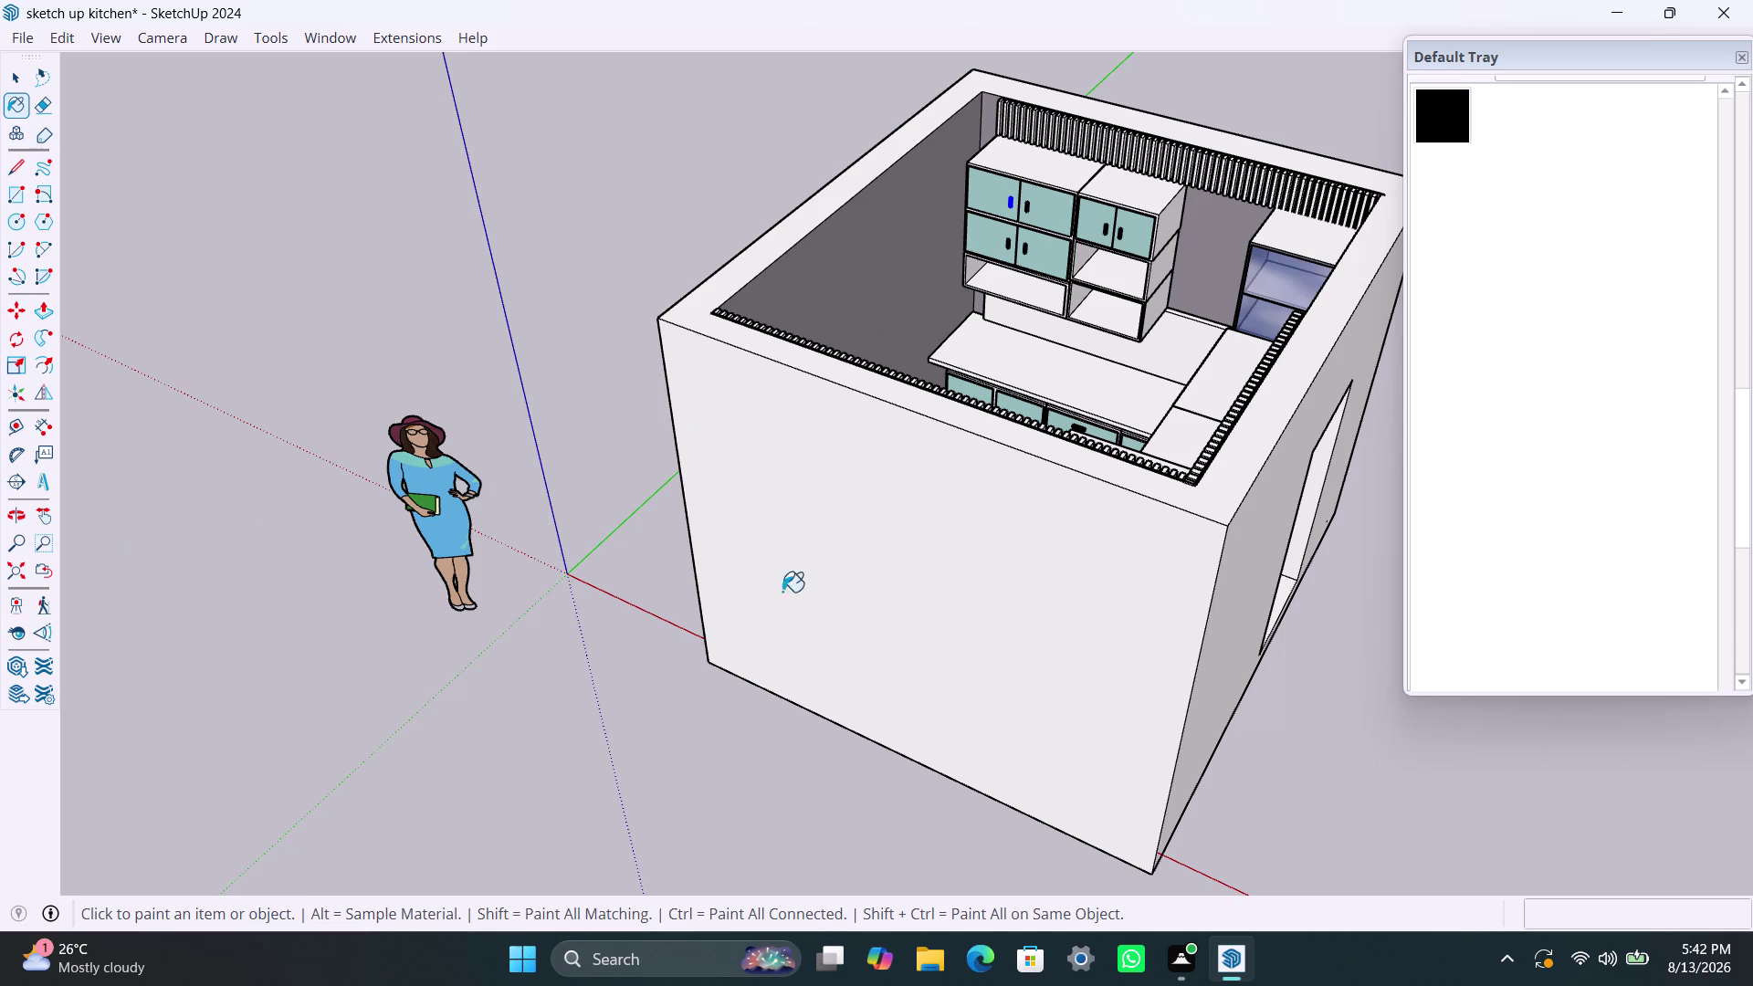
Orbit to the lower drawers and paint a brown drawer handle black.
scroll(up, 3)
middle_drag(1139, 468, 1225, 724)
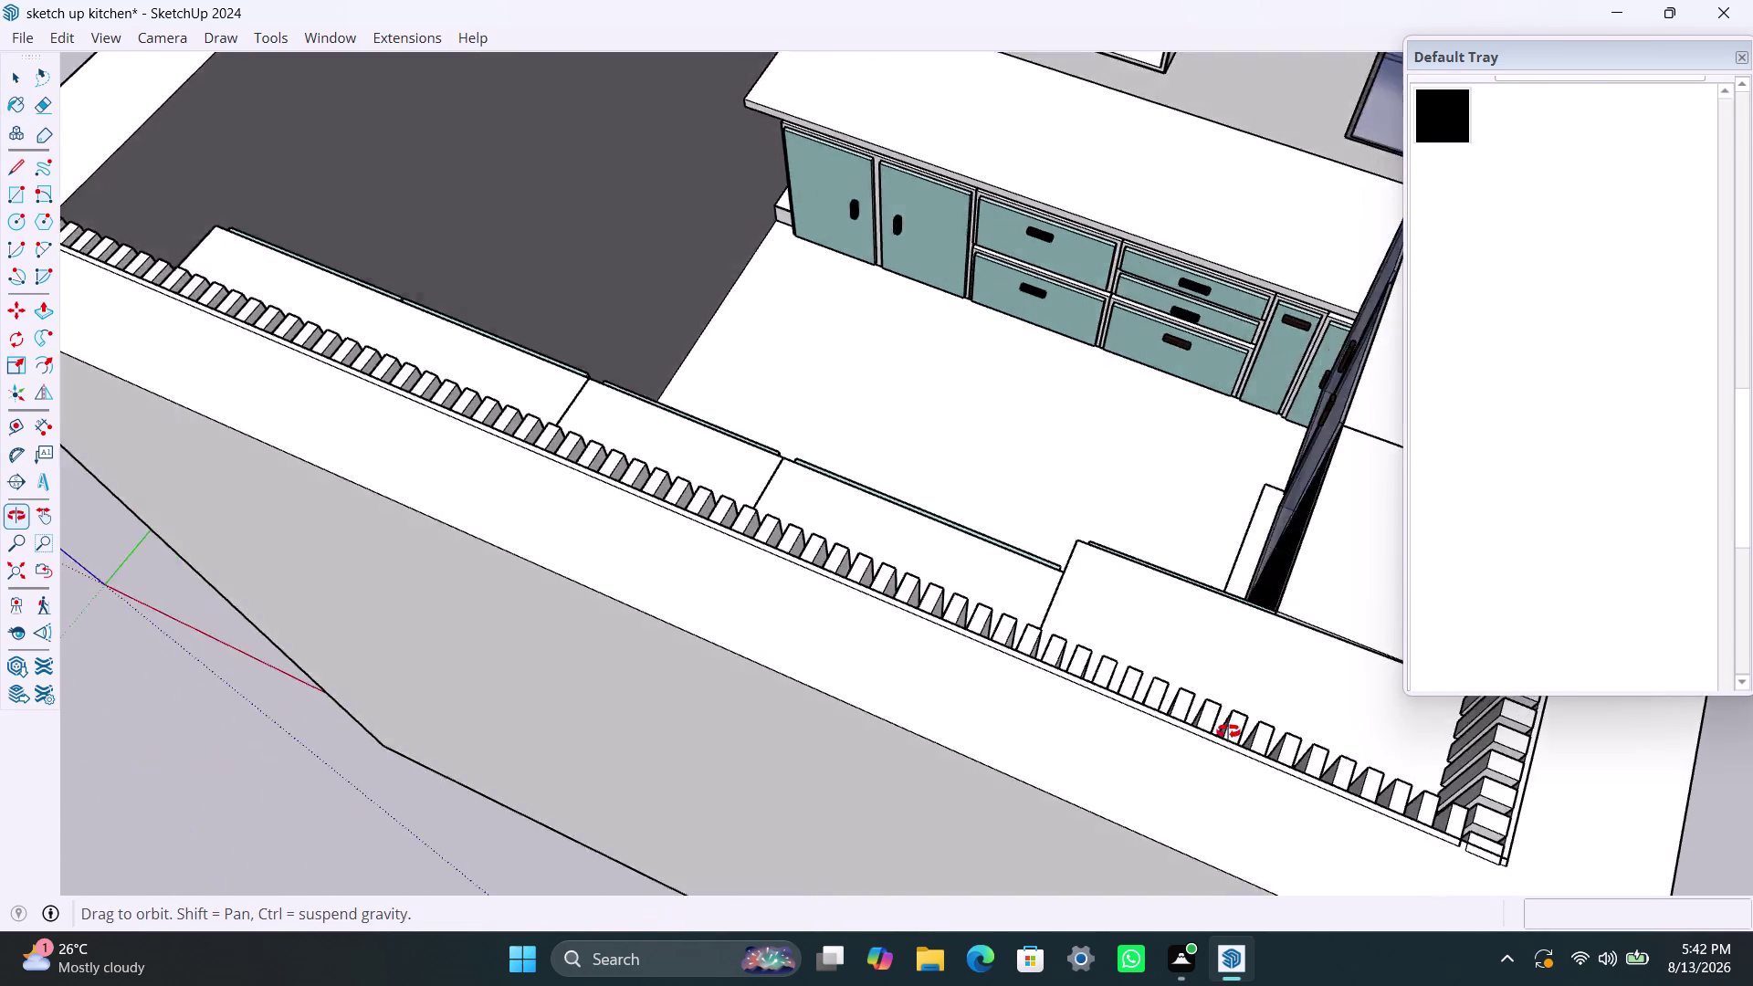
middle_drag(1224, 724, 1229, 732)
scroll(up, 3)
double_click(1144, 211)
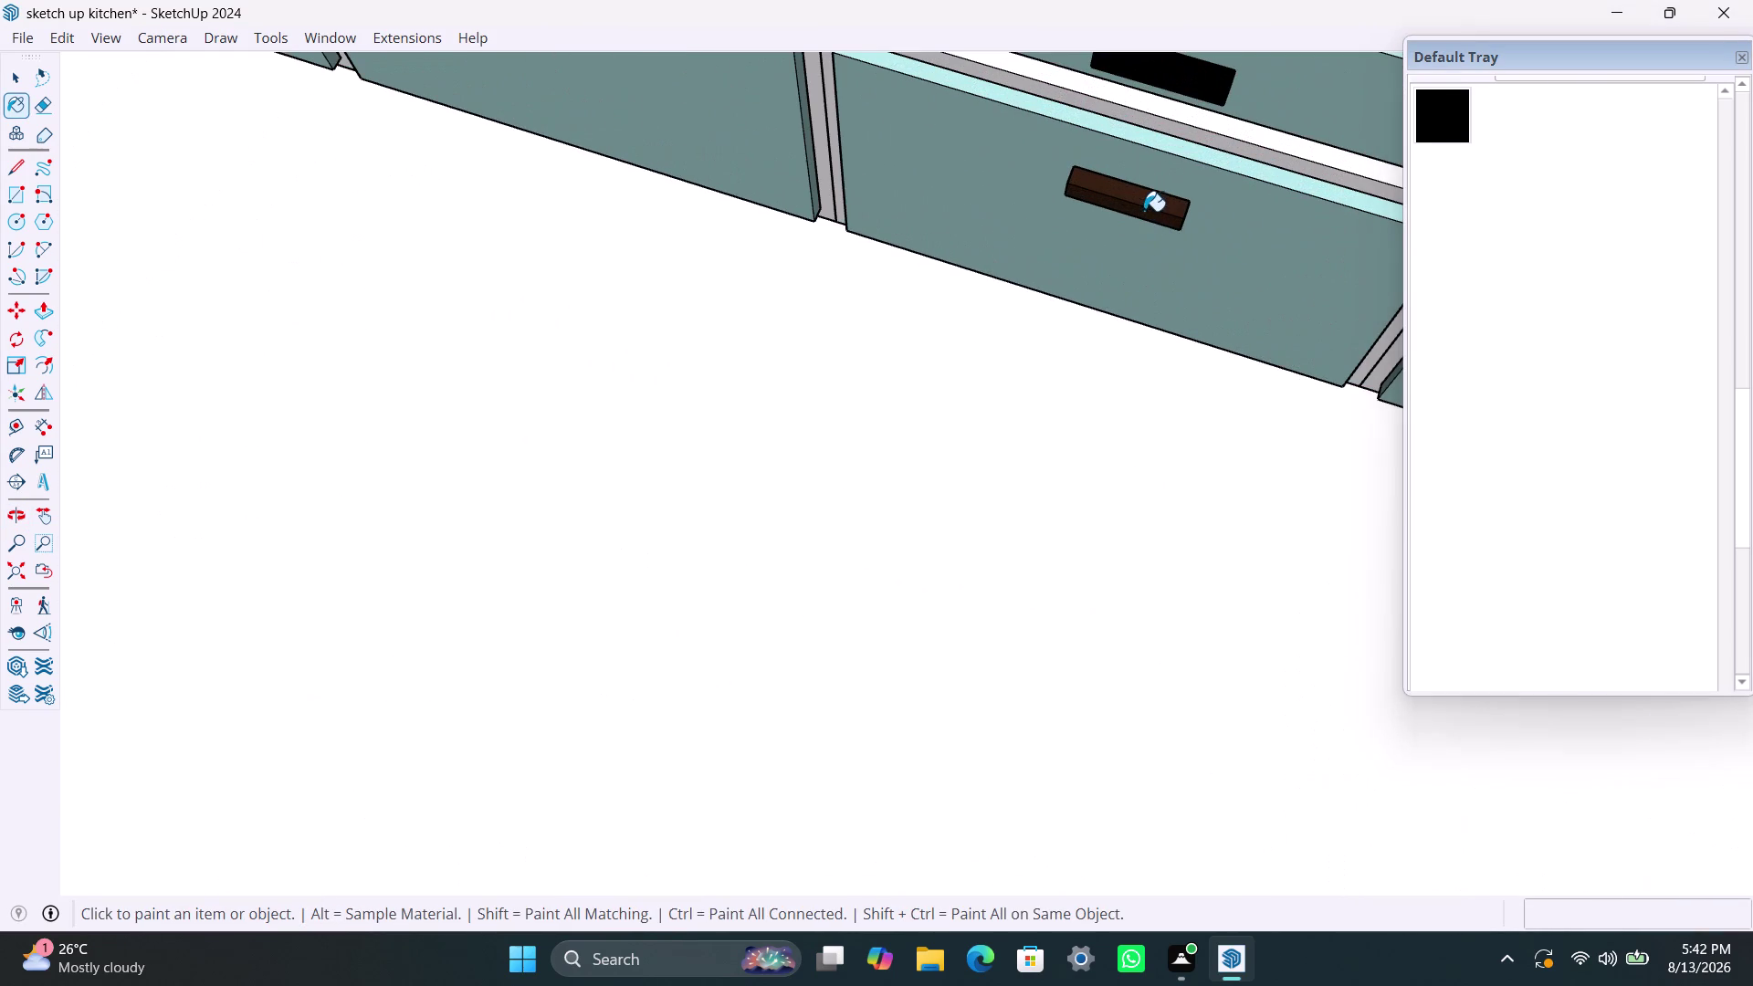
Paint the corner drawer handle and door handle black.
scroll(down, 3)
middle_drag(1124, 335, 880, 349)
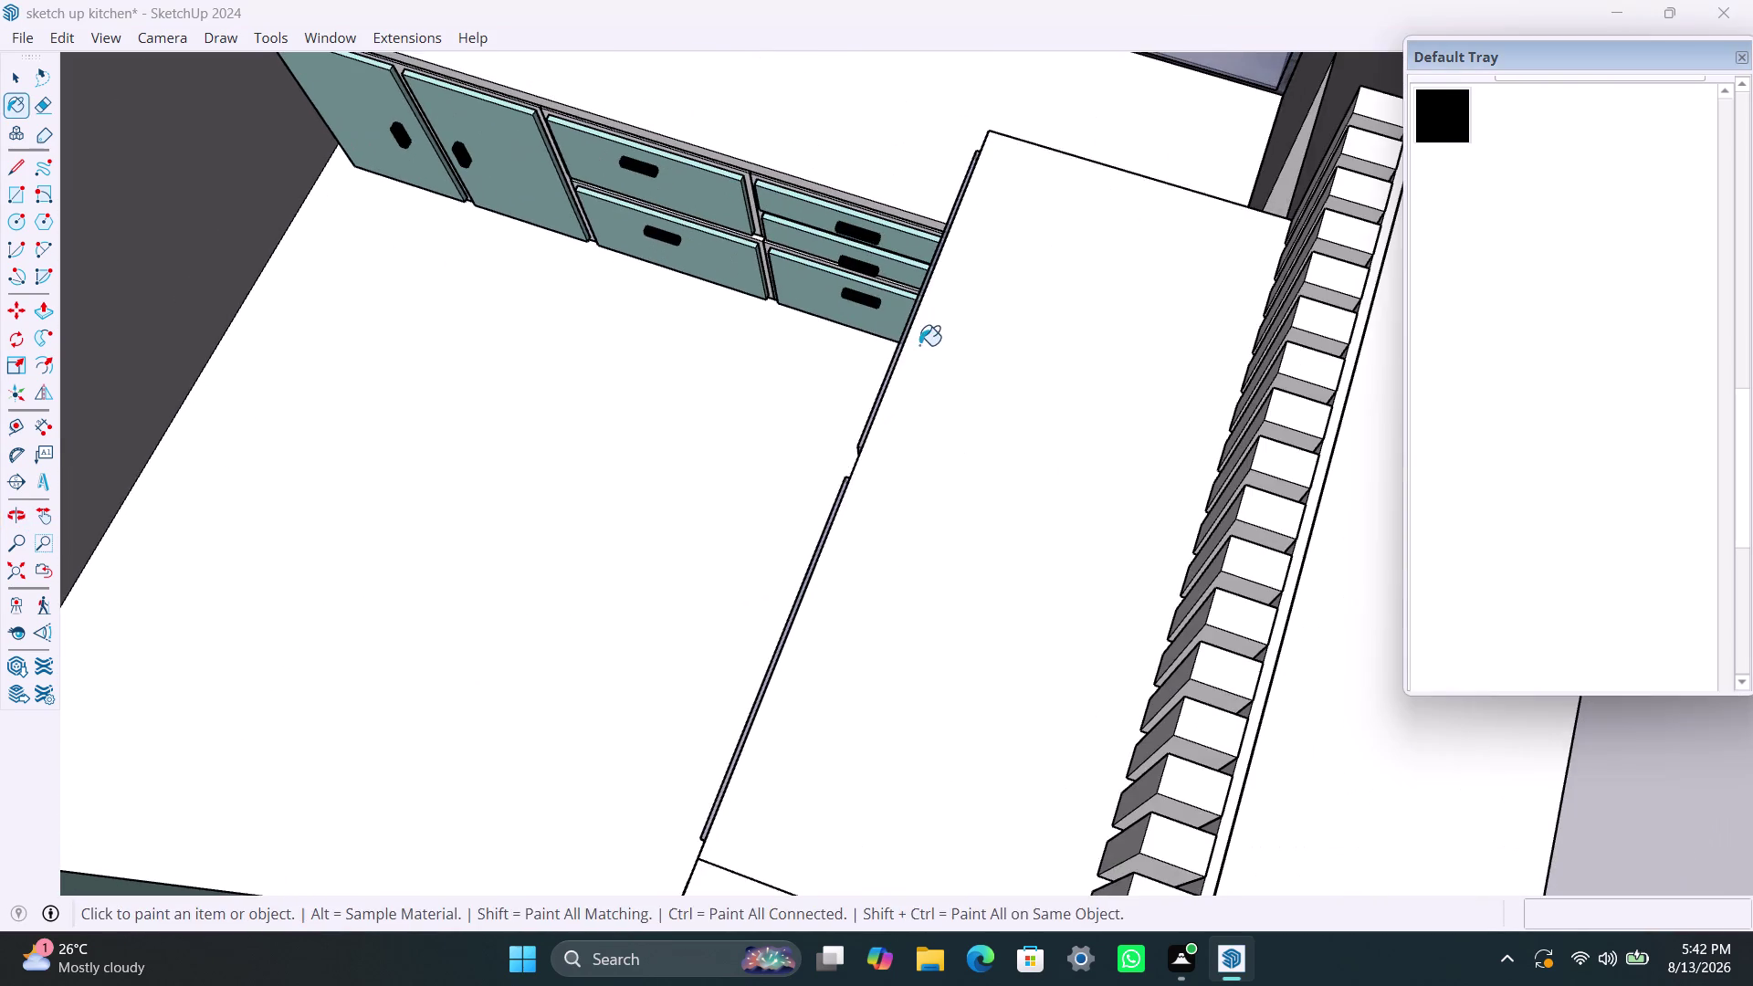
middle_drag(806, 344, 1112, 347)
scroll(up, 3)
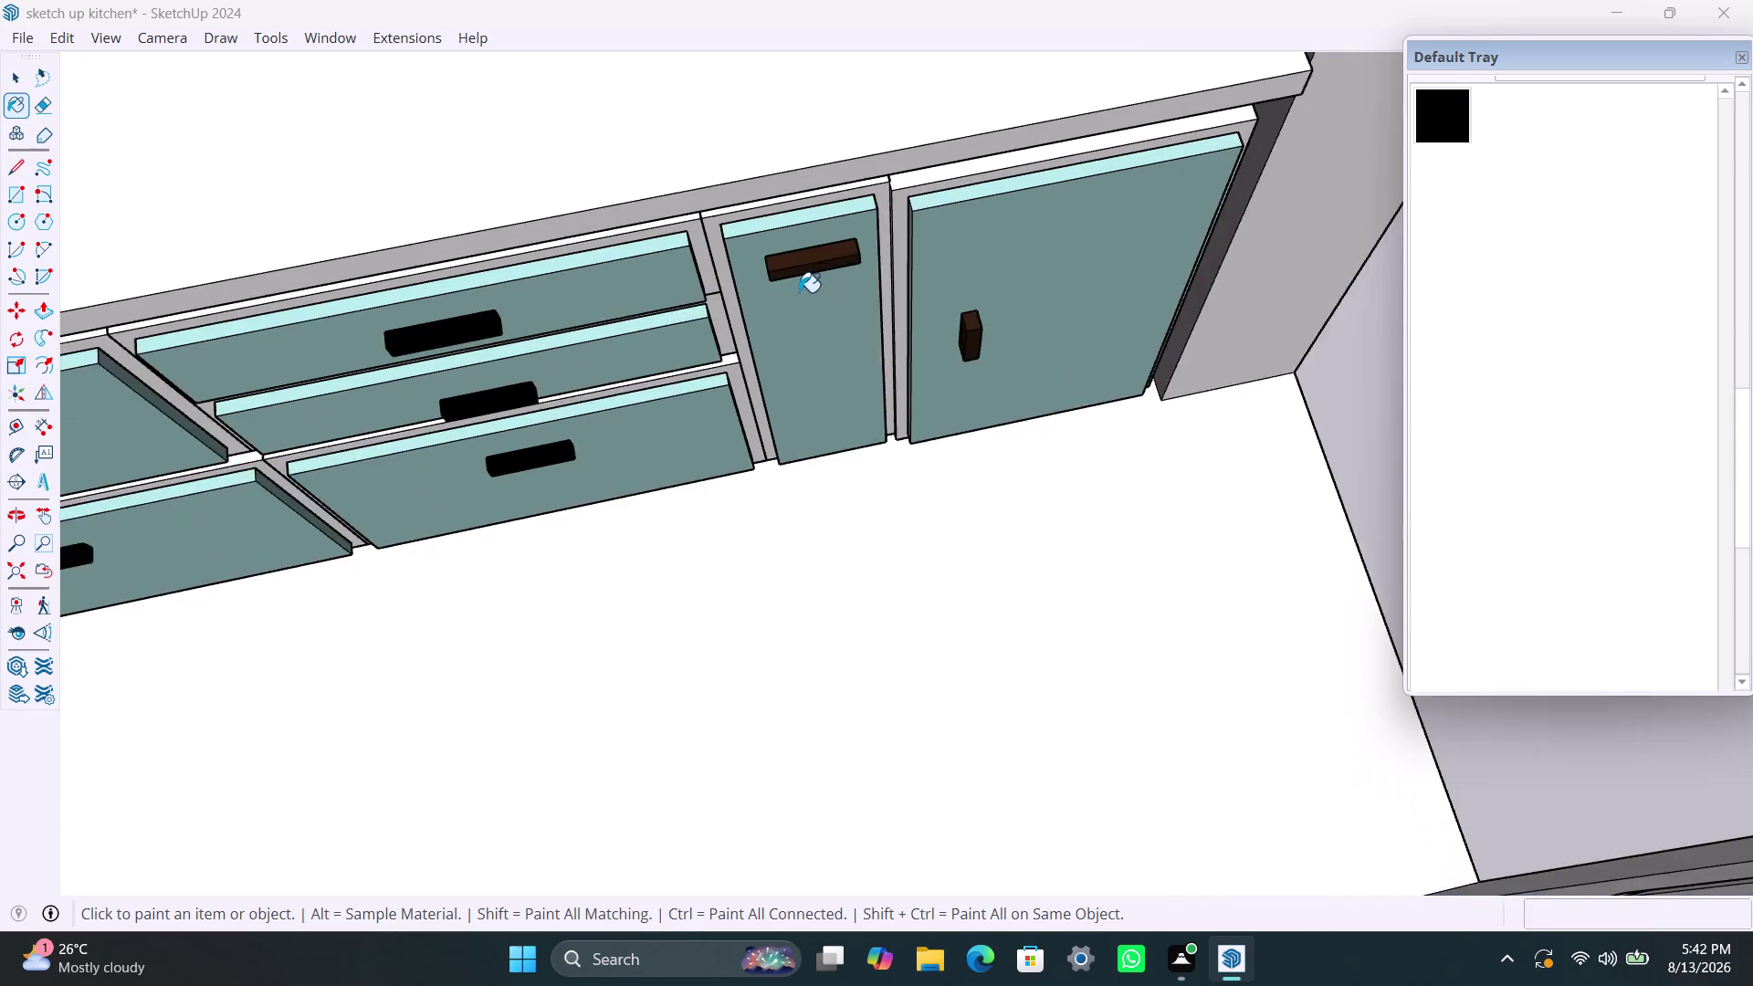
scroll(up, 3)
double_click(809, 249)
double_click(1100, 354)
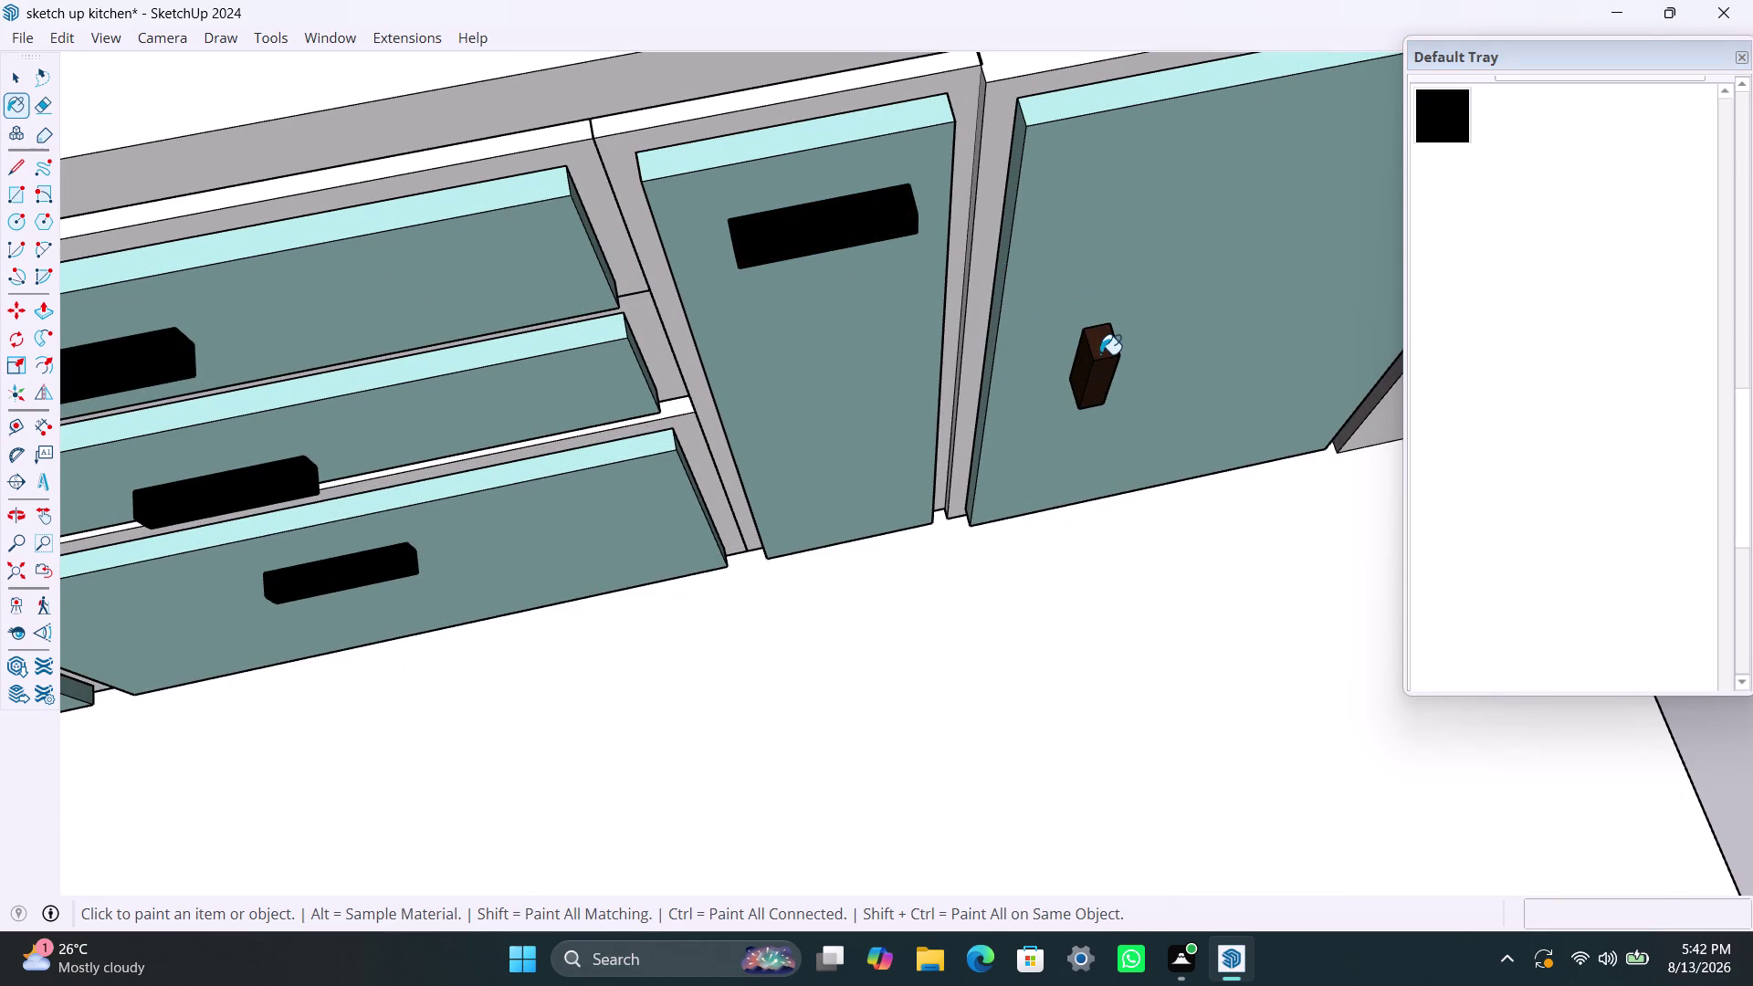
Paint both glass-door cabinet handles black.
scroll(down, 3)
scroll(down, 3)
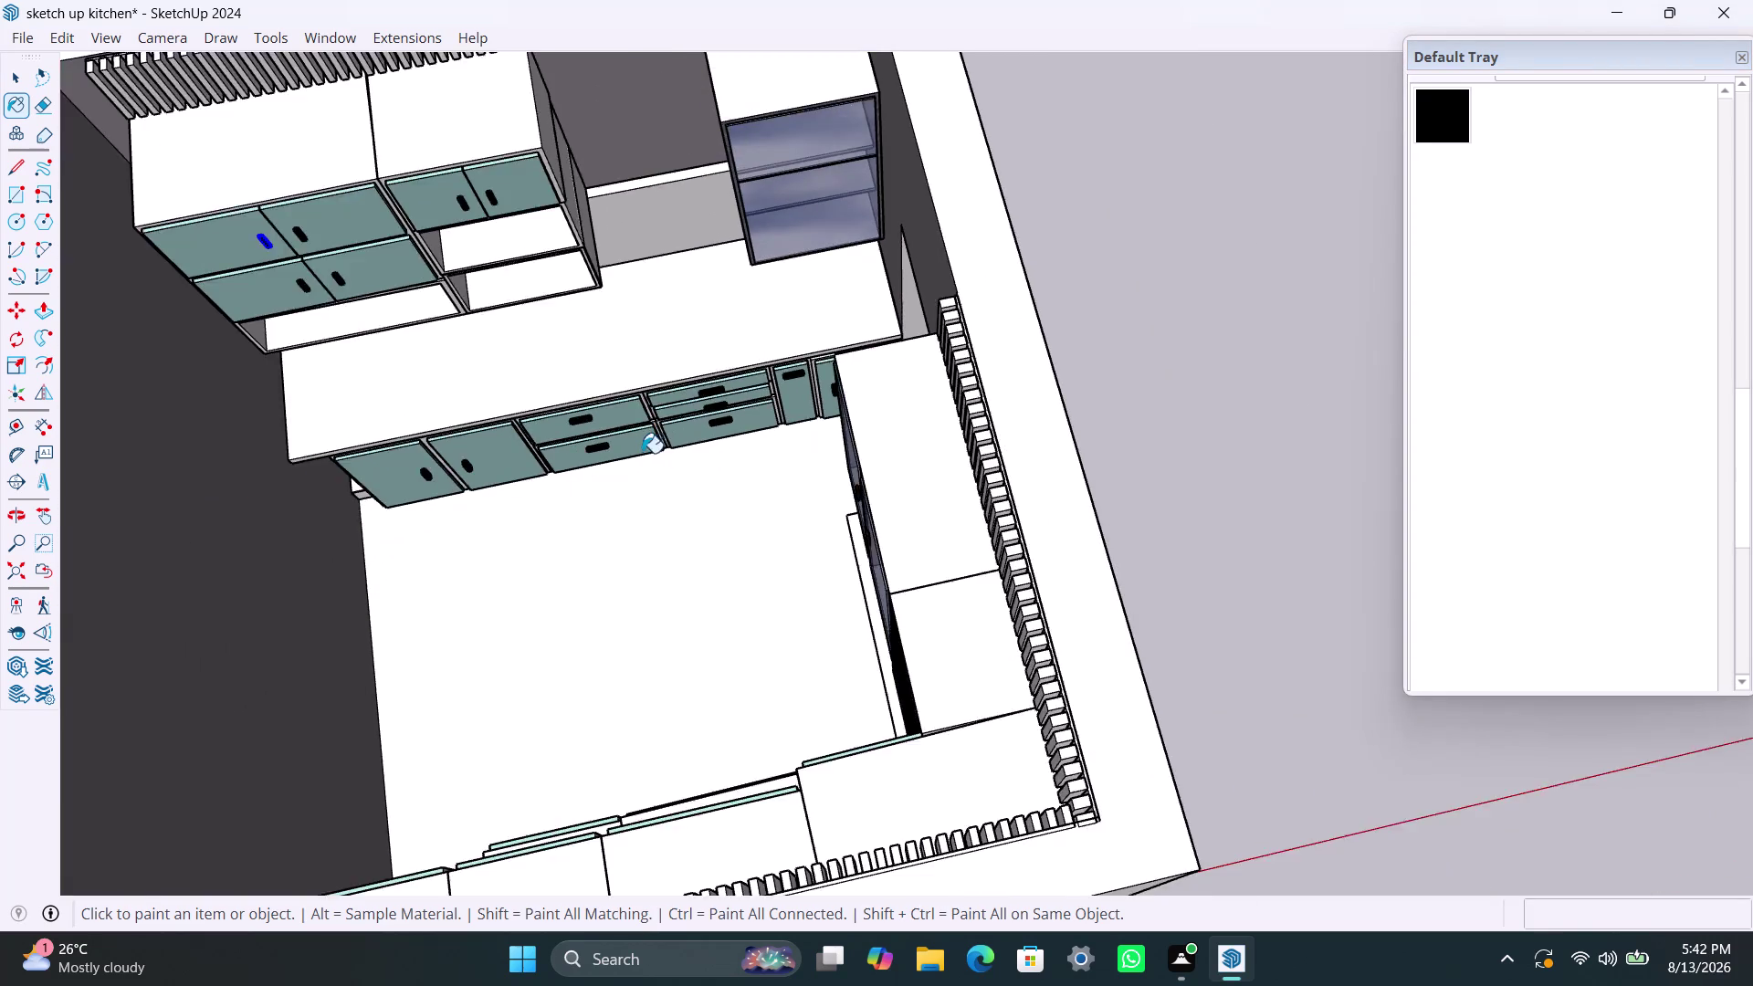
middle_drag(625, 524, 1379, 278)
scroll(up, 3)
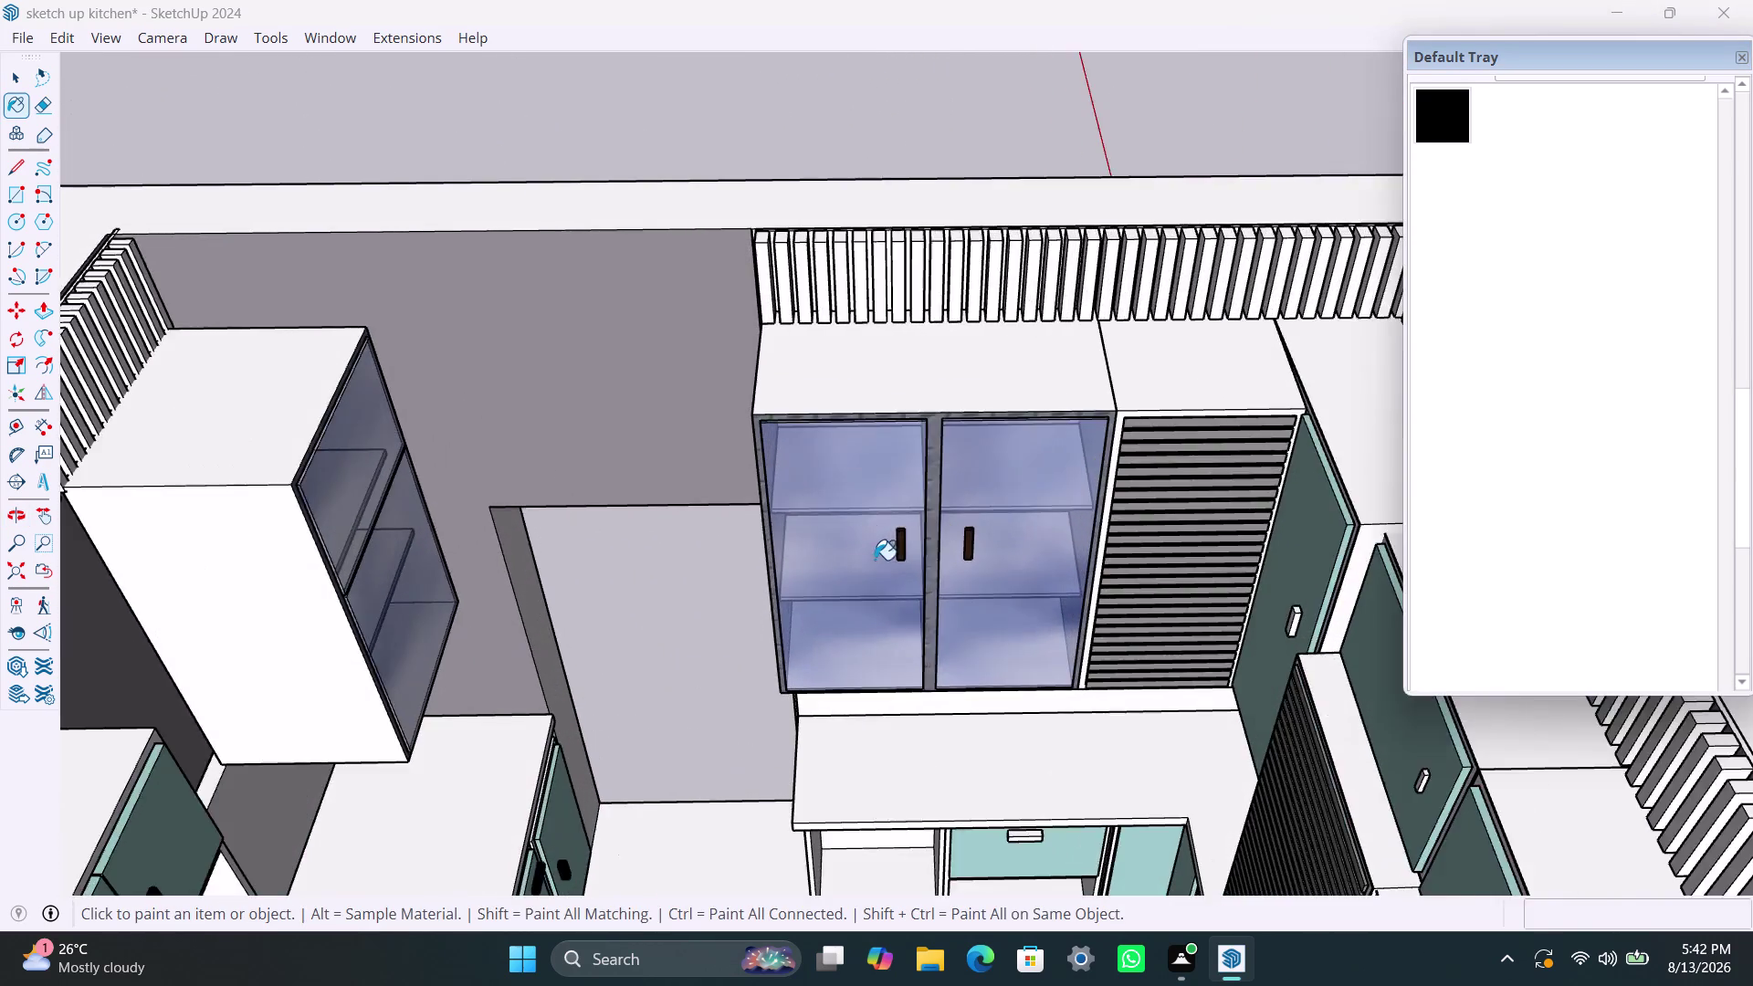
scroll(up, 3)
double_click(930, 478)
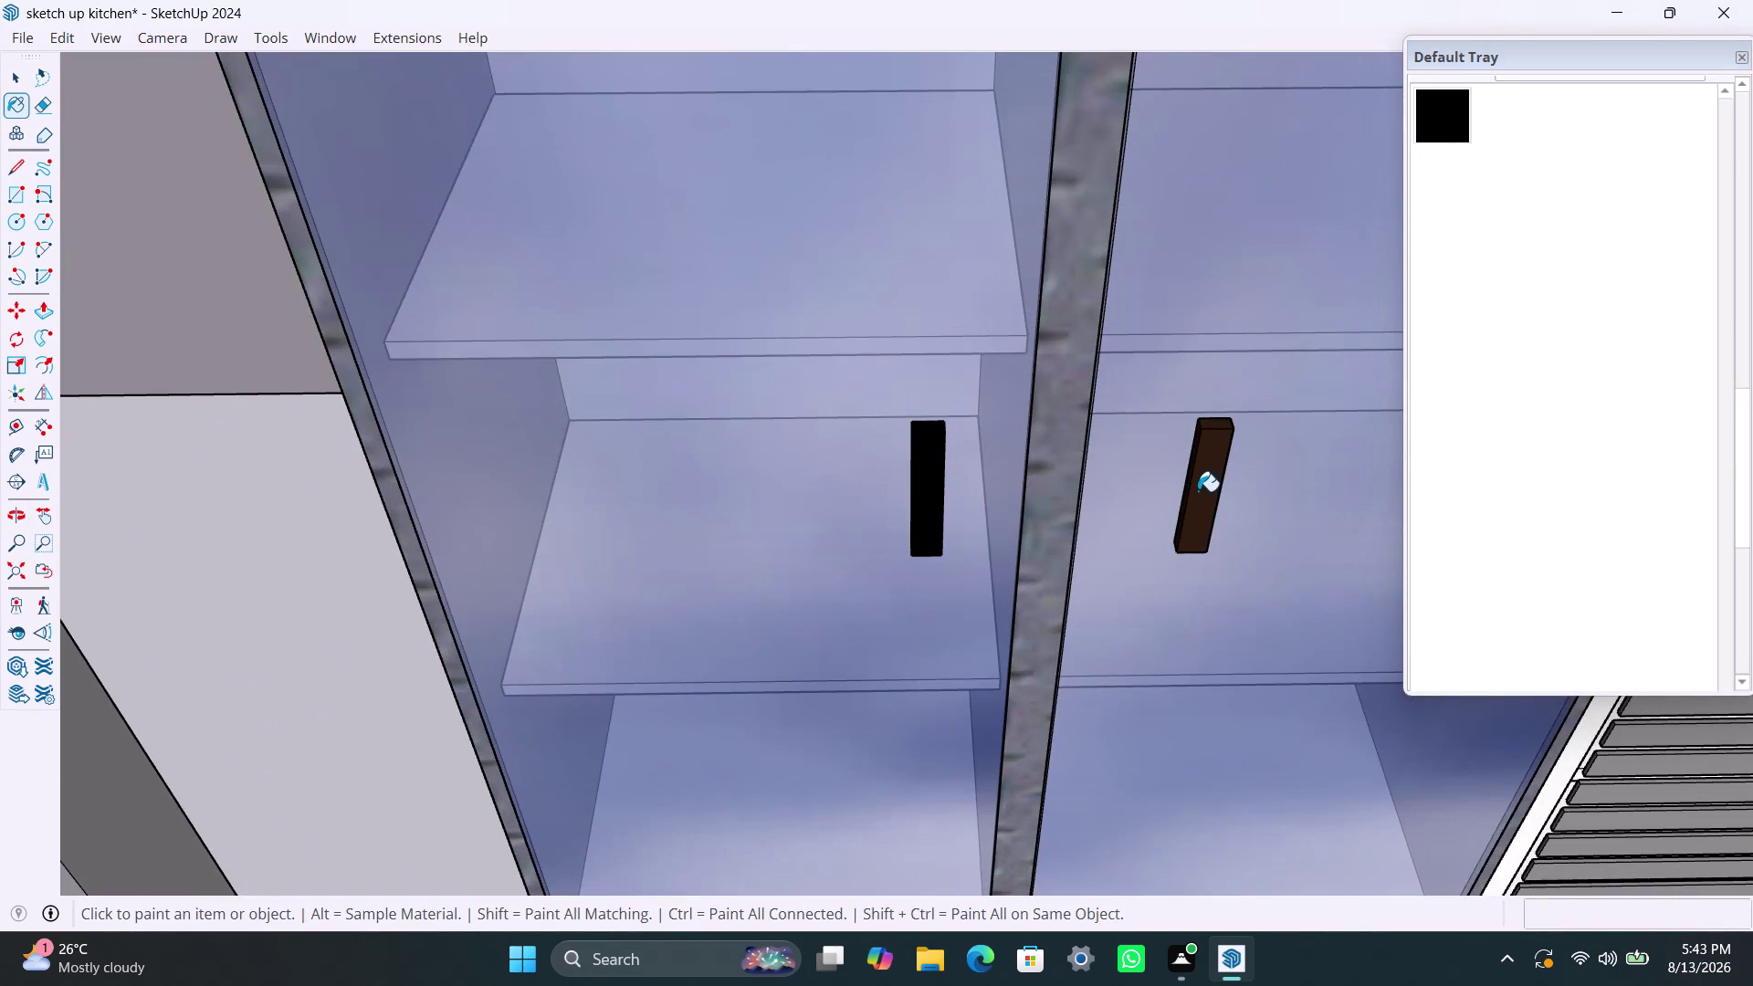
double_click(1201, 491)
Paint the tall teal door's handle, undo it, and switch to Select.
scroll(down, 3)
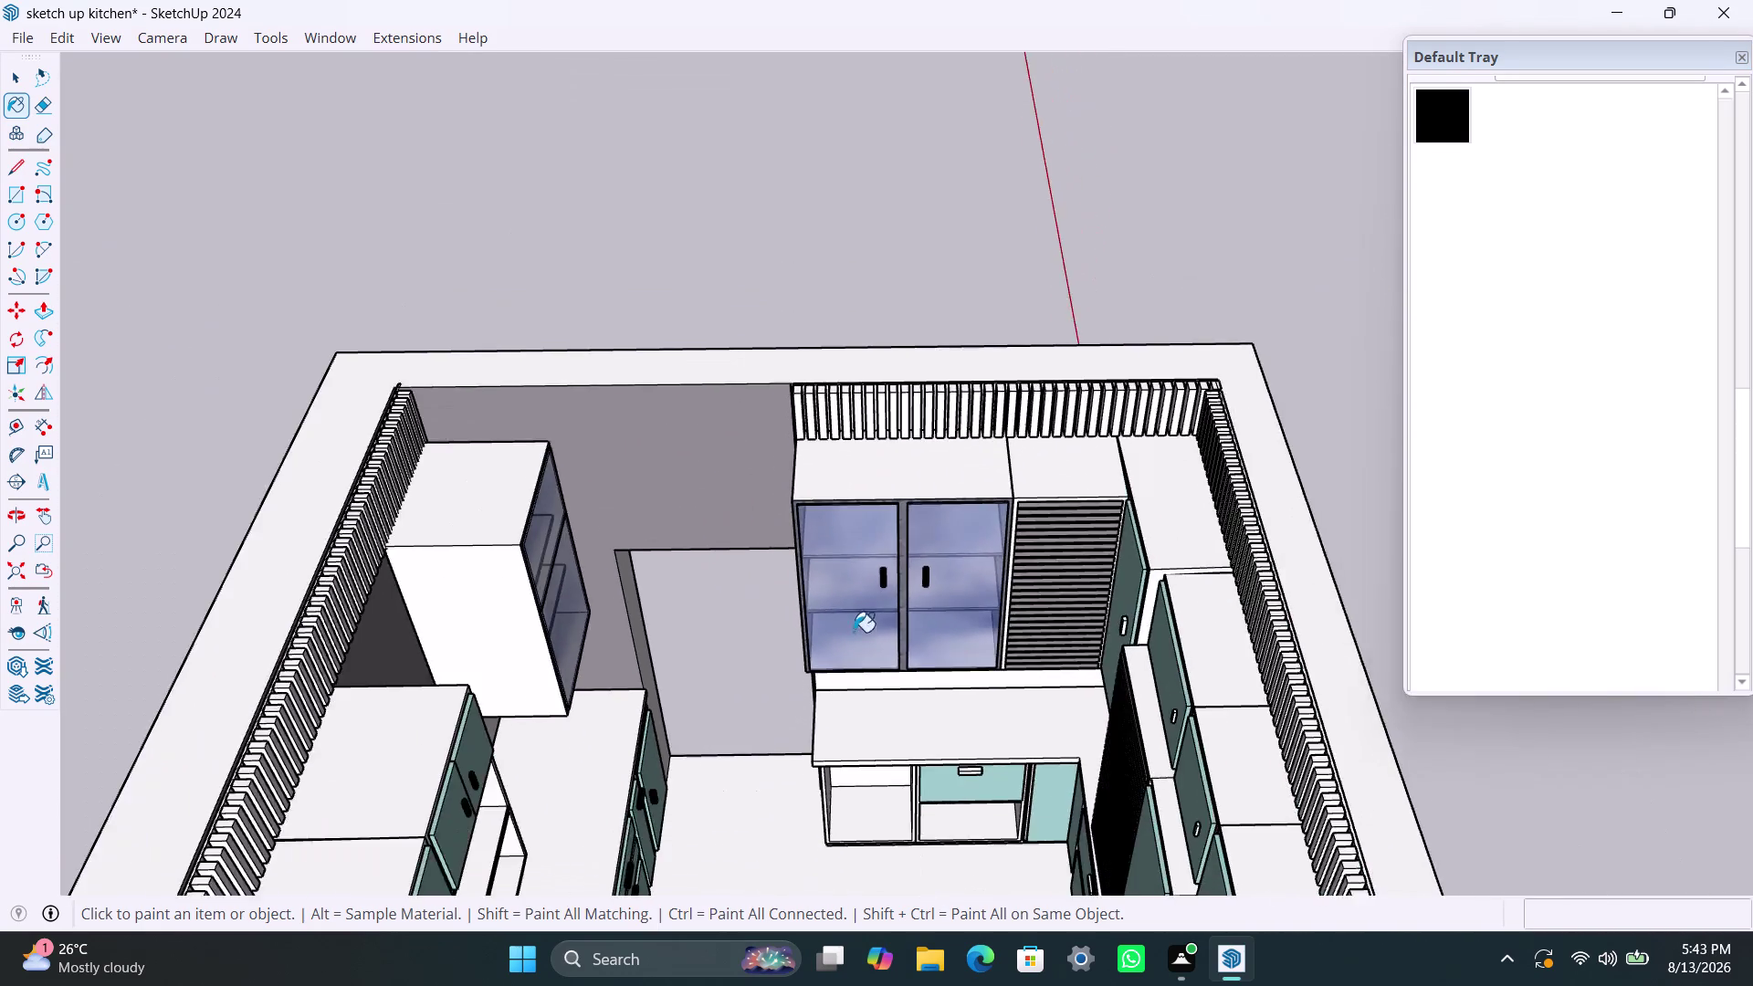
middle_drag(856, 645, 1462, 603)
scroll(up, 3)
scroll(up, 3)
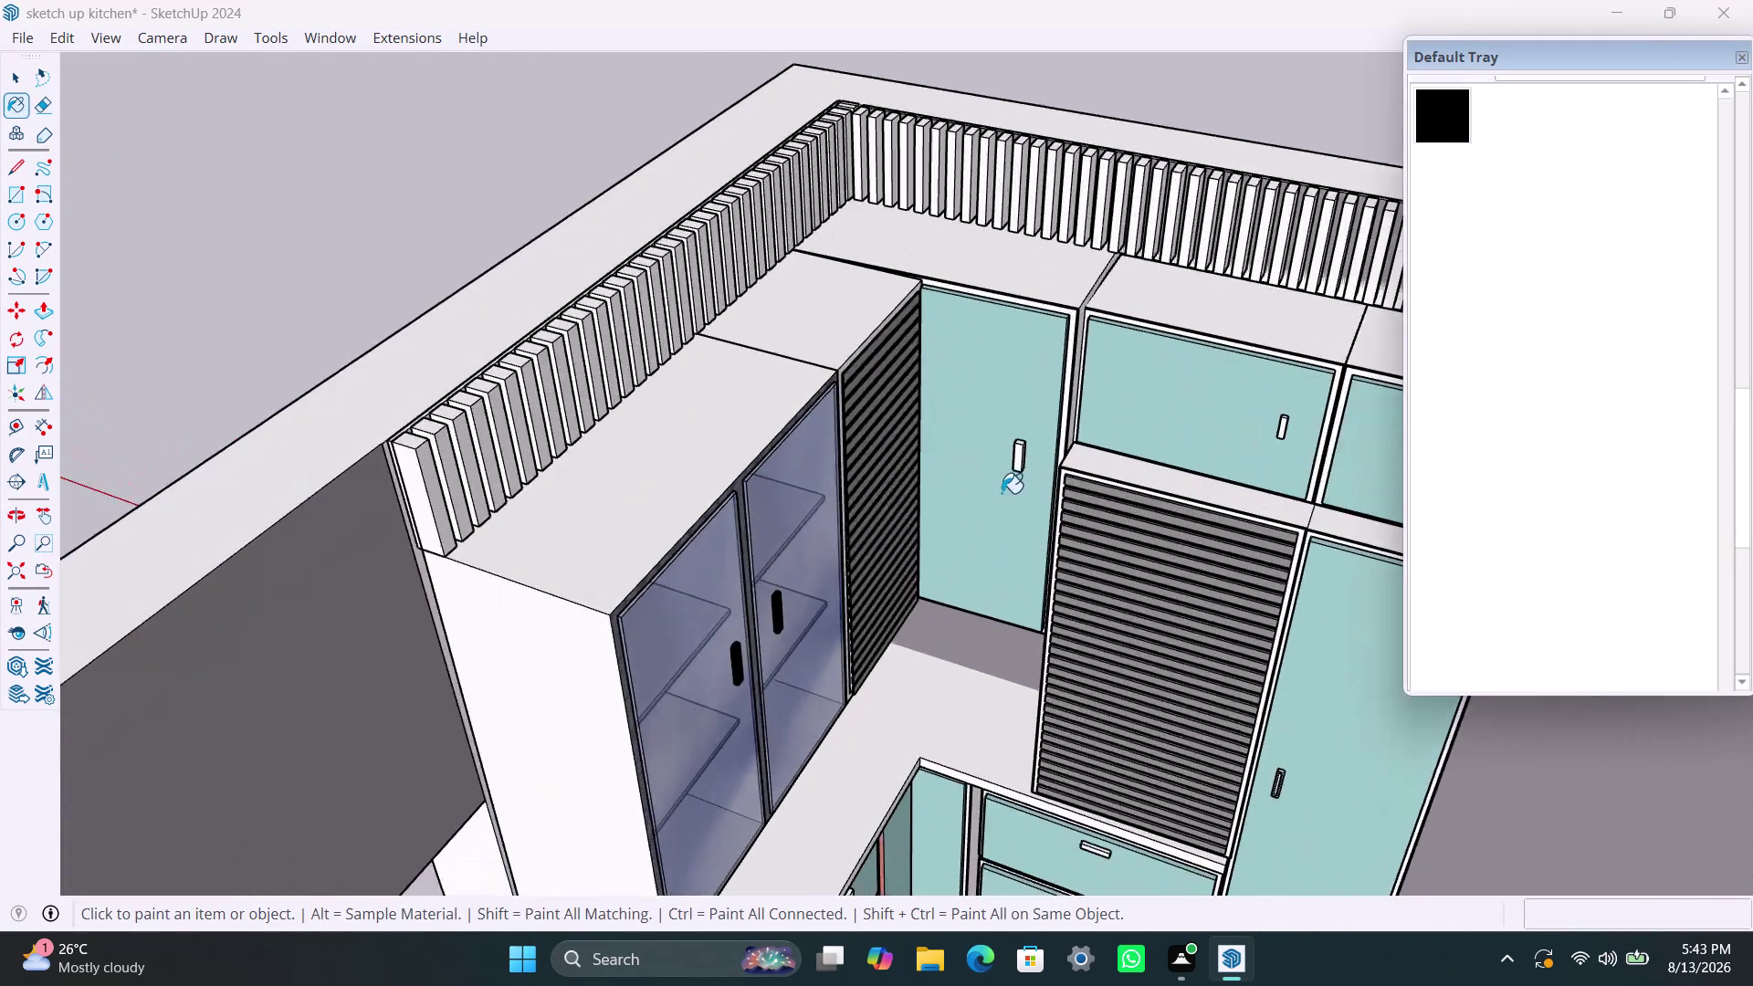
scroll(up, 3)
double_click(1037, 423)
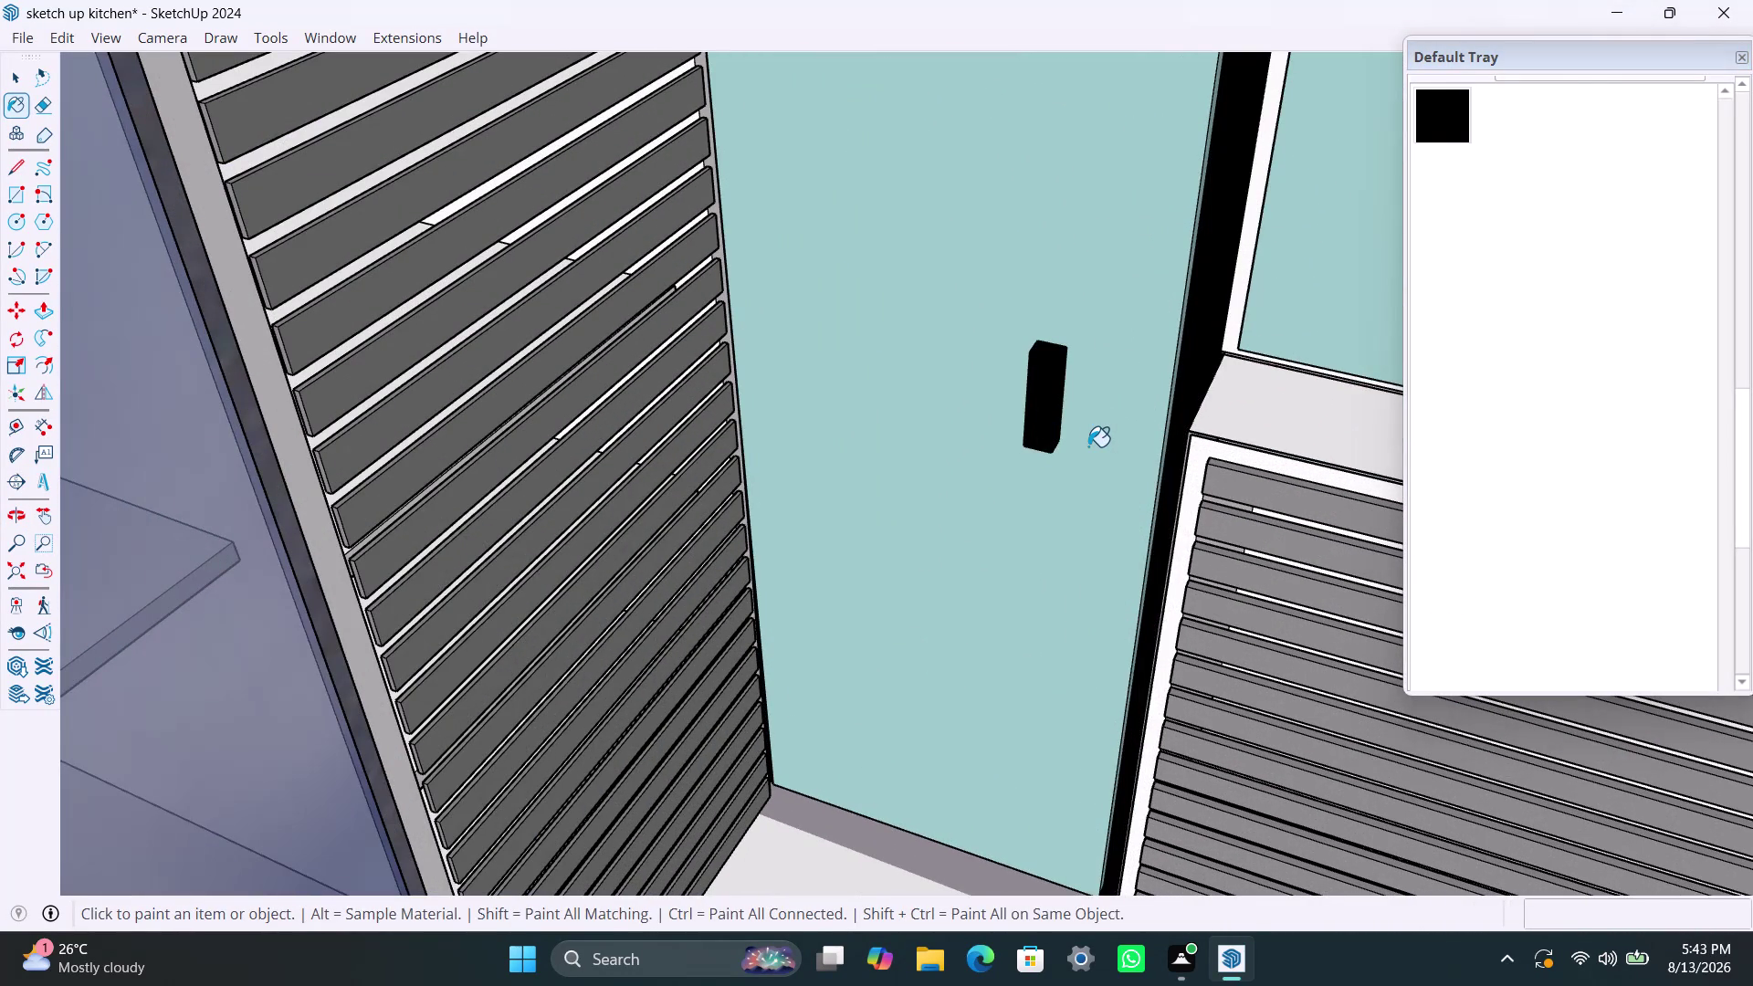
key(ctrl+z)
key(space)
Select the tall door's handle and paint it black.
triple_click(1044, 420)
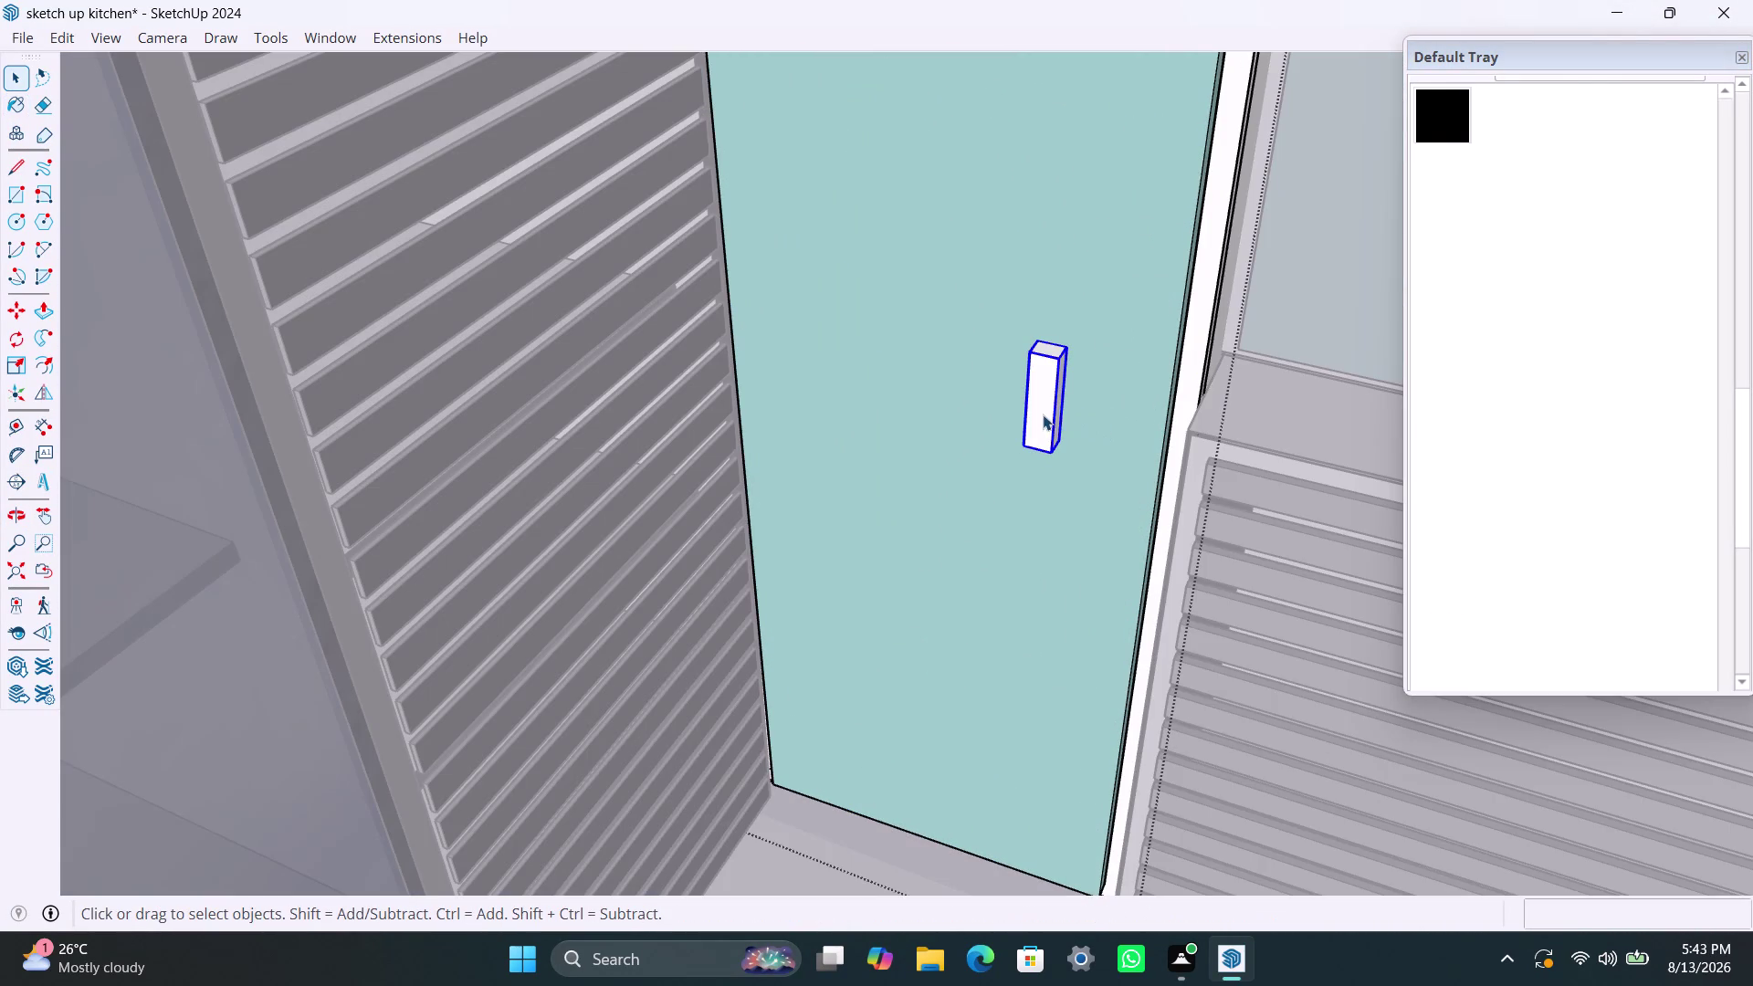
click(1453, 107)
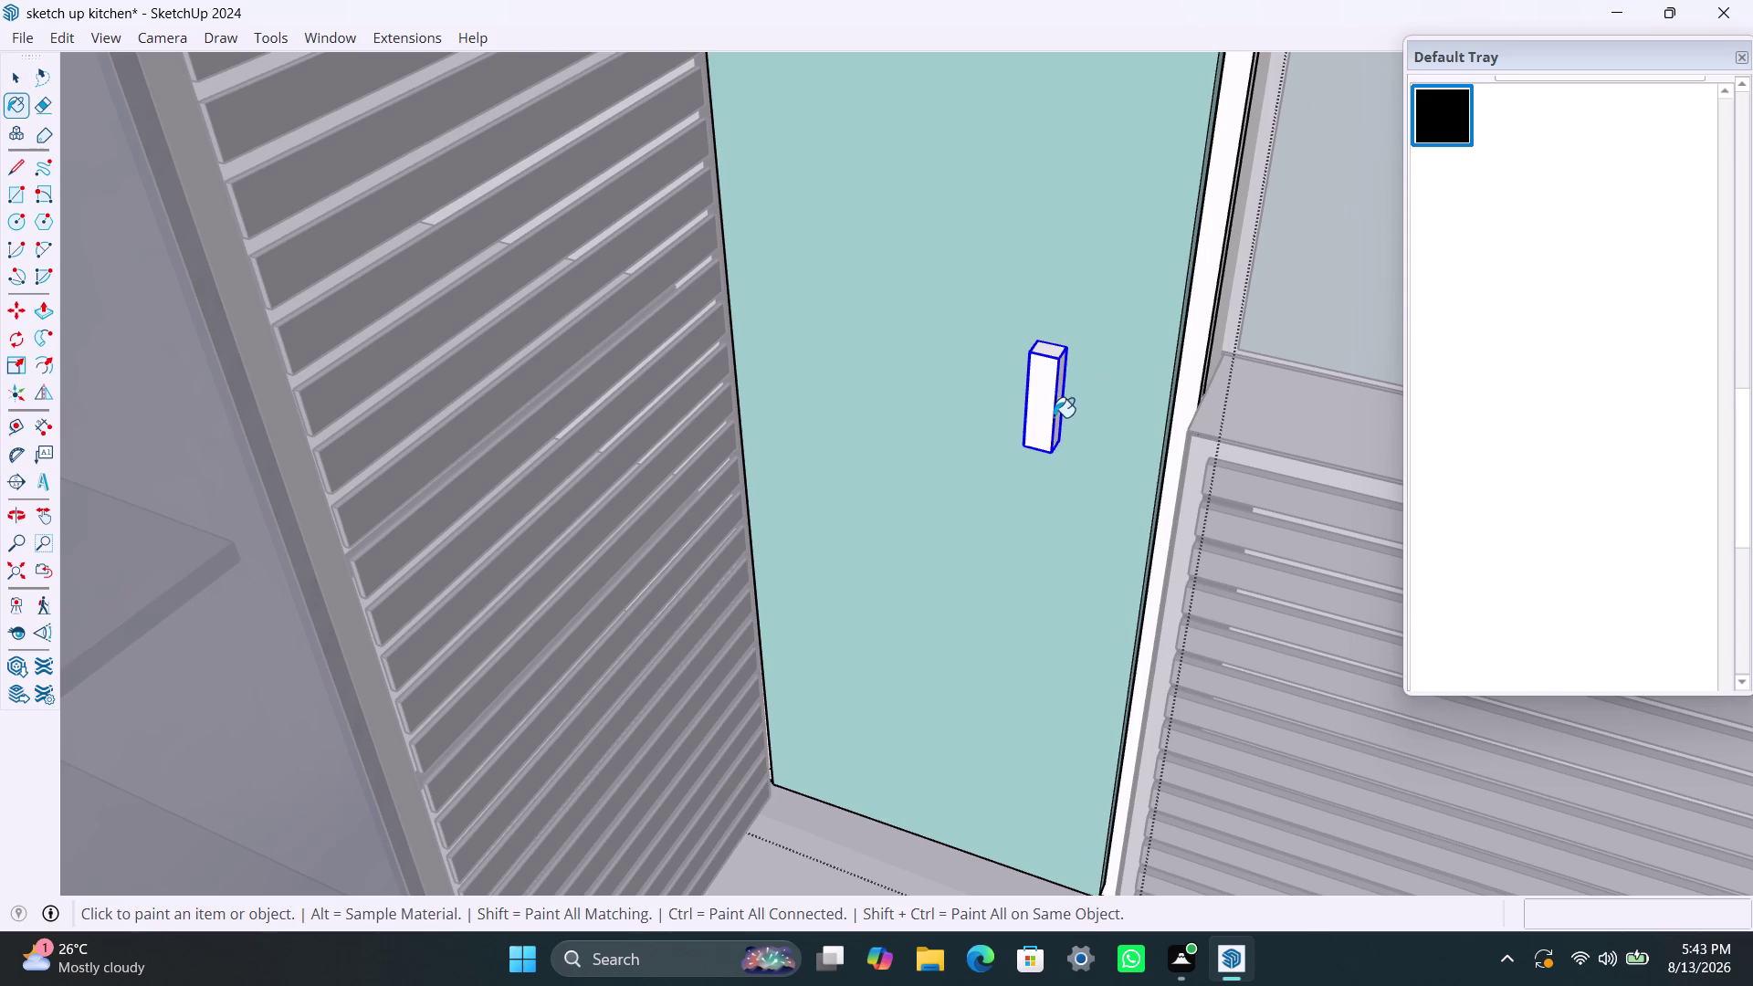
click(1053, 417)
key(space)
Open the upper cabinet for editing and paint its door handle black.
scroll(down, 3)
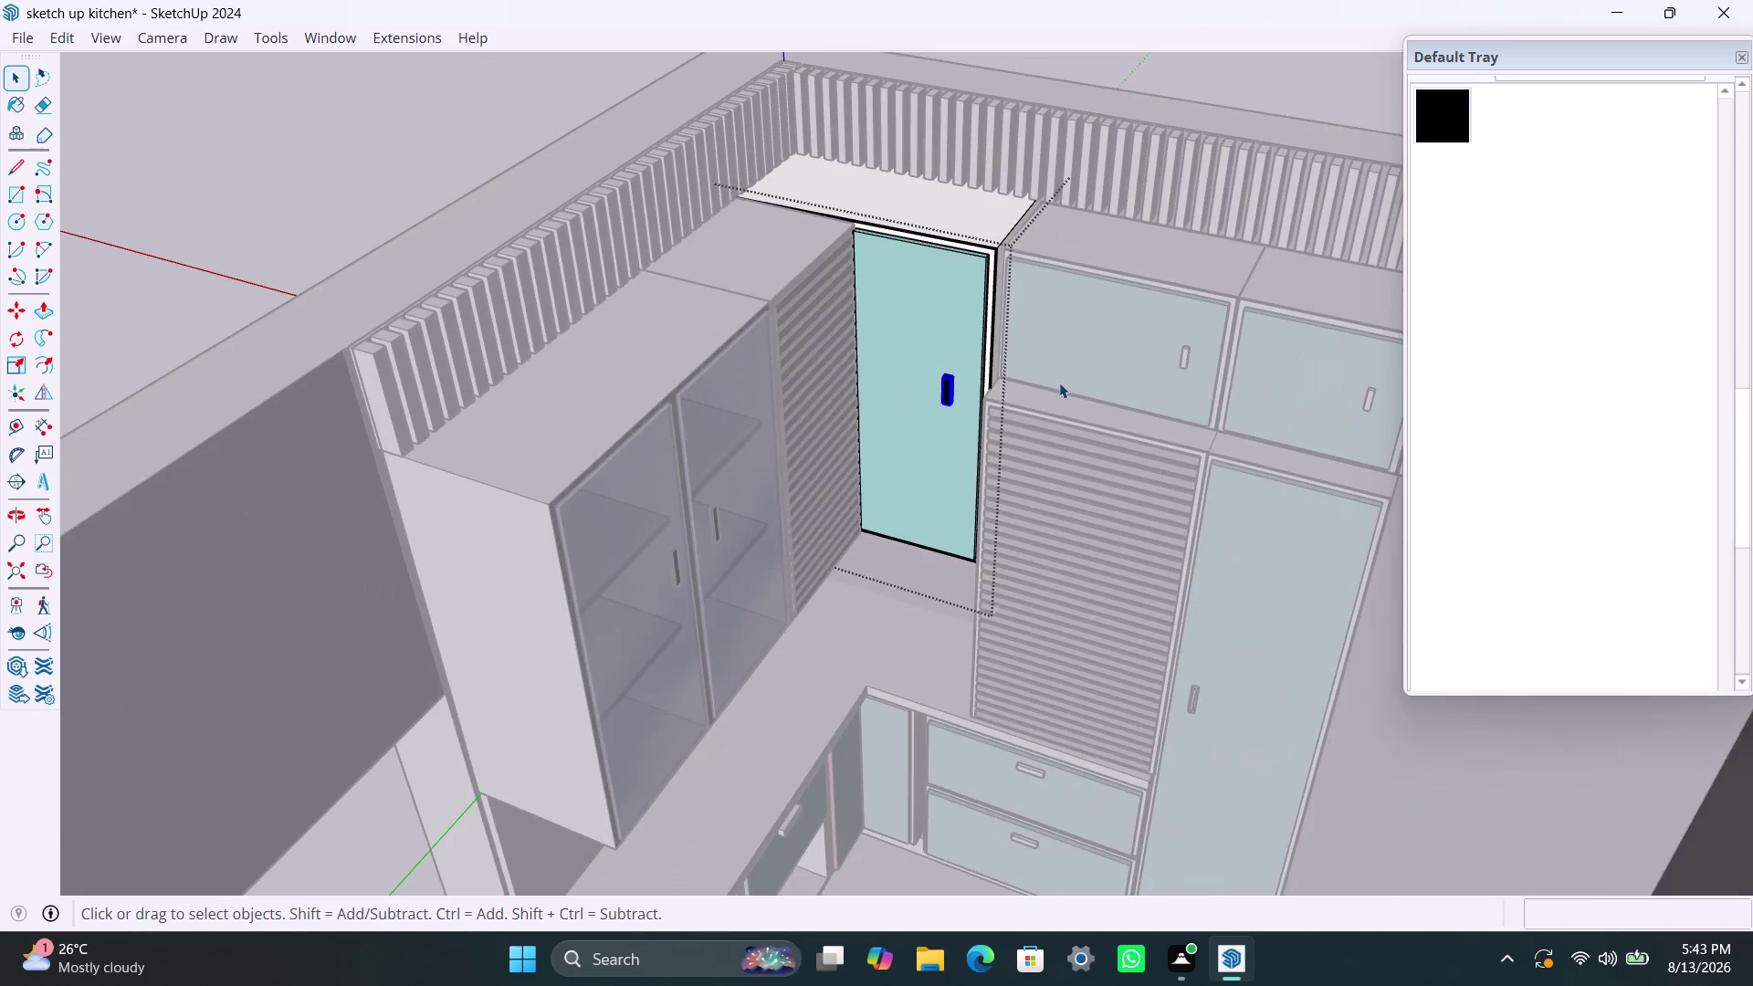
middle_drag(1116, 385, 1178, 380)
click(1184, 359)
click(1178, 346)
double_click(1177, 345)
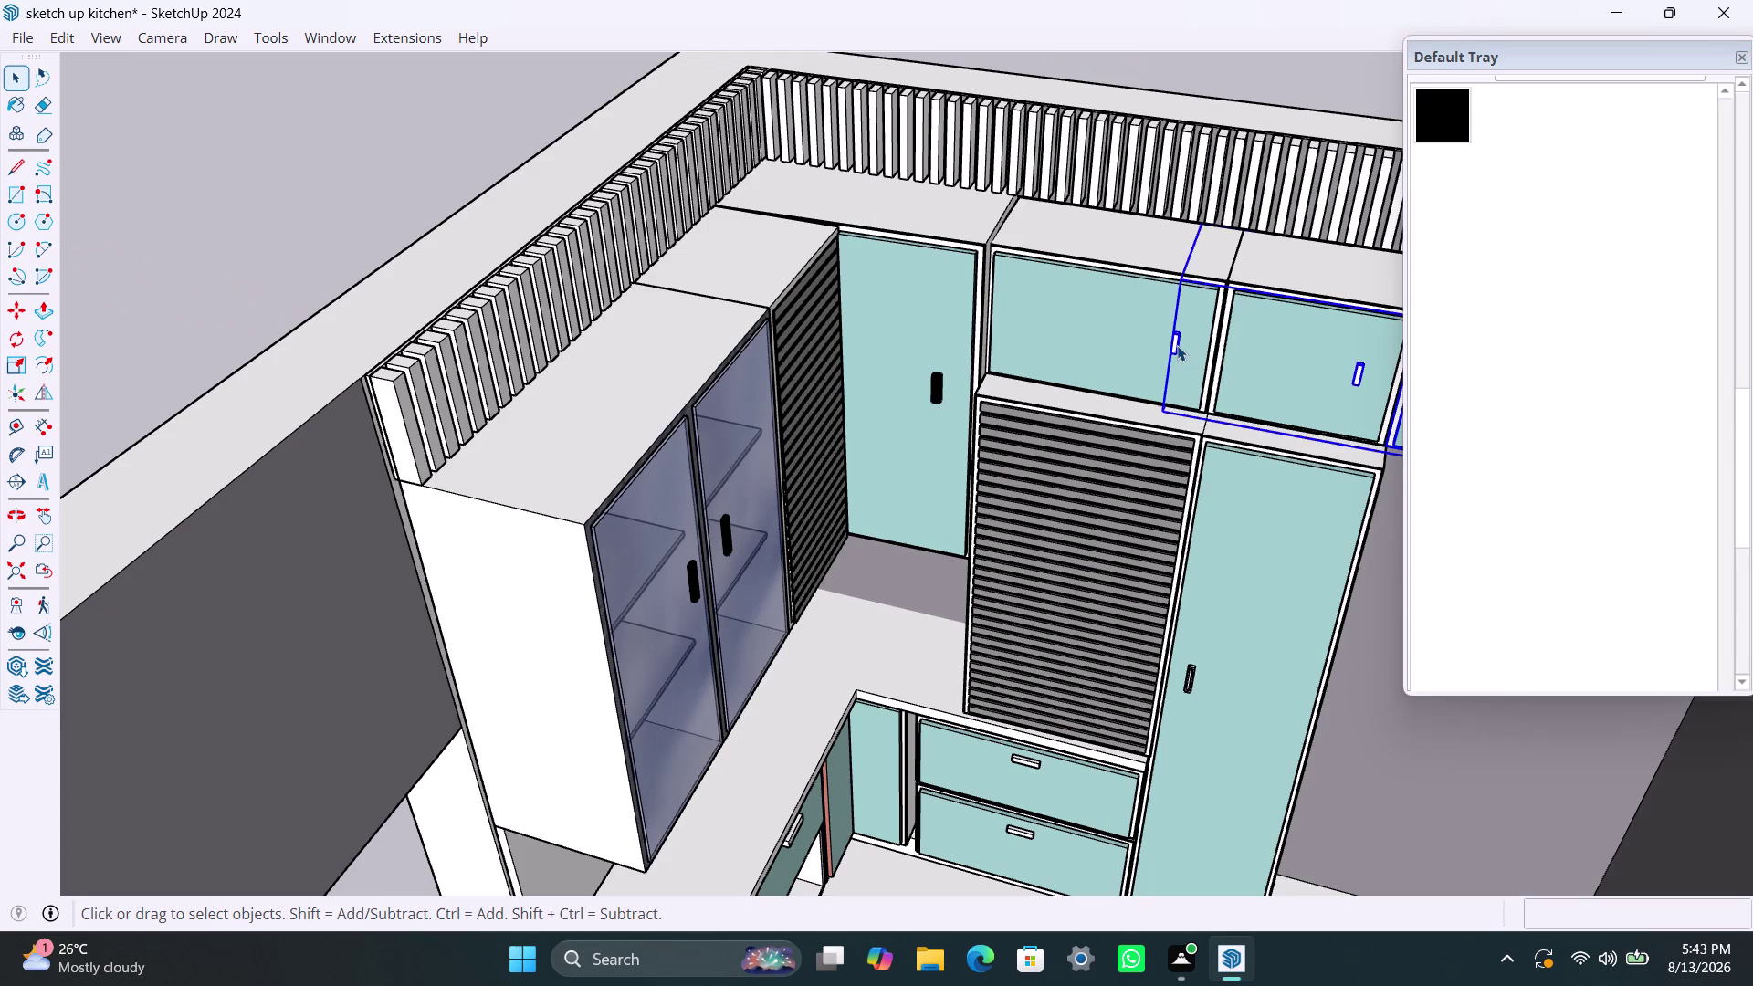
click(1435, 127)
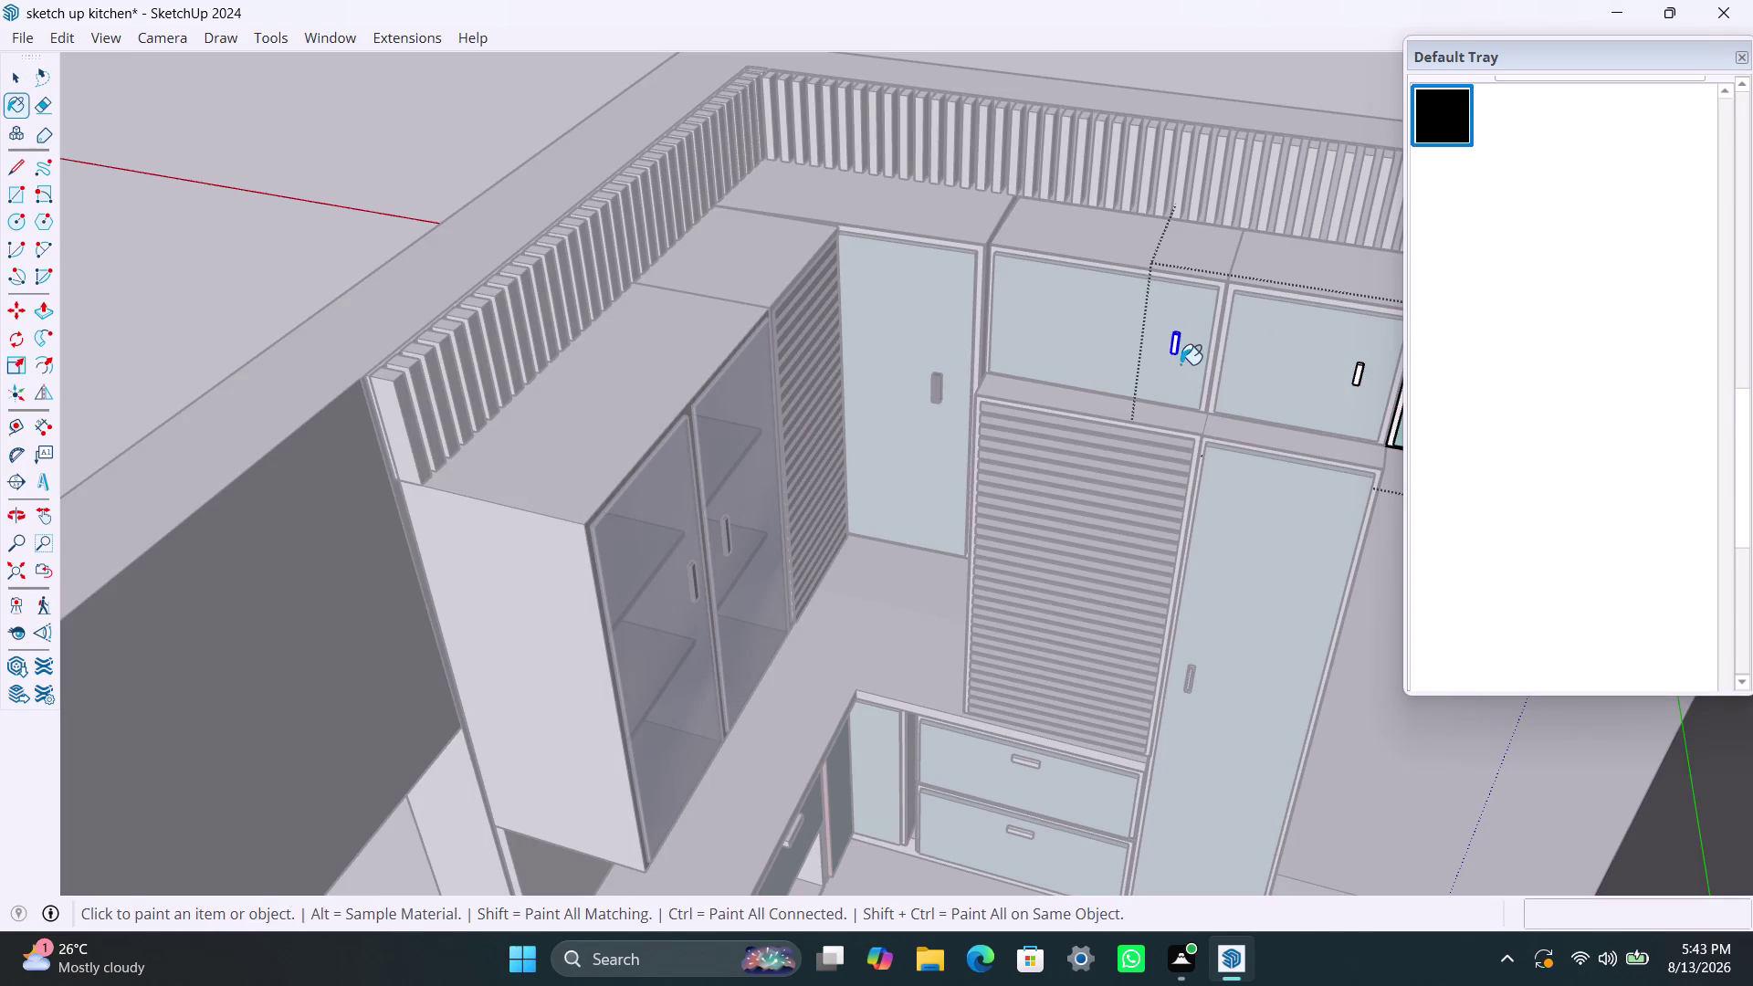
click(1170, 356)
scroll(up, 3)
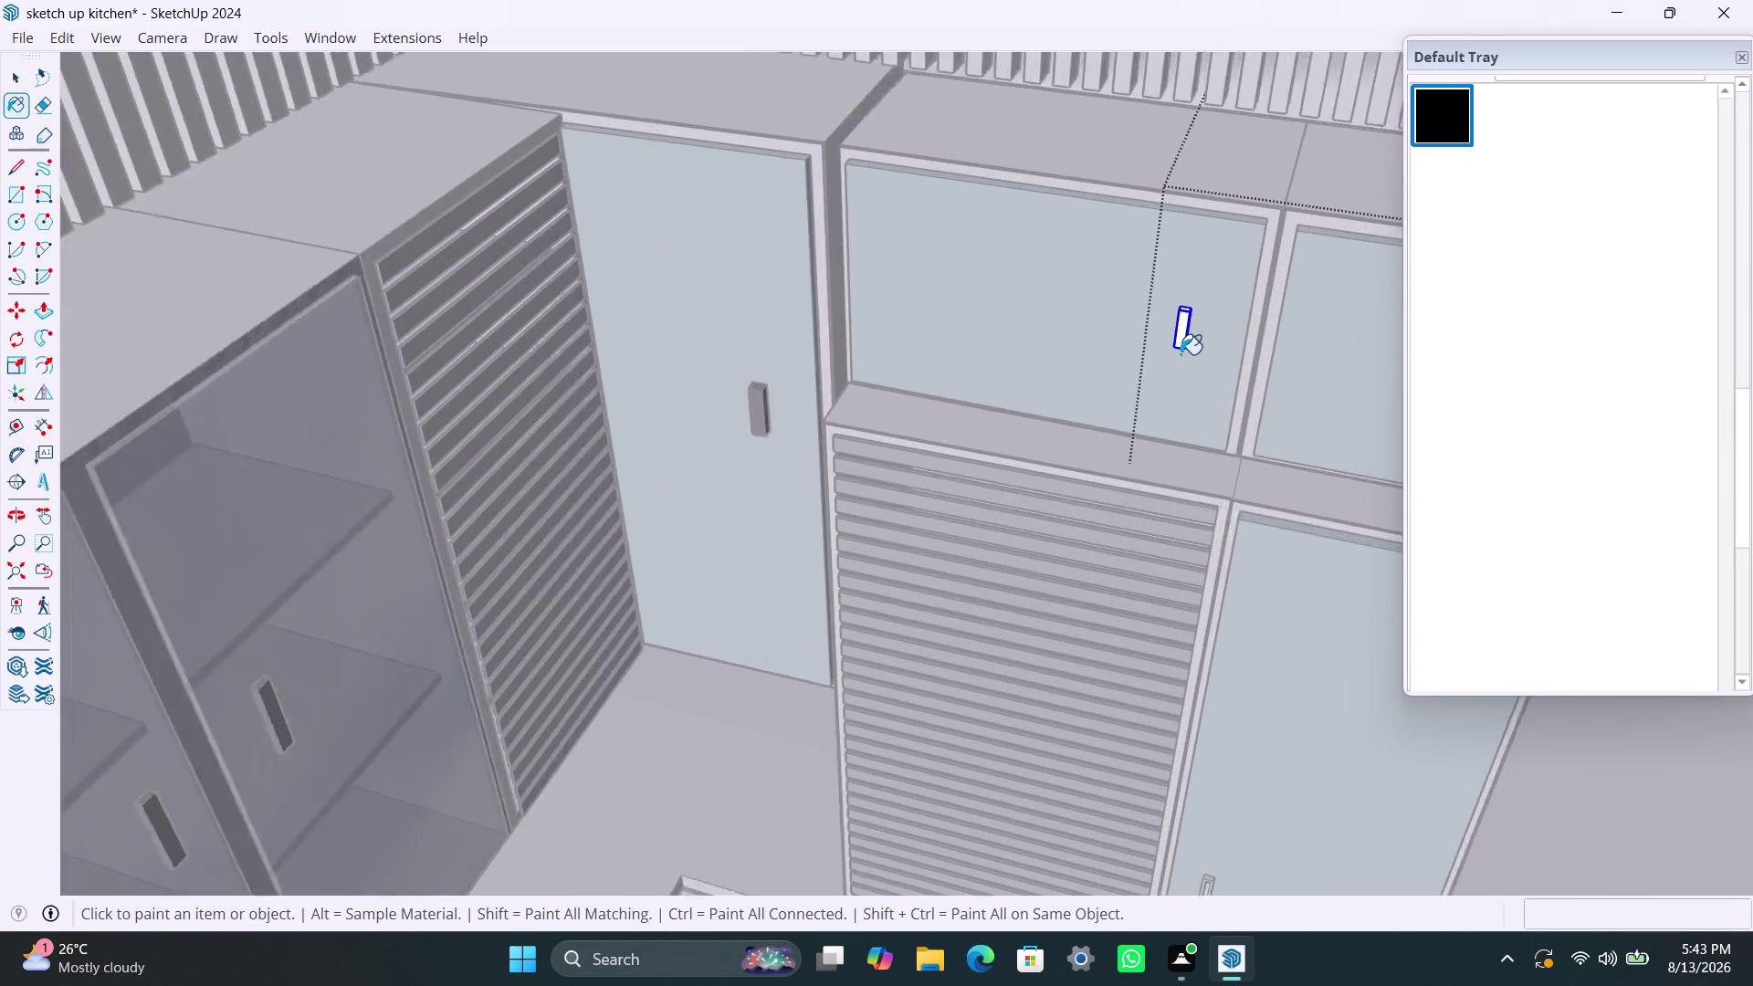
key(space)
Open the upper door handle component and paint it black.
click(1172, 333)
double_click(1175, 328)
click(1180, 325)
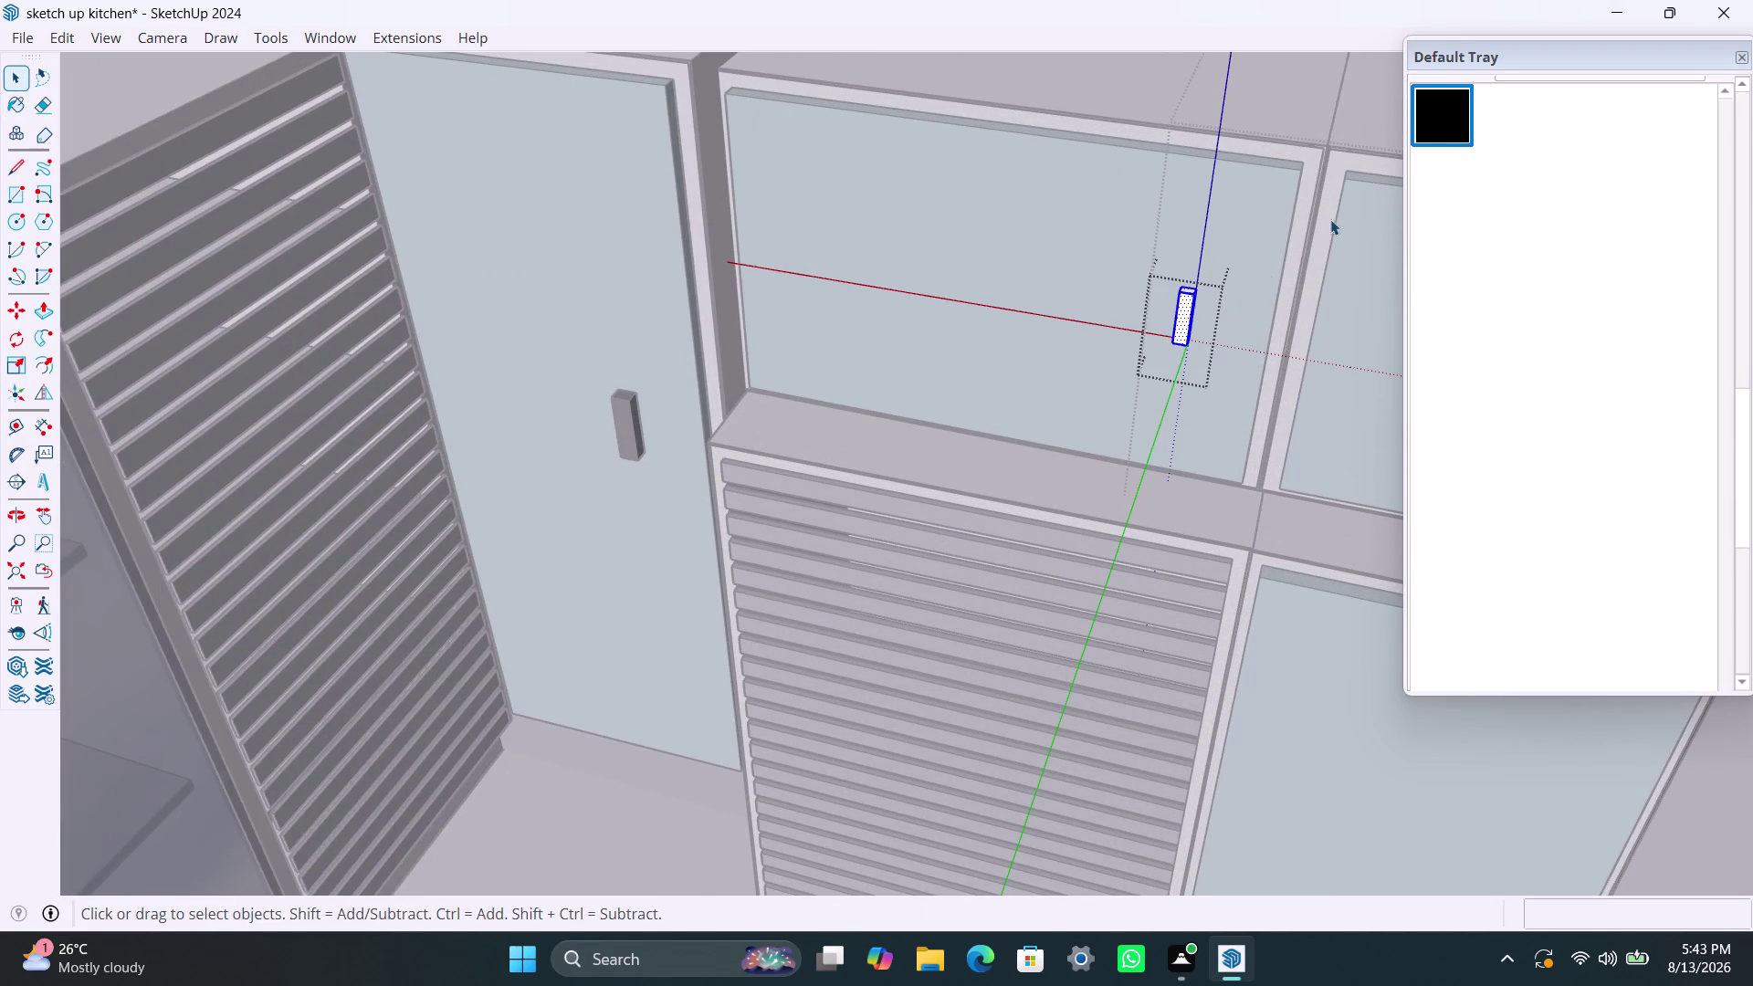
click(1439, 100)
click(1184, 351)
click(1182, 341)
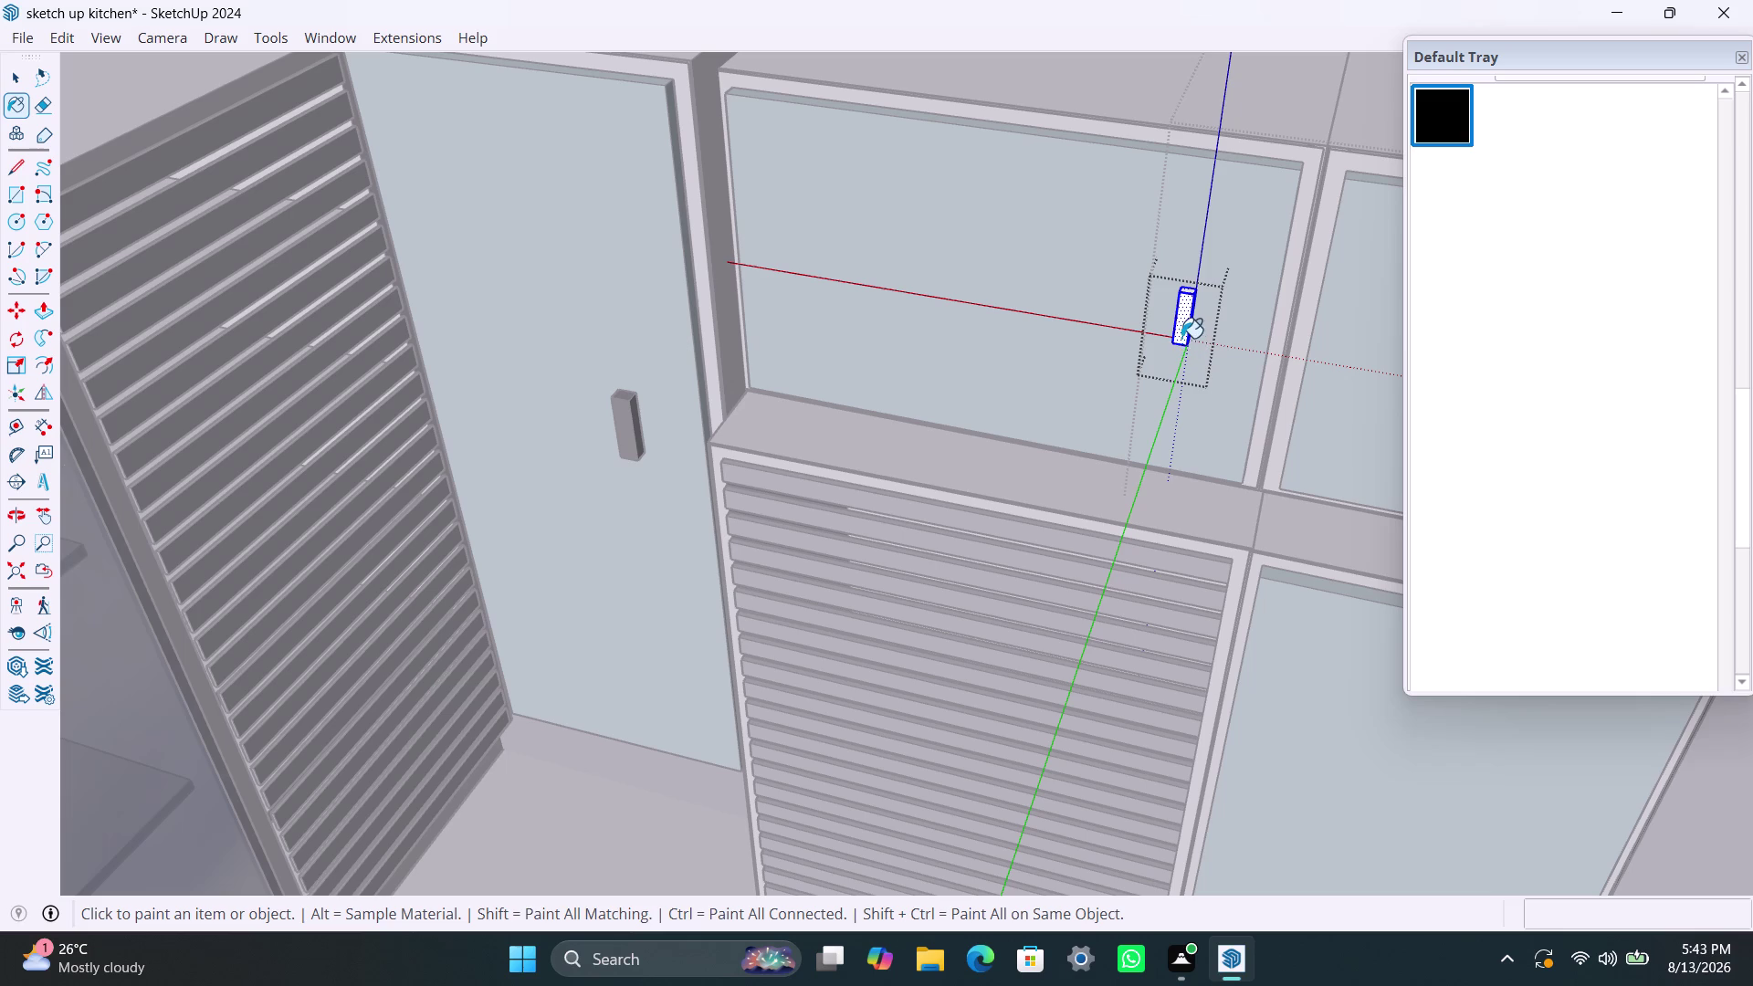
scroll(down, 3)
Select the next upper door handle and paint it black.
key(space)
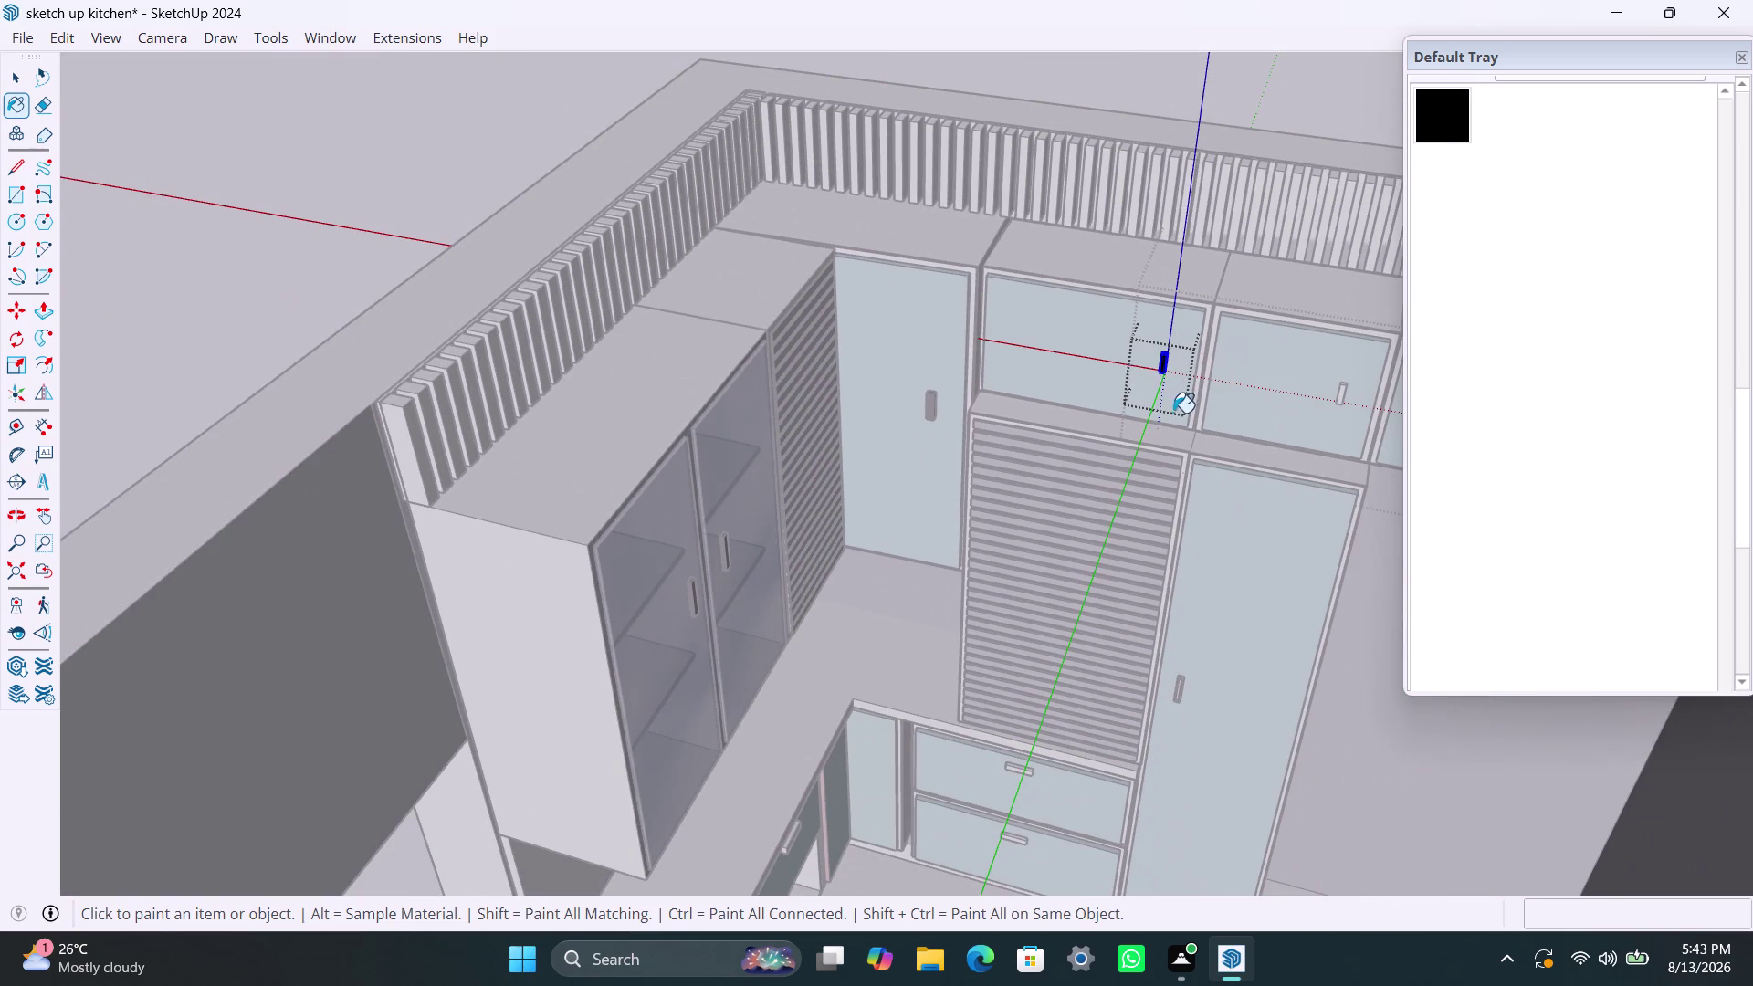
scroll(up, 3)
key(space)
key(space)
key(space)
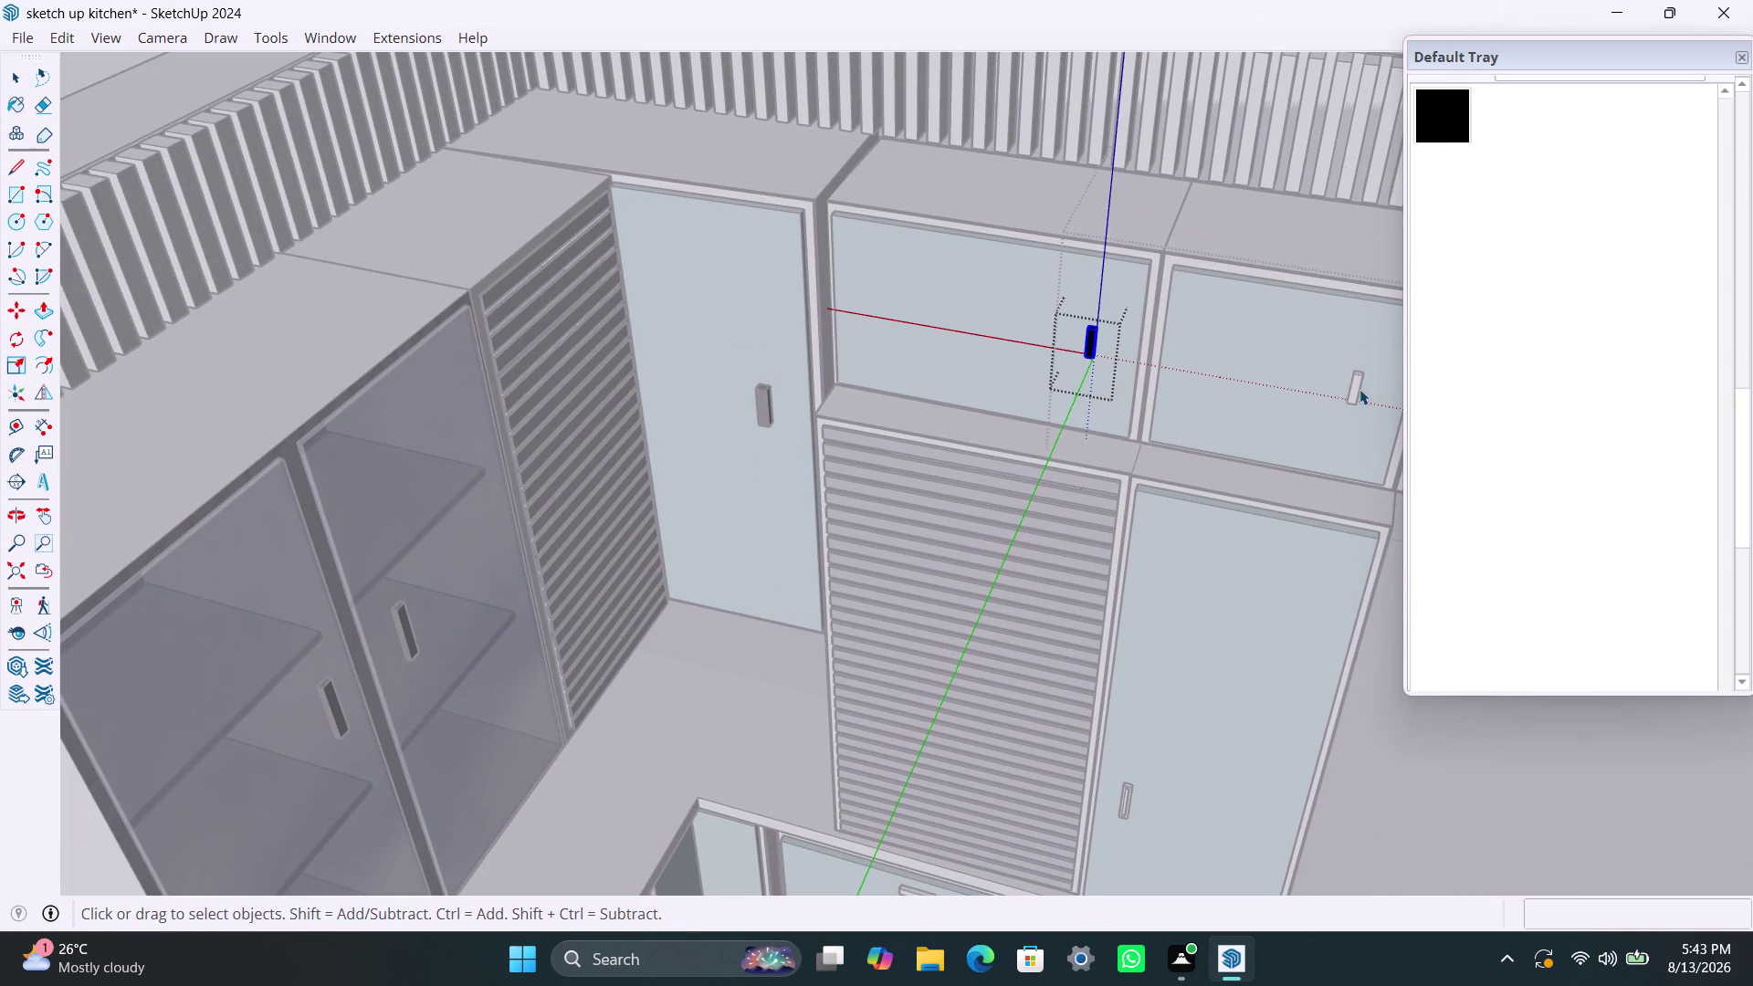
triple_click(1359, 388)
click(1359, 388)
click(1441, 106)
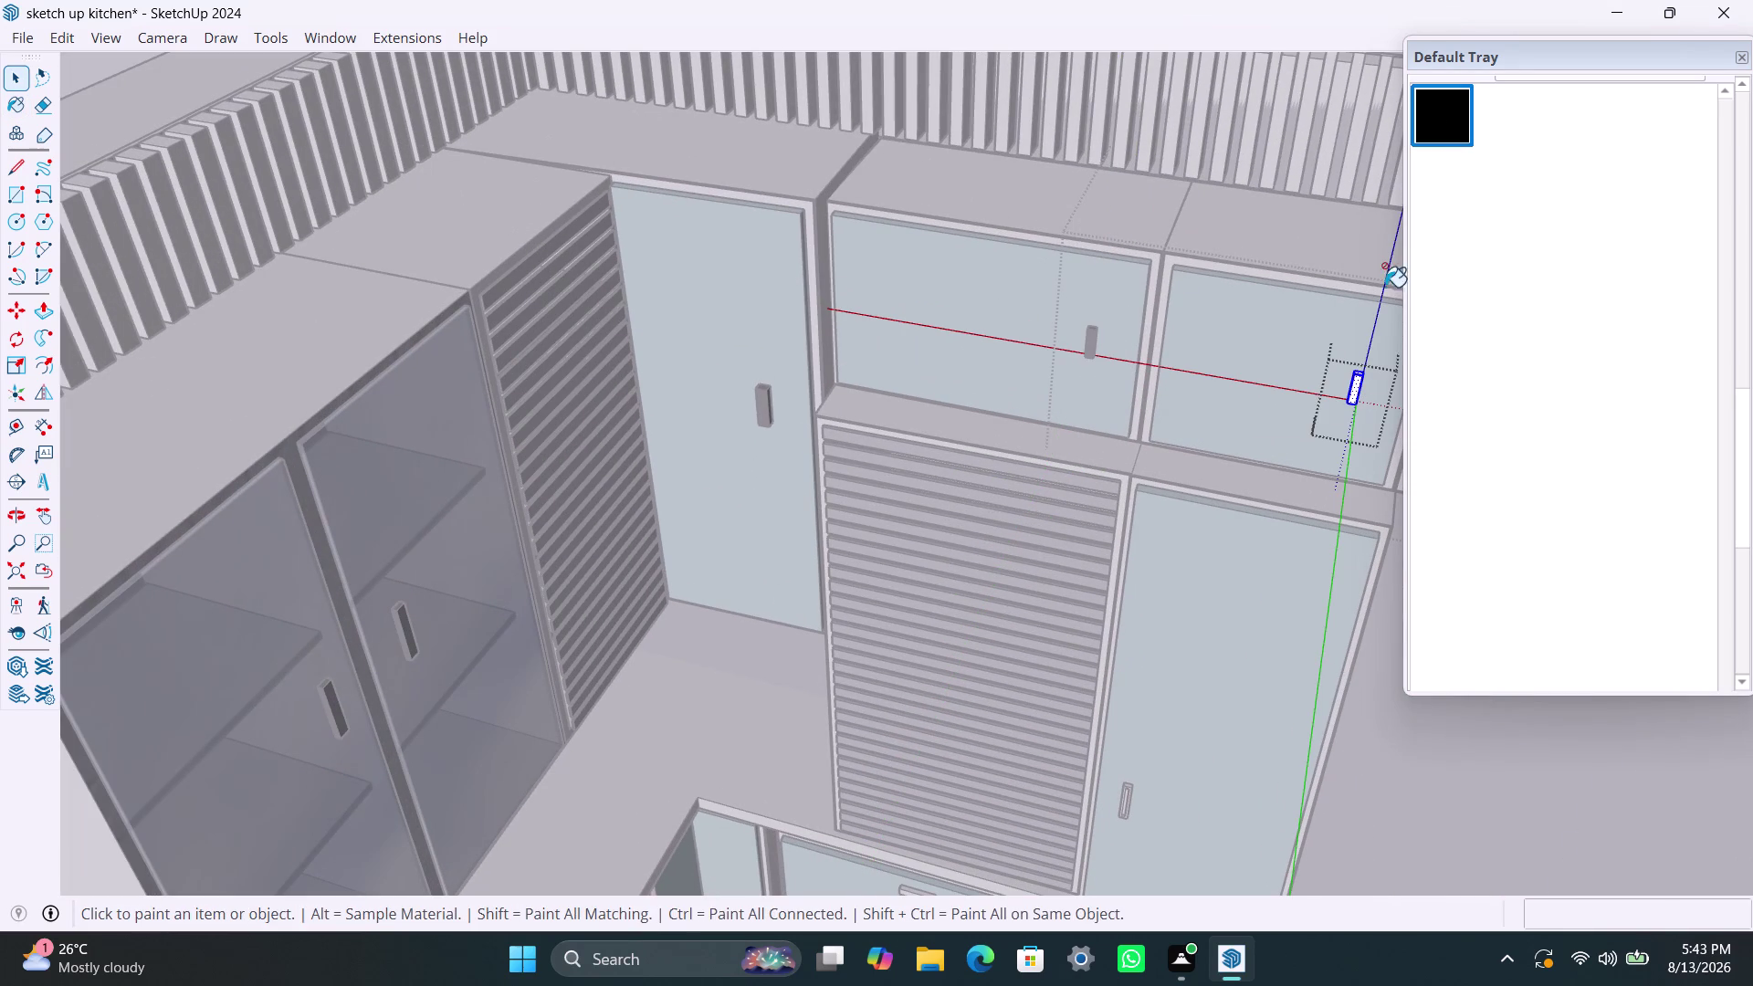
click(1351, 403)
key(space)
Open the right-hand upper wall cabinet and paint its left door handle black.
scroll(down, 3)
scroll(down, 3)
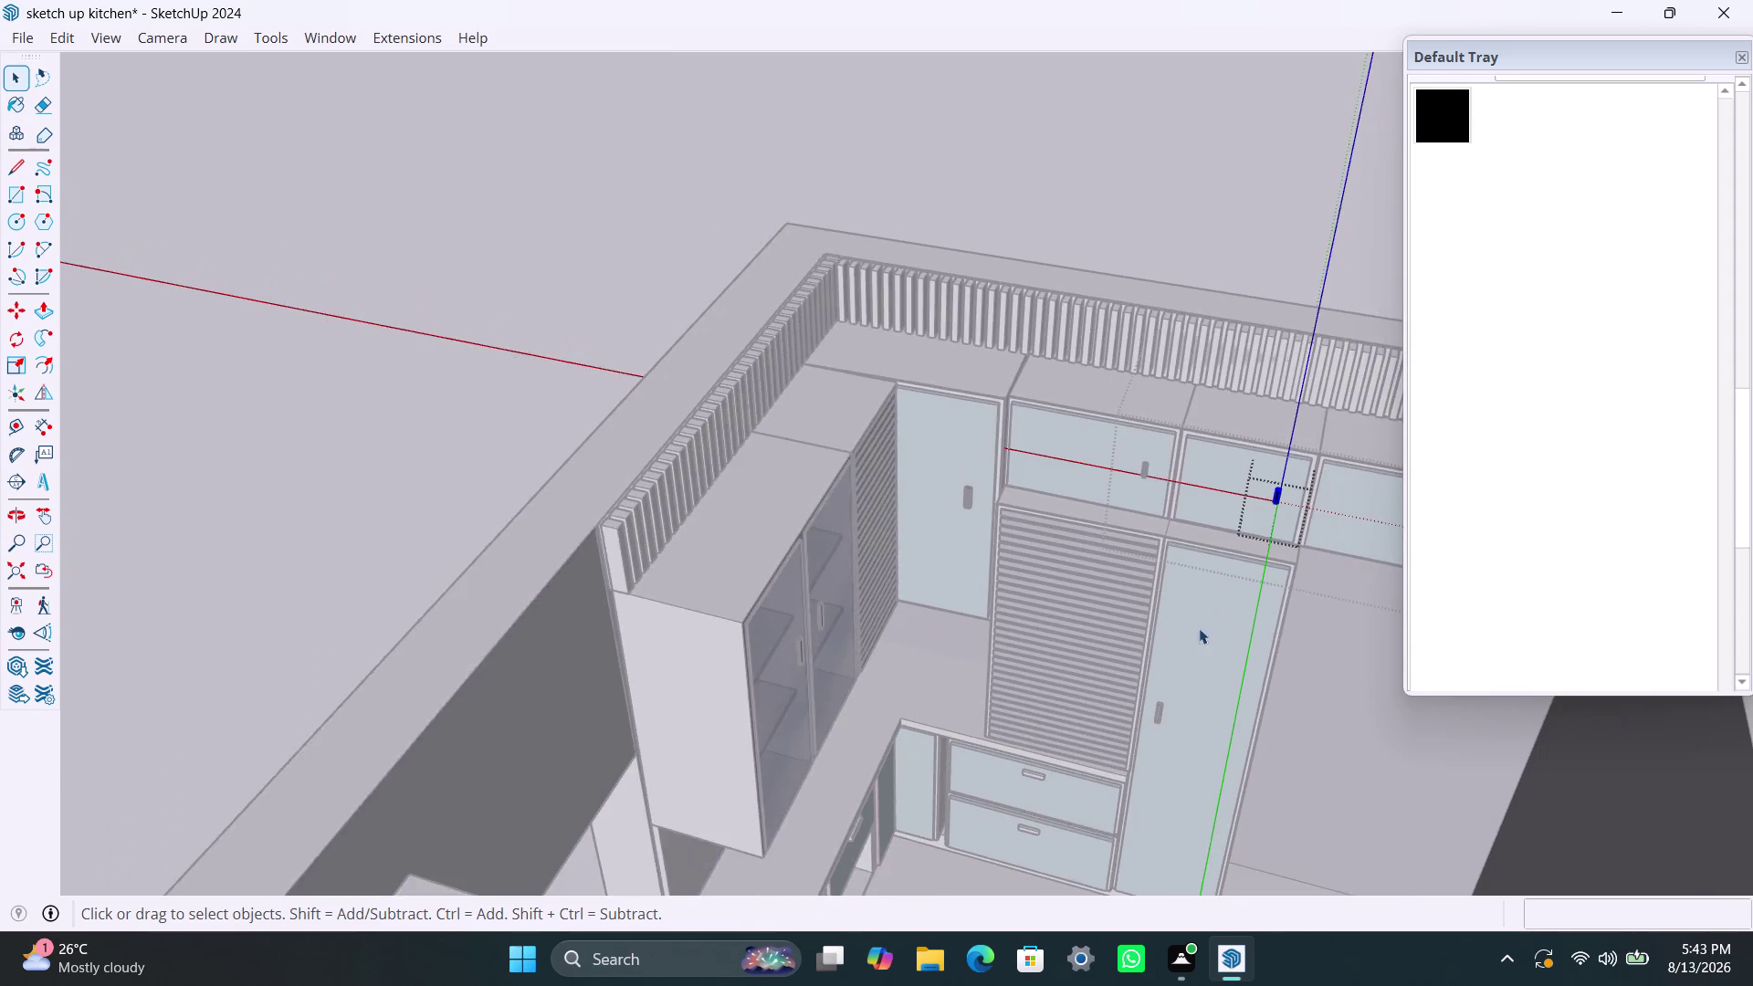
middle_drag(1267, 598, 928, 597)
triple_click(1145, 243)
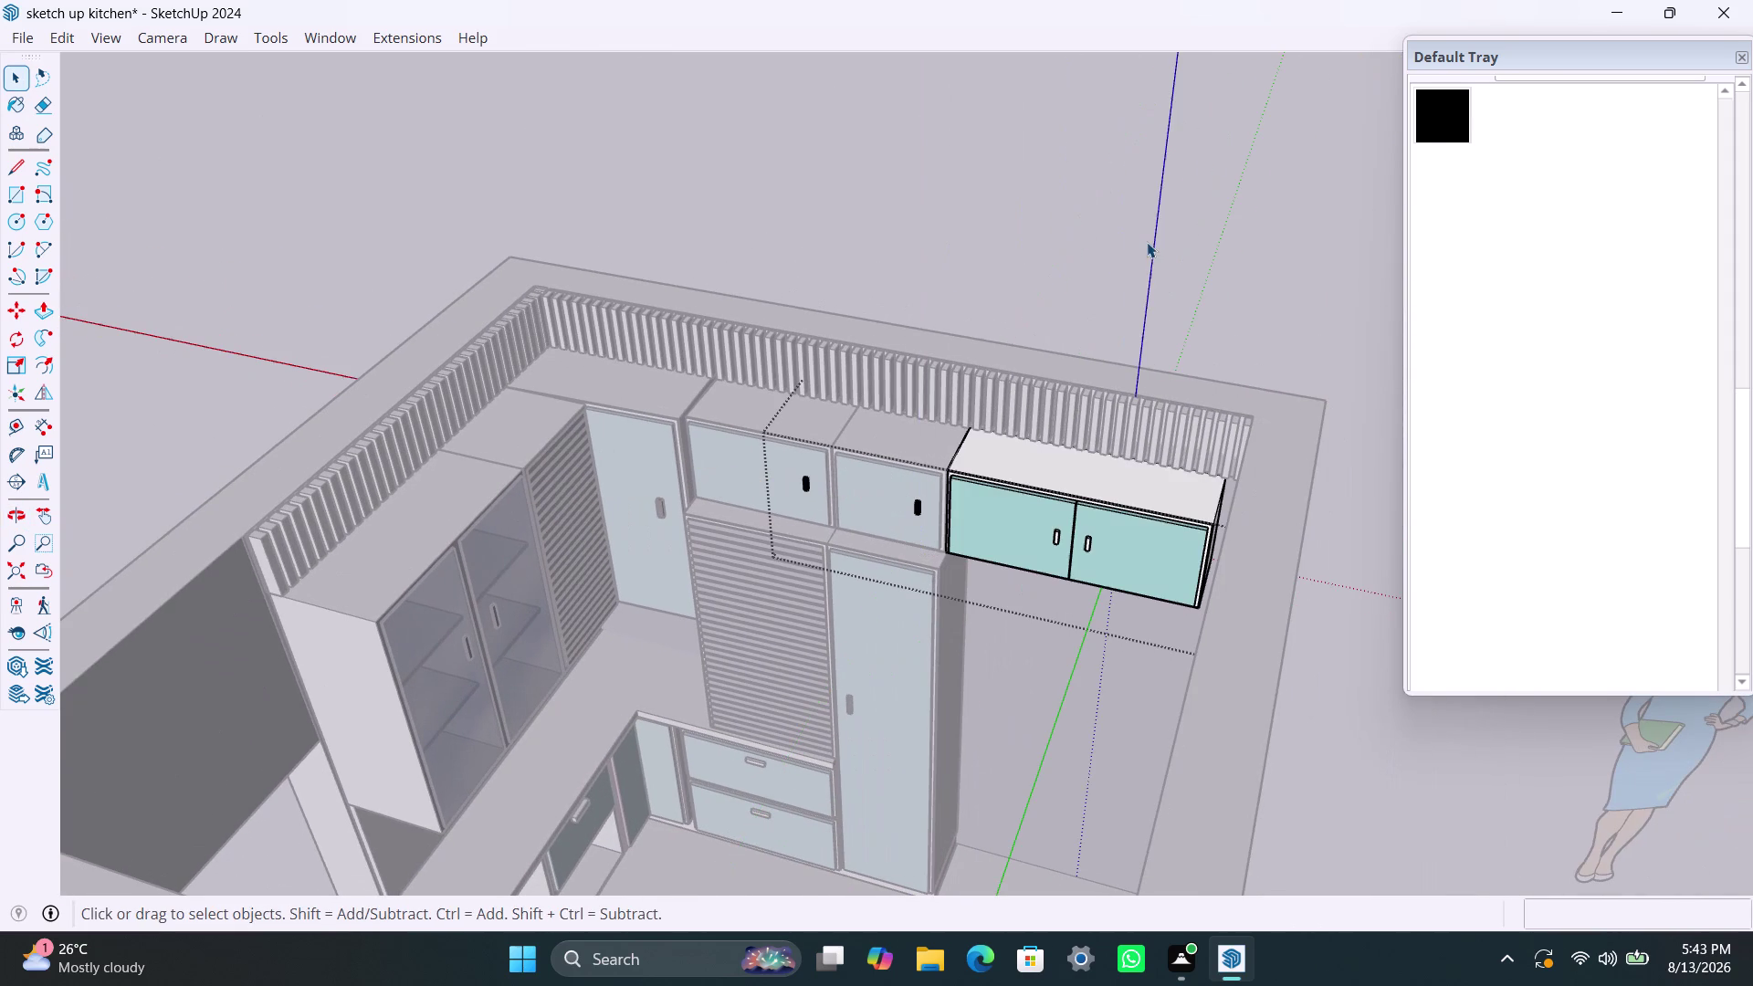
scroll(up, 3)
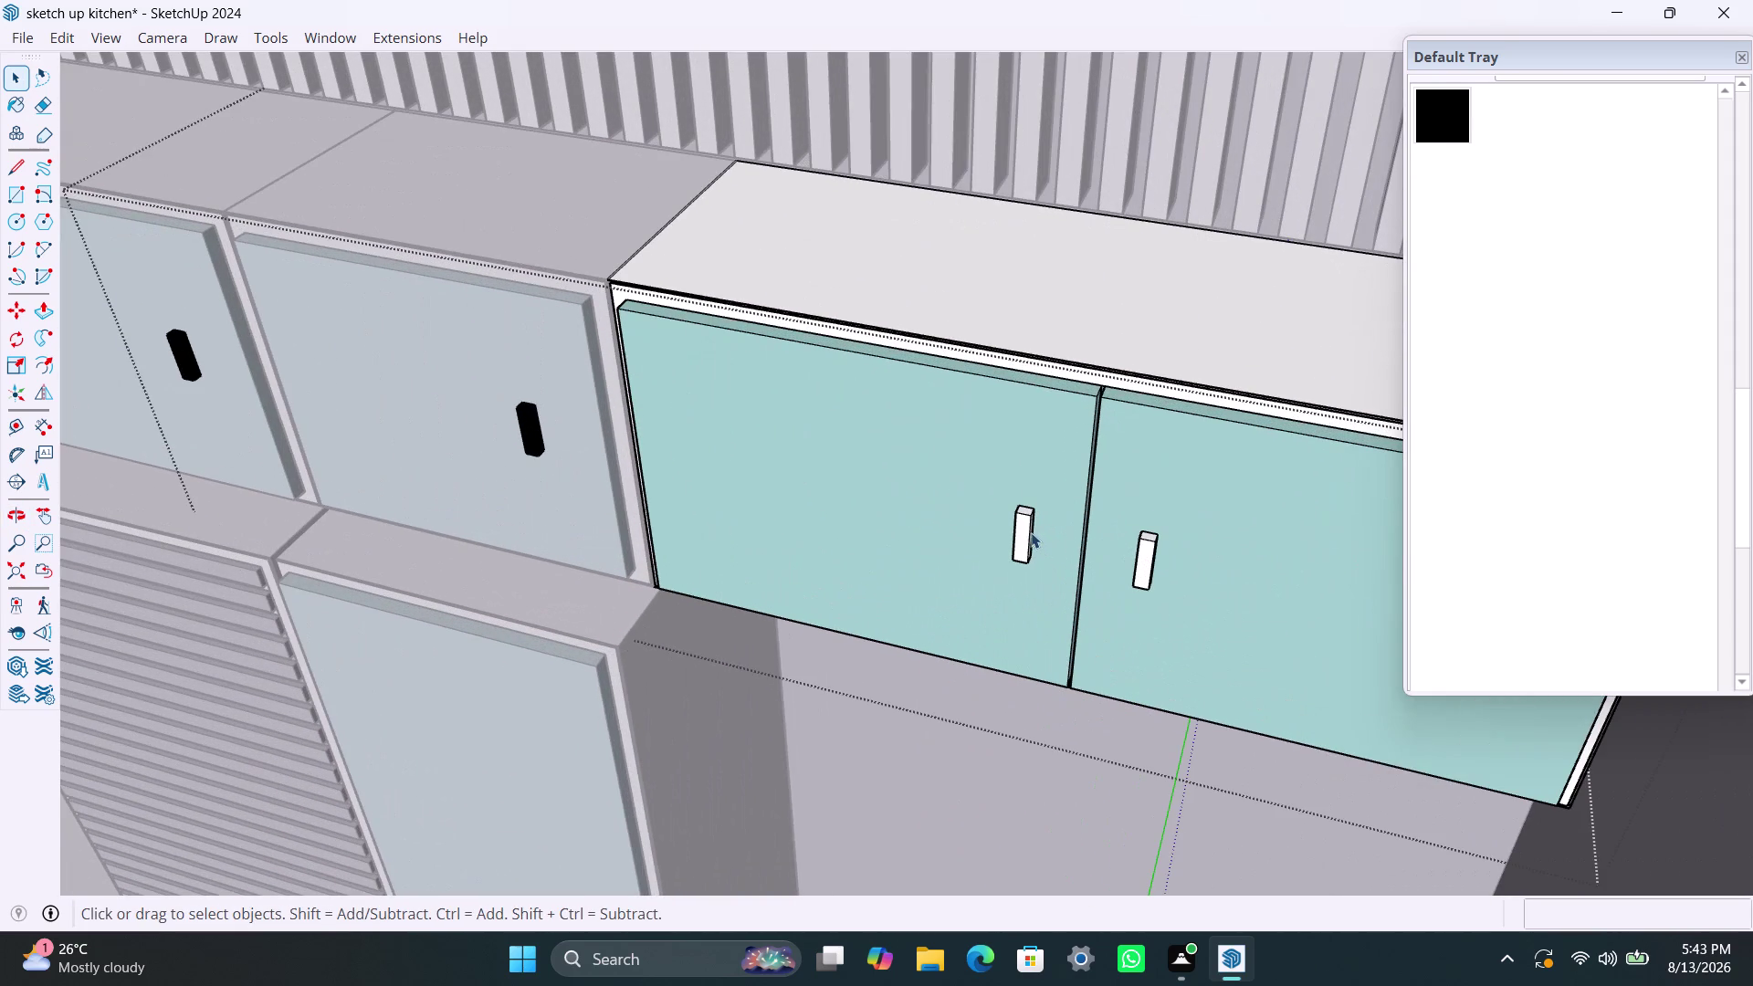
double_click(1031, 533)
double_click(1021, 532)
triple_click(1032, 515)
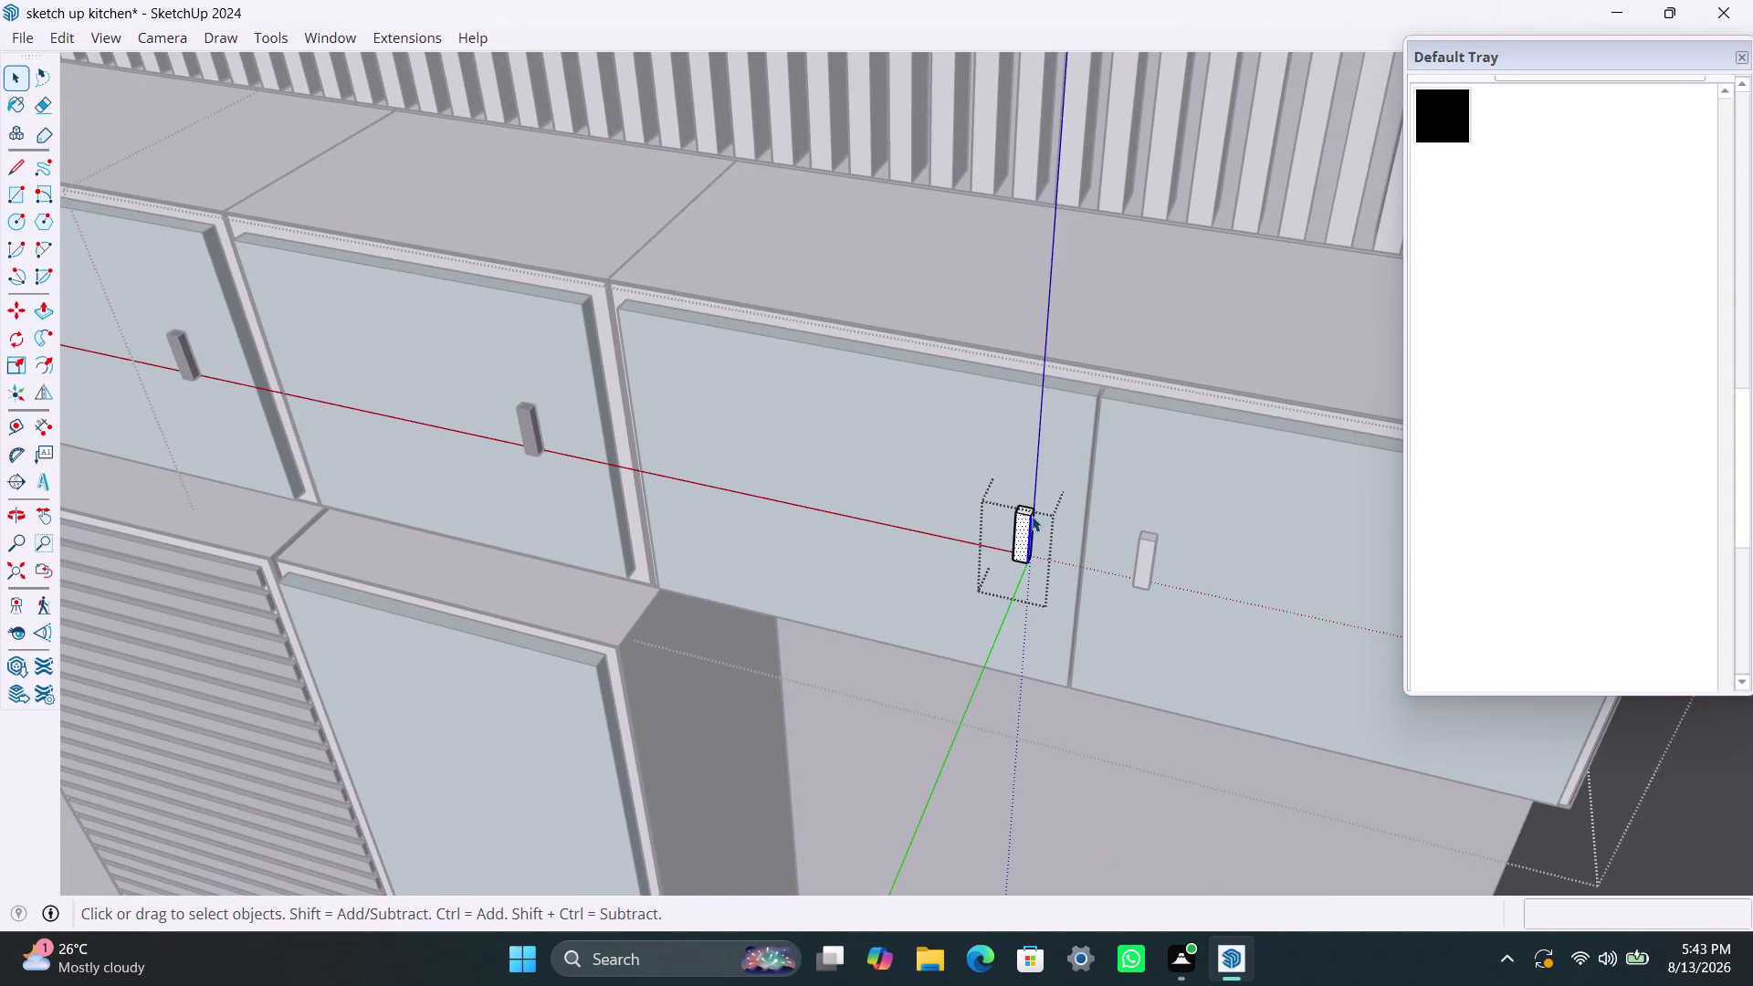
click(1030, 516)
click(1448, 115)
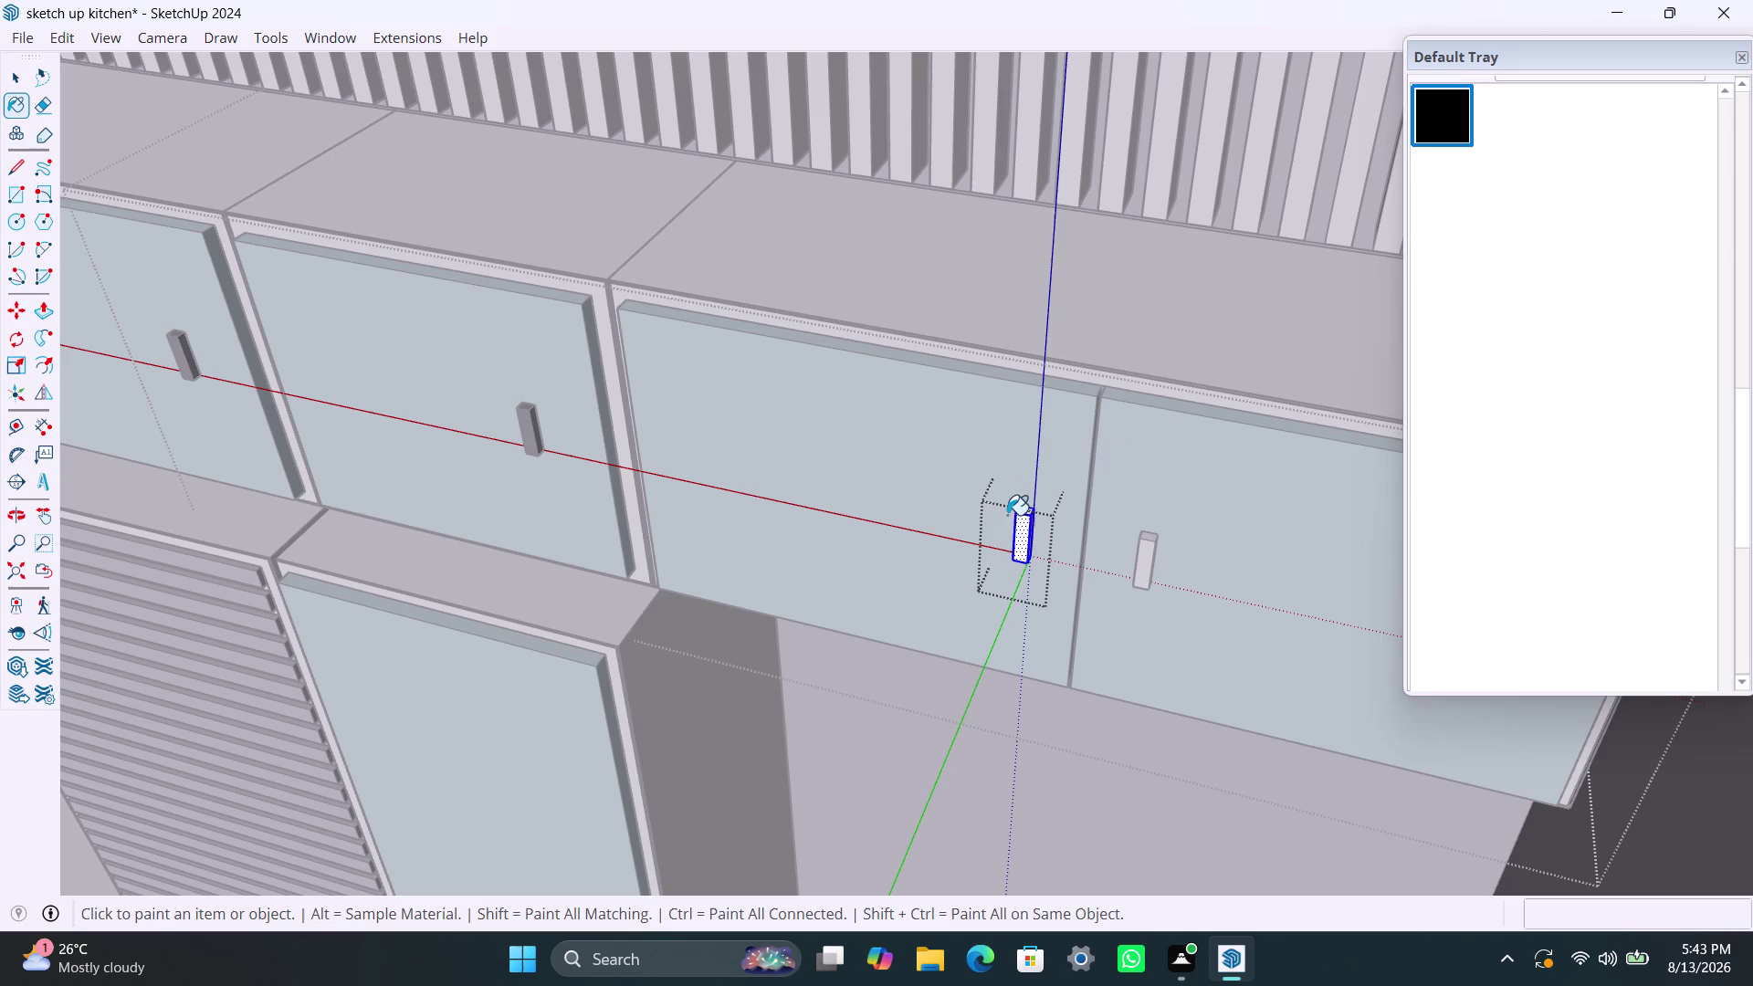
click(1016, 527)
key(space)
Paint that cabinet's right door handle black.
triple_click(1146, 559)
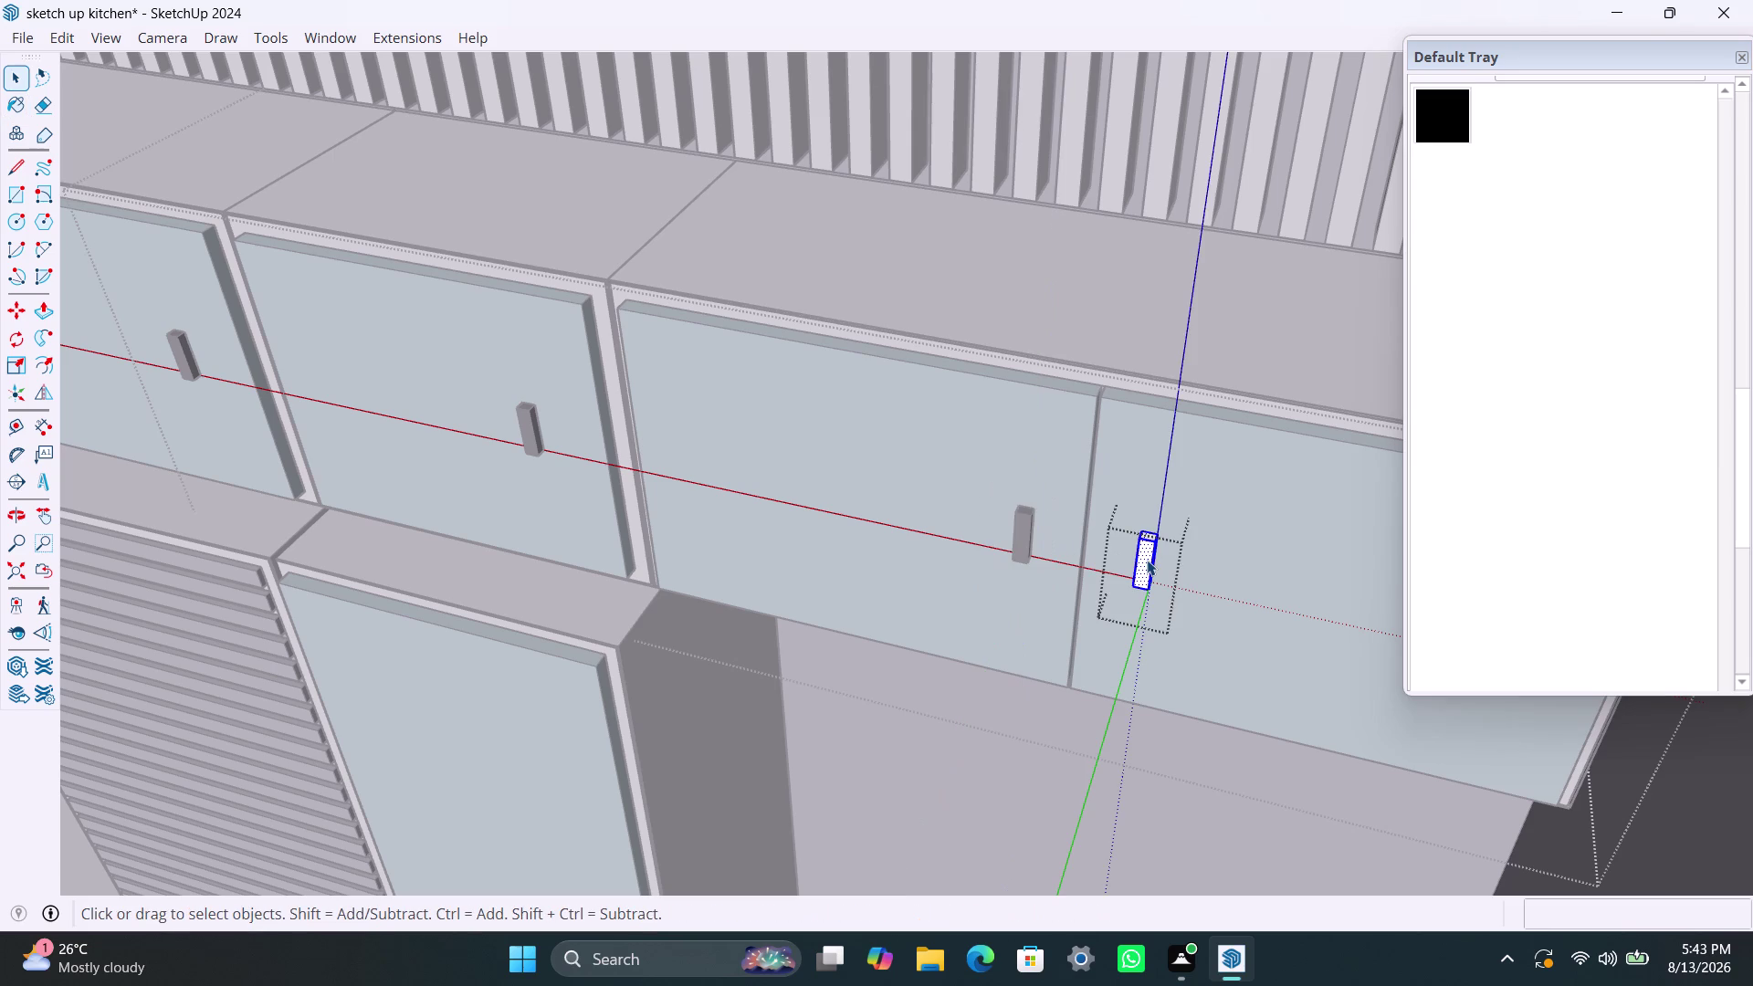
click(1439, 132)
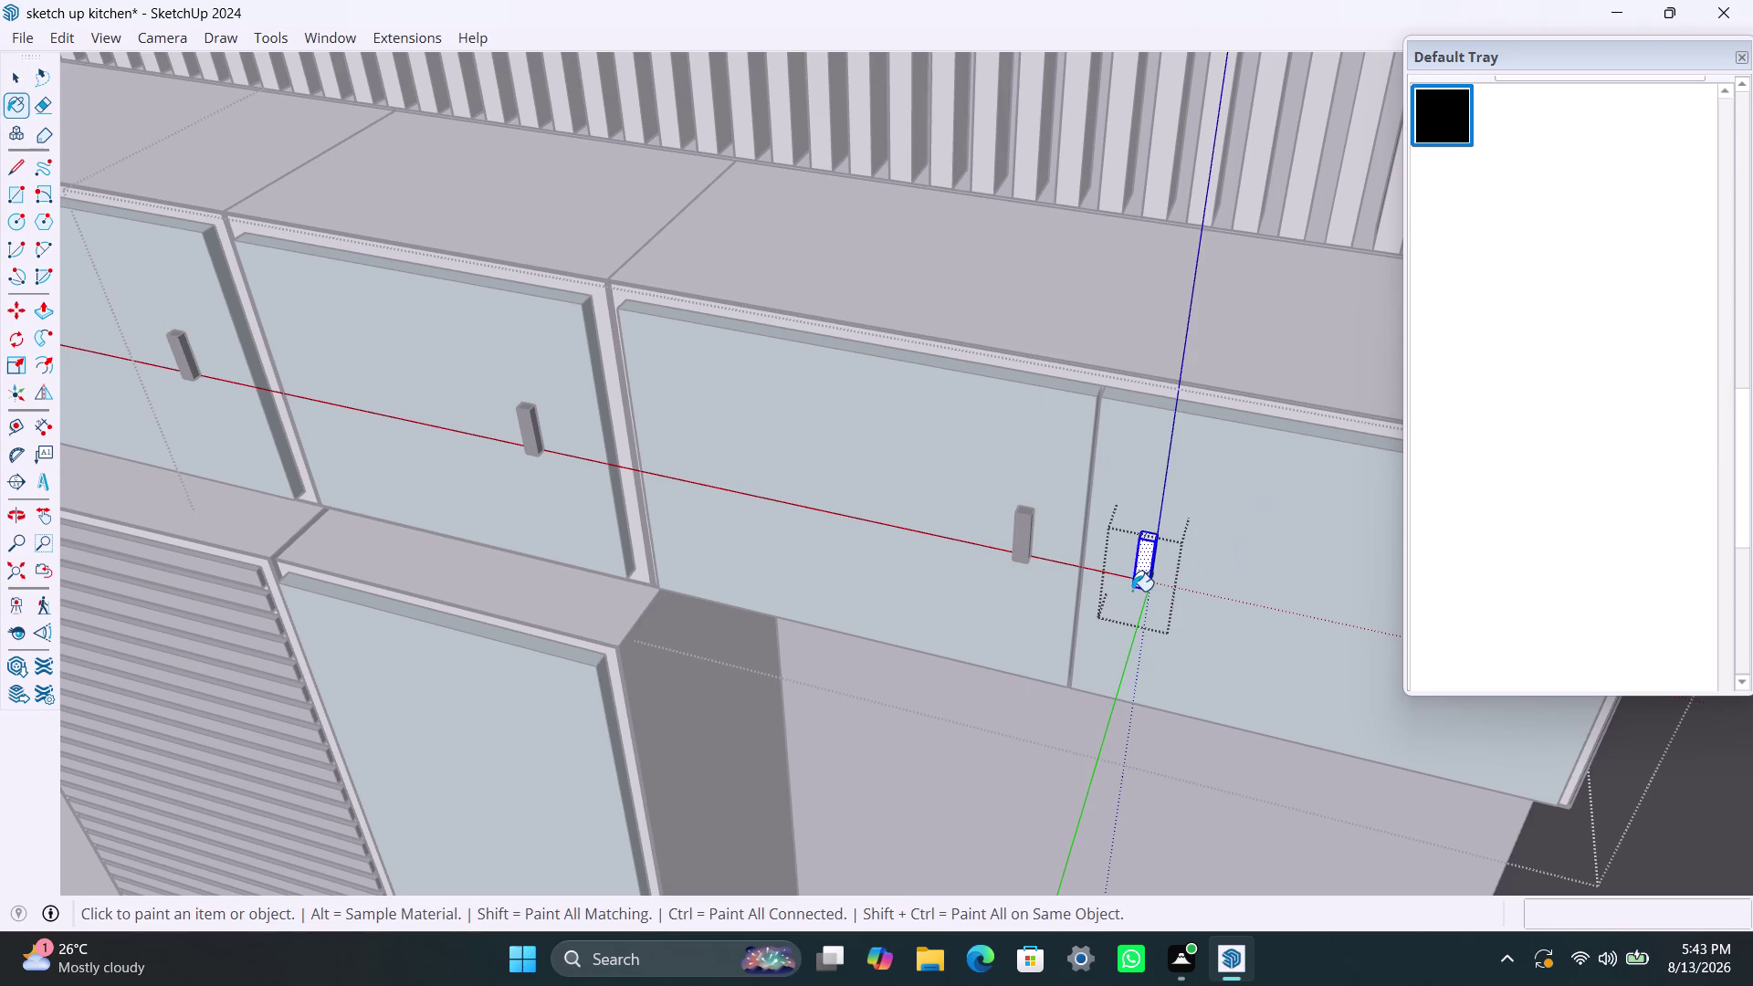
click(1139, 569)
key(space)
scroll(down, 3)
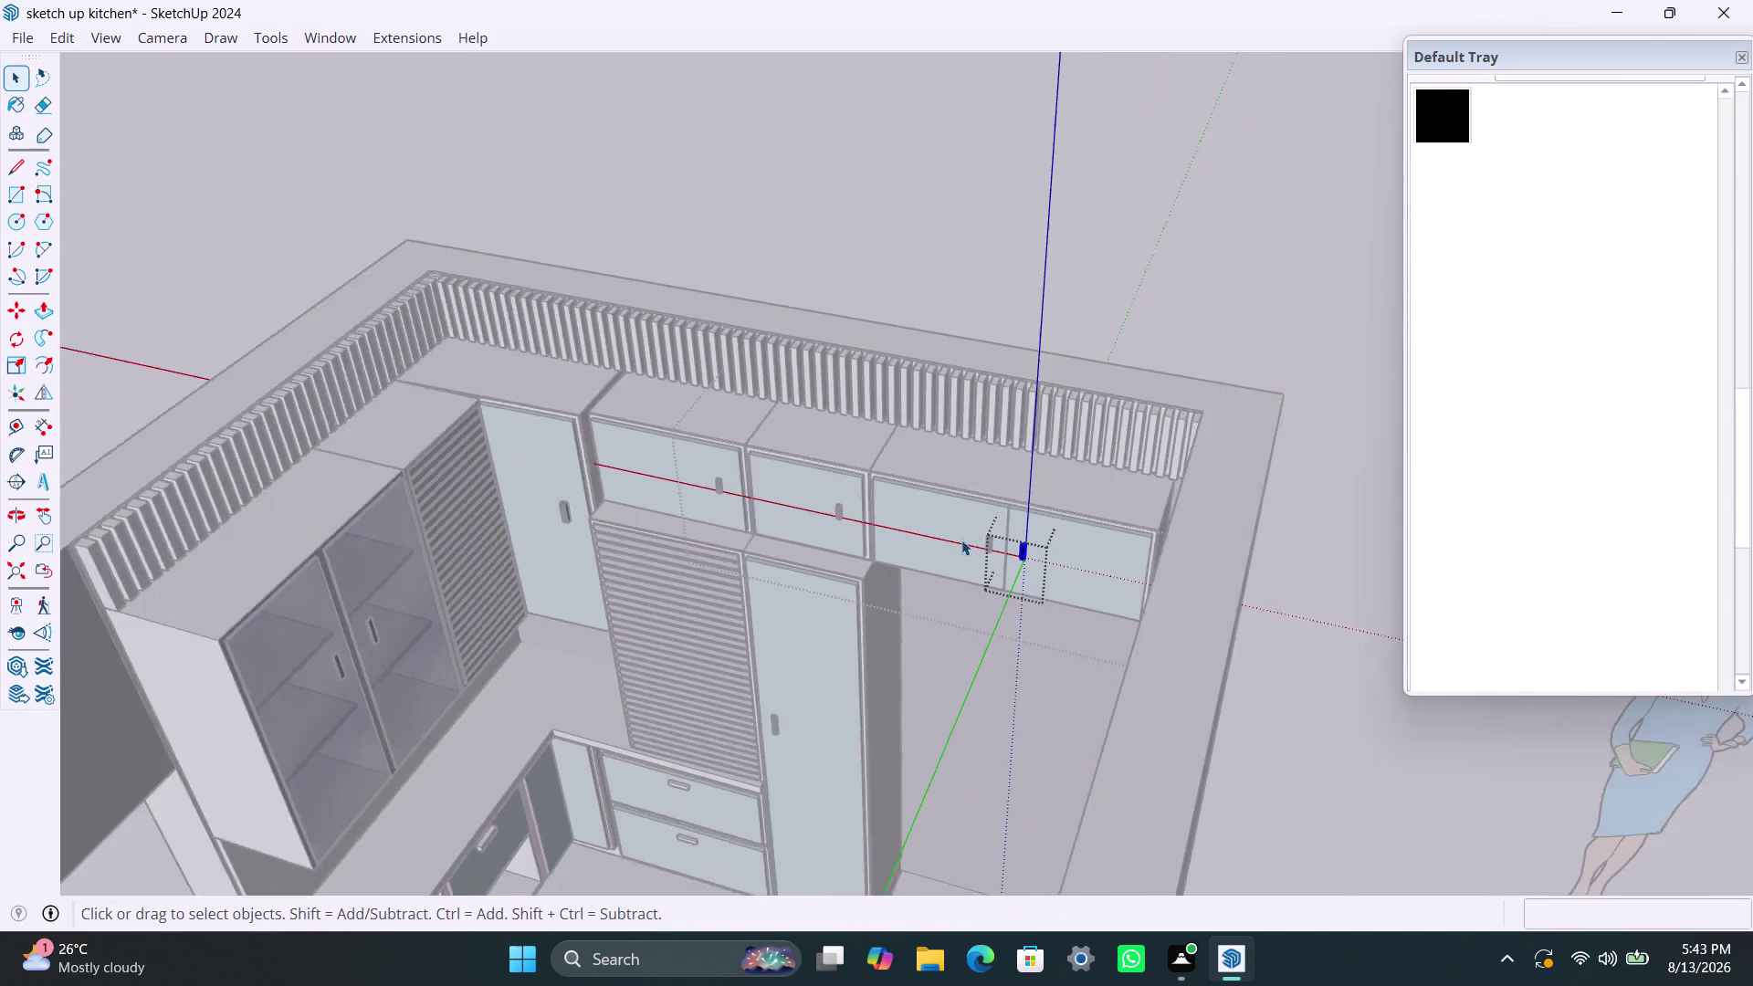
Orbit to the tall cabinet door, select its handle and apply black.
middle_drag(916, 582, 974, 608)
key(space)
triple_click(816, 692)
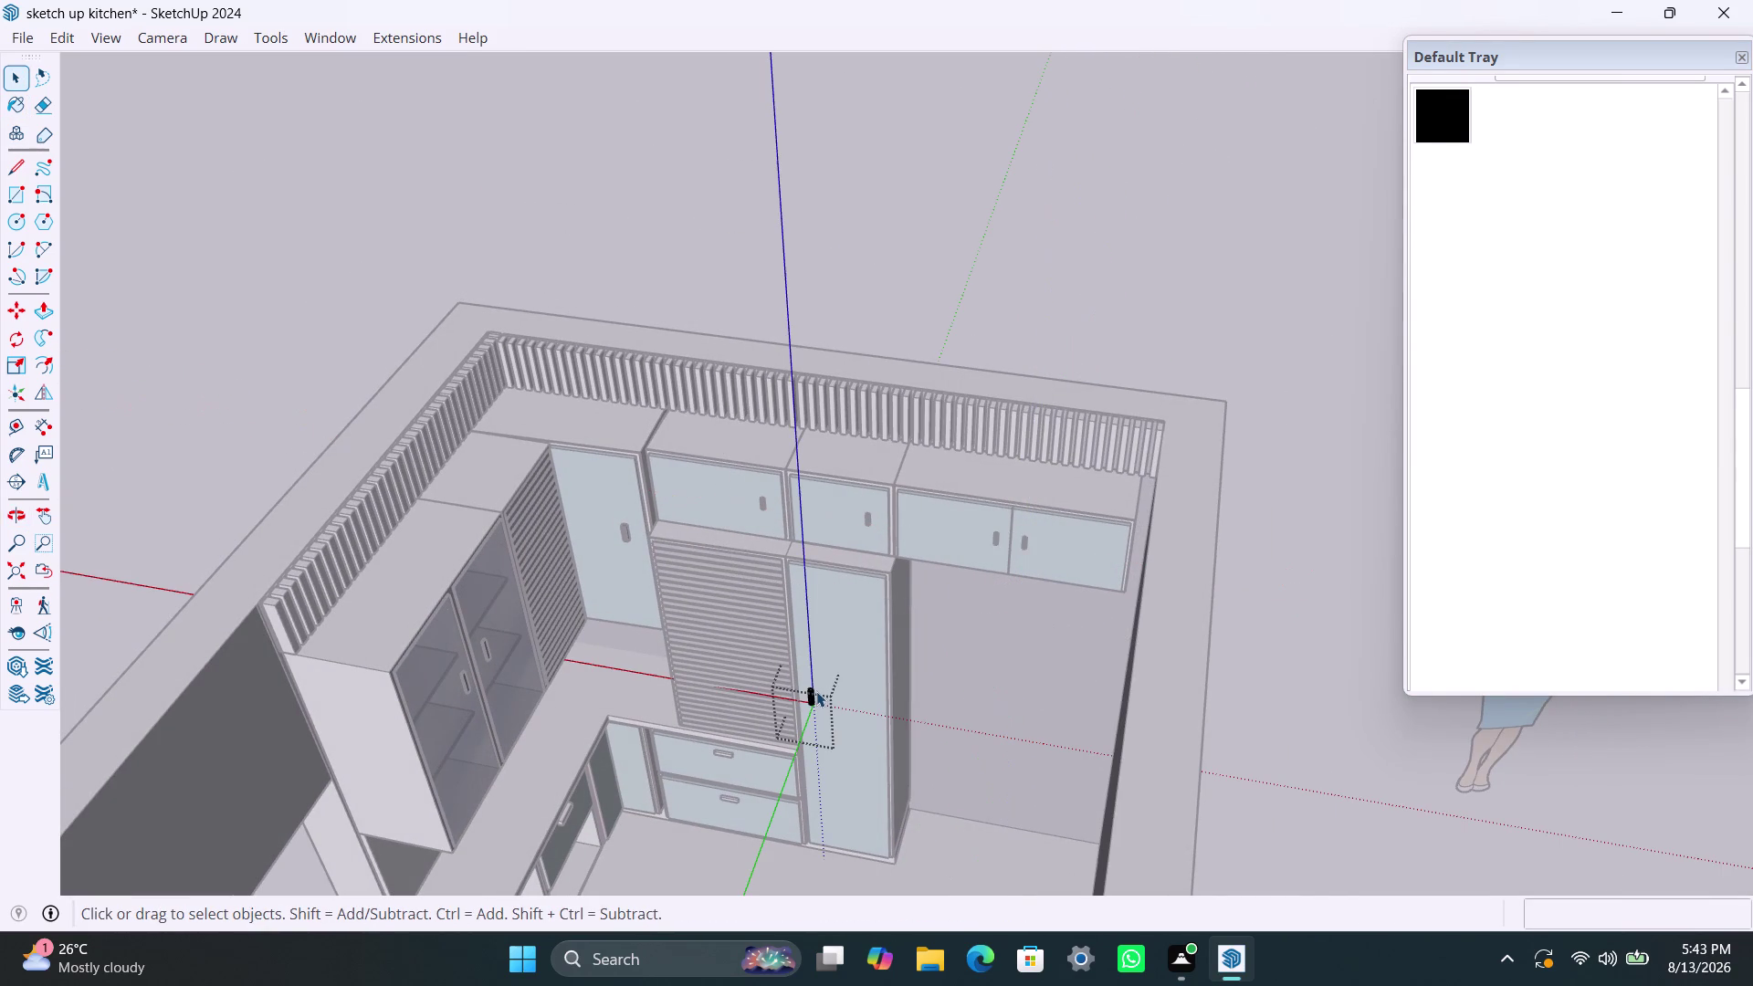
click(1432, 98)
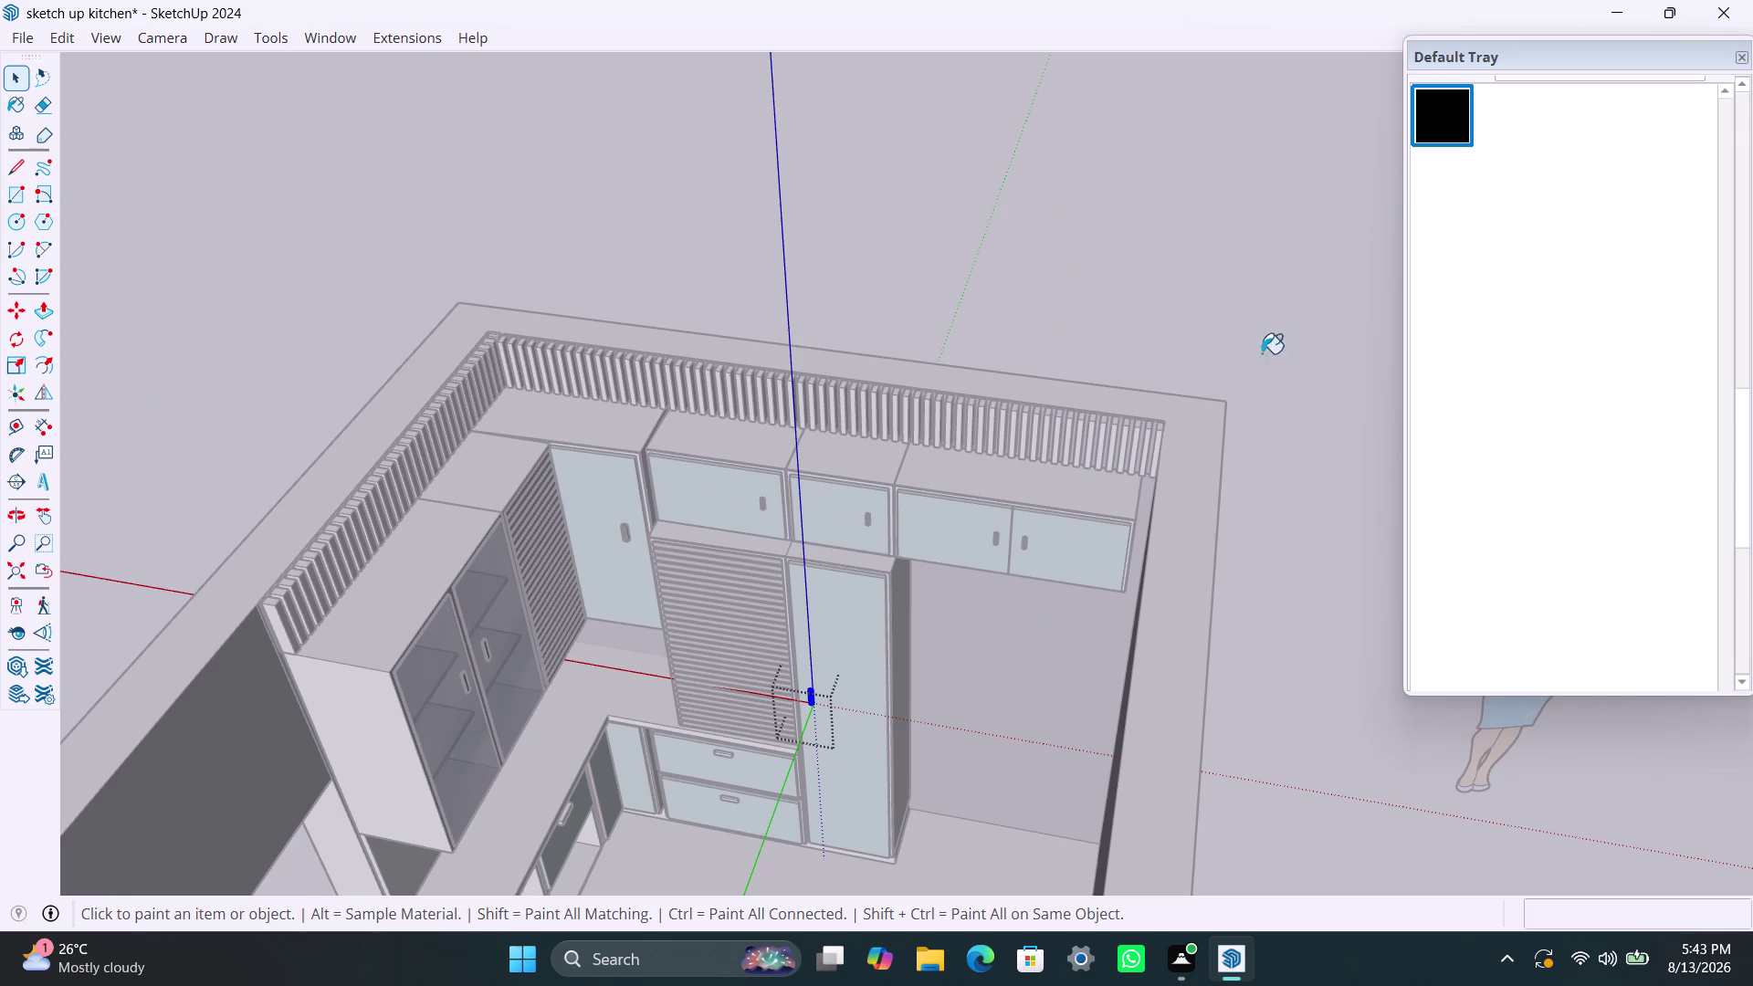
click(807, 713)
key(space)
Reapply black to the tall door's handle and return to selection.
scroll(up, 3)
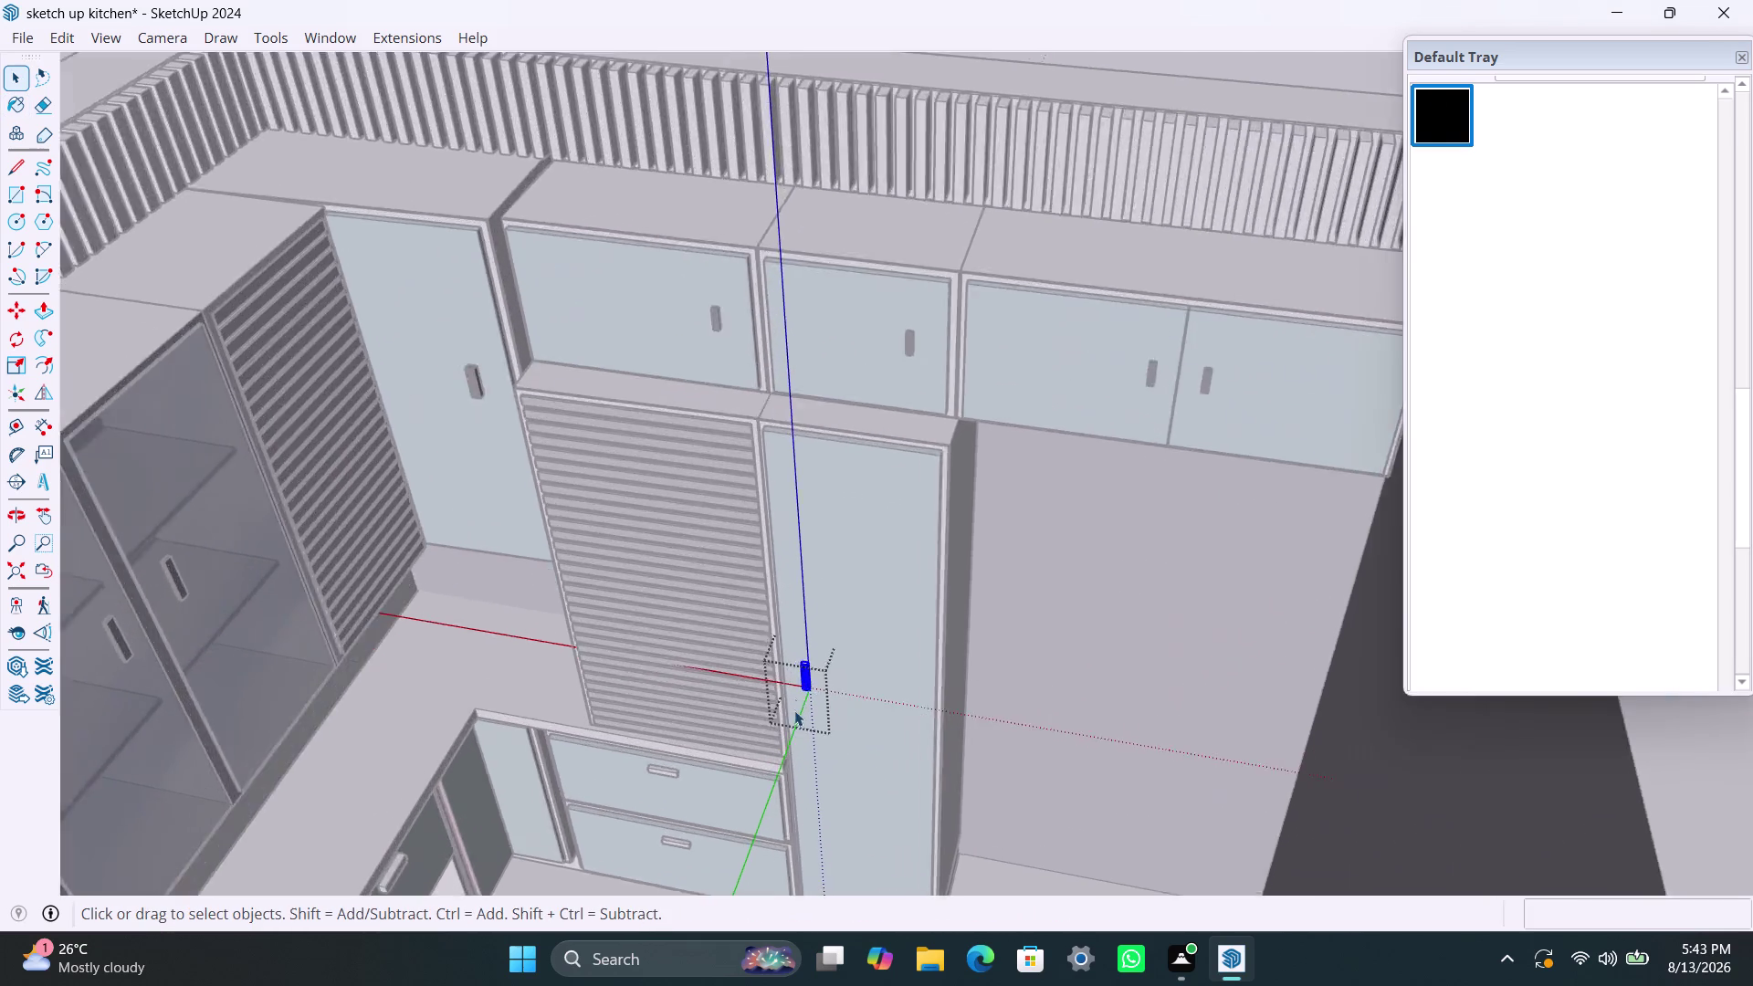
scroll(up, 3)
click(1440, 117)
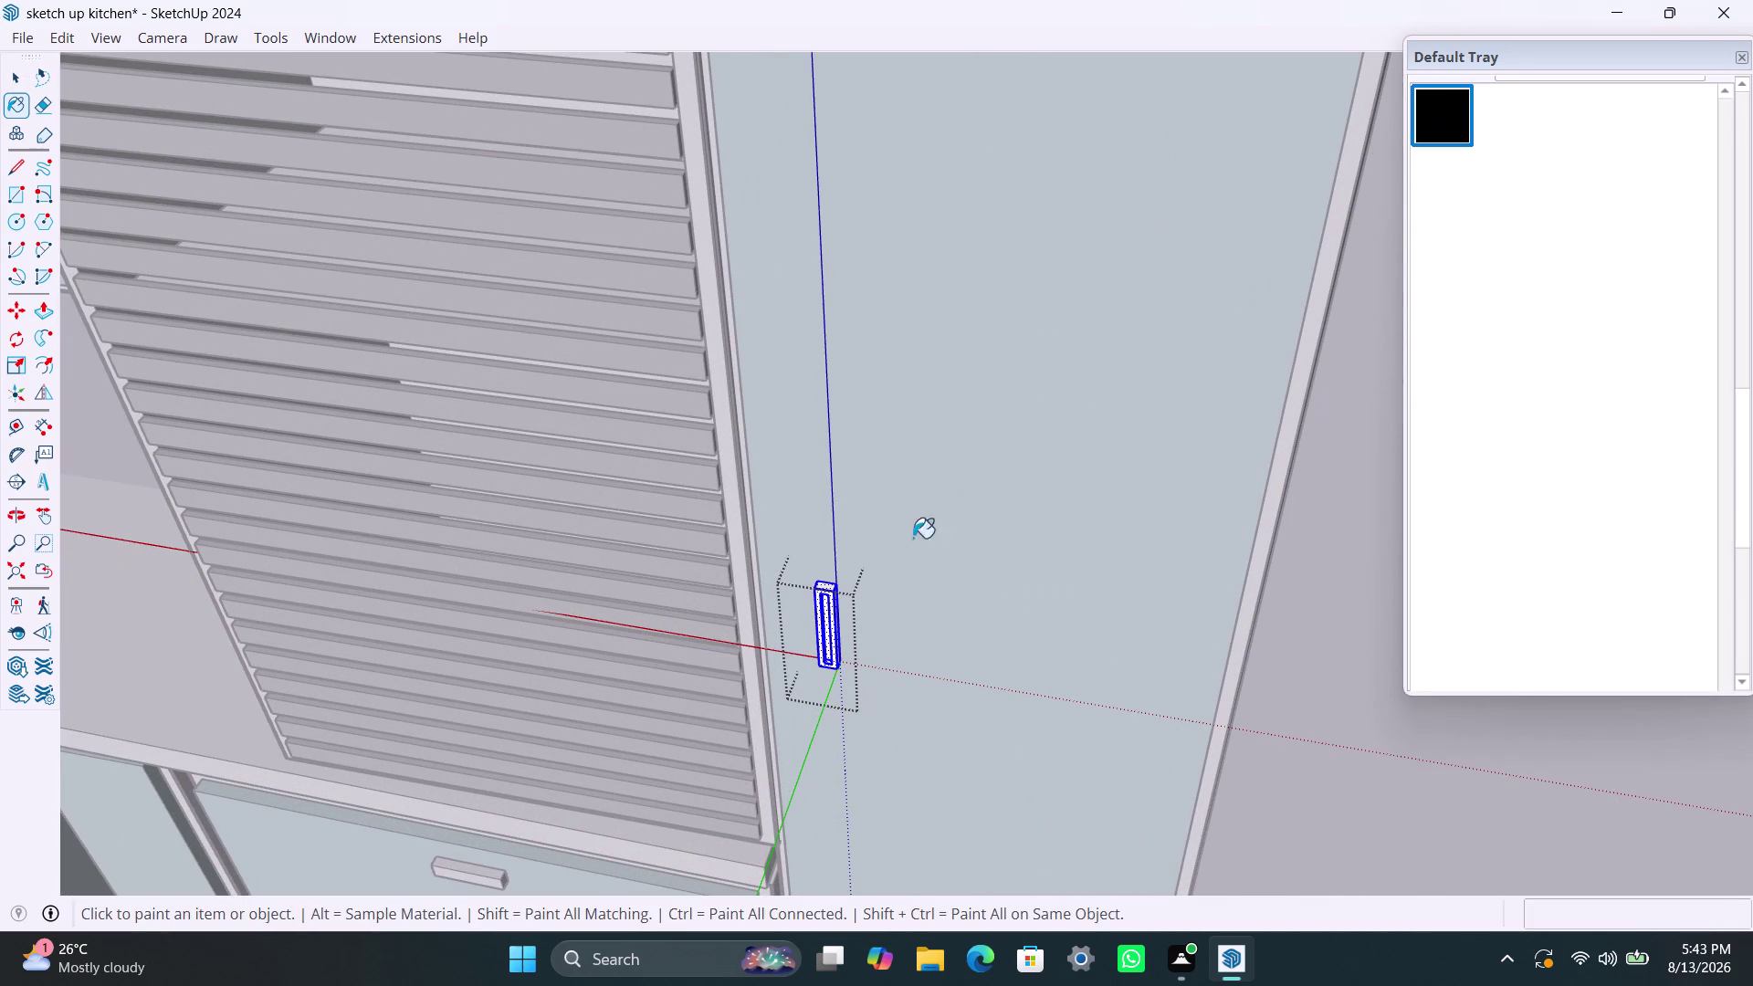
click(822, 617)
key(space)
click(1076, 646)
scroll(down, 3)
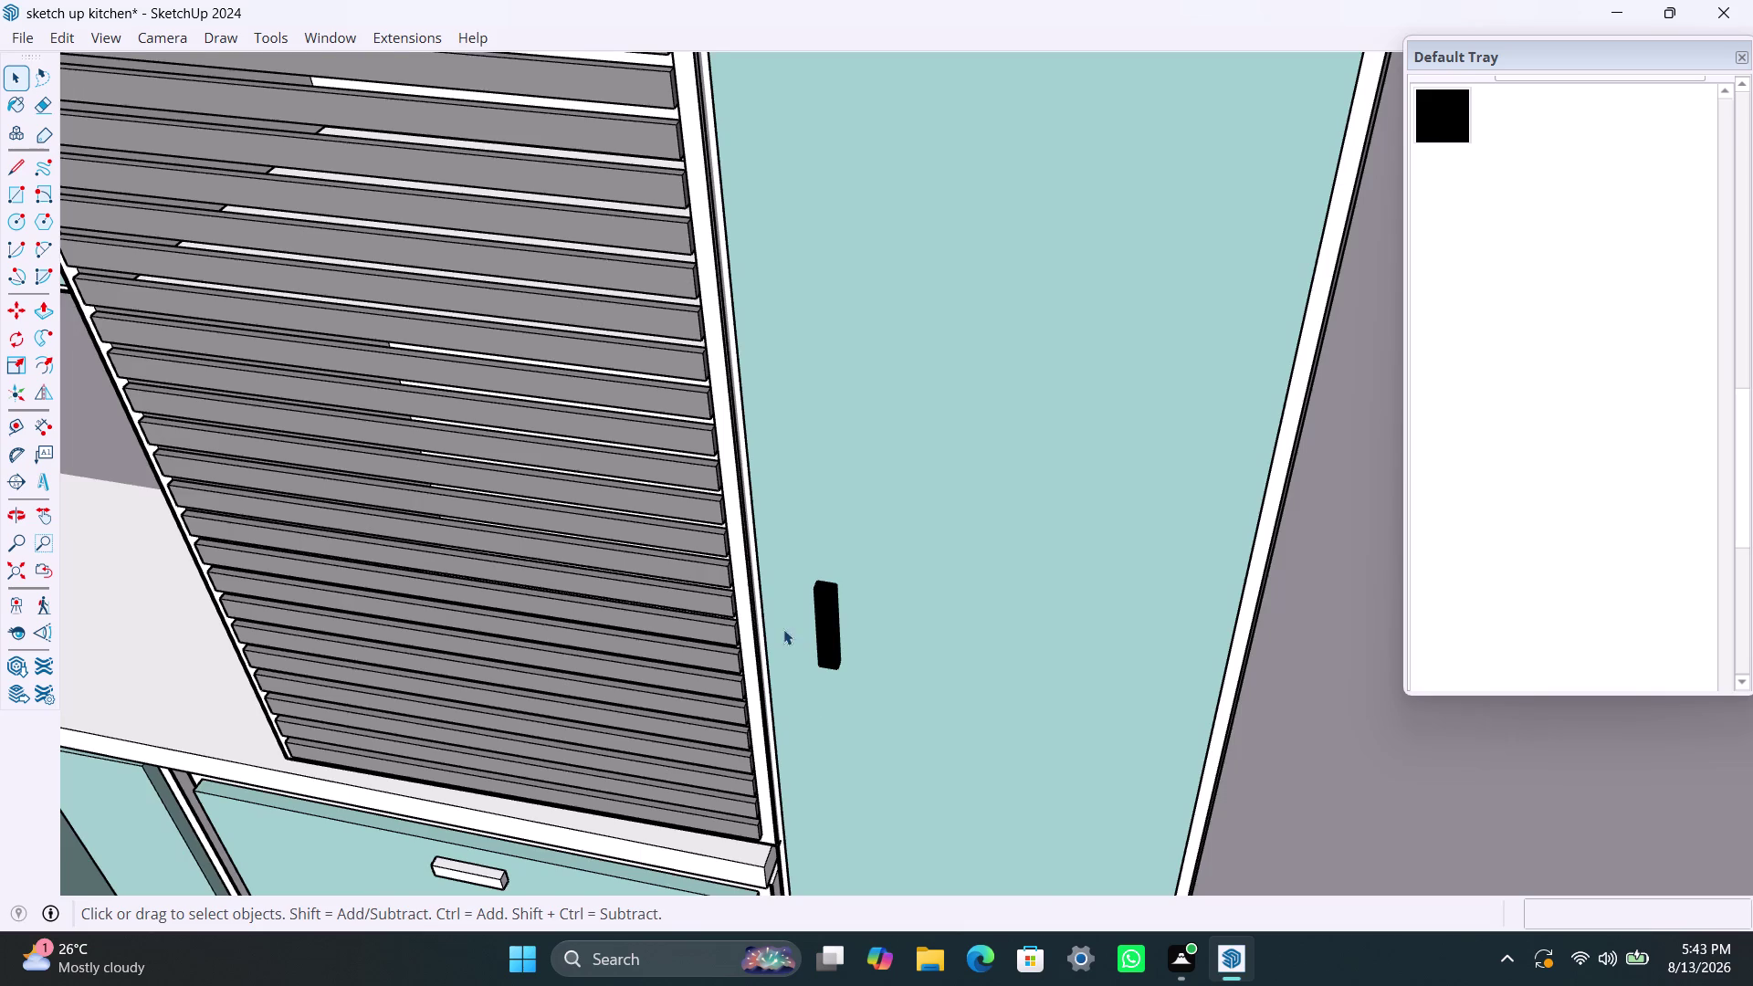
scroll(down, 3)
scroll(up, 3)
Open the top drawer handle group and paint the handle black.
scroll(down, 3)
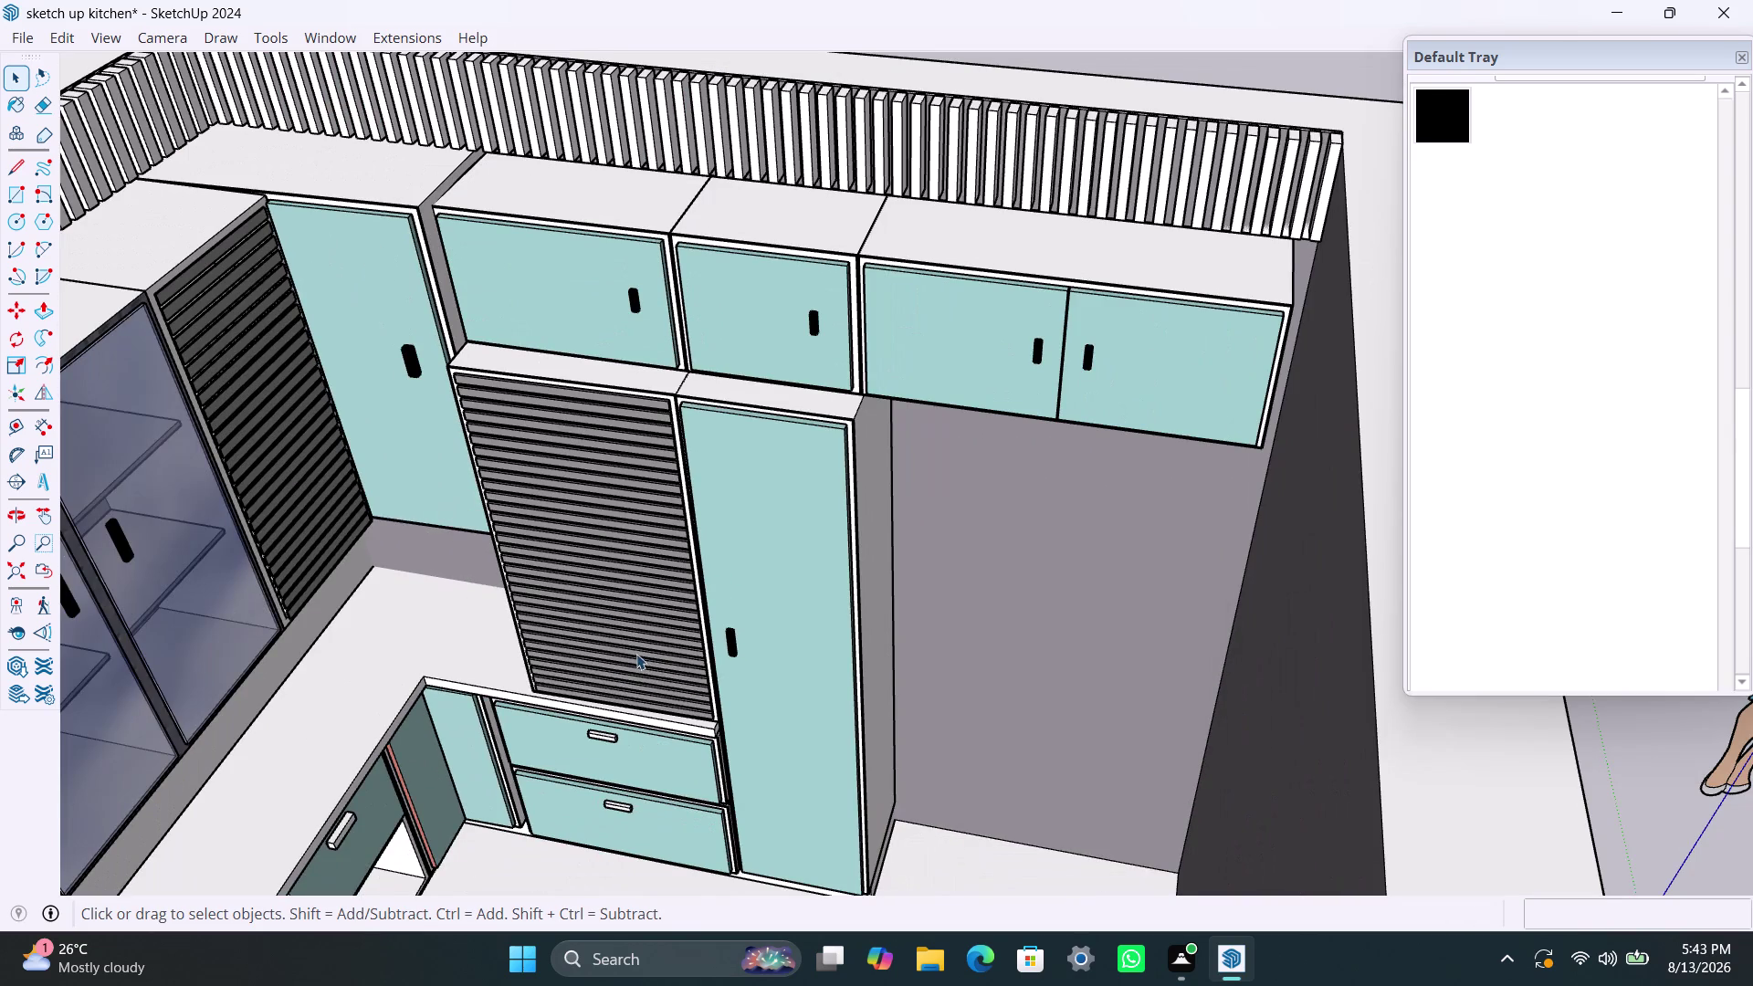
middle_drag(634, 660, 687, 547)
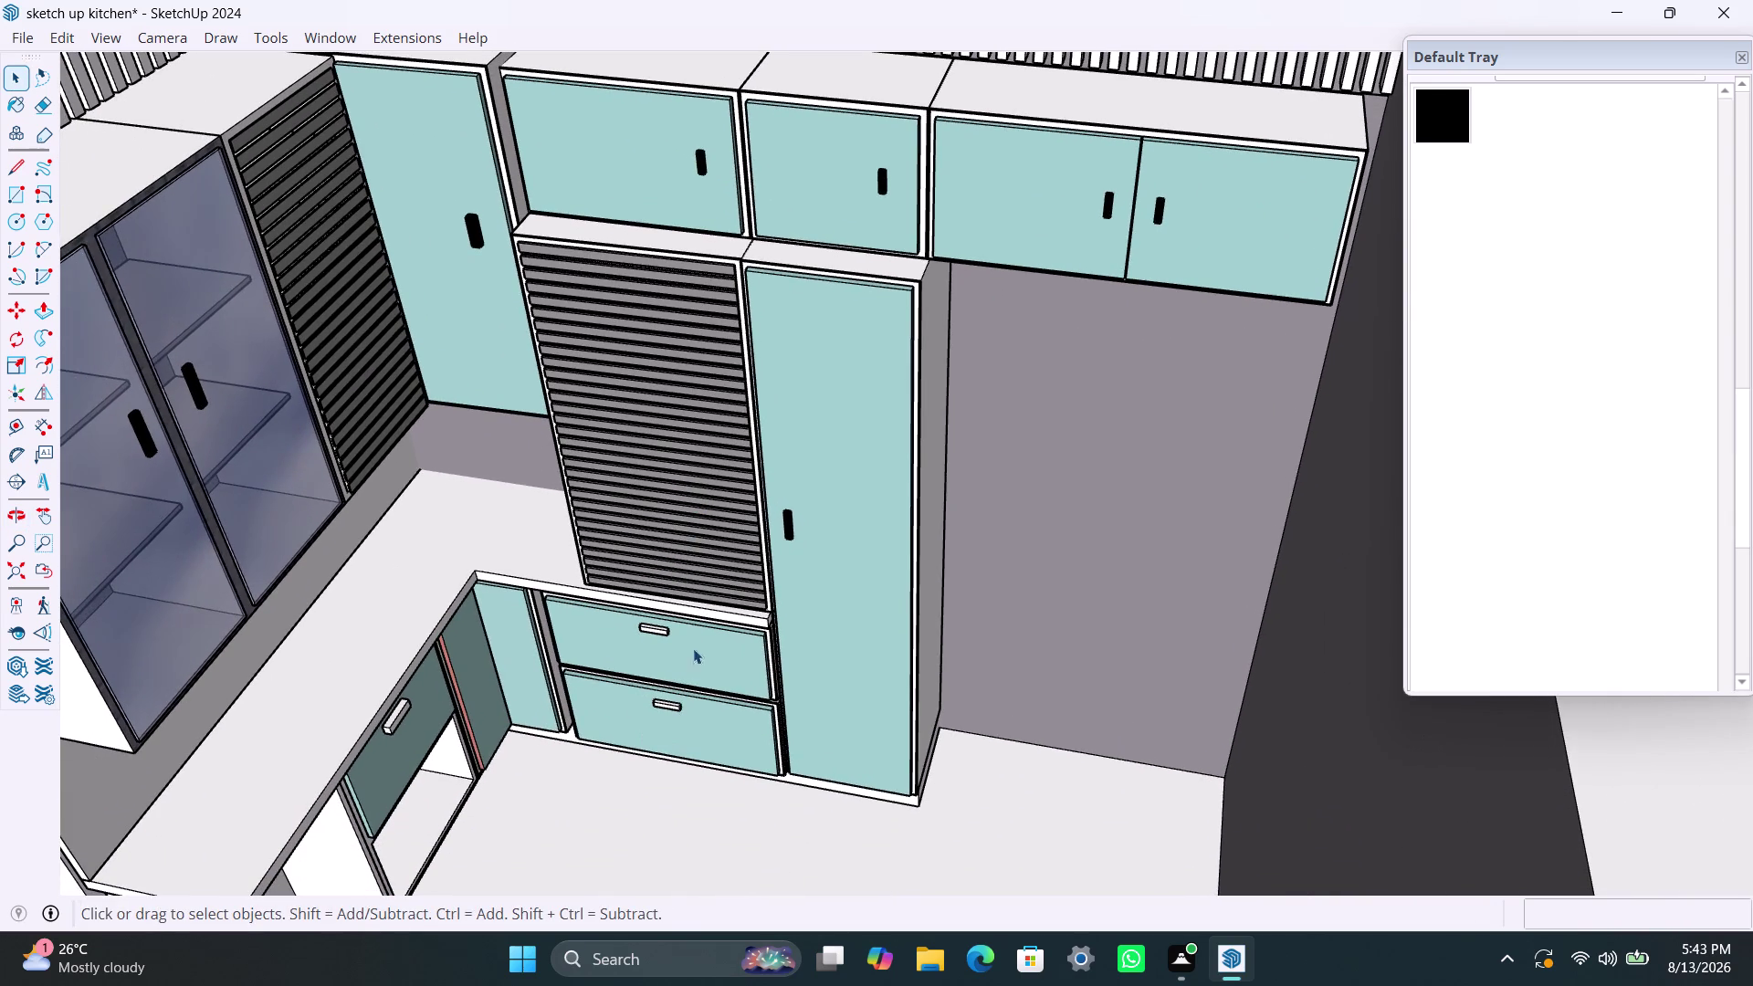
scroll(up, 3)
middle_drag(623, 673, 697, 633)
scroll(up, 3)
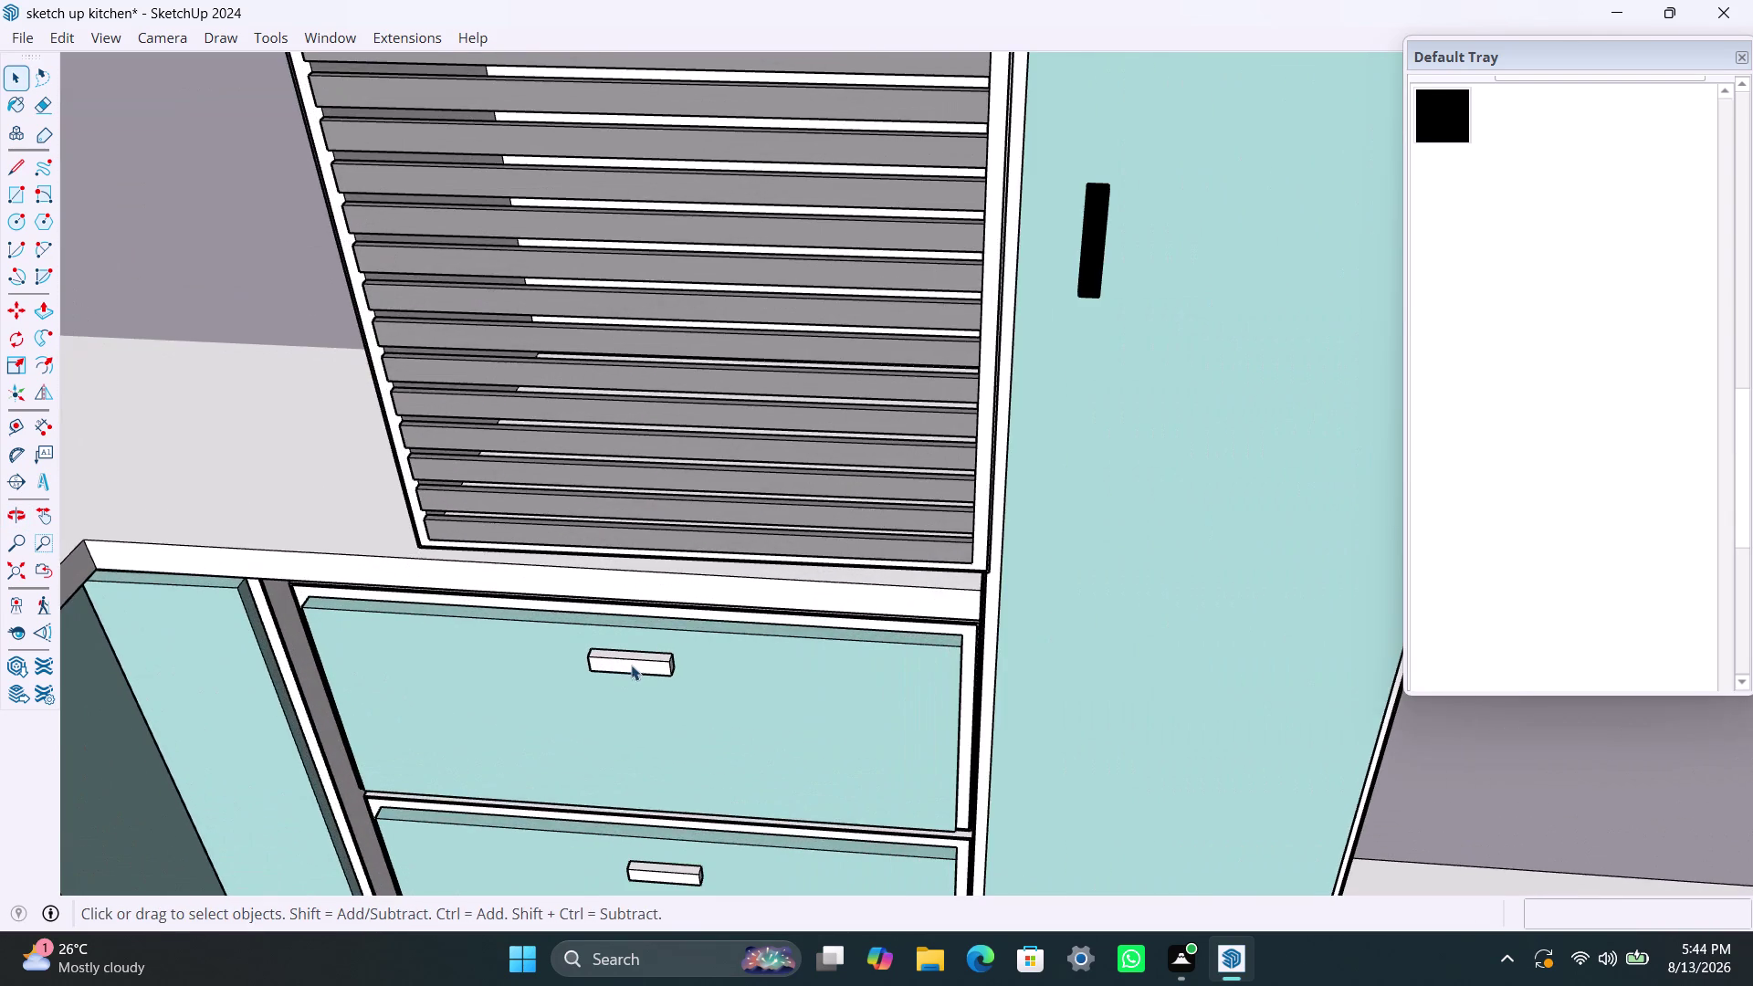
triple_click(632, 663)
double_click(632, 662)
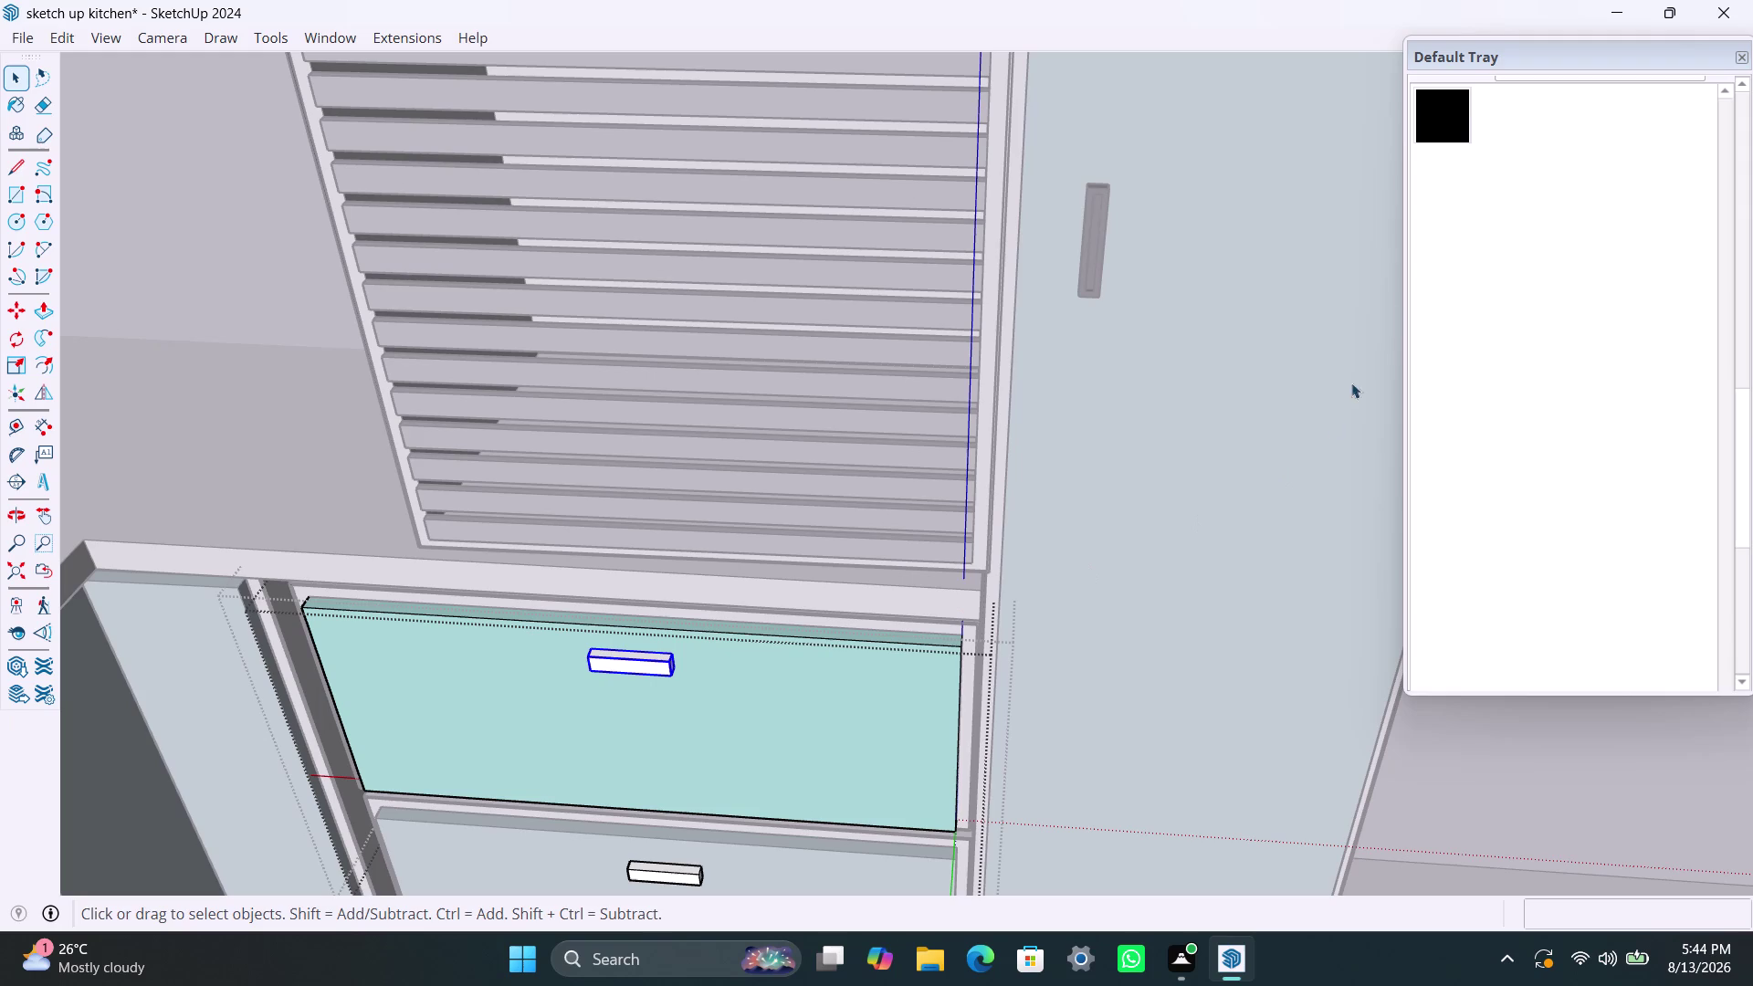
click(1438, 106)
click(617, 669)
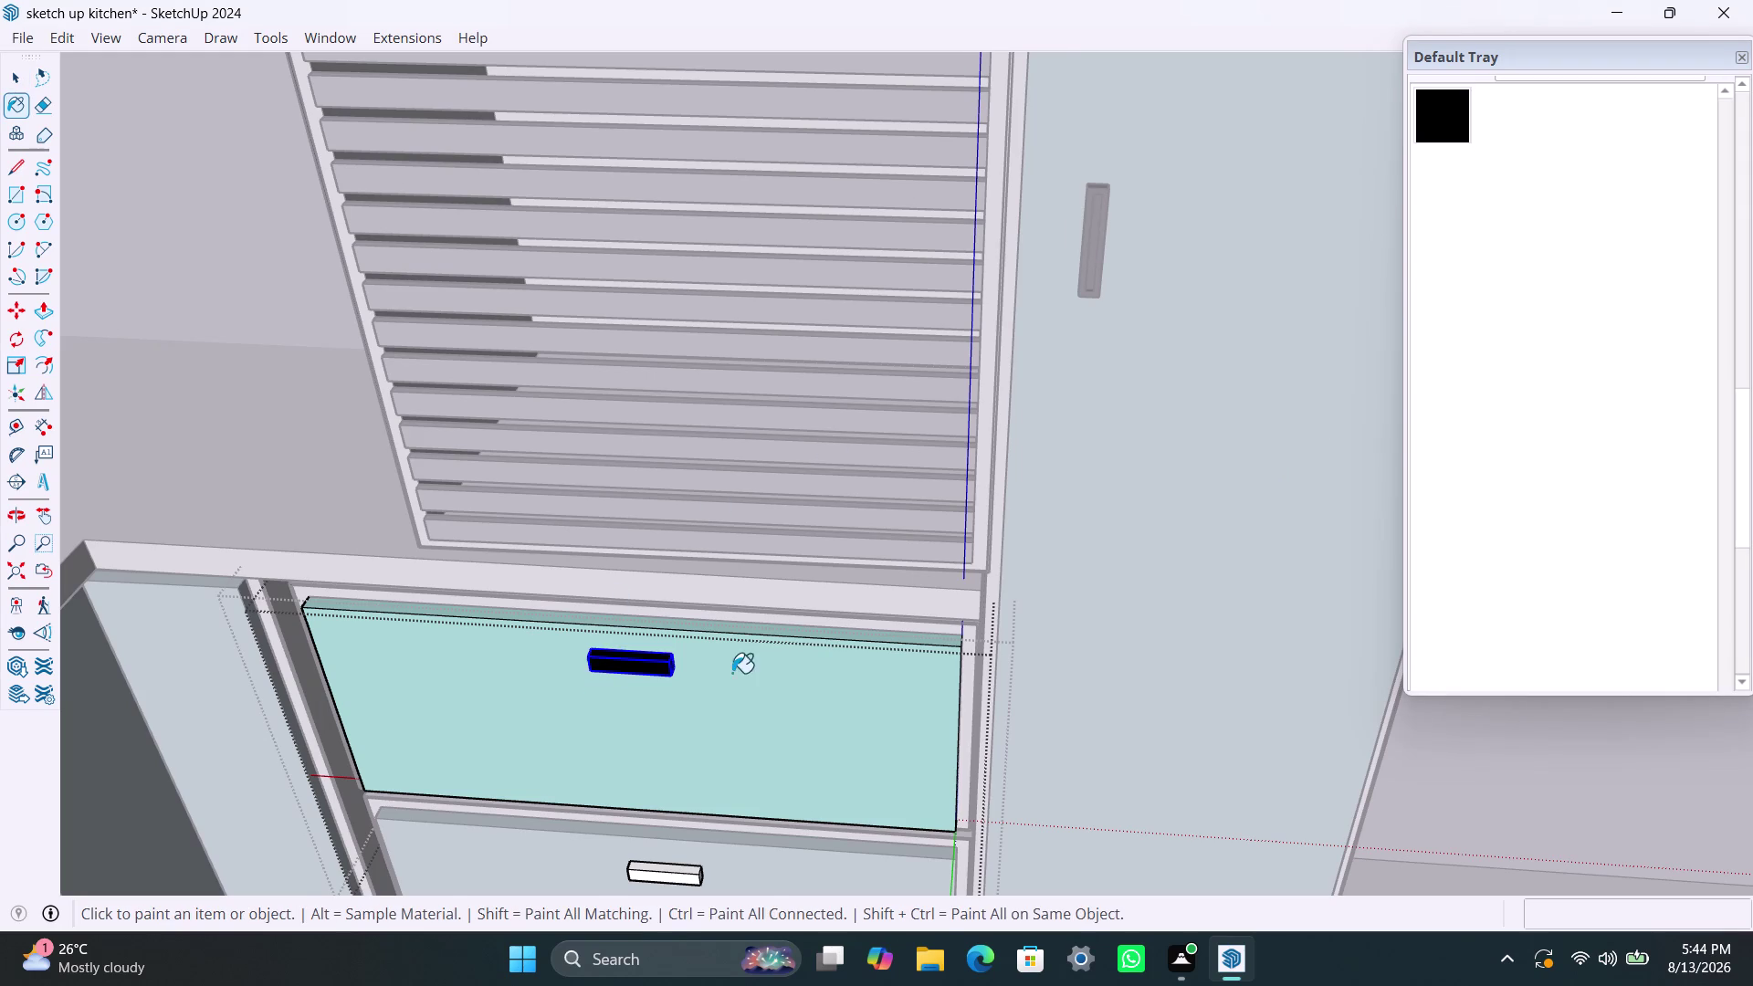
Orbit down to the lower drawer, select its handle and apply black.
scroll(down, 3)
middle_drag(694, 696, 694, 445)
scroll(up, 3)
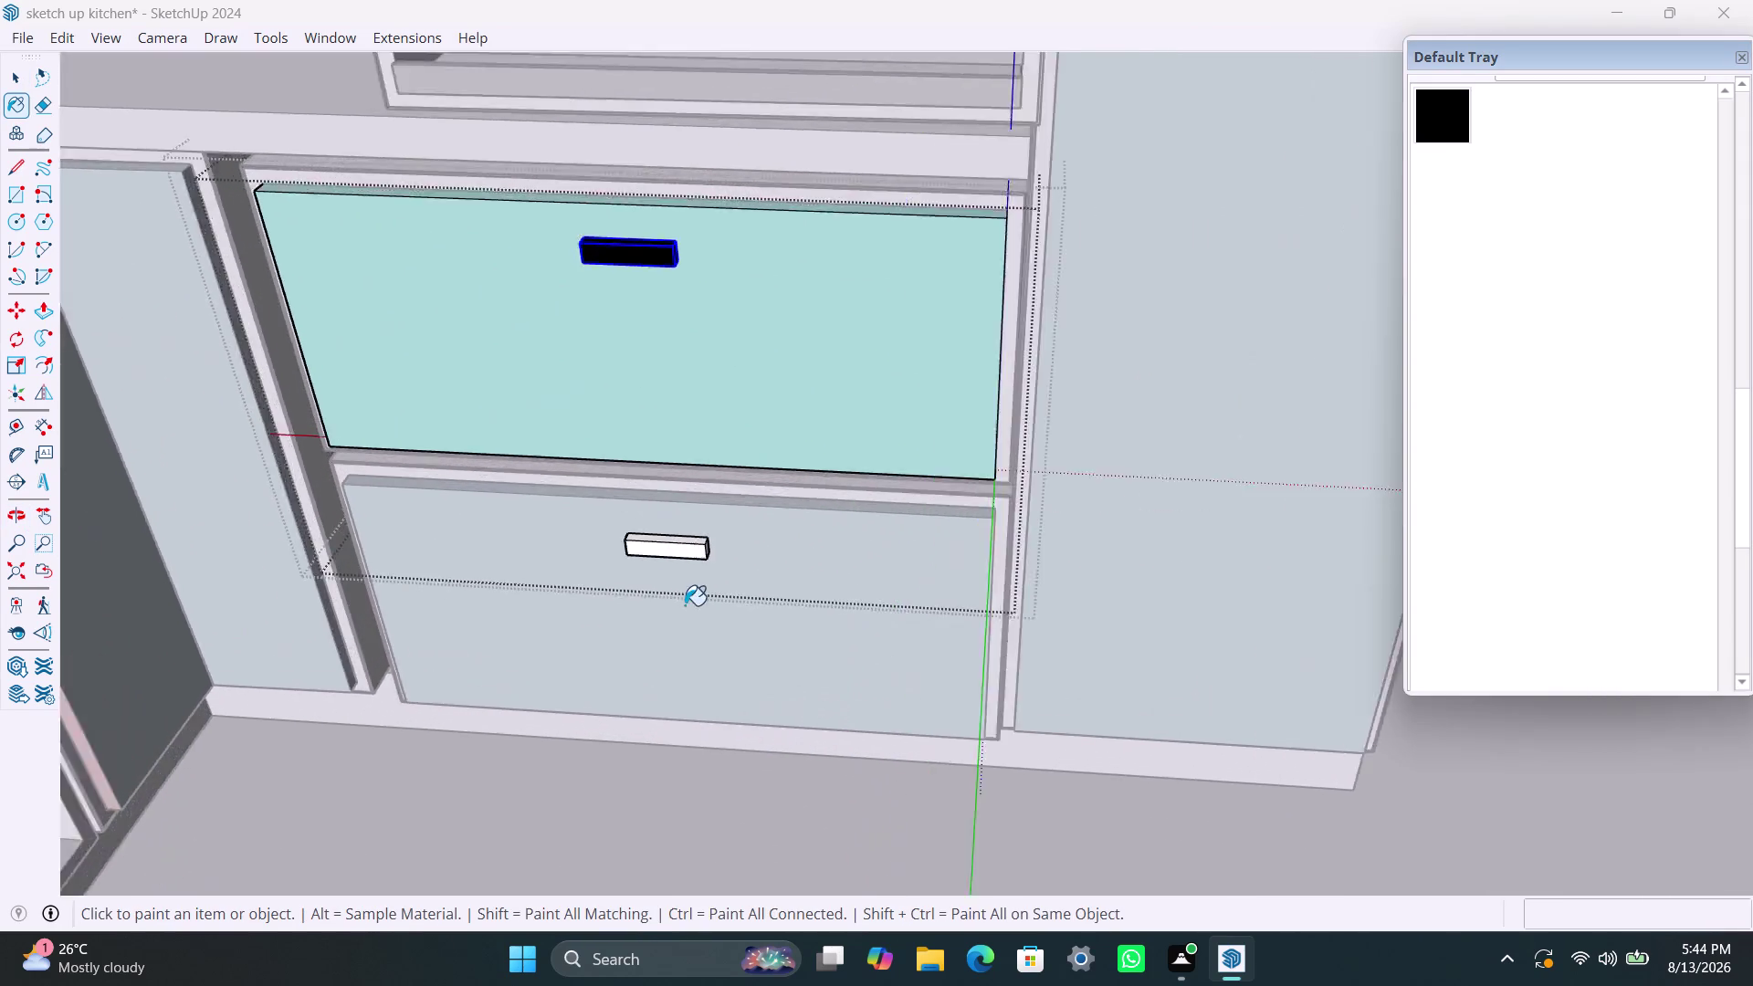
scroll(up, 3)
key(space)
triple_click(676, 523)
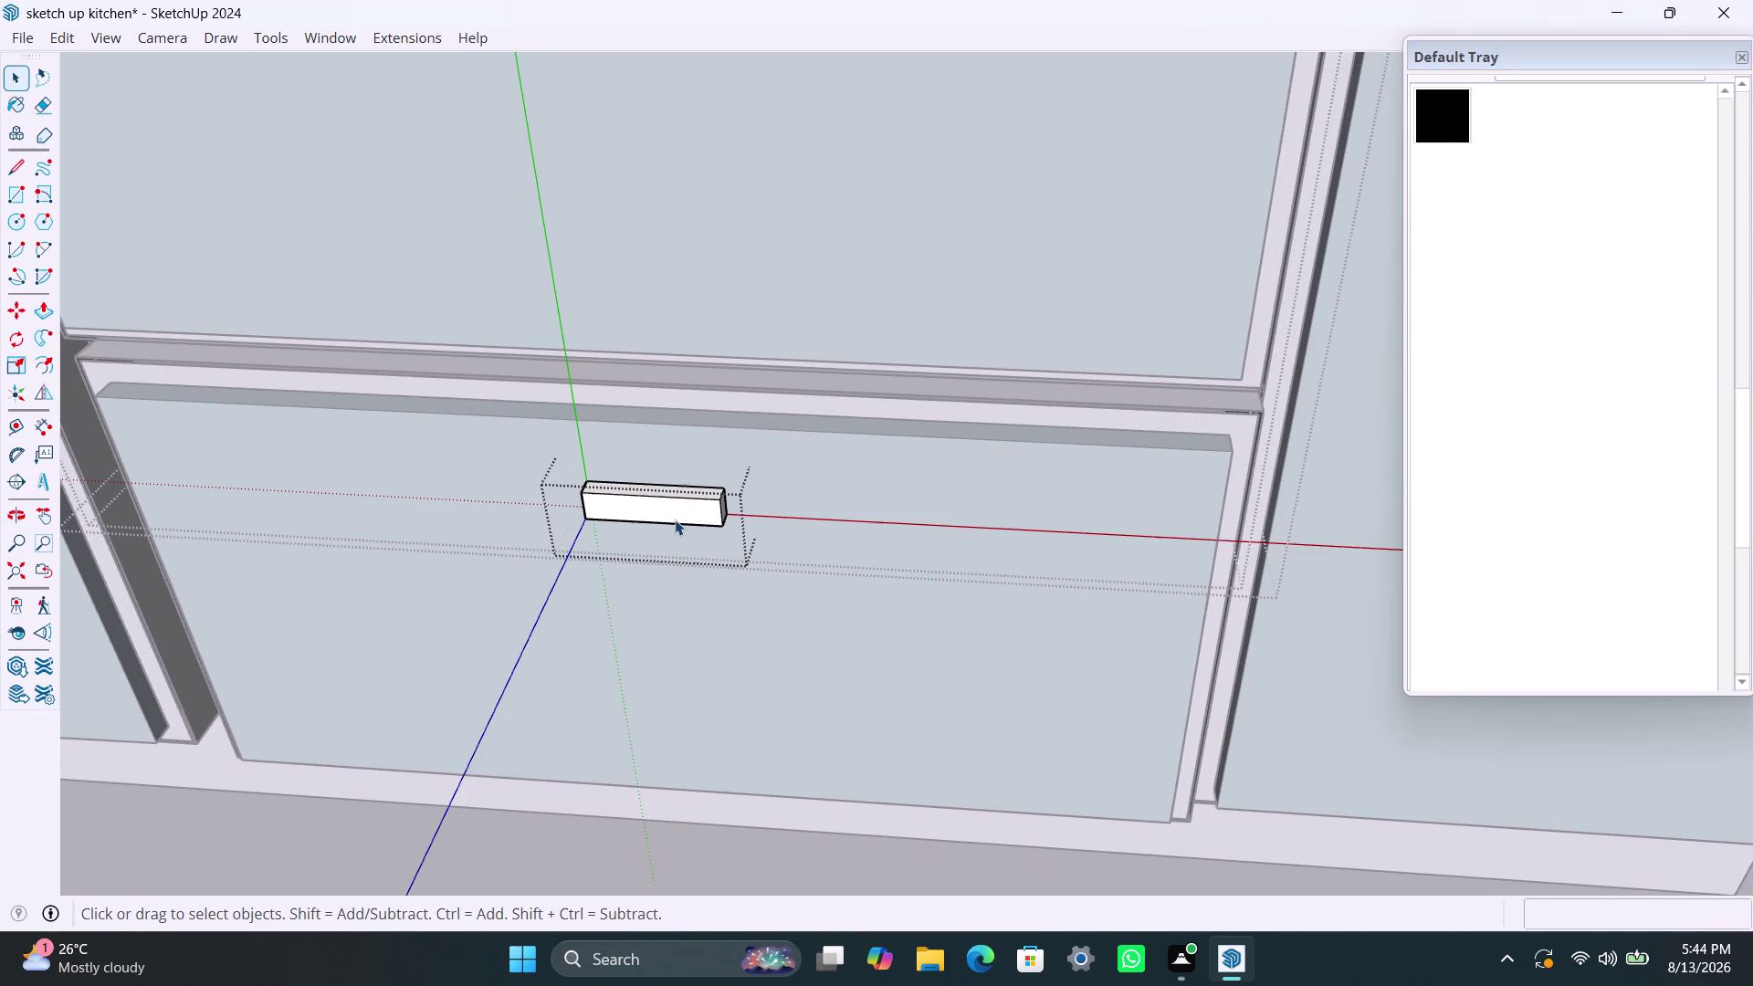
click(675, 518)
click(1444, 110)
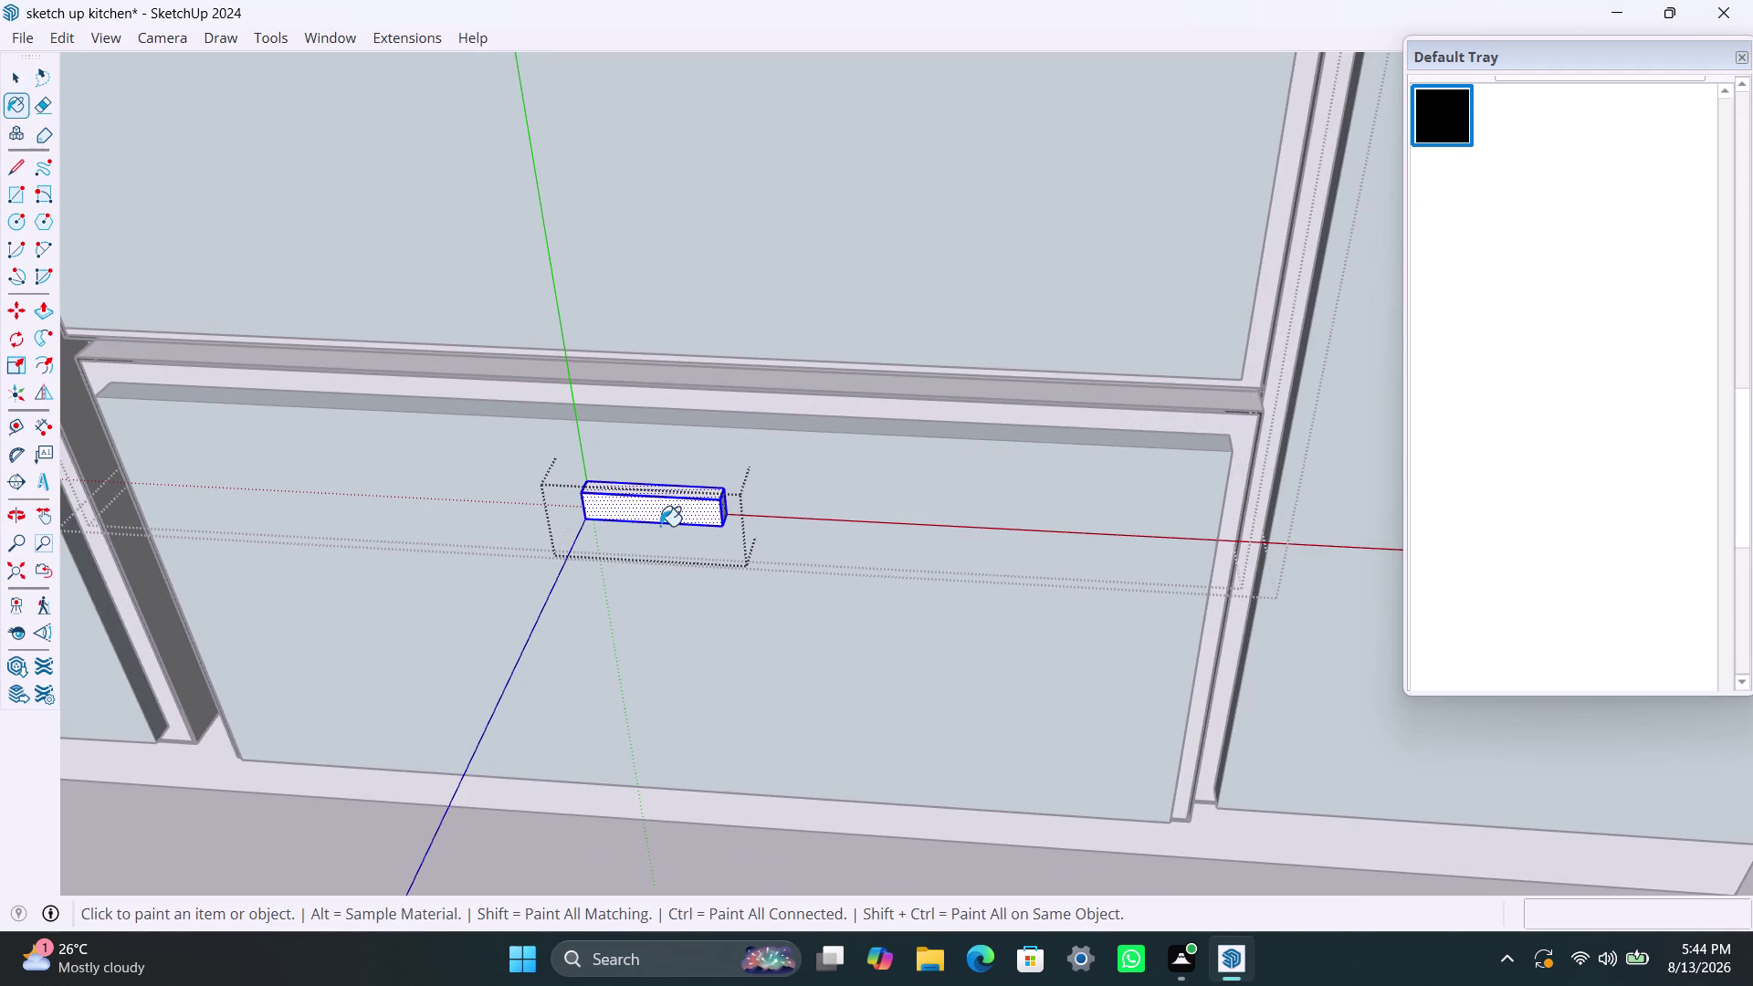
click(660, 526)
key(space)
click(676, 495)
click(1456, 121)
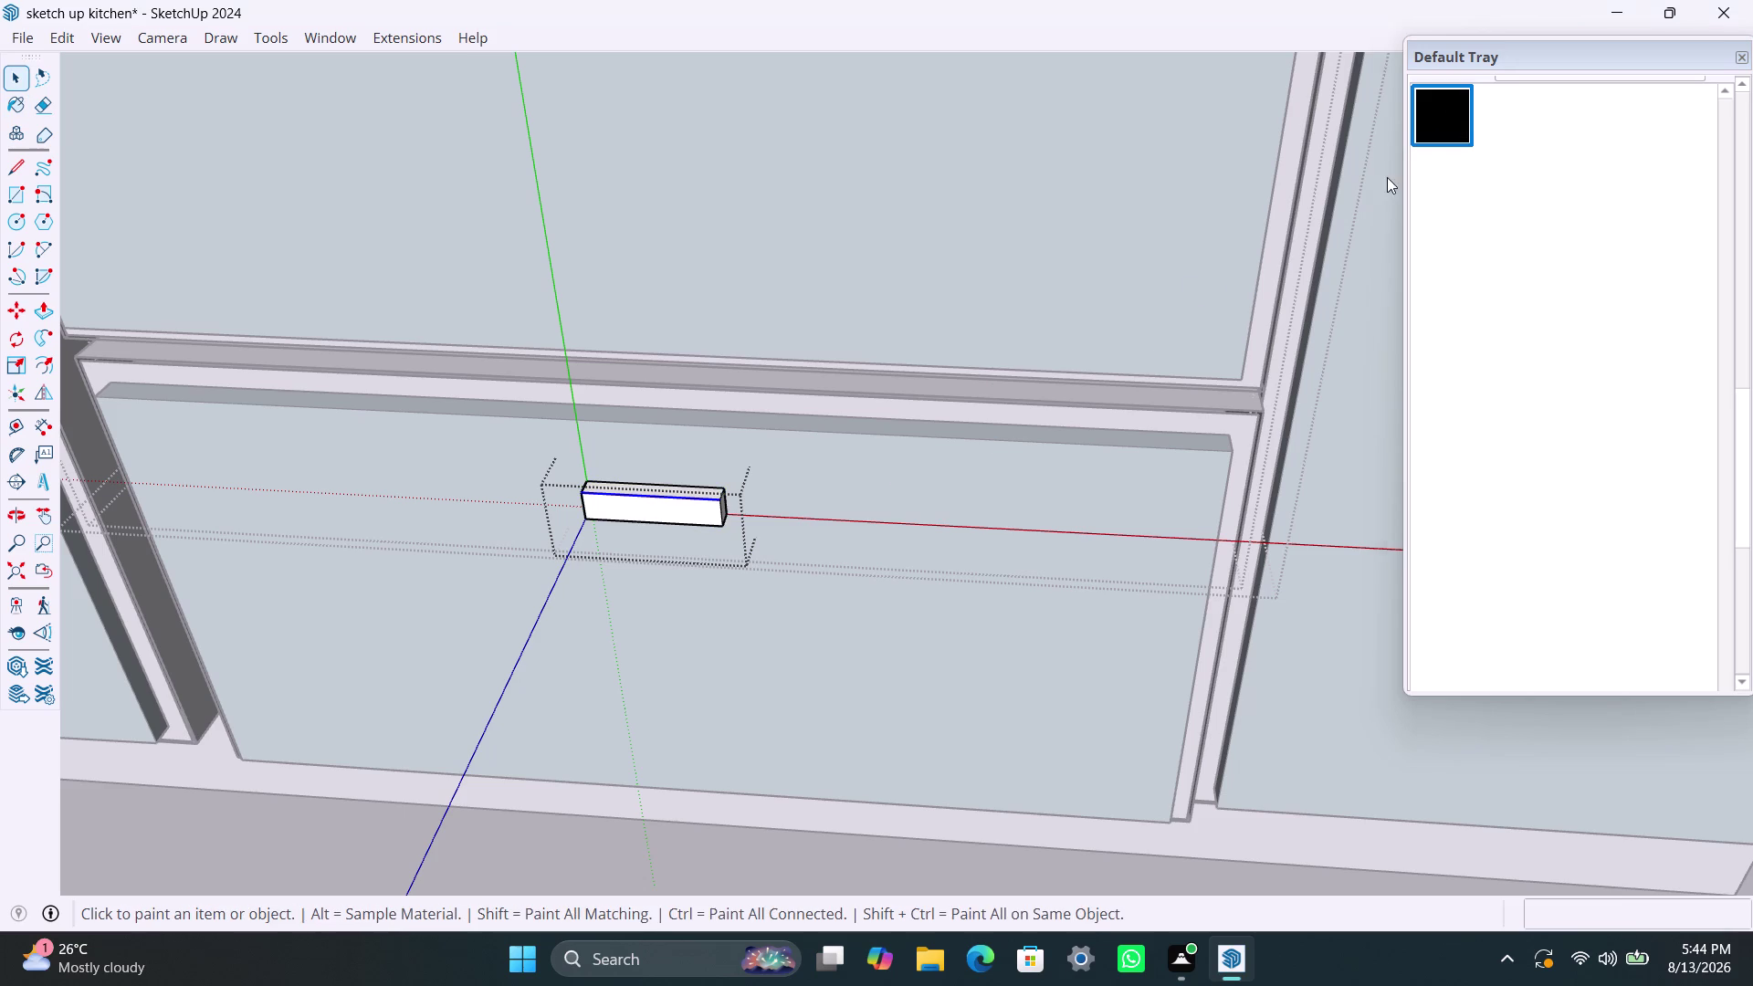
click(706, 513)
Re-enter the lower drawer handle group and paint the handle black.
scroll(up, 3)
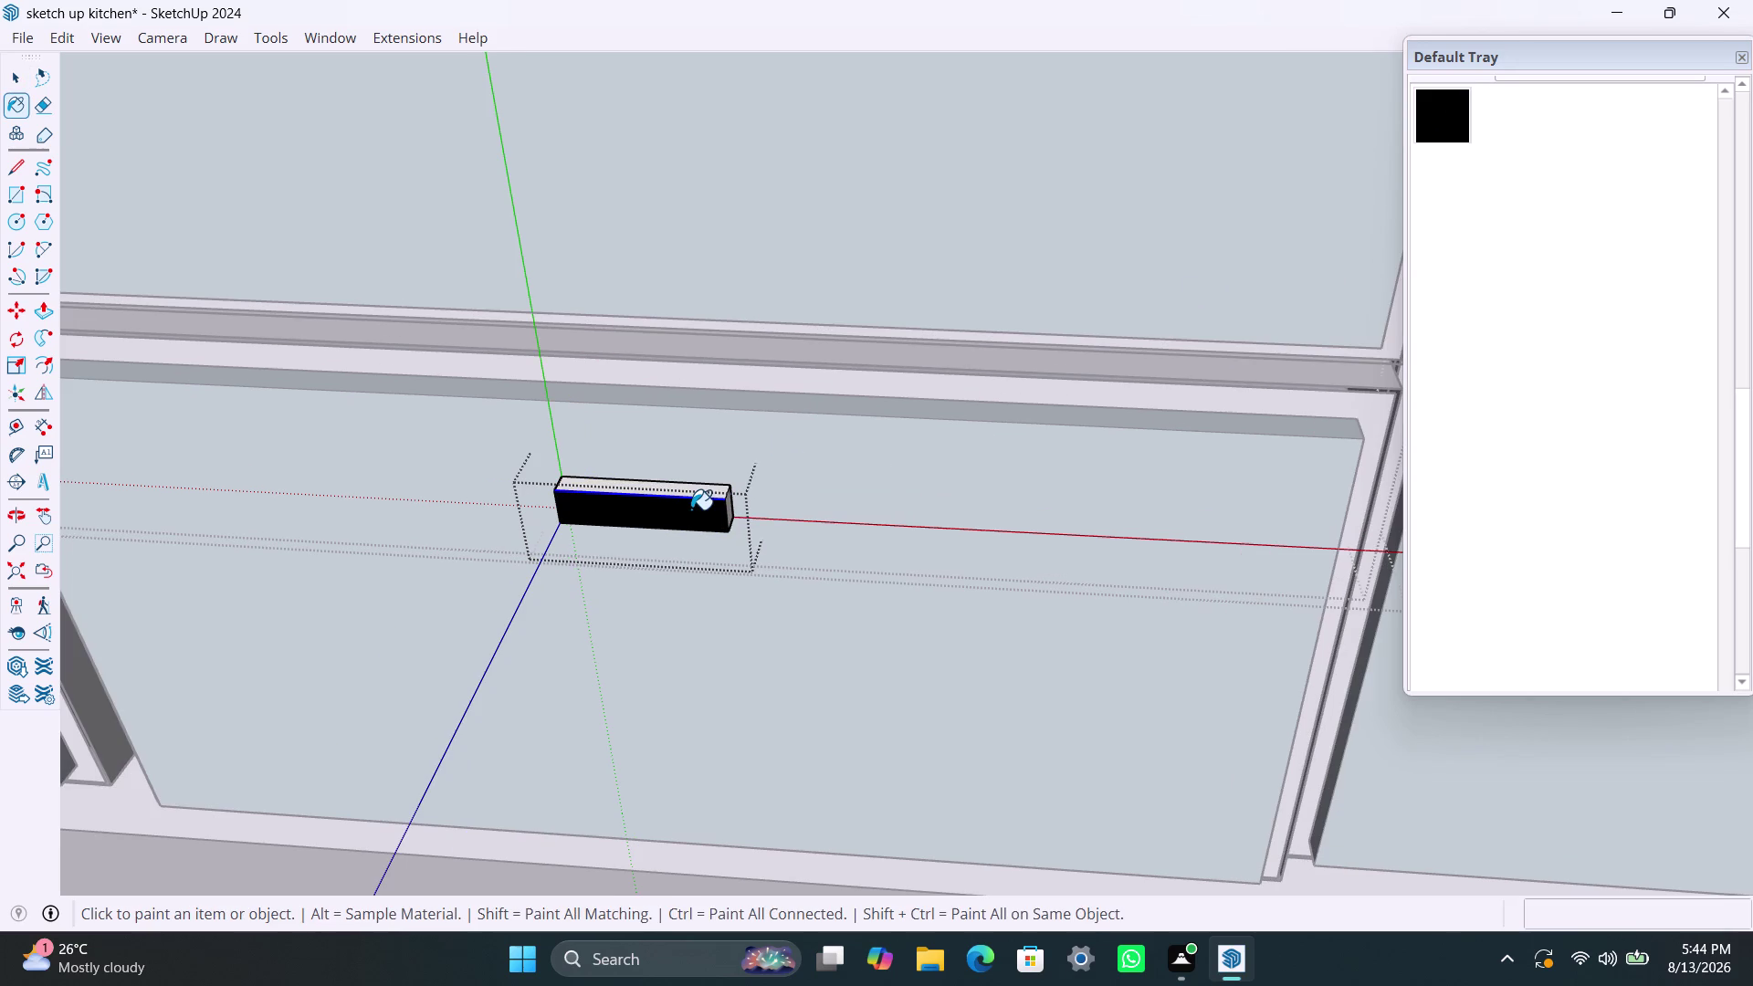
double_click(691, 509)
triple_click(686, 519)
triple_click(687, 519)
key(Escape)
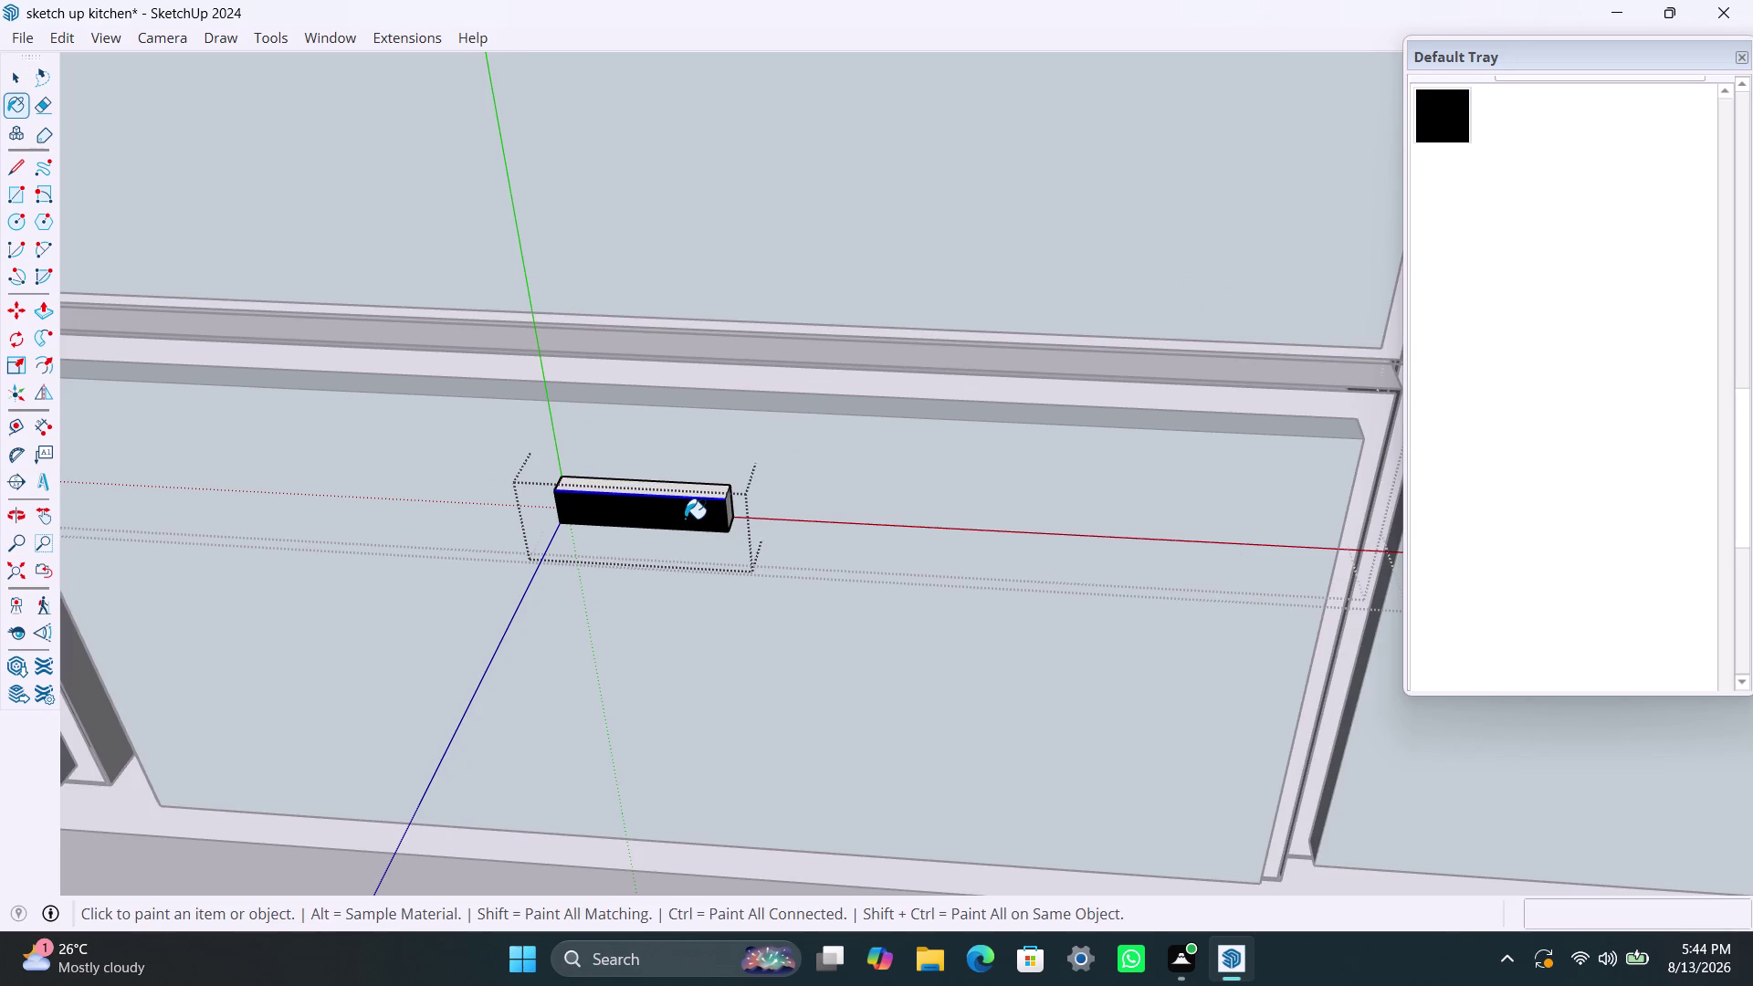
key(Escape)
key(Escape)
key(Escape)
key(space)
key(space)
double_click(685, 518)
double_click(685, 517)
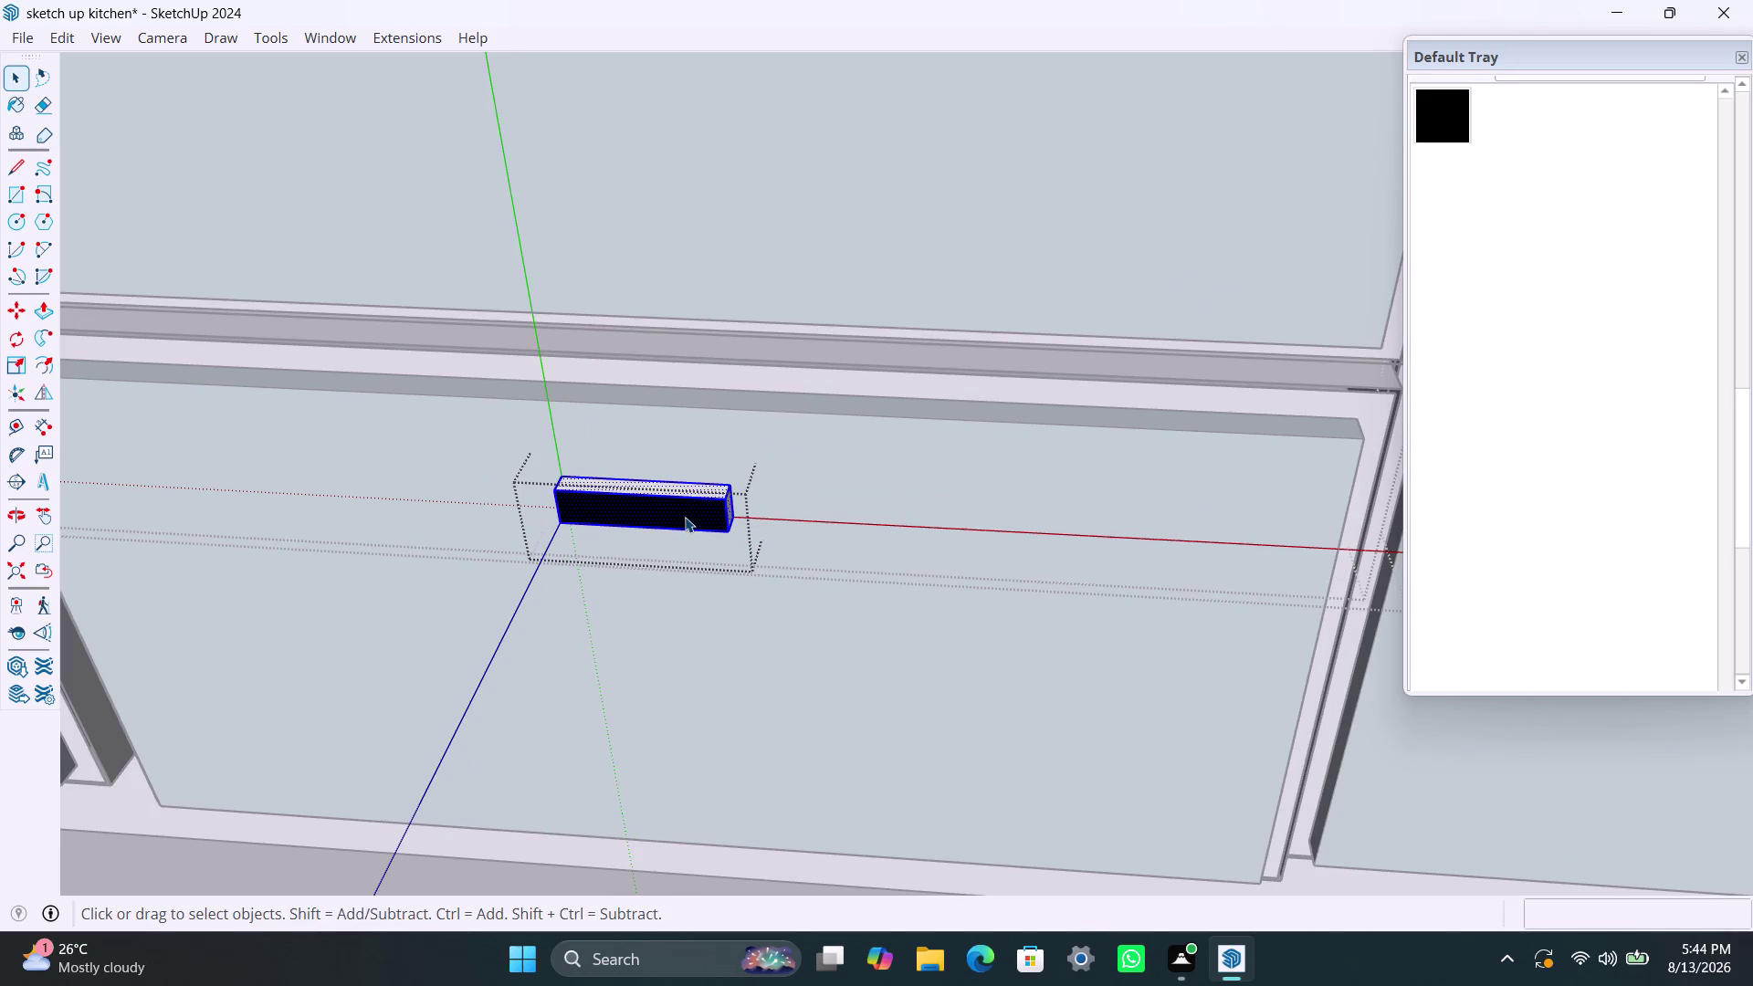
click(1448, 119)
click(622, 509)
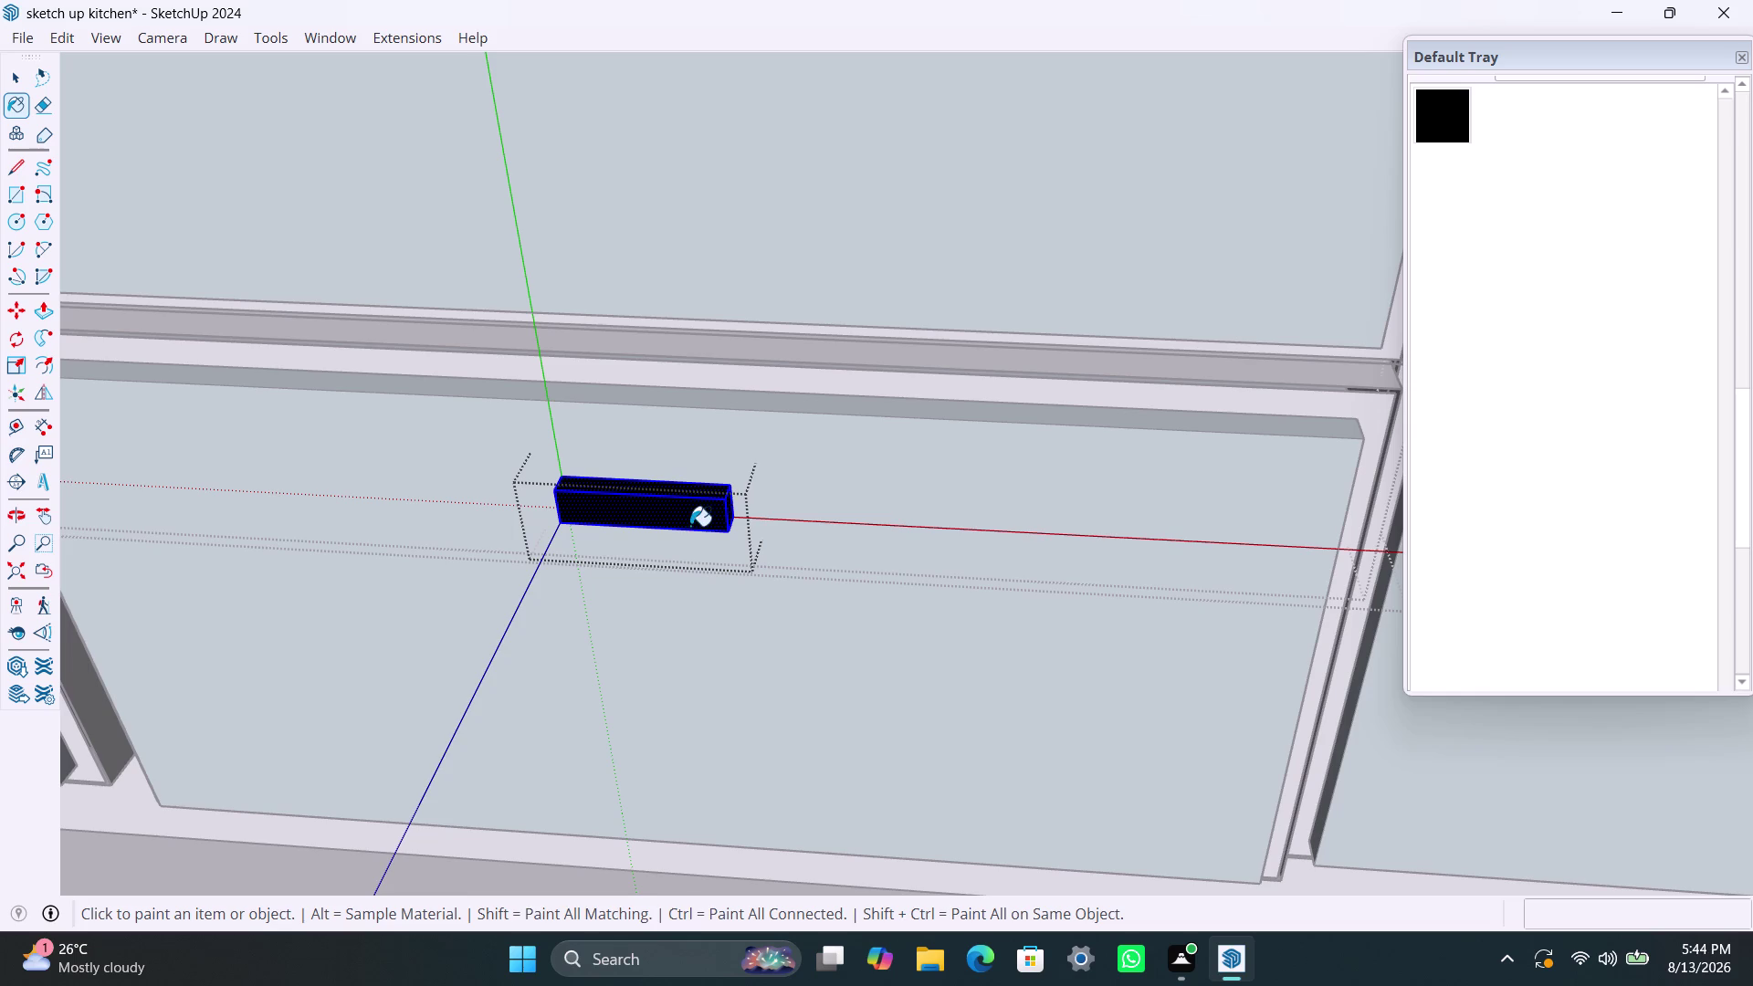
Exit the handle and drawer groups and zoom out to the whole kitchen.
scroll(down, 3)
scroll(down, 3)
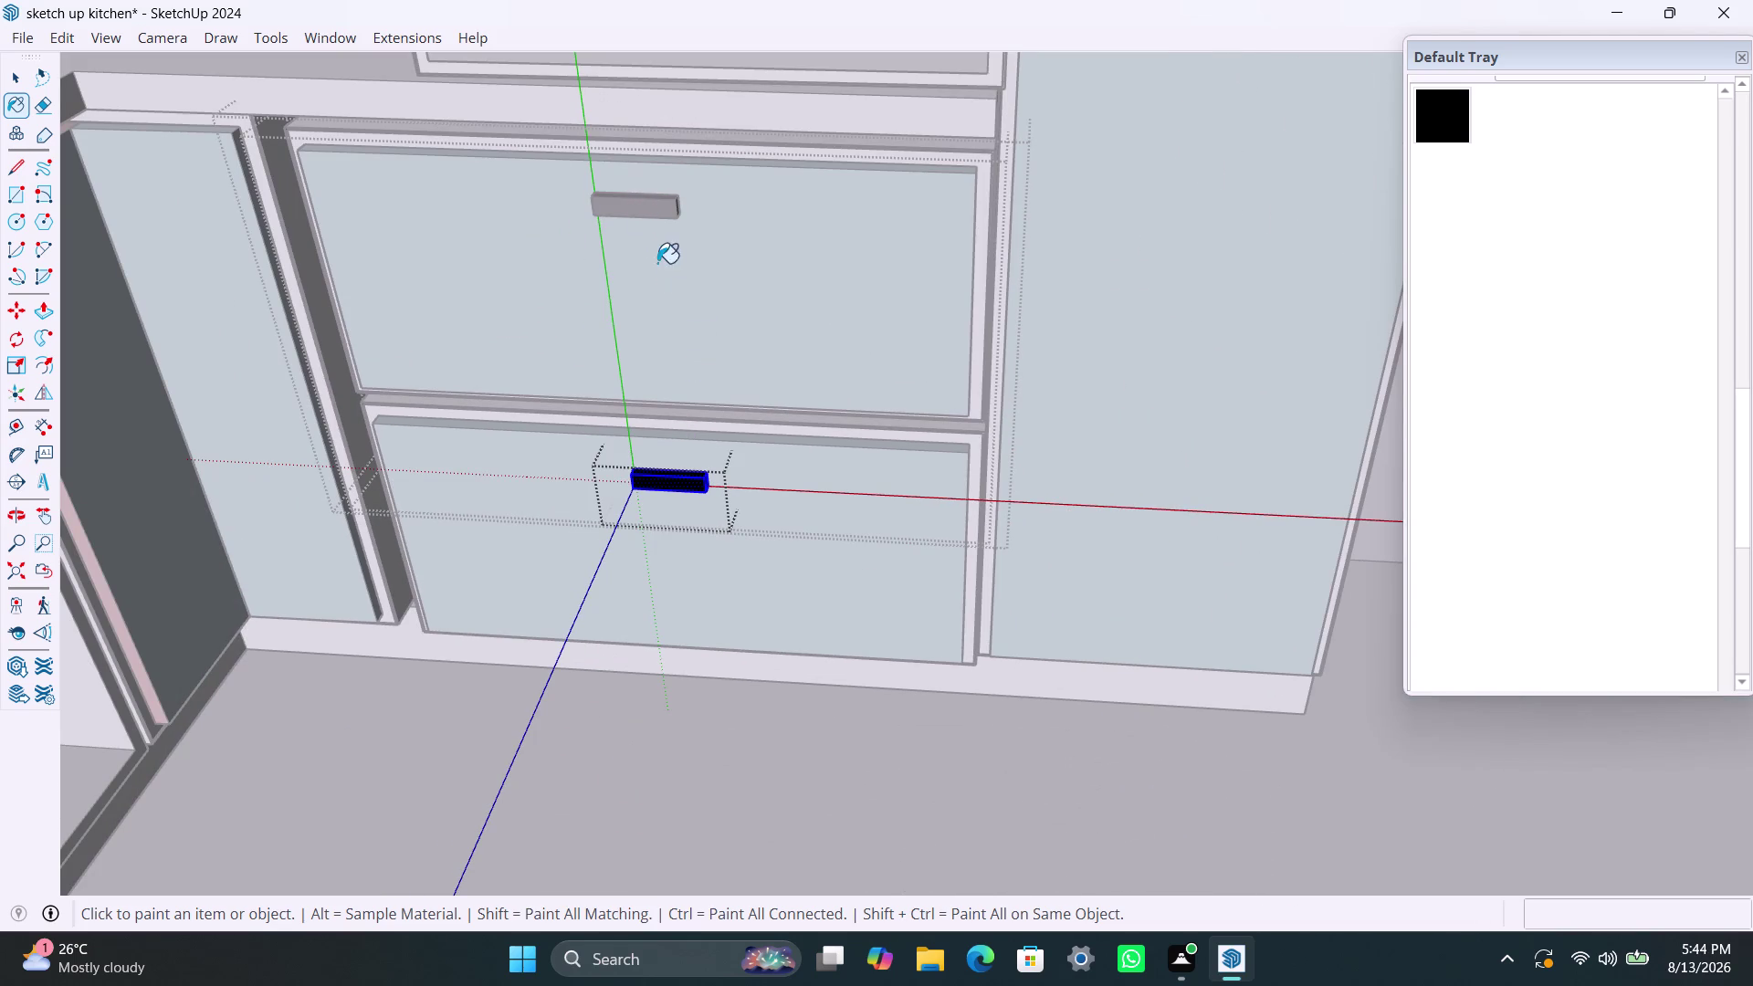
scroll(down, 3)
key(space)
key(space)
key(space)
key(space)
click(455, 647)
double_click(455, 648)
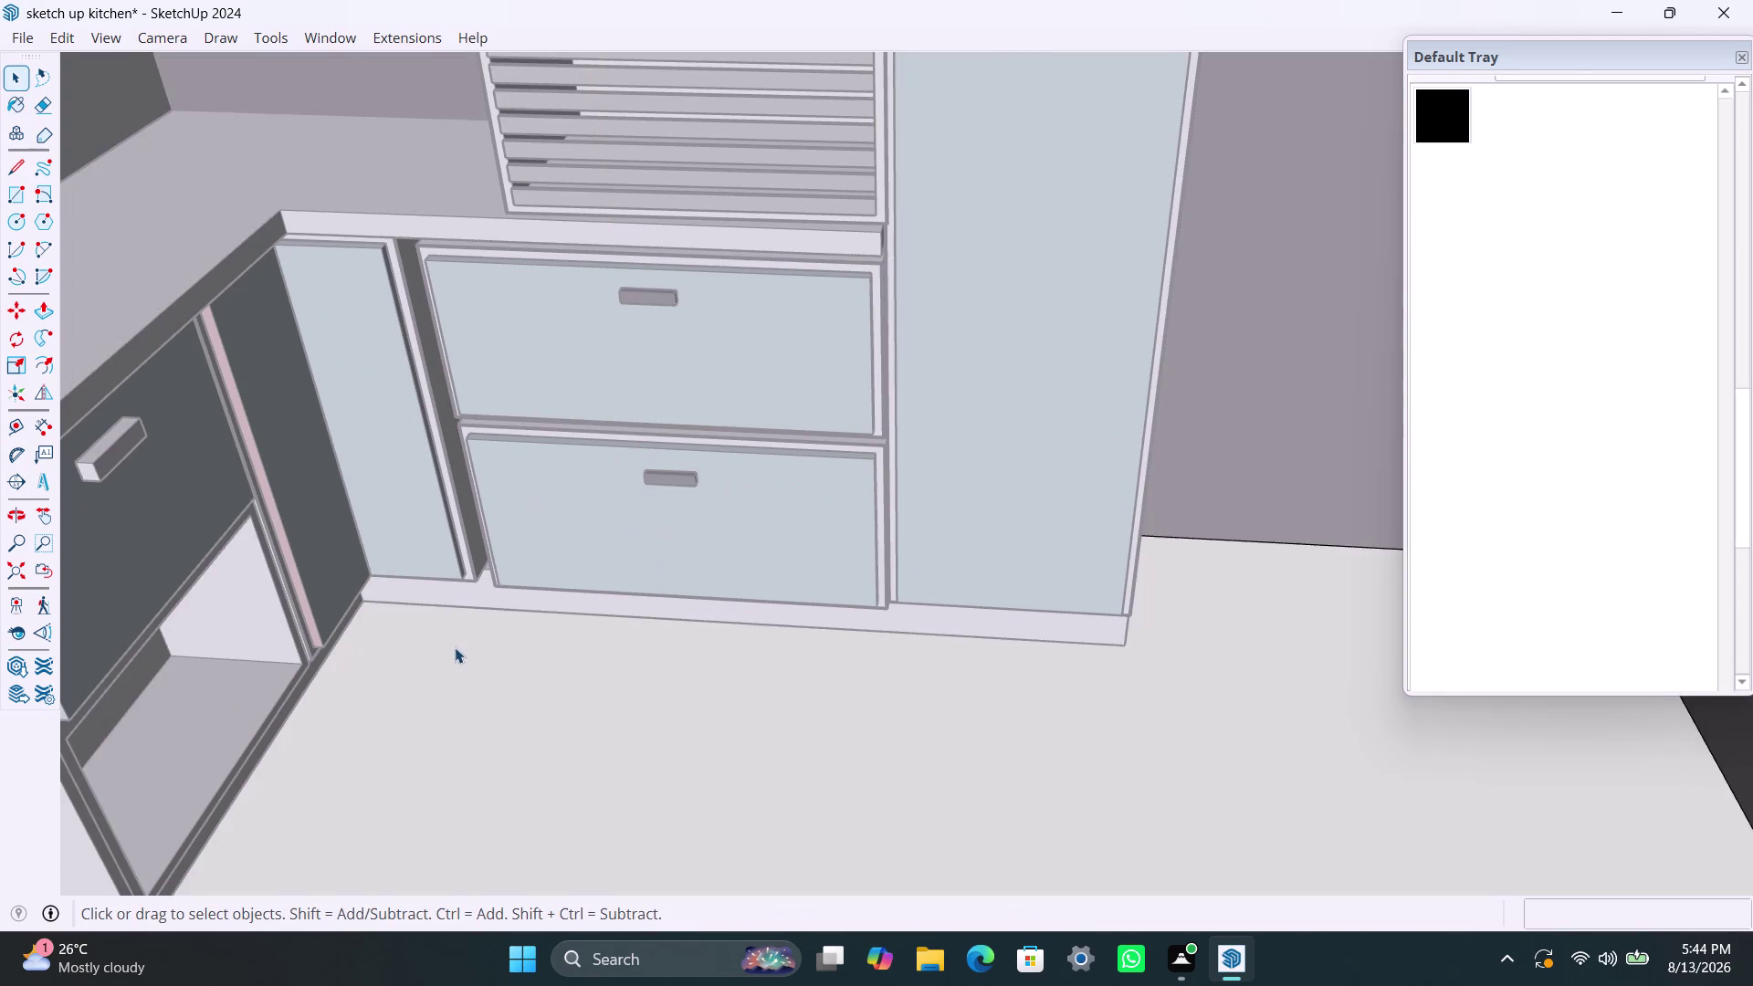
key(Escape)
key(Escape)
key(Escape)
key(Escape)
scroll(down, 3)
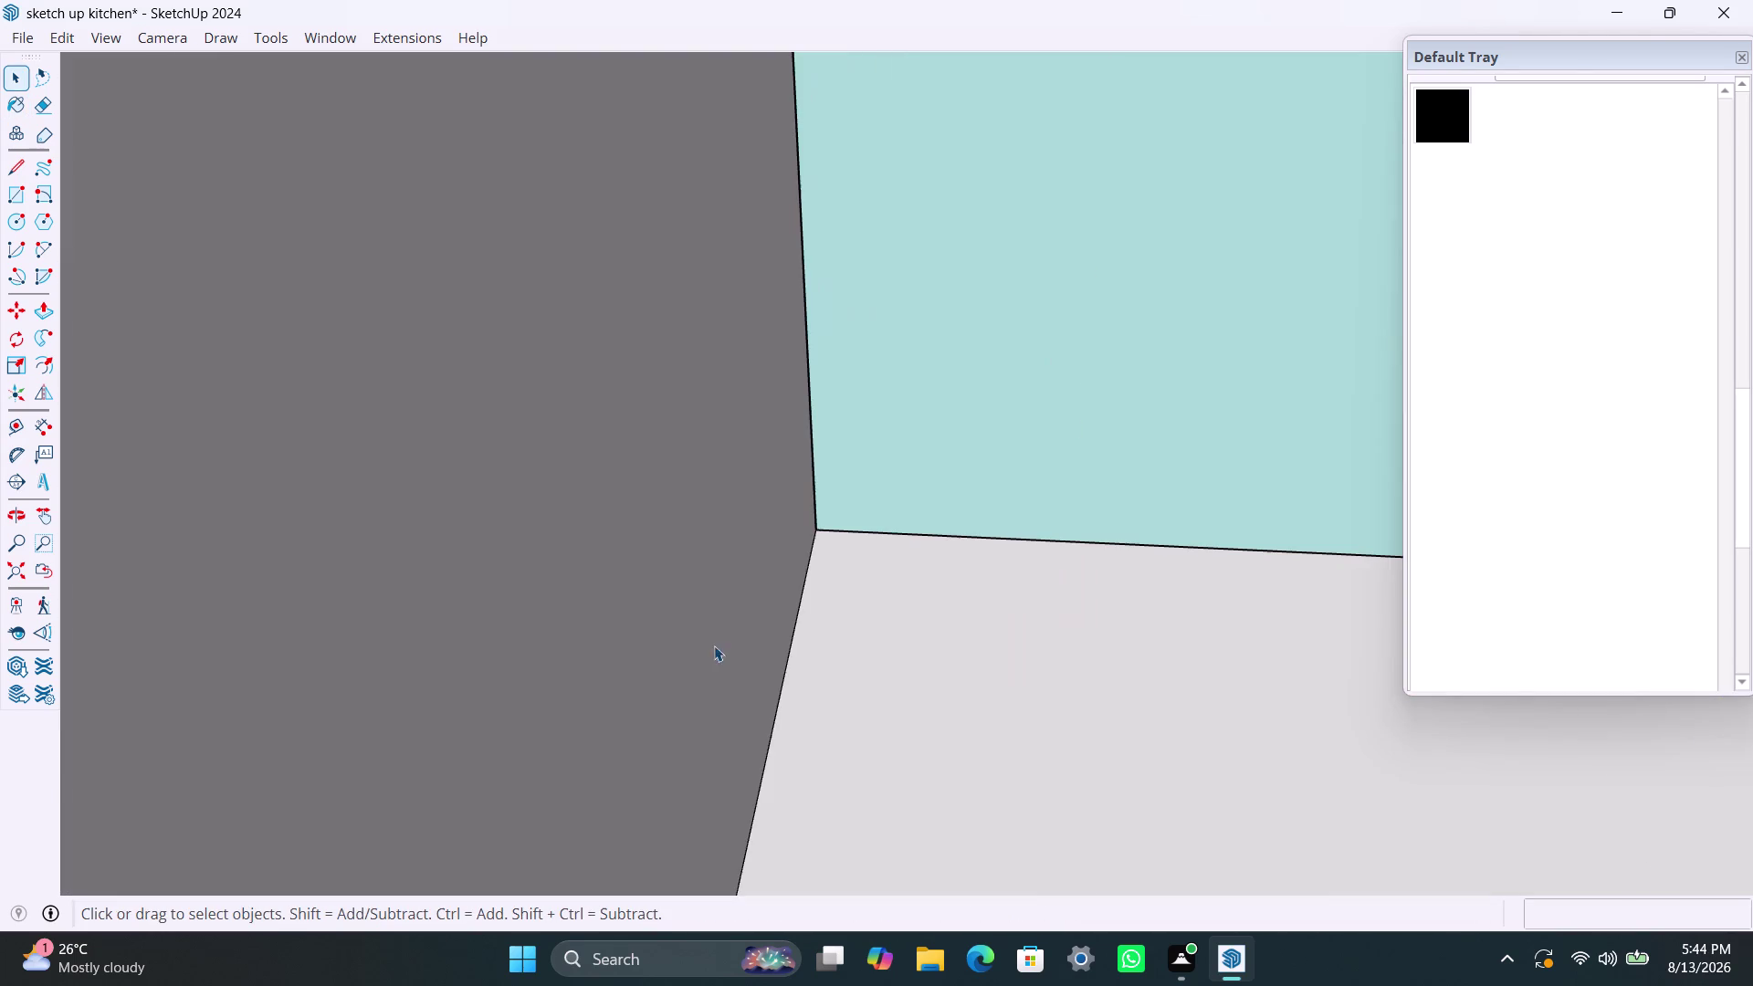
middle_click(718, 649)
click(24, 574)
Zoom in on the white handle of the teal drawer and select it.
scroll(down, 3)
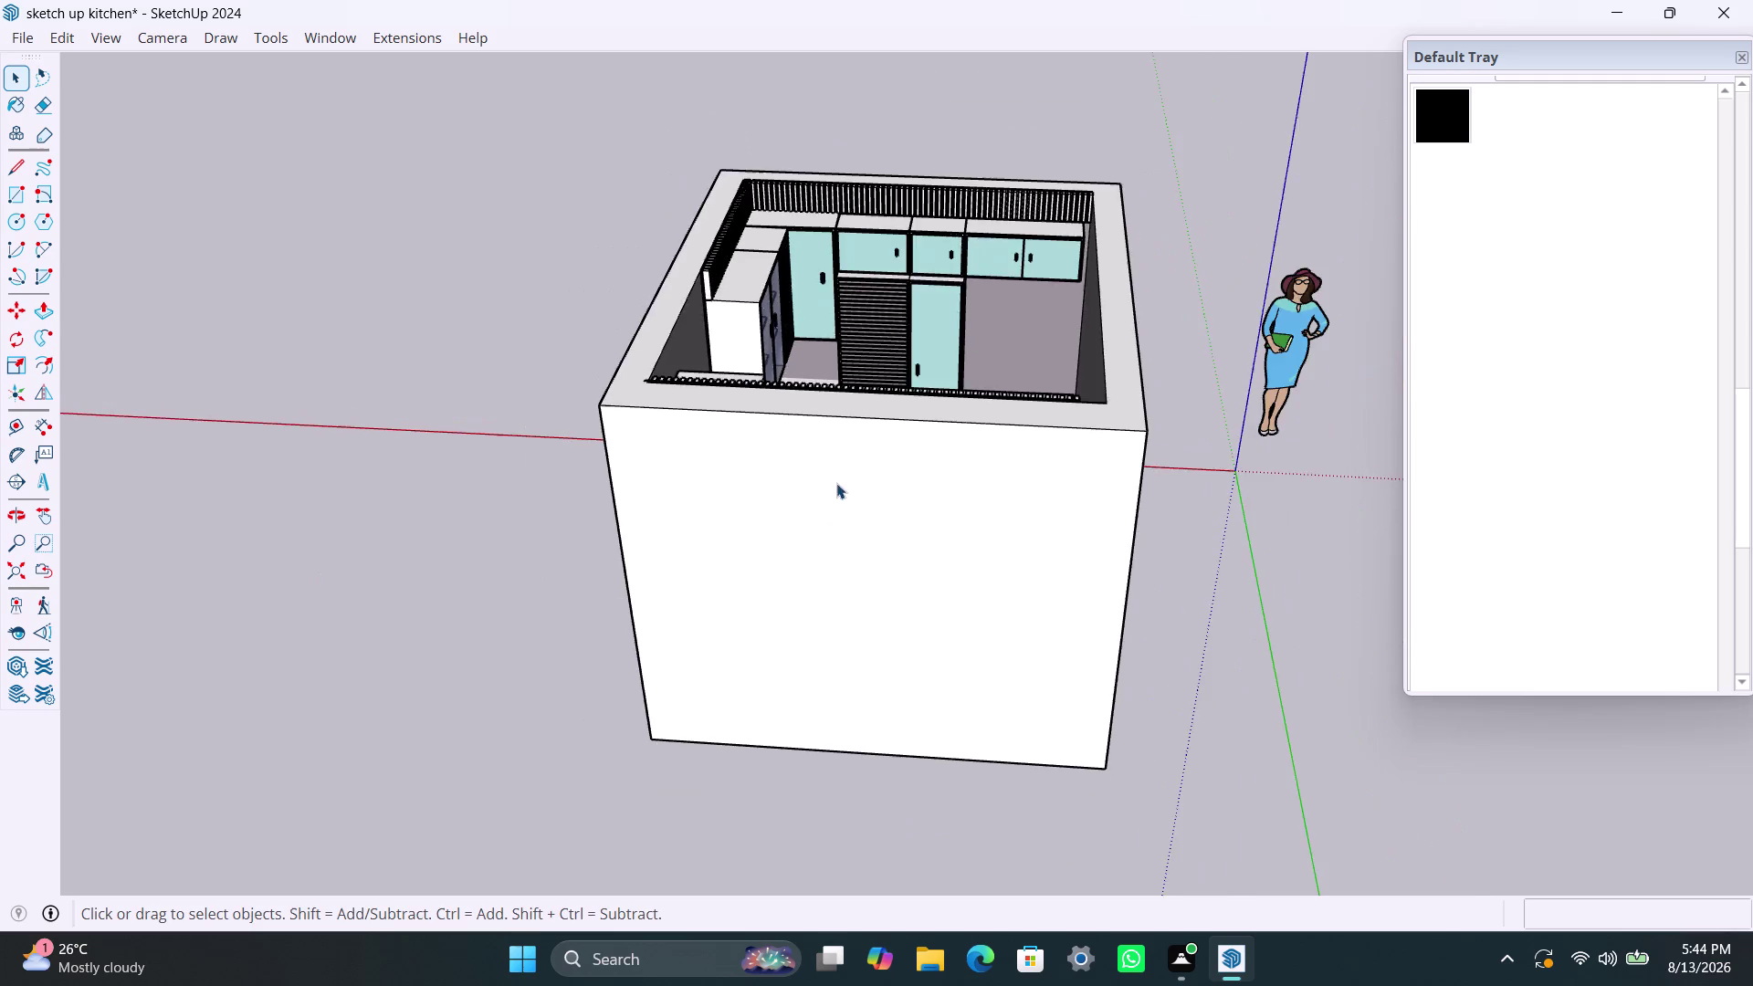
middle_drag(870, 472, 354, 606)
scroll(up, 3)
middle_drag(1041, 394, 843, 434)
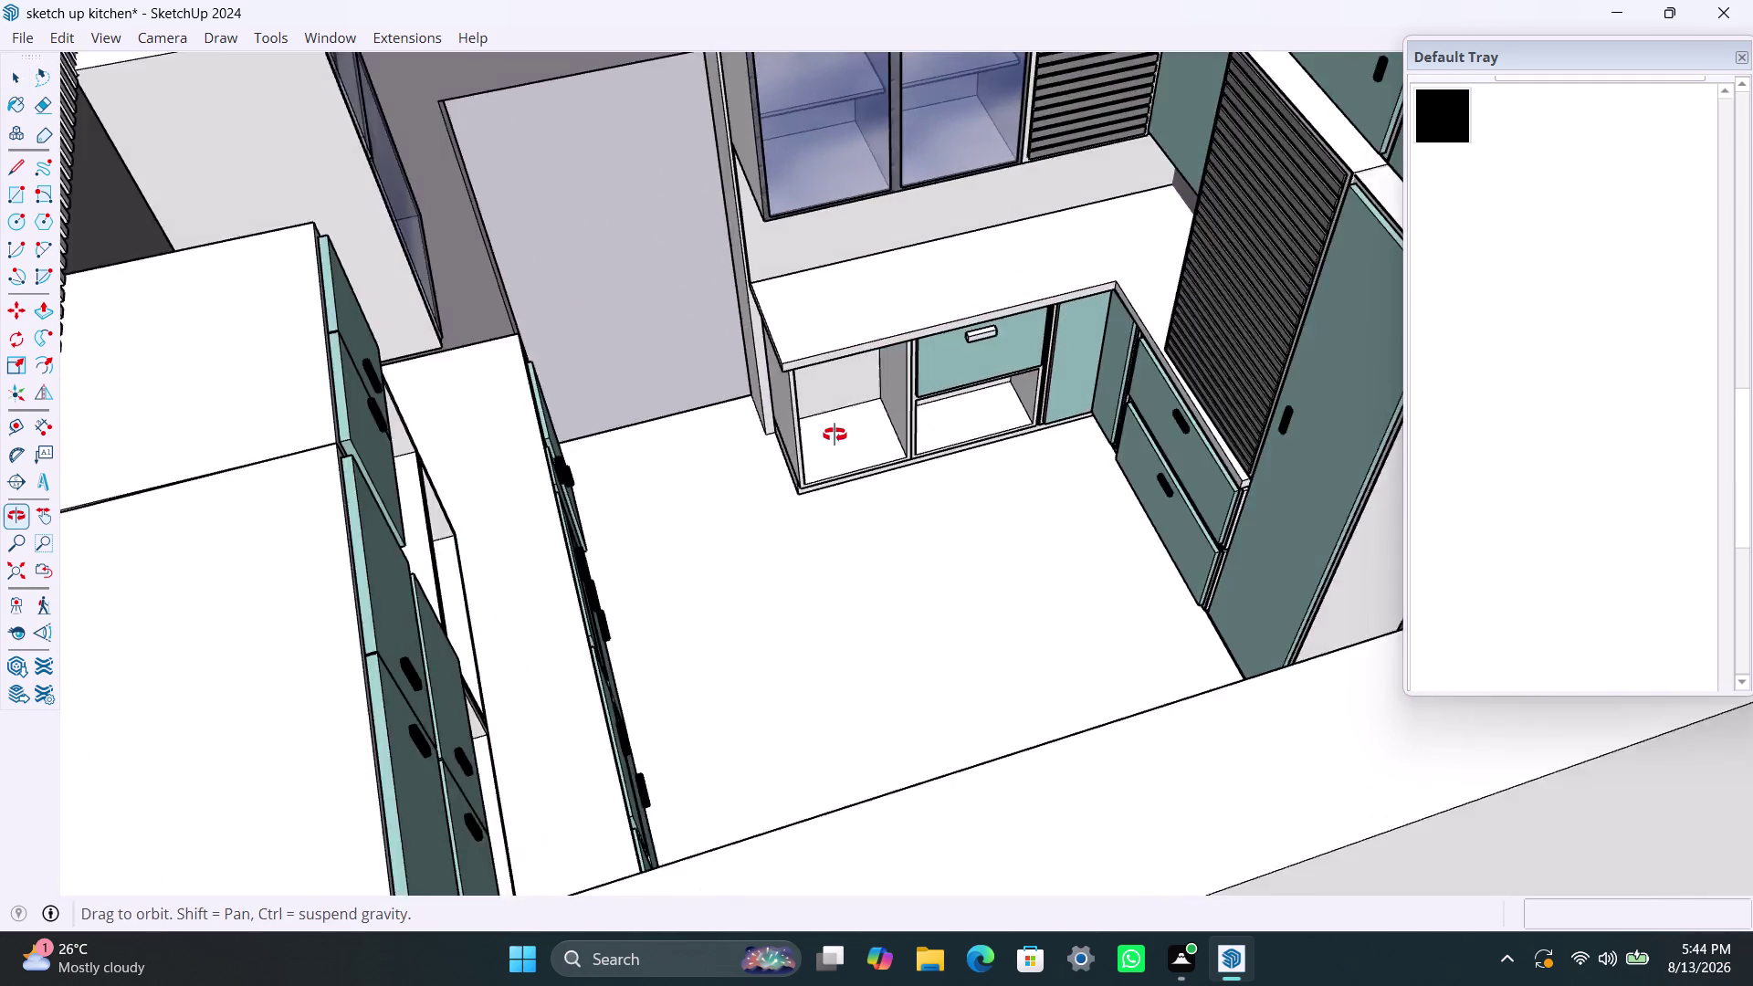
middle_drag(843, 435, 792, 429)
scroll(up, 3)
triple_click(1070, 372)
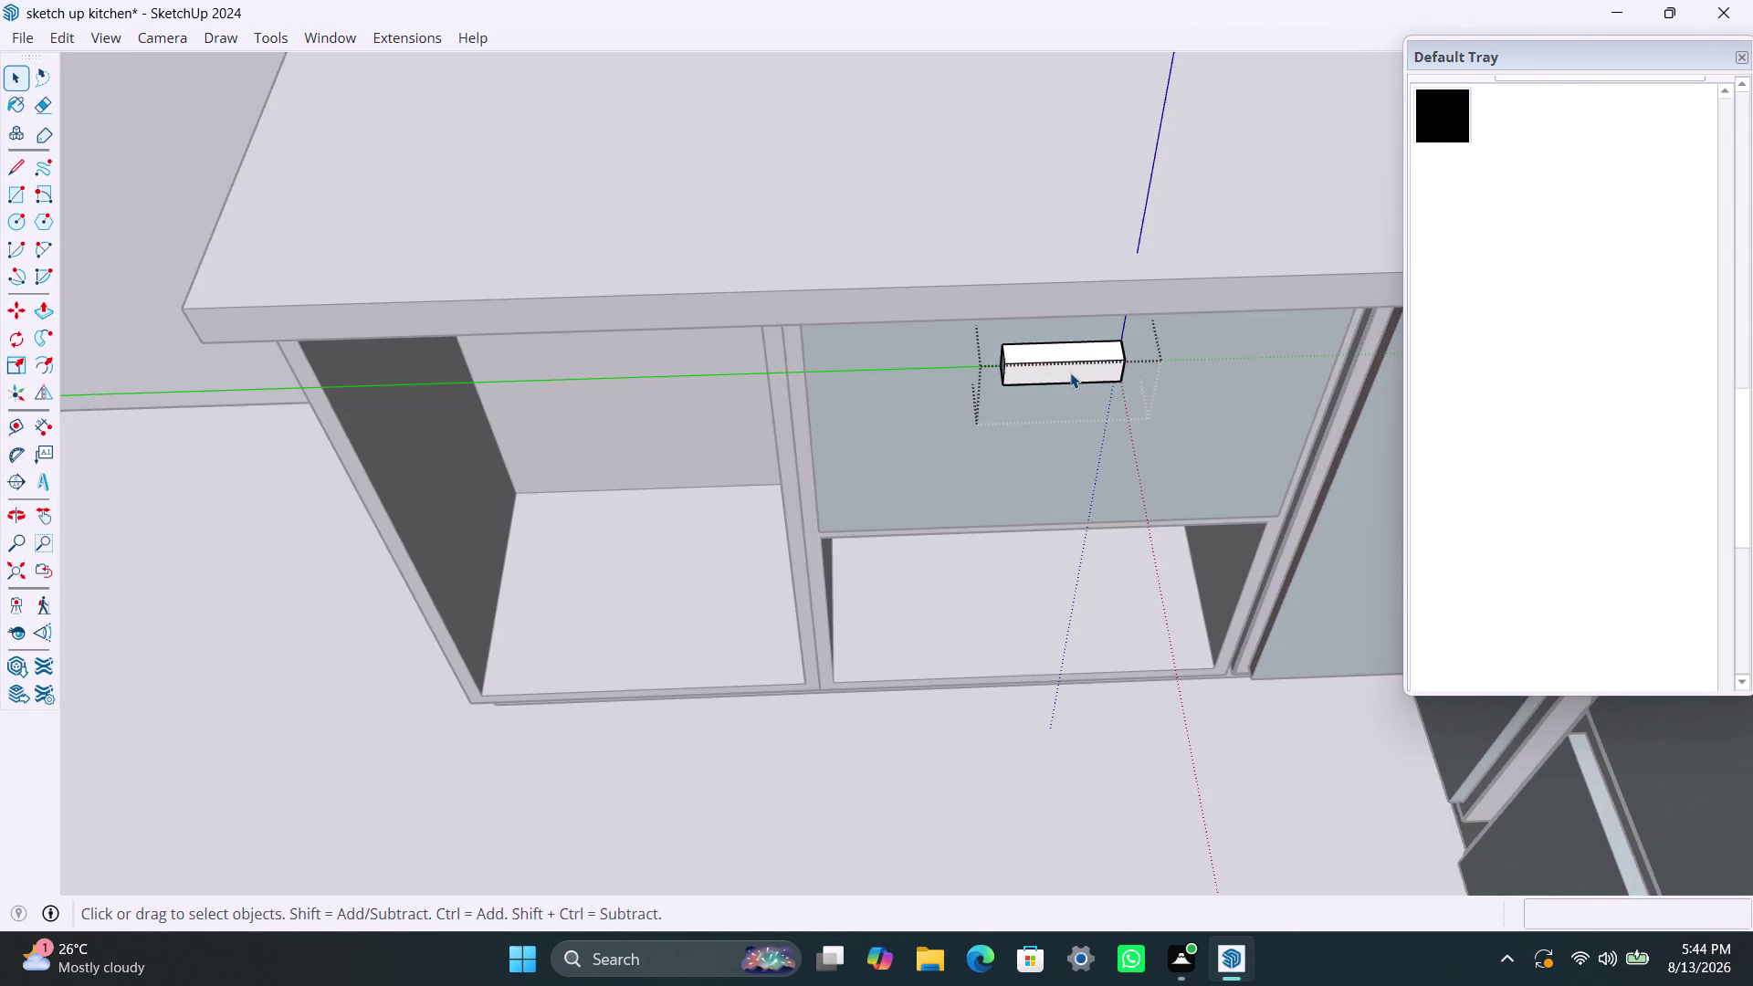
click(1070, 373)
Push/Pull the handle face to a thinner depth.
key(p)
click(1068, 366)
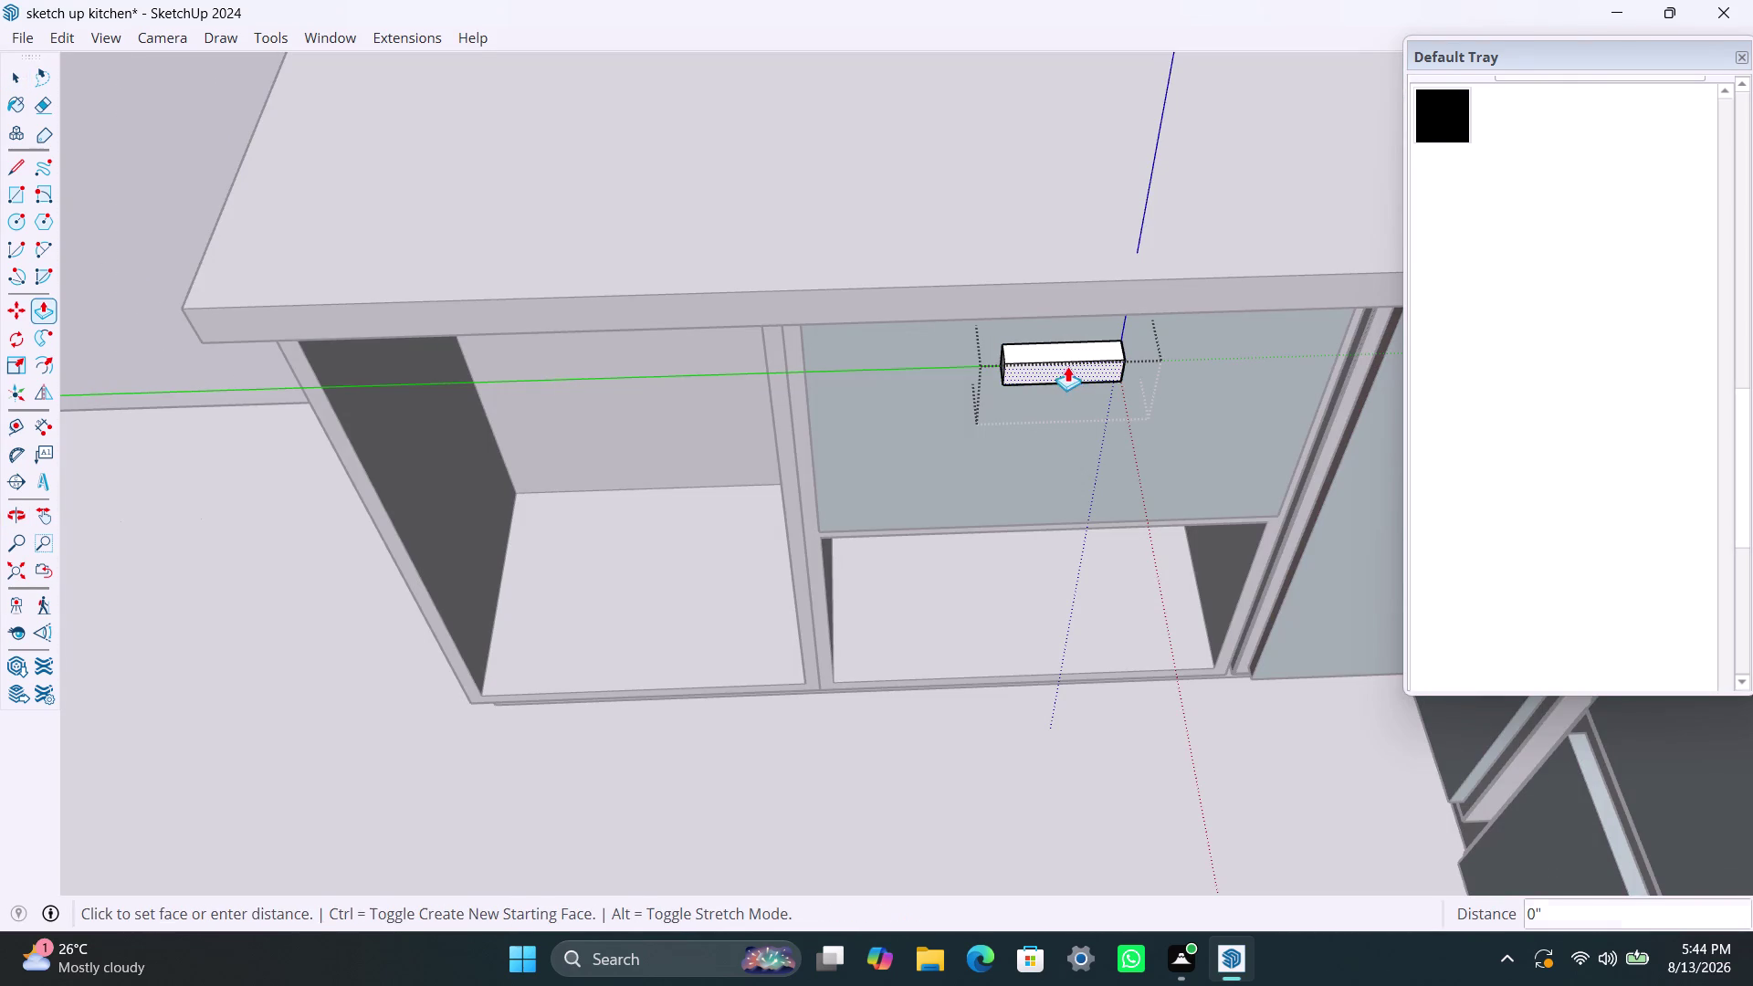
key(space)
click(1067, 359)
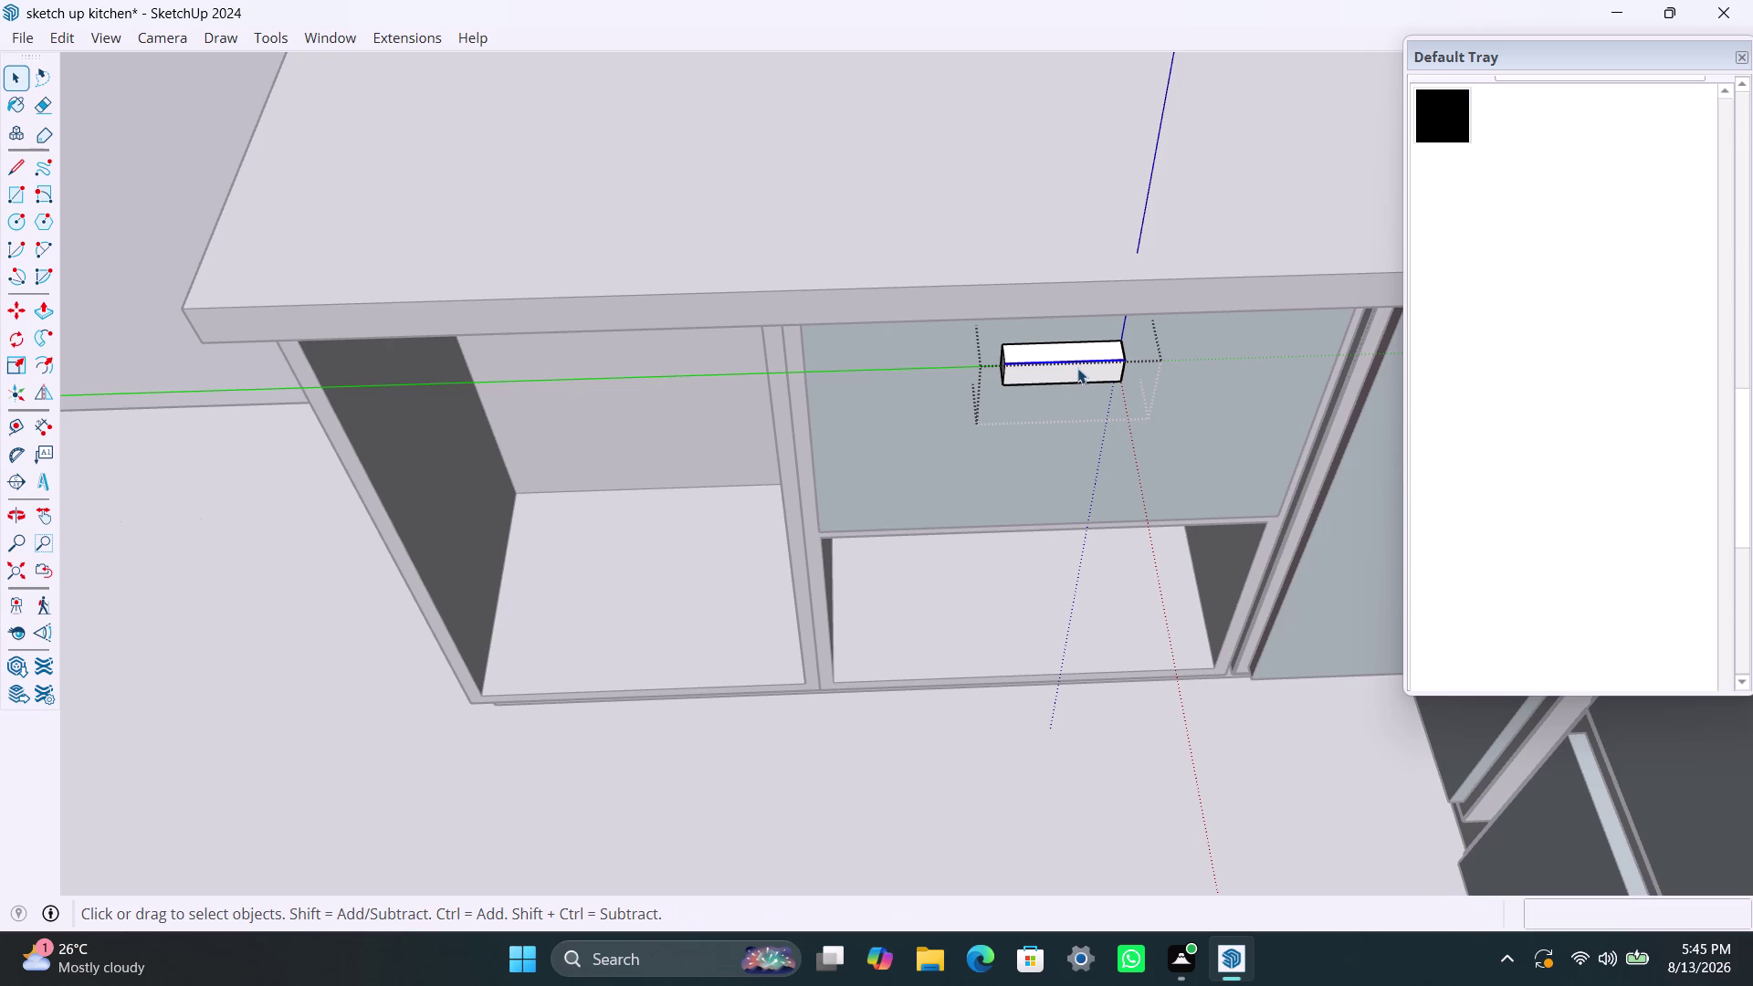
click(1079, 369)
key(p)
click(1079, 369)
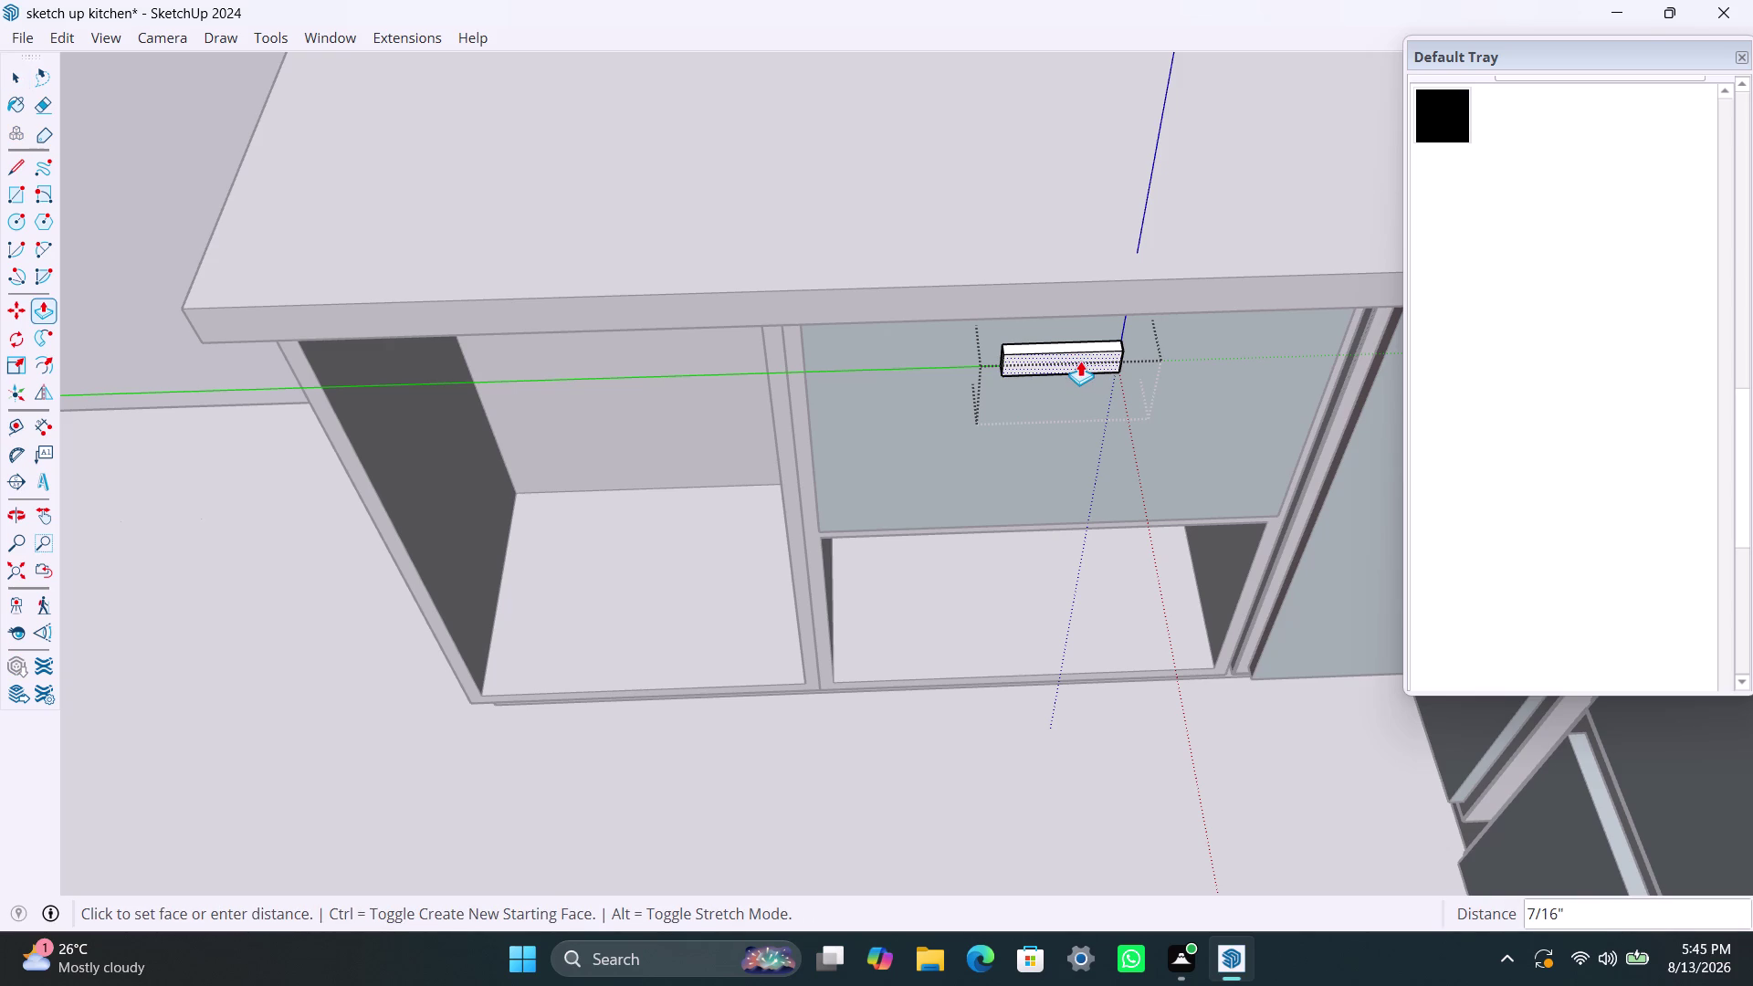
click(1082, 362)
key(space)
Paint the handle's faces with the black Color M09 material.
click(1247, 342)
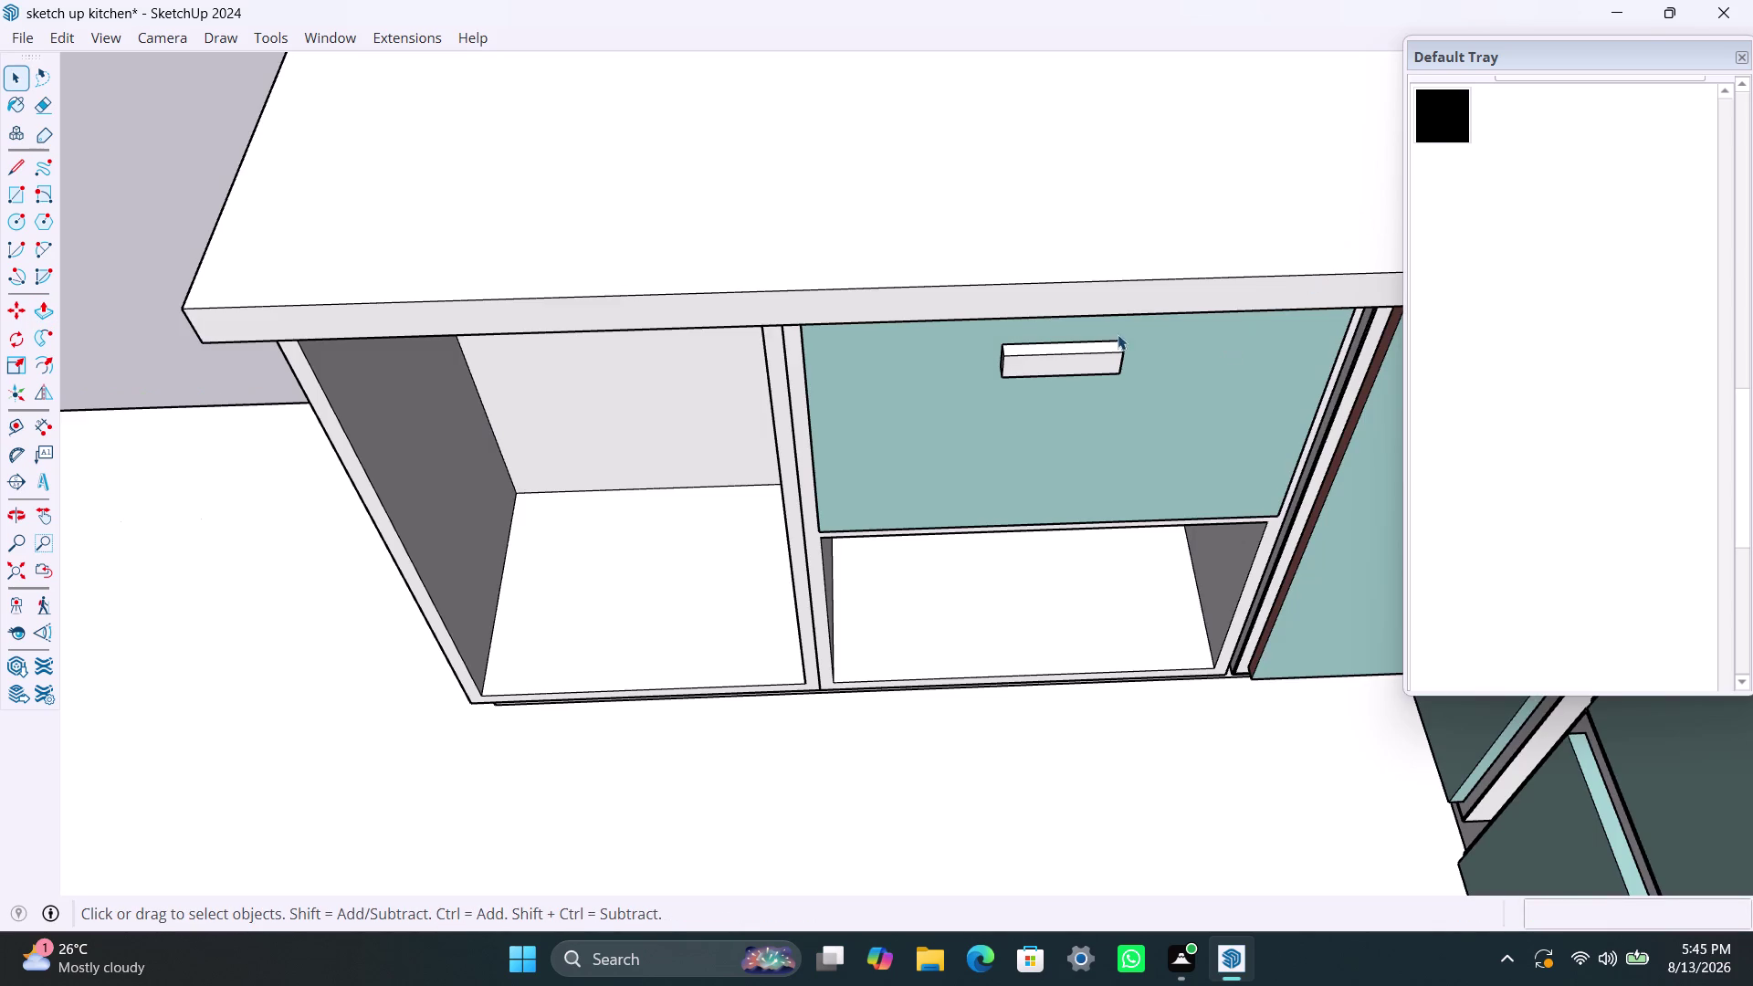
double_click(1088, 350)
double_click(1088, 351)
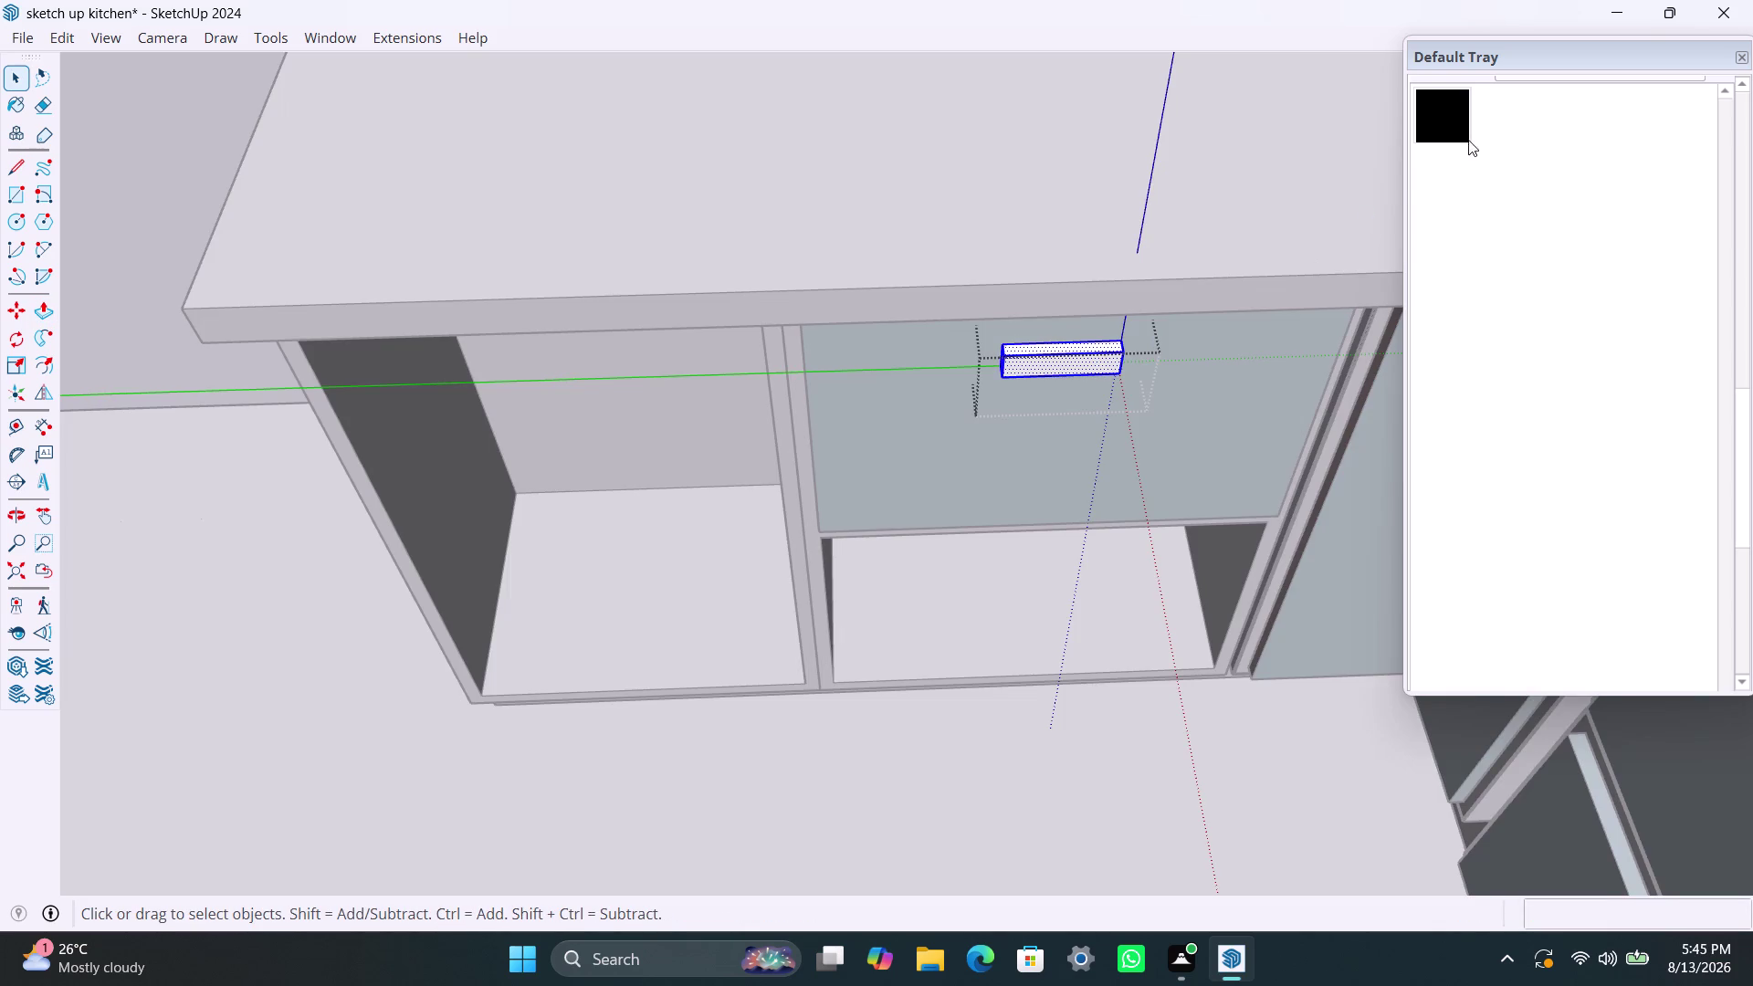
click(1458, 126)
click(1055, 375)
key(space)
click(951, 727)
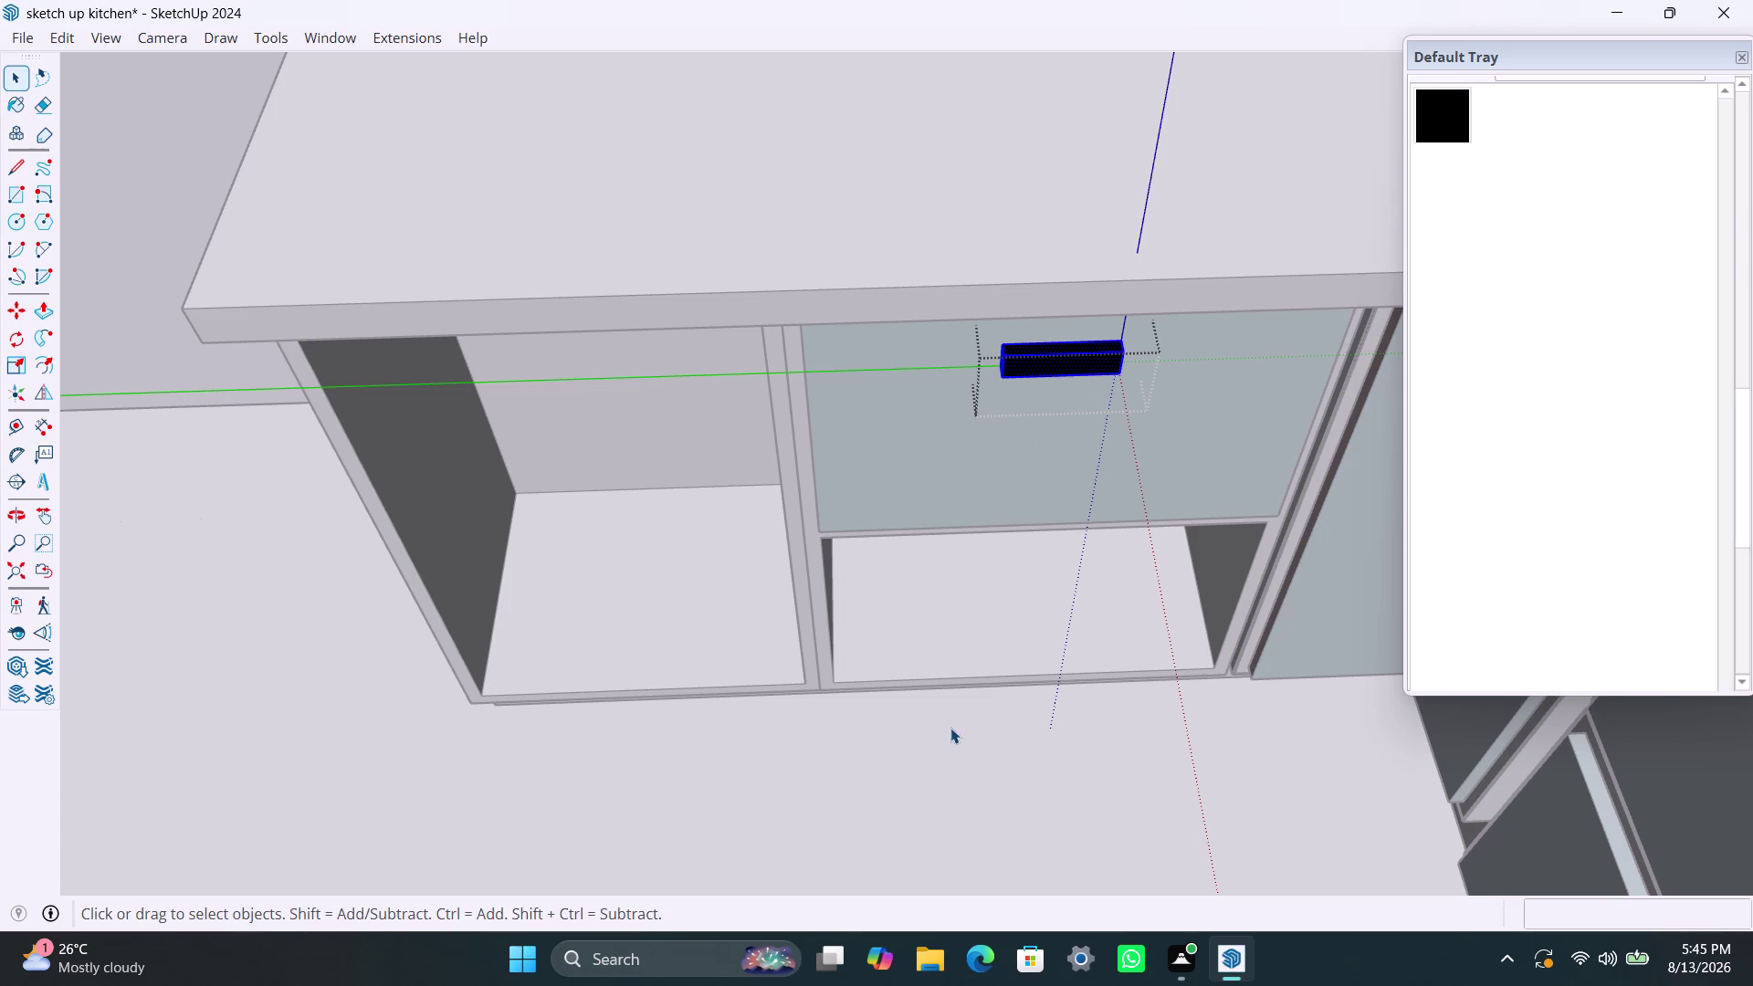
Zoom and orbit out to view the whole kitchen.
scroll(down, 3)
scroll(down, 3)
scroll(down, 3)
scroll(down, 3)
scroll(down, 3)
middle_drag(695, 688, 337, 652)
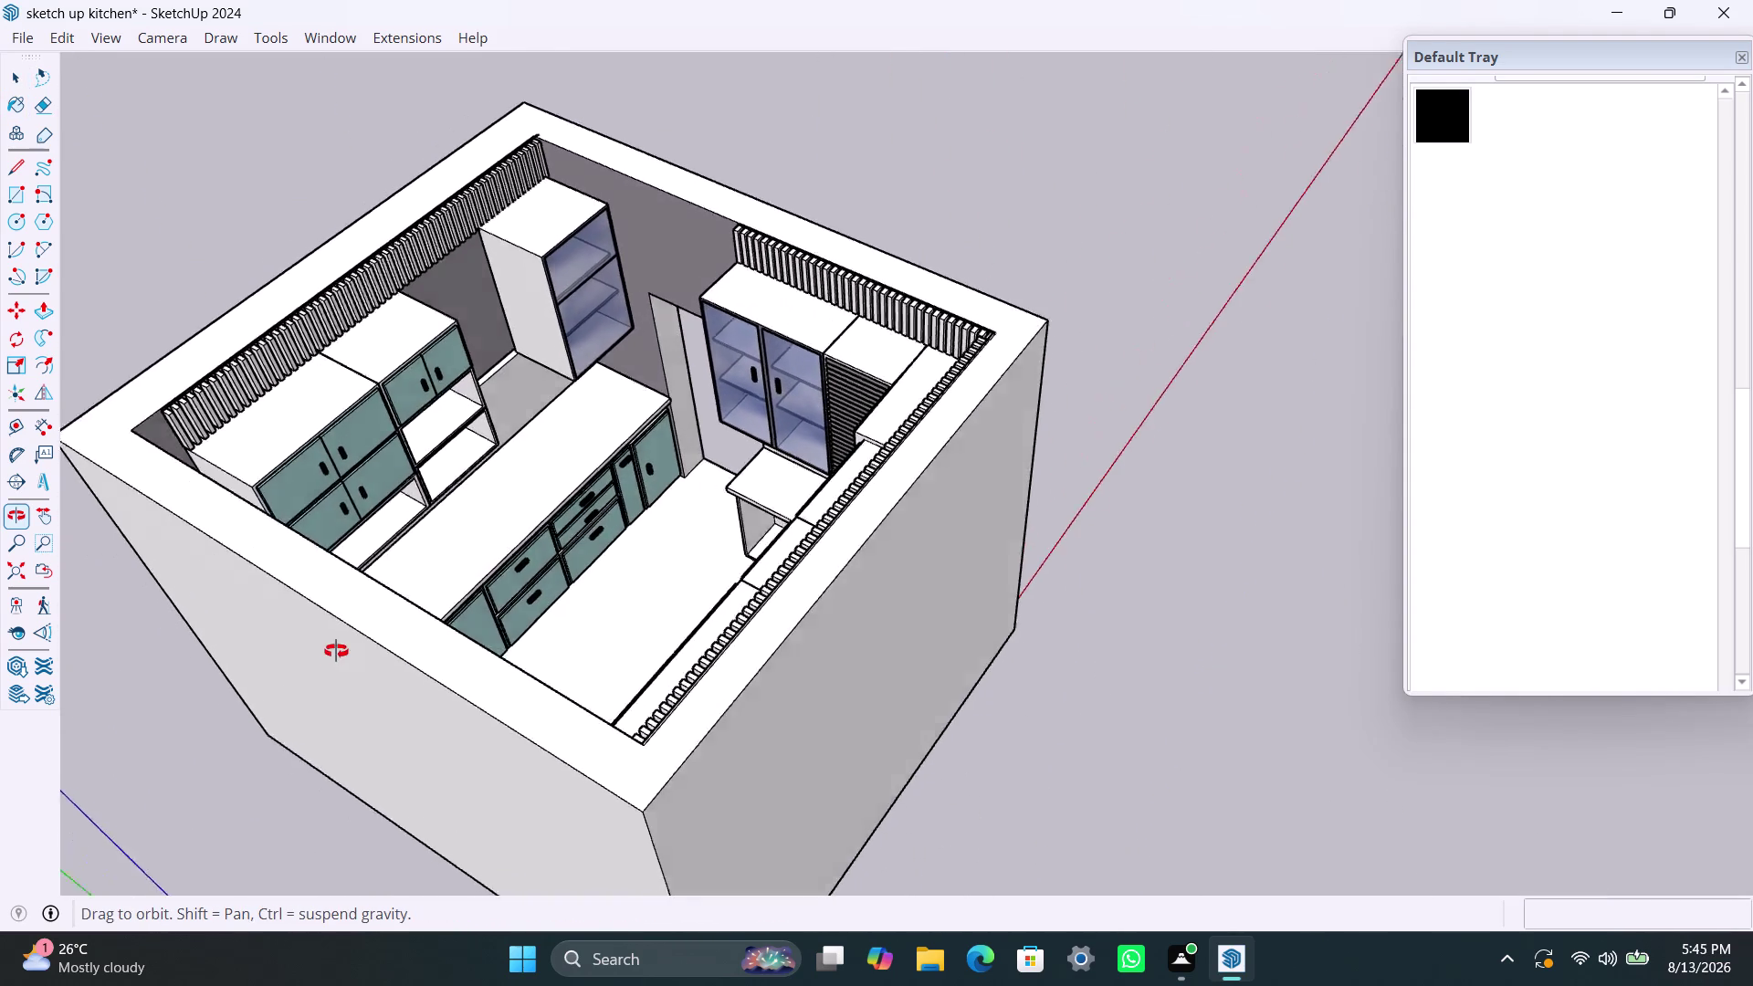
middle_drag(337, 652, 1267, 633)
scroll(down, 3)
middle_drag(934, 762, 1101, 765)
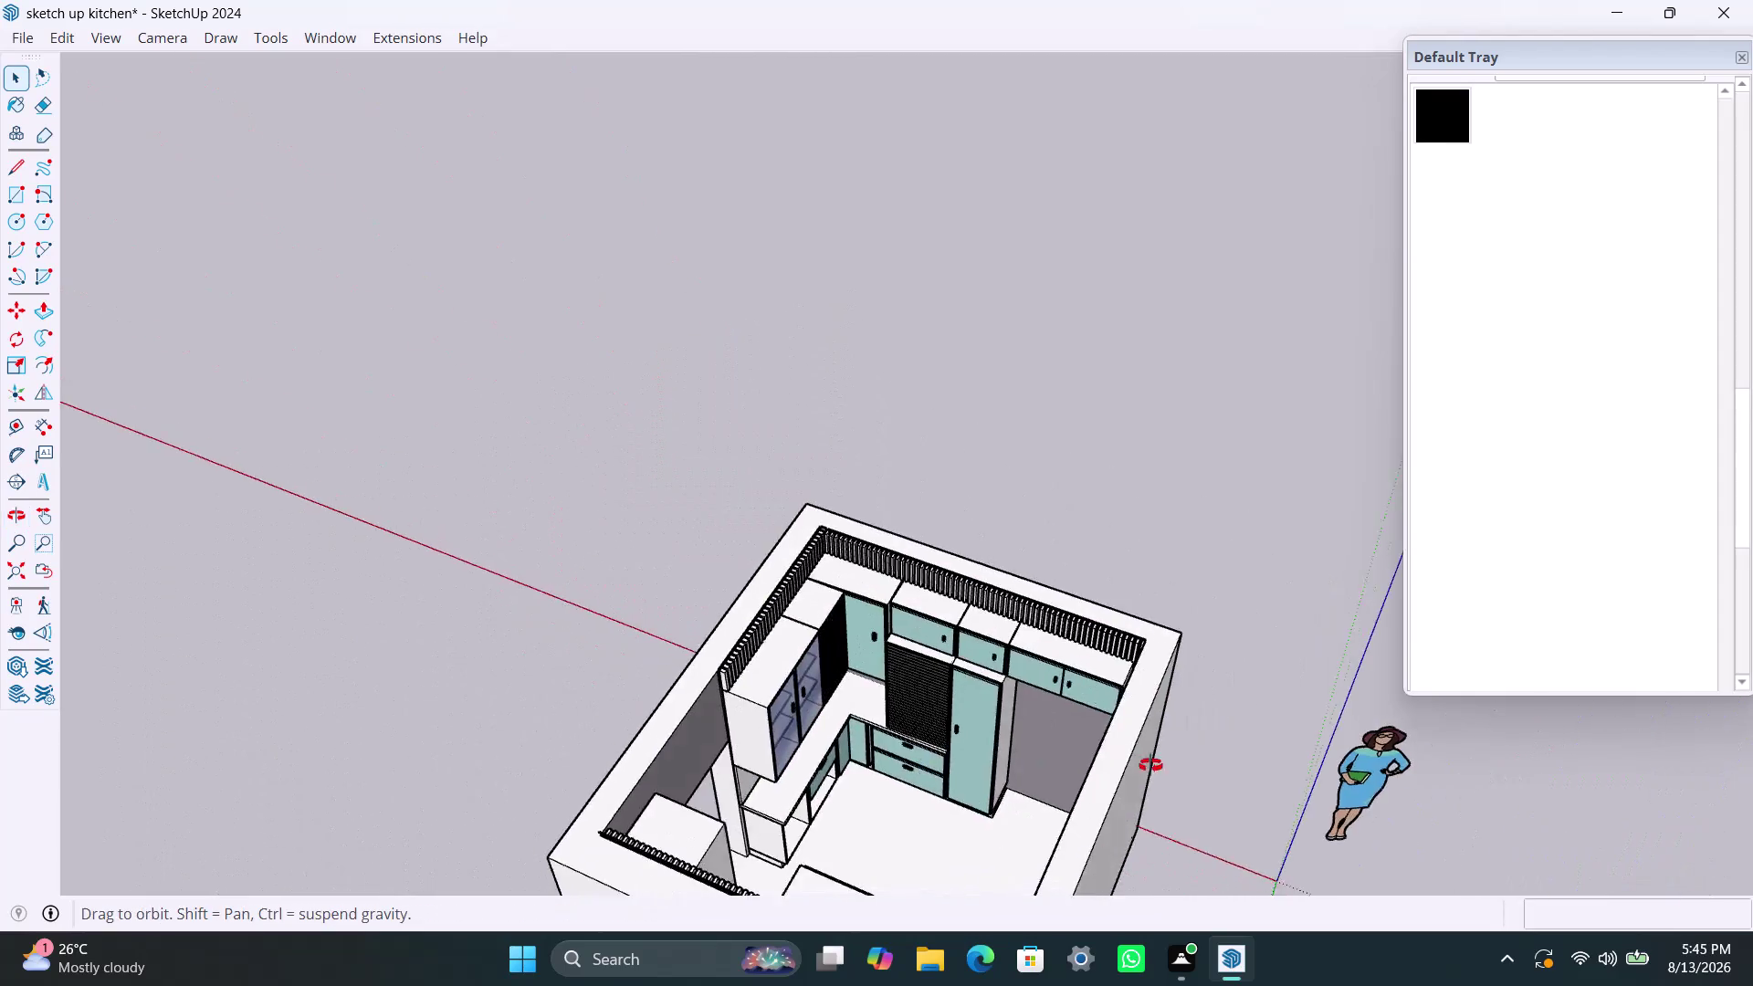
middle_drag(1101, 765, 1313, 711)
click(670, 569)
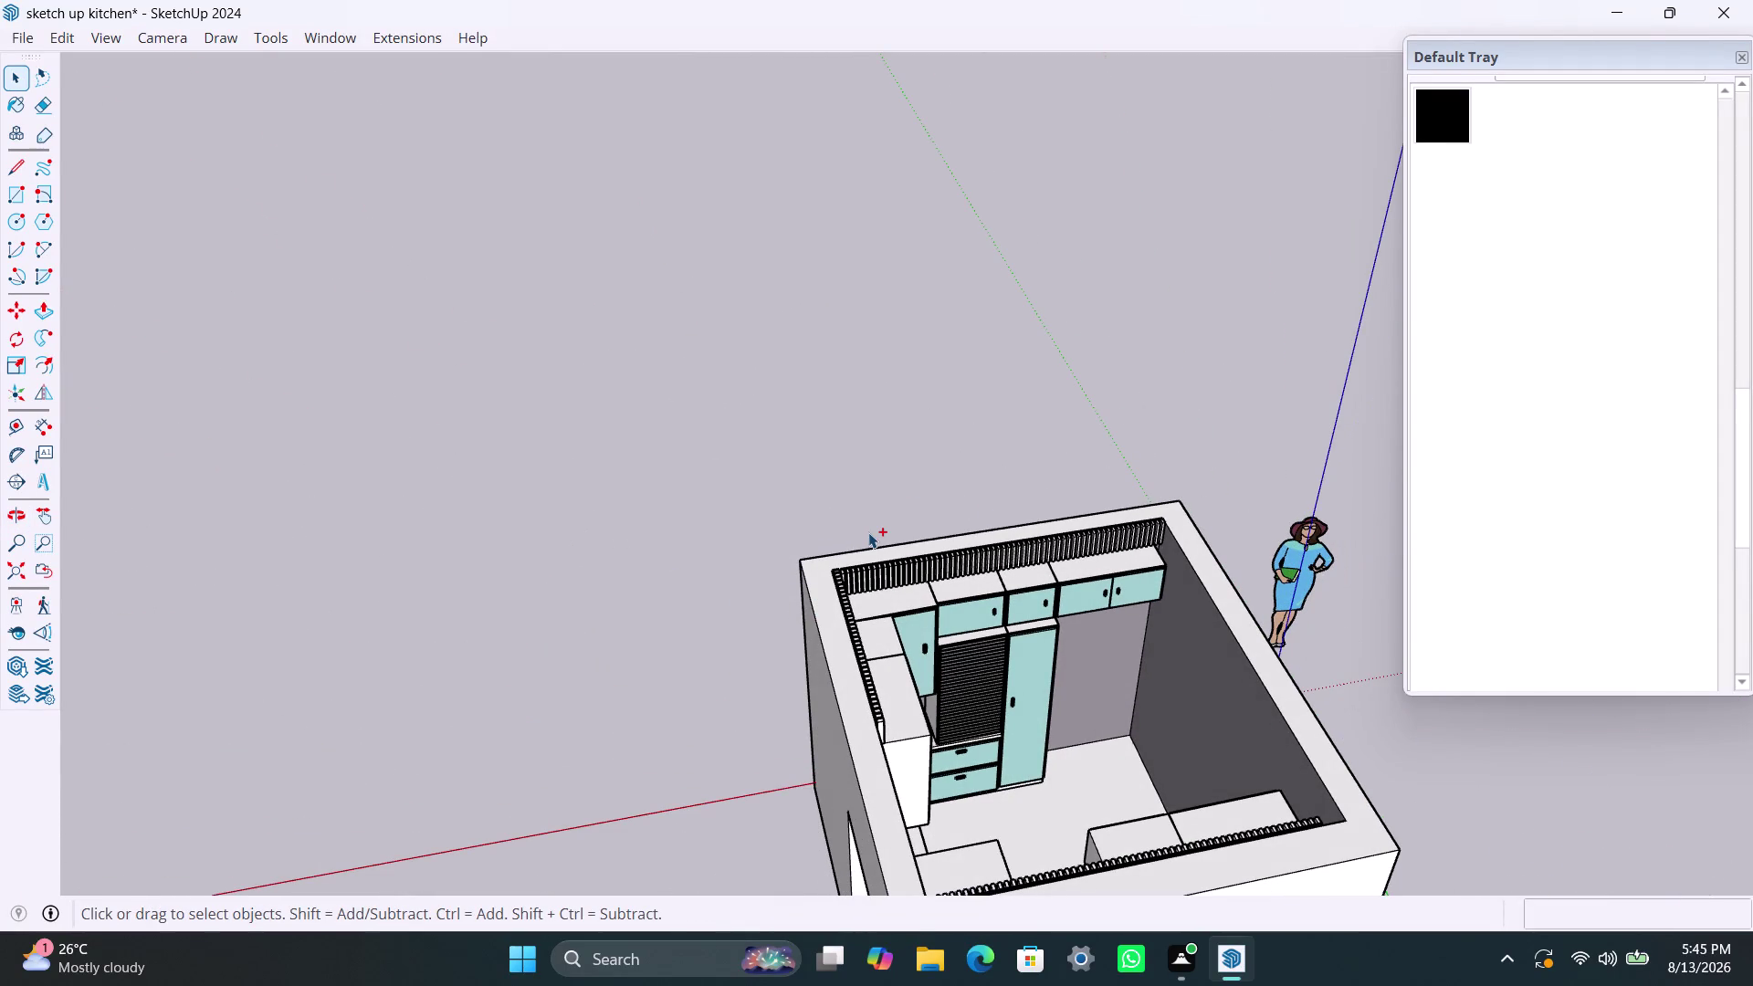
key(ctrl+s)
scroll(down, 3)
middle_drag(961, 742, 665, 415)
scroll(up, 3)
middle_drag(772, 340, 770, 631)
scroll(up, 3)
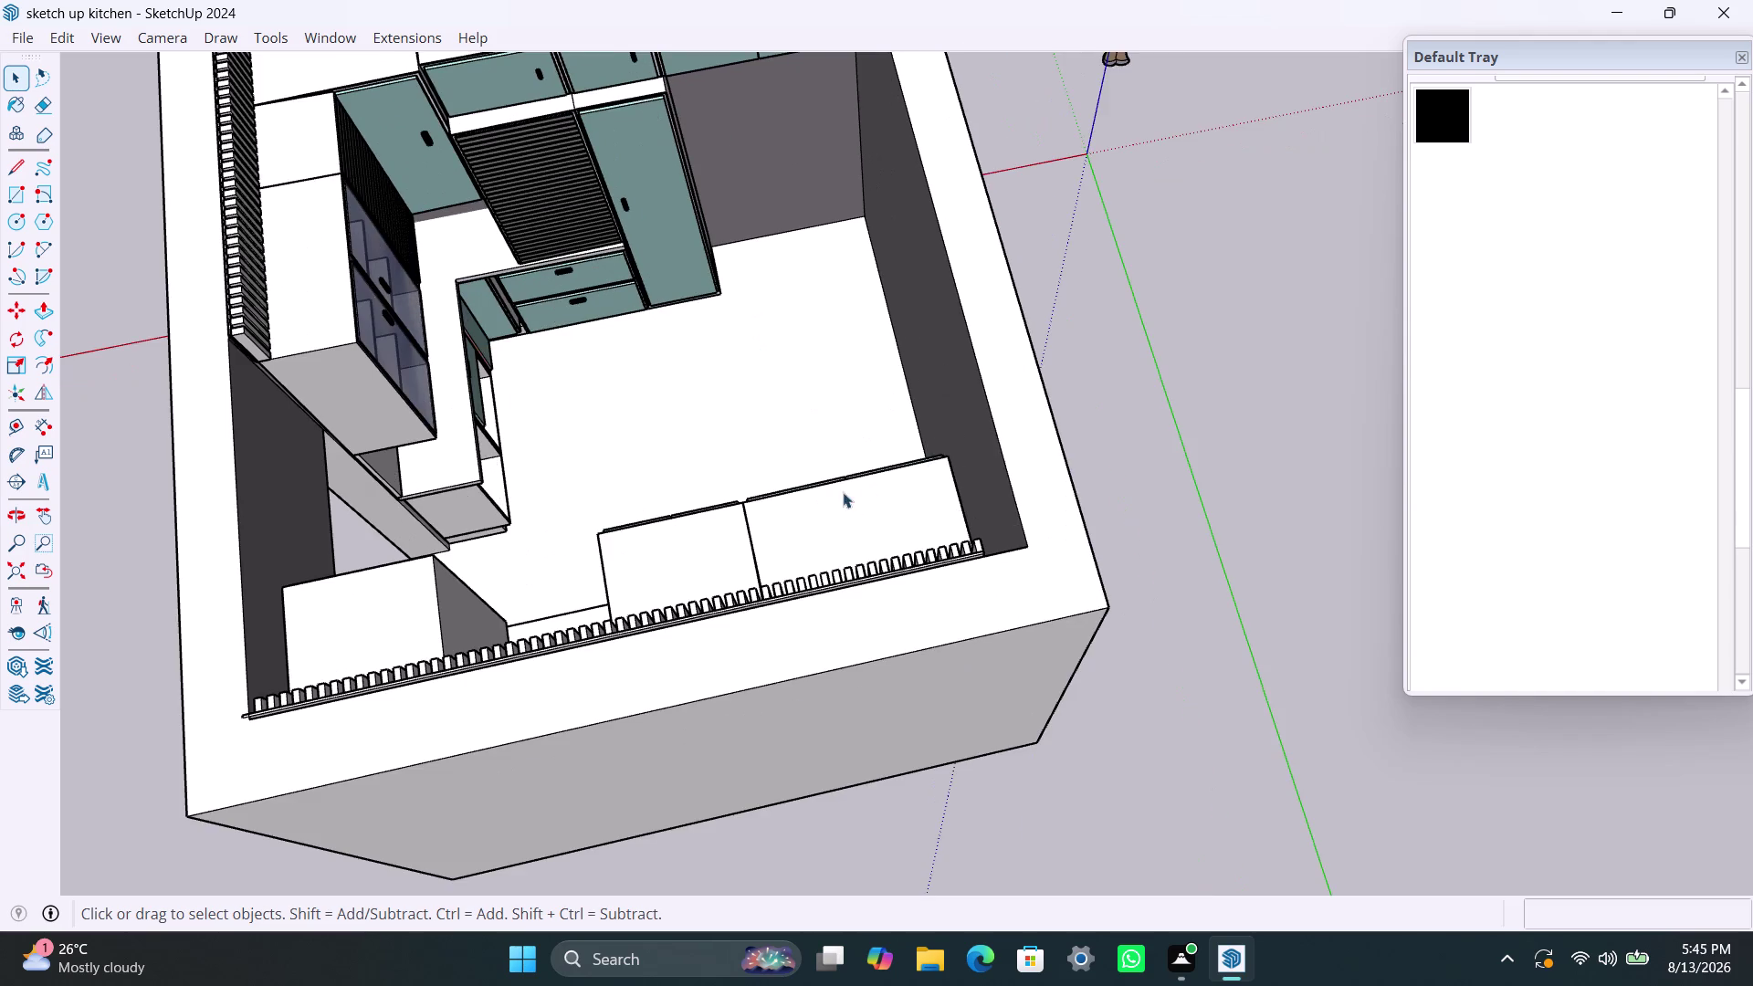
middle_drag(796, 501, 1229, 377)
scroll(down, 3)
middle_drag(654, 652, 1151, 384)
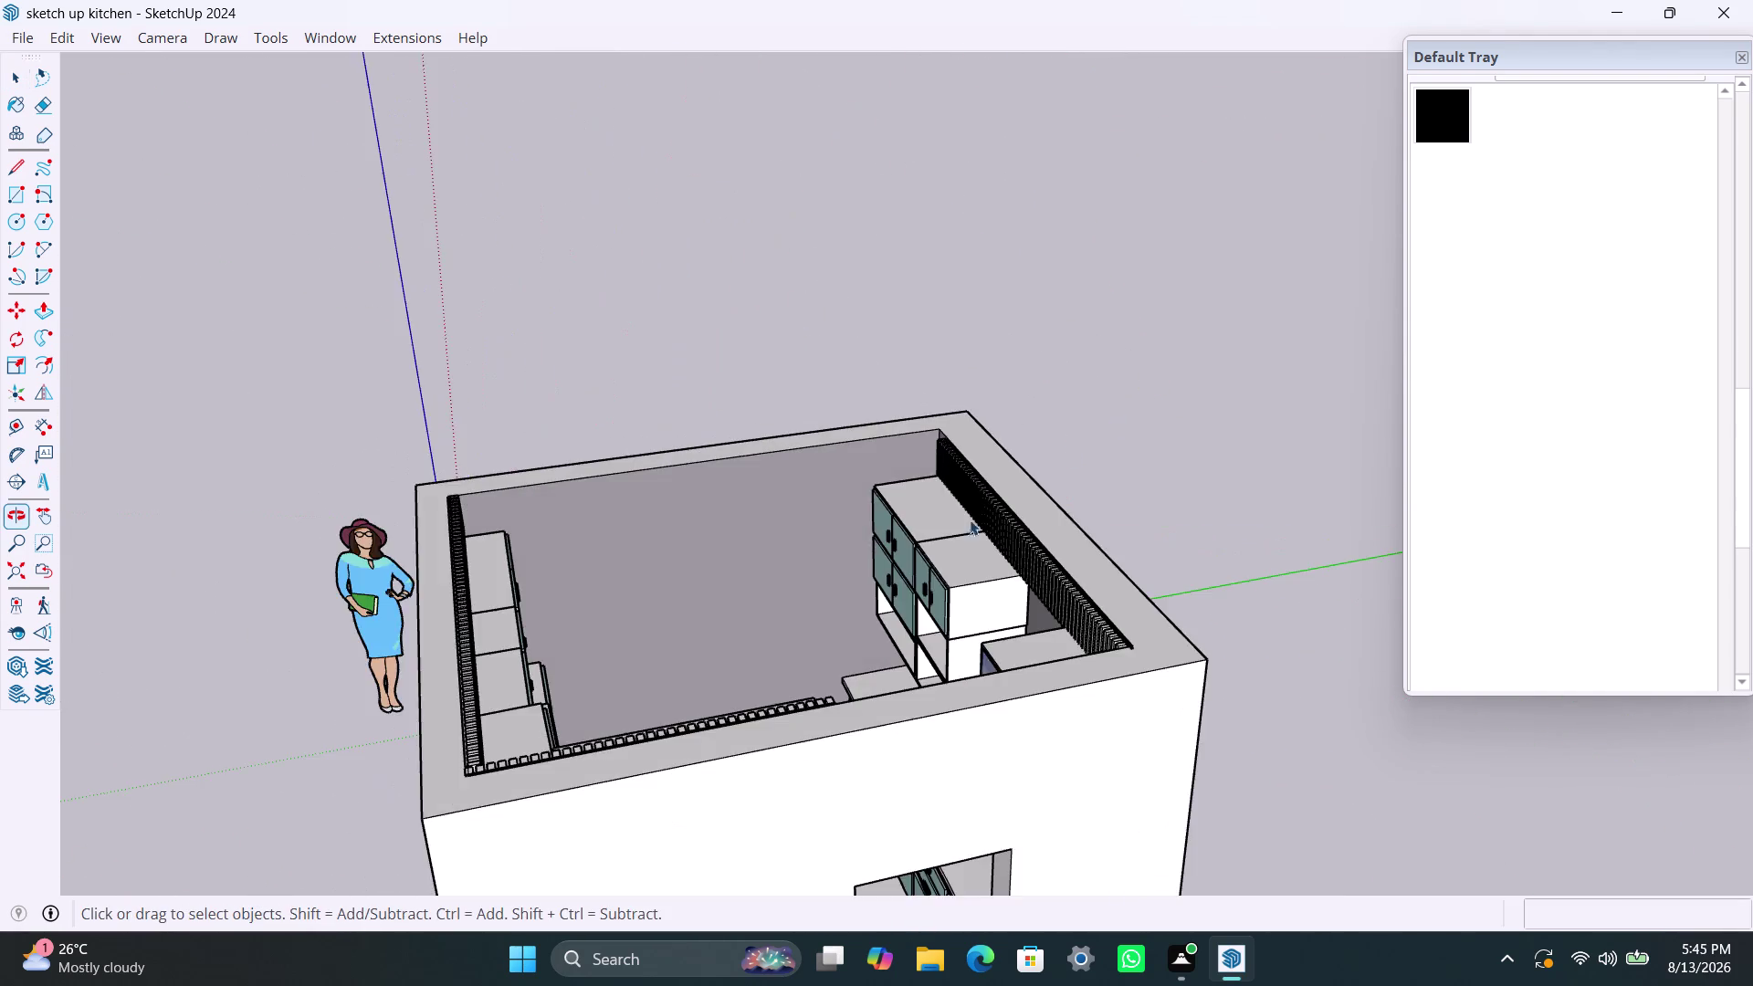
scroll(up, 3)
middle_drag(752, 679, 1361, 687)
scroll(up, 3)
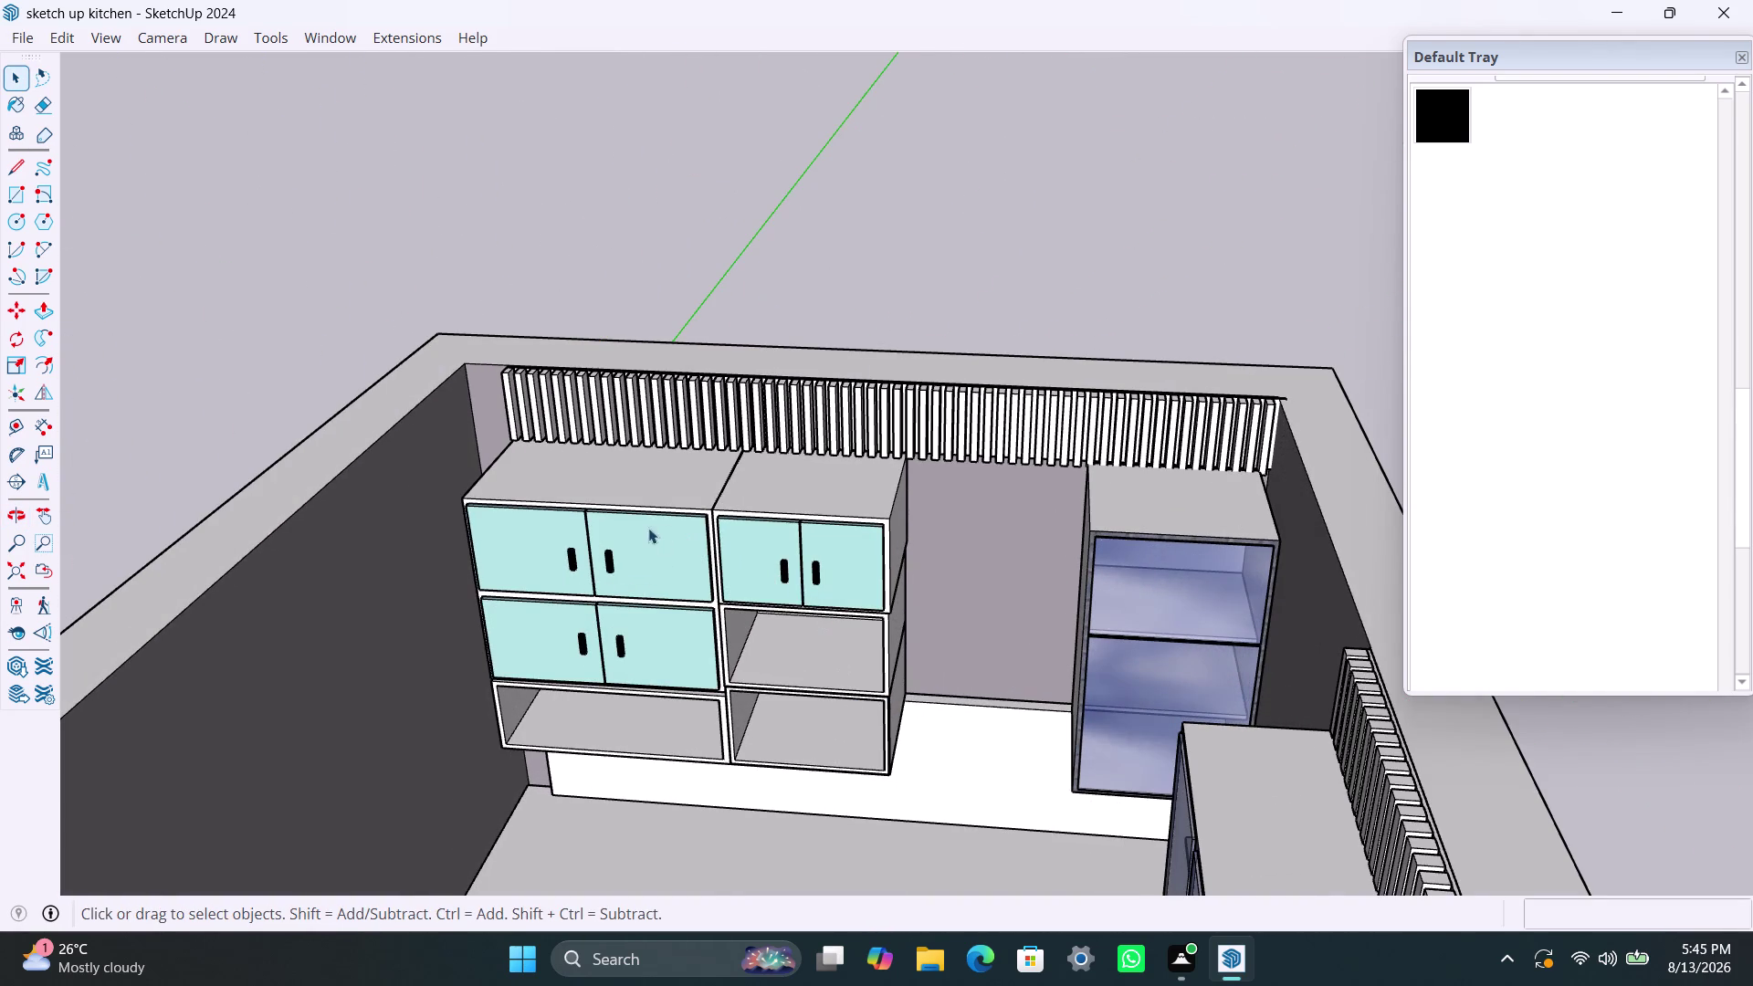
drag(1740, 464, 1747, 397)
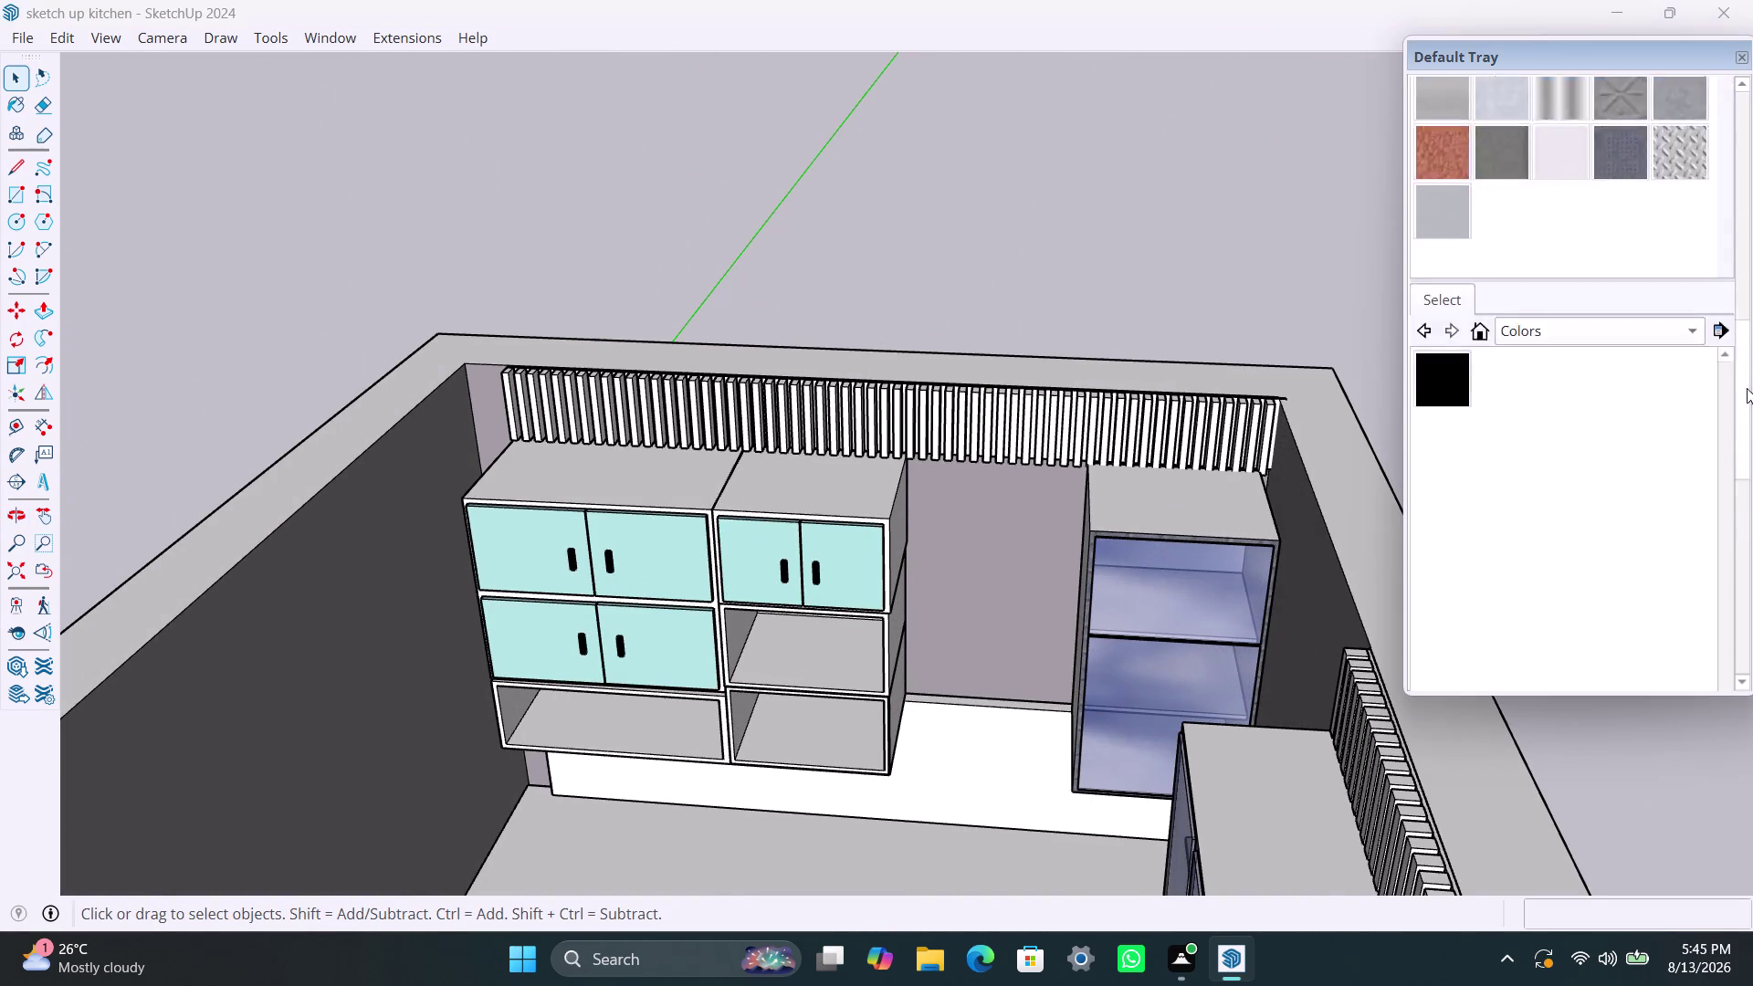
Enlarge the Materials panel, switch to the Wood collection, and pick a brown wood swatch.
drag(1747, 397, 1747, 300)
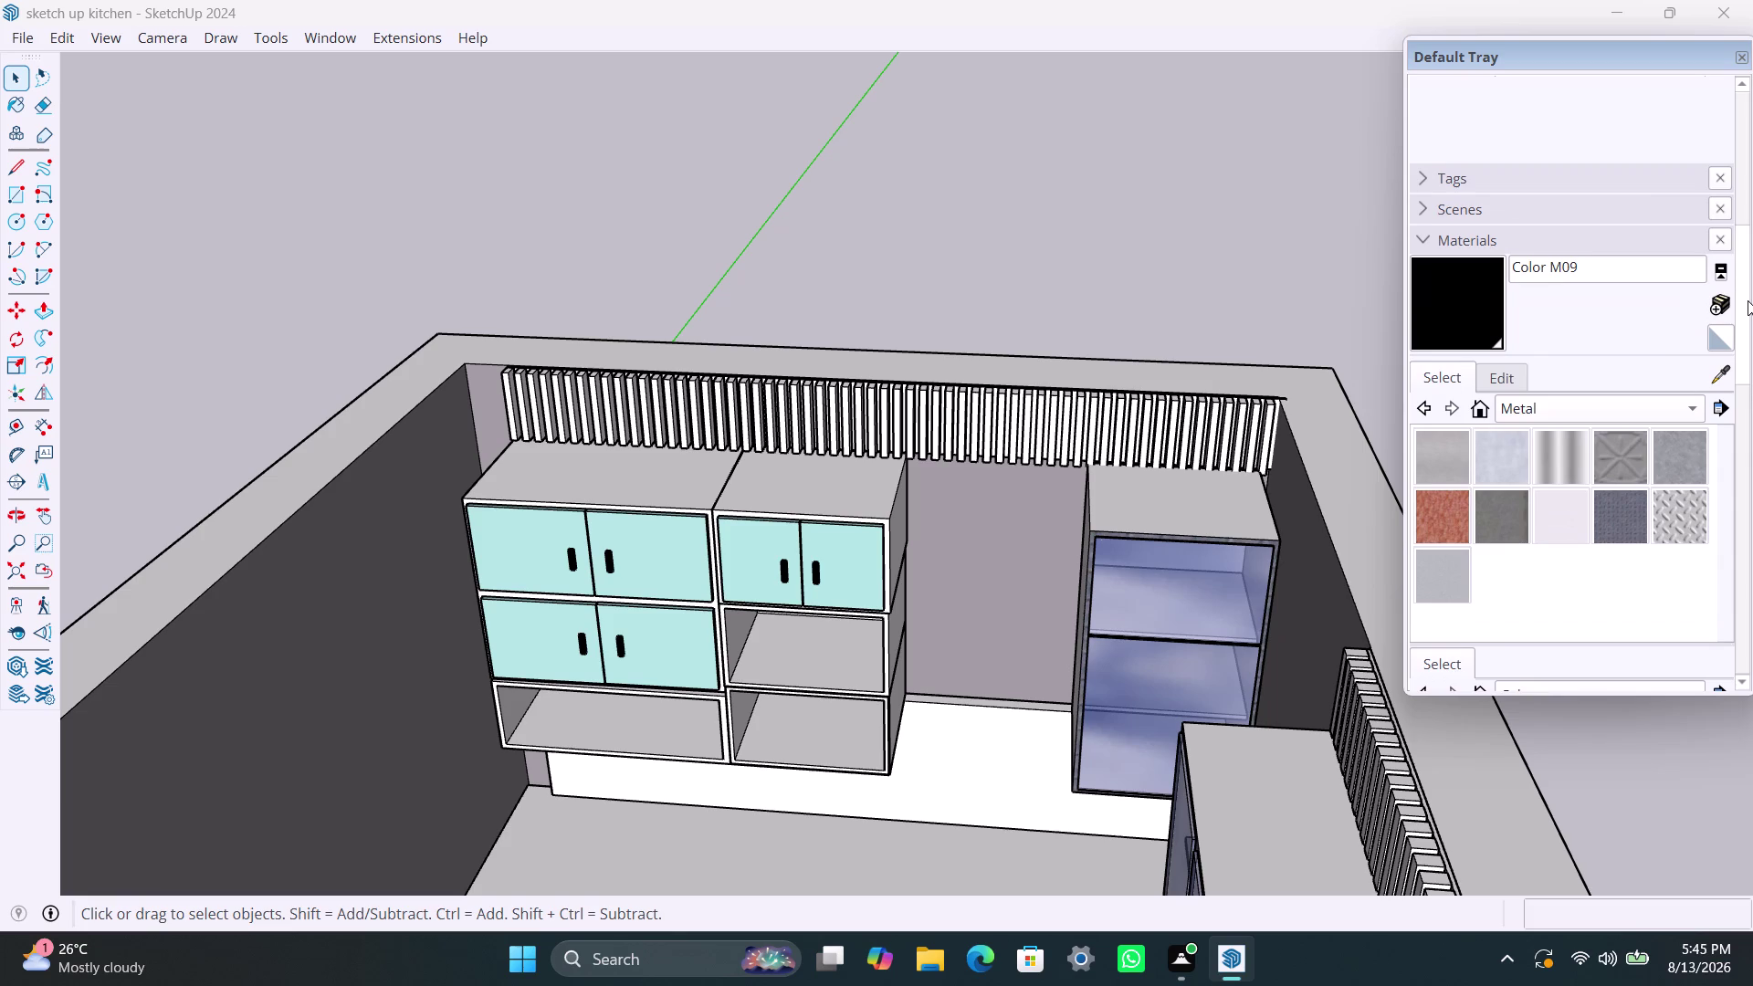
drag(1748, 300, 1748, 300)
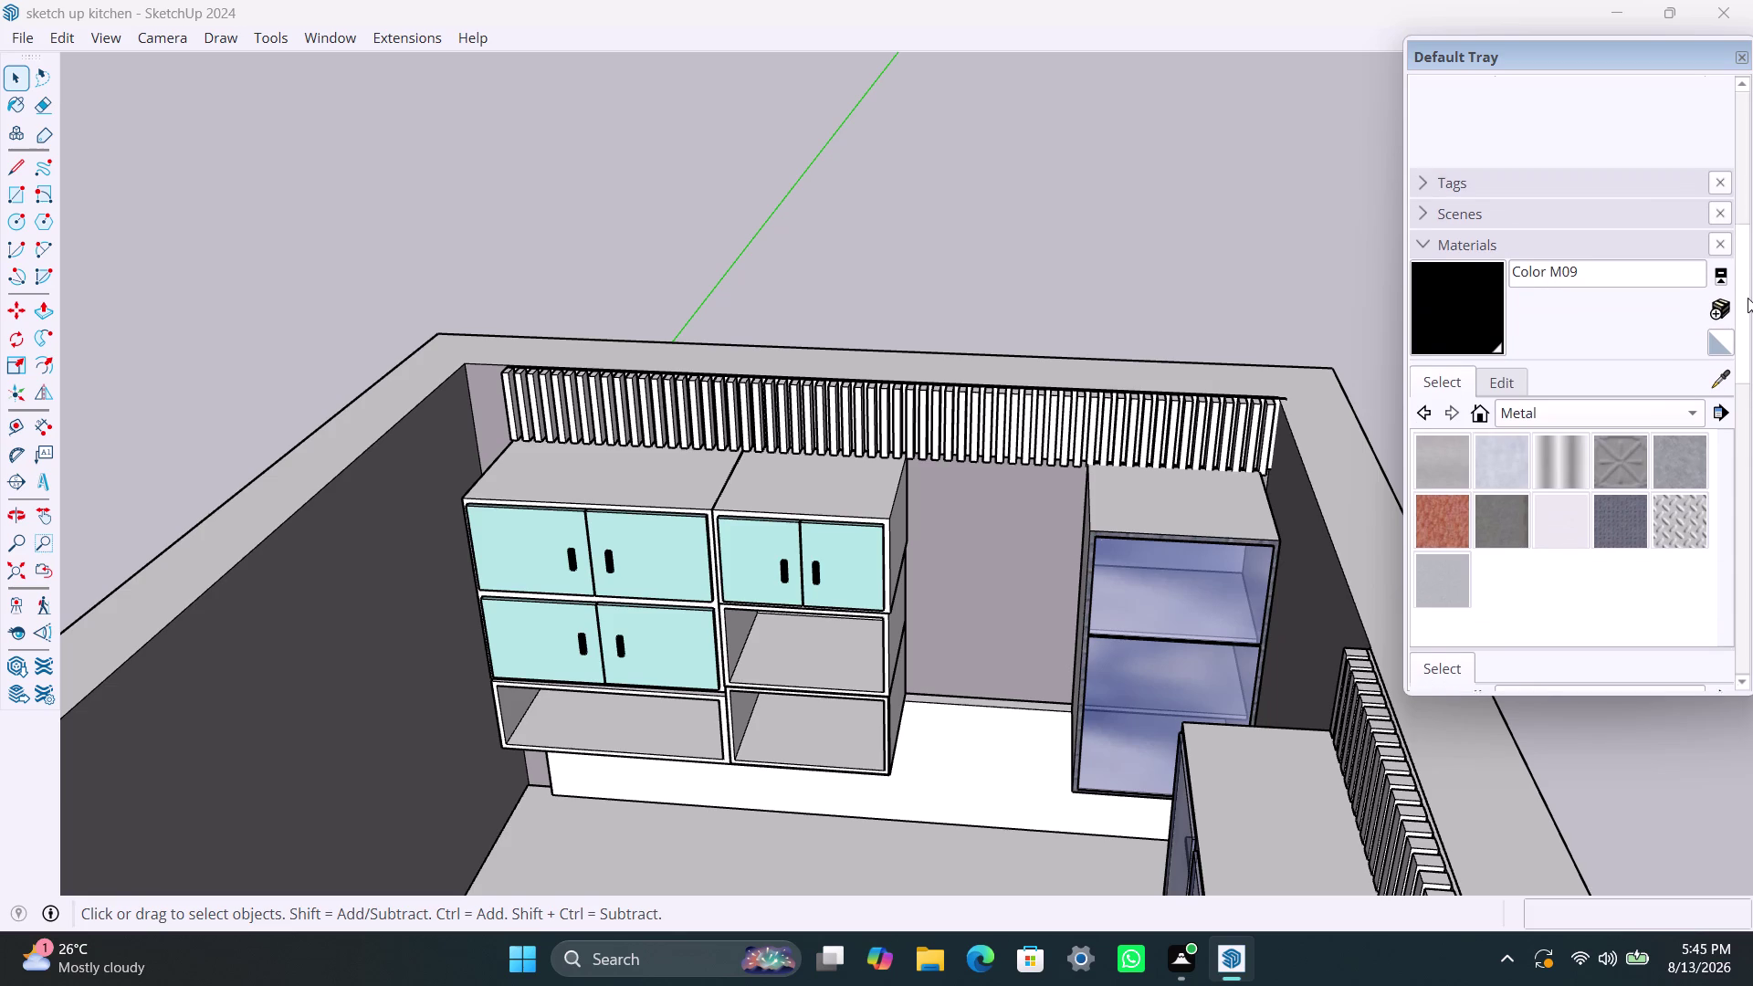
drag(1748, 299, 1748, 286)
click(1564, 469)
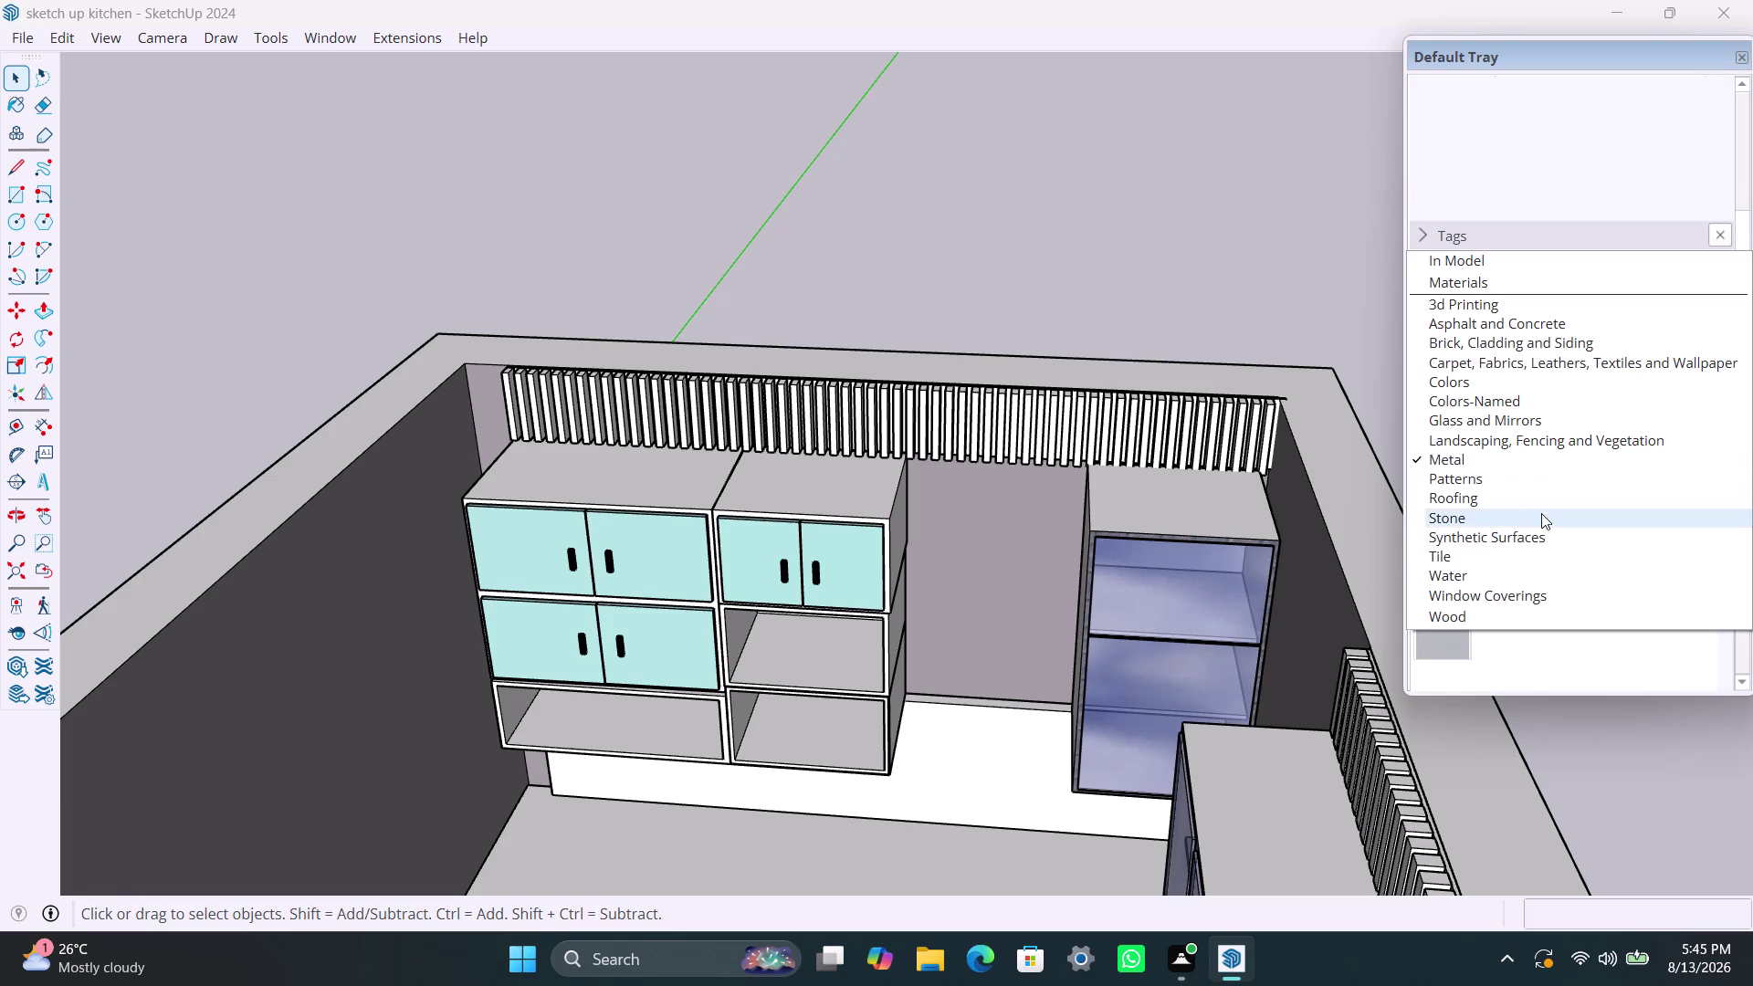
click(1486, 622)
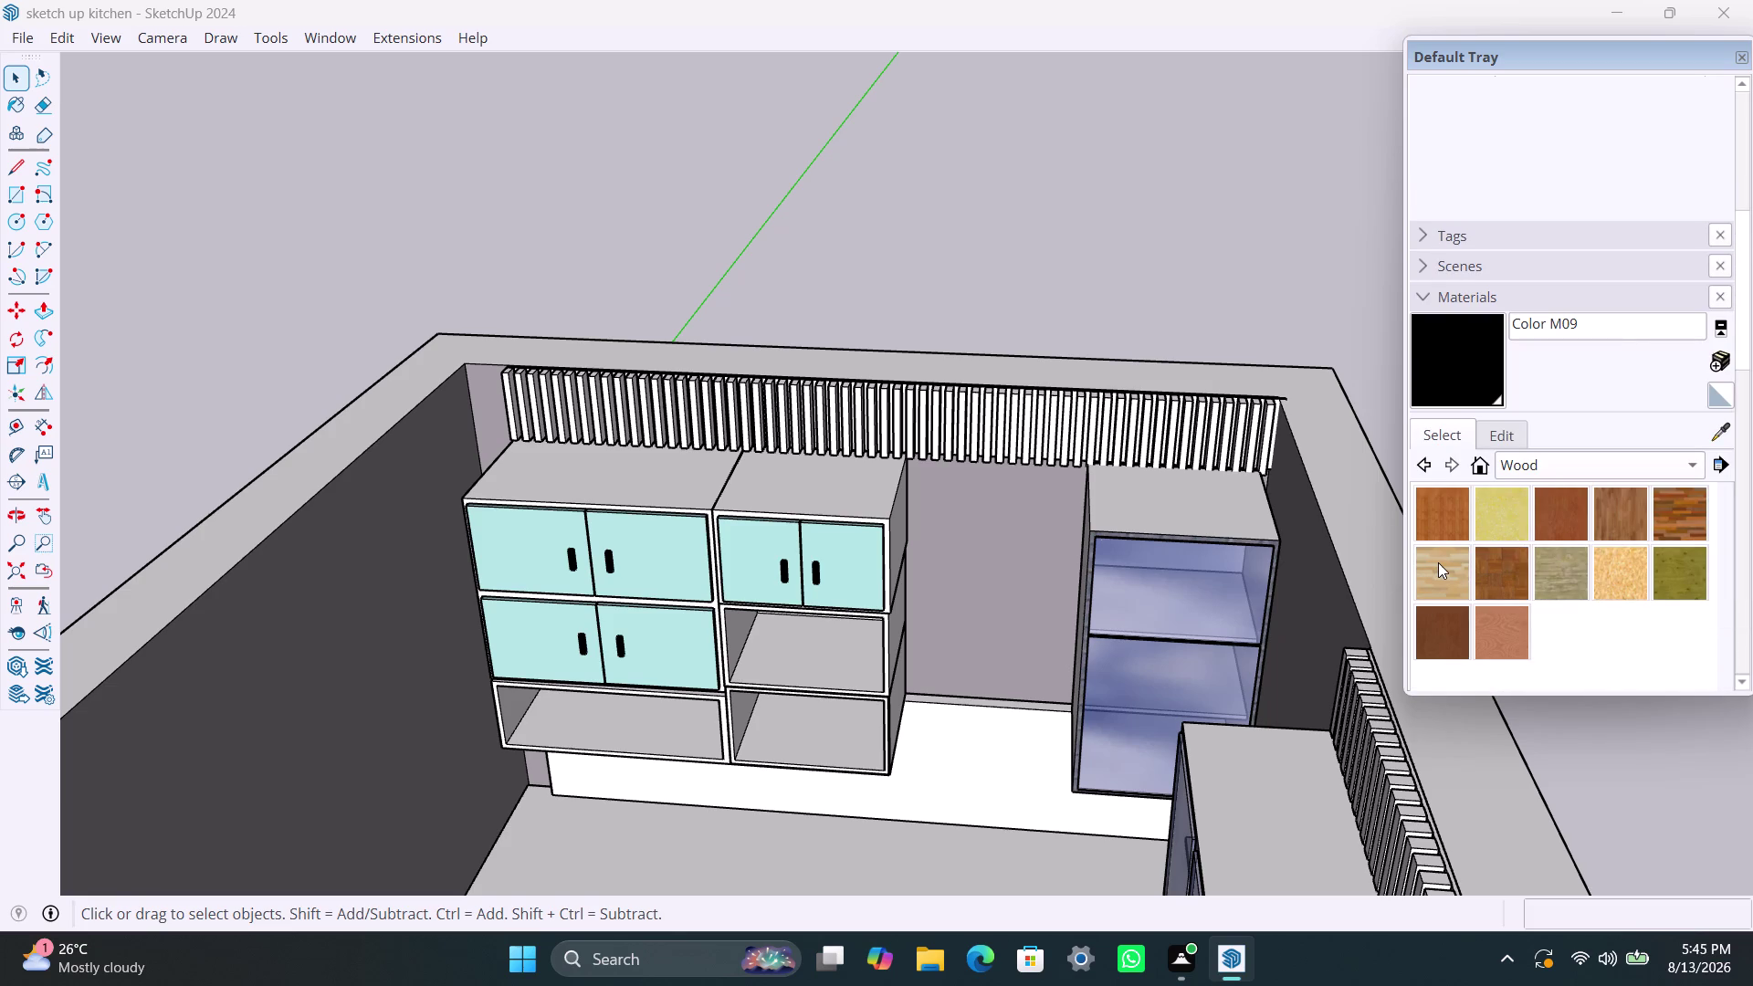
click(1454, 631)
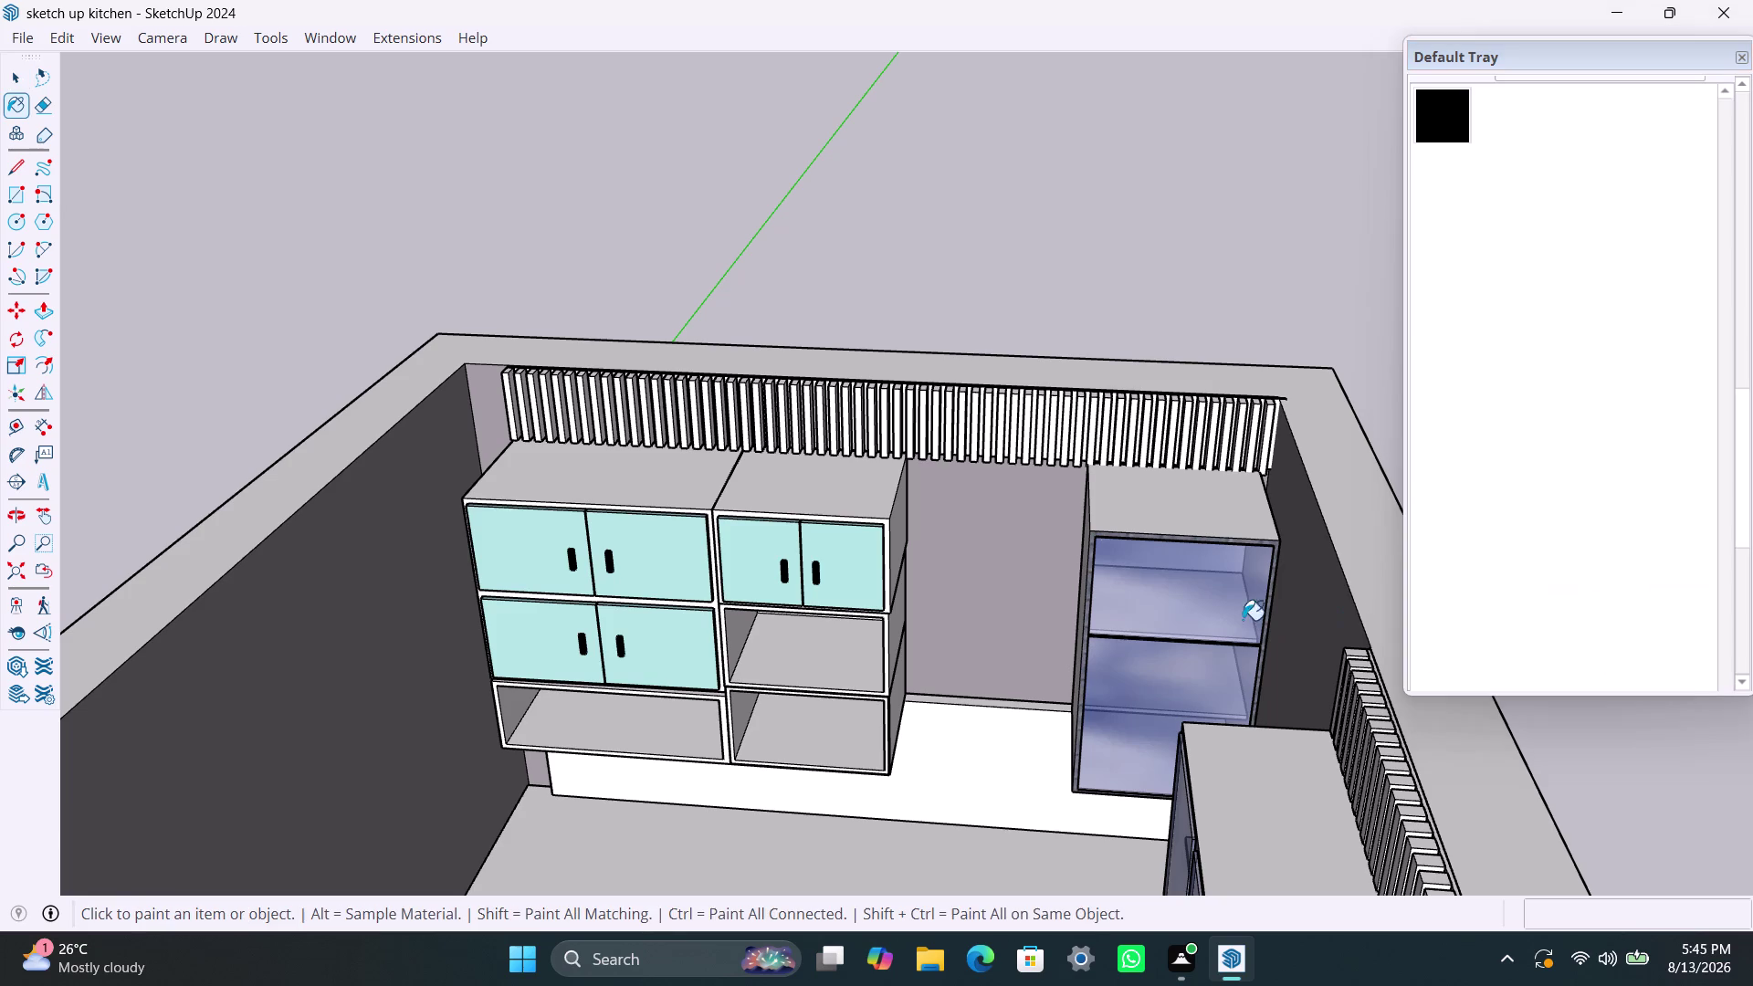
Paint the first seventeen back-wall slats, left to right, with the brown wood material.
scroll(up, 3)
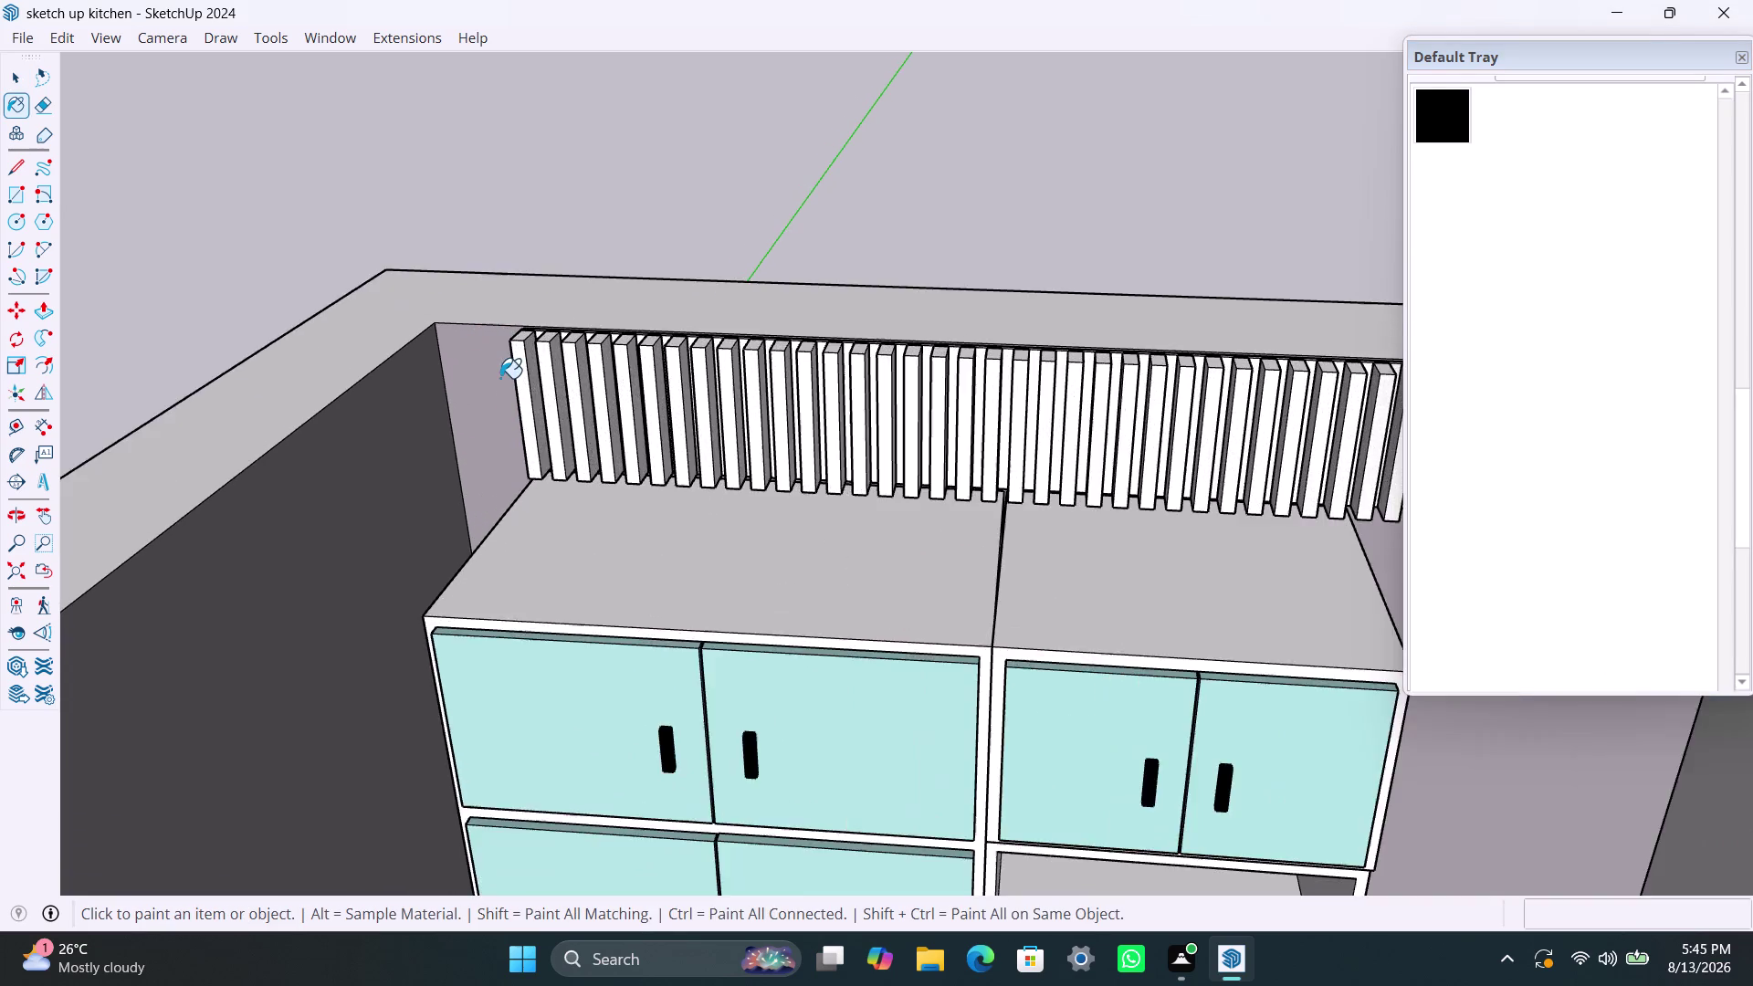
scroll(up, 3)
click(537, 318)
click(589, 324)
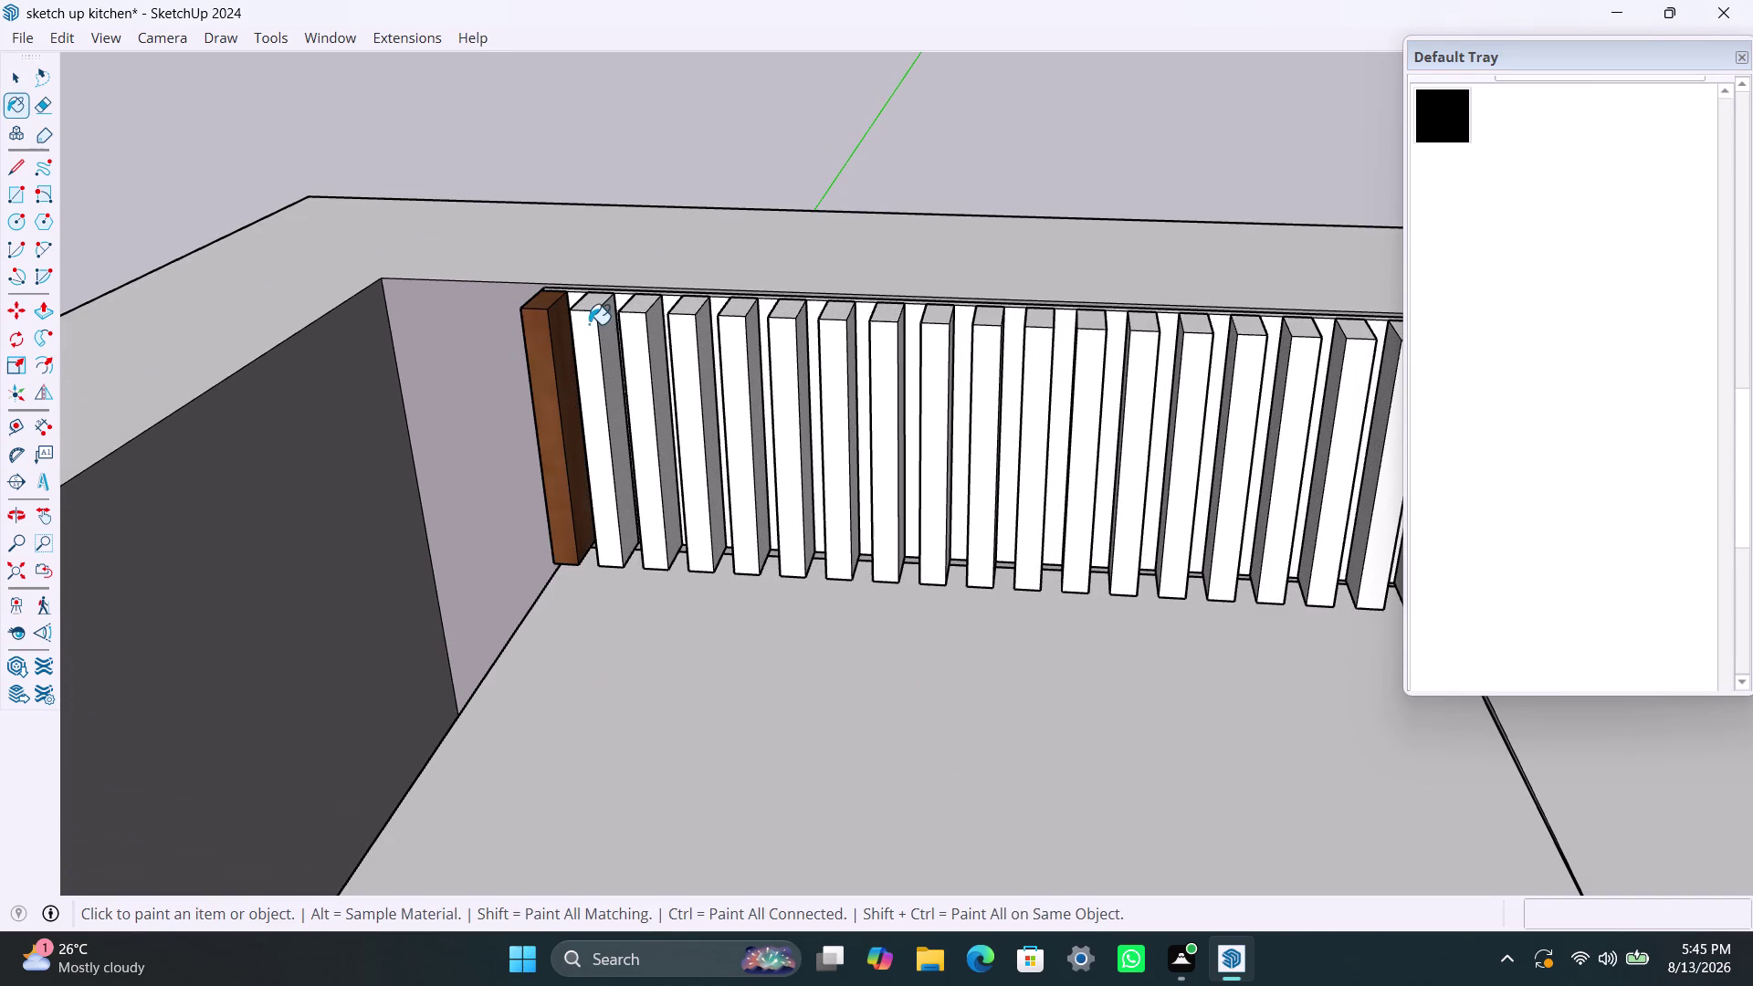
click(633, 327)
click(680, 322)
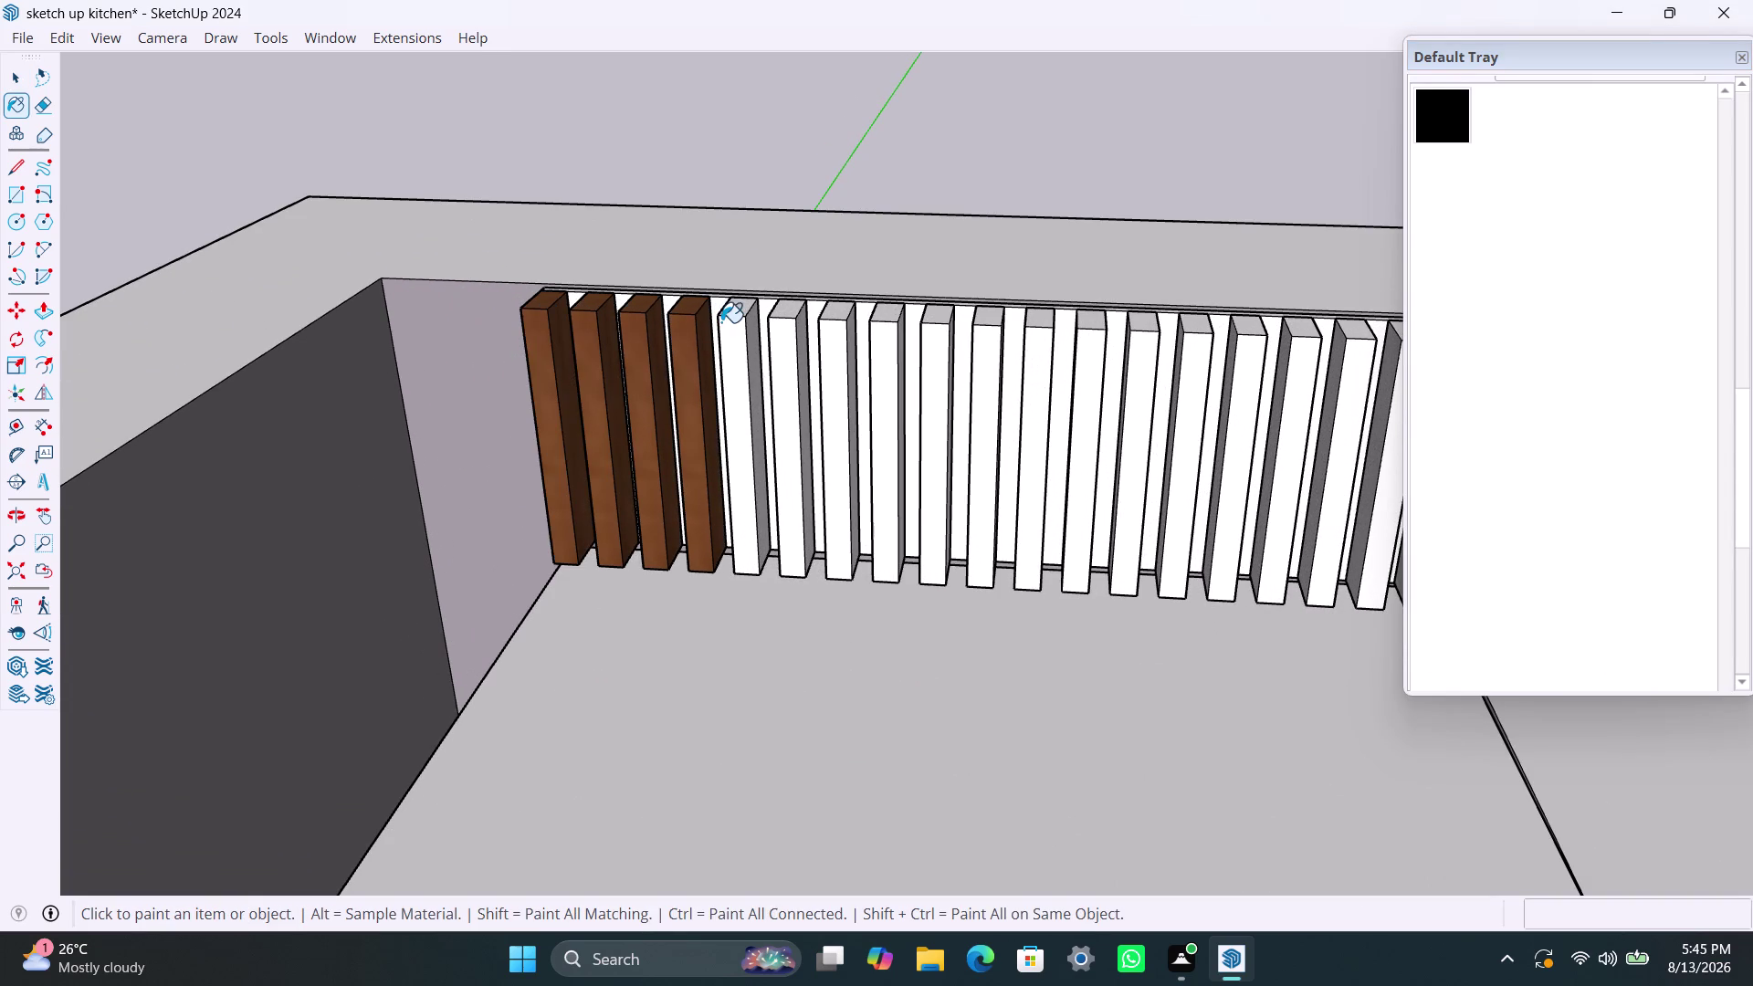
click(727, 322)
click(781, 332)
click(831, 333)
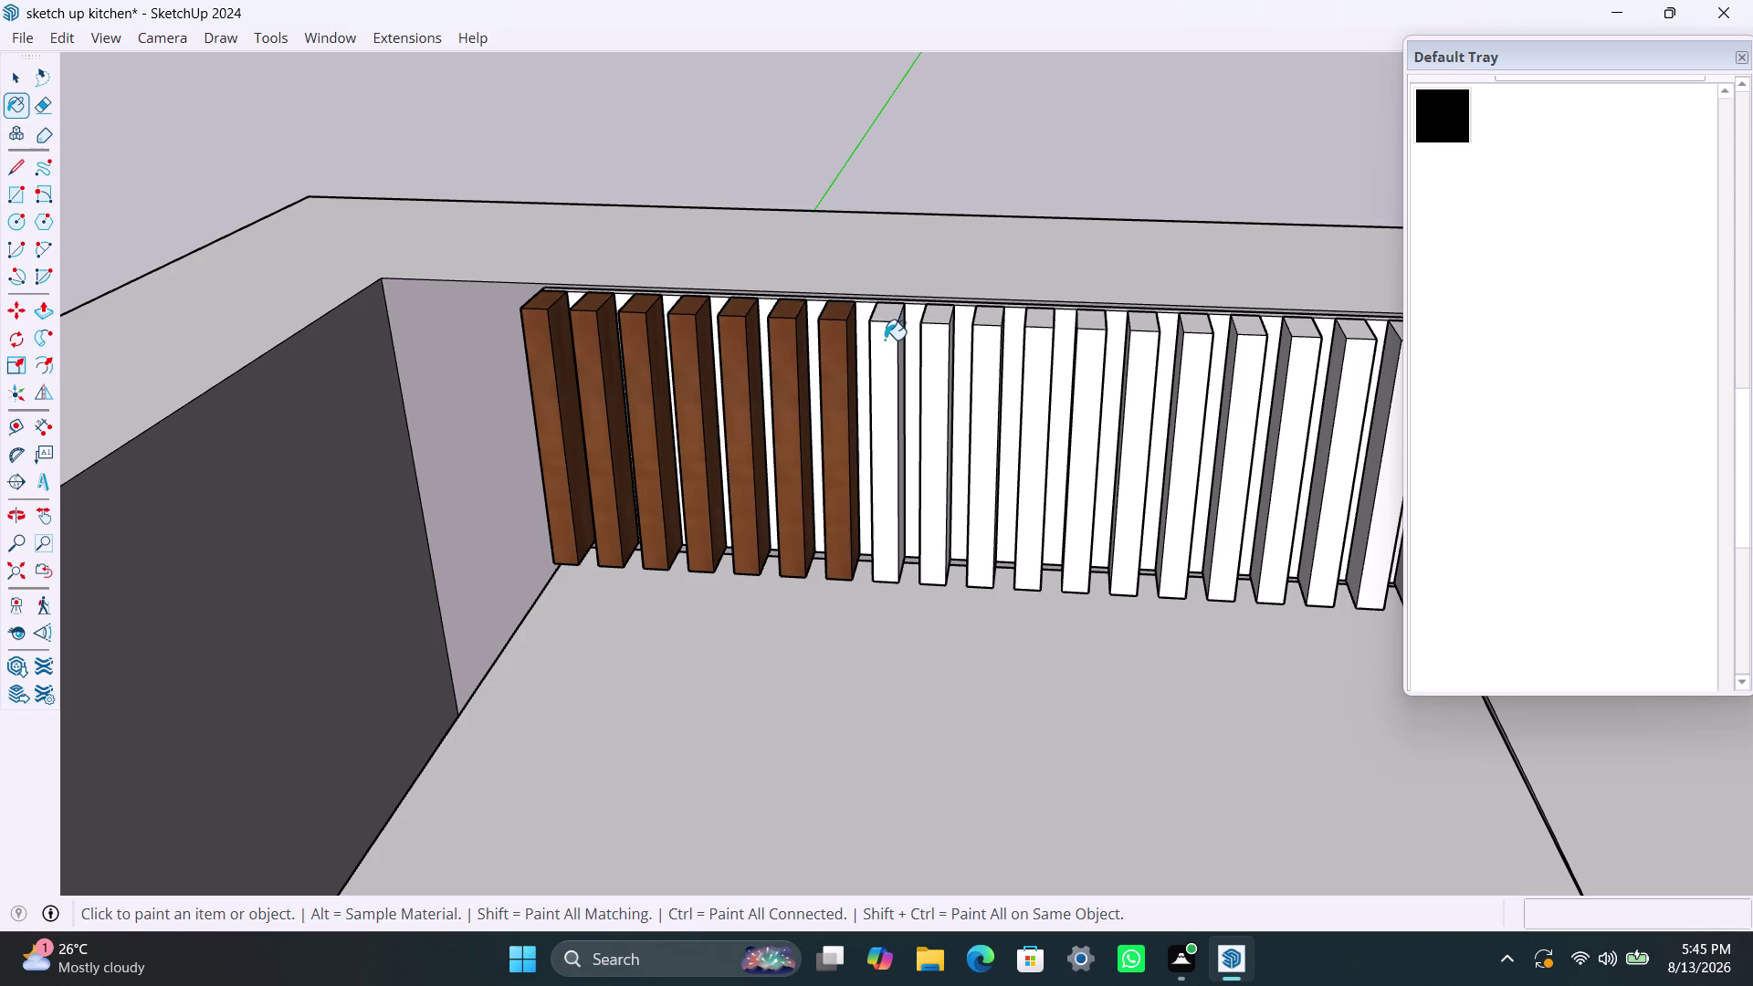
click(884, 340)
click(937, 339)
click(983, 339)
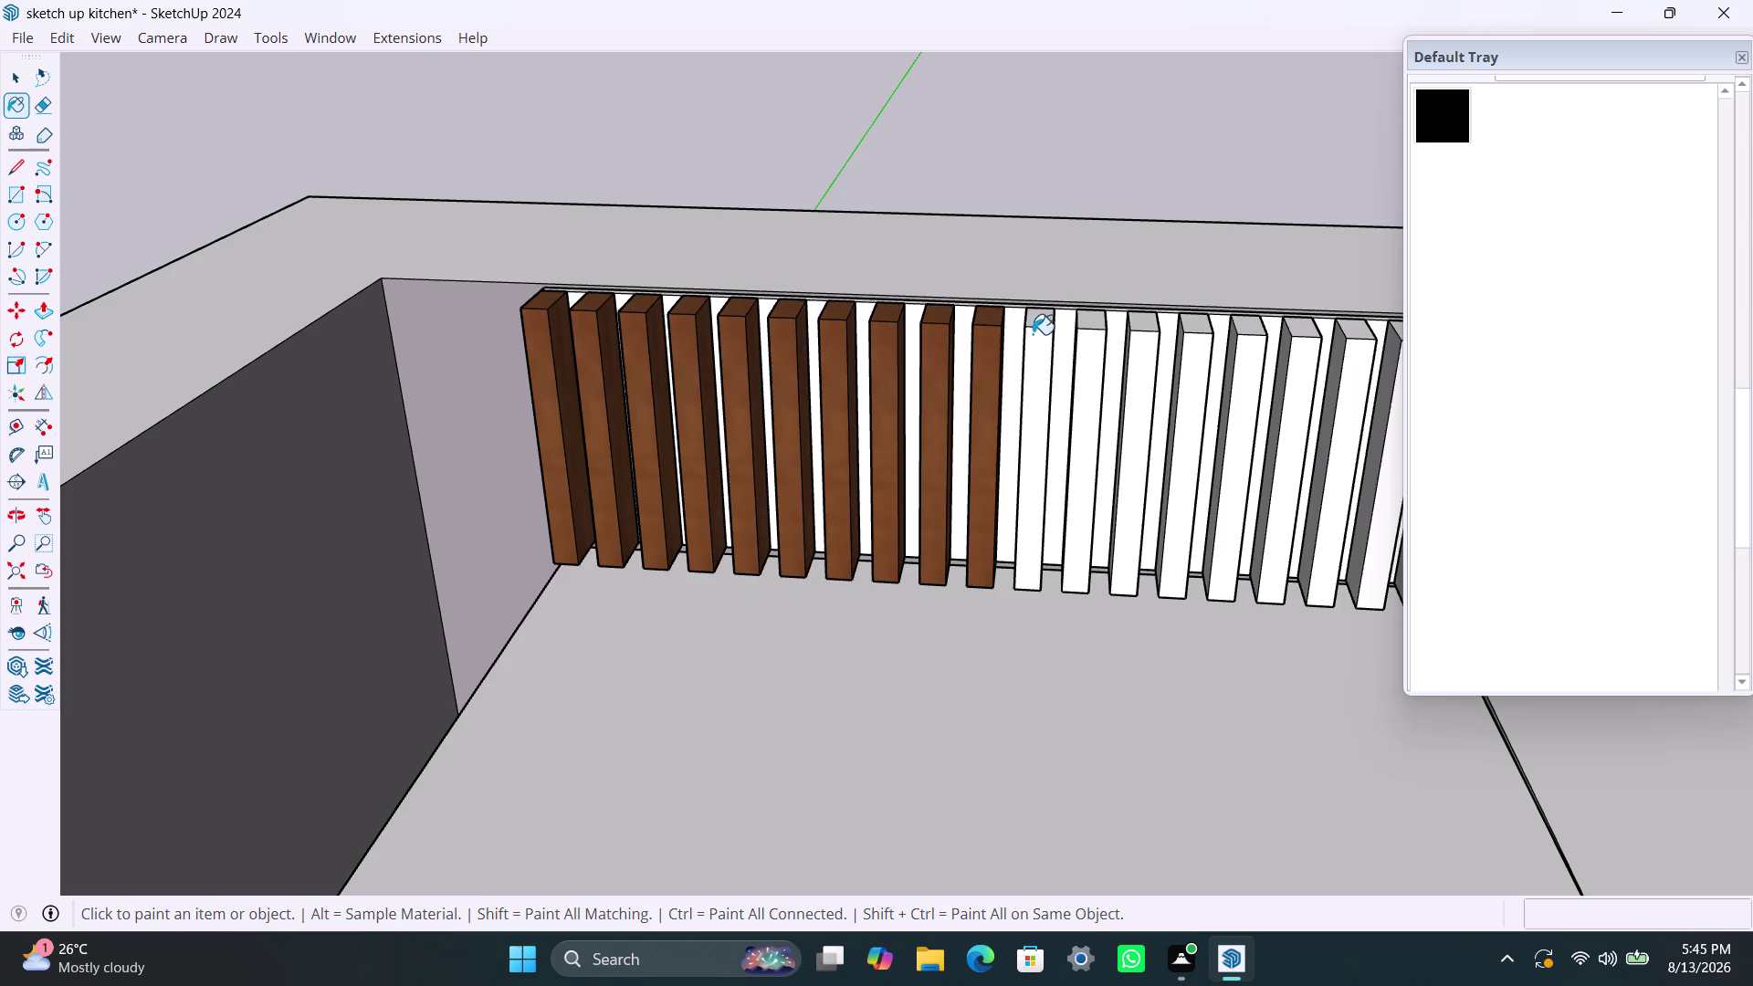
click(1037, 333)
click(1085, 337)
click(1135, 338)
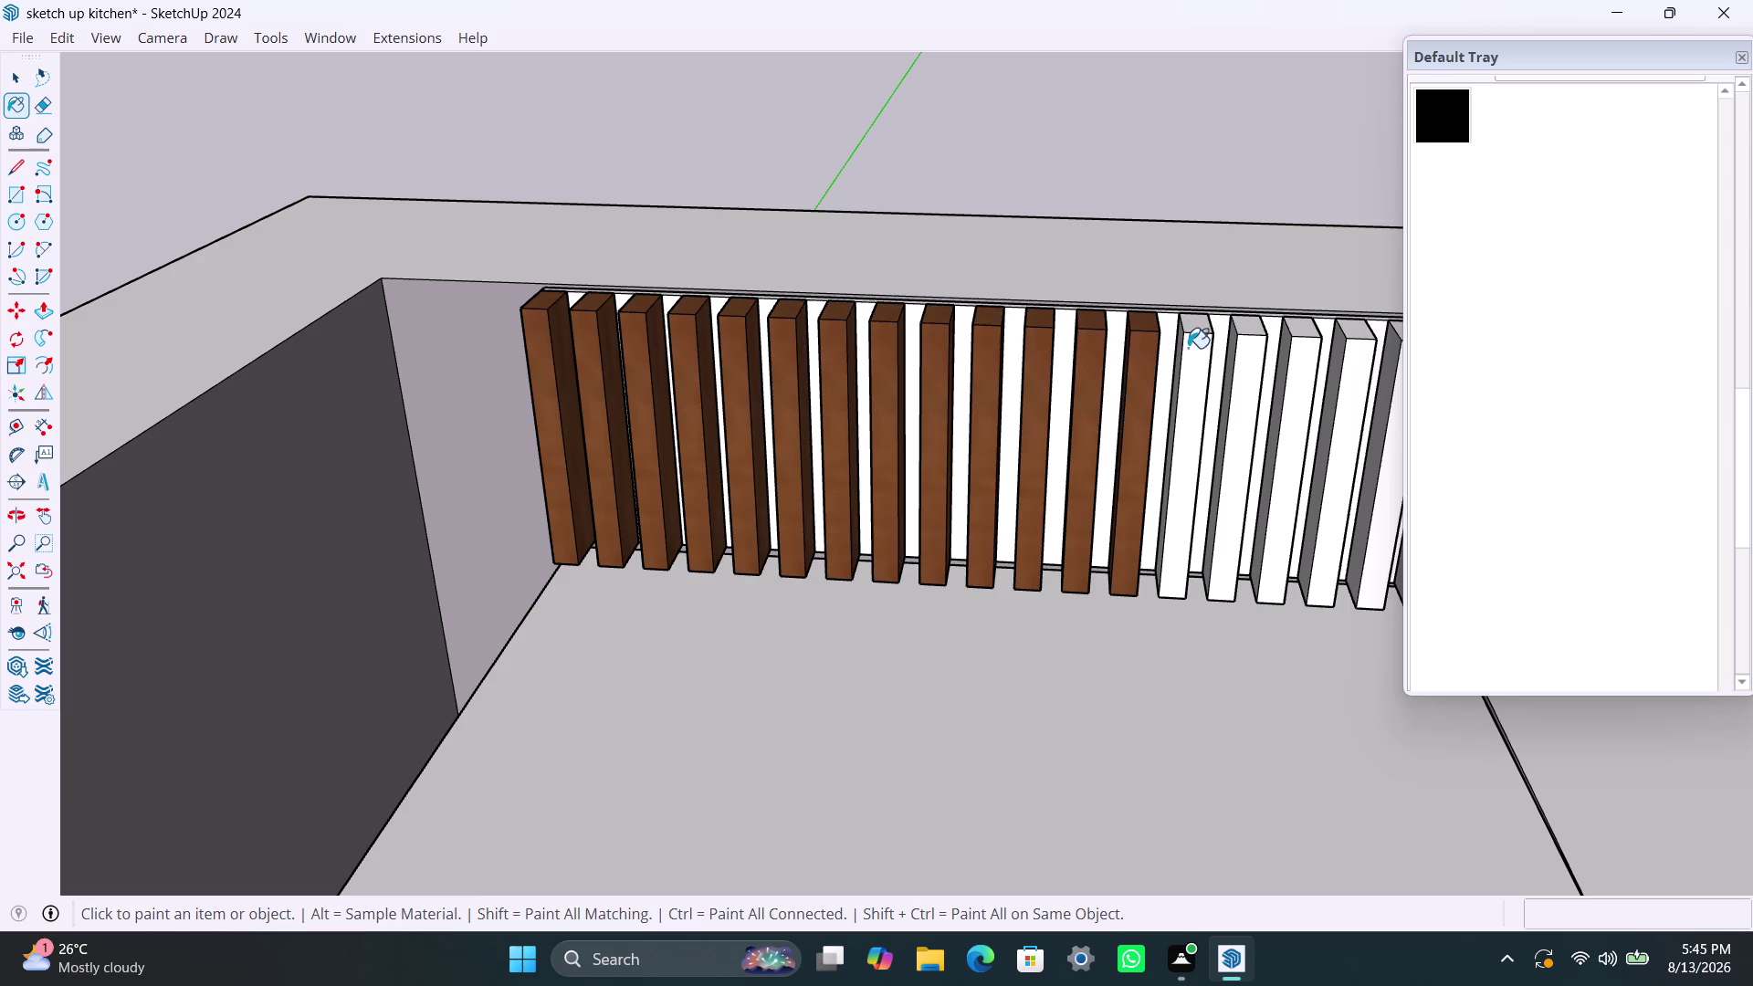
click(1191, 346)
click(1254, 344)
click(1297, 336)
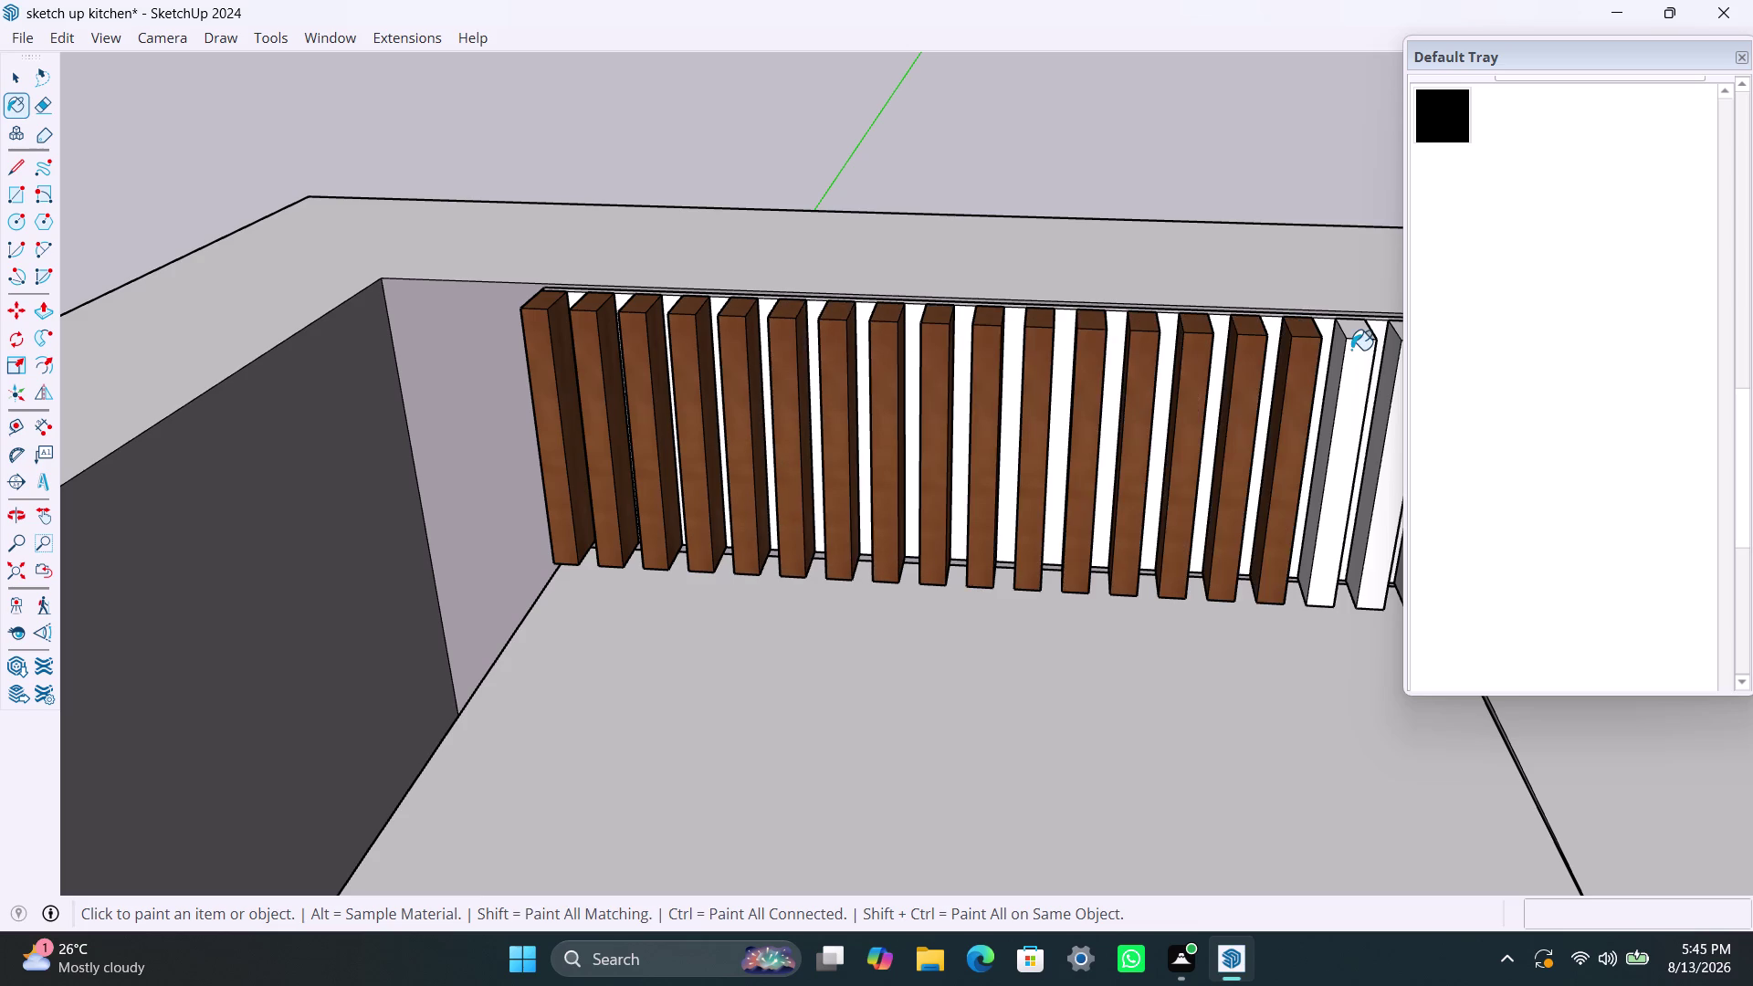
click(1351, 350)
Move along the wall and paint the next twelve white slats brown wood.
scroll(down, 3)
scroll(down, 3)
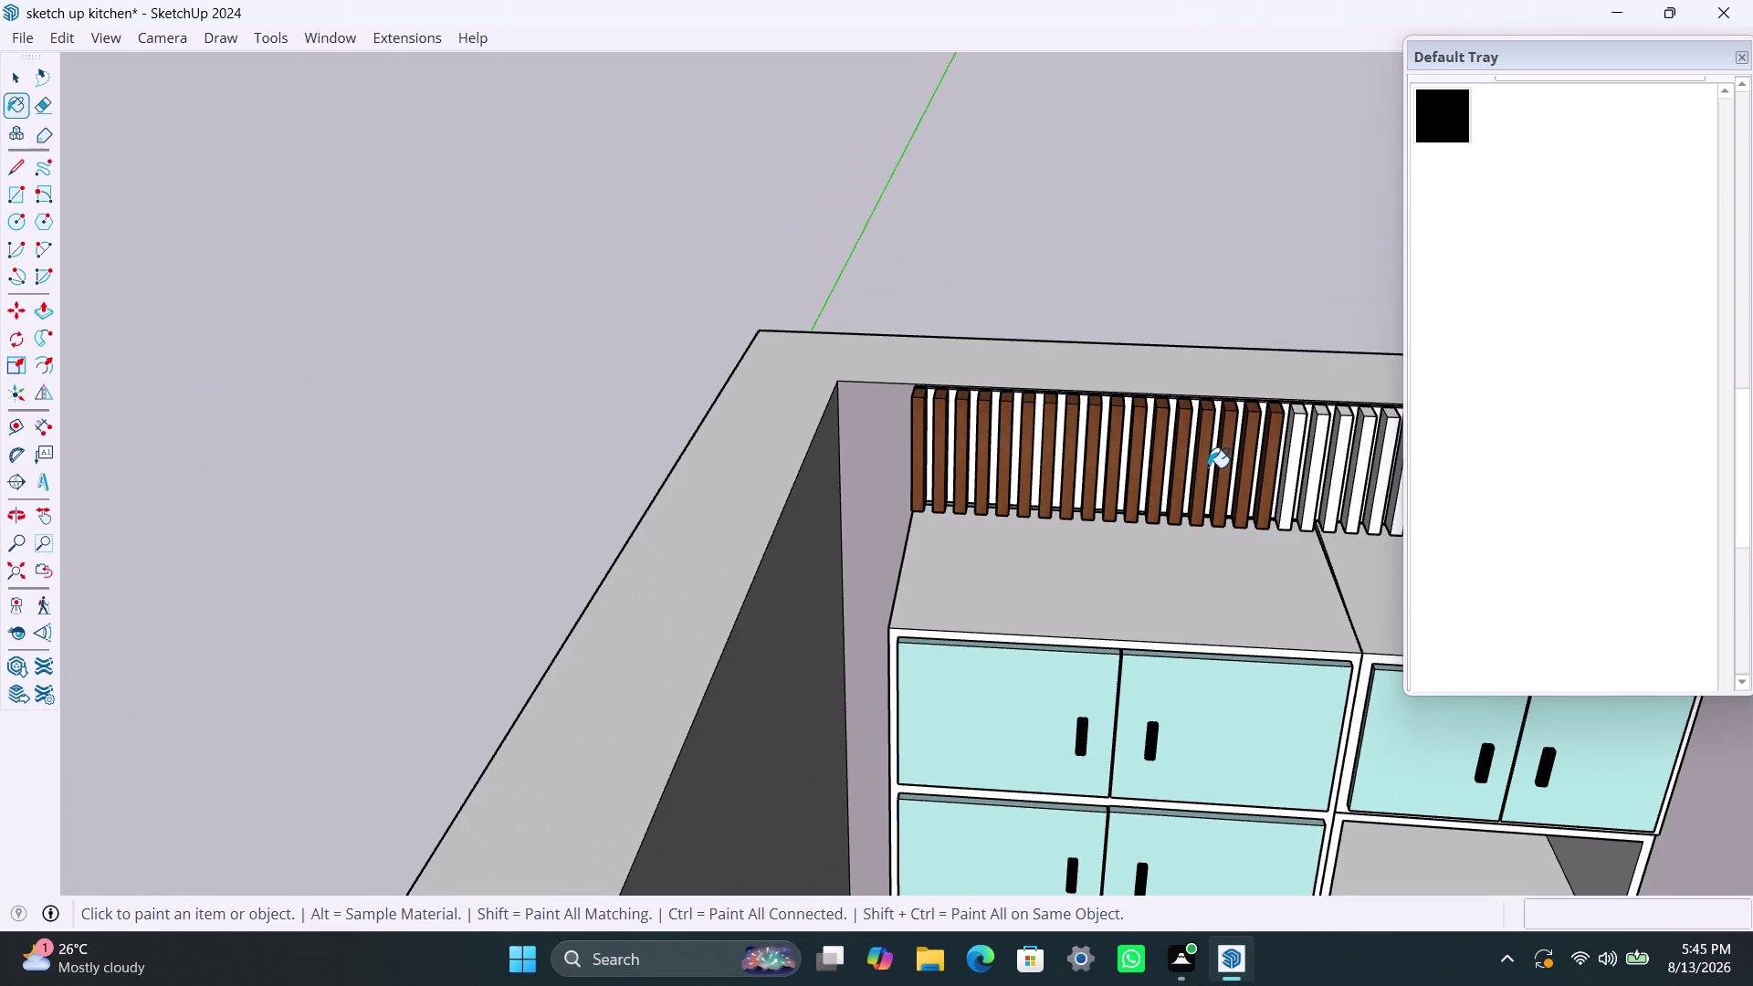
middle_drag(1209, 469, 730, 466)
scroll(up, 3)
click(816, 381)
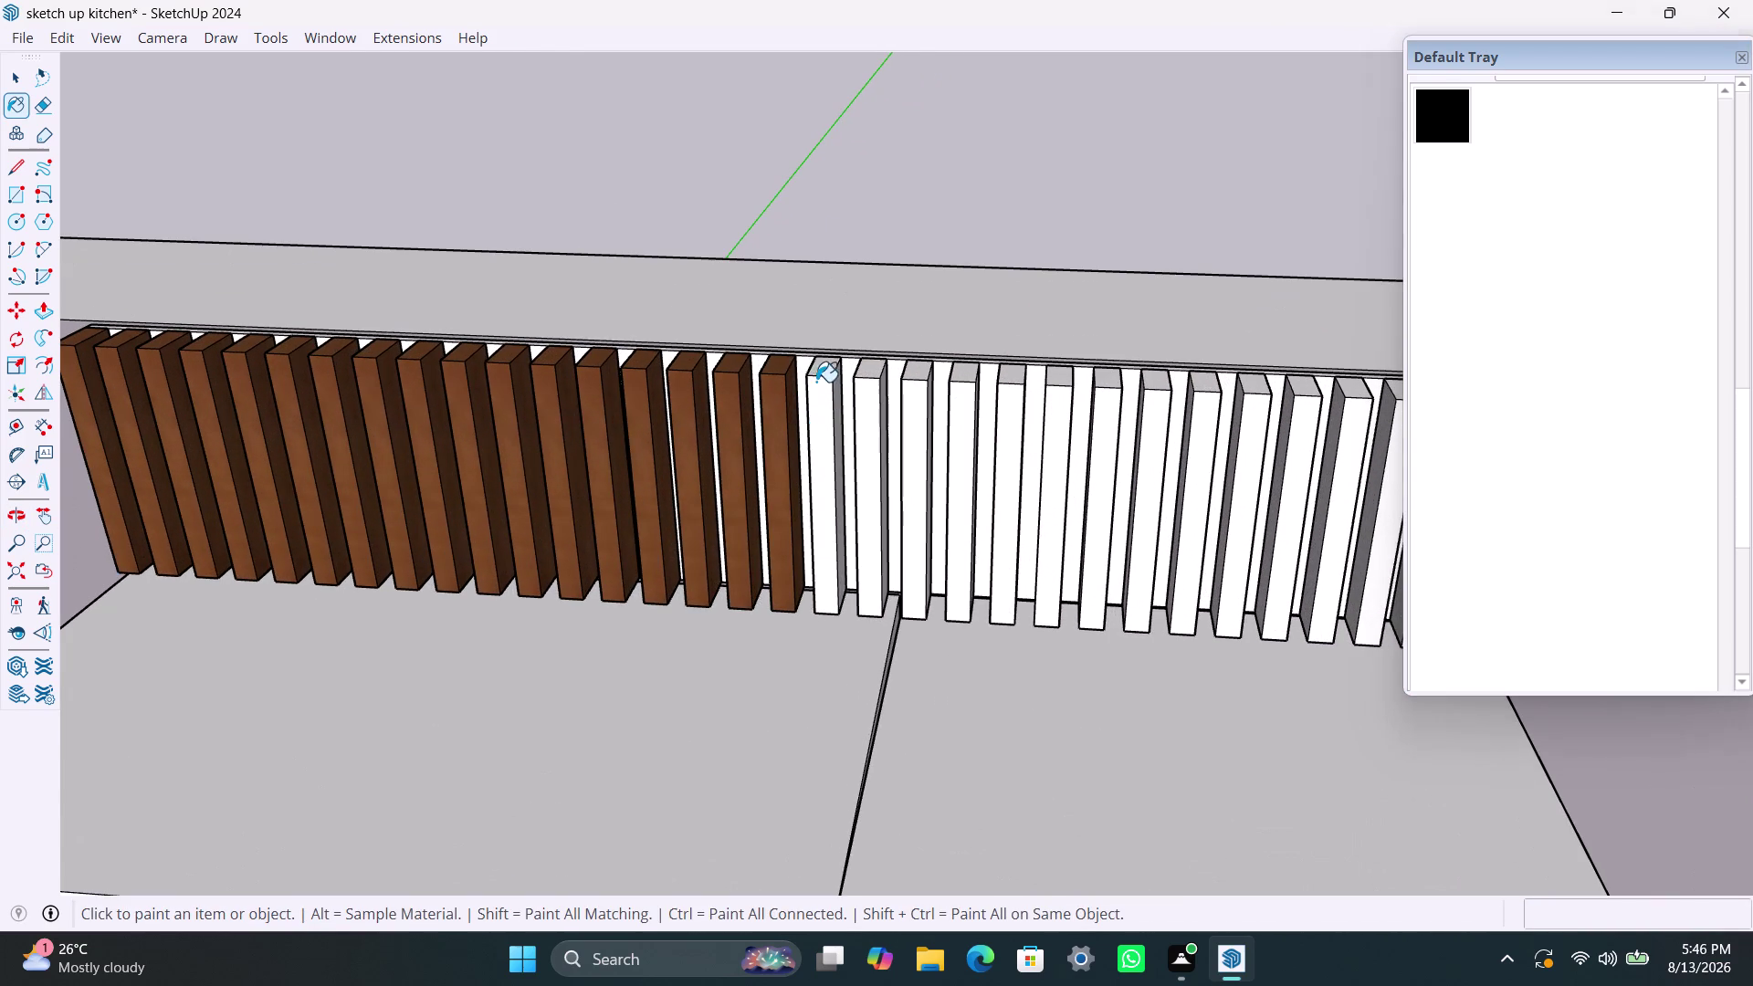
click(859, 379)
click(908, 389)
click(962, 394)
click(1005, 398)
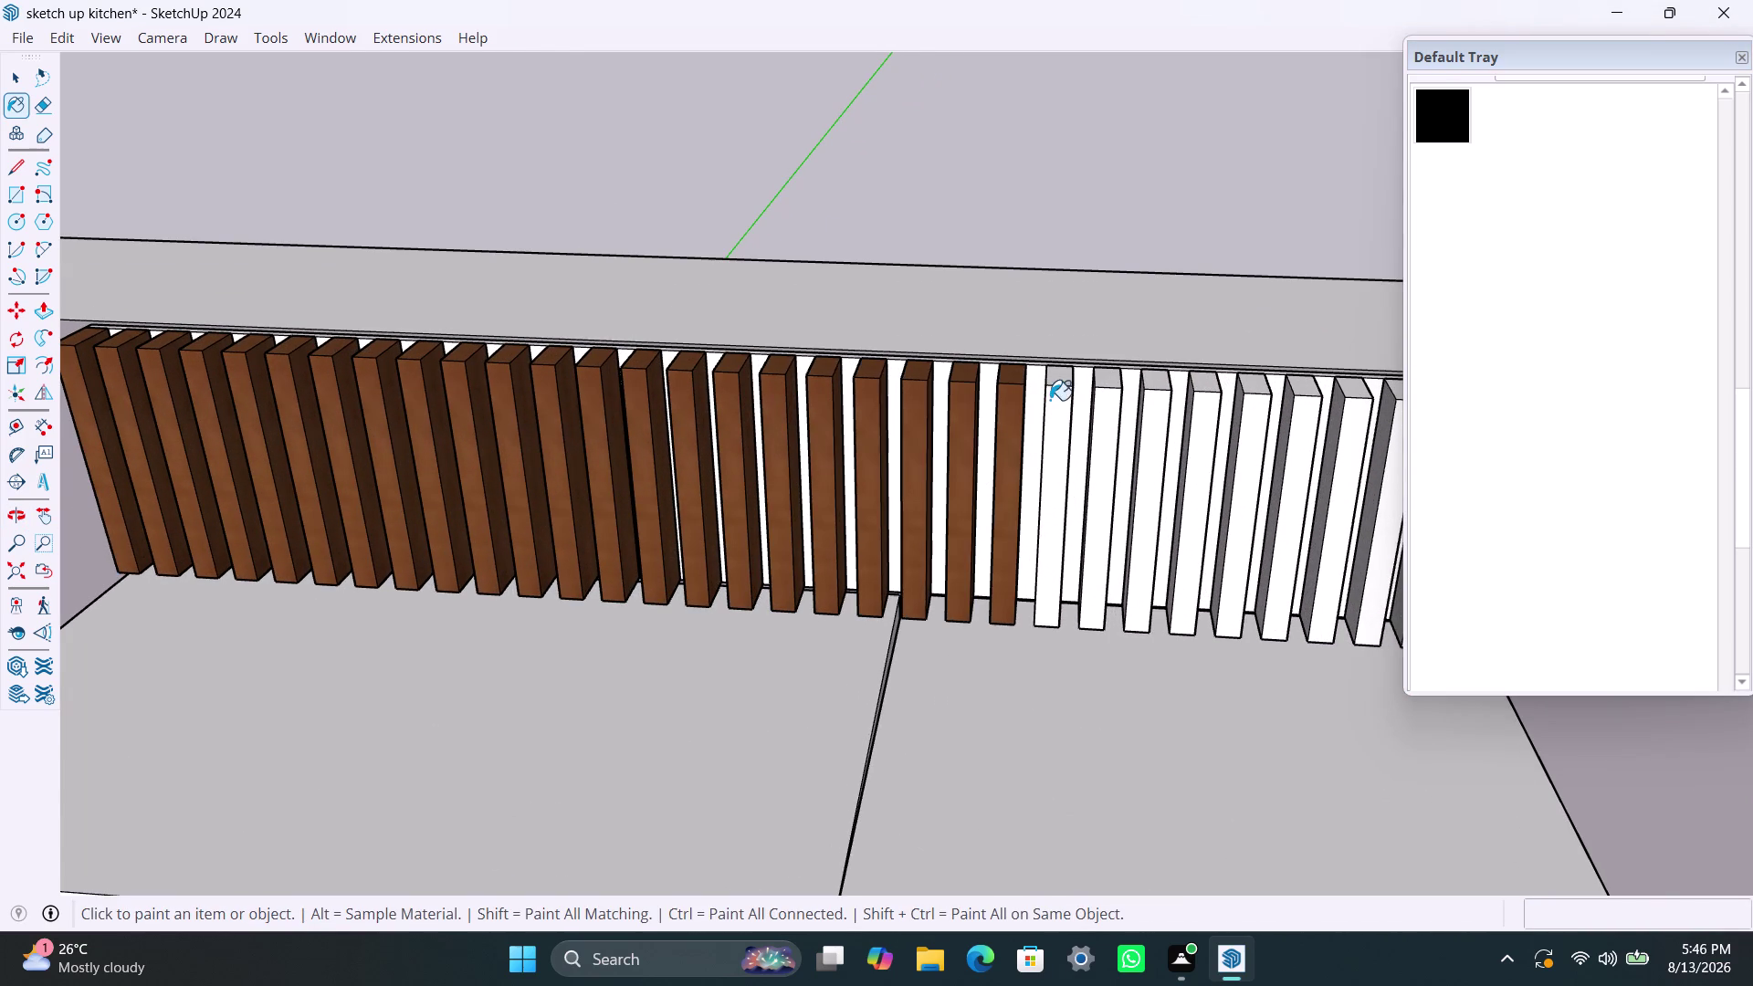
click(1055, 400)
click(1099, 401)
click(1162, 404)
click(1222, 397)
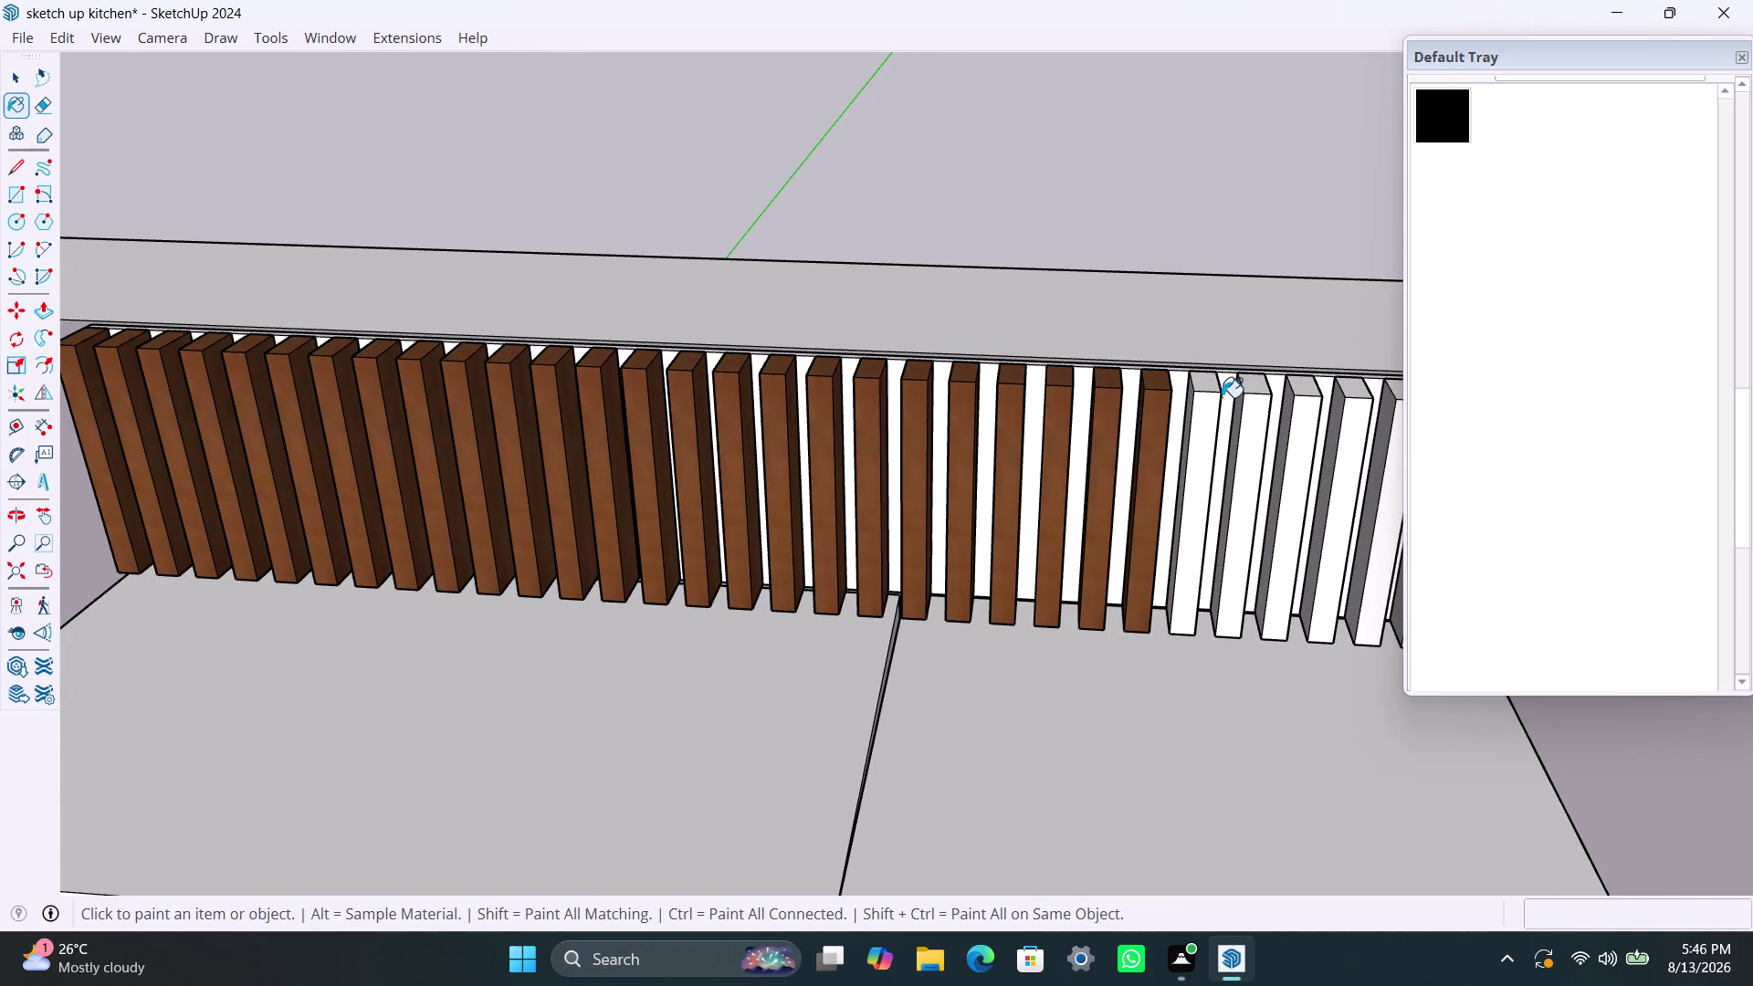
click(1265, 406)
click(1291, 401)
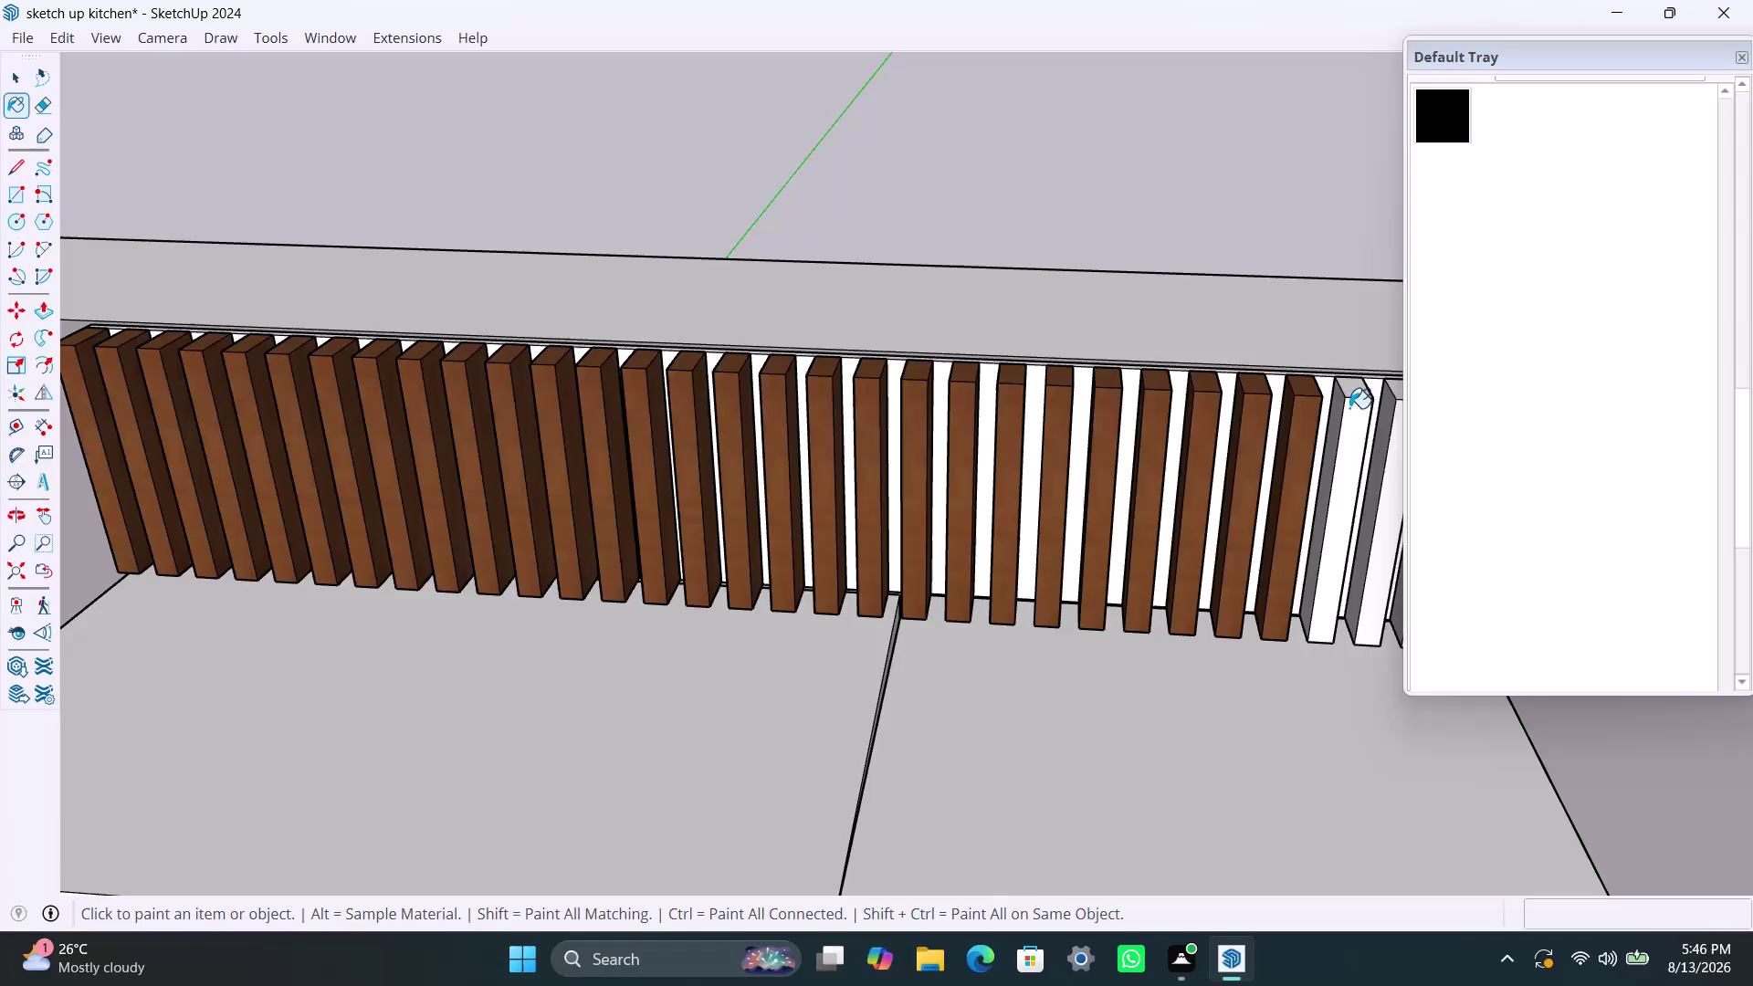
click(1350, 408)
Paint nine more white slats further along the back wall in brown wood.
scroll(down, 3)
scroll(down, 3)
middle_drag(1307, 528, 1166, 529)
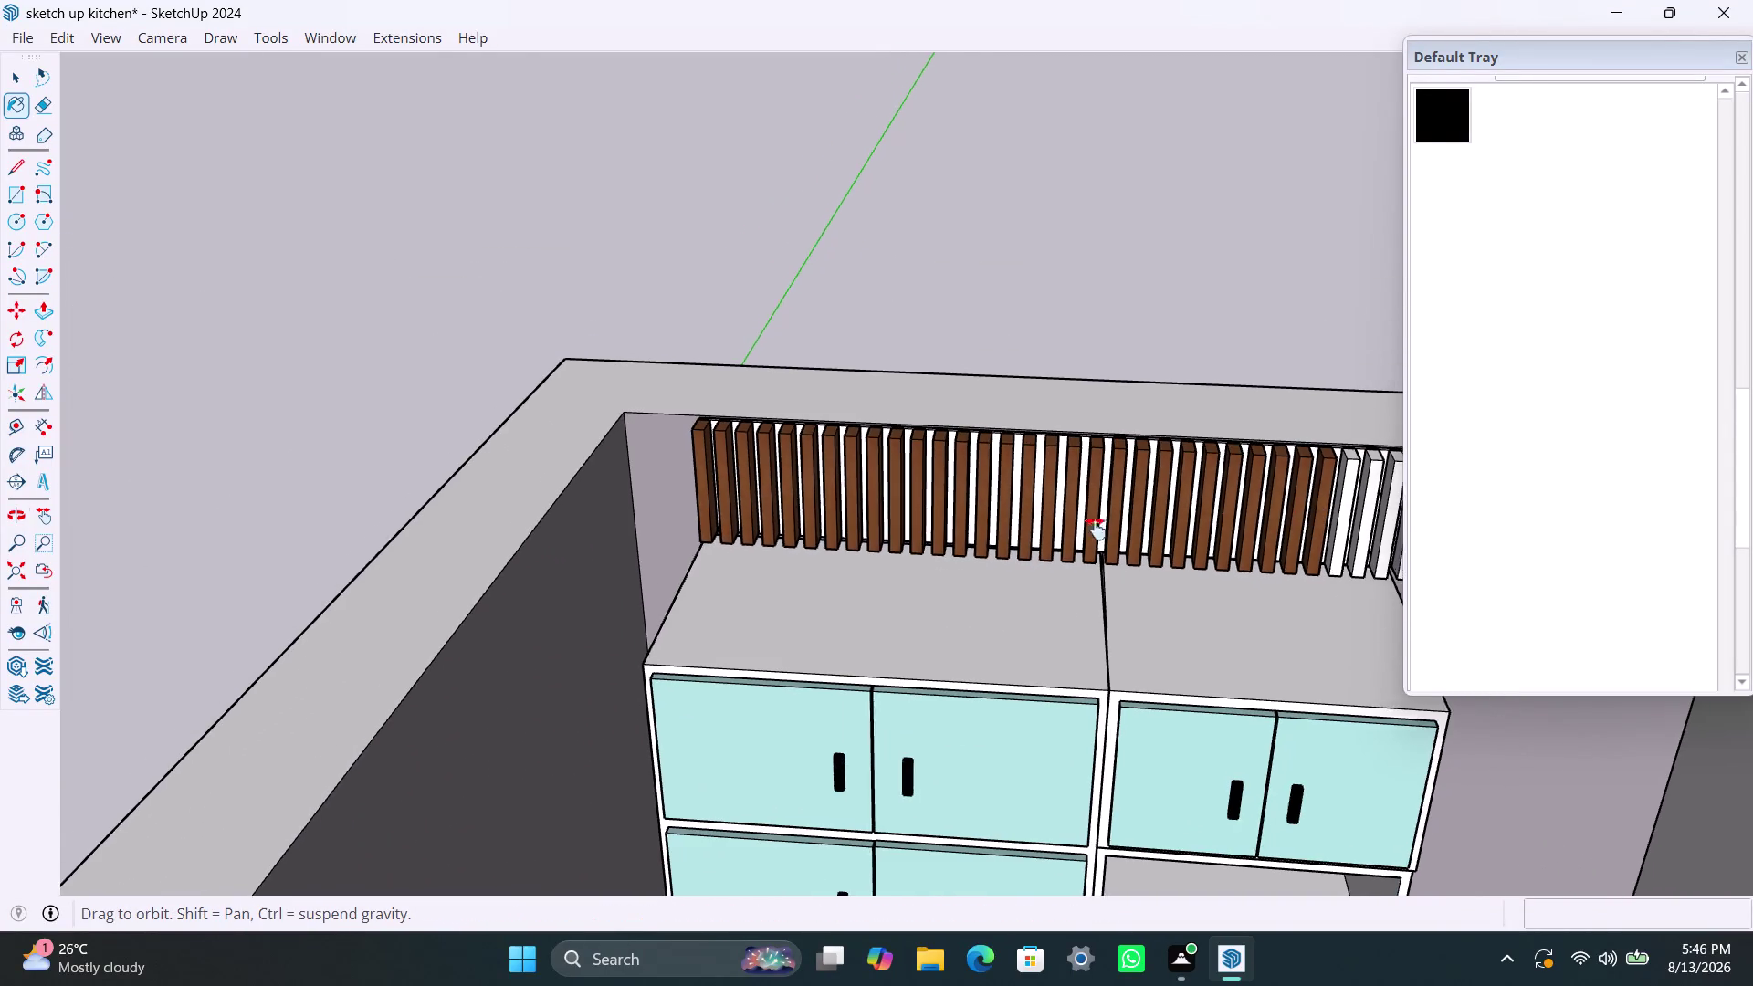
middle_drag(1166, 528, 842, 517)
scroll(up, 3)
click(897, 402)
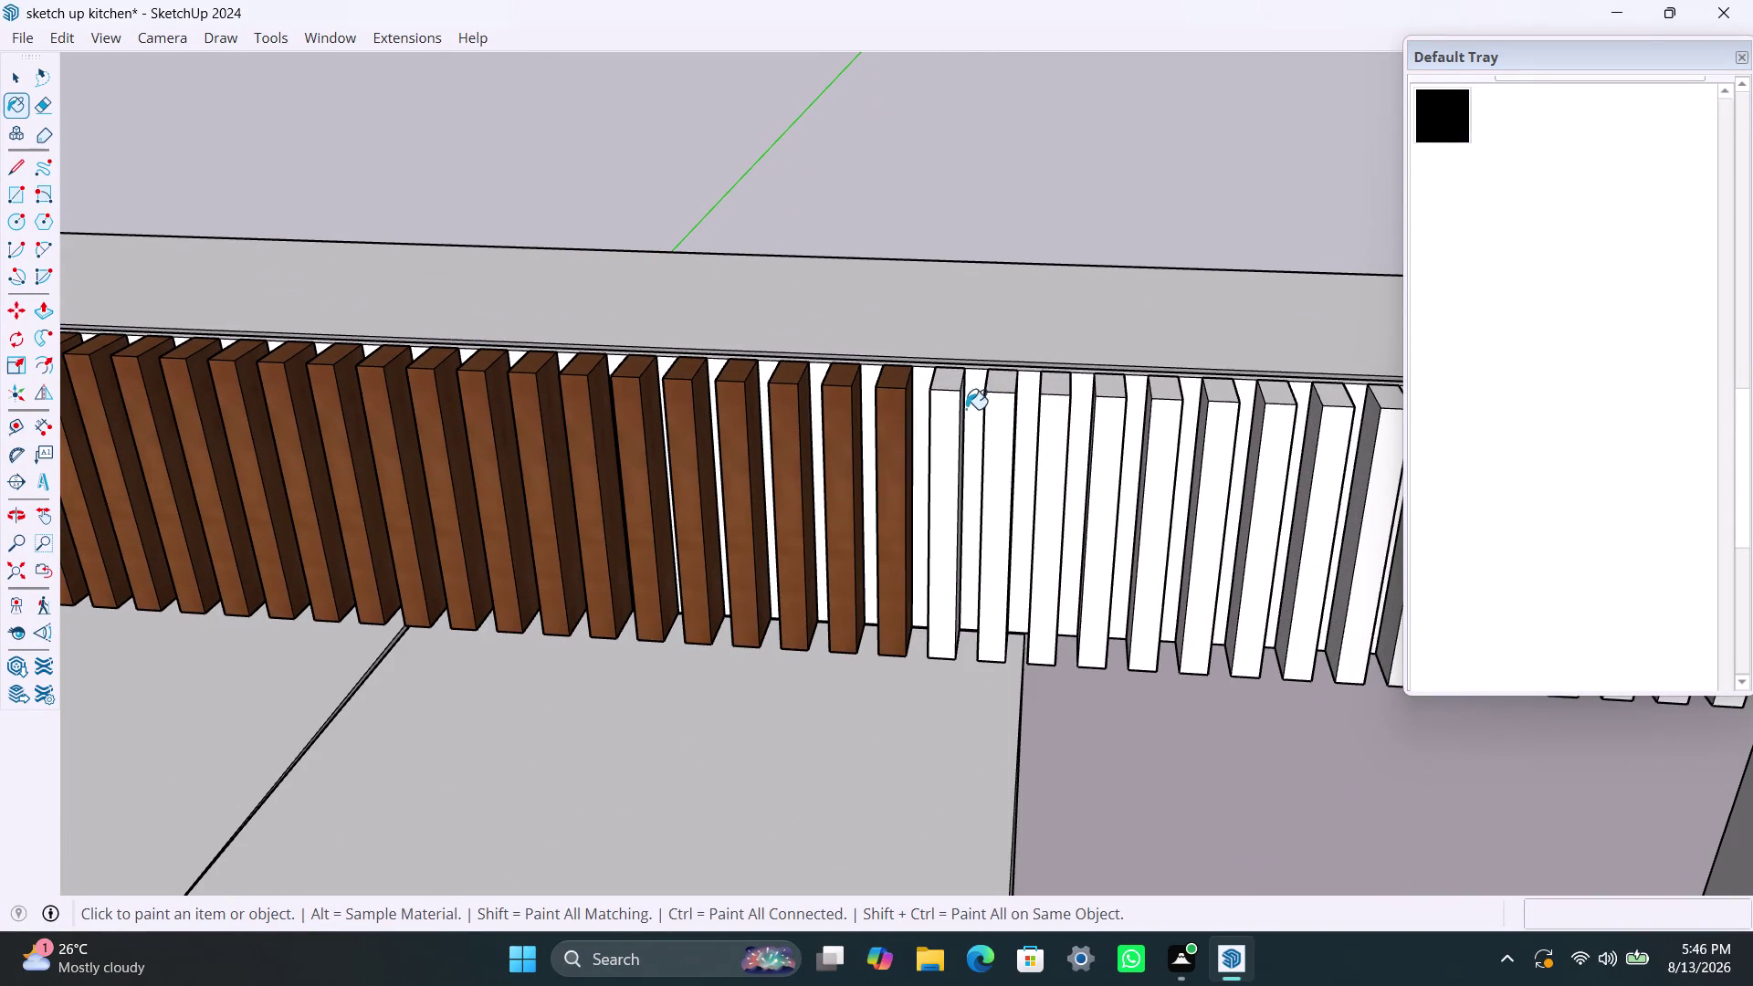
click(945, 397)
click(1000, 398)
click(1051, 402)
click(1105, 407)
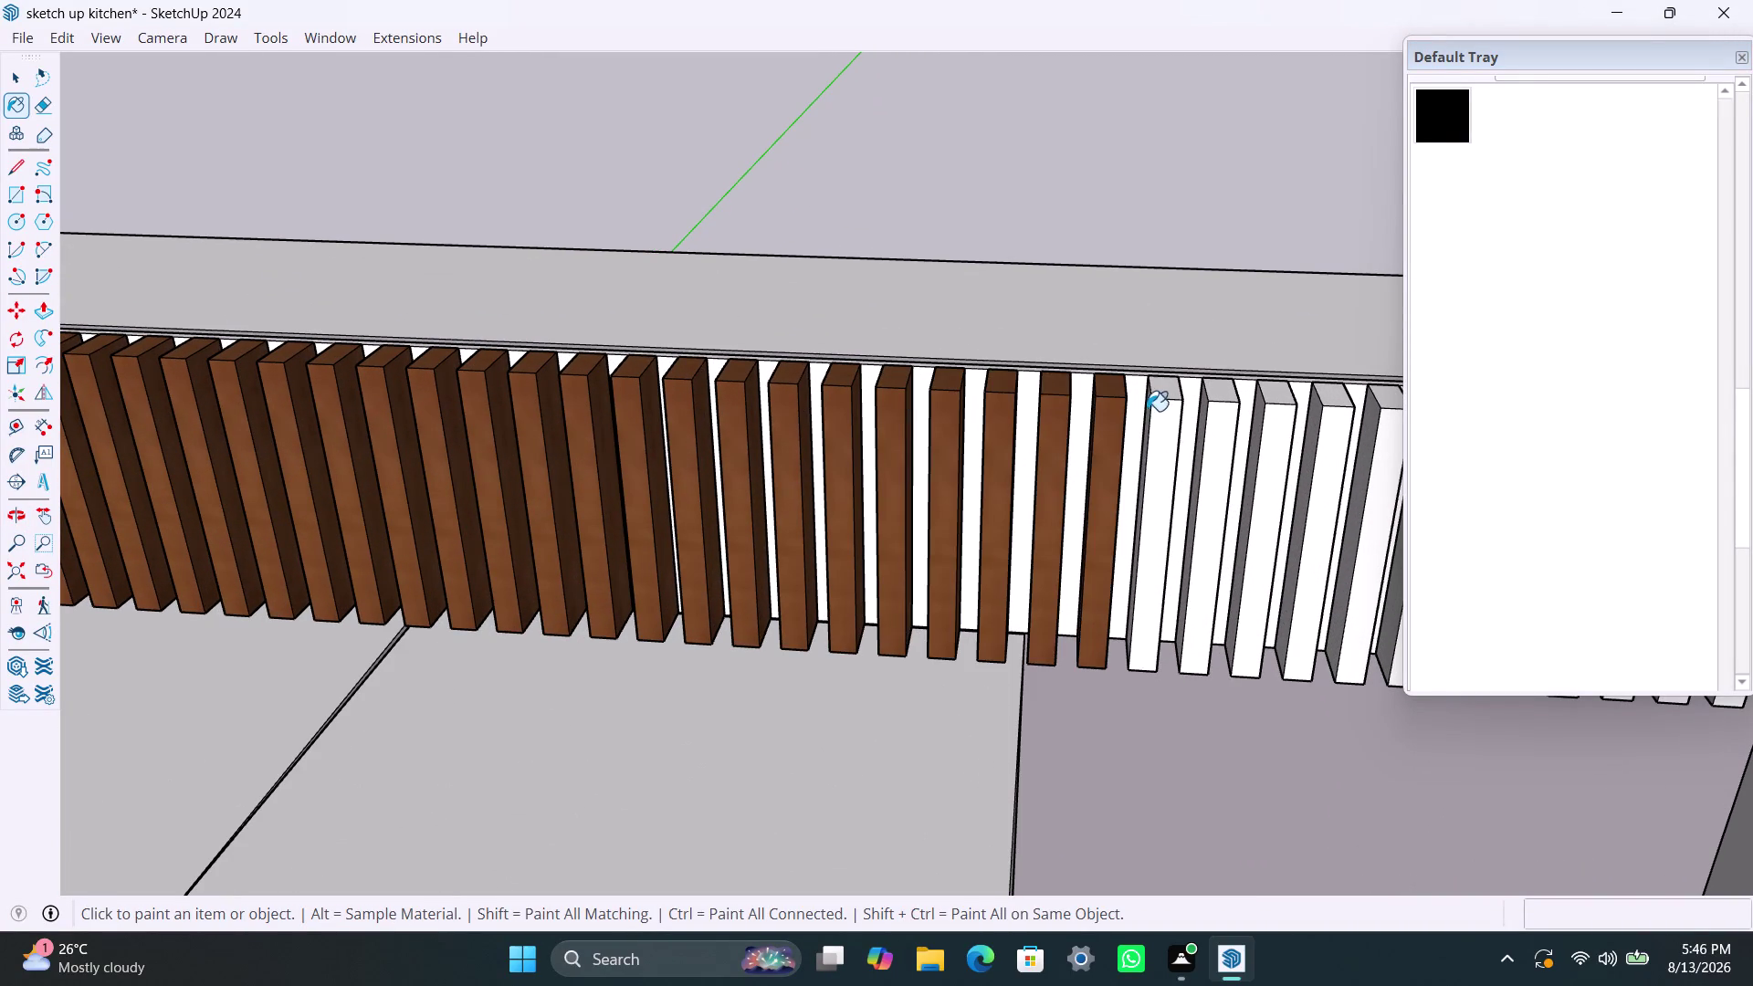
click(1163, 404)
click(1231, 414)
click(1266, 419)
click(1325, 408)
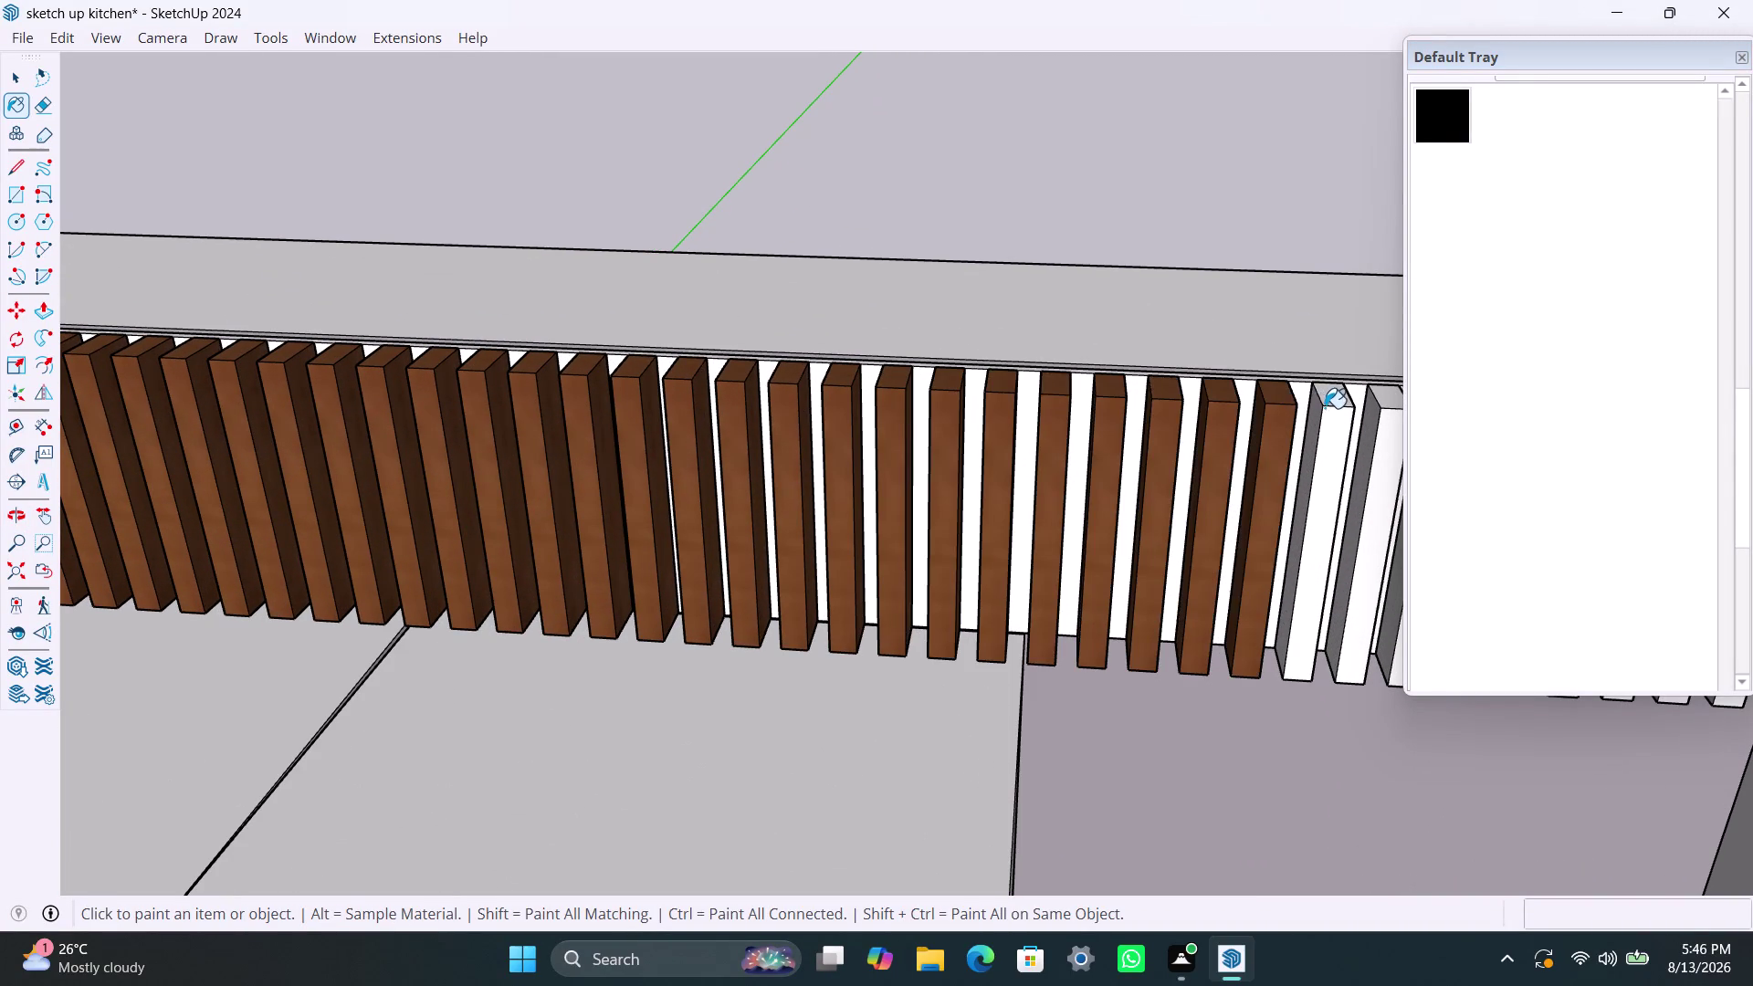
Check progress along the wall and paint eight more white slats brown.
scroll(down, 3)
scroll(down, 3)
middle_drag(1307, 517, 1006, 498)
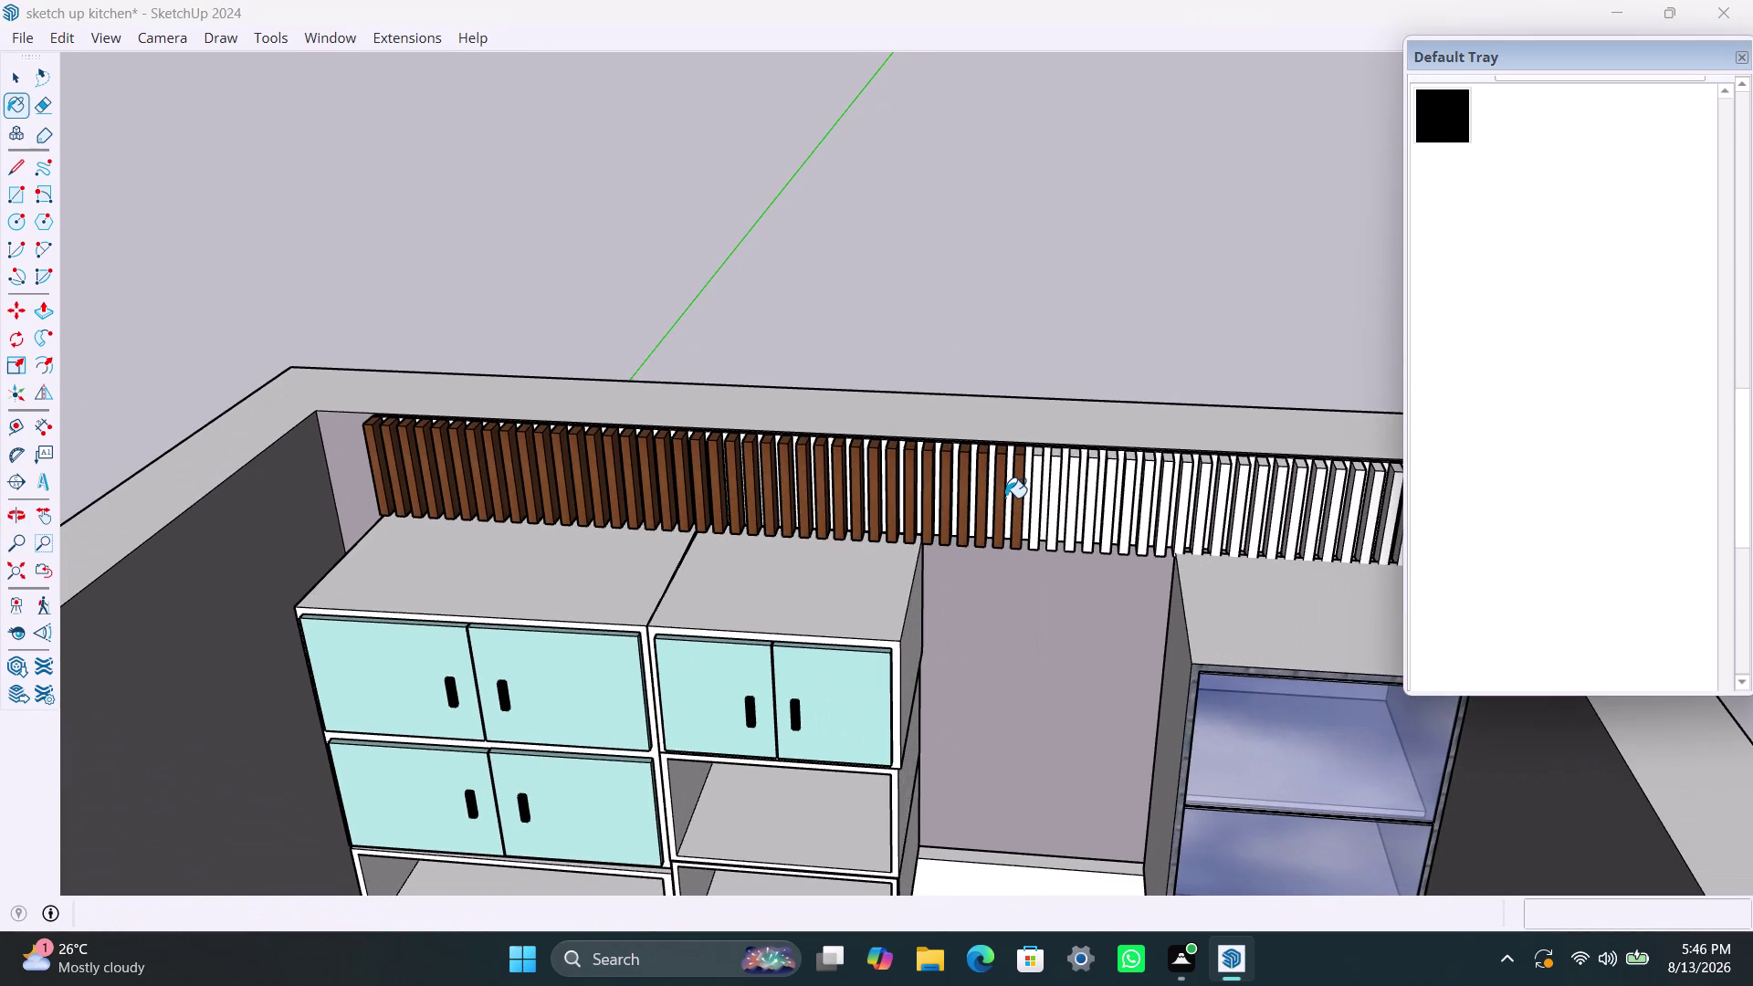
scroll(up, 3)
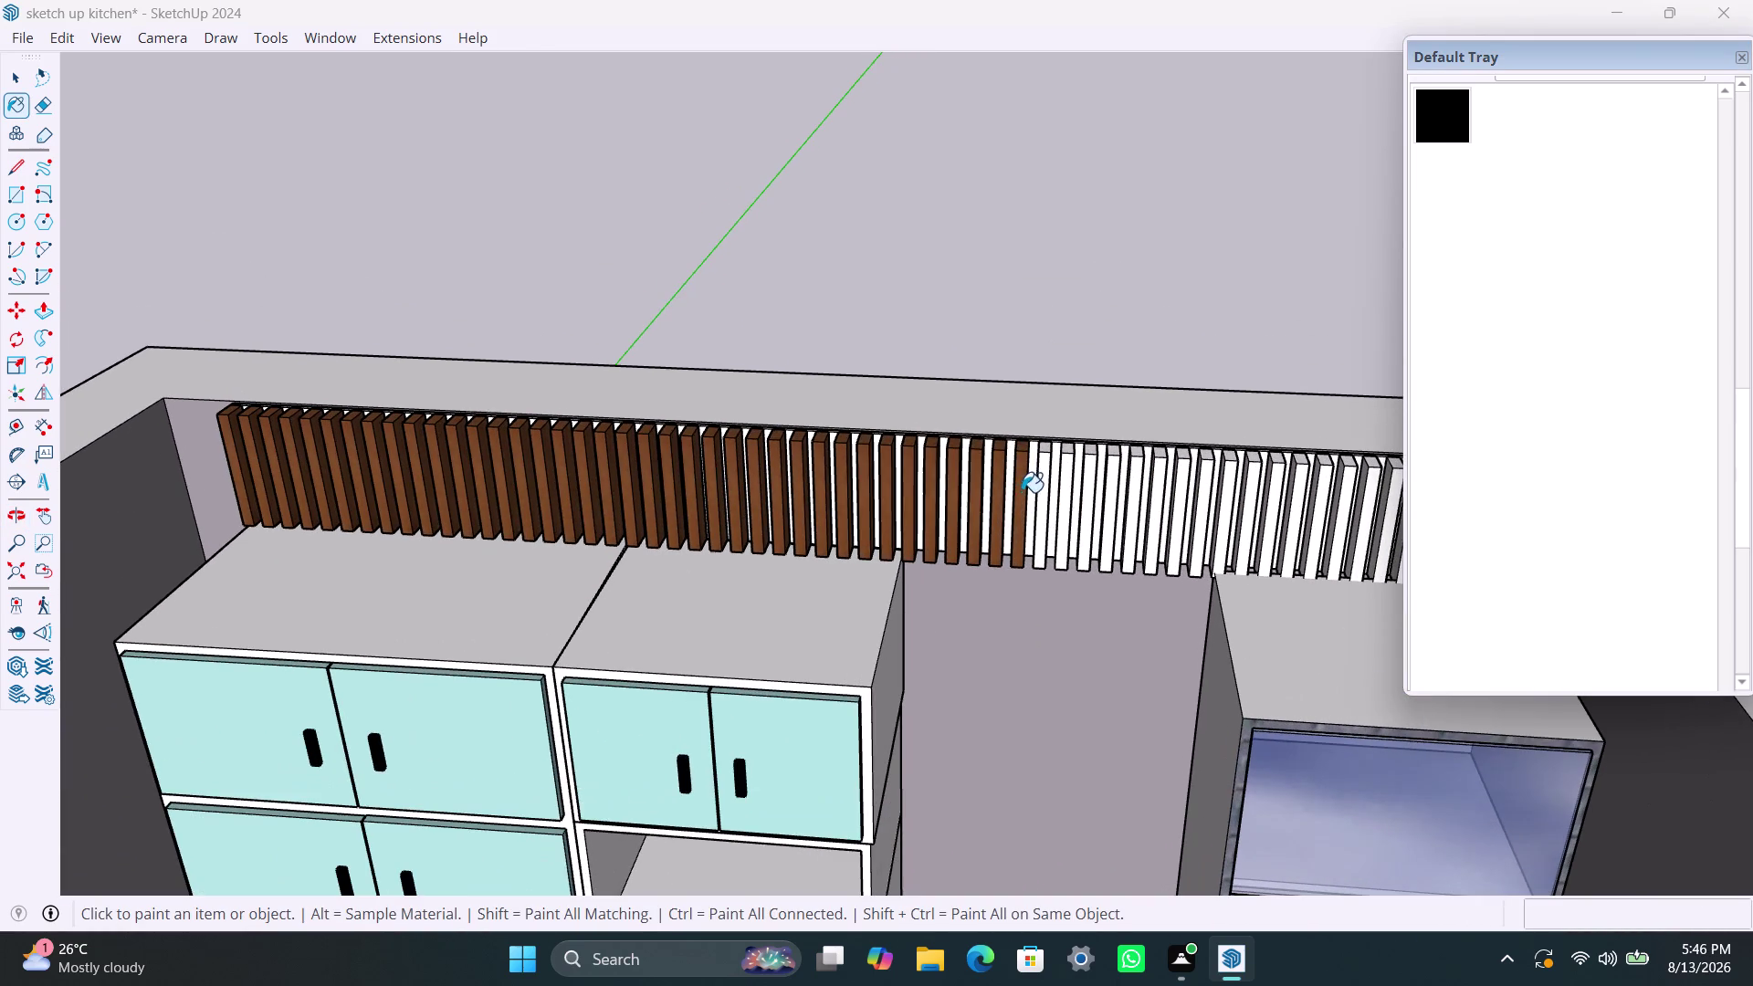
scroll(up, 3)
click(1032, 427)
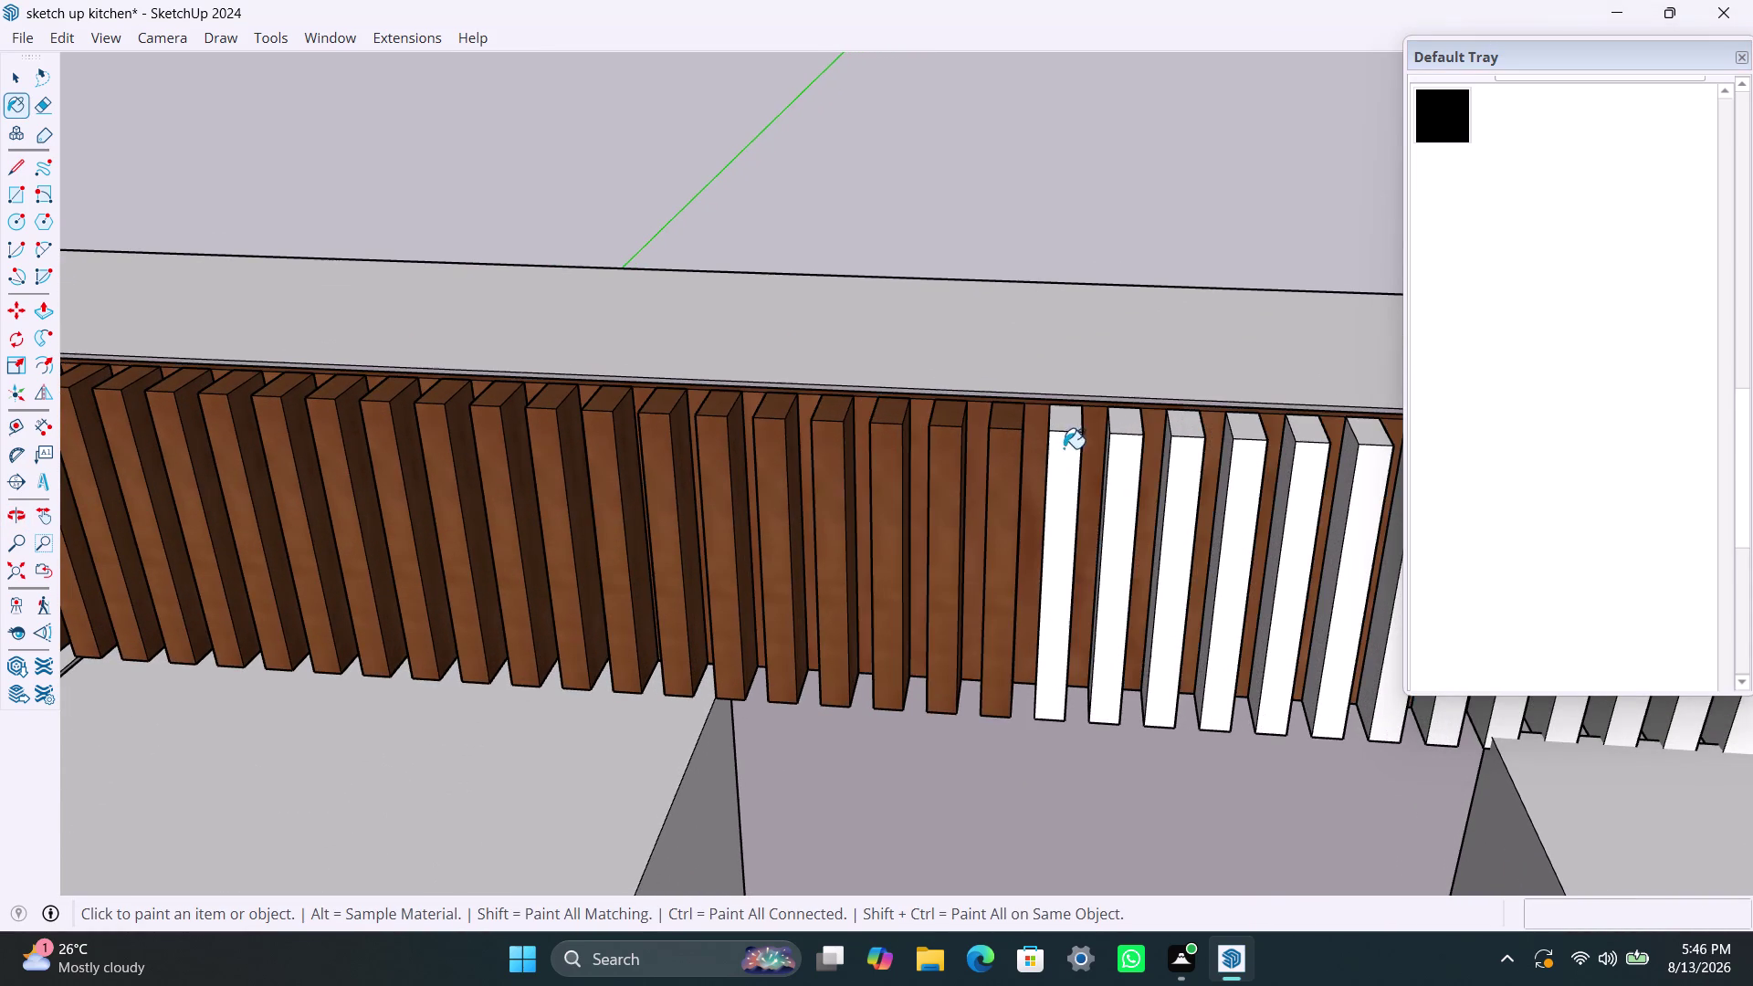
scroll(down, 3)
scroll(up, 3)
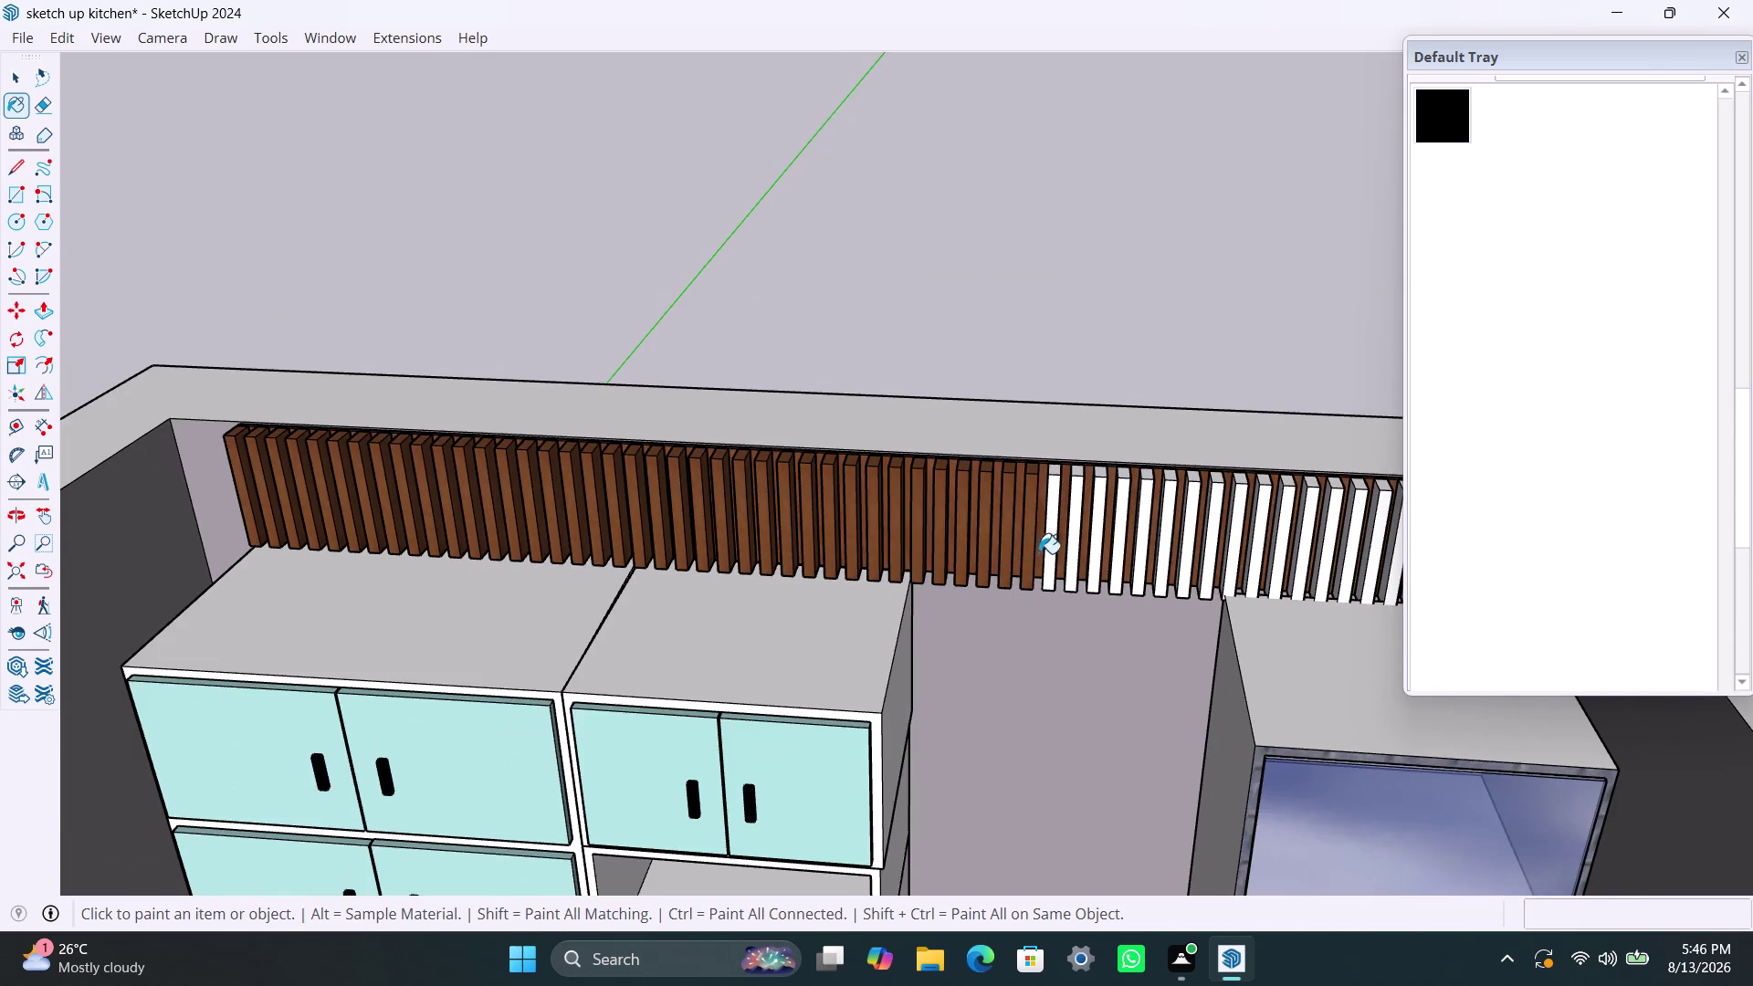
scroll(up, 3)
click(1057, 483)
click(1113, 434)
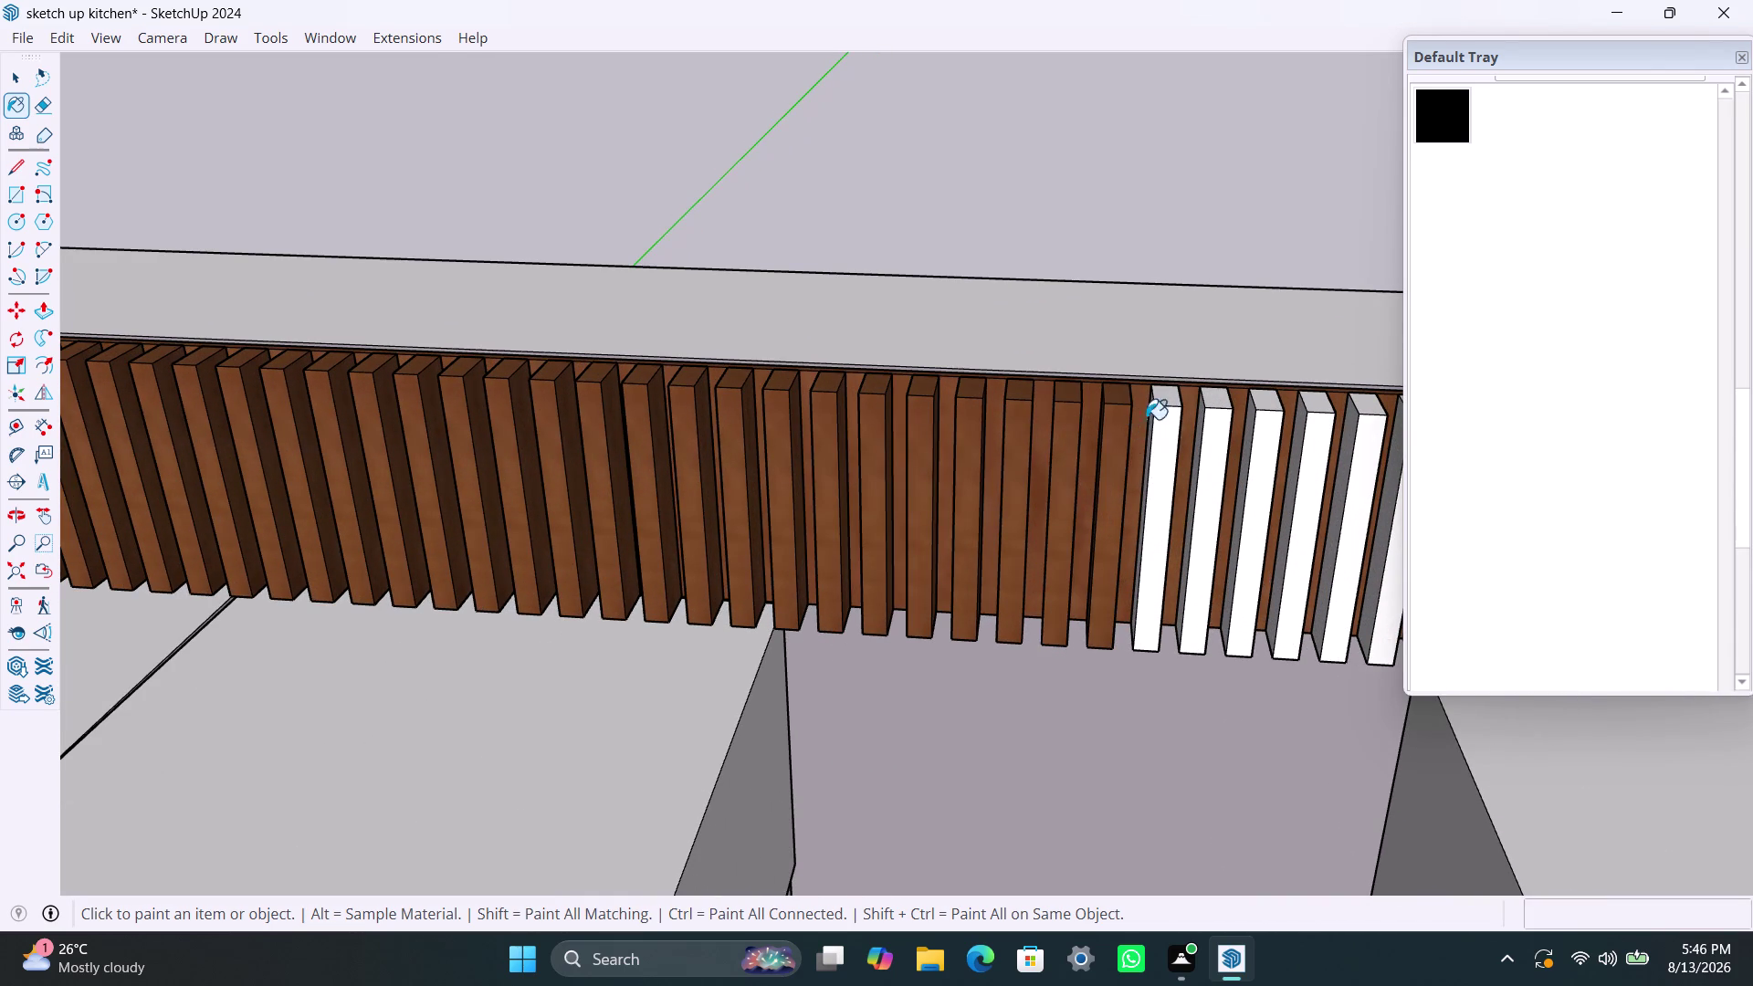
click(1154, 417)
click(1216, 429)
click(1265, 423)
click(1318, 423)
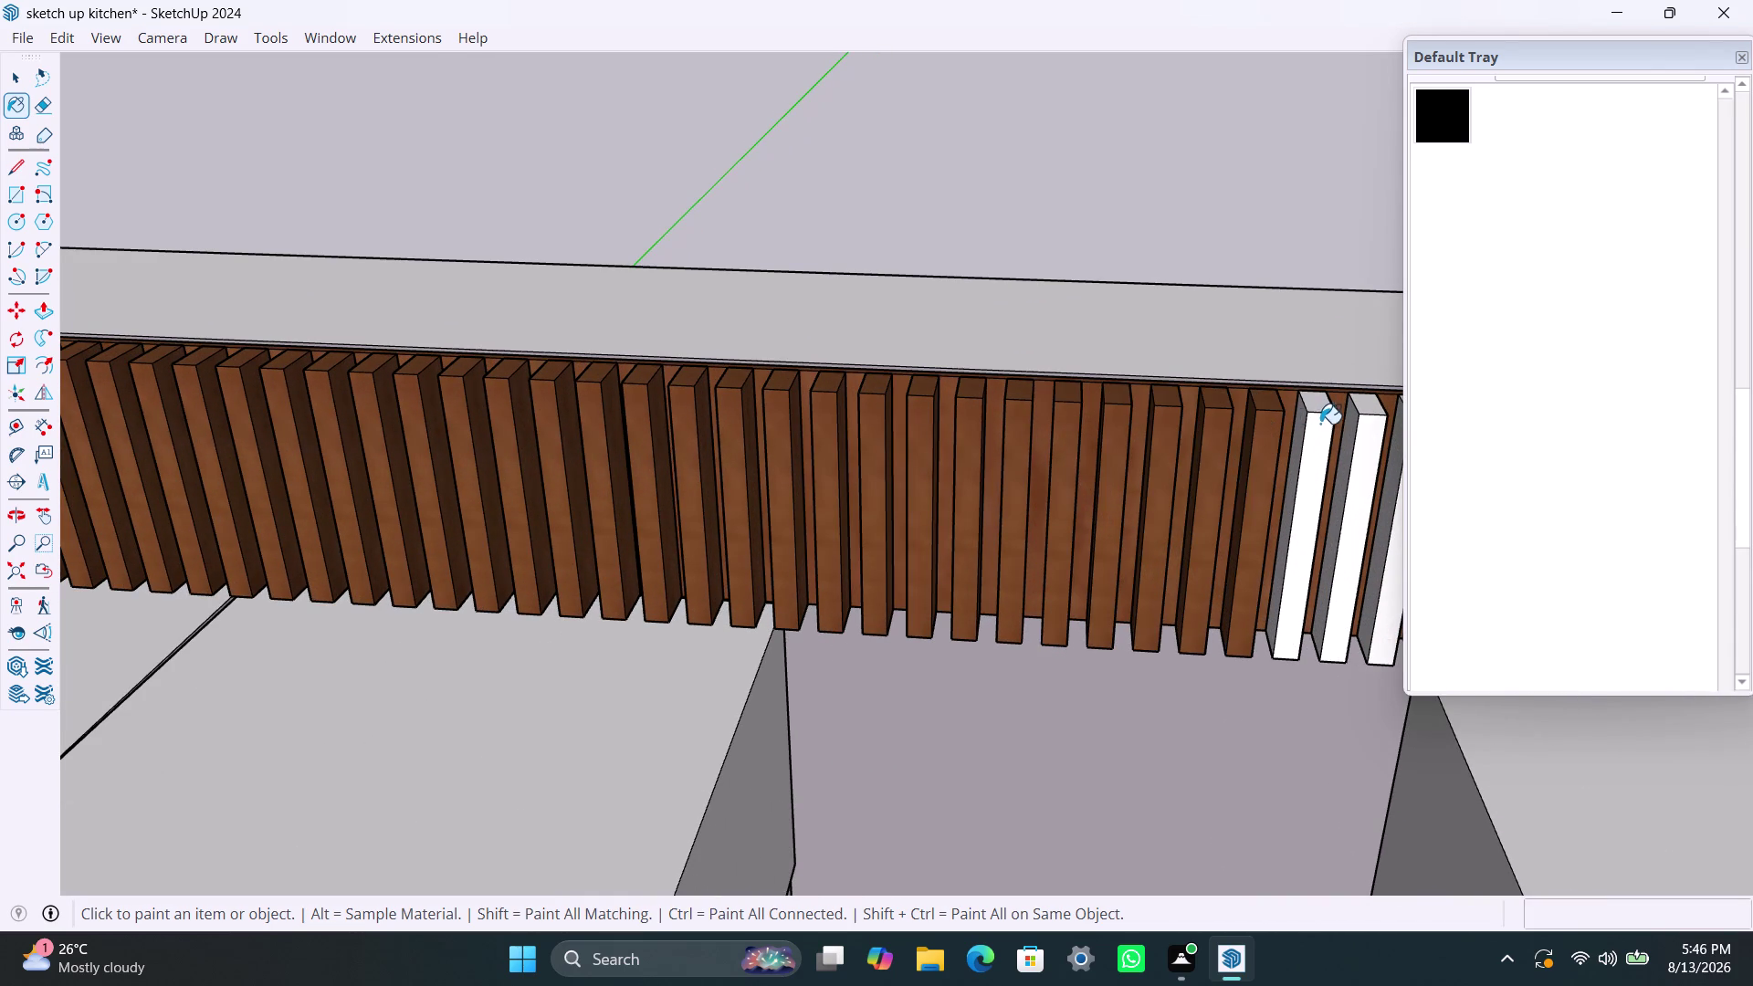
click(1368, 433)
Paint the final fifteen white slats on the back wall with brown wood.
scroll(down, 3)
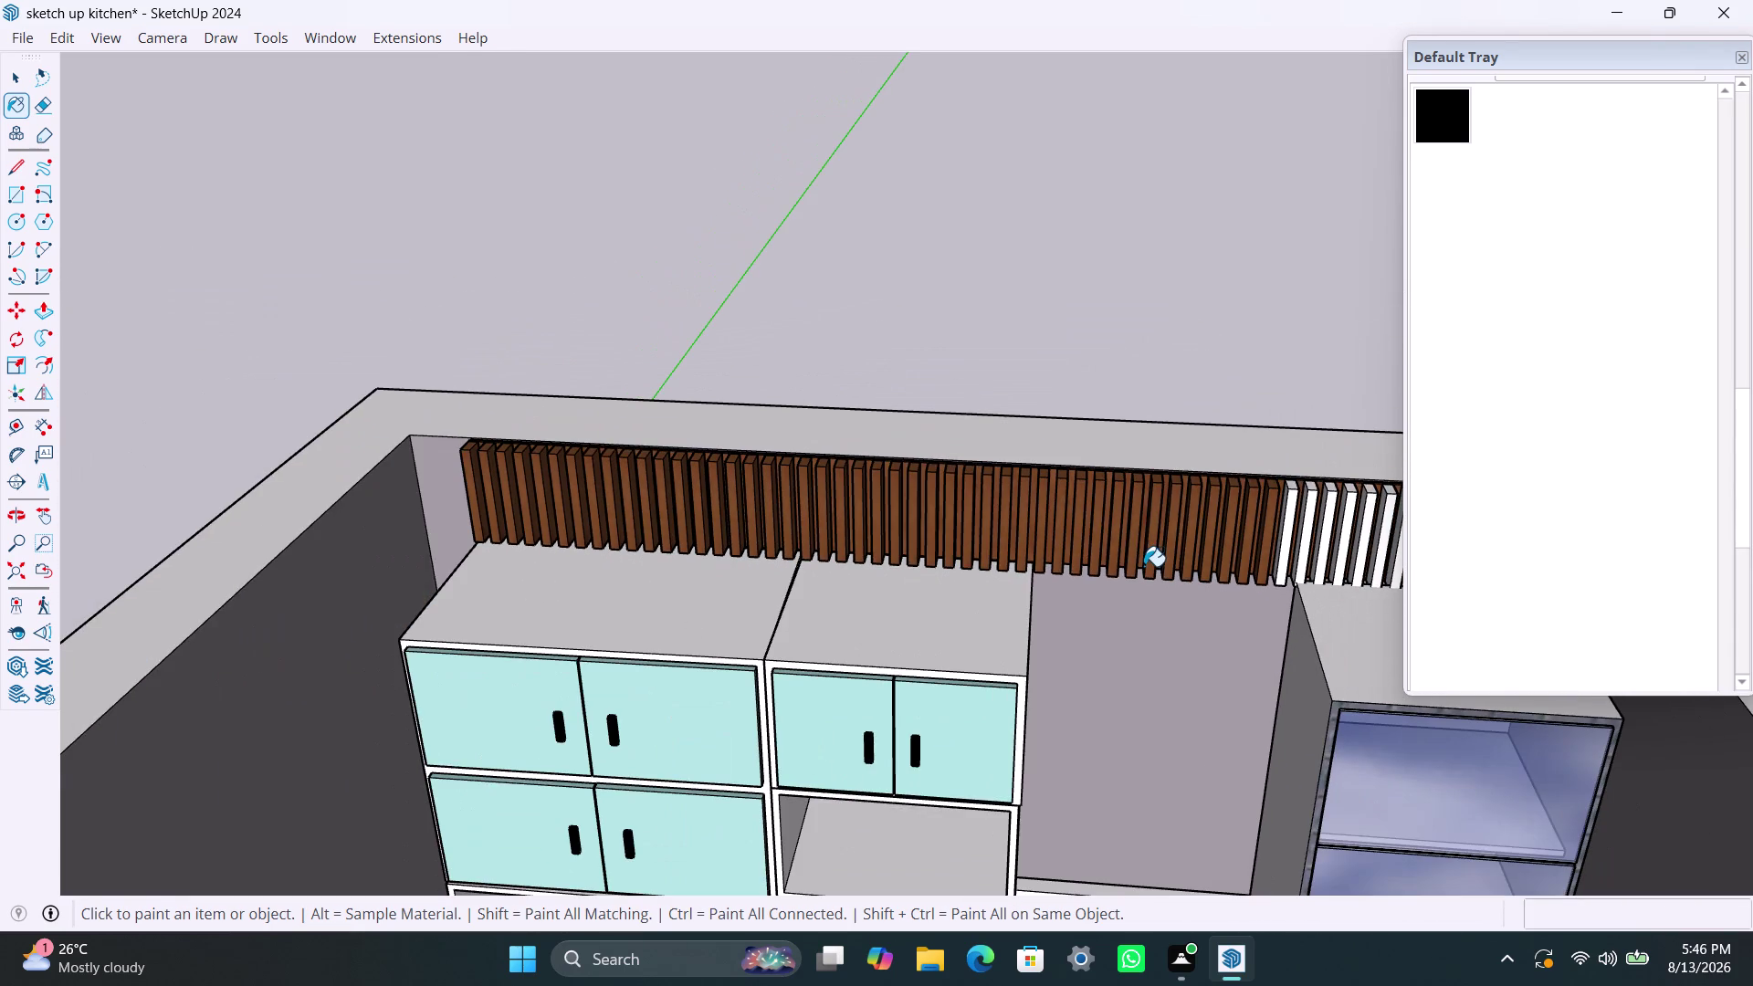
middle_drag(1144, 566, 754, 550)
scroll(up, 3)
scroll(up, 3)
click(880, 479)
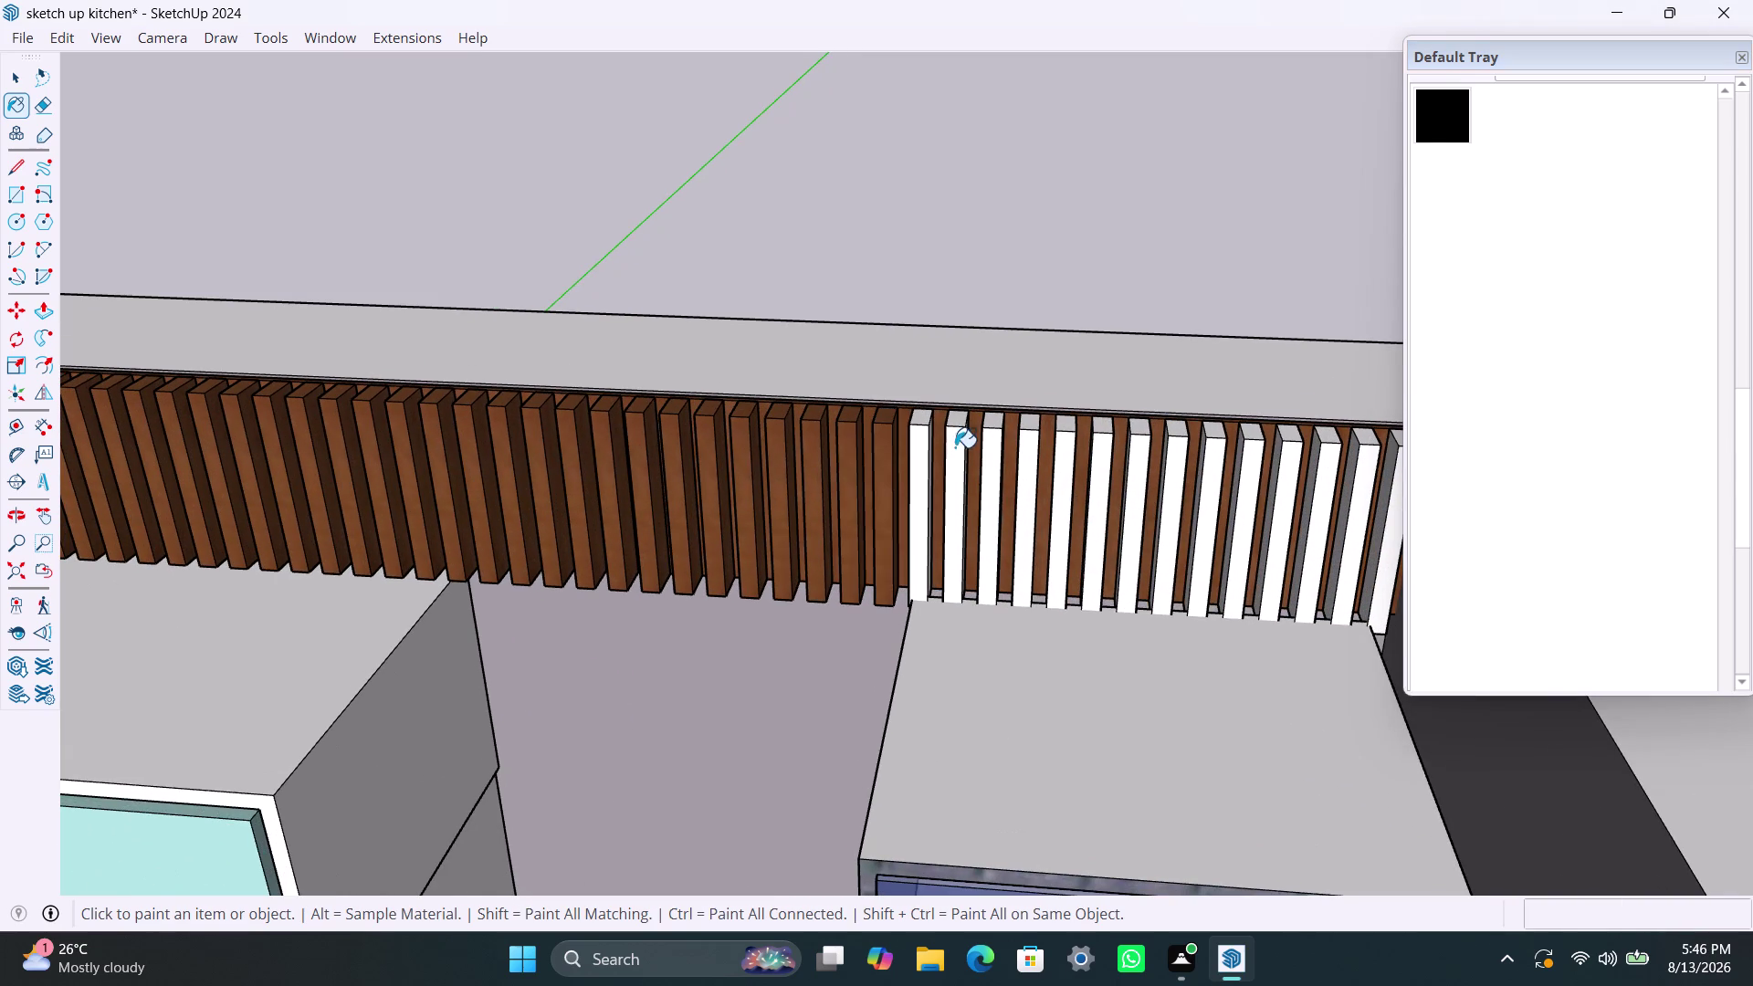
click(920, 442)
click(954, 438)
click(993, 434)
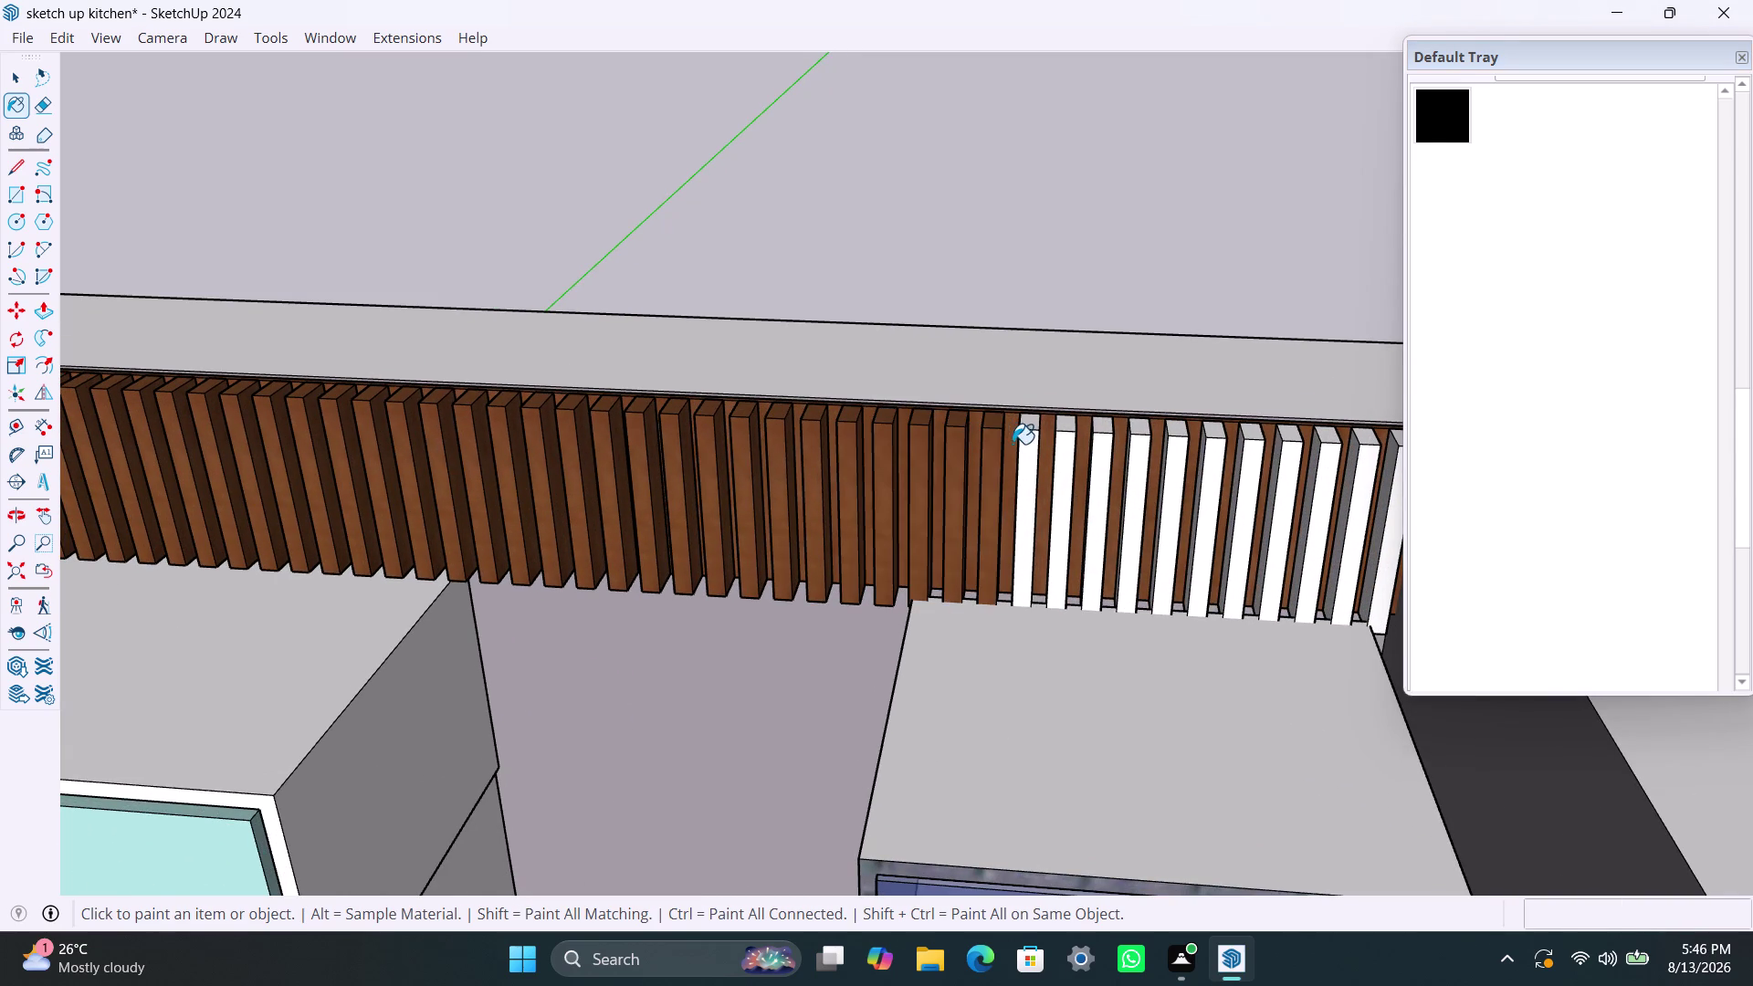
click(1023, 435)
click(1059, 441)
click(1100, 442)
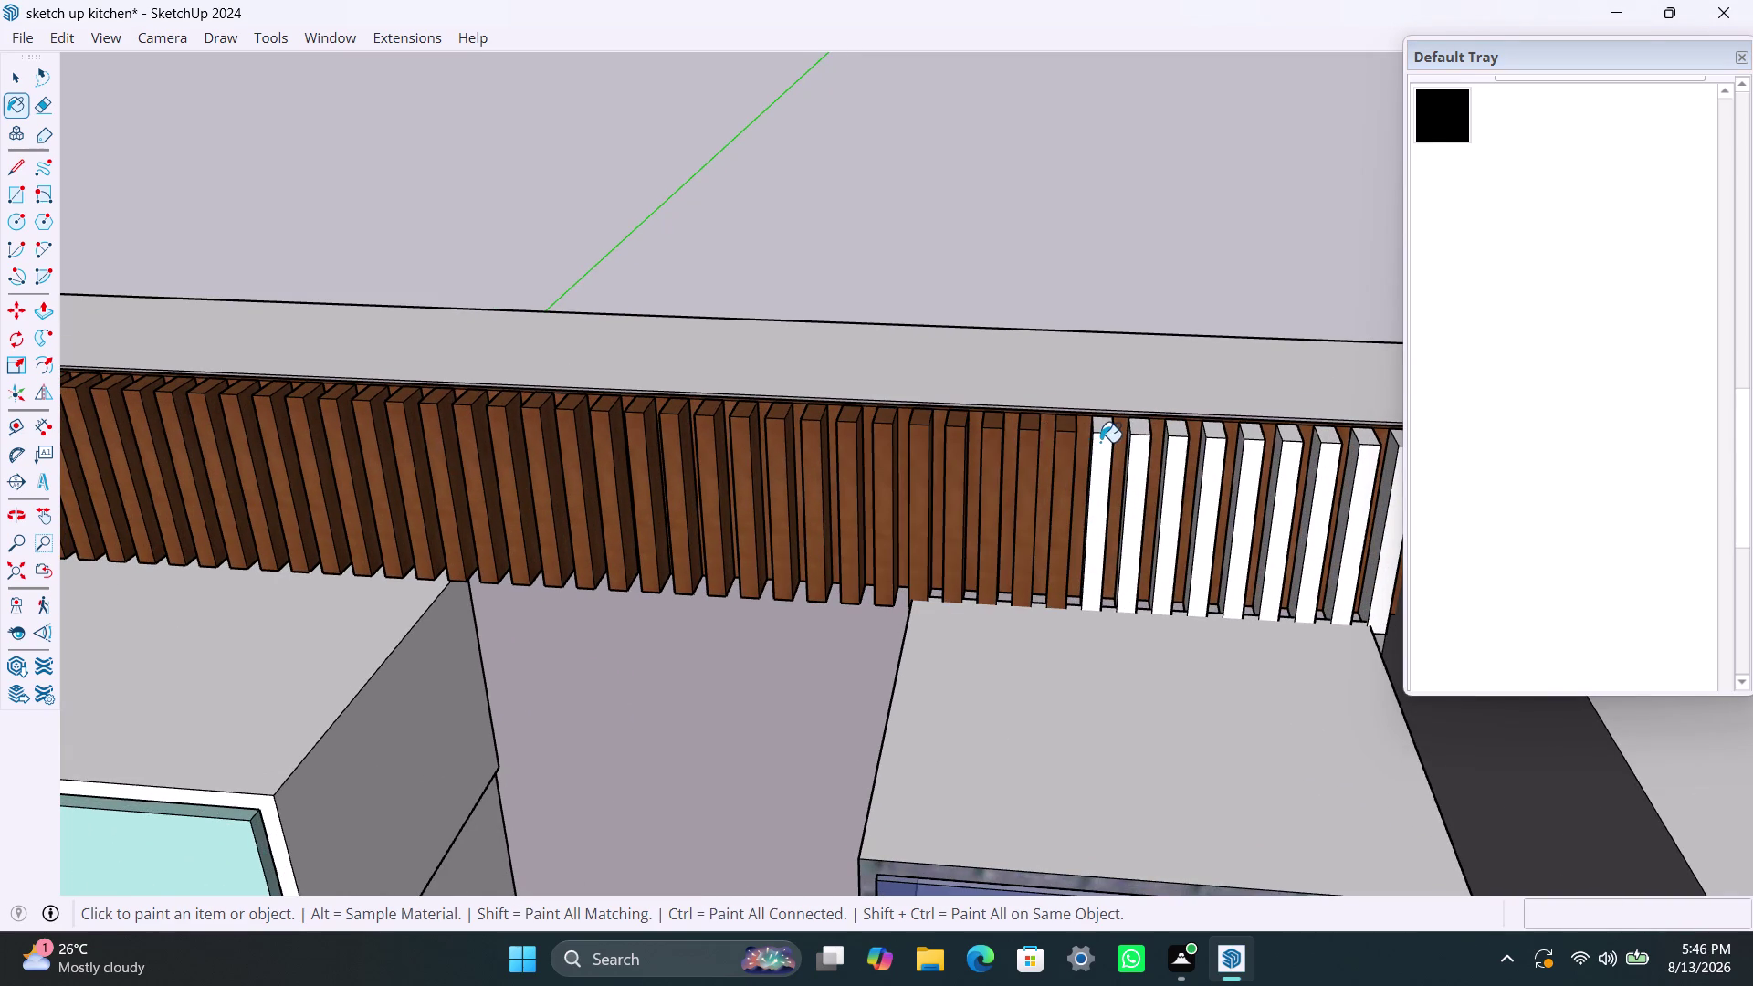
click(1138, 442)
click(1174, 453)
click(1215, 455)
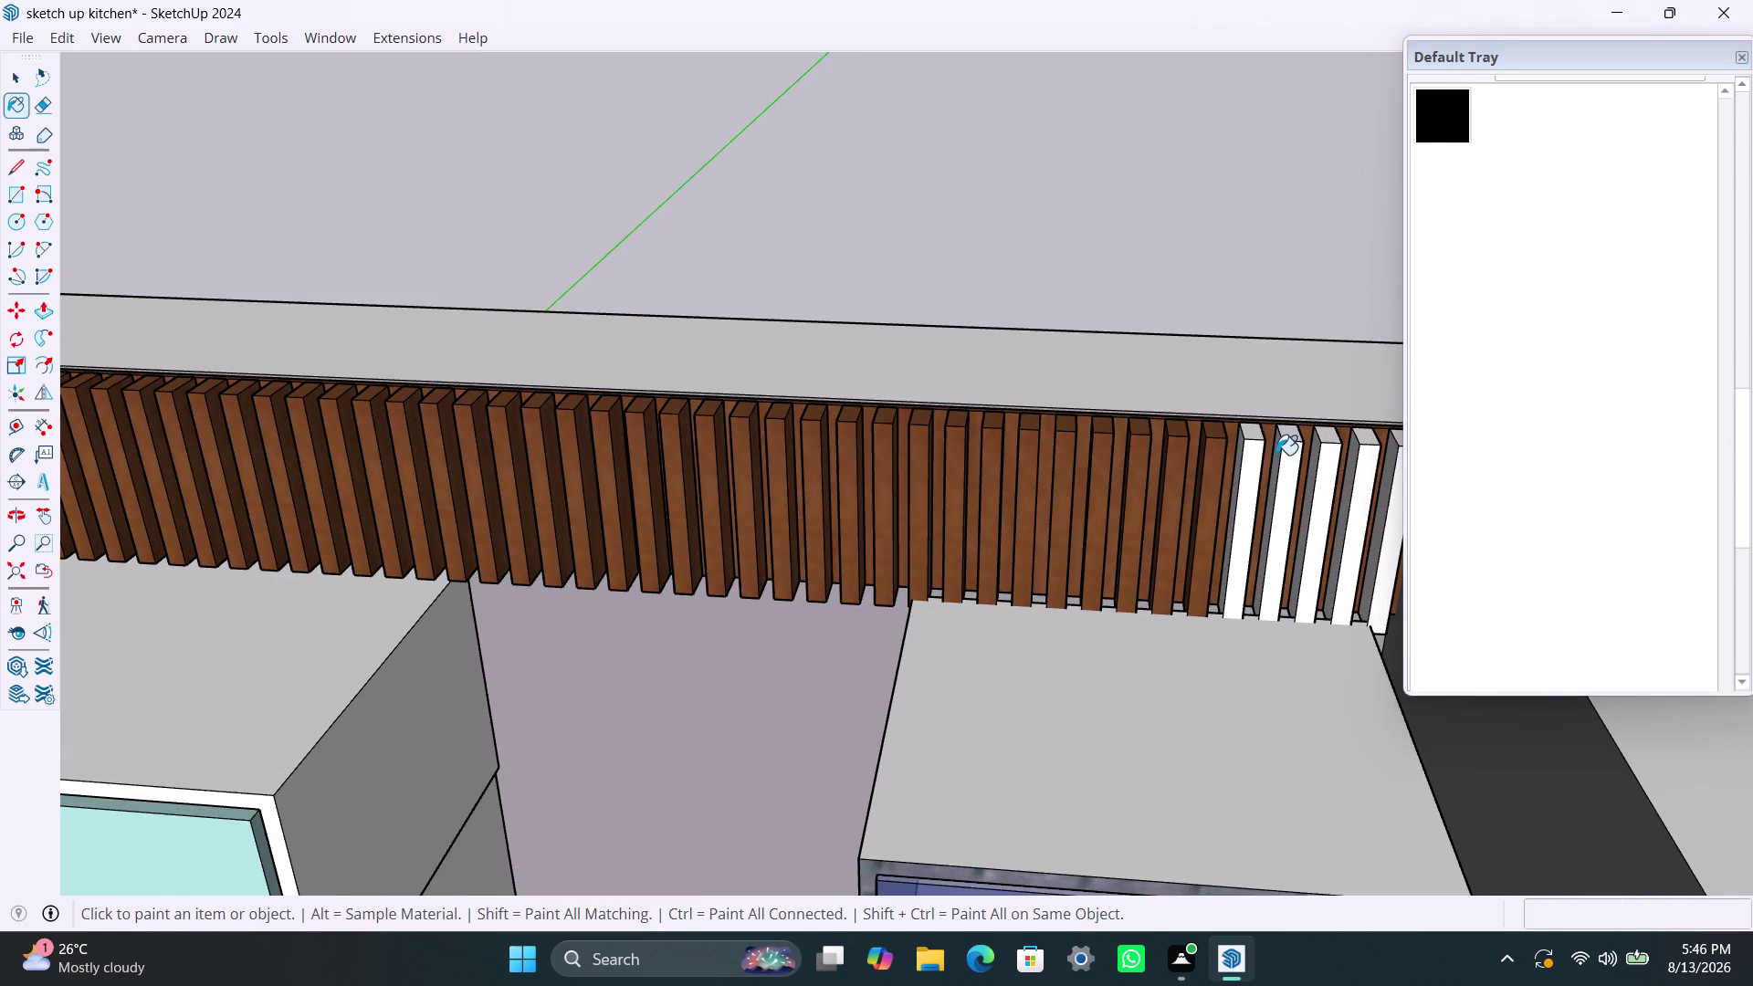
click(1256, 451)
click(1283, 448)
scroll(down, 3)
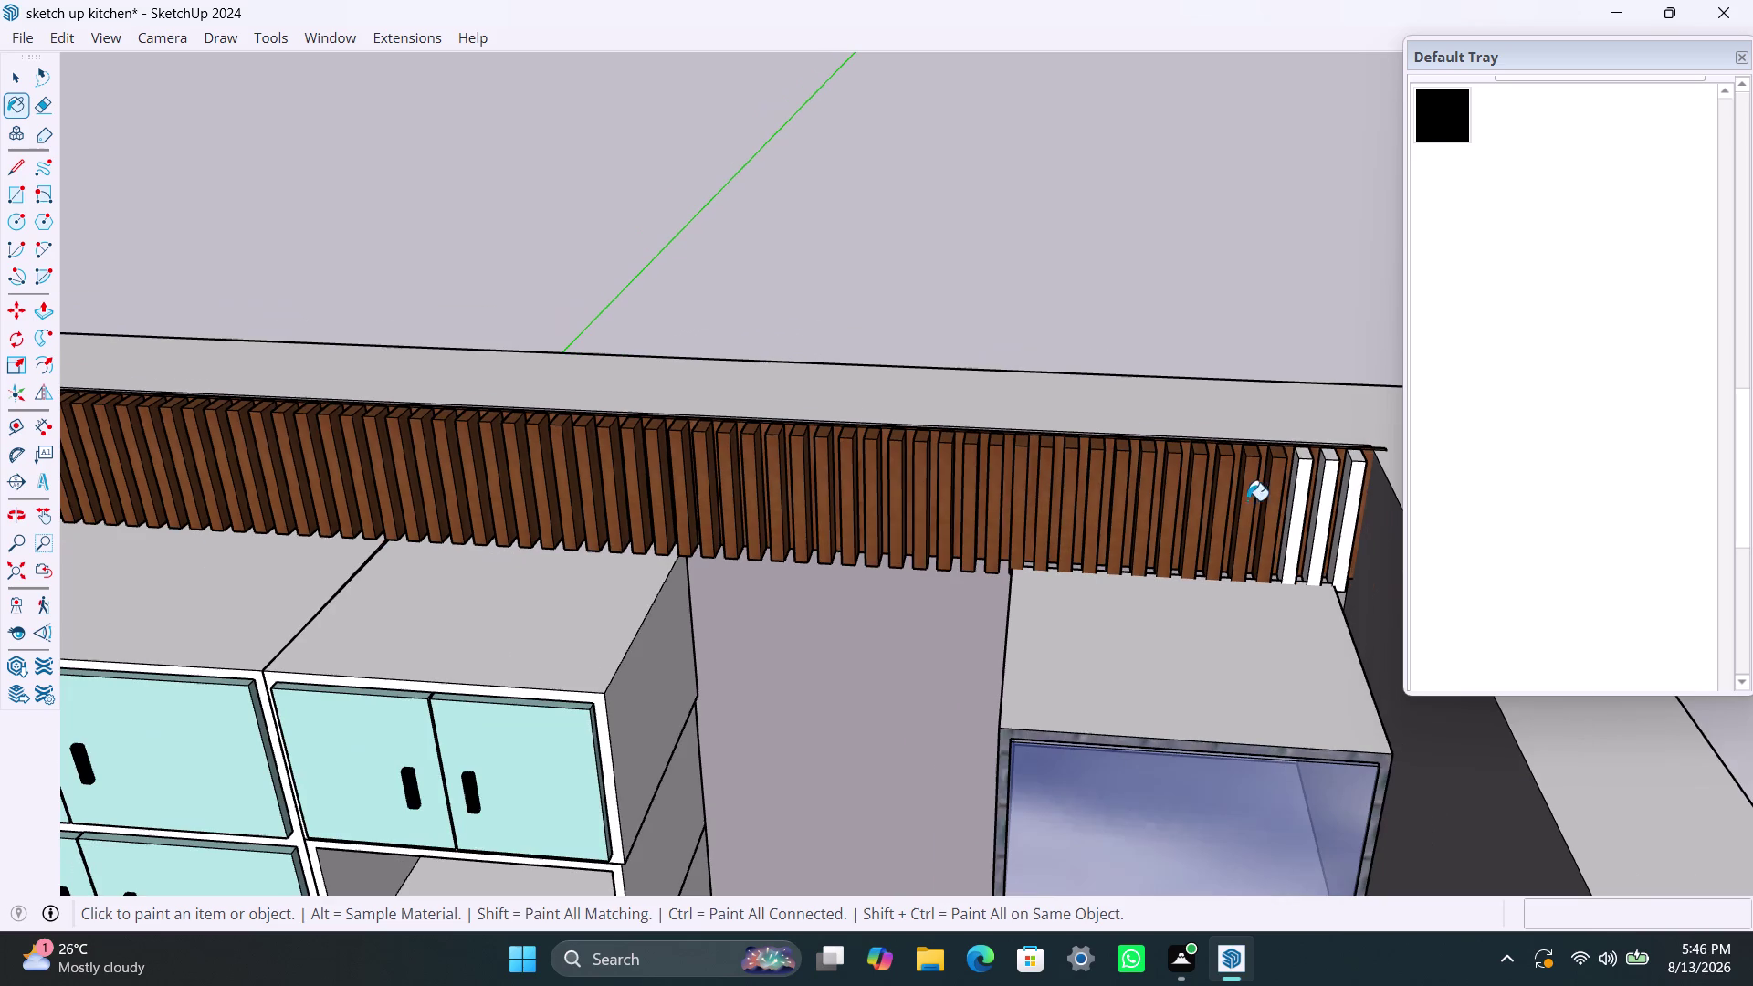
click(1300, 475)
click(1325, 475)
click(1358, 477)
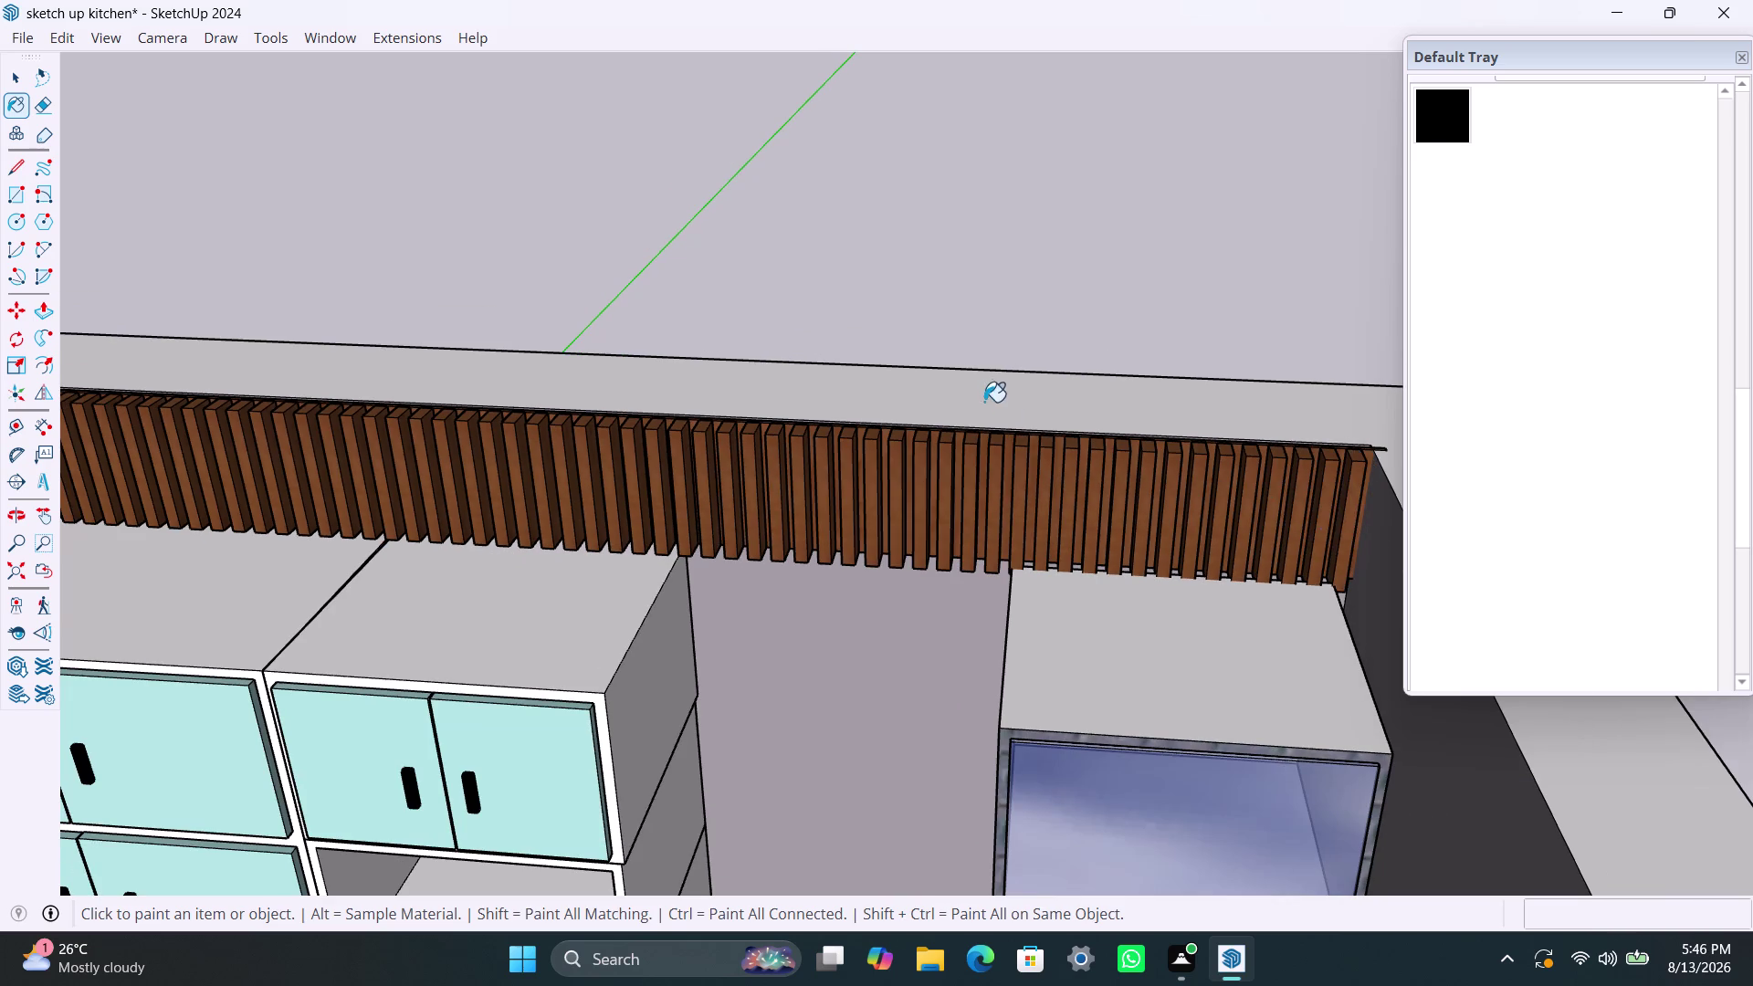
scroll(down, 3)
middle_drag(744, 474, 1477, 519)
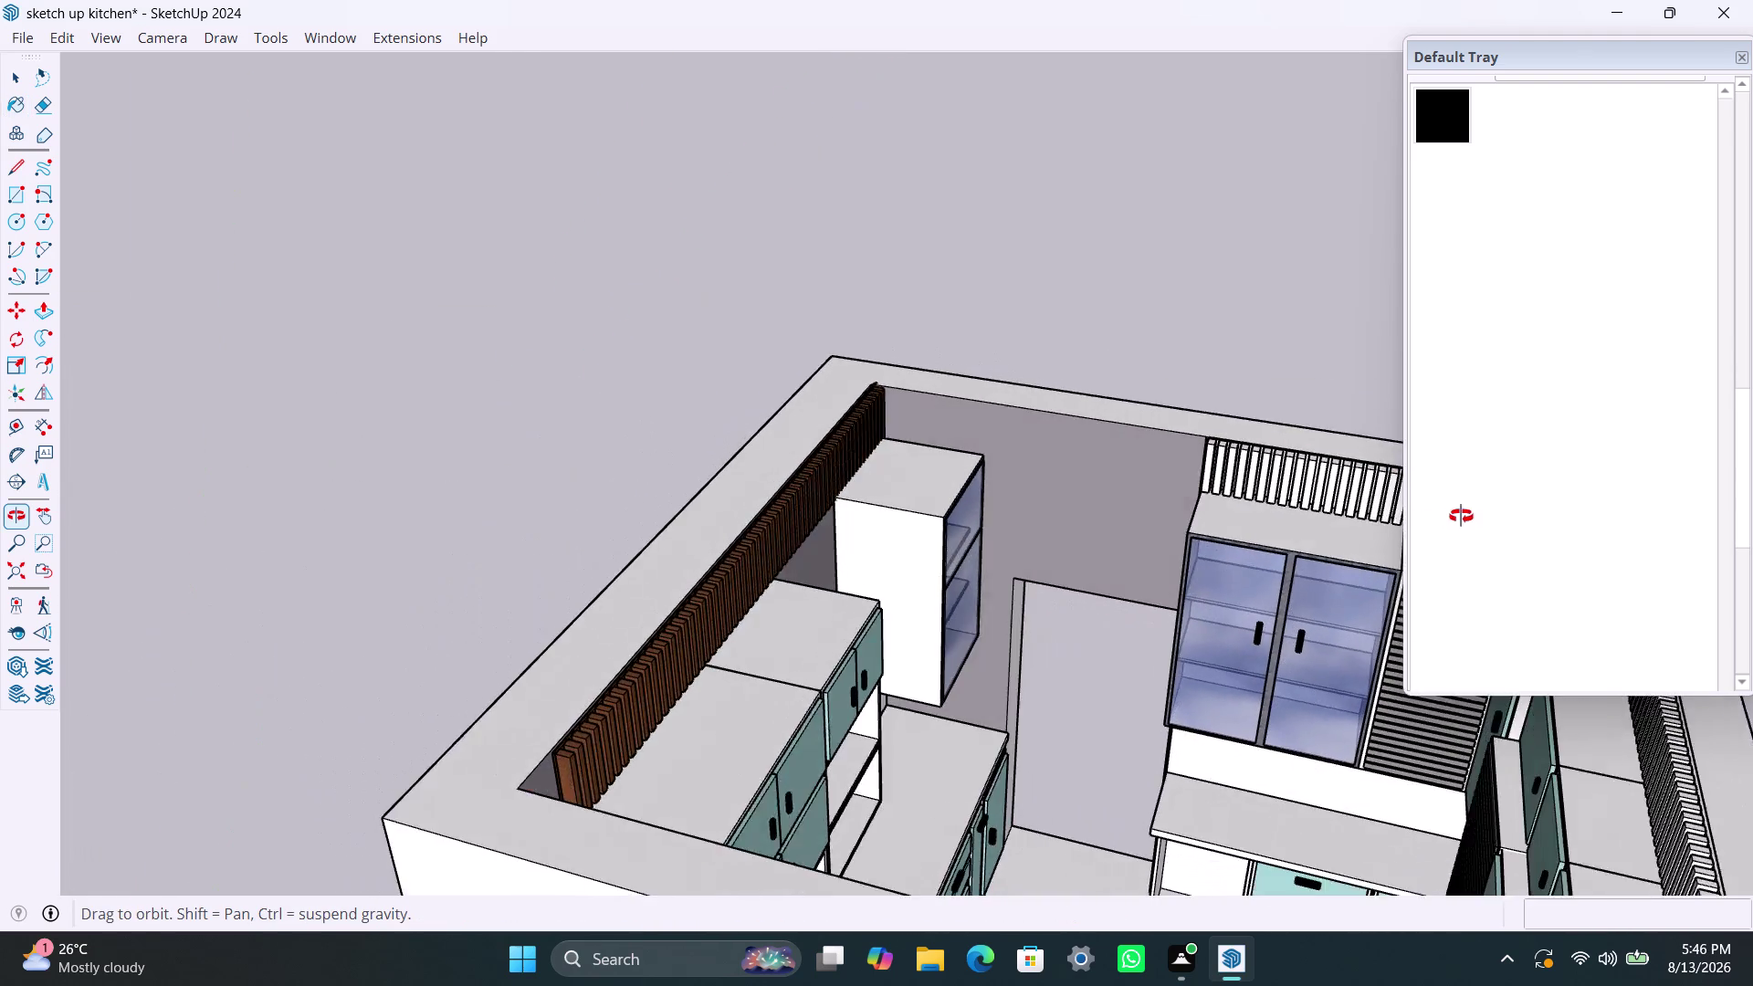
Orbit to the glass-cabinet wall and undo an accidental brown paint on the wall top.
scroll(up, 3)
middle_drag(908, 505, 1173, 543)
scroll(up, 3)
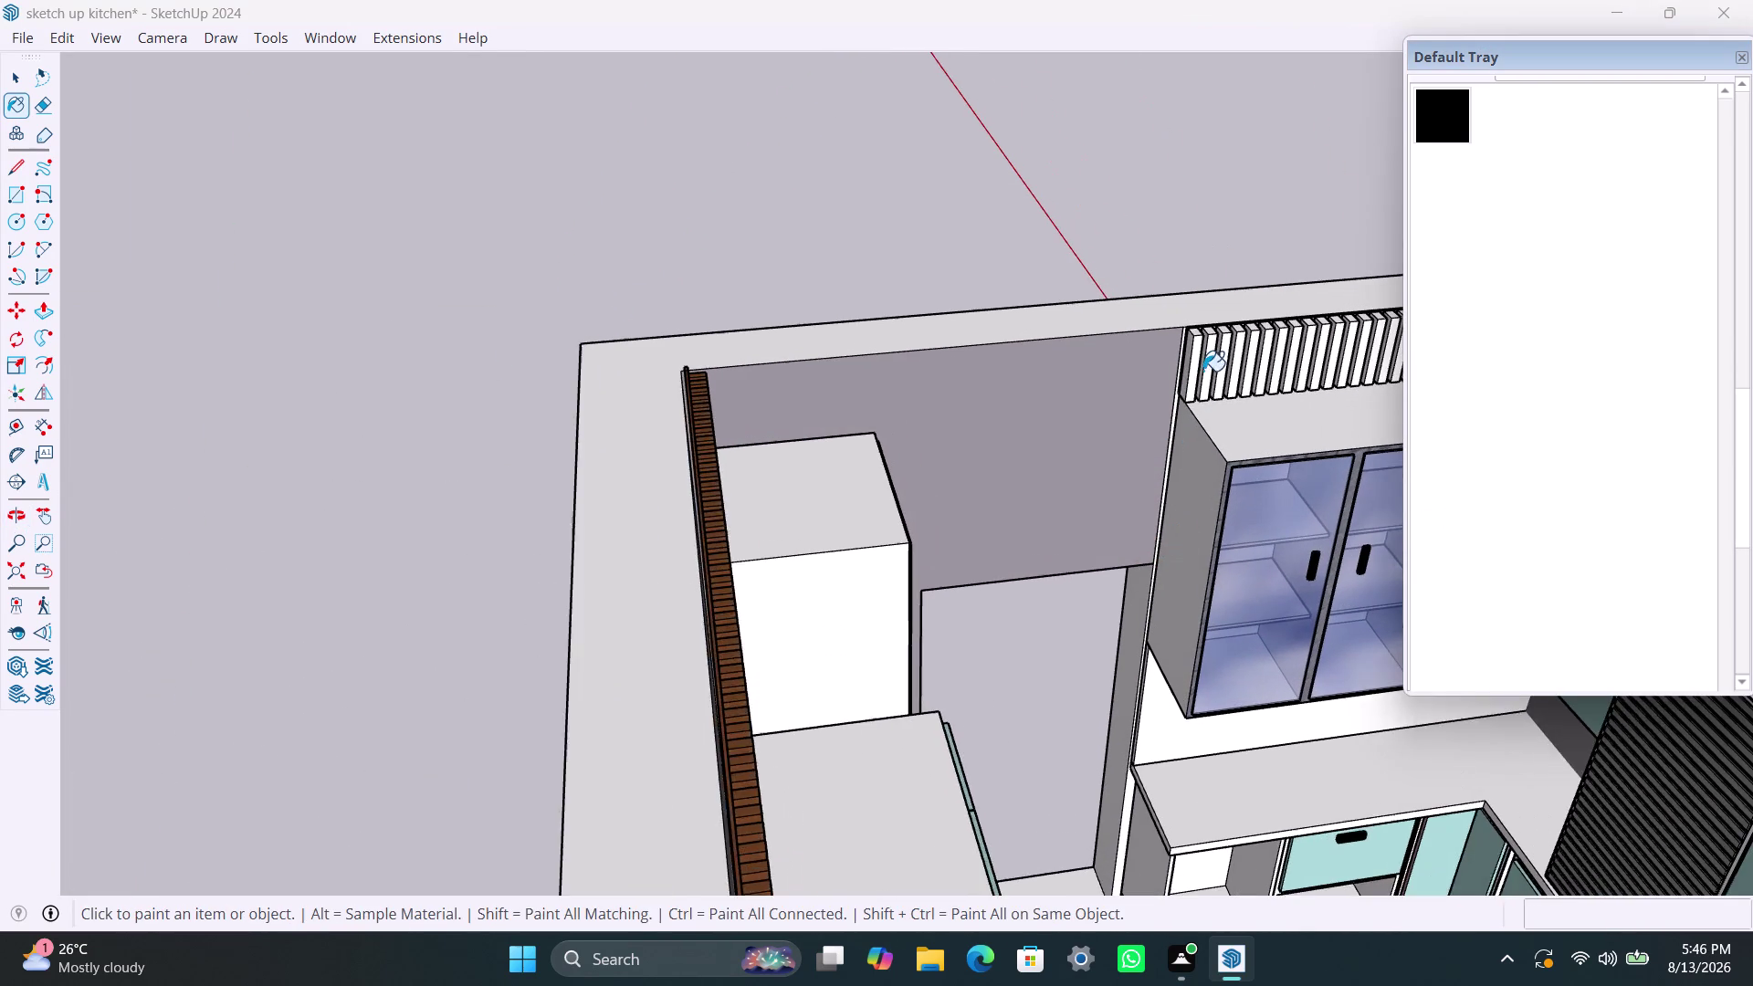
scroll(up, 3)
middle_drag(1208, 371, 840, 451)
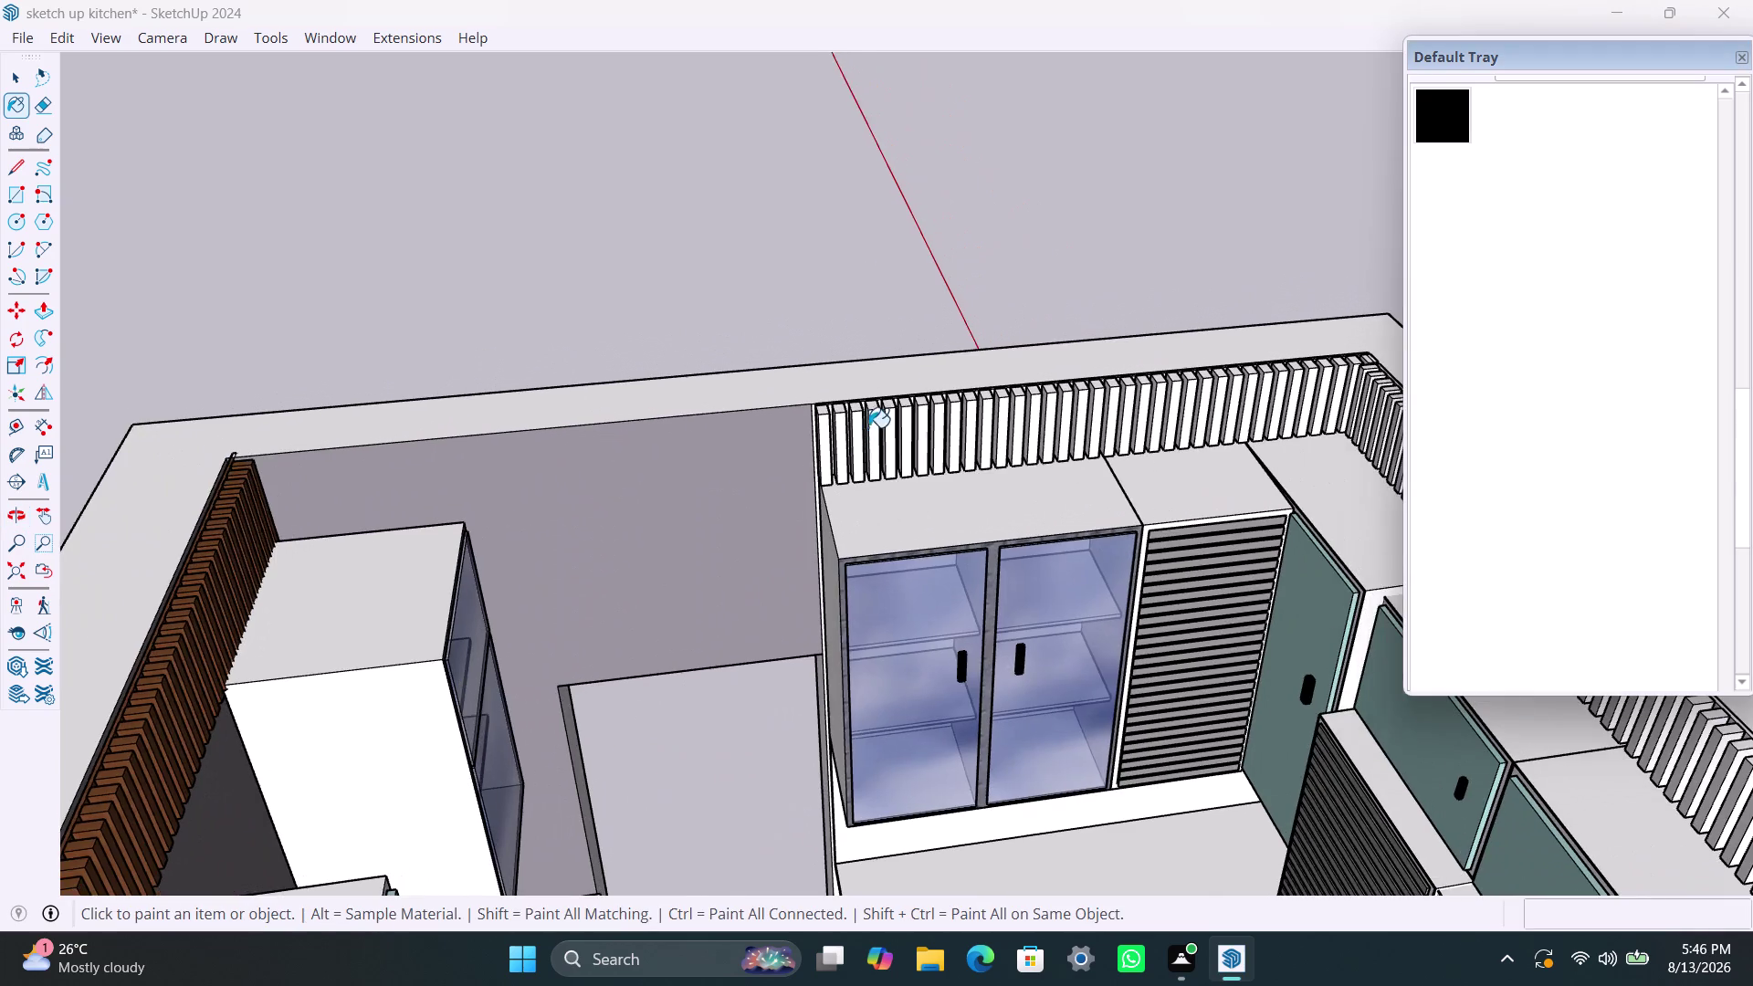
scroll(up, 3)
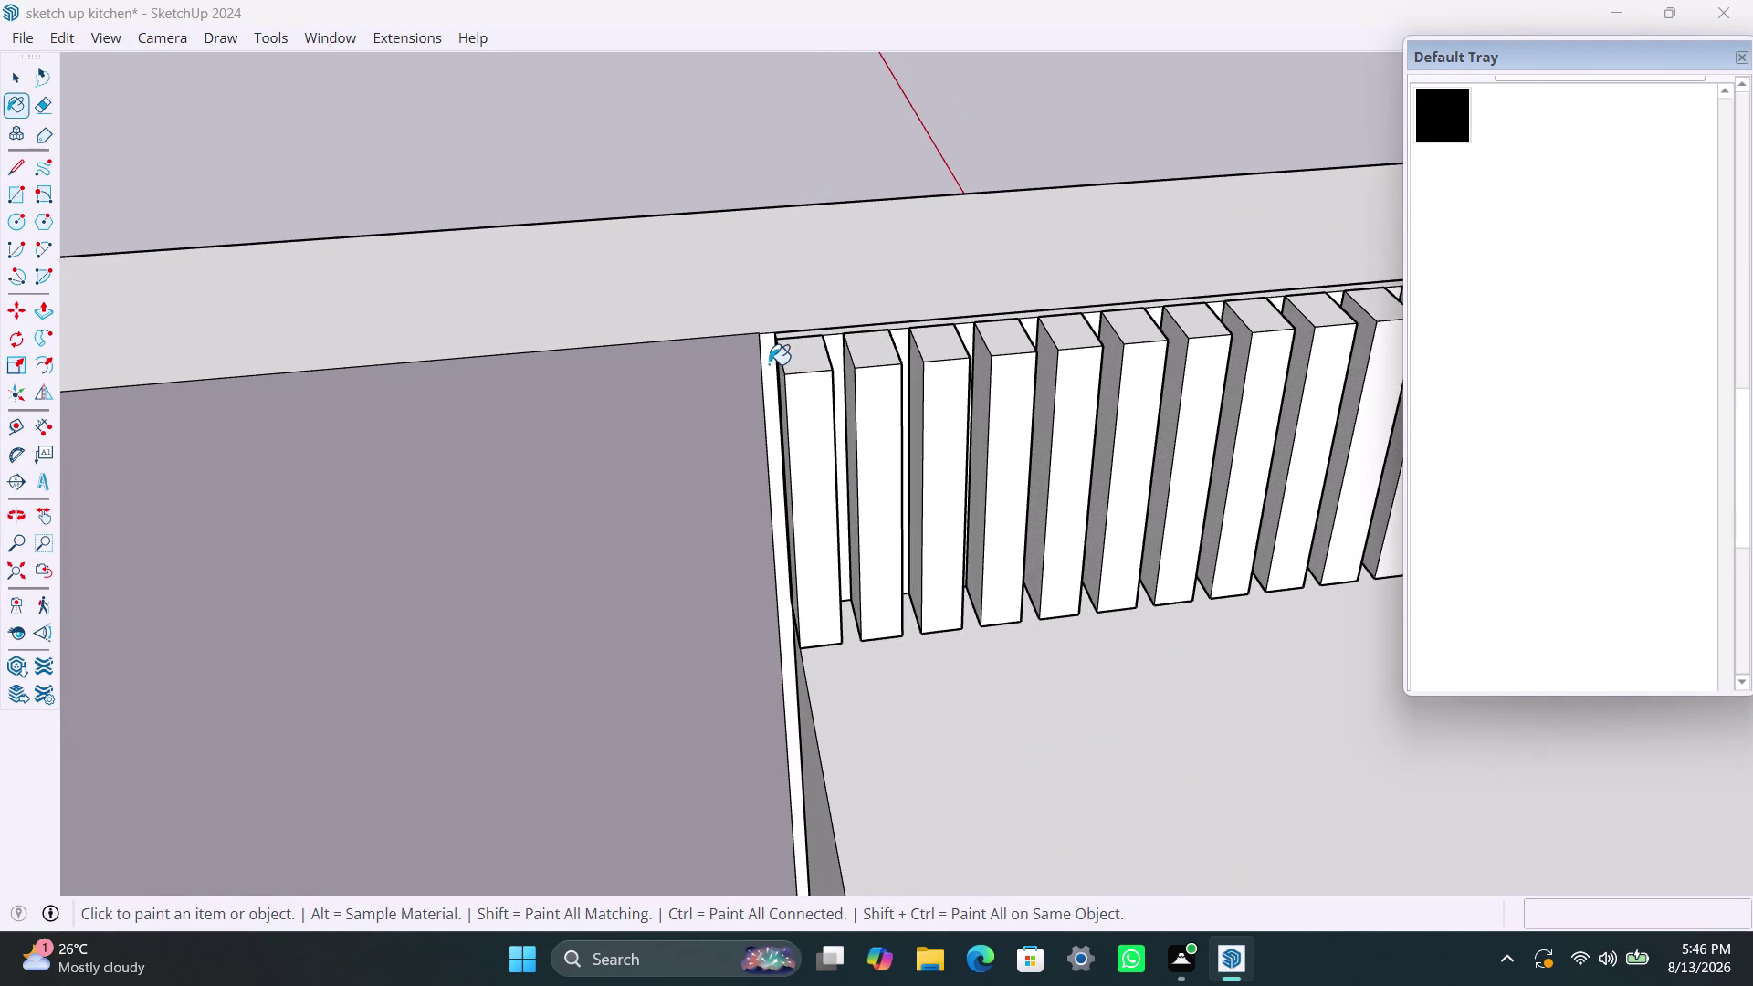
scroll(up, 3)
click(768, 315)
key(ctrl+z)
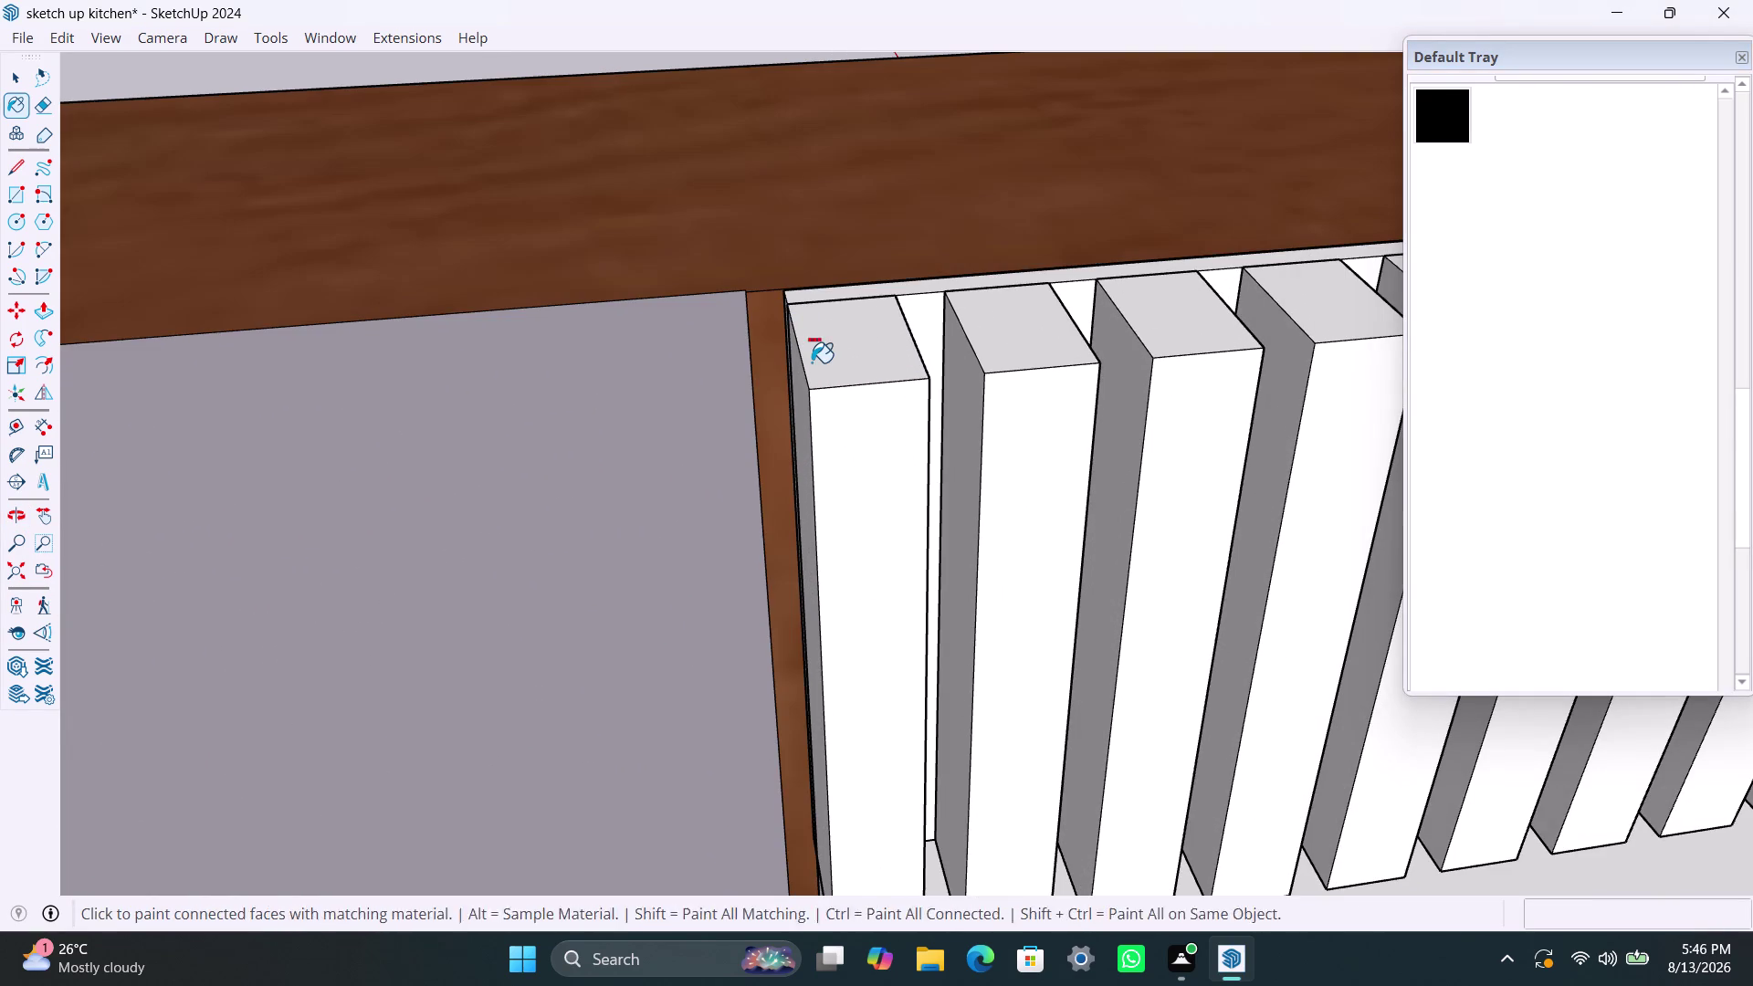
Paint the first slat, the backing behind the slats, and another slat brown wood.
click(847, 302)
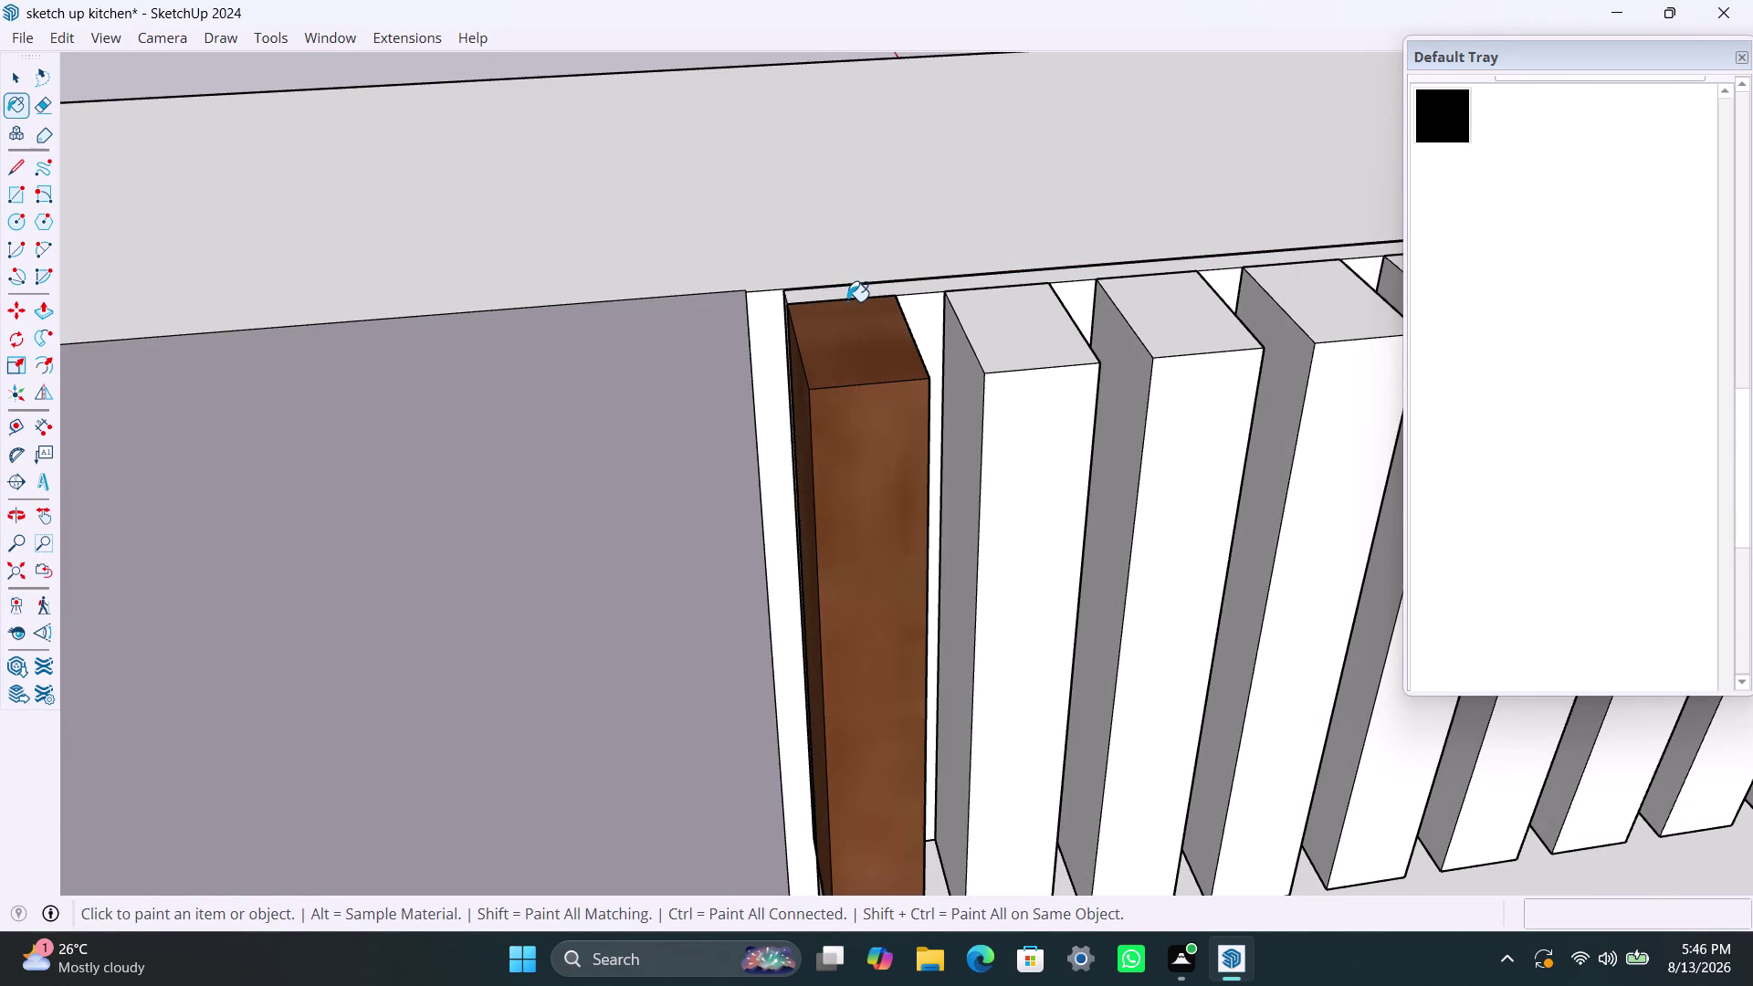
scroll(up, 3)
click(910, 284)
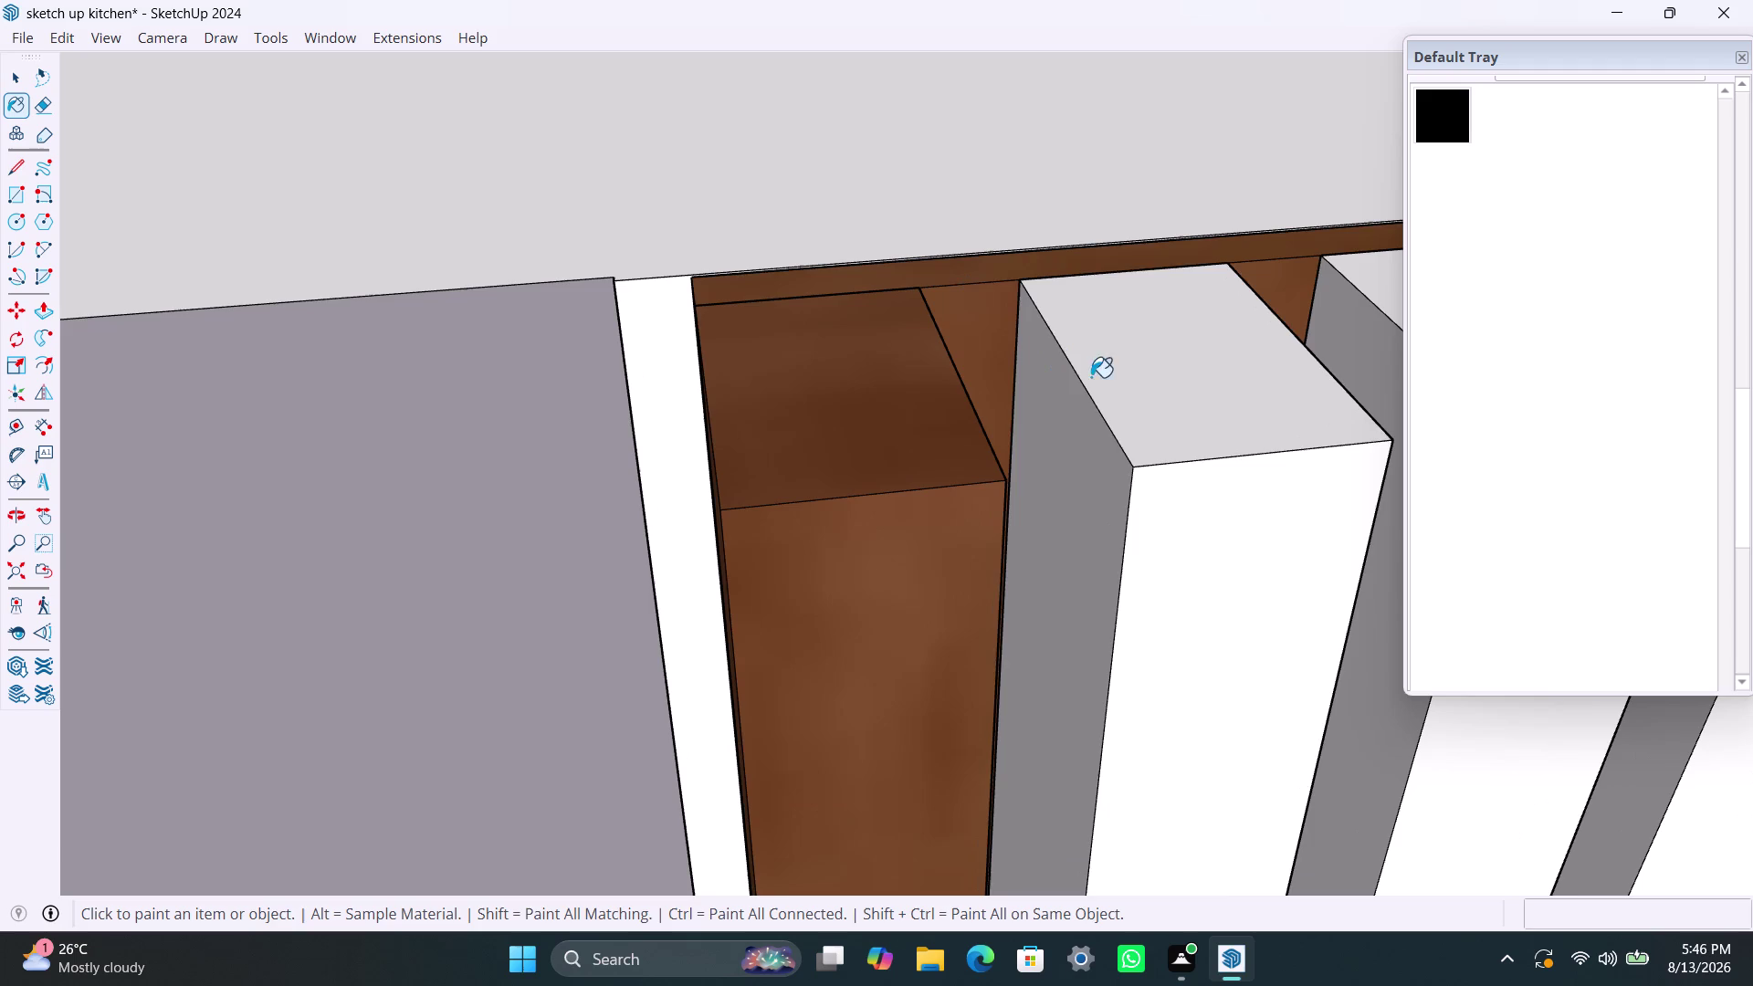
click(1153, 374)
scroll(down, 3)
scroll(down, 3)
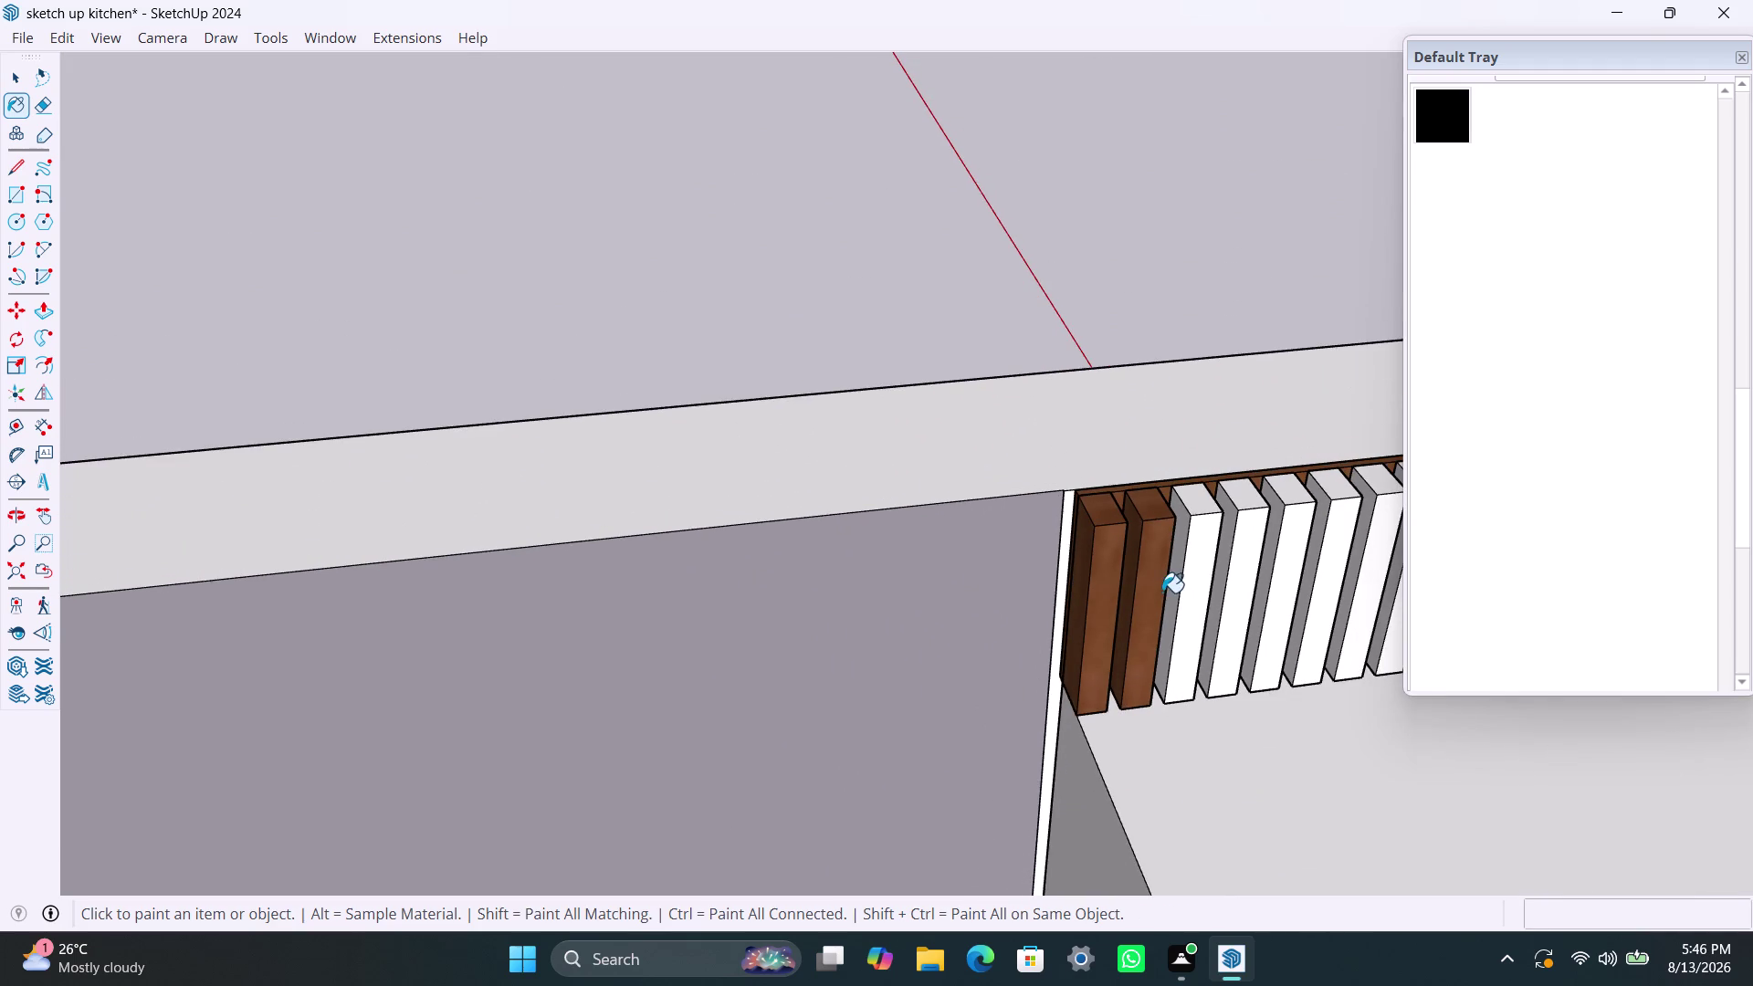
Paint the next ten white slats in the row with brown wood.
middle_drag(1153, 591, 649, 571)
scroll(up, 3)
click(715, 501)
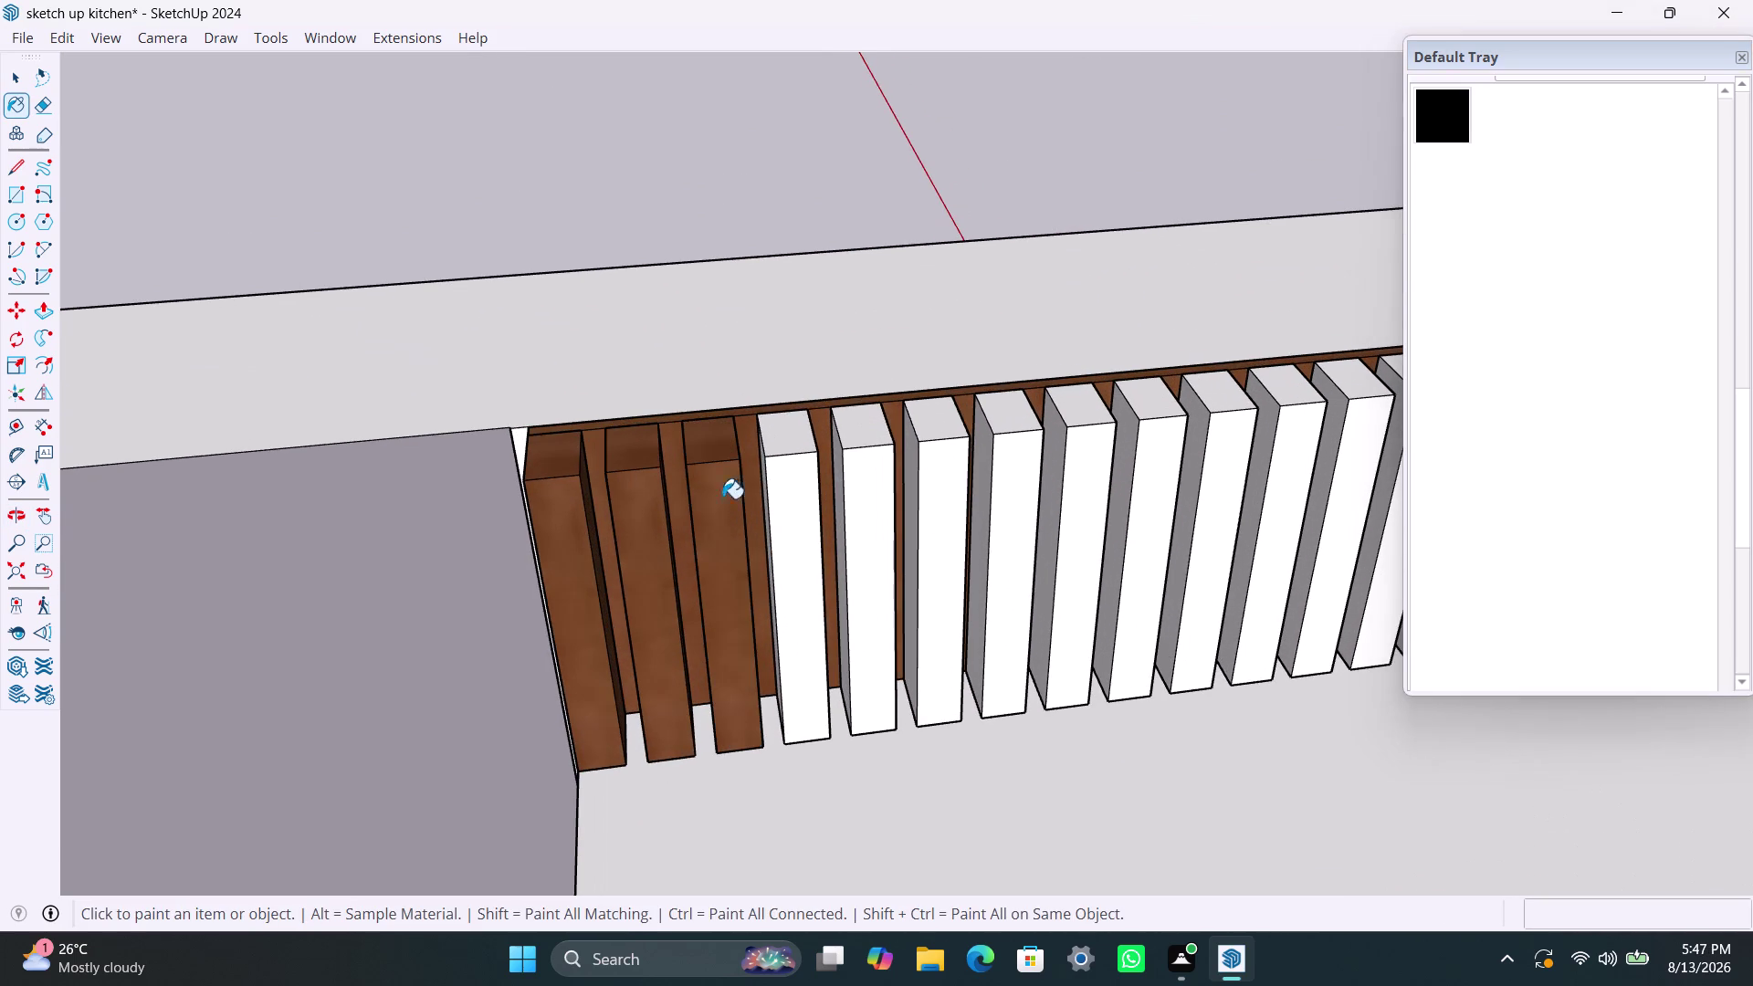
click(798, 481)
click(859, 477)
click(923, 457)
click(995, 446)
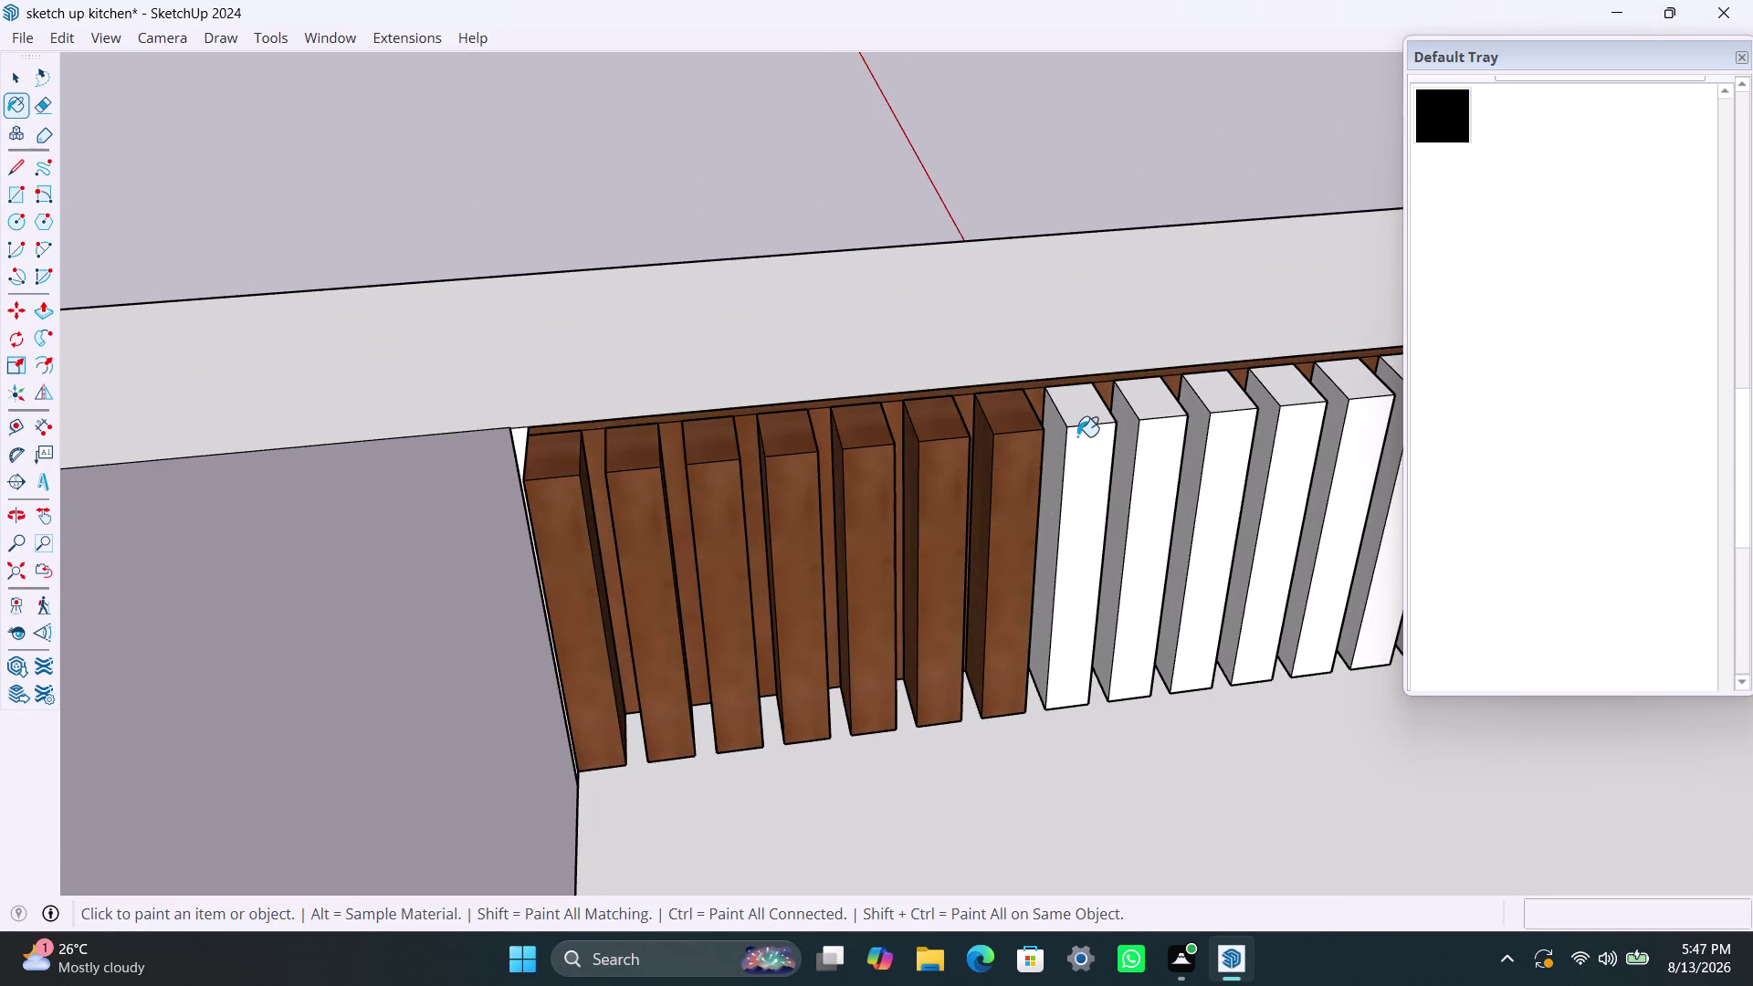
click(1078, 434)
click(1141, 428)
click(1218, 414)
click(1292, 414)
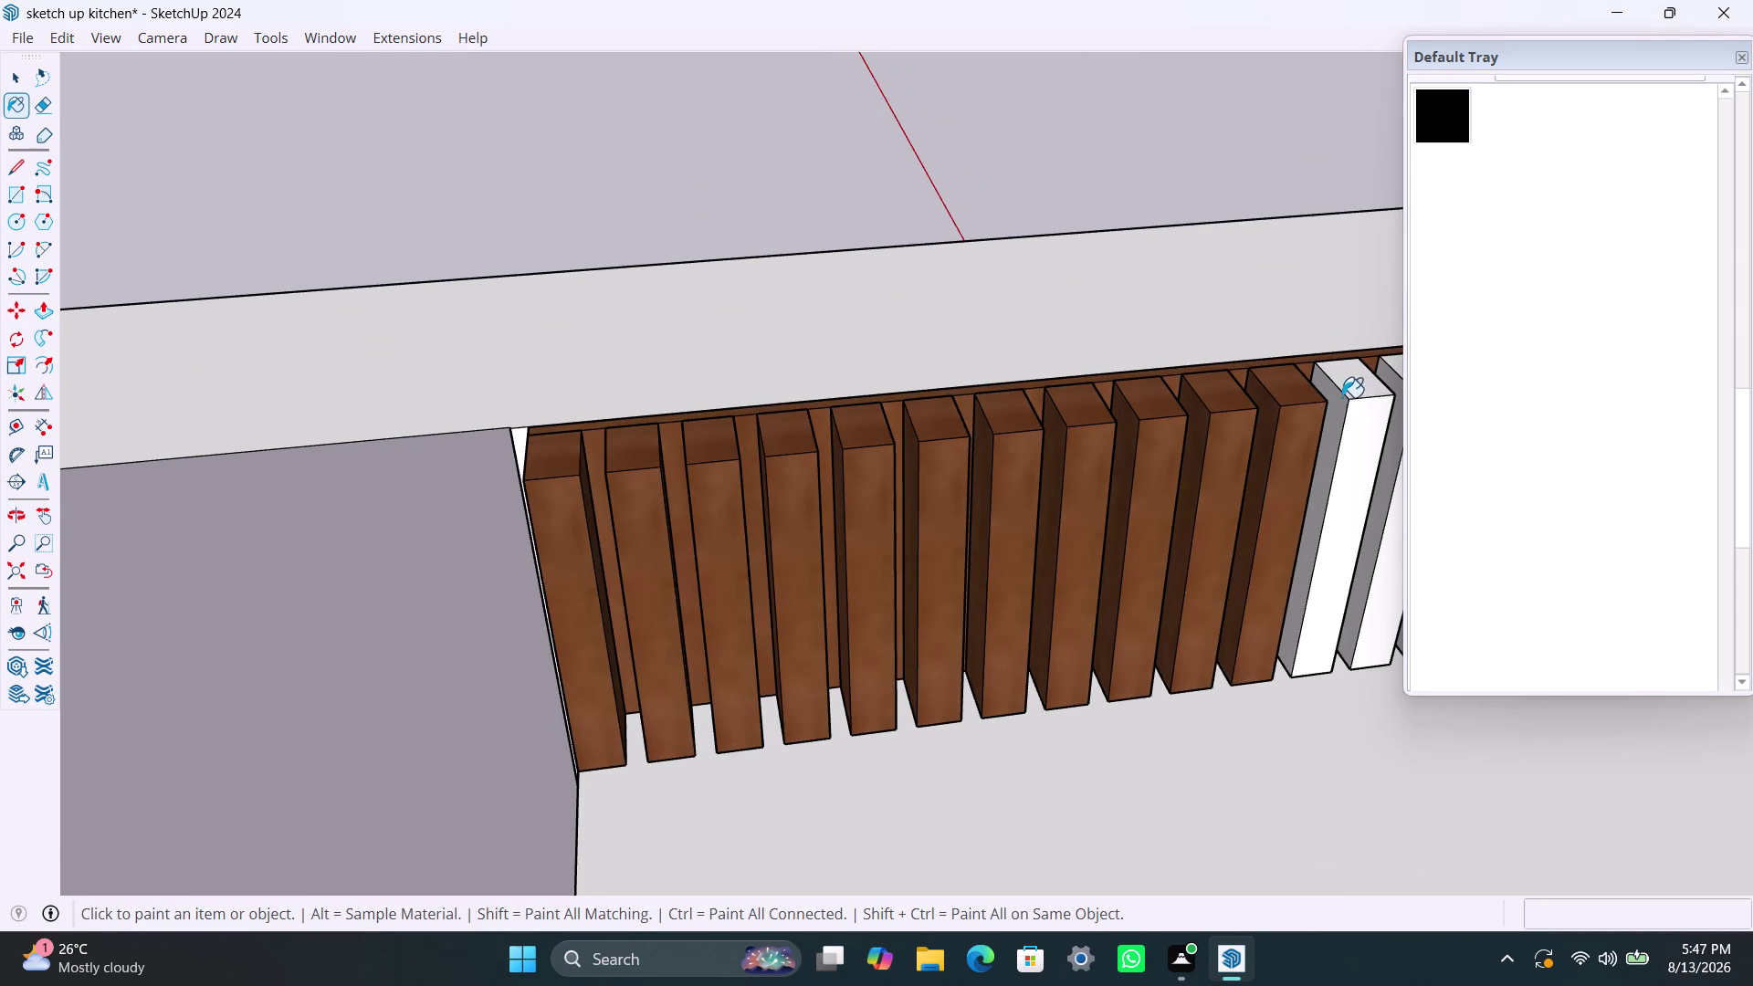
click(1342, 397)
scroll(down, 3)
scroll(down, 3)
middle_drag(1229, 543, 1134, 543)
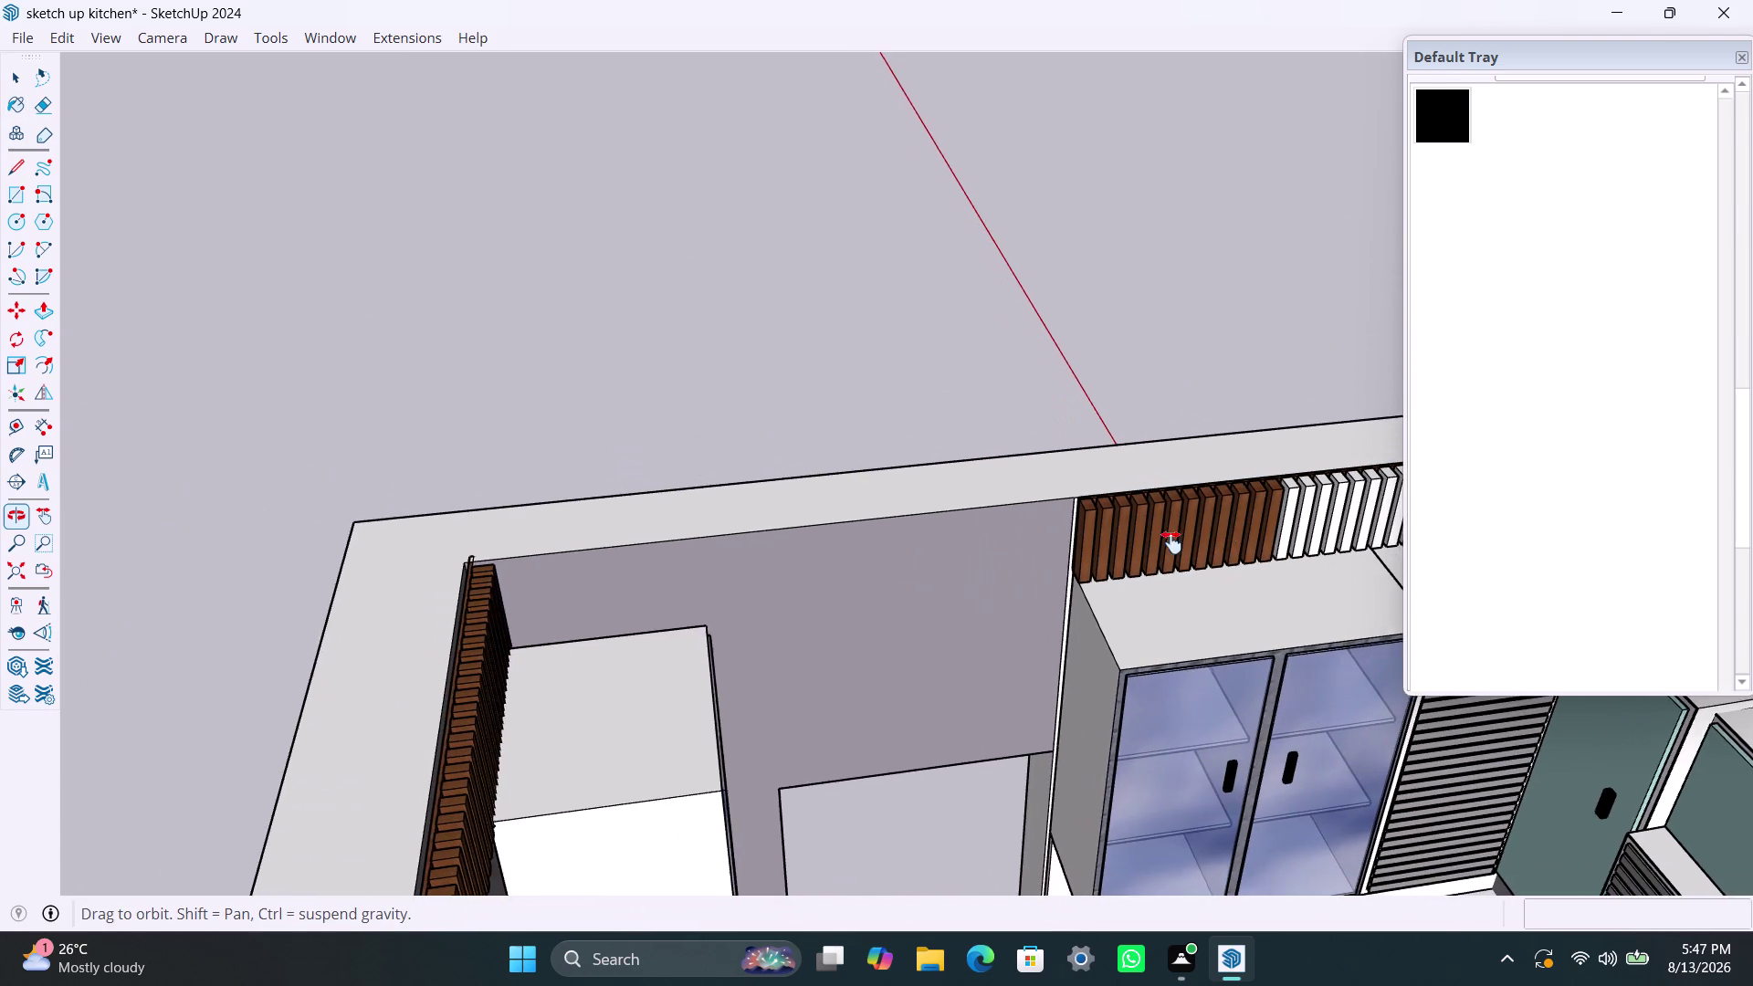
Paint the first long run of white wall slats dark wood.
middle_drag(1134, 542, 640, 594)
scroll(up, 3)
click(672, 534)
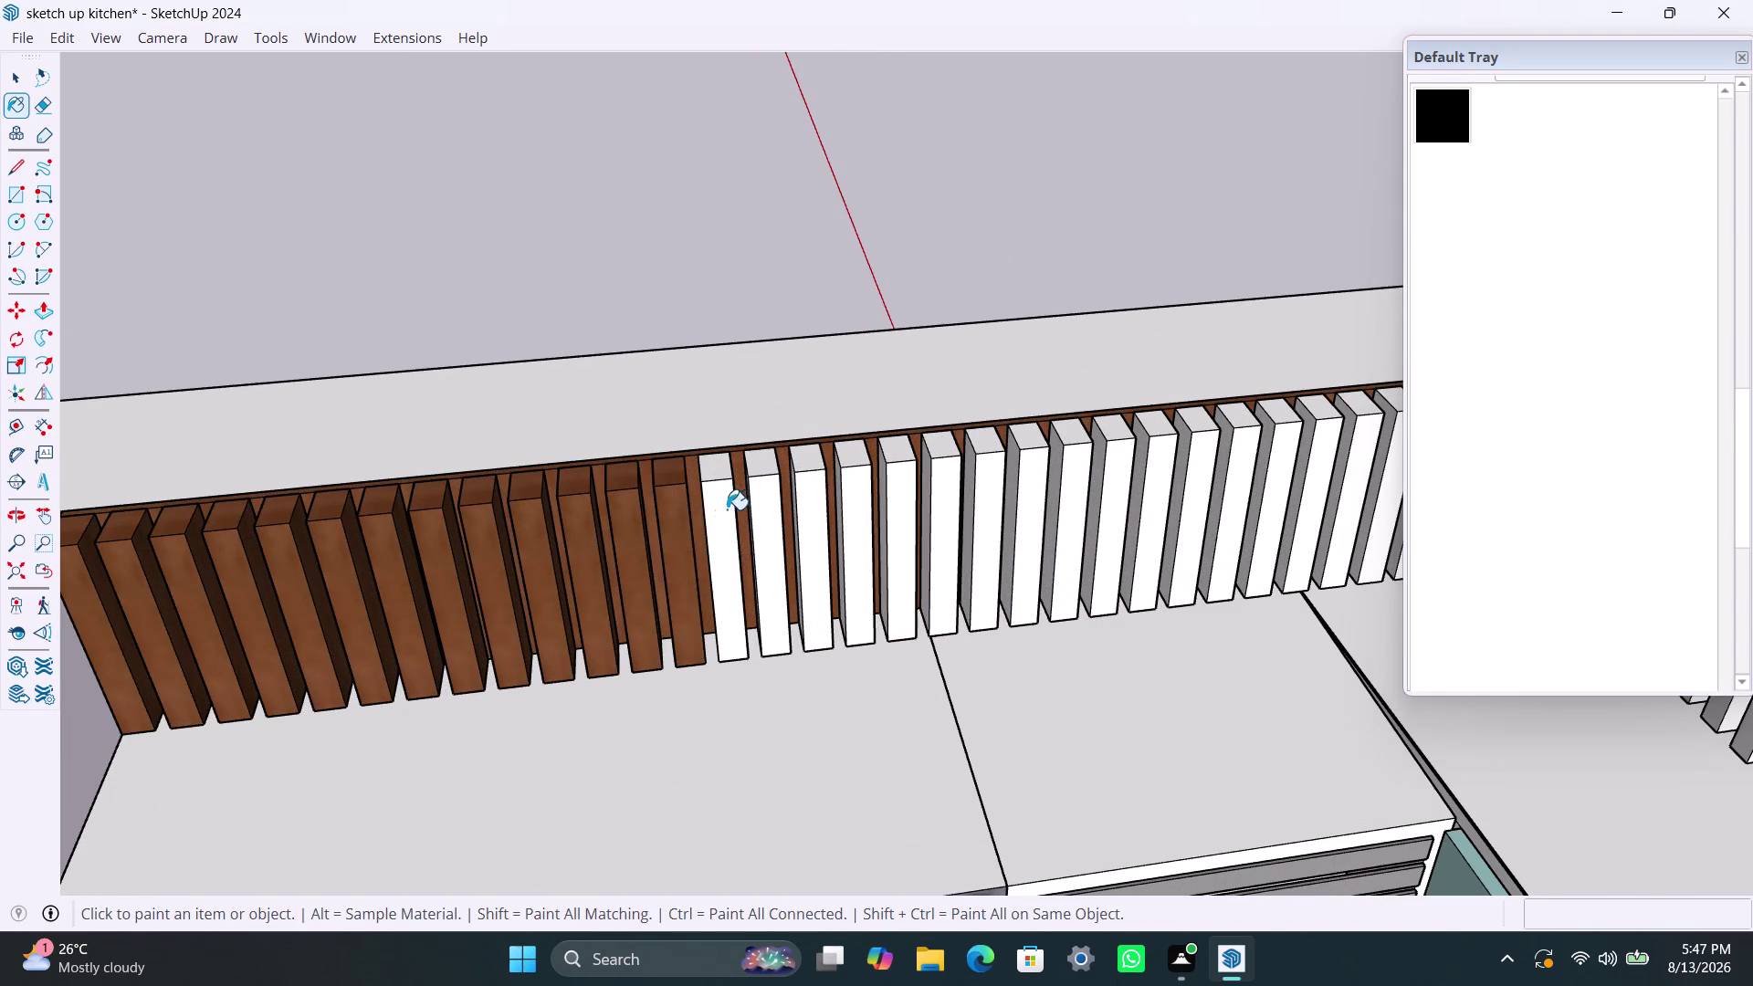
click(727, 509)
drag(749, 506, 760, 506)
click(797, 501)
click(838, 494)
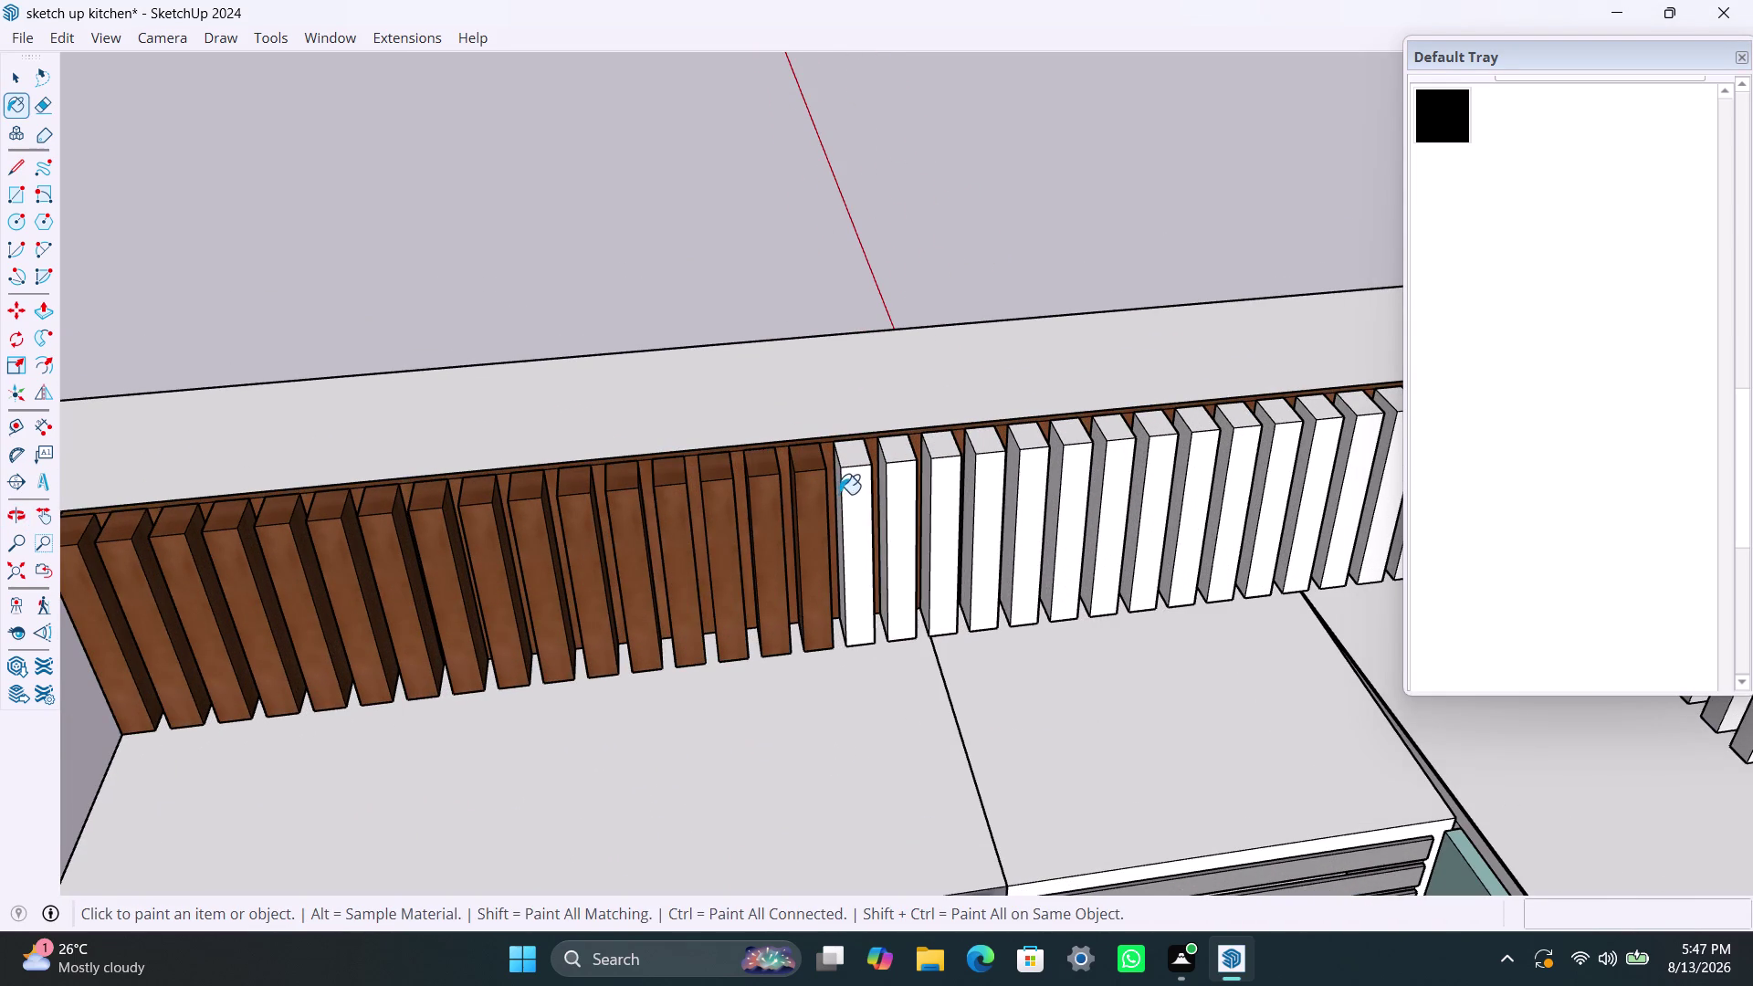
click(897, 491)
click(944, 494)
click(983, 497)
click(1040, 499)
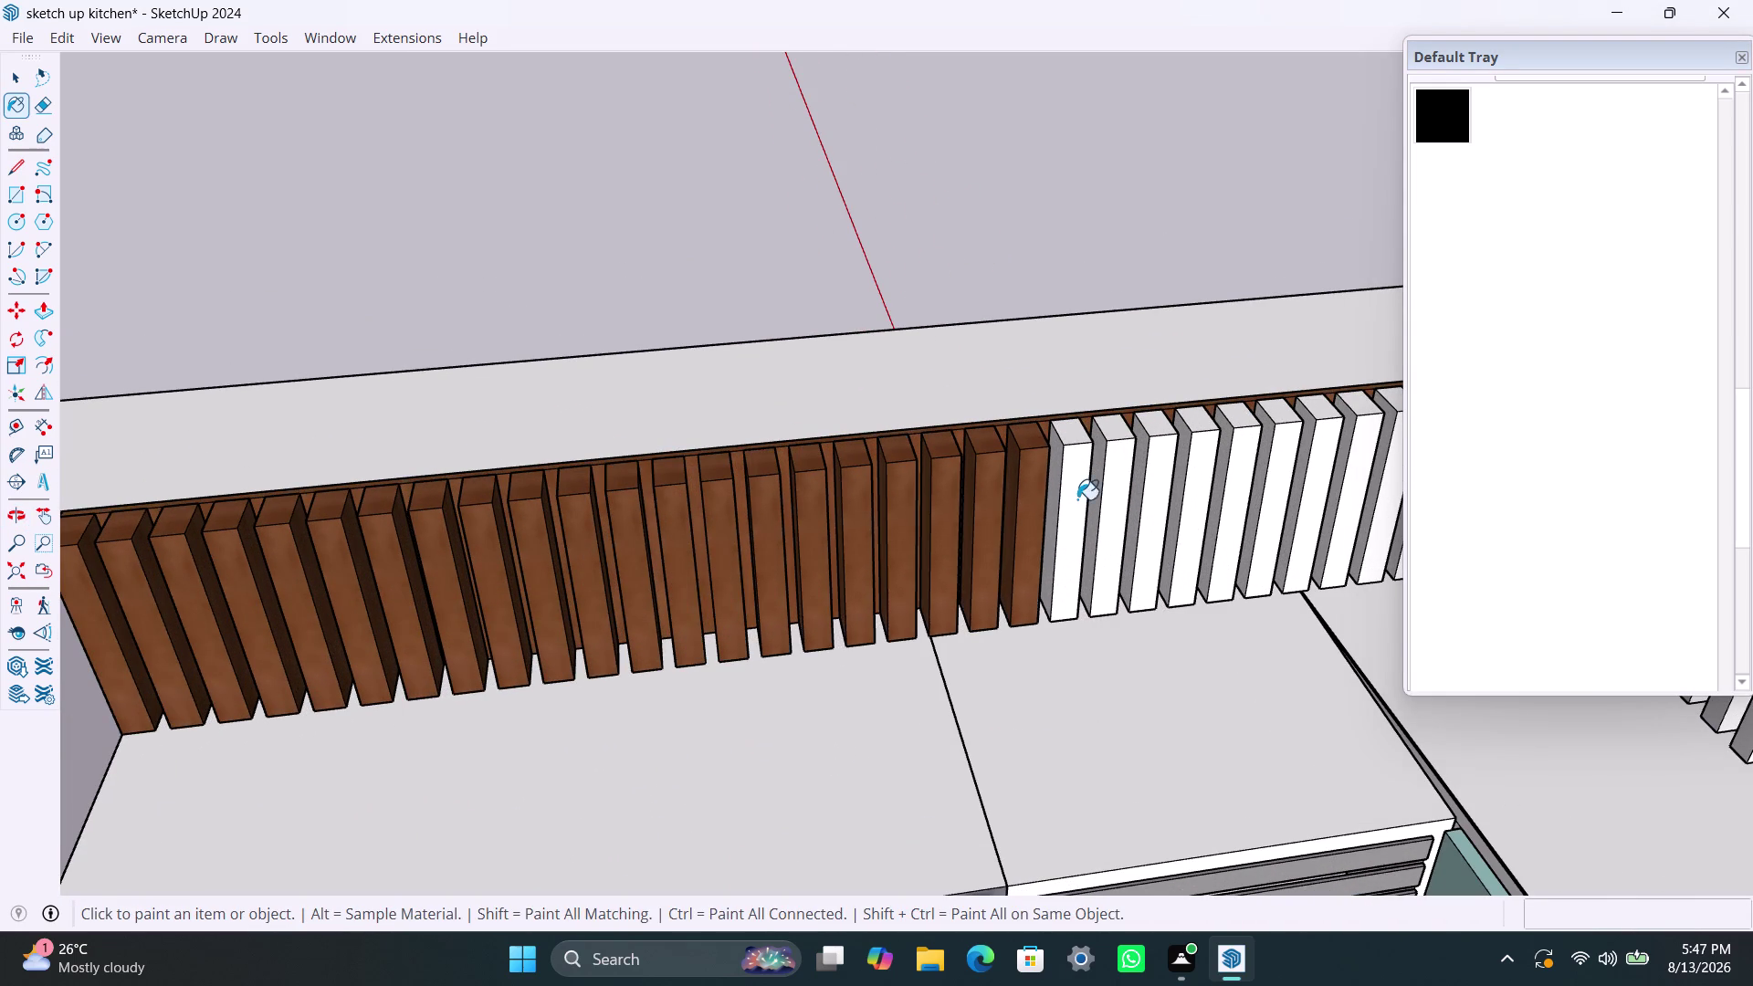
click(1080, 498)
click(1113, 487)
click(1163, 480)
click(1199, 479)
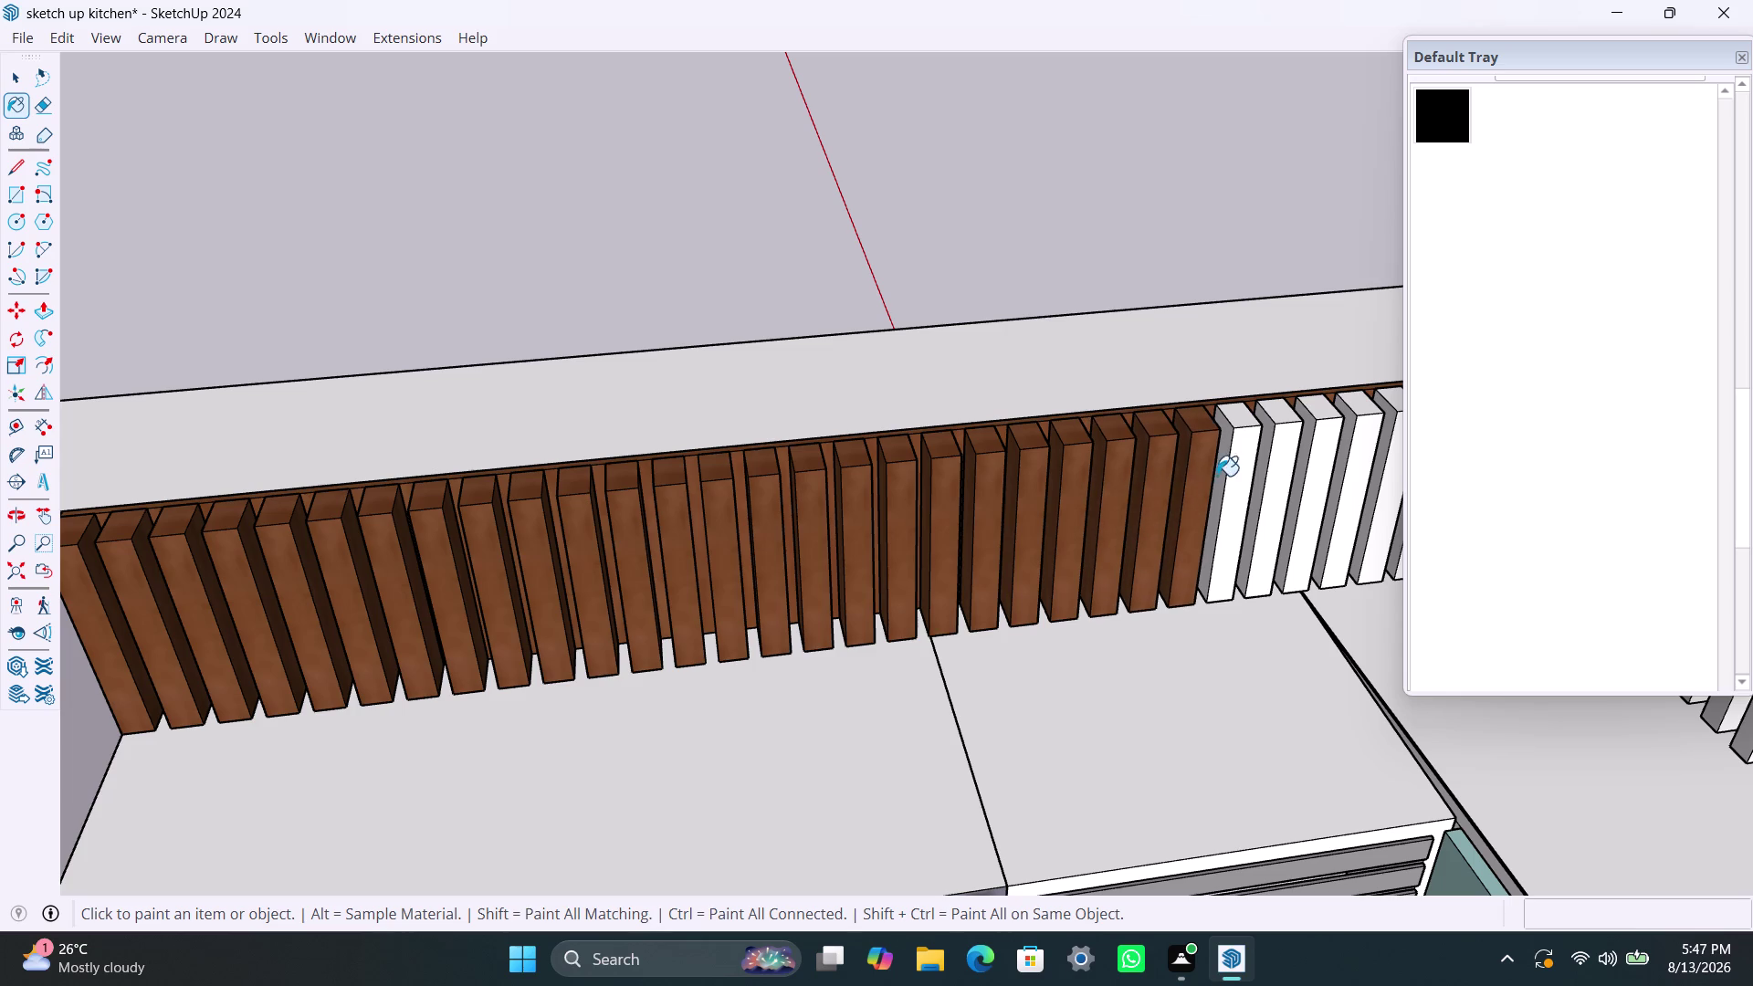
click(1242, 456)
click(1288, 457)
click(1326, 451)
scroll(down, 3)
scroll(down, 3)
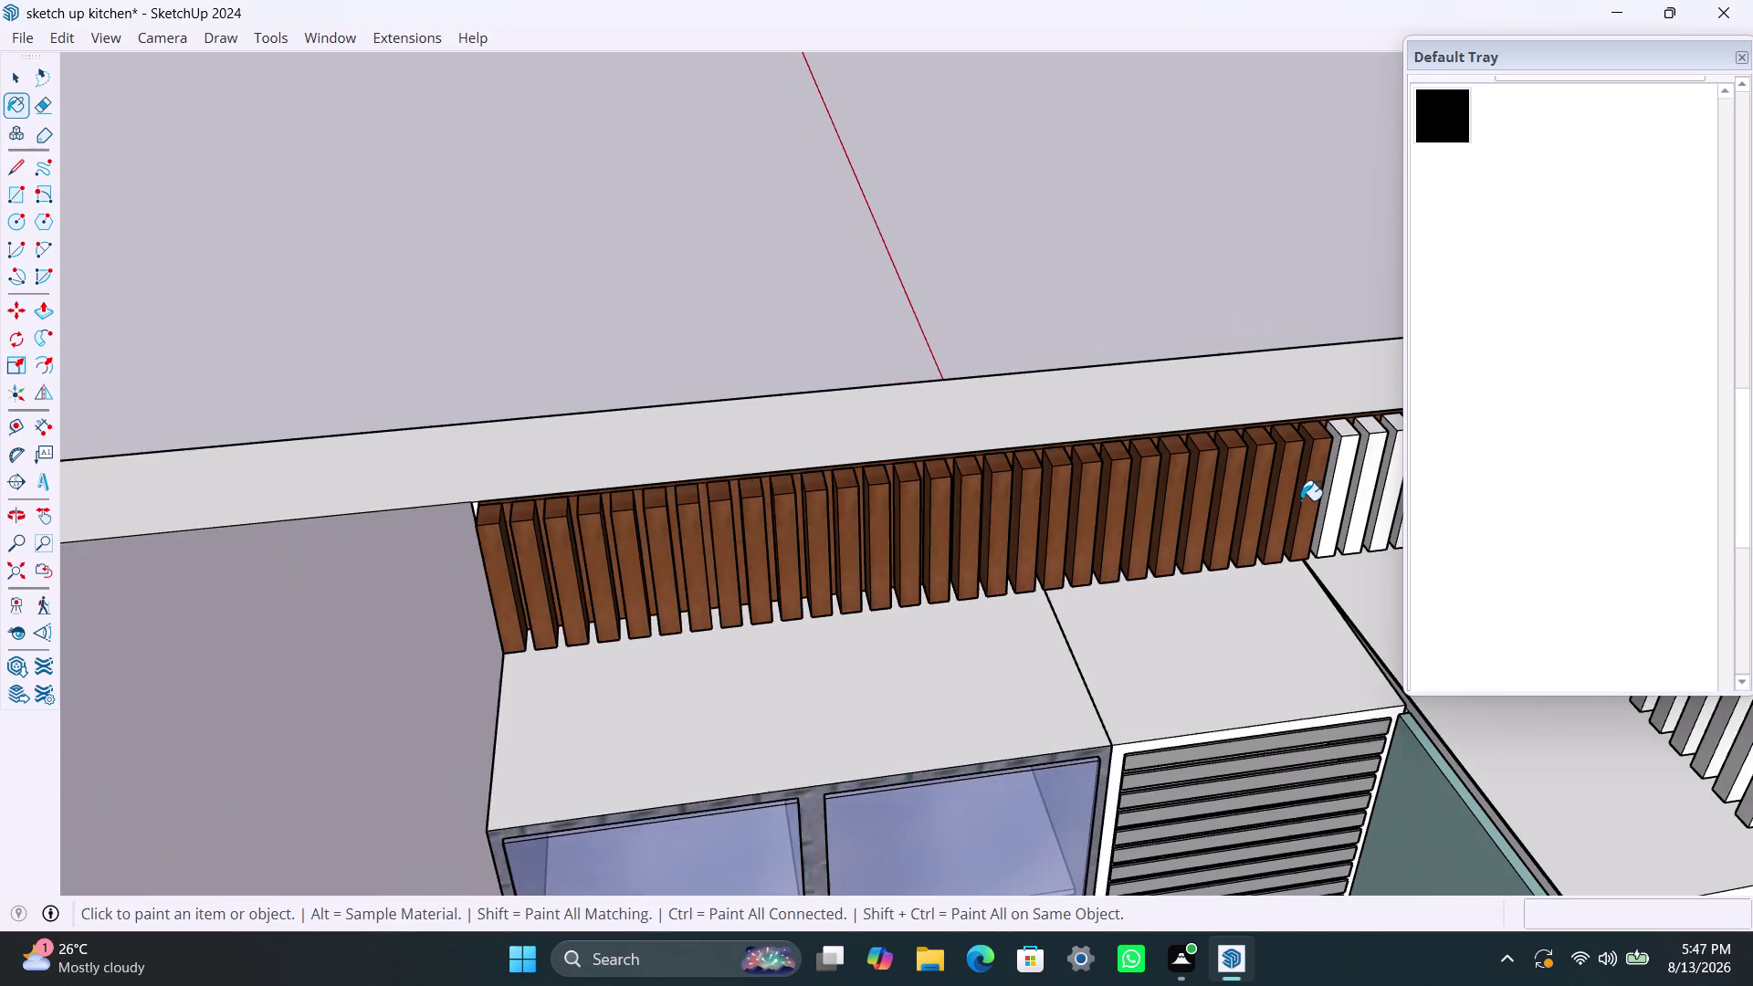
scroll(down, 3)
Paint the white slats leading up to the wall corner, including the corner slat, dark wood.
middle_drag(1295, 505, 777, 531)
scroll(up, 3)
click(804, 503)
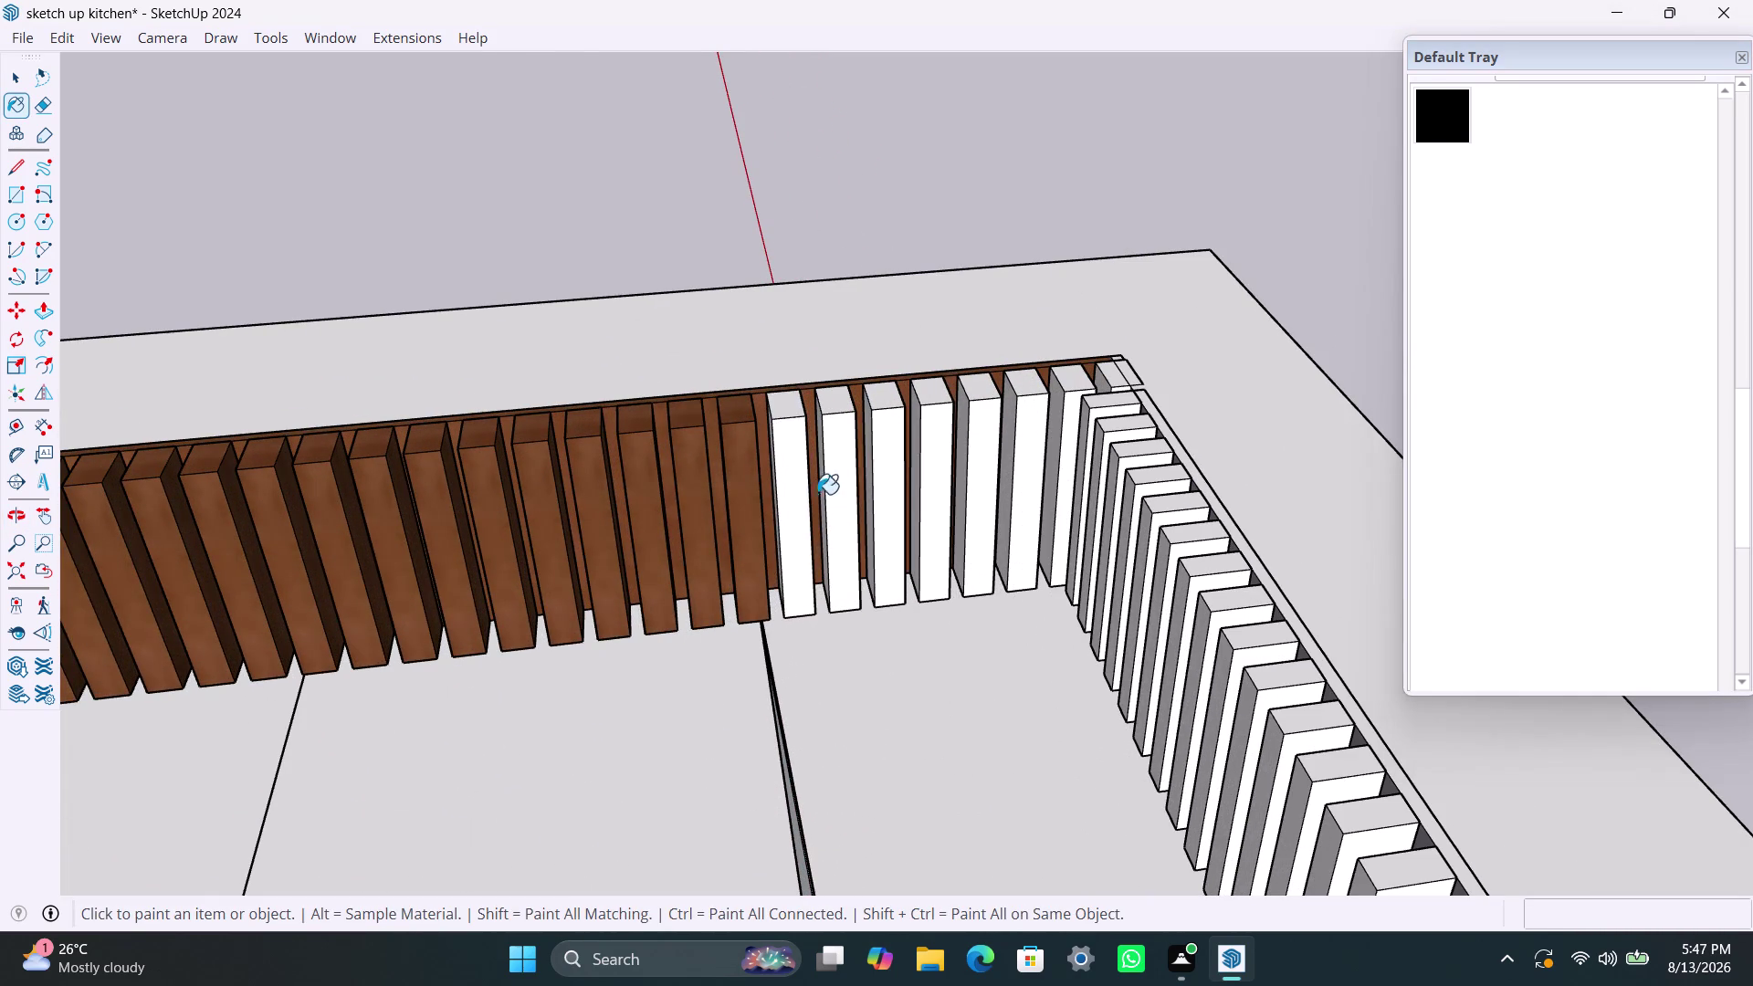
click(848, 486)
click(877, 479)
click(921, 478)
click(978, 477)
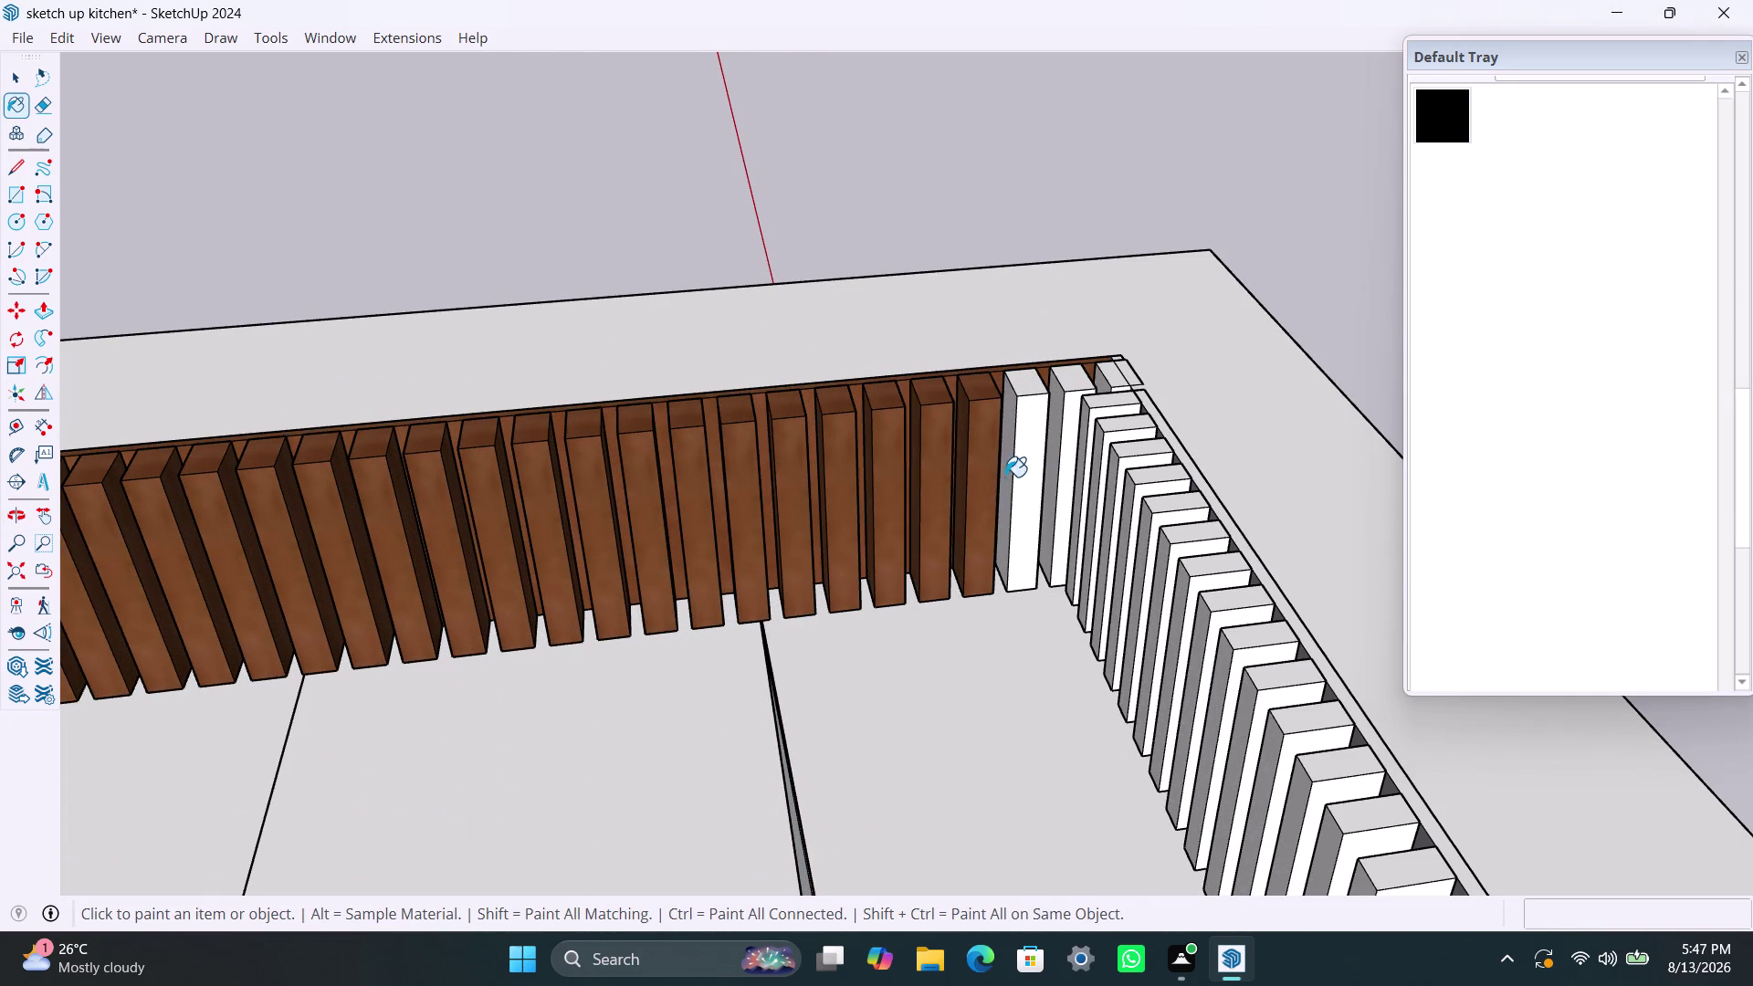
click(1034, 476)
click(1071, 414)
click(1100, 392)
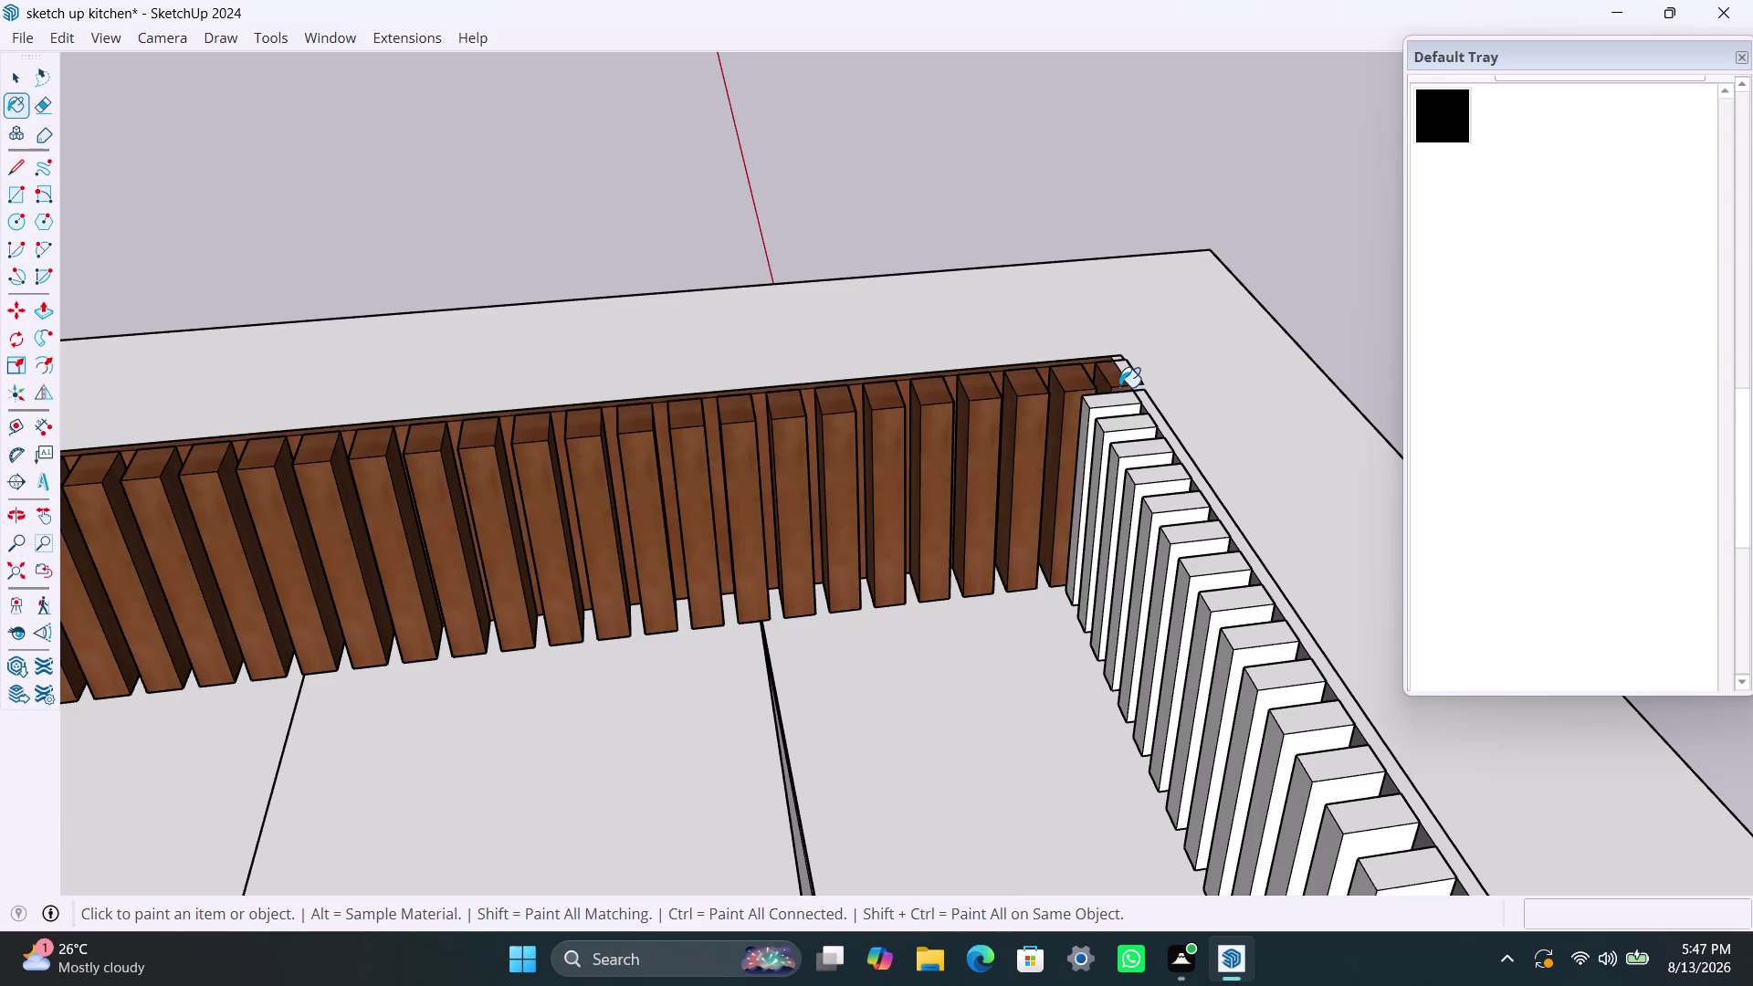
scroll(up, 3)
scroll(up, 3)
scroll(up, 3)
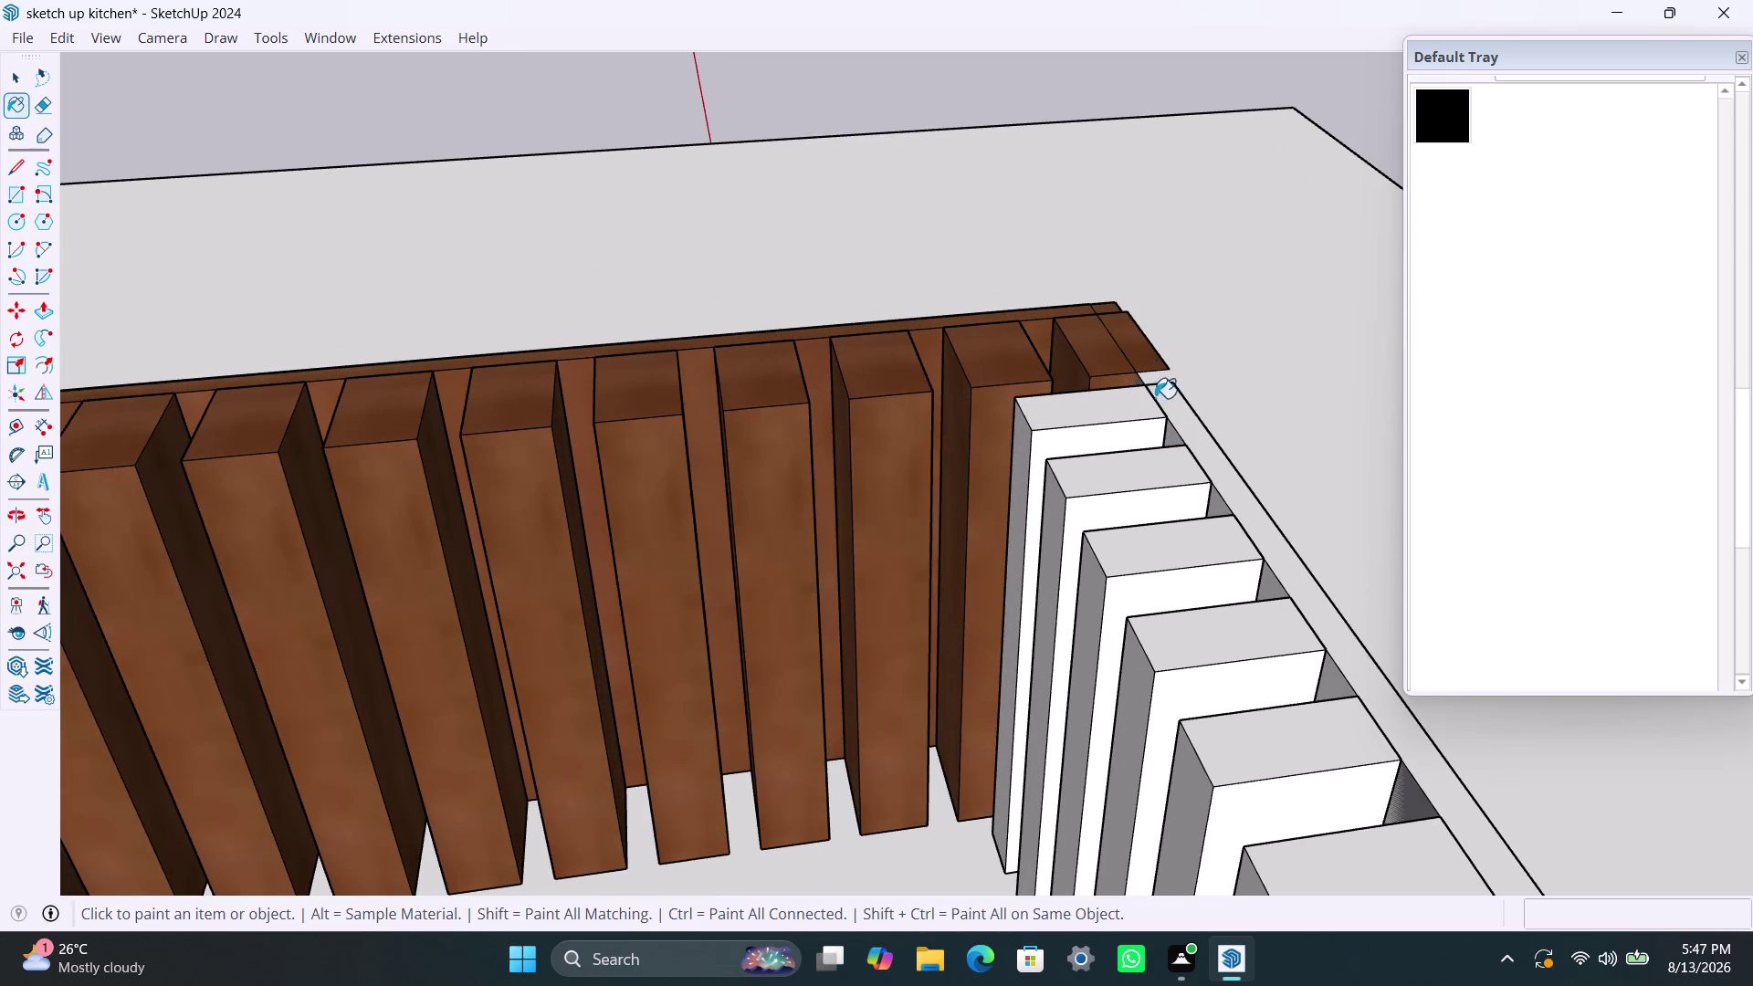
Paint the side-wall slats, their rail and one back-wall slat dark wood.
click(1177, 428)
click(1071, 424)
click(1092, 473)
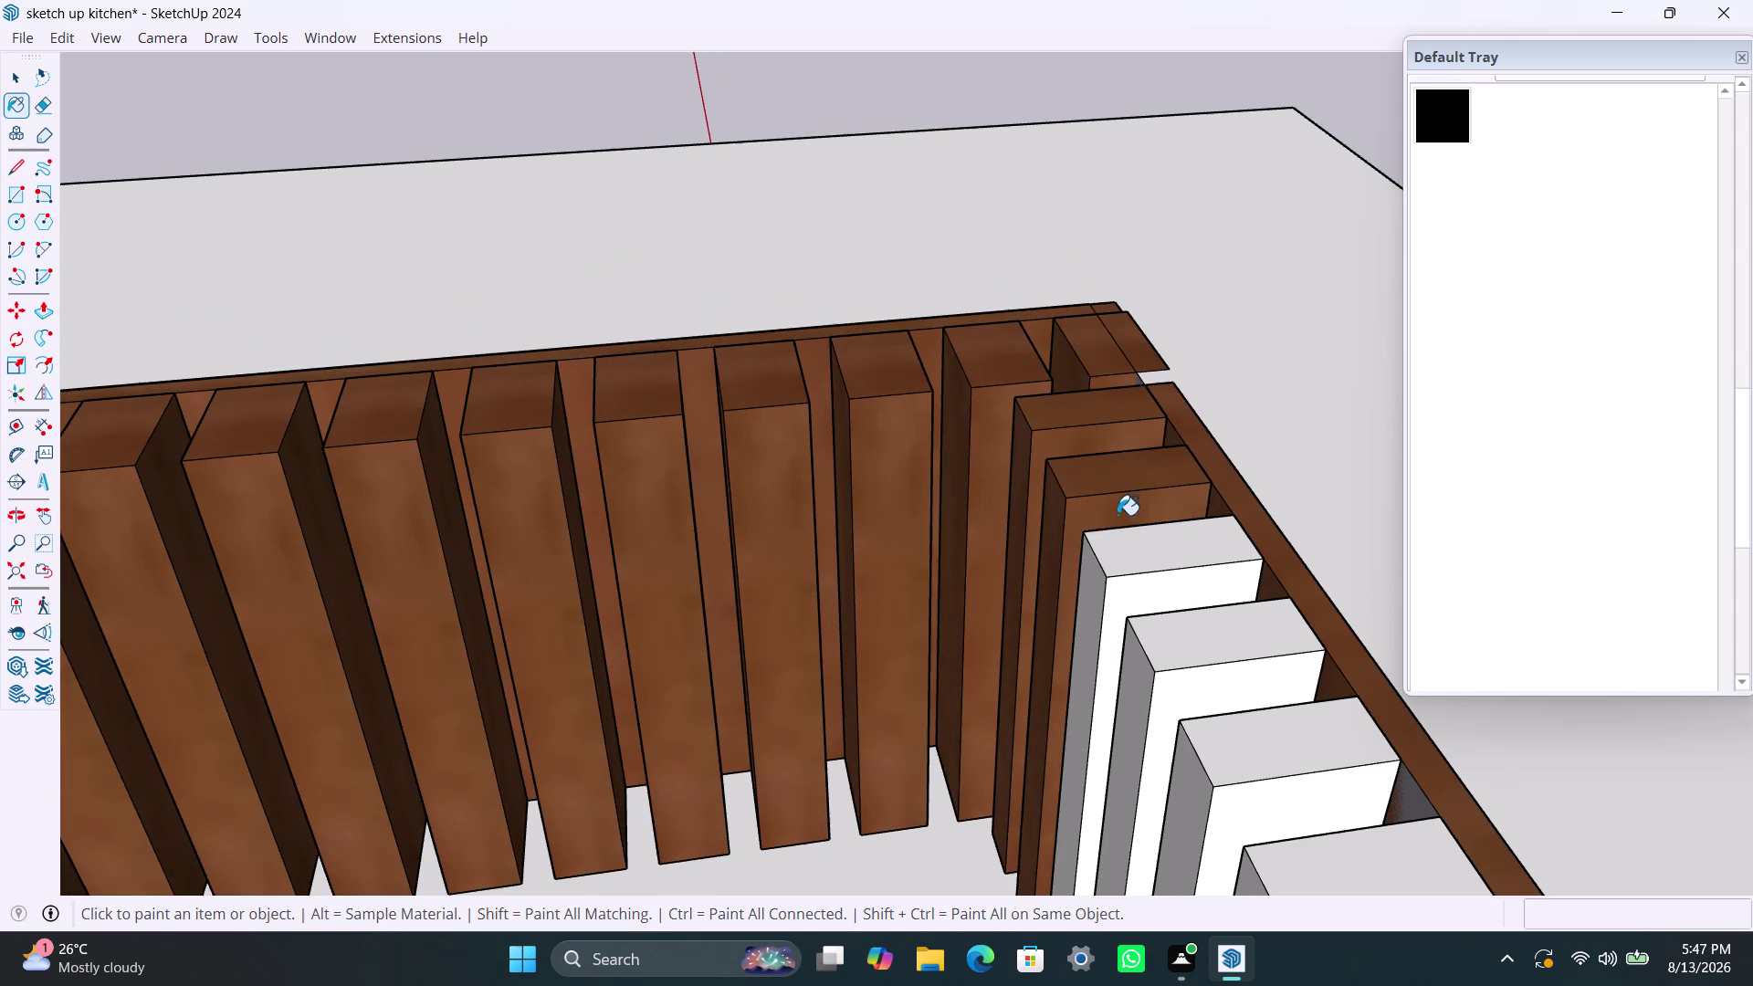
click(1160, 579)
click(1210, 642)
click(1278, 757)
scroll(down, 3)
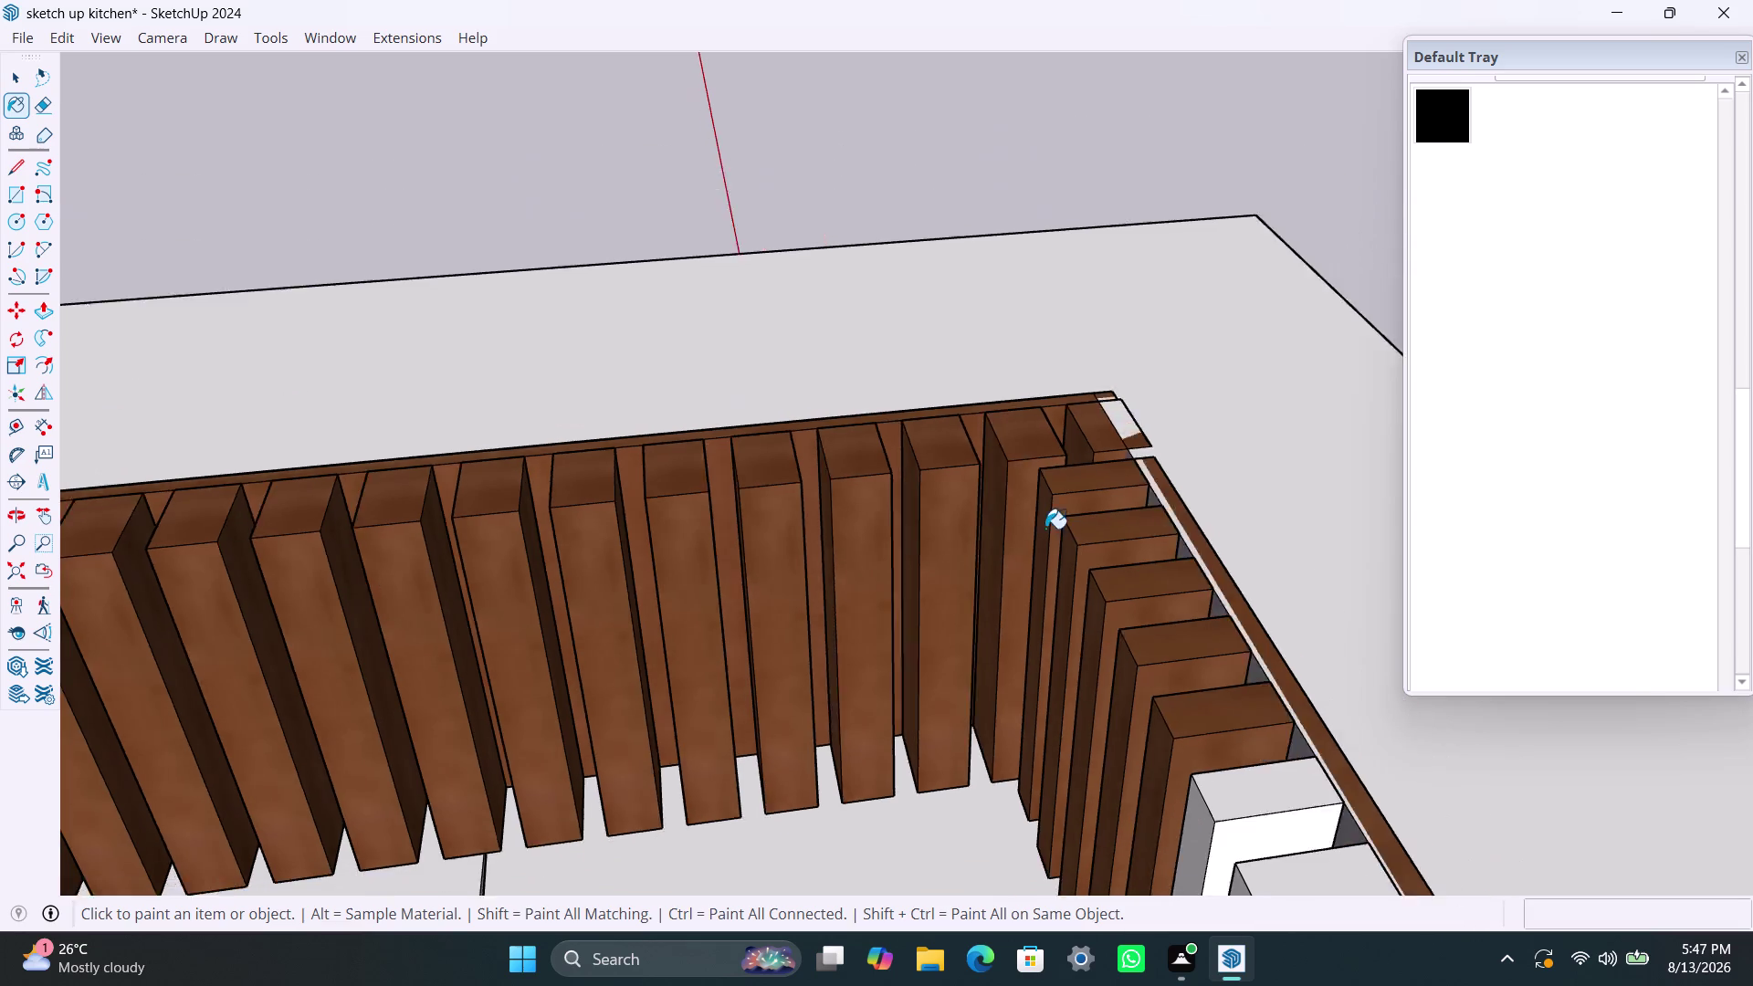
scroll(down, 3)
scroll(down, 3)
middle_drag(954, 662, 1352, 741)
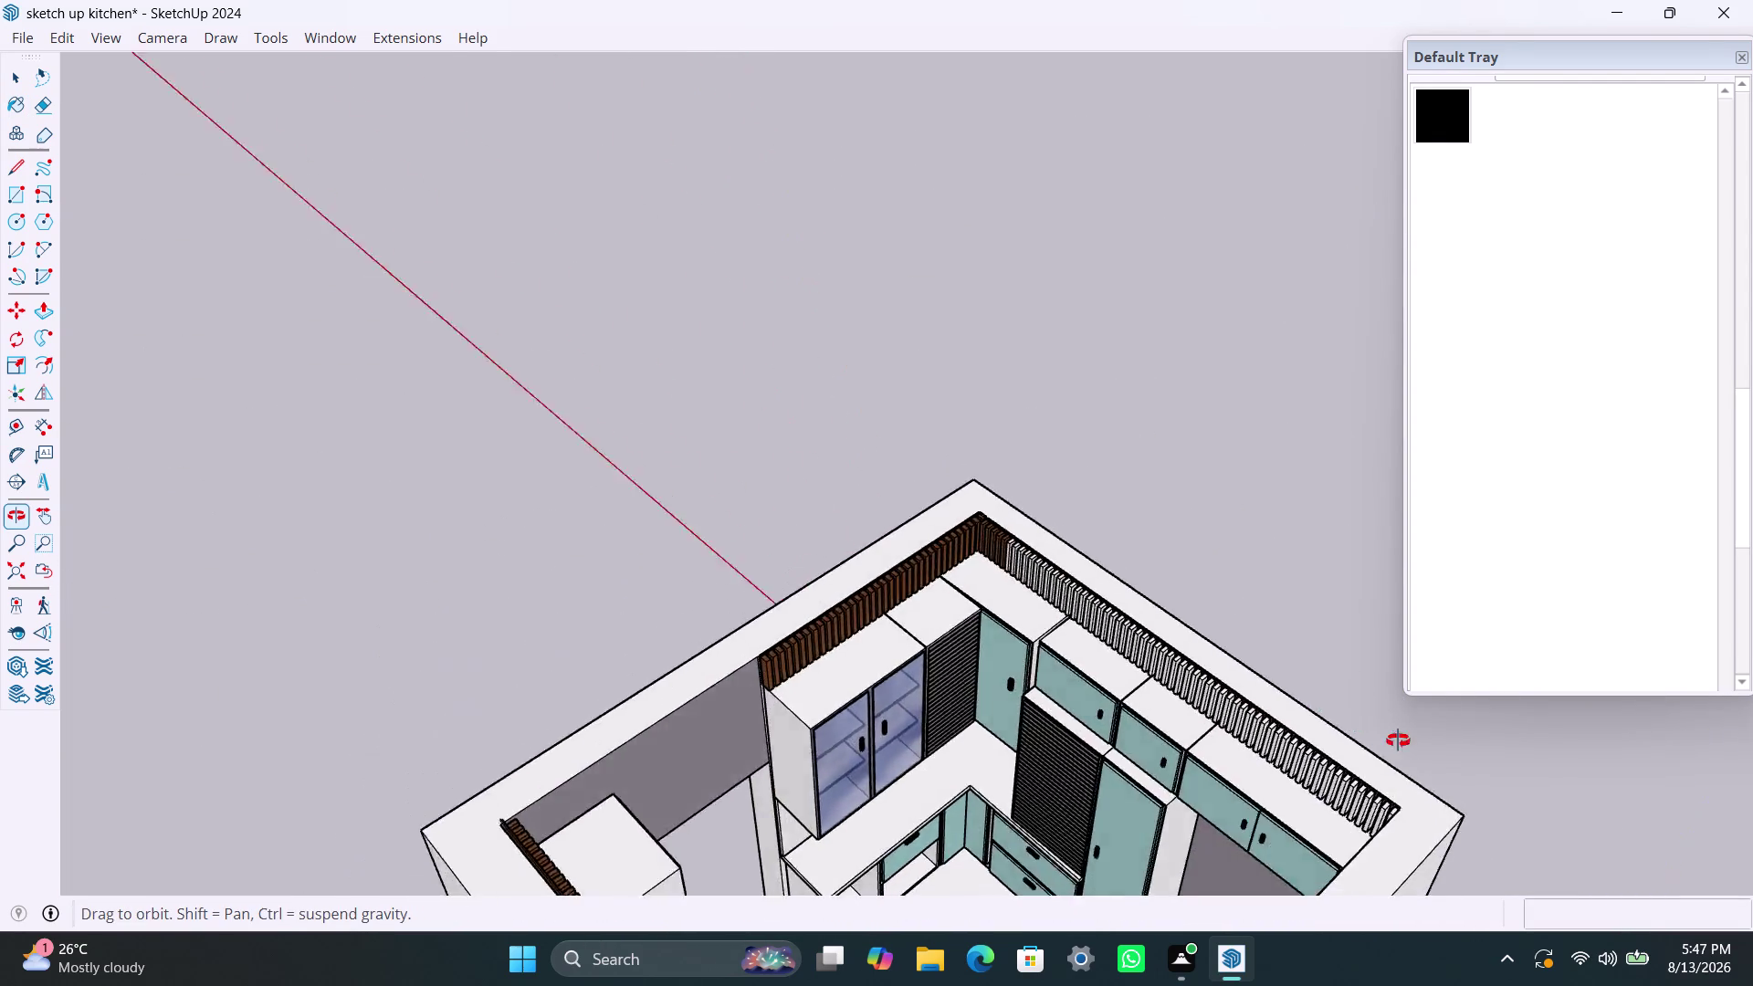
middle_drag(1353, 740, 1515, 739)
scroll(up, 3)
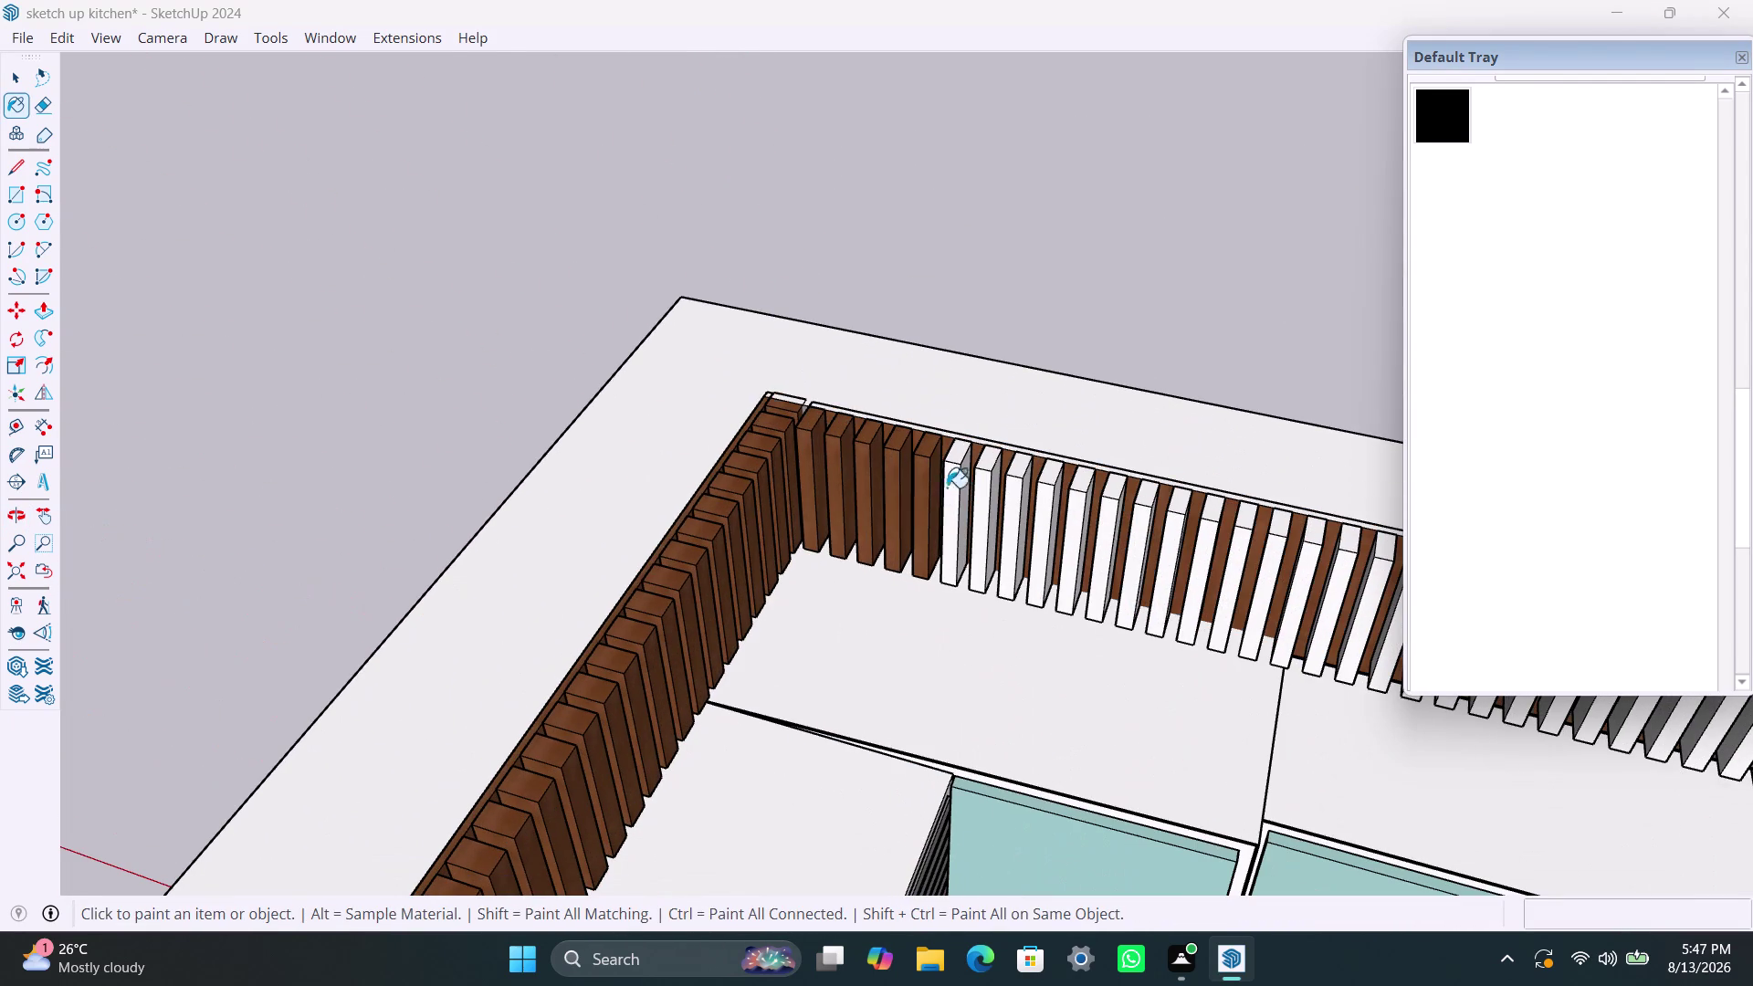
click(953, 470)
Pick a lighter wood material and repaint the back-wall slats near the corner with it.
key(space)
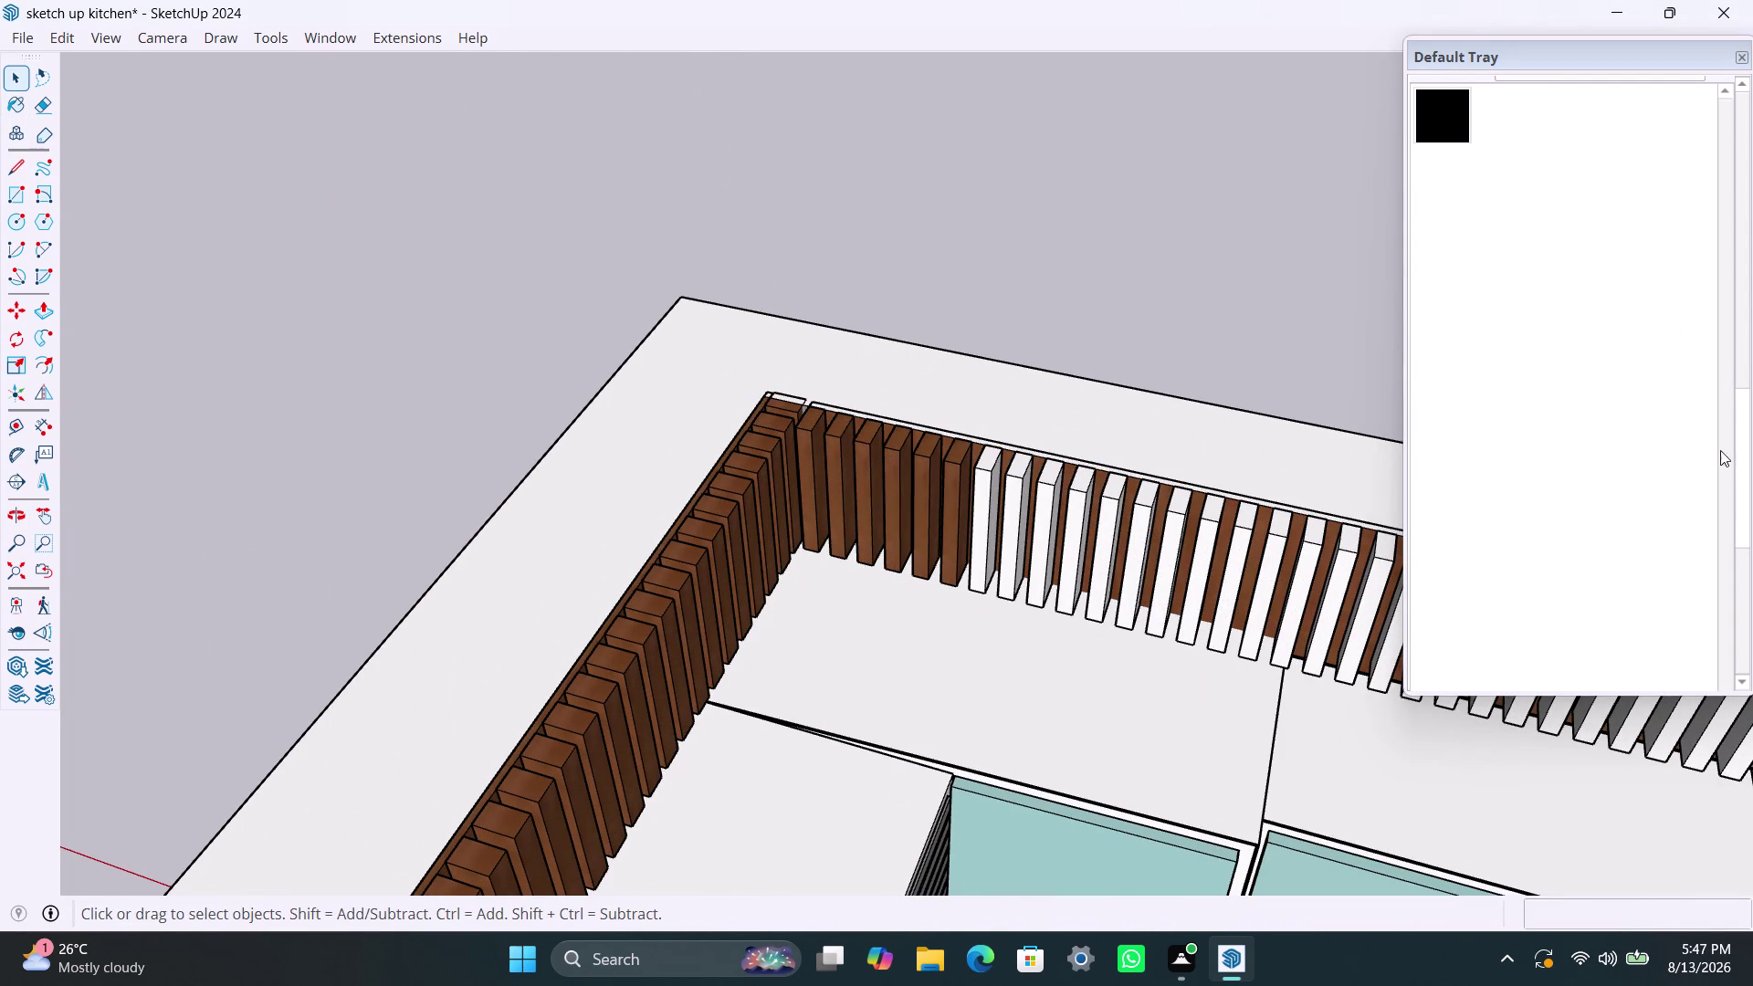
drag(1745, 475, 1728, 324)
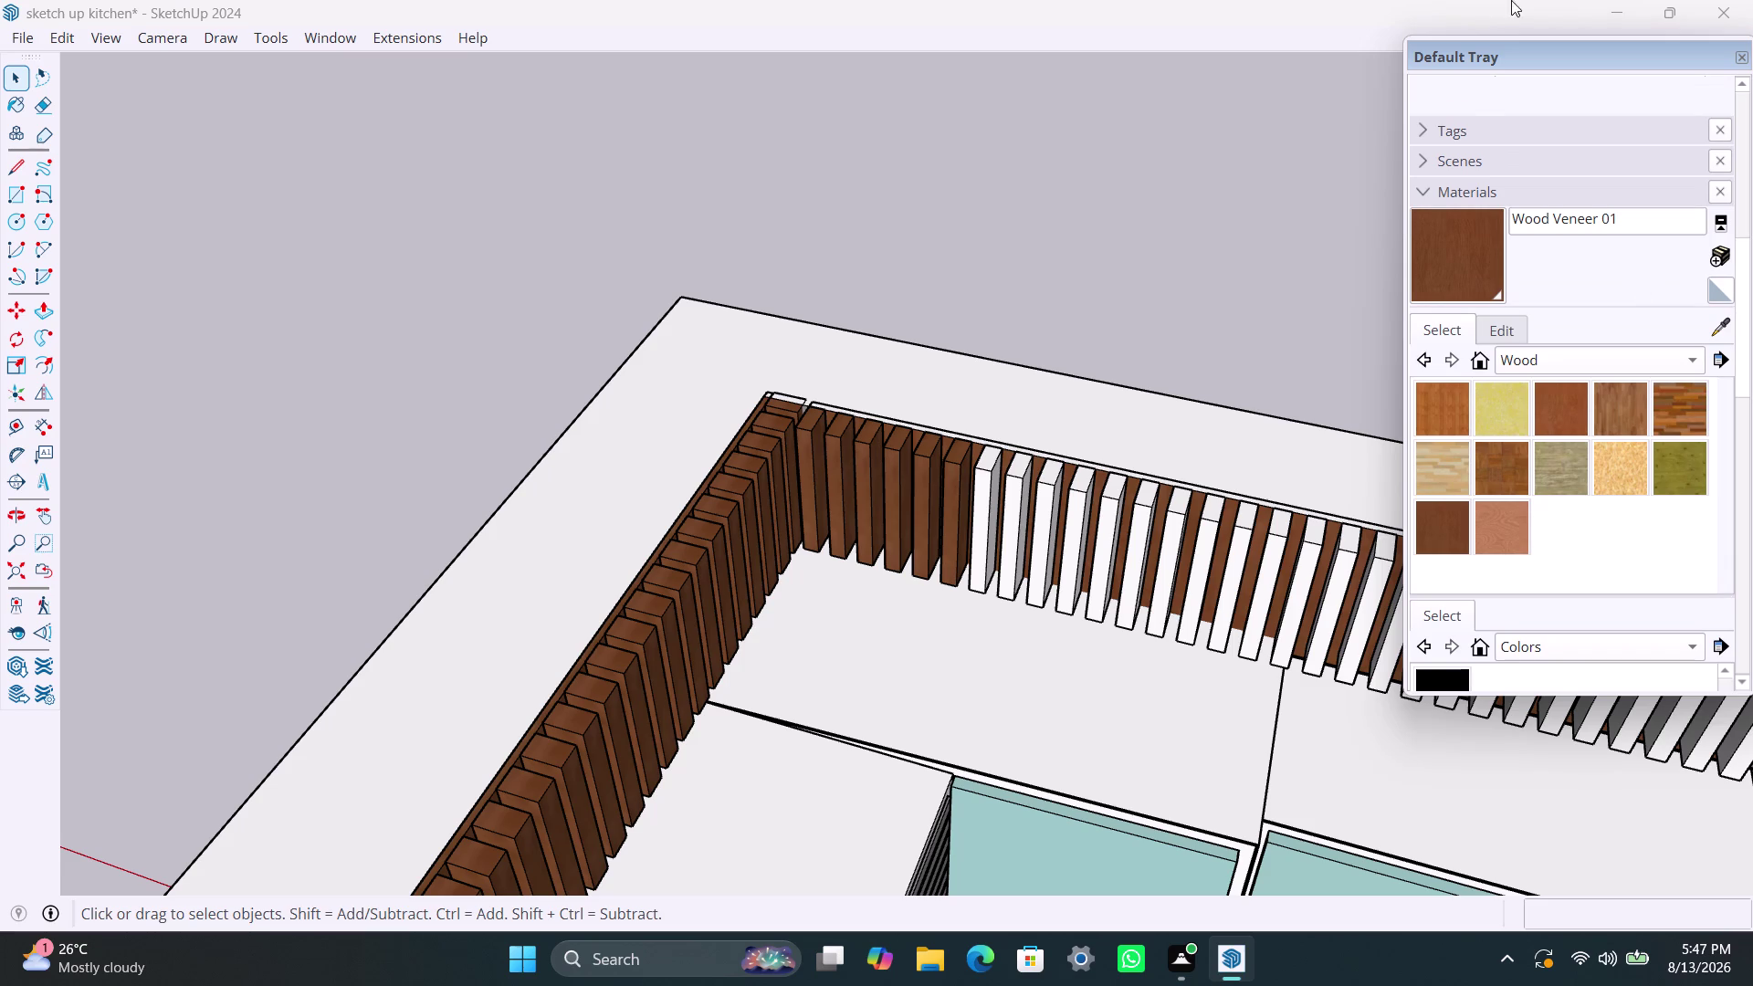
click(1504, 515)
click(998, 519)
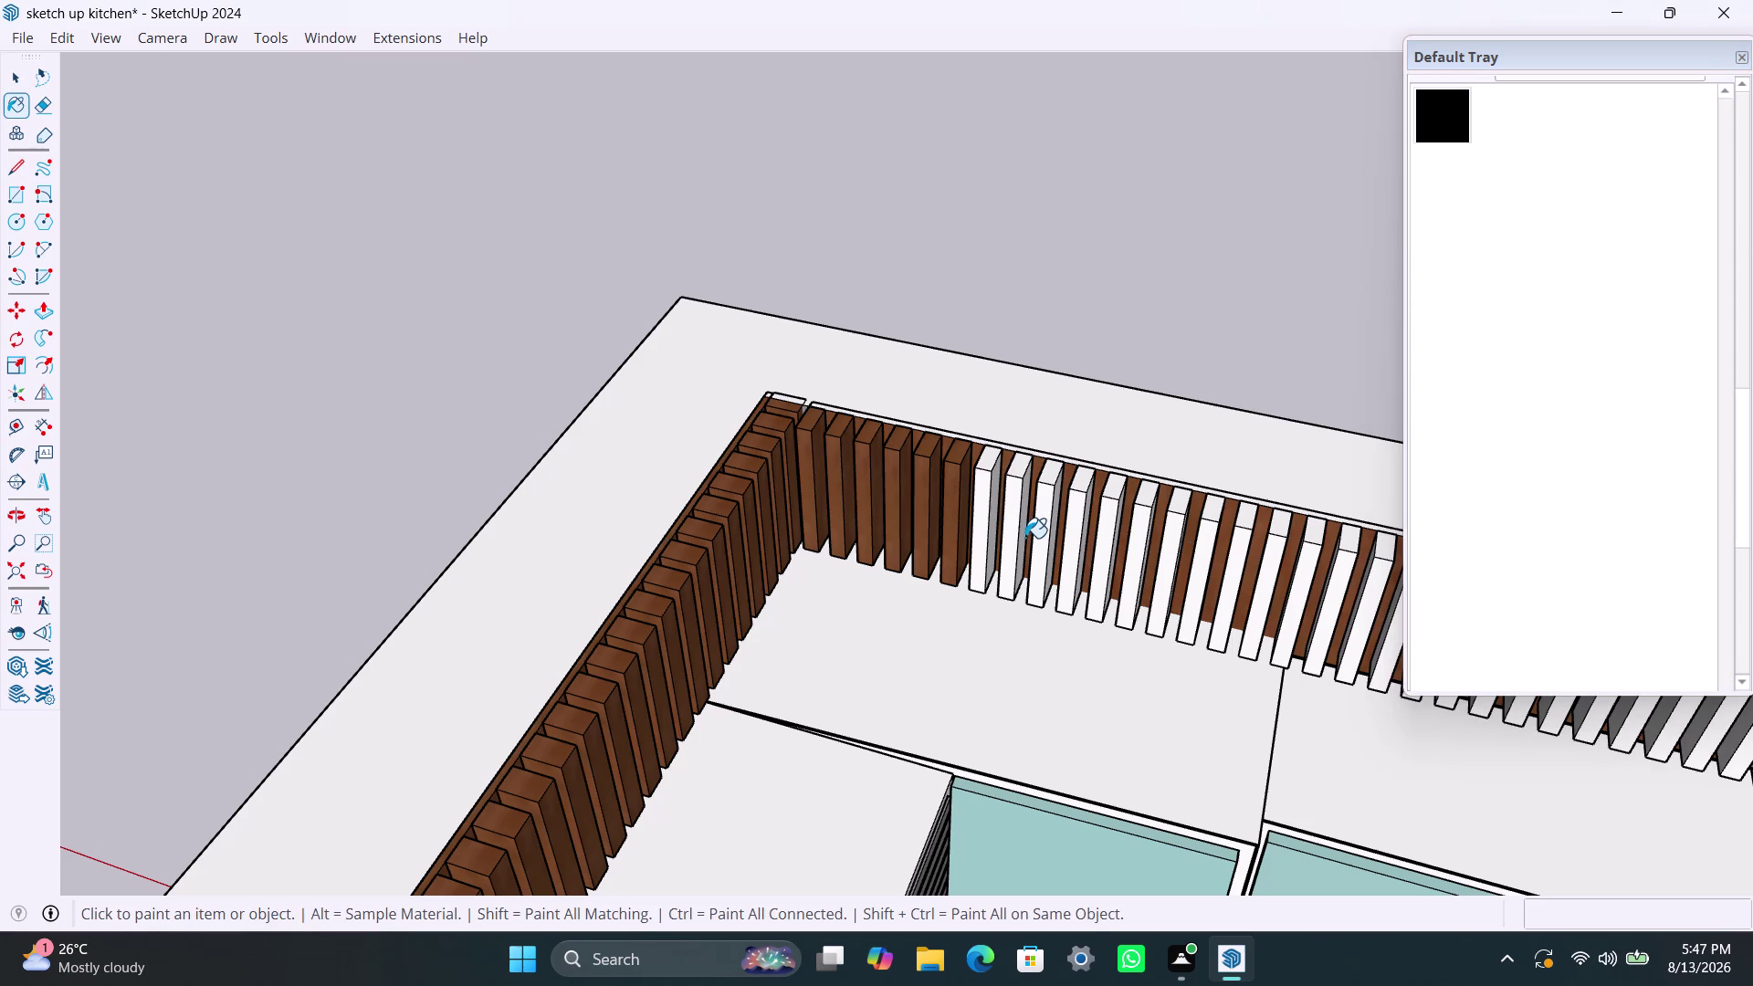
click(1012, 533)
click(1040, 552)
click(1055, 575)
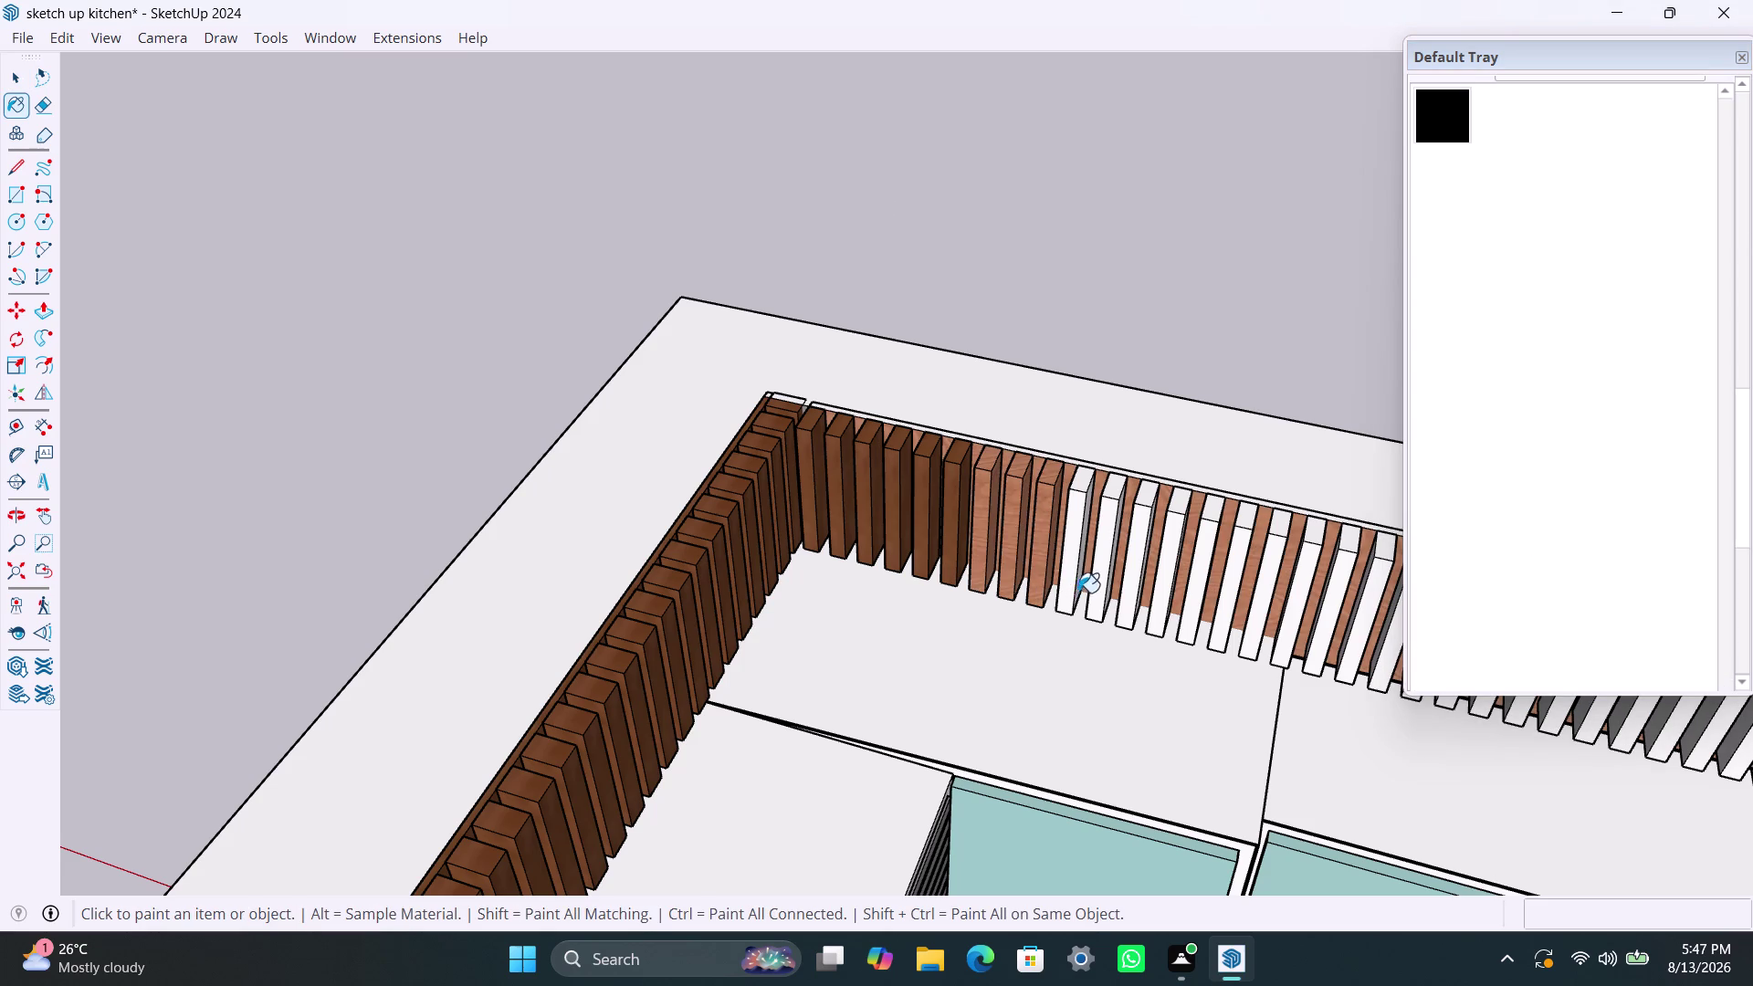
click(1069, 595)
click(948, 502)
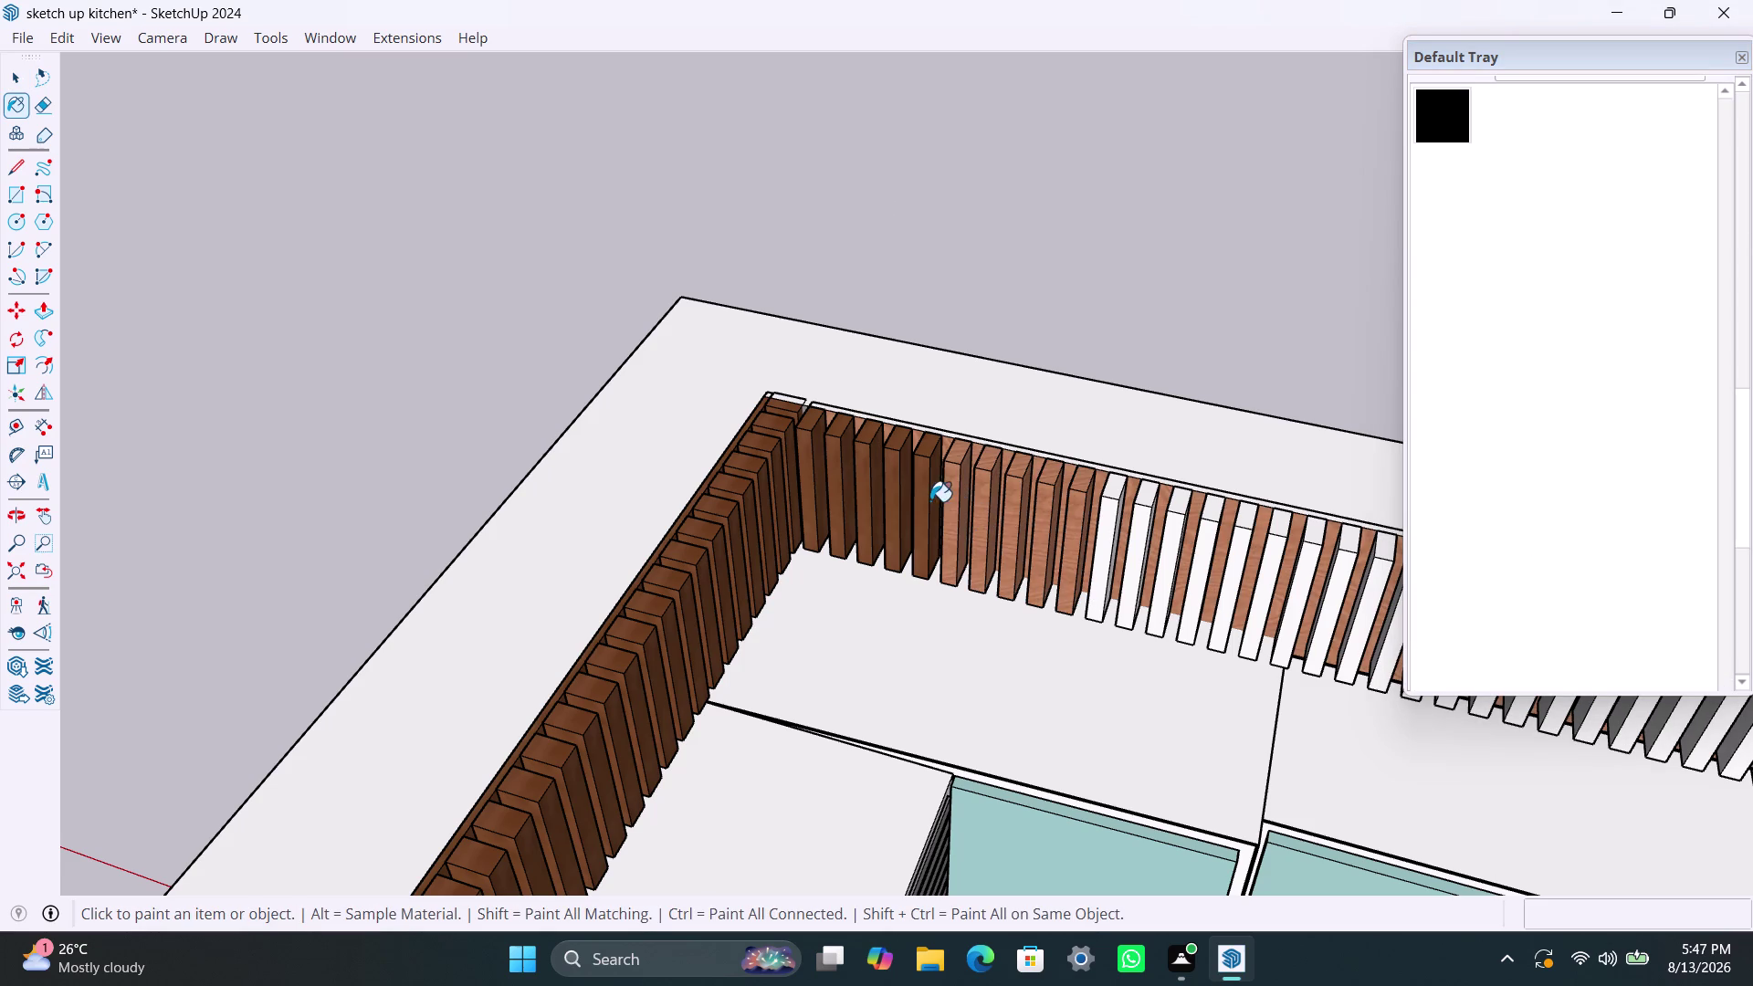
click(913, 489)
click(893, 489)
click(863, 485)
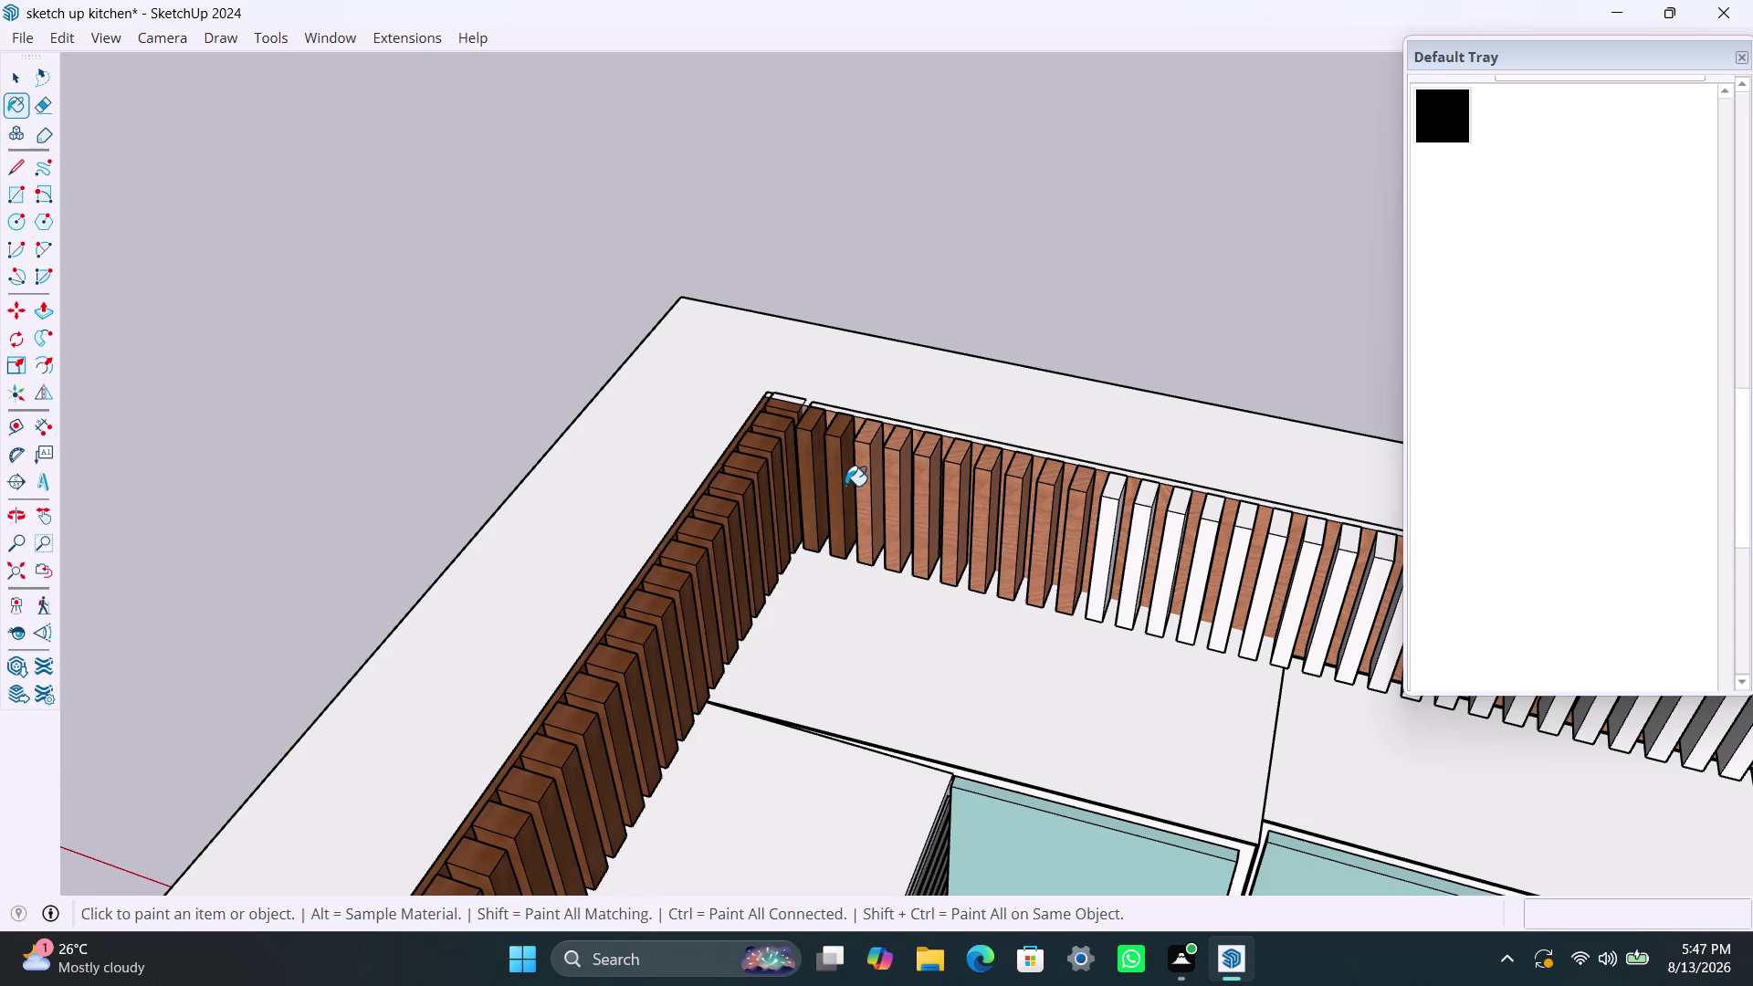
click(826, 487)
click(811, 487)
click(836, 481)
Paint more of the back-wall slats in the lighter wood.
scroll(down, 3)
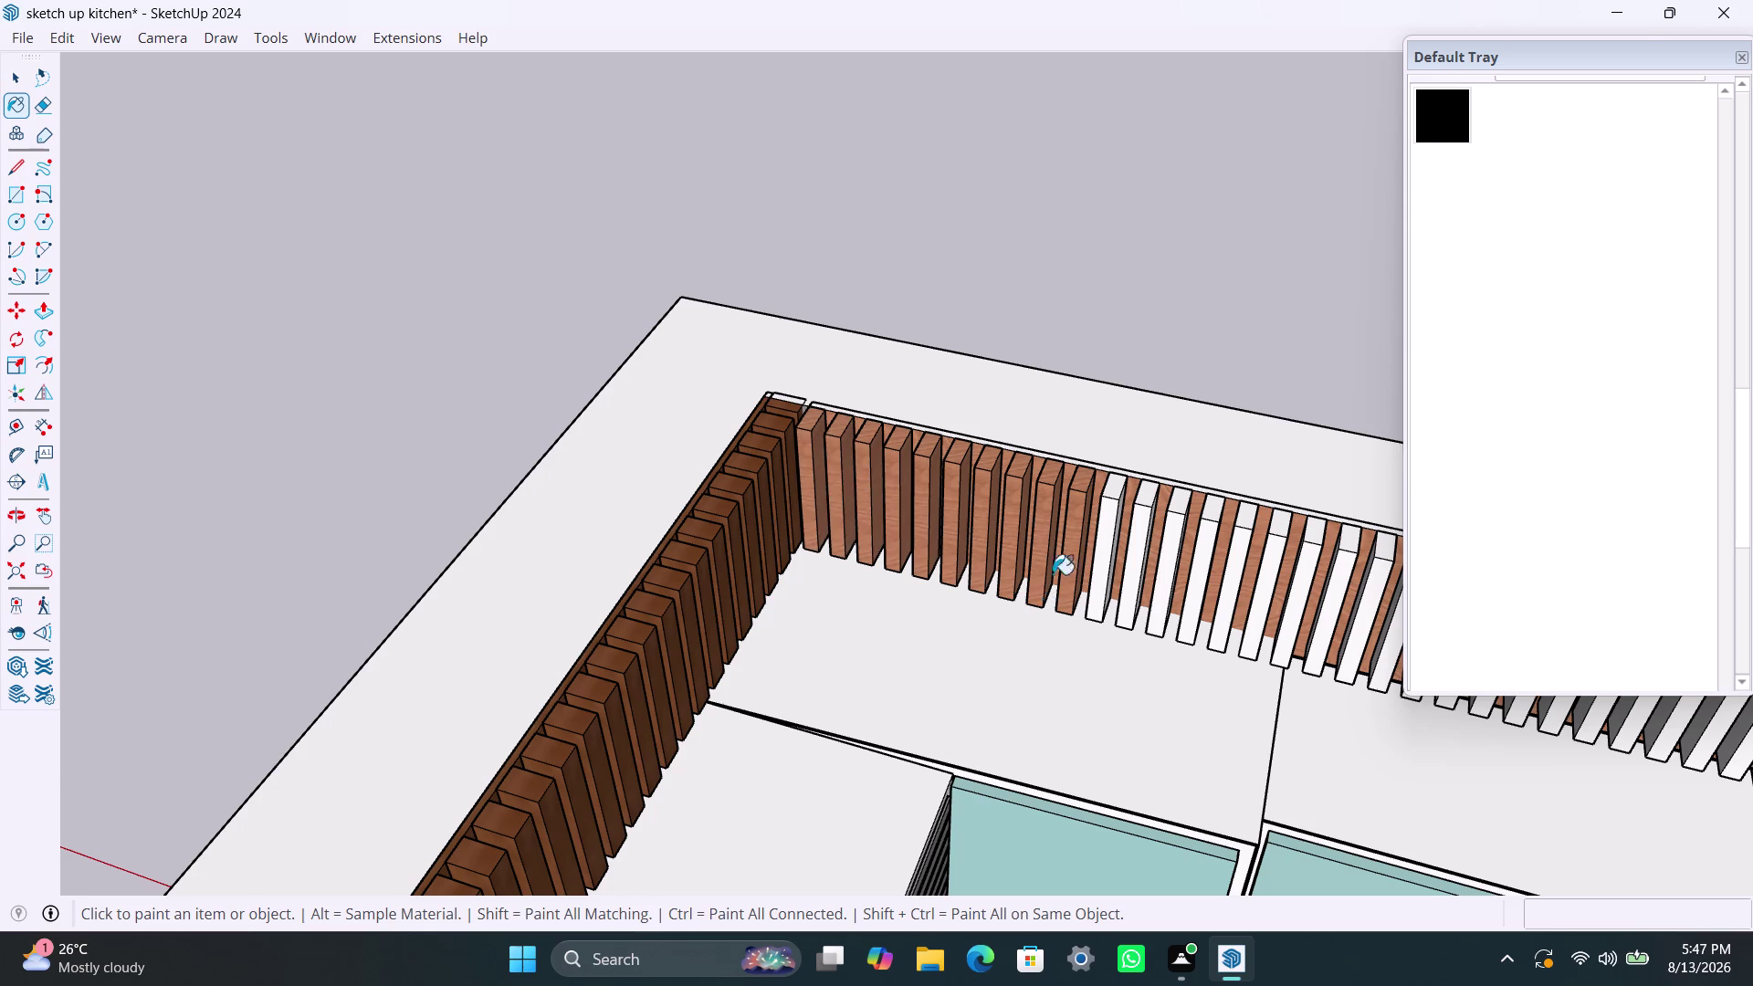
scroll(down, 3)
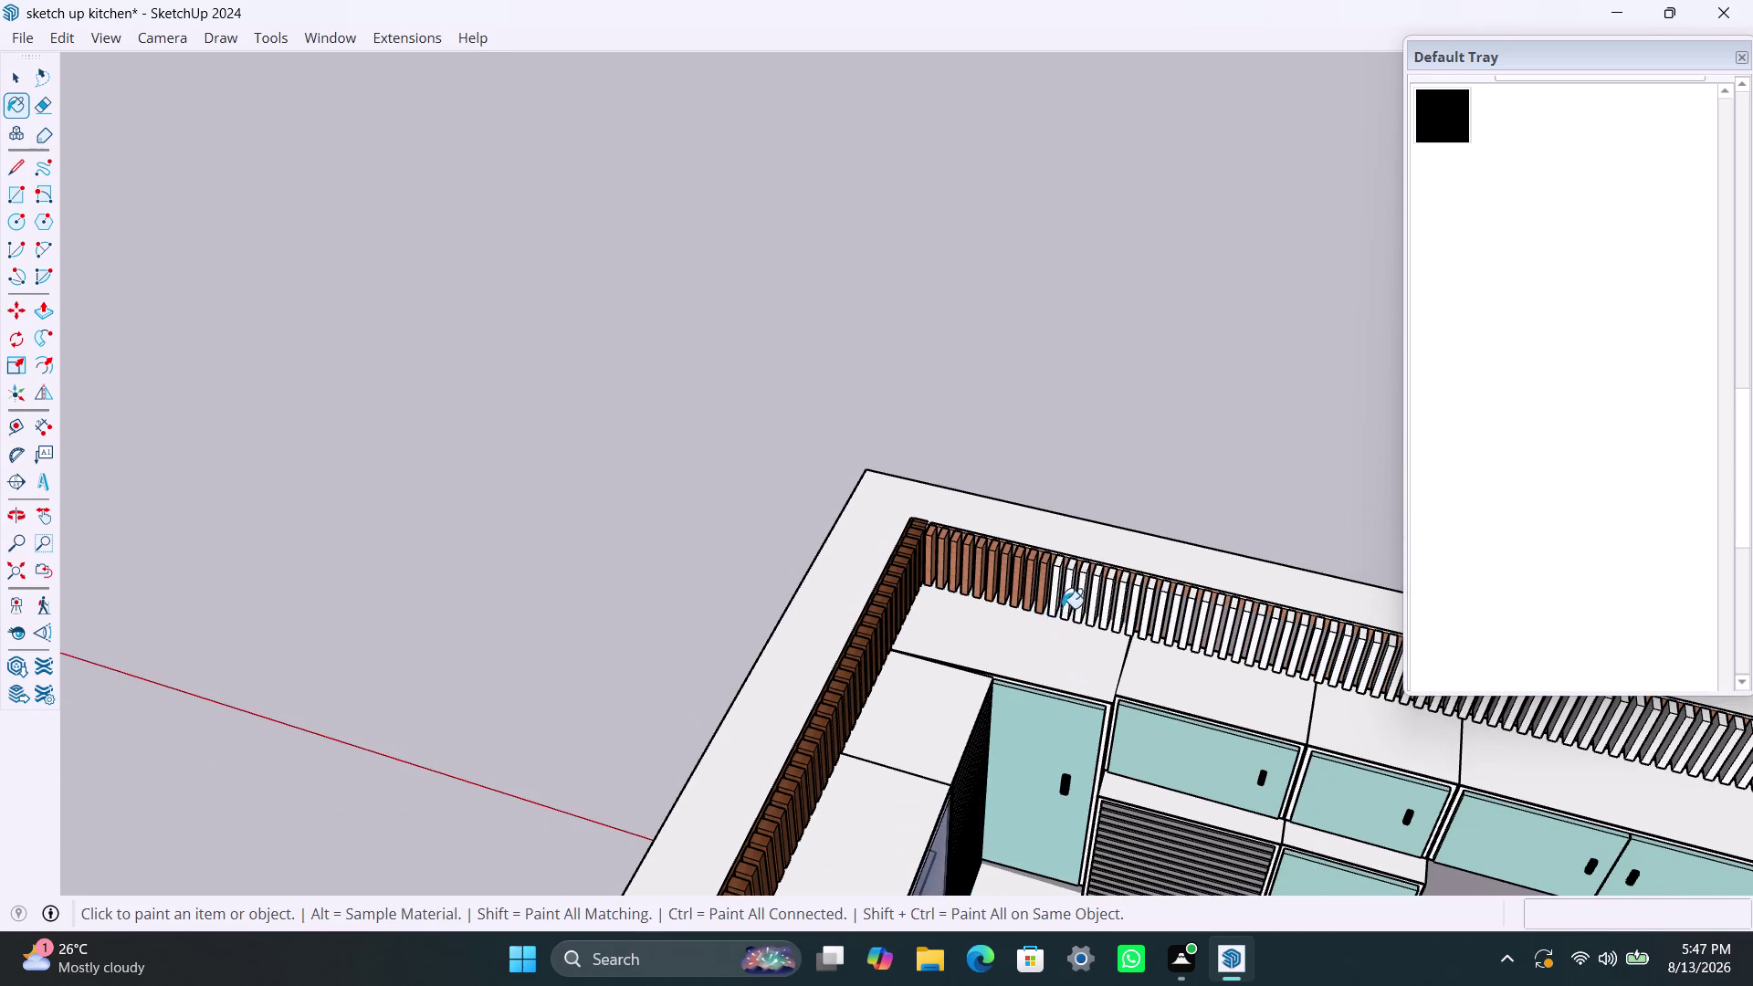
scroll(up, 3)
click(1040, 573)
click(1061, 568)
click(1078, 548)
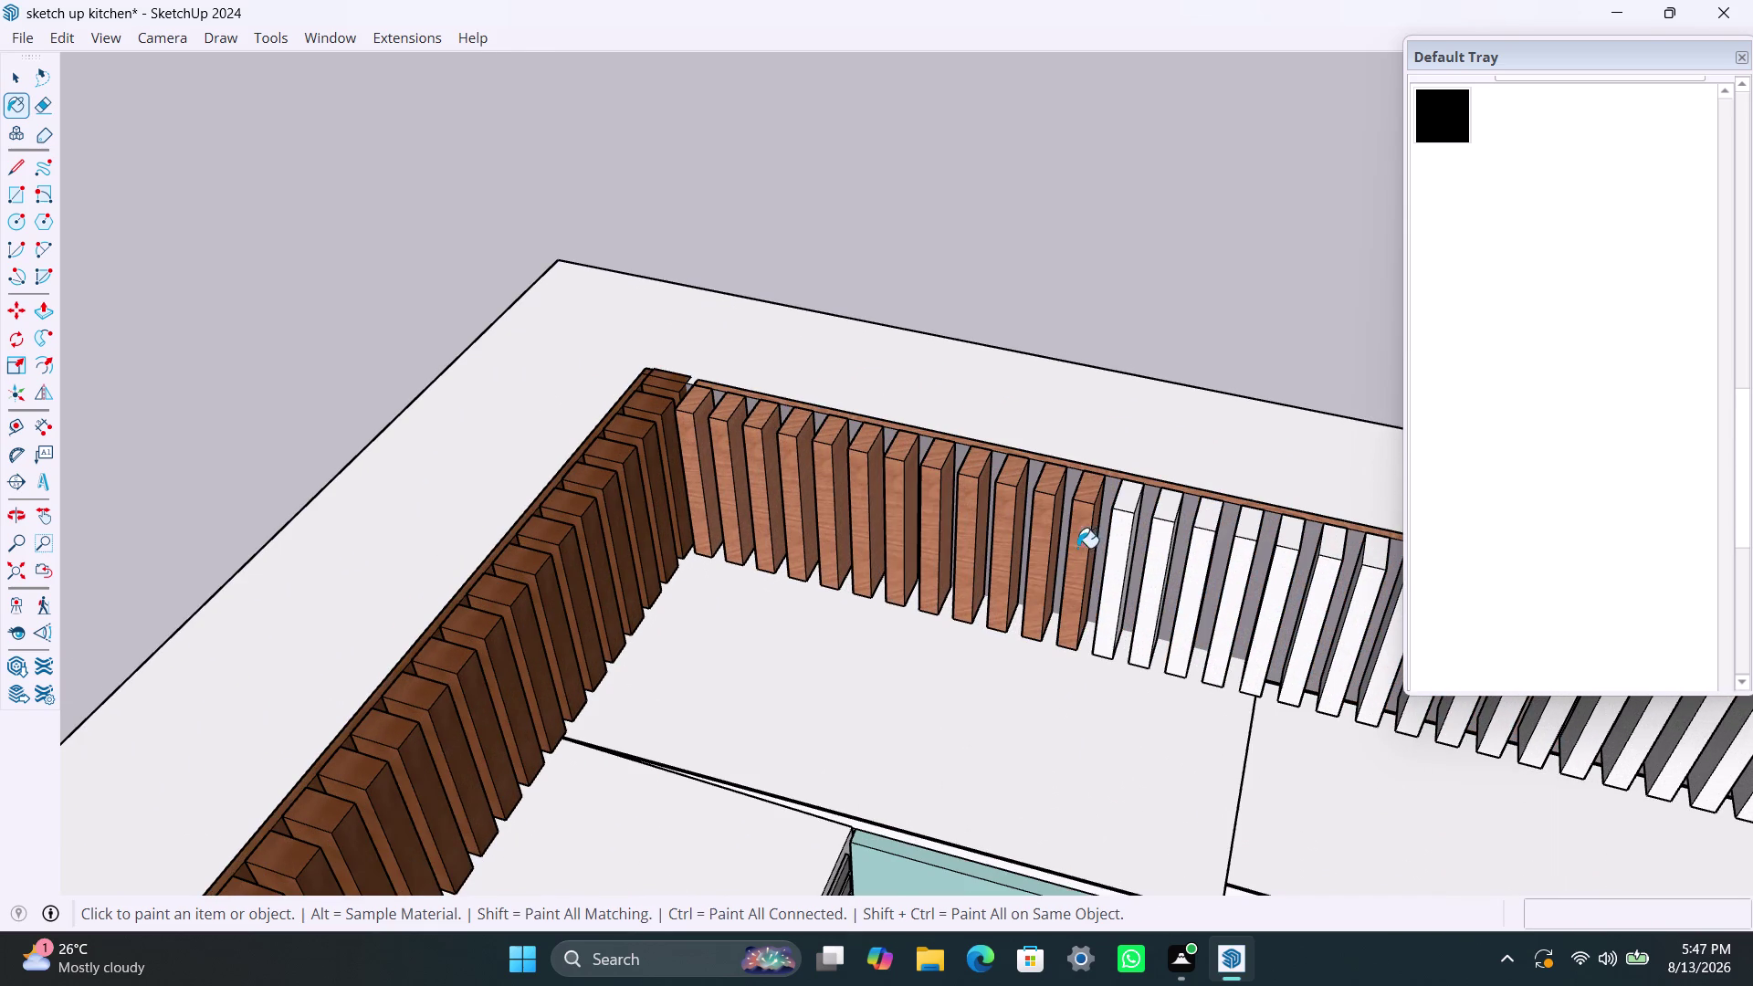
scroll(up, 3)
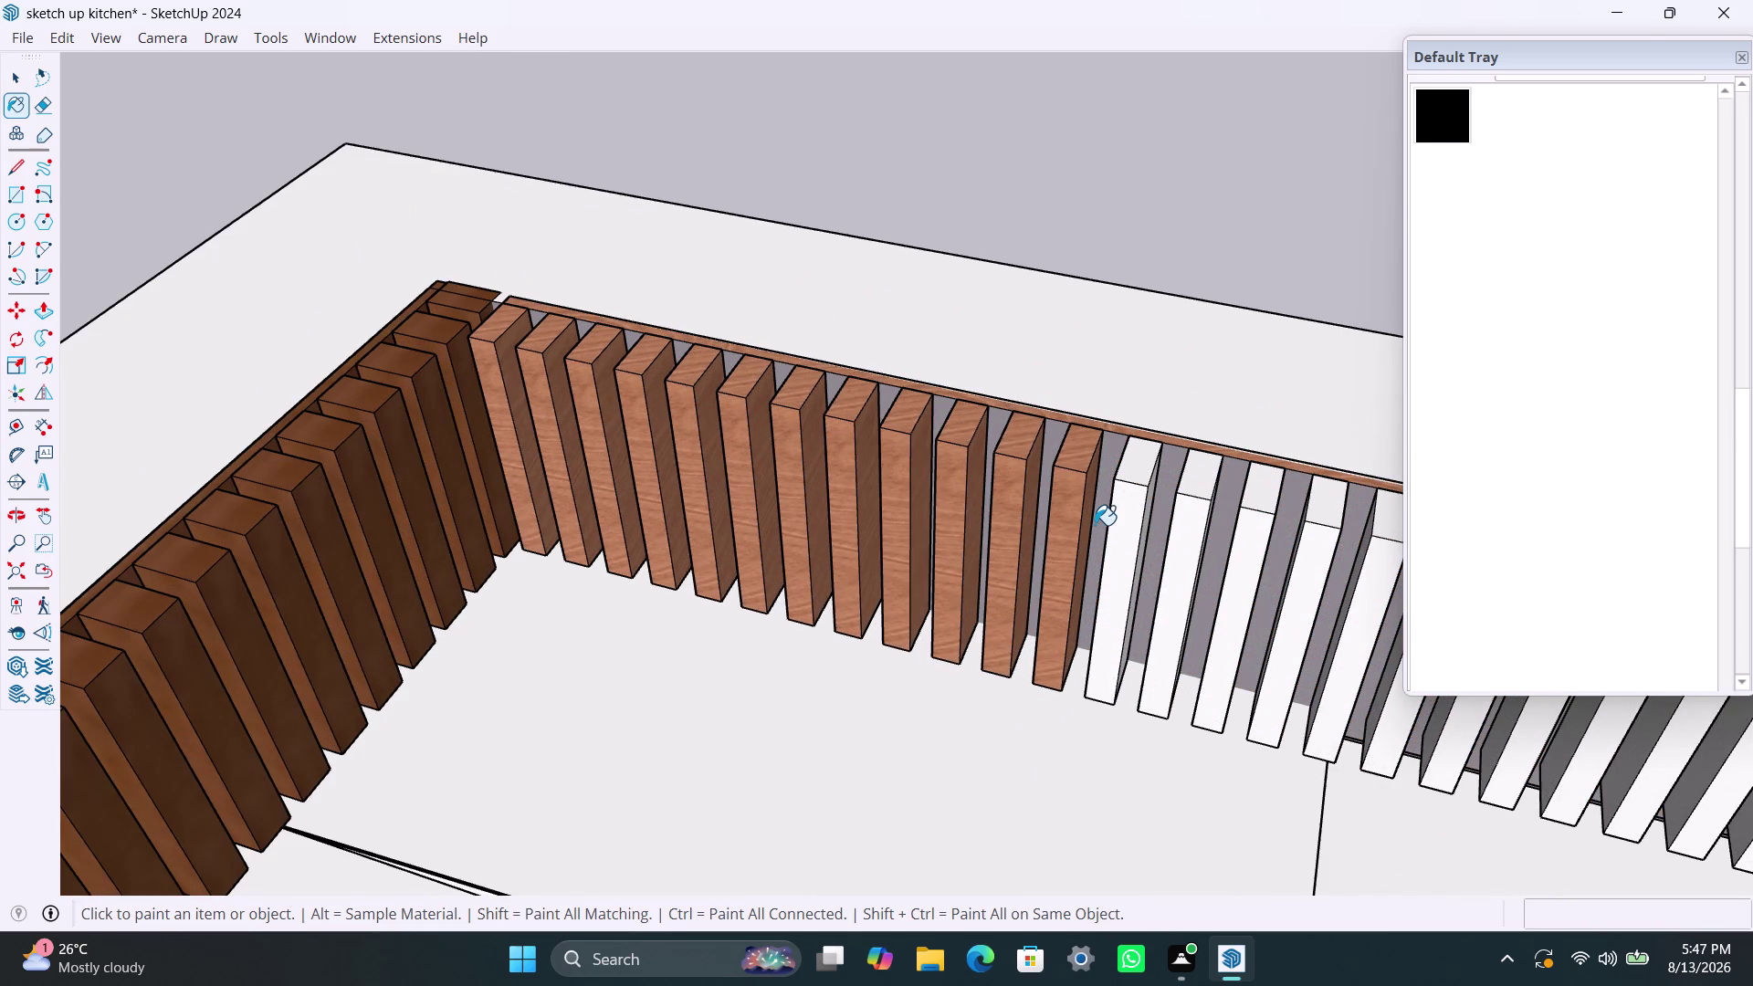
click(1138, 501)
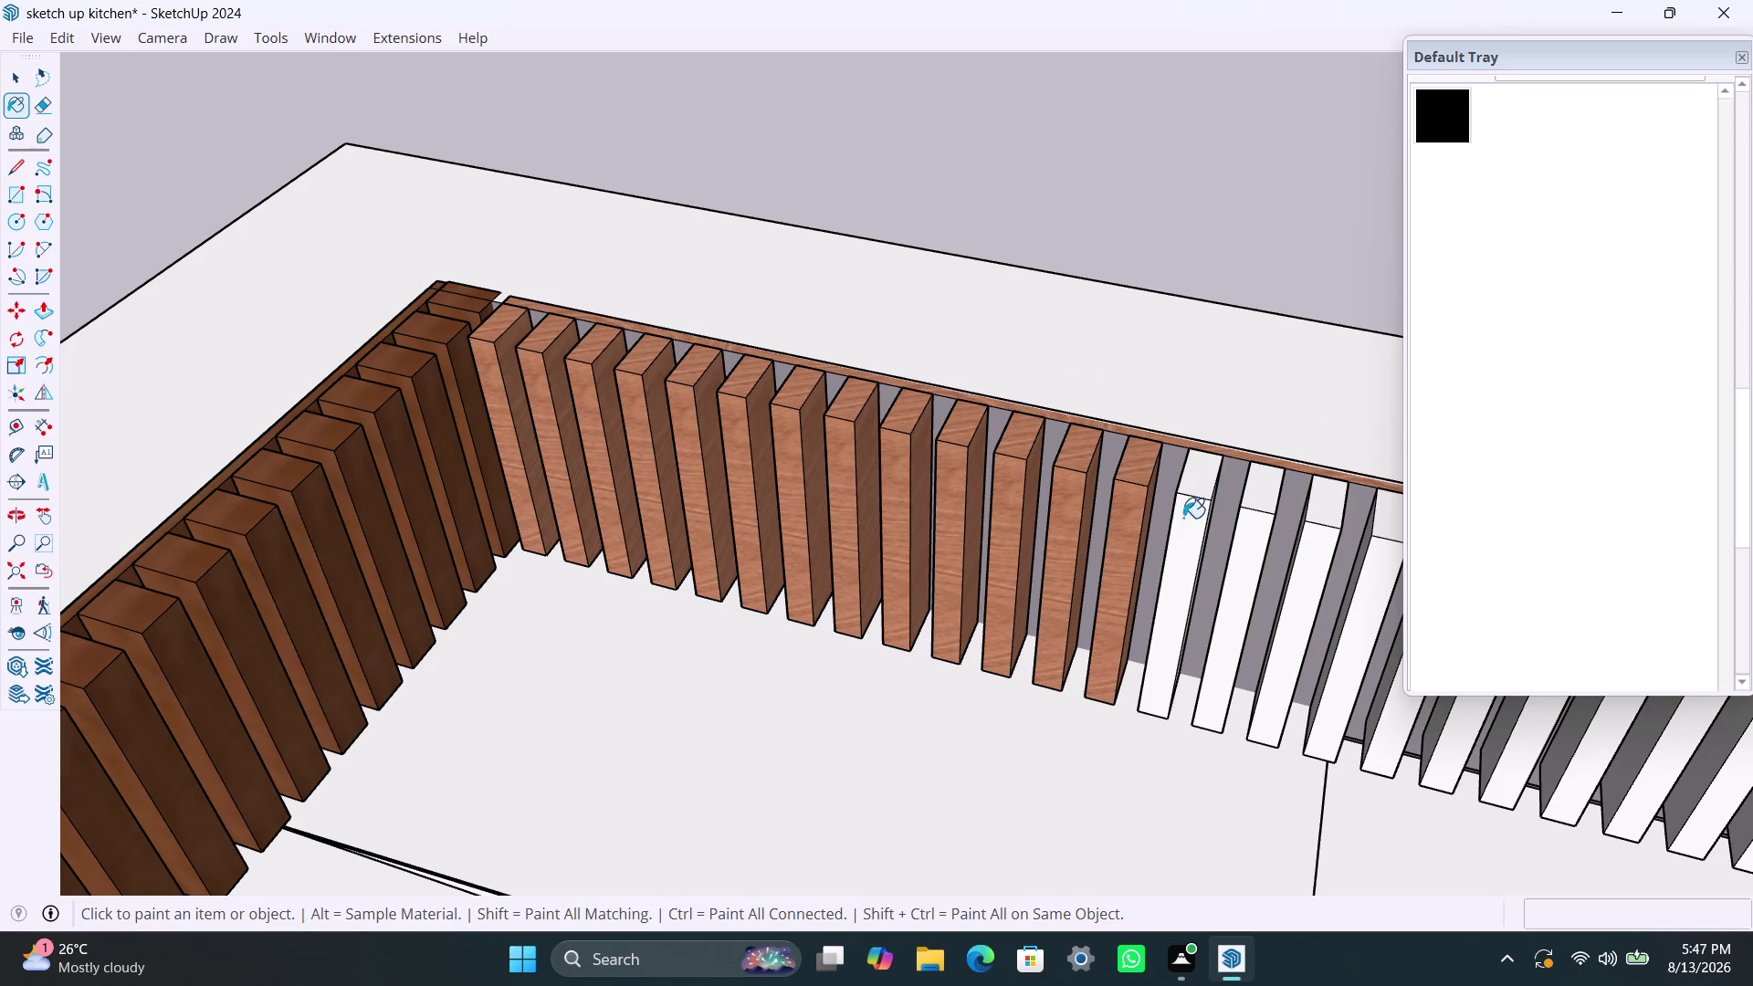
click(1184, 516)
click(1248, 515)
click(1329, 542)
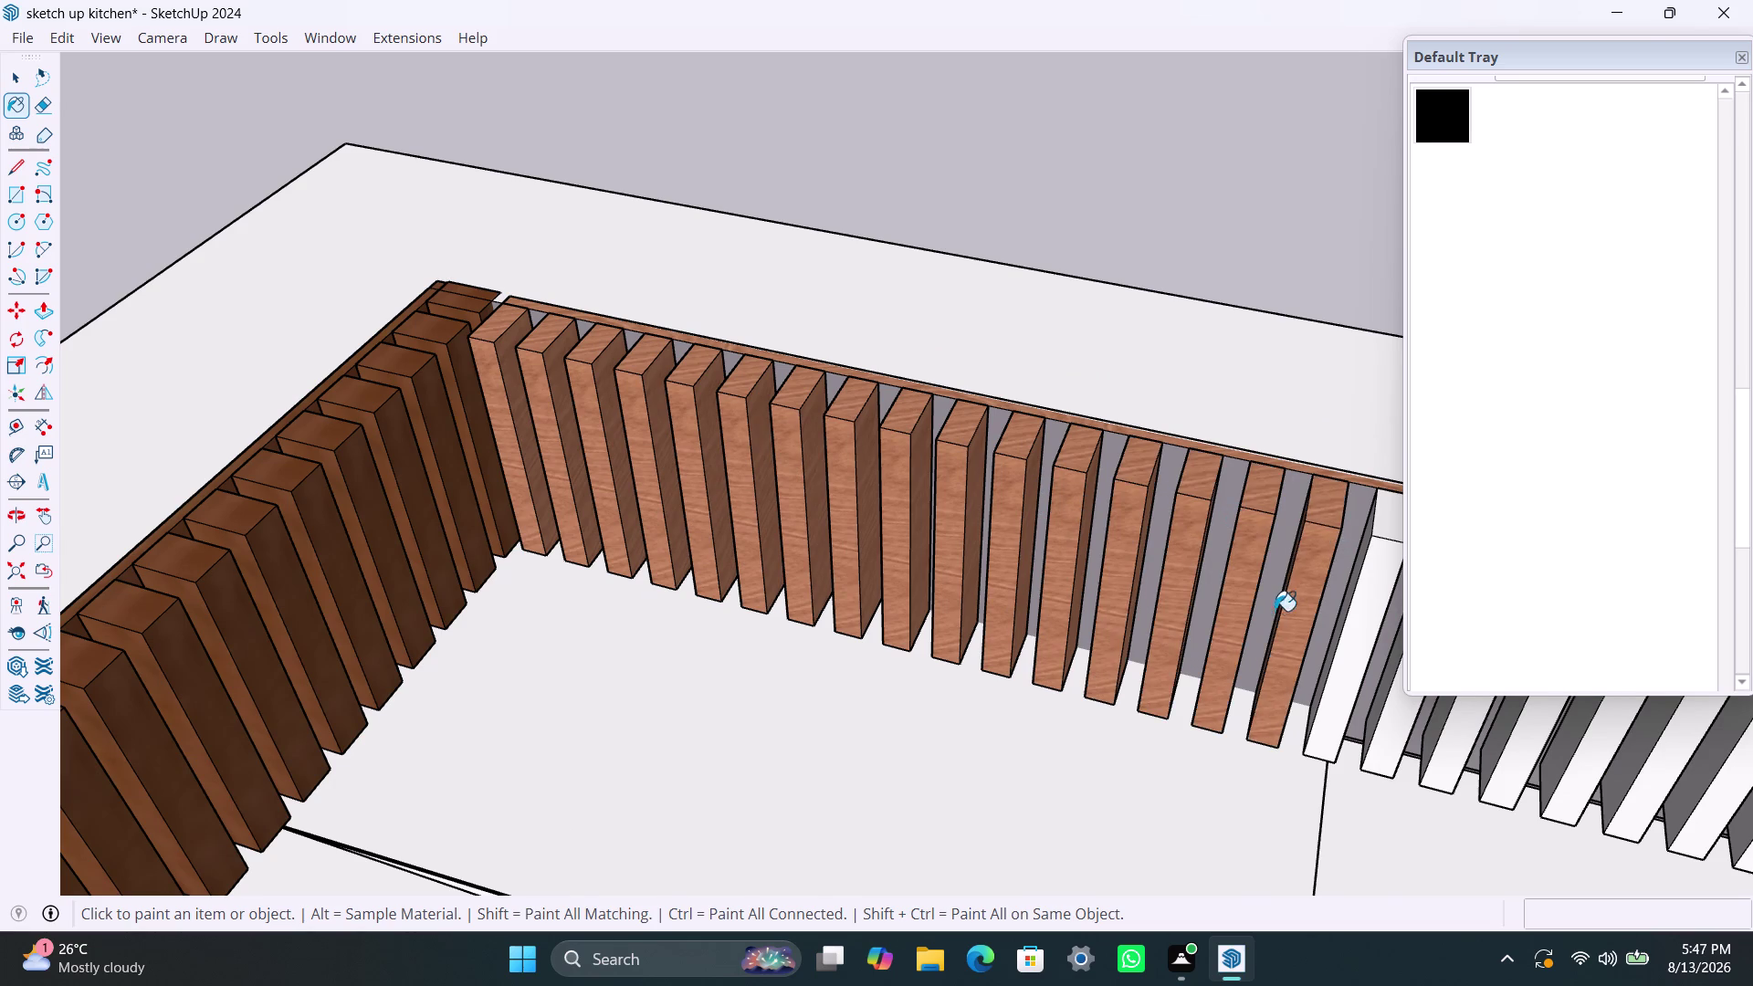
scroll(down, 3)
Paint the ten remaining white slats along the back wall light wood.
middle_drag(1159, 614, 925, 634)
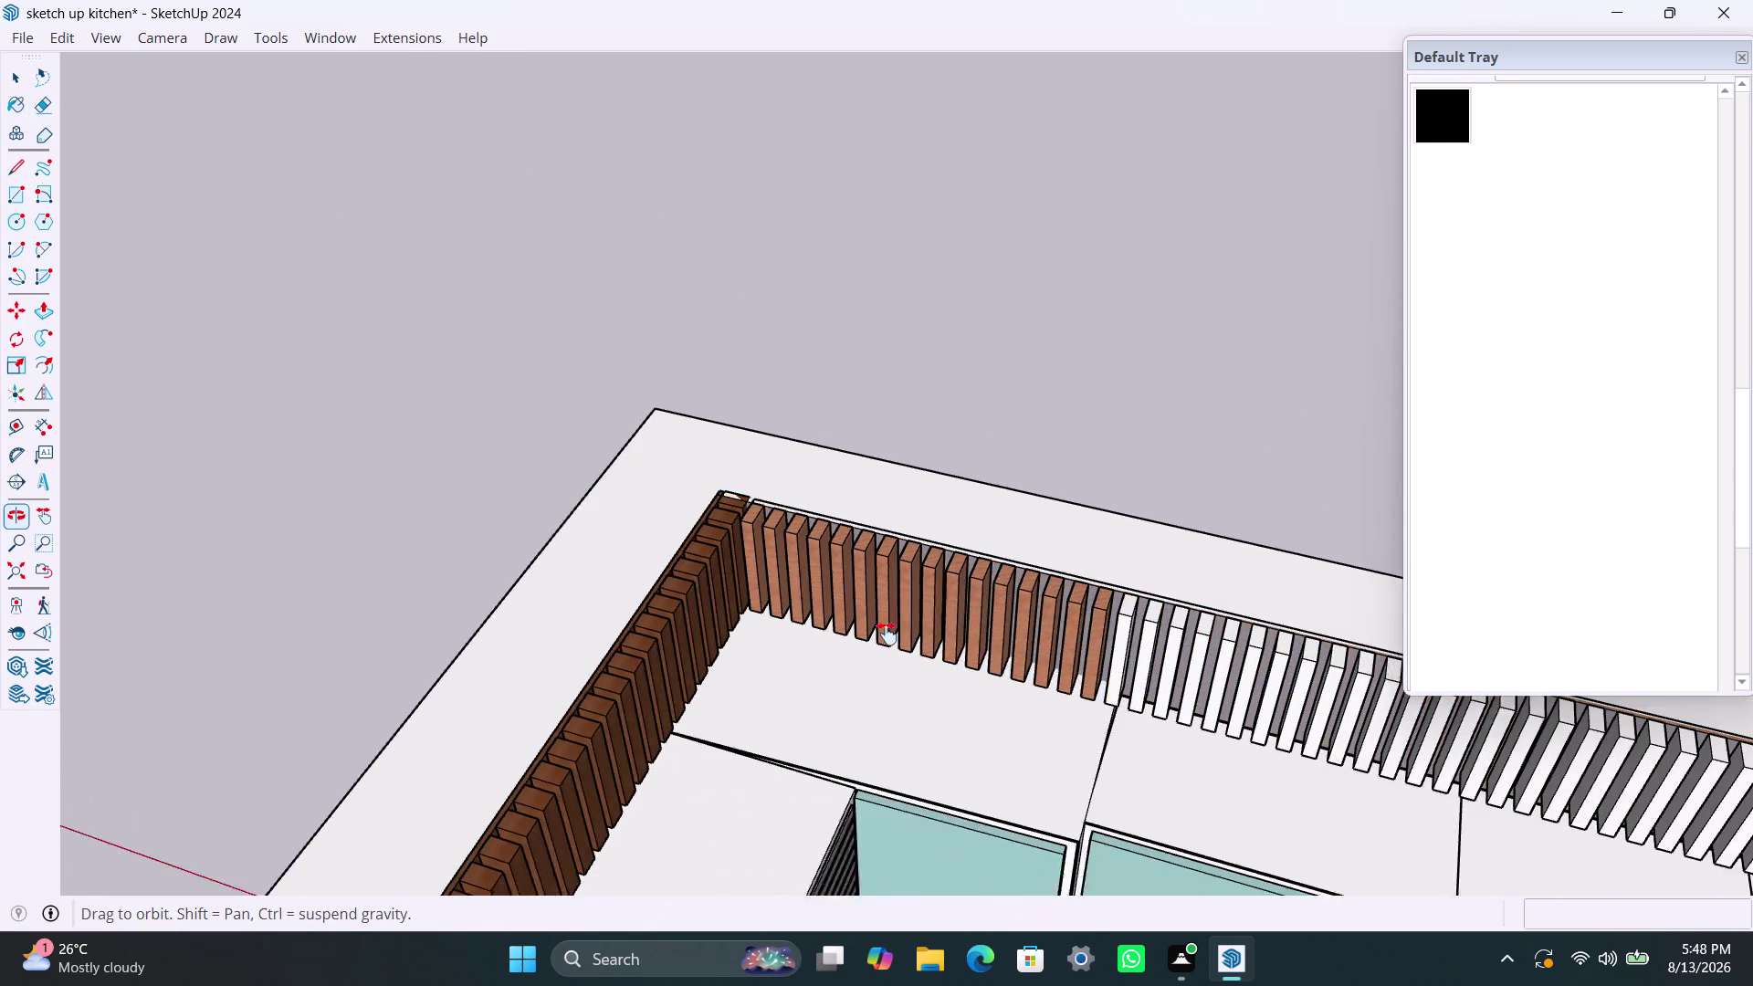
middle_drag(925, 633, 853, 633)
scroll(up, 3)
click(950, 611)
click(997, 608)
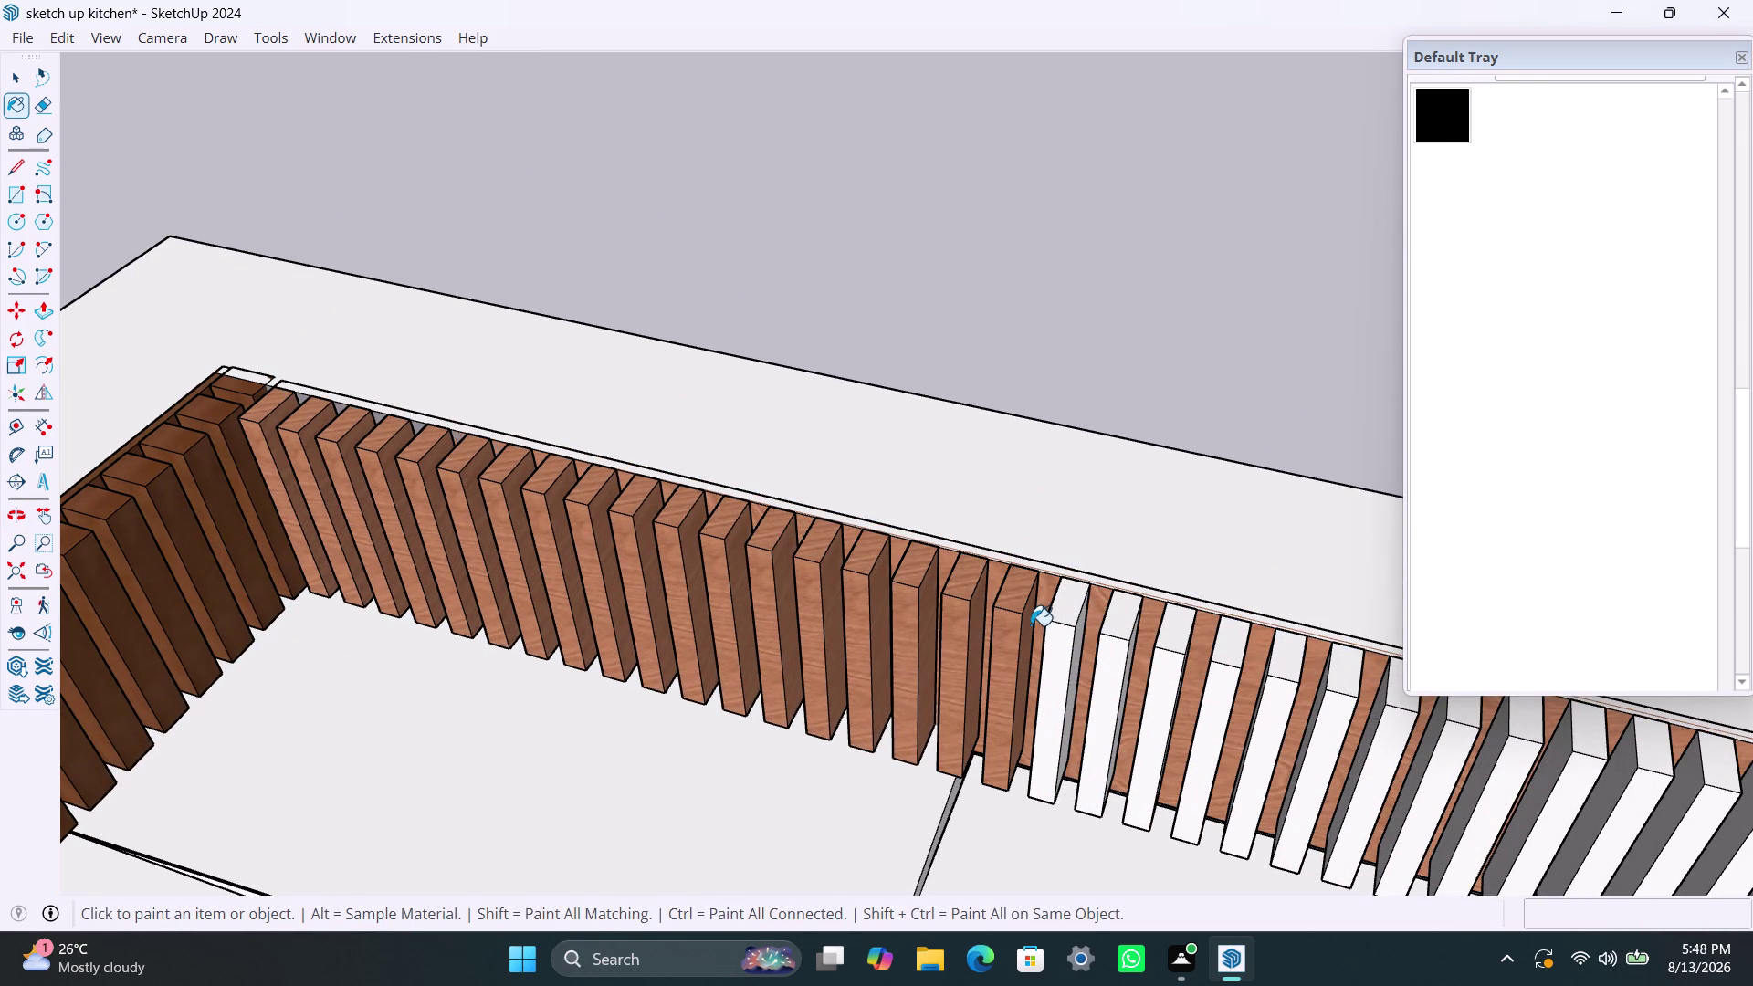
click(1043, 625)
click(1063, 638)
click(1120, 639)
click(1161, 660)
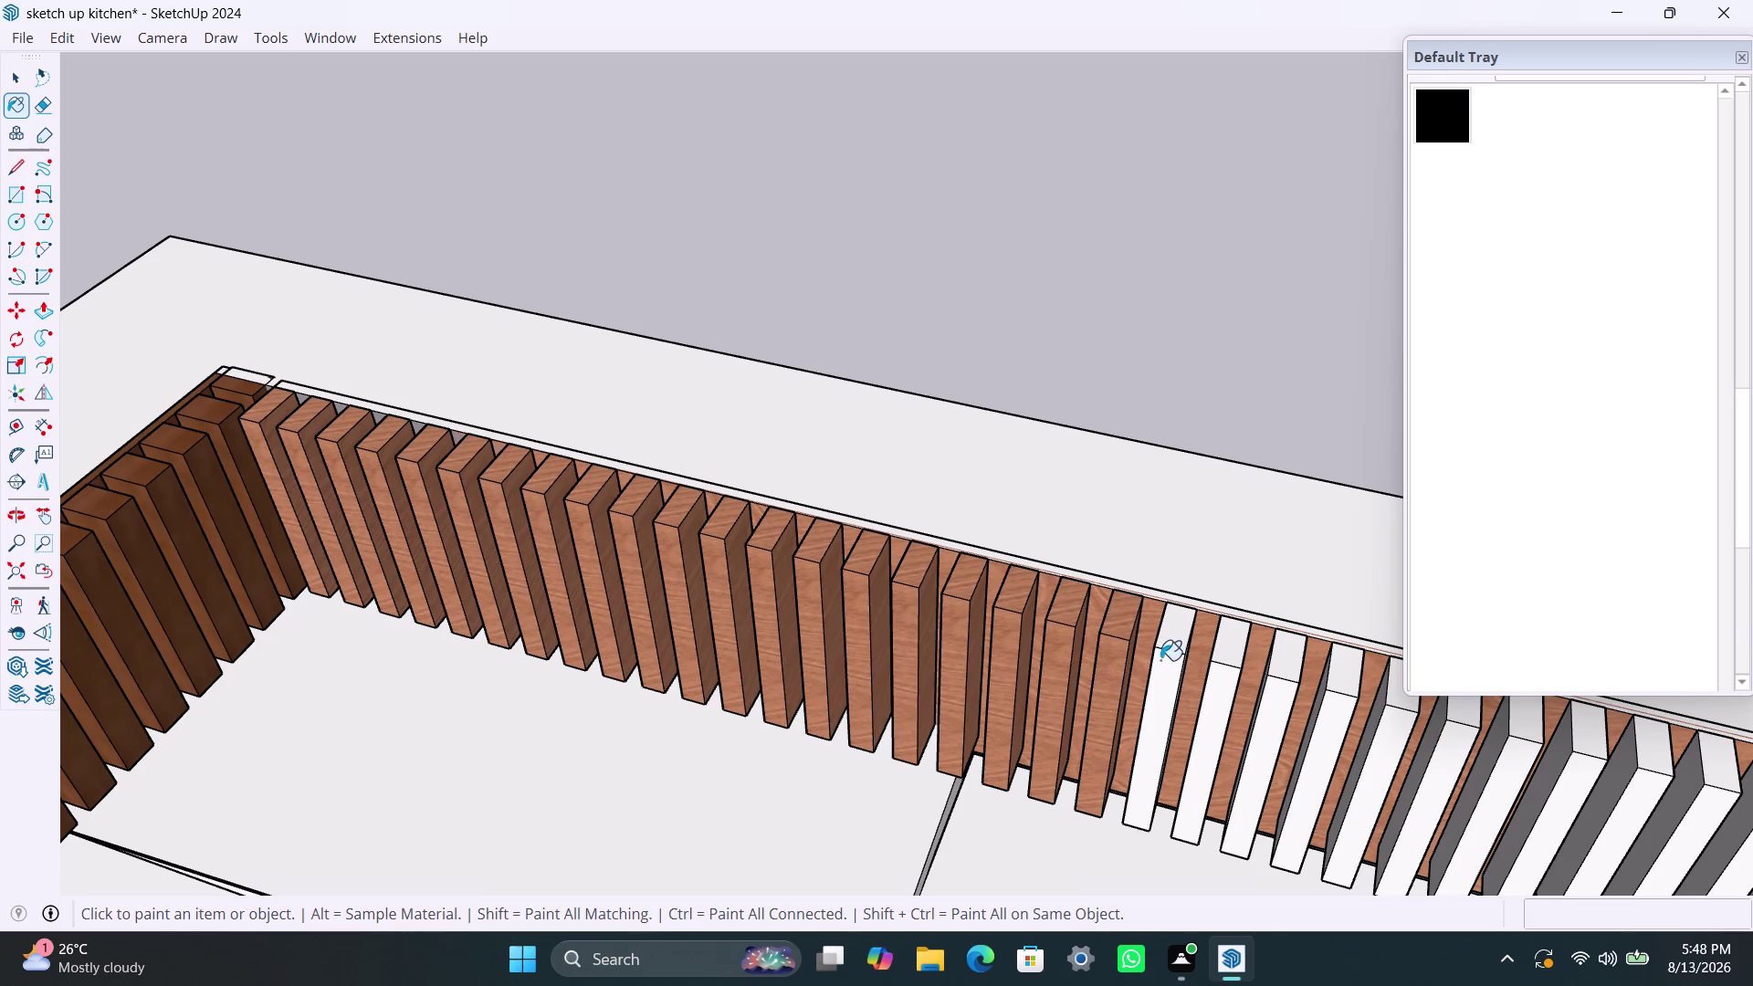
click(1215, 666)
click(1287, 676)
click(1339, 696)
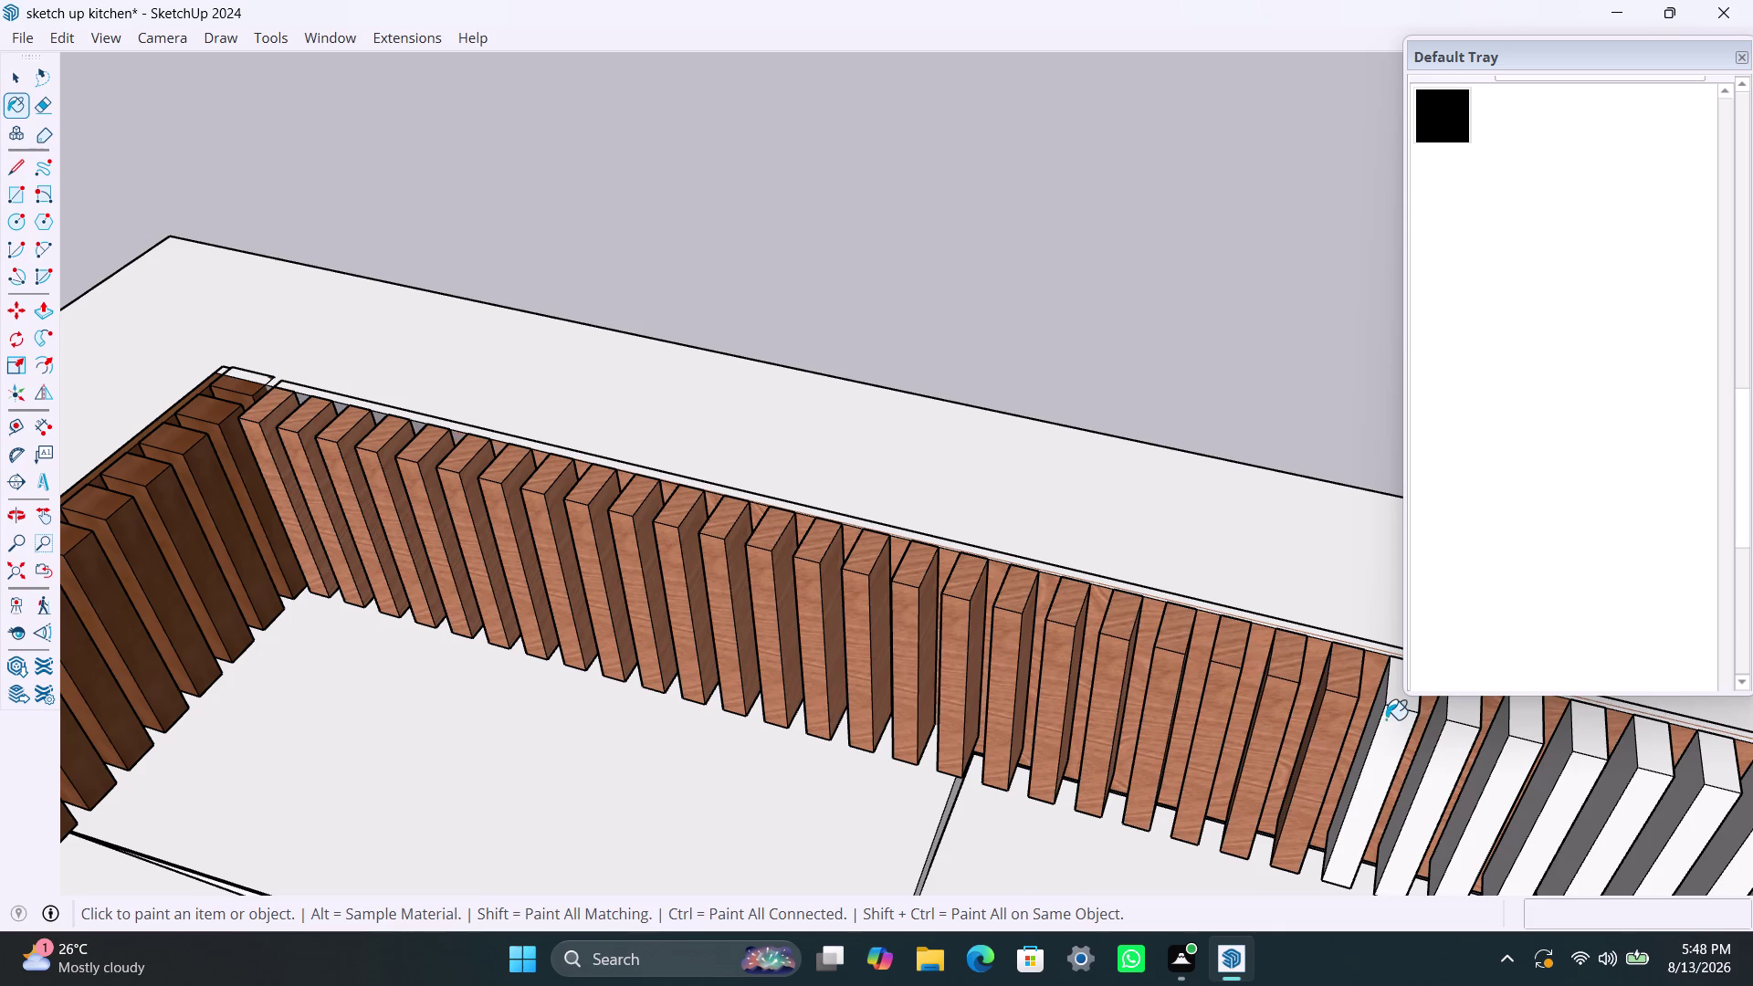
click(1387, 719)
Orbit in close to inspect the top rail of the slats.
scroll(down, 3)
middle_drag(1166, 710, 1173, 714)
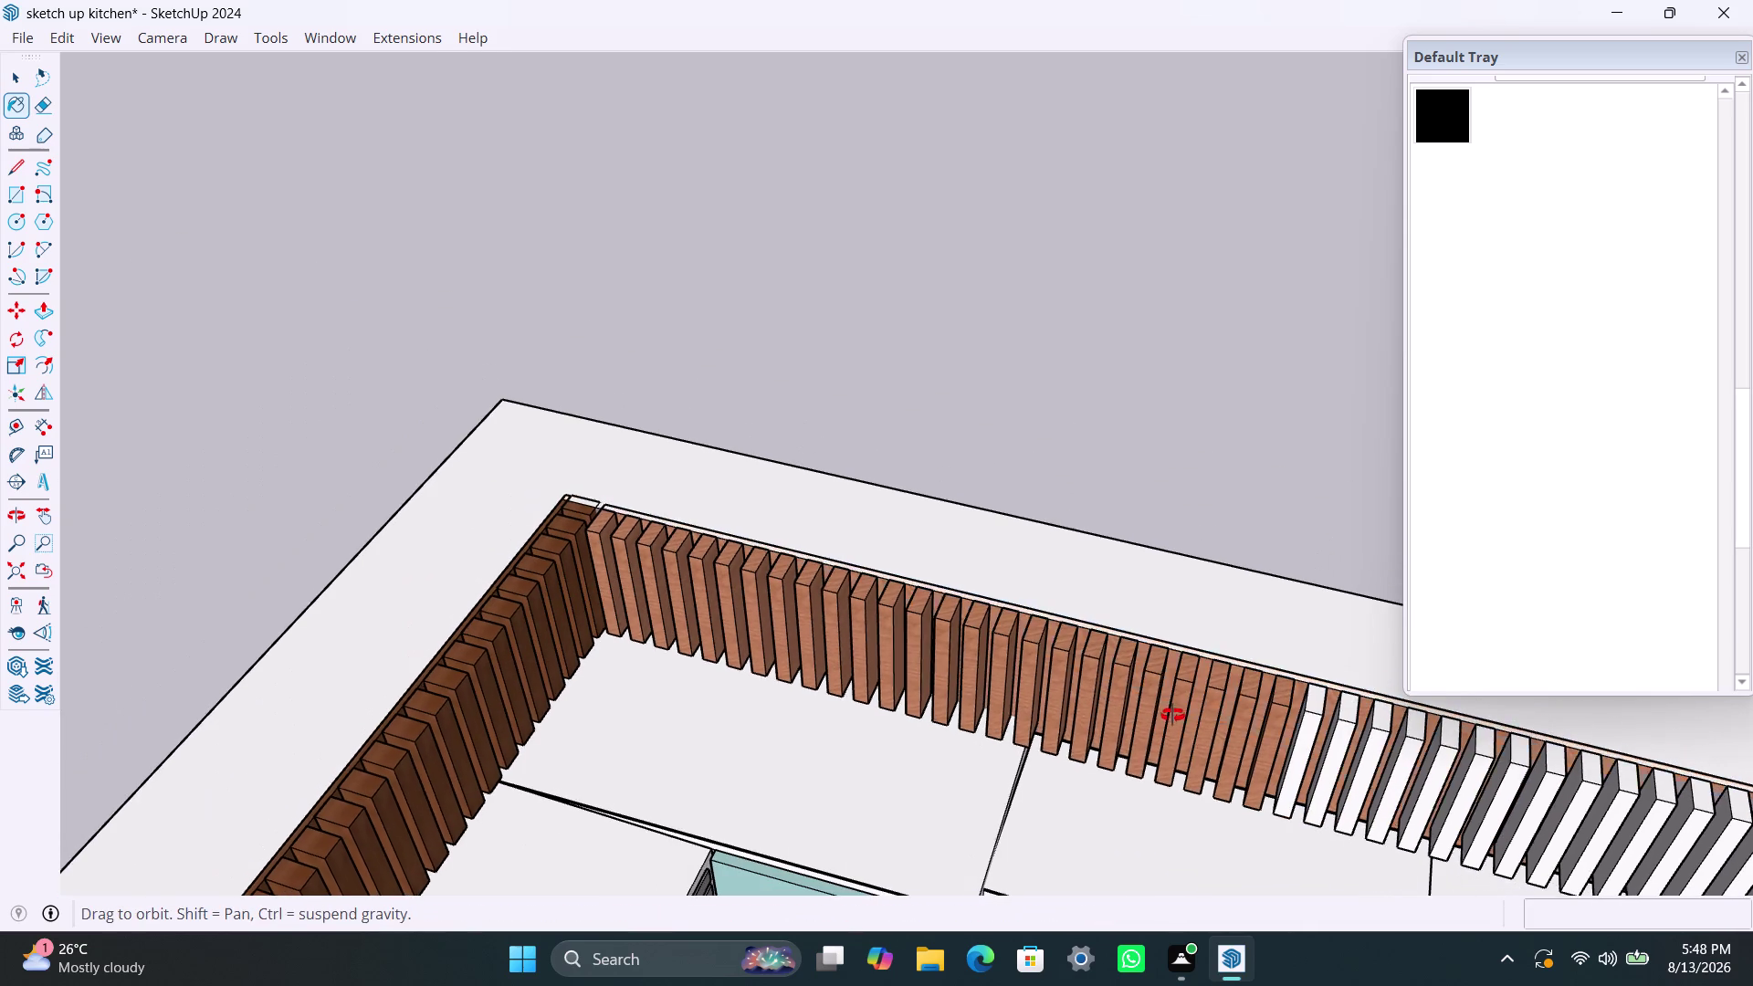
middle_drag(1173, 715, 1176, 725)
key(space)
scroll(up, 3)
middle_drag(707, 564, 709, 604)
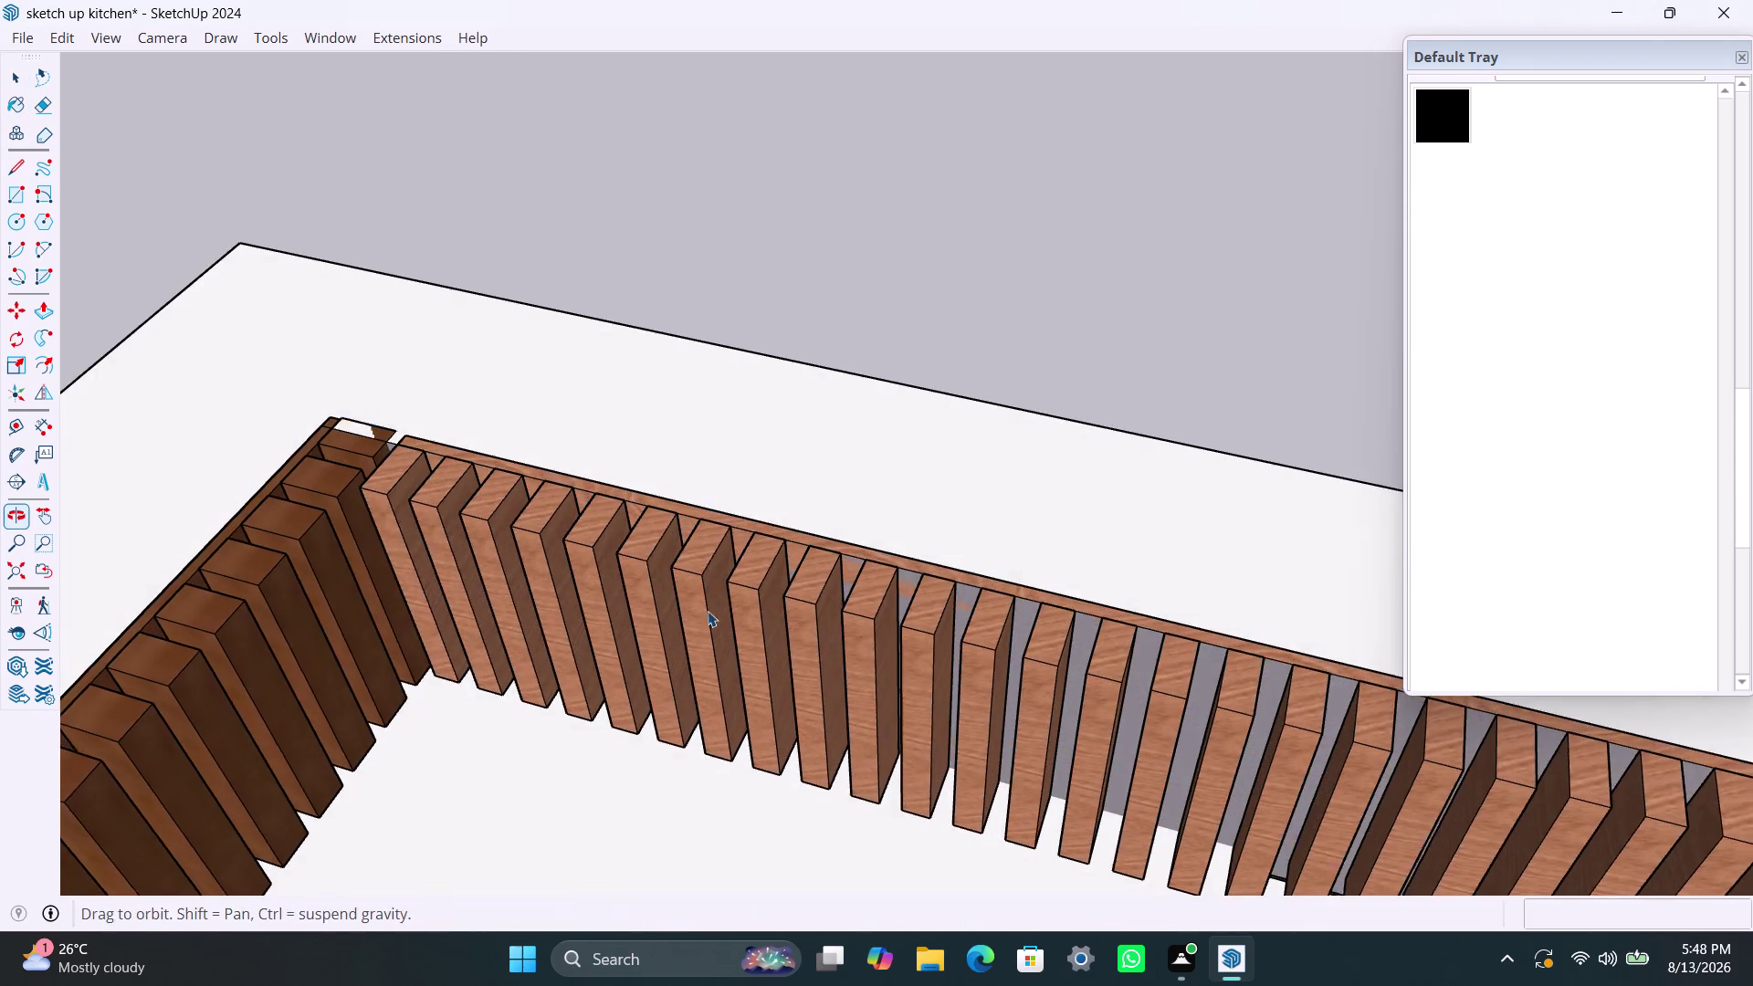
middle_drag(708, 604, 707, 611)
scroll(up, 3)
Move the slat row and its top rail into place at the wall end.
click(471, 446)
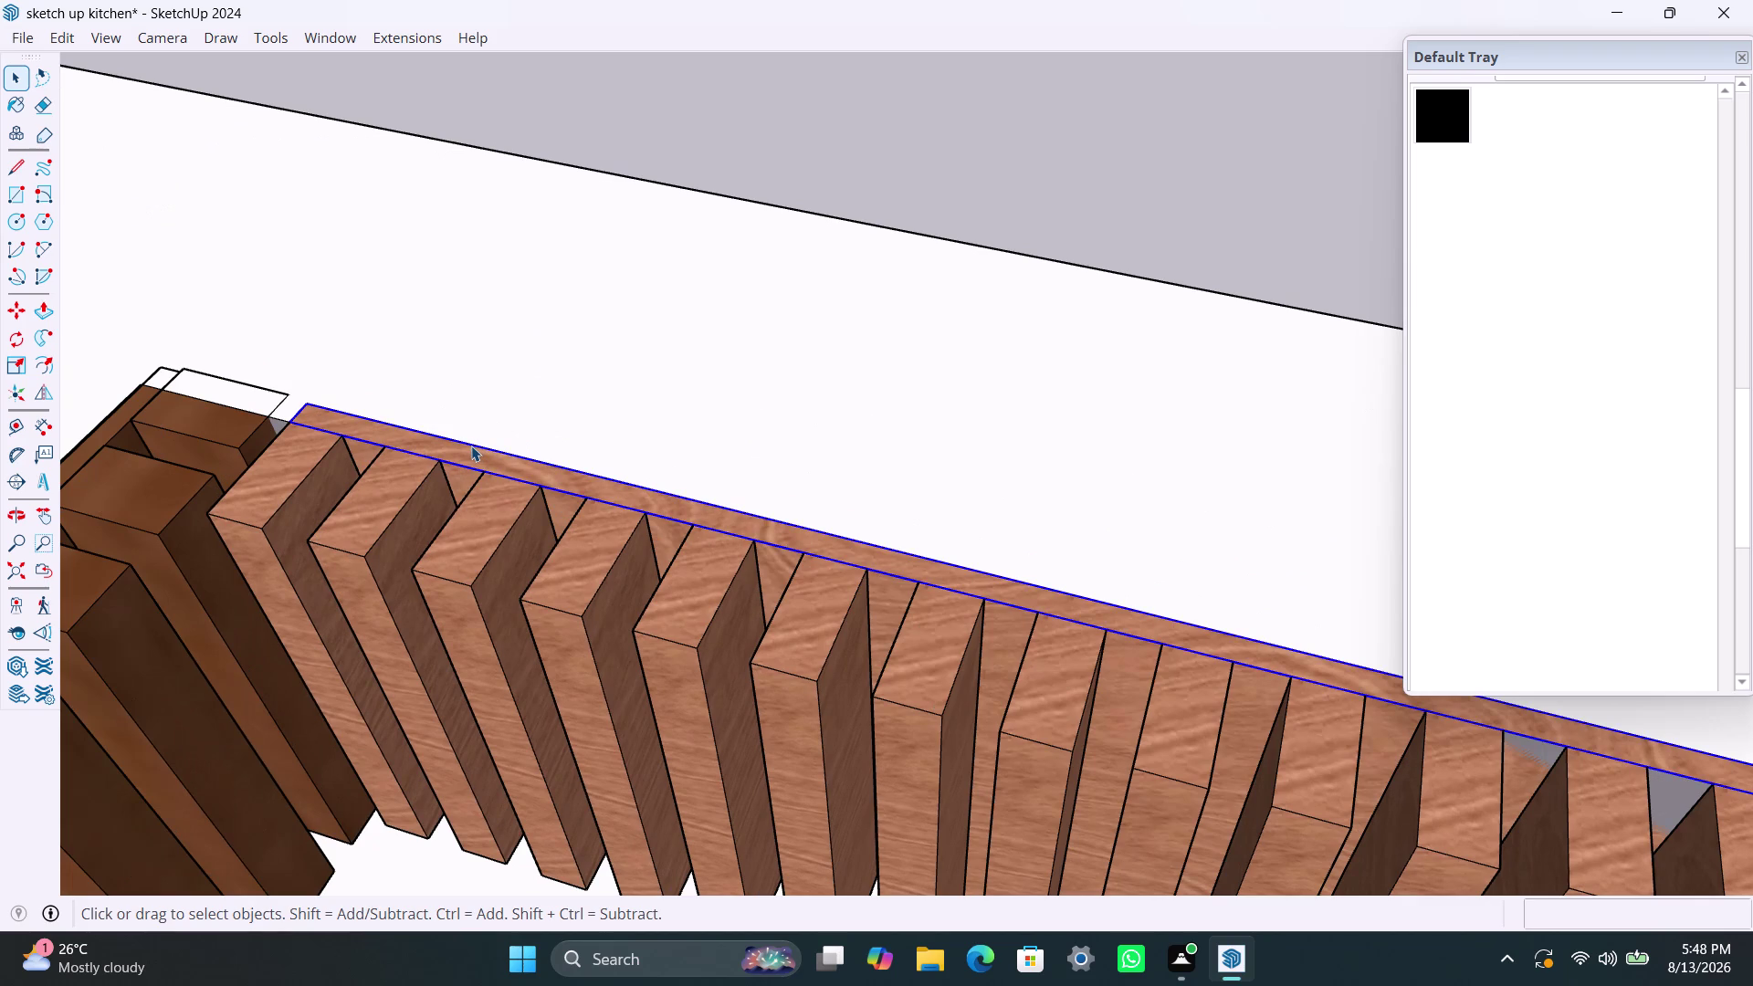
key(m)
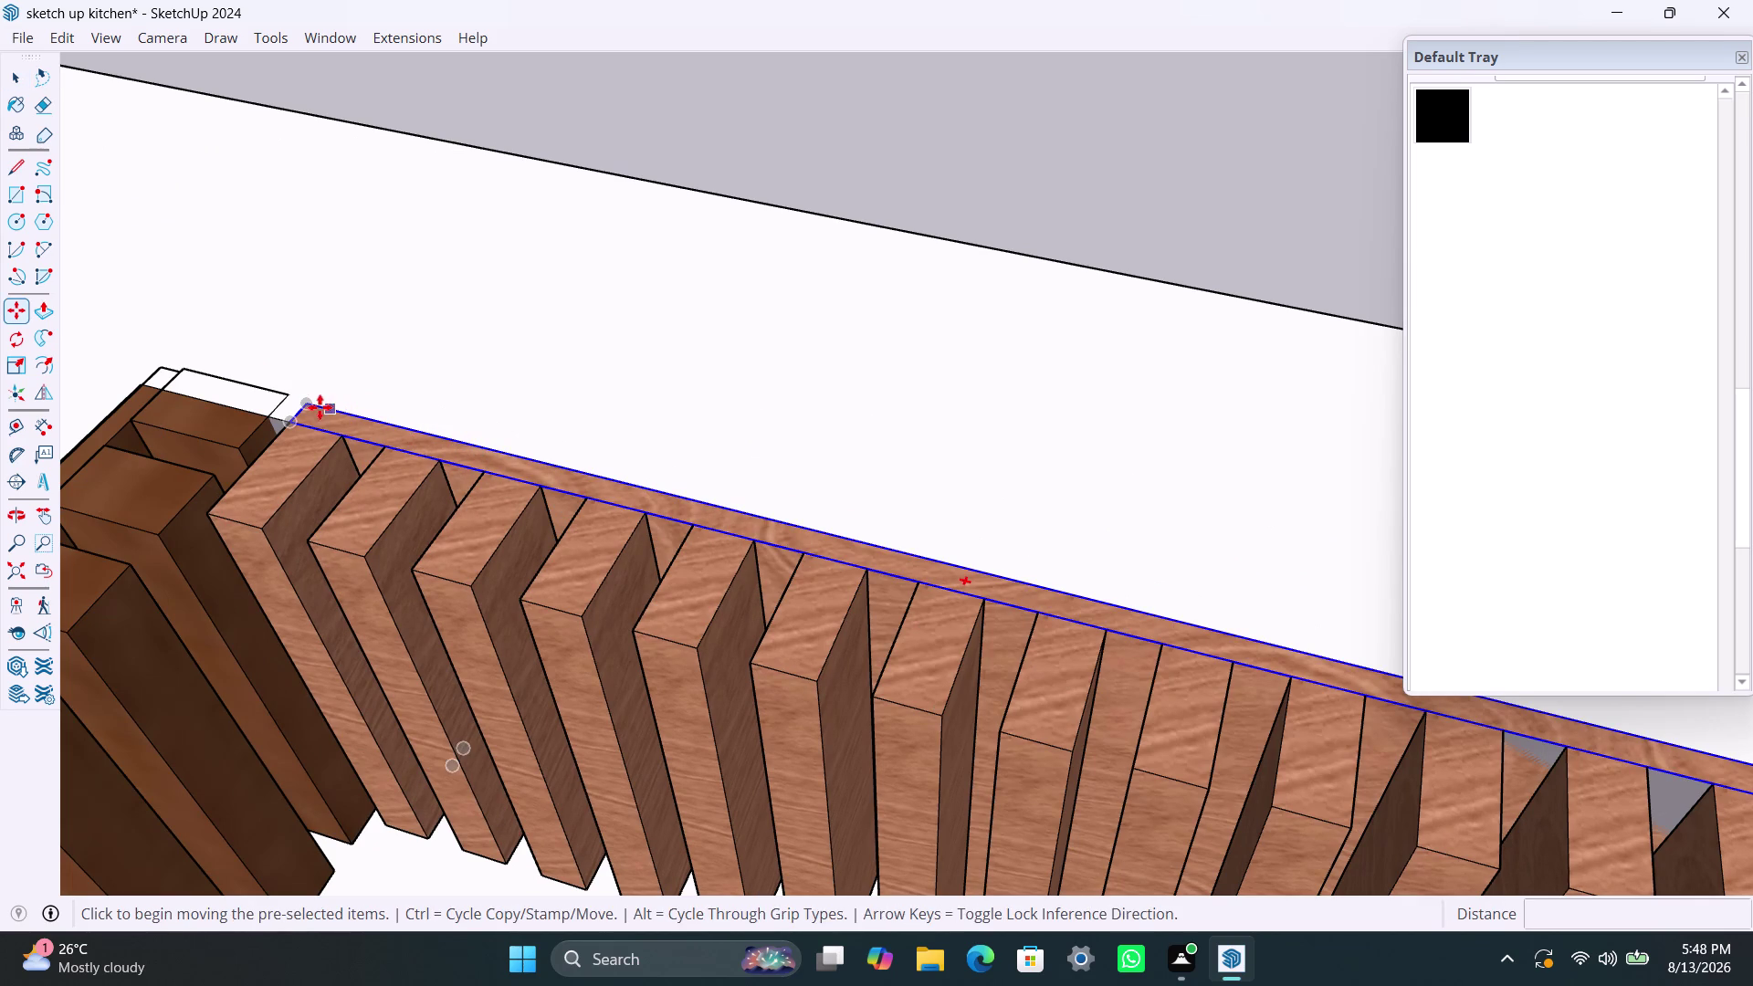
click(310, 402)
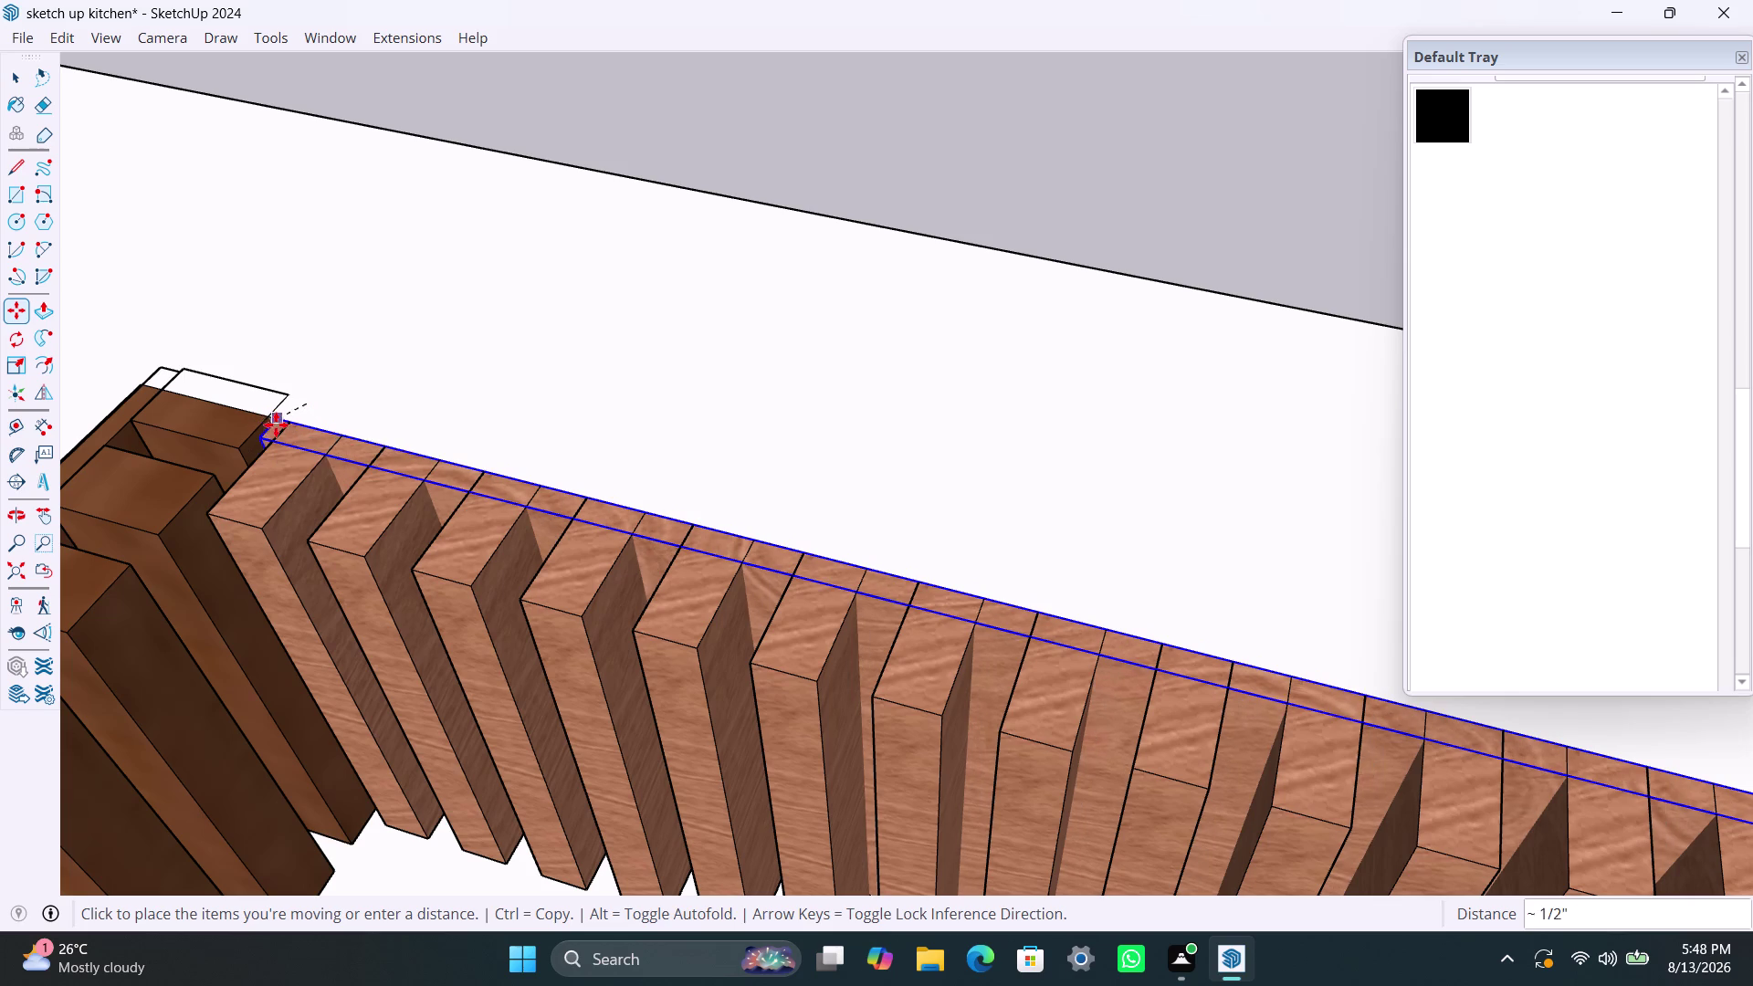
key(Escape)
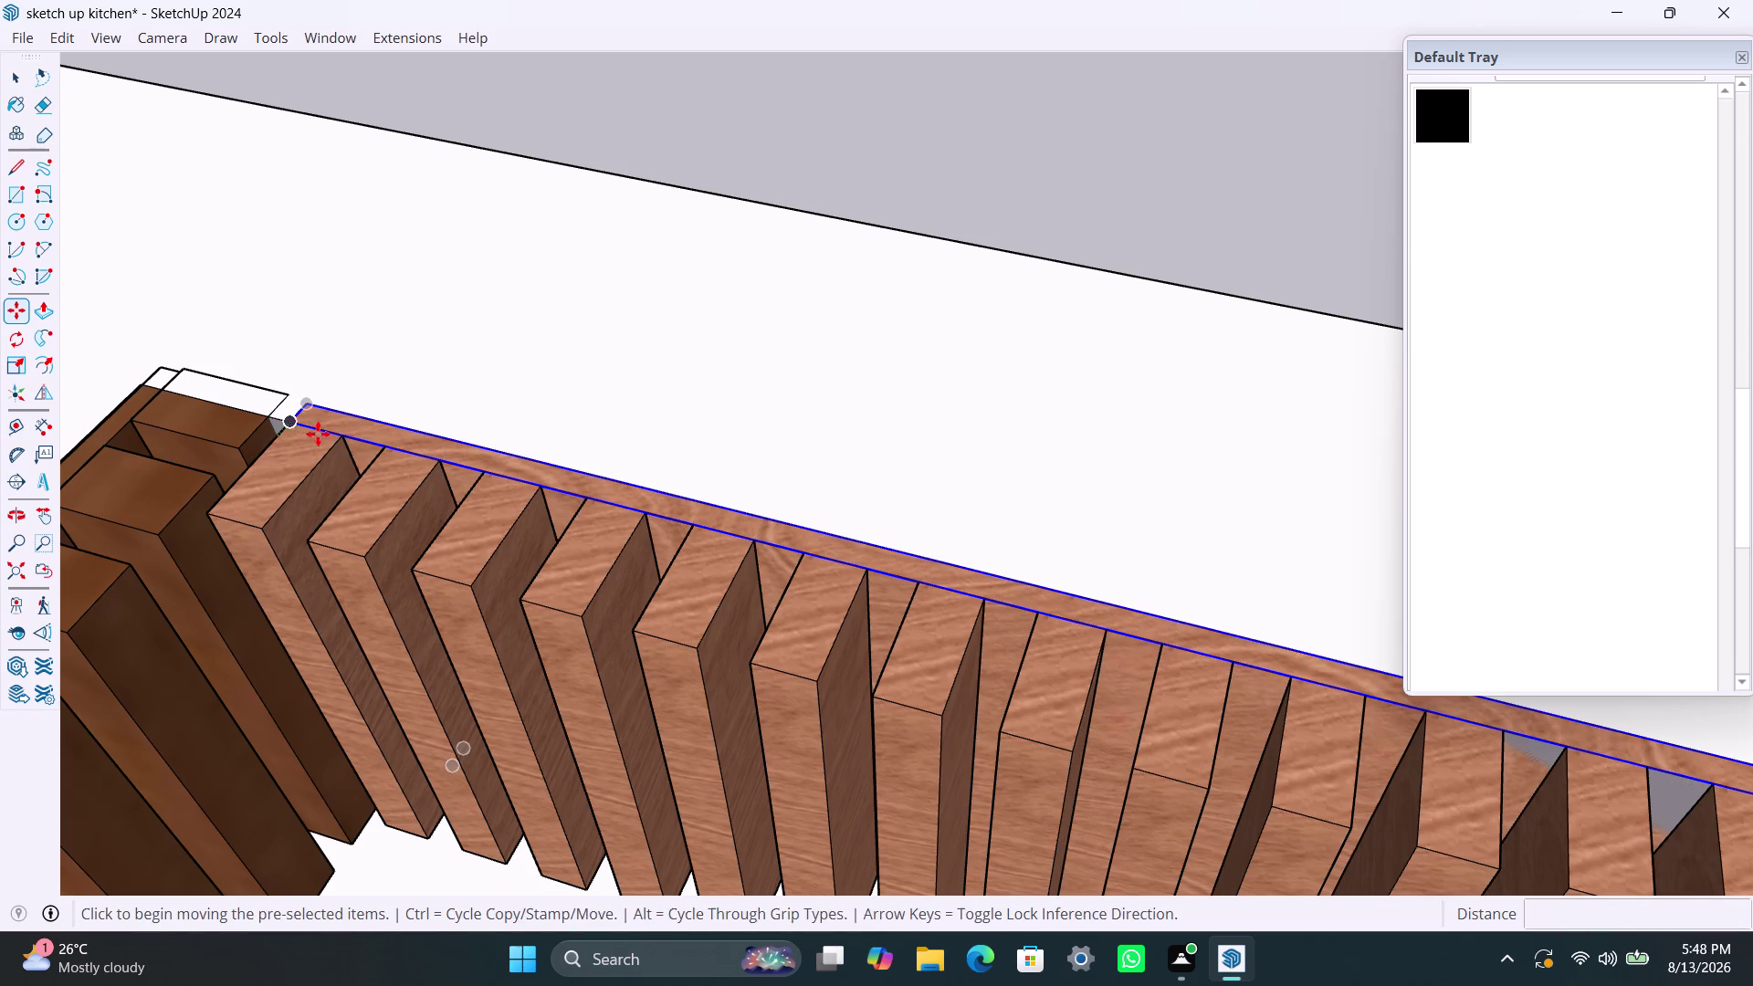
click(305, 403)
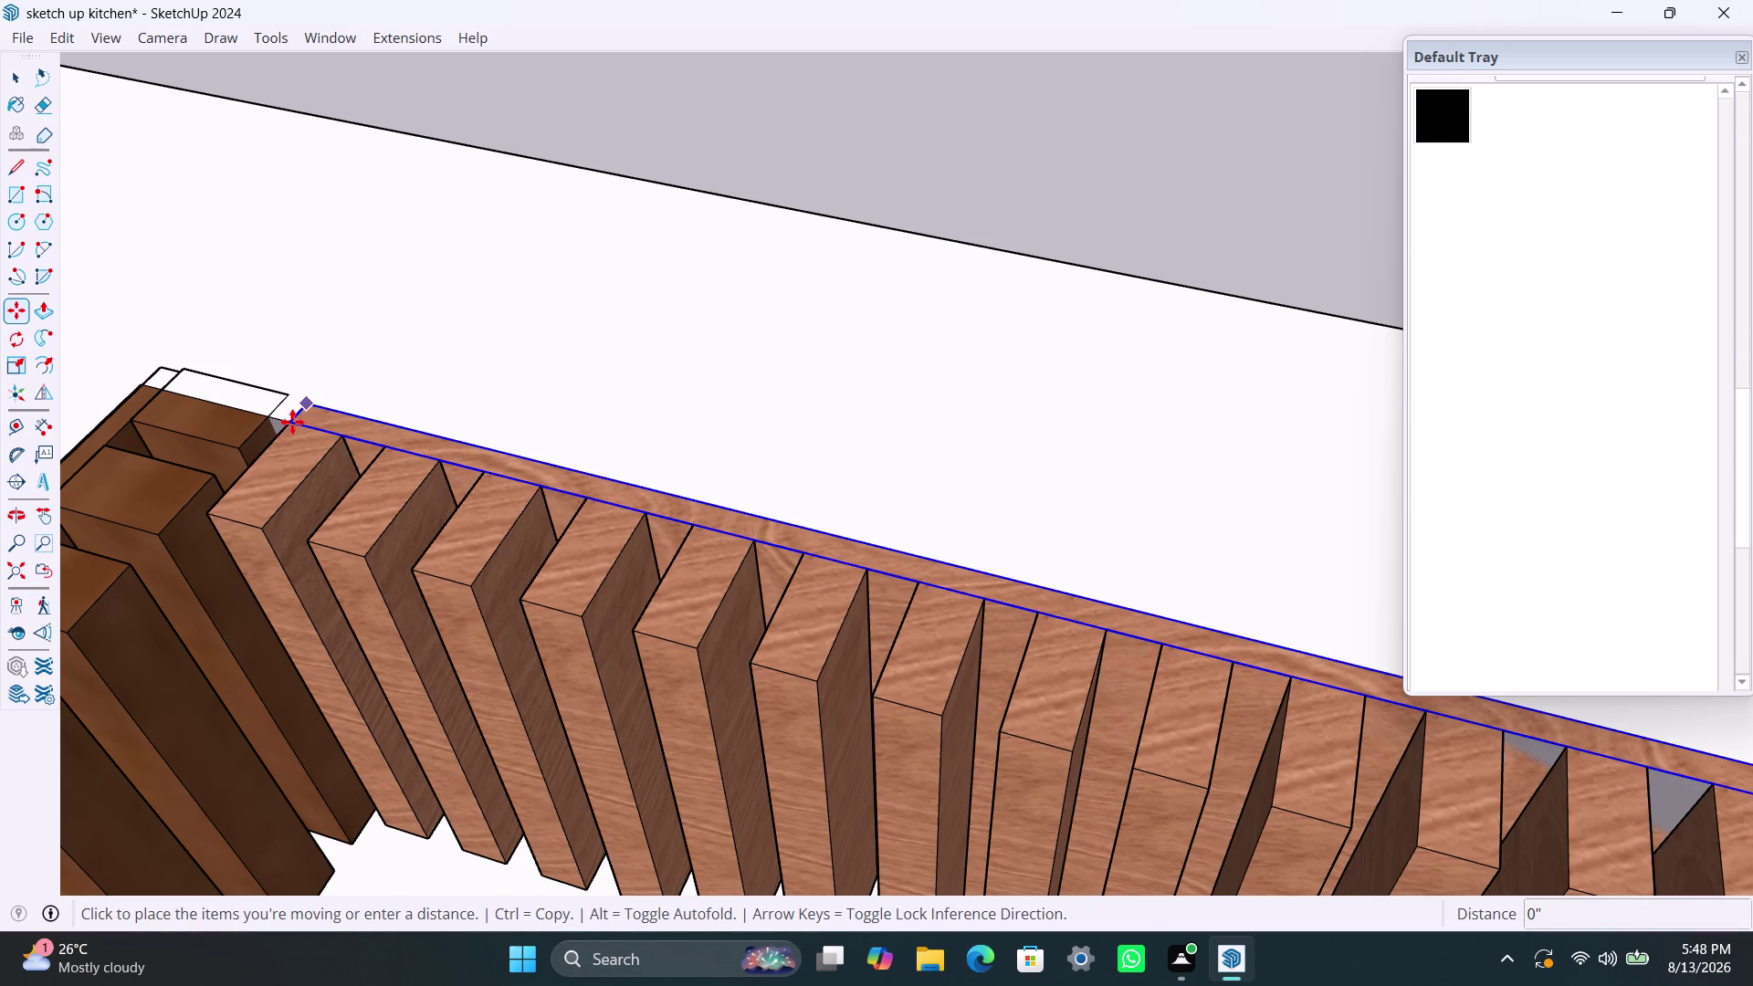
click(292, 423)
key(space)
click(530, 399)
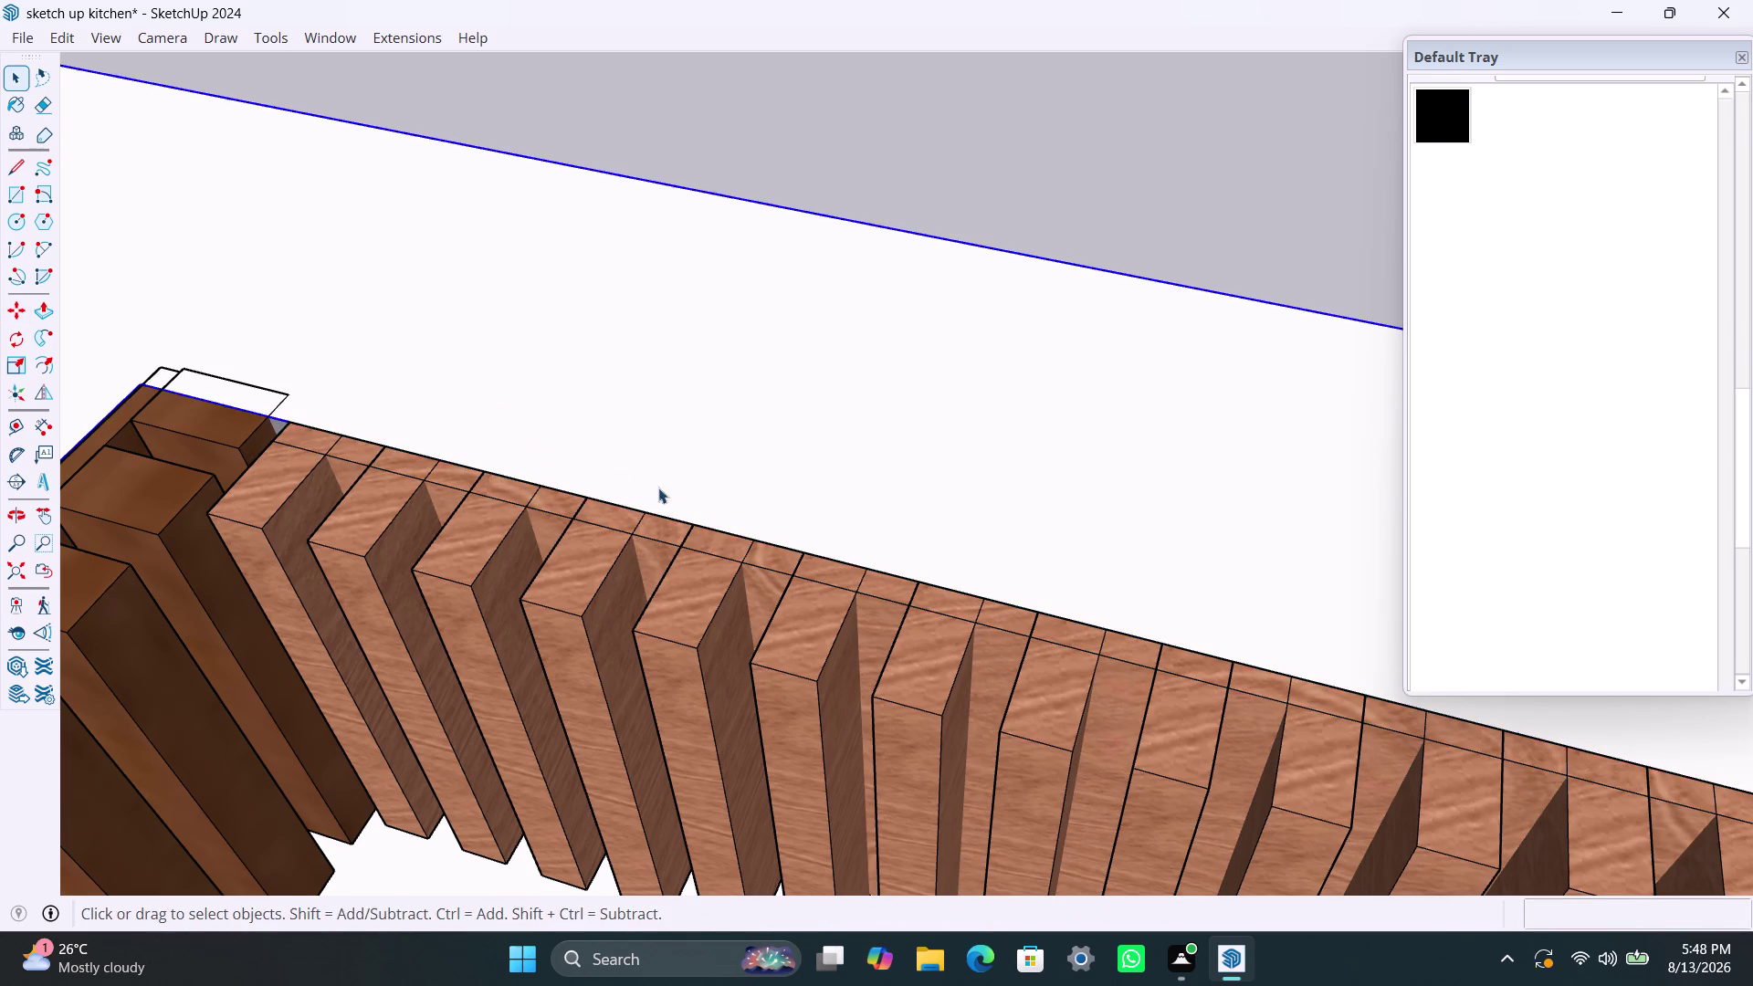
Nudge the first slat beside the corner 1/4" clear of the side-wall slats.
scroll(down, 3)
scroll(down, 3)
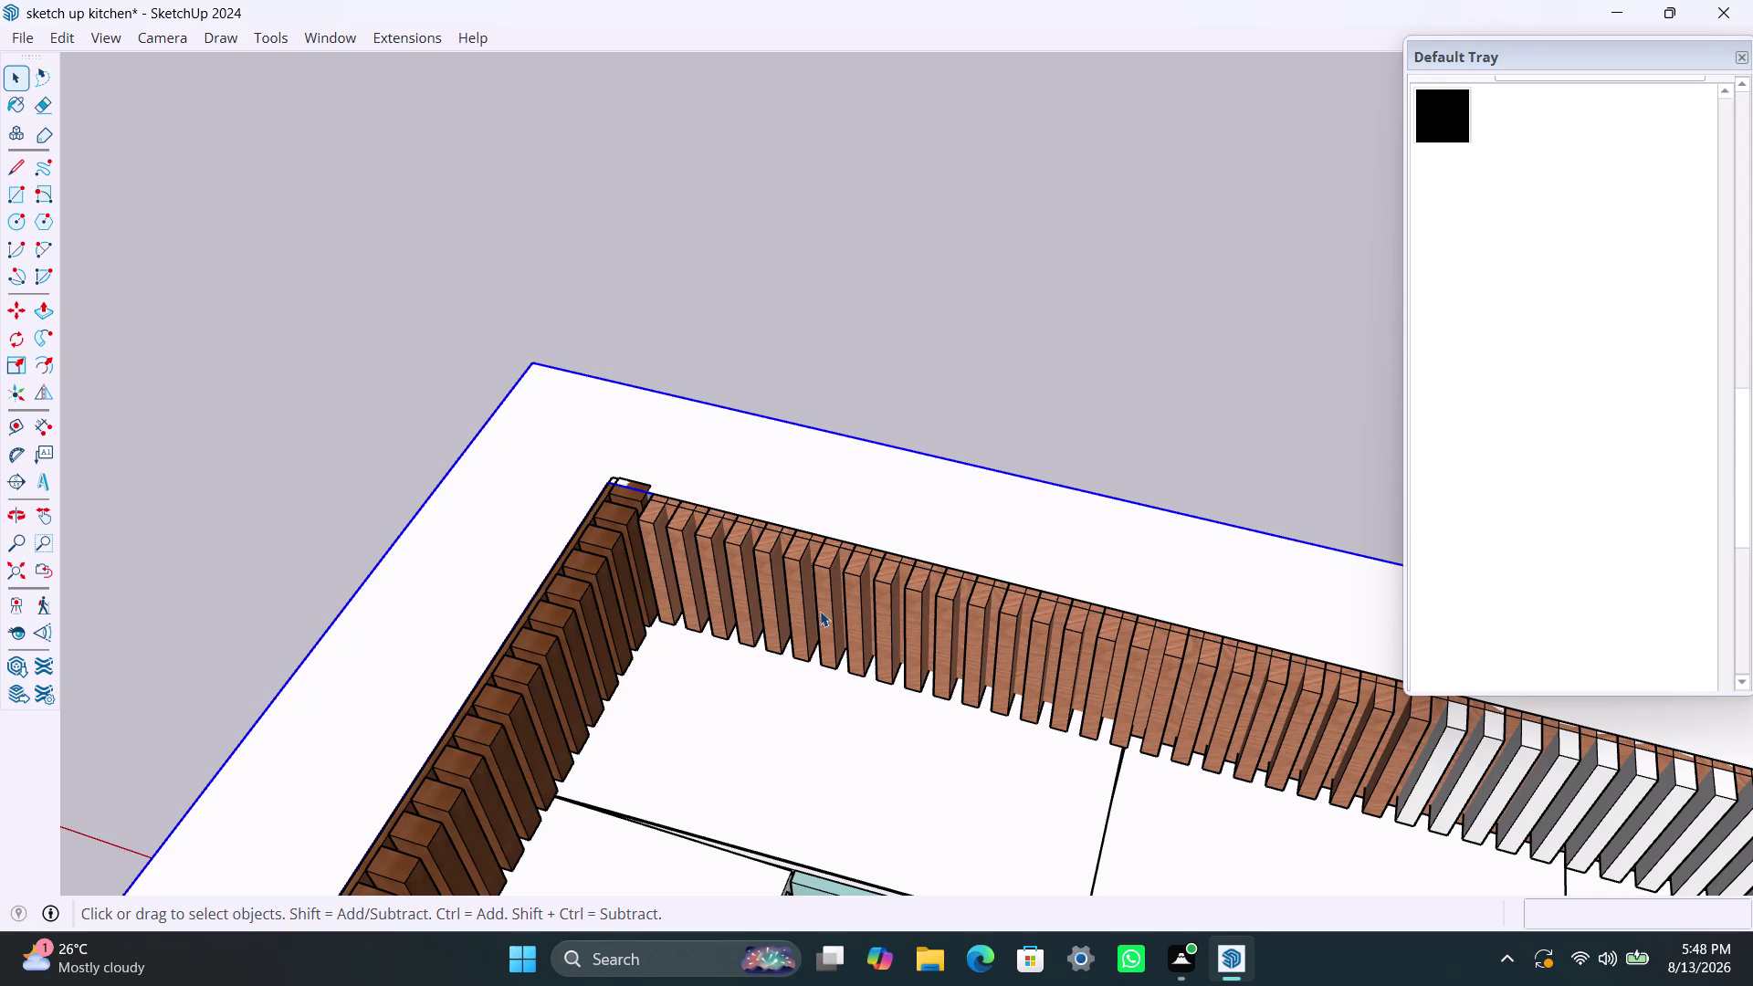
scroll(up, 3)
click(650, 531)
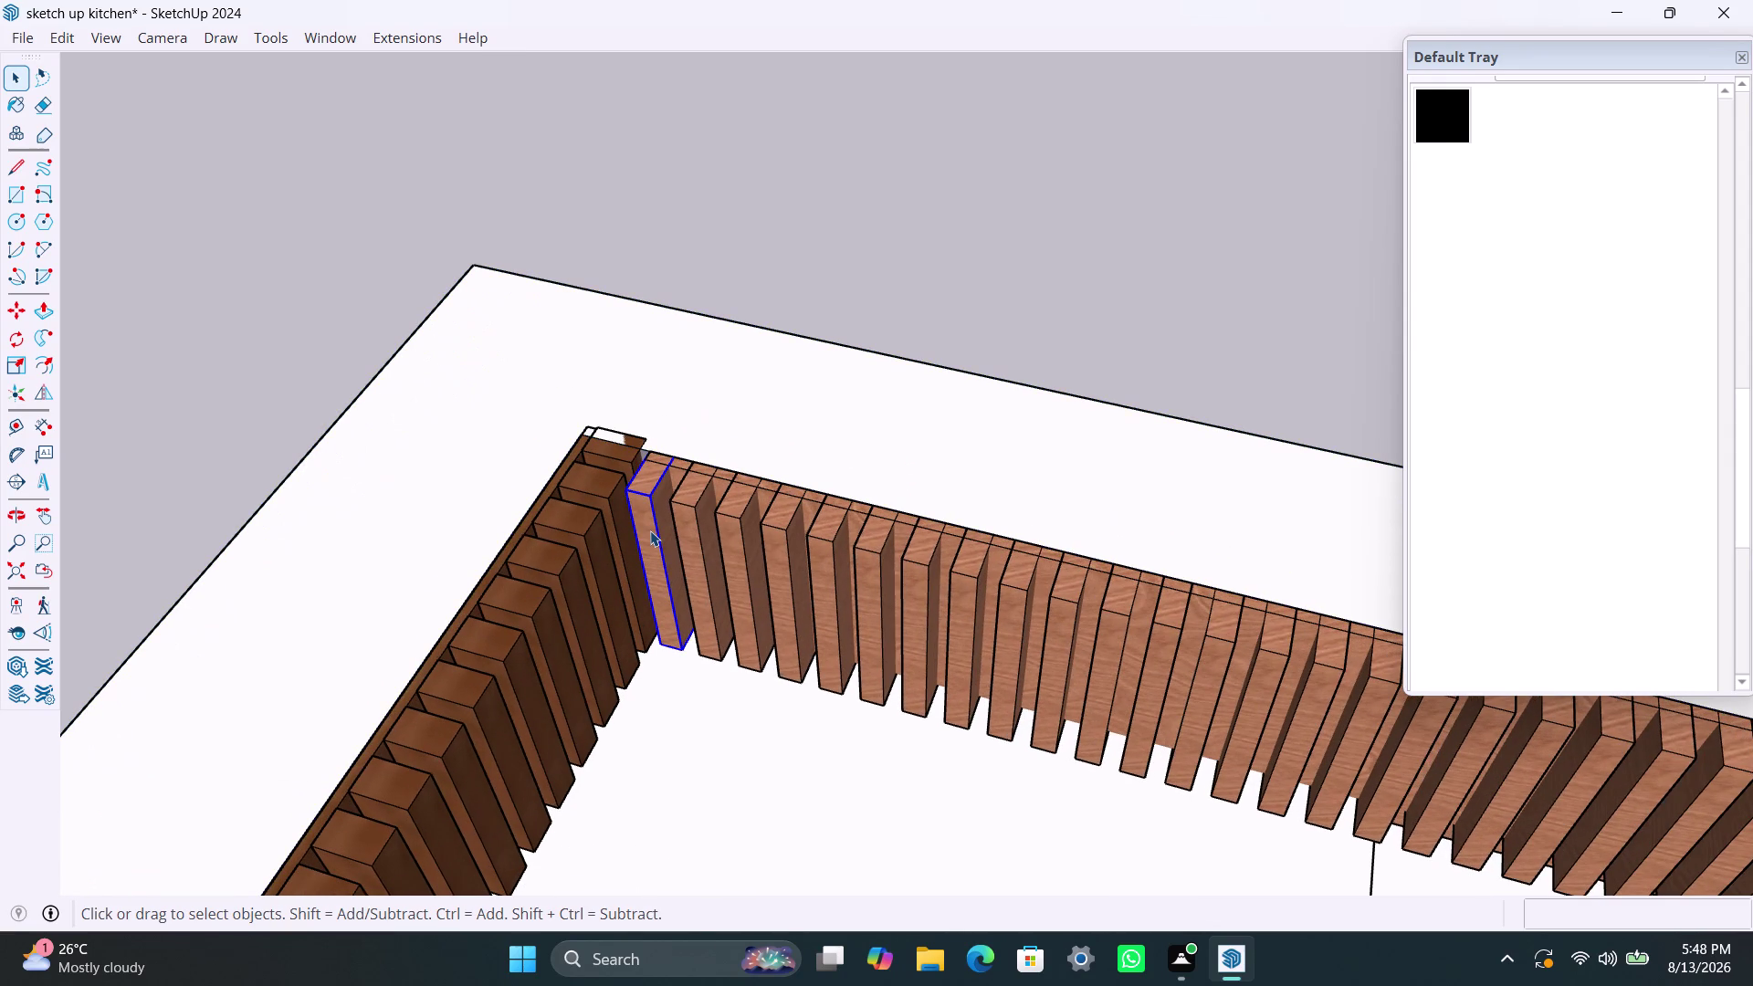
key(m)
click(650, 530)
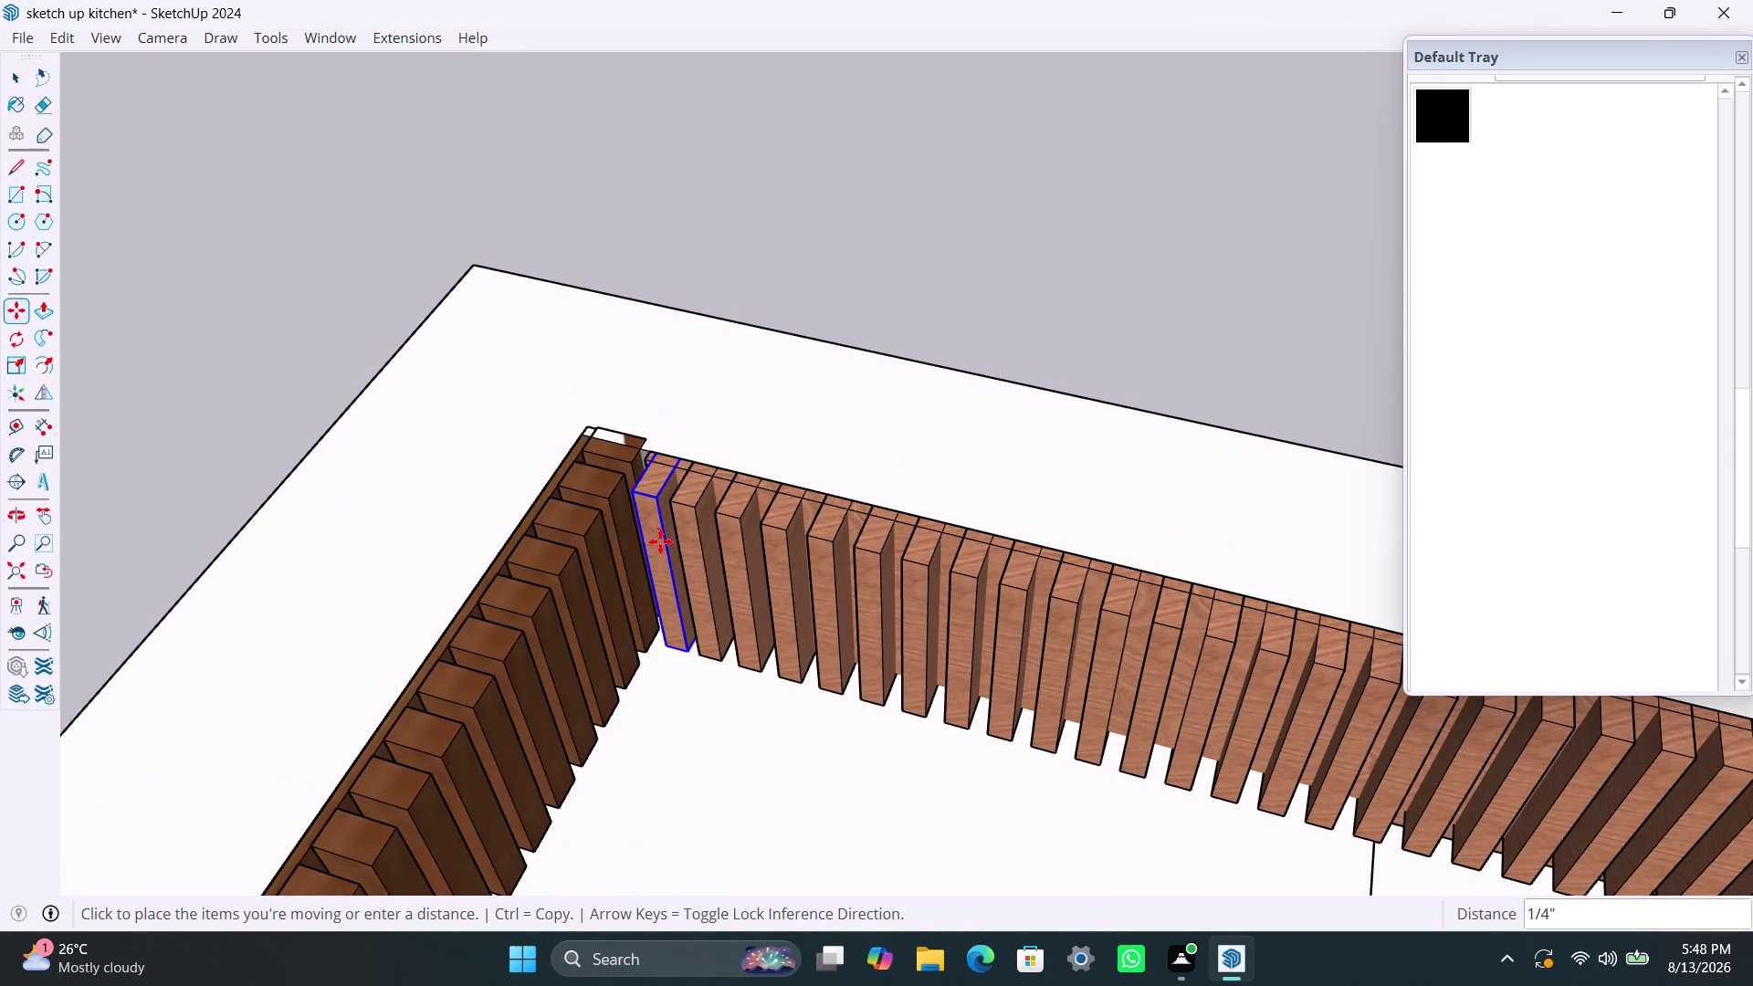
key(Escape)
key(ctrl+z)
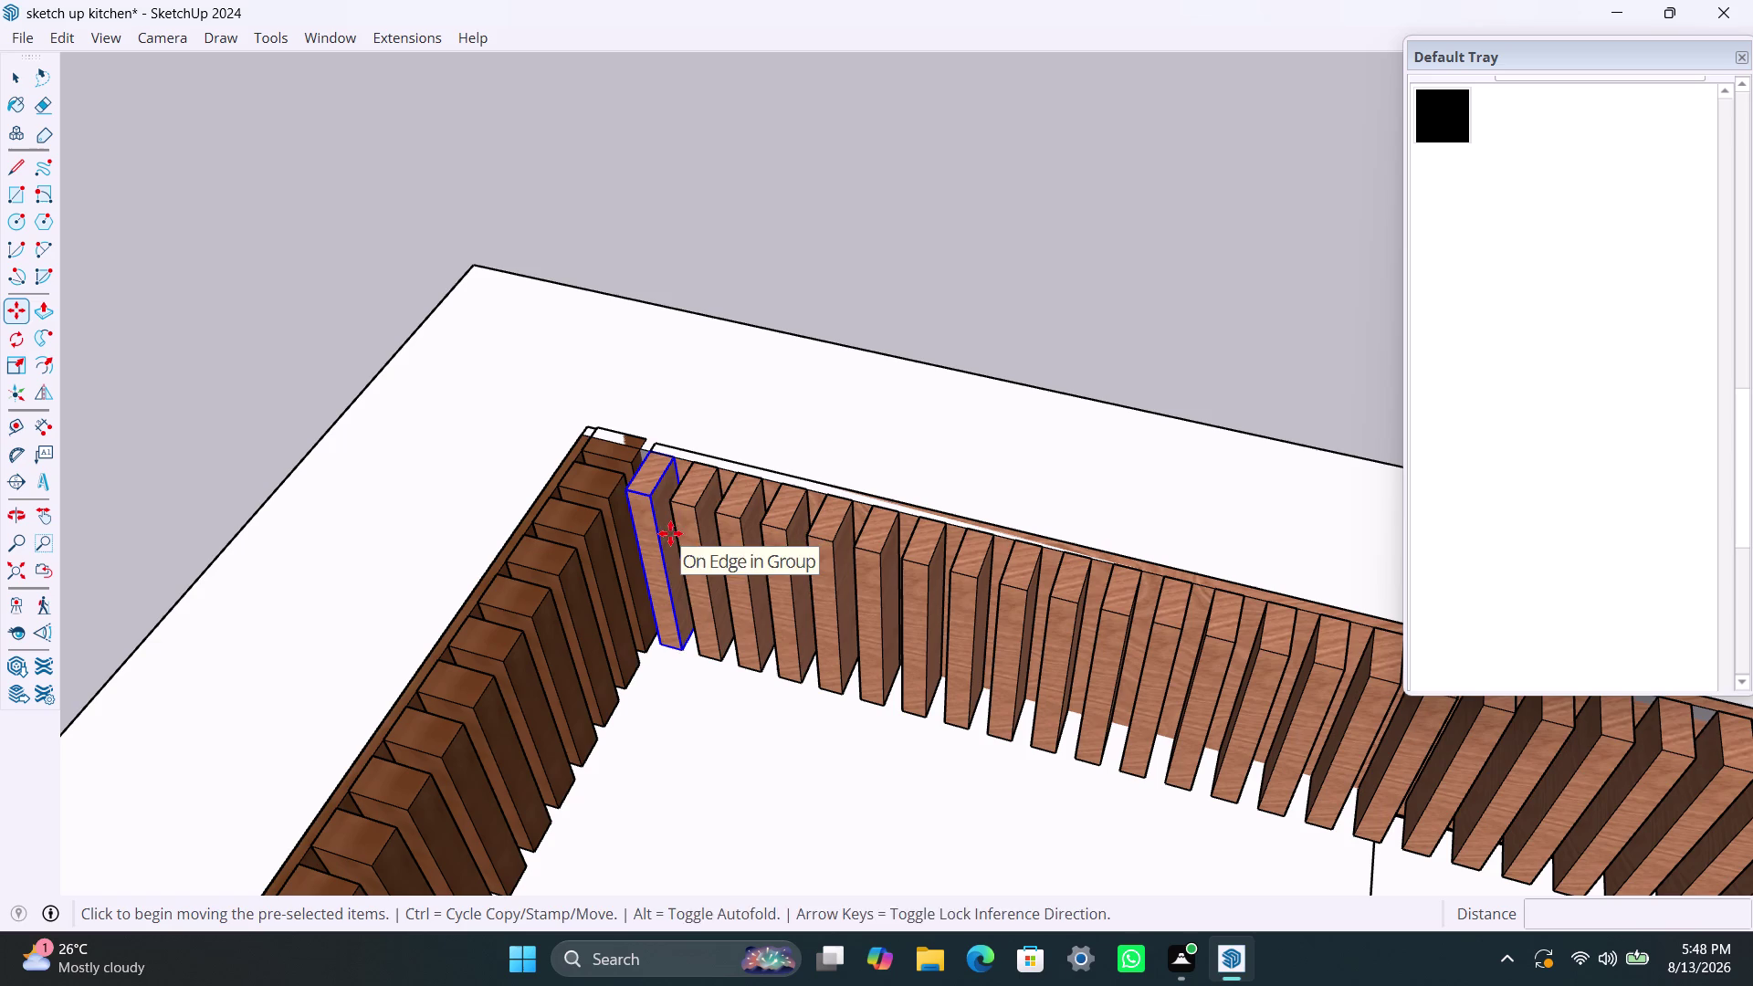
key(space)
click(616, 442)
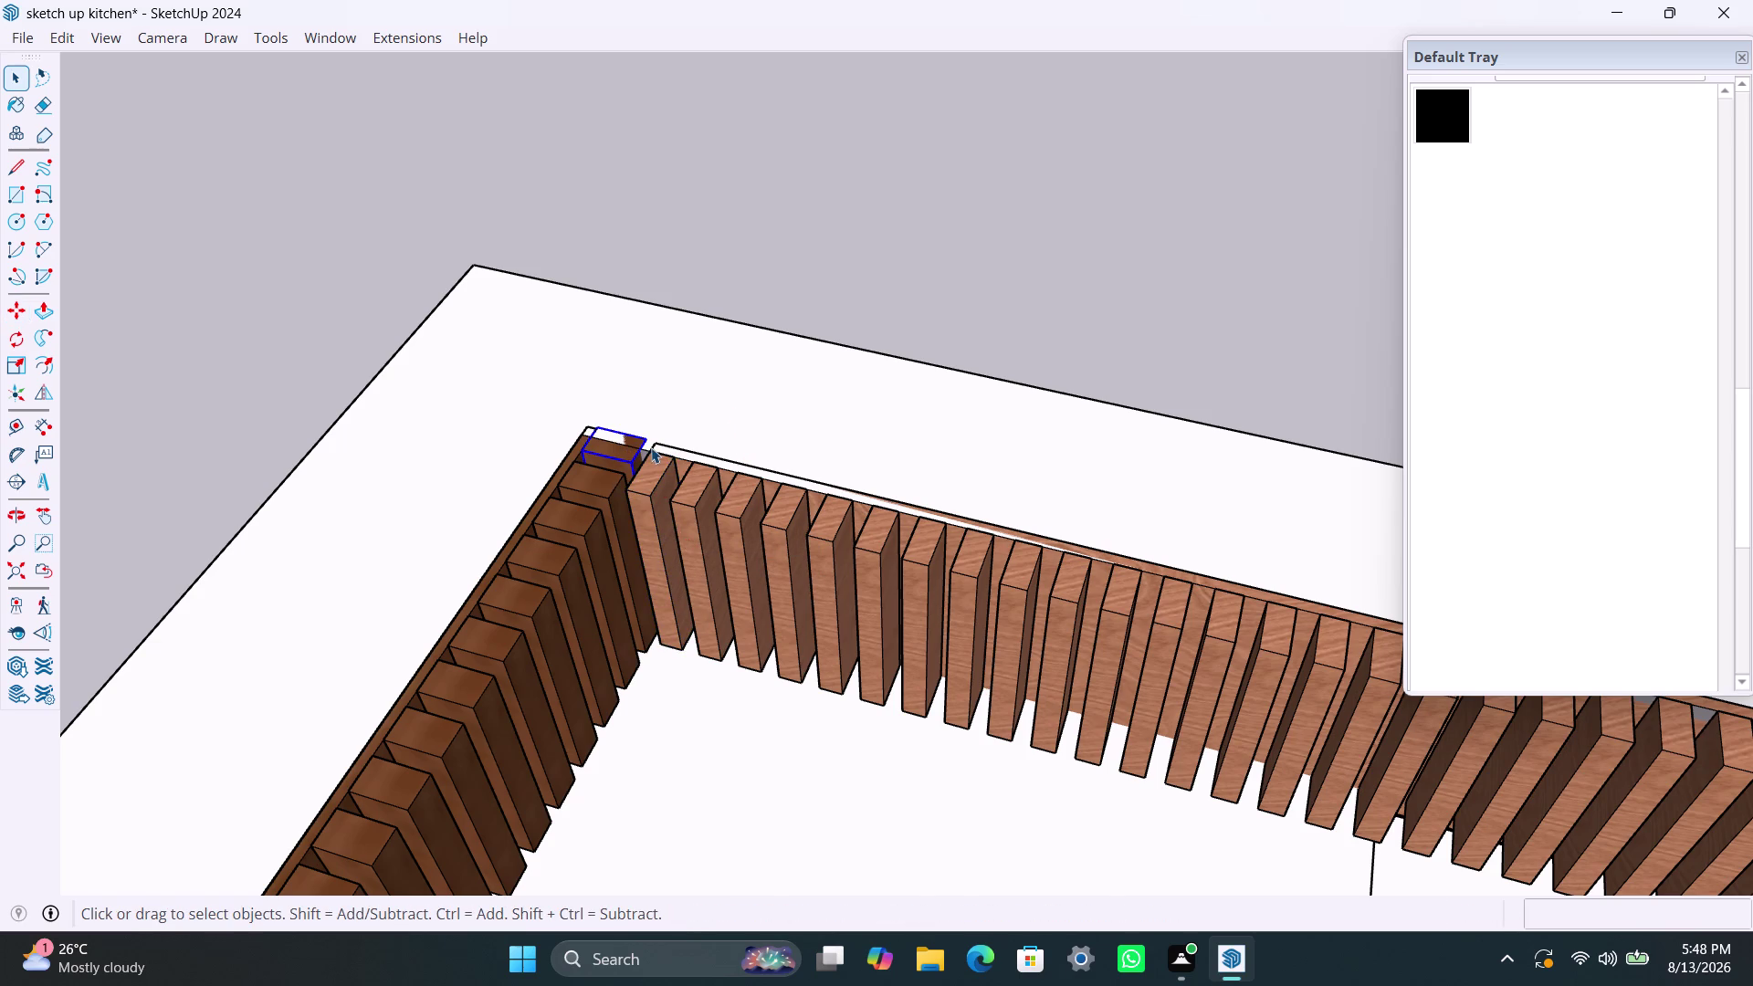
click(652, 449)
scroll(up, 3)
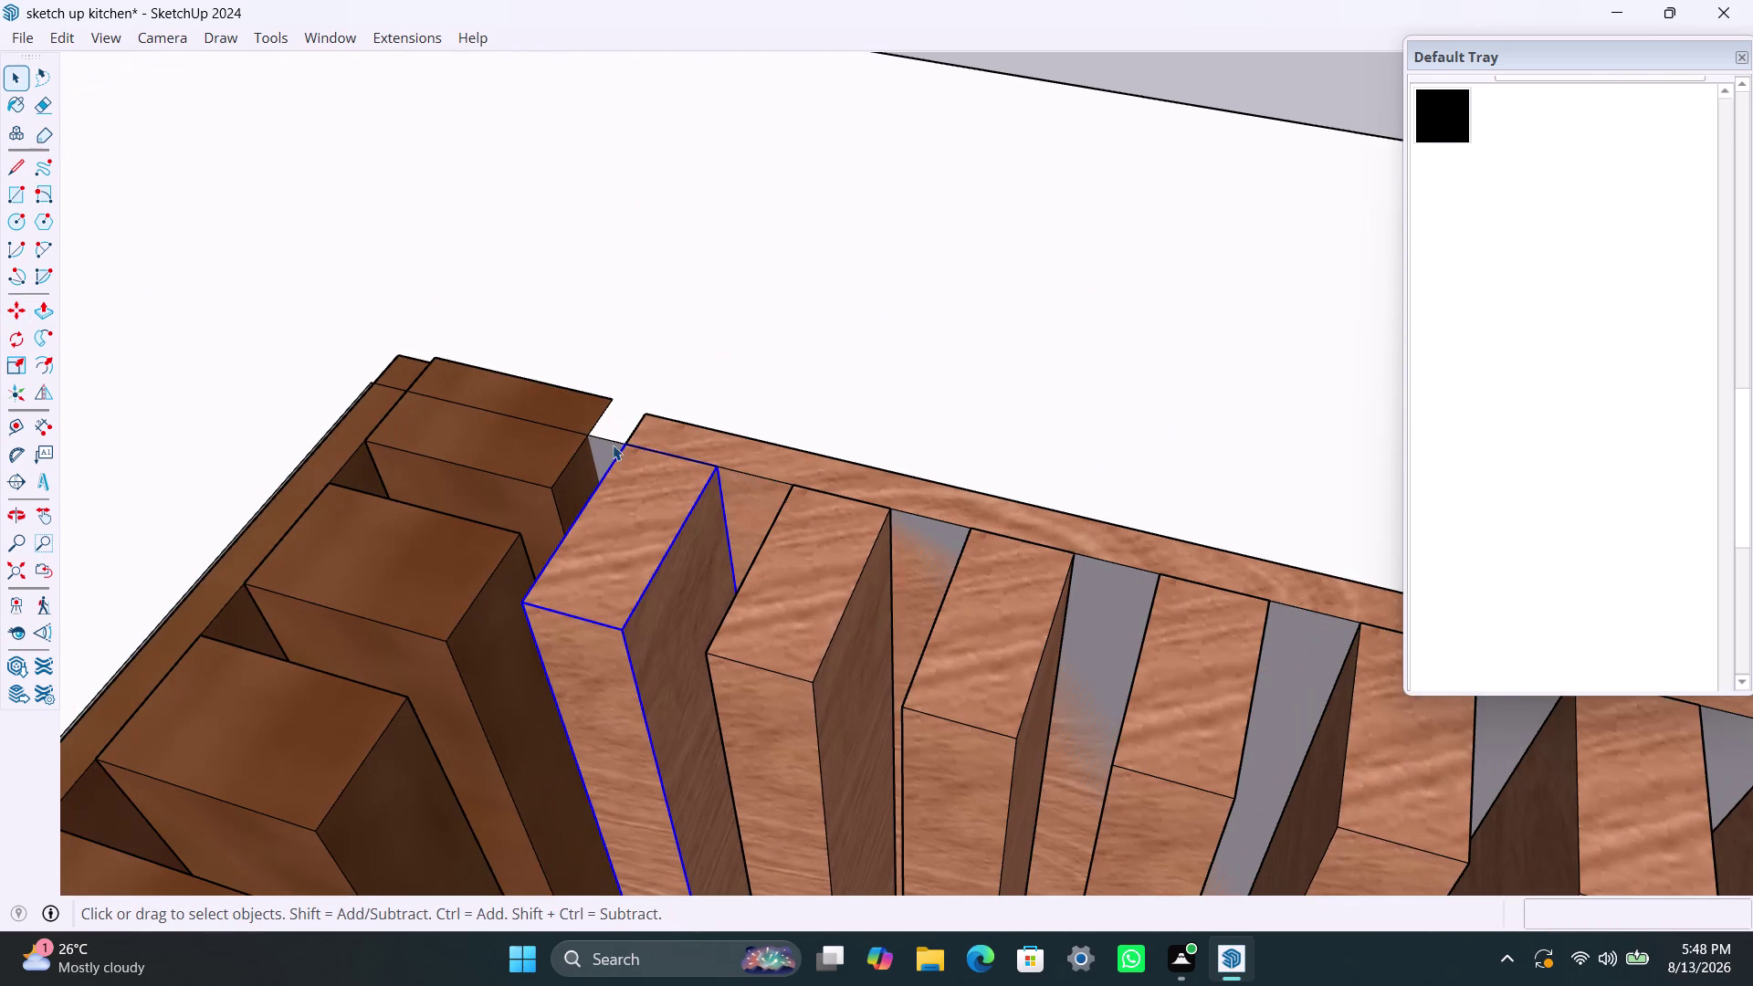
Push/pull the back wall's inner face out about 1/2" to meet the slats.
double_click(606, 445)
triple_click(607, 446)
triple_click(606, 445)
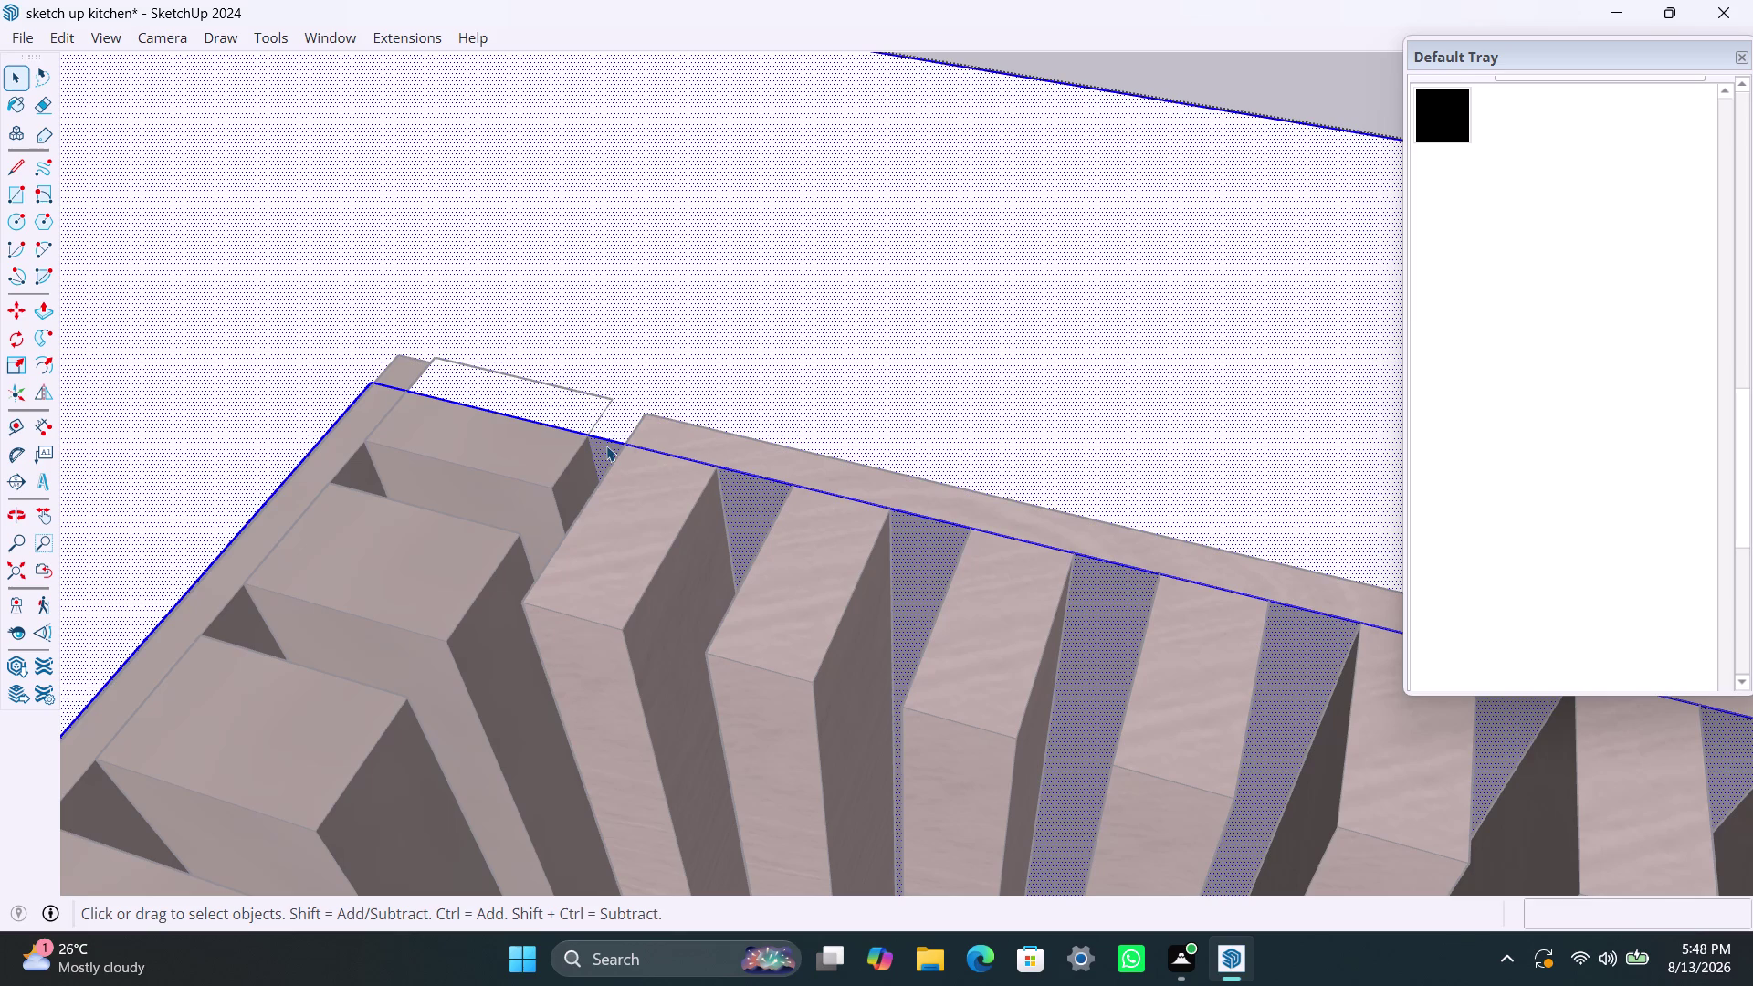
click(606, 446)
click(605, 445)
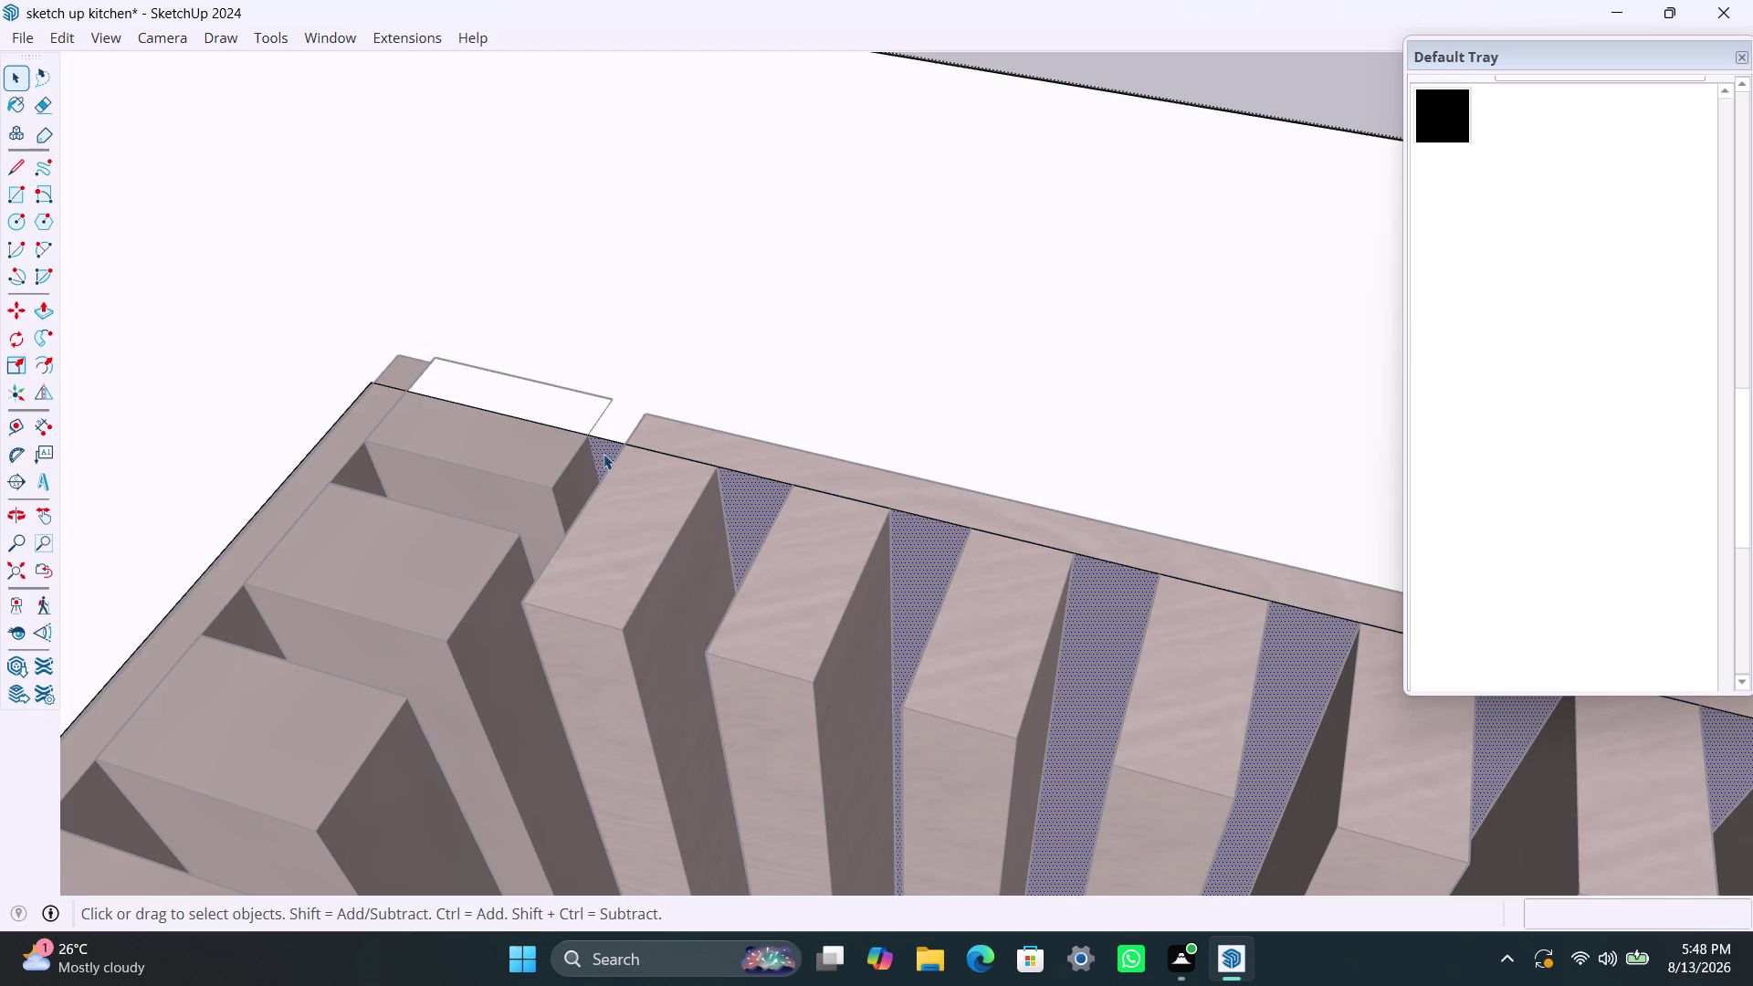
key(p)
click(602, 455)
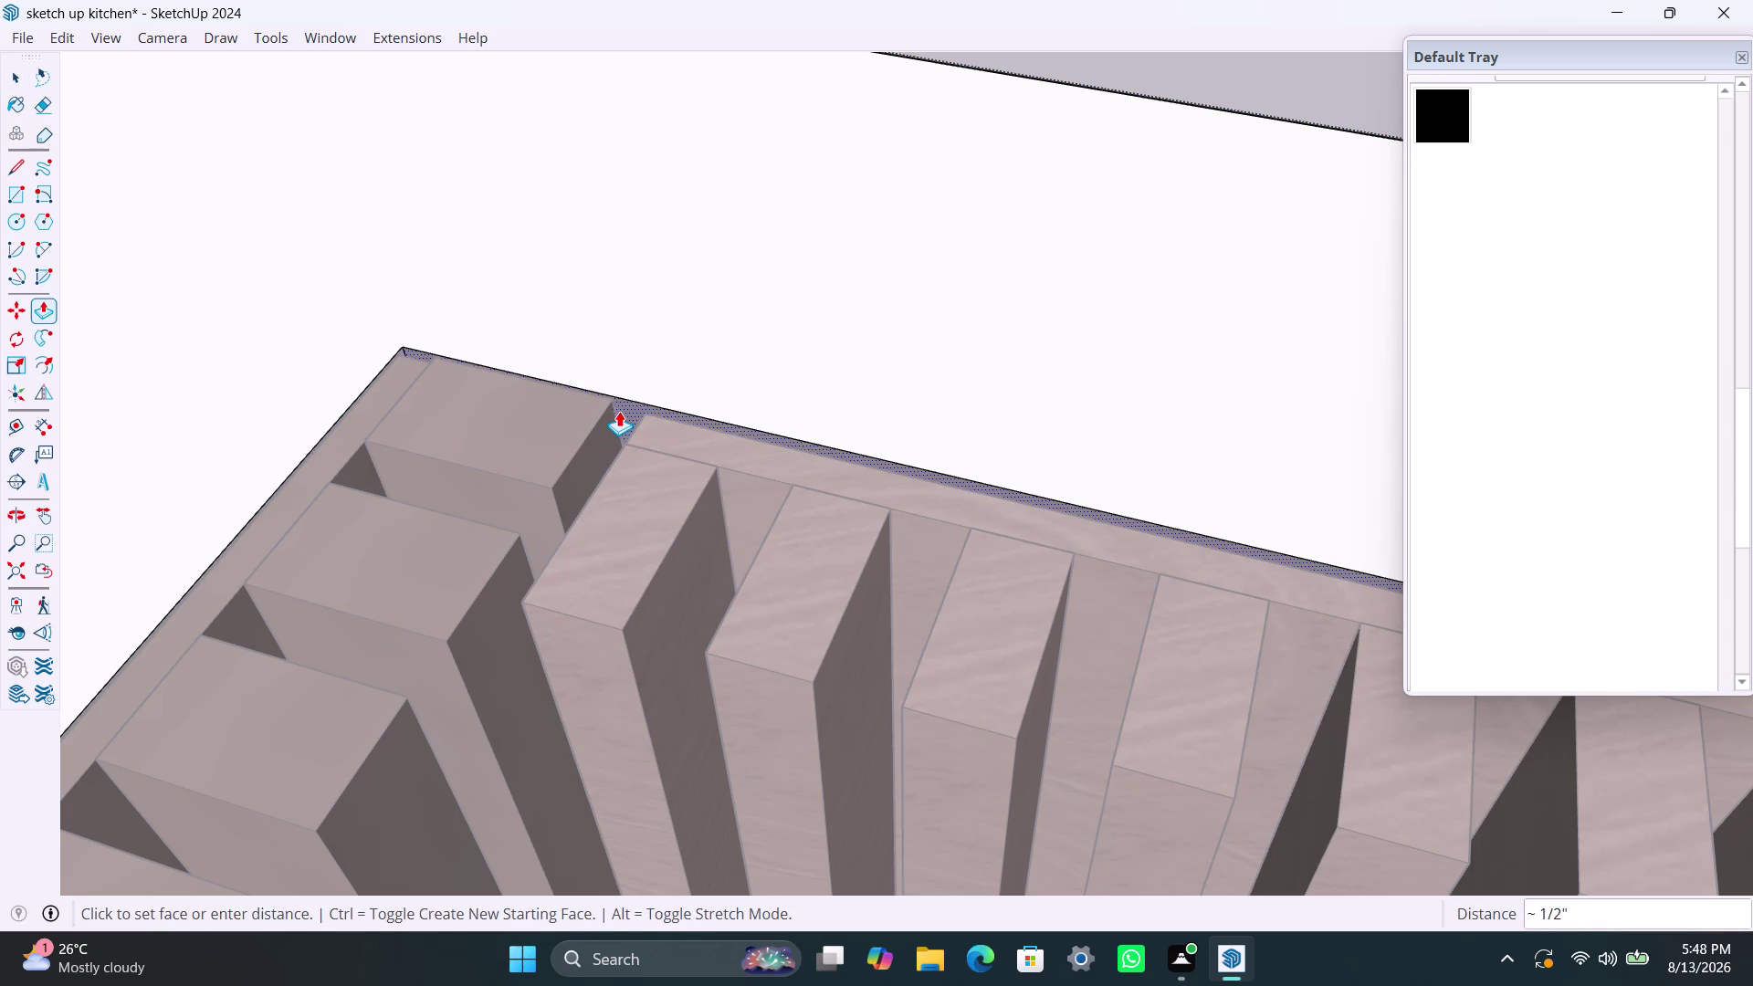
click(619, 411)
key(space)
click(661, 351)
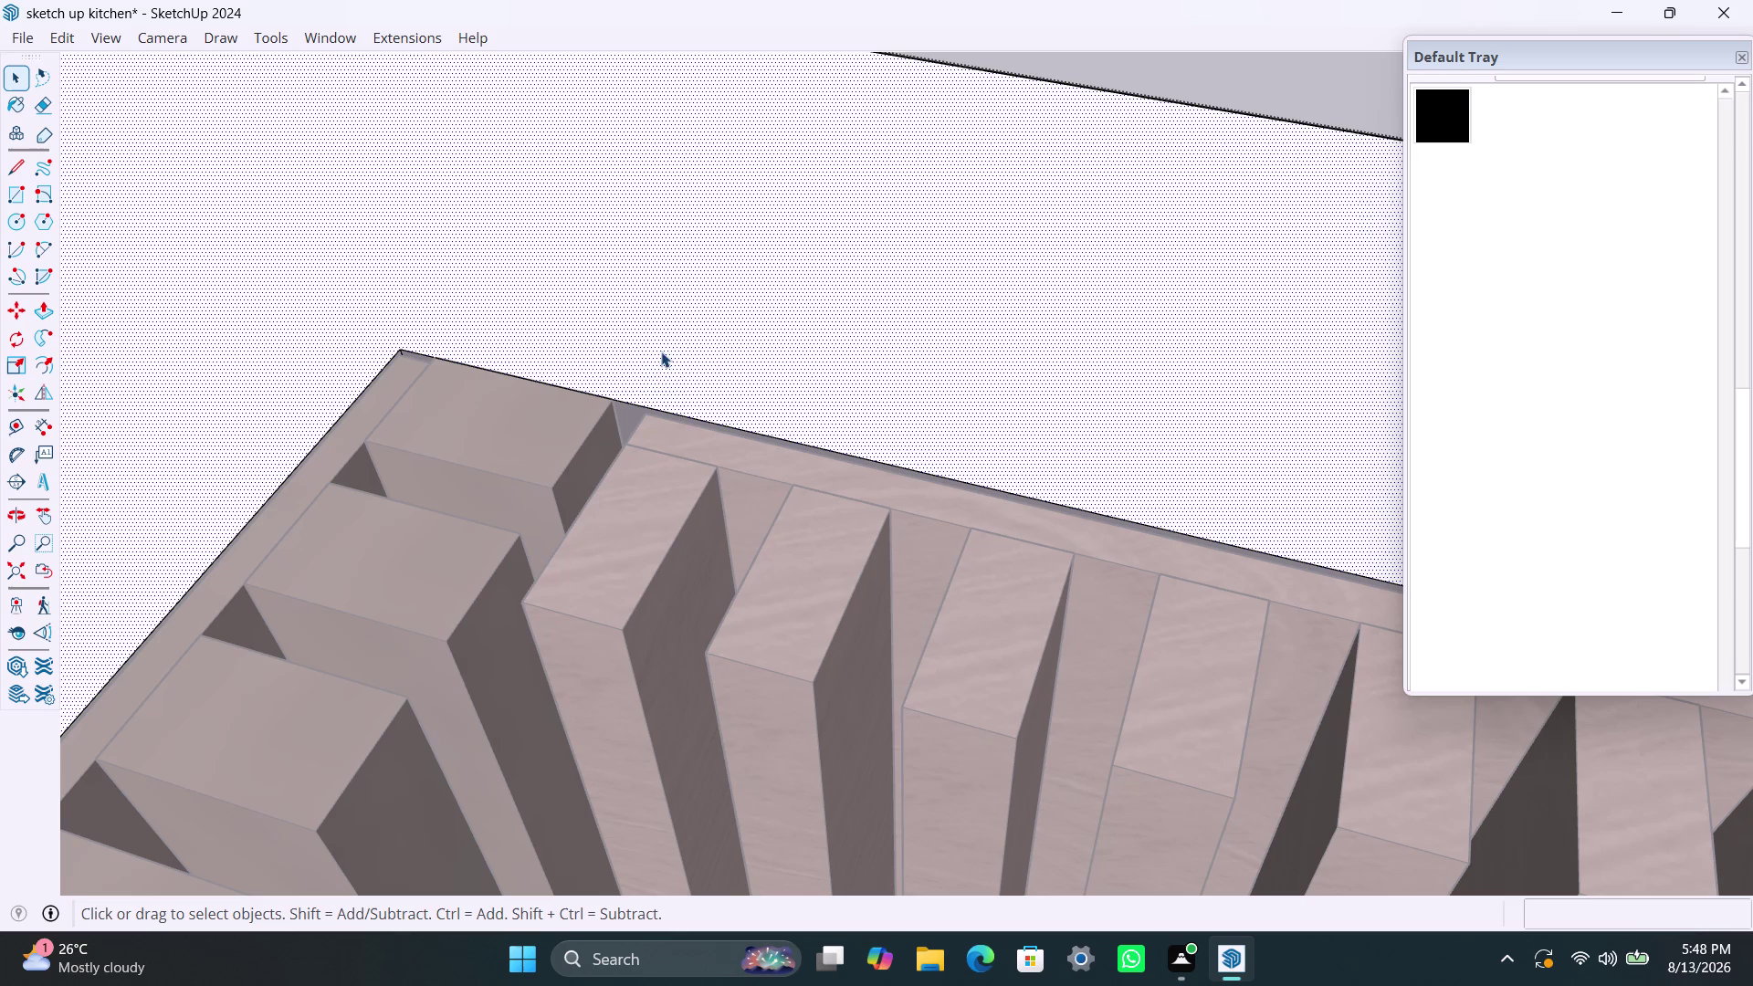
Select the wall group, turn X-ray off and zoom out to review the walls.
click(799, 375)
scroll(down, 3)
click(901, 188)
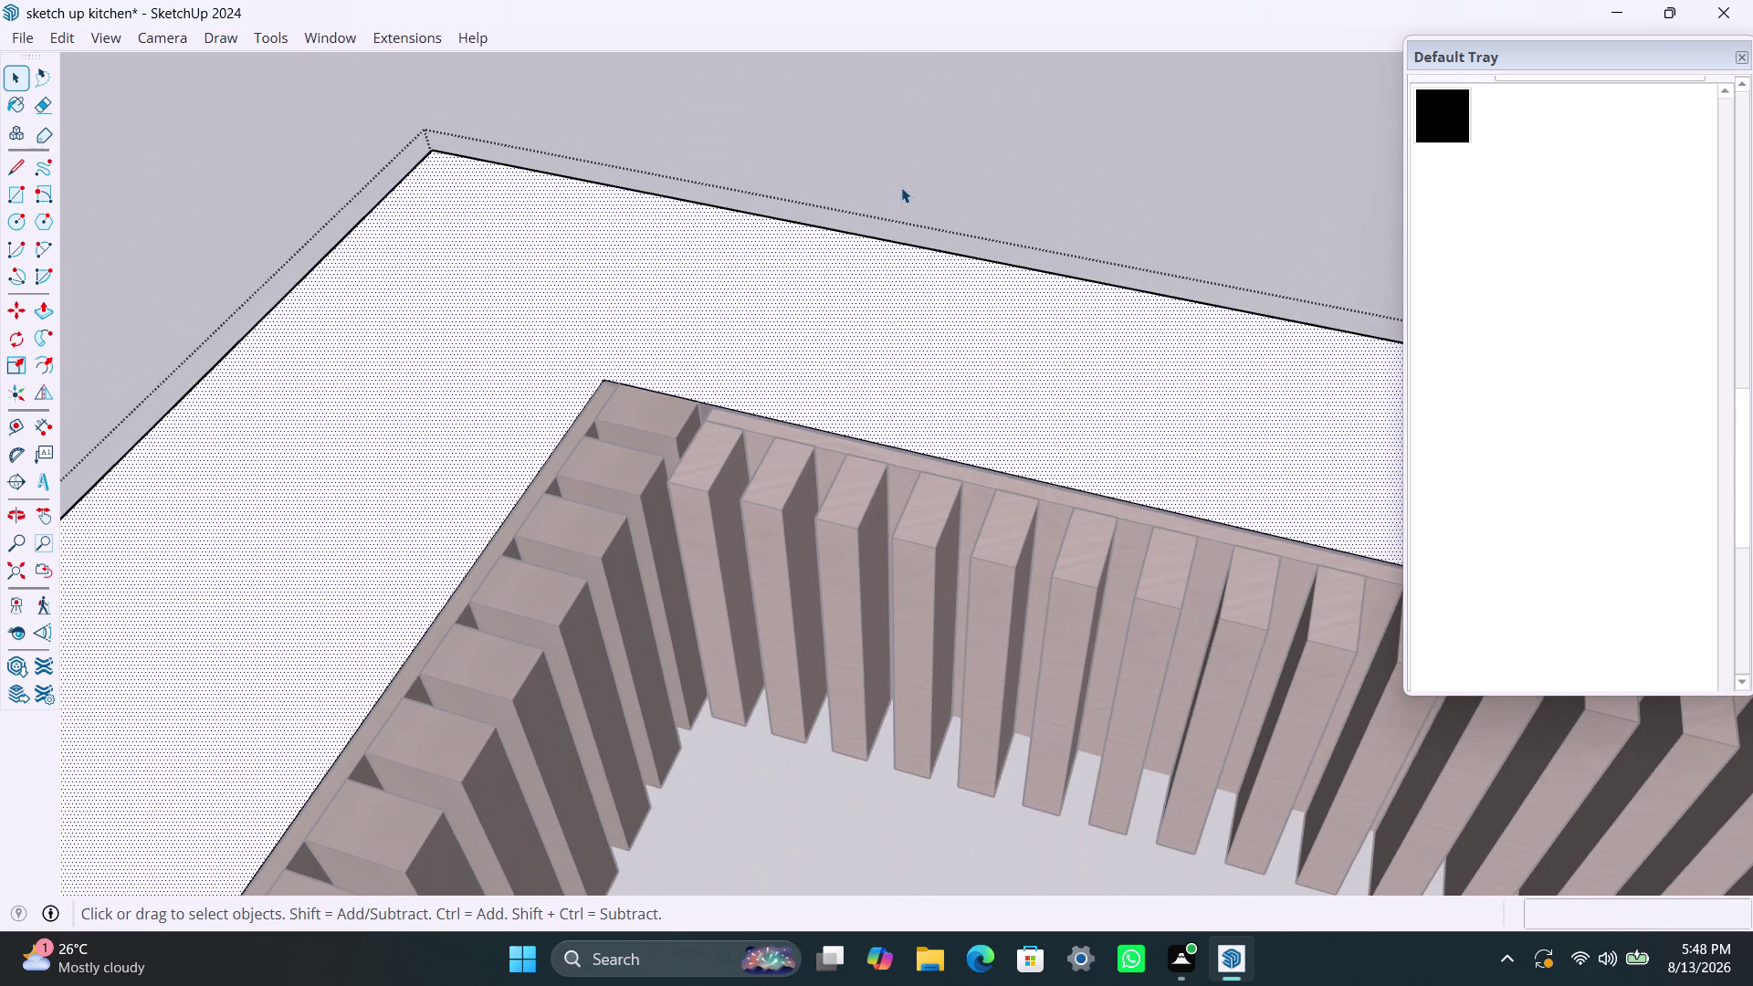
key(space)
double_click(988, 200)
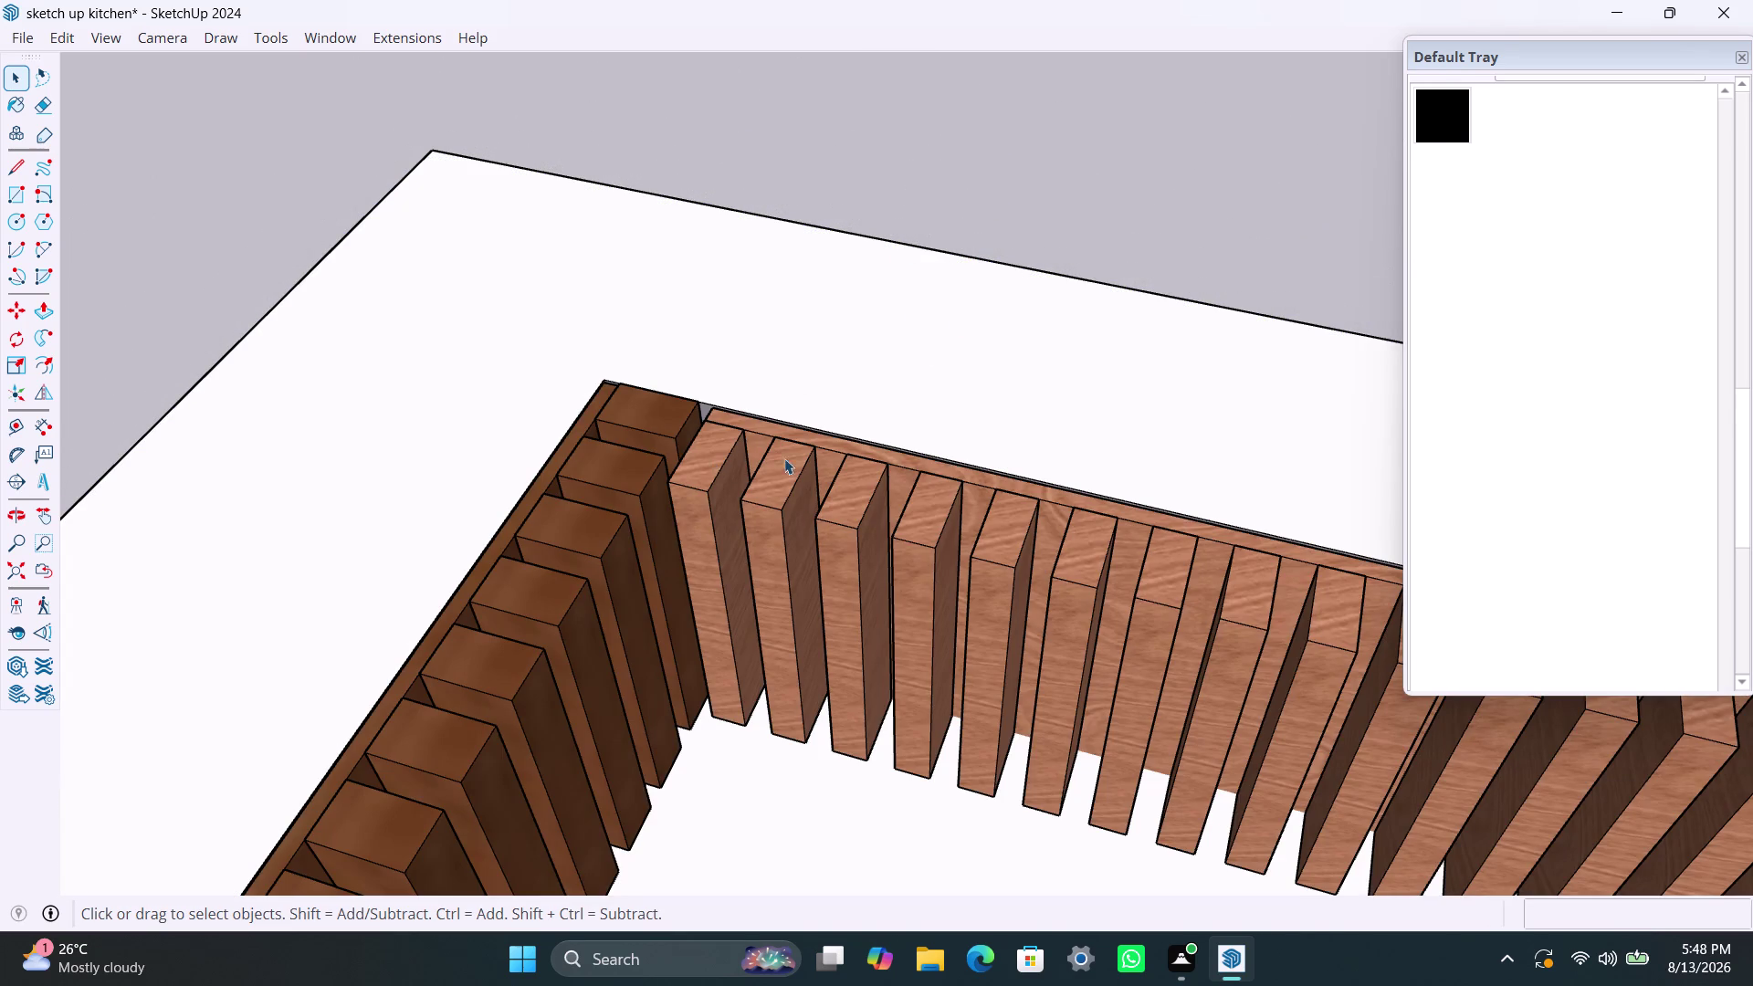
scroll(down, 3)
scroll(down, 3)
scroll(down, 3)
scroll(down, 3)
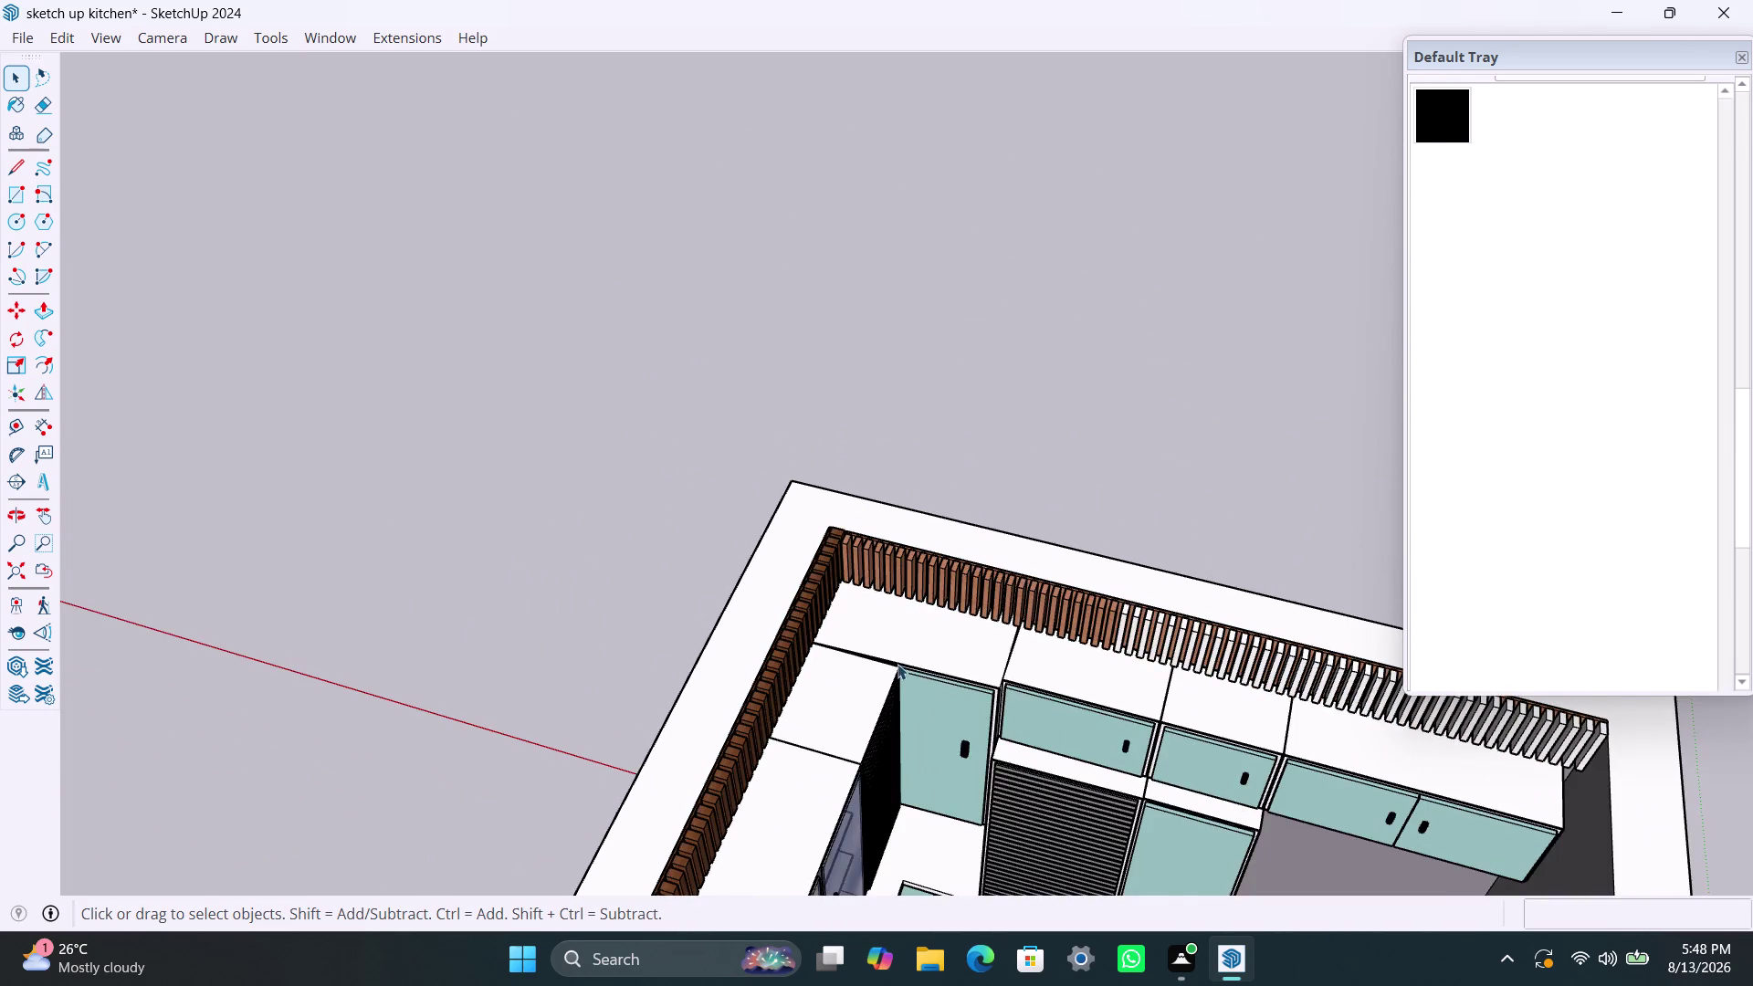
Pick a wood material and paint five white back-wall slats with it.
middle_drag(891, 677, 1001, 481)
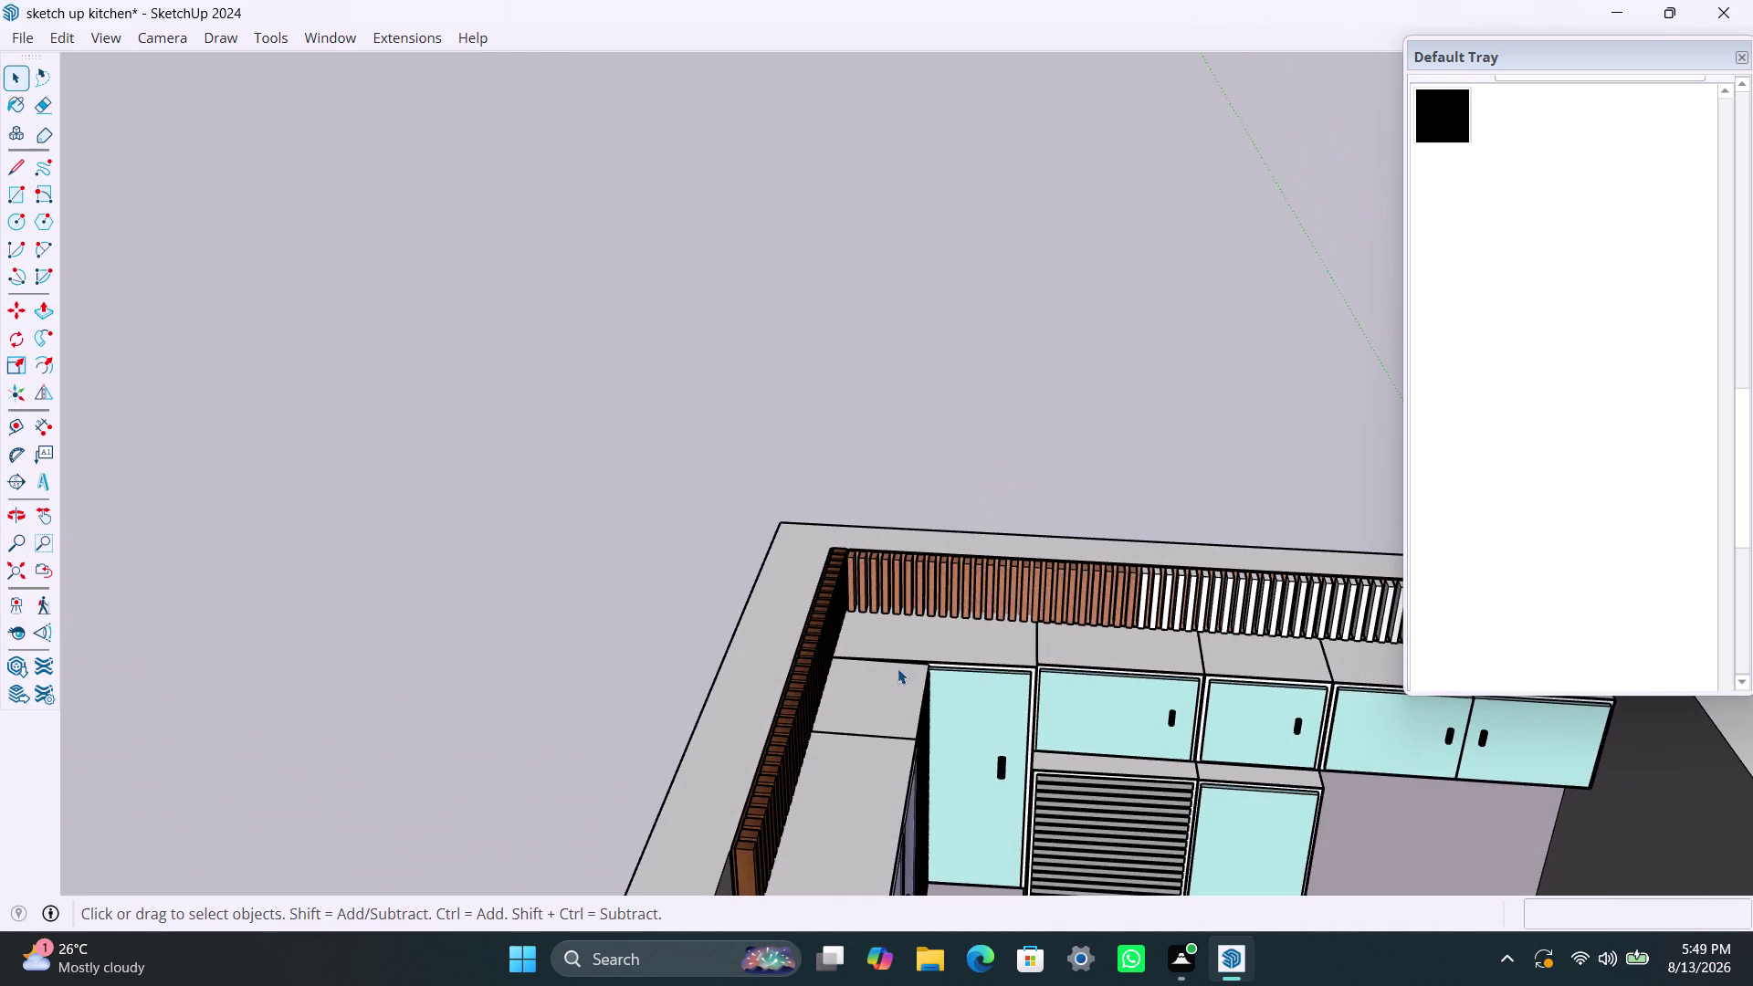
middle_drag(915, 657, 506, 615)
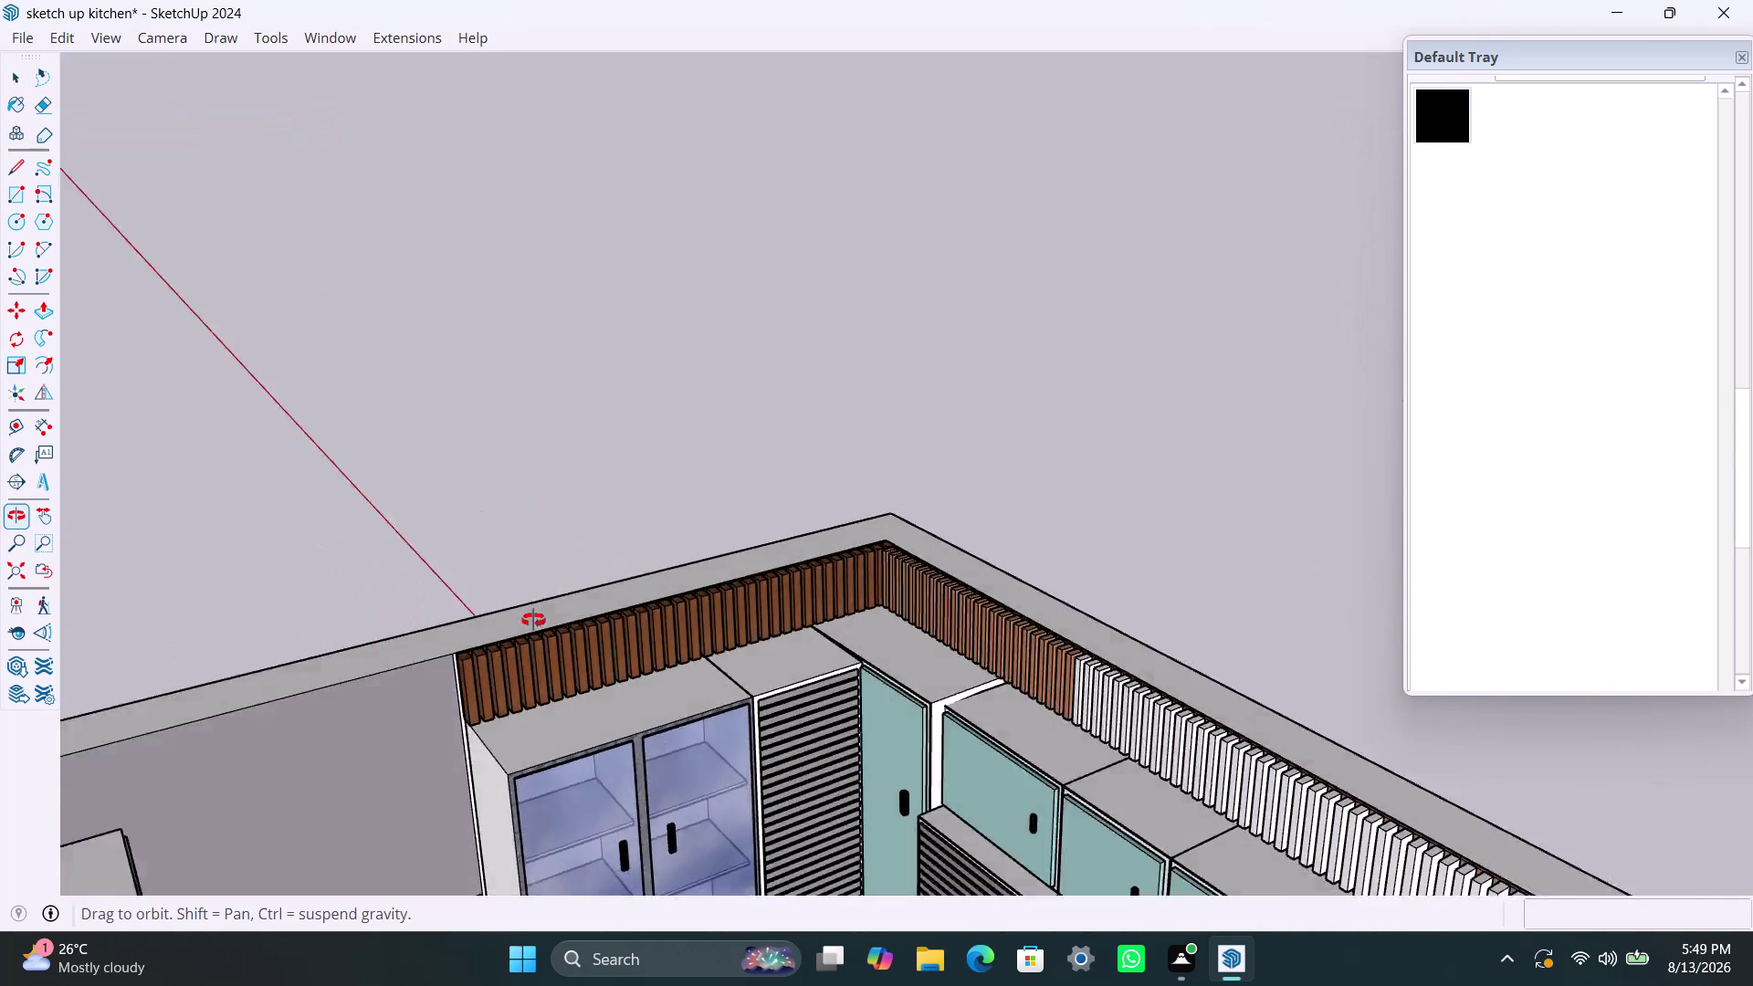
middle_drag(506, 614, 1032, 702)
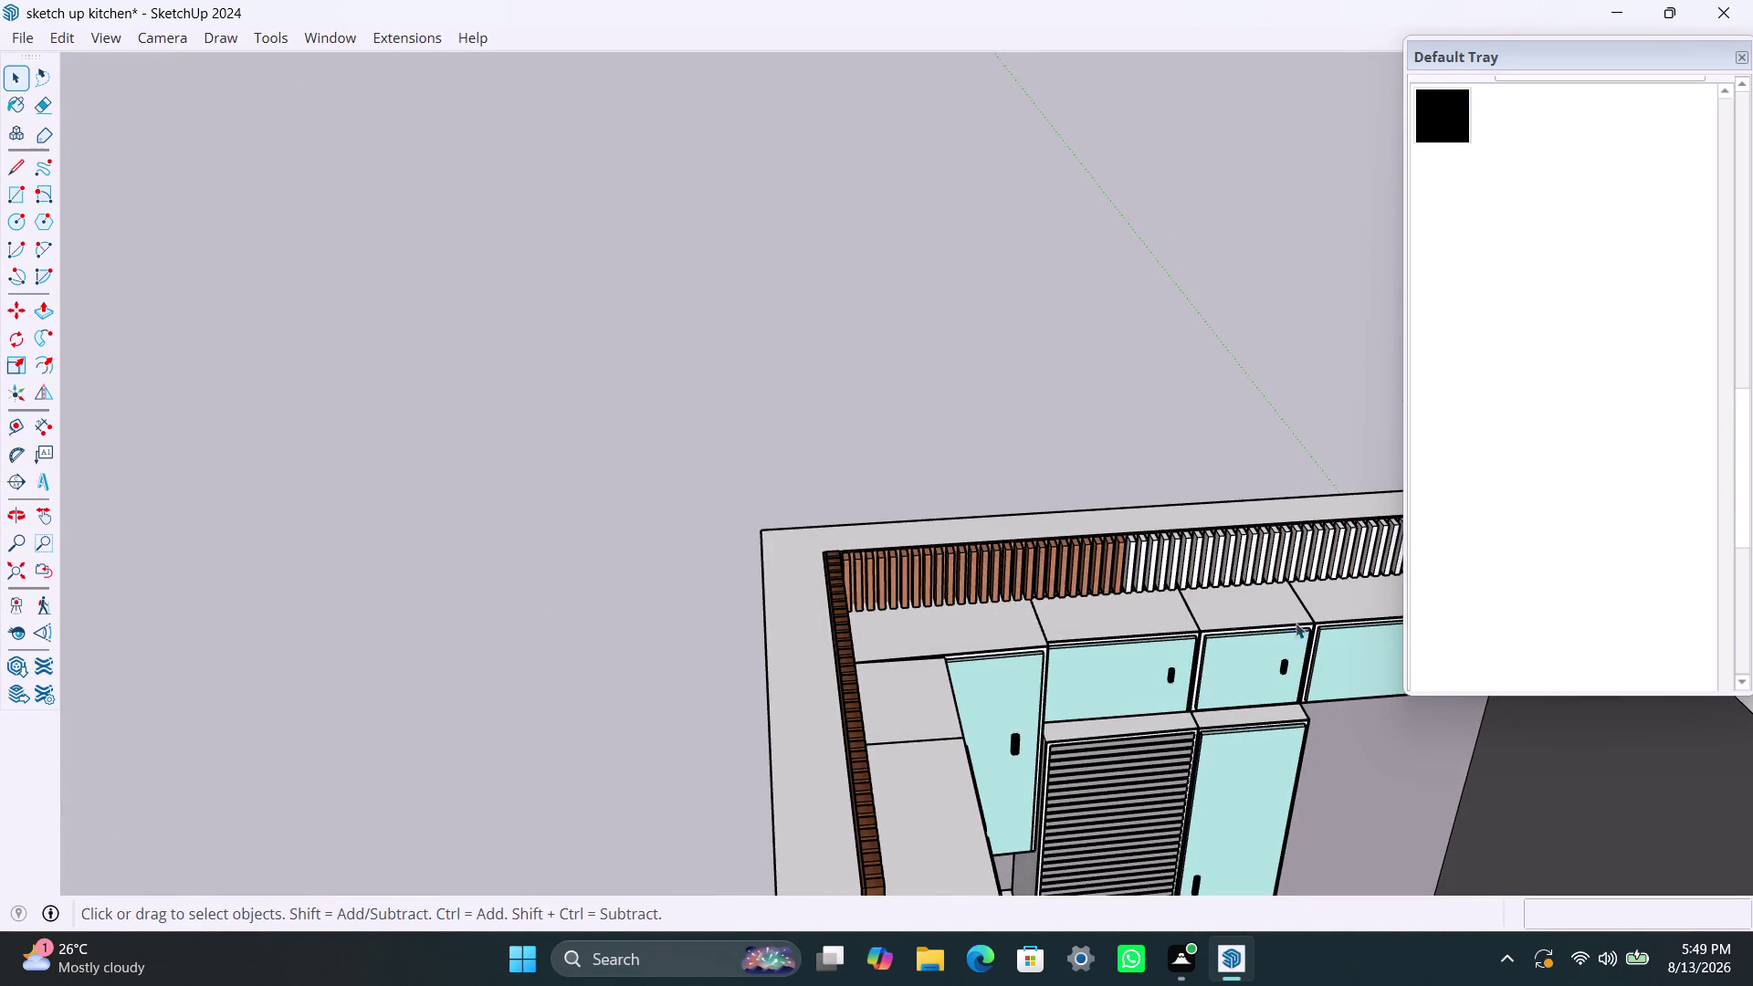
drag(1744, 479, 1740, 372)
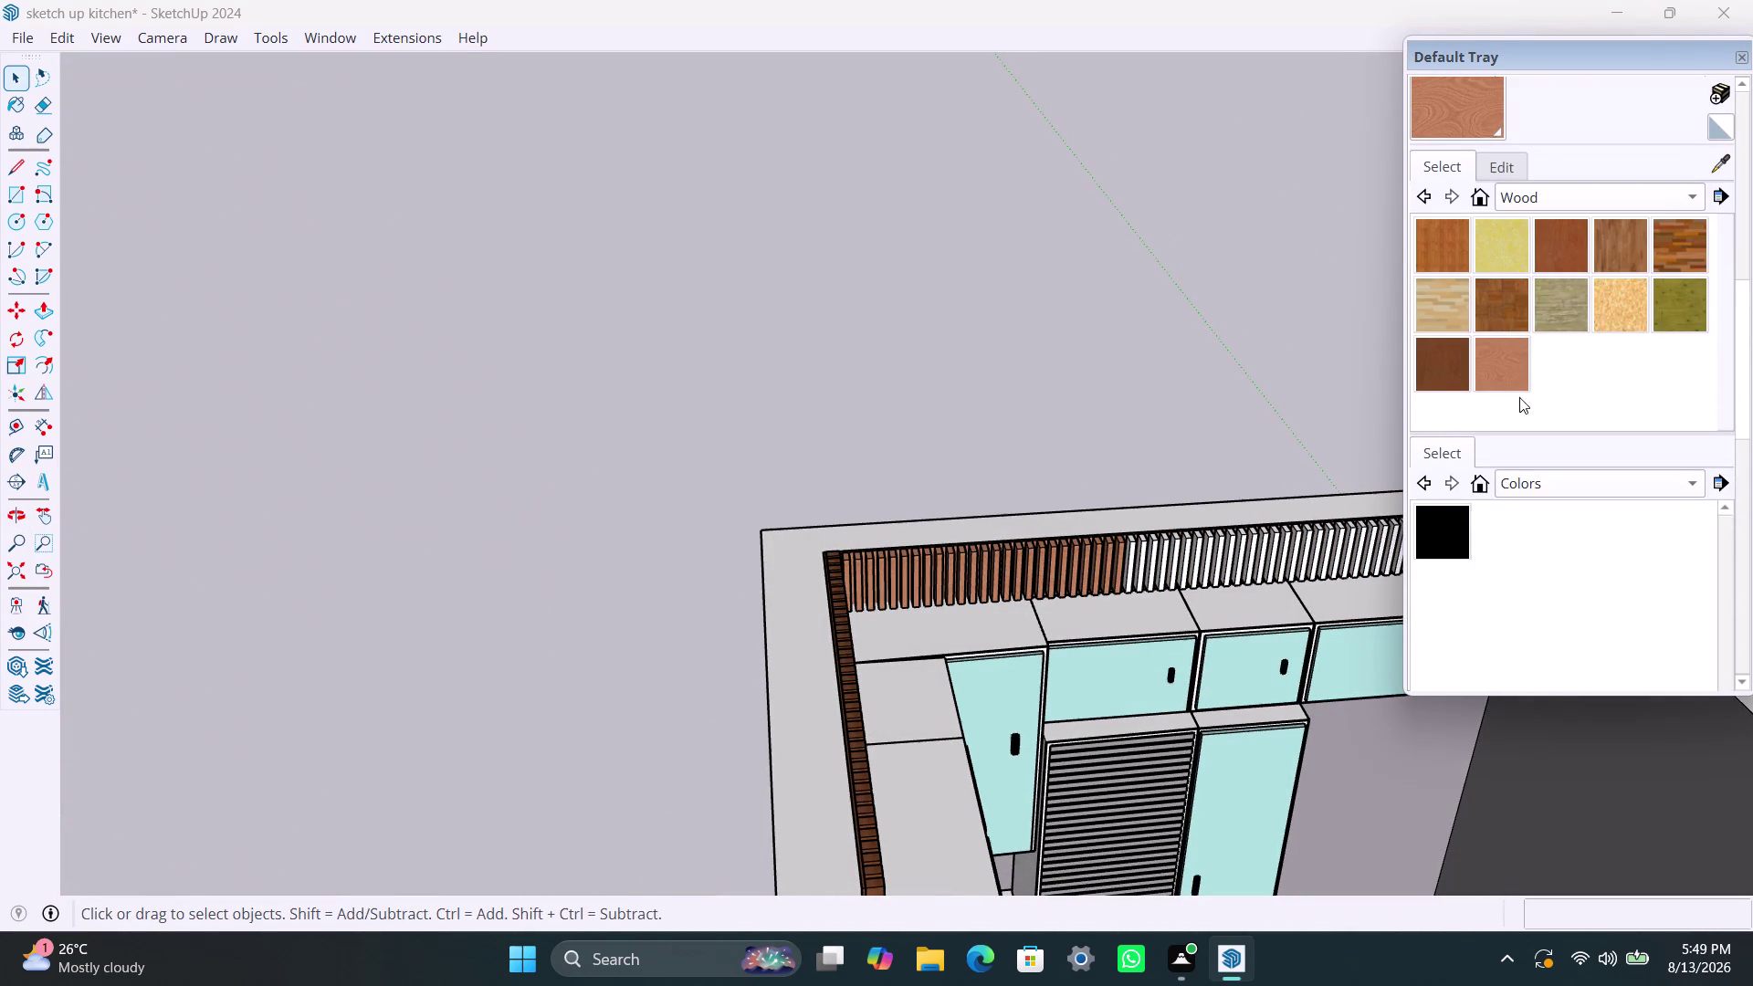
click(1444, 255)
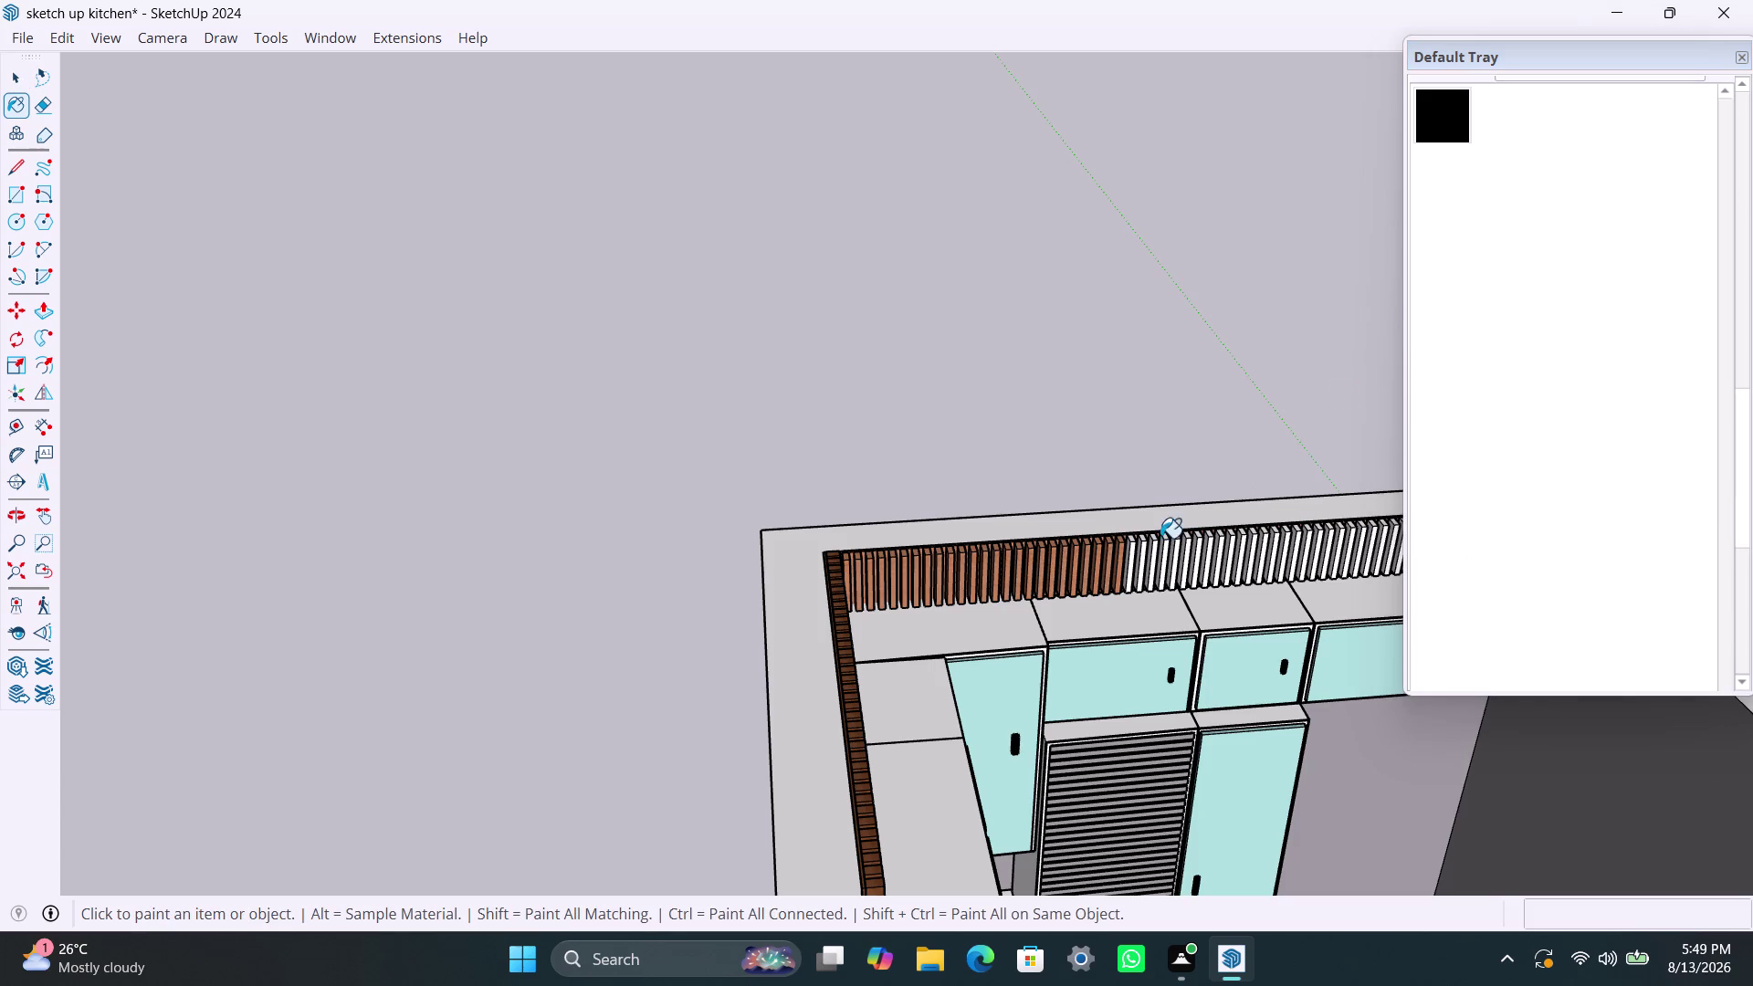
scroll(up, 3)
click(1110, 563)
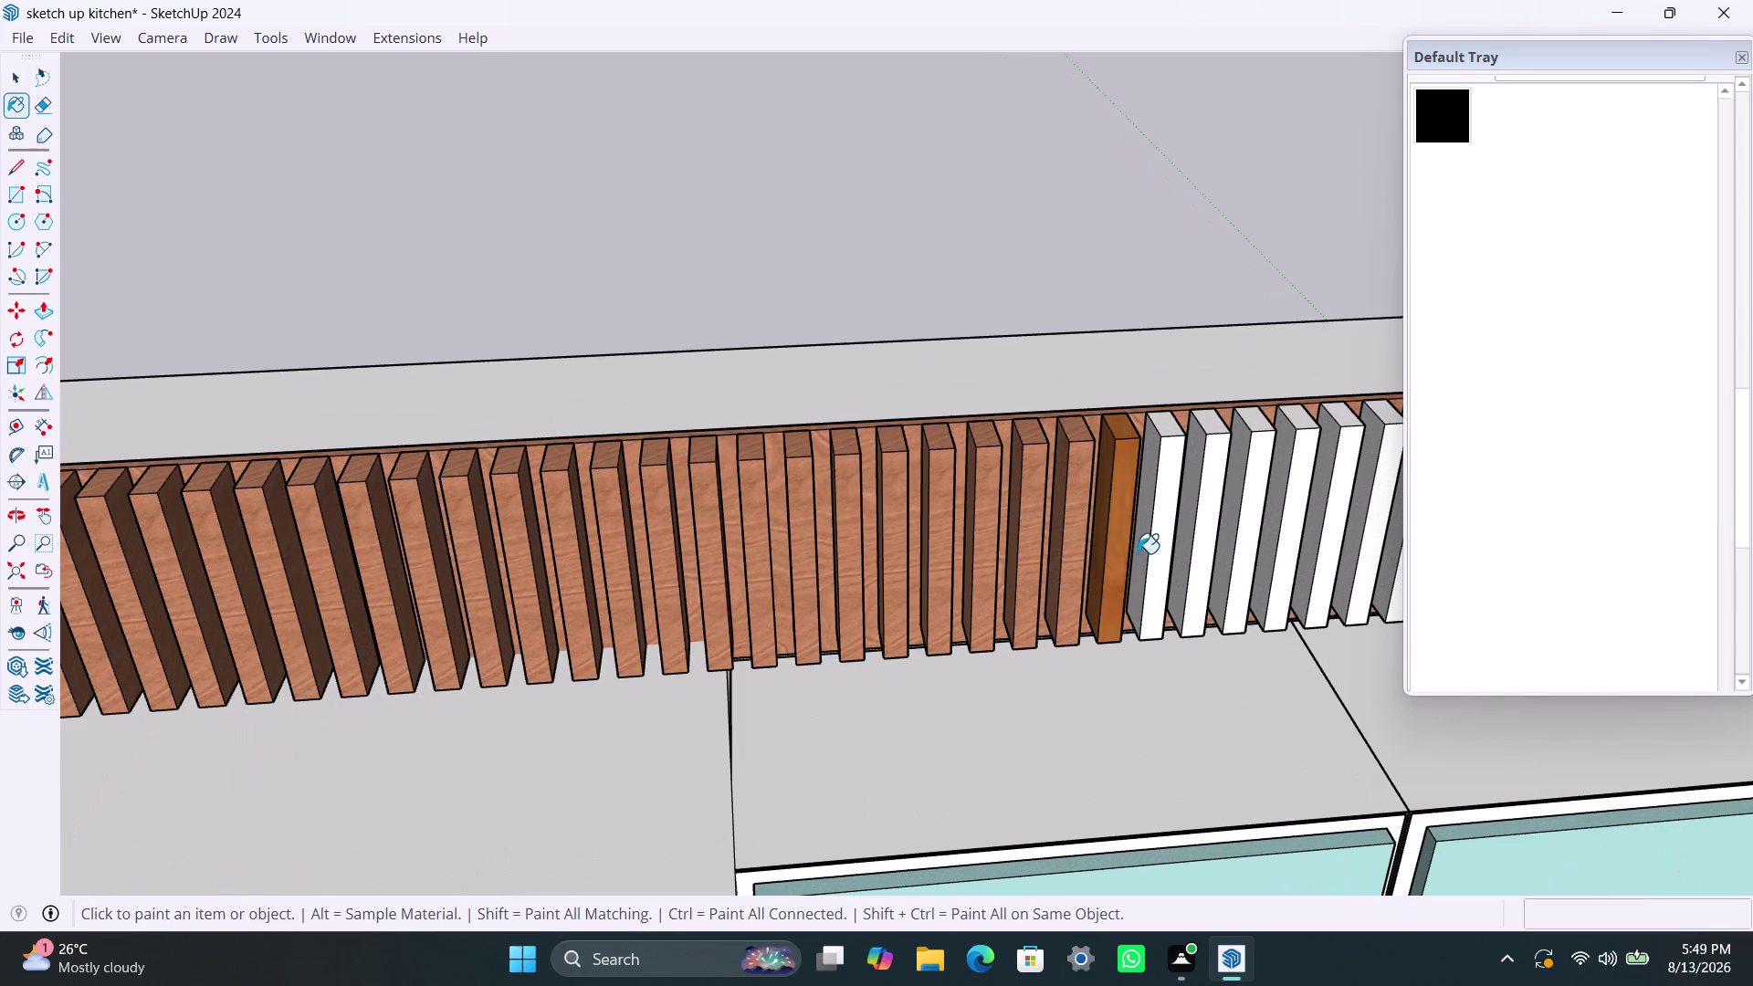
click(1154, 545)
click(1198, 549)
click(1244, 538)
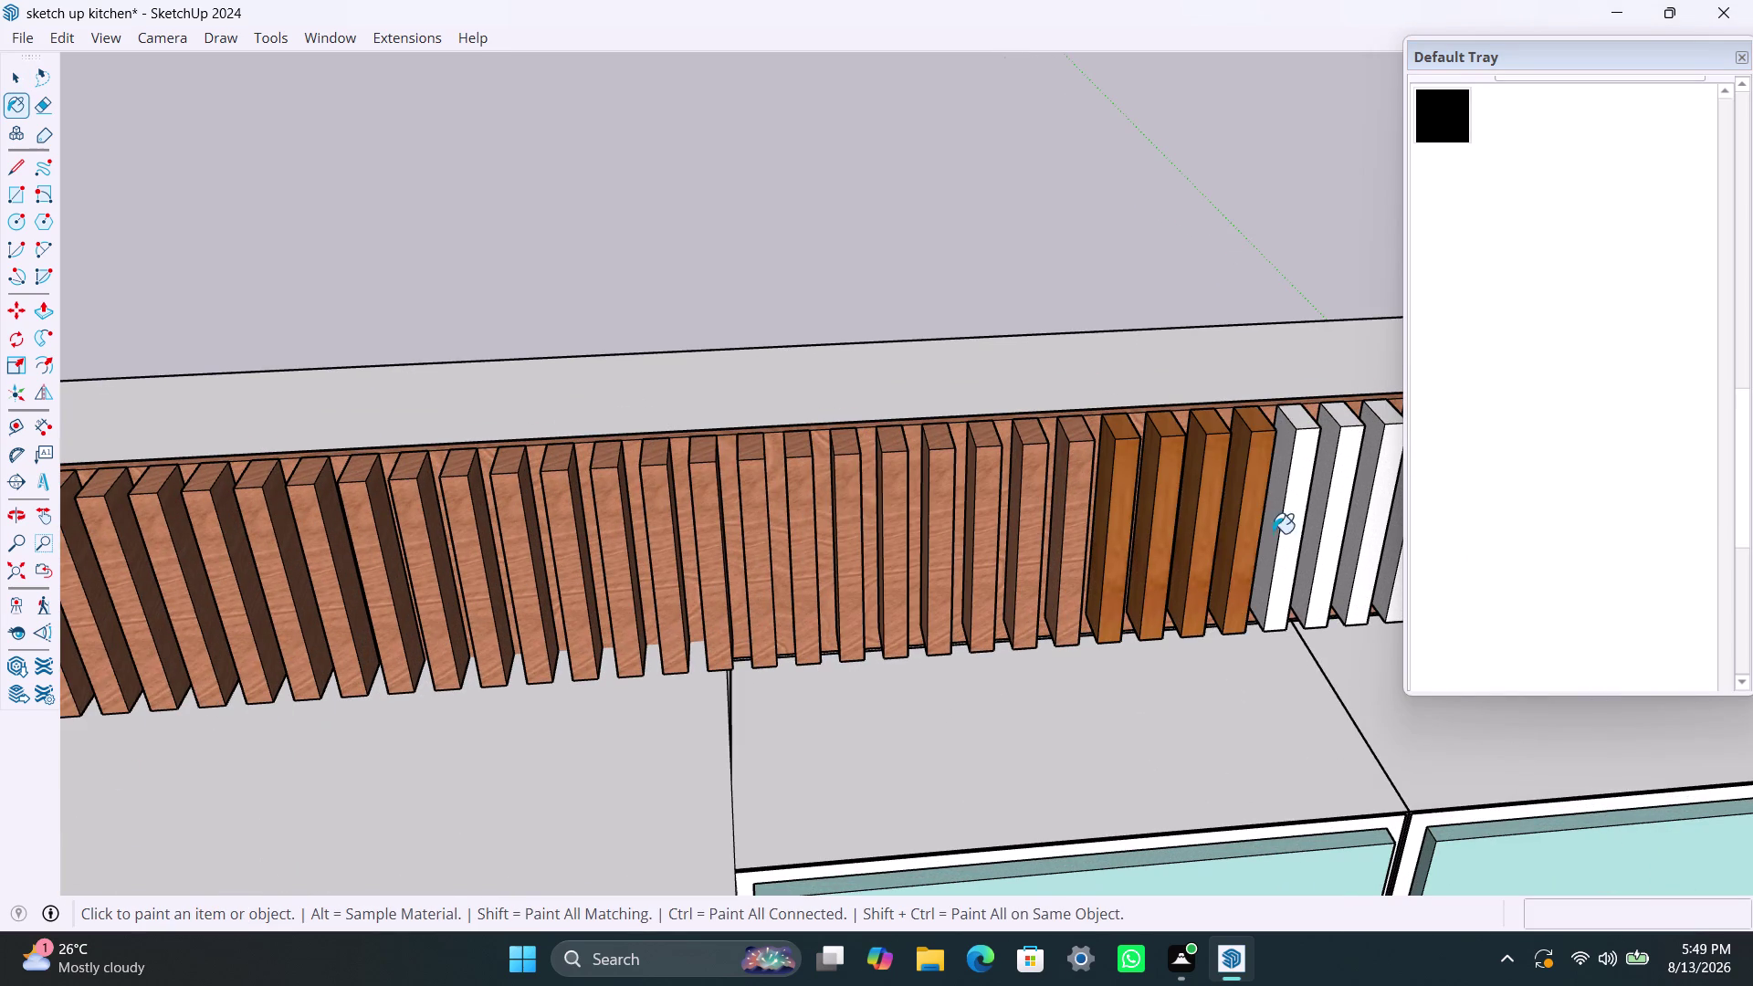
click(1291, 526)
Paint three more back-wall slats with Wood Lumber ButtJoined.
scroll(down, 3)
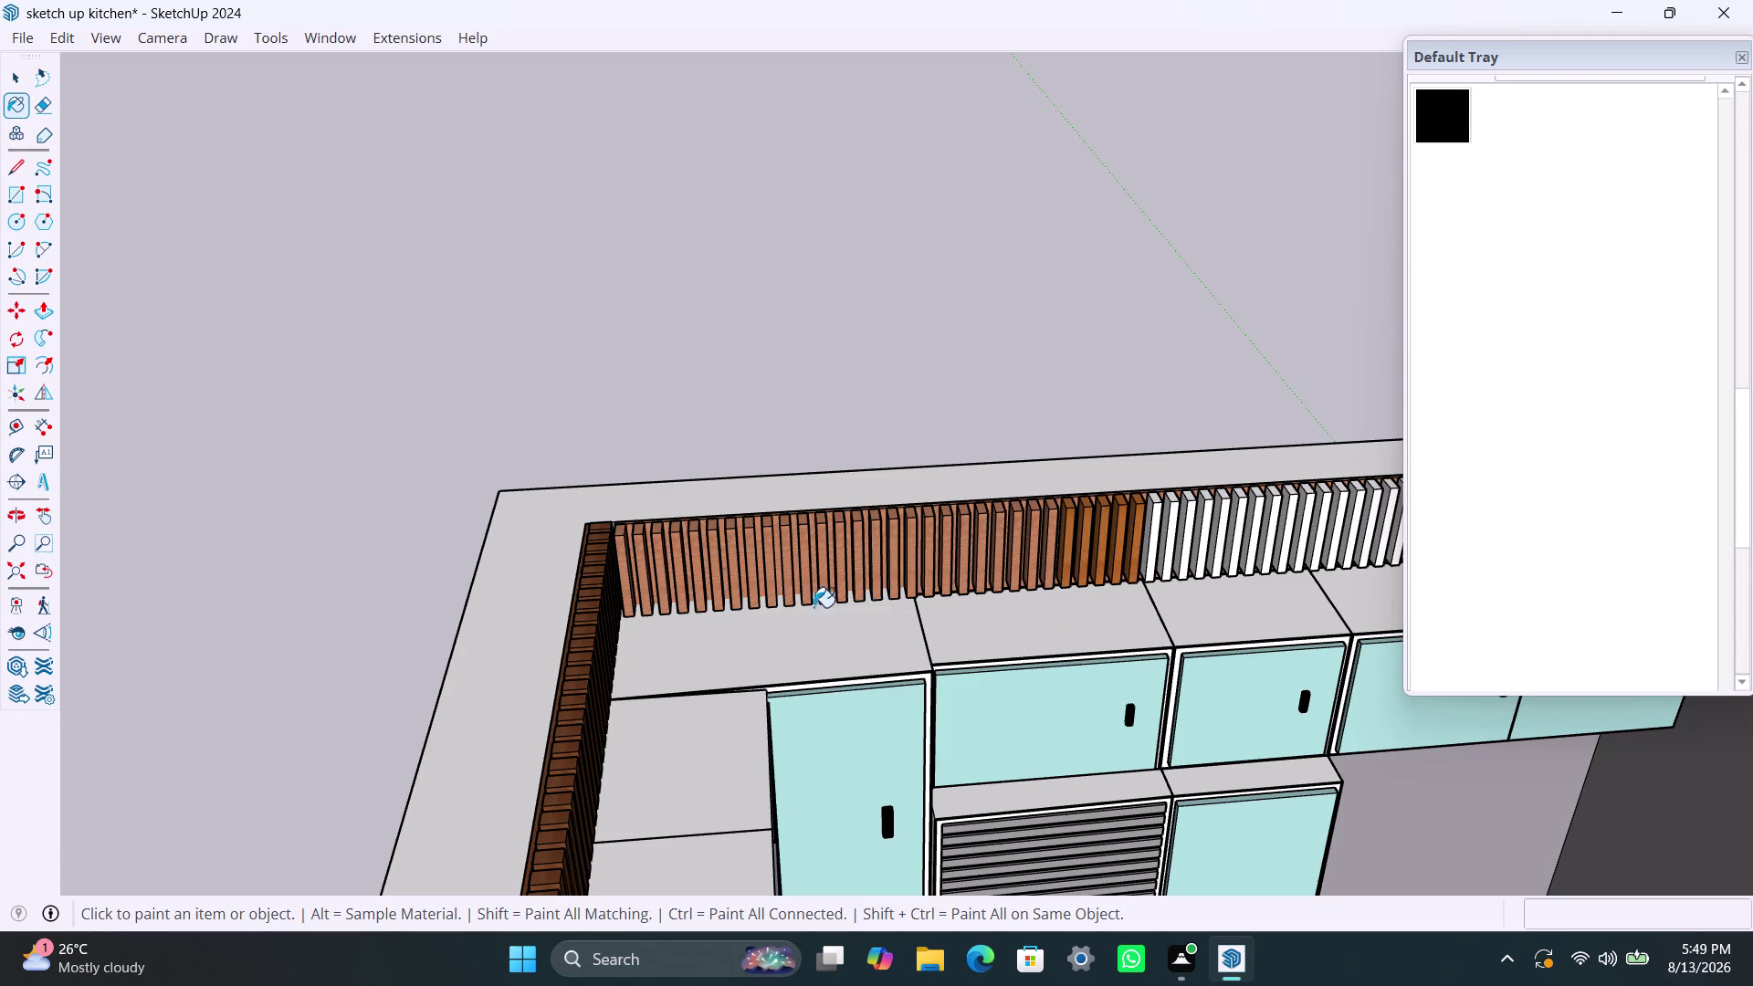
scroll(up, 3)
middle_drag(1047, 637, 589, 603)
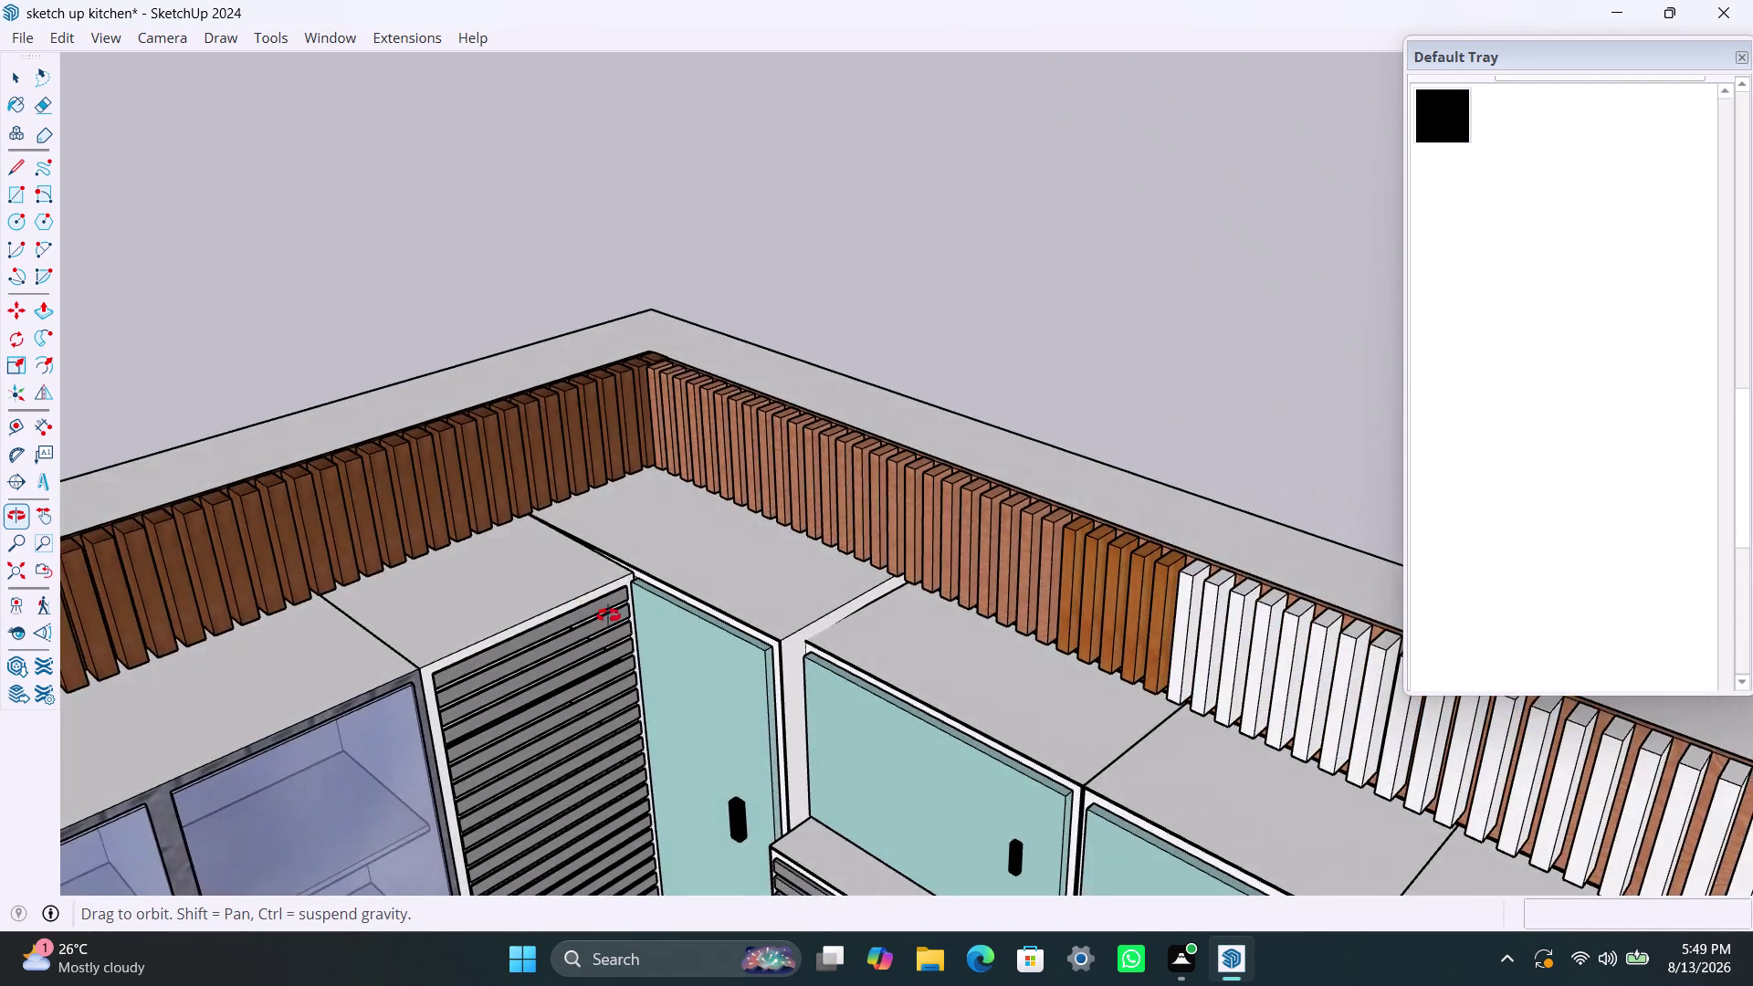
middle_drag(590, 602, 912, 688)
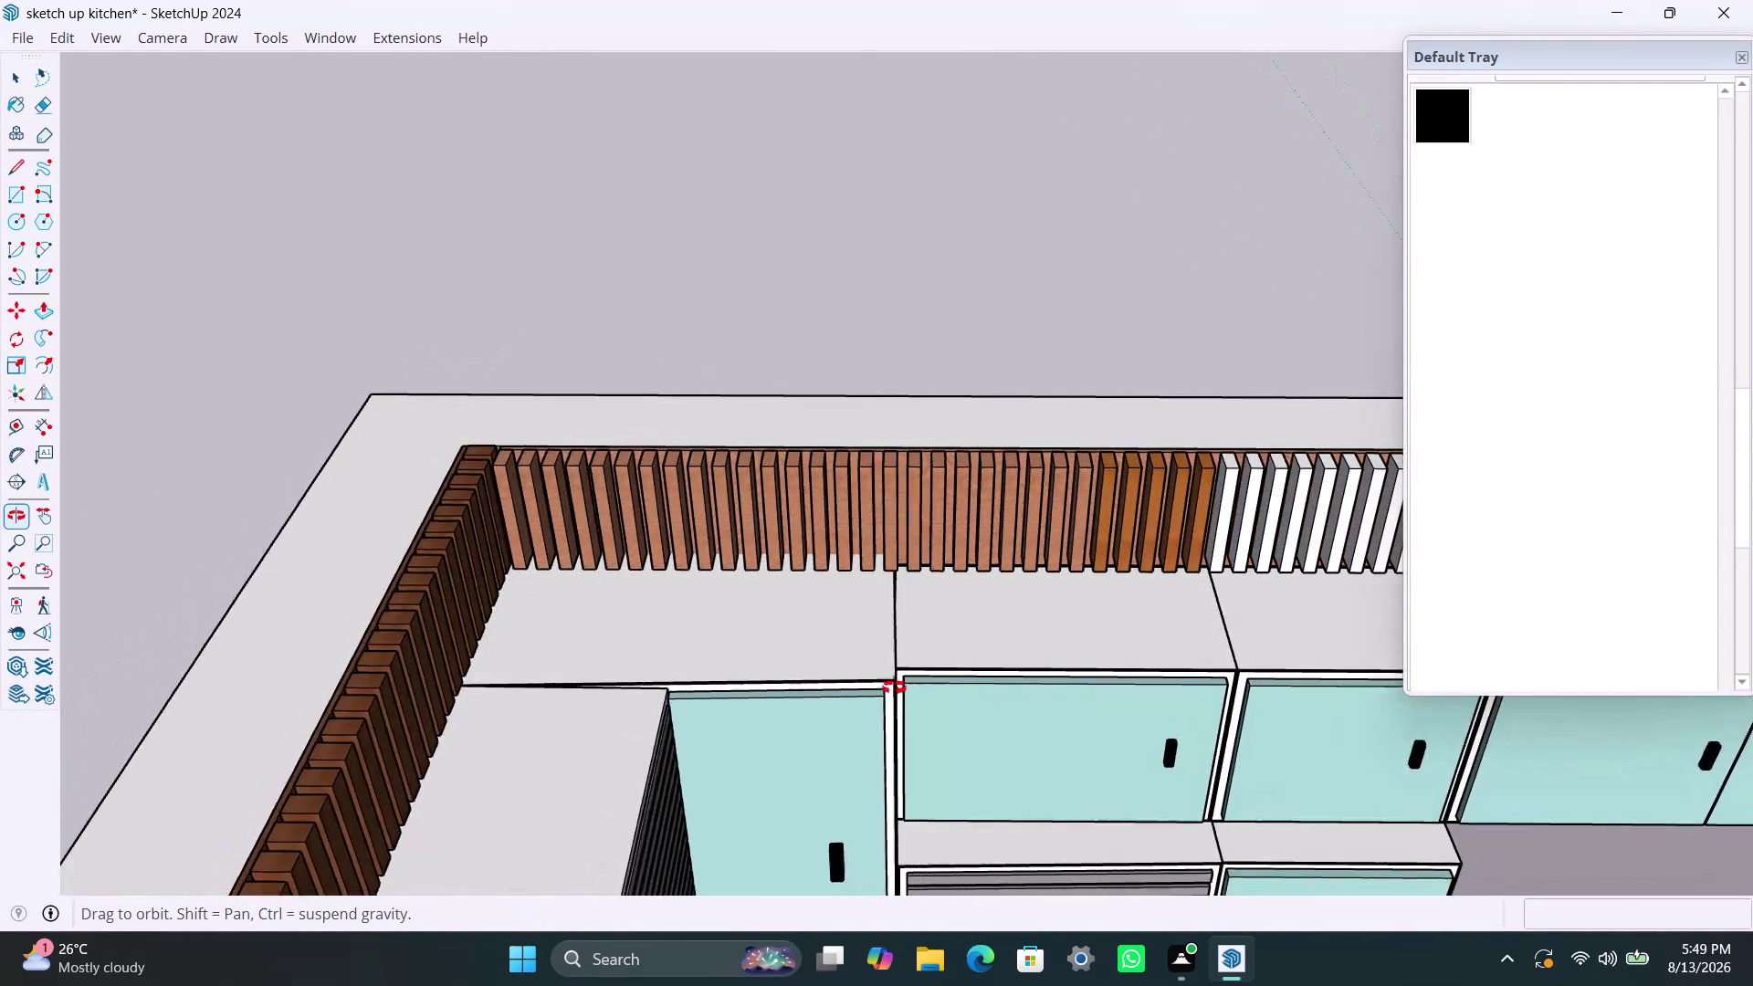
middle_drag(912, 687, 876, 689)
drag(1741, 483, 1731, 372)
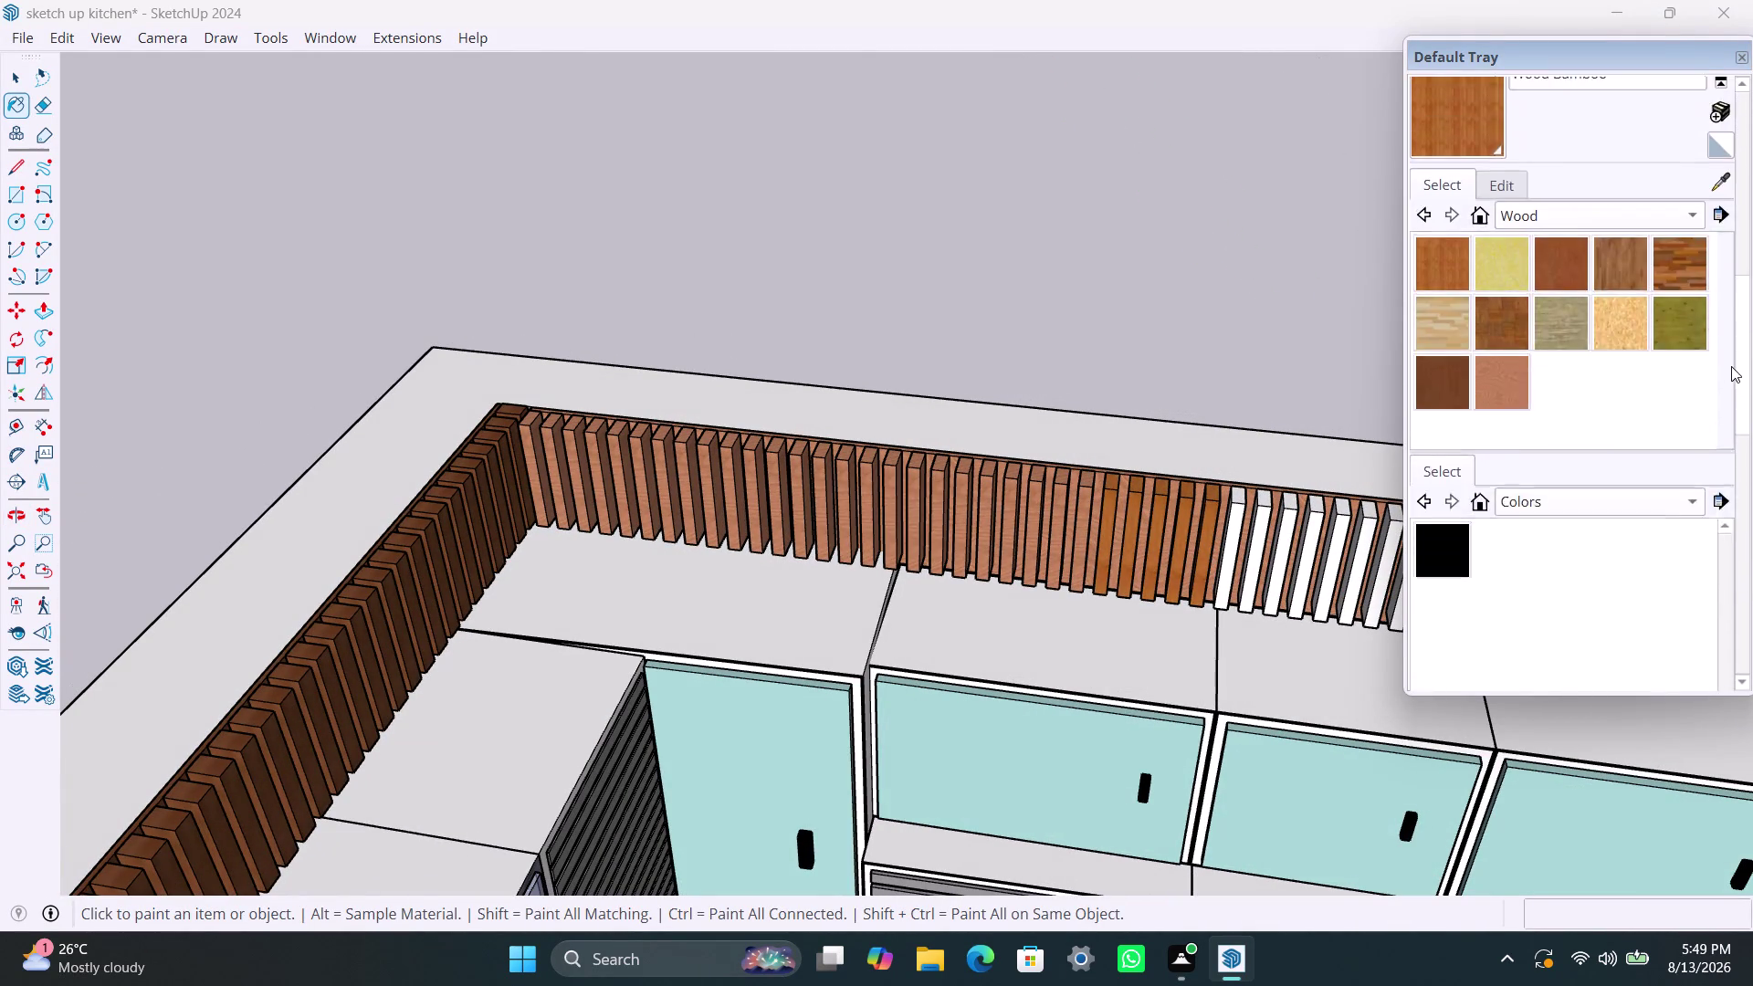
drag(1731, 372, 1729, 333)
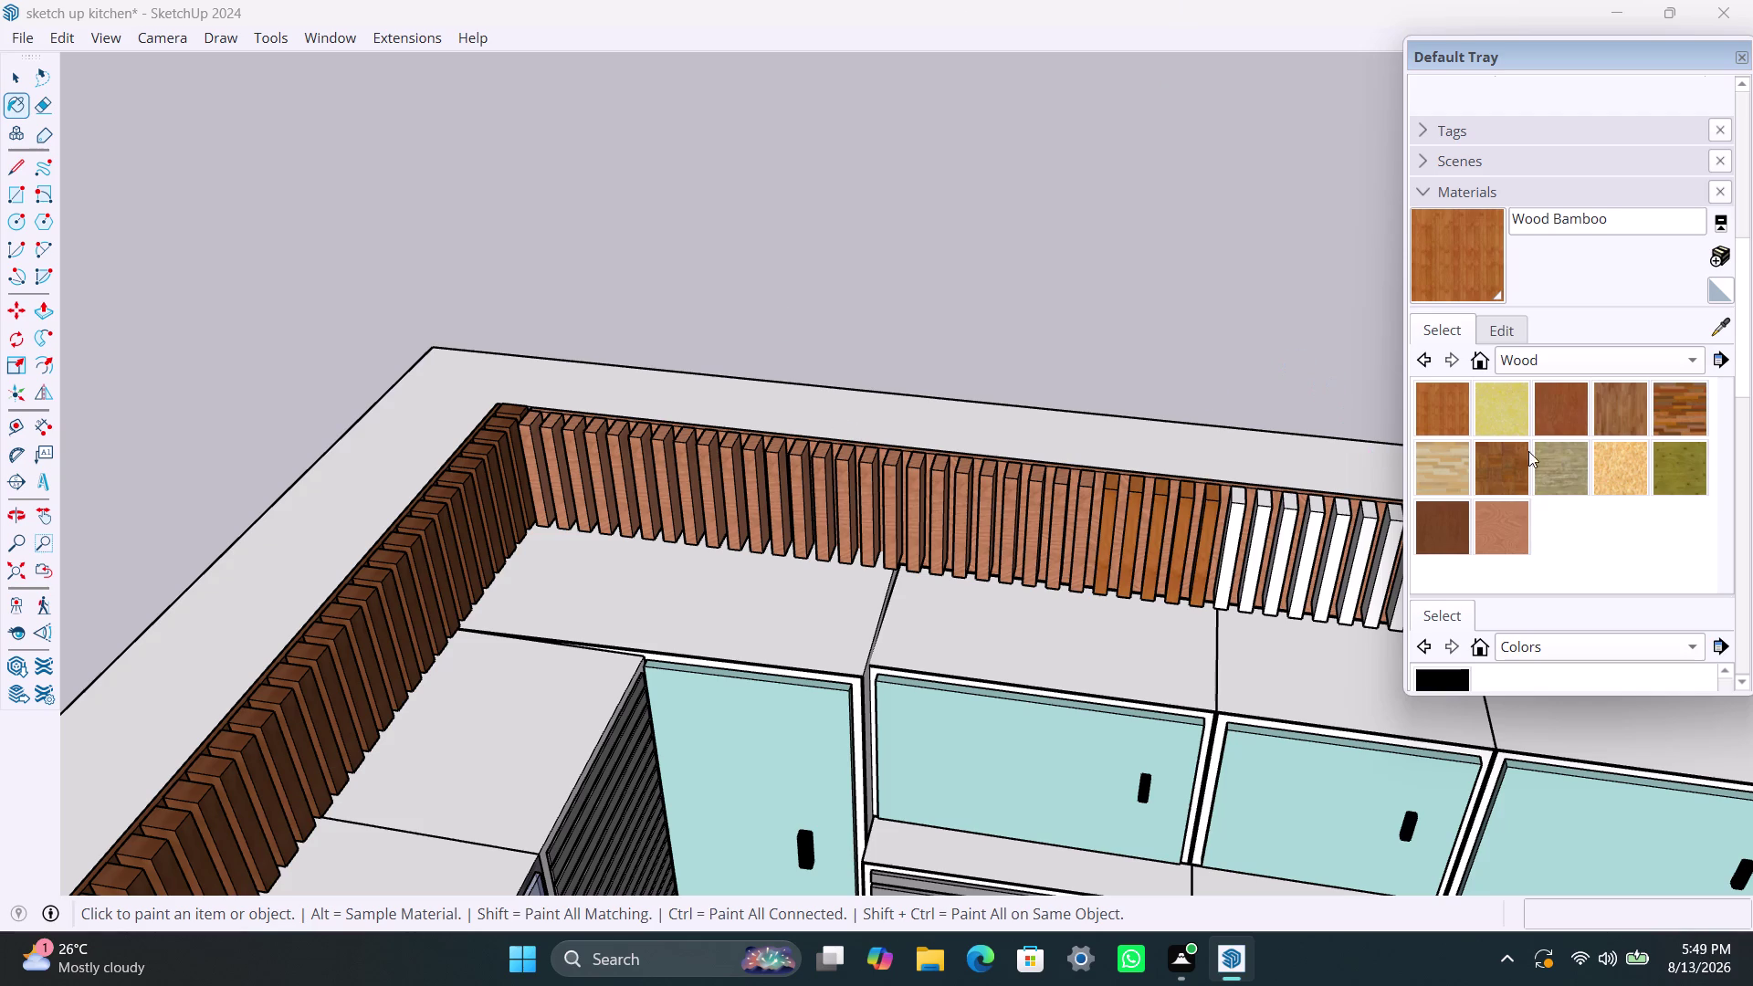
click(1553, 472)
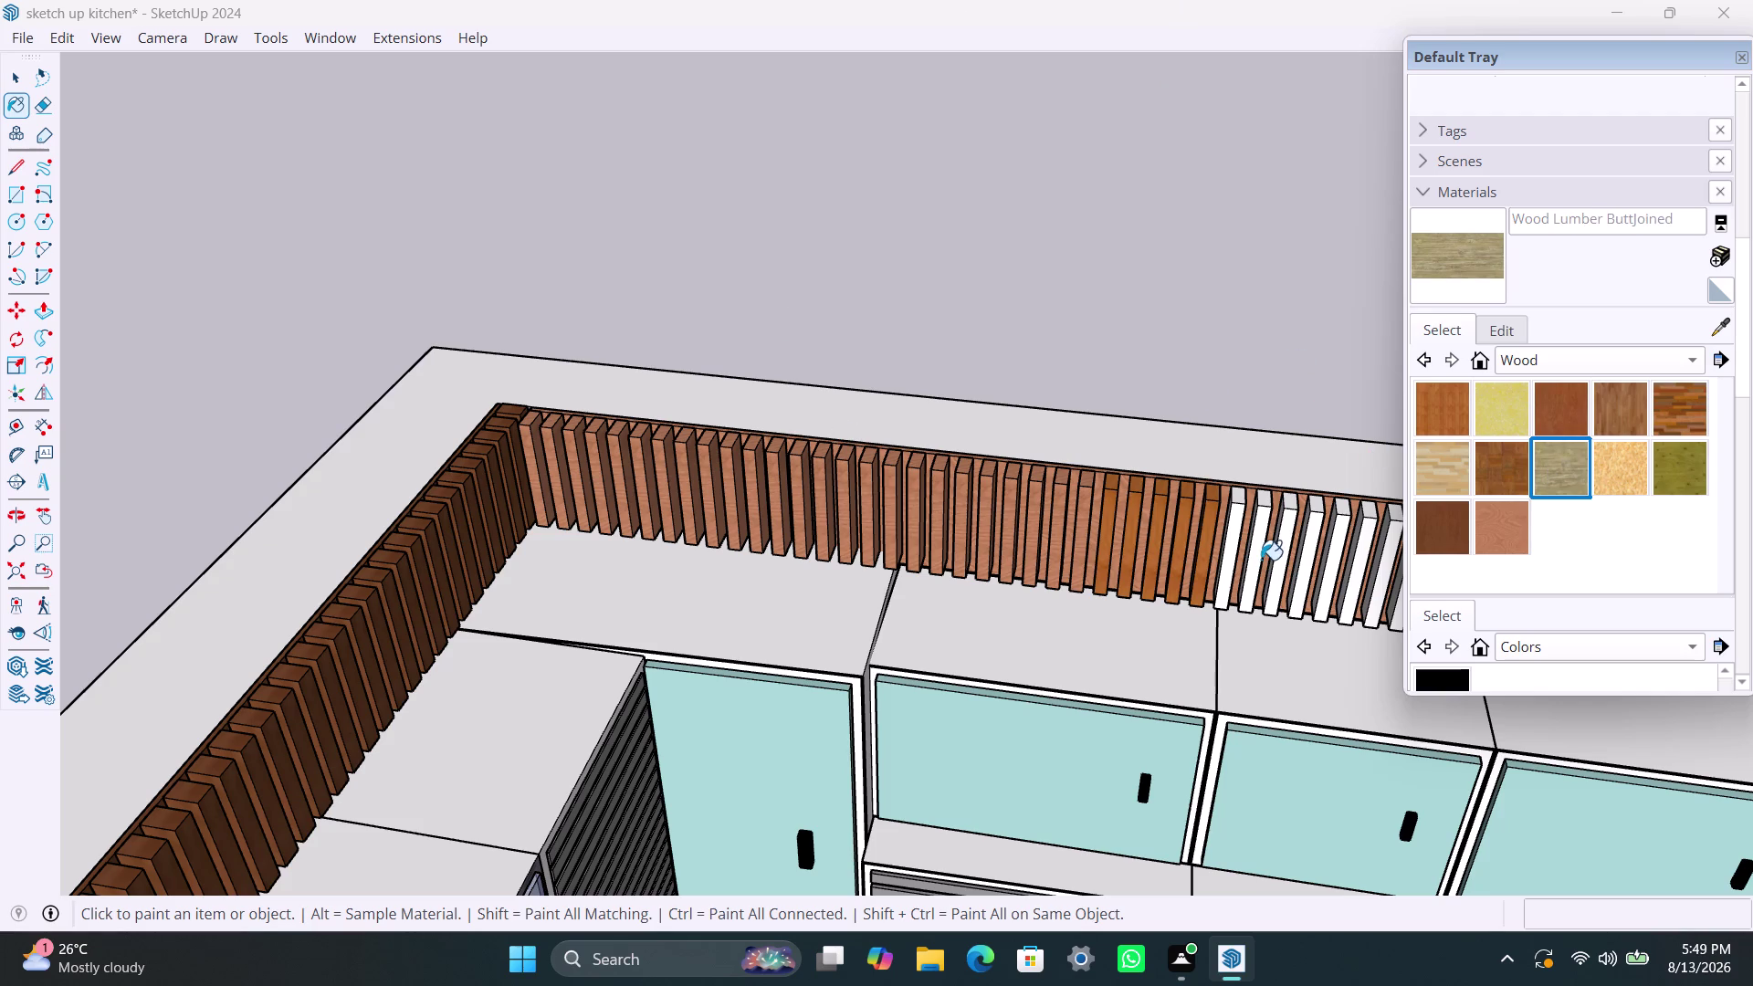
click(1253, 552)
click(1278, 560)
click(1302, 575)
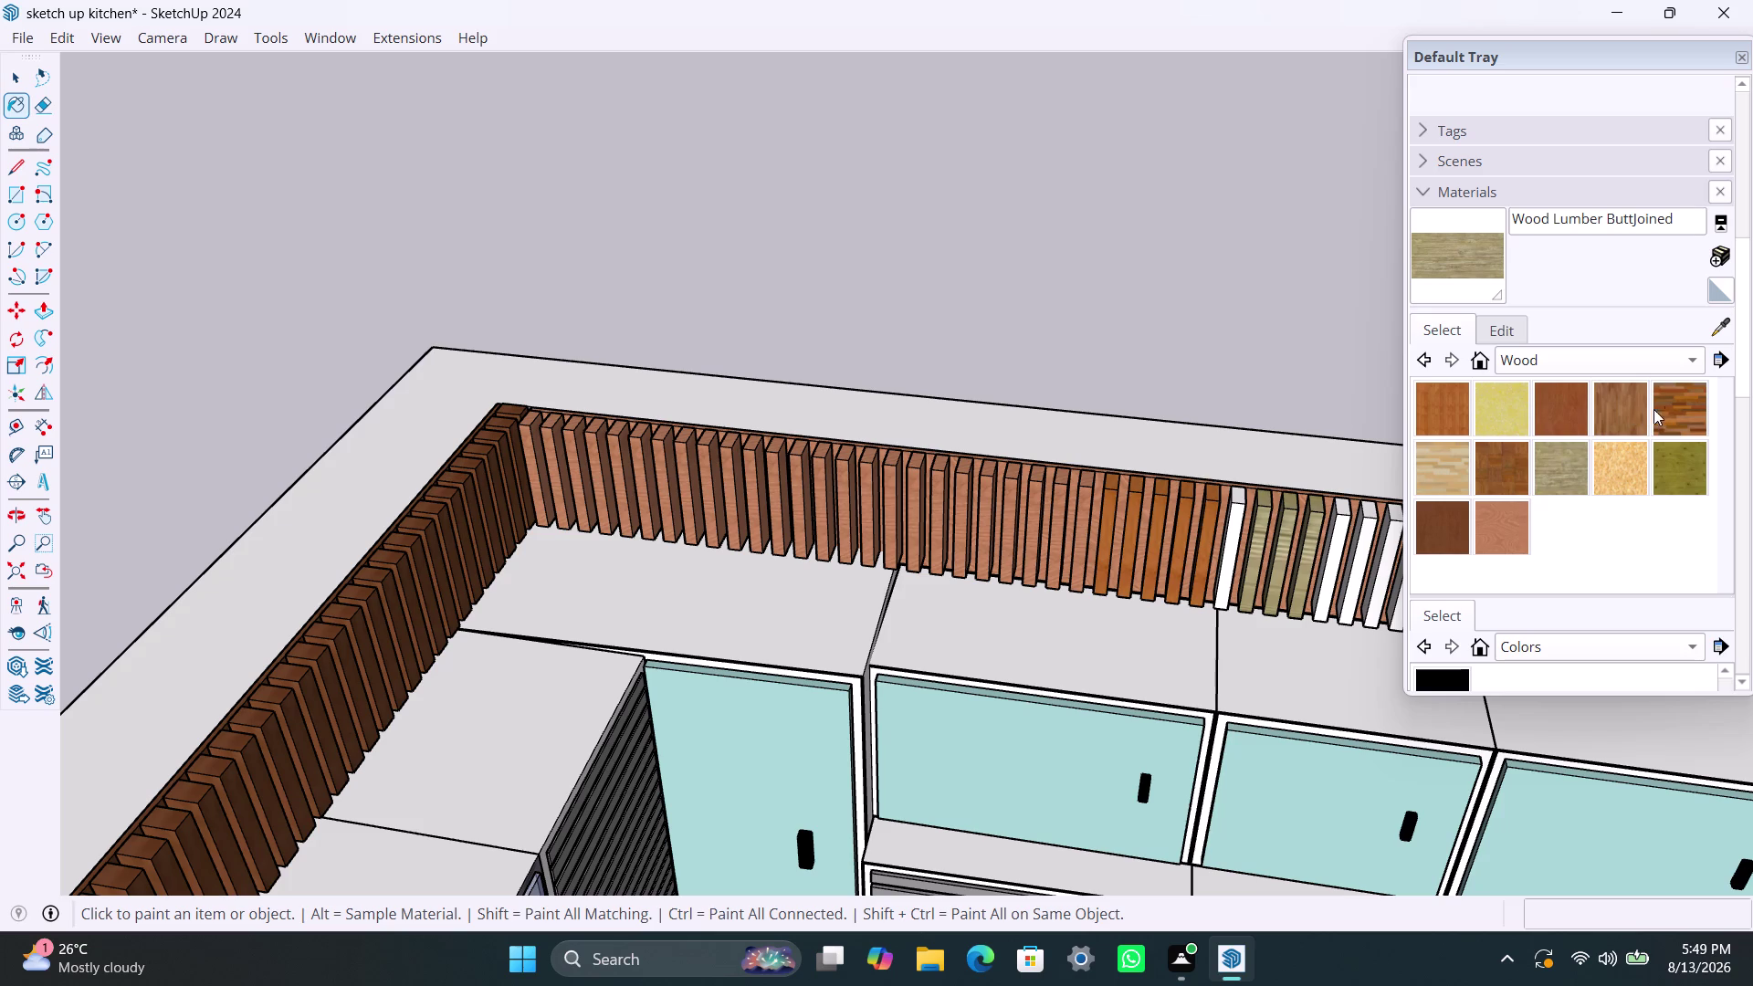
Paint six alternating back-wall slats with Wood Bamboo.
click(1439, 414)
click(1220, 582)
click(1245, 574)
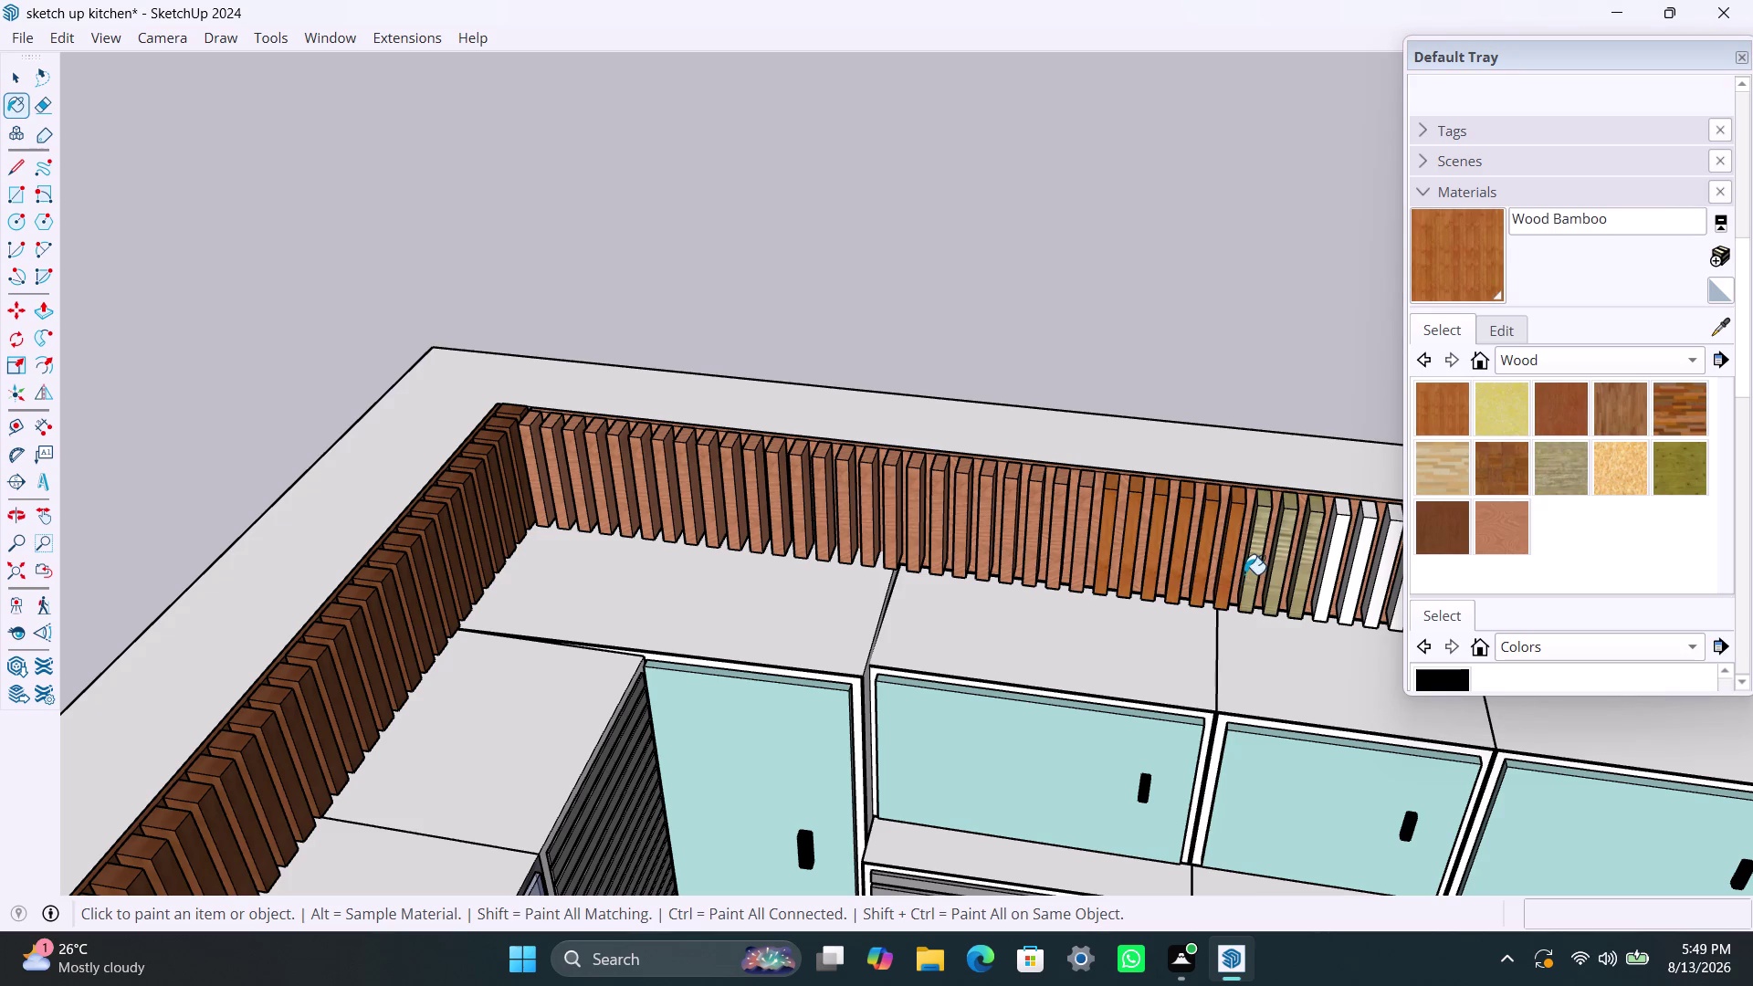
click(1276, 571)
click(1299, 574)
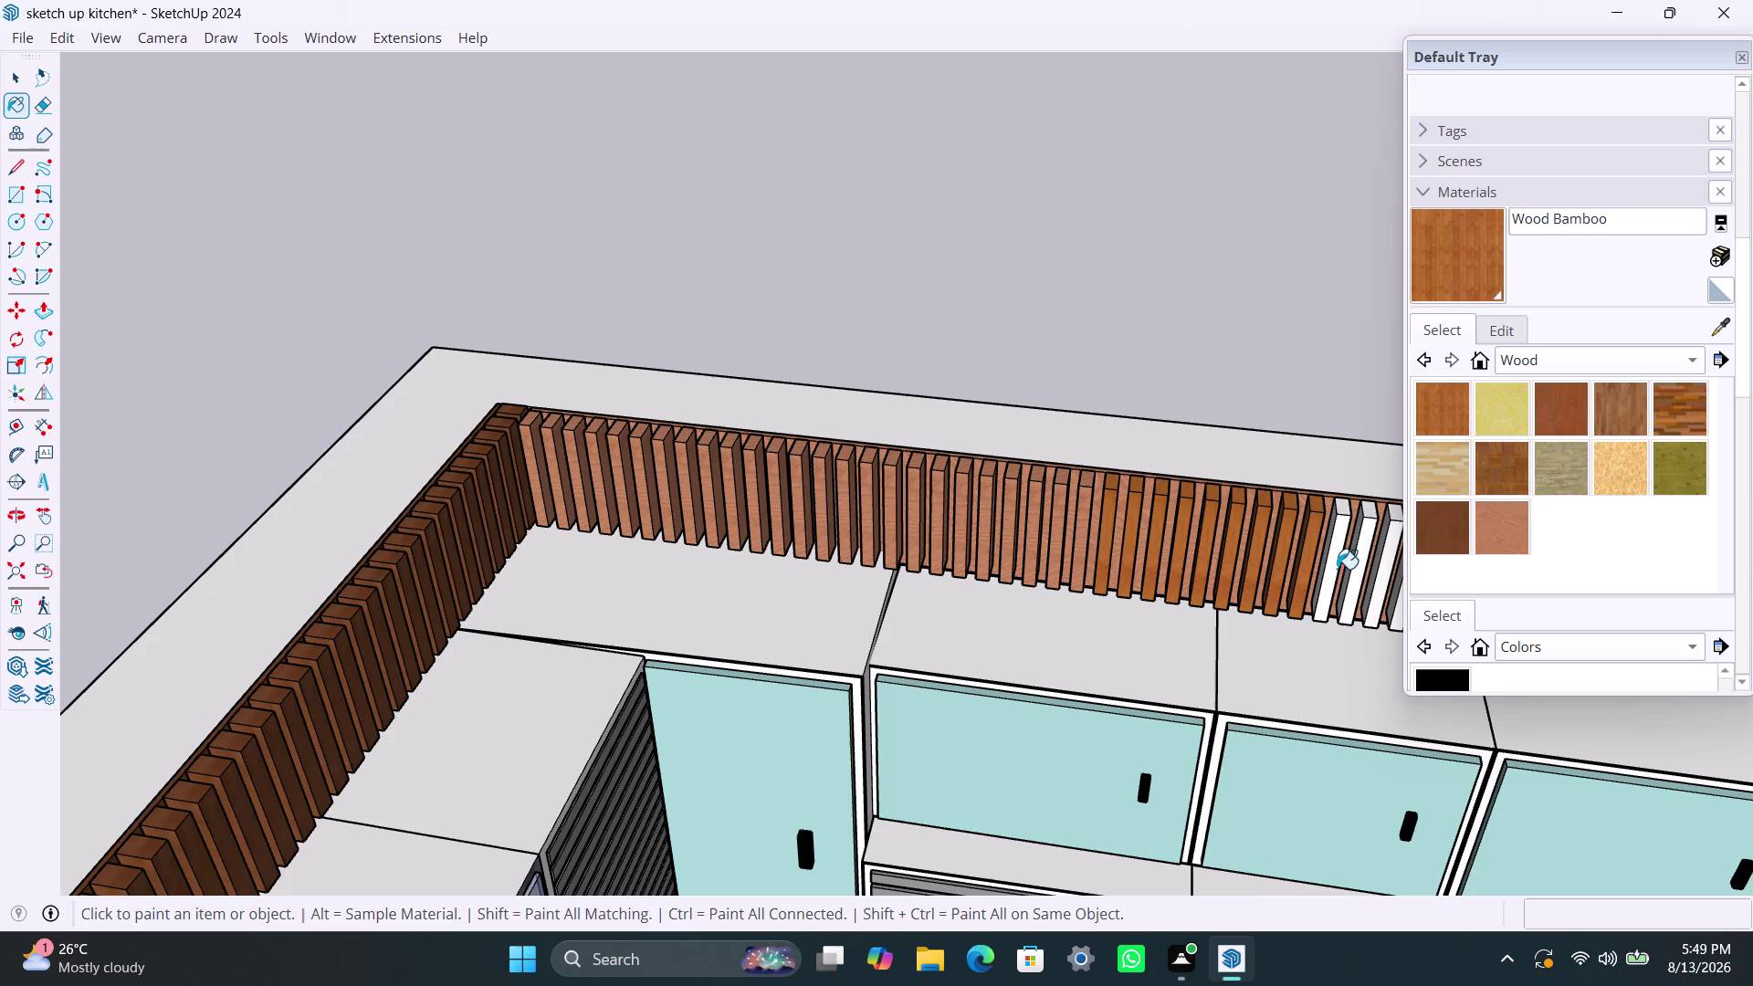
click(1337, 567)
scroll(up, 3)
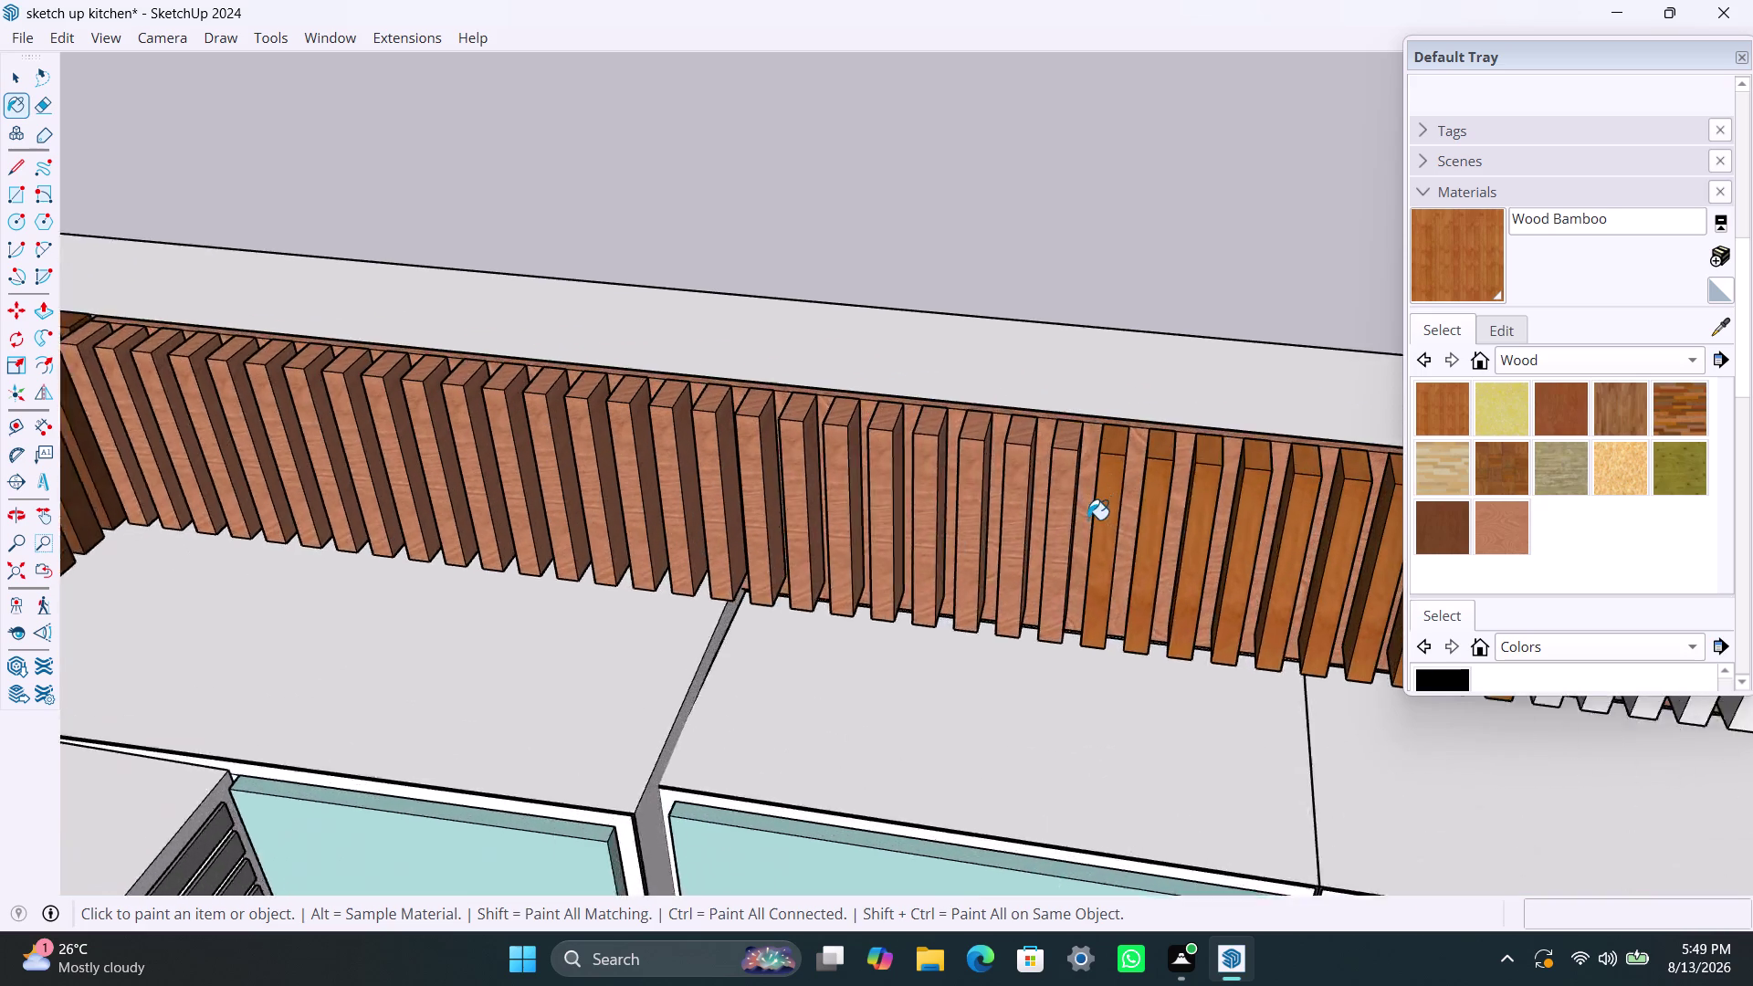
scroll(up, 3)
click(1084, 484)
scroll(down, 3)
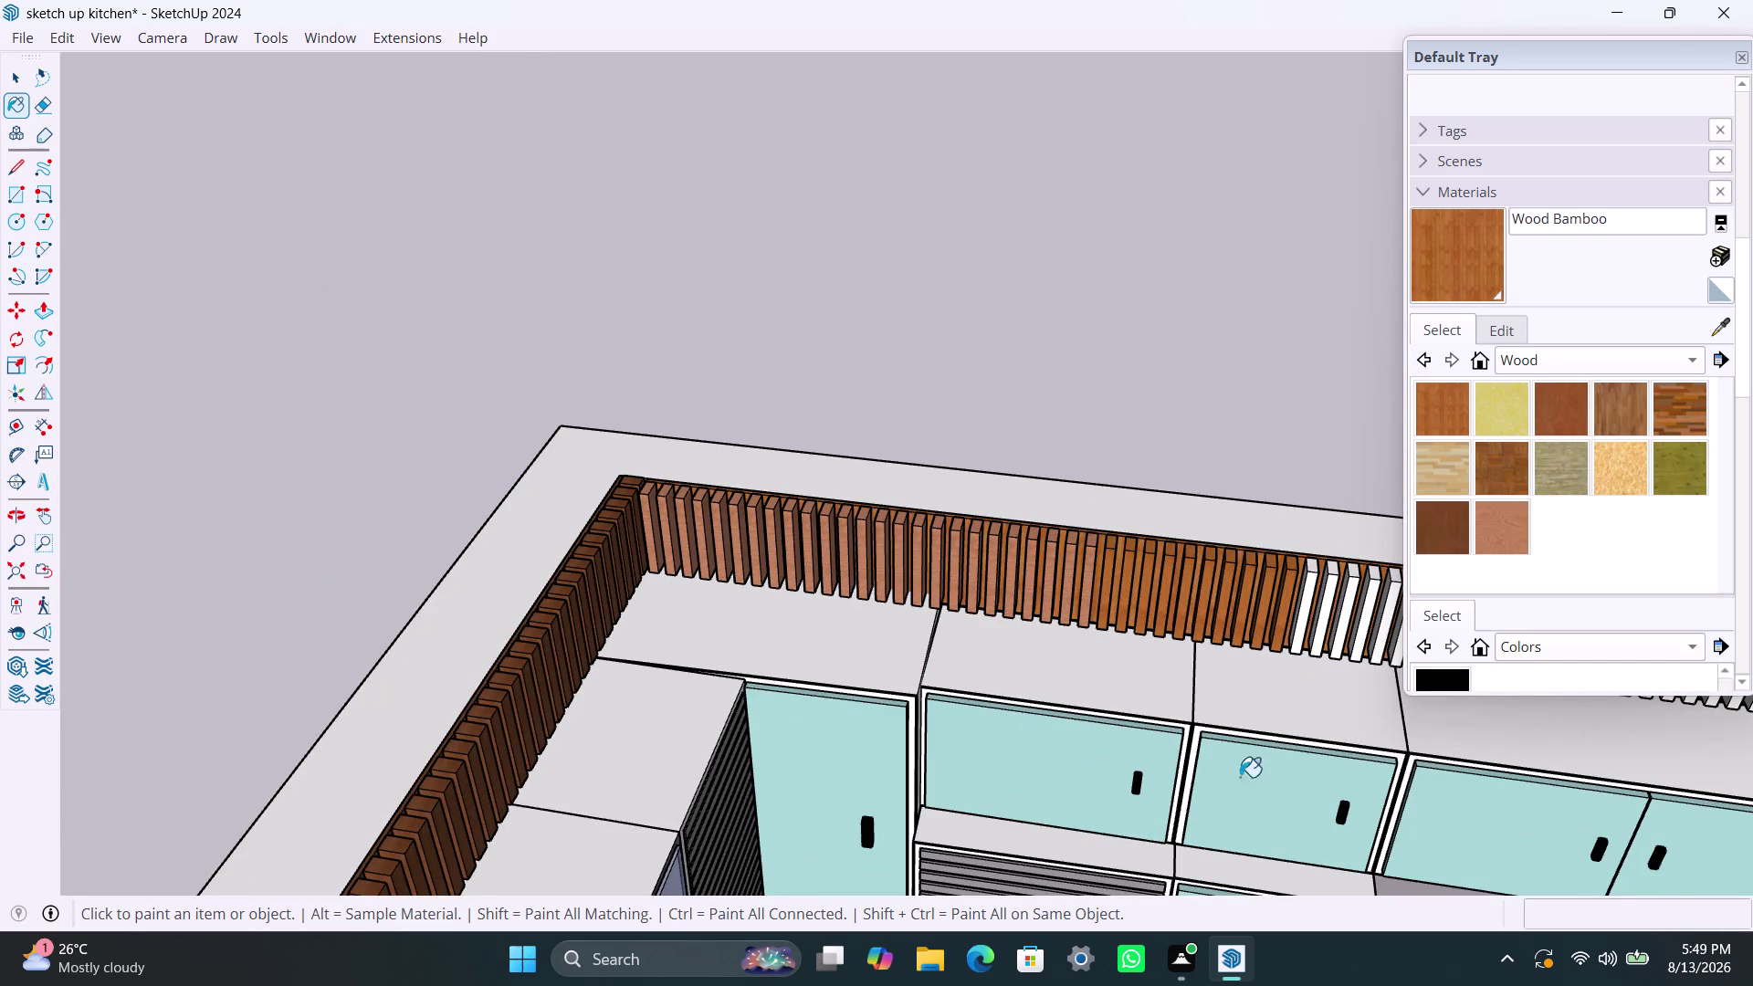
scroll(down, 3)
middle_drag(896, 742, 785, 757)
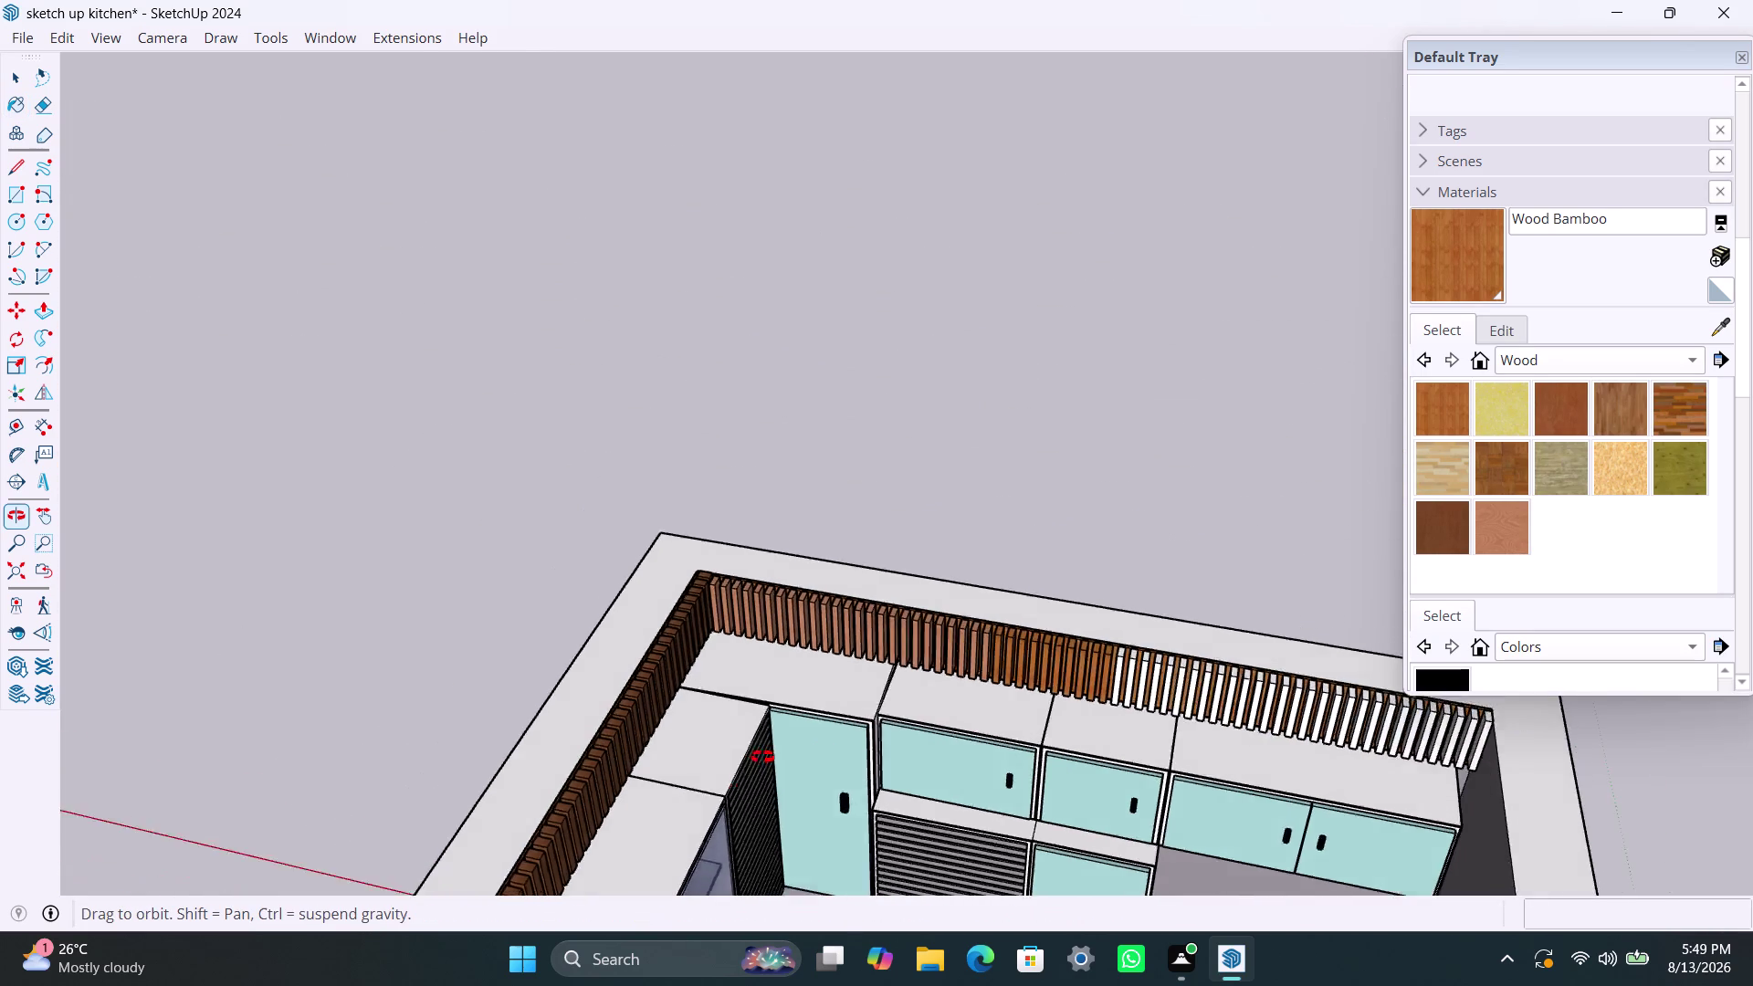
middle_drag(785, 757, 551, 663)
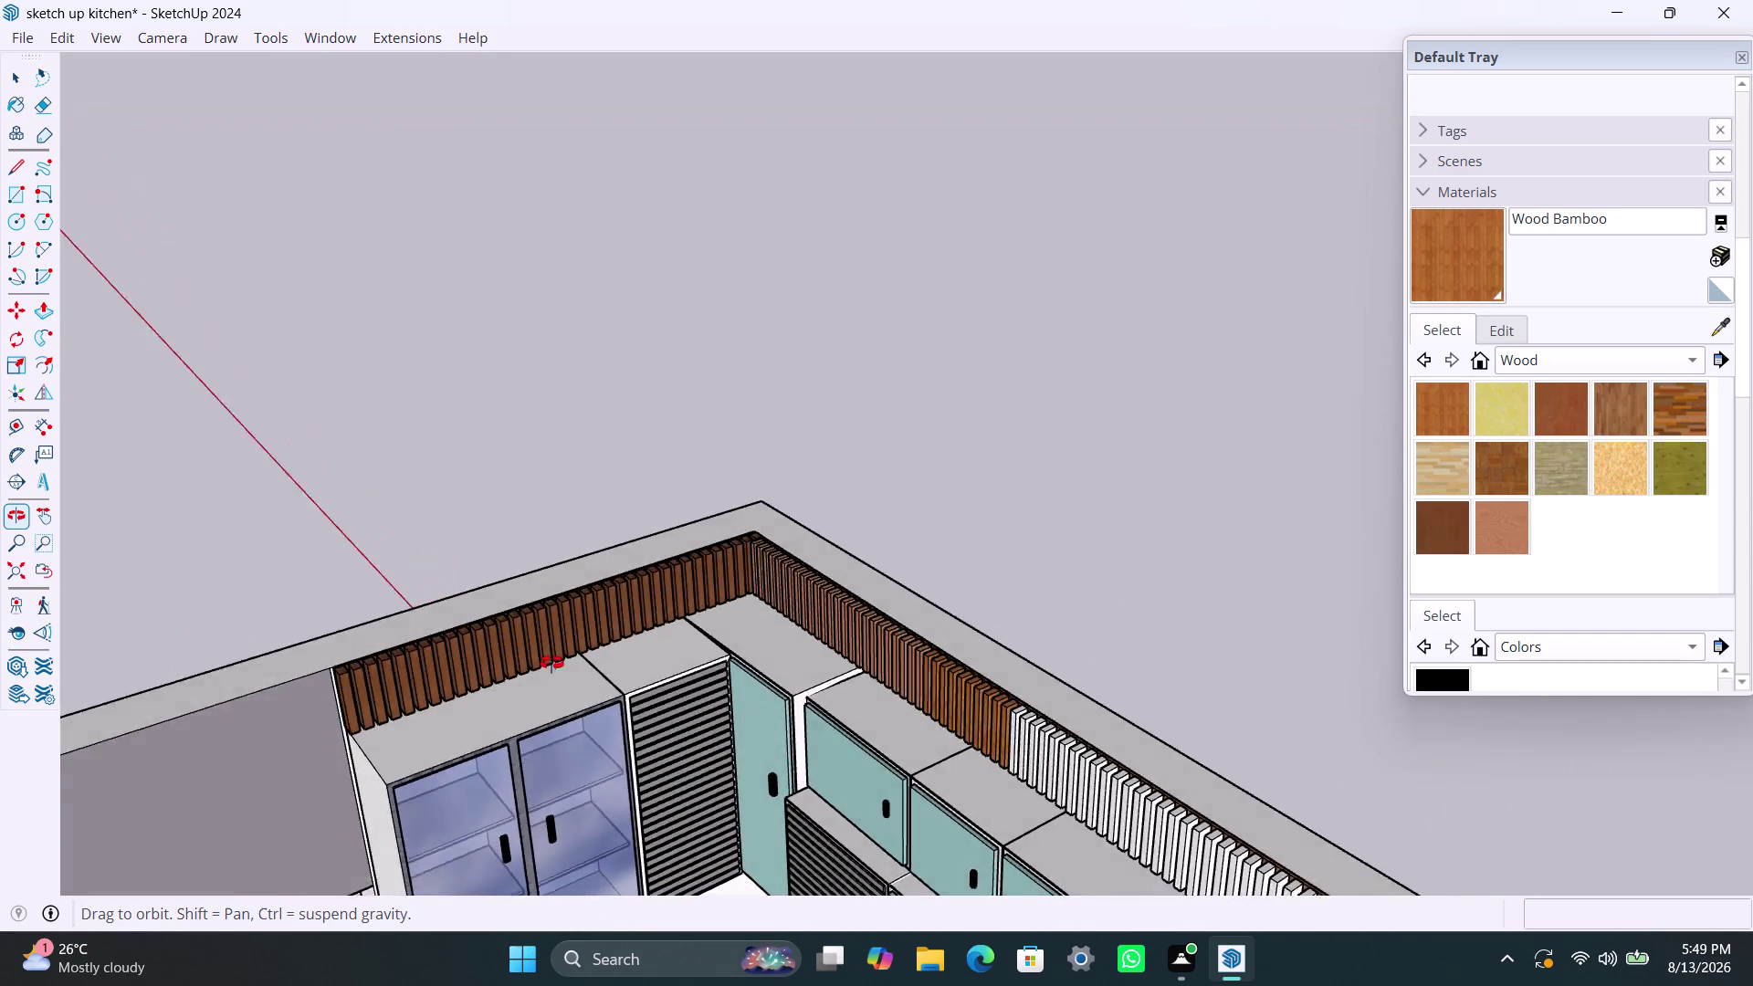
middle_drag(551, 663, 0, 598)
scroll(down, 3)
middle_drag(420, 516, 66, 579)
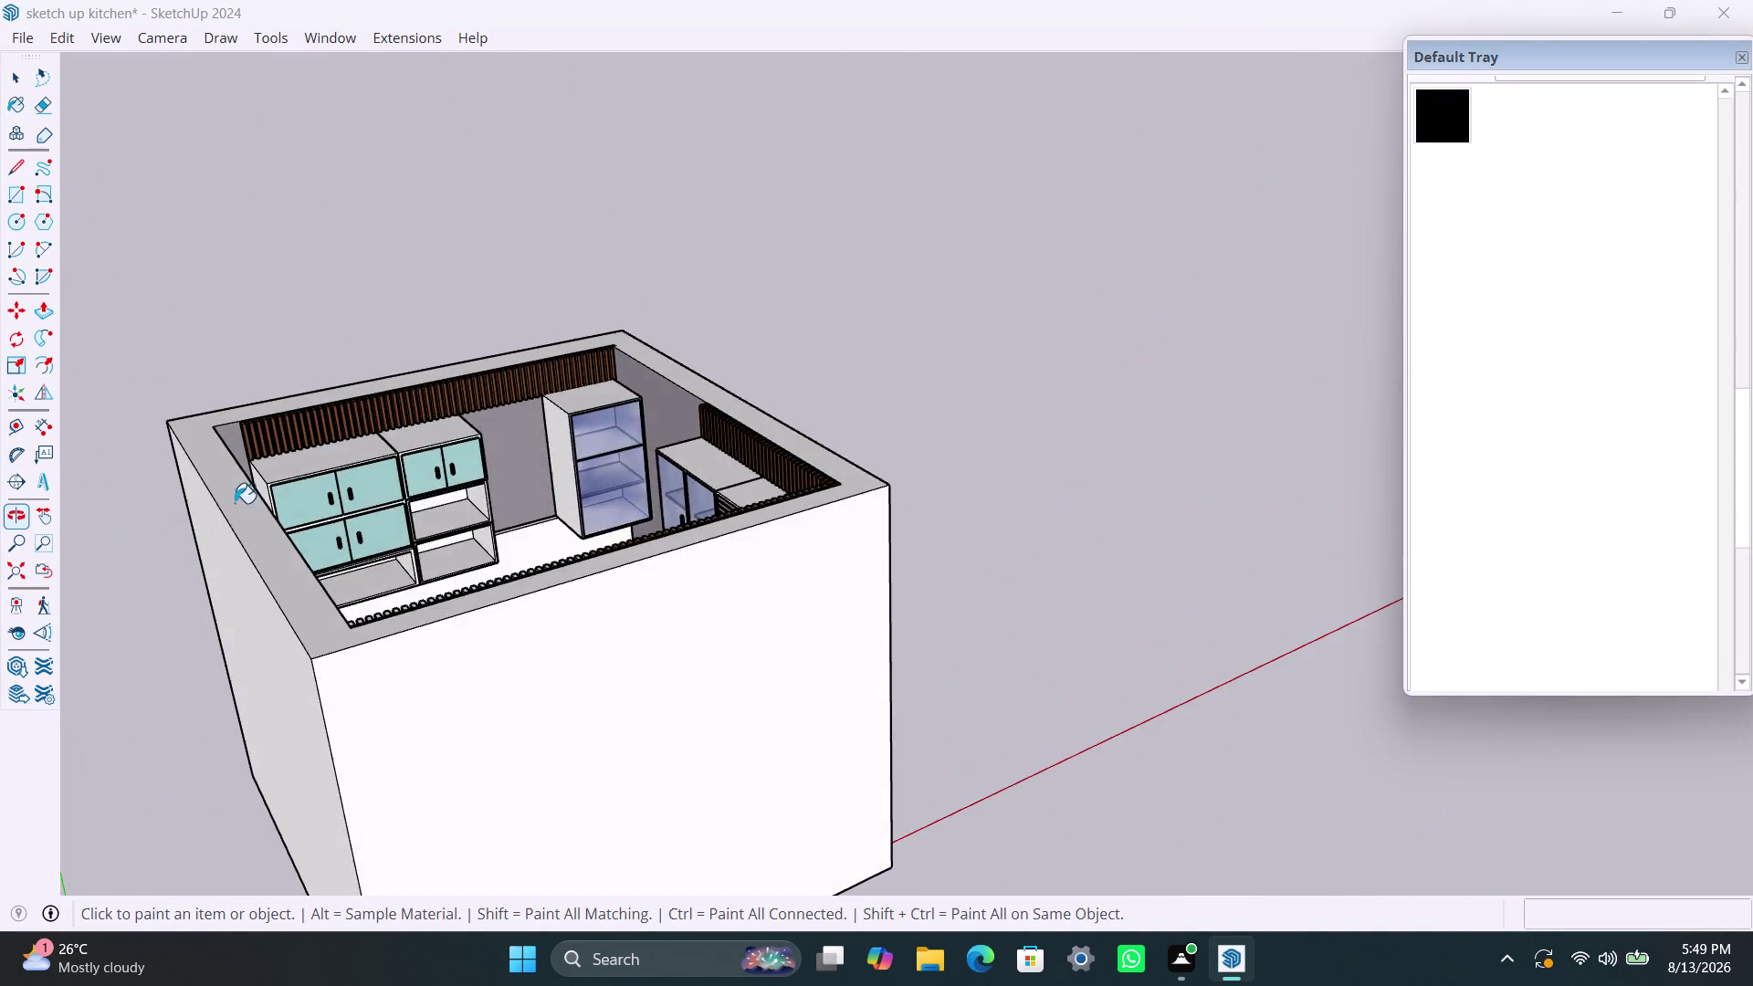
scroll(up, 3)
scroll(down, 3)
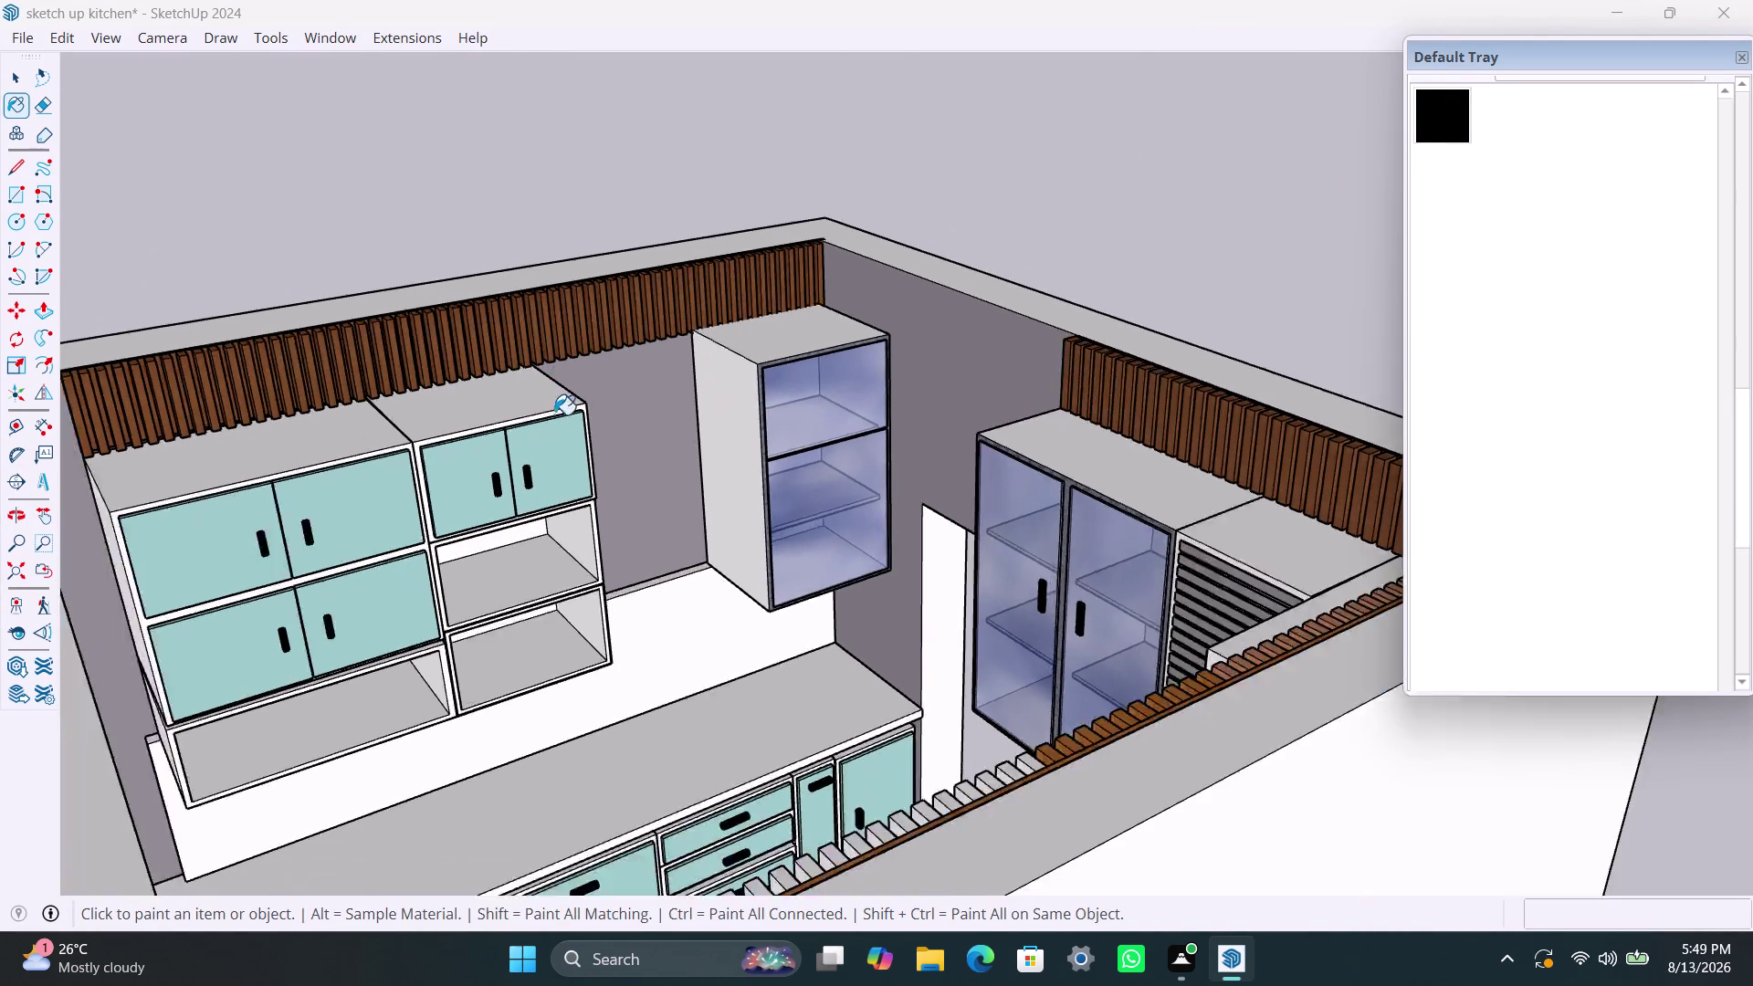
scroll(down, 3)
middle_drag(481, 478, 1444, 678)
scroll(up, 3)
middle_drag(889, 698, 932, 704)
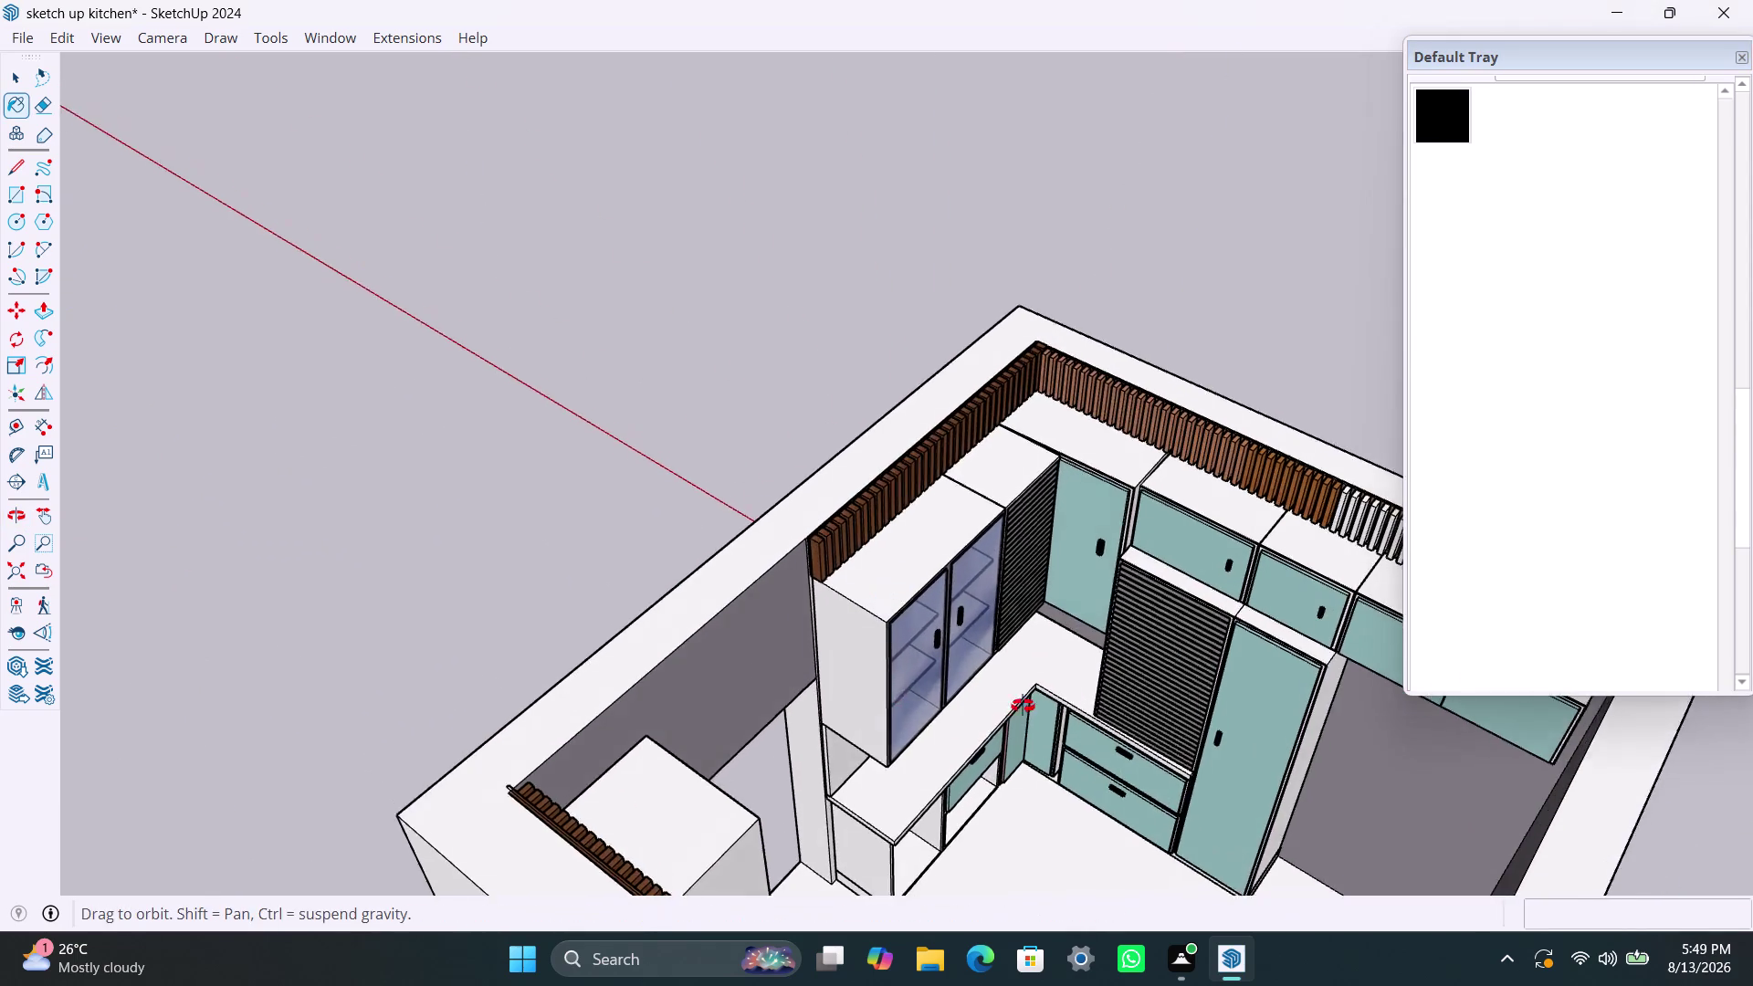
middle_drag(932, 705, 1143, 569)
scroll(up, 3)
scroll(up, 3)
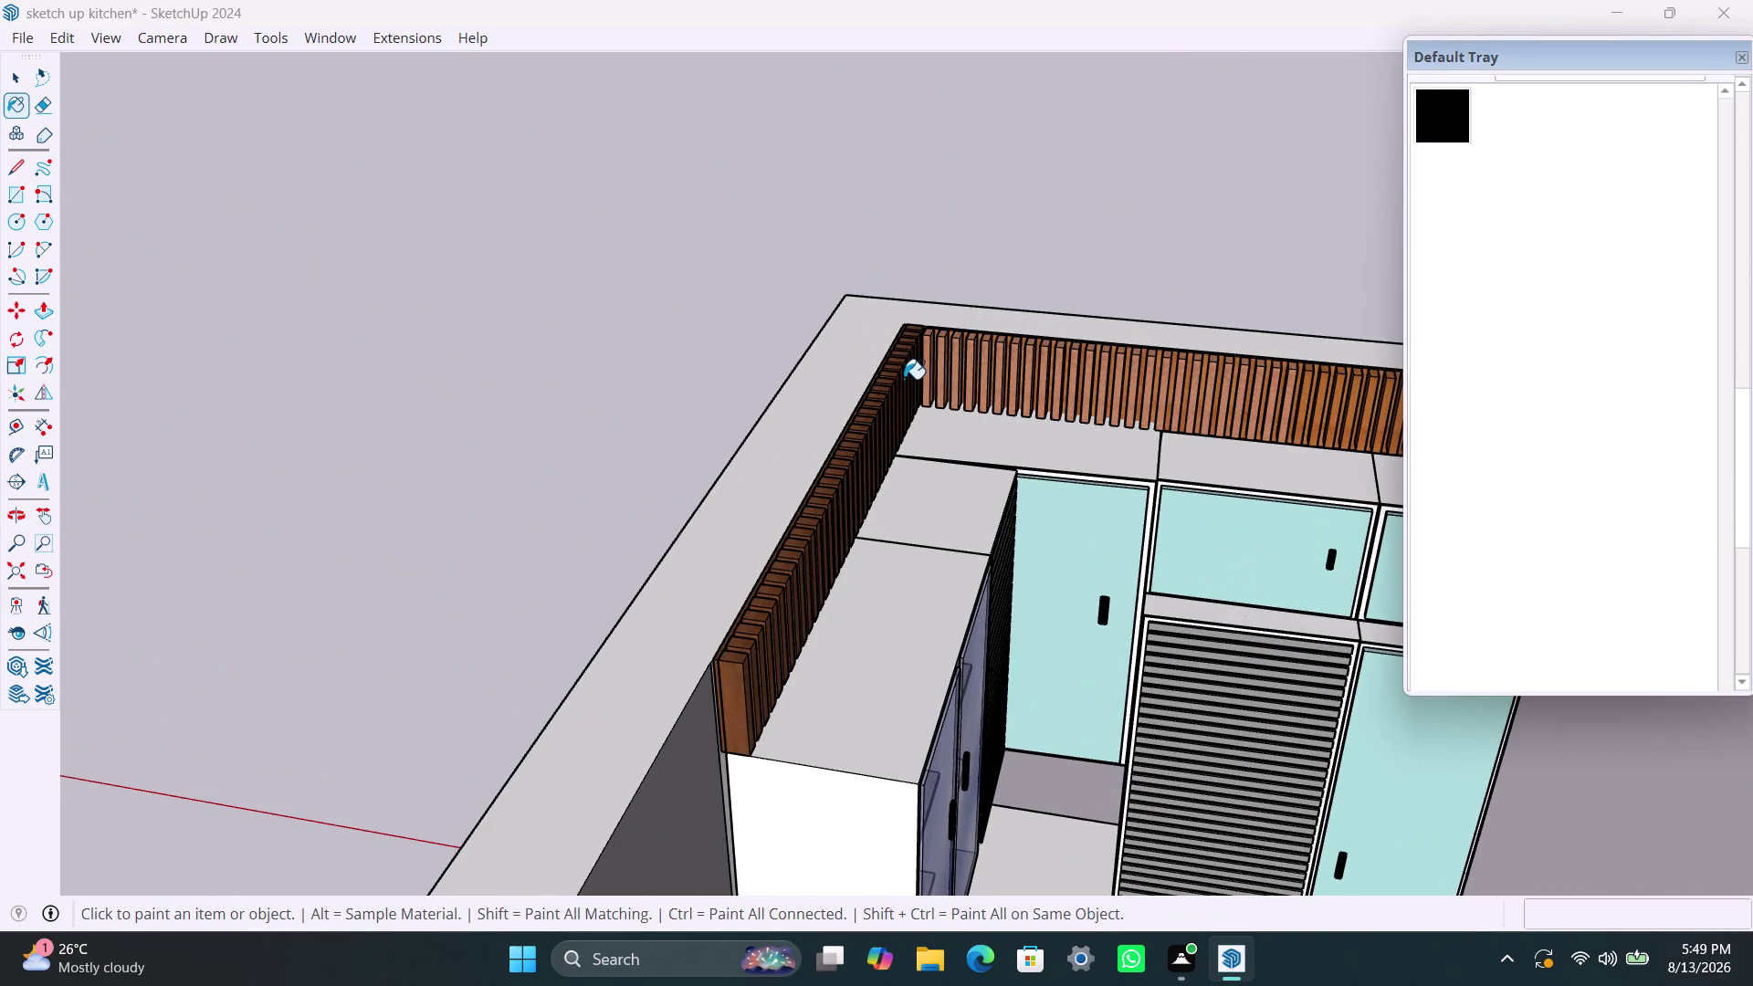
middle_drag(903, 378, 528, 460)
click(1752, 488)
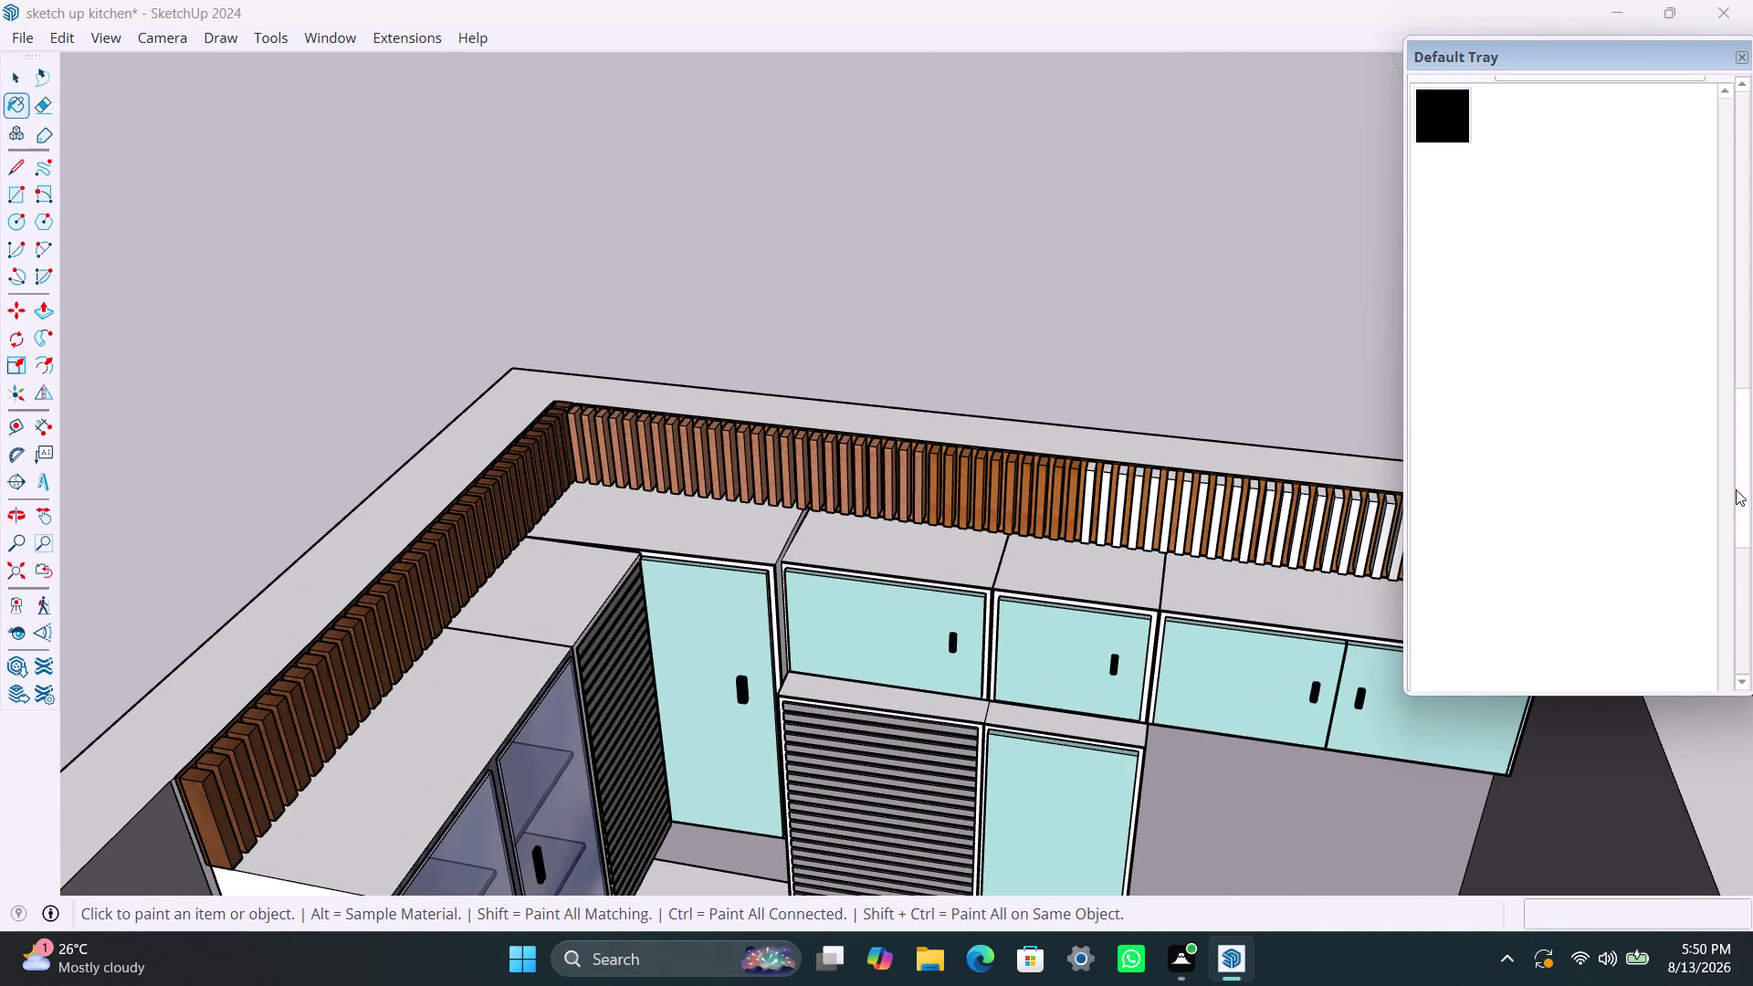
drag(1735, 490, 1744, 347)
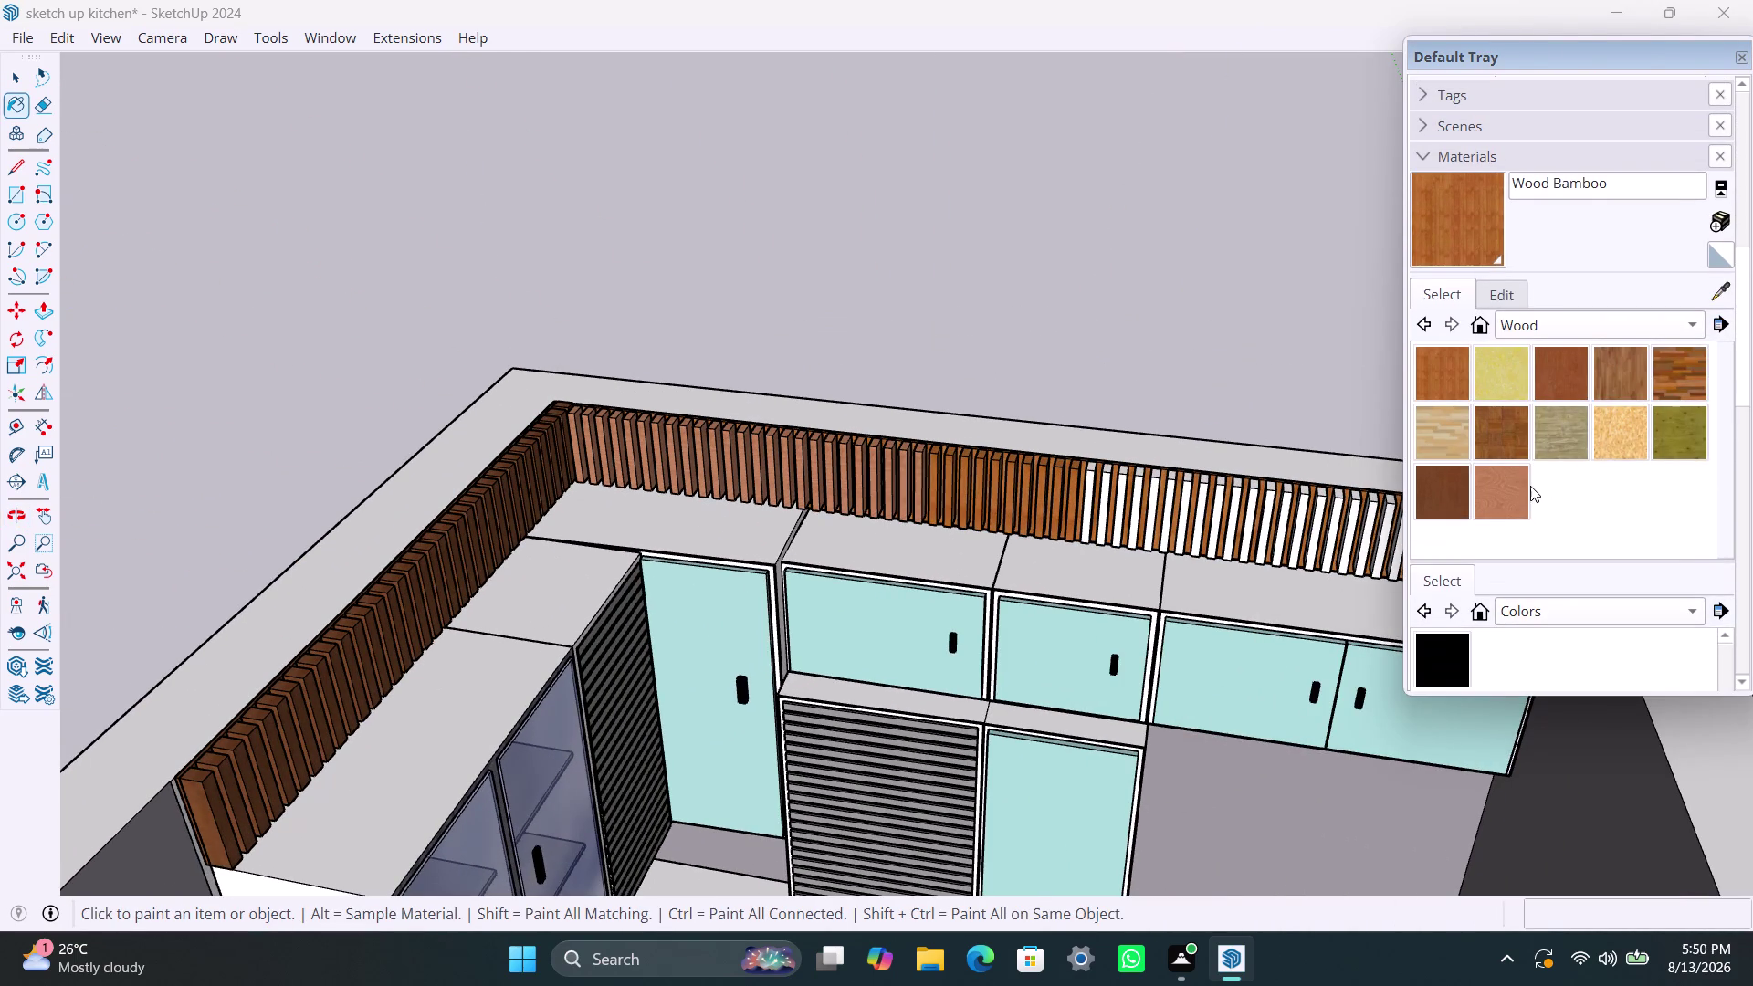
Paint six alternate back-wall slats with Wood Veneer 02.
click(1511, 492)
scroll(up, 3)
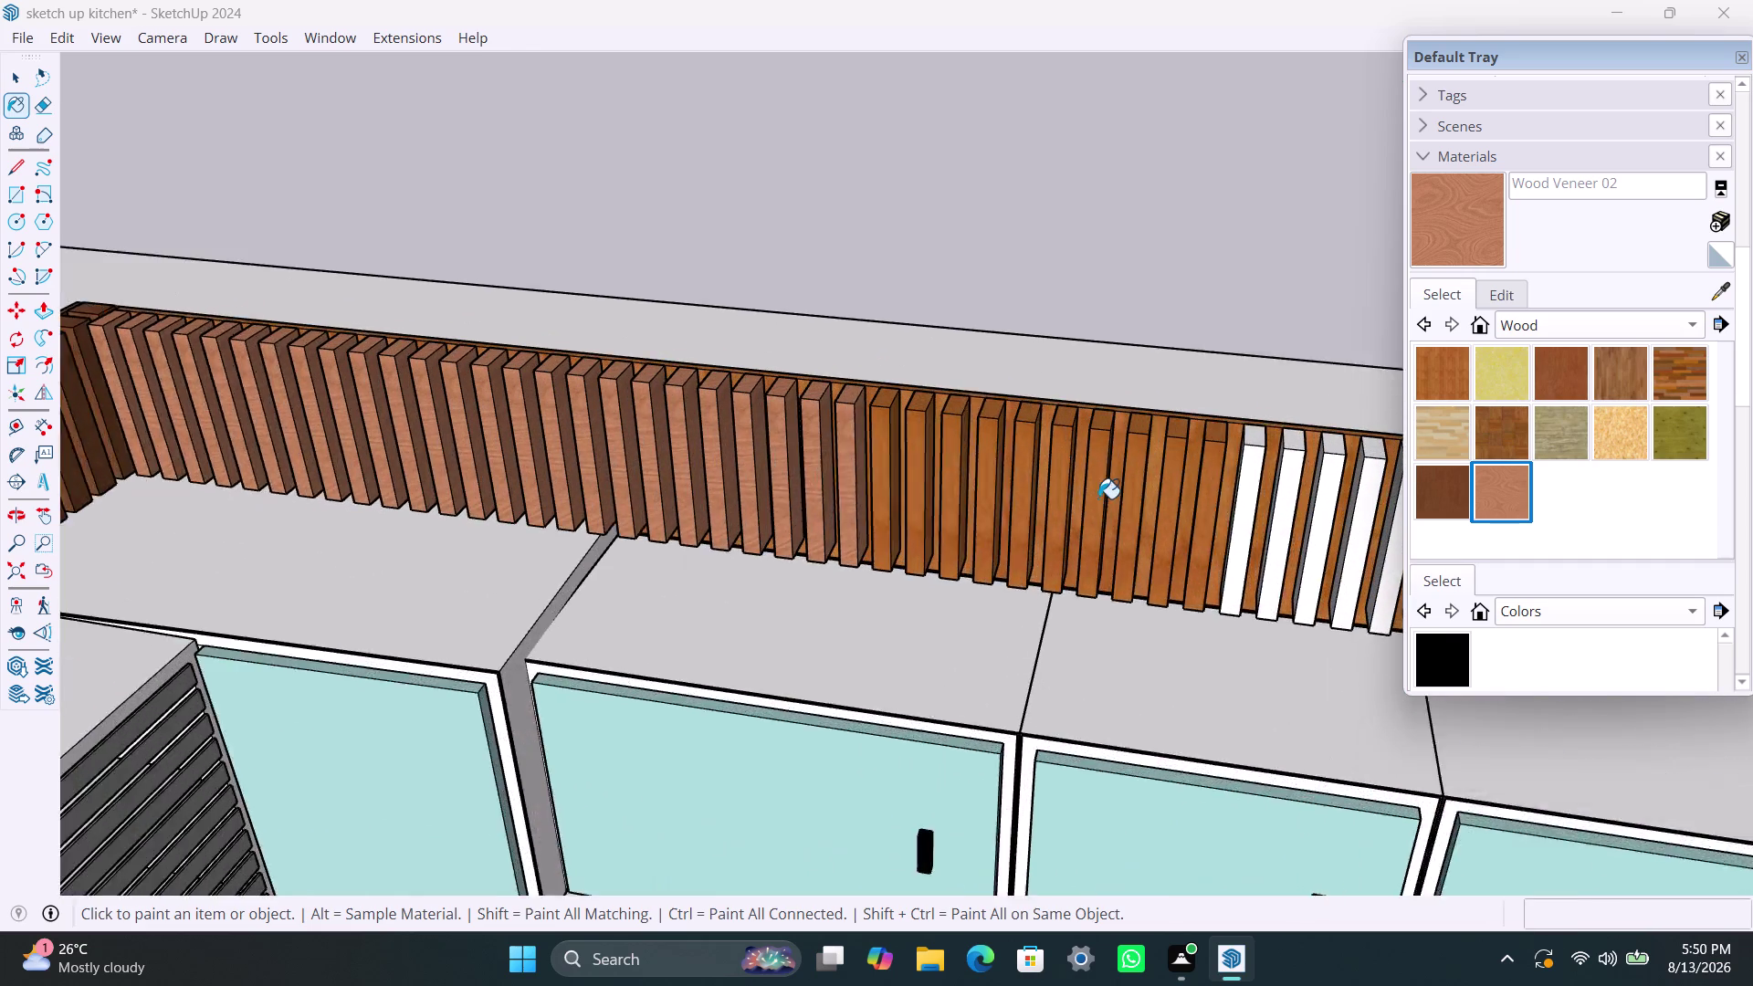
scroll(up, 3)
click(1067, 464)
click(799, 469)
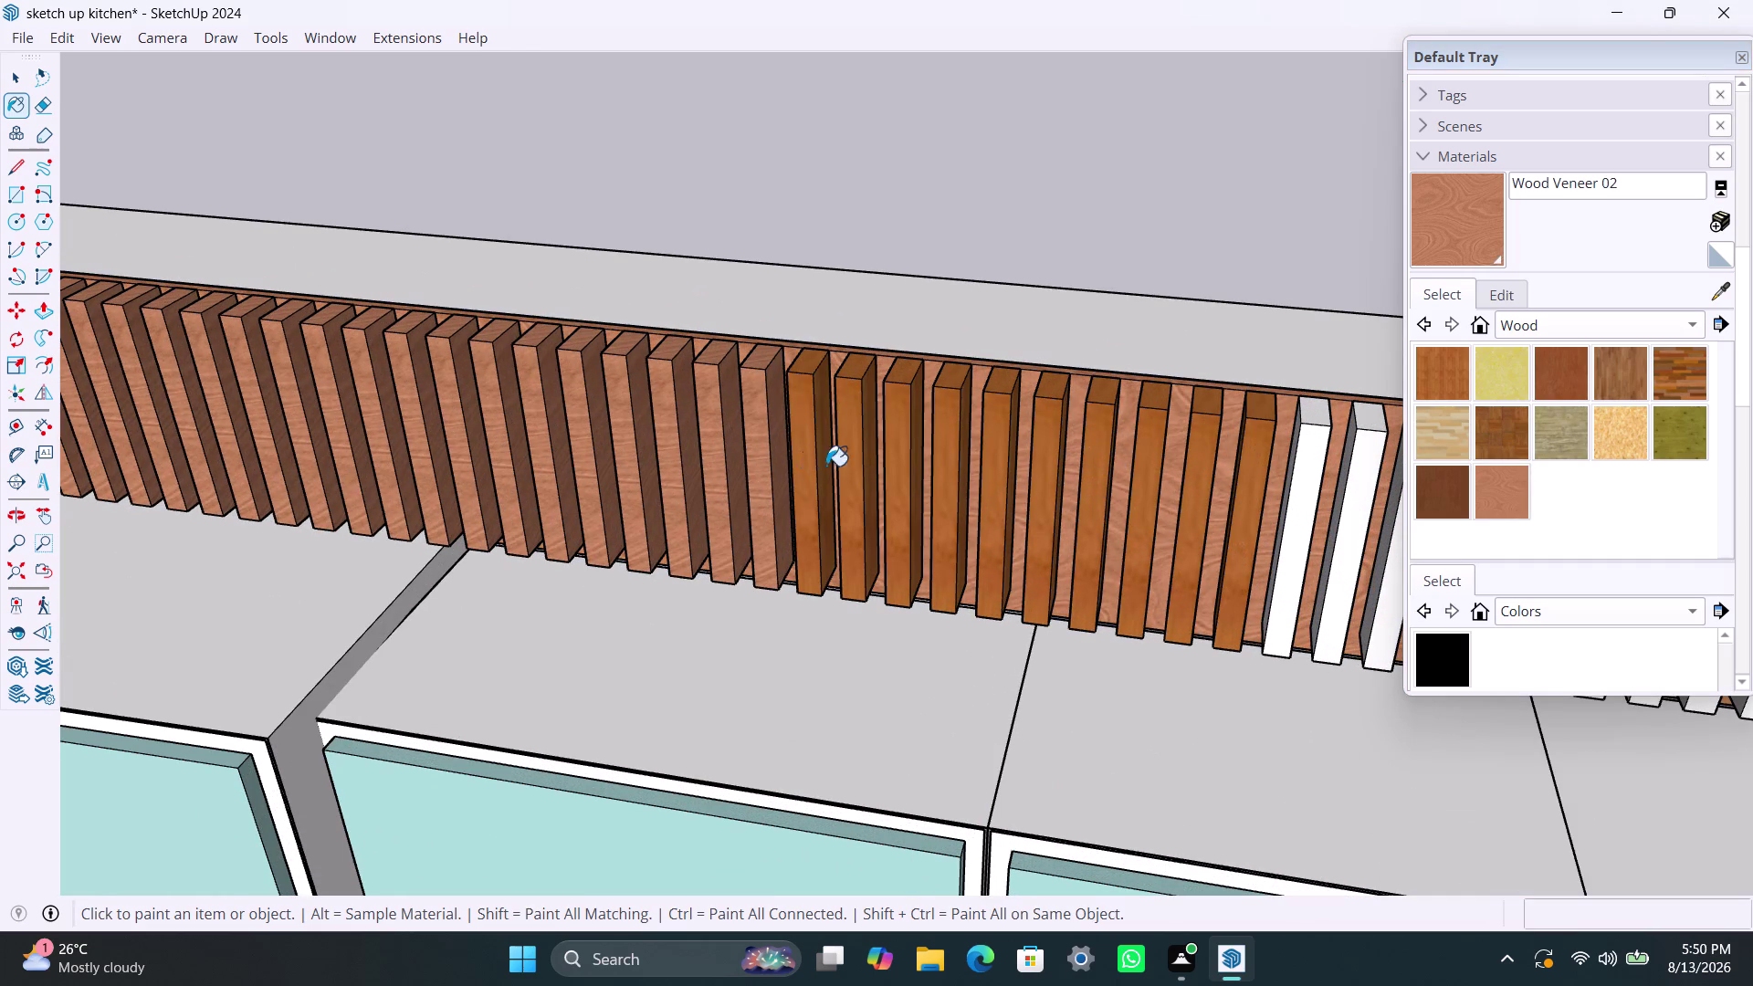
click(852, 460)
click(897, 468)
click(941, 472)
click(984, 475)
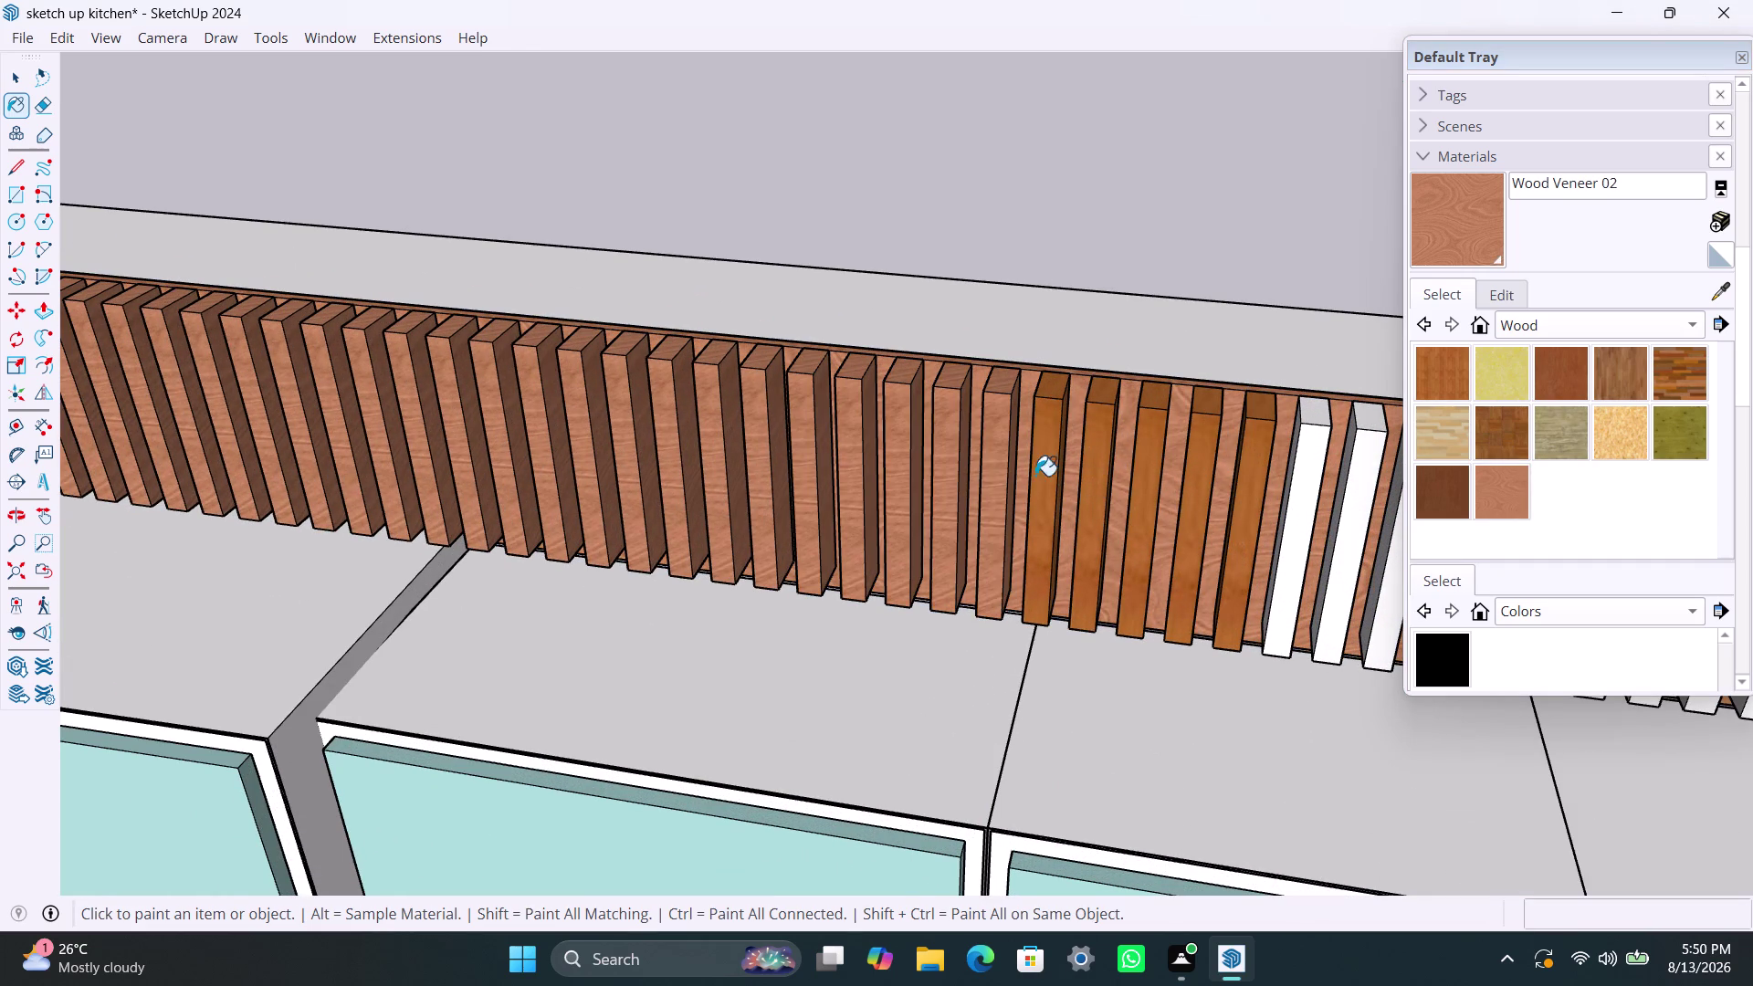
Paint seven more slats in Wood Veneer 02, up to the white section.
click(1054, 475)
click(1102, 508)
click(1139, 511)
click(1199, 501)
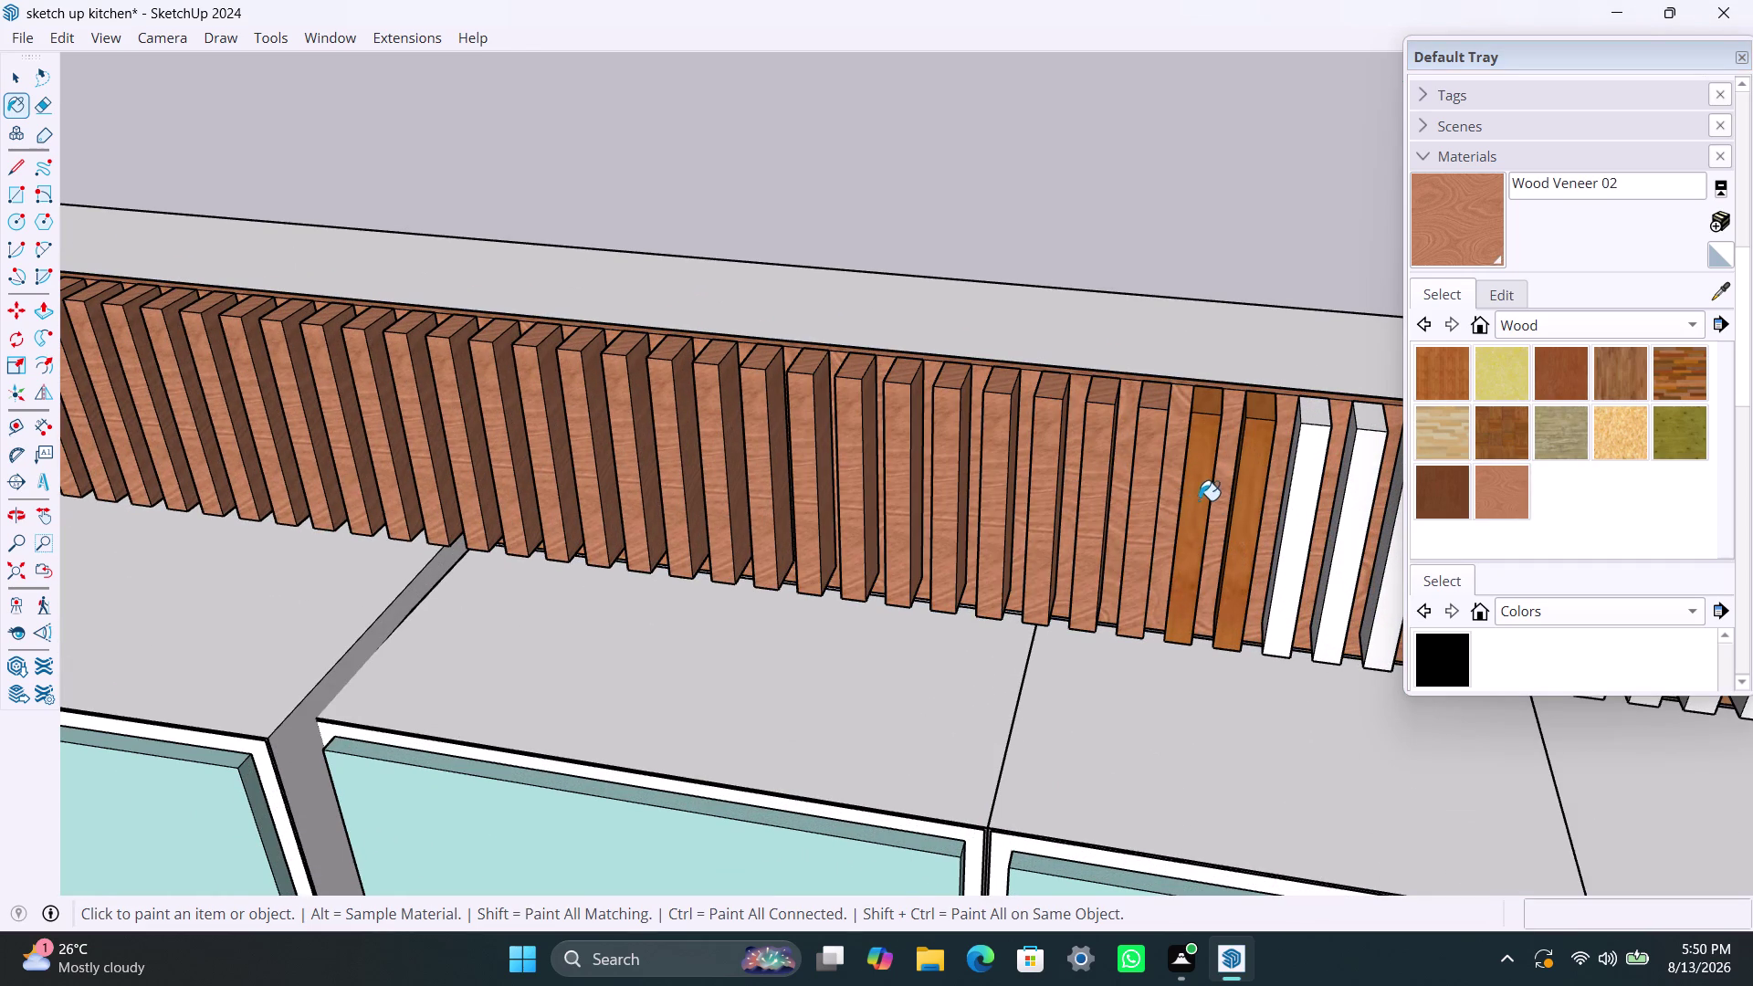
click(1239, 514)
click(1296, 507)
click(1363, 507)
scroll(down, 3)
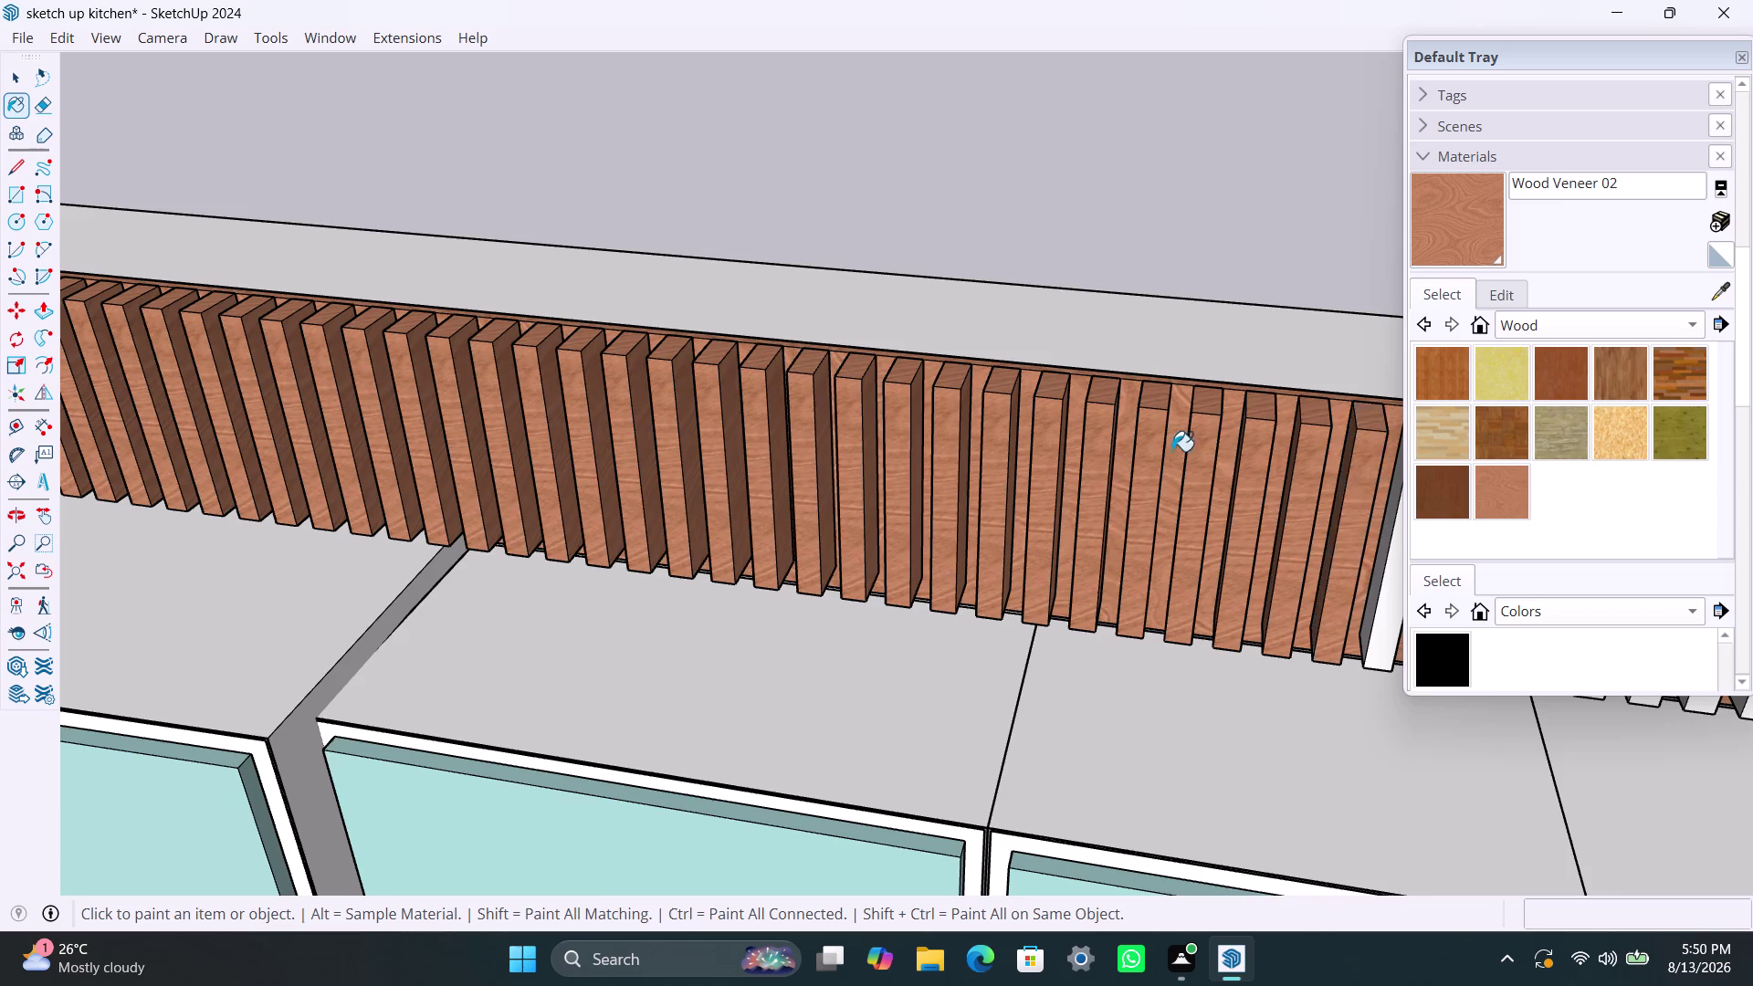
scroll(down, 3)
scroll(down, 3)
scroll(up, 3)
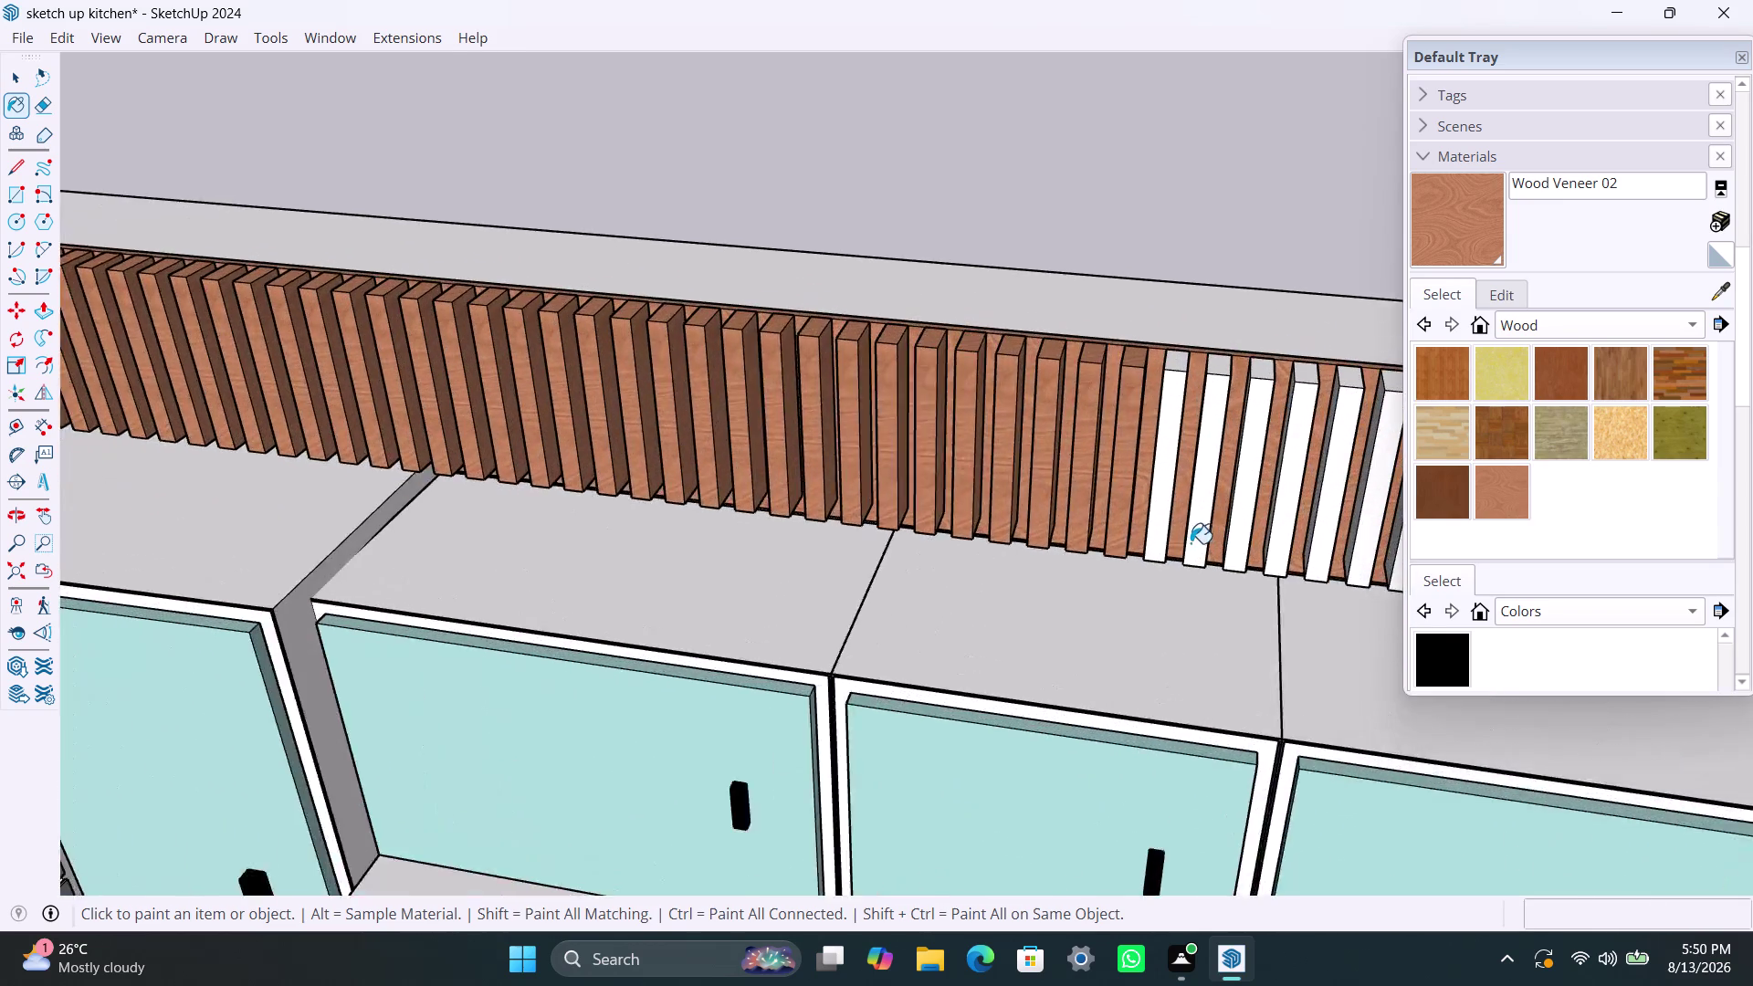
scroll(up, 3)
Paint four white slats near the wall end in Wood Veneer 02.
click(1146, 505)
click(1204, 483)
click(1290, 484)
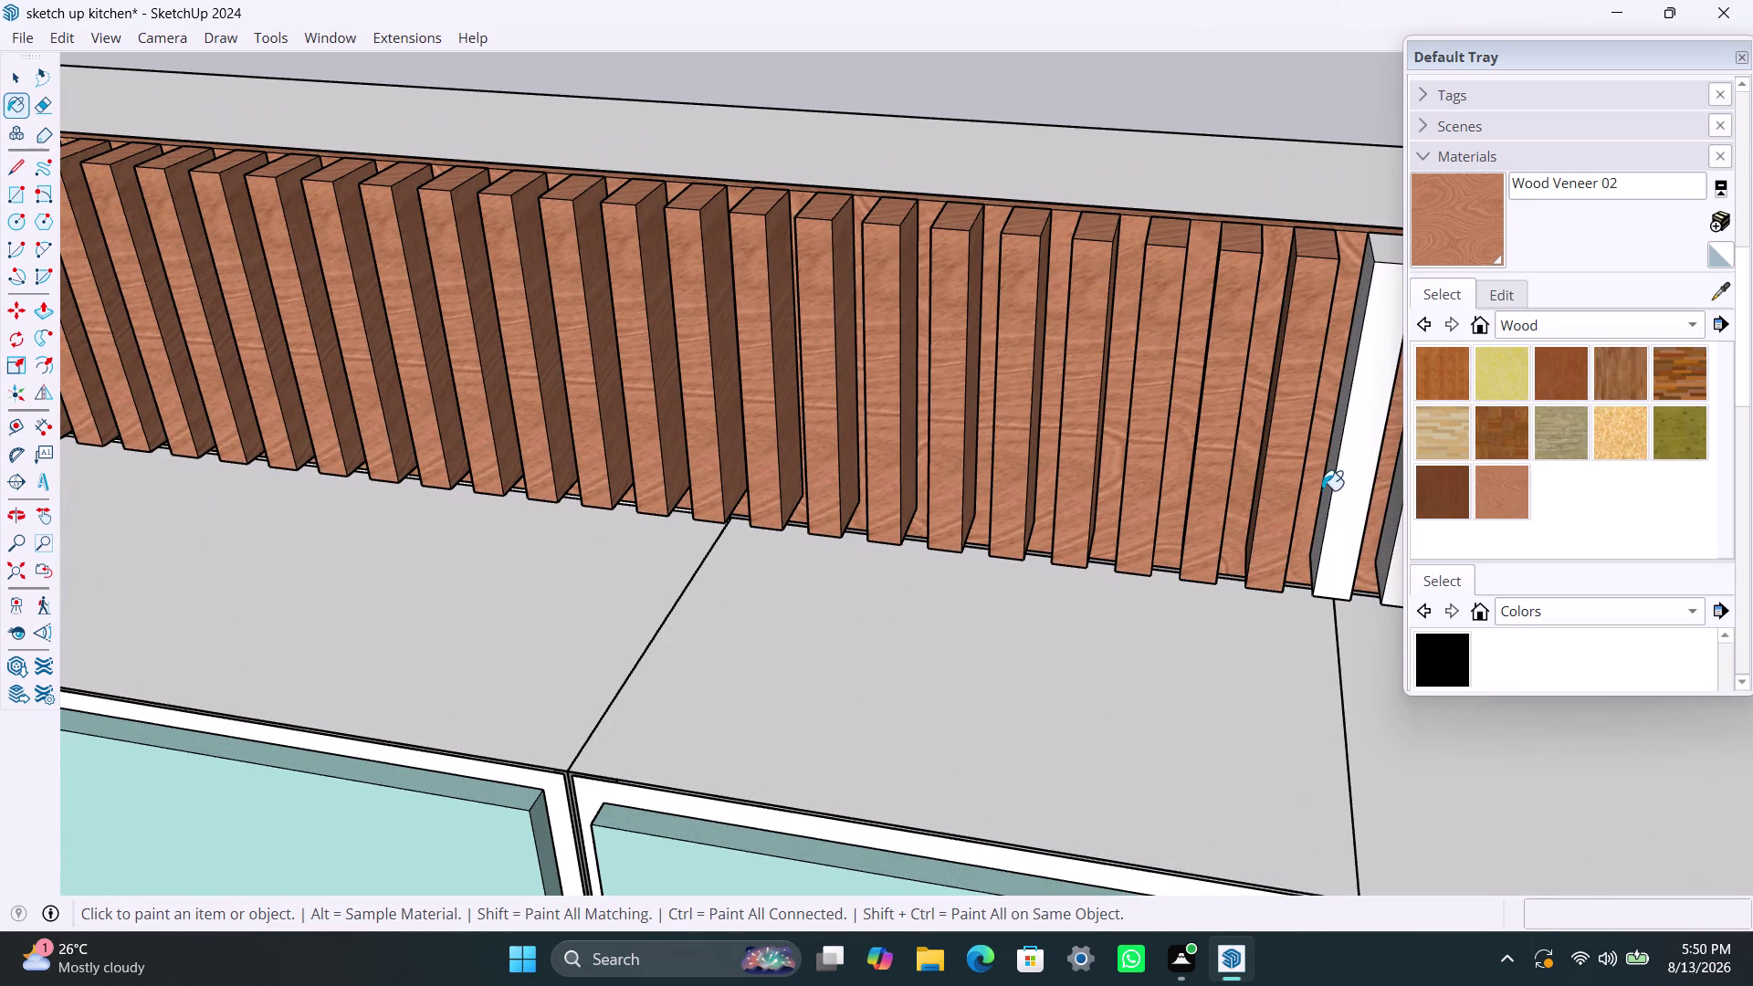
click(1340, 484)
scroll(down, 3)
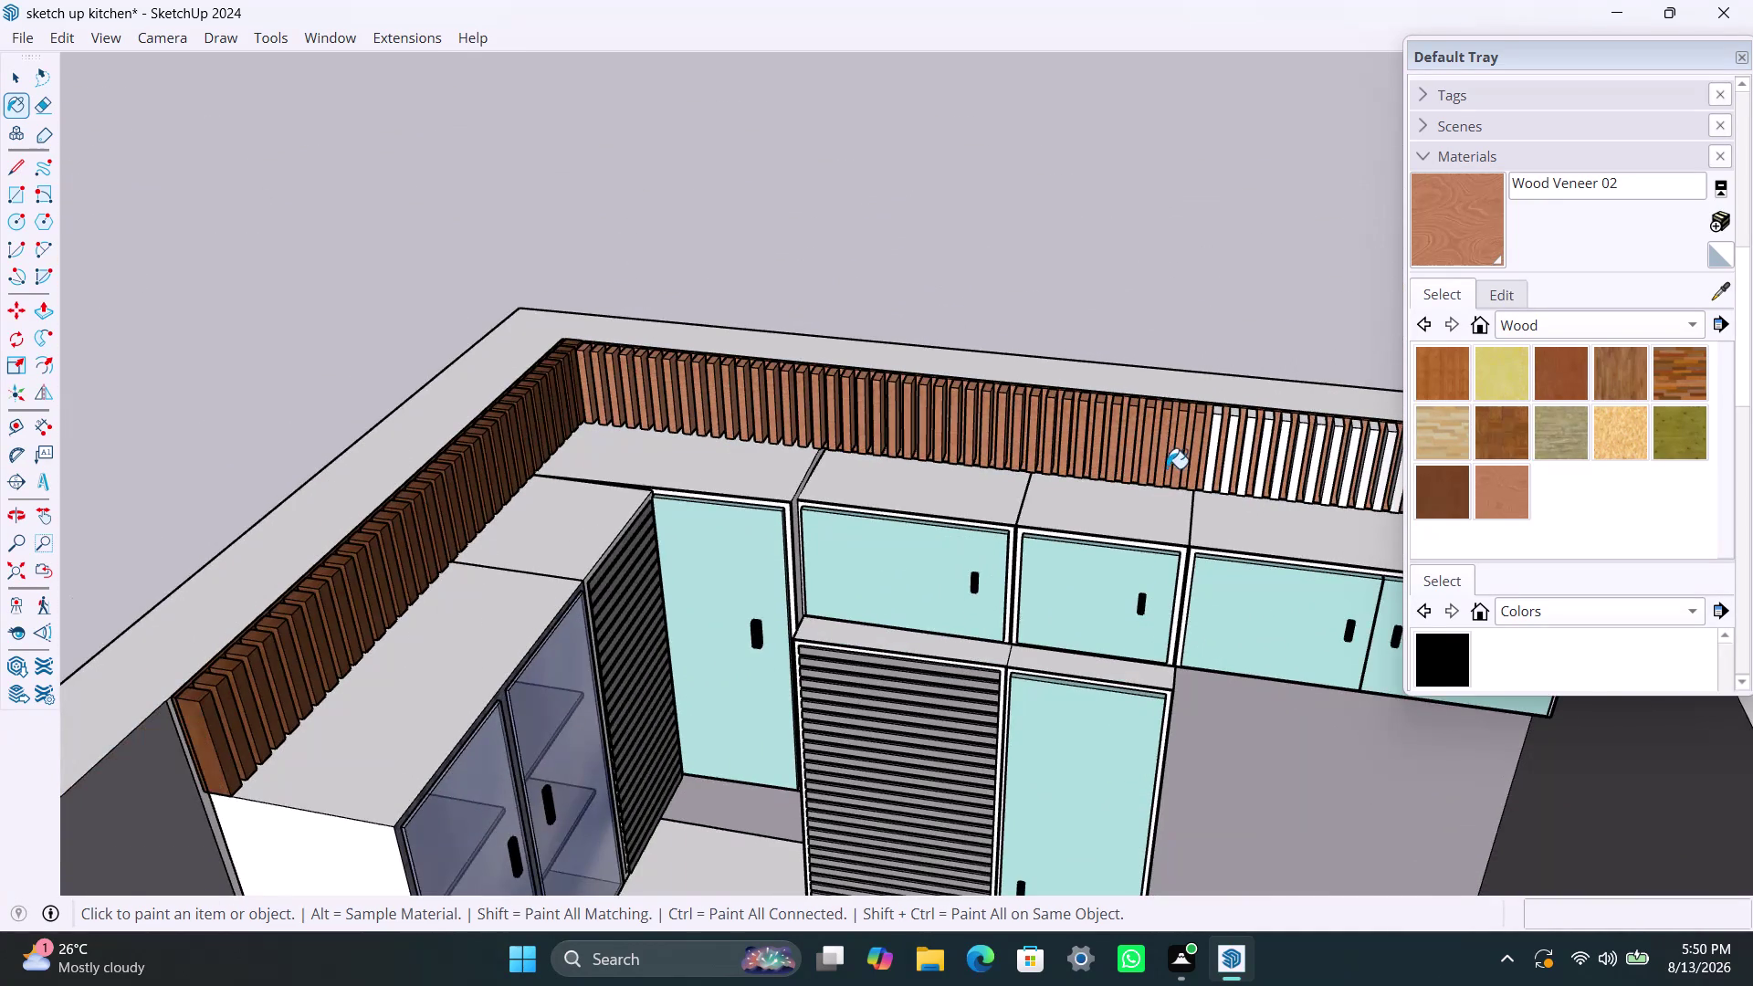
middle_drag(1167, 468, 981, 442)
scroll(up, 3)
Paint nine remaining white back-wall slats with wood.
click(1017, 443)
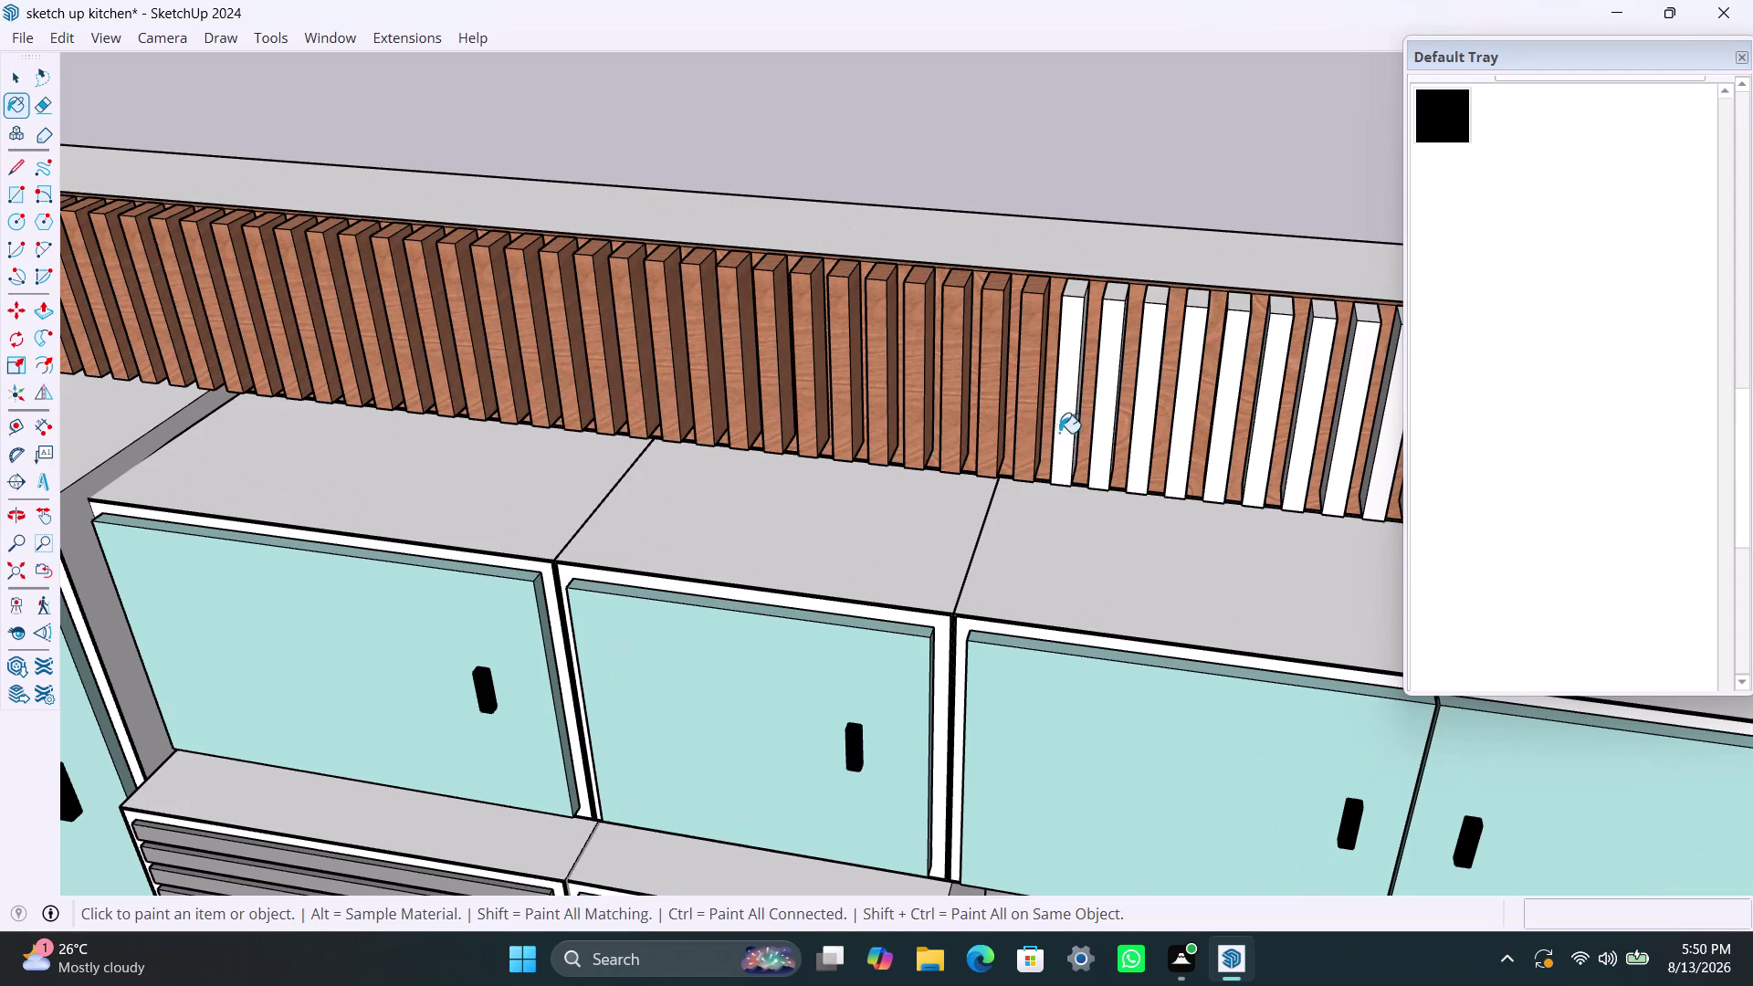
click(1069, 421)
click(1097, 404)
click(1140, 405)
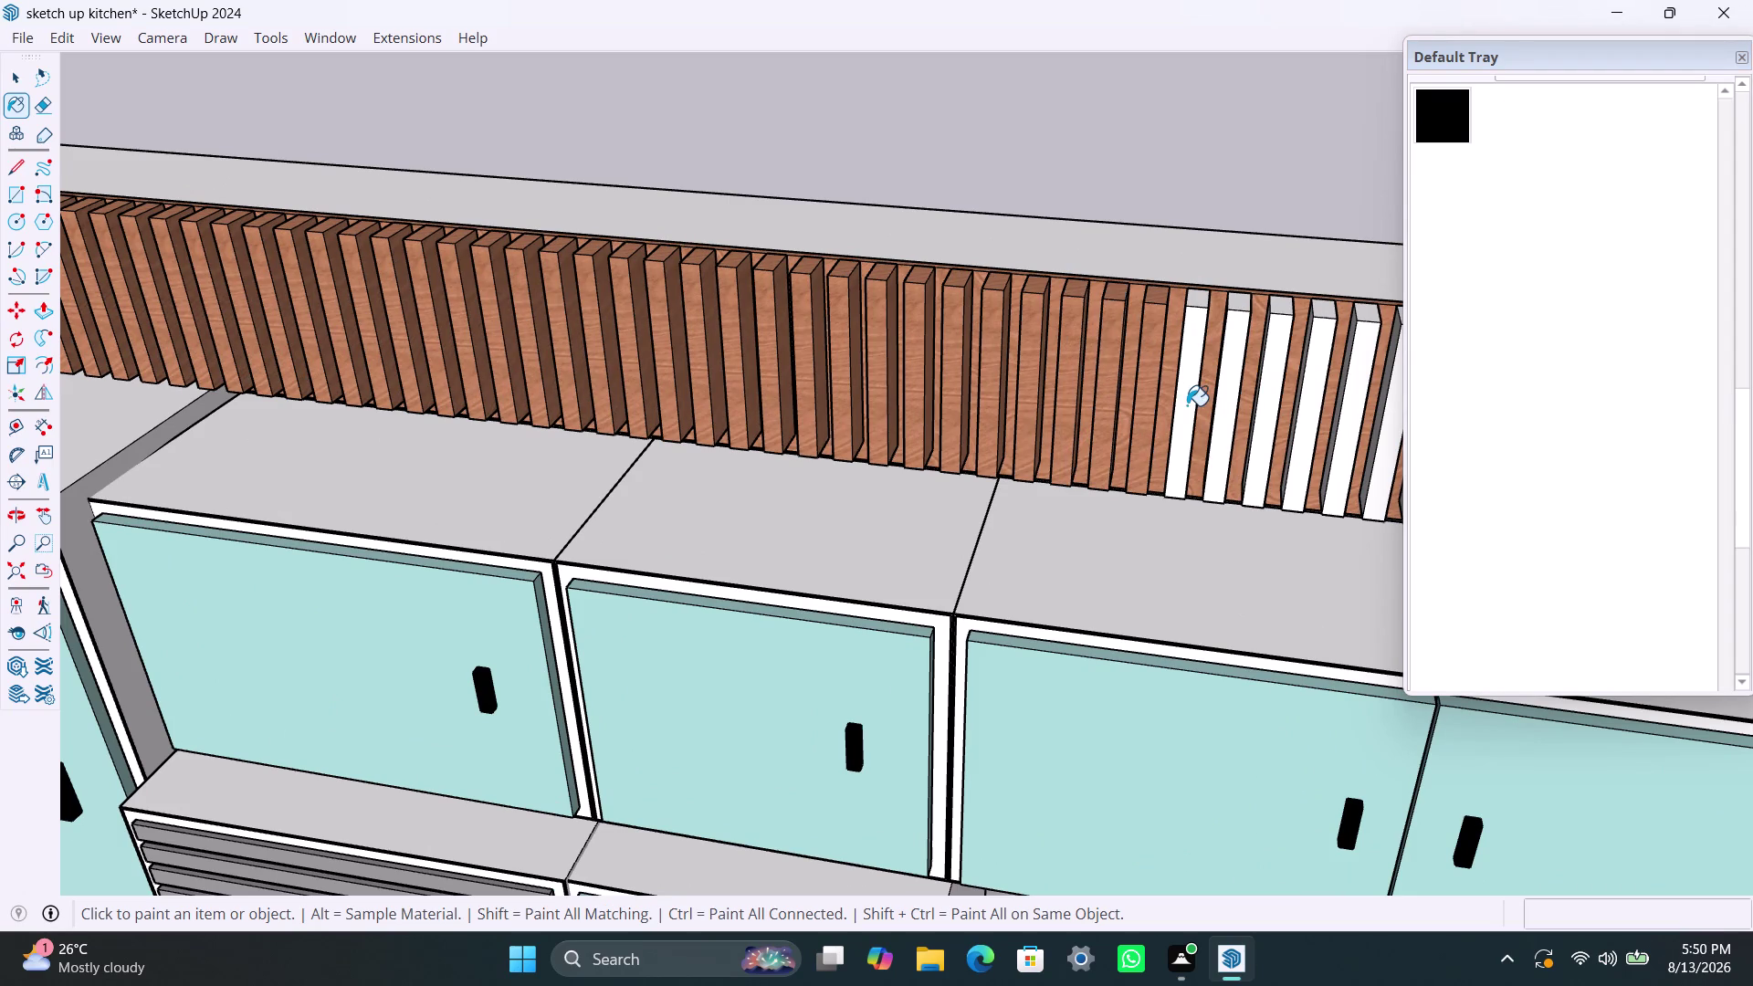
click(1187, 405)
click(1229, 409)
click(1259, 412)
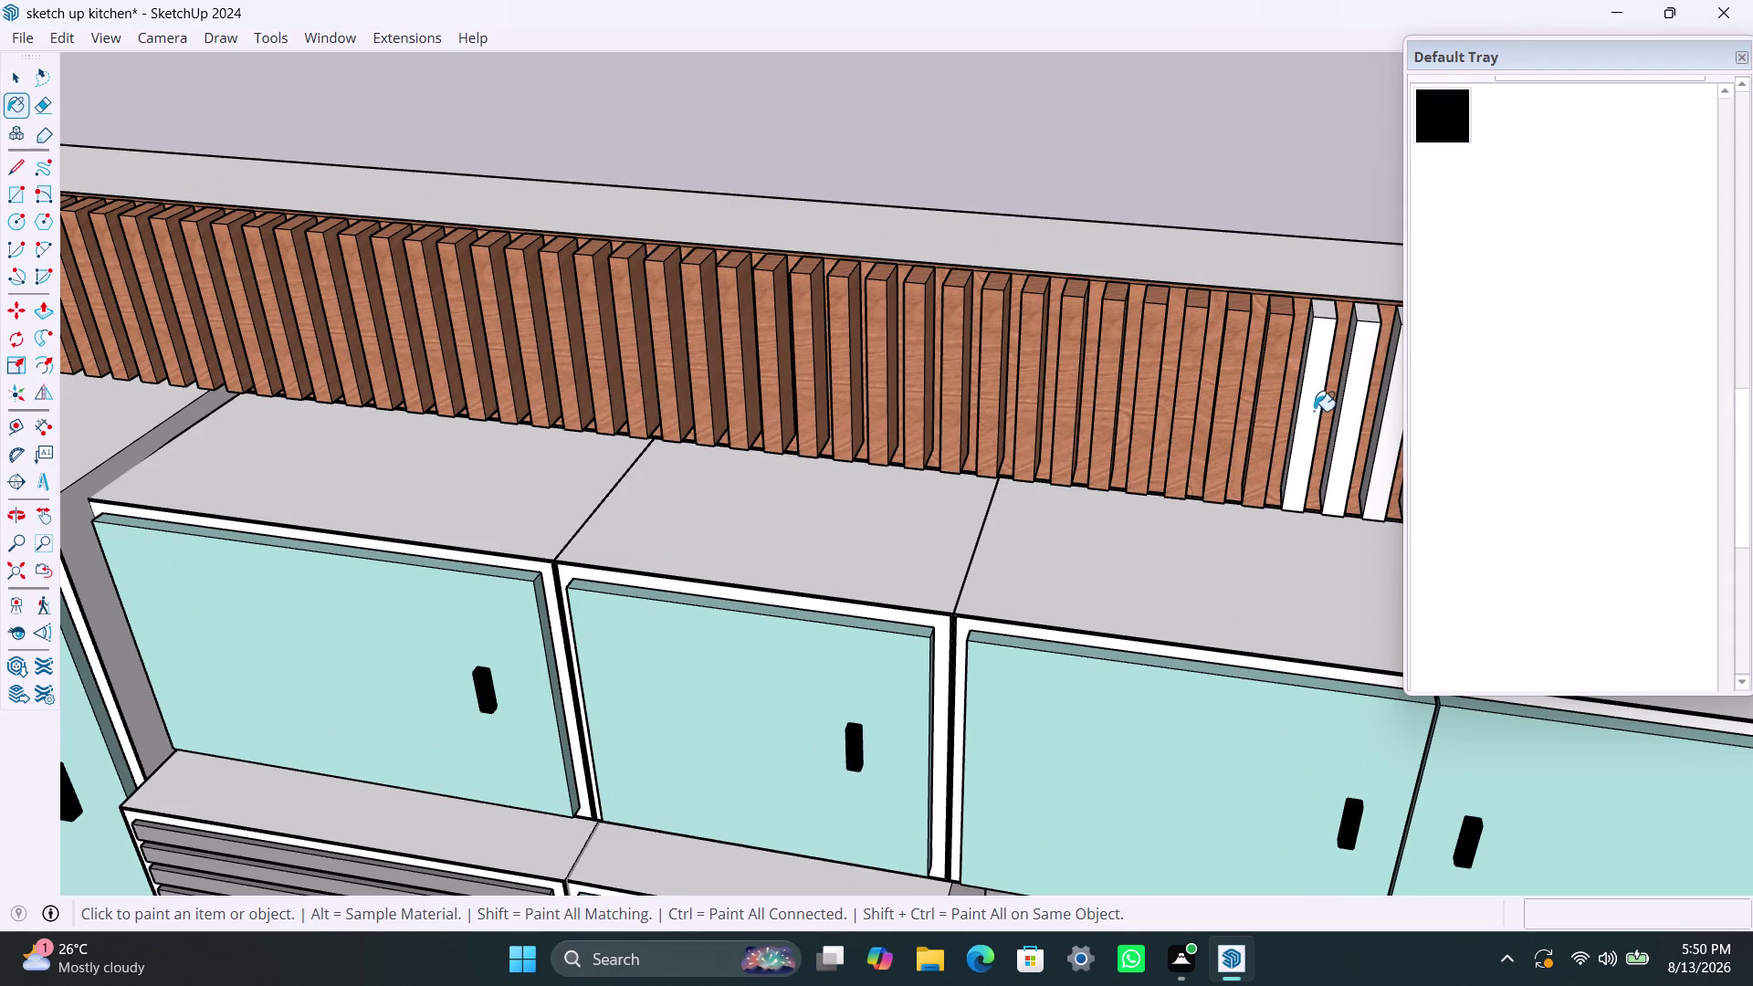
click(1314, 411)
click(1354, 422)
scroll(down, 3)
middle_drag(1161, 432, 839, 432)
scroll(up, 3)
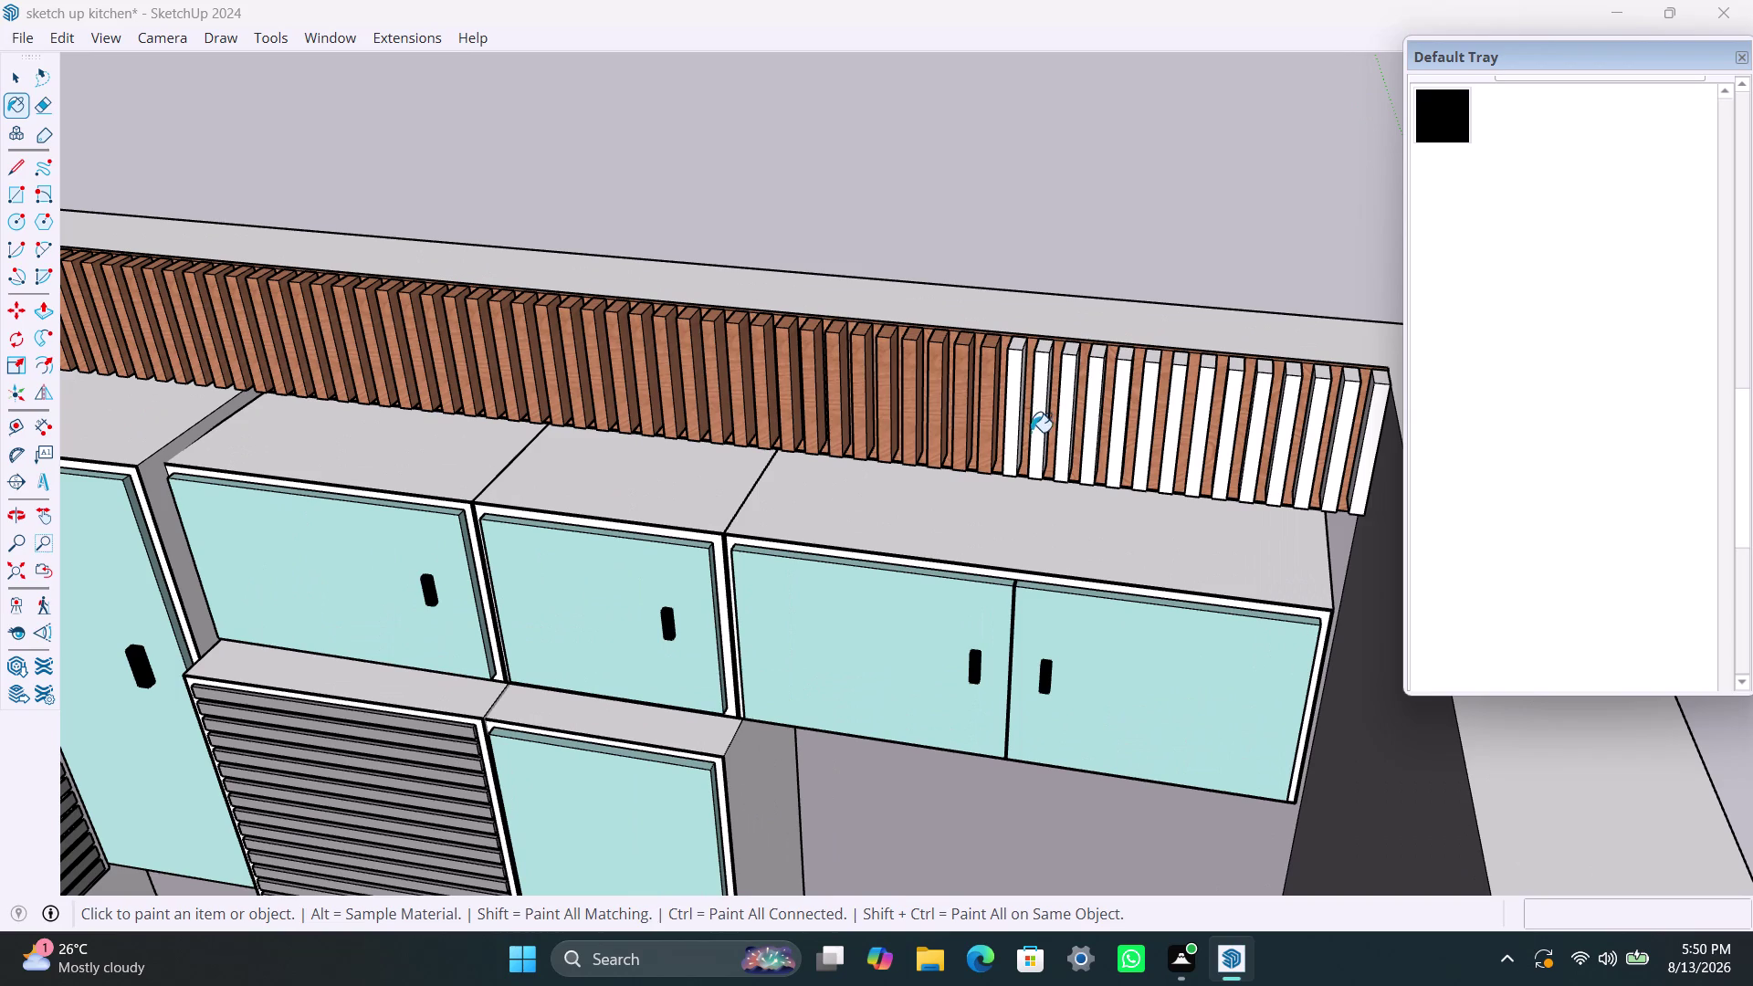
Paint nine more white slats toward the wall's right end with wood.
click(1006, 416)
click(1041, 405)
click(1067, 409)
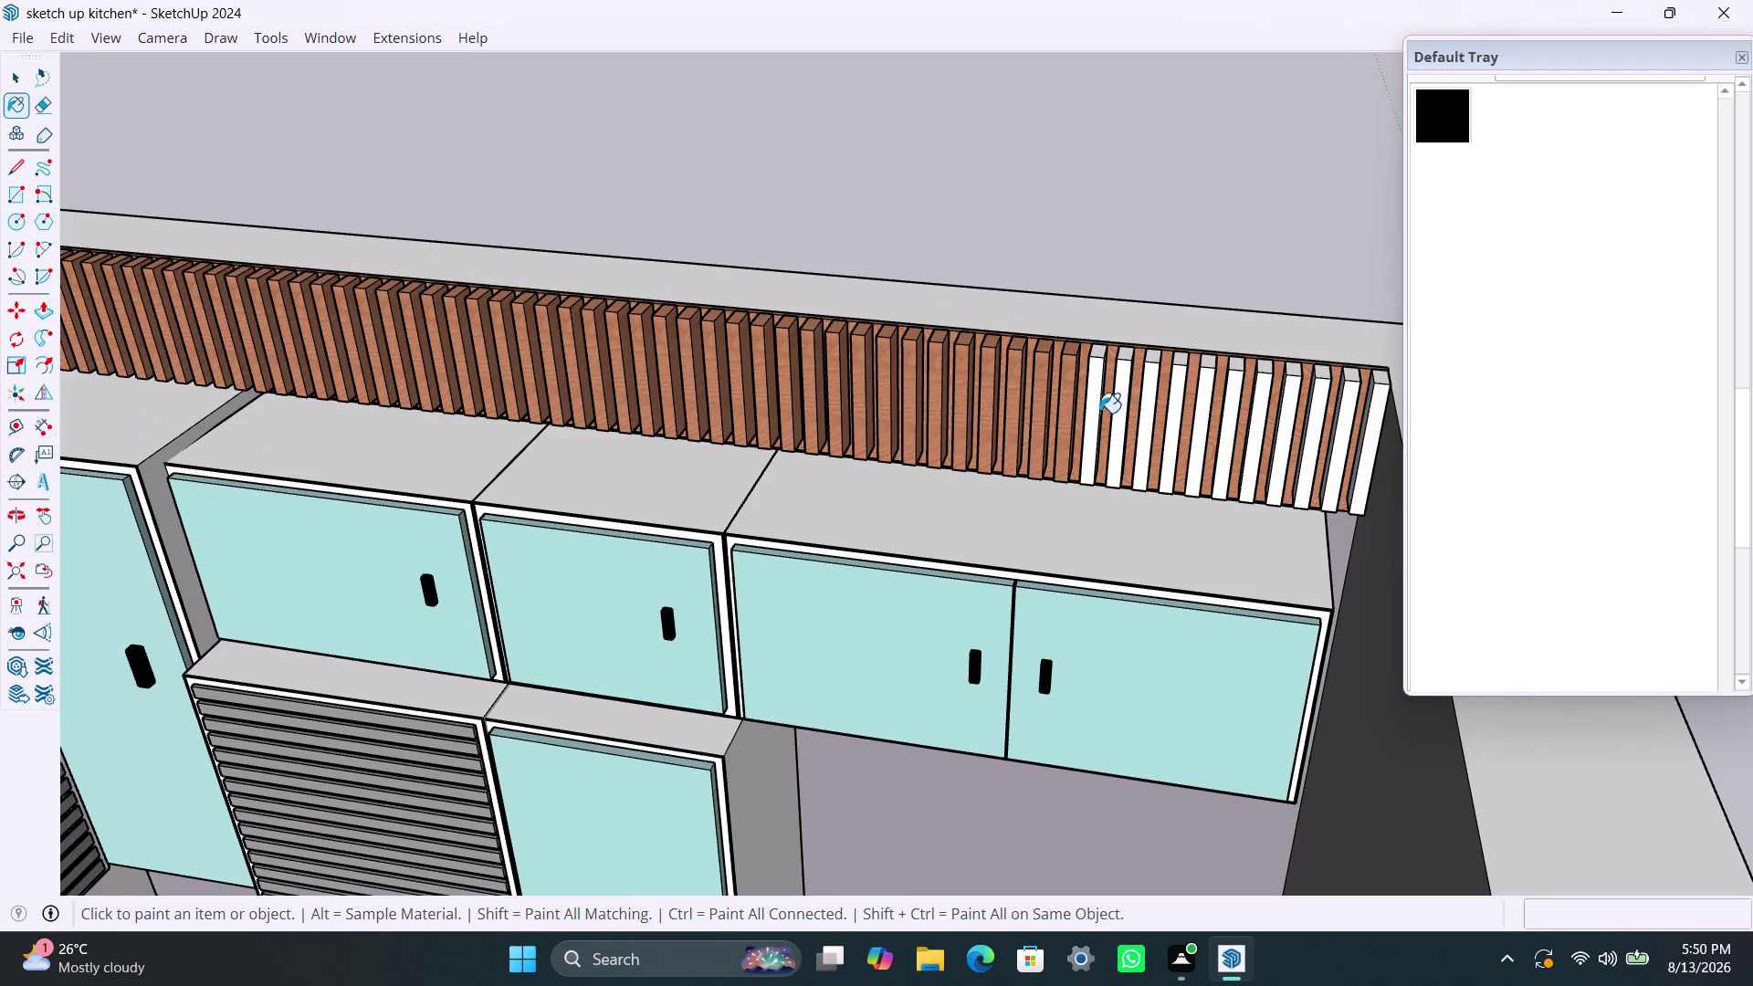
click(1095, 414)
click(1113, 421)
click(1151, 422)
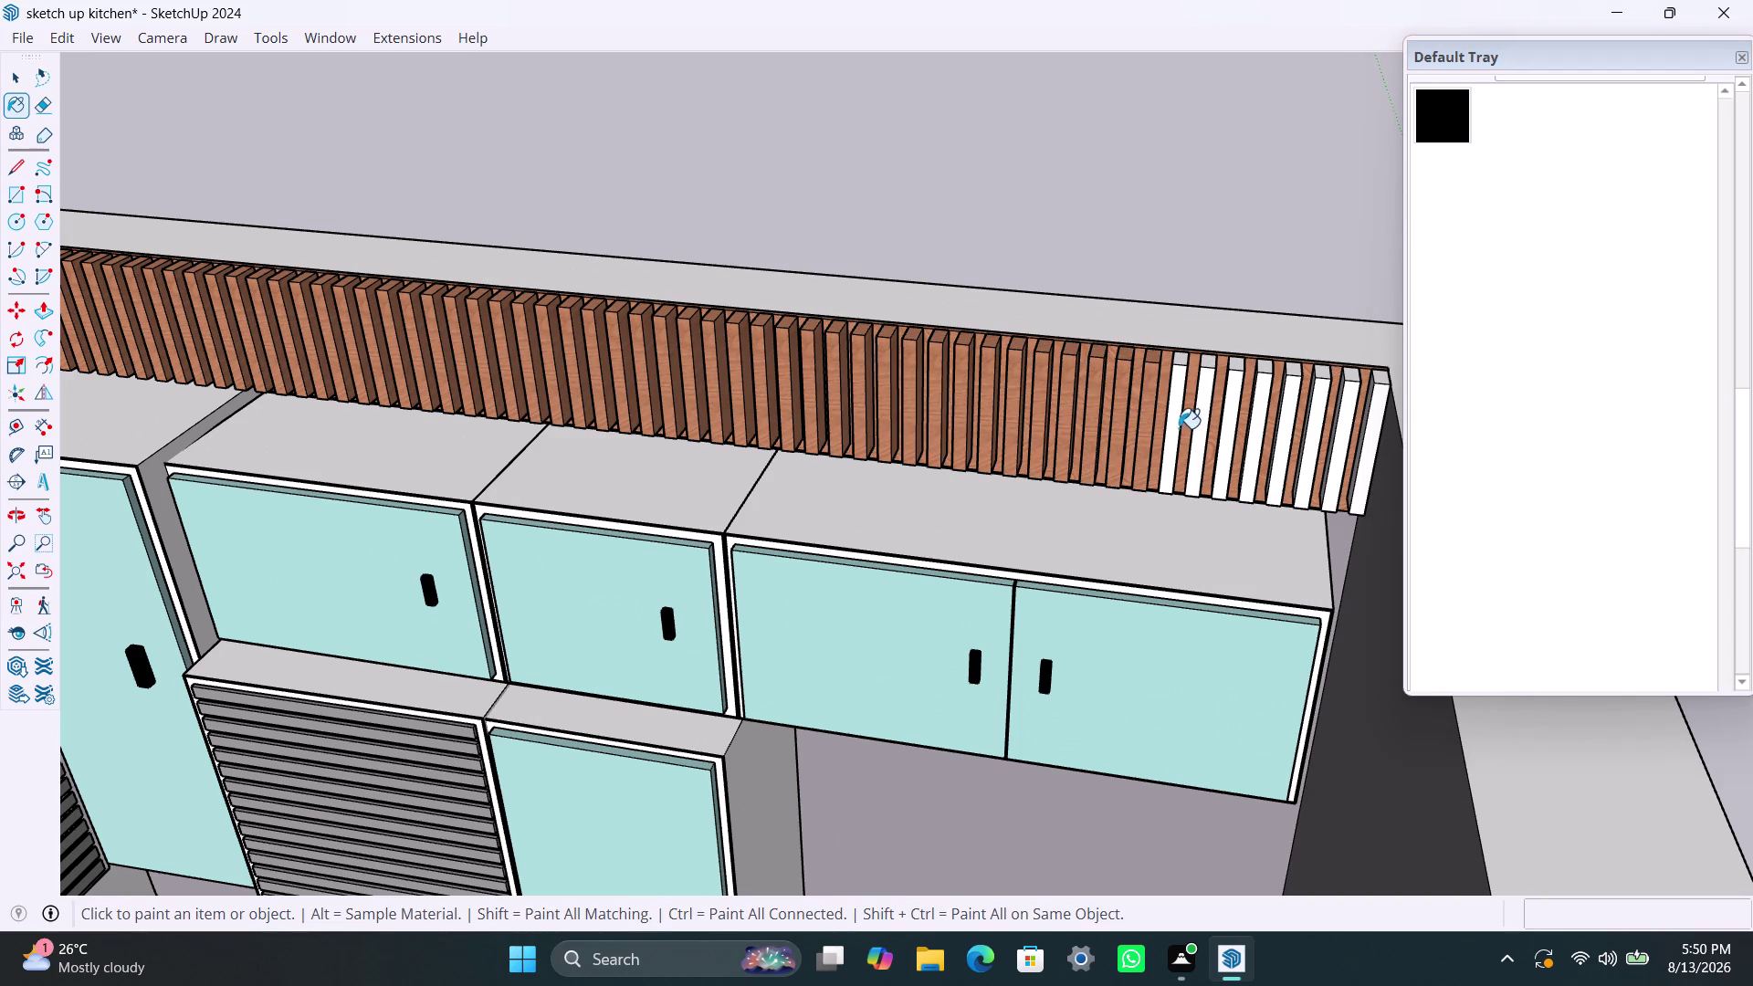
click(1178, 425)
click(1206, 429)
click(1226, 430)
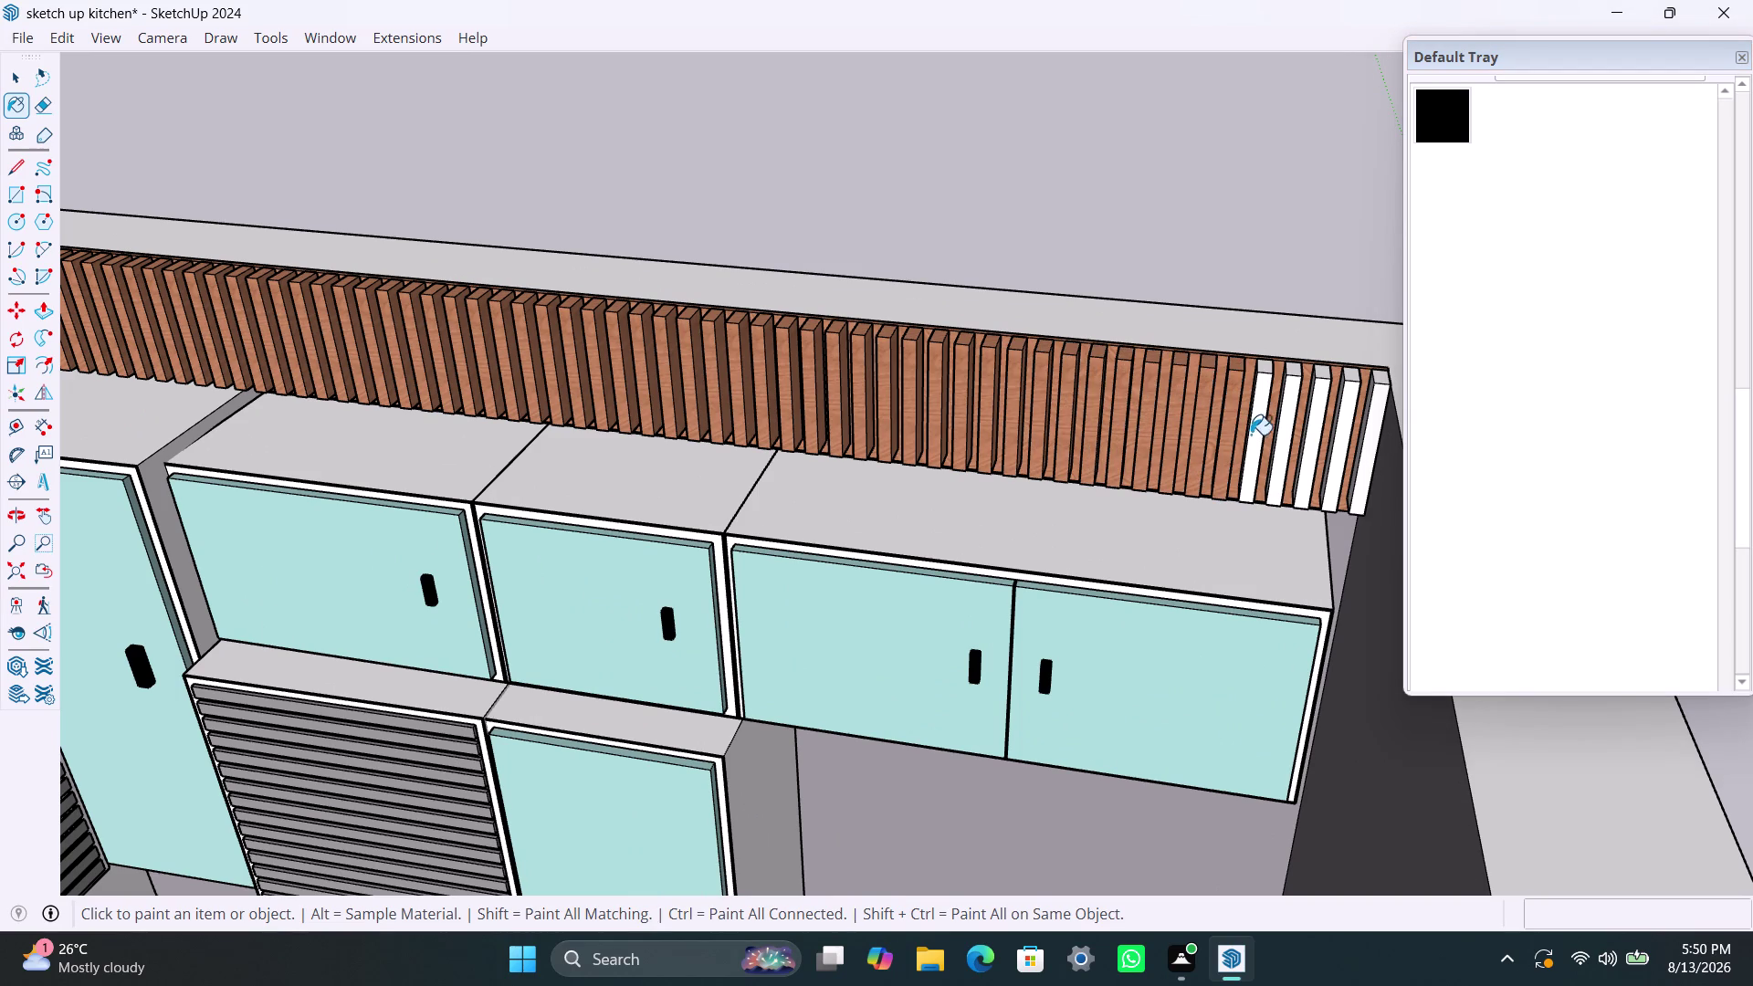
Paint the last five white slats at the back wall's end with wood.
click(1254, 433)
click(1283, 437)
click(1309, 440)
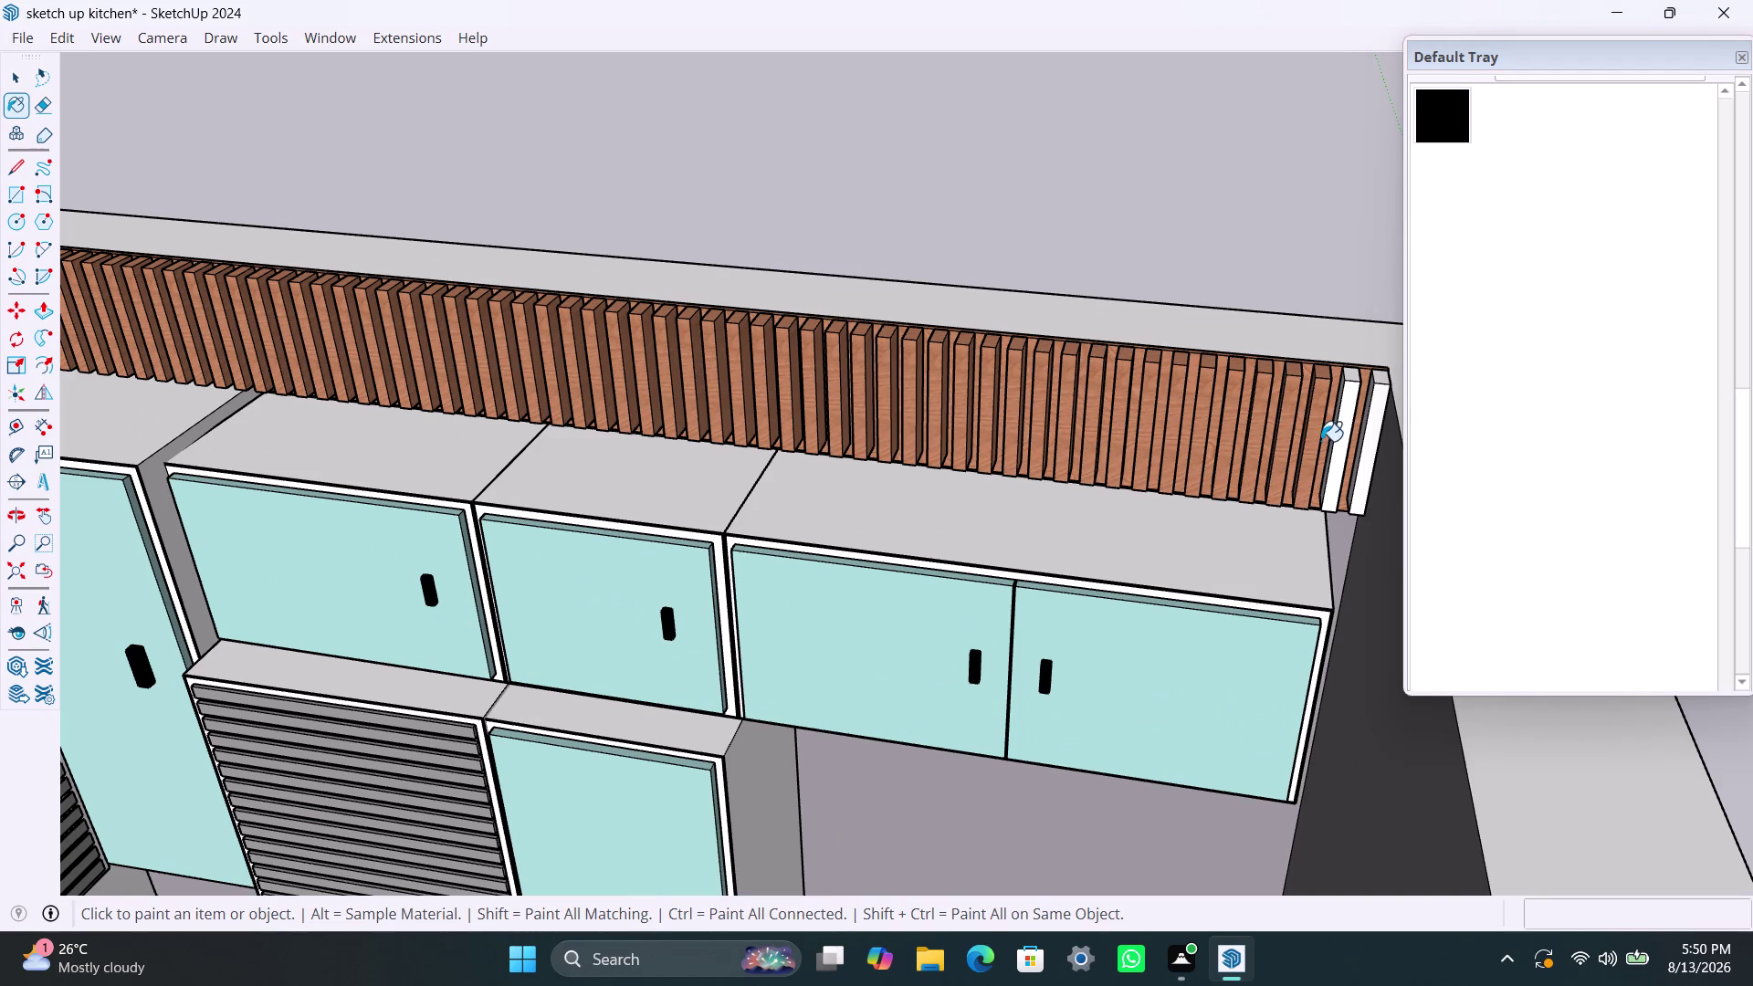
click(1342, 443)
click(1366, 458)
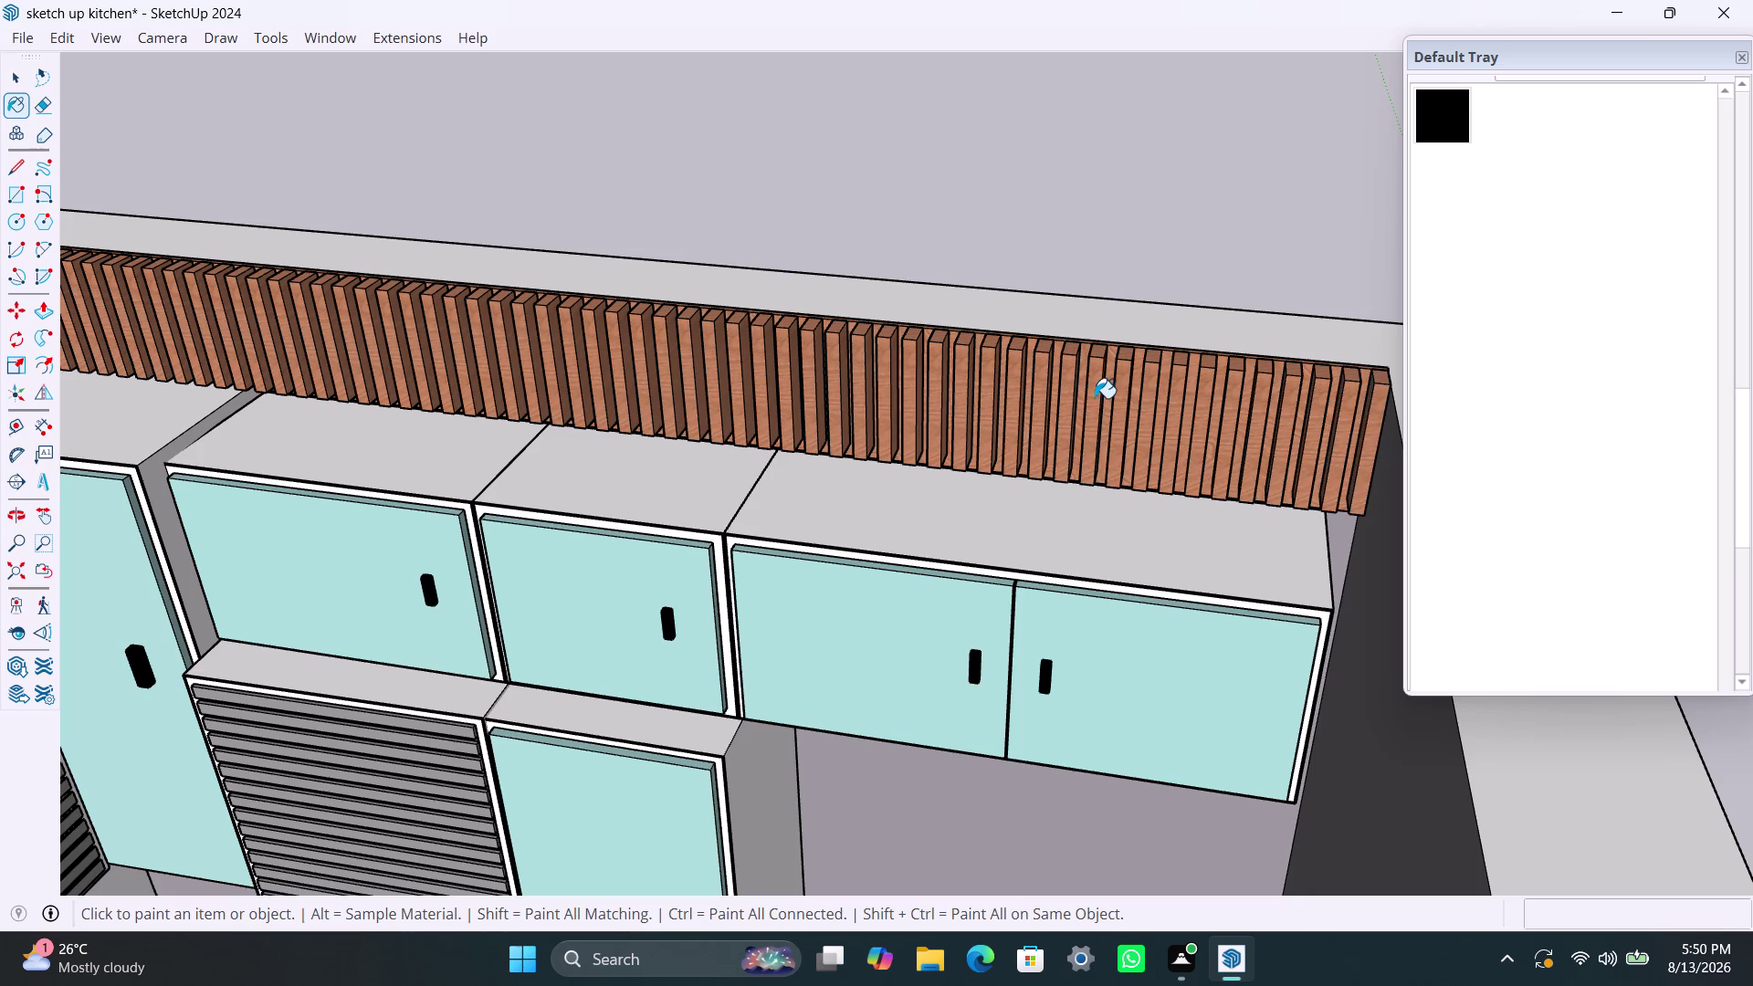
scroll(down, 3)
middle_drag(1109, 415, 477, 418)
scroll(up, 3)
scroll(up, 3)
scroll(down, 3)
scroll(down, 3)
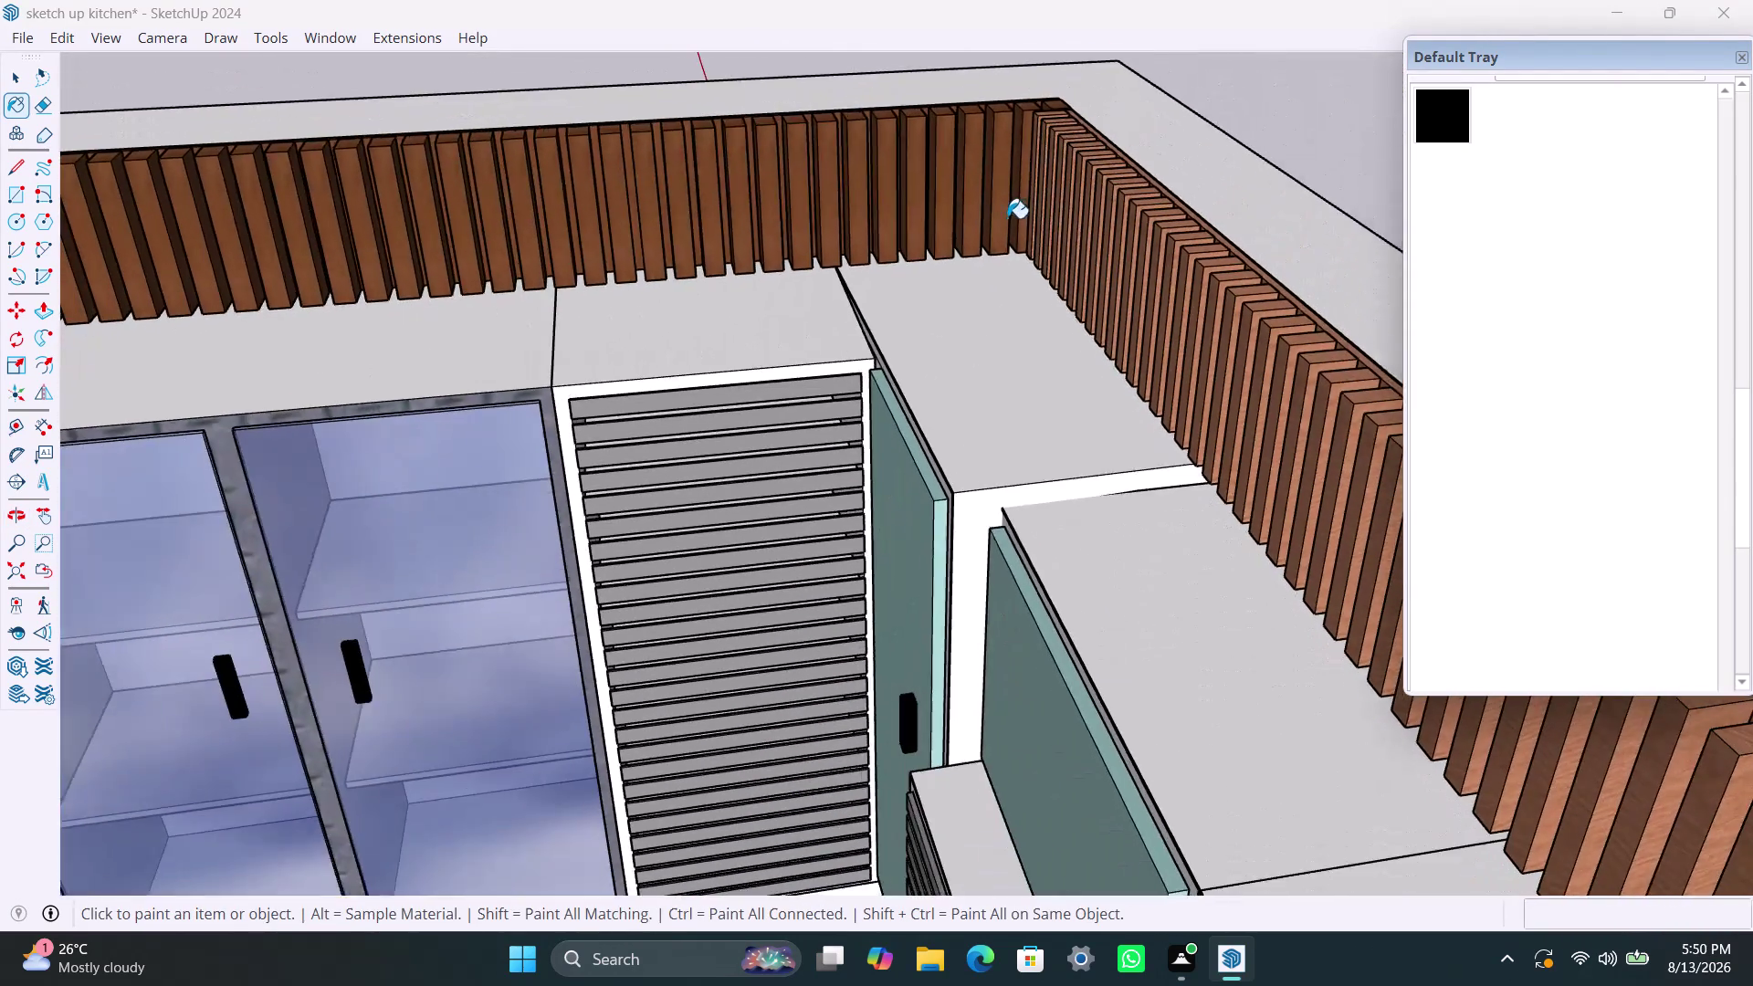
Paint alternate corner slats in the lighter wood, between the dark ones.
middle_drag(1013, 217, 993, 432)
scroll(up, 3)
scroll(up, 3)
scroll(up, 3)
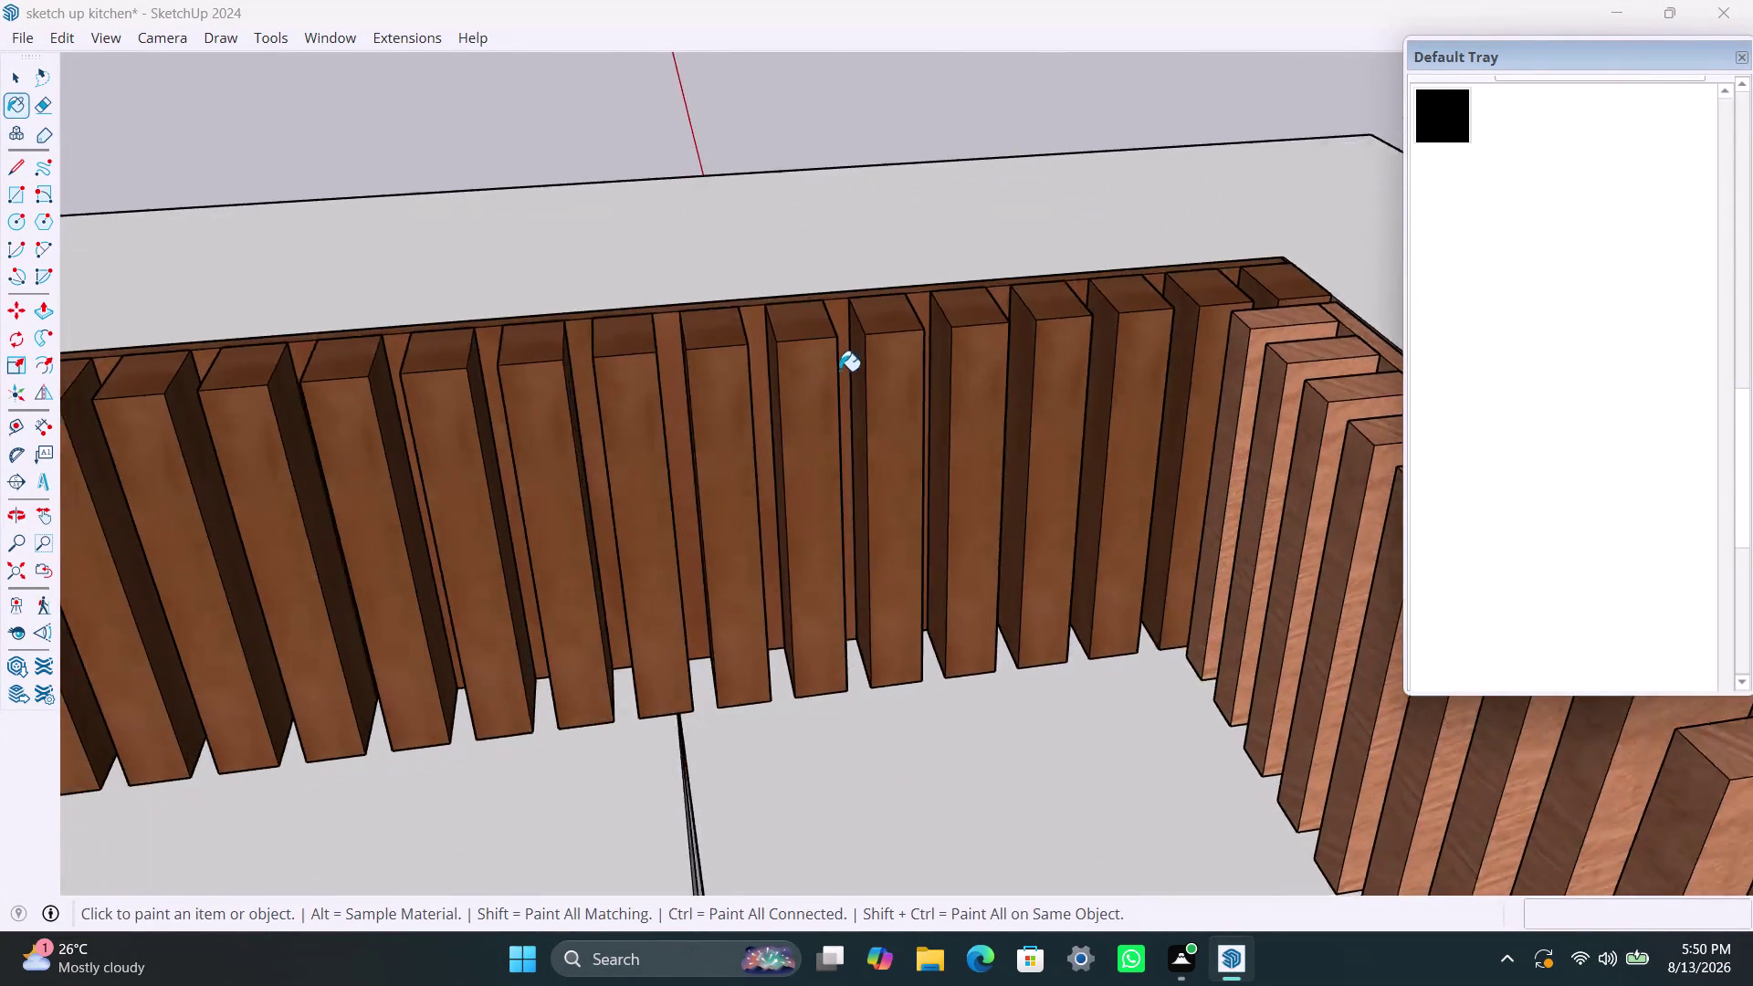
scroll(up, 3)
click(841, 274)
click(933, 368)
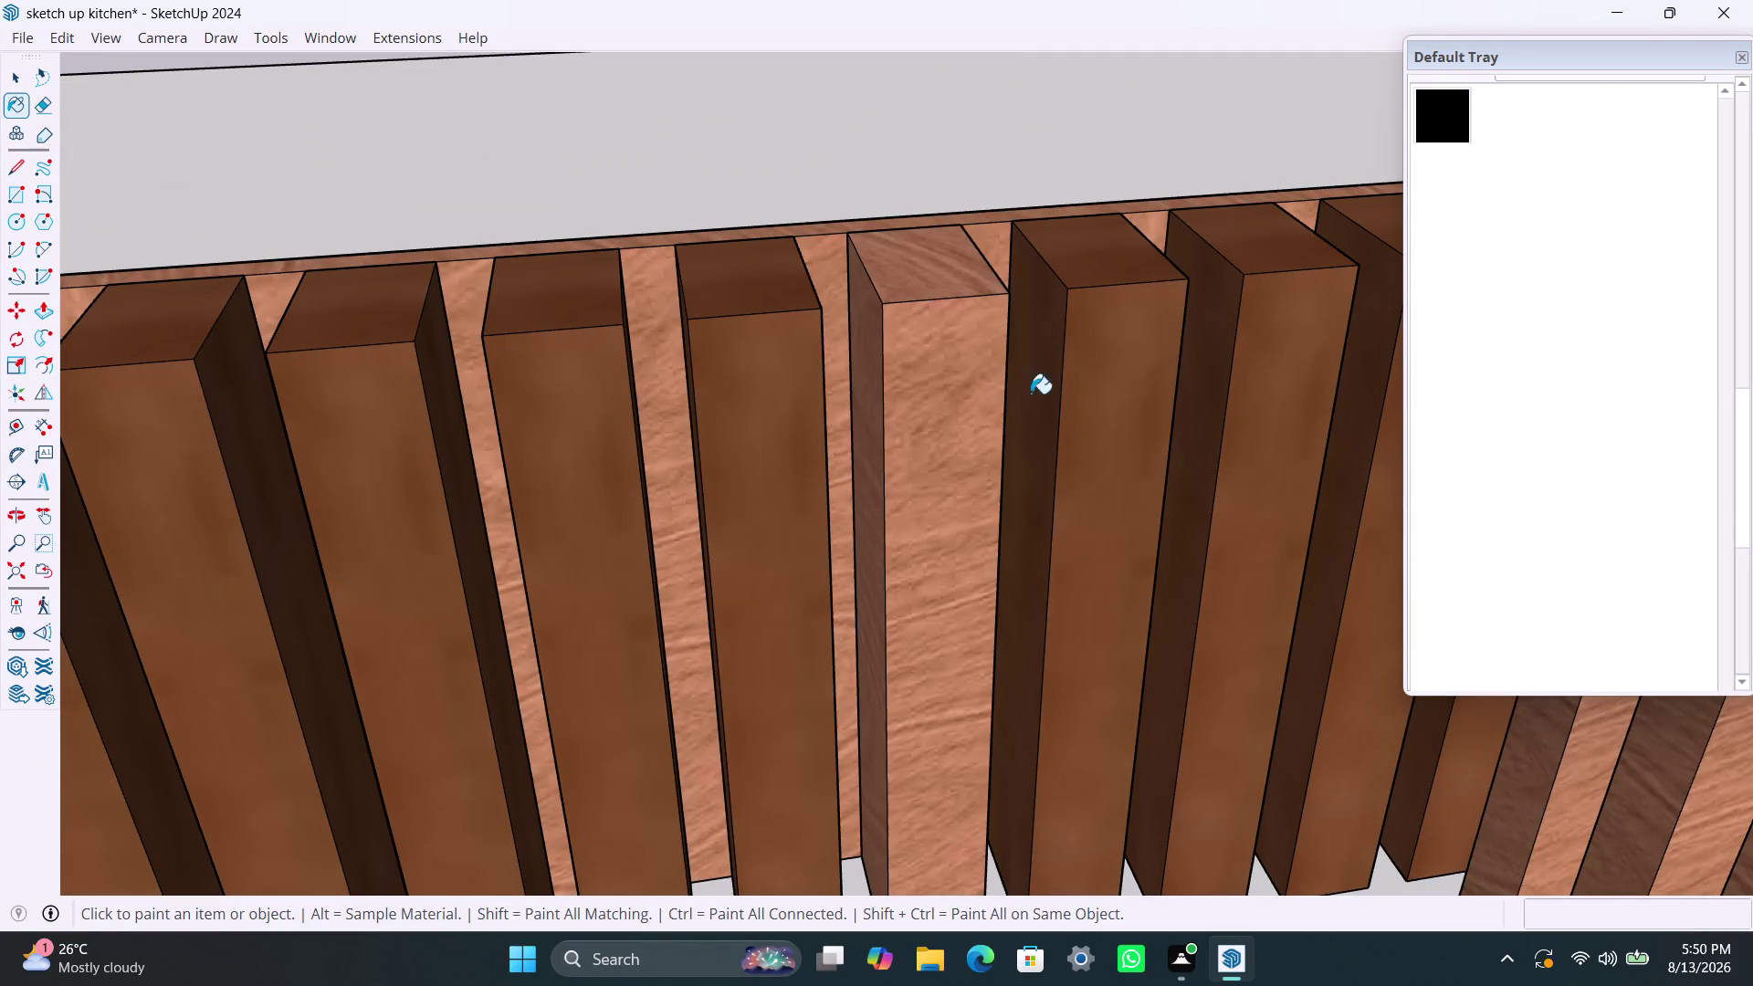
click(1090, 393)
click(1244, 414)
scroll(down, 3)
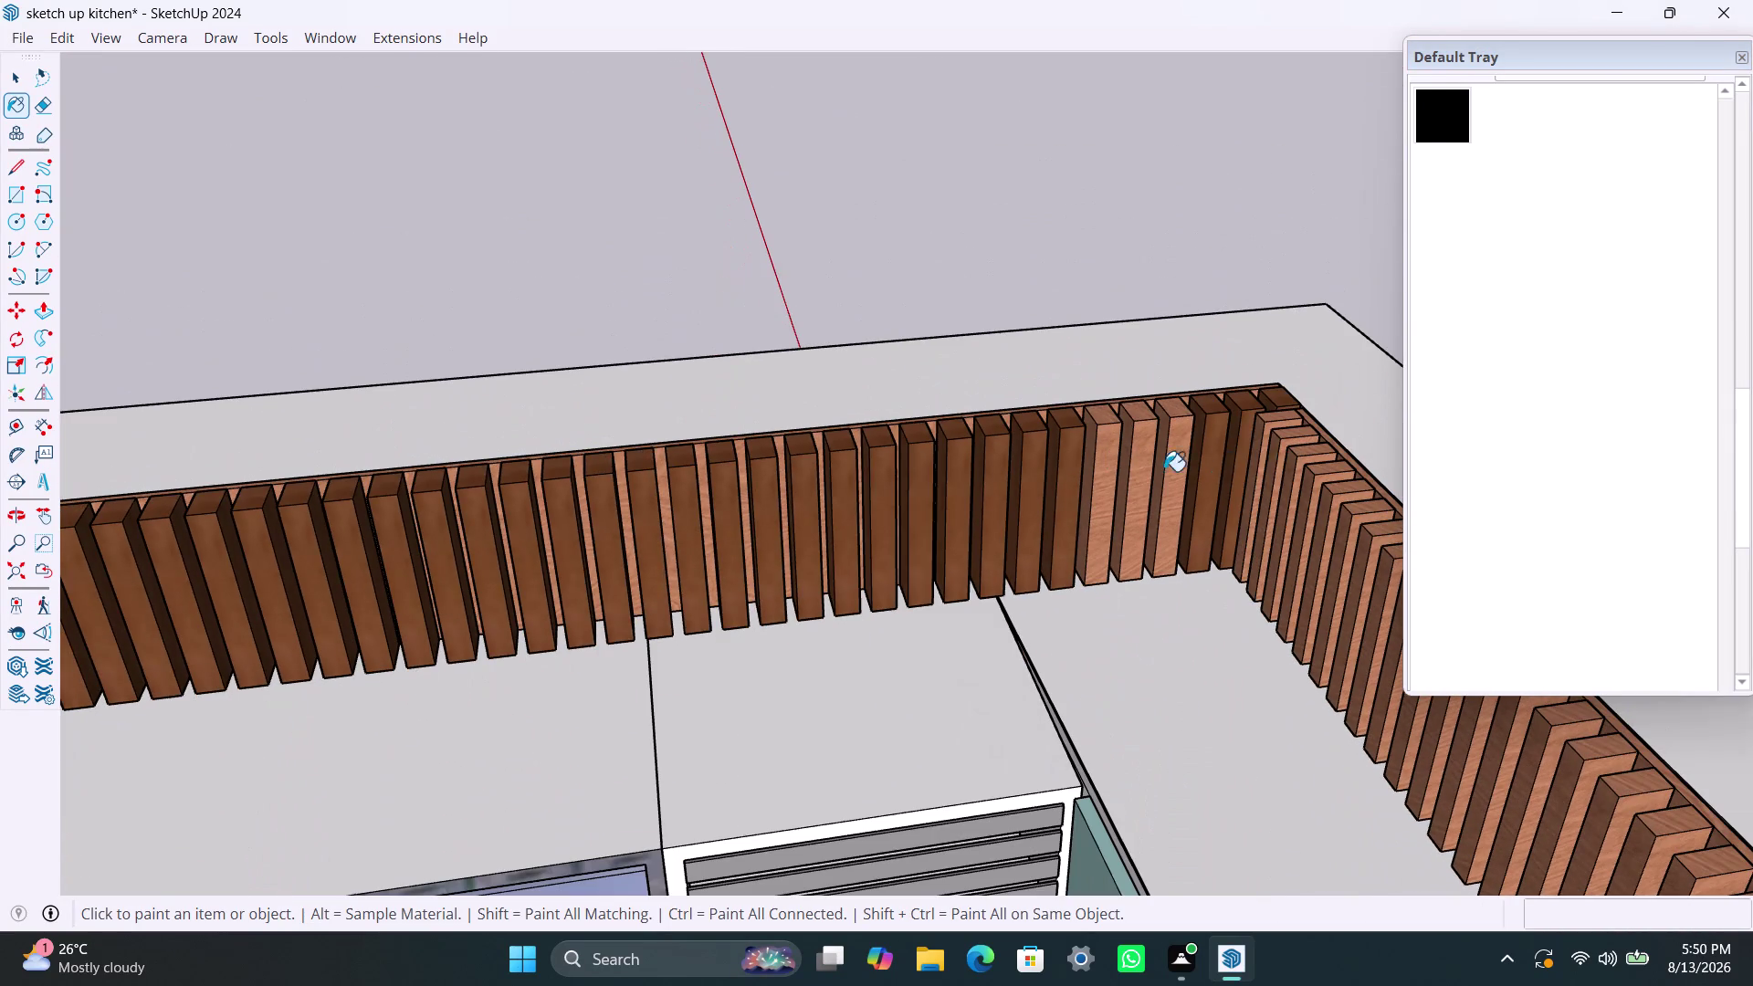
click(1234, 446)
click(1038, 462)
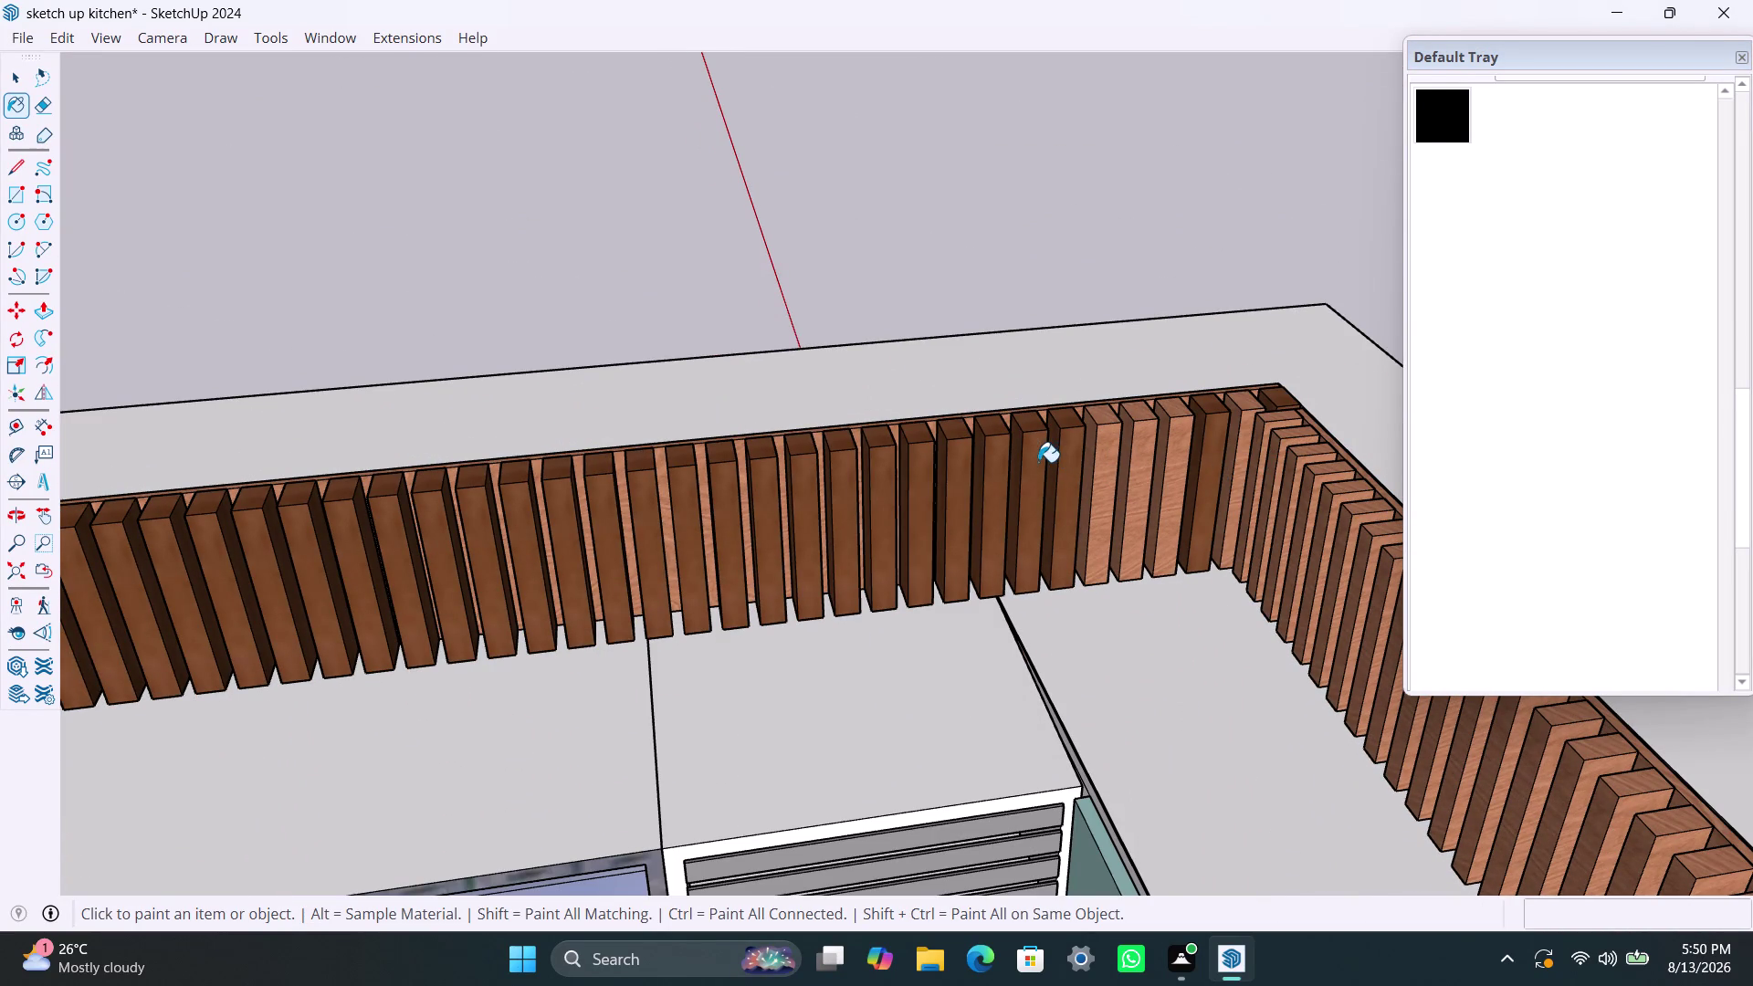
Repaint every other back-wall slat in the lighter wood.
click(950, 479)
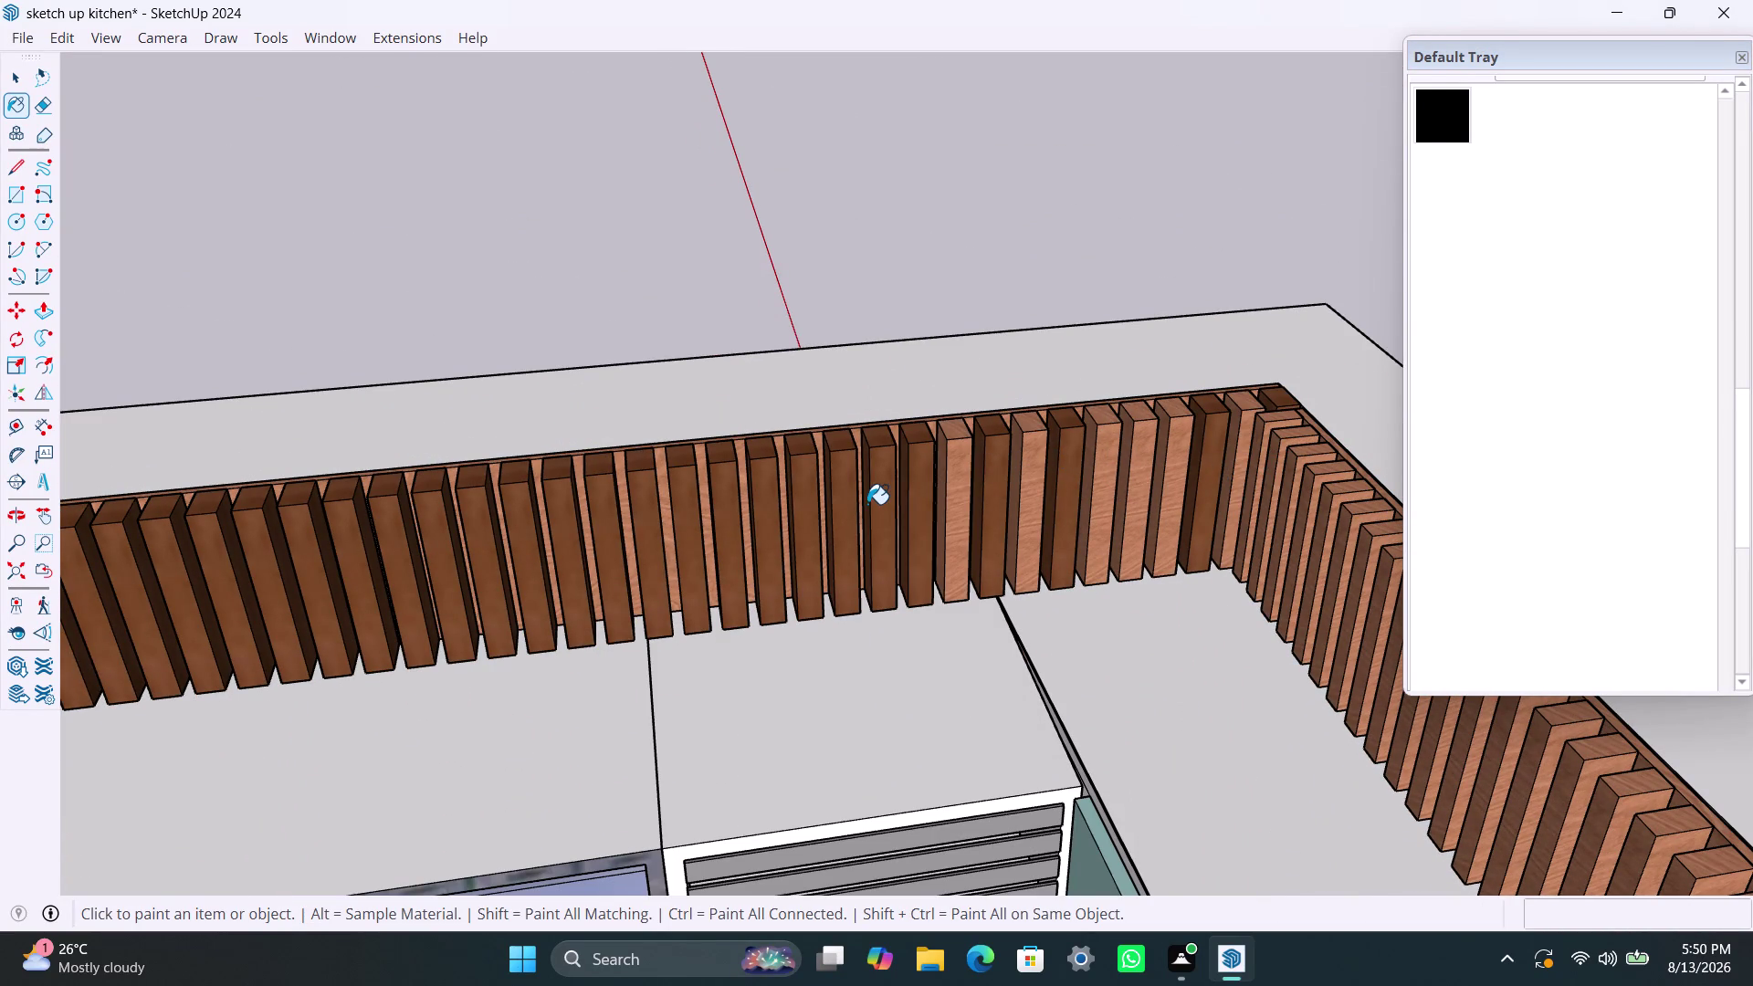
click(872, 501)
click(798, 505)
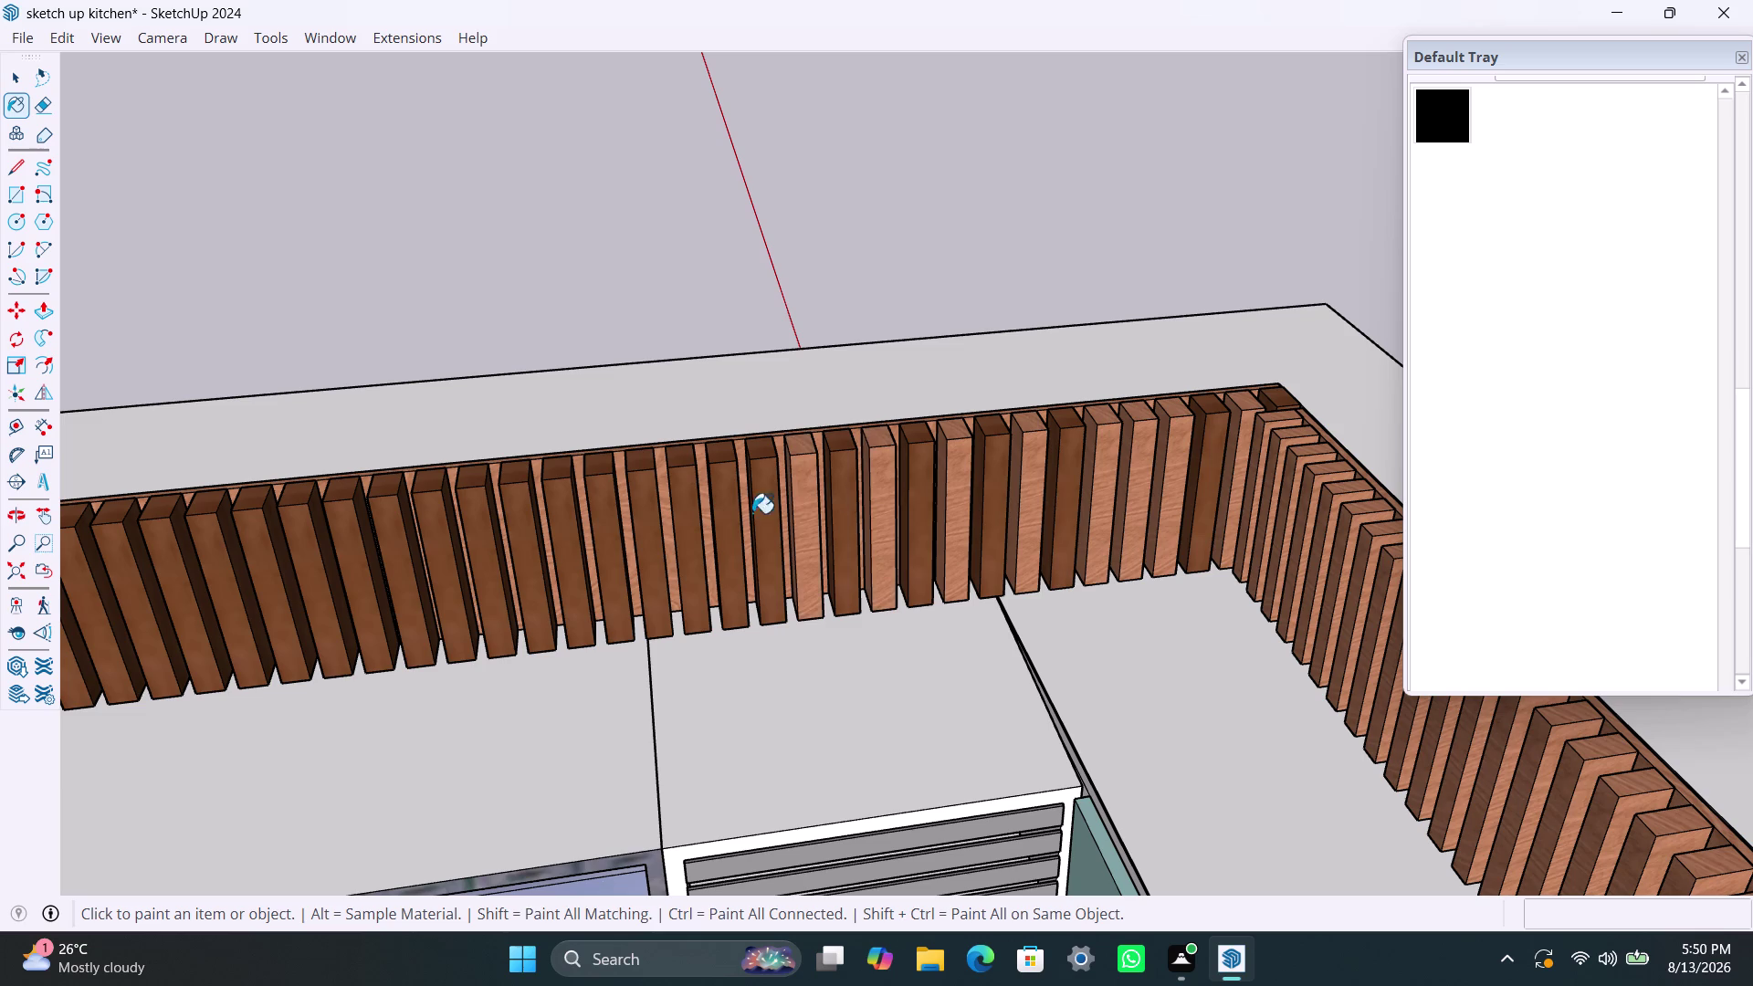
click(718, 514)
click(640, 522)
click(543, 526)
scroll(down, 3)
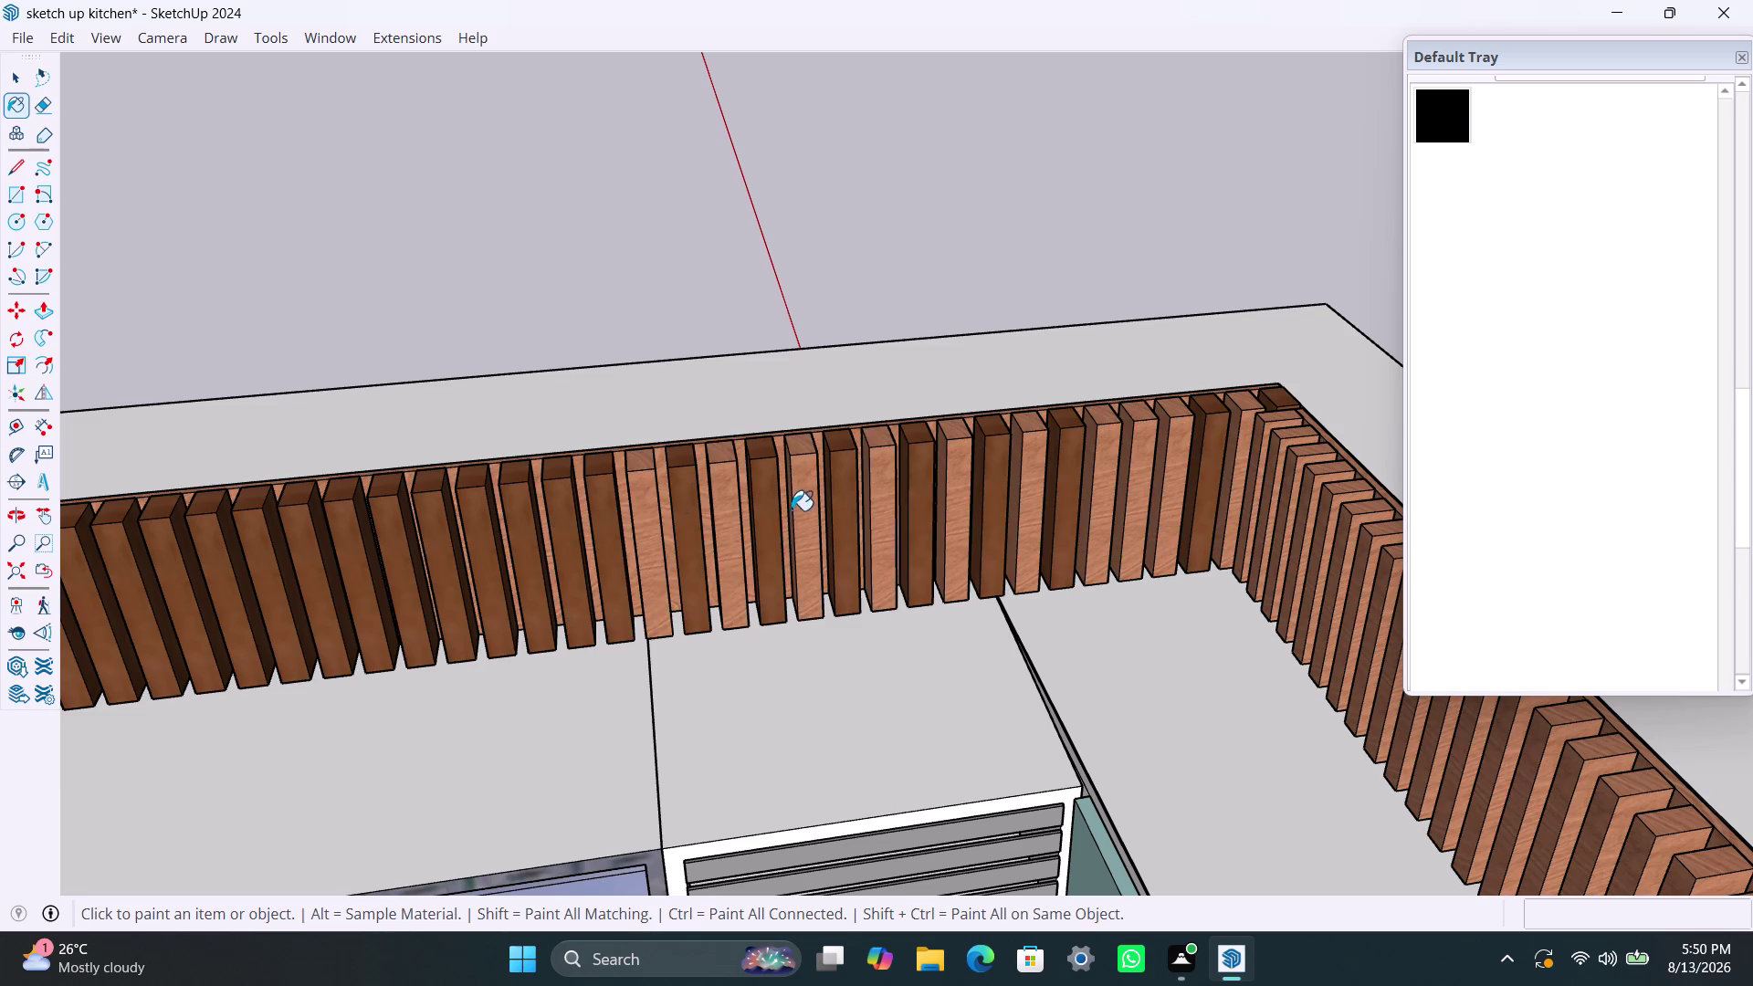
scroll(down, 3)
scroll(down, 3)
scroll(up, 3)
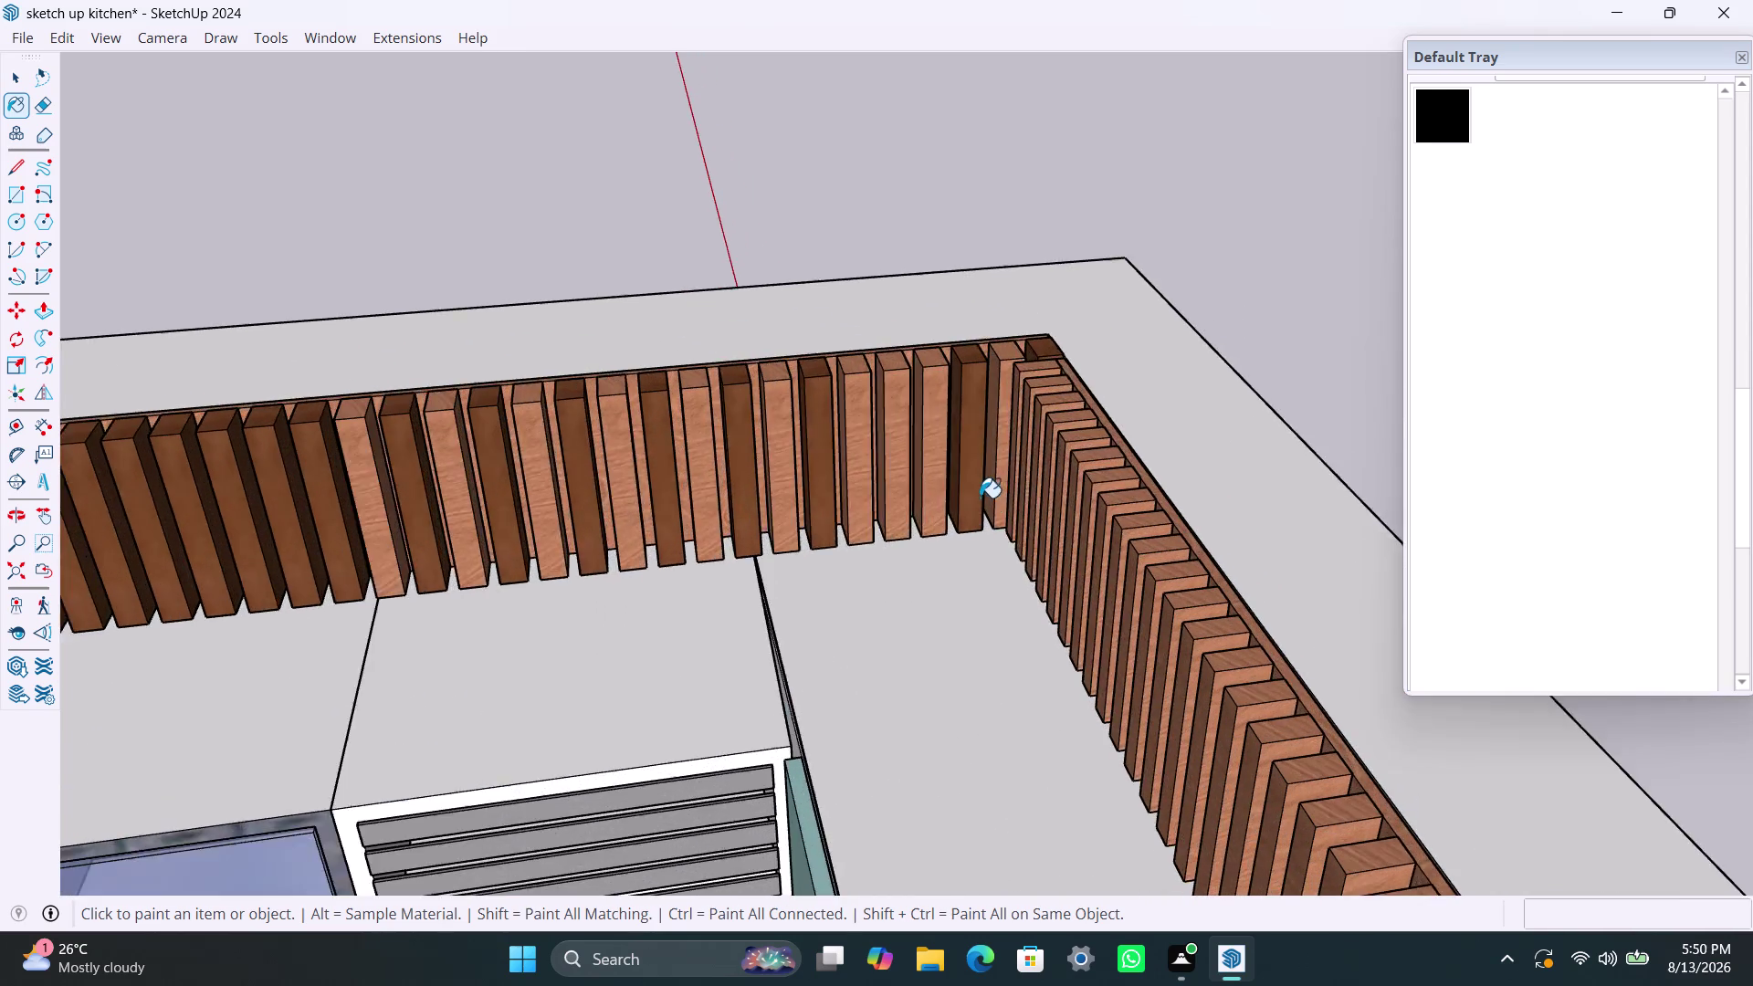
scroll(up, 3)
Continue the lighter alternate slats from the corner to the wall's far end.
click(958, 484)
click(694, 467)
click(502, 497)
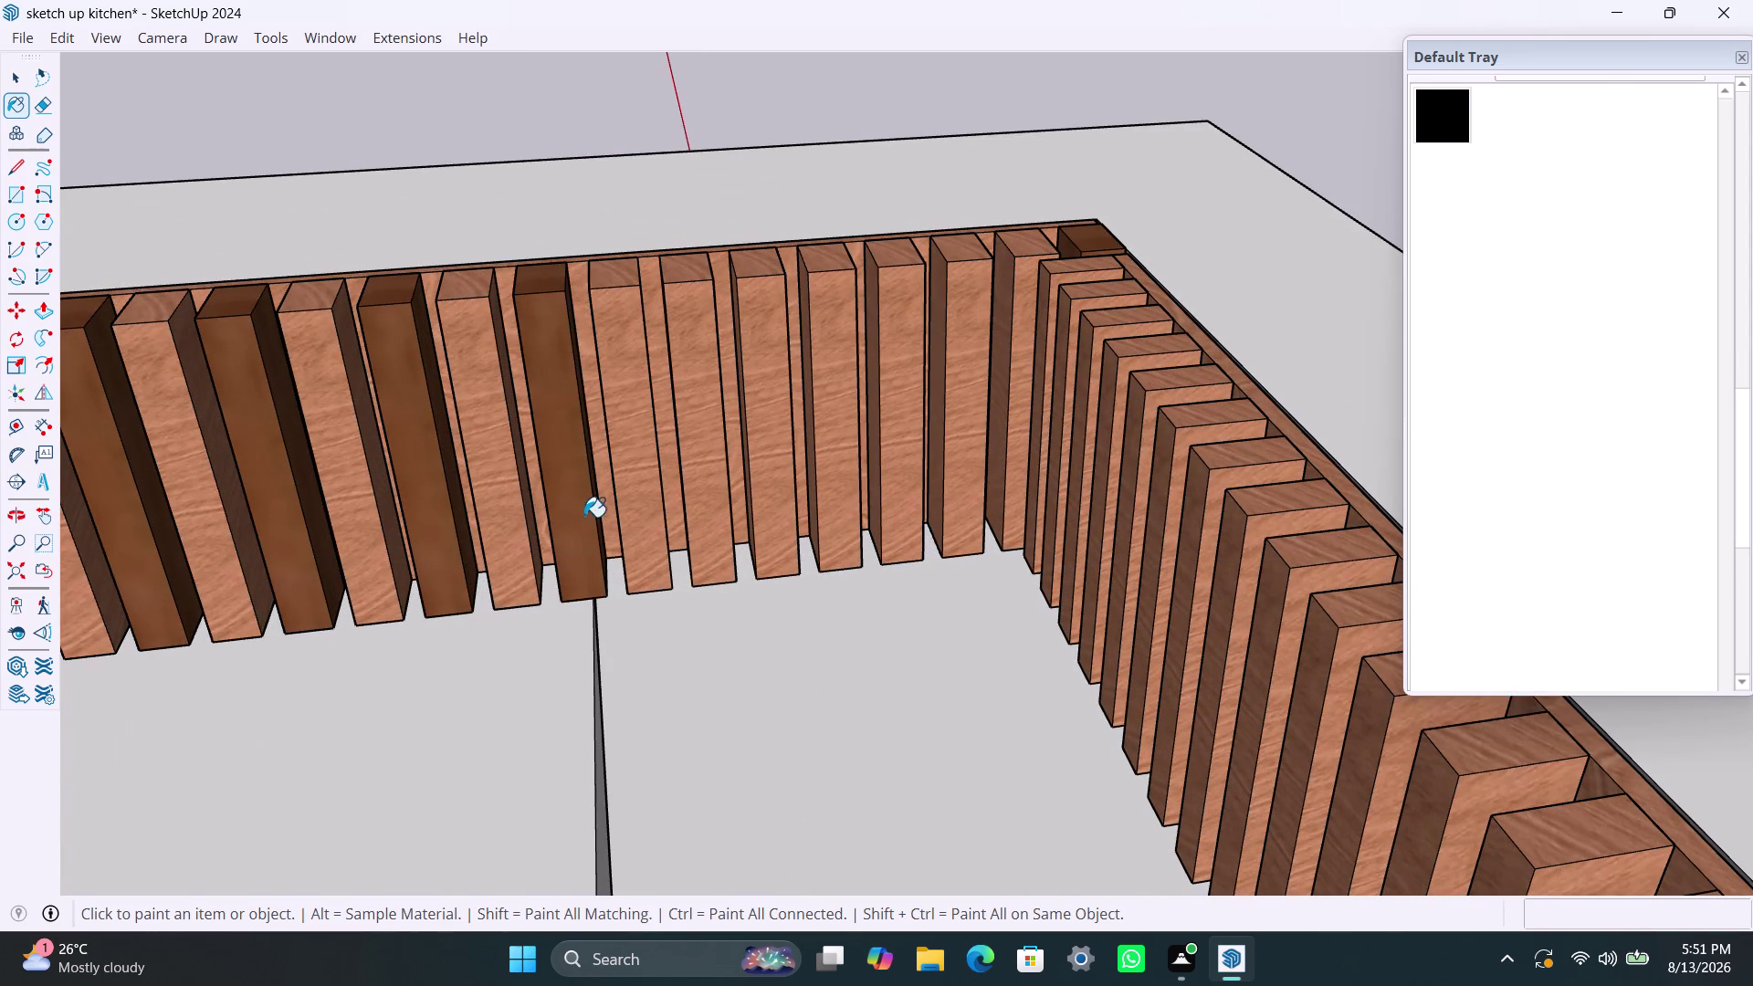
click(545, 497)
click(420, 510)
click(286, 522)
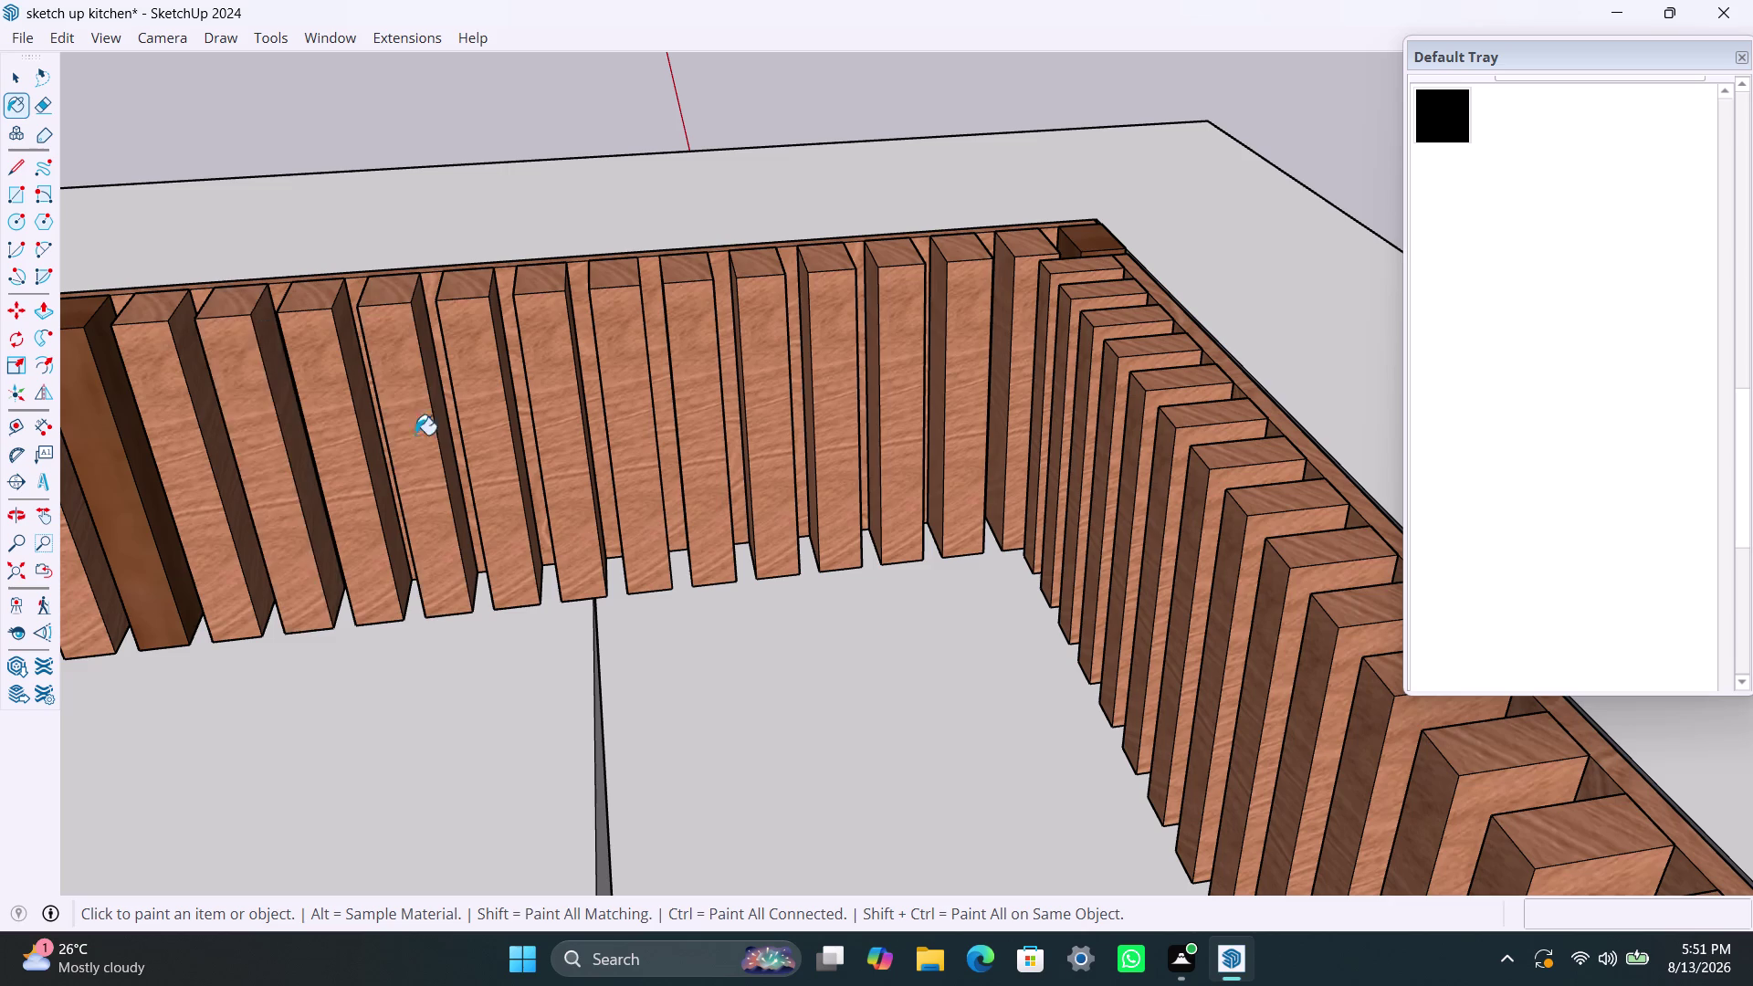
scroll(down, 3)
scroll(up, 3)
scroll(up, 3)
click(324, 448)
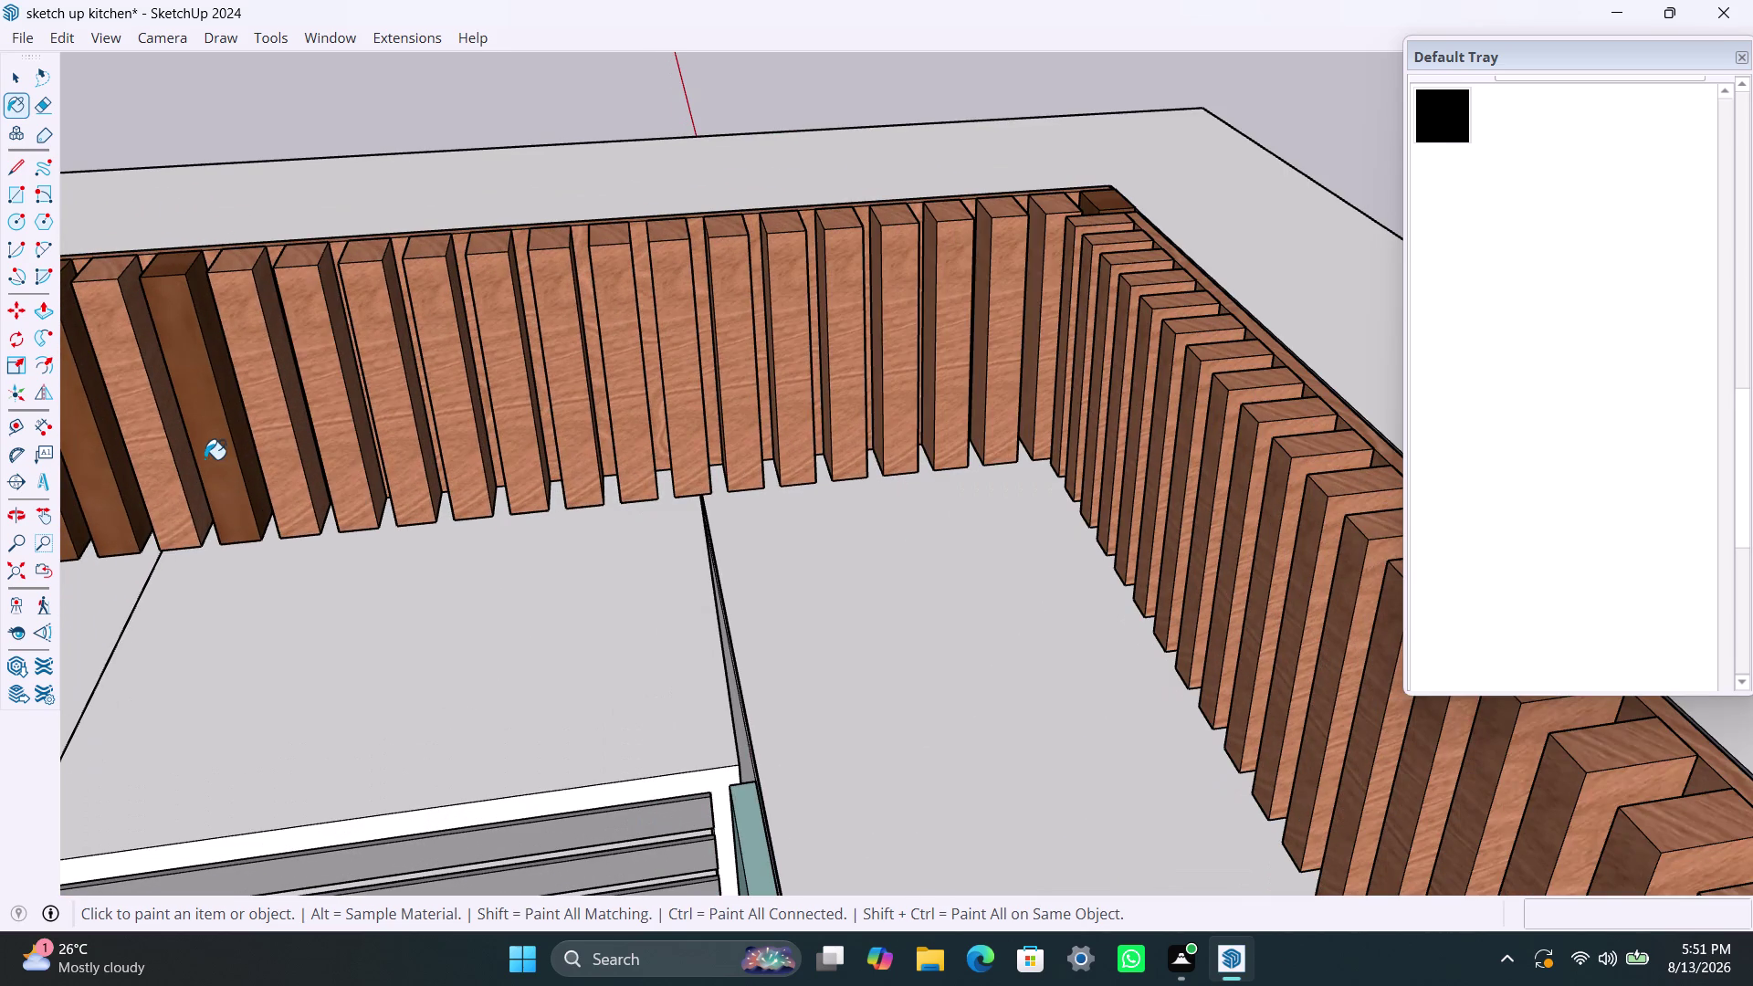
click(205, 459)
scroll(down, 3)
Lighten the next four alternate slats along the back-wall run.
middle_drag(410, 418, 655, 411)
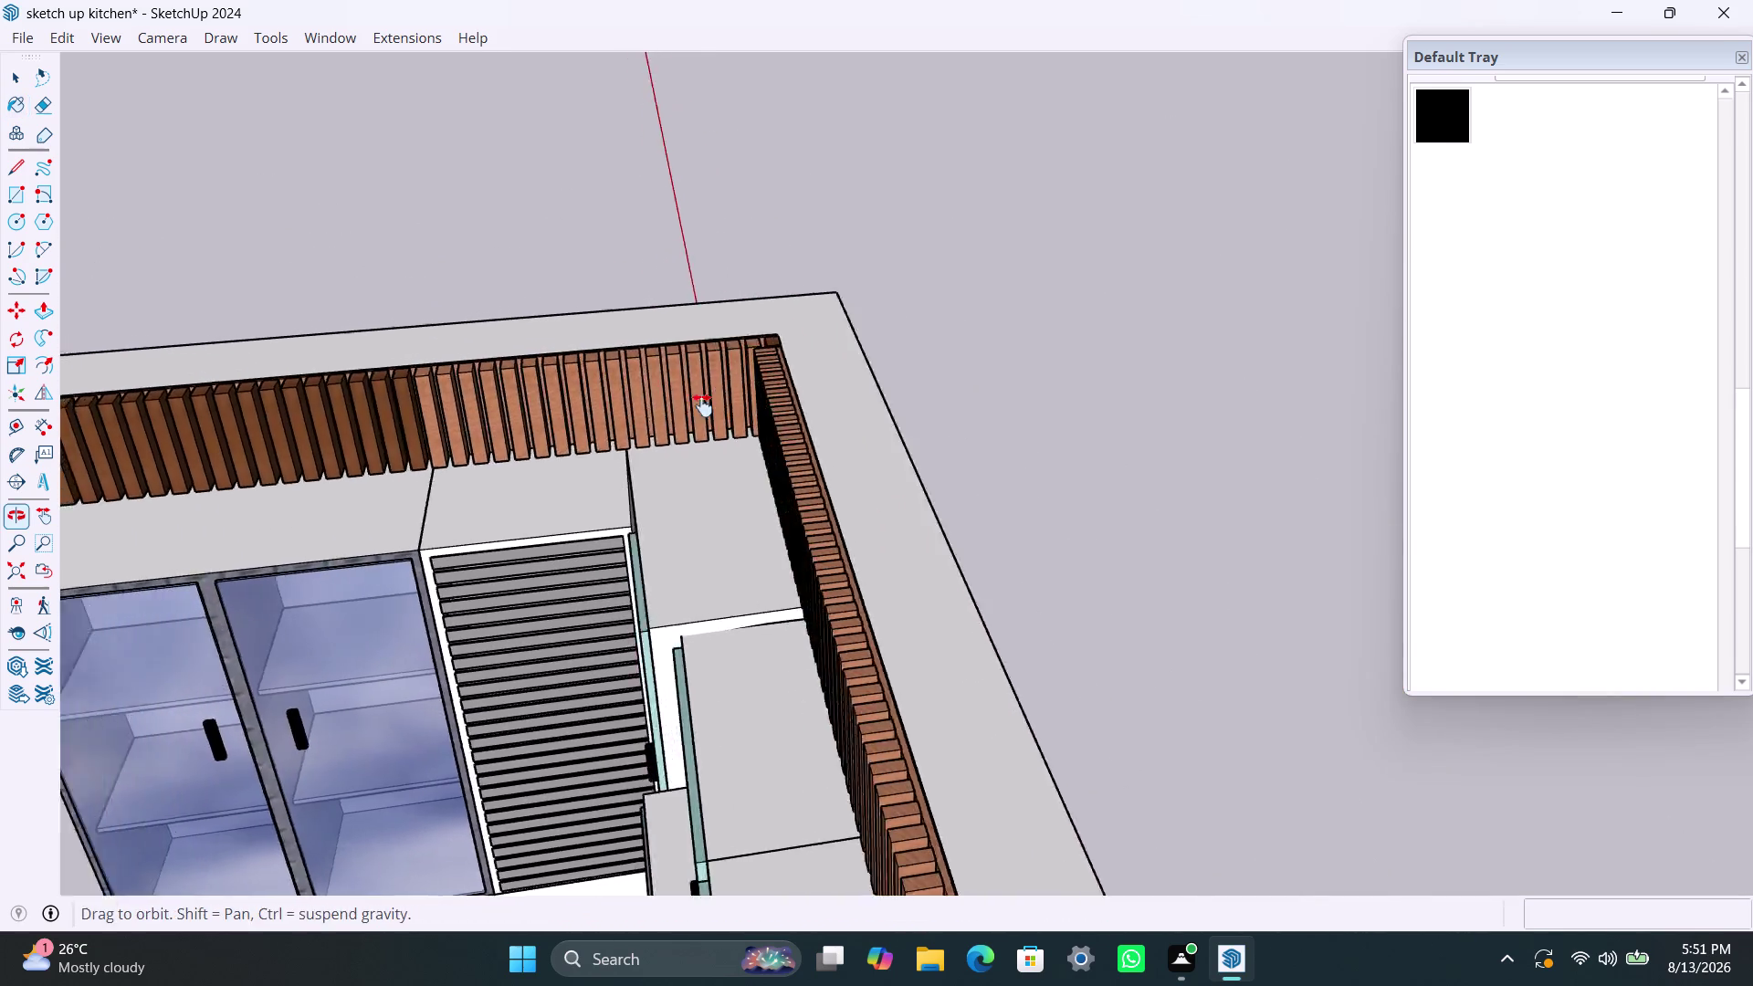
middle_drag(655, 411, 831, 393)
scroll(up, 3)
click(709, 404)
click(645, 409)
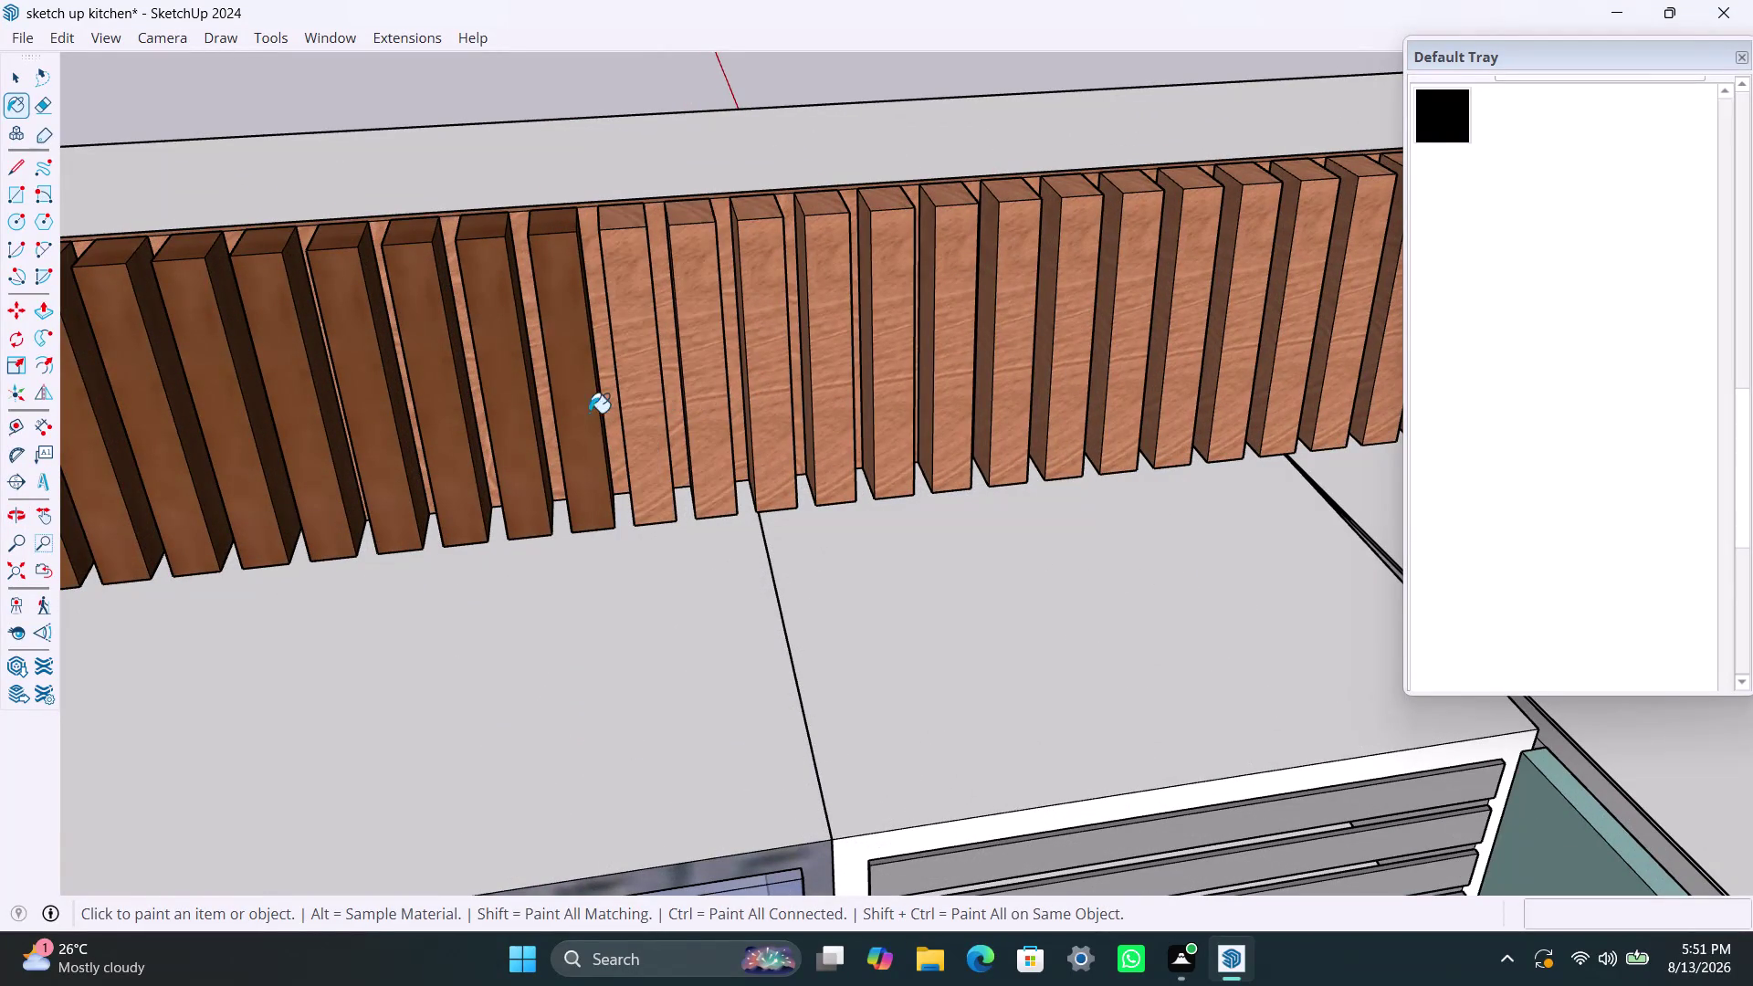
click(567, 414)
click(483, 418)
drag(503, 409, 492, 409)
Lighten five more alternate back-wall slats to extend the two-tone pattern.
click(453, 413)
click(387, 413)
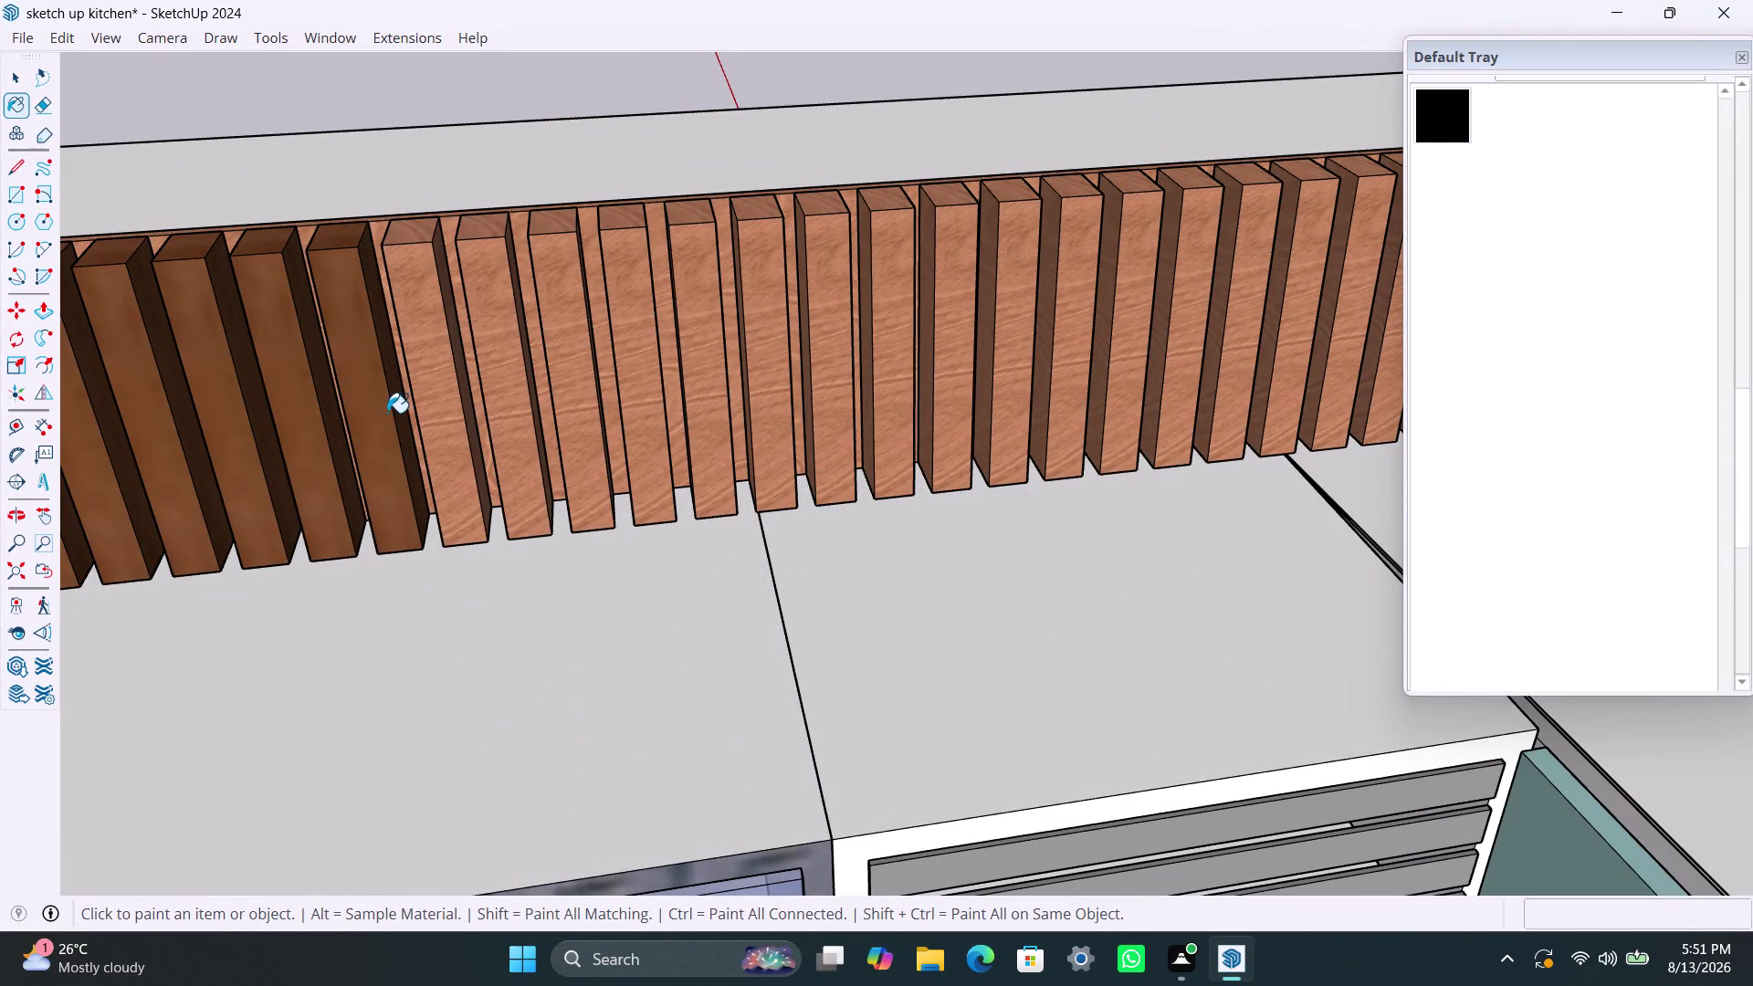
click(312, 411)
click(230, 414)
click(162, 414)
scroll(down, 3)
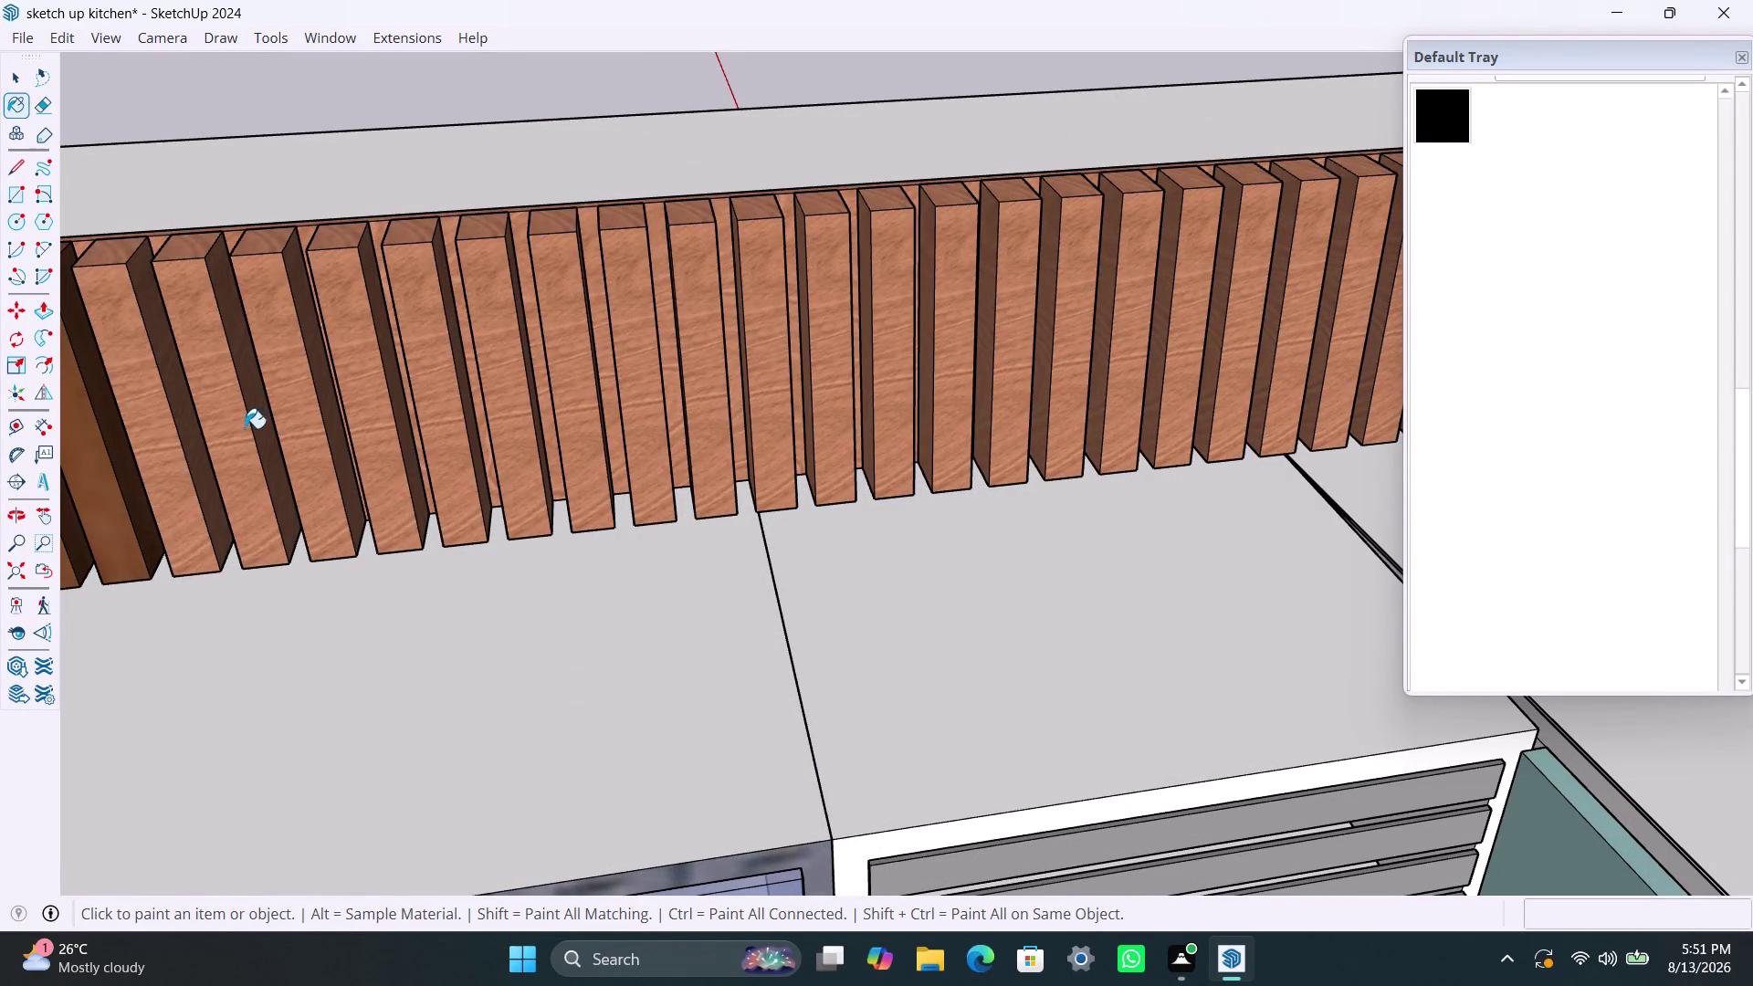
scroll(down, 3)
Alternate the wall's end slats, fixing one slat and keeping the second end slat dark.
middle_drag(269, 425, 740, 384)
scroll(up, 3)
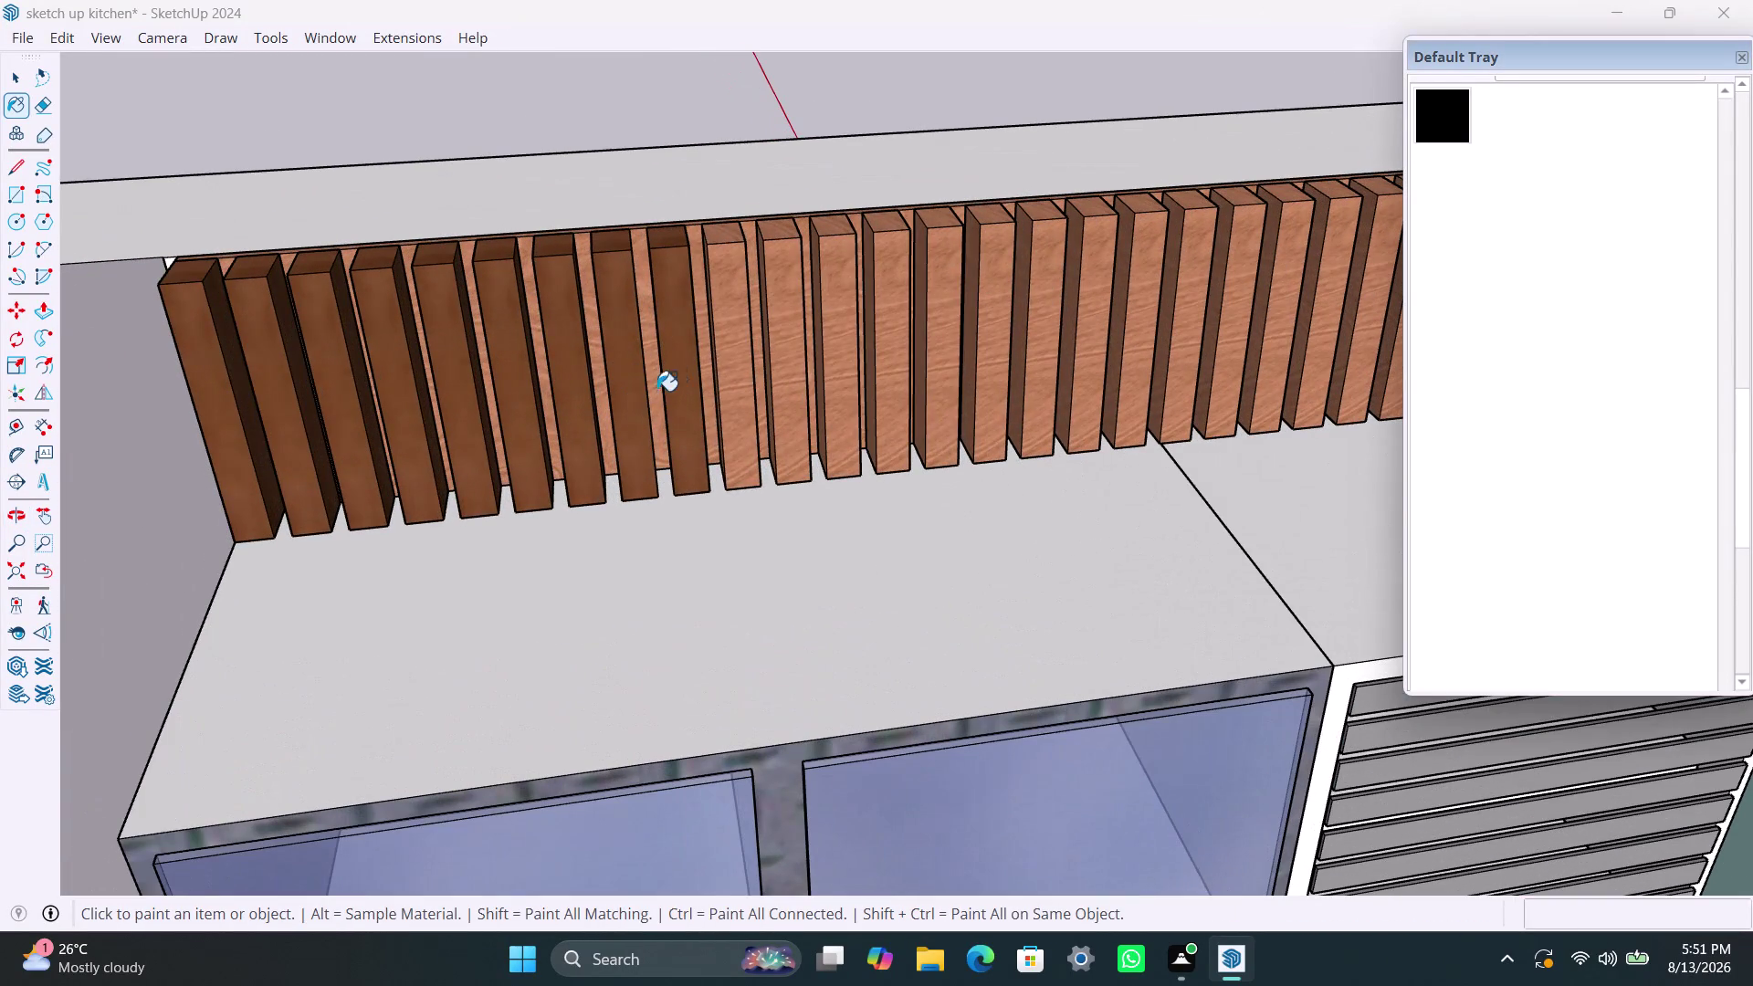
click(670, 386)
click(634, 380)
click(552, 378)
click(457, 376)
click(501, 378)
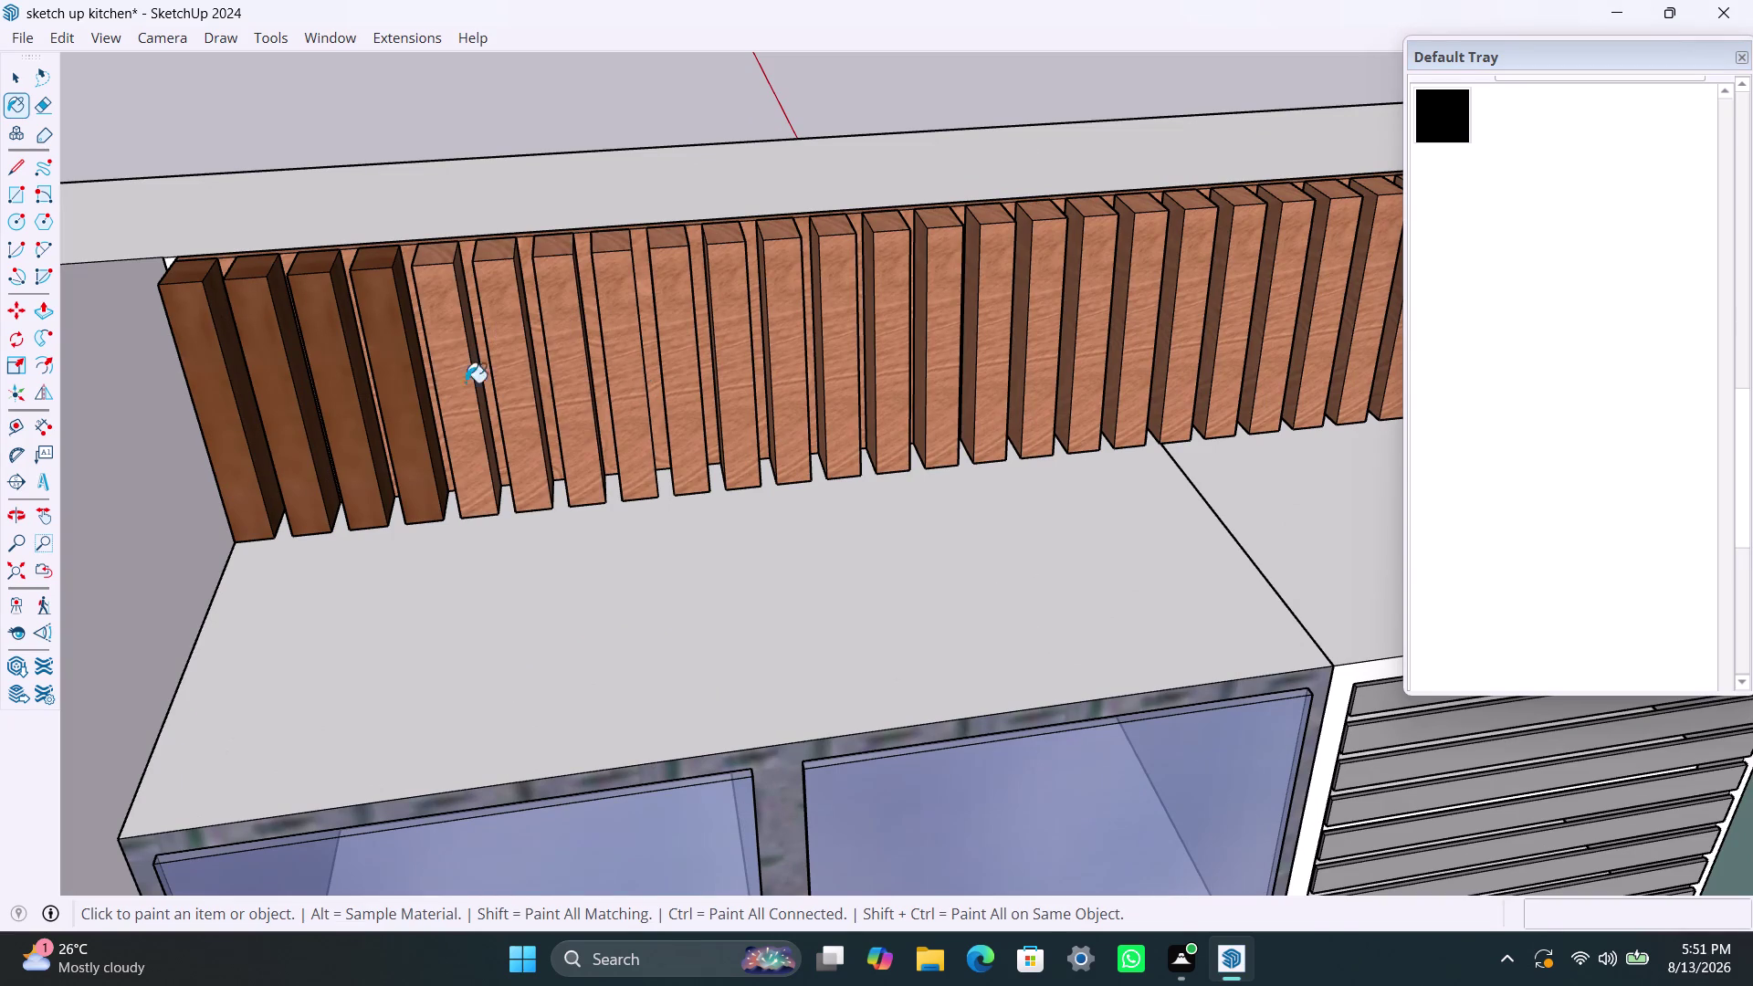
click(366, 390)
click(399, 377)
click(245, 393)
click(220, 394)
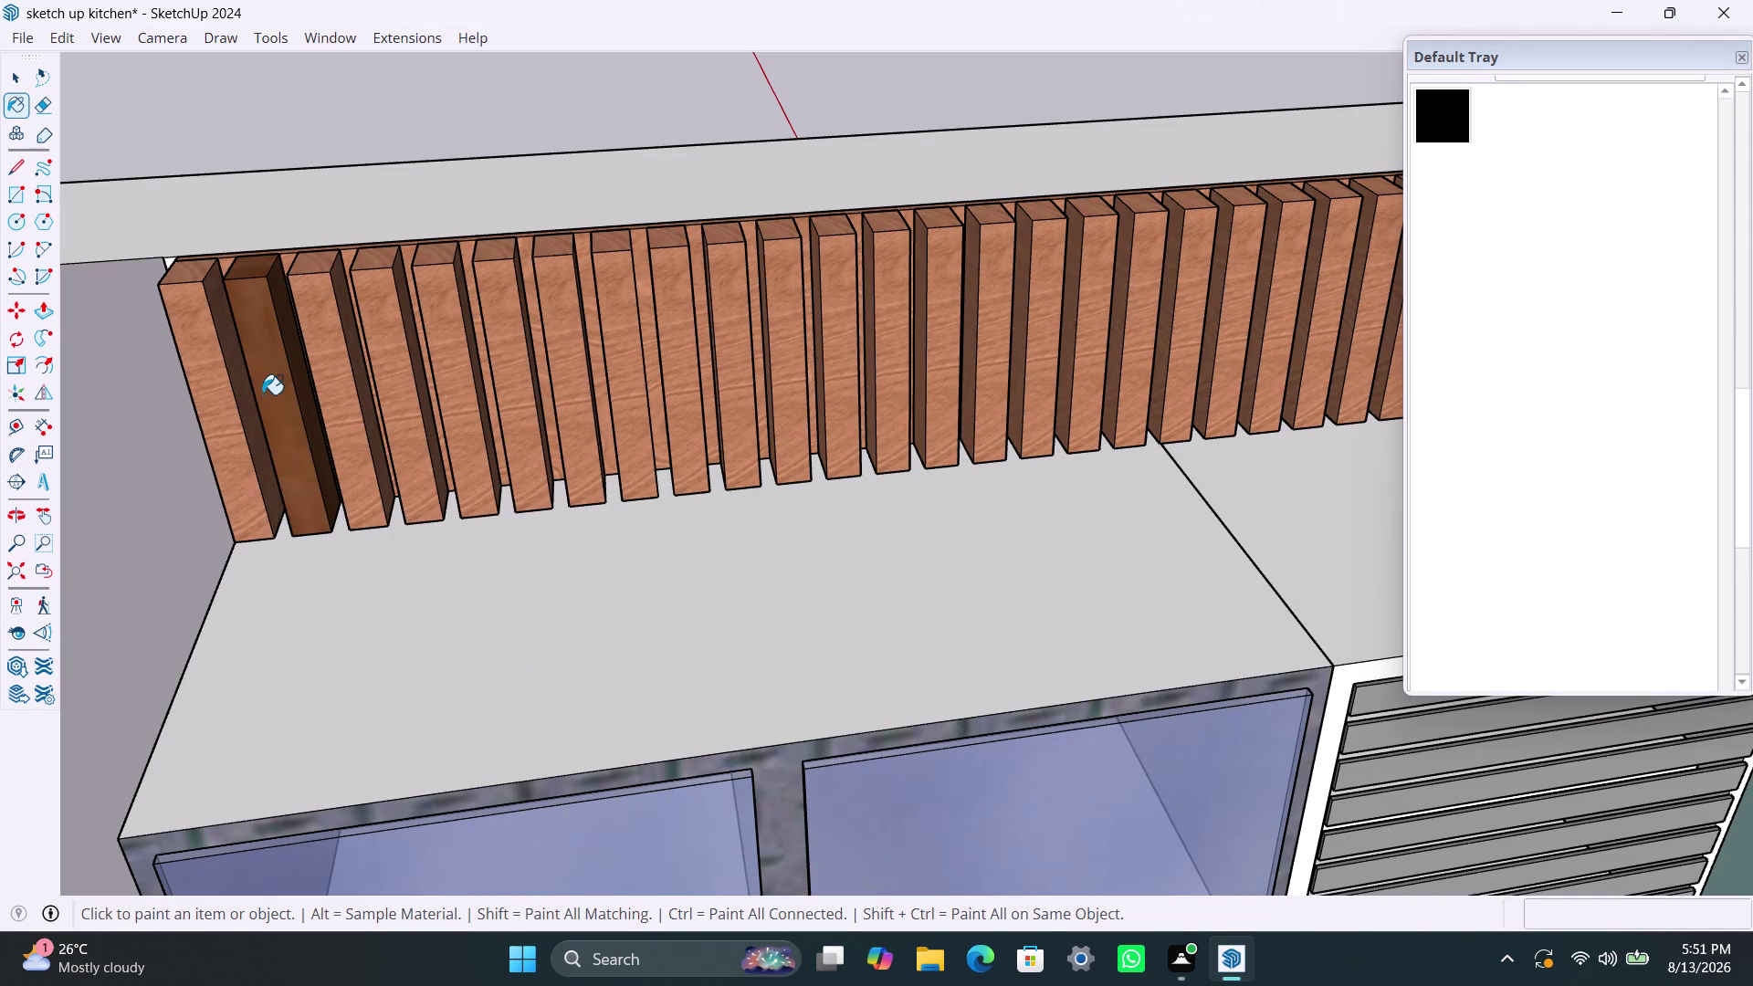
click(264, 393)
scroll(down, 3)
Lighten the first alternate slats at one end of the opposite wall.
middle_drag(835, 278, 686, 352)
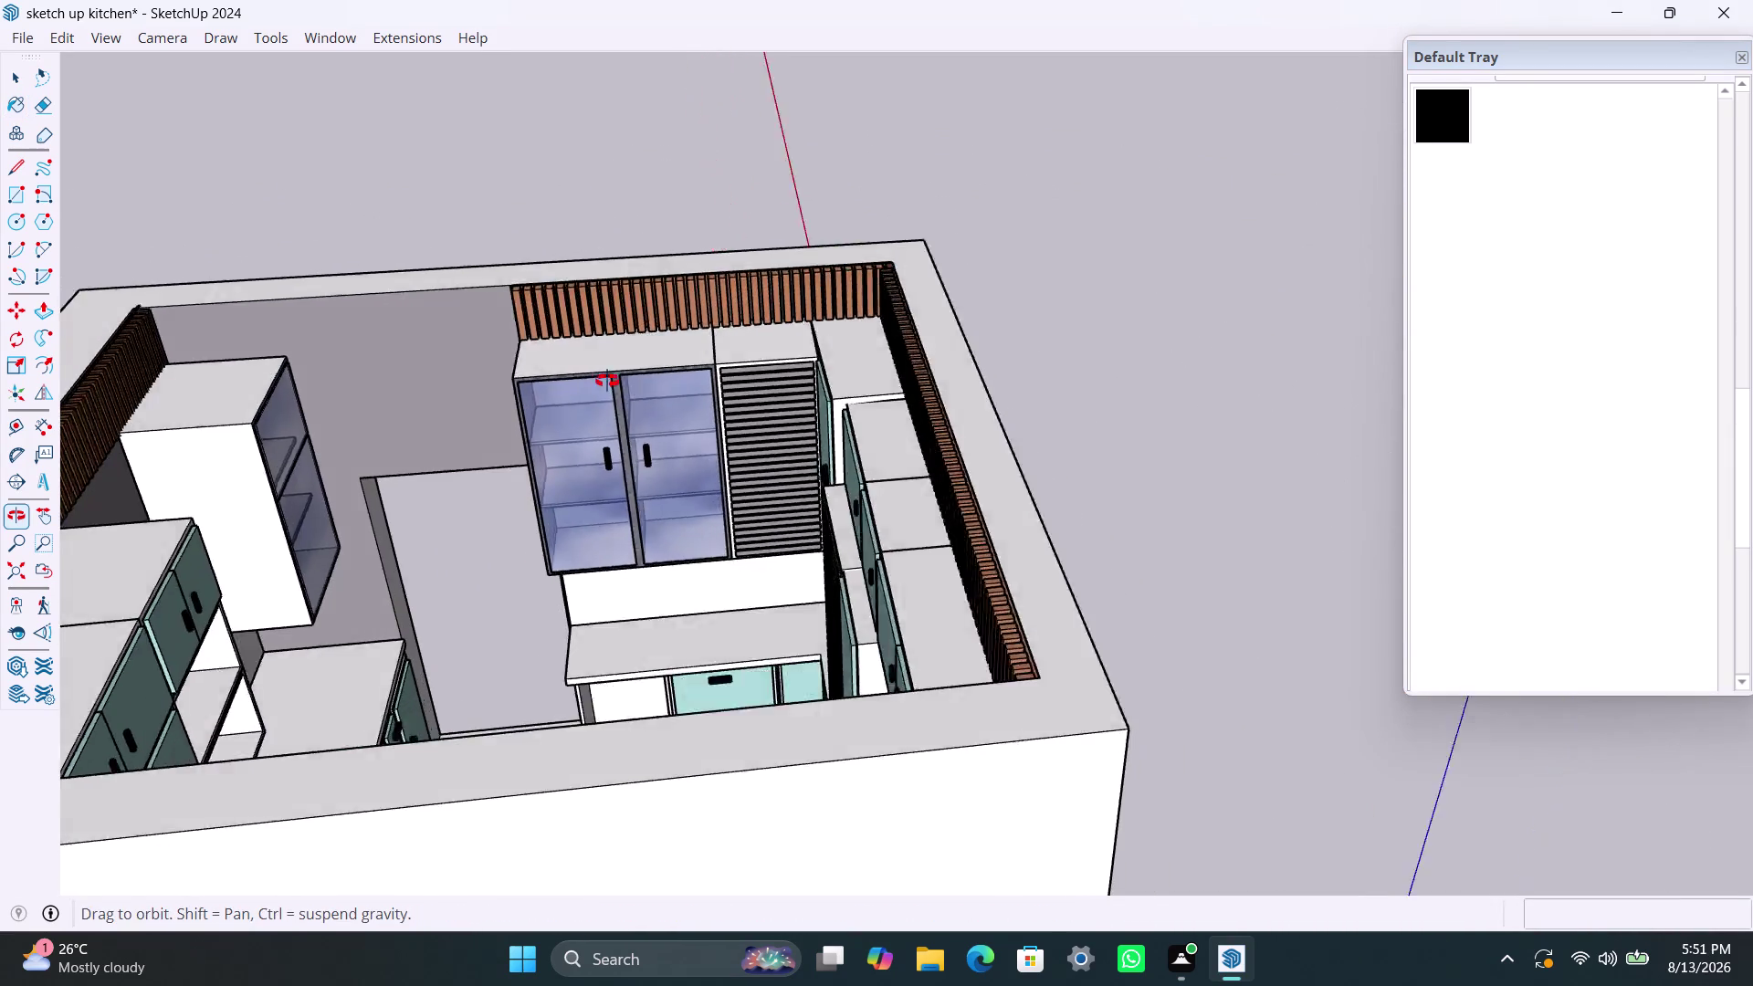
middle_drag(687, 352, 0, 422)
middle_drag(726, 269, 682, 626)
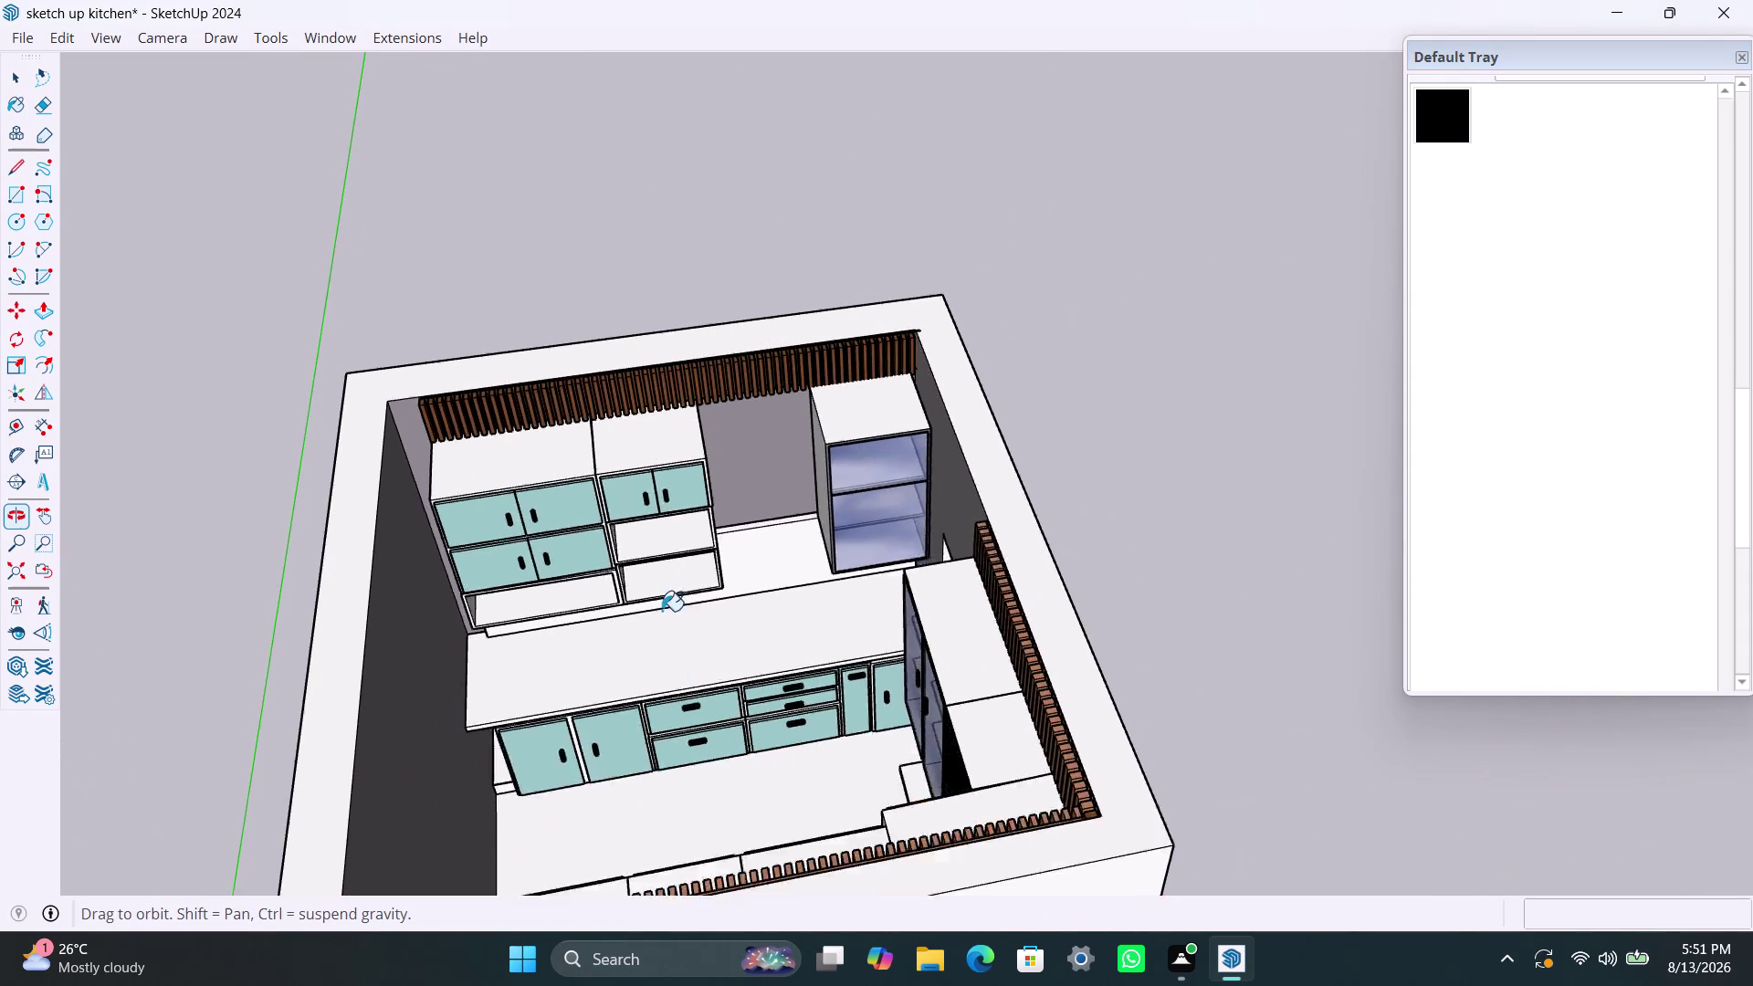
scroll(up, 3)
scroll(up, 3)
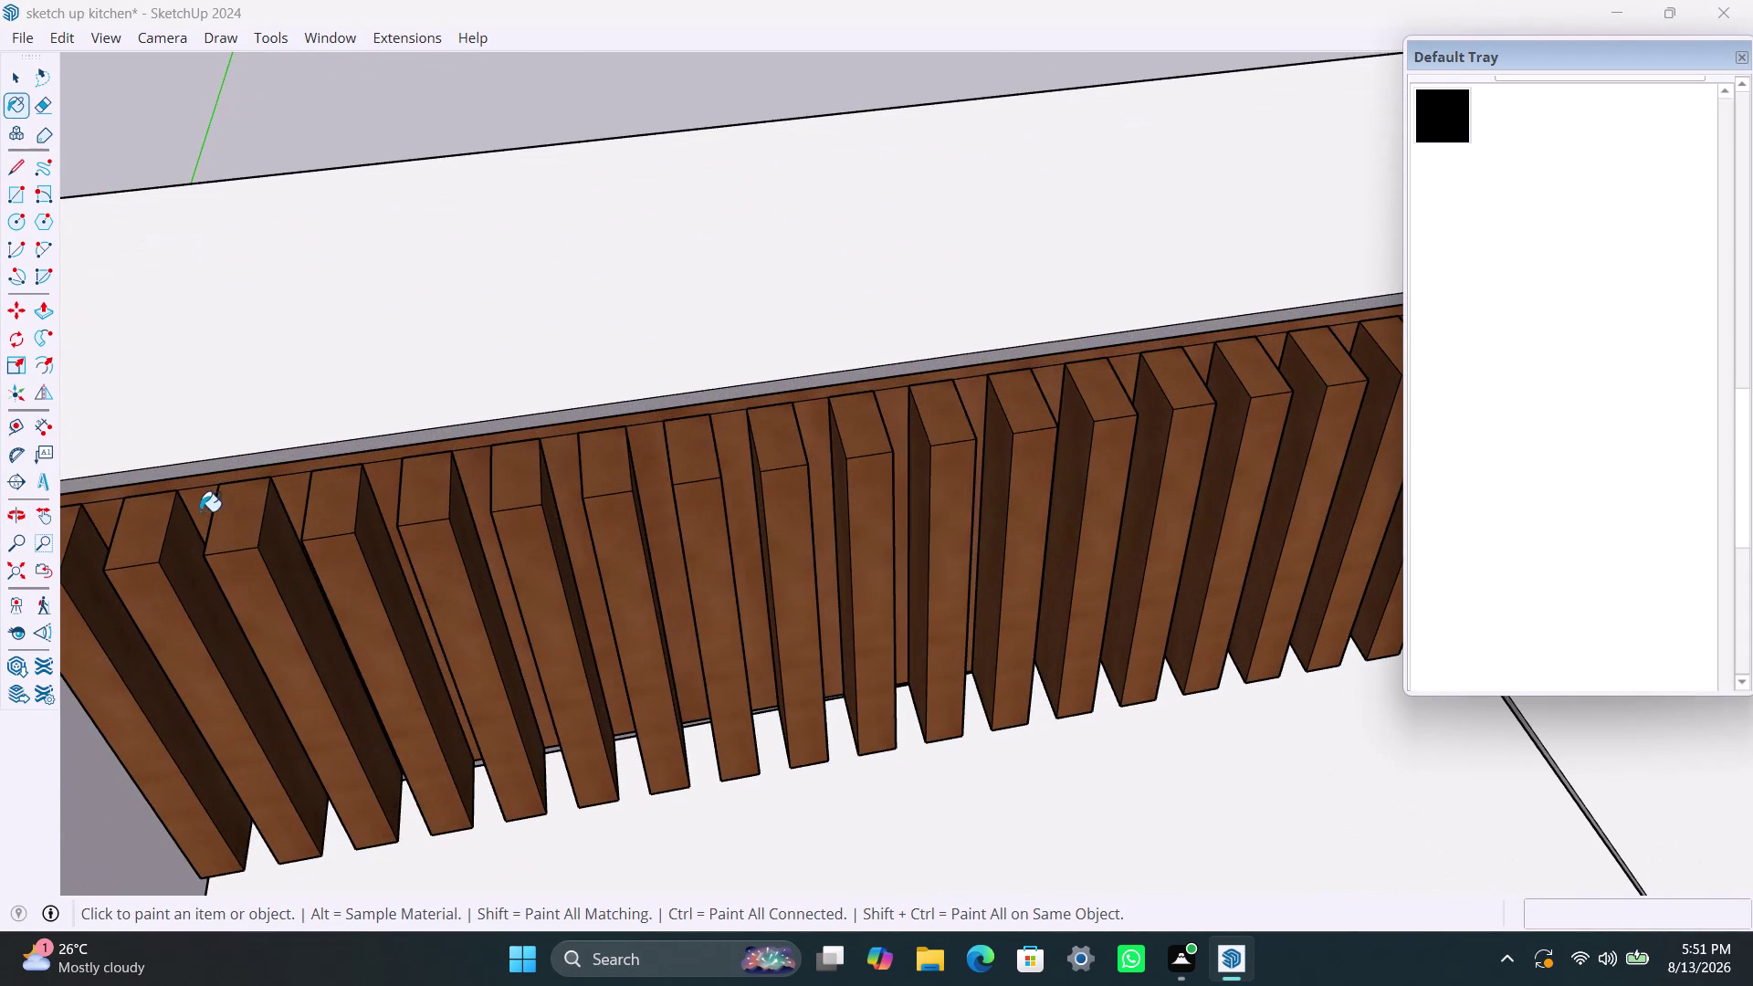
click(200, 512)
click(80, 610)
click(147, 595)
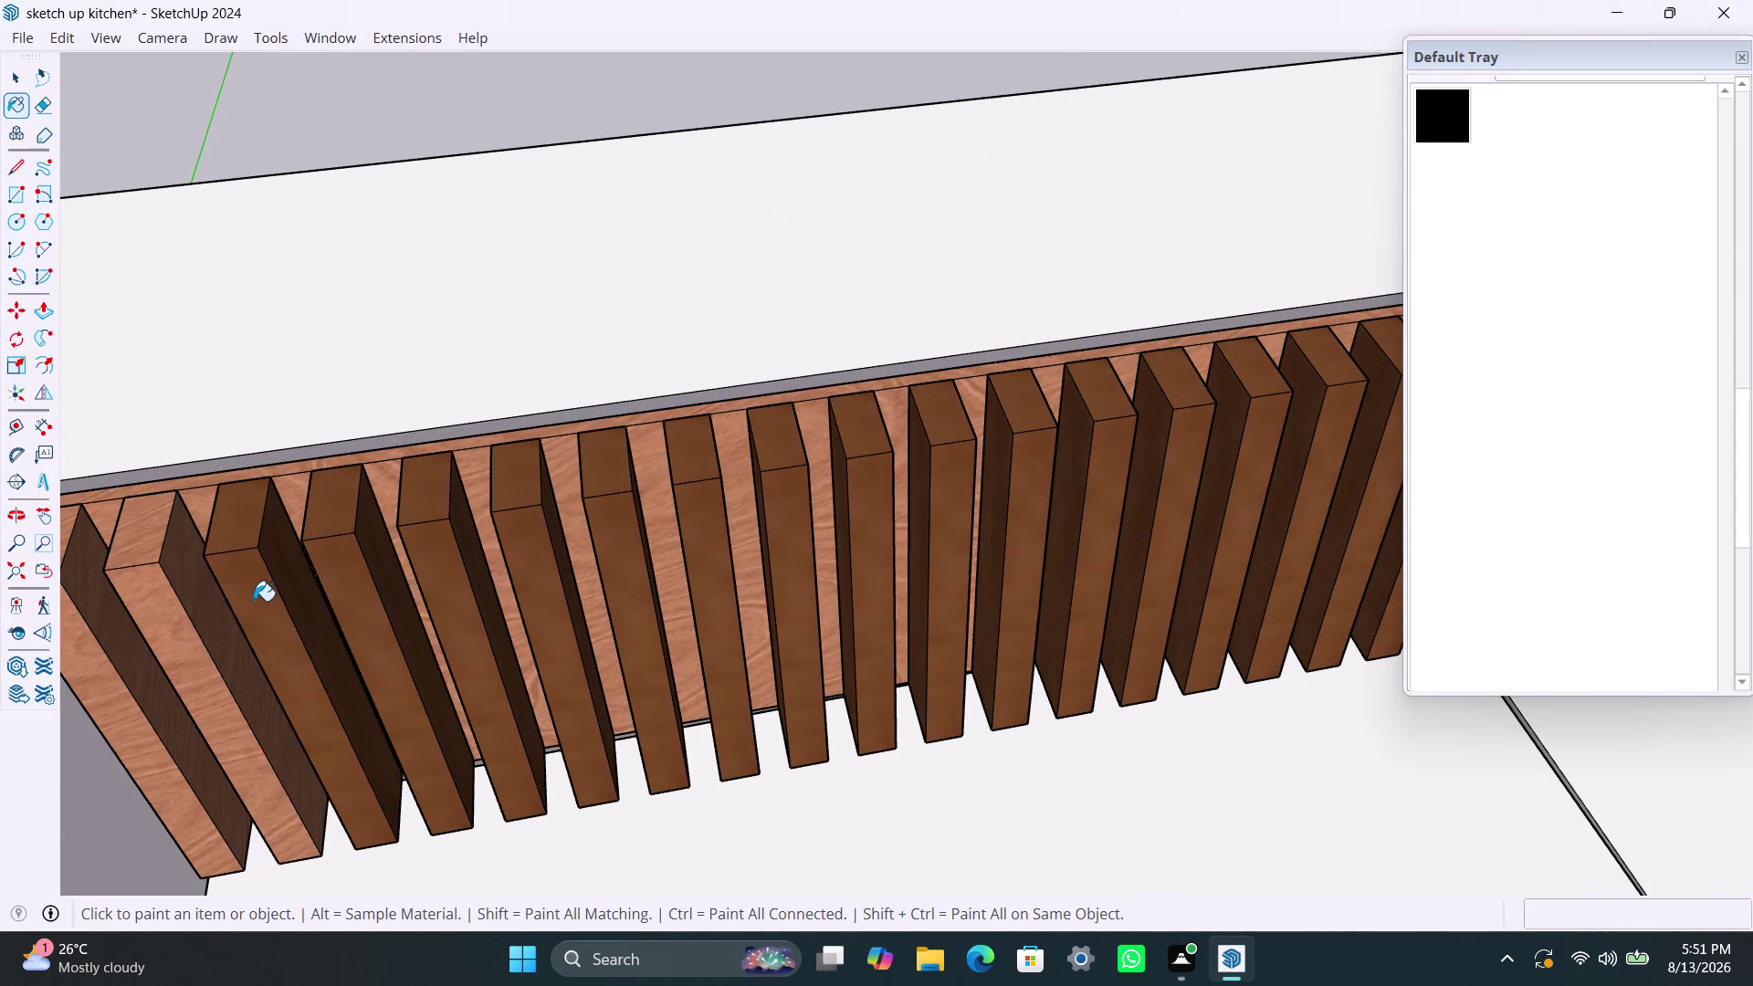
click(255, 601)
Lighten the remaining alternate slats across the middle of the opposite wall.
click(355, 588)
click(466, 581)
click(566, 580)
click(625, 573)
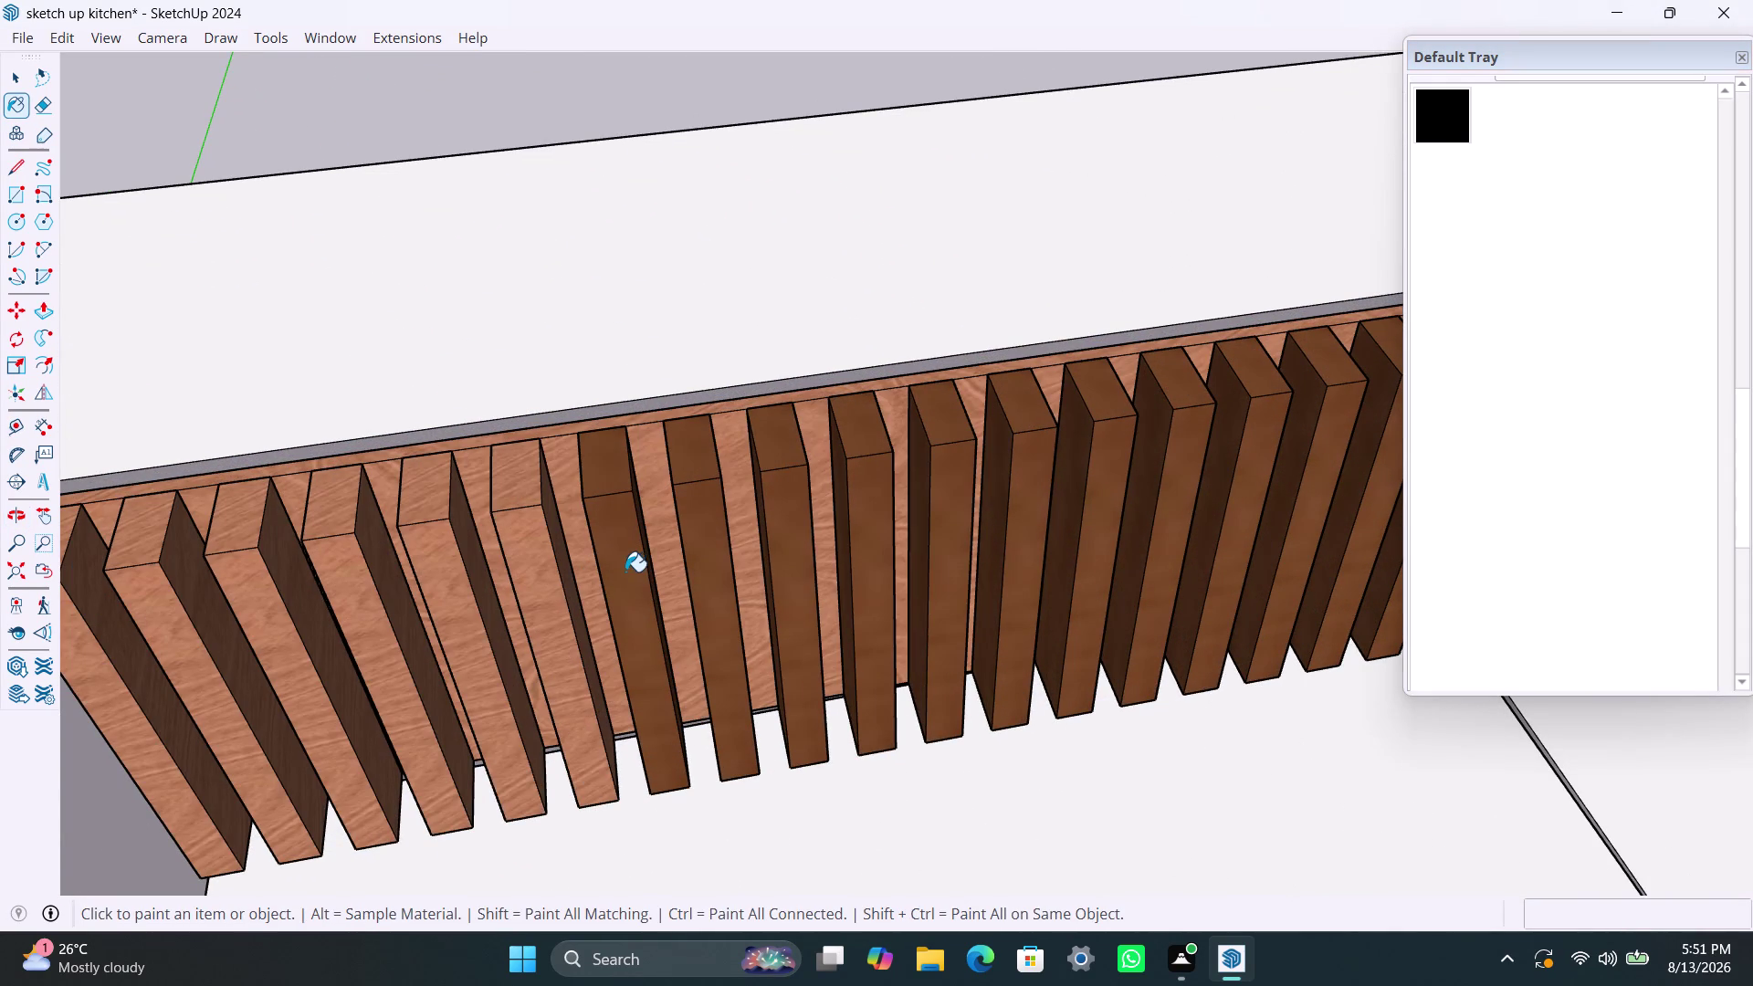
click(708, 554)
click(783, 539)
click(876, 519)
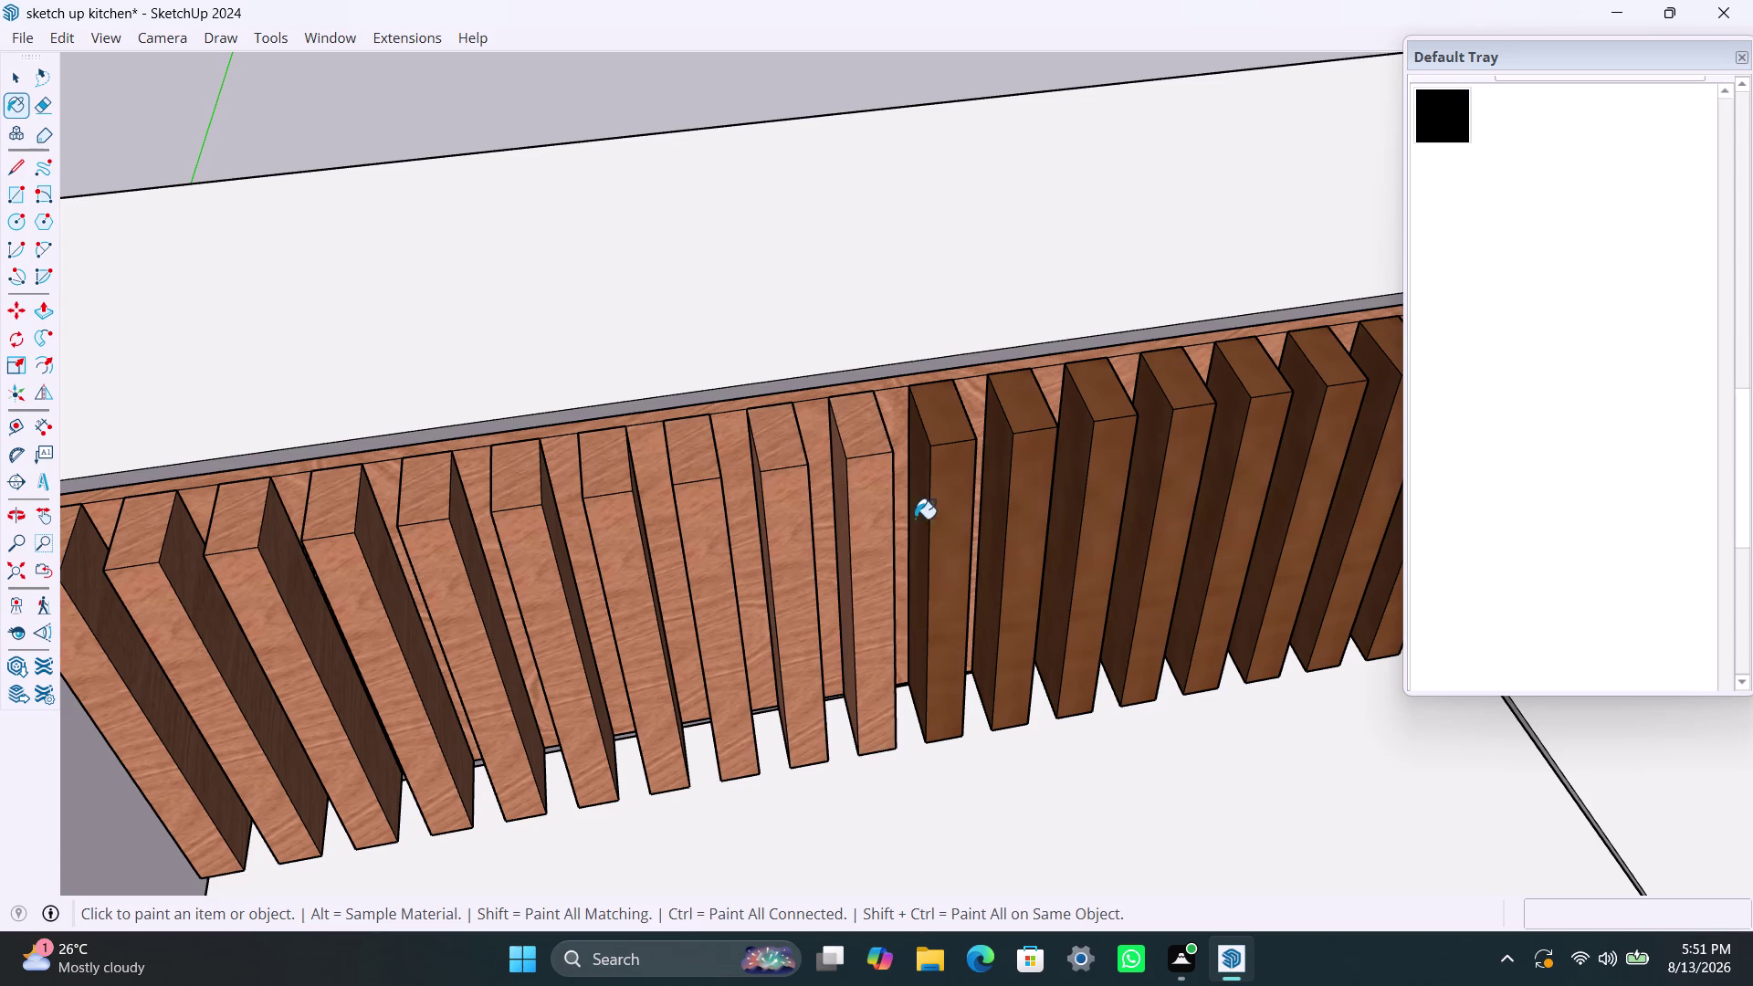
click(966, 510)
scroll(up, 3)
Paint three alternate slats at the start of the wall in the lighter wood.
middle_drag(849, 555, 853, 541)
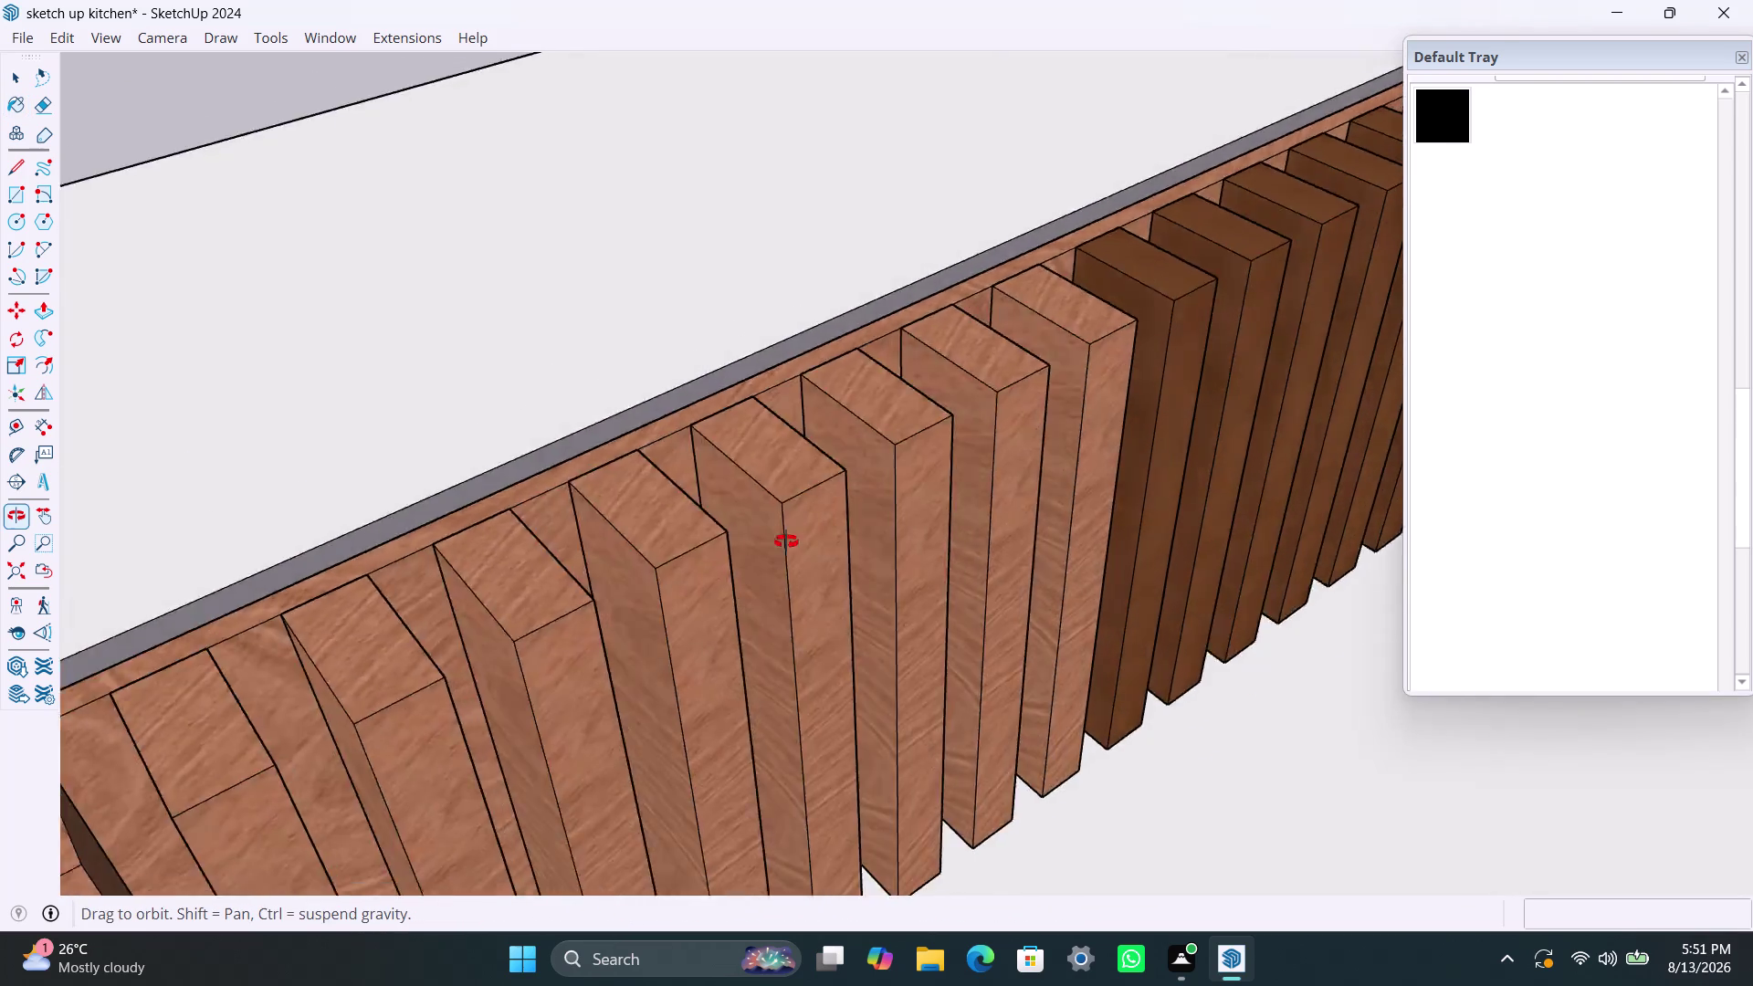
middle_drag(854, 541, 603, 528)
click(1045, 518)
click(1153, 530)
click(1299, 537)
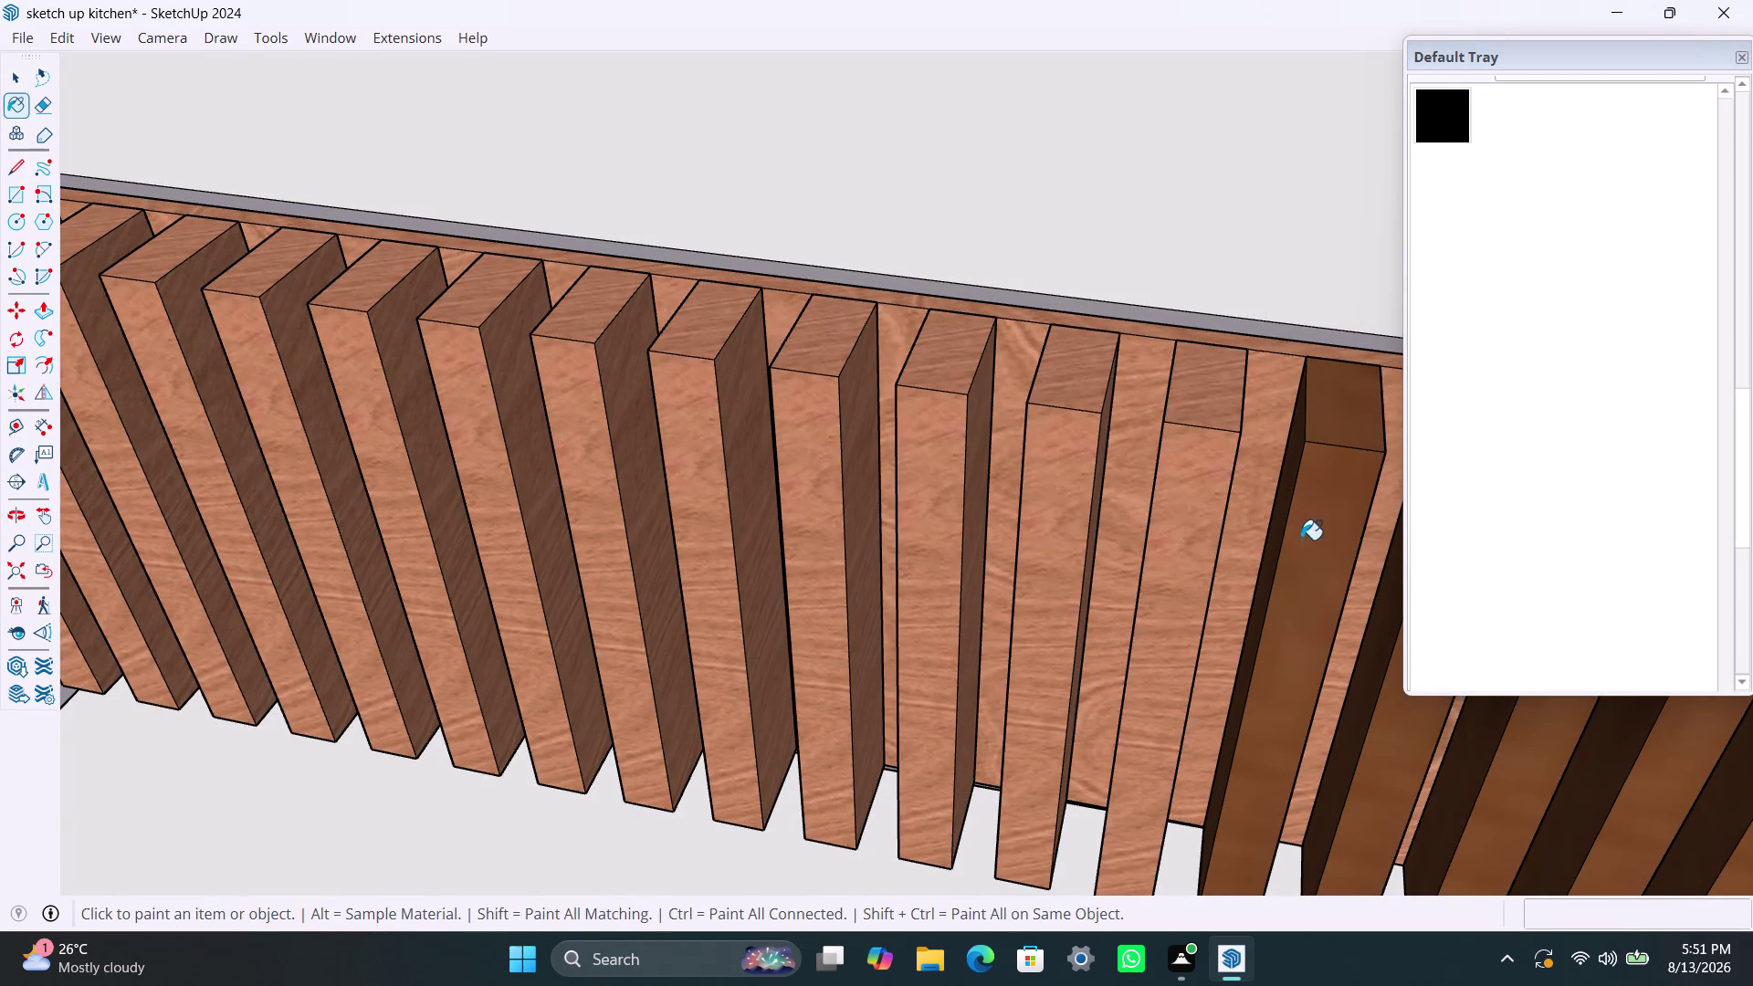
Paint alternate slats above the cabinets in the lighter wood.
scroll(down, 3)
scroll(down, 3)
middle_drag(1098, 514, 892, 497)
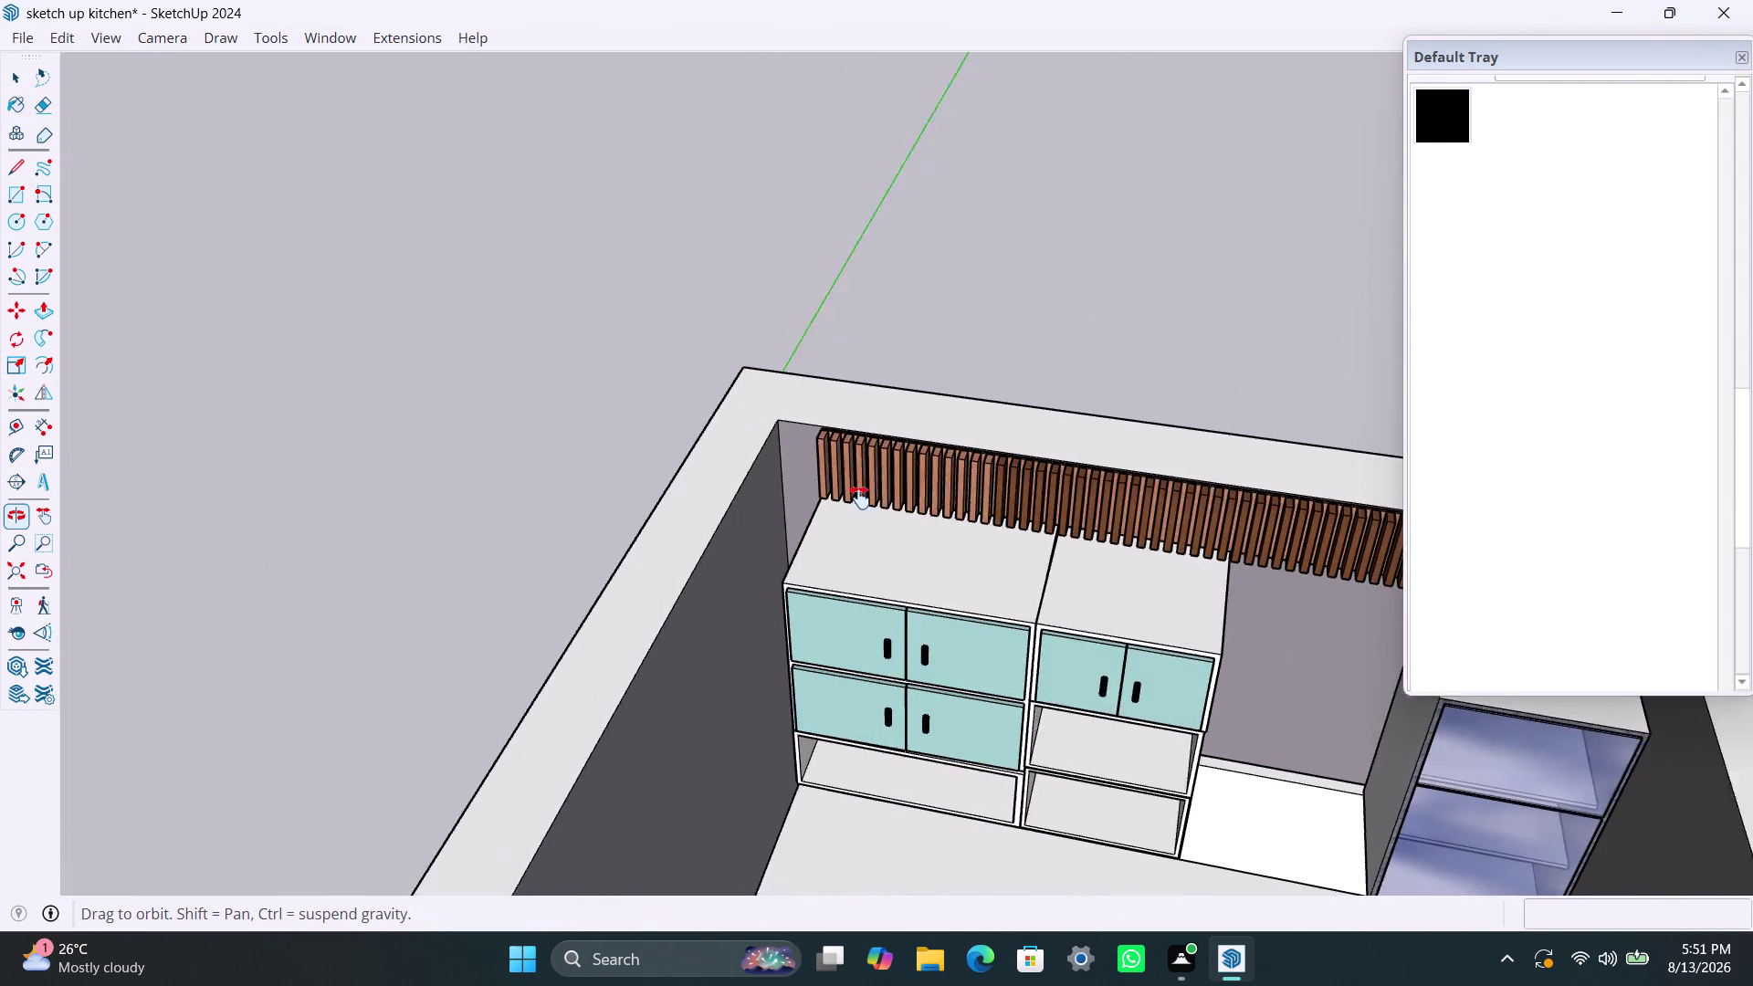
middle_drag(892, 497, 647, 498)
scroll(up, 3)
click(552, 489)
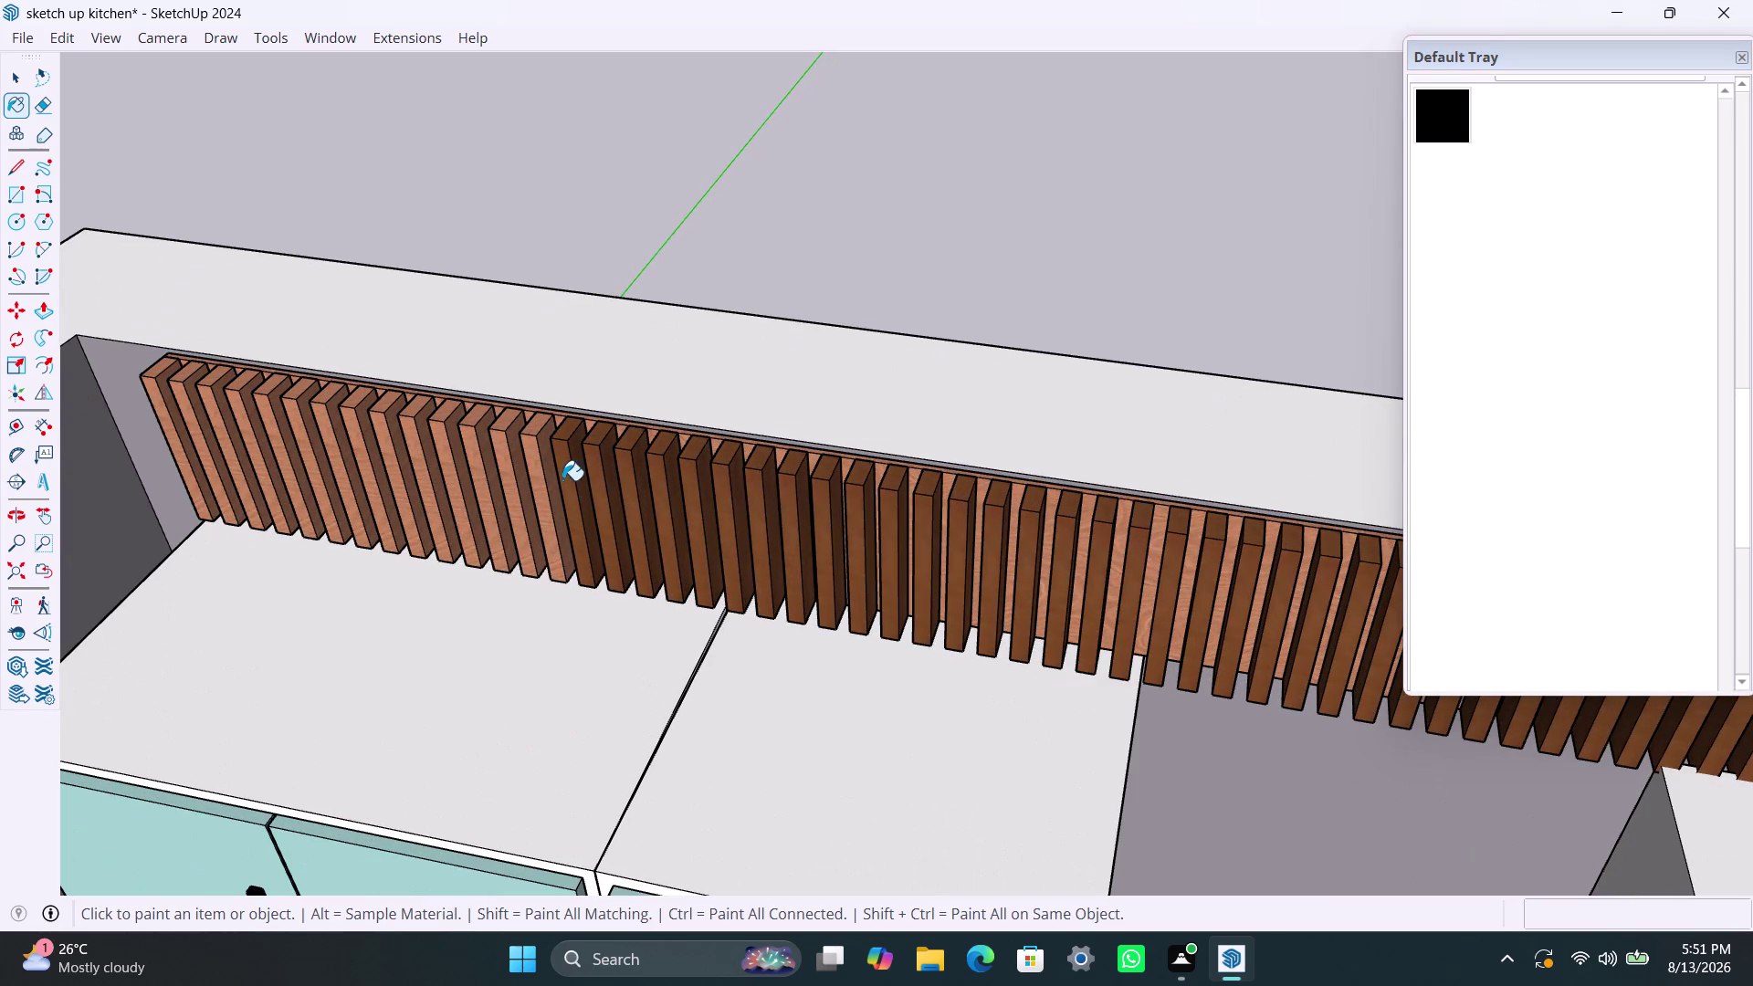
click(562, 479)
click(598, 491)
click(627, 508)
click(660, 508)
click(698, 525)
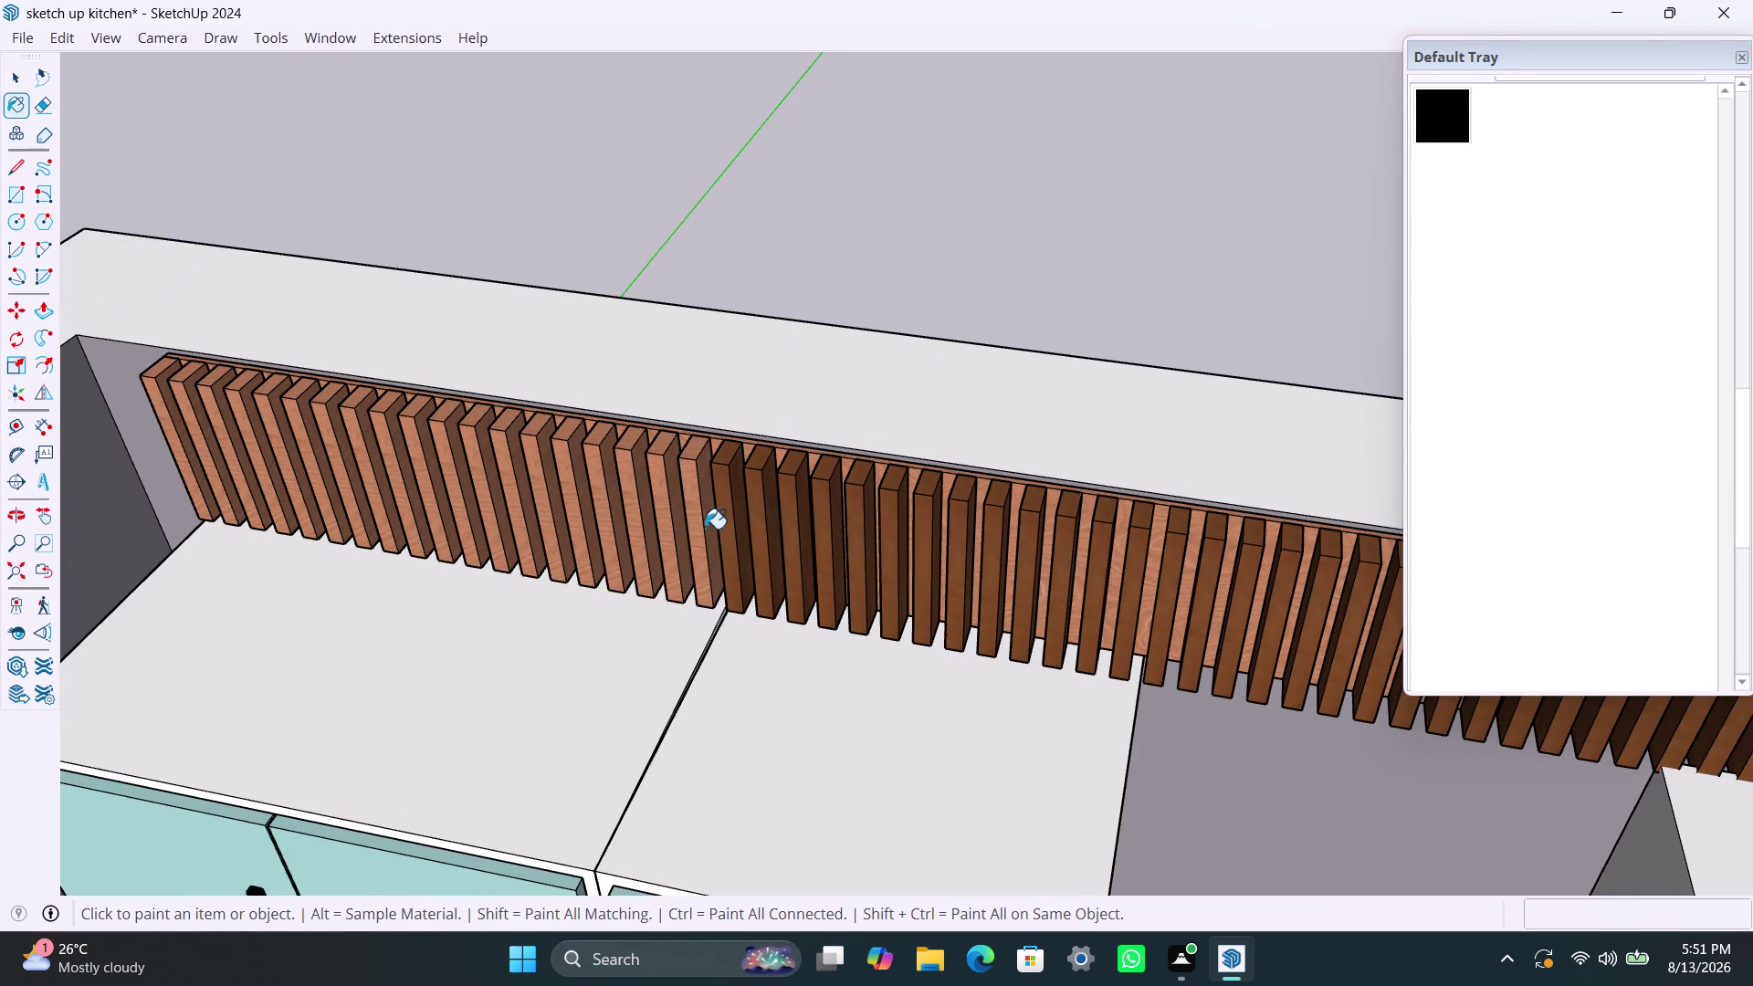
click(729, 533)
click(752, 534)
click(793, 540)
Extend the lighter alternate slats further along the wall above the cabinets.
click(835, 552)
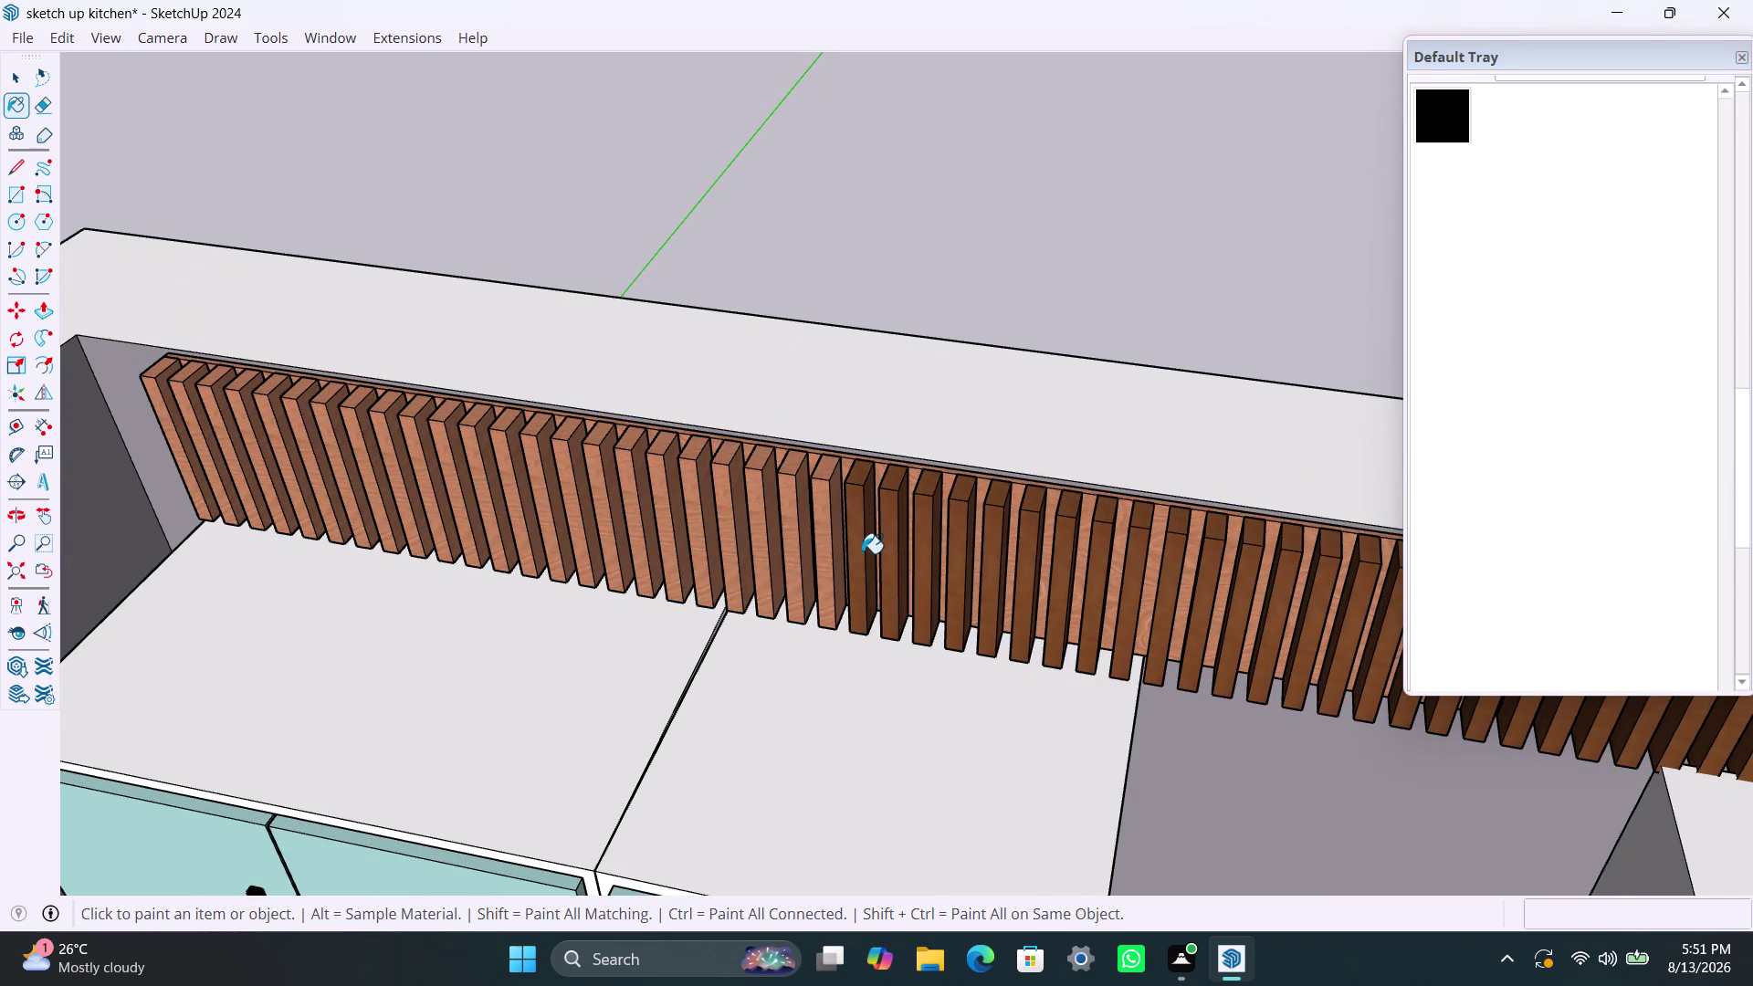
click(863, 552)
click(877, 562)
click(899, 569)
click(929, 571)
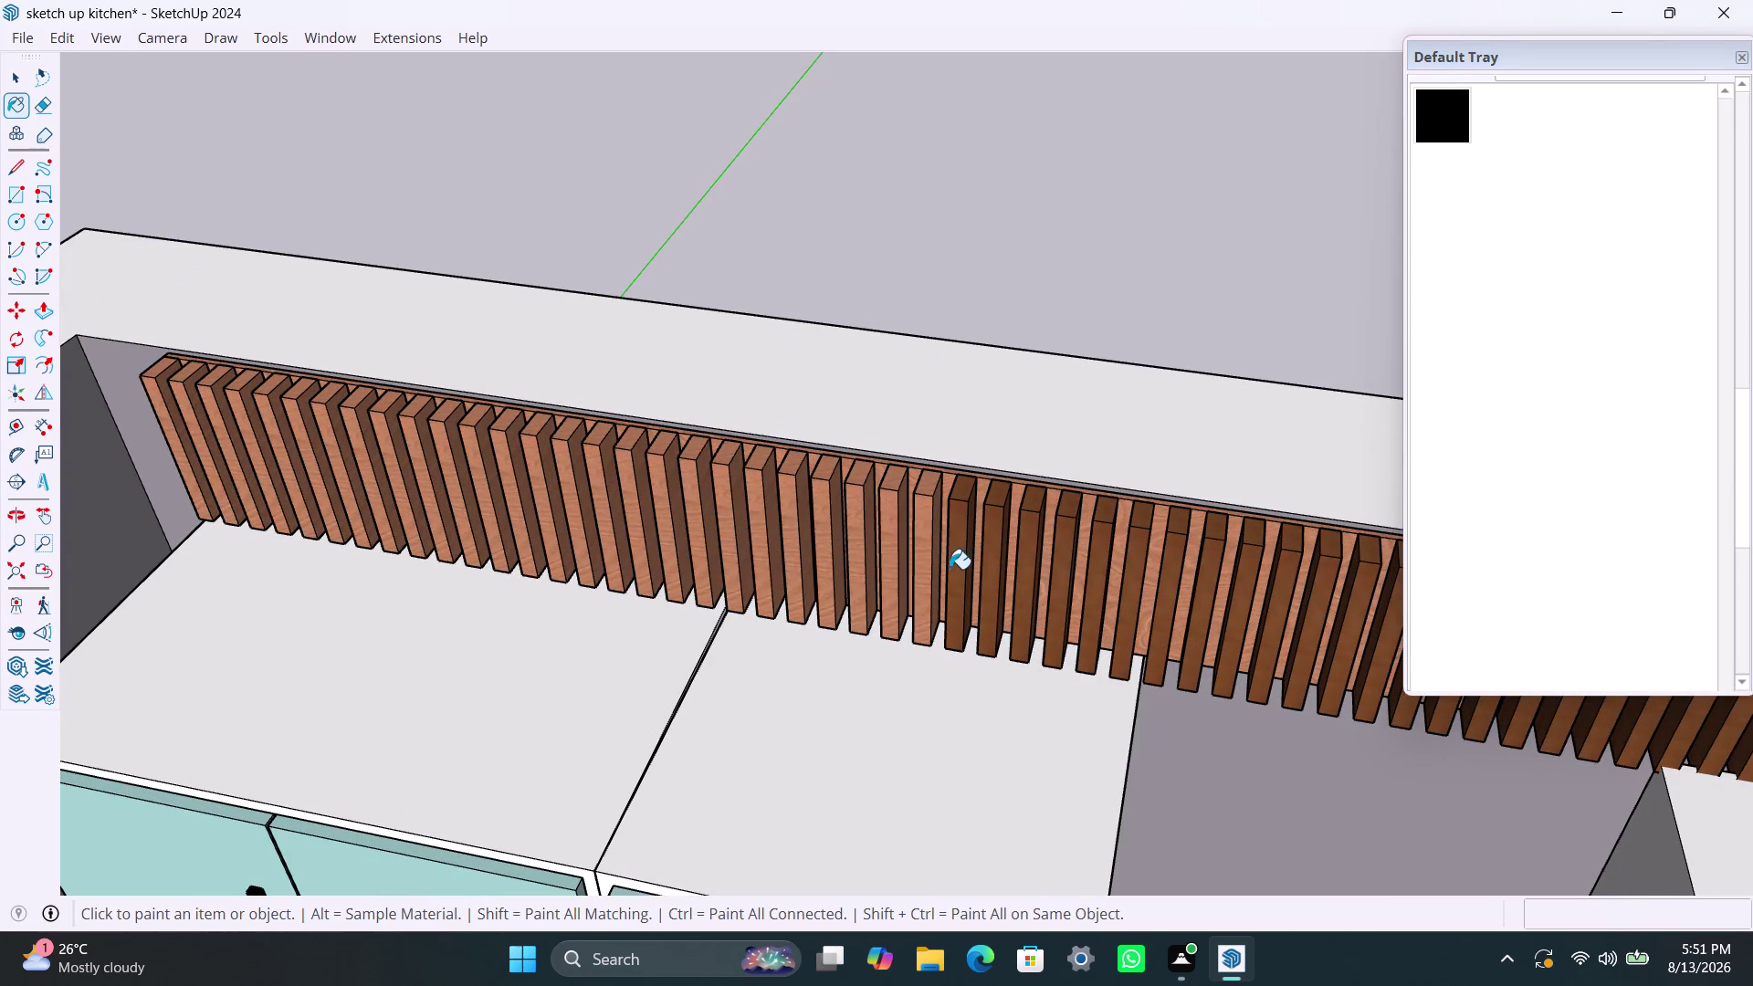
click(950, 569)
click(980, 584)
click(1024, 565)
click(1059, 565)
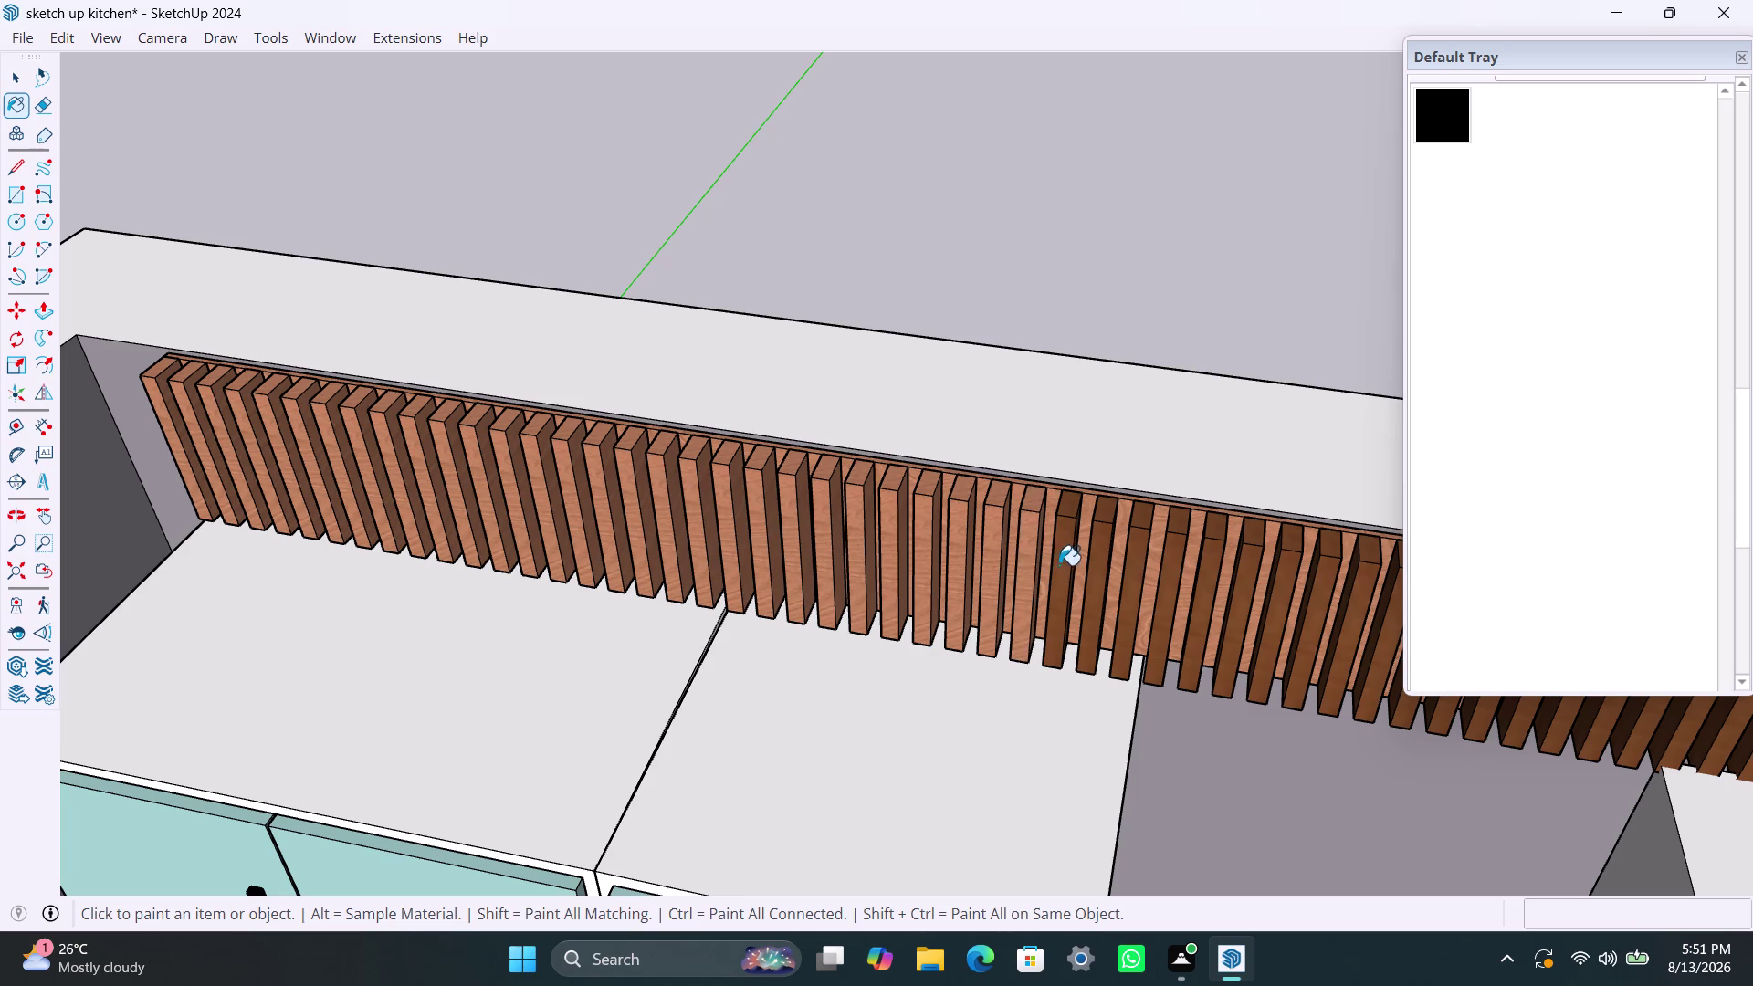
click(1108, 575)
click(1141, 589)
click(1172, 576)
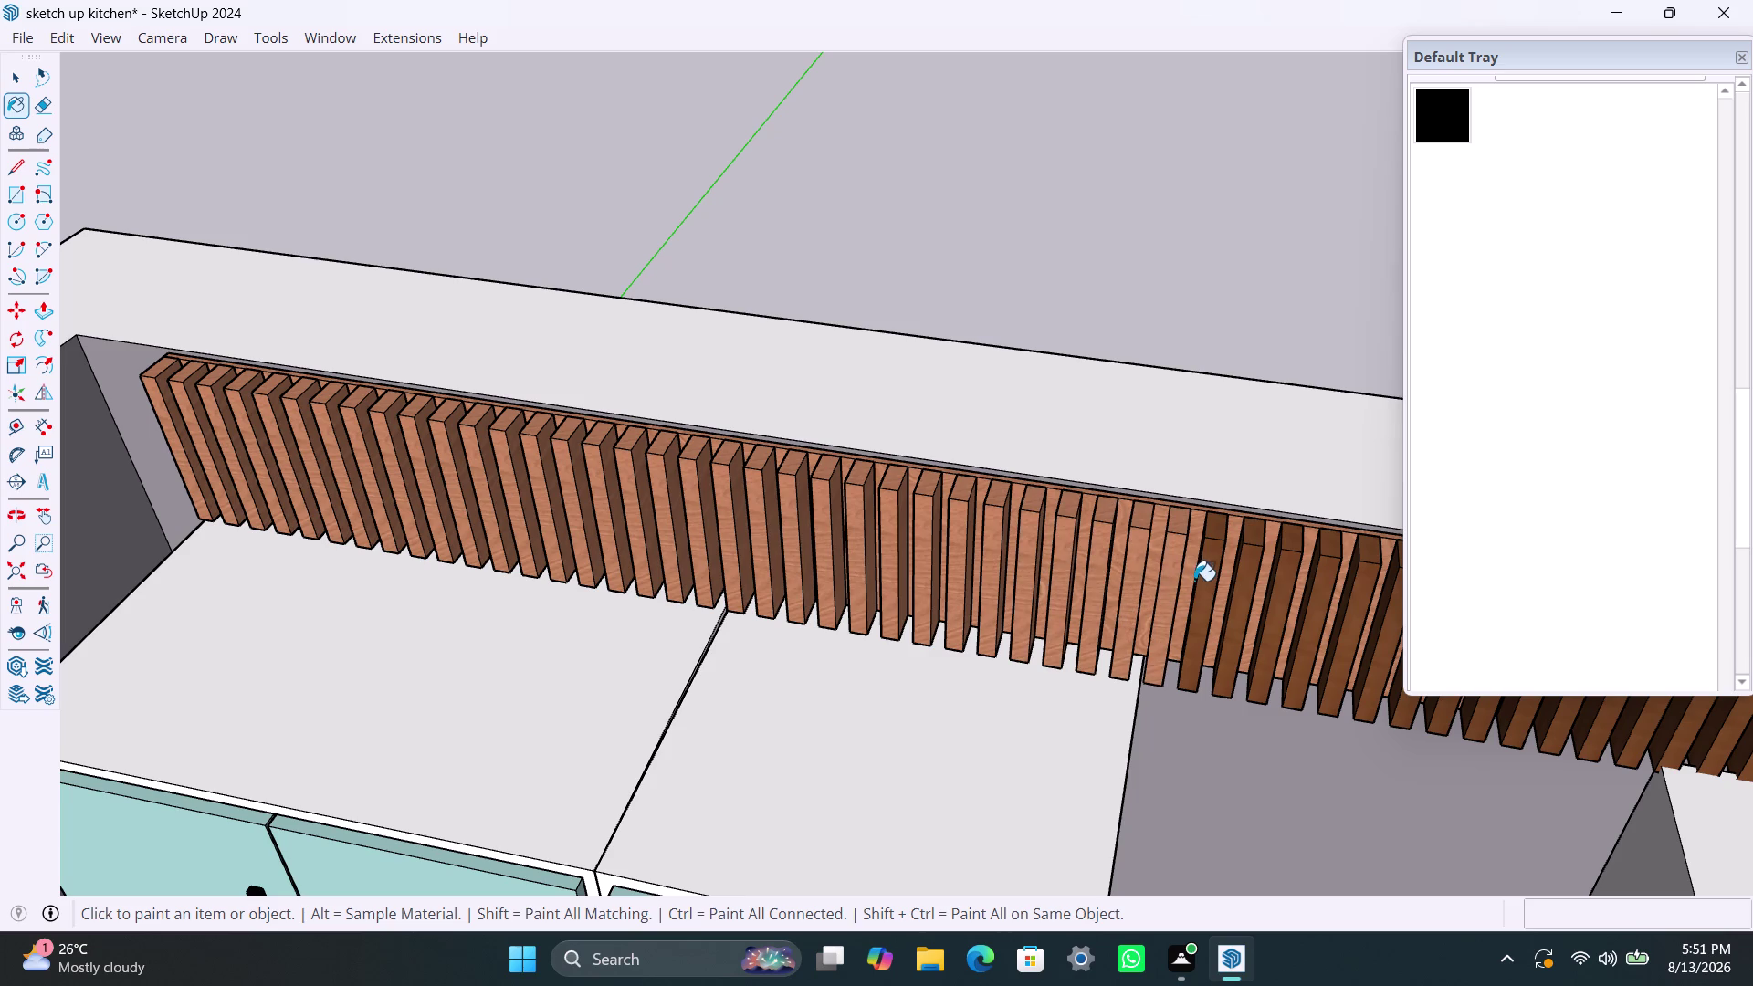
click(1205, 569)
Paint the next stretch of unpainted alternate slats in the lighter wood.
scroll(down, 3)
middle_drag(1232, 604, 1027, 579)
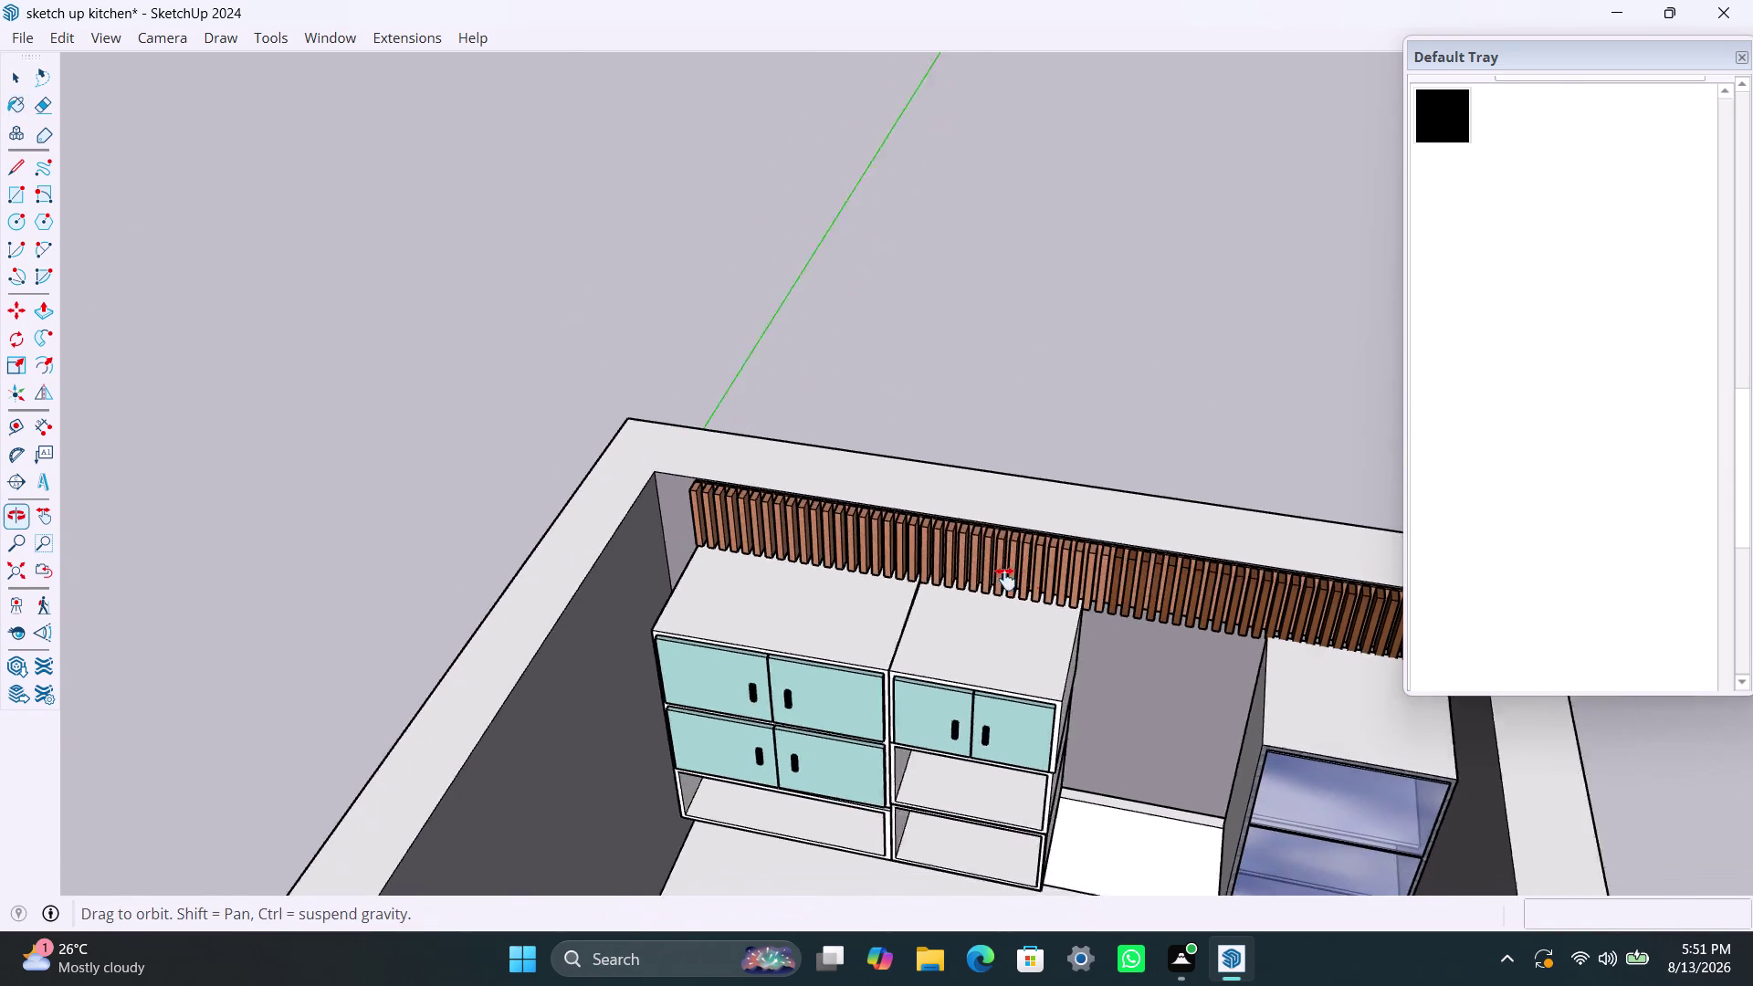
middle_drag(1026, 580, 974, 578)
scroll(up, 3)
click(963, 587)
click(990, 571)
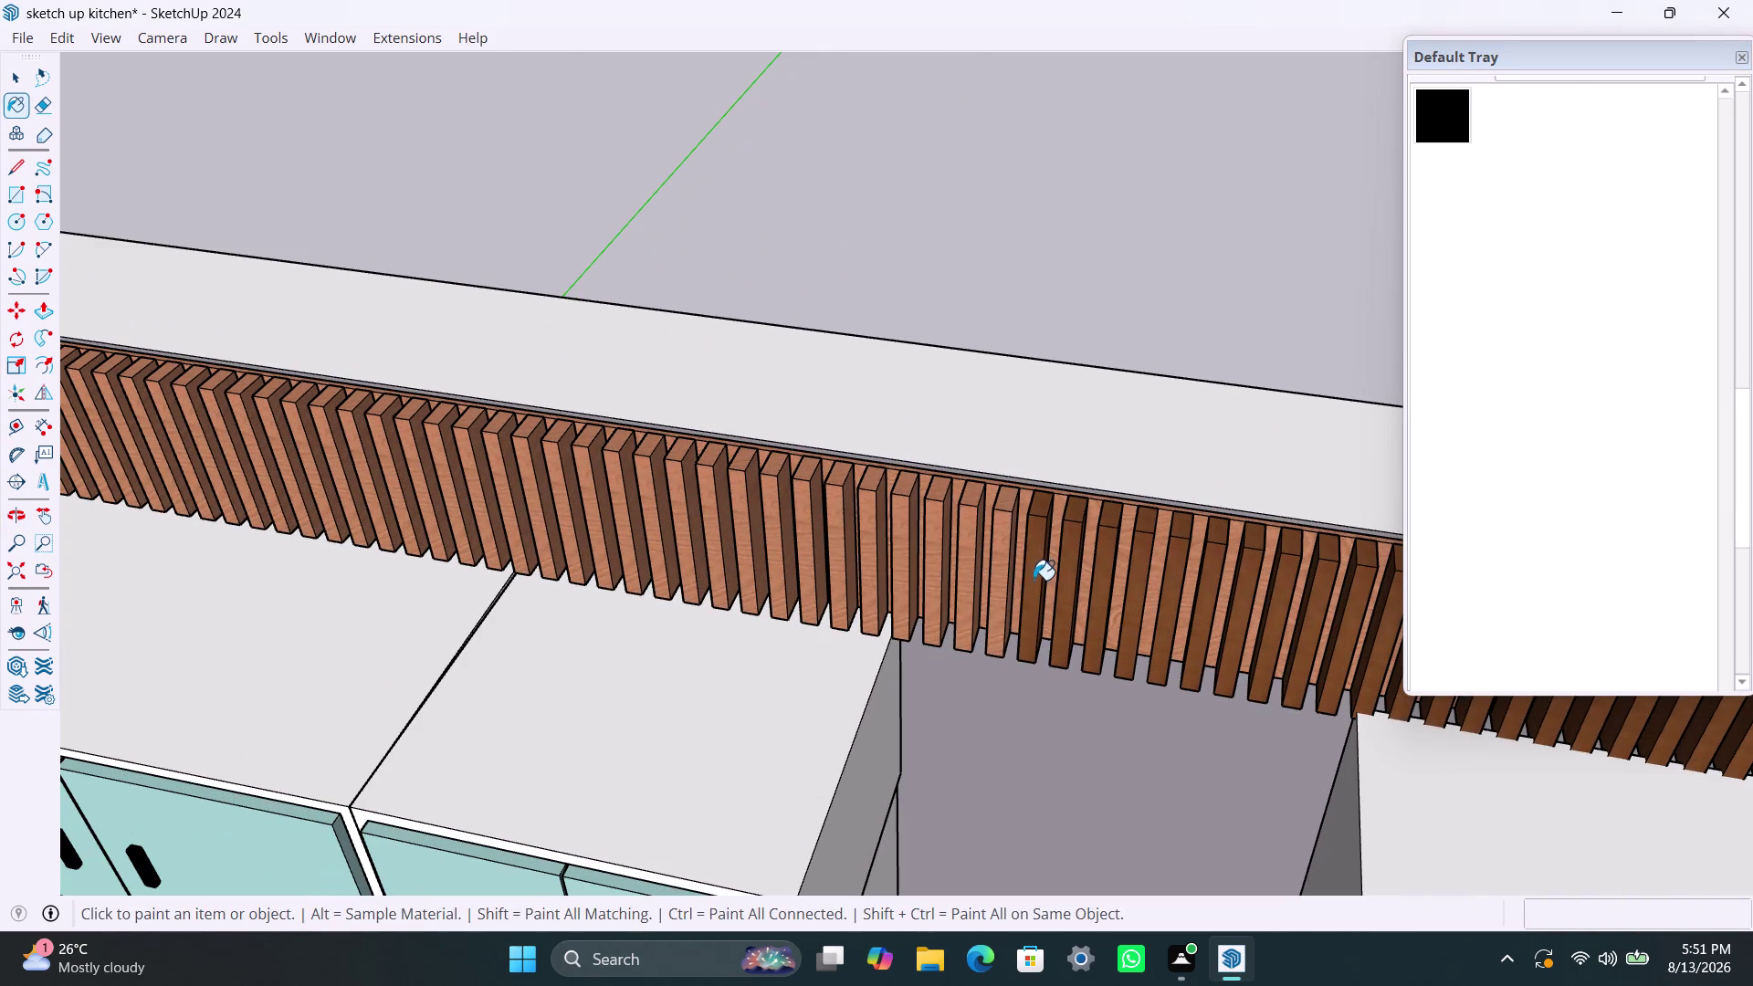
click(1034, 579)
click(1068, 595)
click(1107, 606)
click(1149, 613)
click(1143, 608)
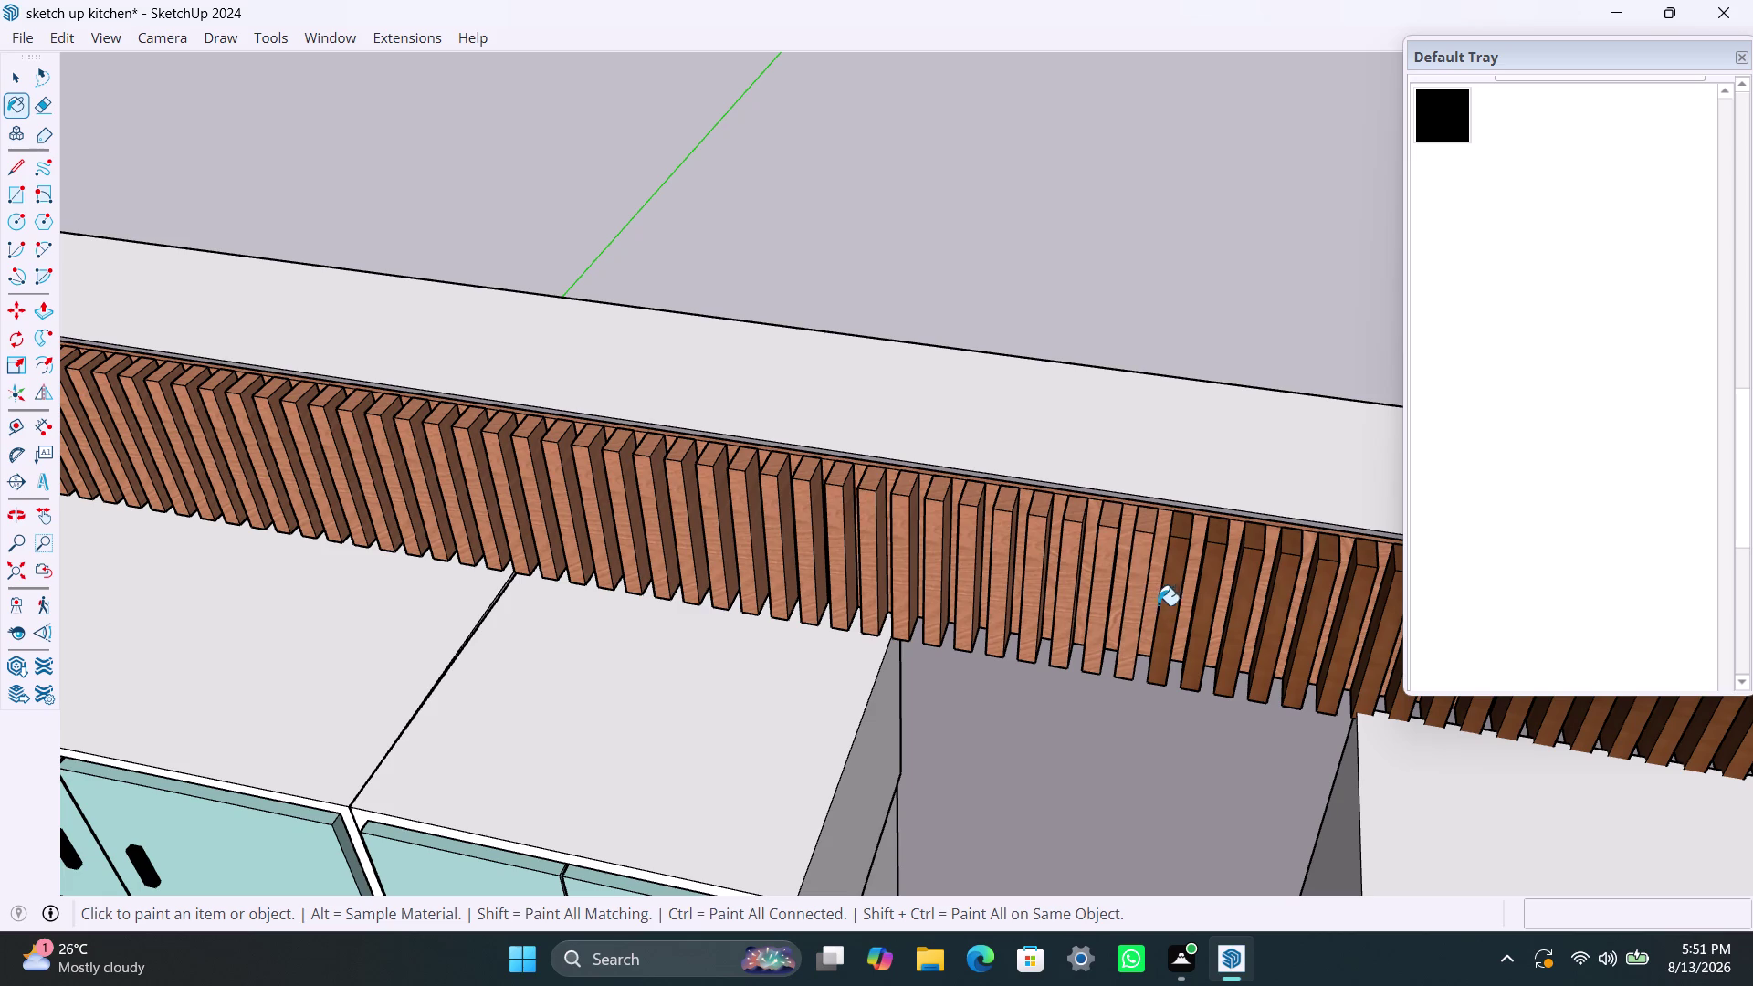
click(1167, 605)
drag(1183, 614, 1193, 618)
Switch to the darker wood and paint every other slat along the wall.
click(1228, 623)
click(1281, 623)
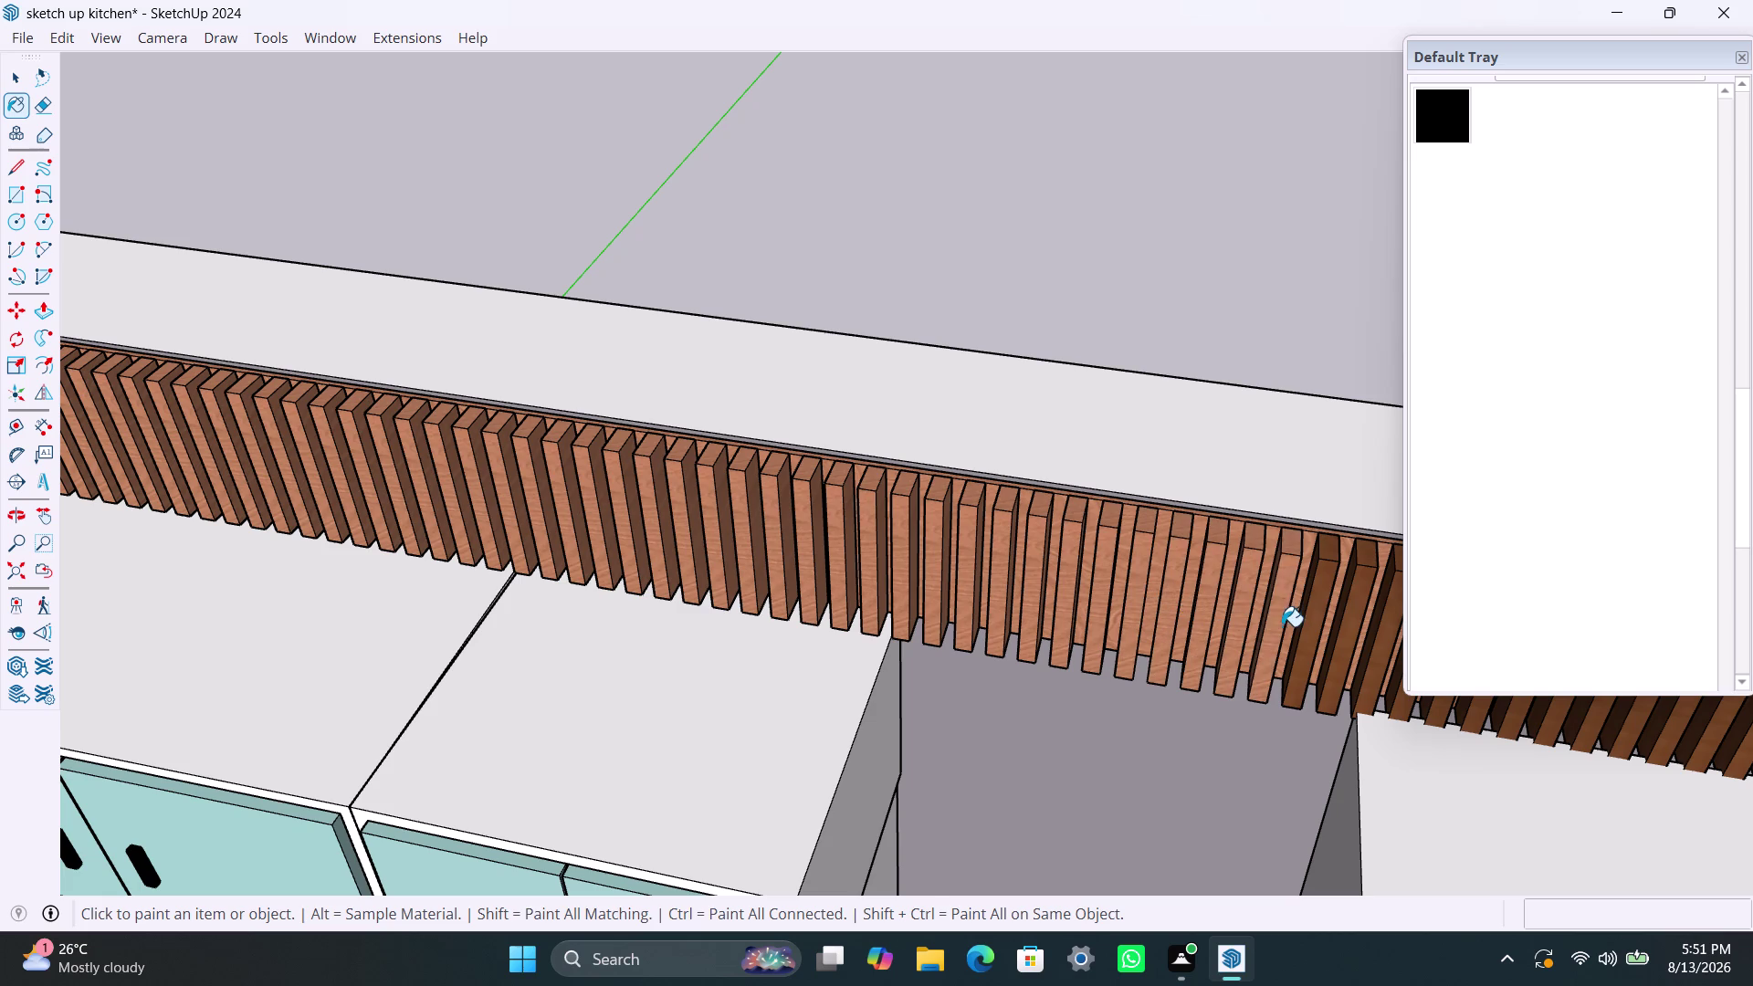
scroll(down, 3)
middle_drag(1274, 617, 768, 557)
scroll(up, 3)
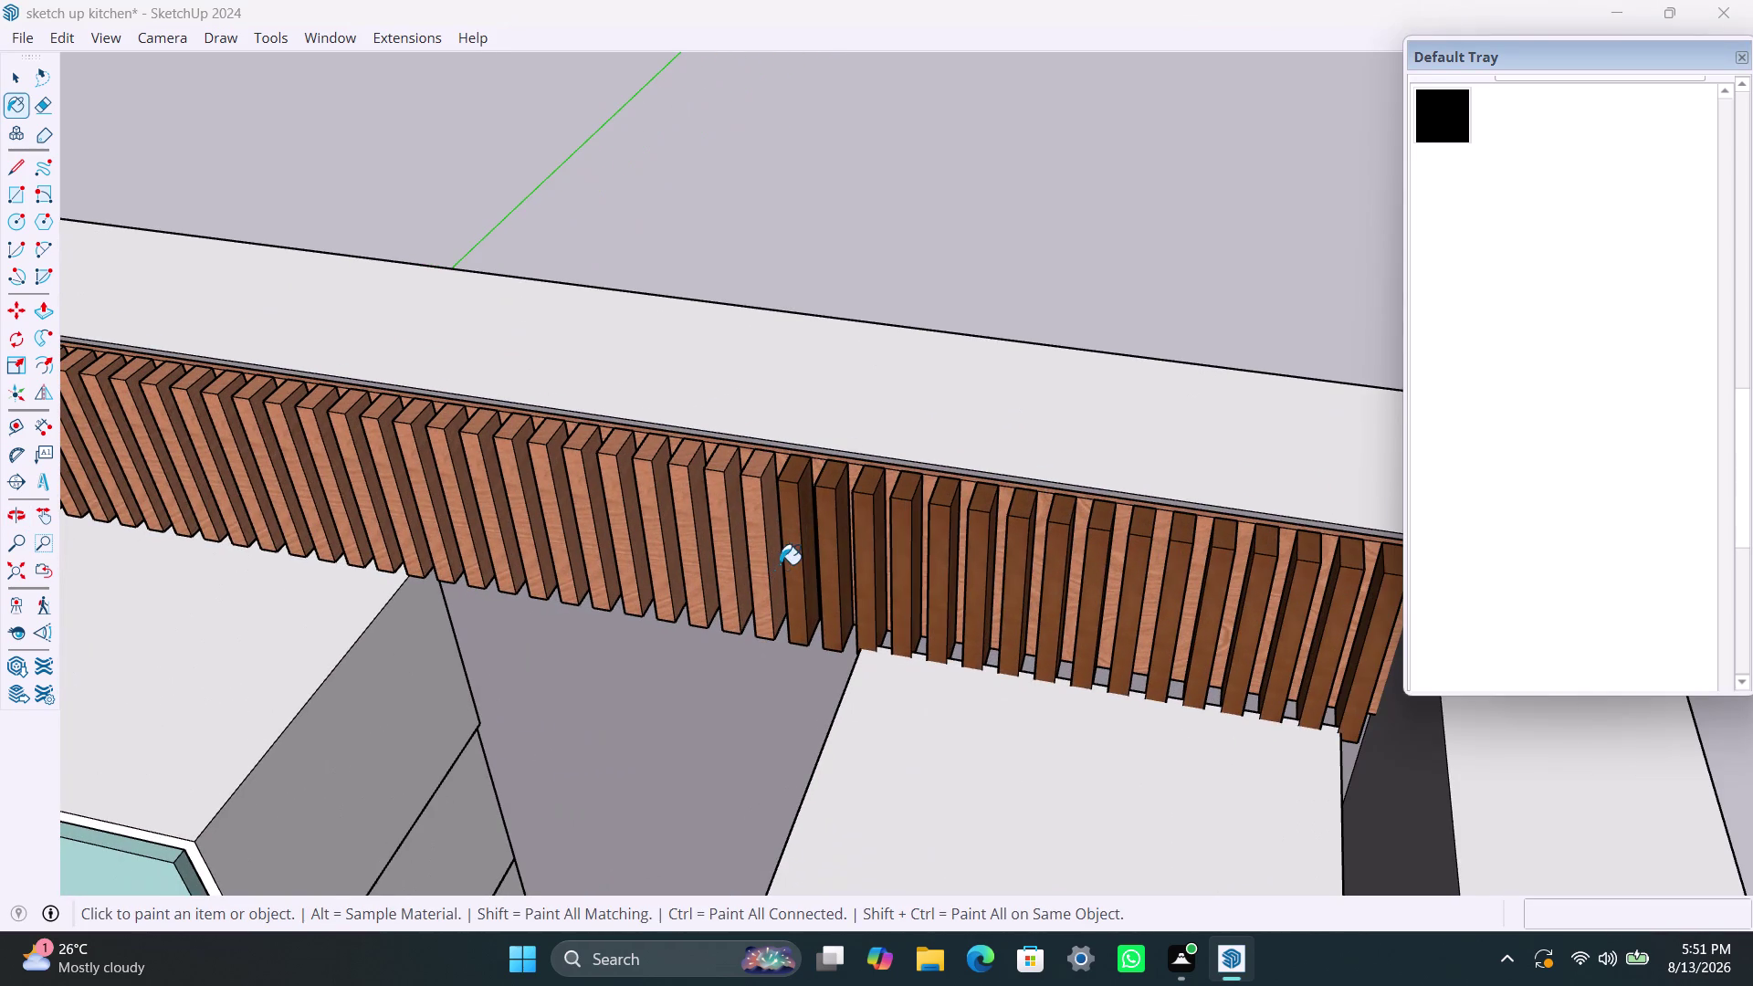
click(779, 564)
click(824, 566)
click(858, 569)
click(908, 572)
click(944, 584)
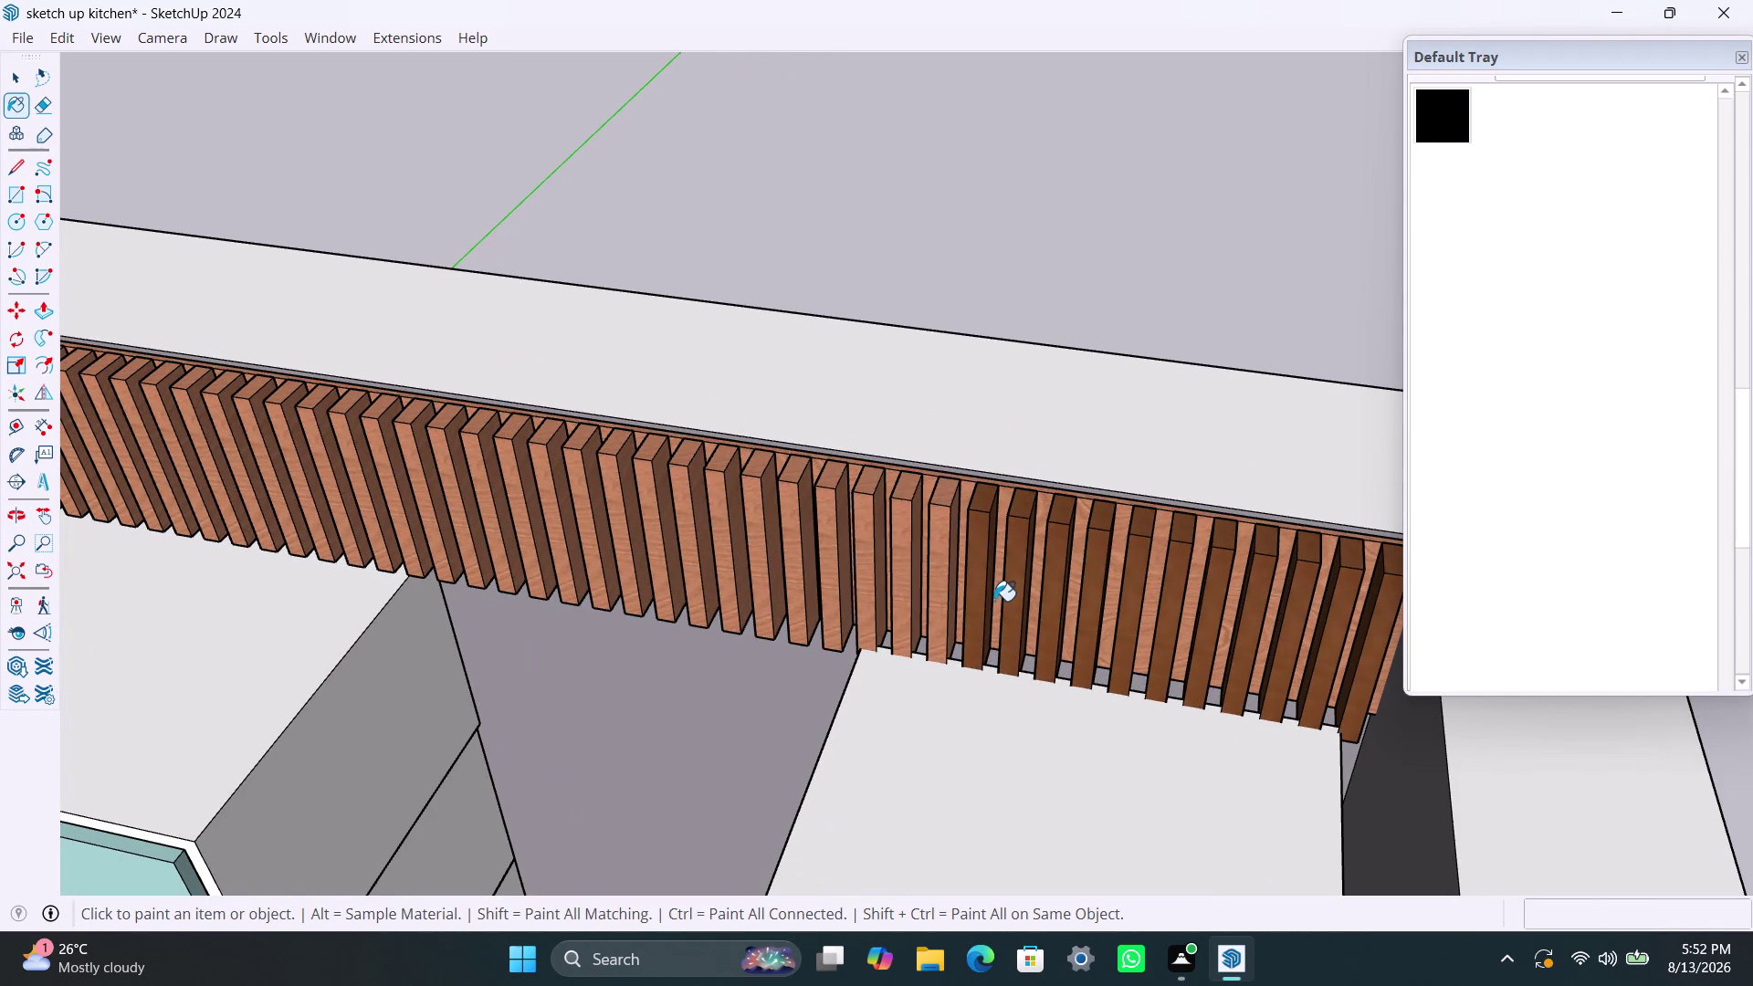
click(994, 596)
click(1014, 582)
click(1057, 592)
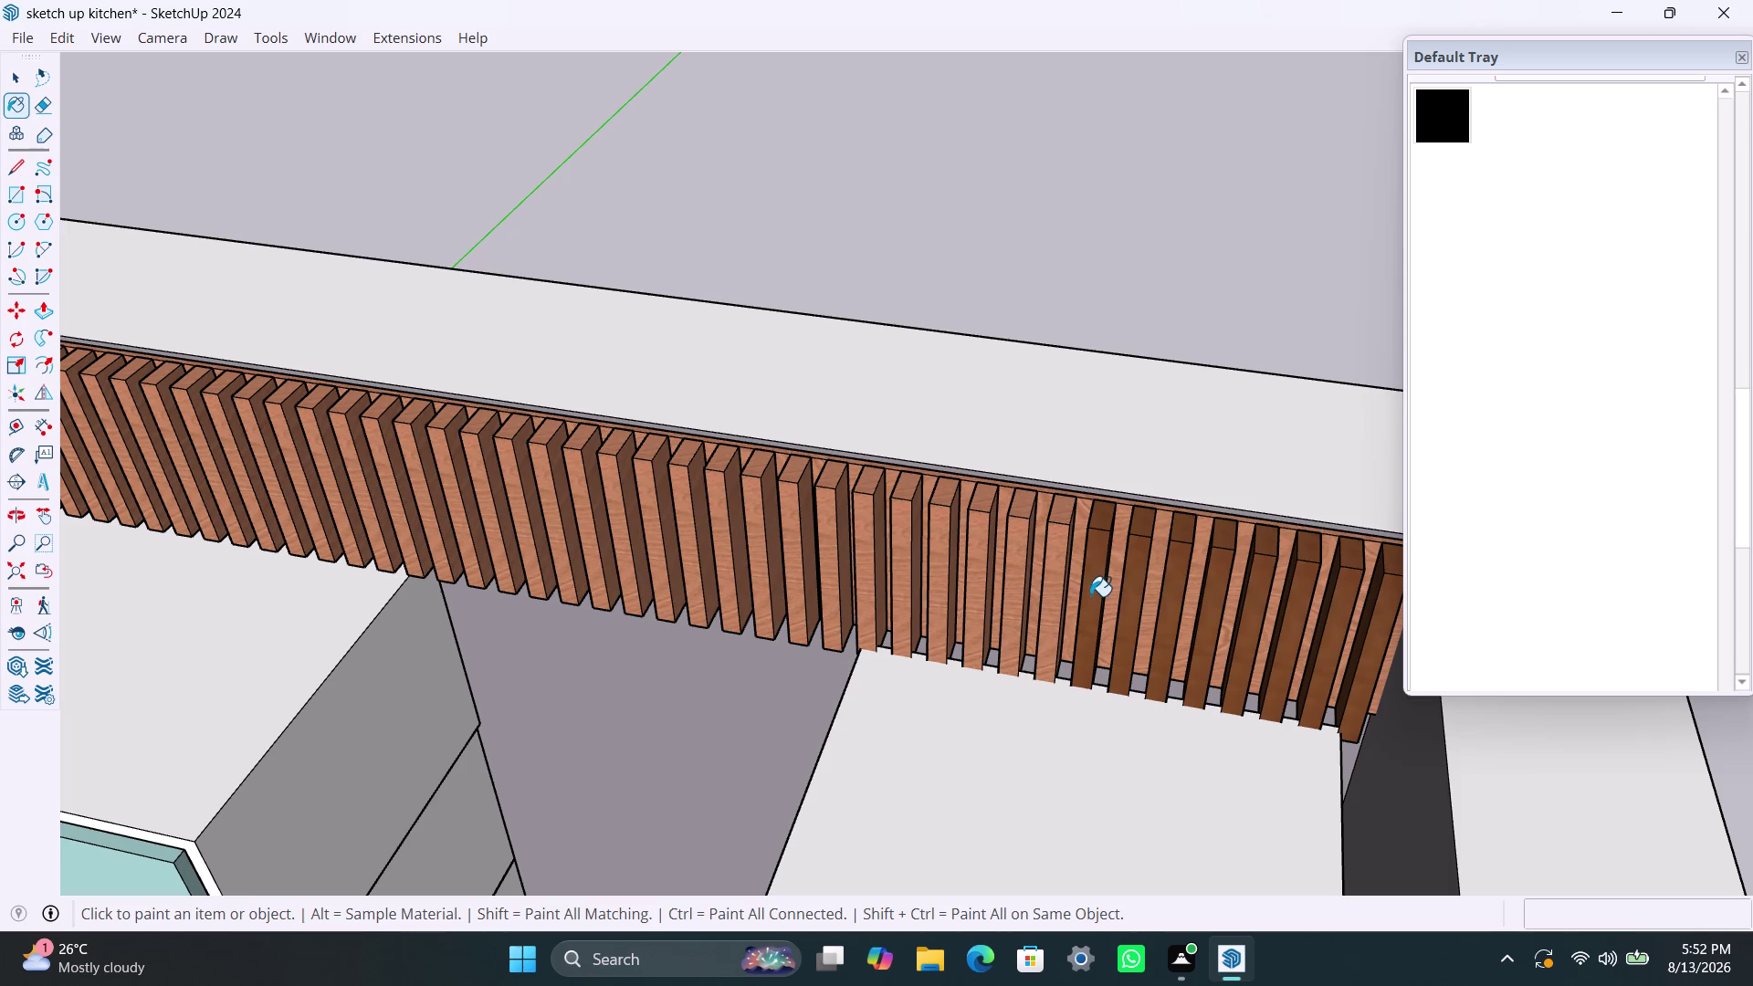
Darken the remaining alternate slats through to the end of the wall.
click(1090, 596)
click(1134, 608)
click(1172, 615)
click(1215, 623)
click(1259, 628)
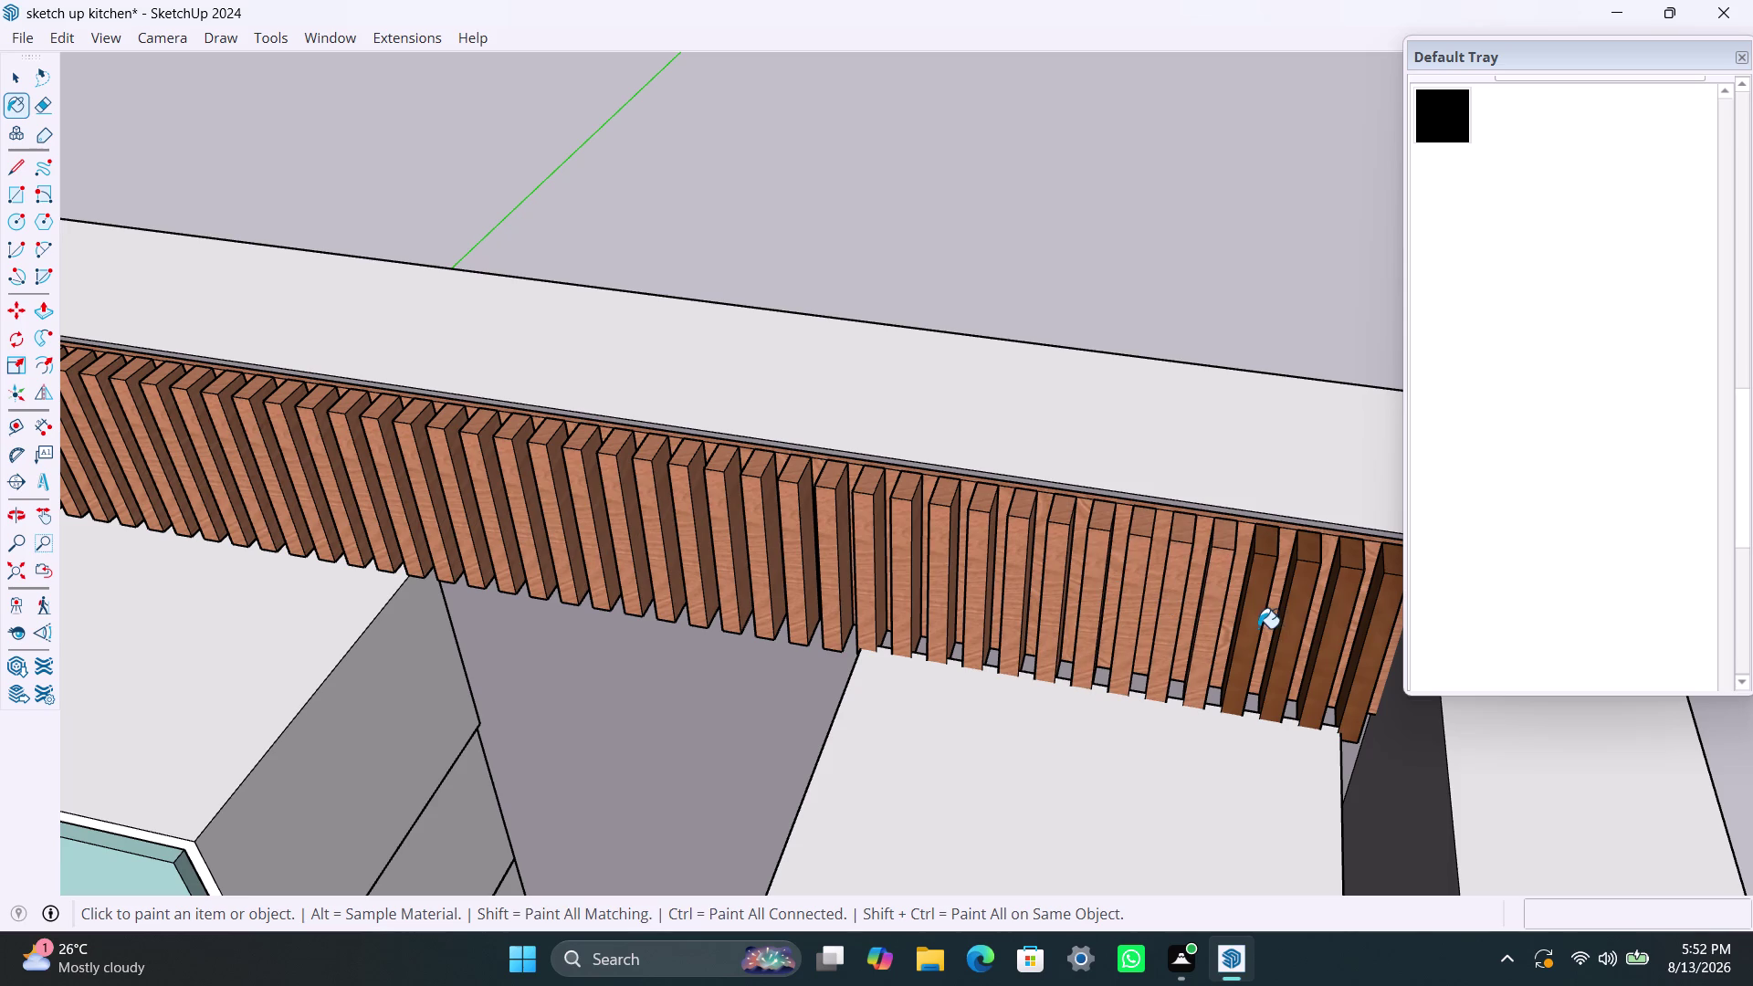
click(1303, 629)
click(1341, 634)
scroll(down, 3)
middle_drag(1290, 637, 1123, 626)
scroll(up, 3)
click(1182, 571)
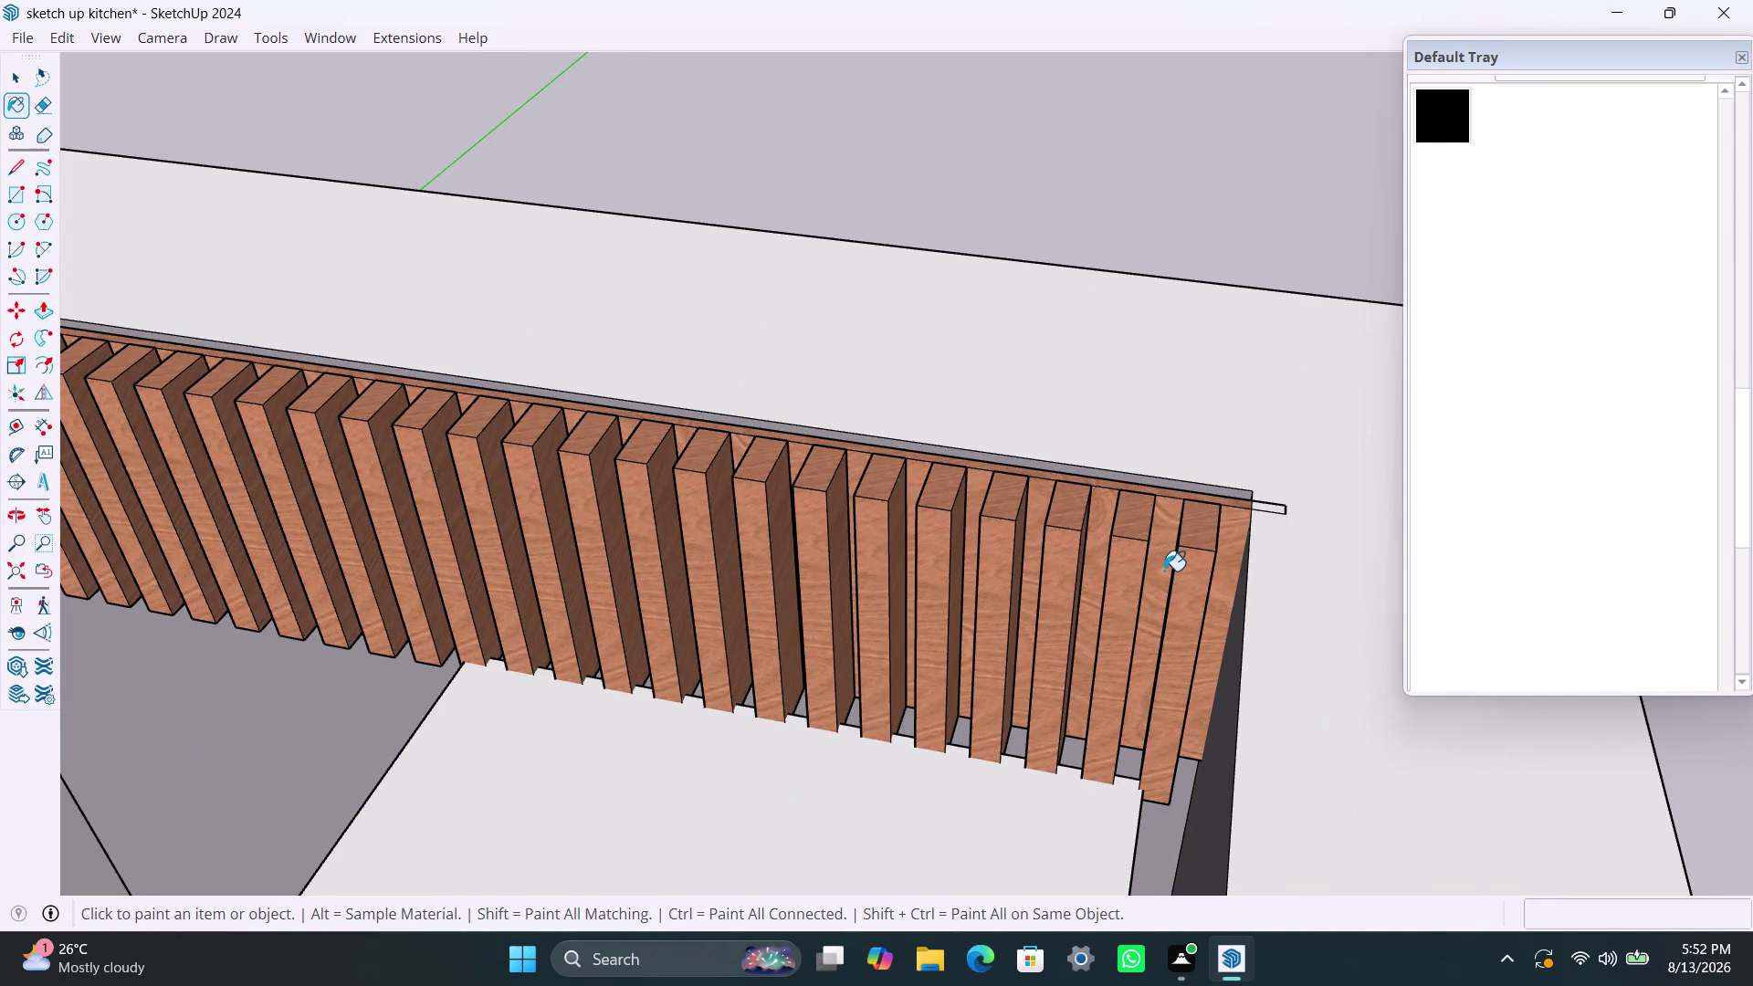
scroll(down, 3)
scroll(down, 3)
scroll(down, 3)
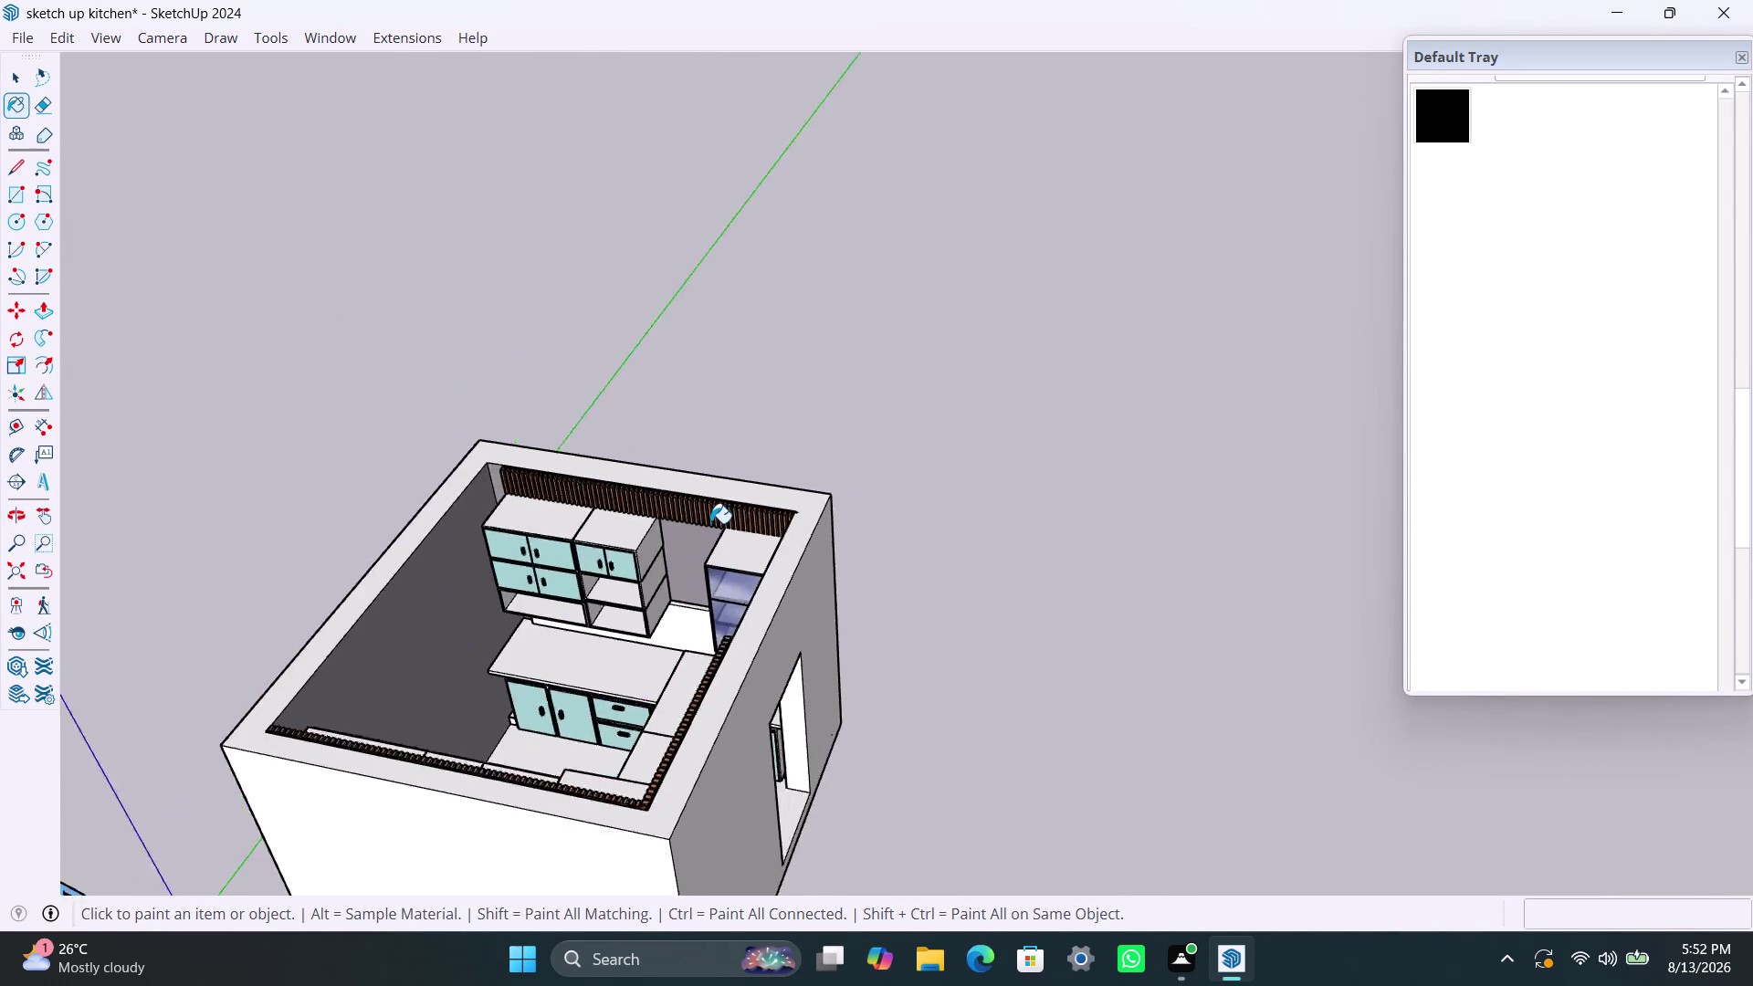
scroll(down, 3)
middle_drag(617, 537, 1305, 473)
scroll(up, 3)
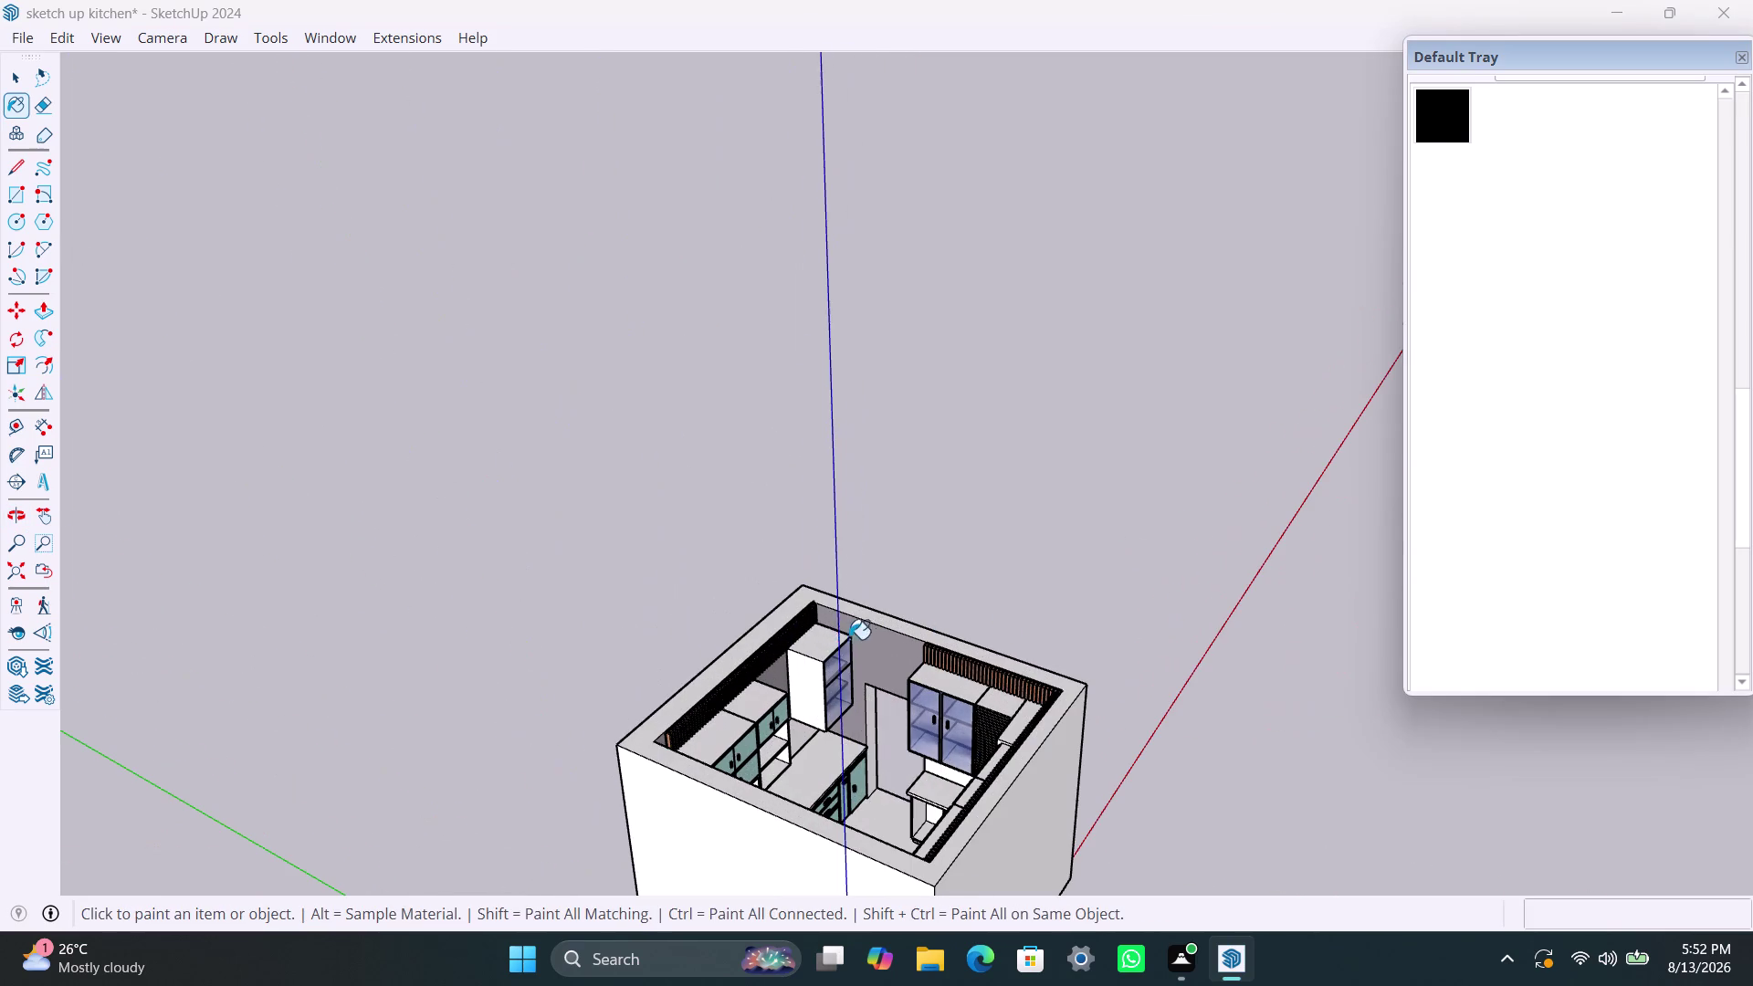
key(space)
click(982, 484)
scroll(up, 3)
scroll(up, 3)
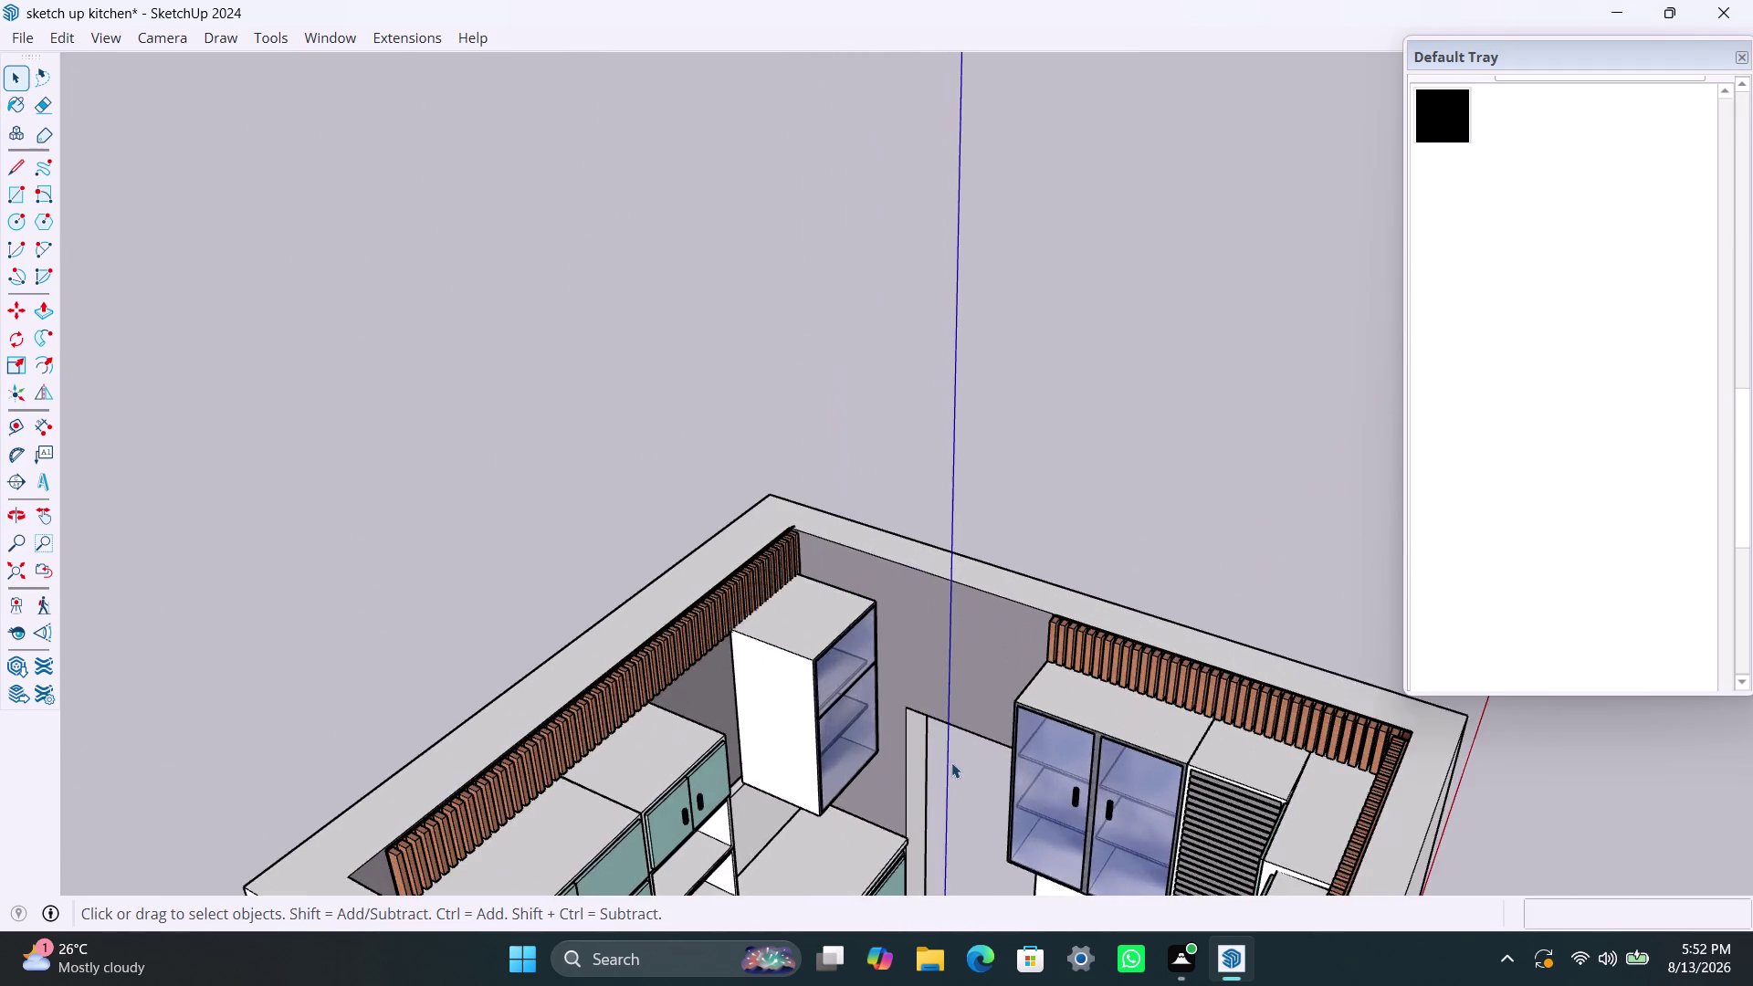
middle_drag(975, 742, 1087, 601)
scroll(down, 3)
middle_drag(874, 627, 771, 785)
scroll(up, 3)
scroll(up, 3)
middle_drag(948, 732, 776, 673)
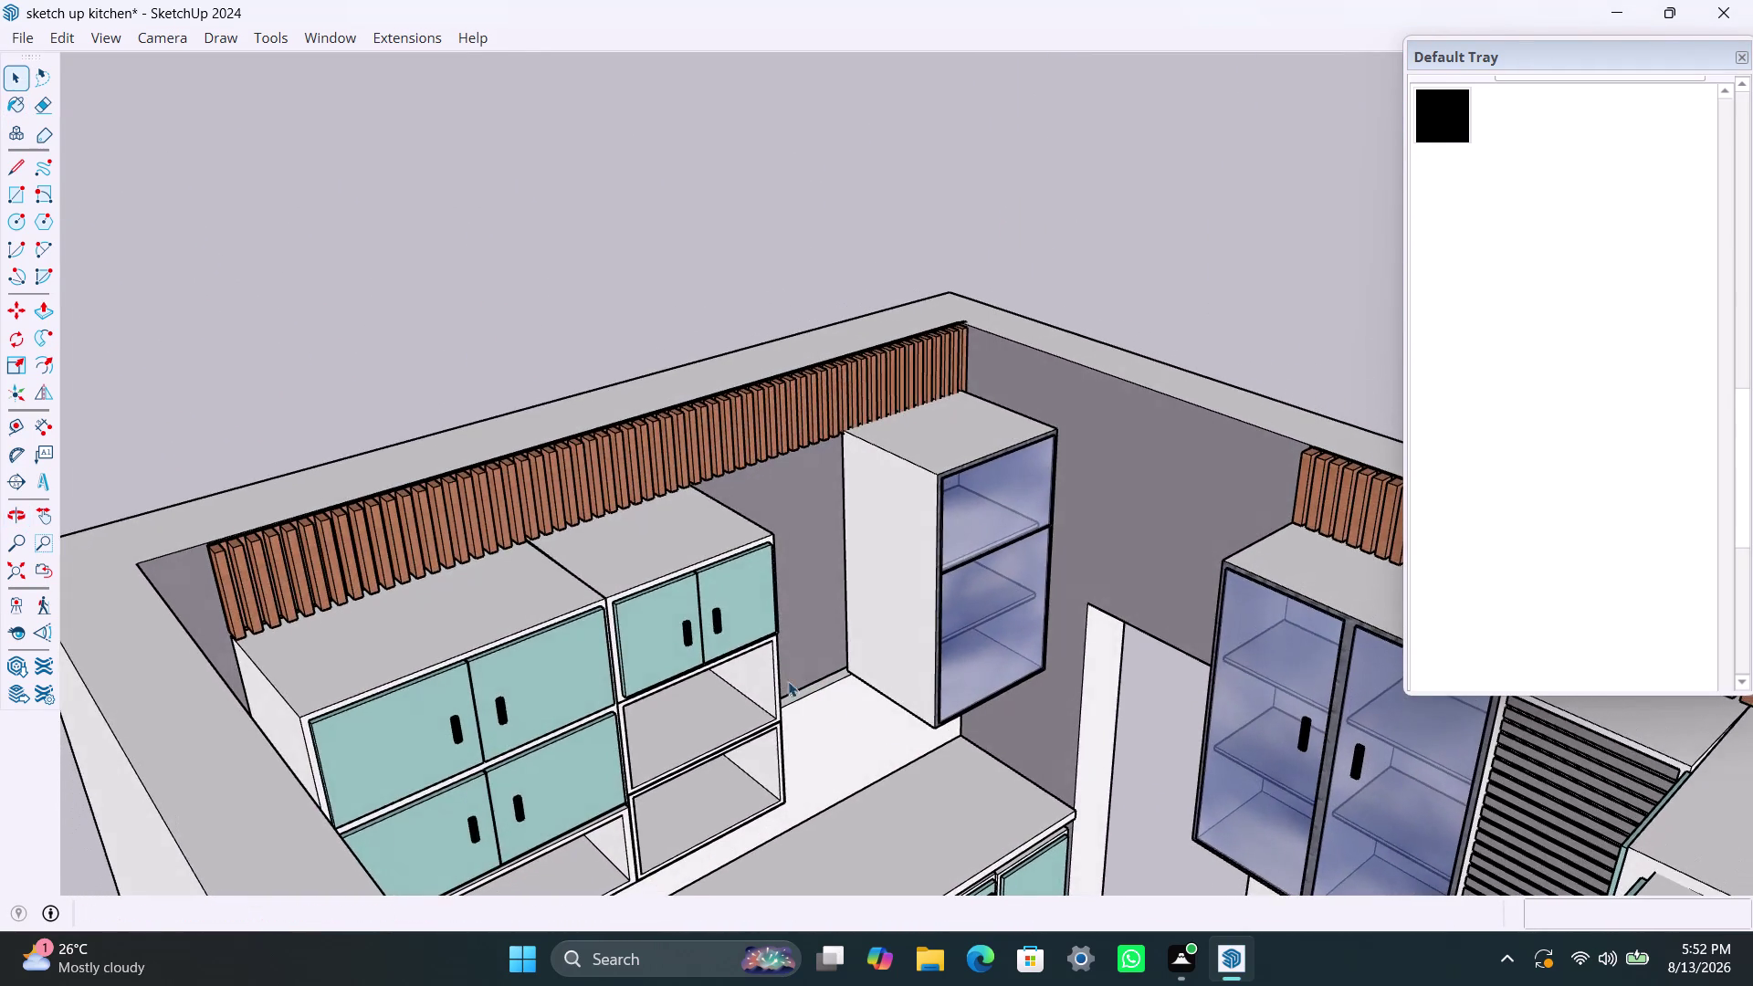
scroll(up, 3)
middle_drag(867, 788, 526, 731)
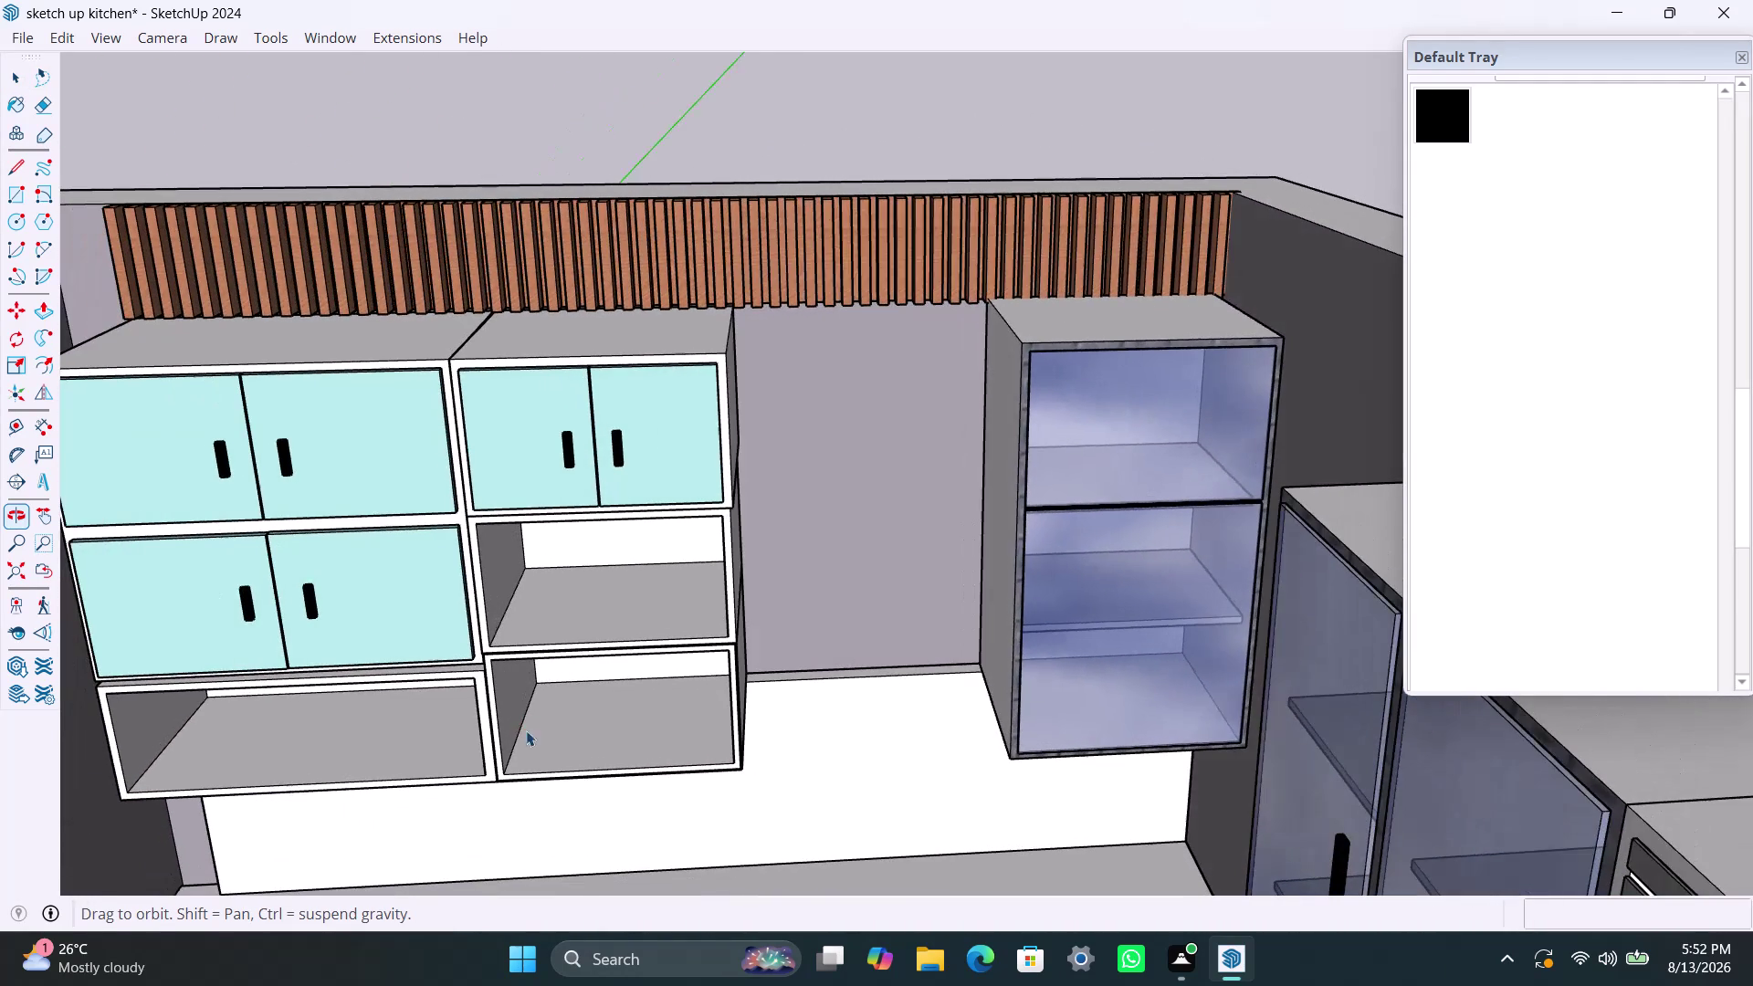
triple_click(837, 718)
click(838, 717)
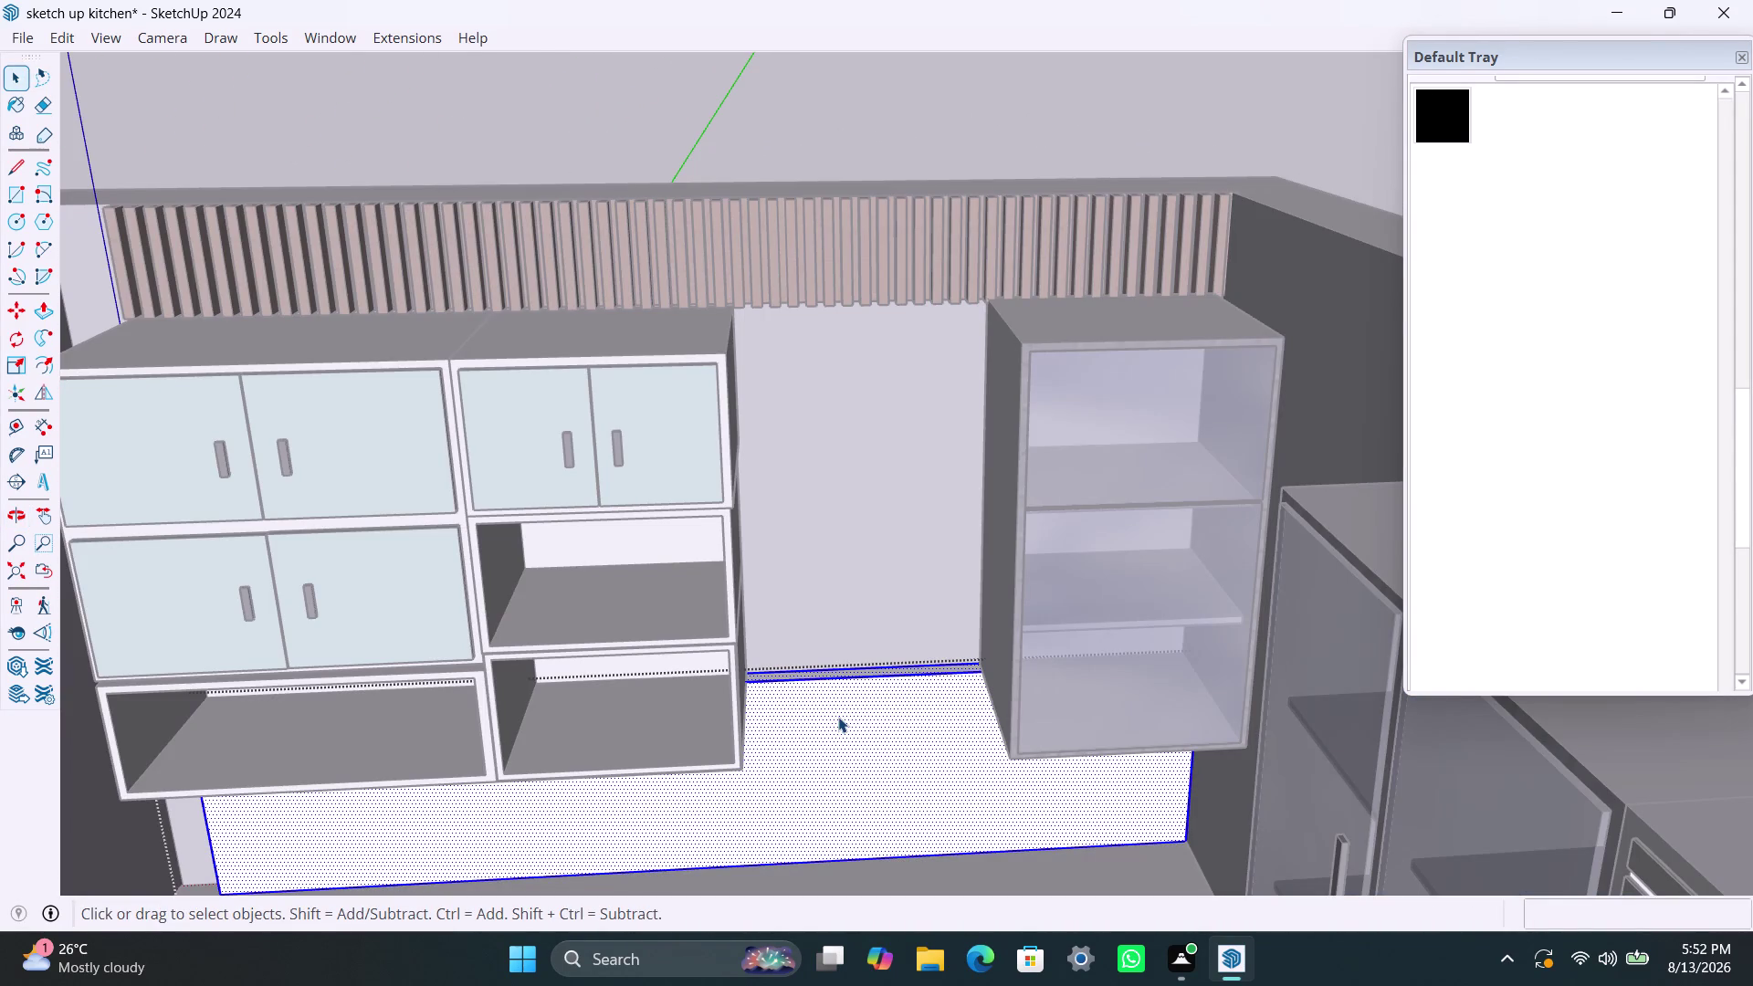
key(p)
click(839, 717)
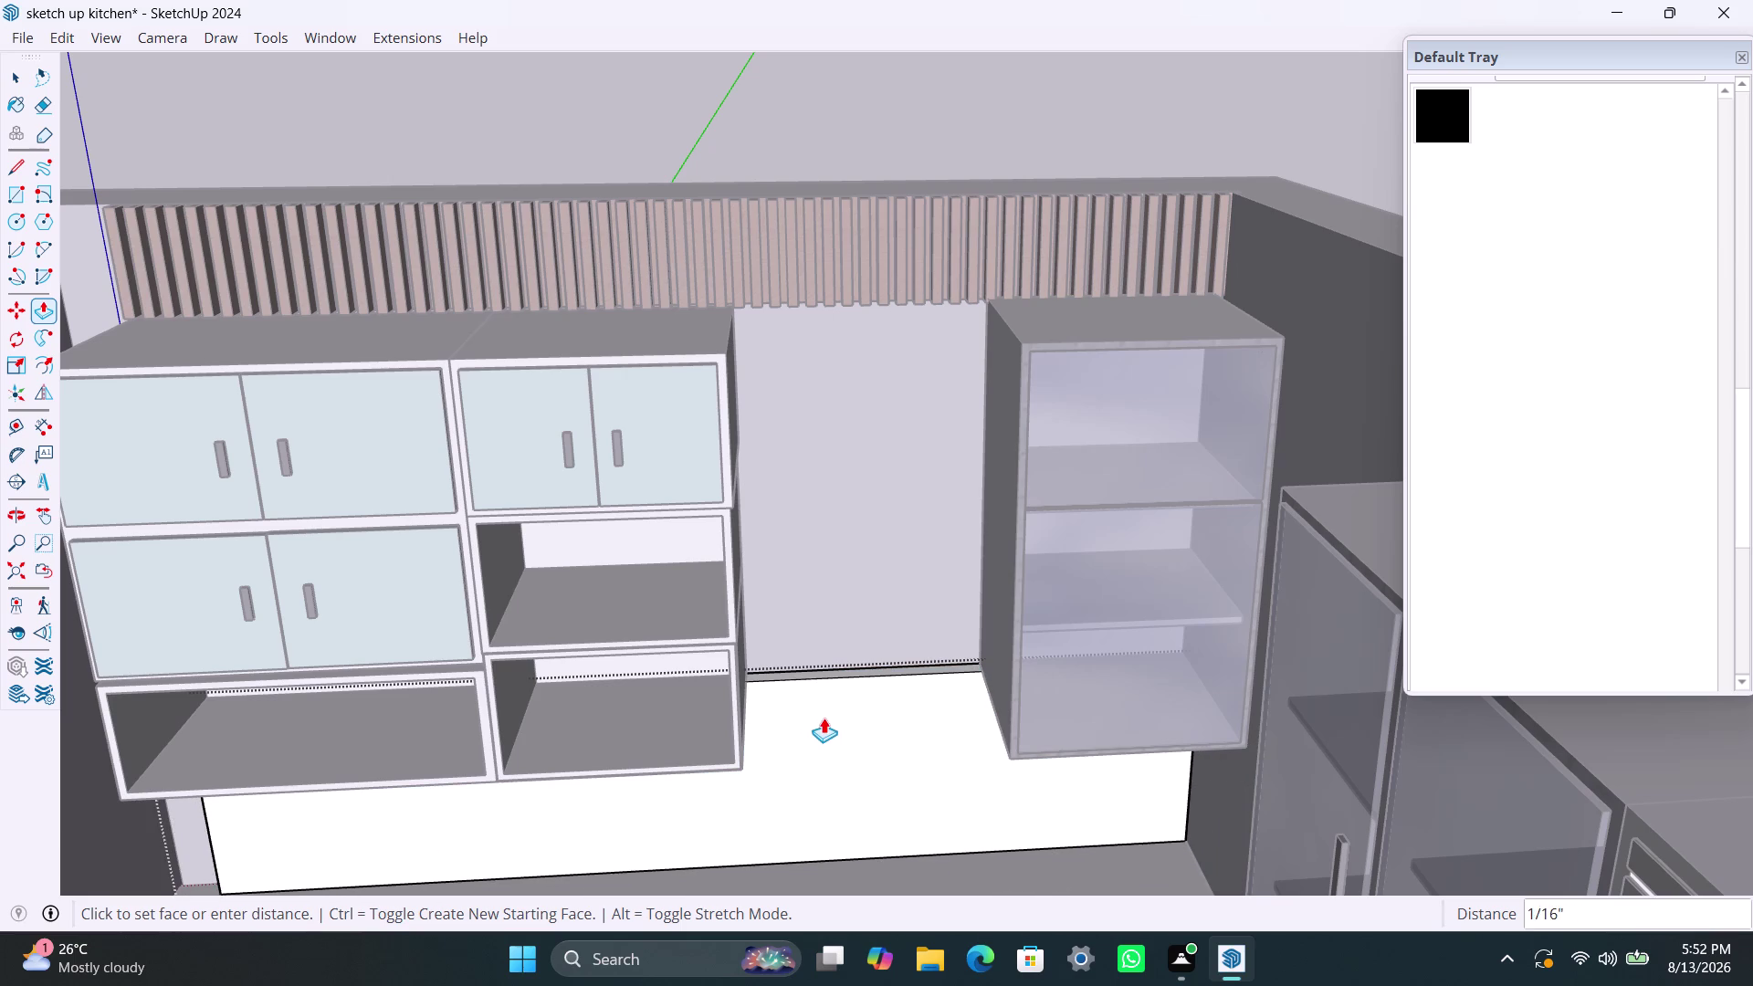
scroll(up, 3)
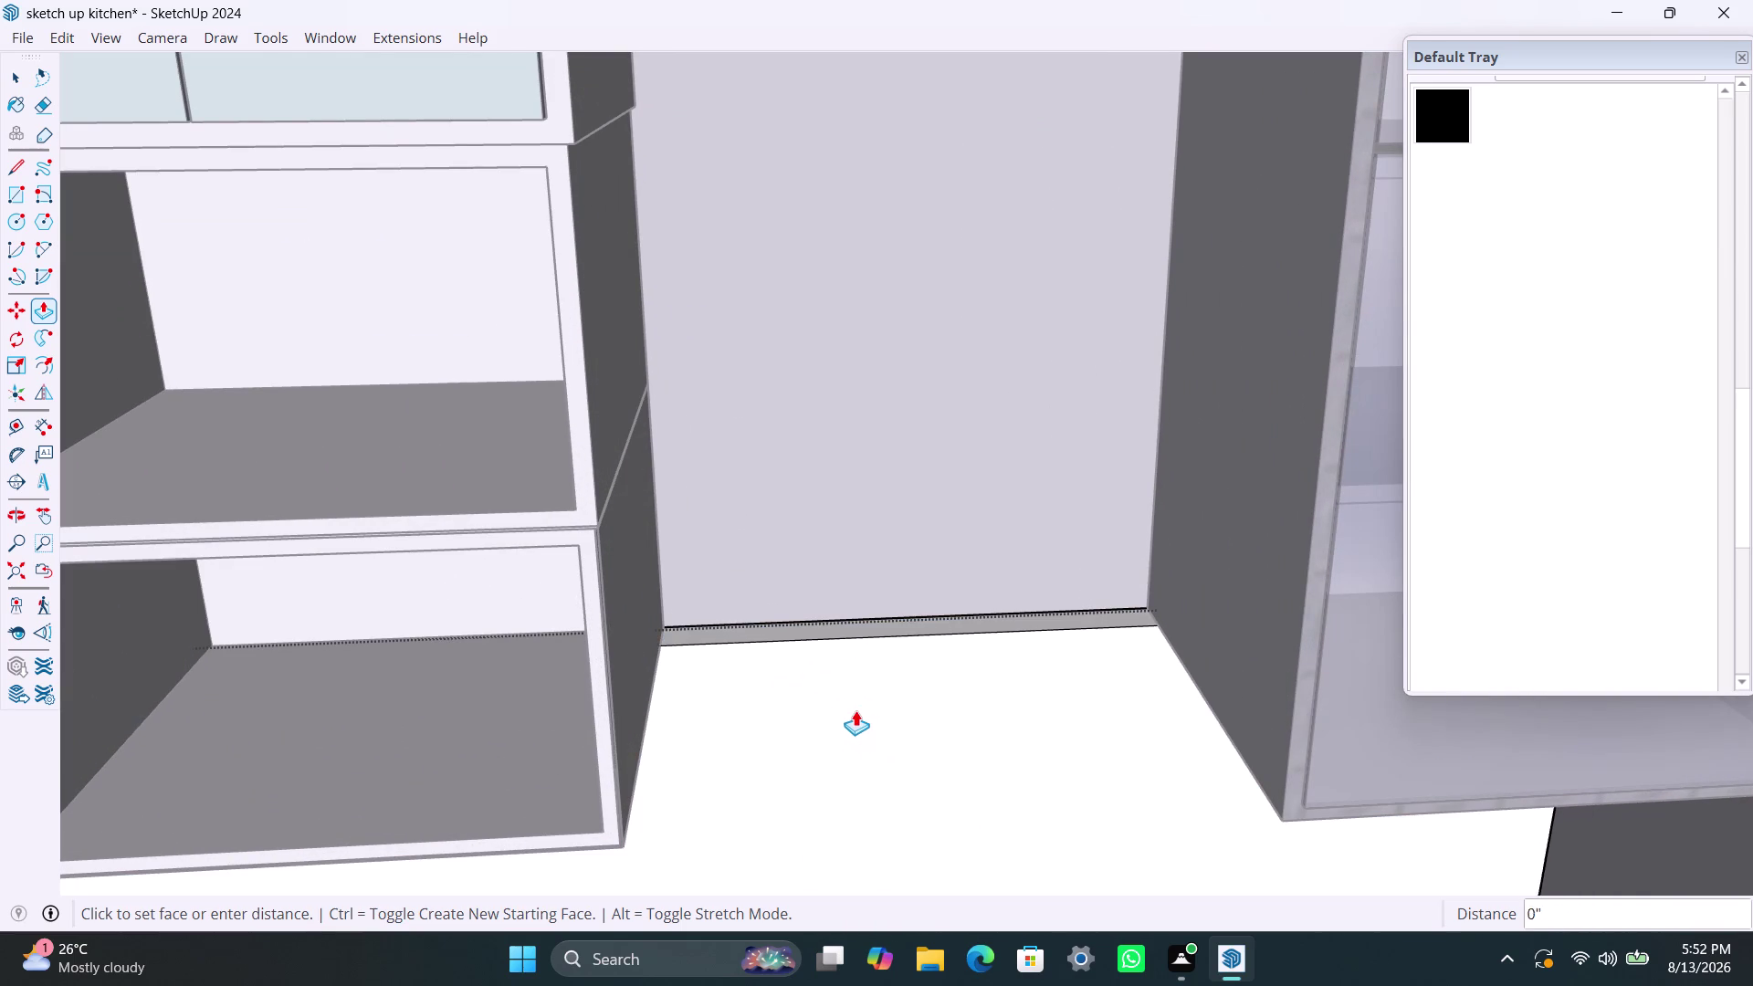
click(856, 703)
key(space)
click(832, 497)
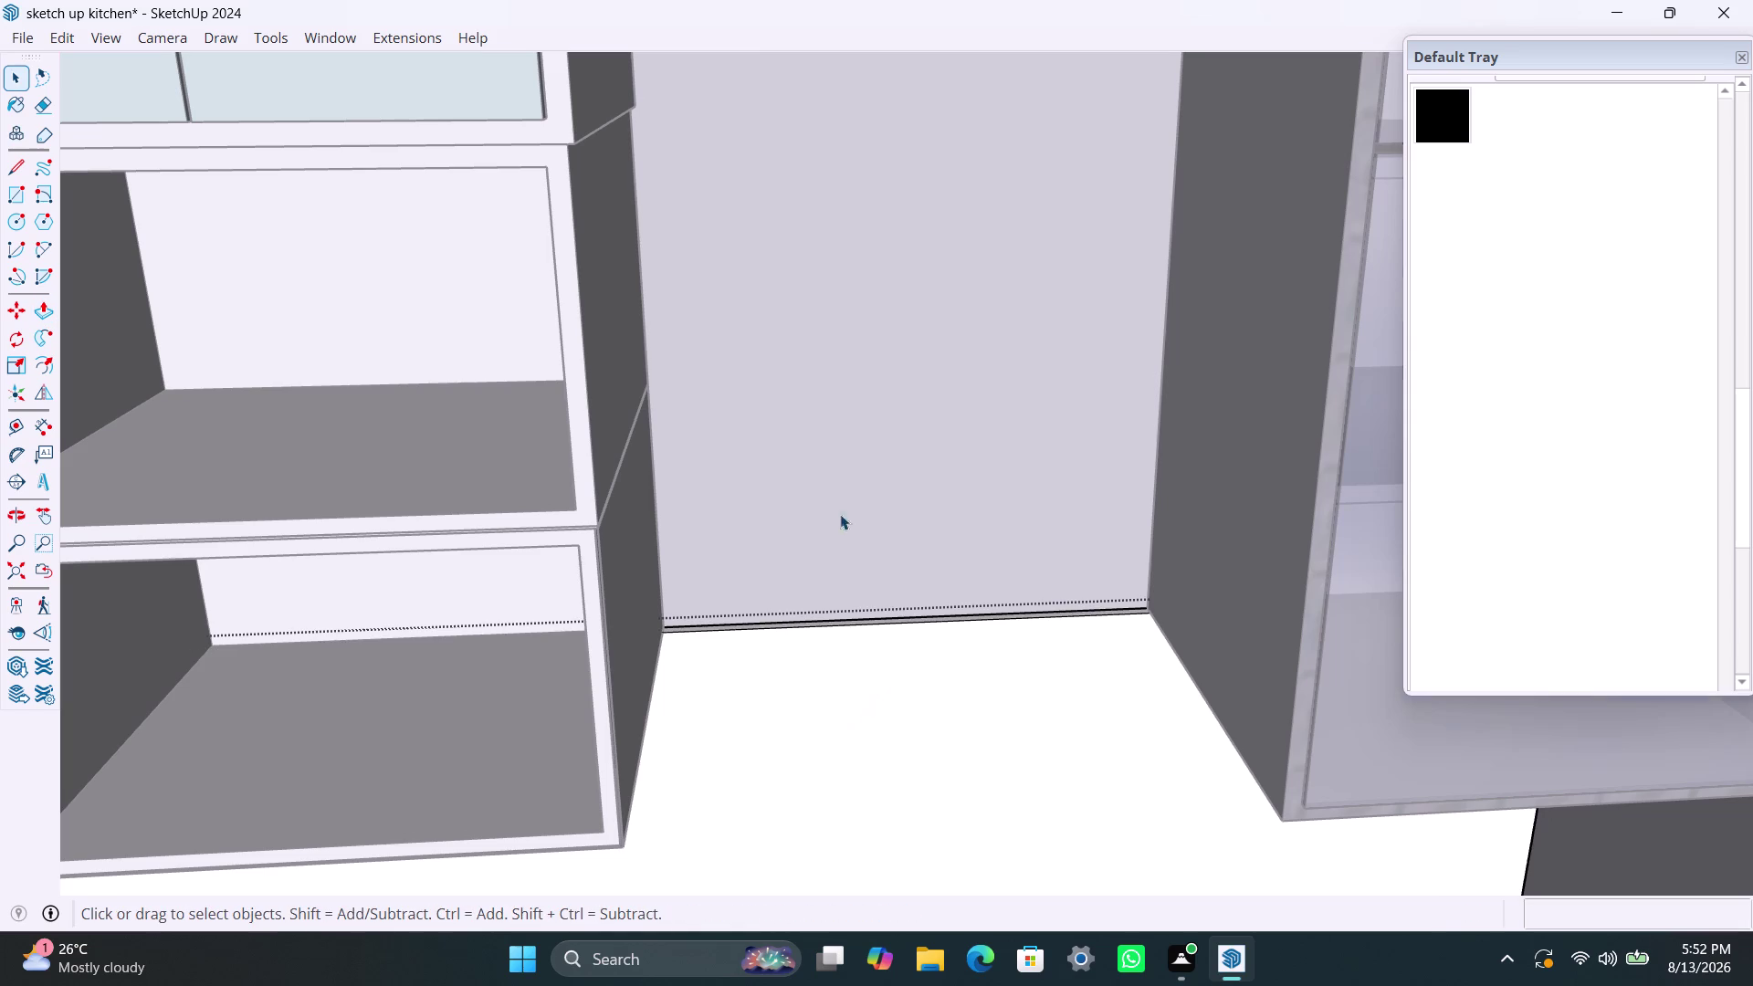
scroll(down, 3)
click(276, 319)
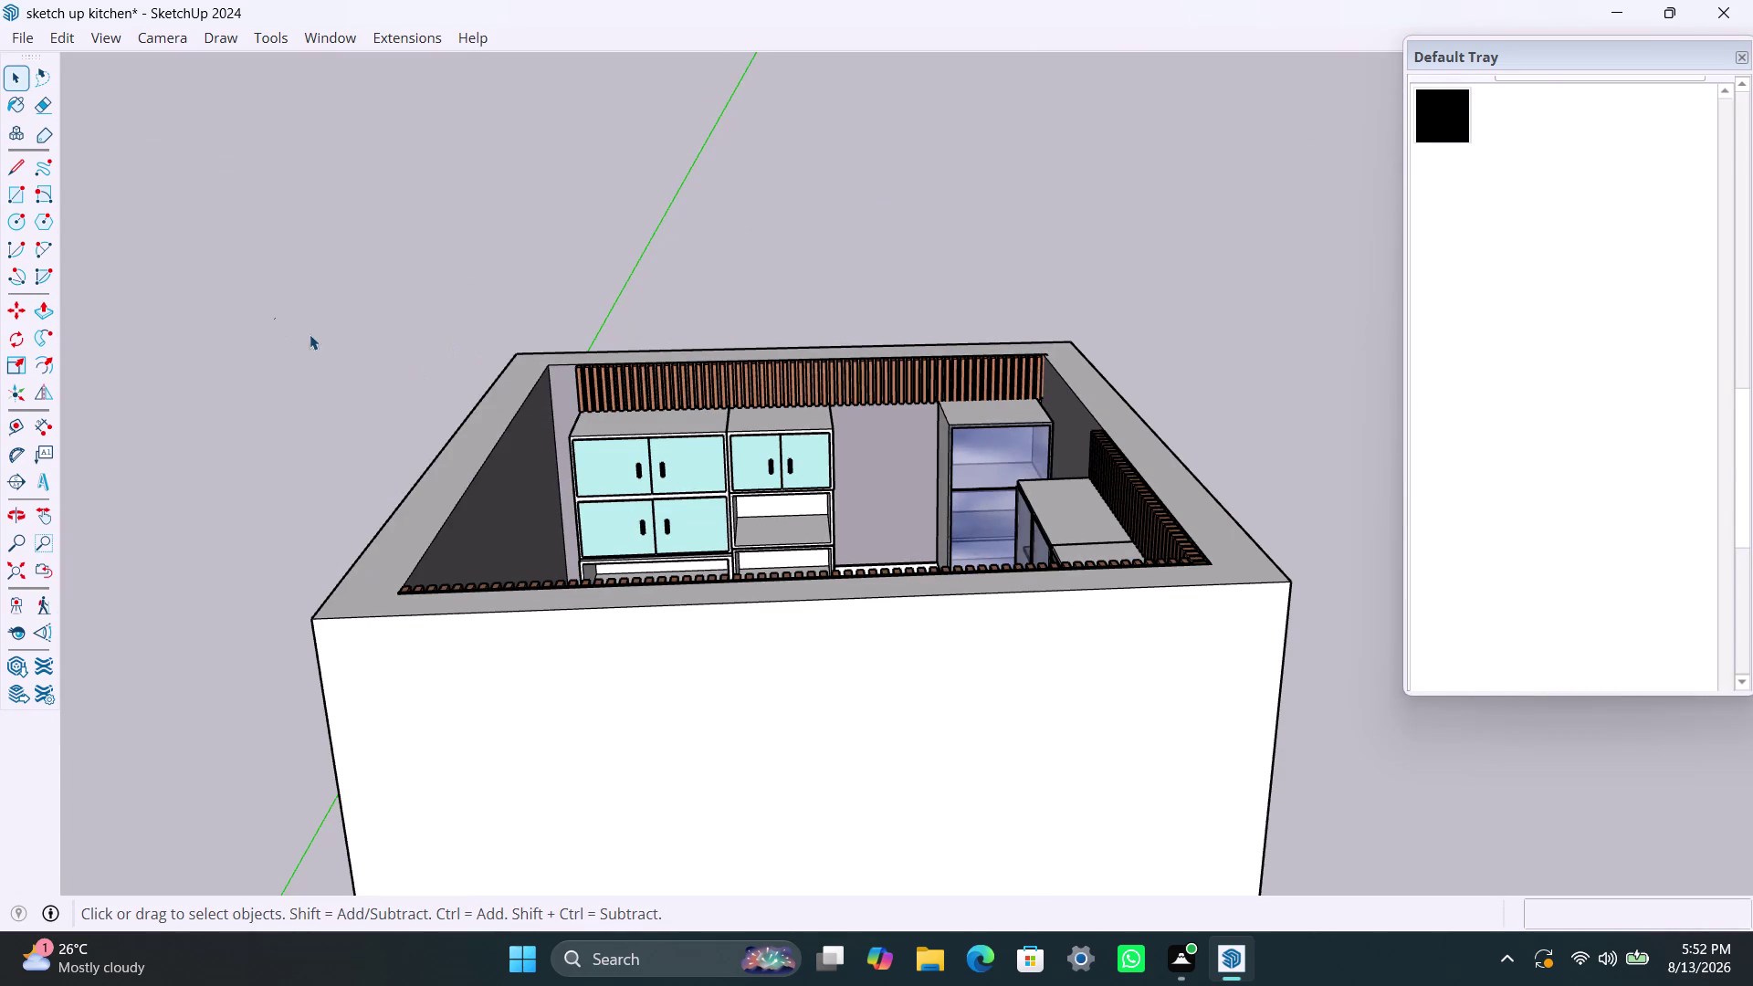
scroll(down, 3)
middle_drag(733, 412, 0, 675)
scroll(up, 3)
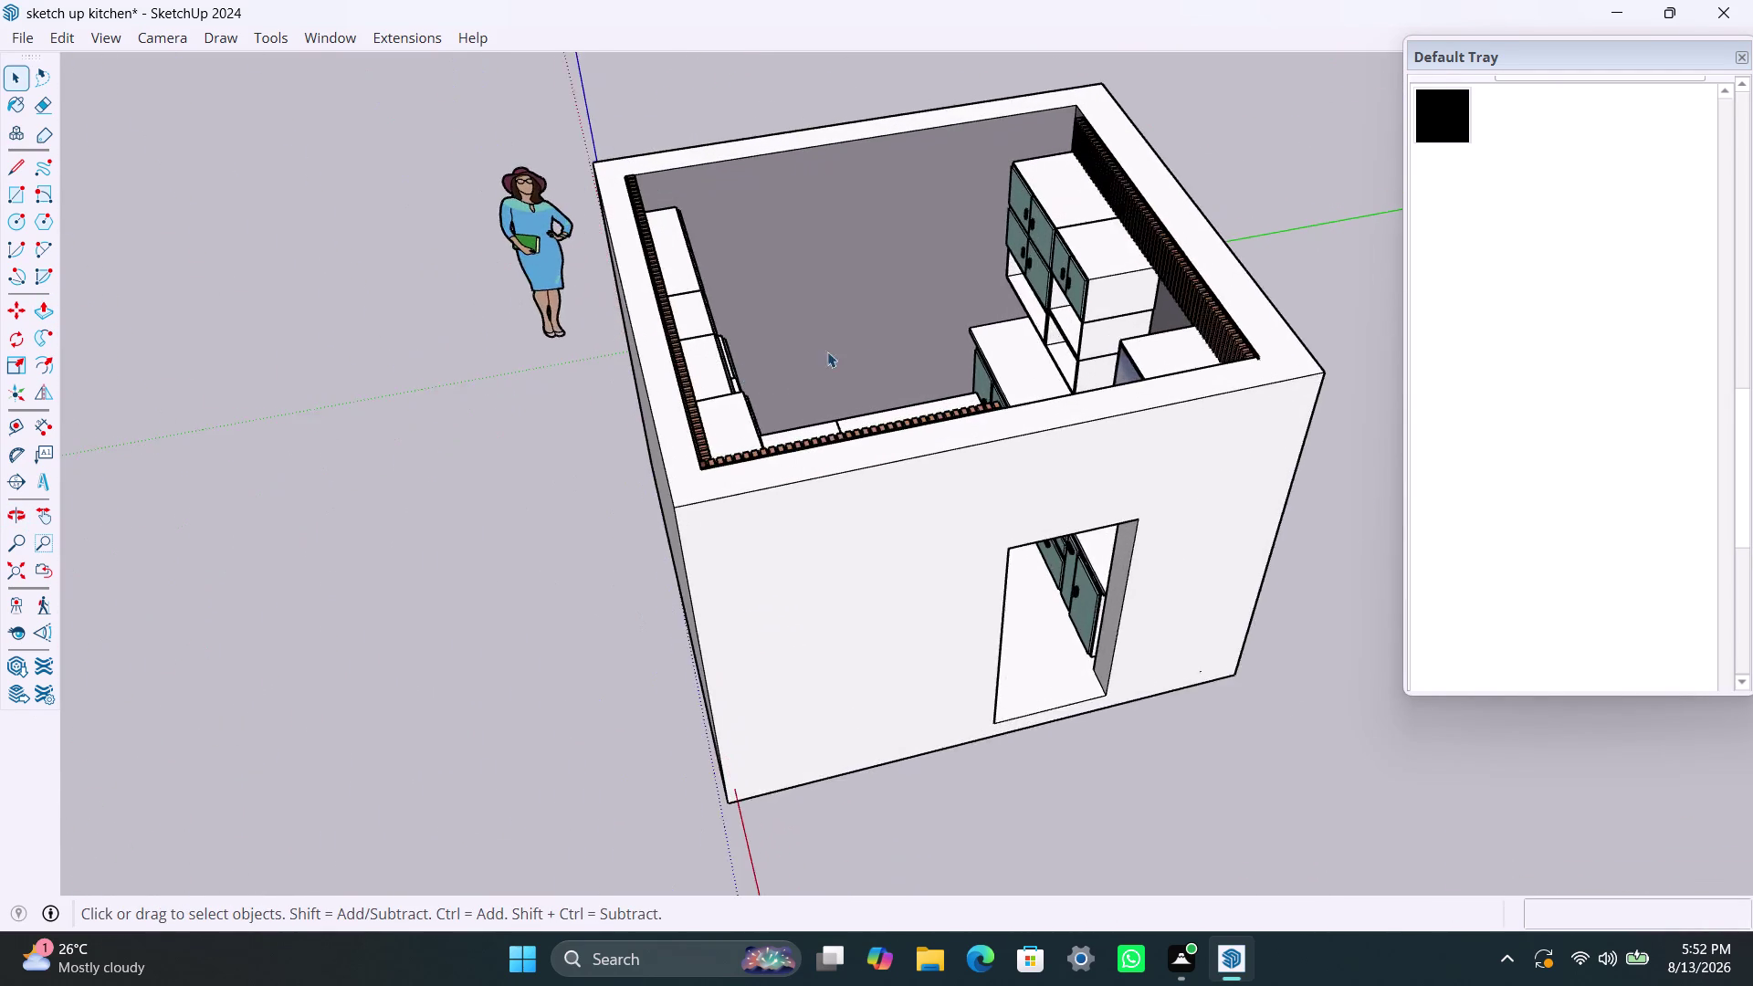
middle_drag(889, 351, 1398, 518)
scroll(up, 3)
middle_drag(703, 485, 1223, 590)
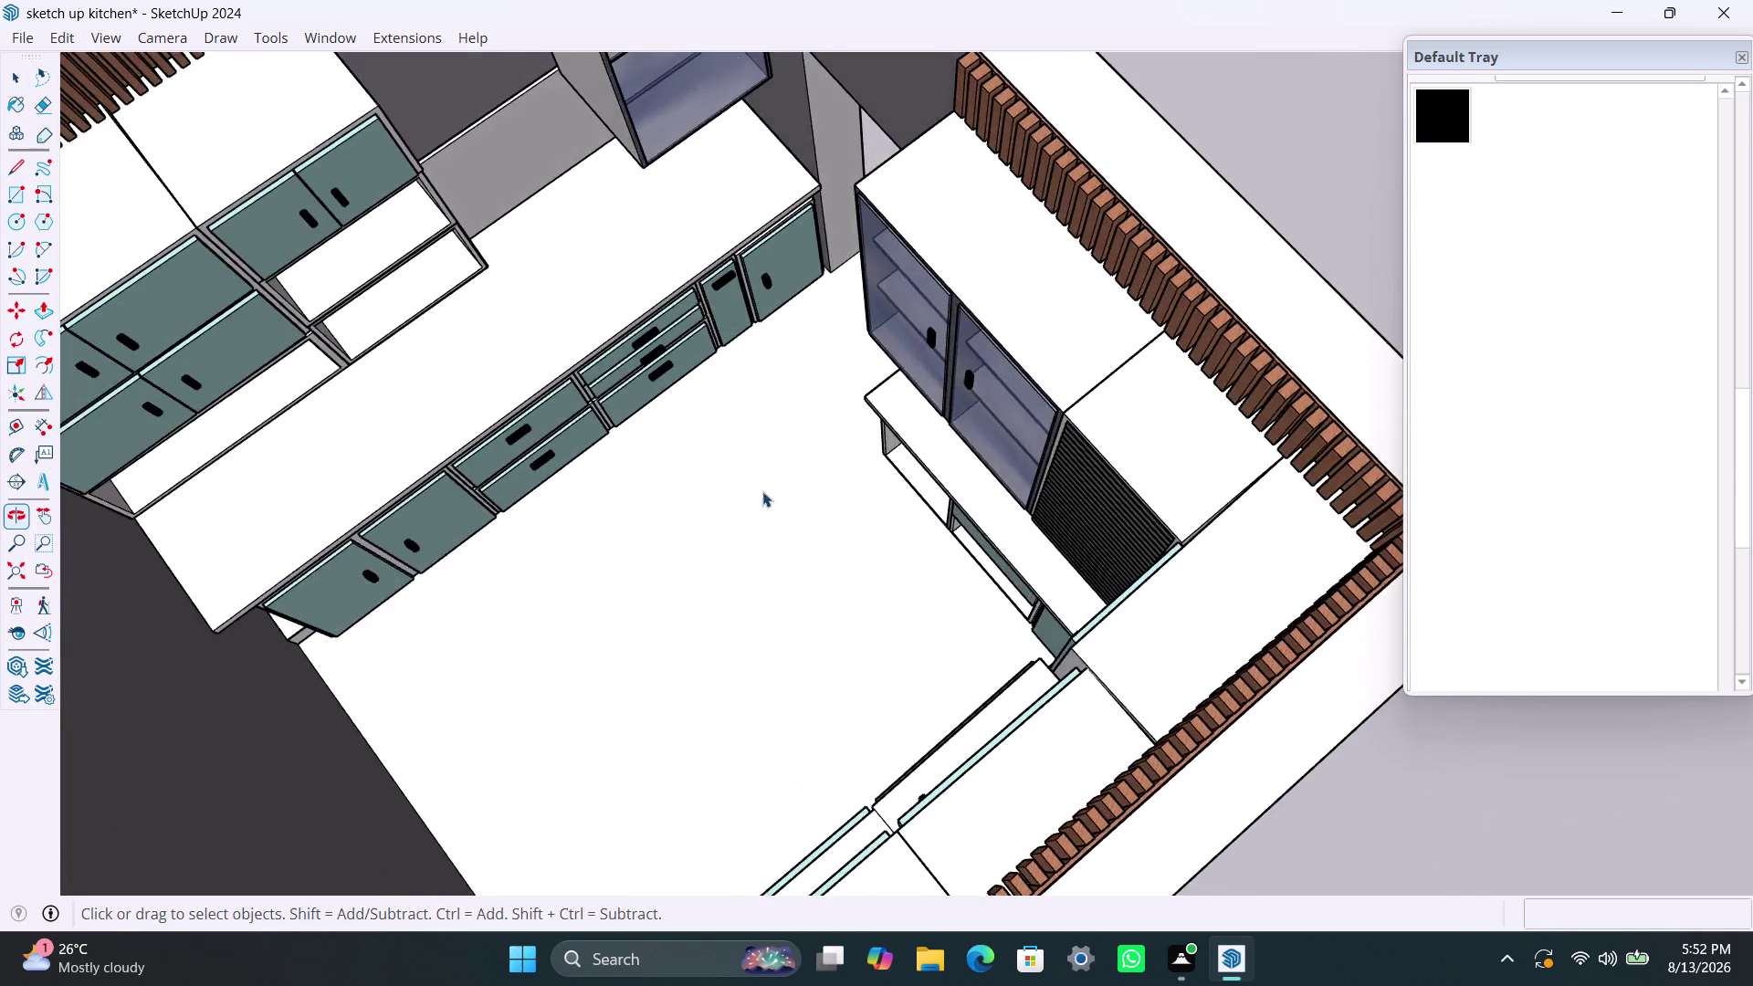
scroll(down, 3)
middle_drag(635, 587, 1103, 497)
scroll(up, 3)
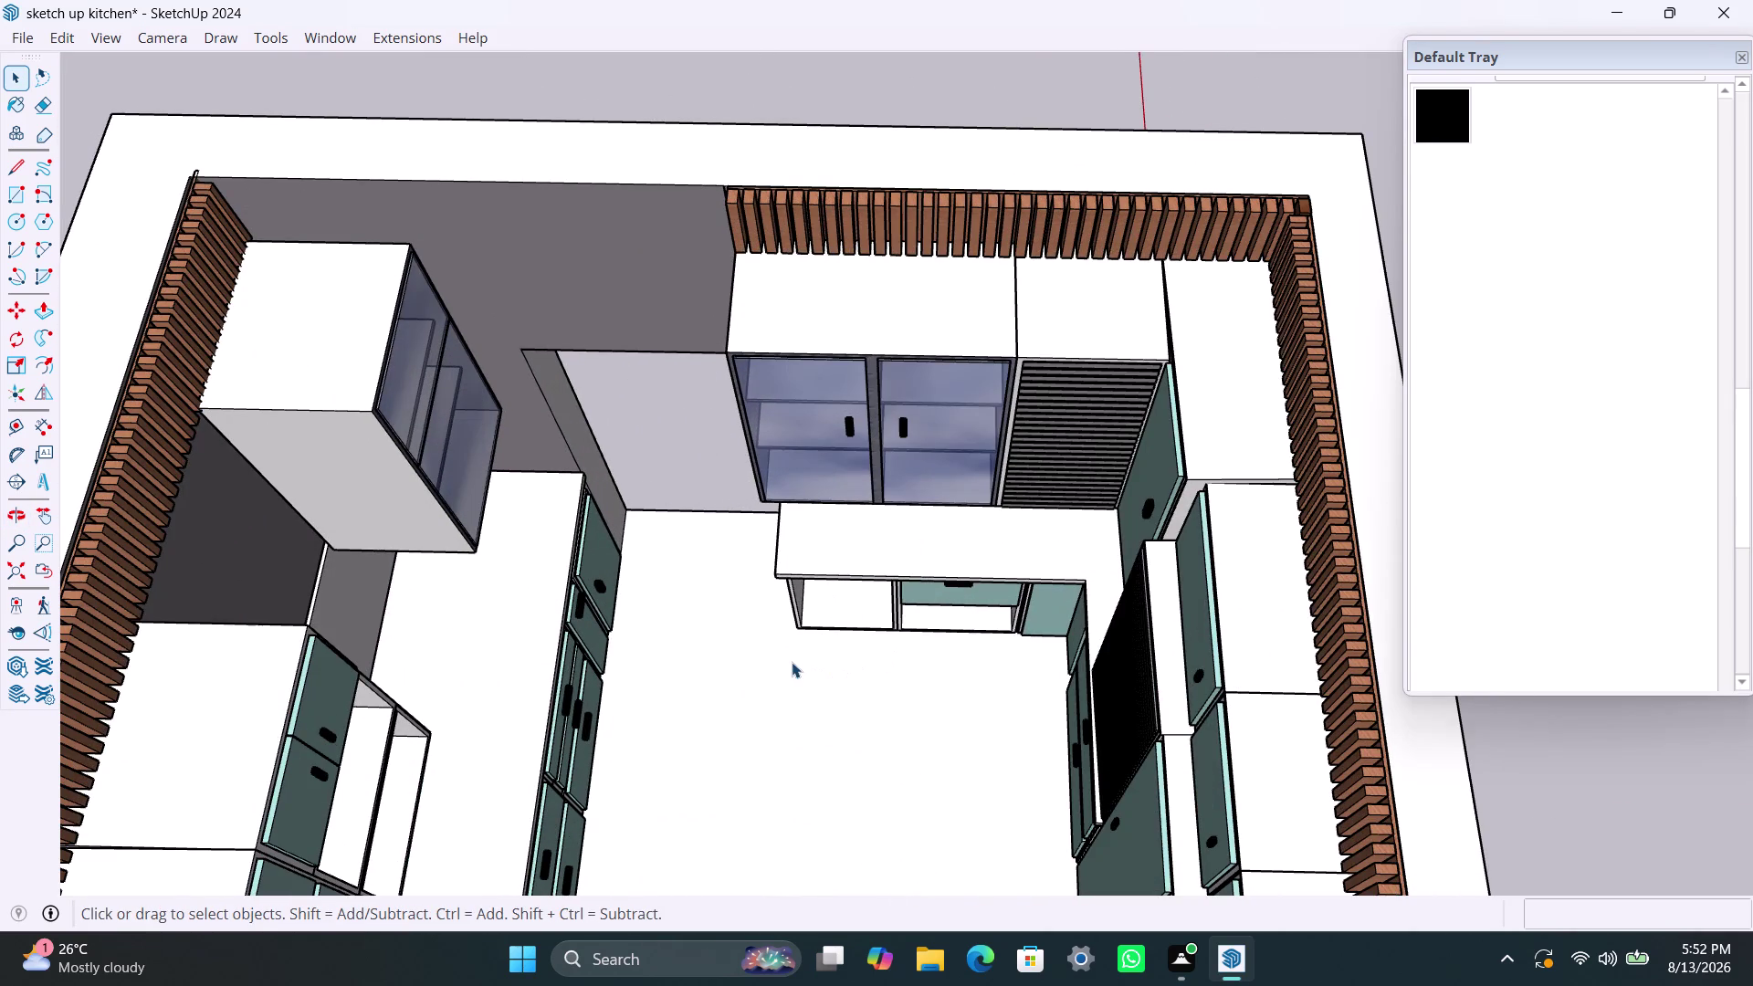